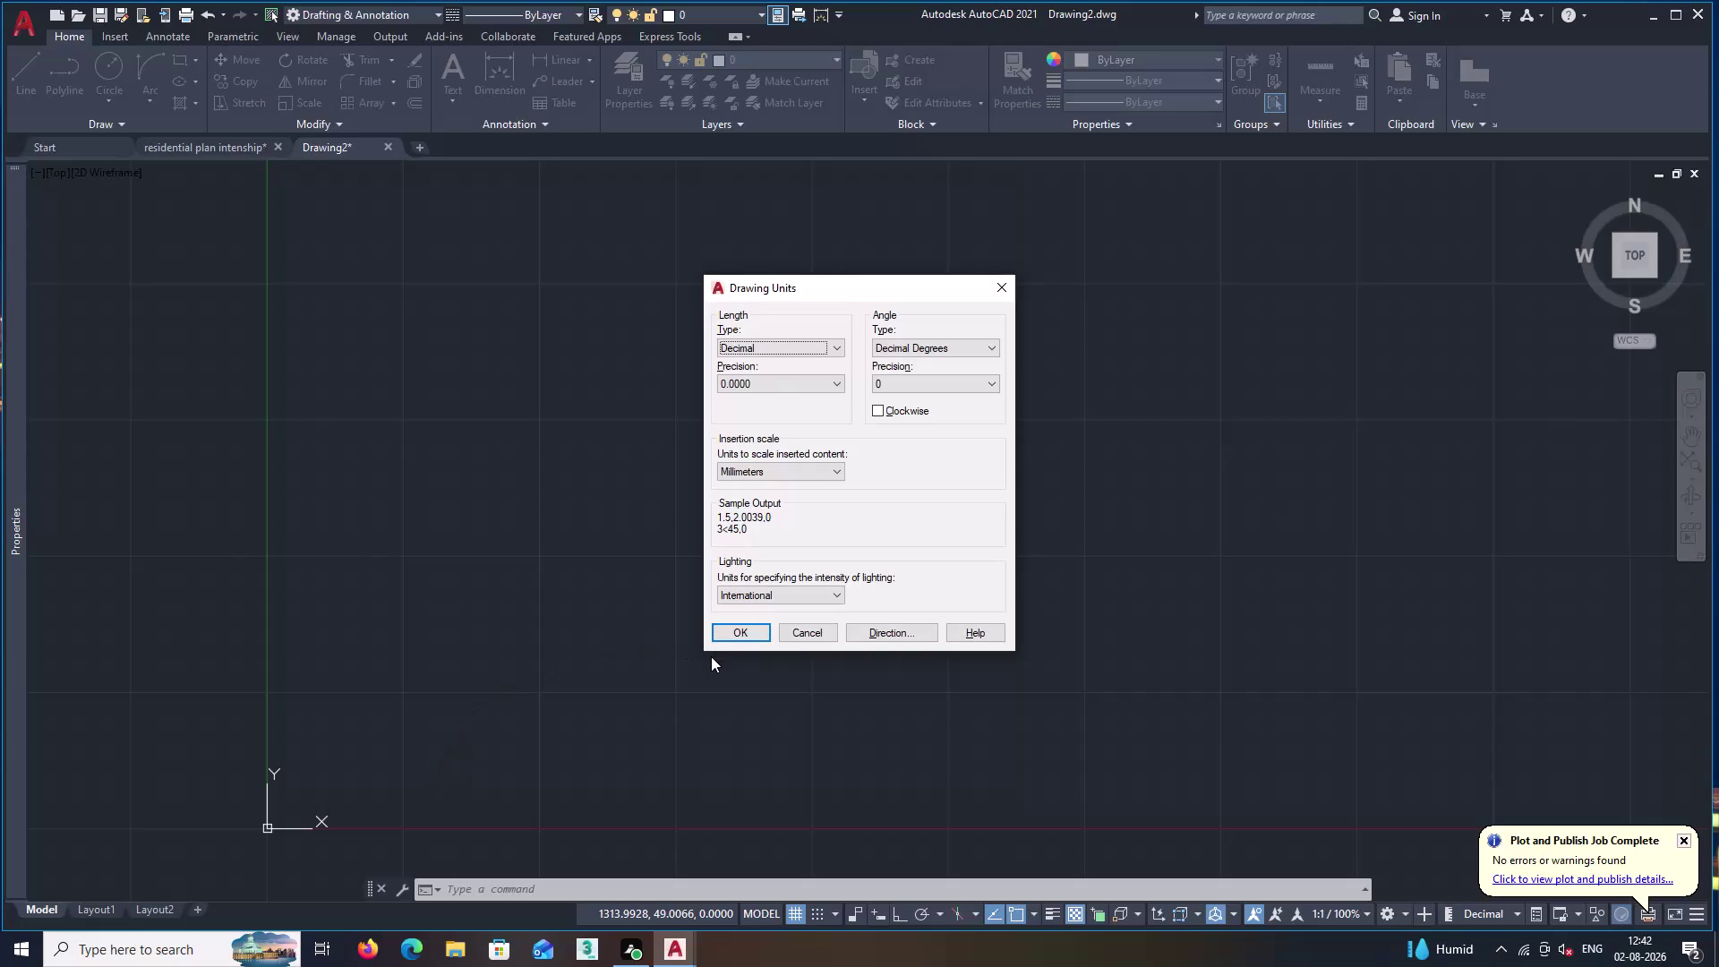
Set length units to Engineering with 0'-0.00" precision and Inches as the insertion scale.
click(840, 345)
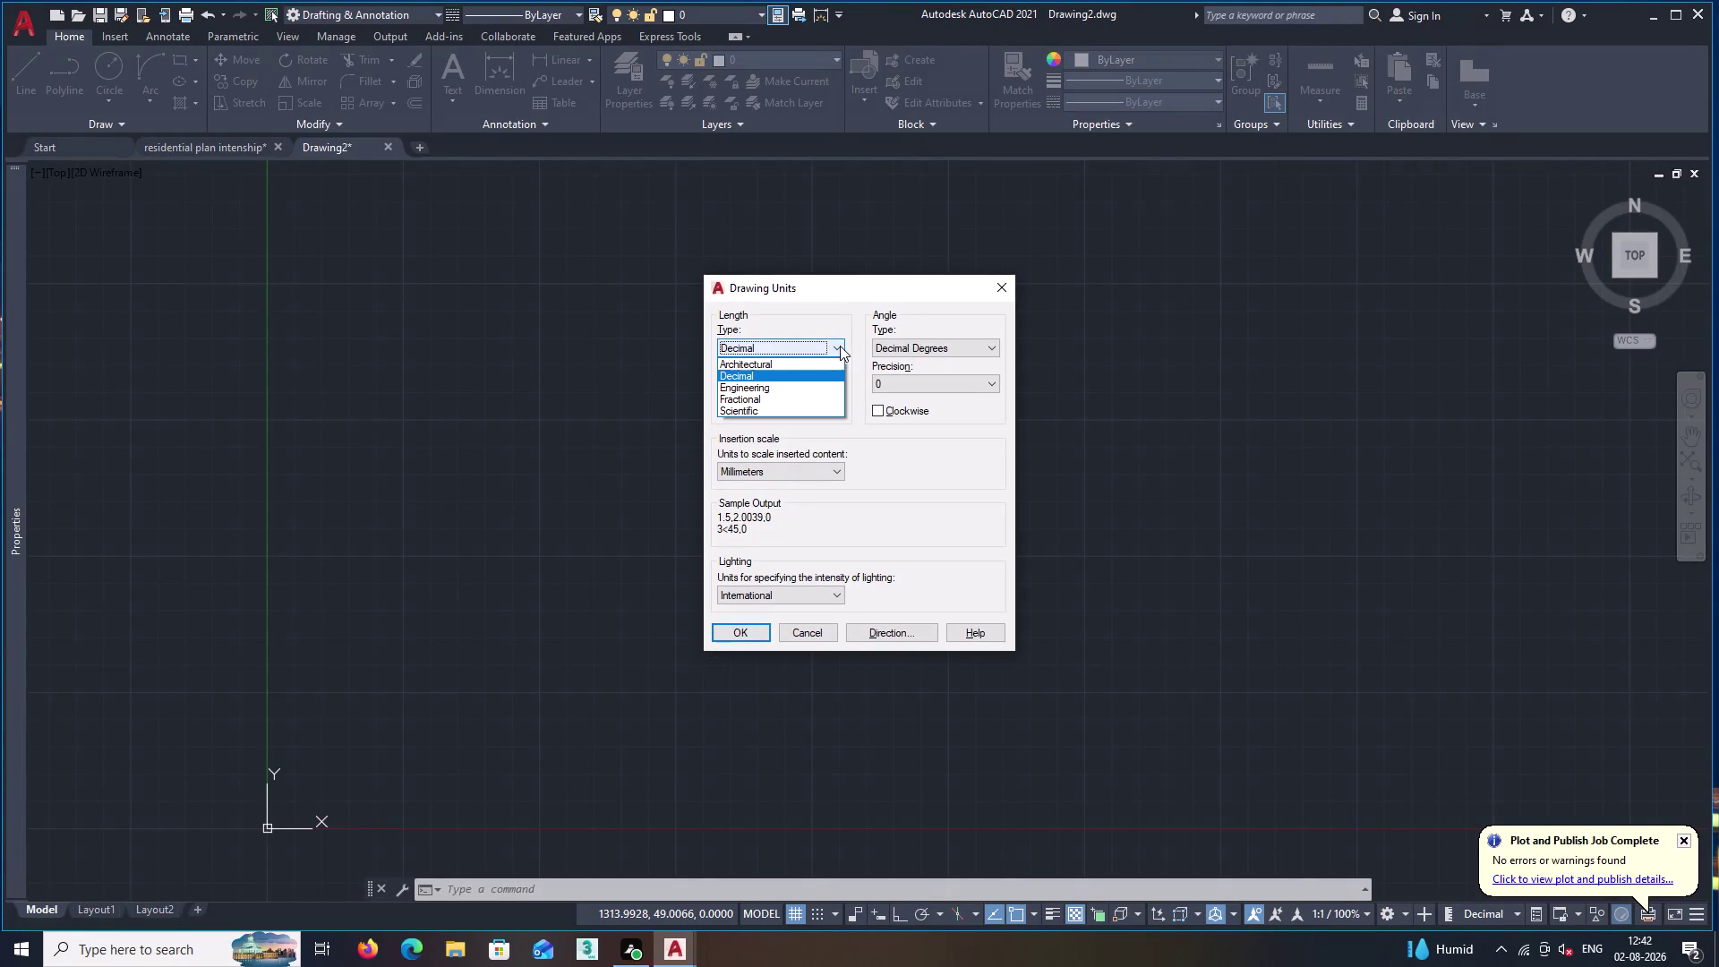
click(765, 385)
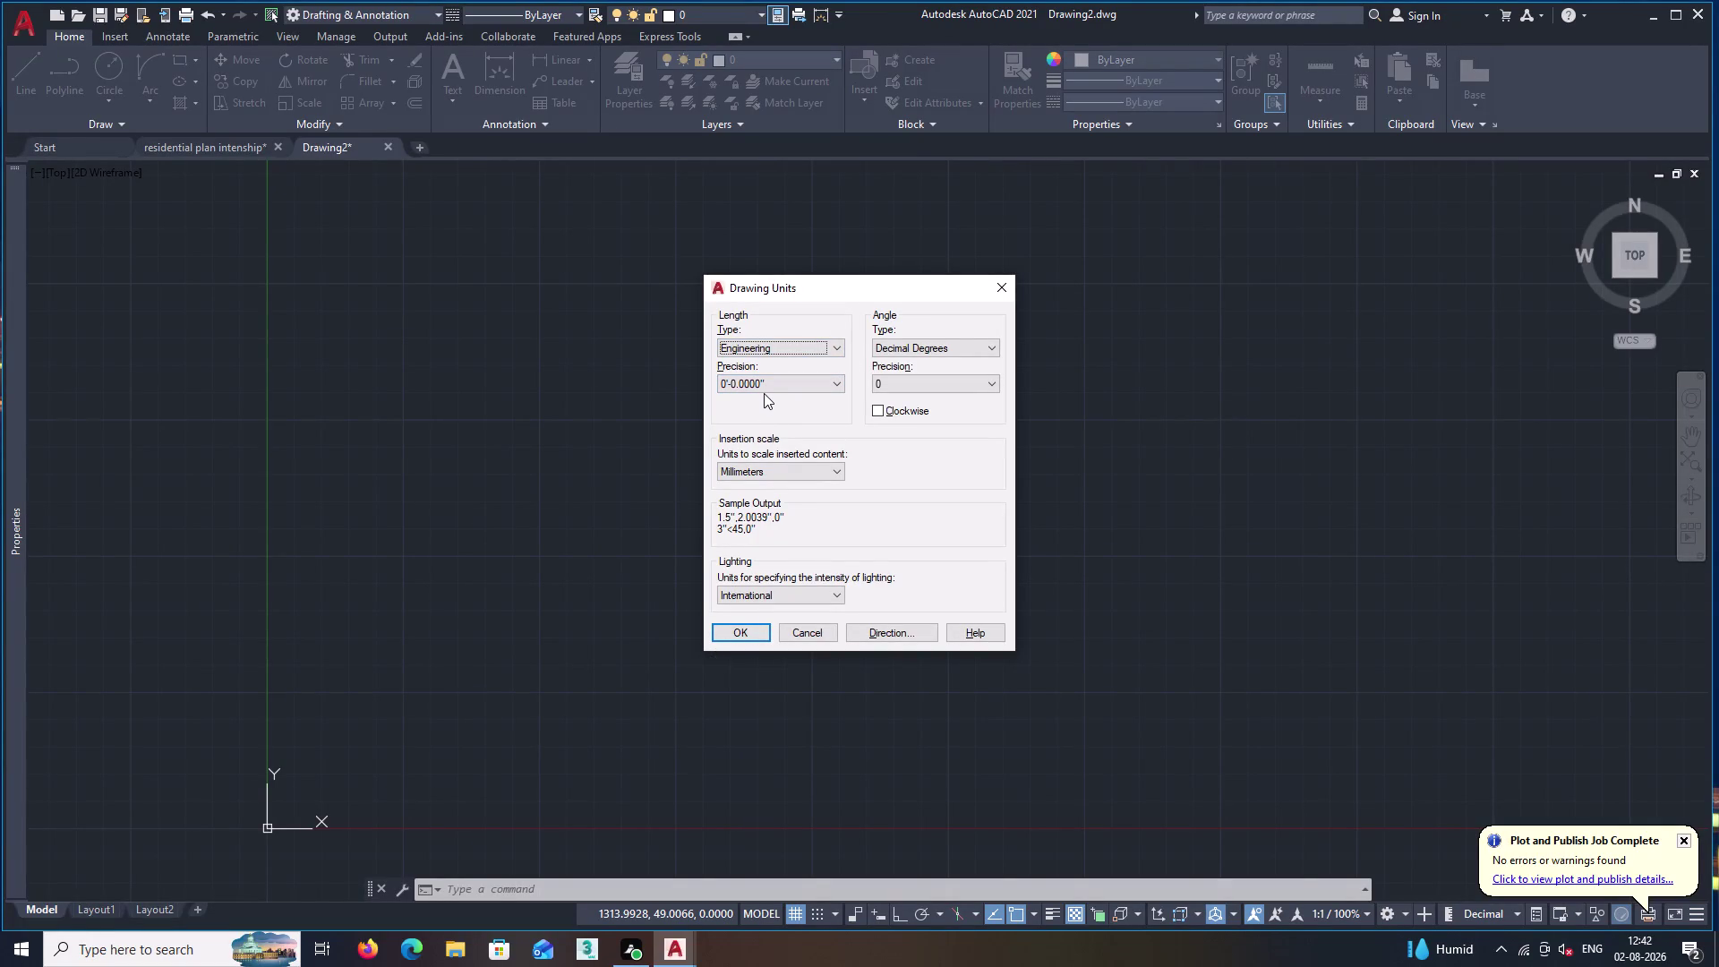
click(797, 383)
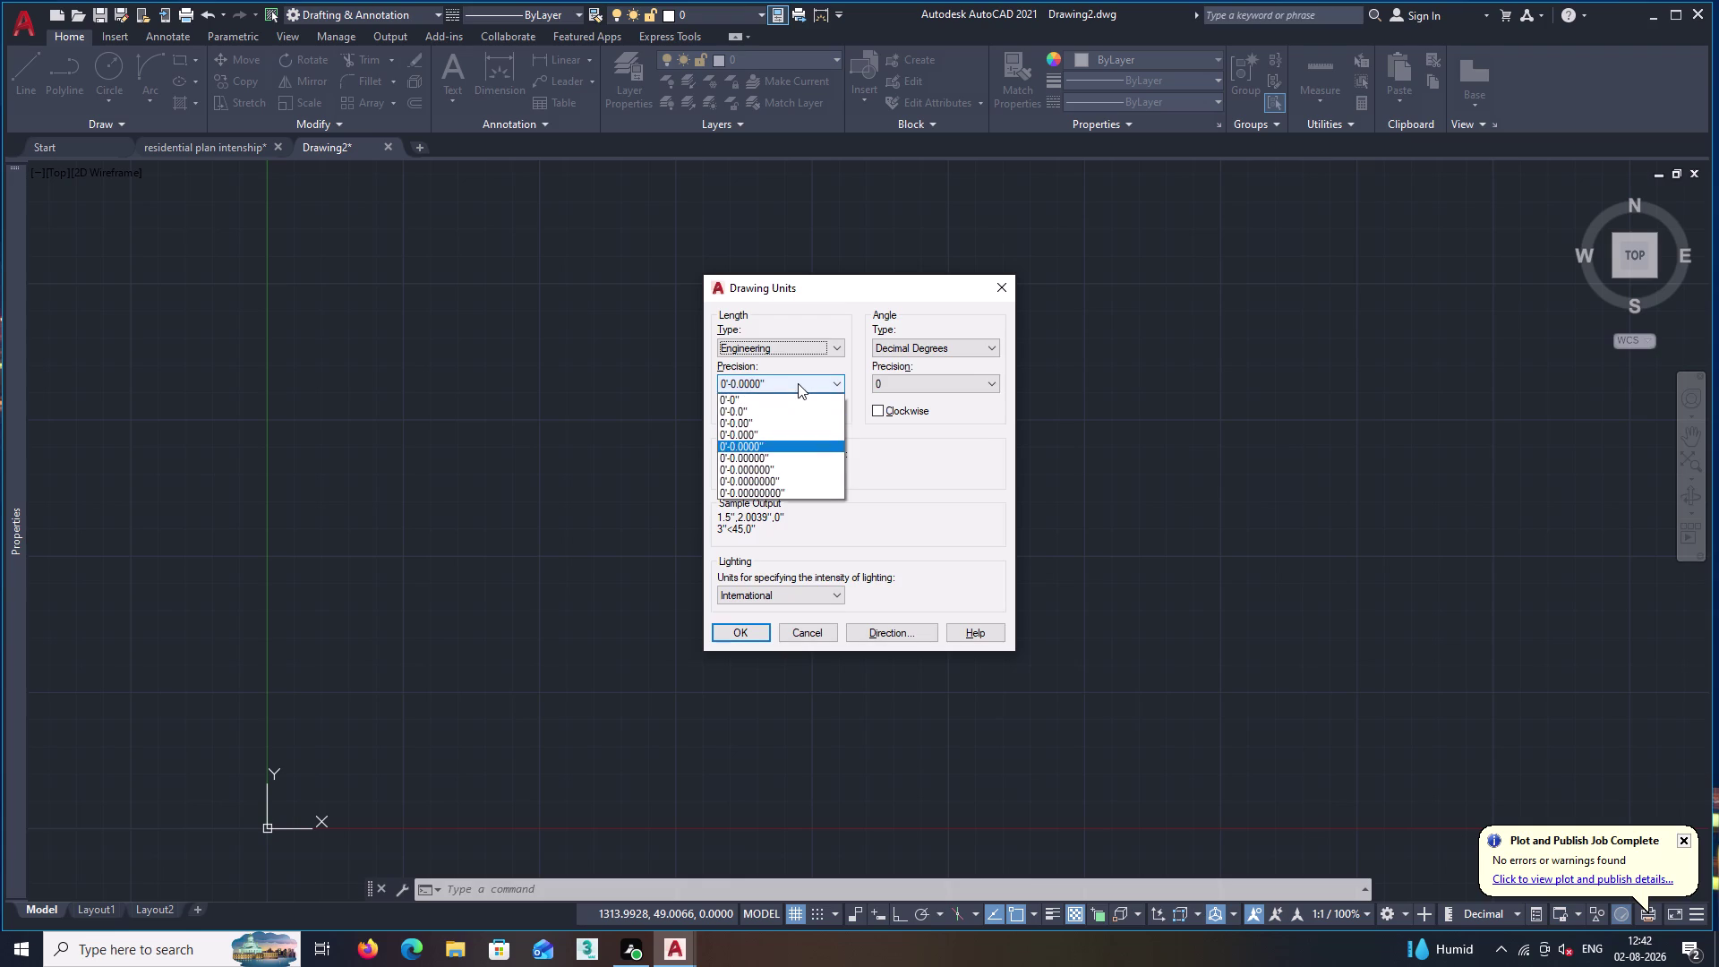
click(756, 418)
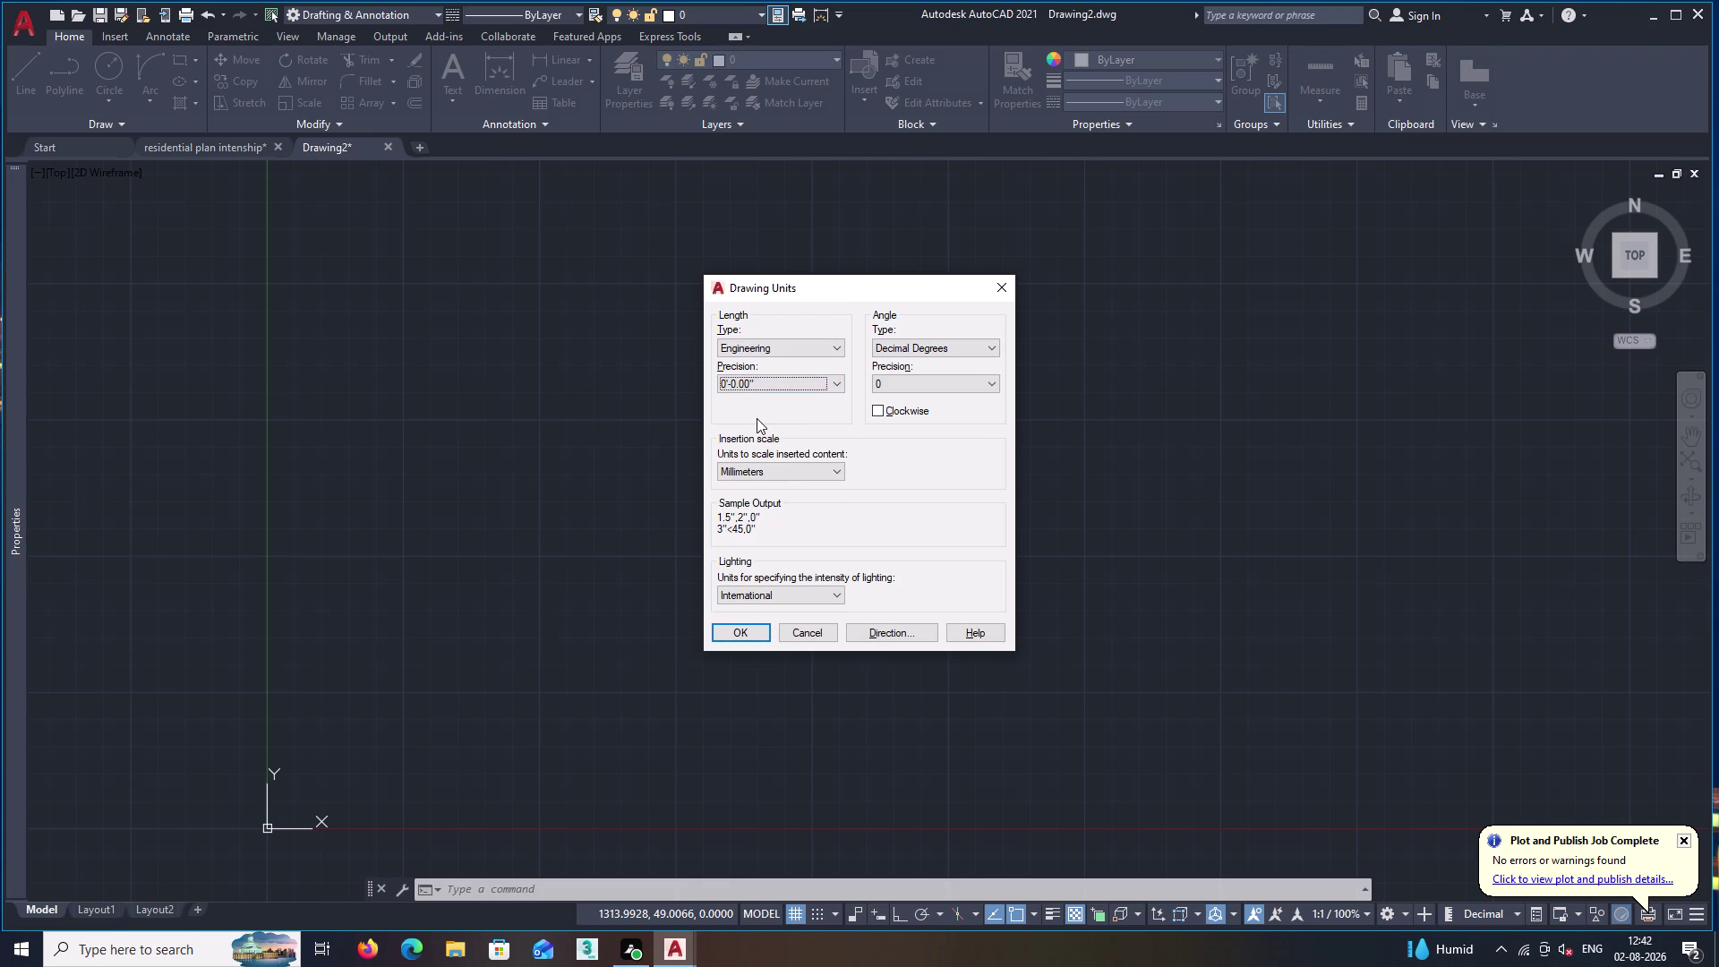
click(786, 461)
click(794, 465)
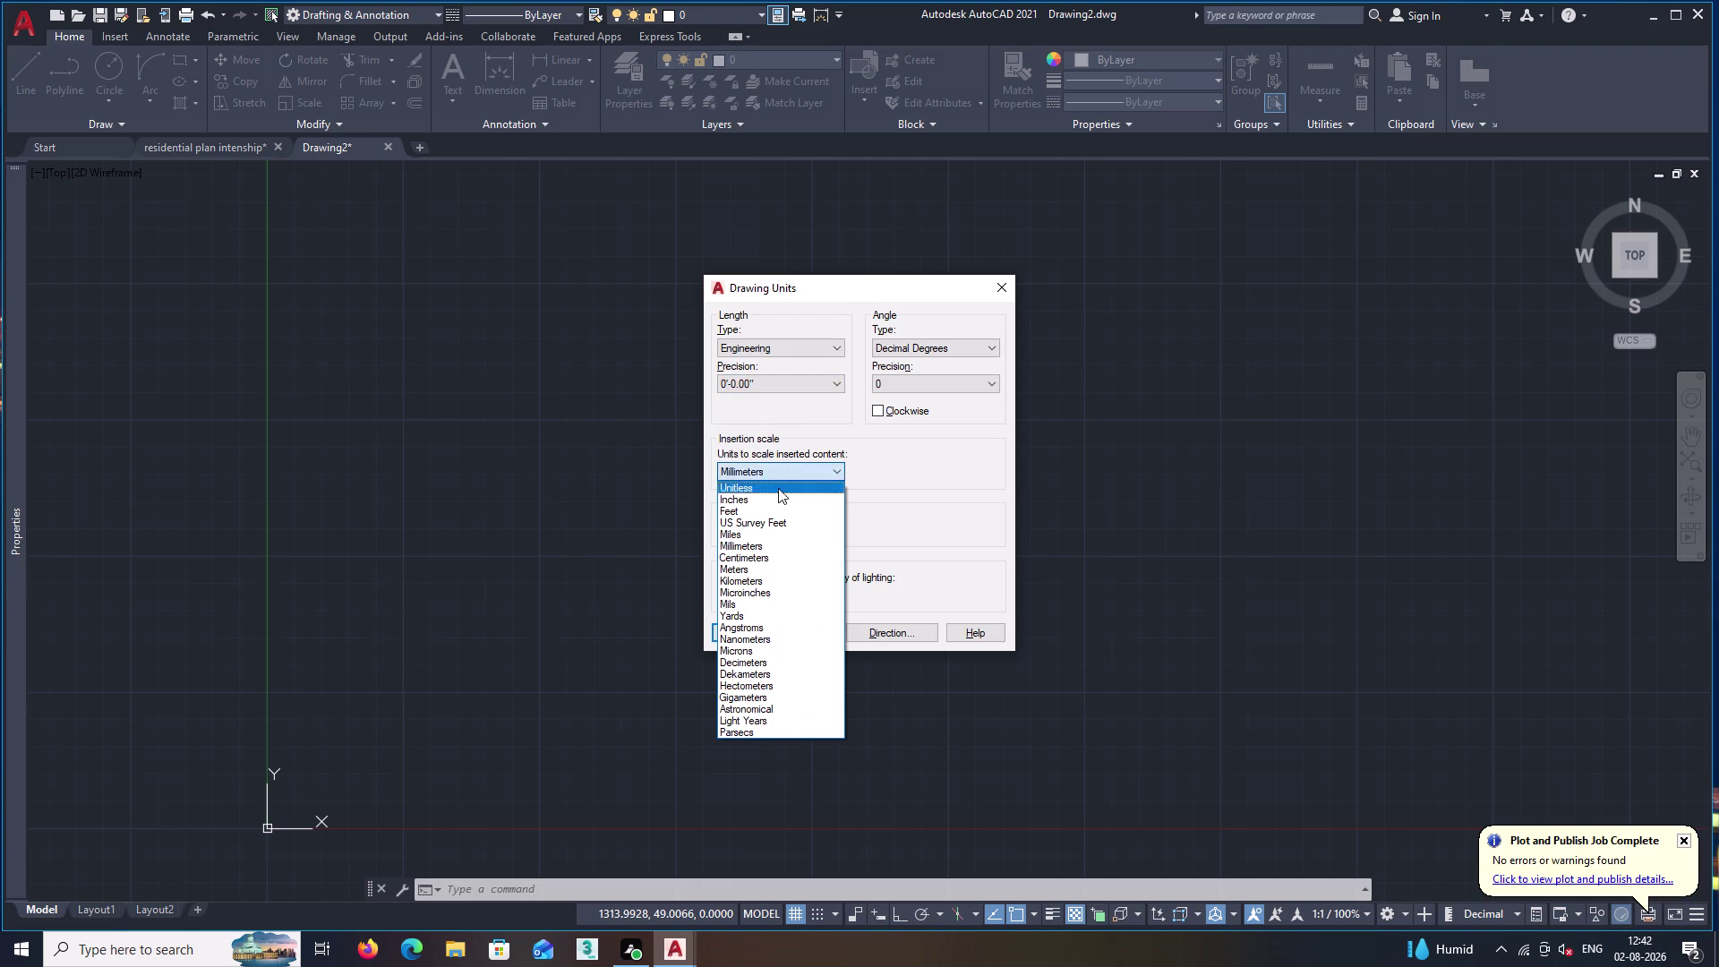
click(774, 493)
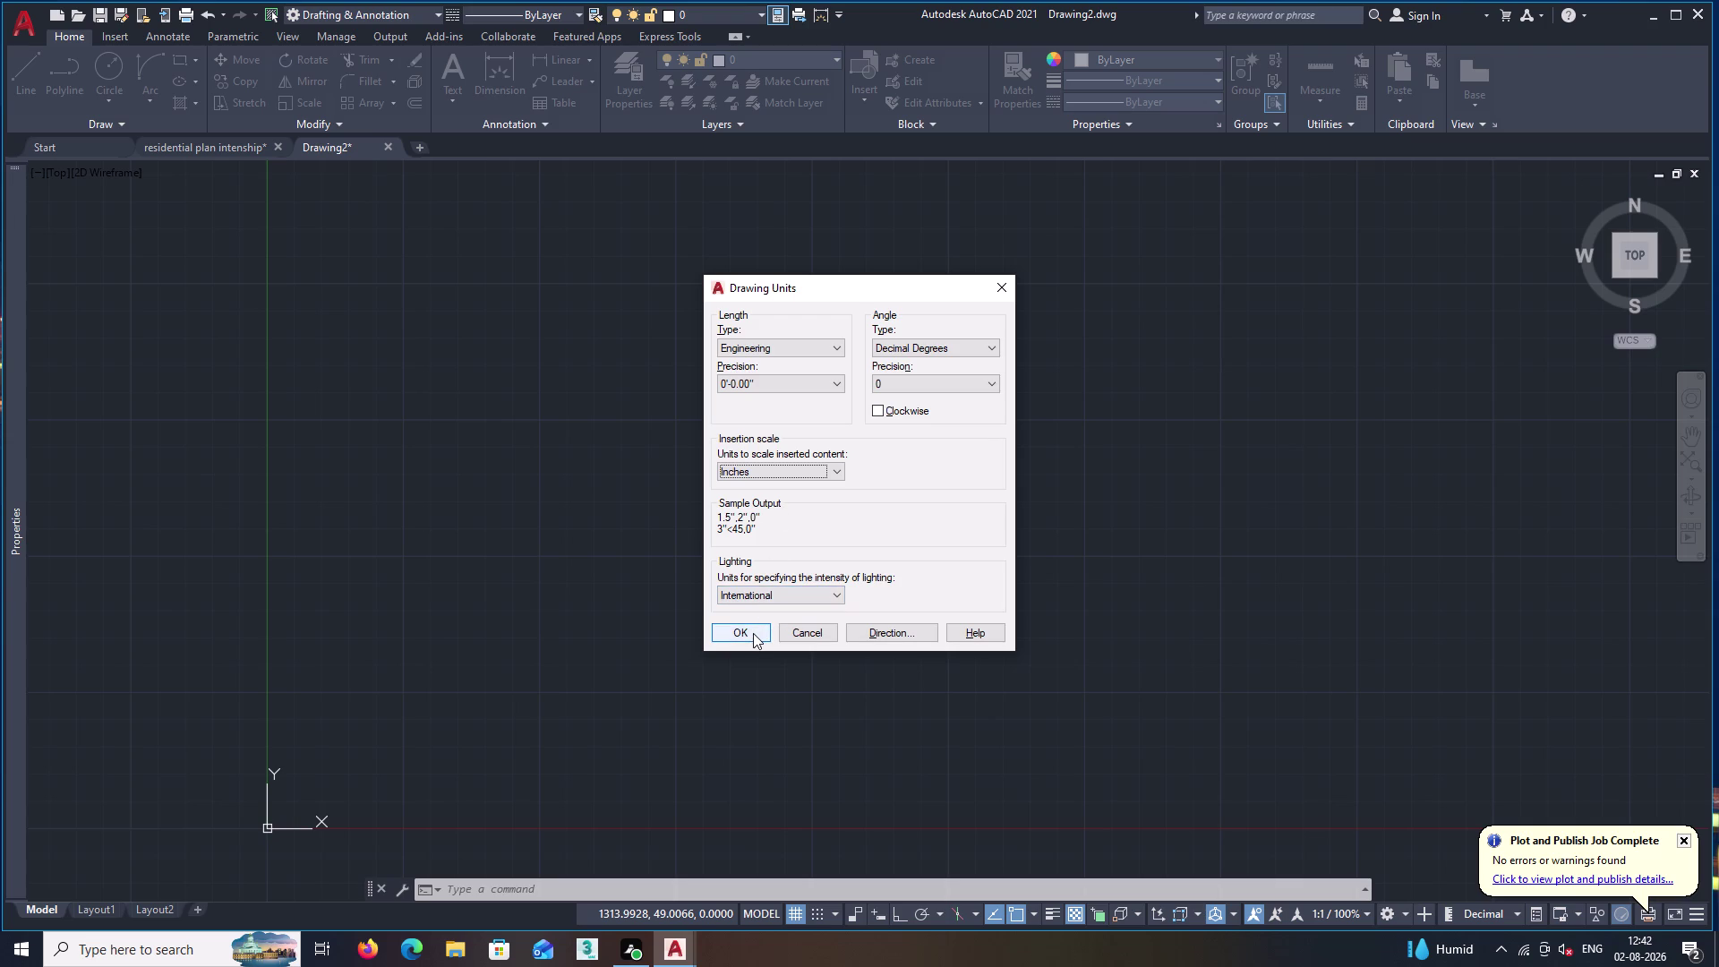
click(753, 633)
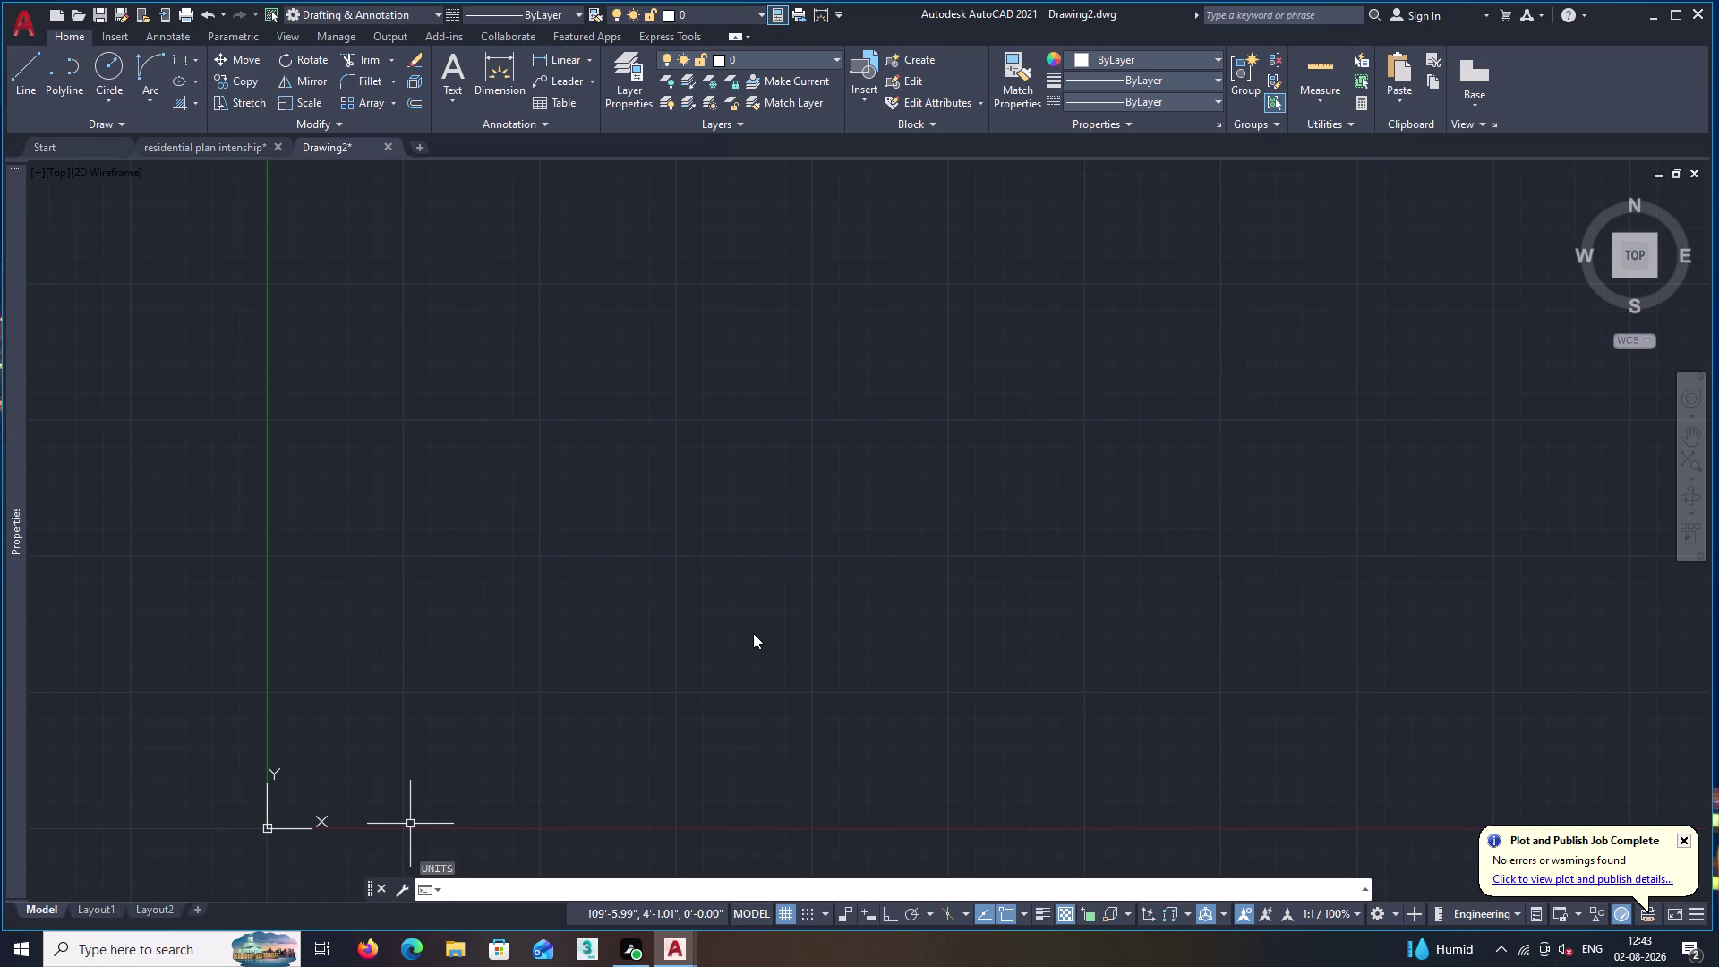
Change the ISO-25 dimension style's linear unit format to Engineering.
key(d)
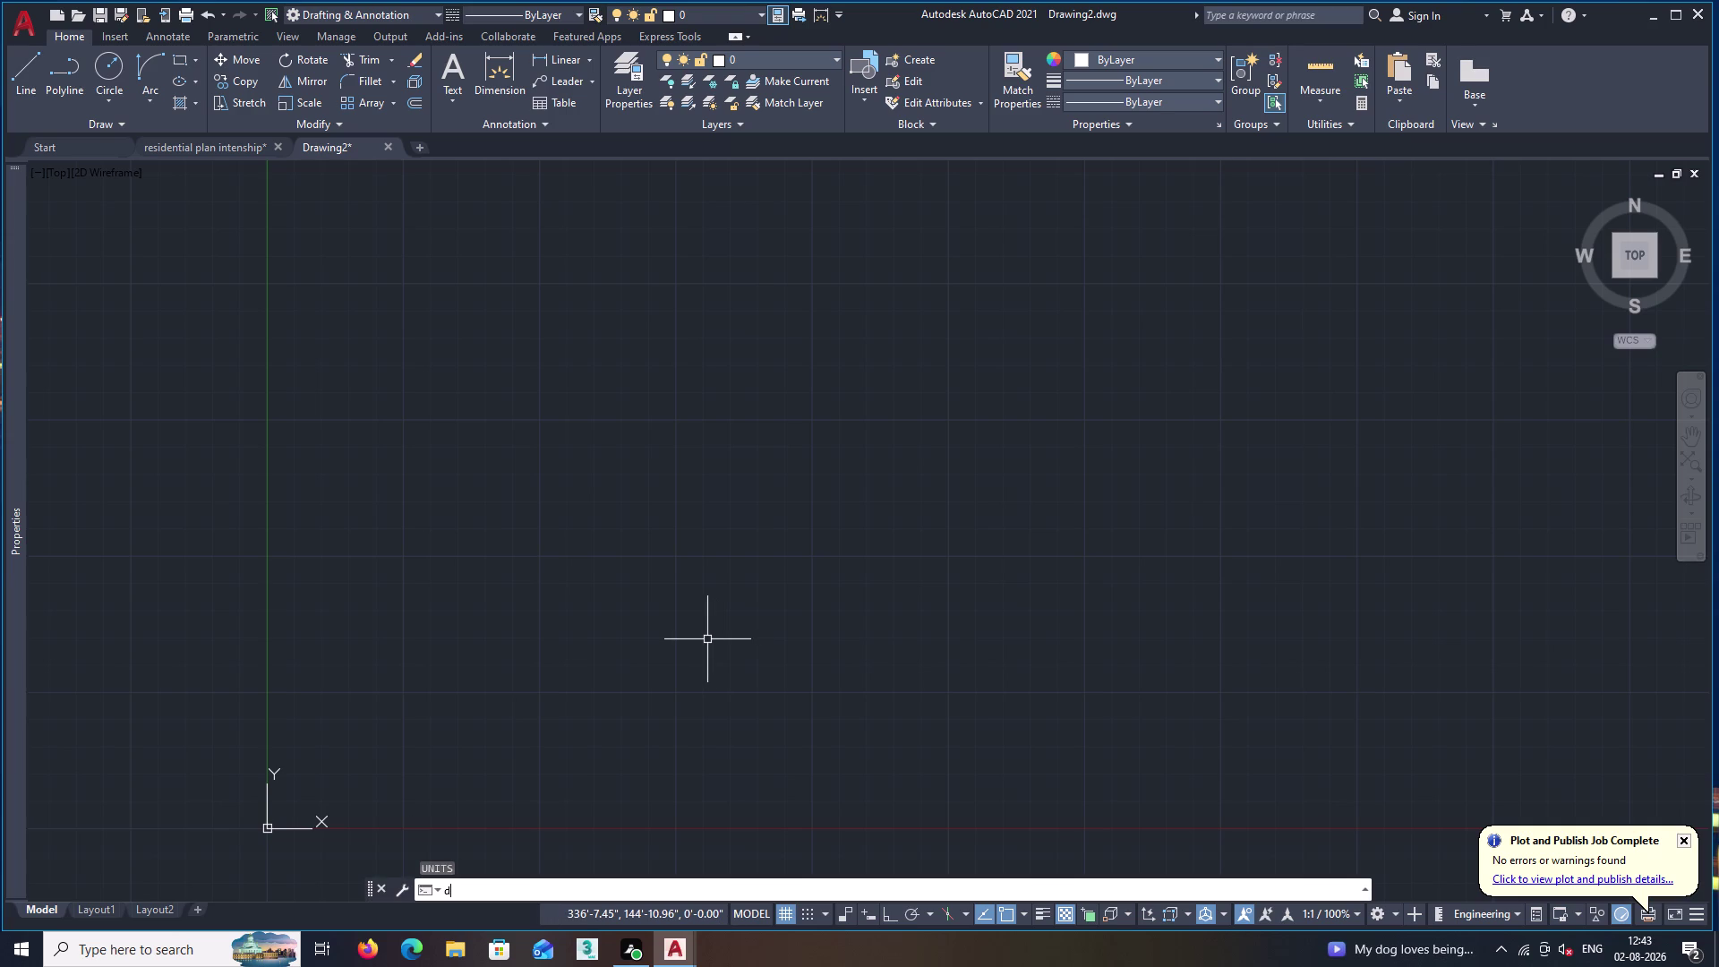
key(Return)
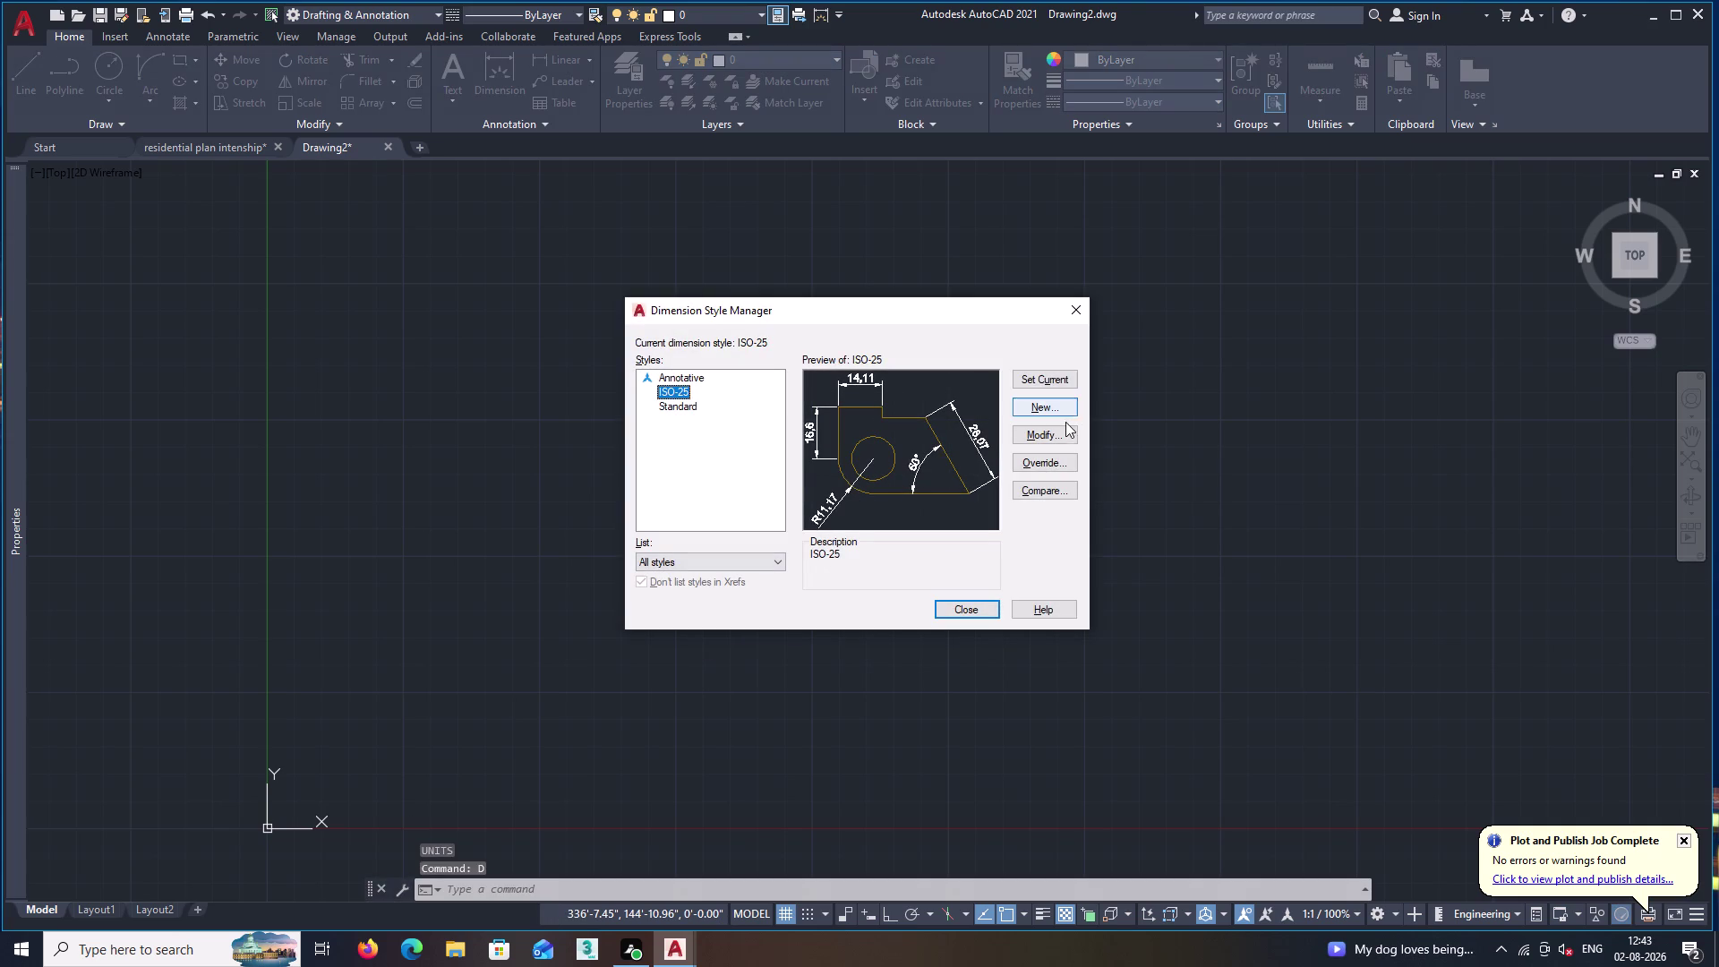
click(1043, 433)
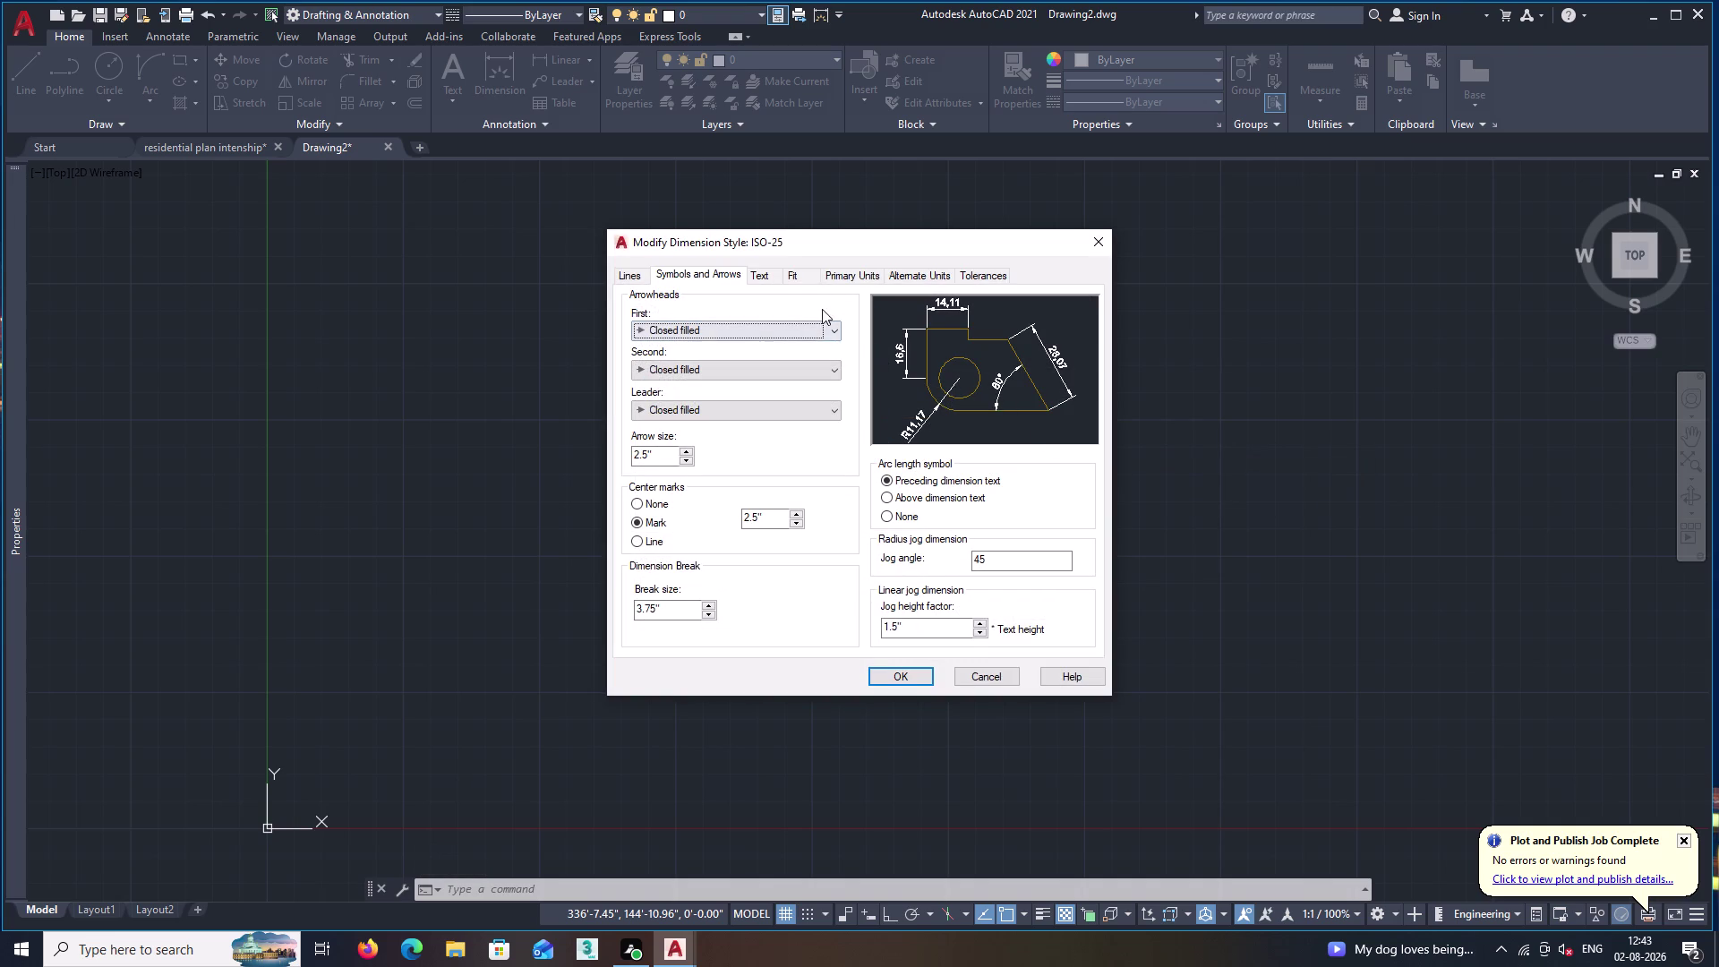
click(853, 278)
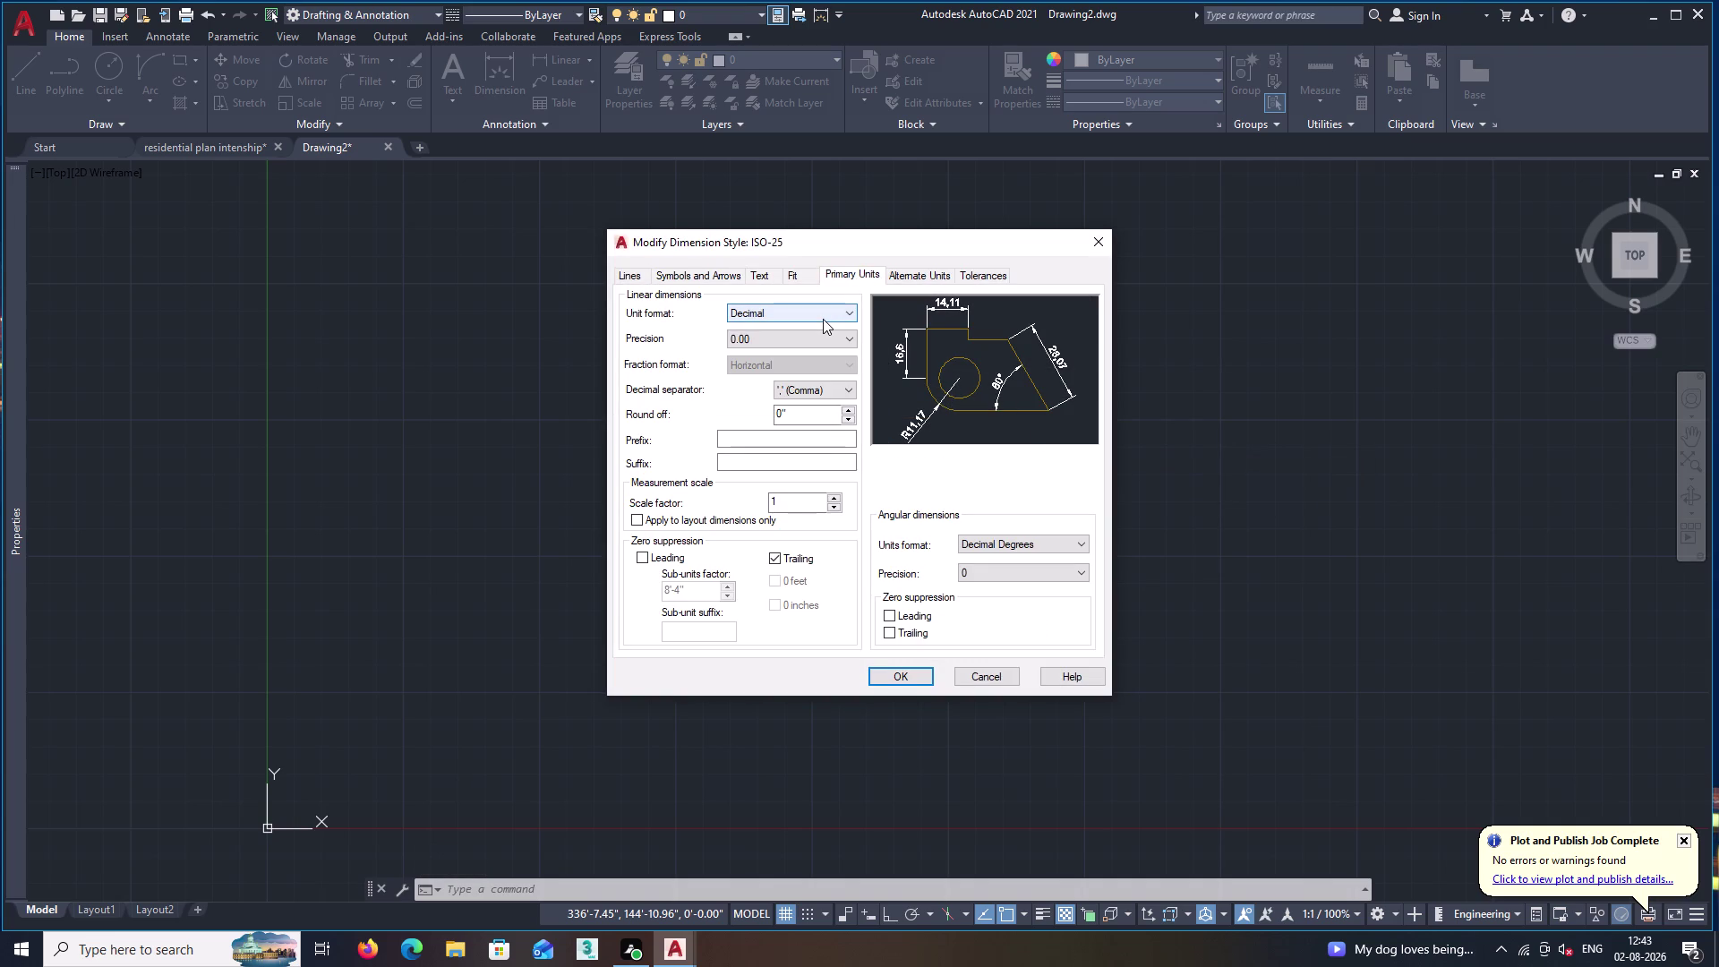
click(823, 319)
click(792, 352)
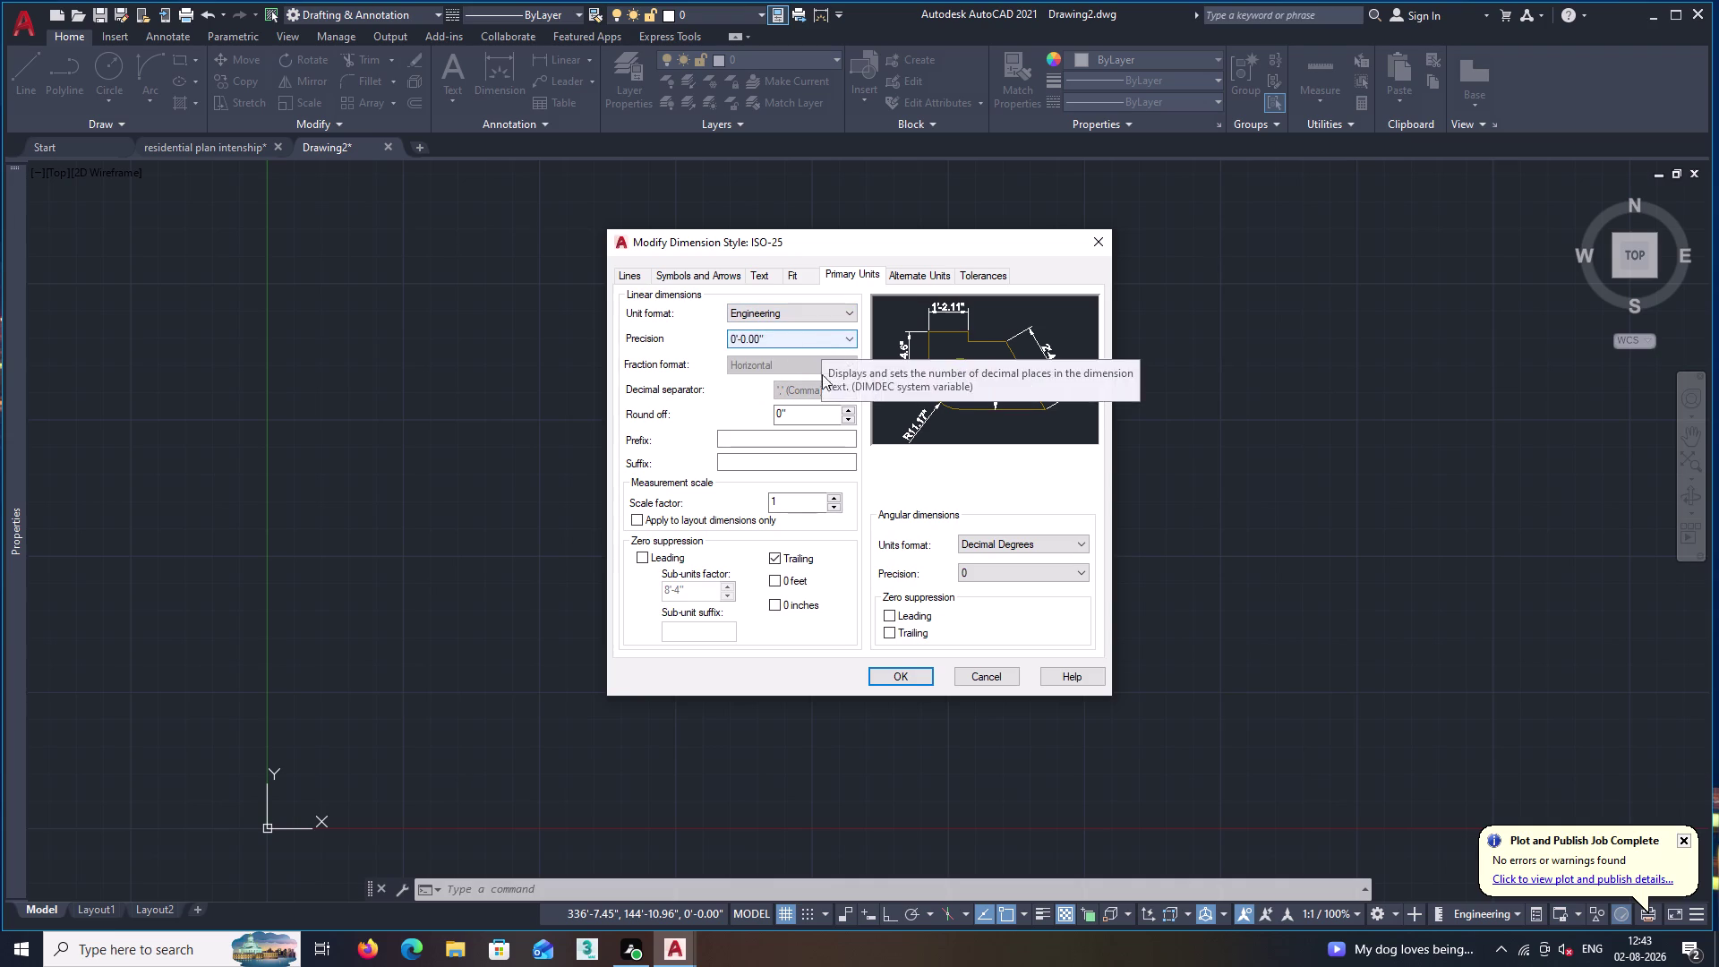
click(897, 673)
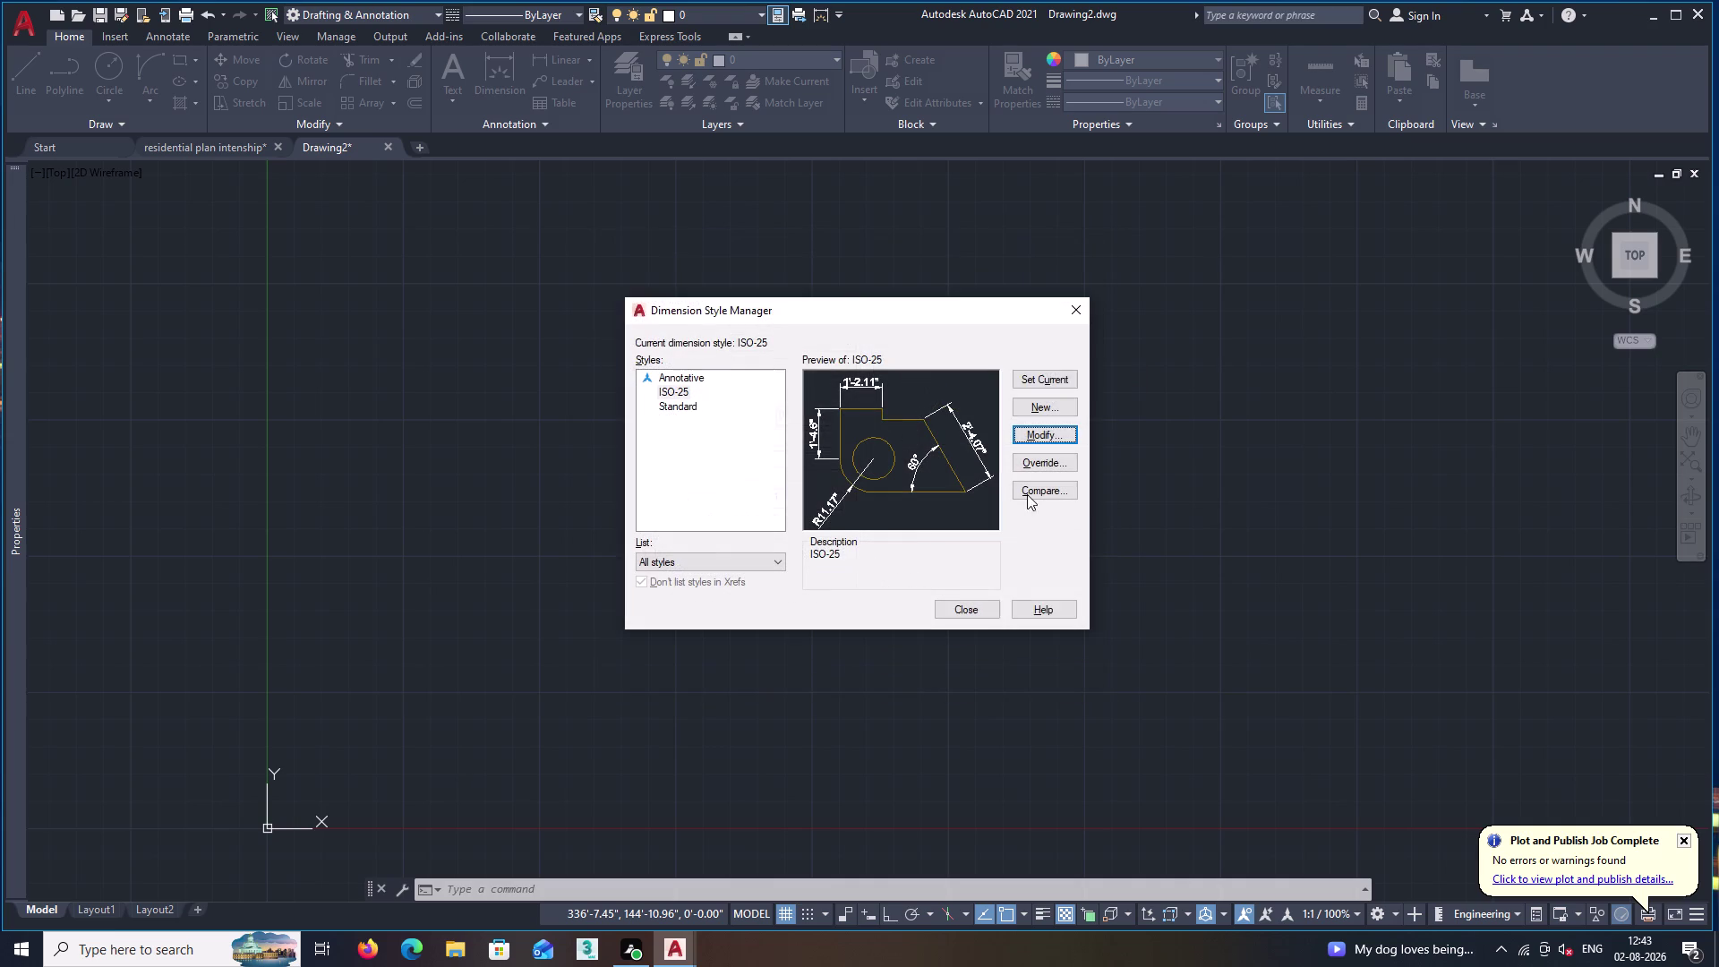
Make ISO-25 the current dimension style and close the style manager.
click(1053, 375)
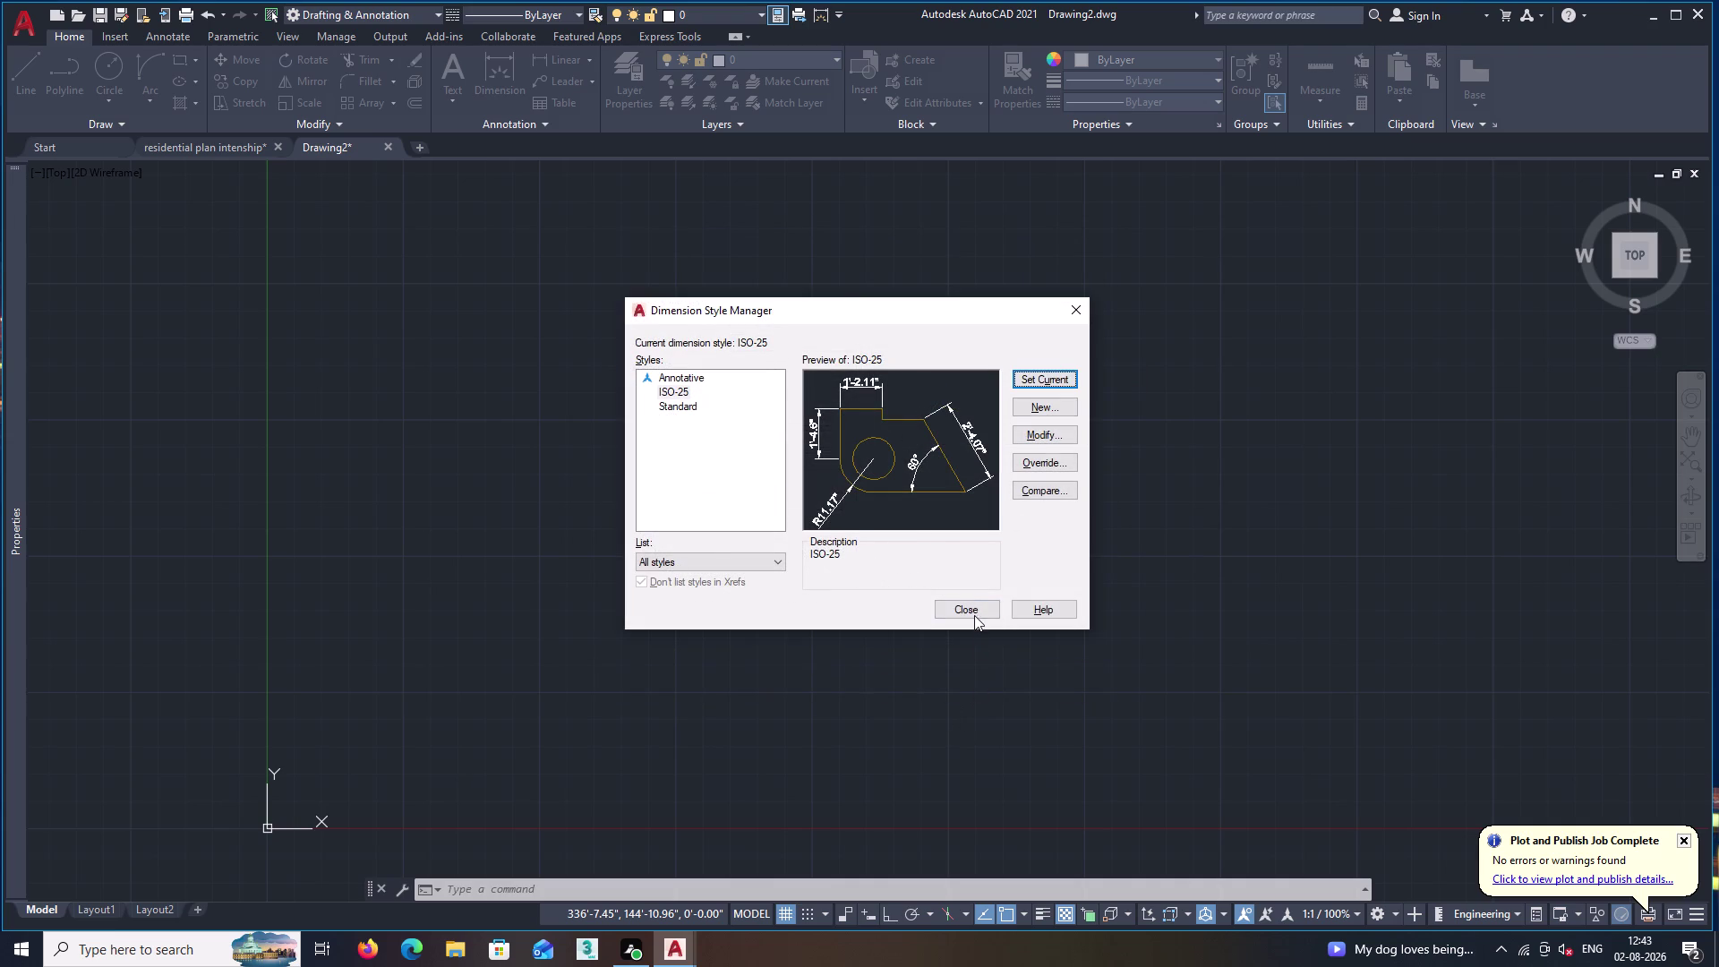
click(974, 614)
scroll(down, 3)
middle_drag(510, 698, 615, 691)
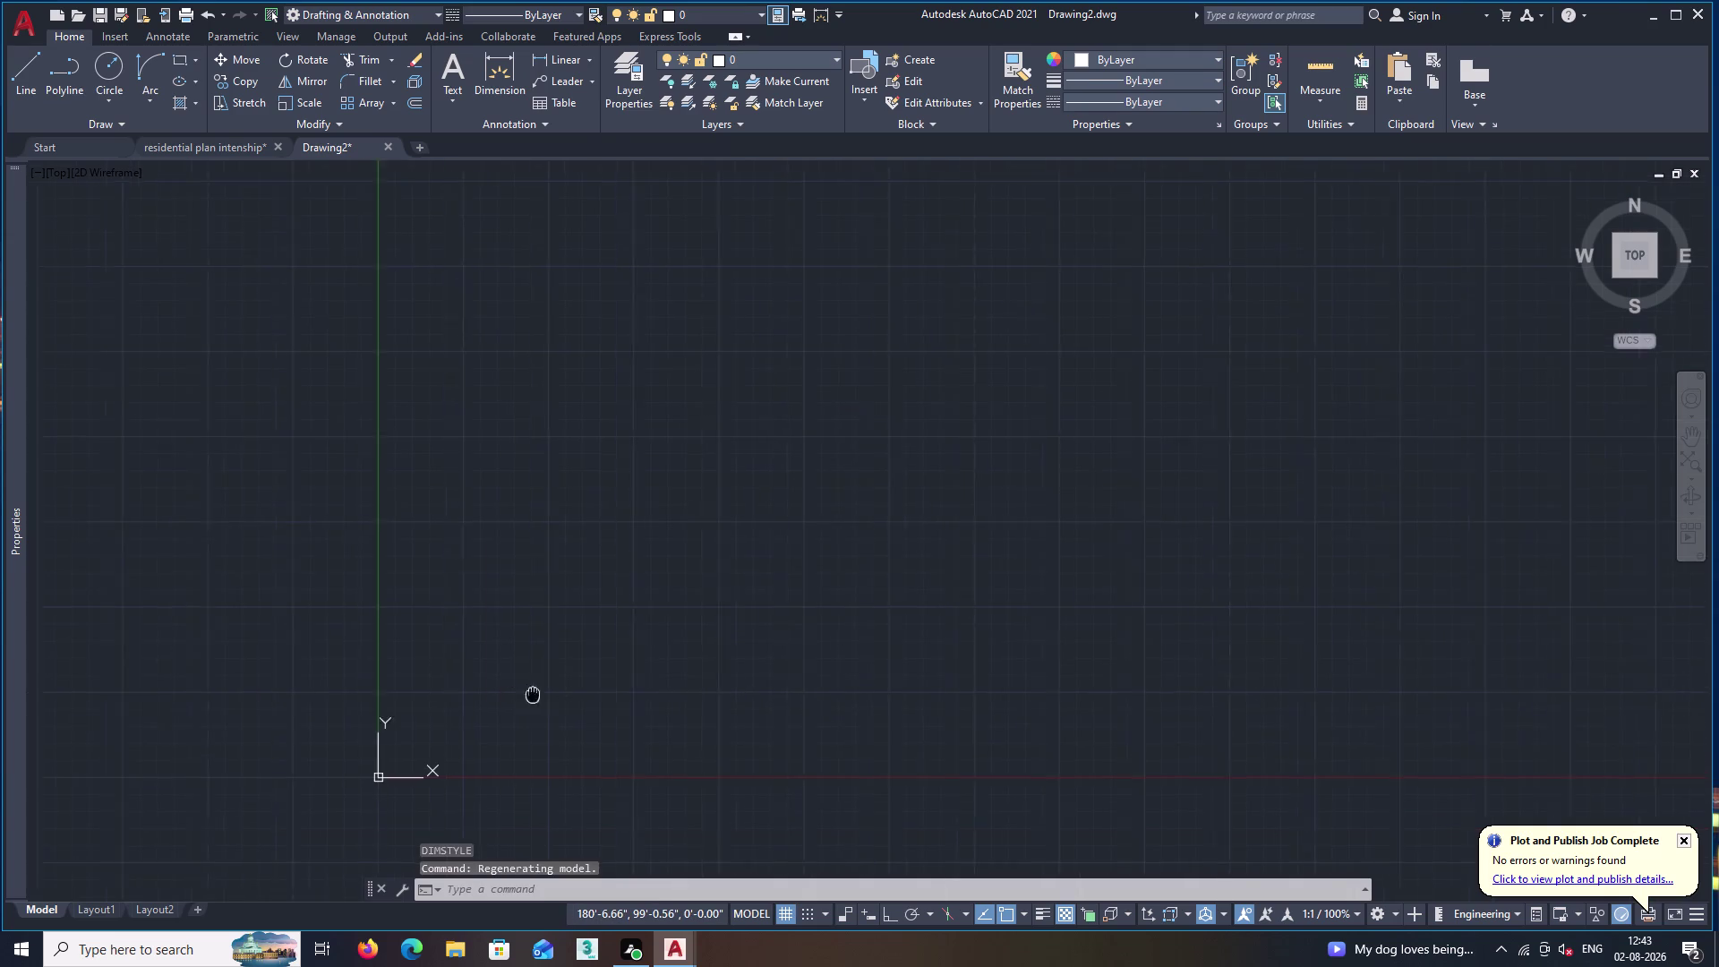
Start a line at a chosen point and draw the 2' left leg upward with Ortho on.
middle_drag(615, 691, 830, 707)
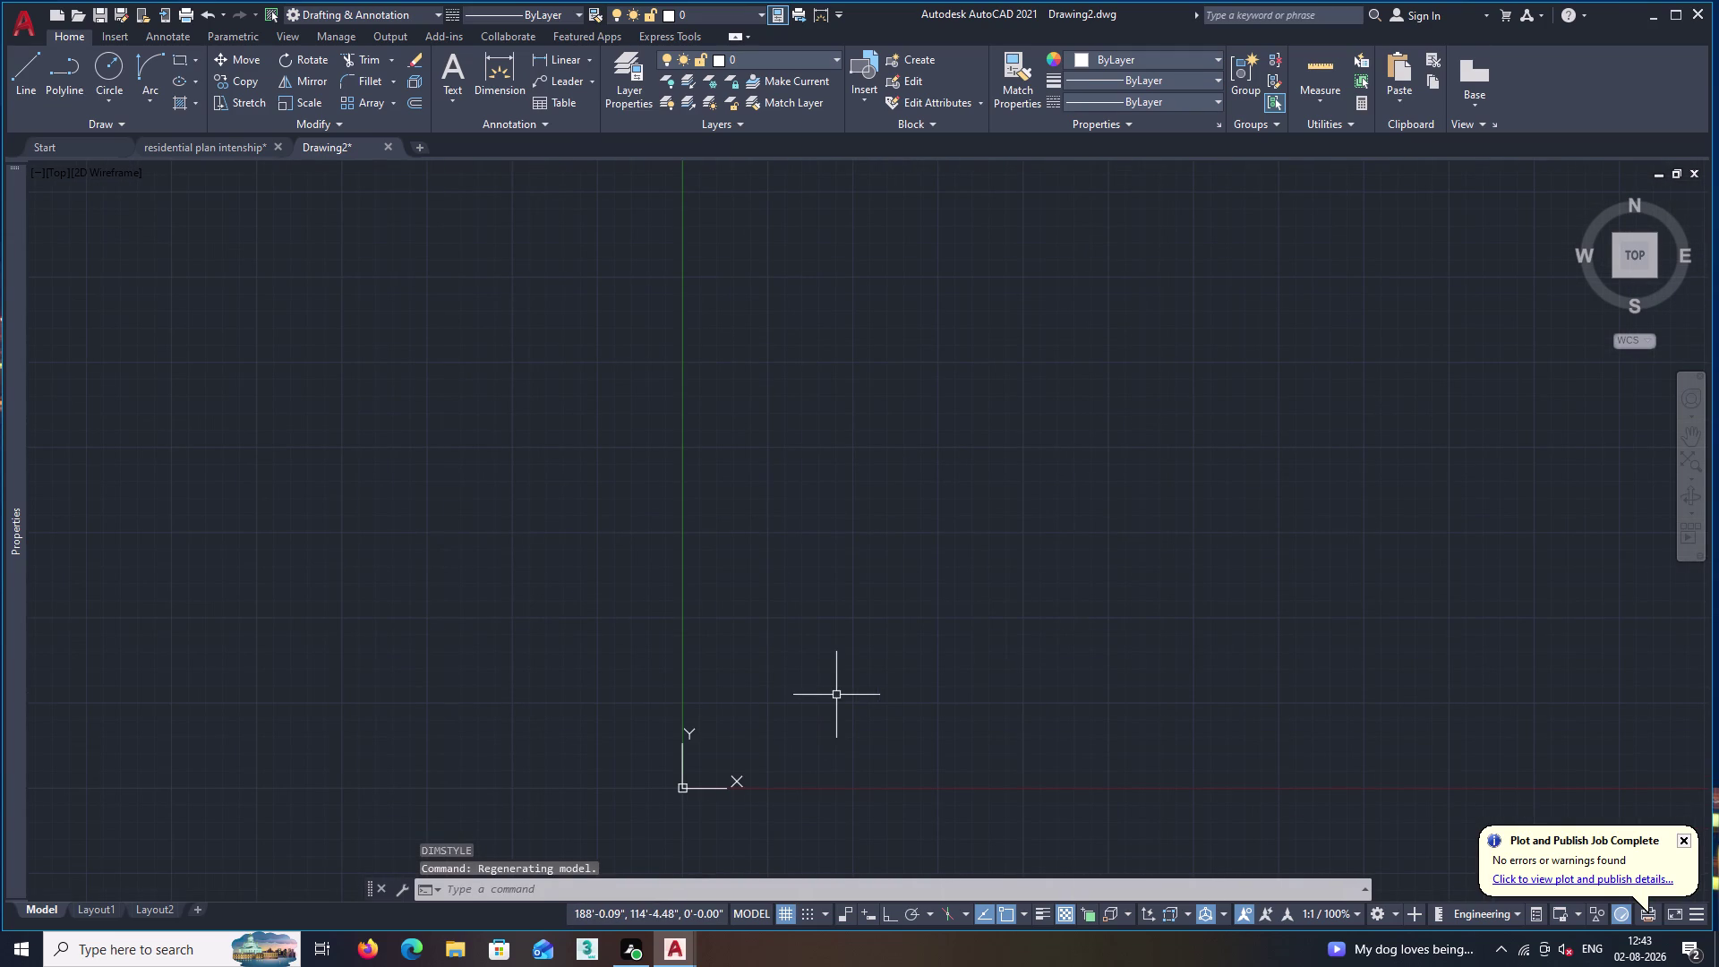
key(l)
key(Return)
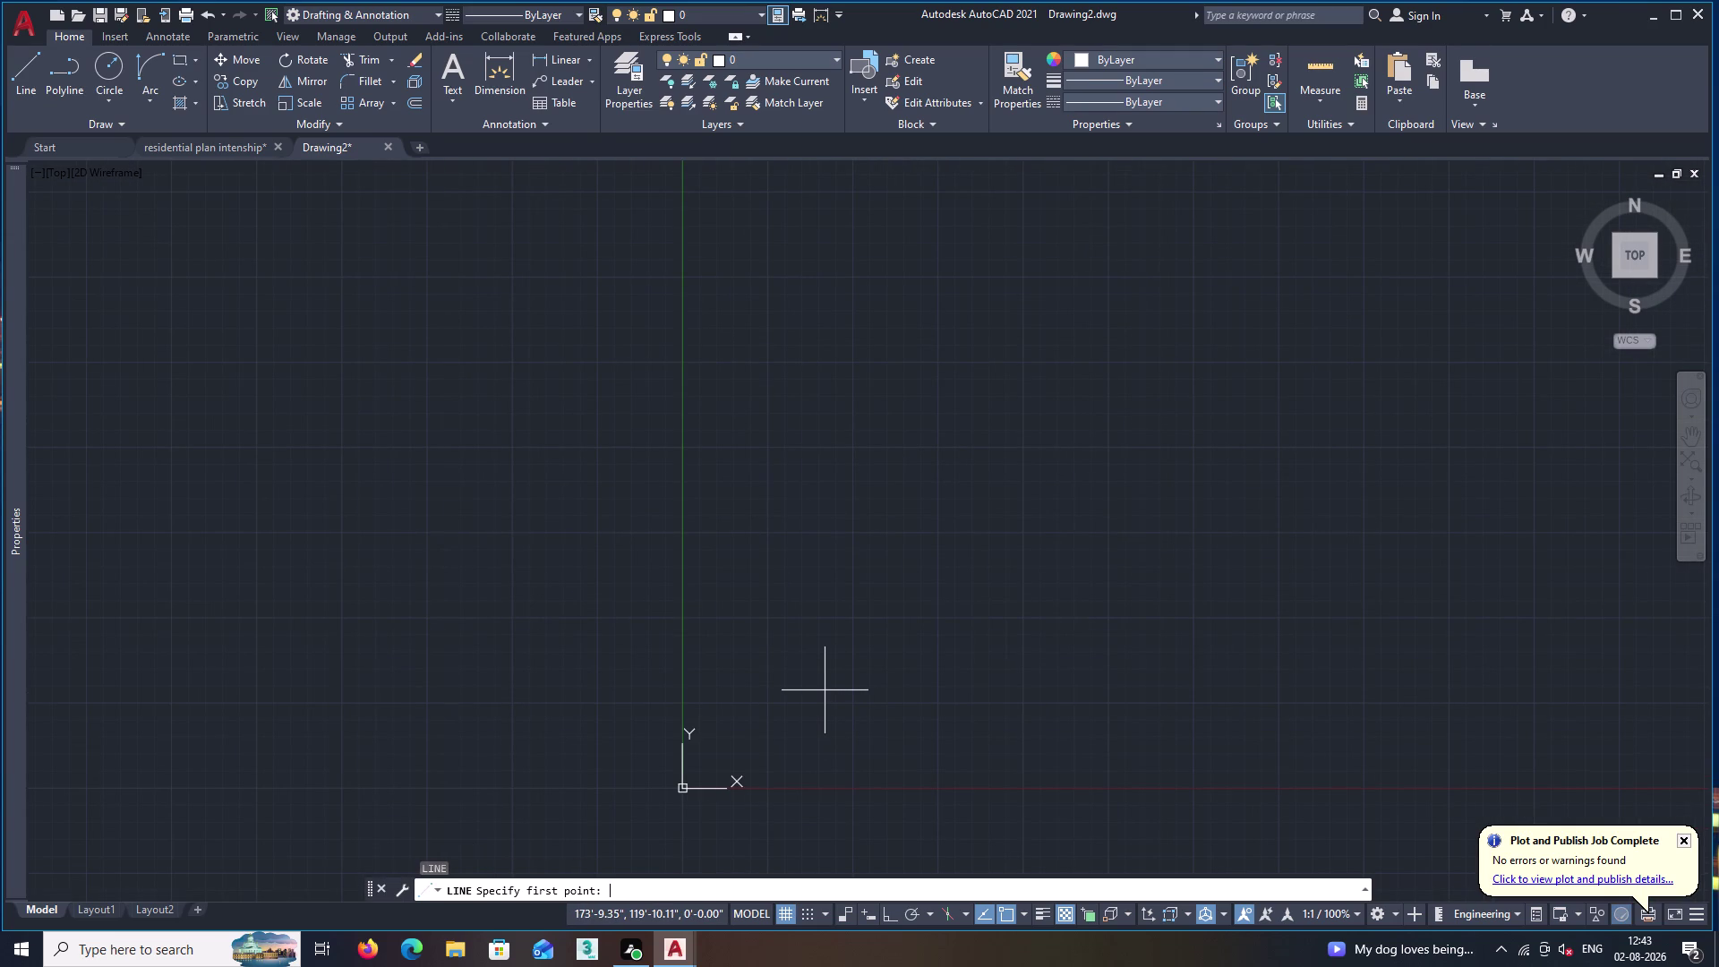
scroll(up, 3)
middle_drag(953, 512, 547, 659)
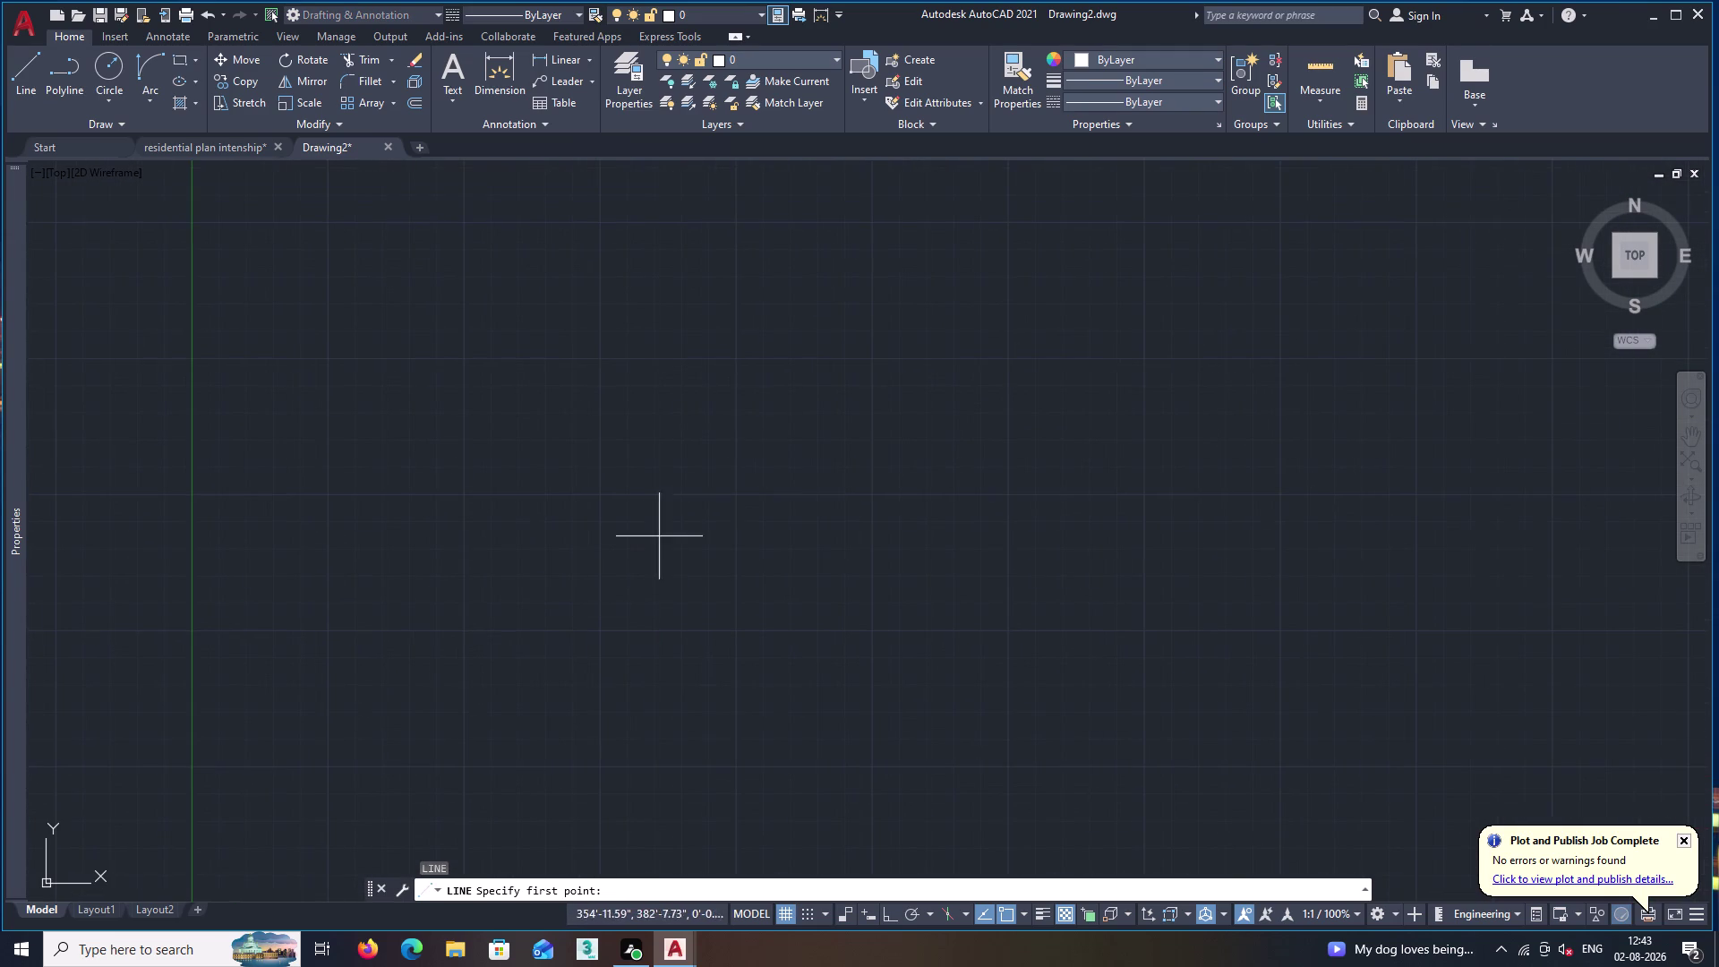
click(895, 568)
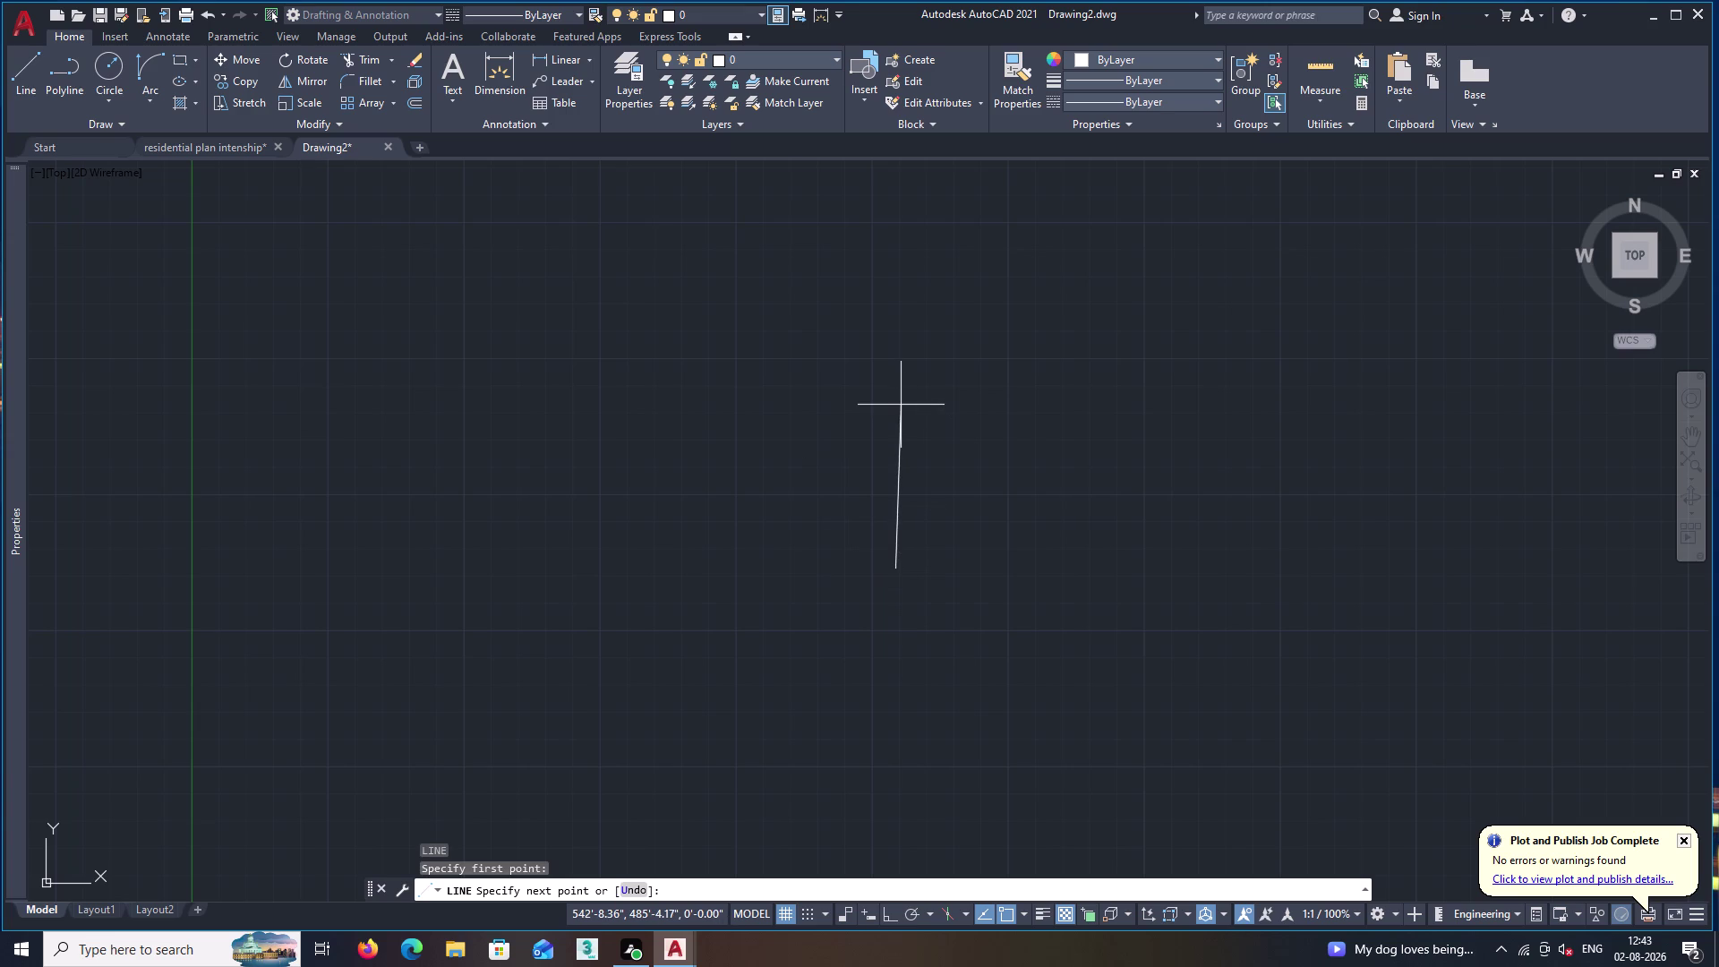
key(F8)
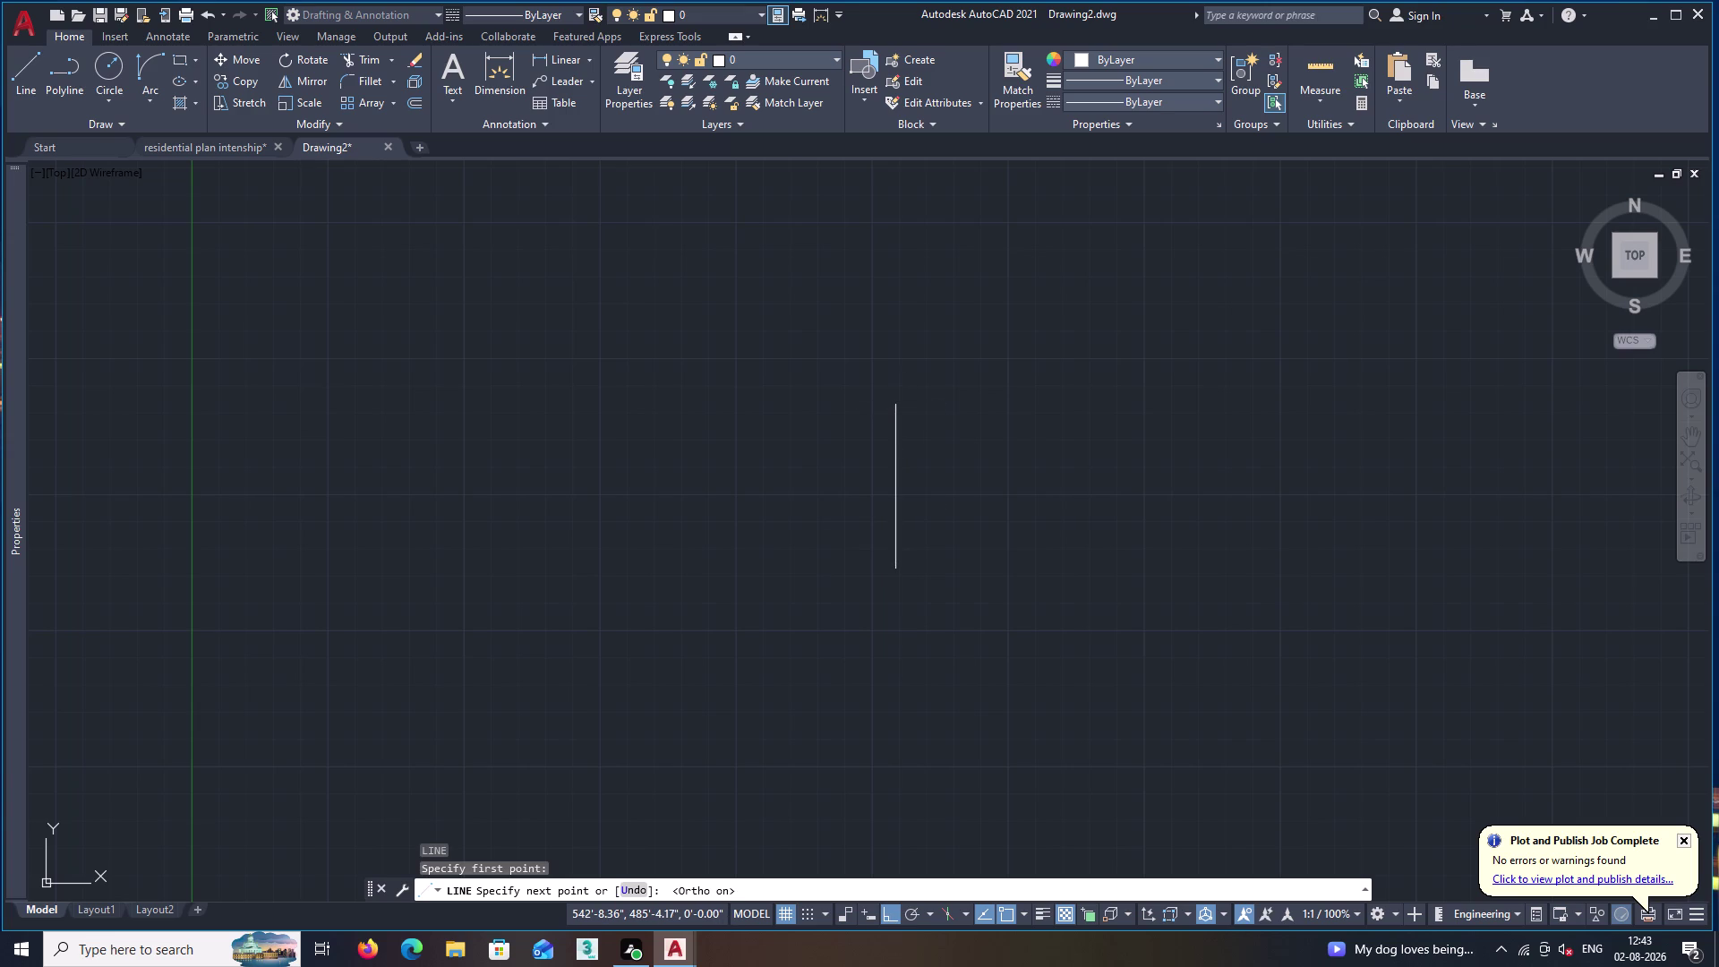
text(2')
key(Return)
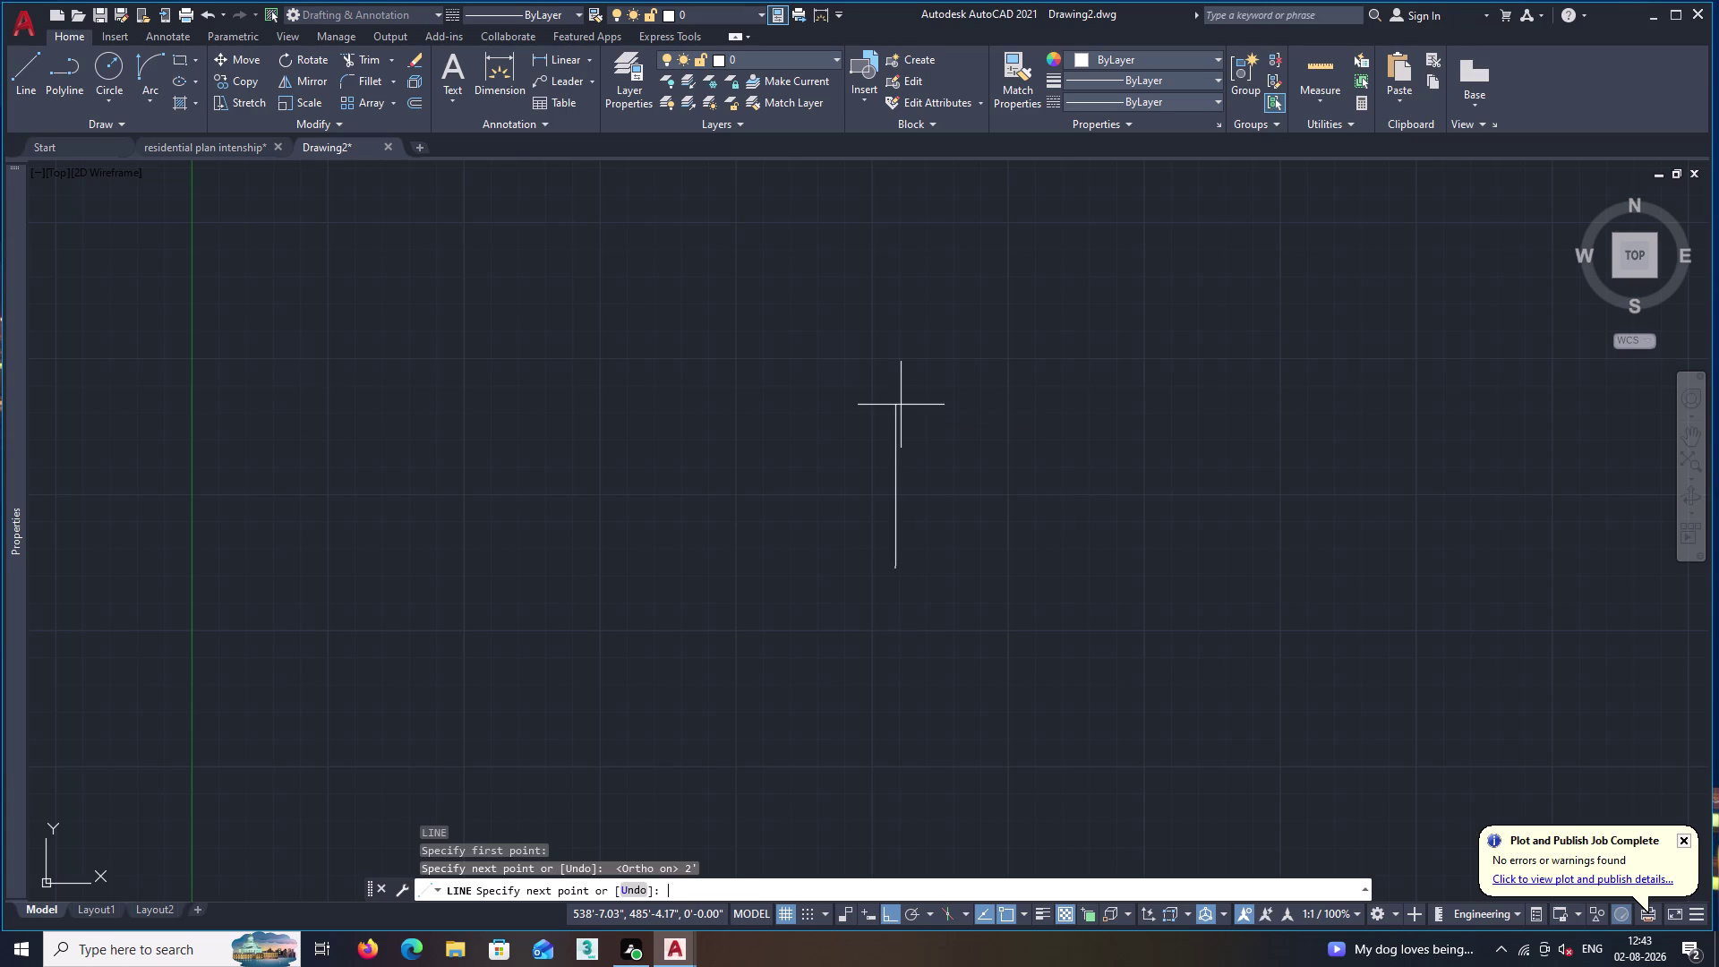
Draw the 3'6" top edge and the 2' right leg downward.
scroll(up, 3)
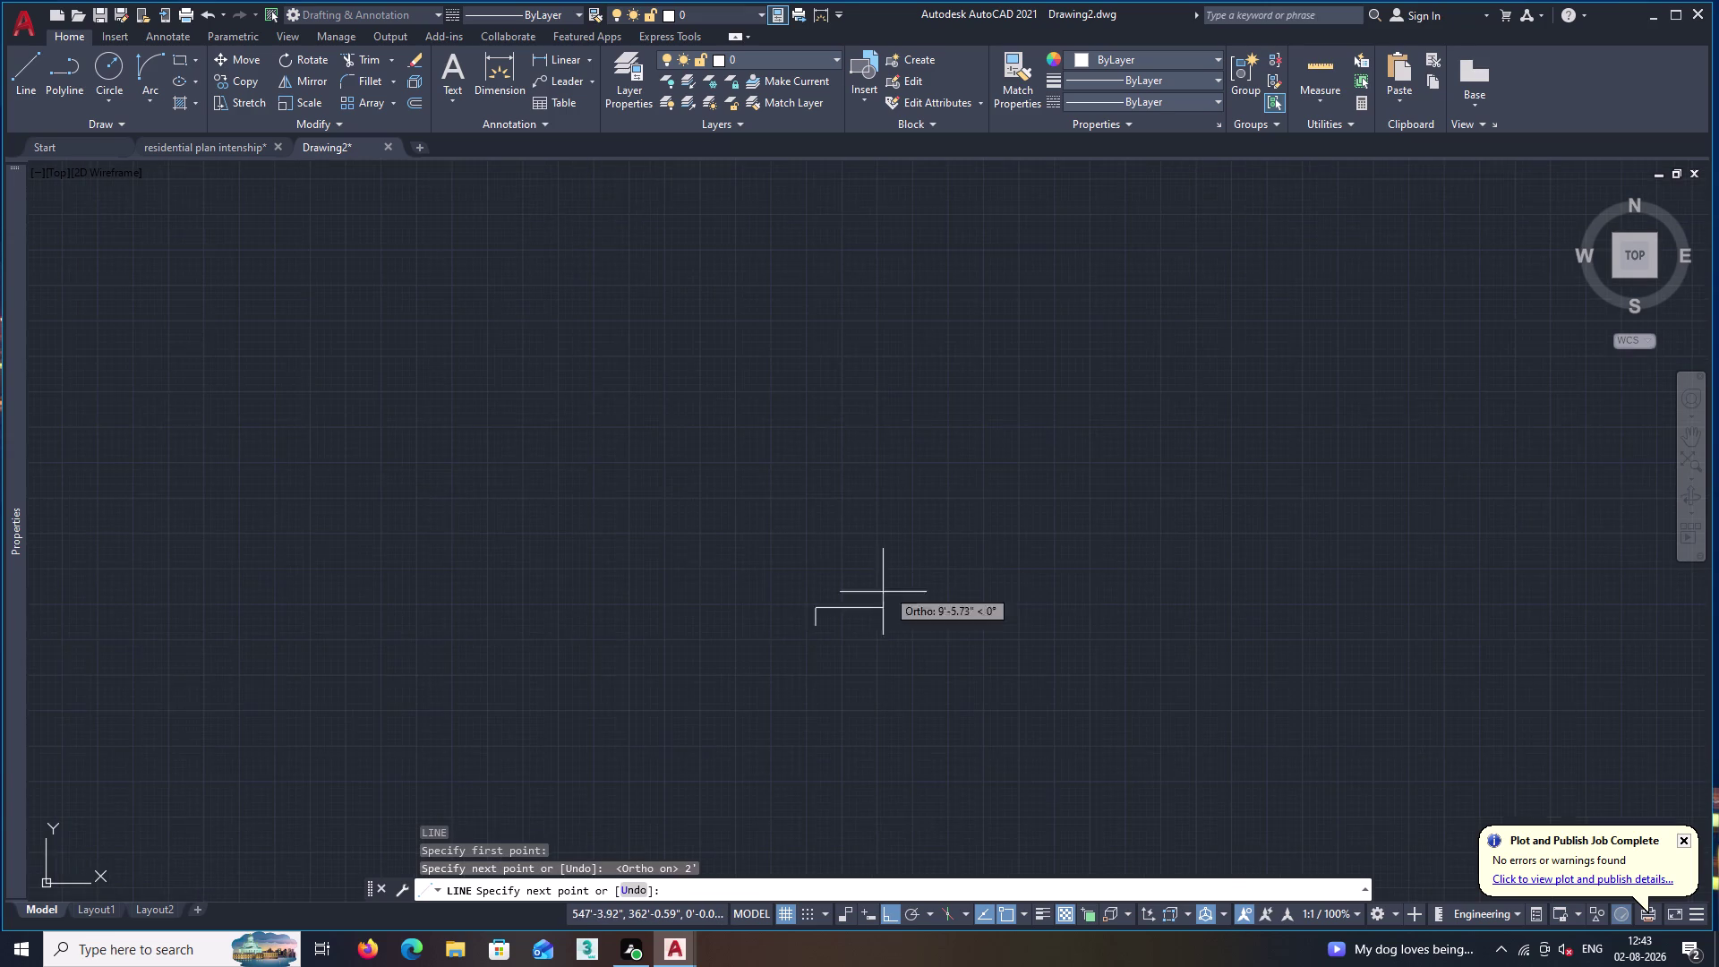
scroll(up, 3)
middle_drag(786, 665, 745, 487)
scroll(up, 3)
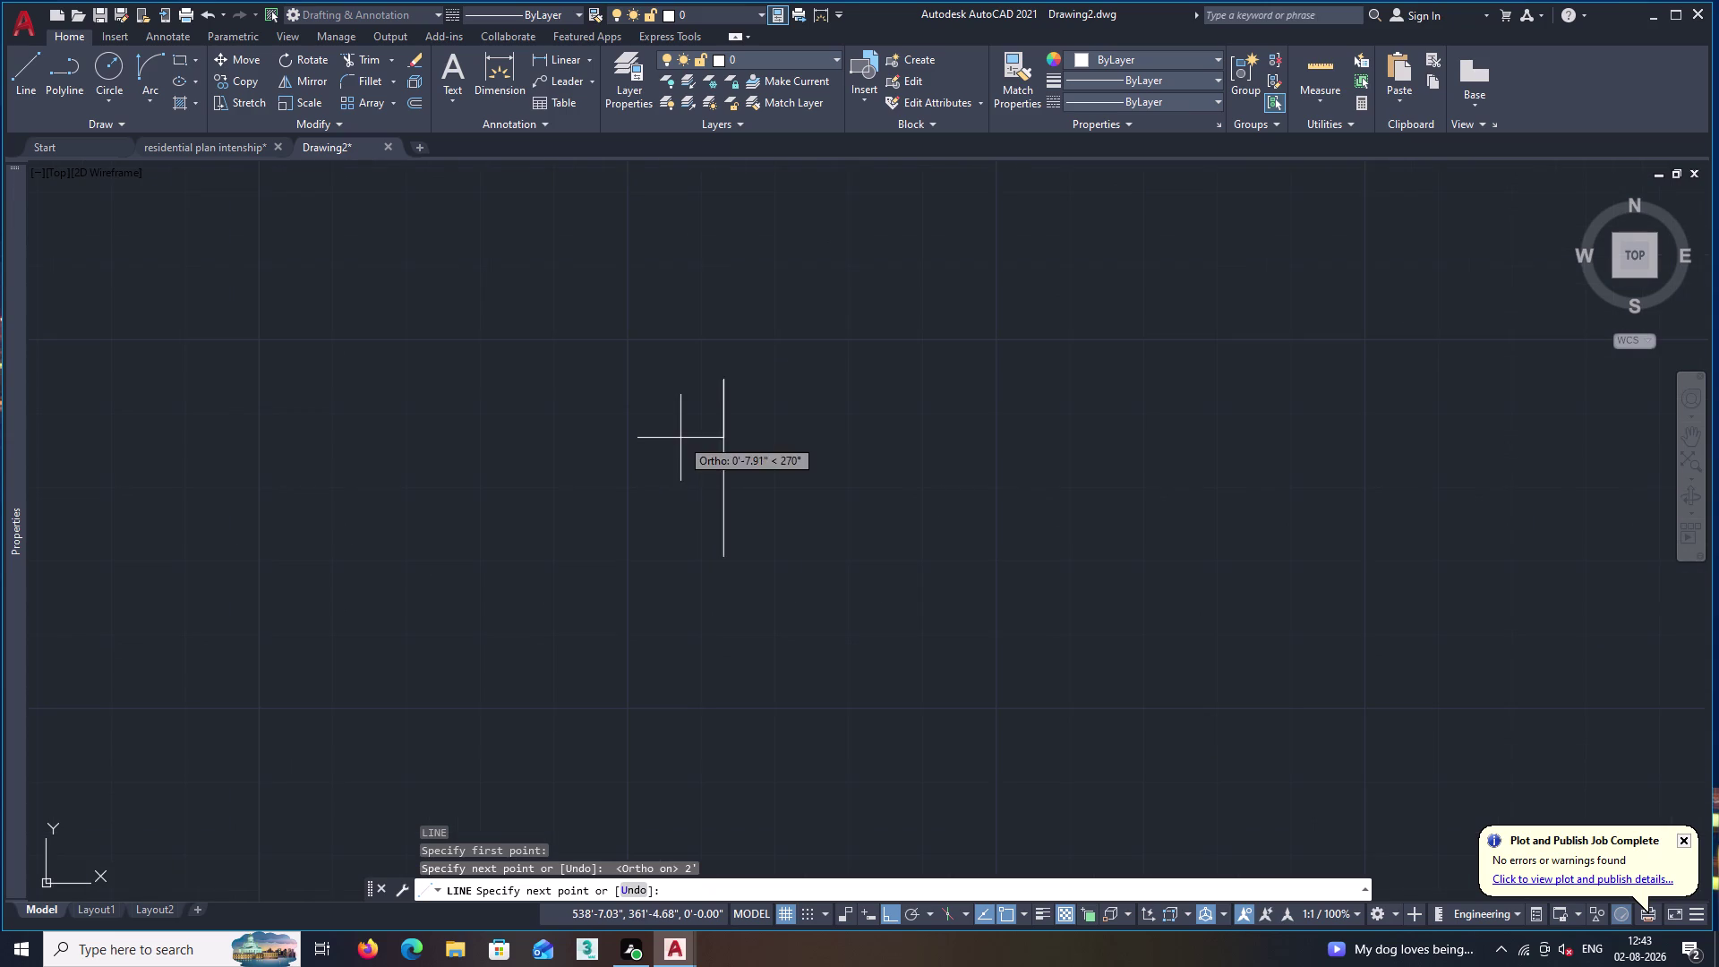
middle_drag(778, 398, 589, 554)
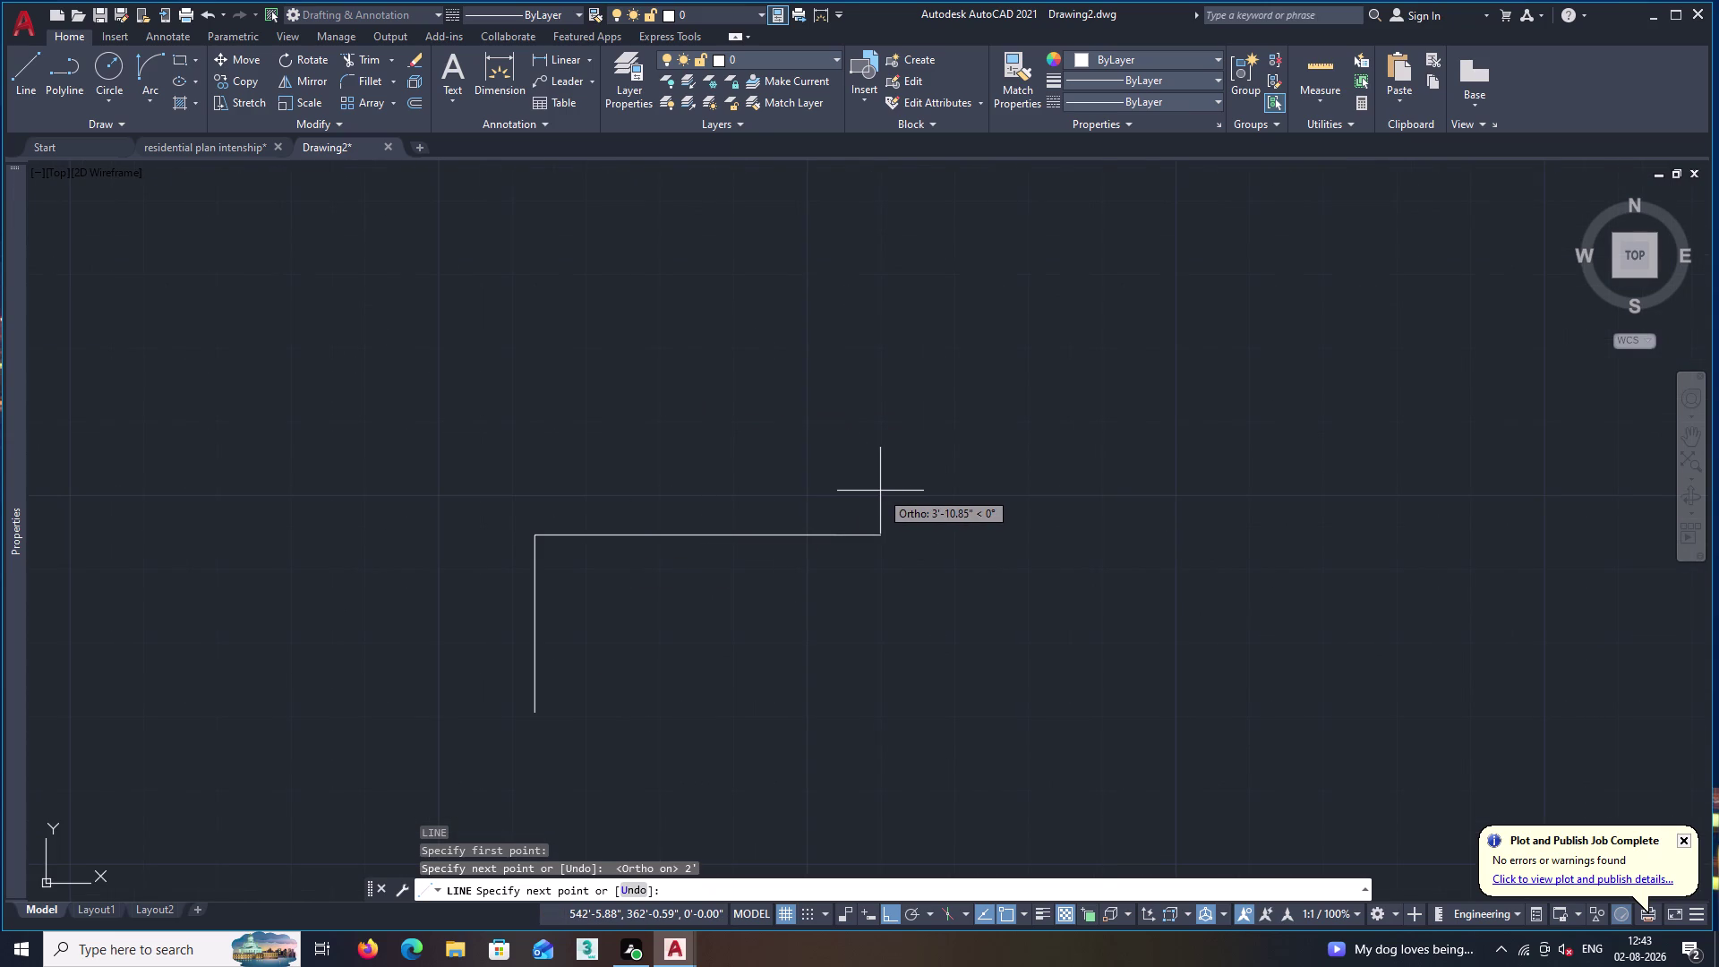
scroll(down, 3)
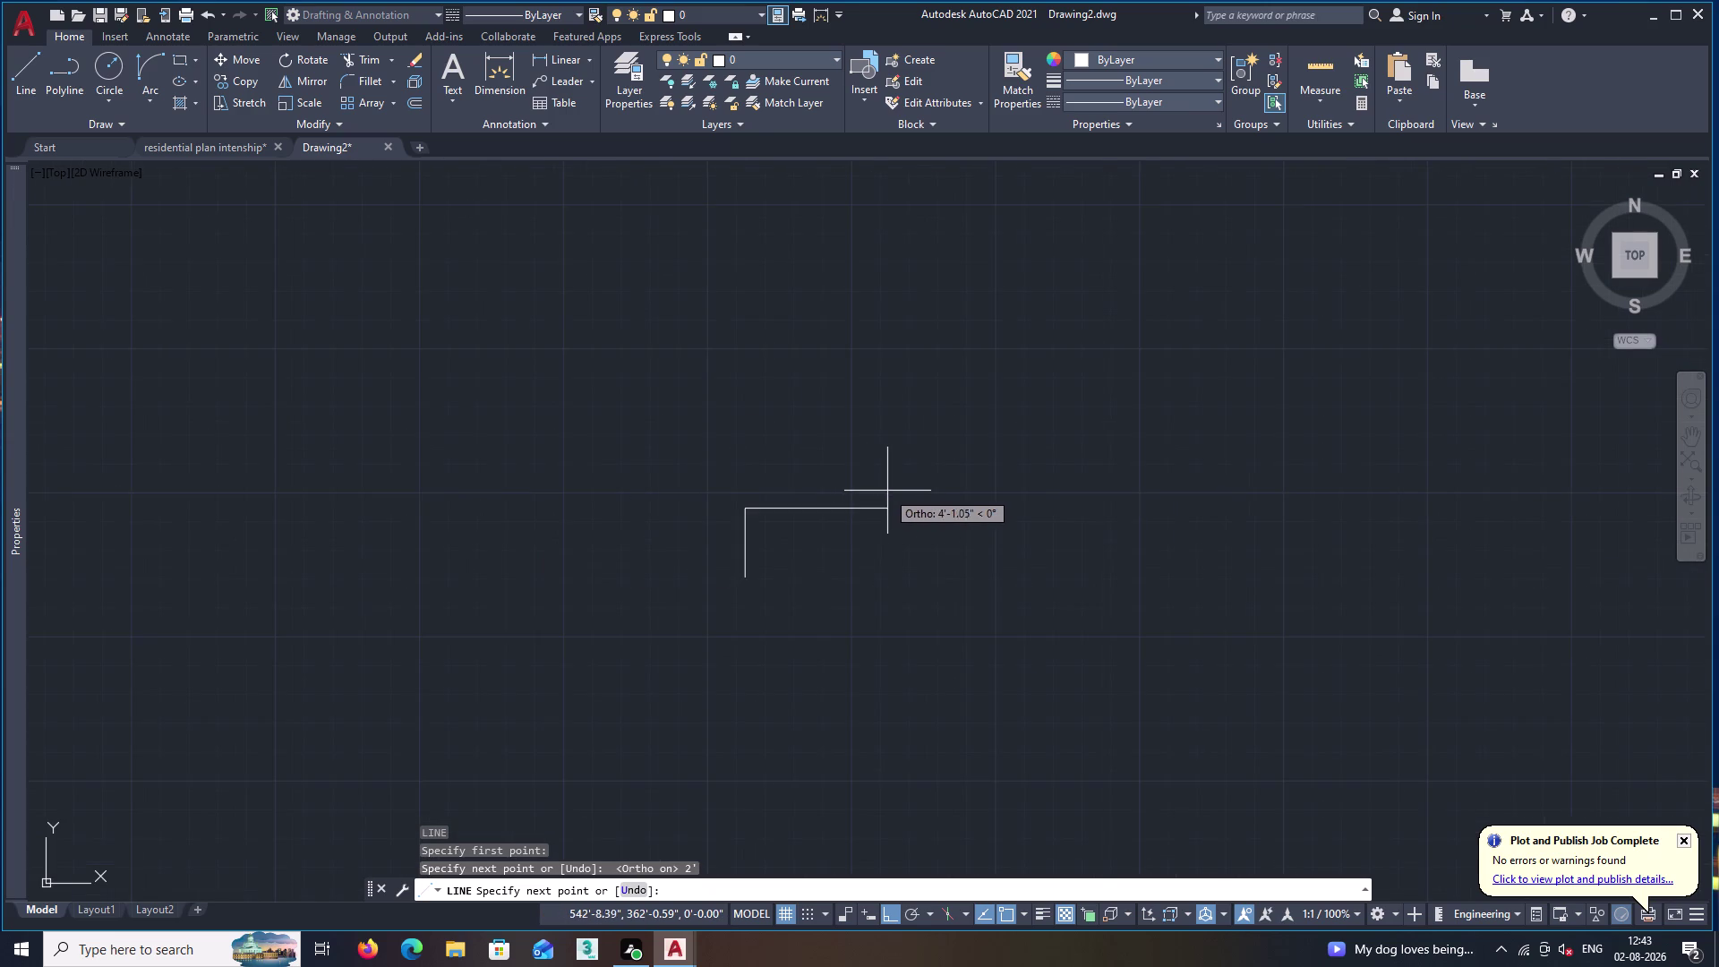
middle_drag(919, 513, 741, 491)
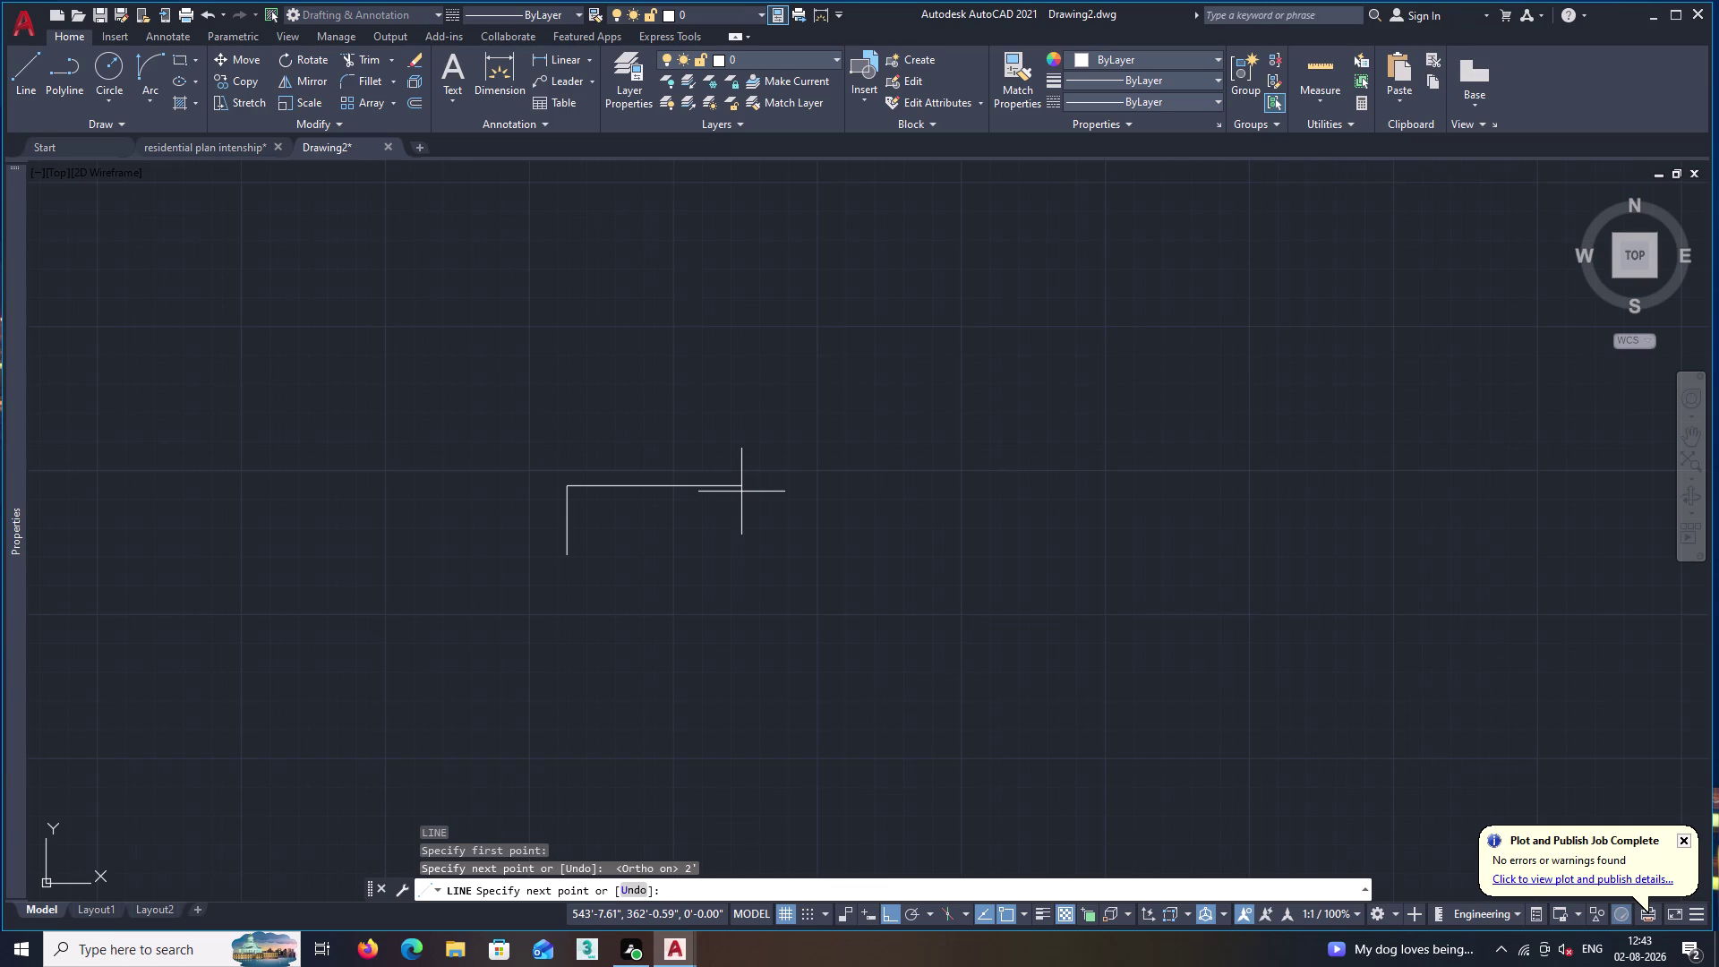
text(3)
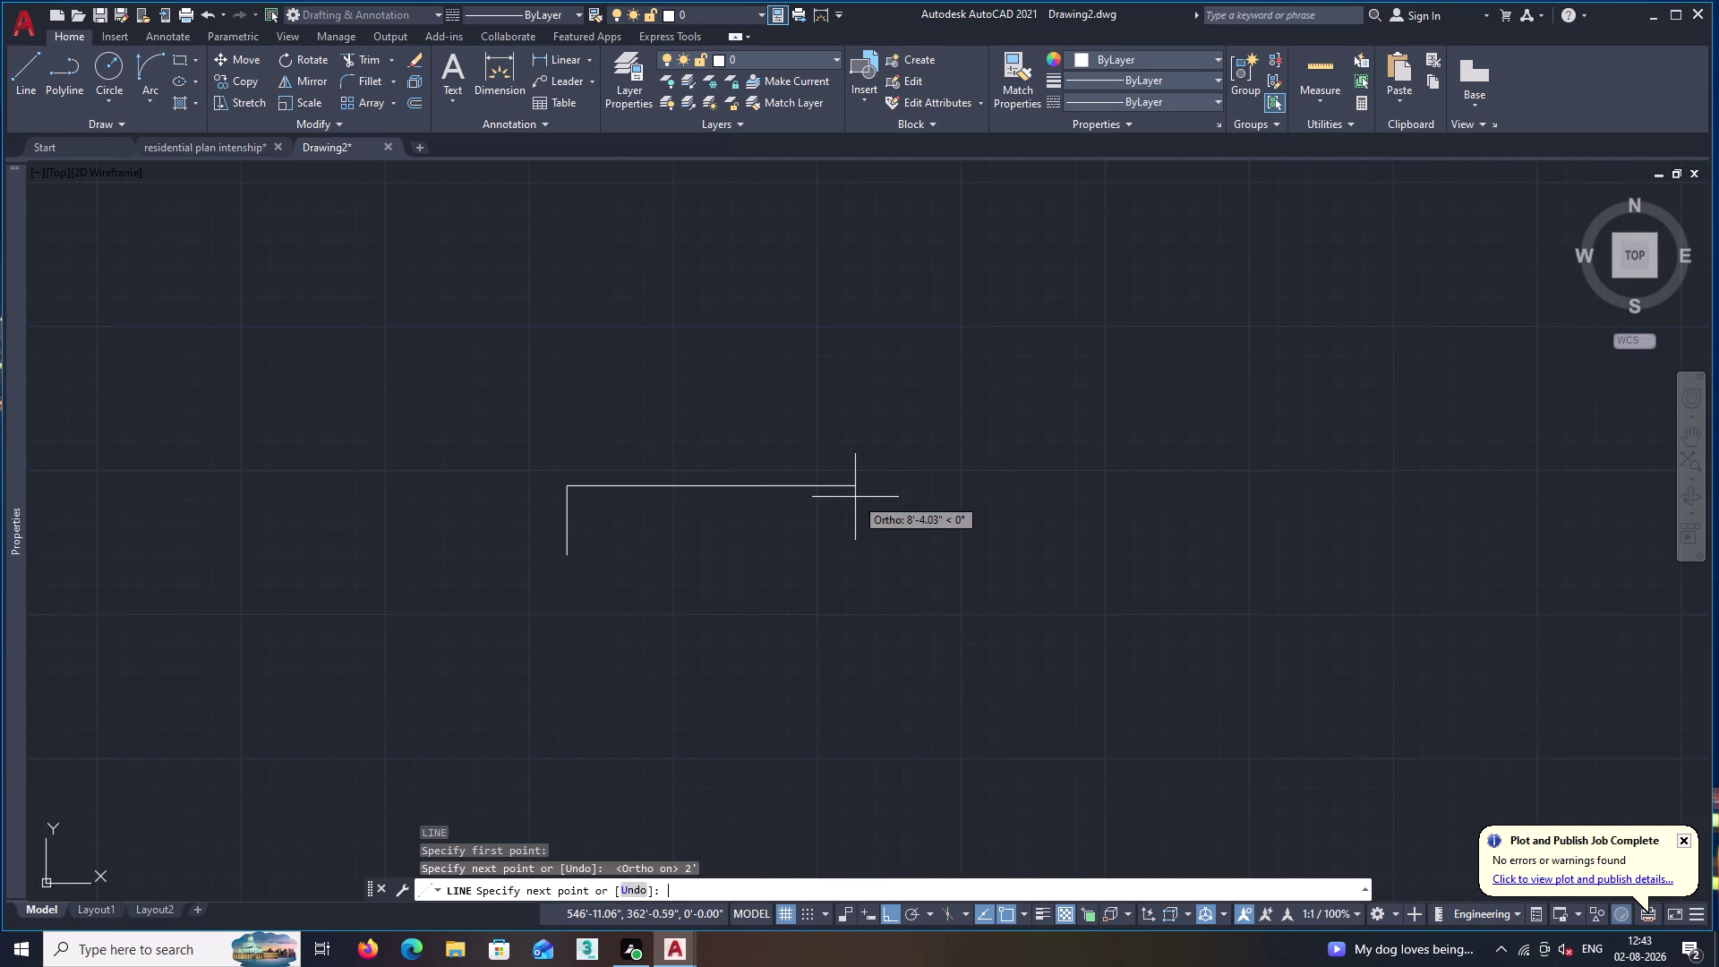
text('6)
key(shift+quotedbl)
key(Return)
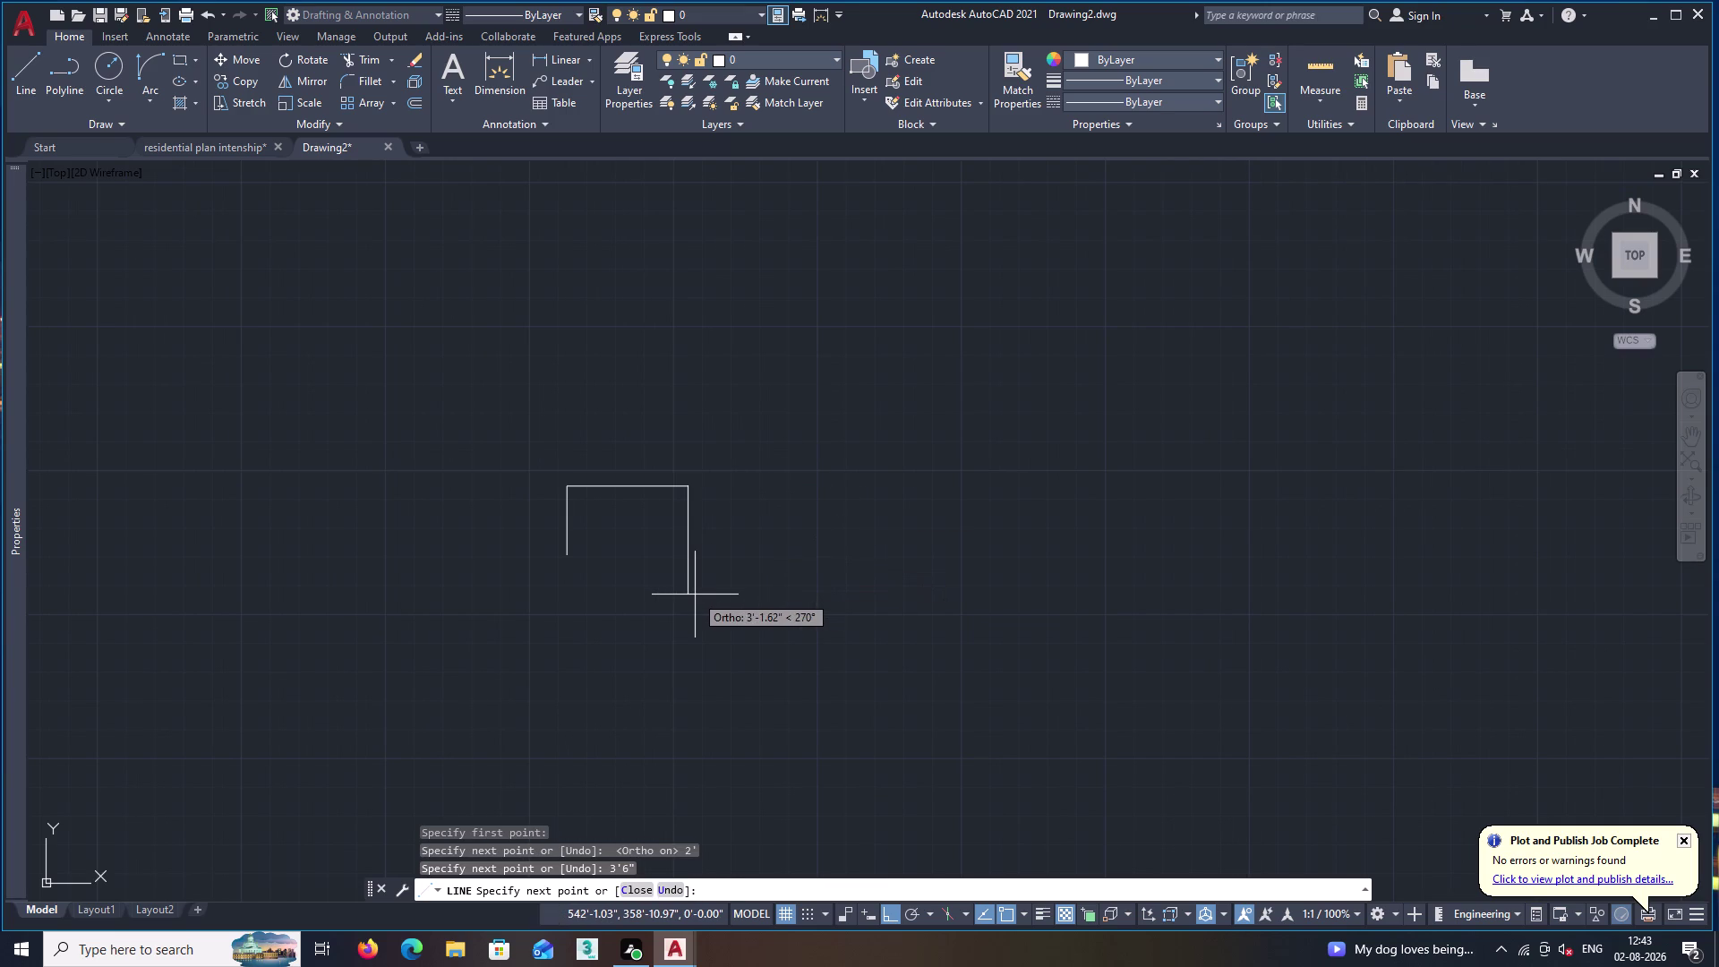
text(2')
key(Return)
key(Return)
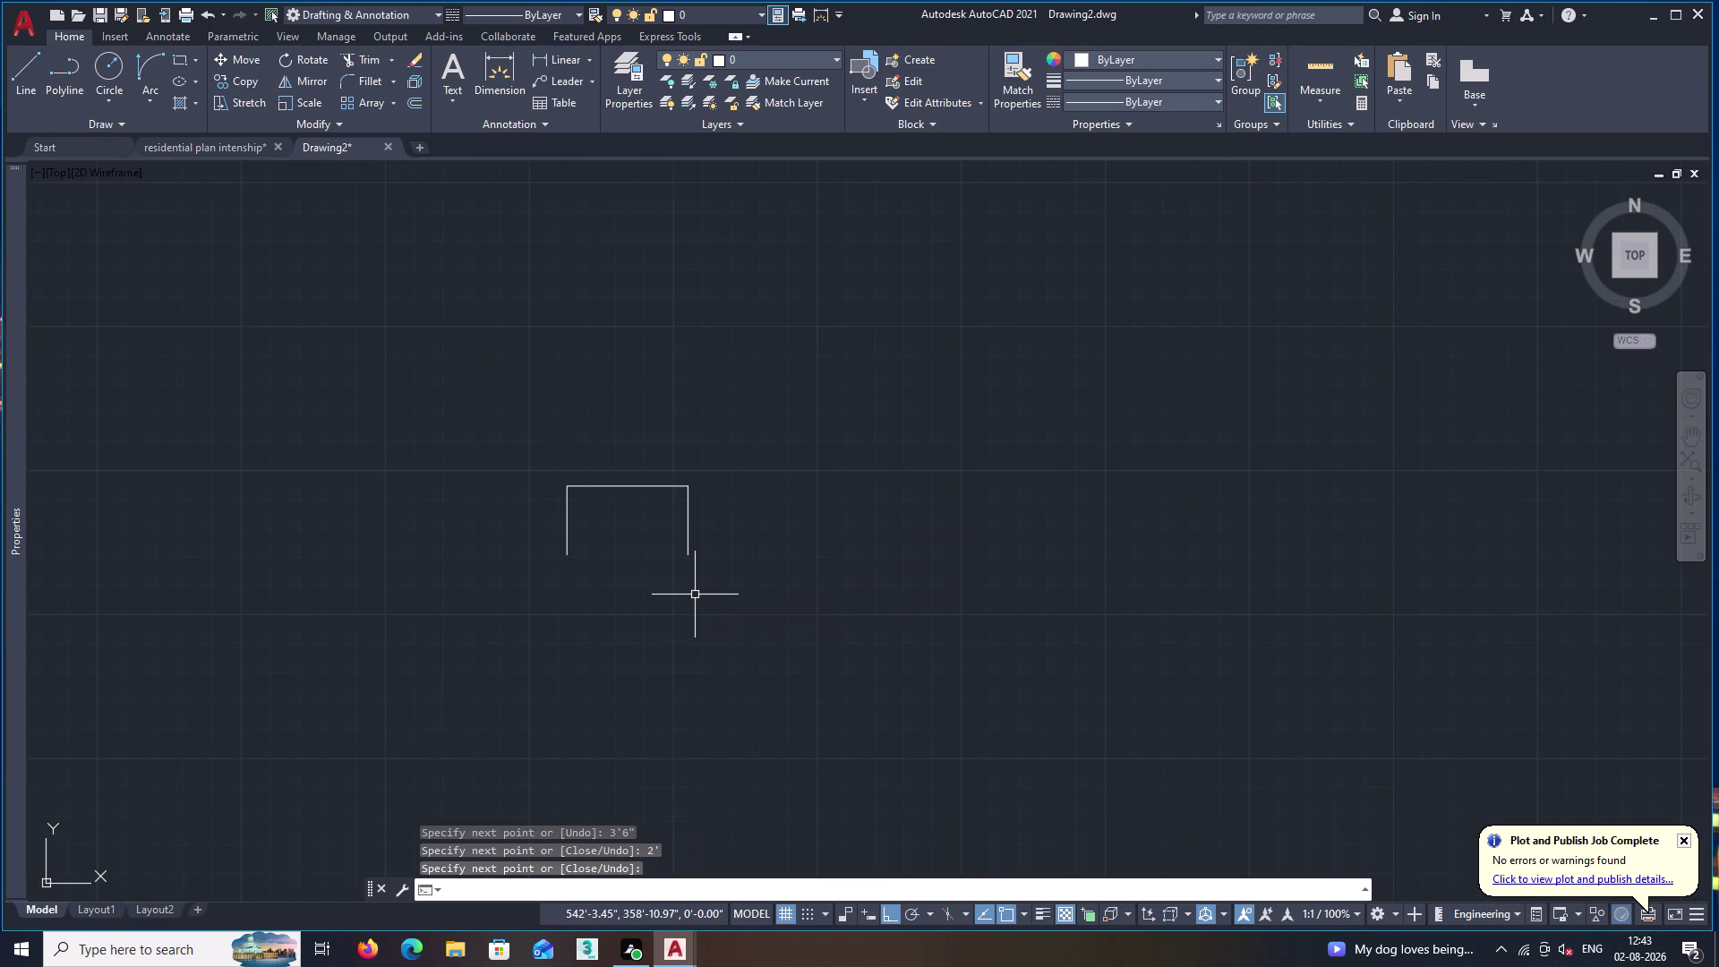
Start a new line from the outline's top-right corner.
key(l)
key(Return)
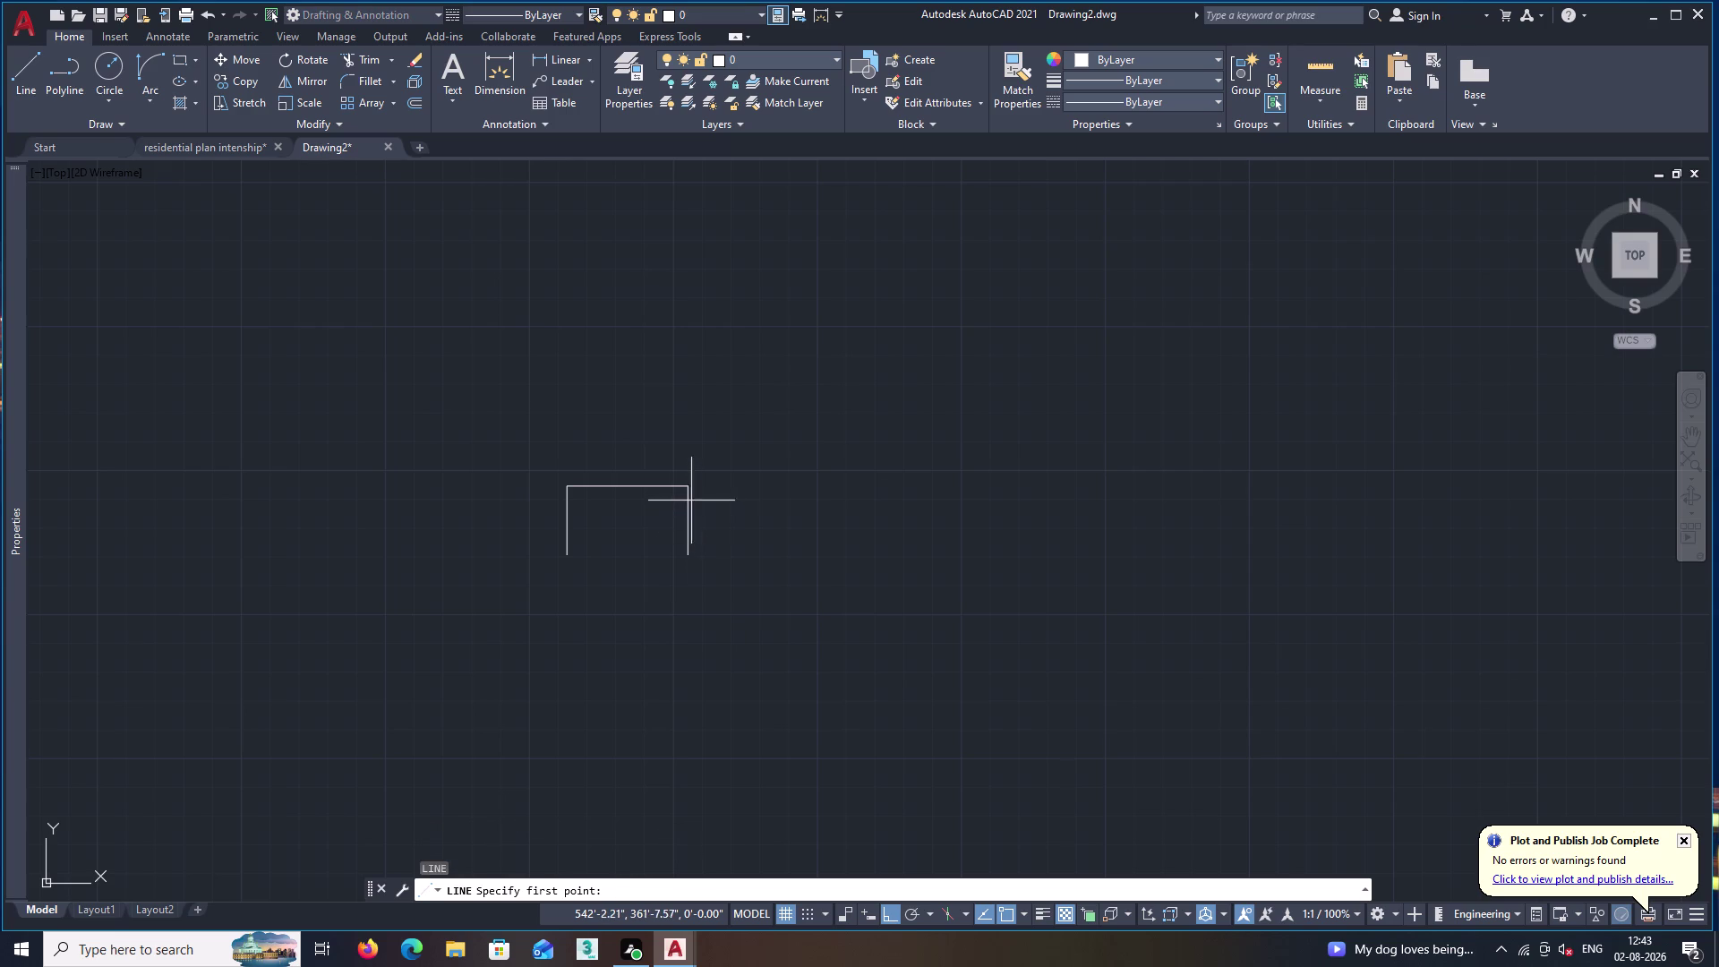
click(688, 487)
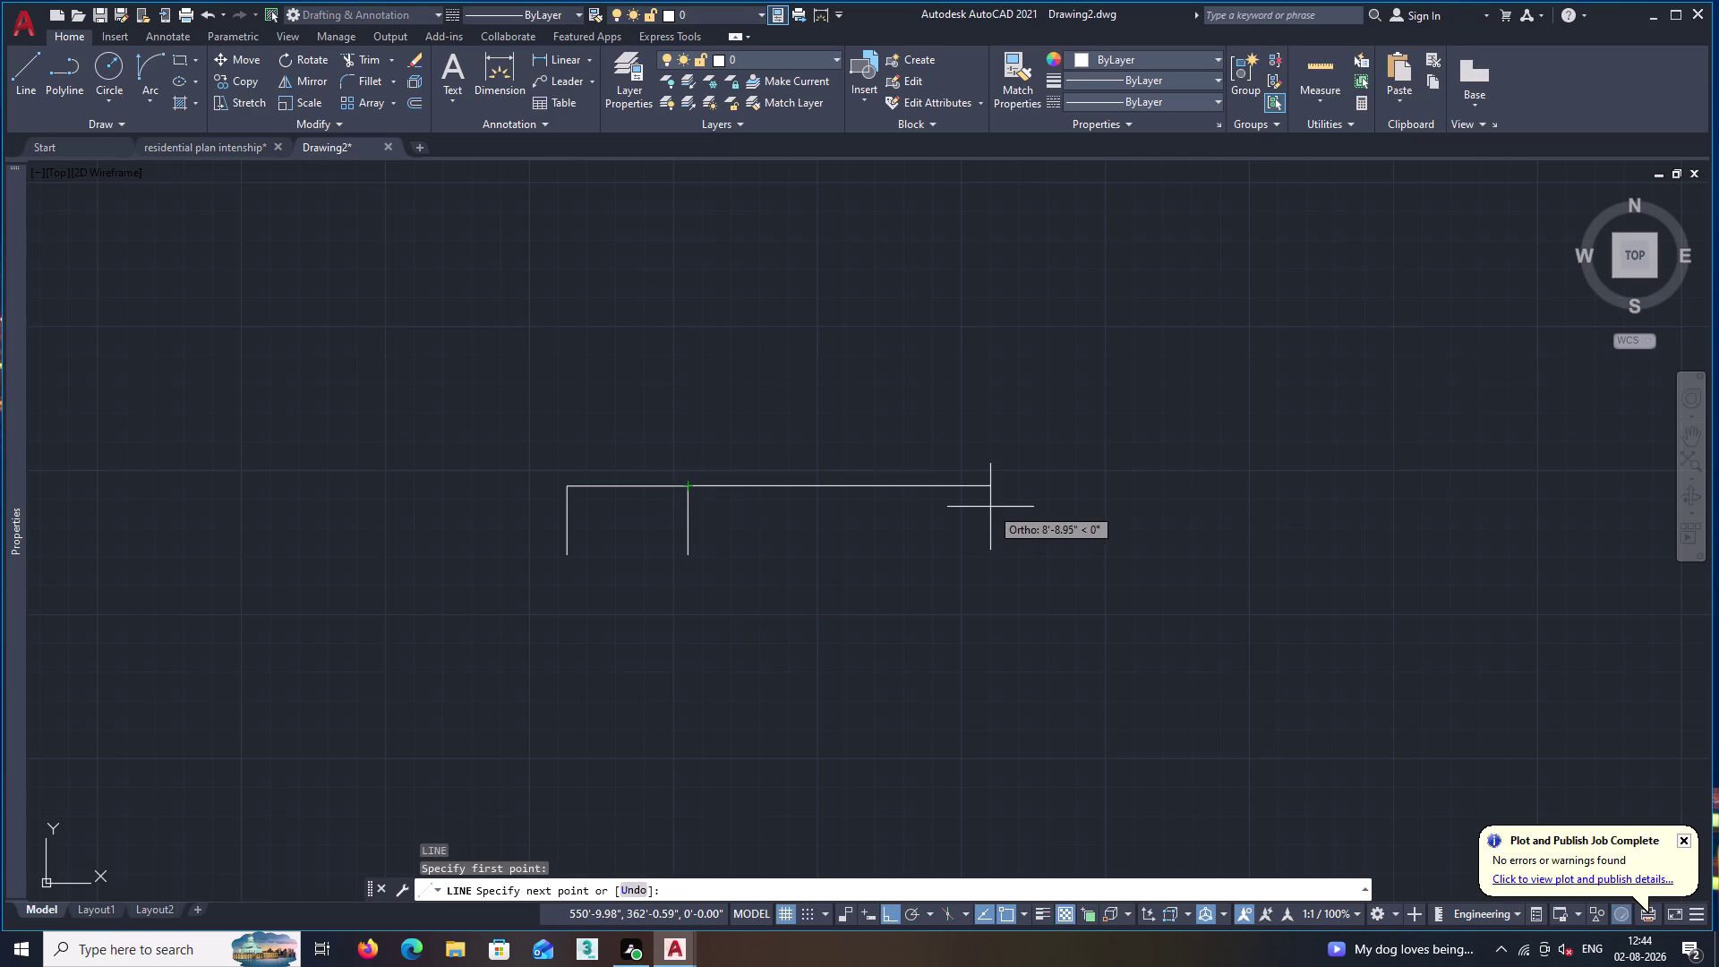
Extend the top edge 9' to the right.
scroll(down, 3)
middle_drag(1018, 506, 904, 510)
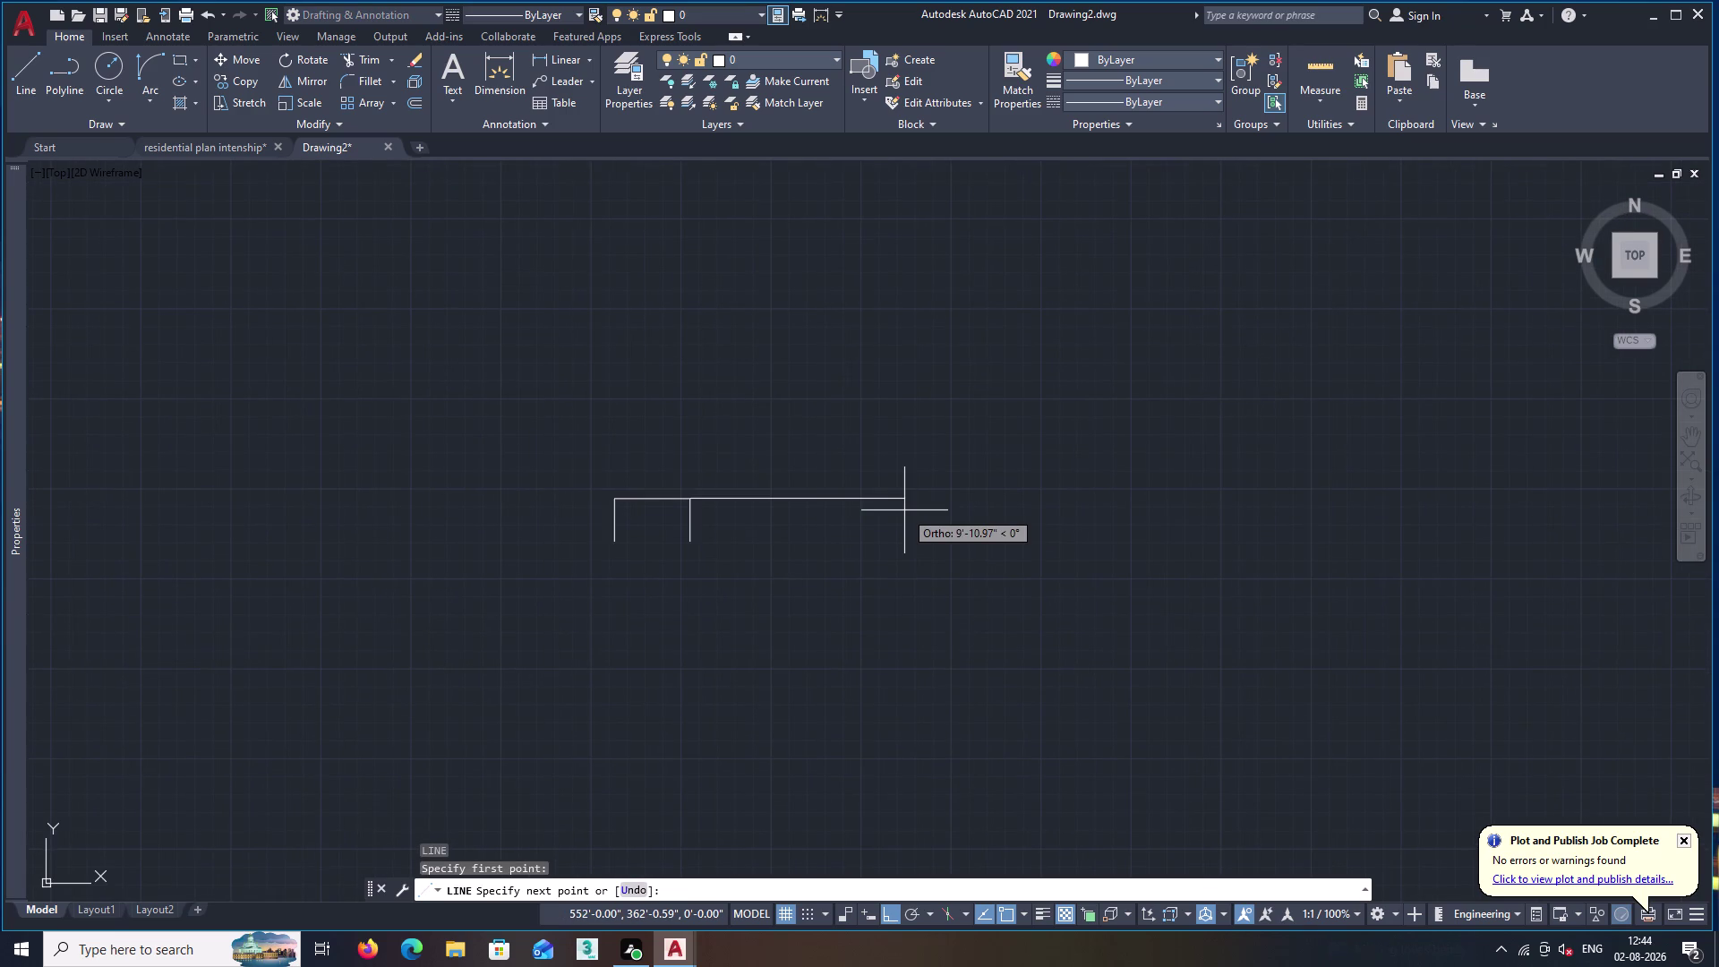
text(9')
key(Return)
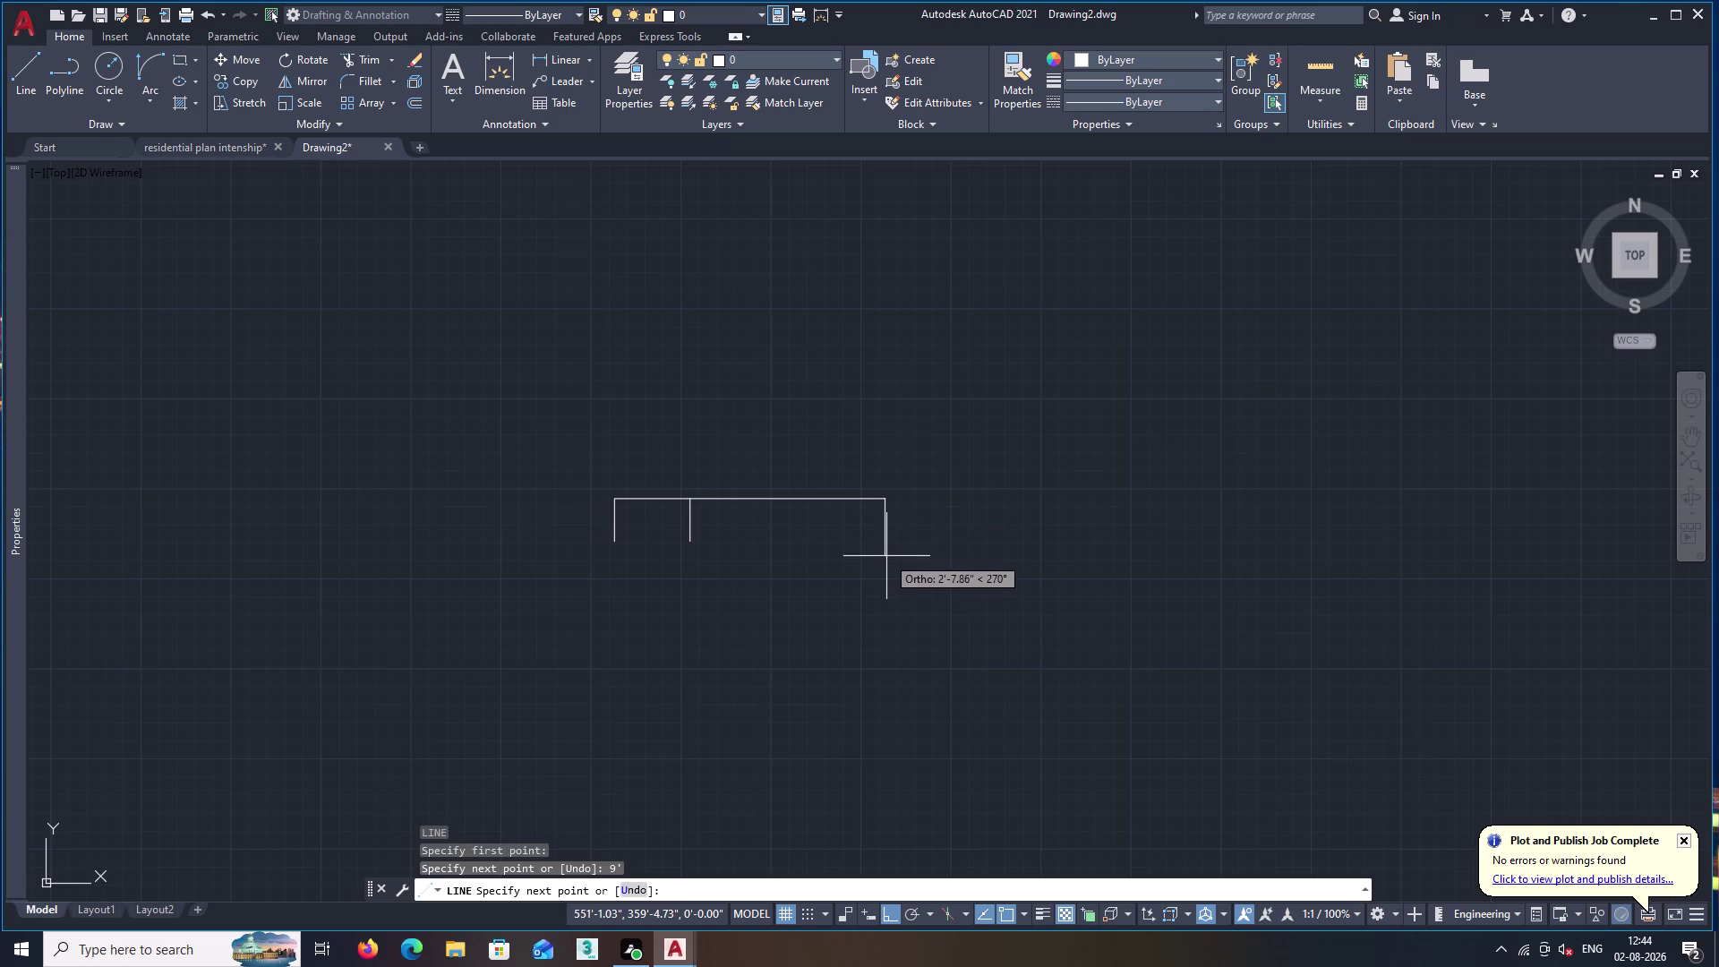
Drop 1'1" and run the bottom edge back to the inner vertical, closing the strip.
scroll(up, 3)
middle_drag(877, 545, 888, 611)
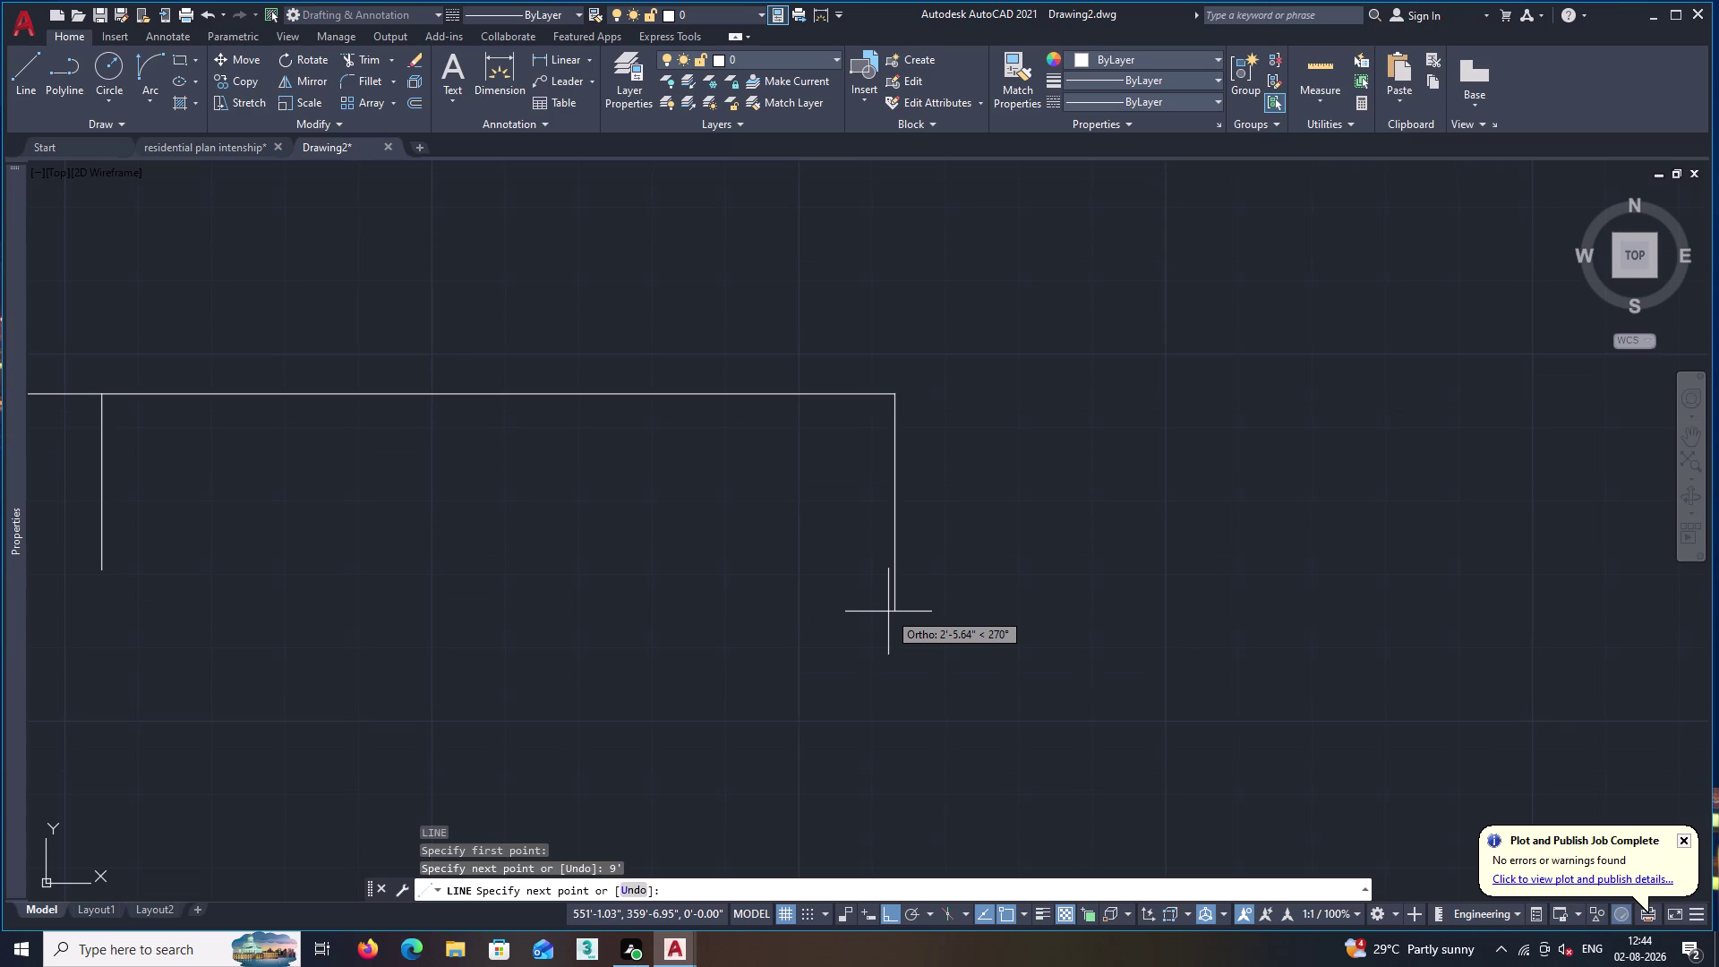
text(1')
text(1)
key(shift+quotedbl)
key(Return)
middle_drag(517, 503, 692, 542)
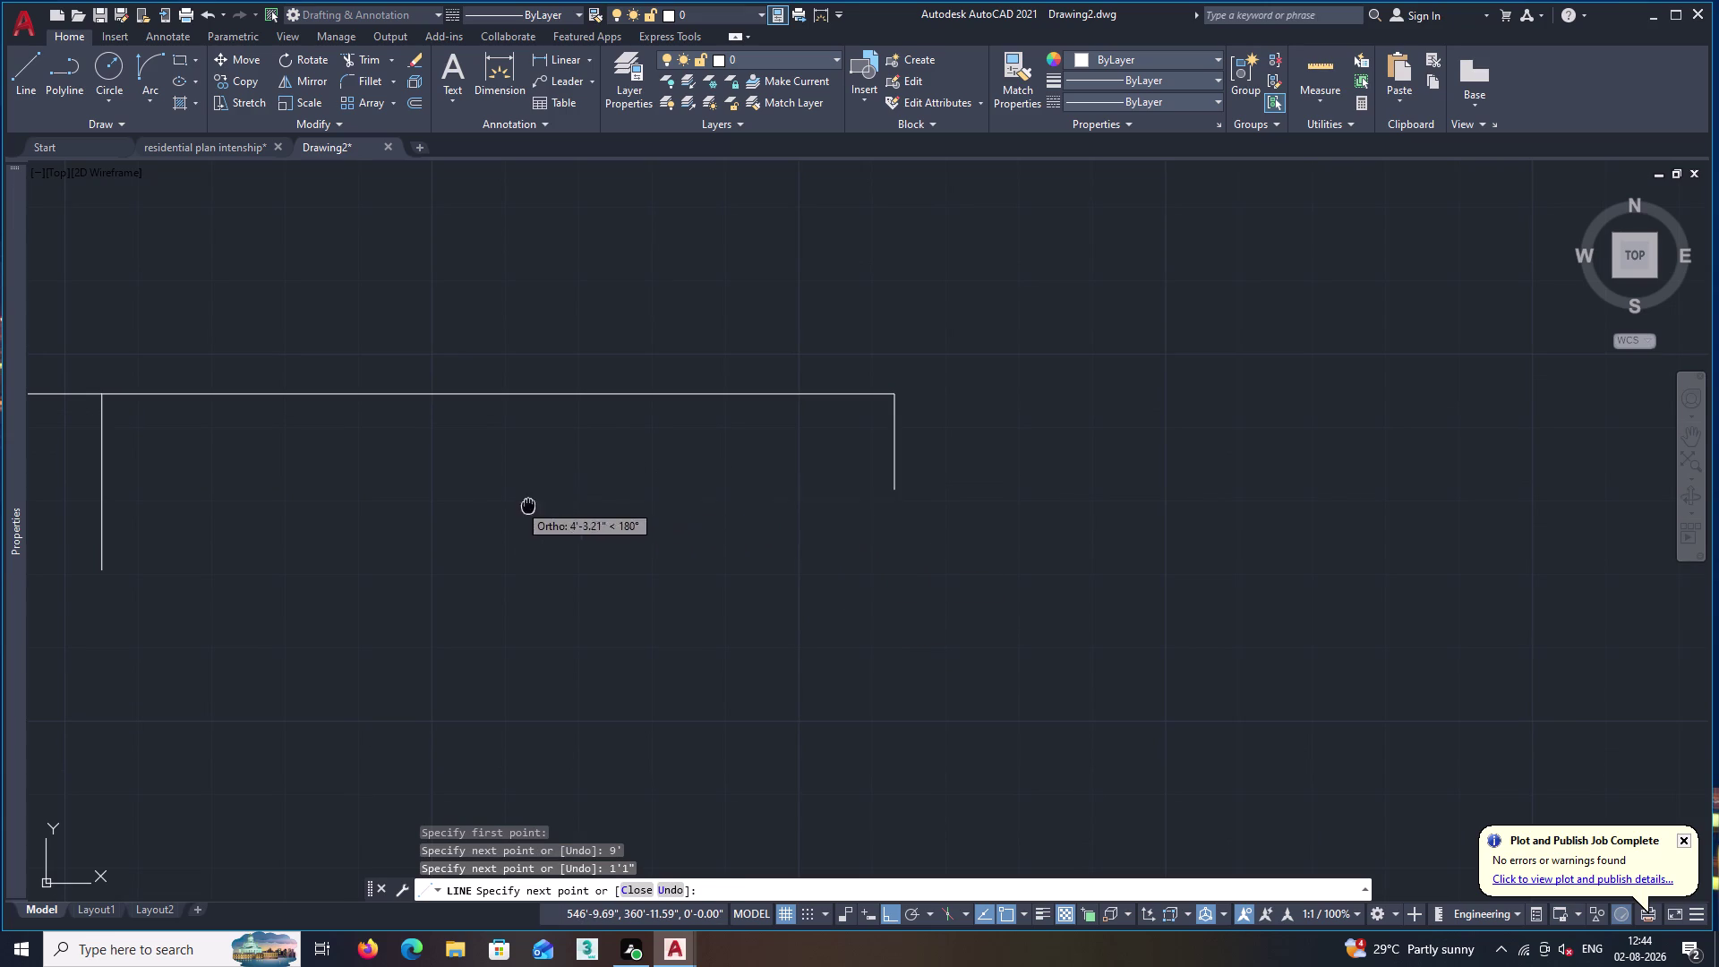
middle_drag(692, 542, 1067, 603)
click(651, 589)
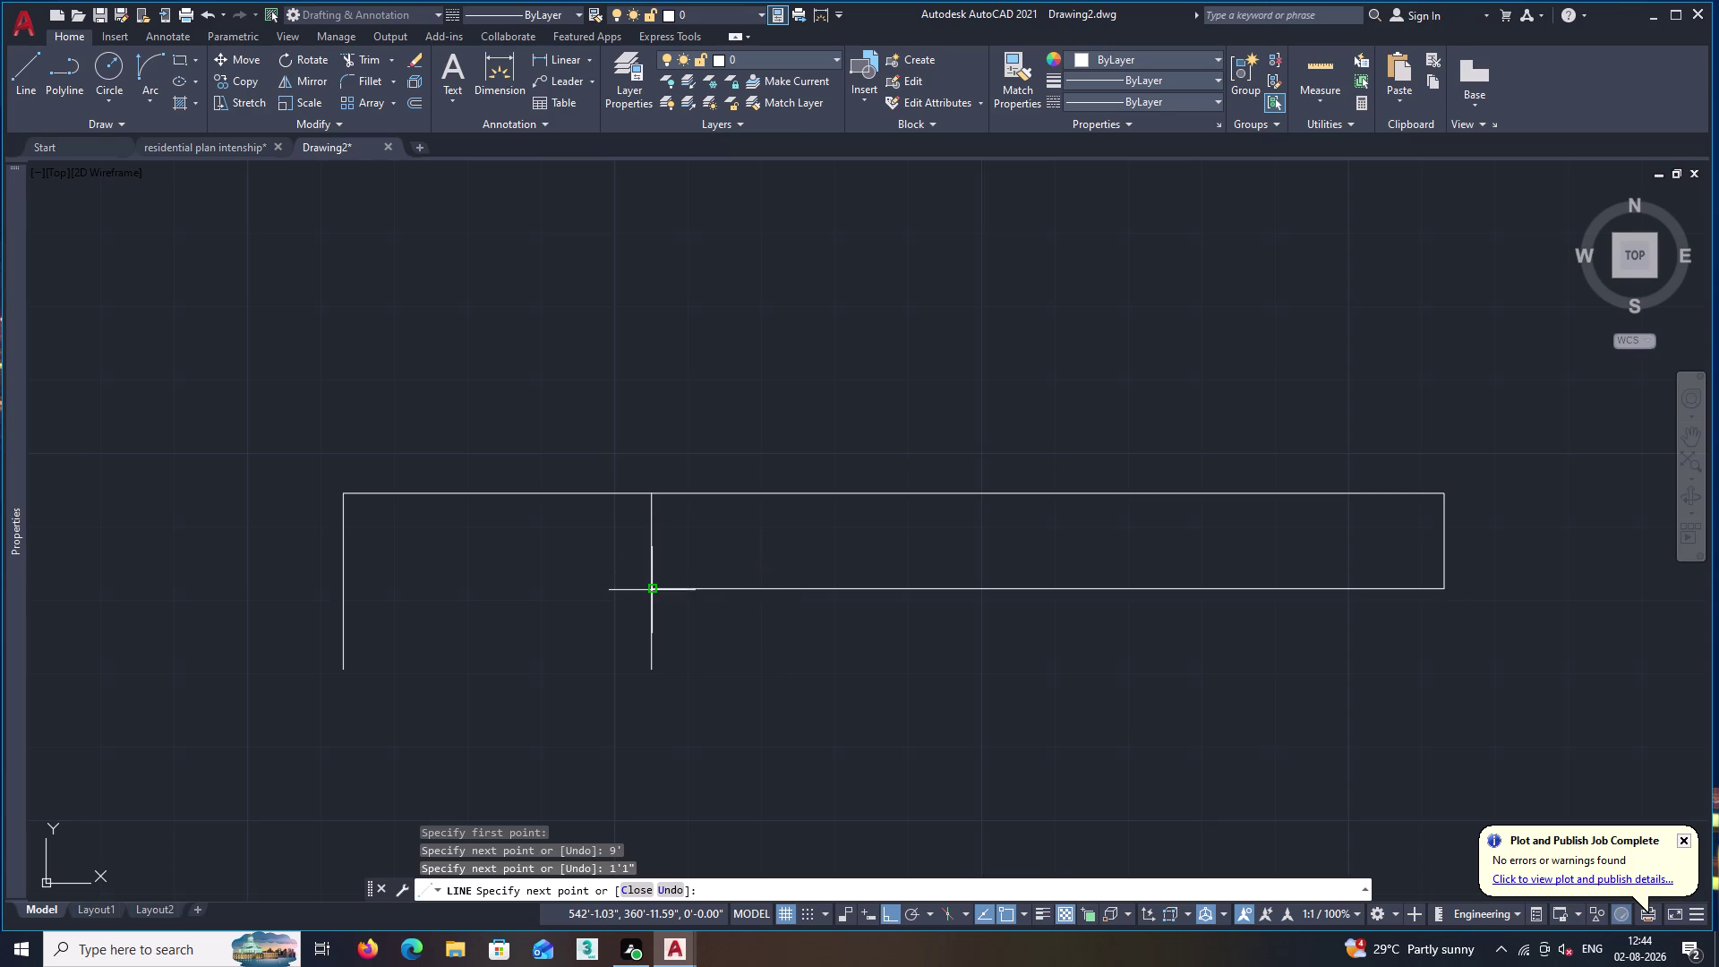
key(space)
key(l)
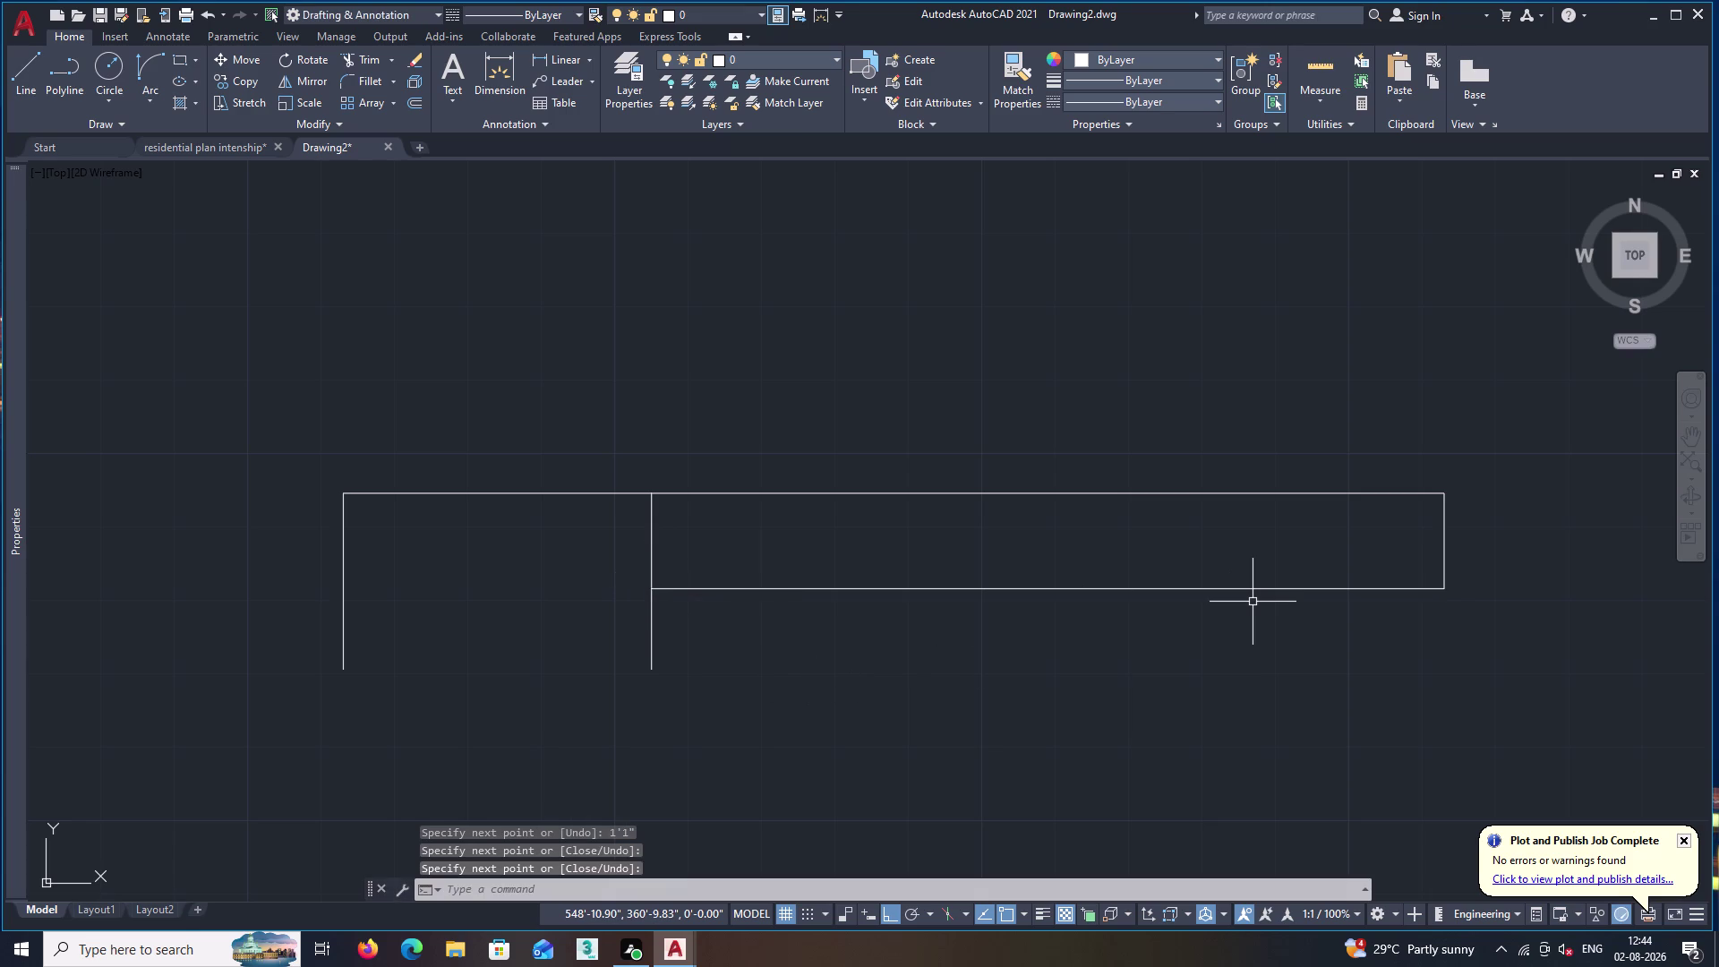
key(Return)
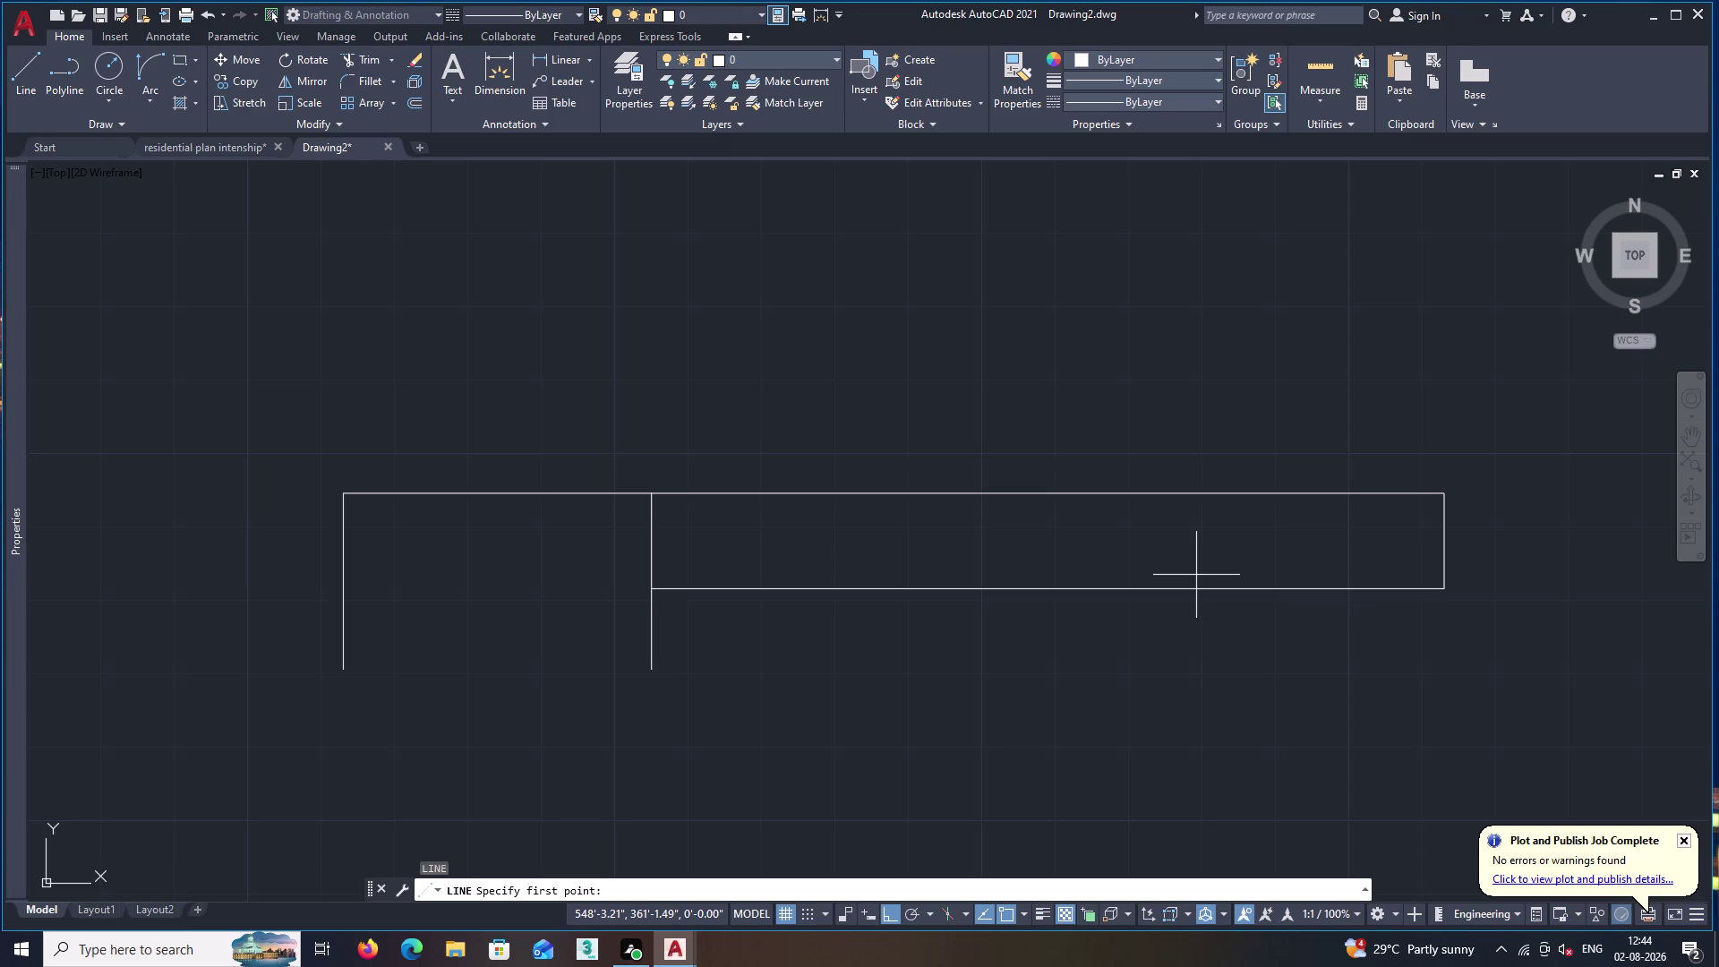
key(space)
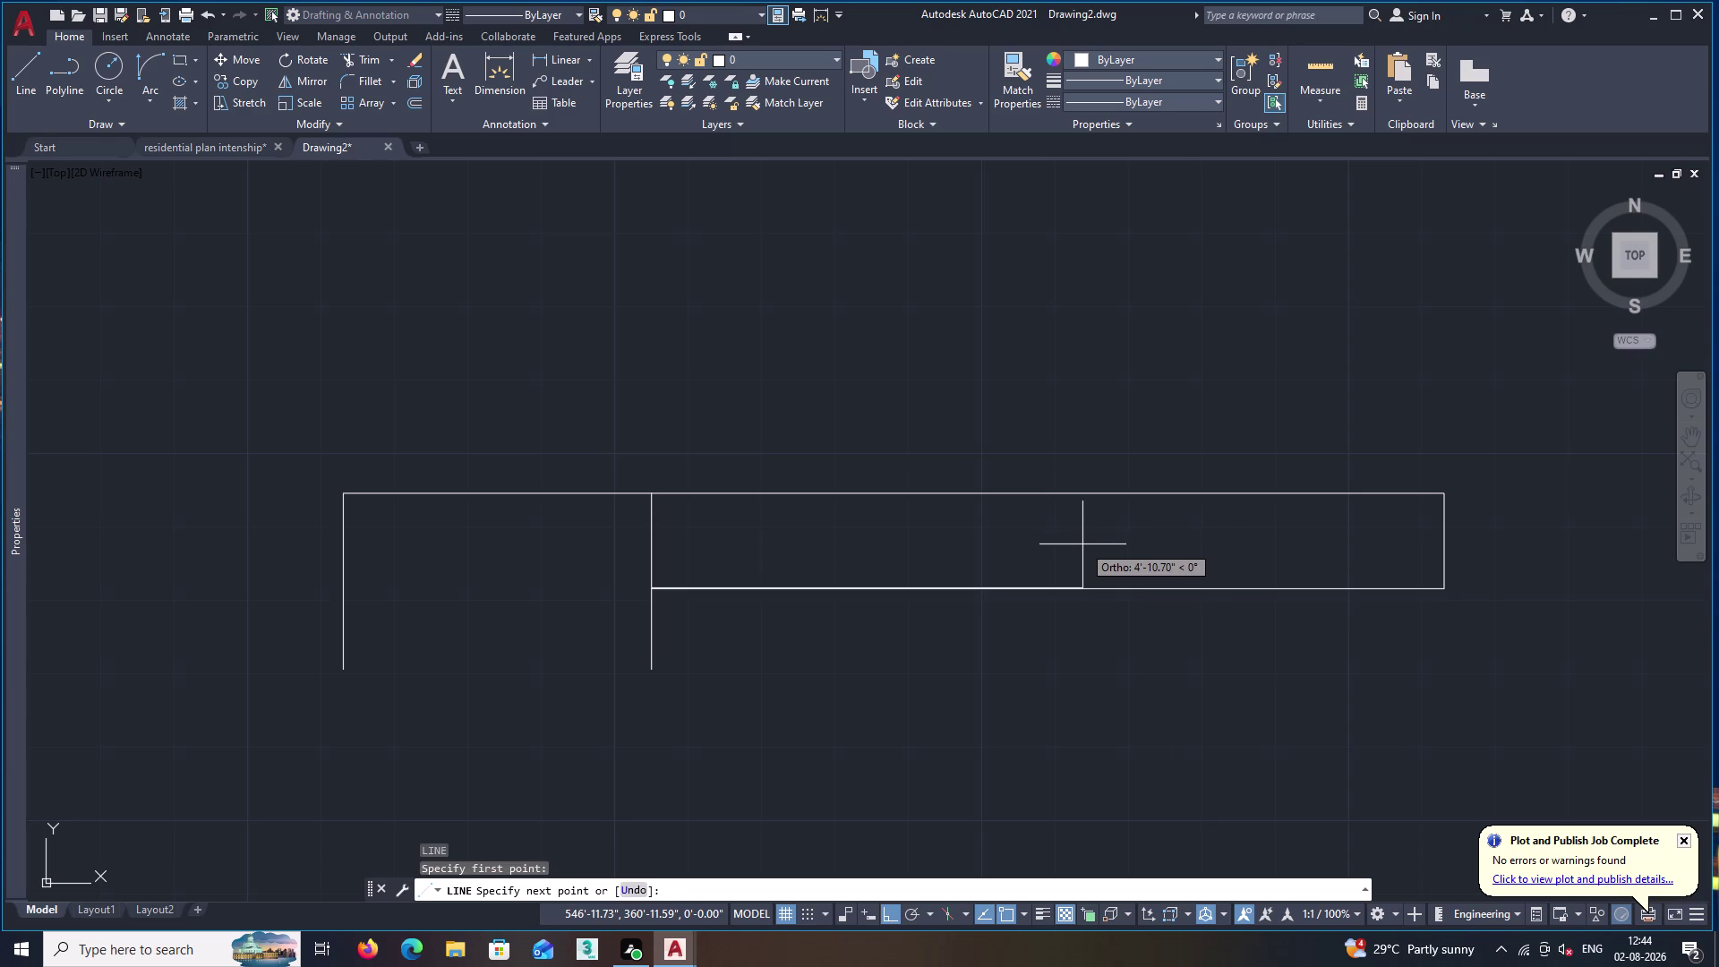
key(Escape)
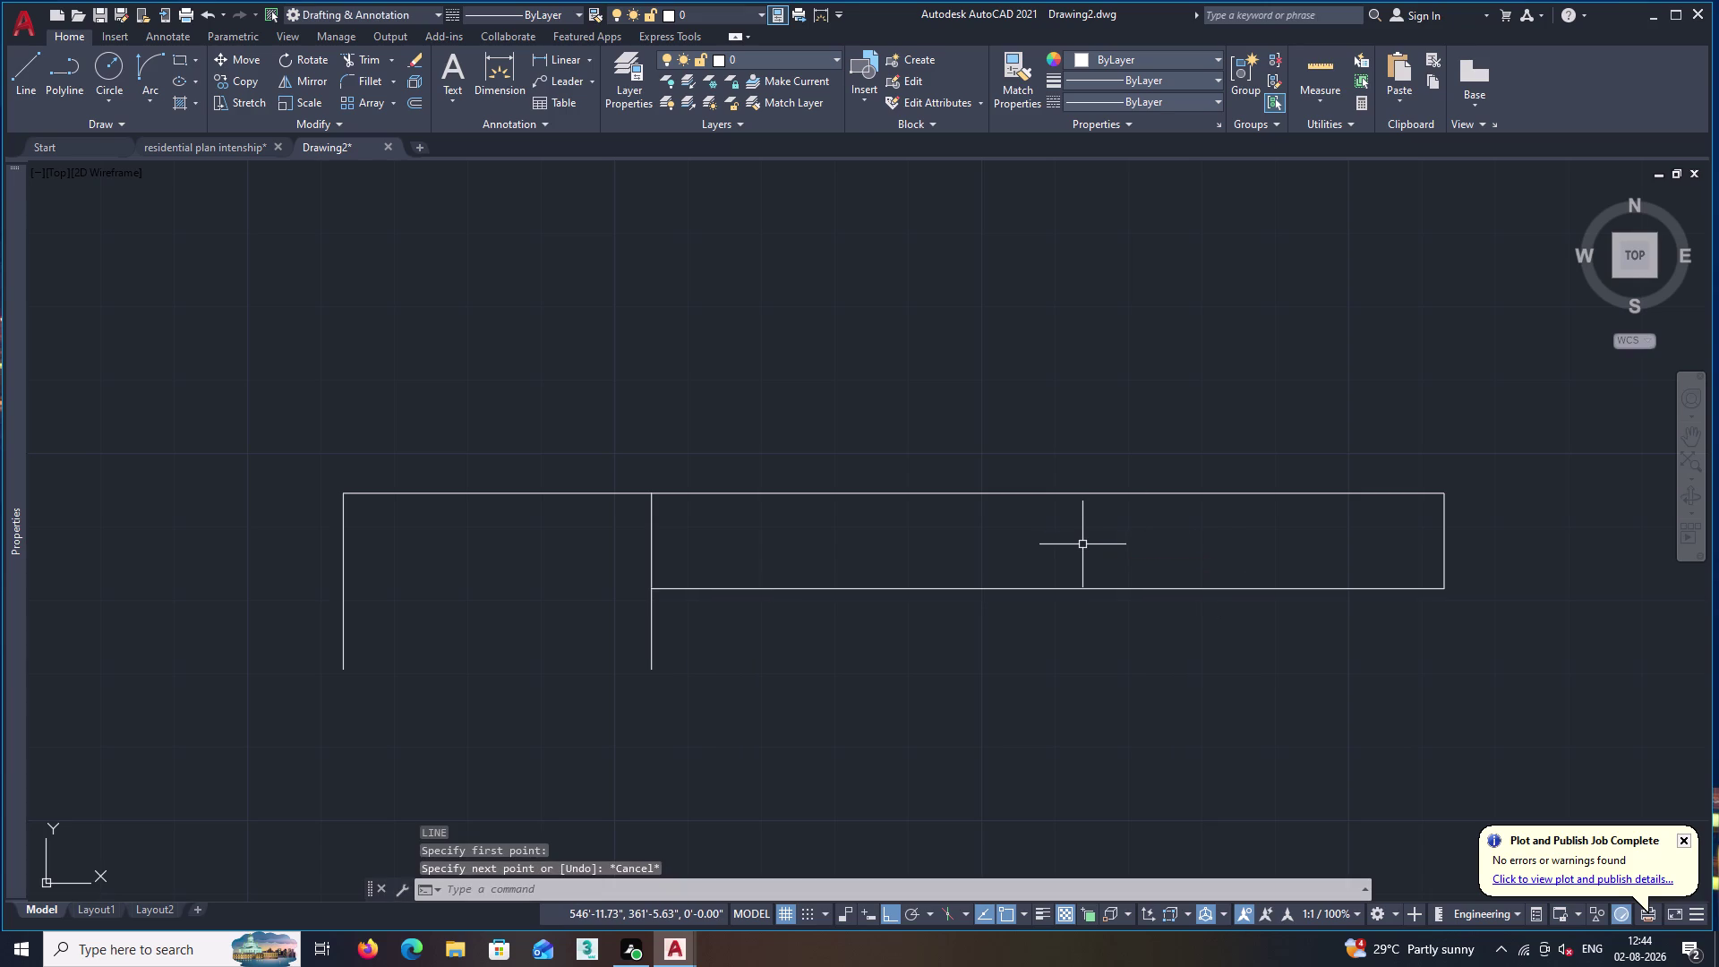
key(l)
key(Return)
key(space)
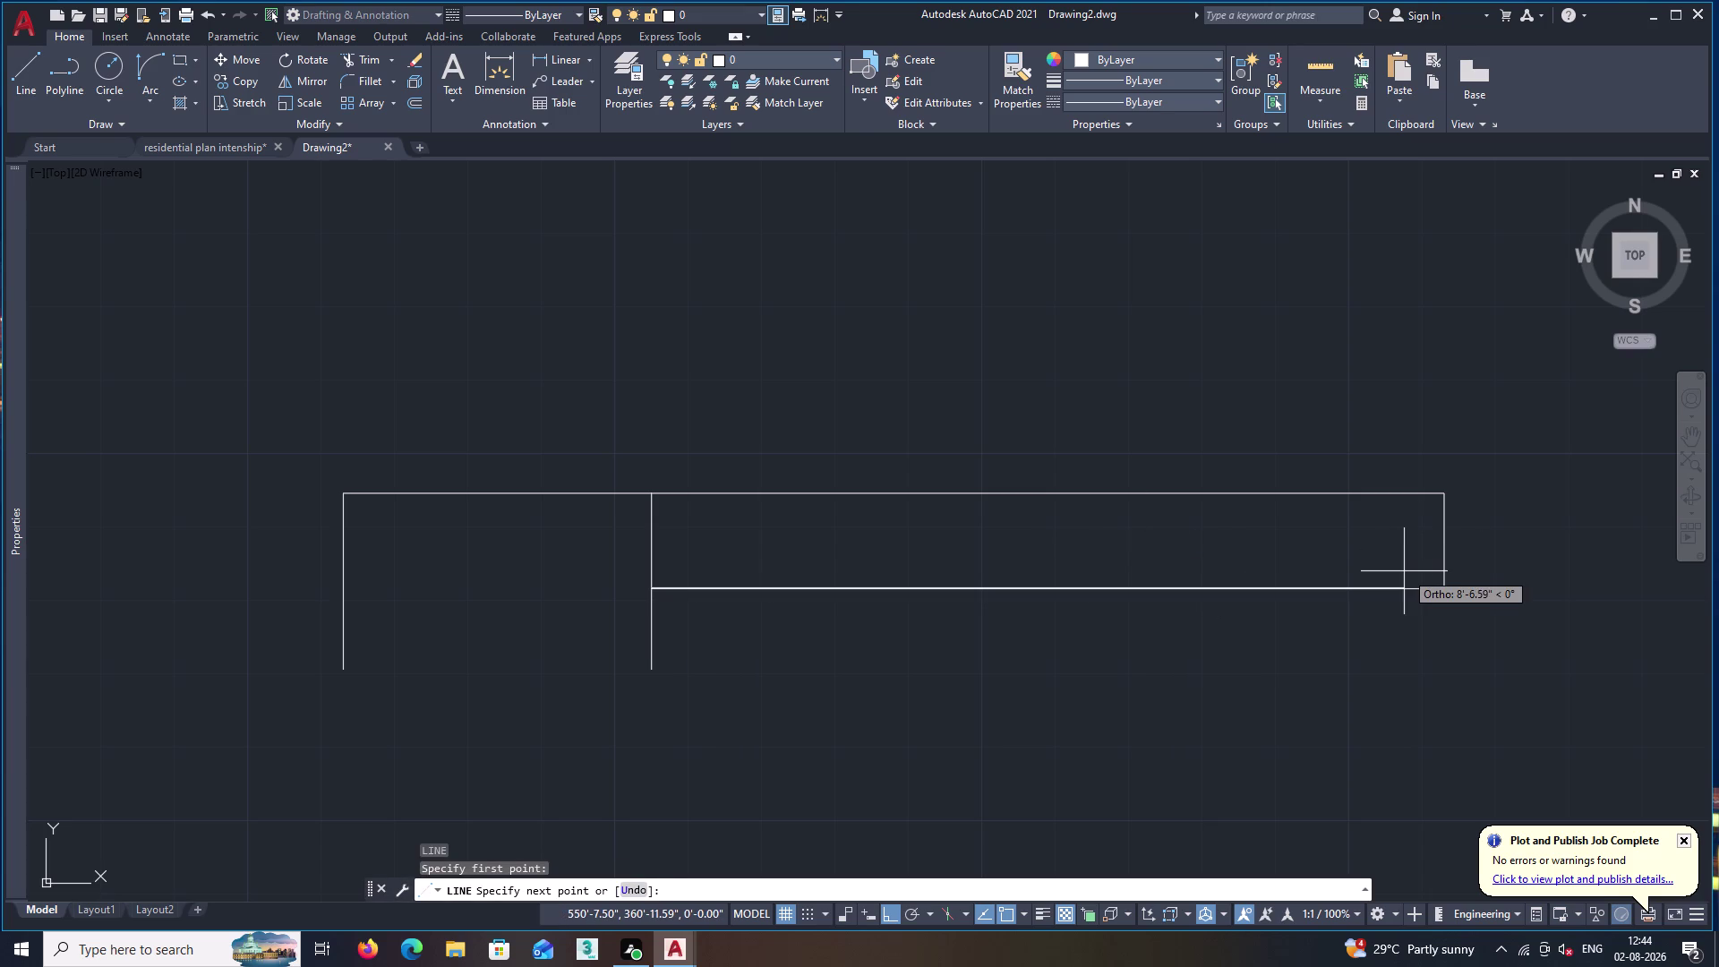
text(co)
key(Return)
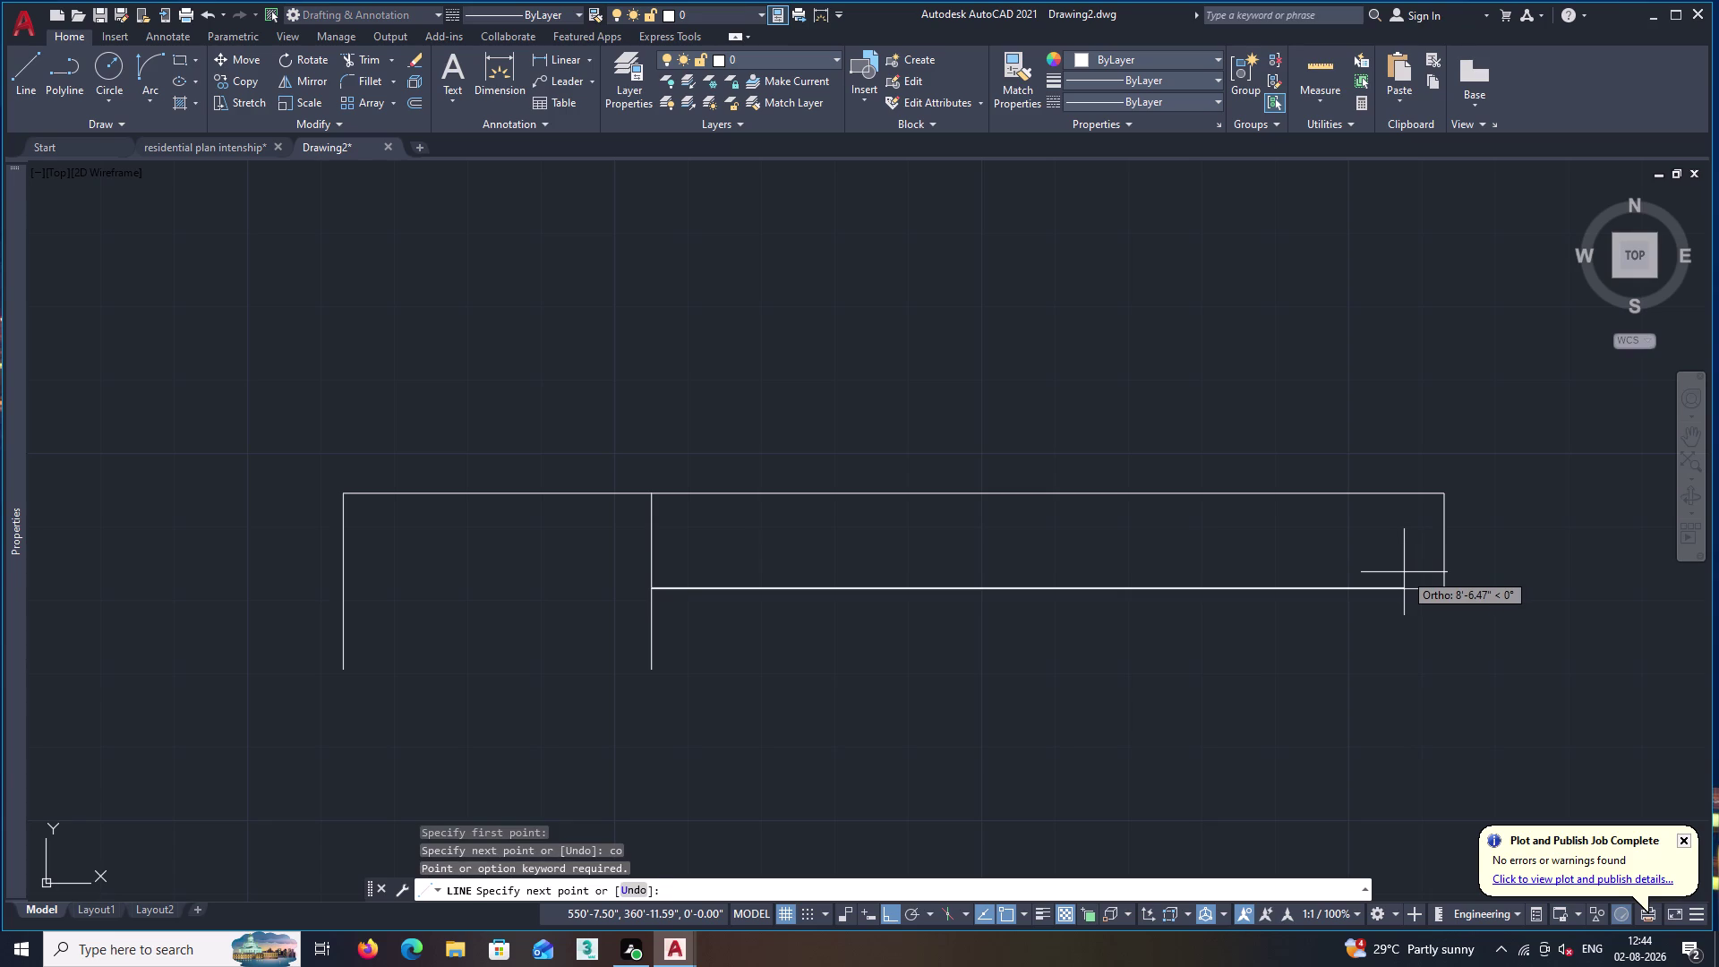
key(Escape)
key(c)
key(o)
key(Return)
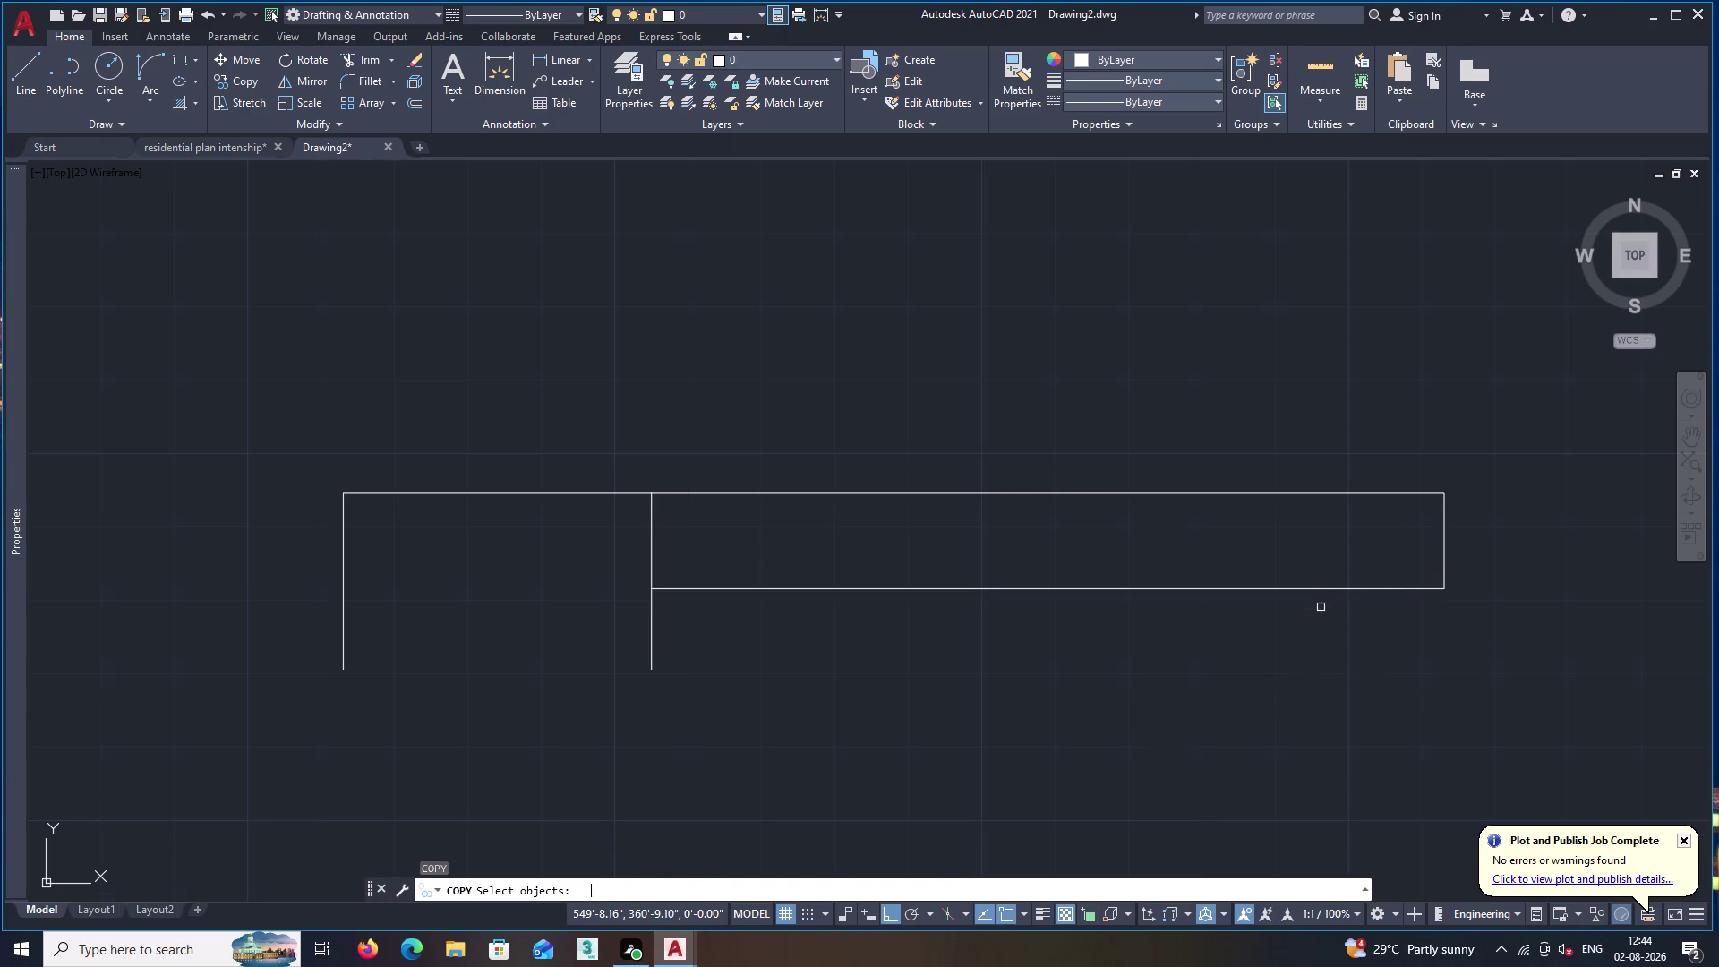
Copy the strip's right edge from its top-right corner as a six-item fit array, then cancel.
click(1442, 543)
key(space)
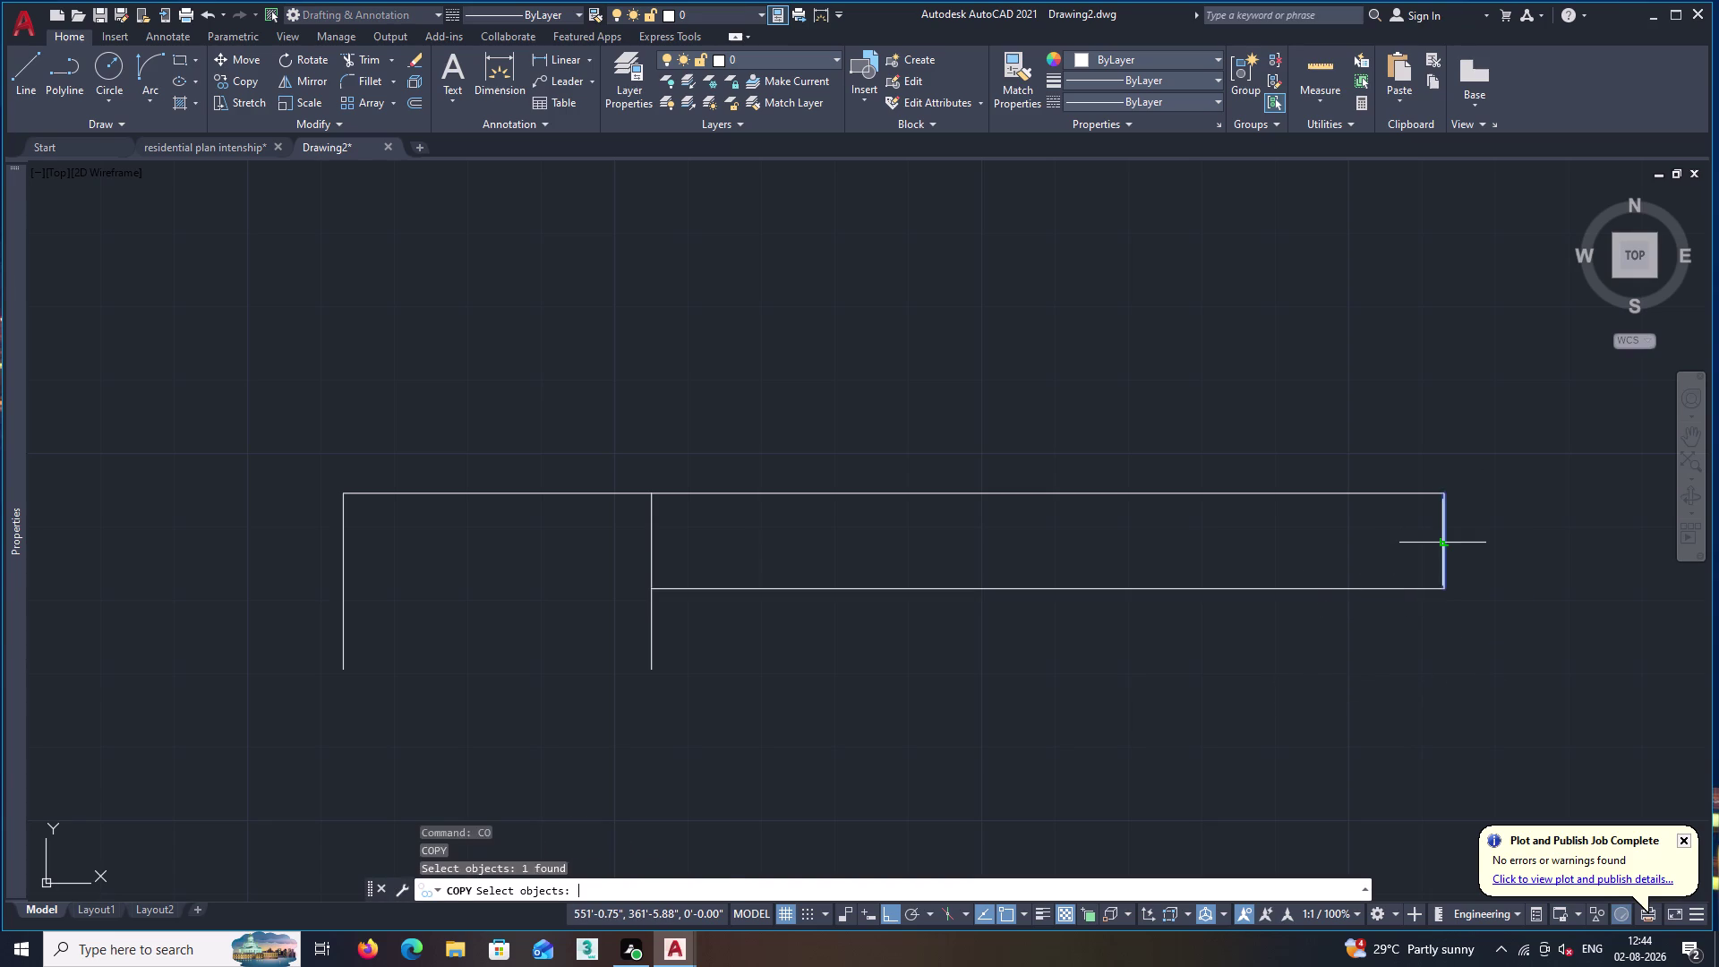
click(1443, 493)
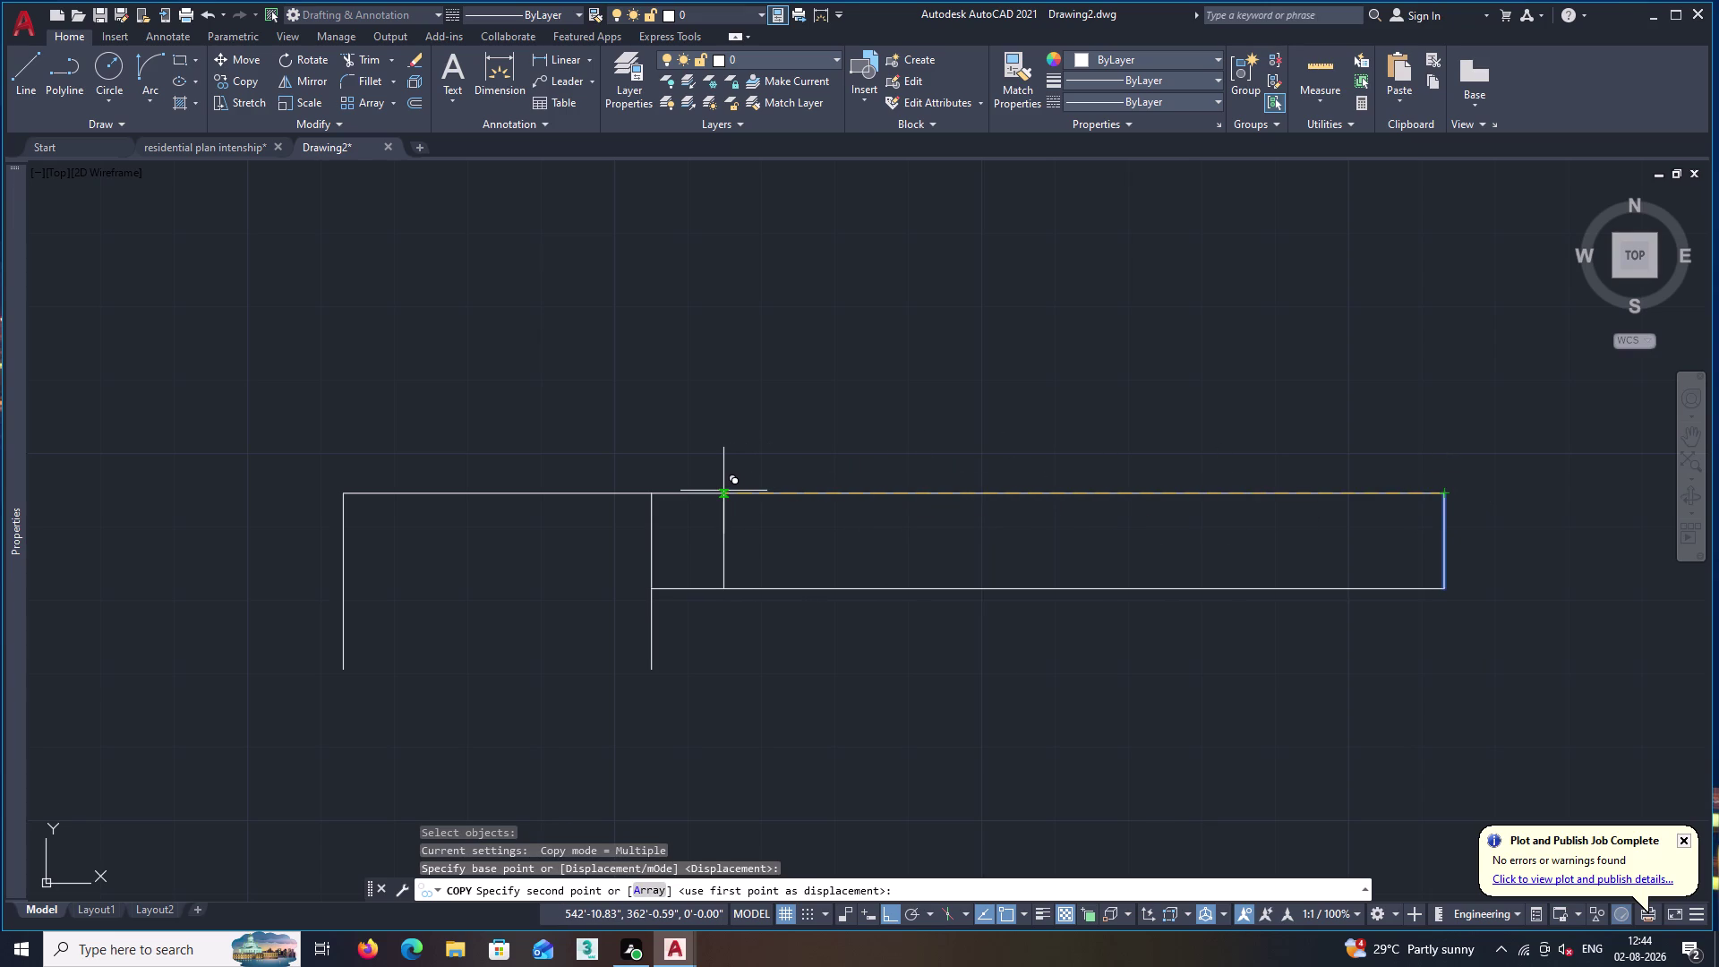
text(a)
key(space)
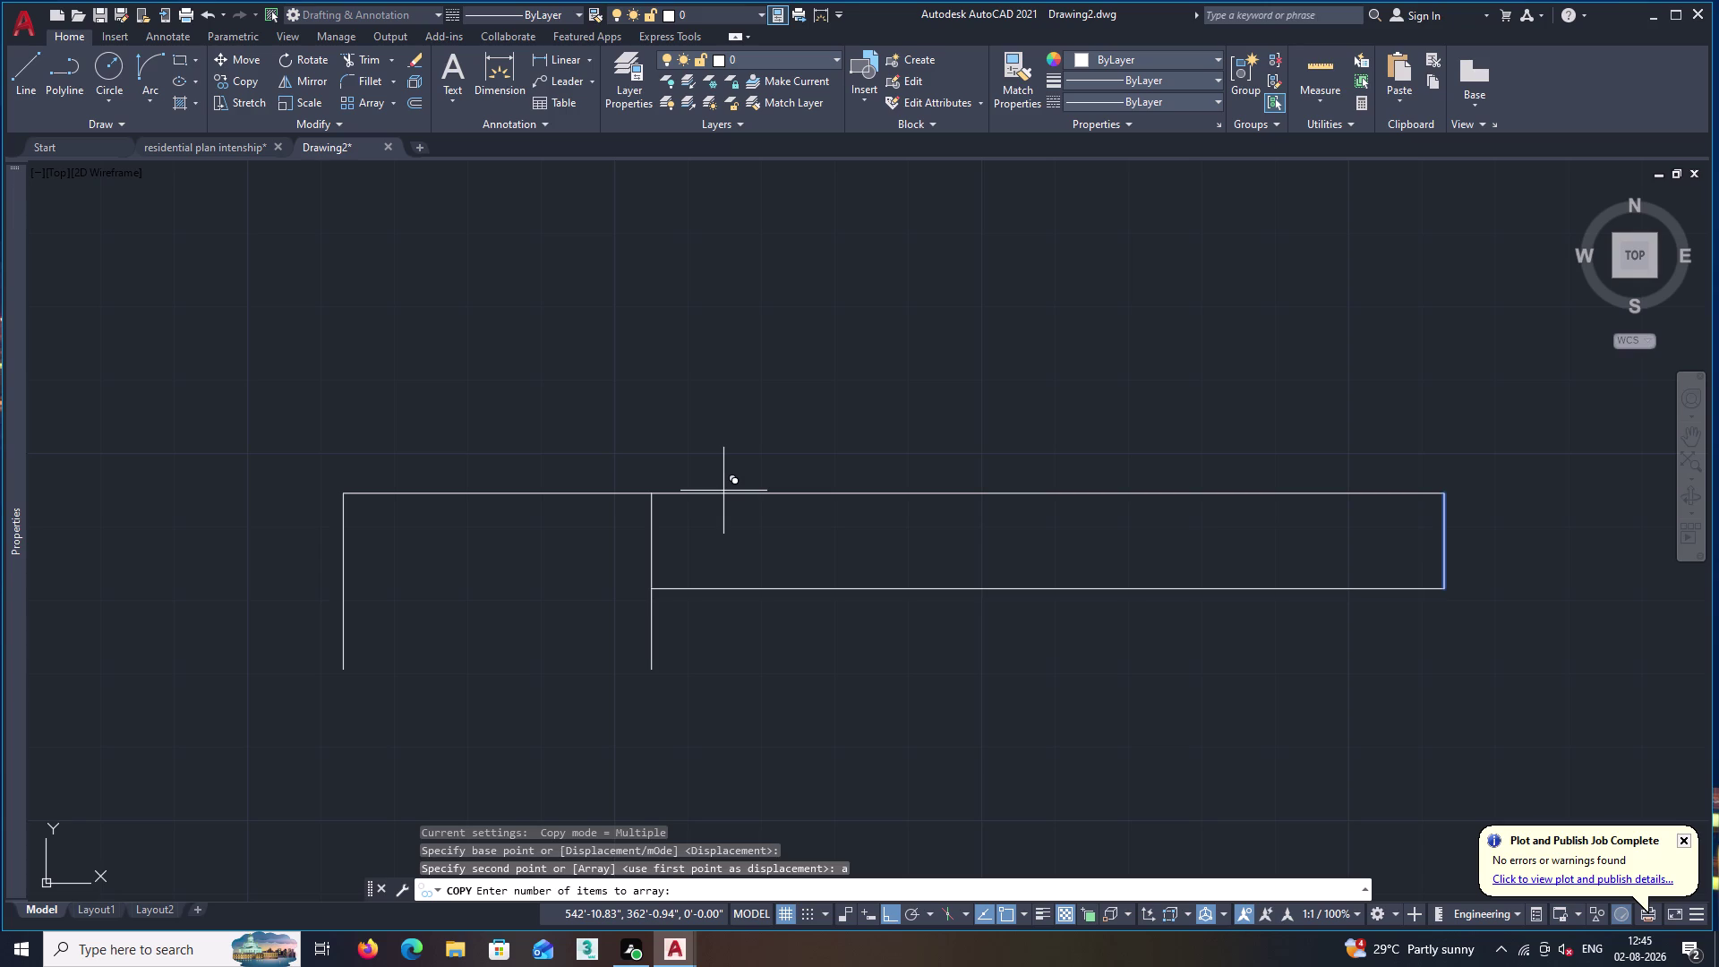
key(6)
key(Return)
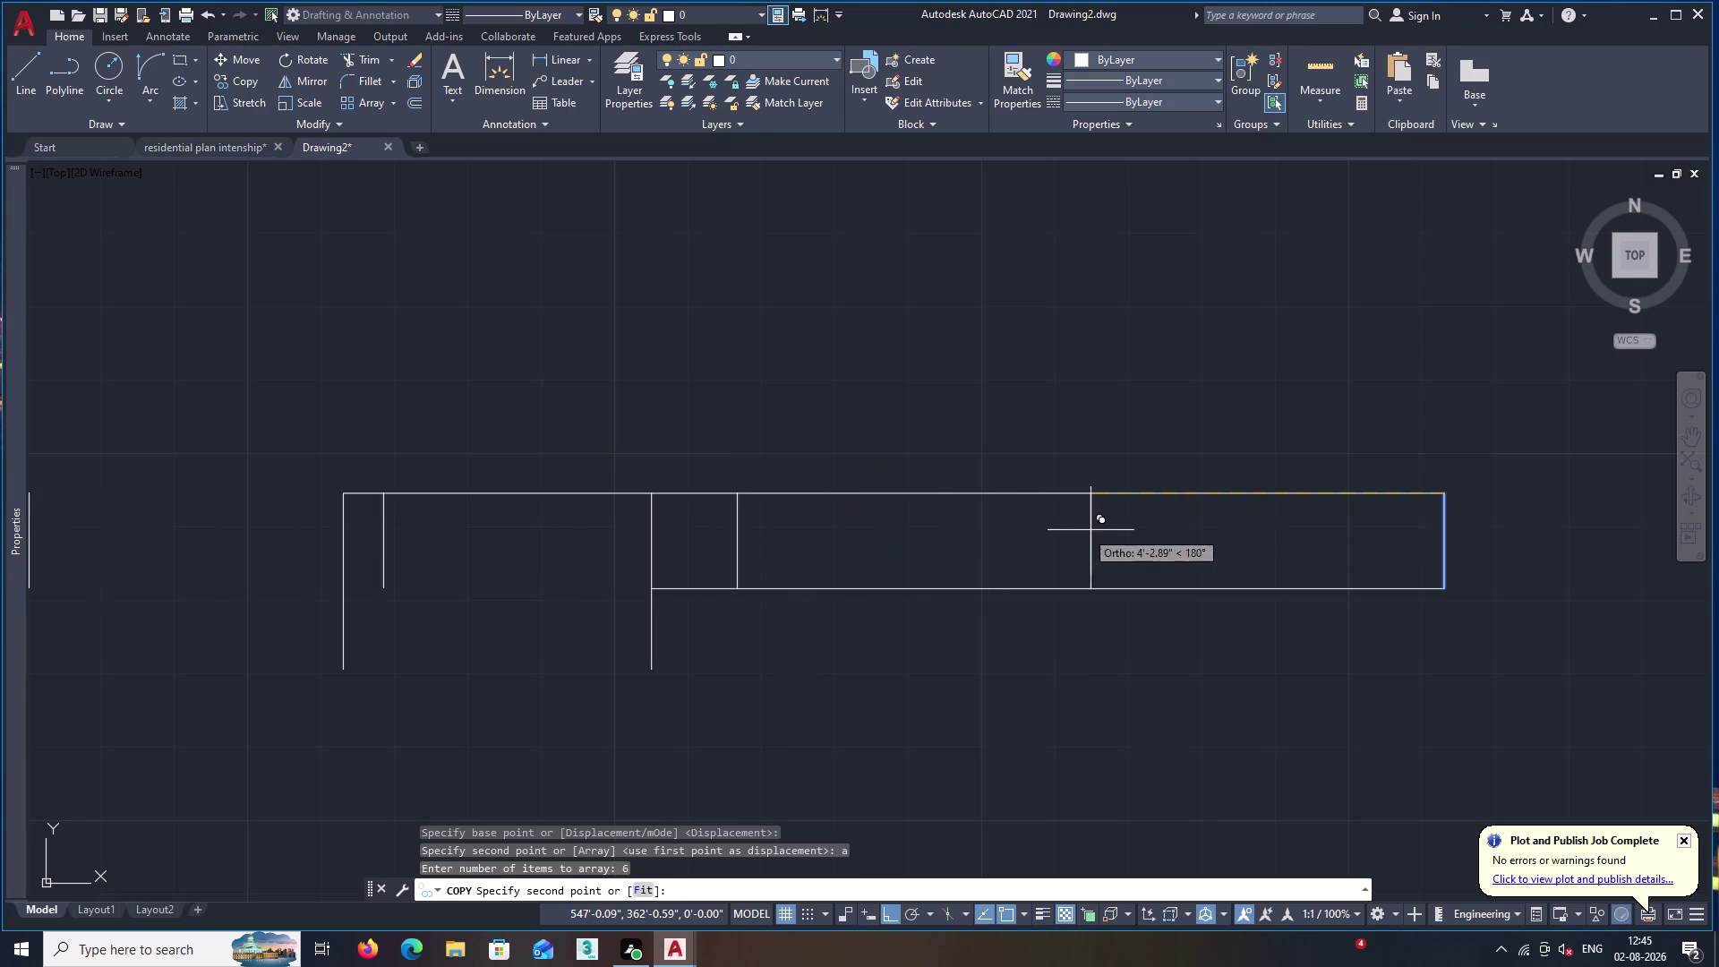
text(f)
key(space)
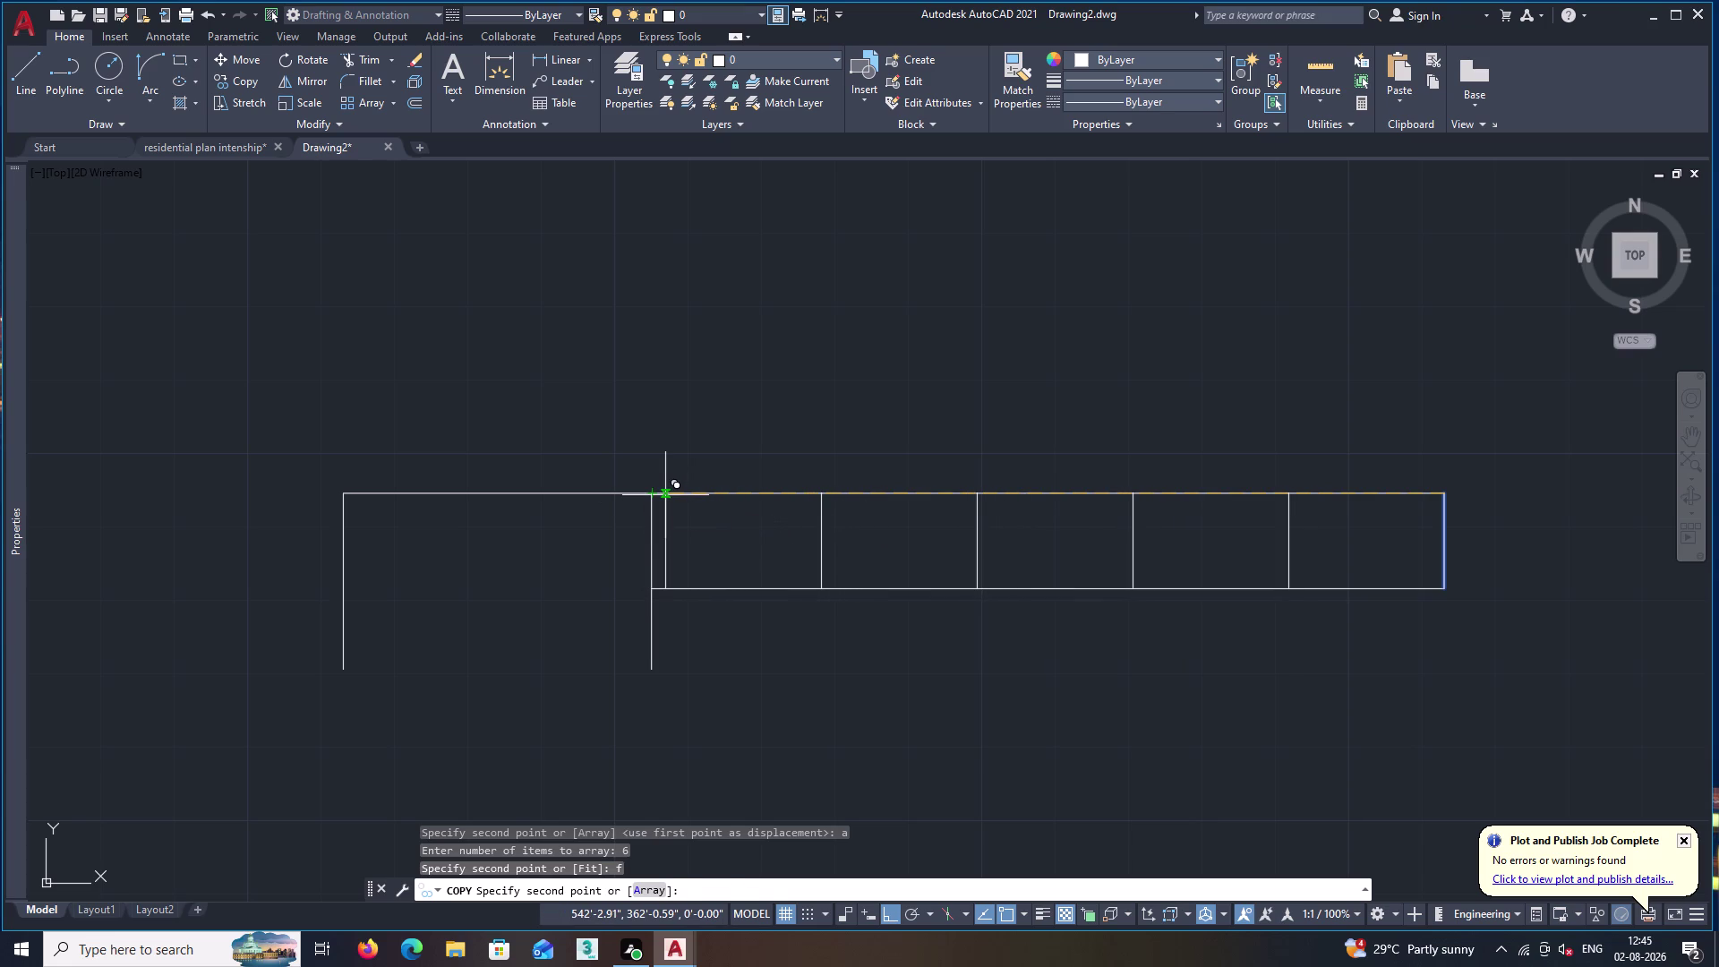
key(Escape)
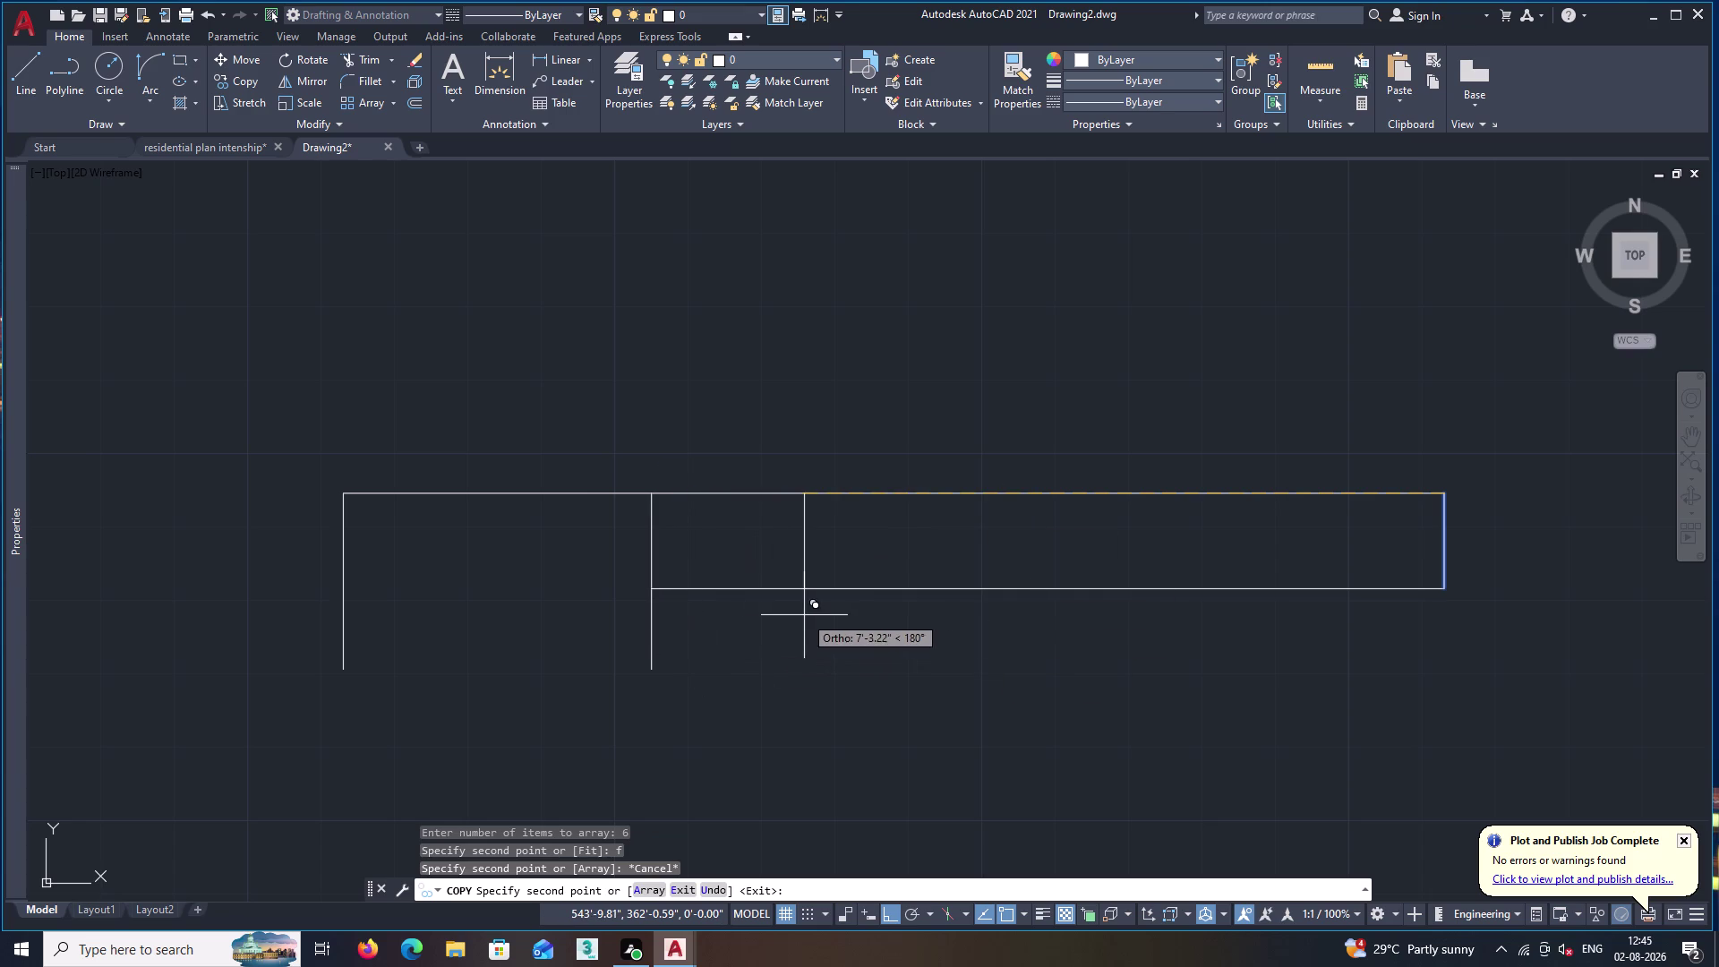
Array seven evenly fitted copies of the edge to the strip's top-left corner.
key(a)
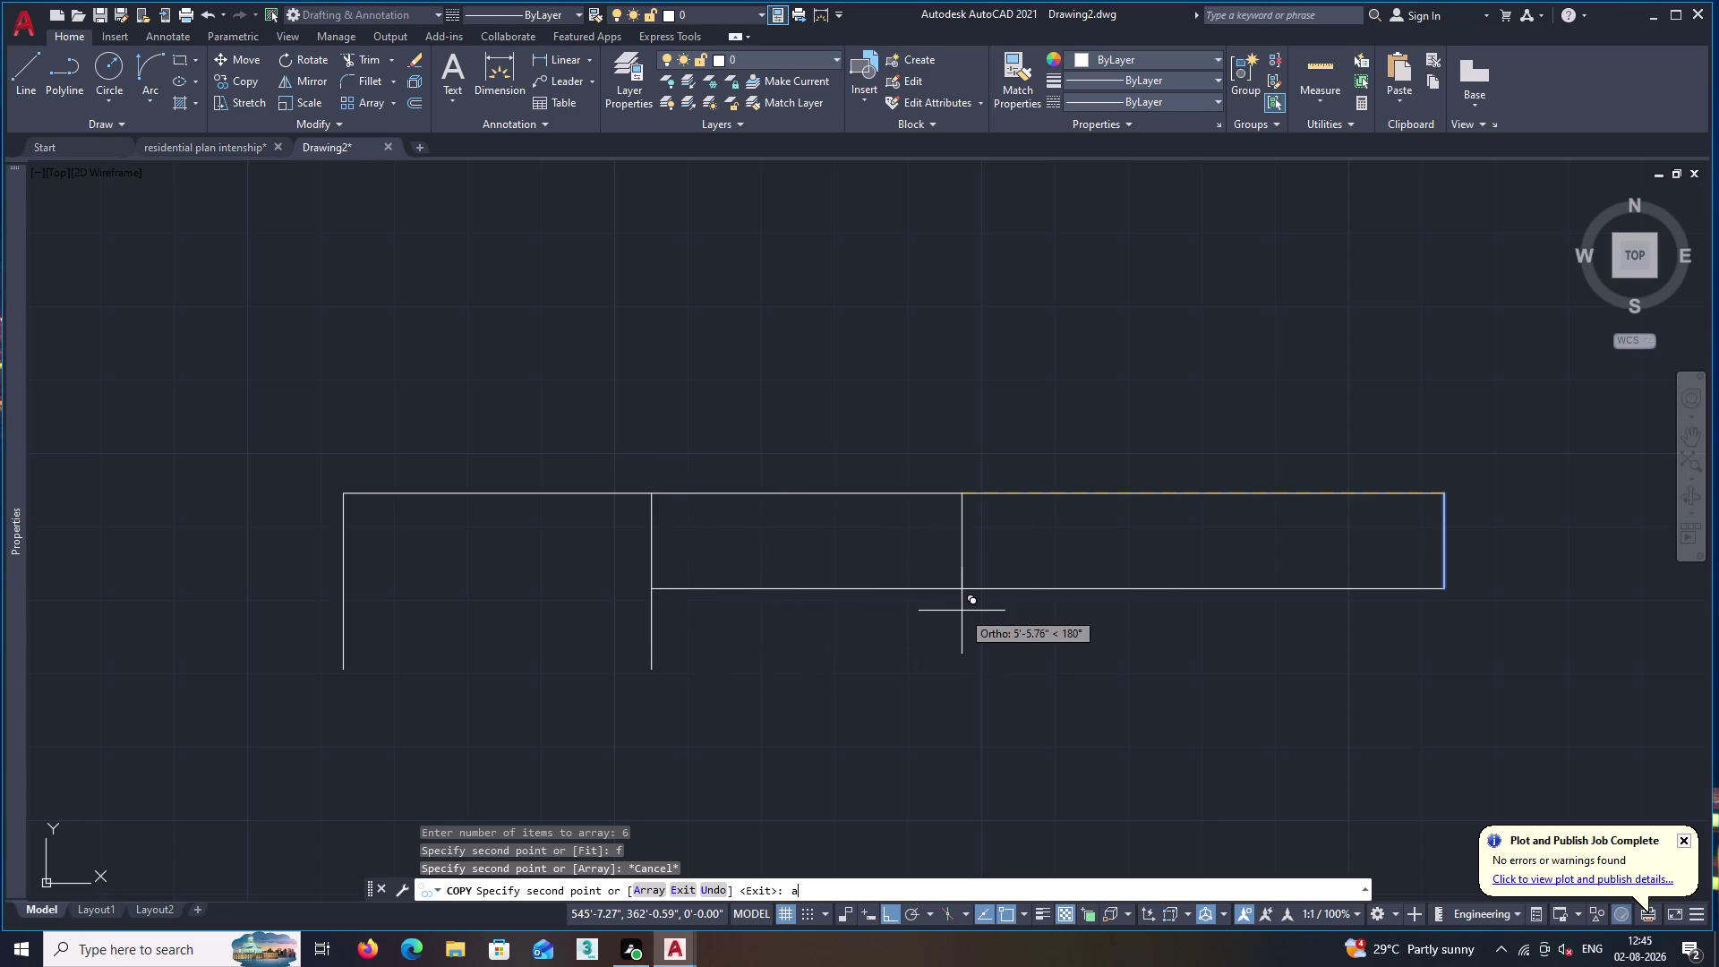
key(space)
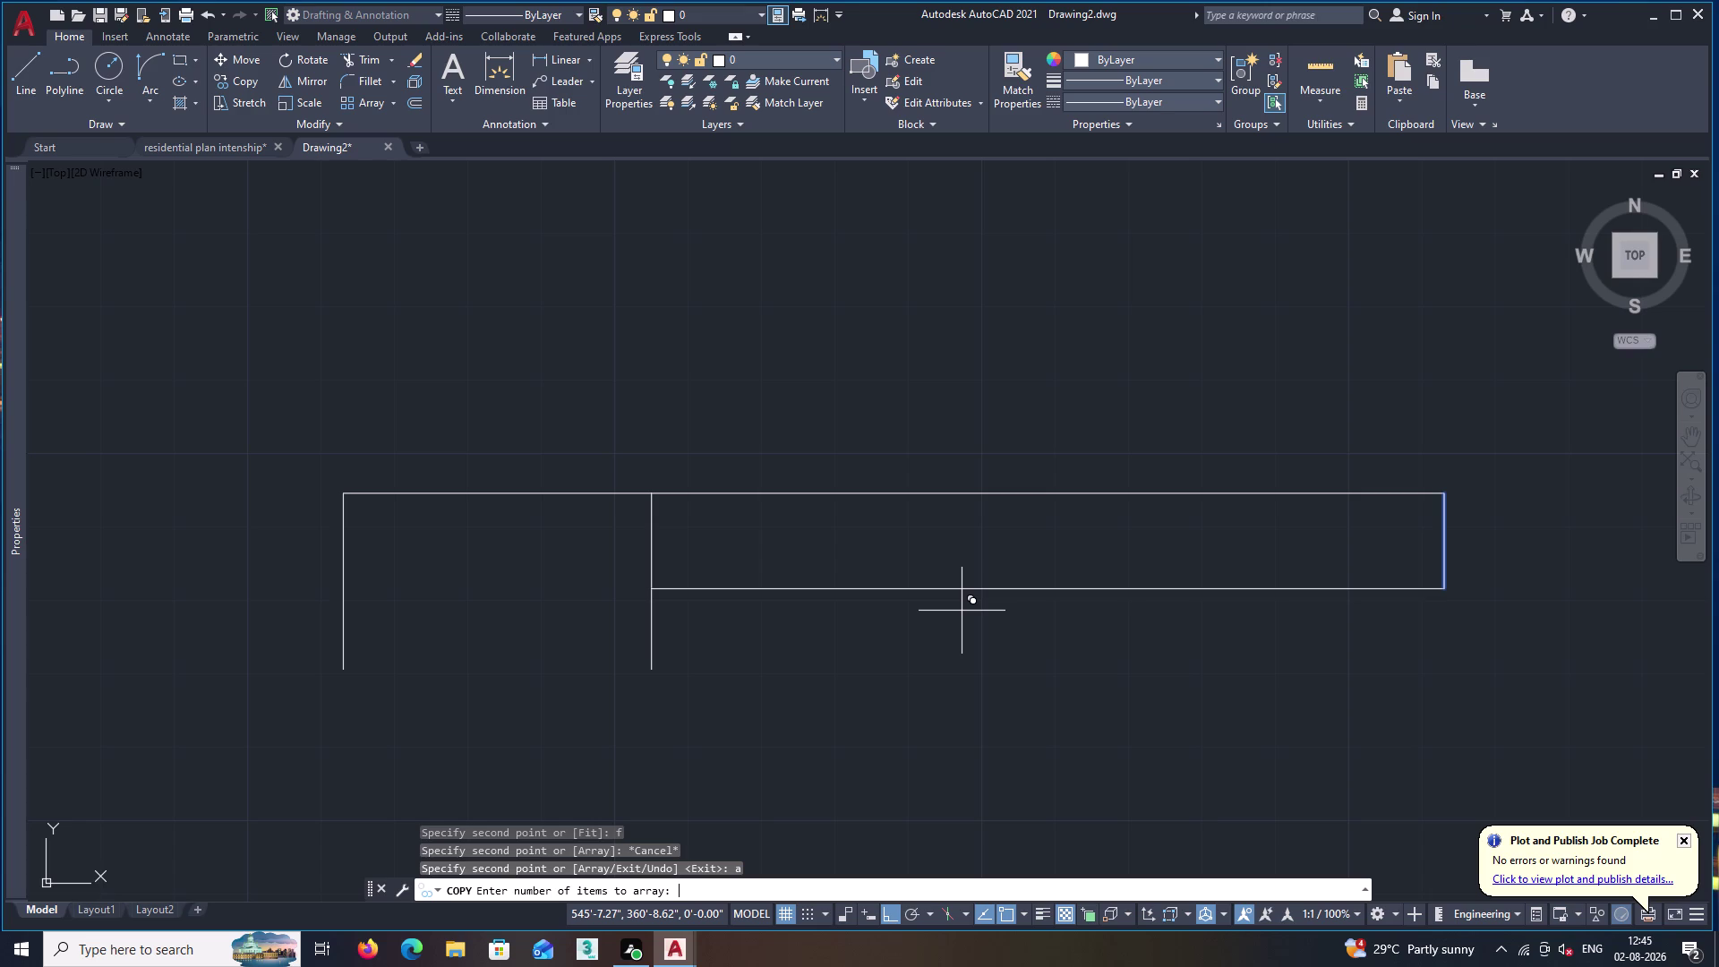
key(7)
key(Return)
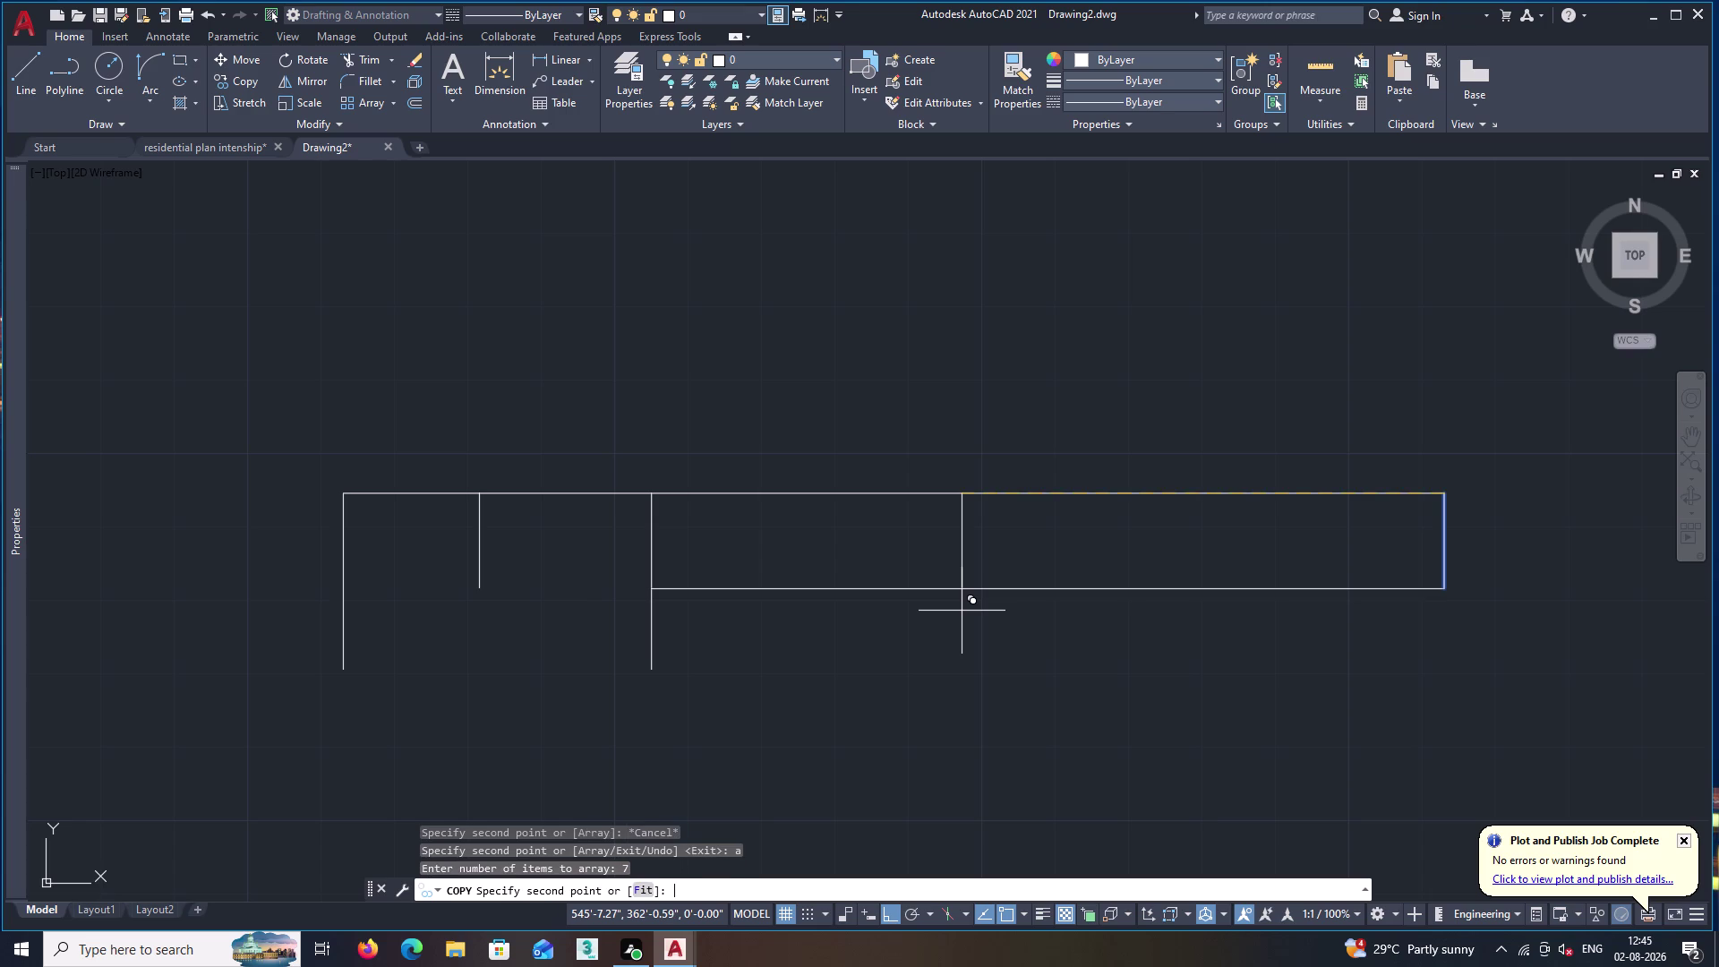
text(f)
key(space)
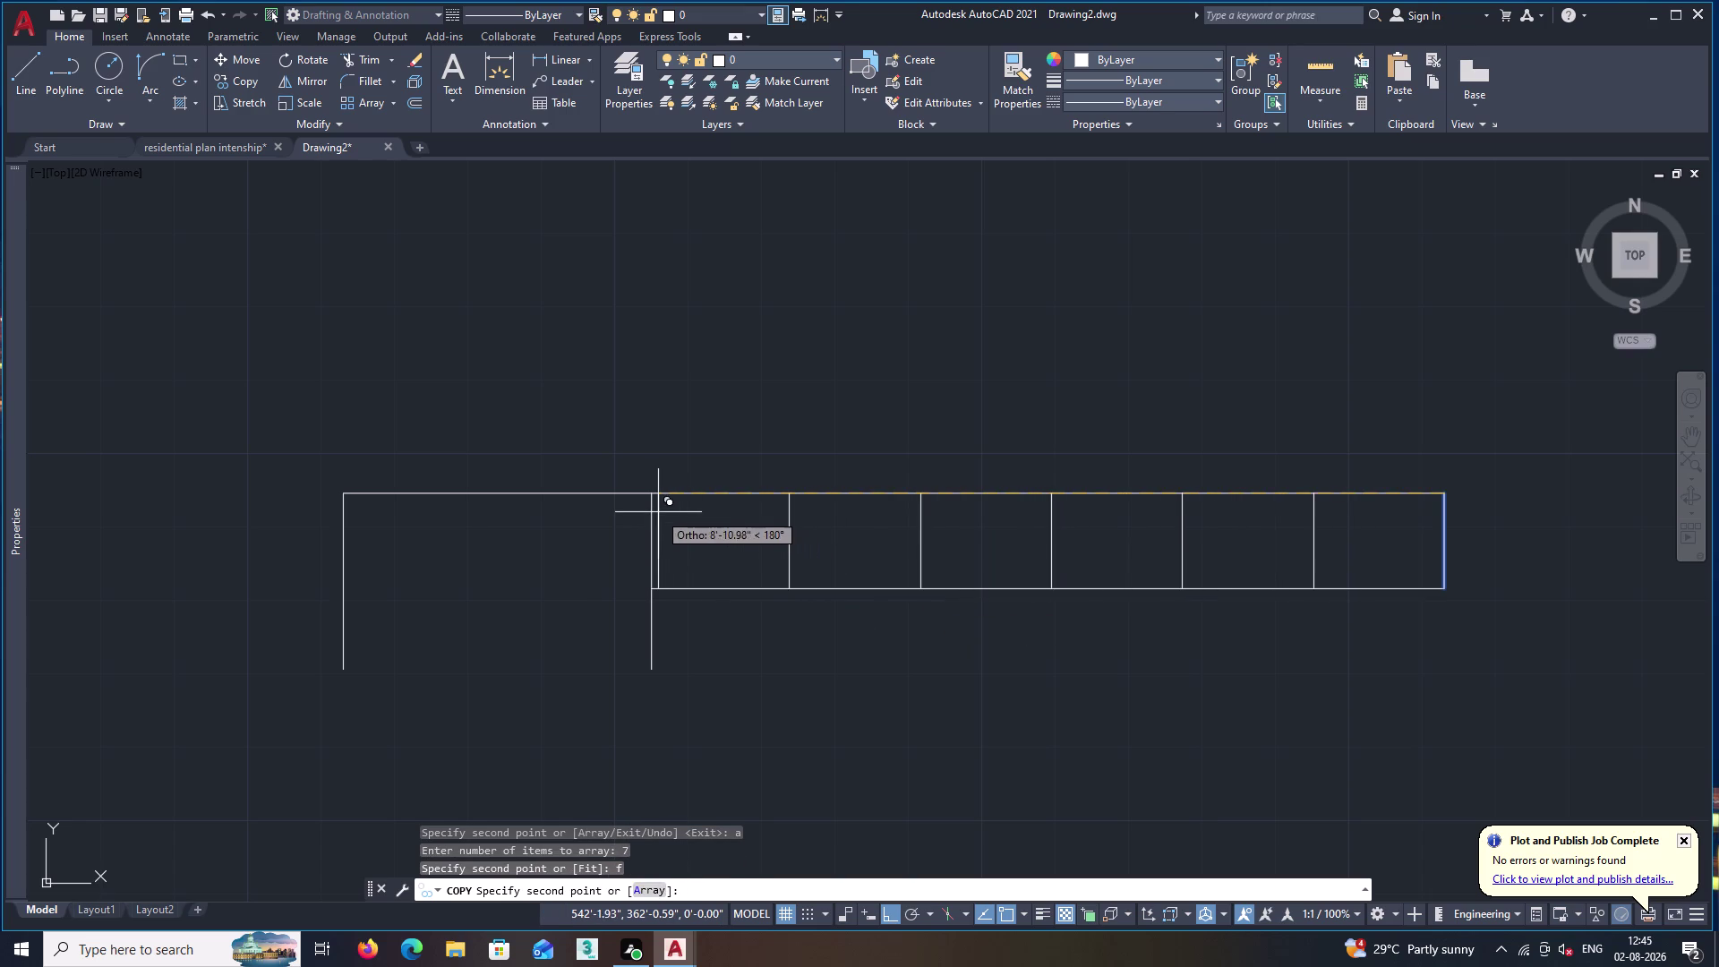
click(651, 491)
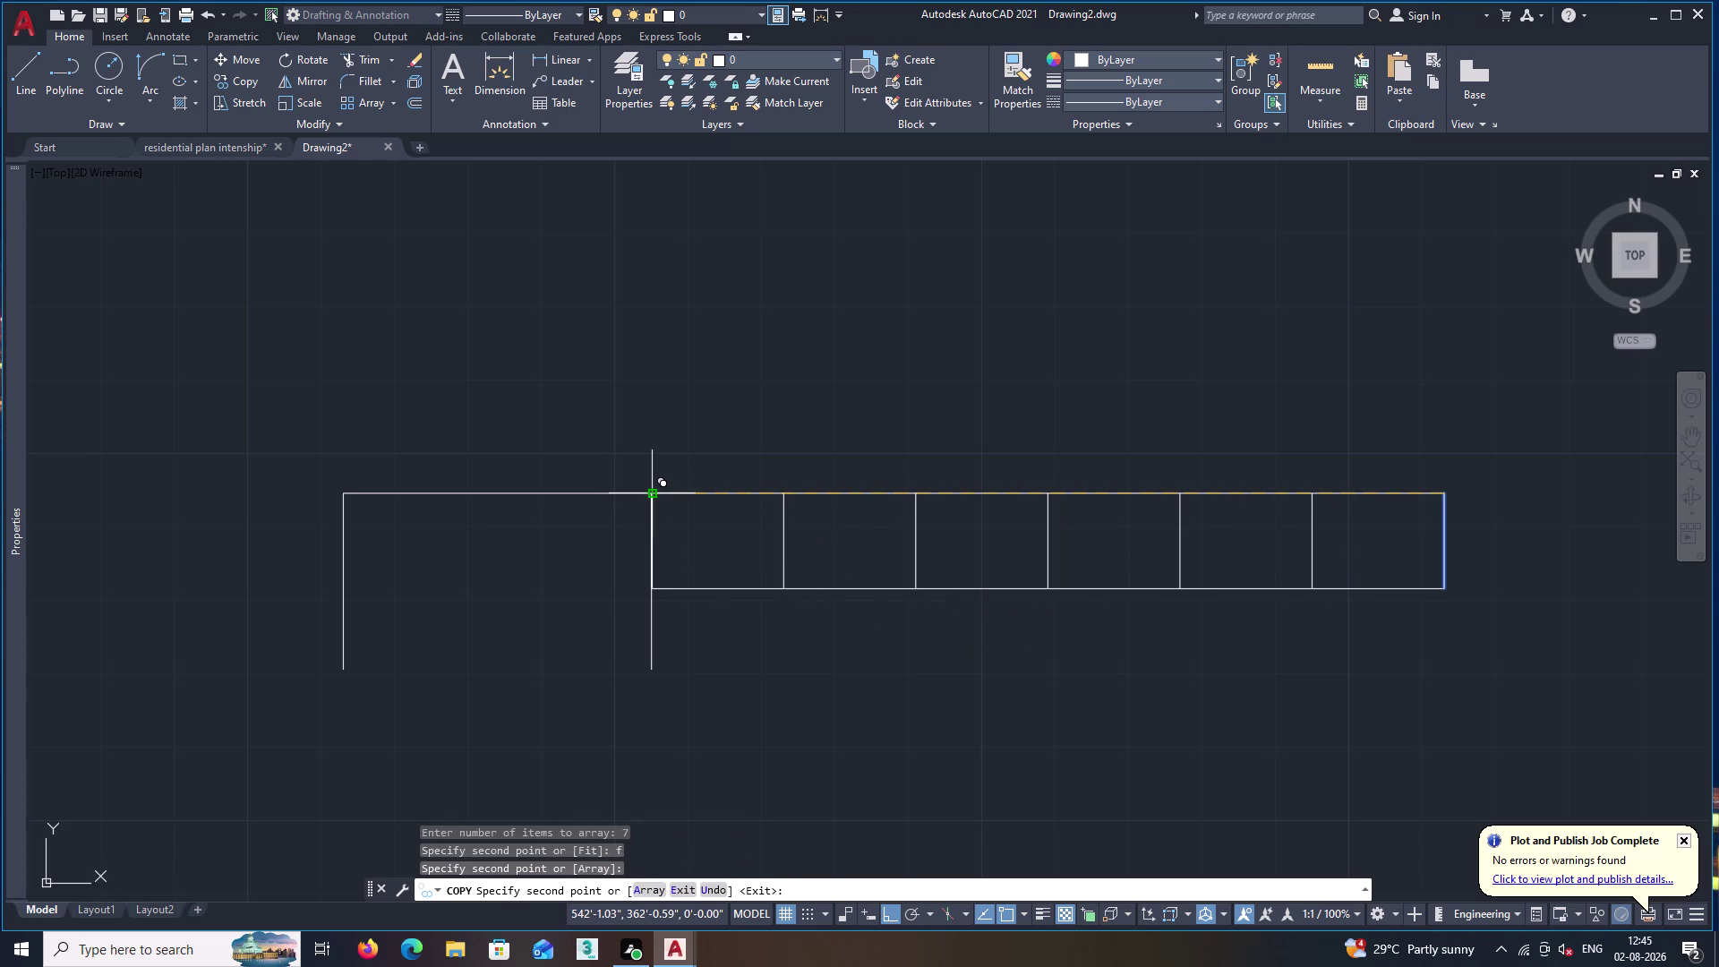
key(space)
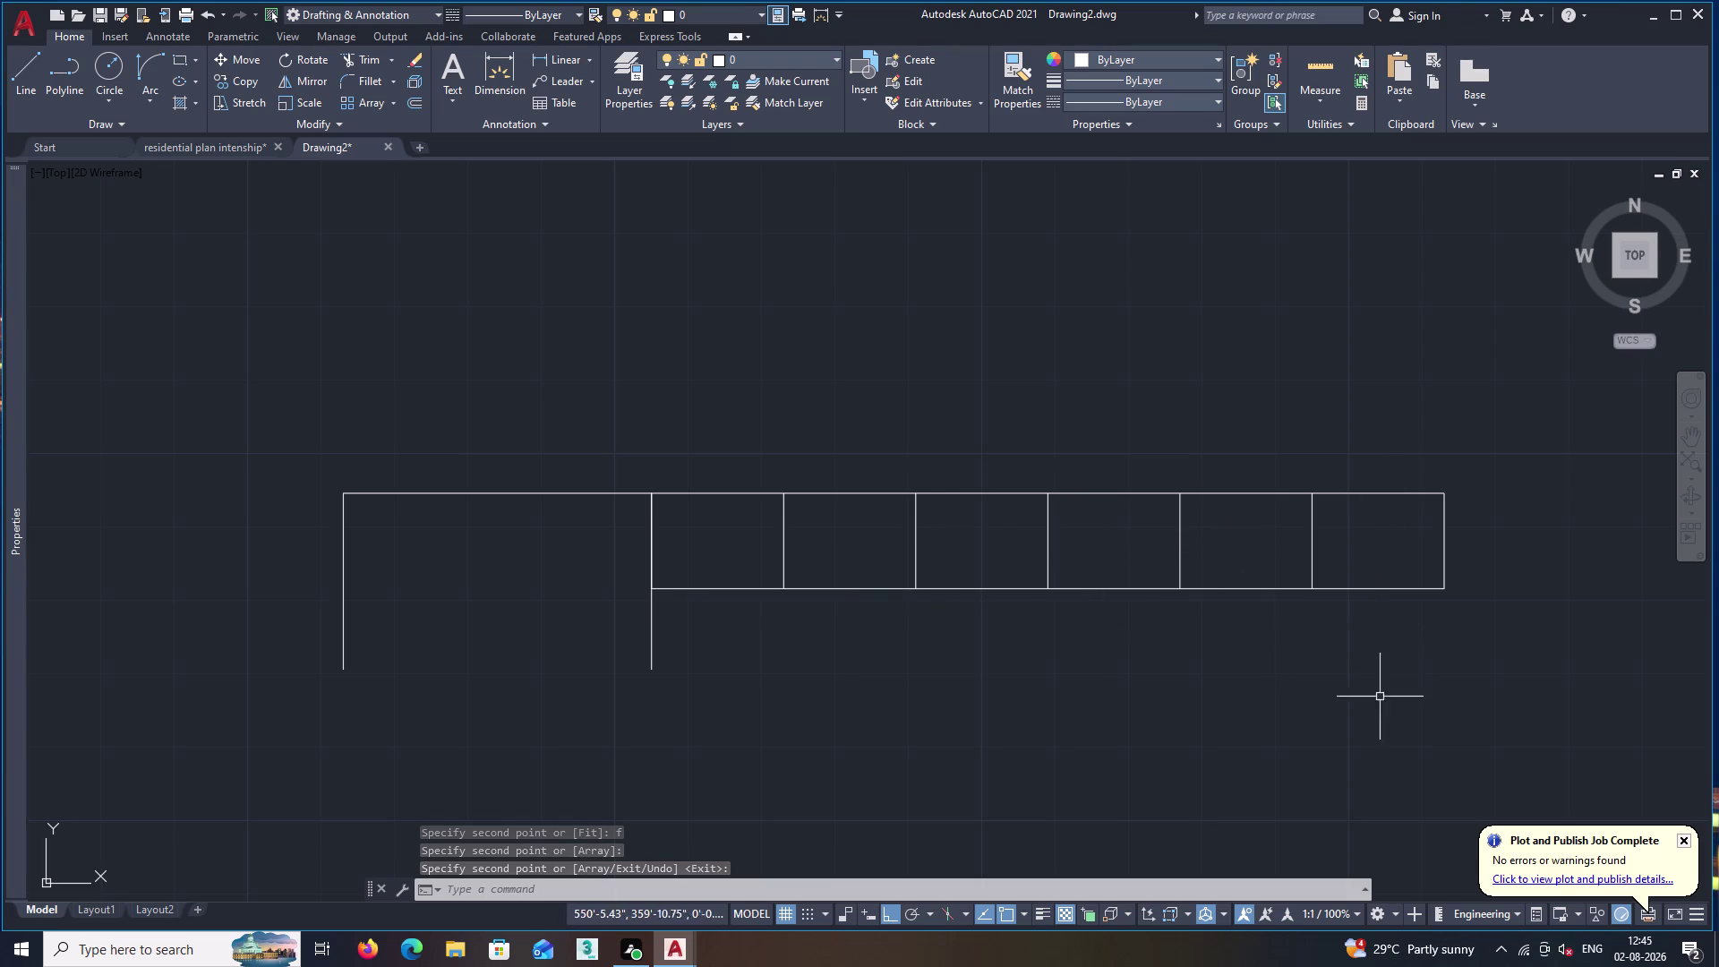
middle_drag(1355, 727, 1268, 614)
Draw the 11" right edge down and a bottom line back below the inner leg.
key(l)
key(Return)
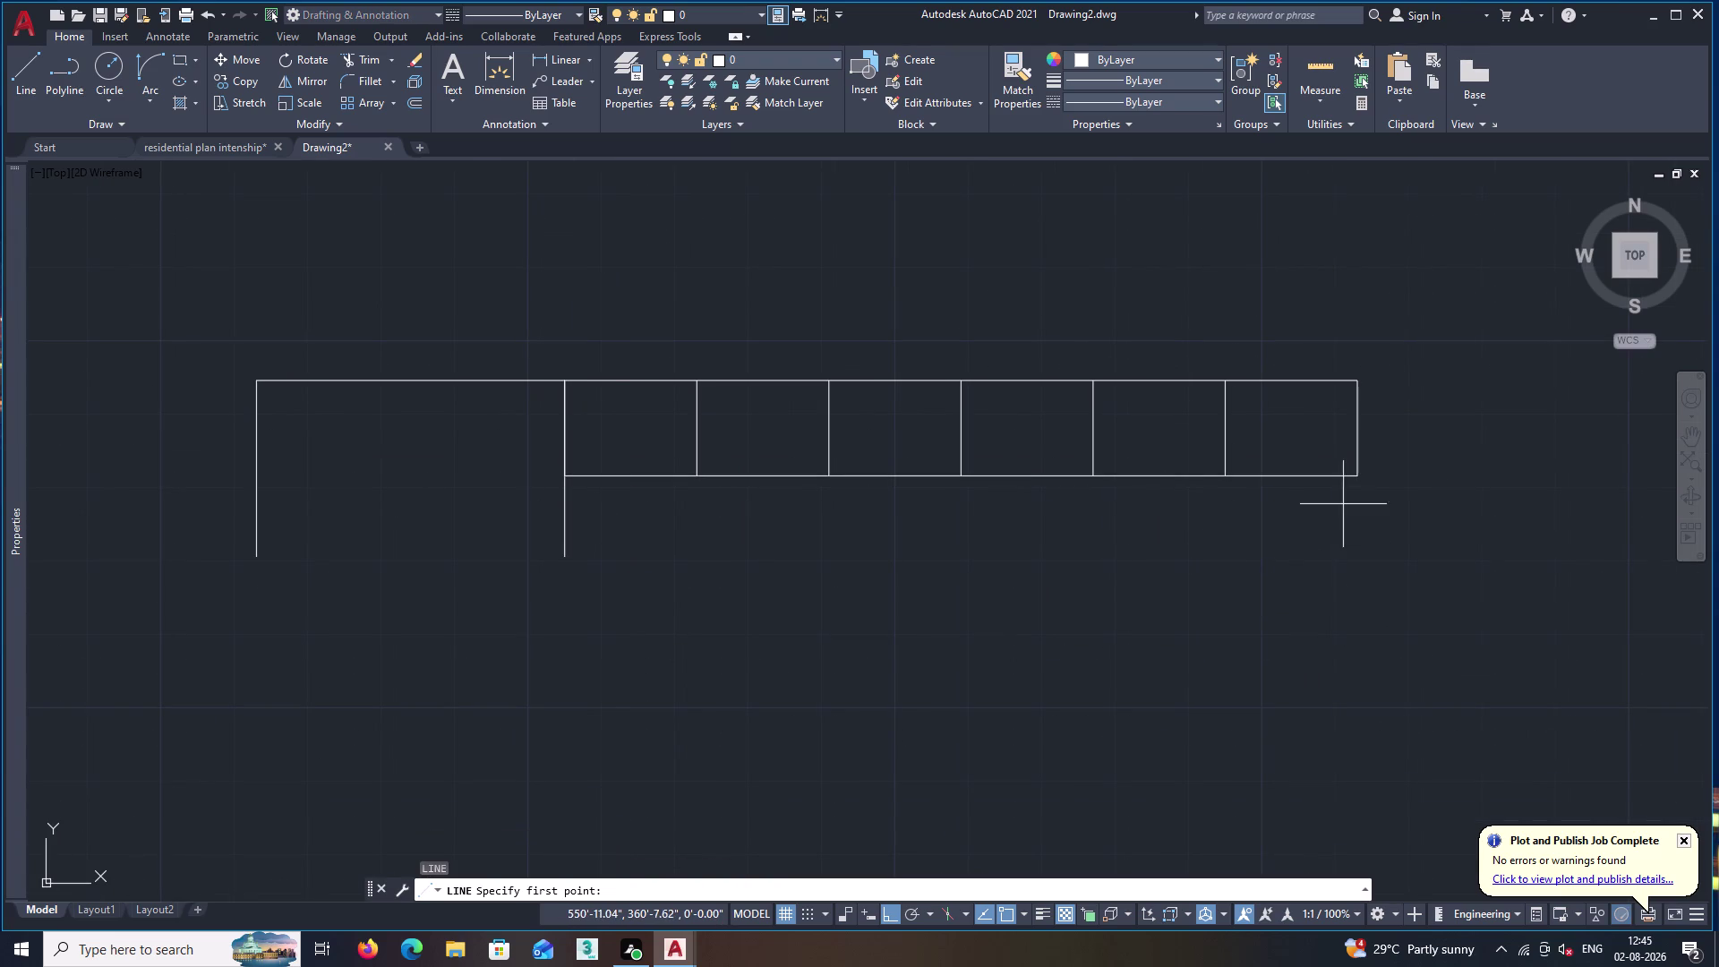
click(1355, 477)
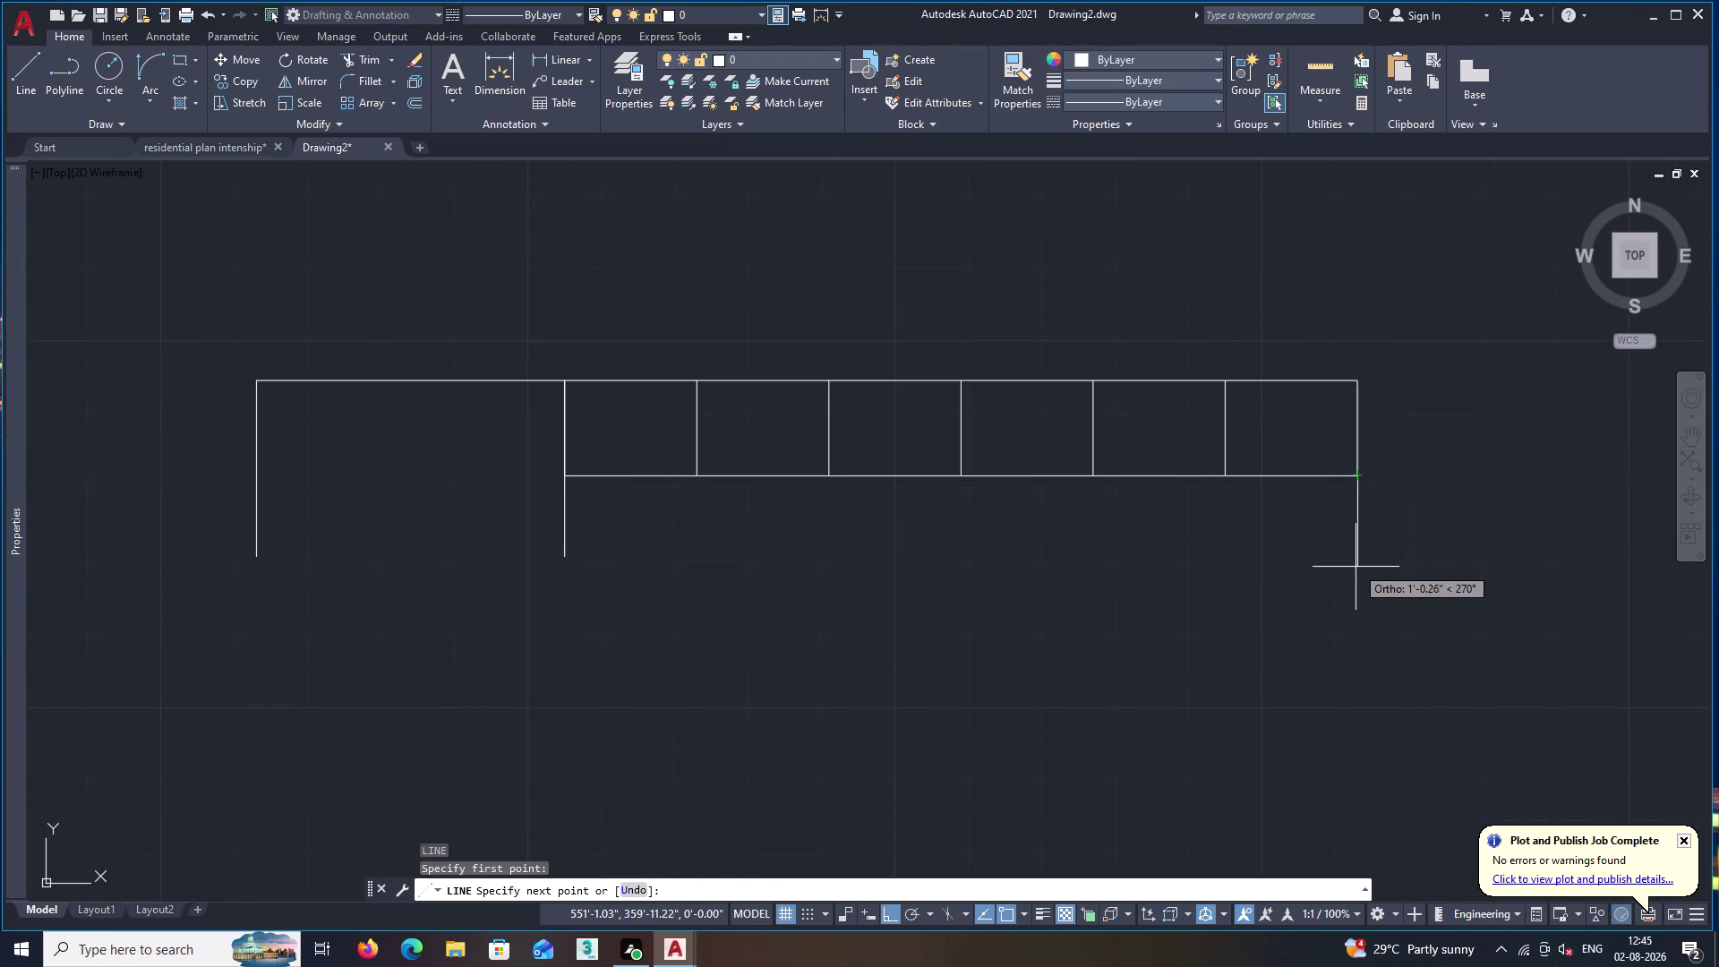
text(11)
key(shift+quotedbl)
key(Return)
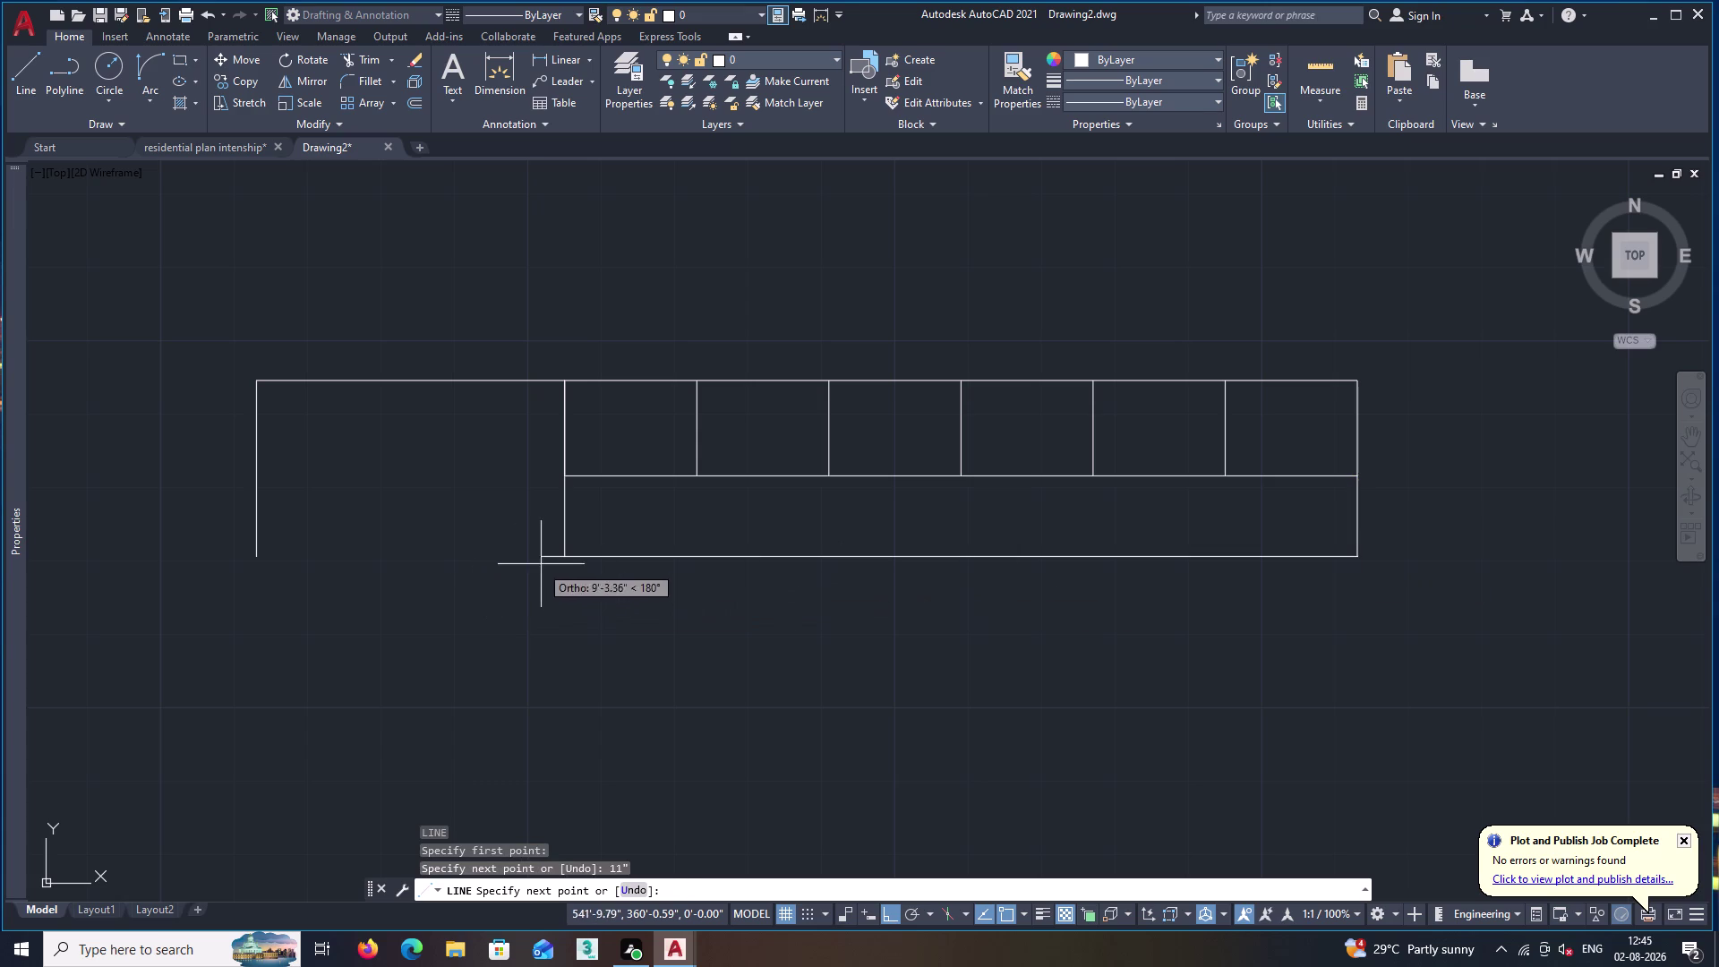
click(562, 557)
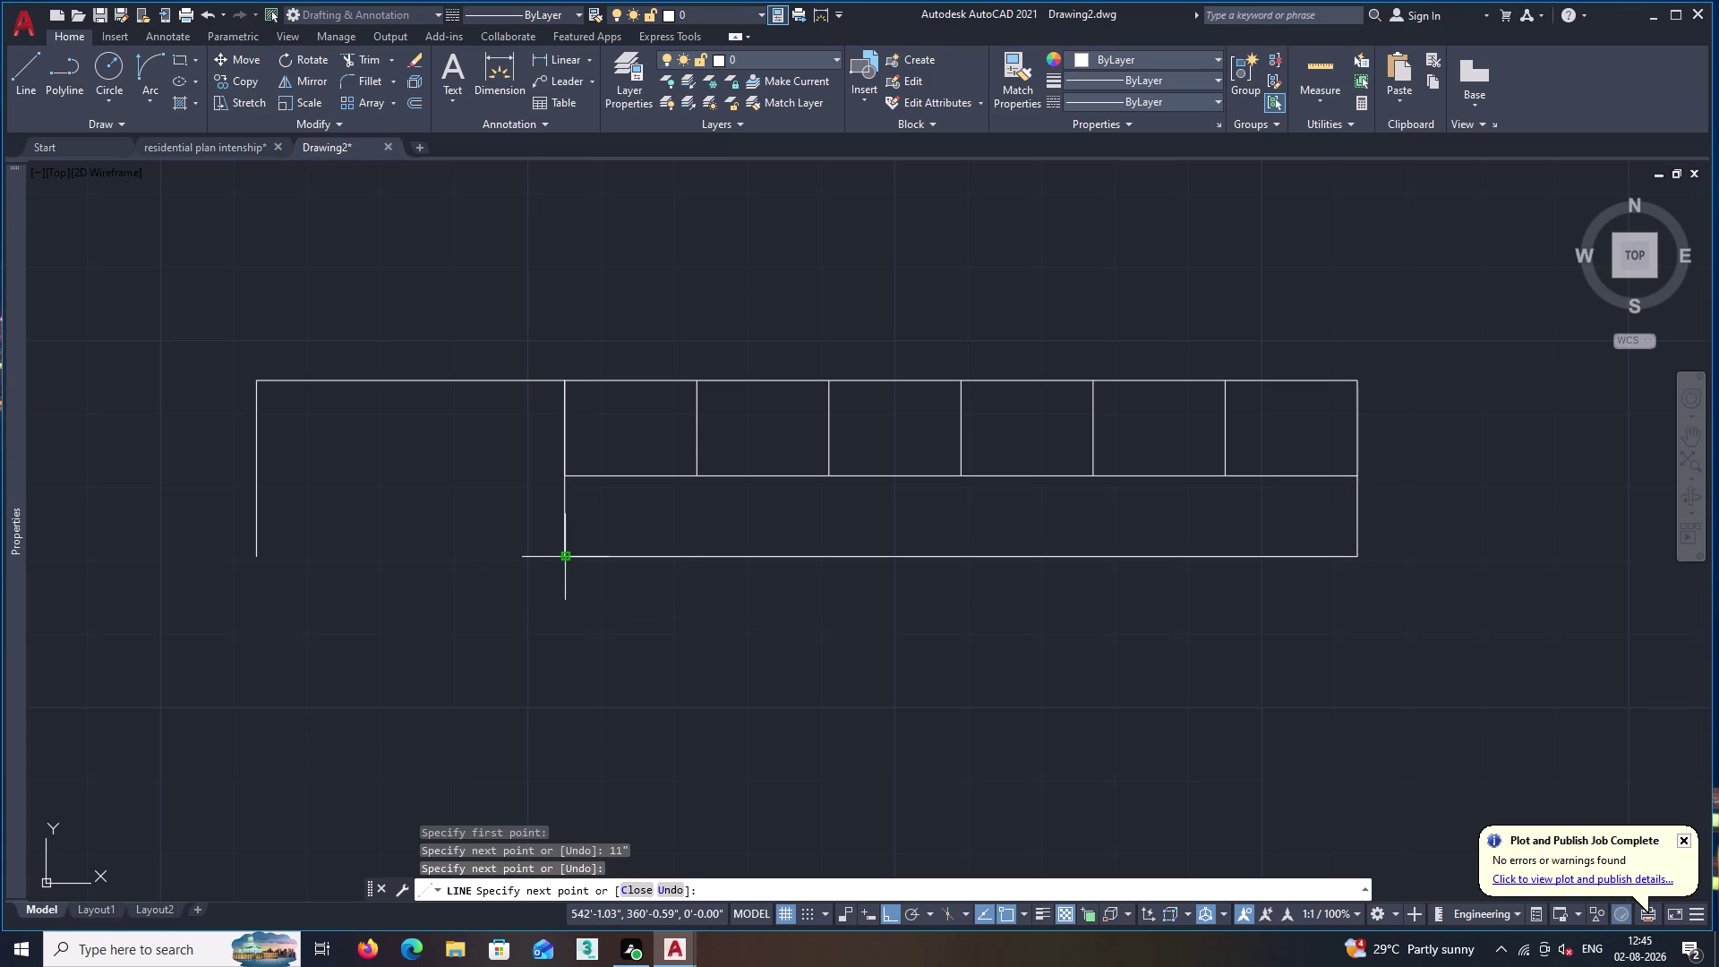
key(space)
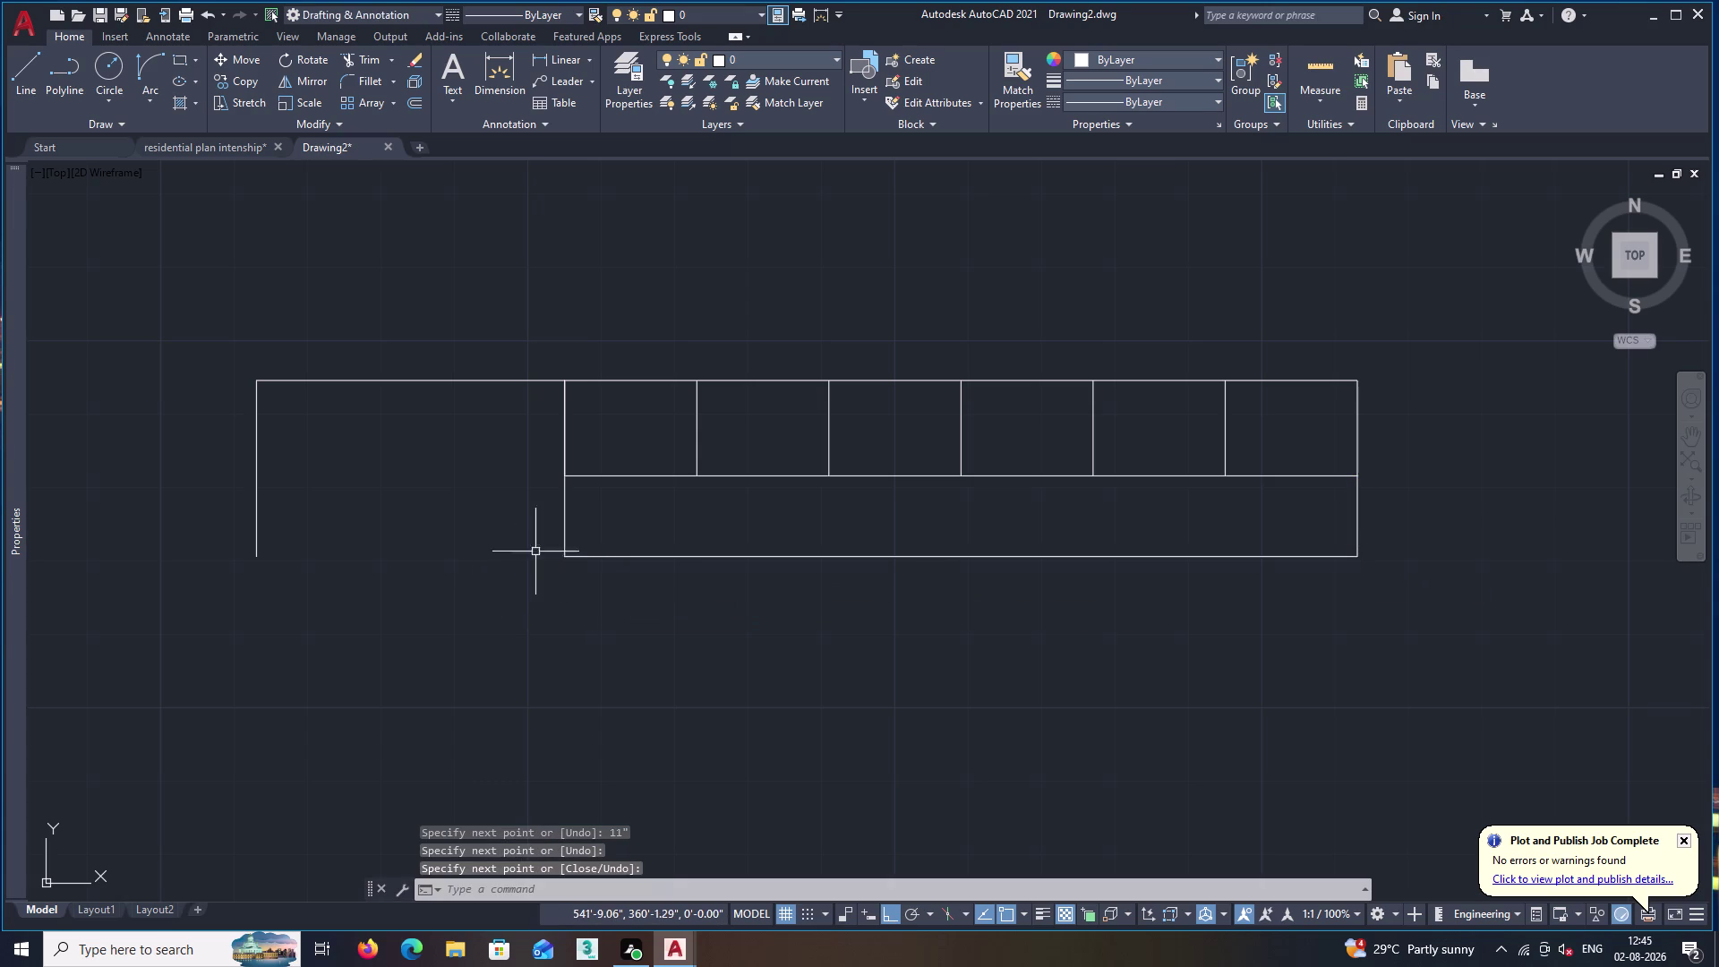
Join the left leg's base to the inner leg with a bottom line.
scroll(up, 3)
key(l)
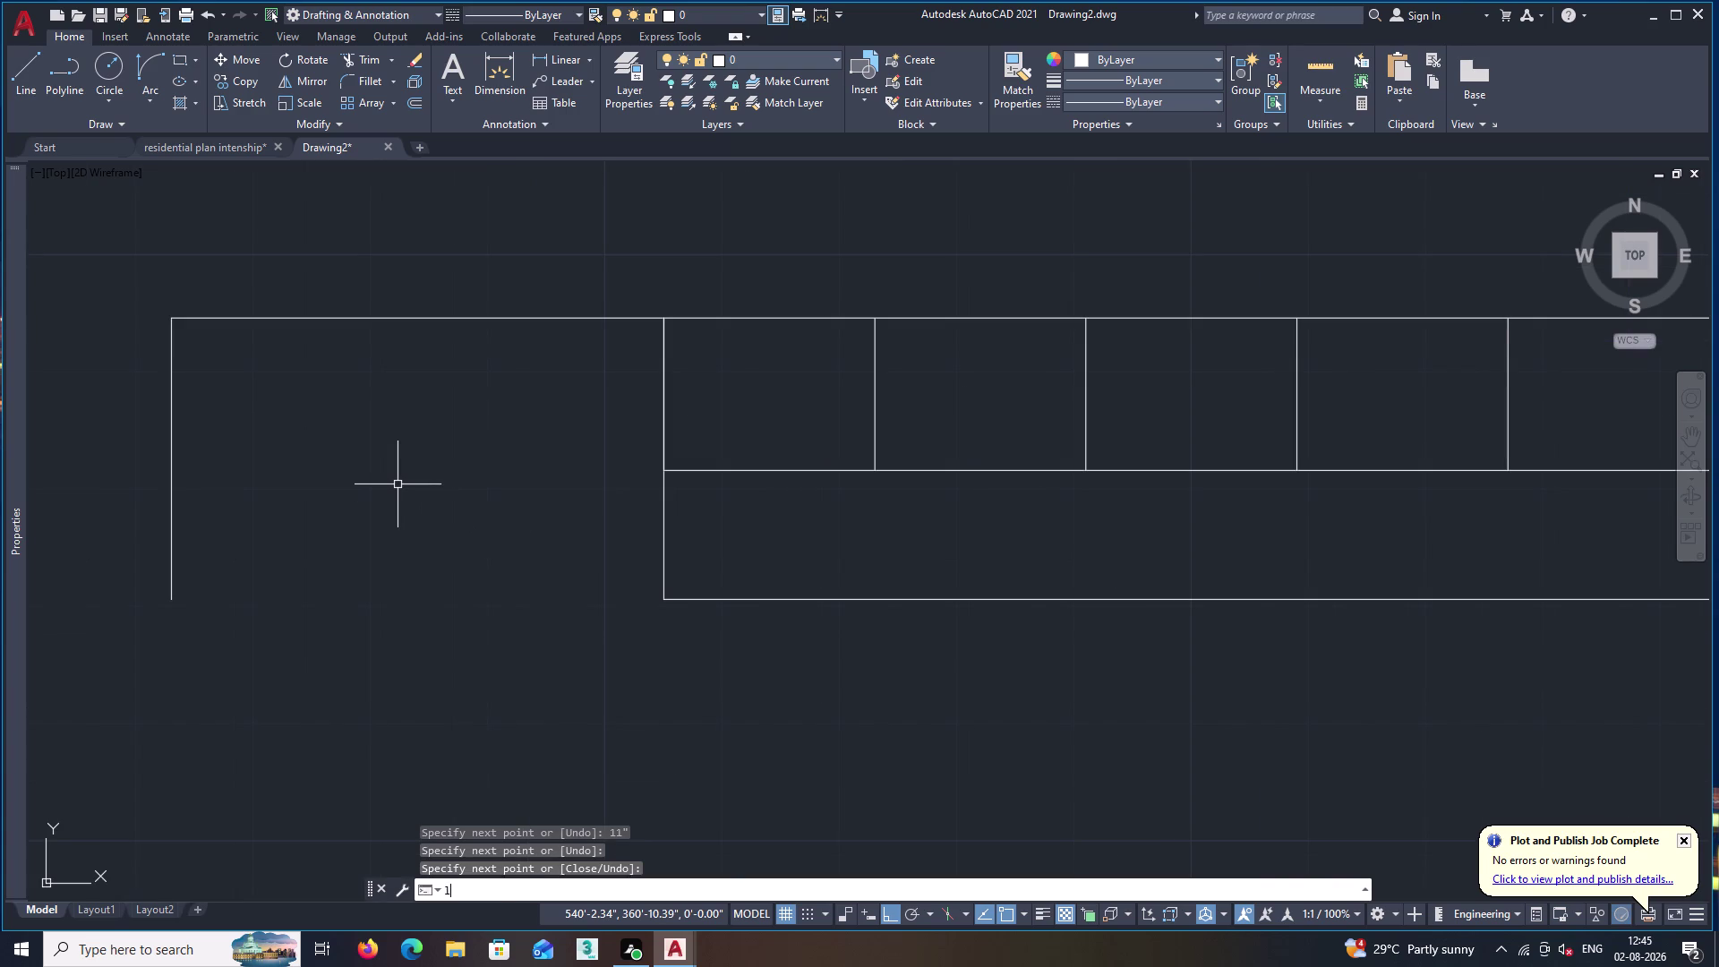
key(Return)
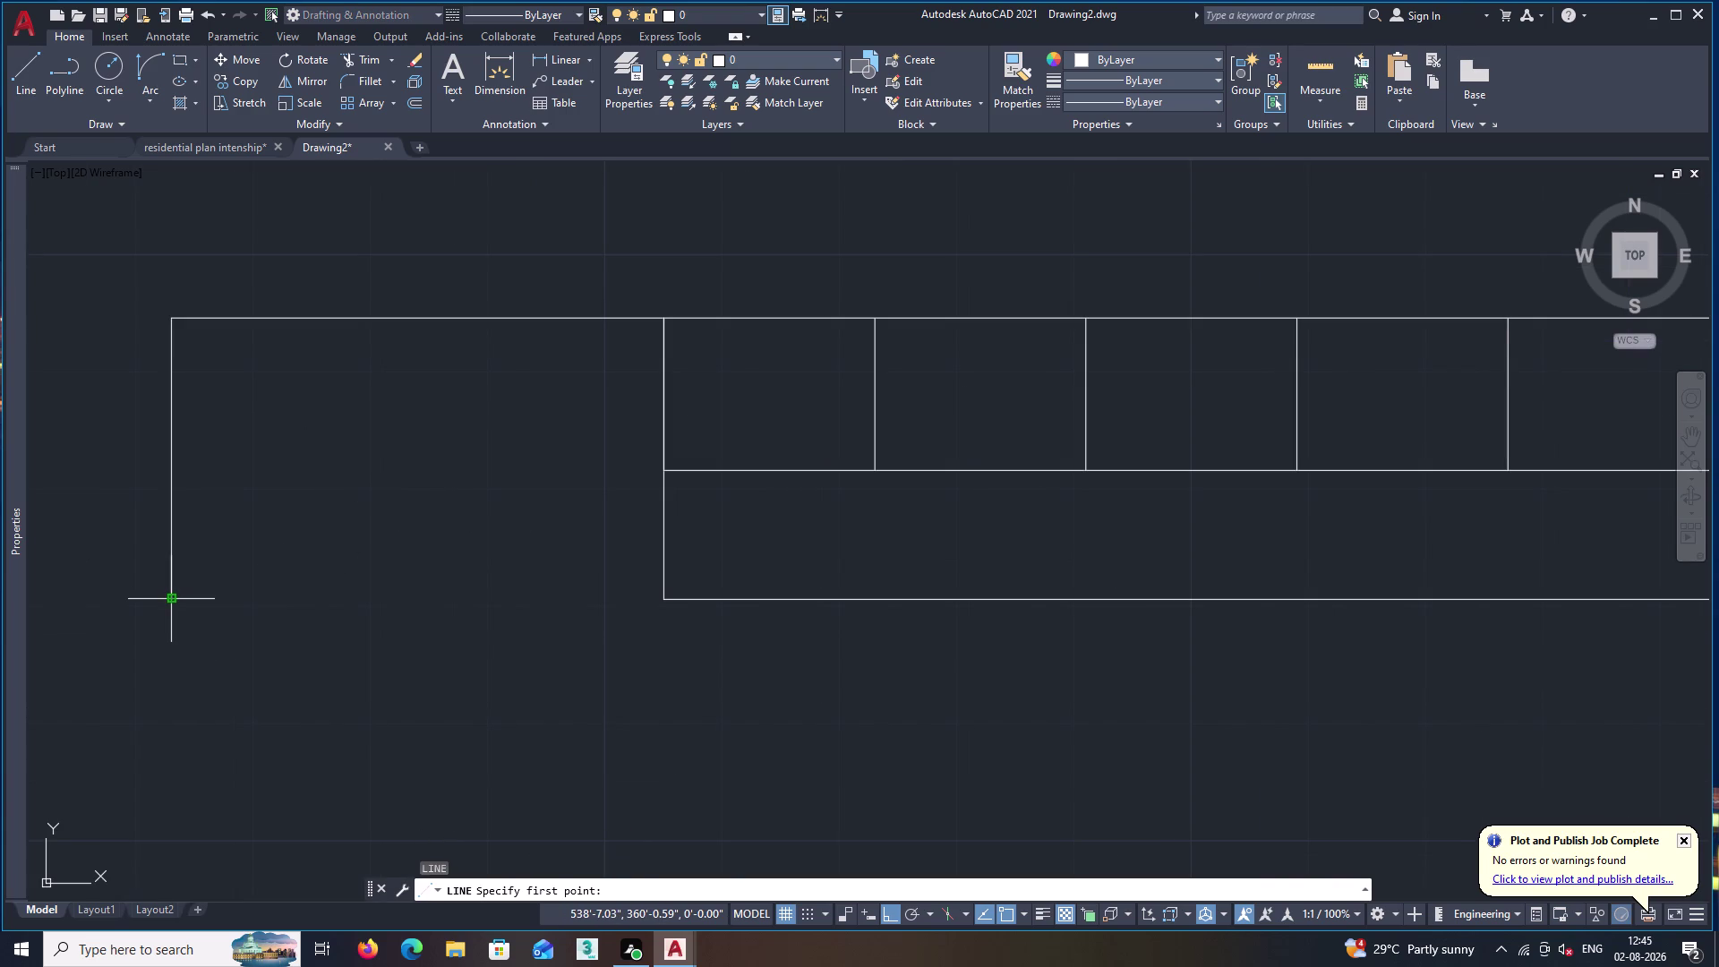
click(170, 601)
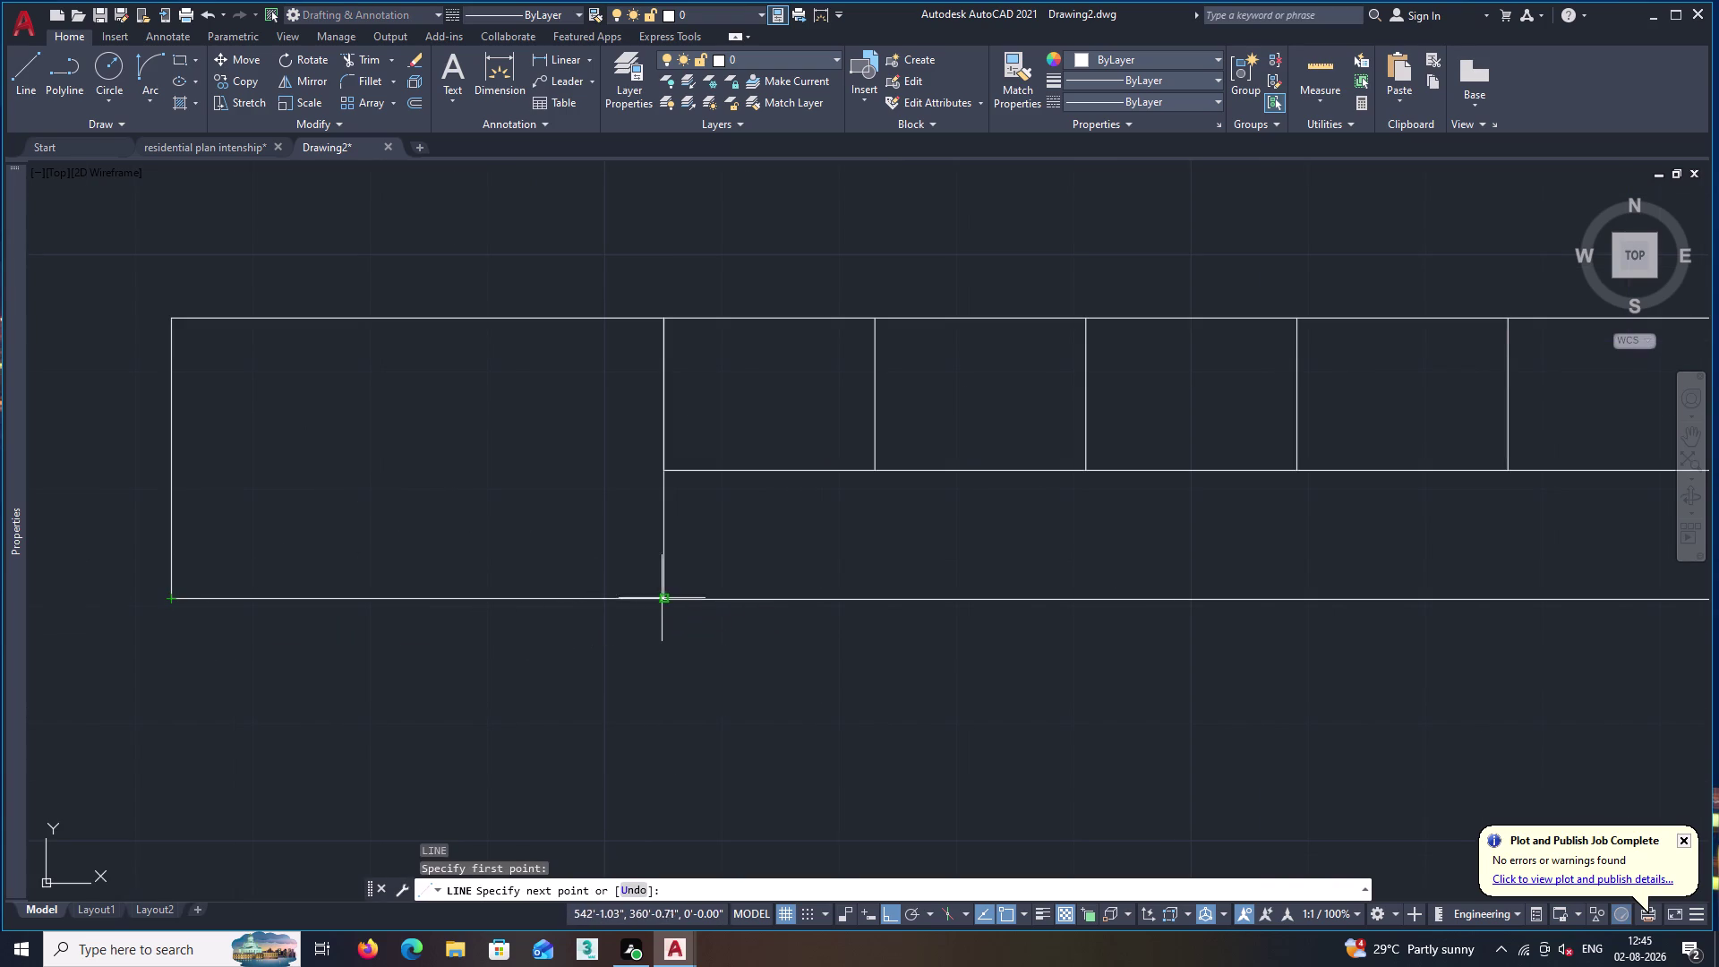
click(667, 598)
key(space)
scroll(down, 3)
middle_drag(445, 502, 455, 511)
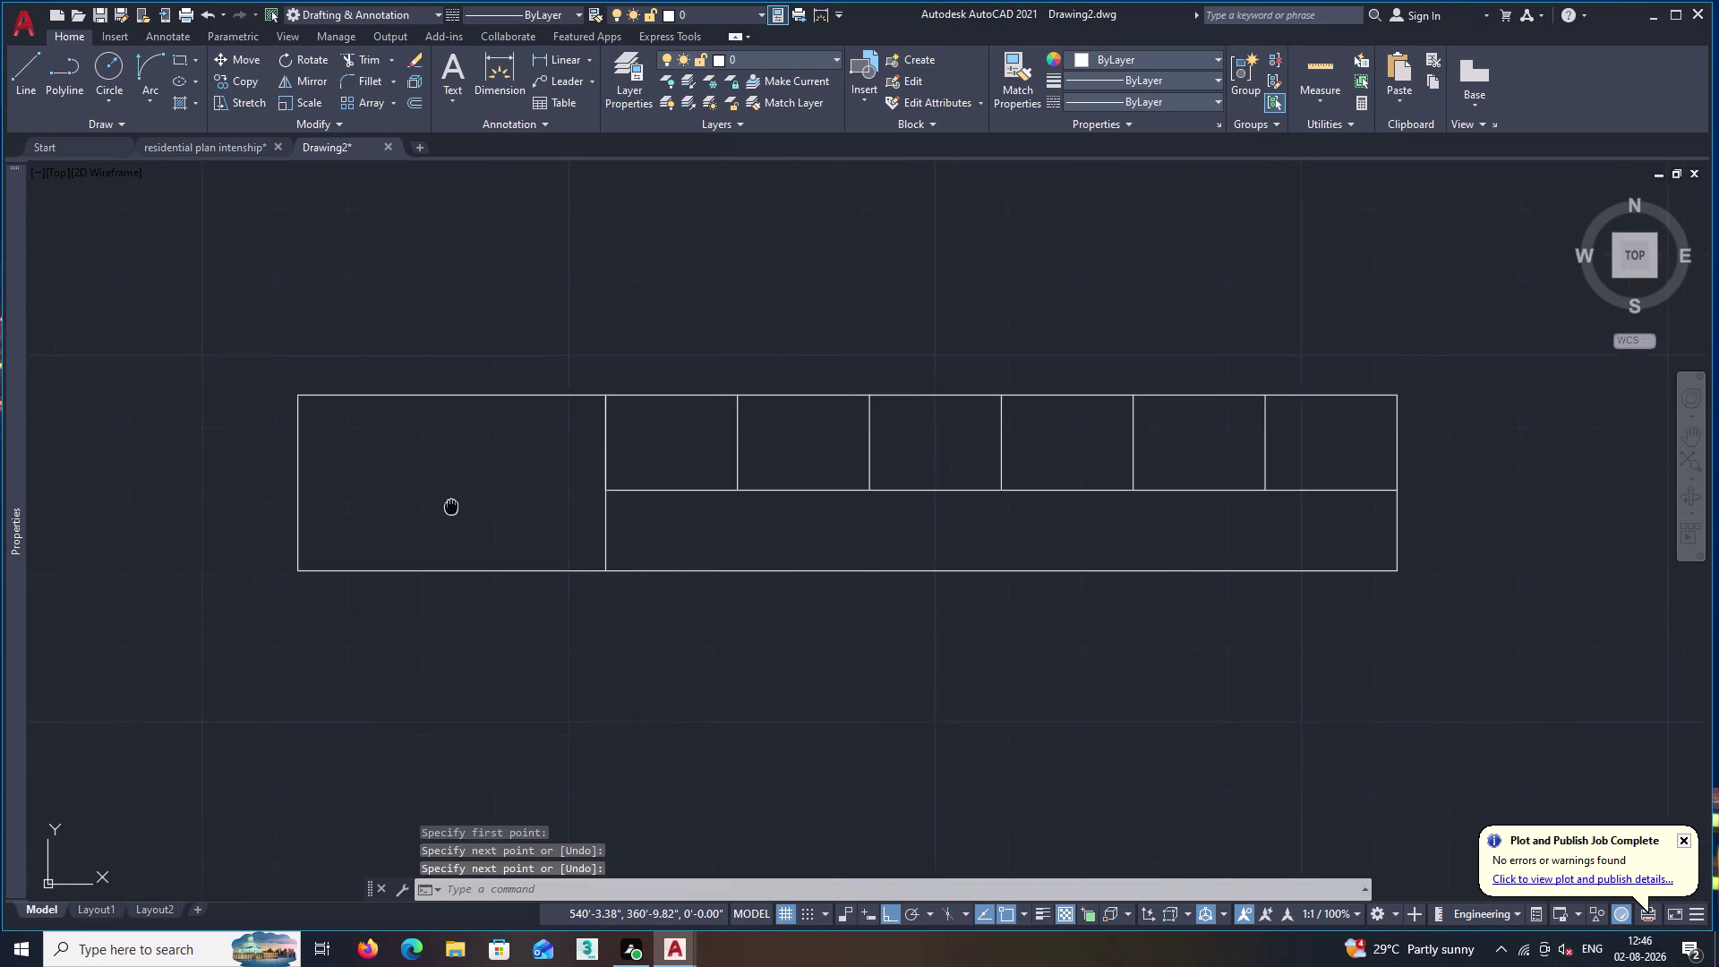
middle_drag(456, 510, 592, 619)
Create a multiline text box over the left box with a 5" text height.
text(mt)
key(space)
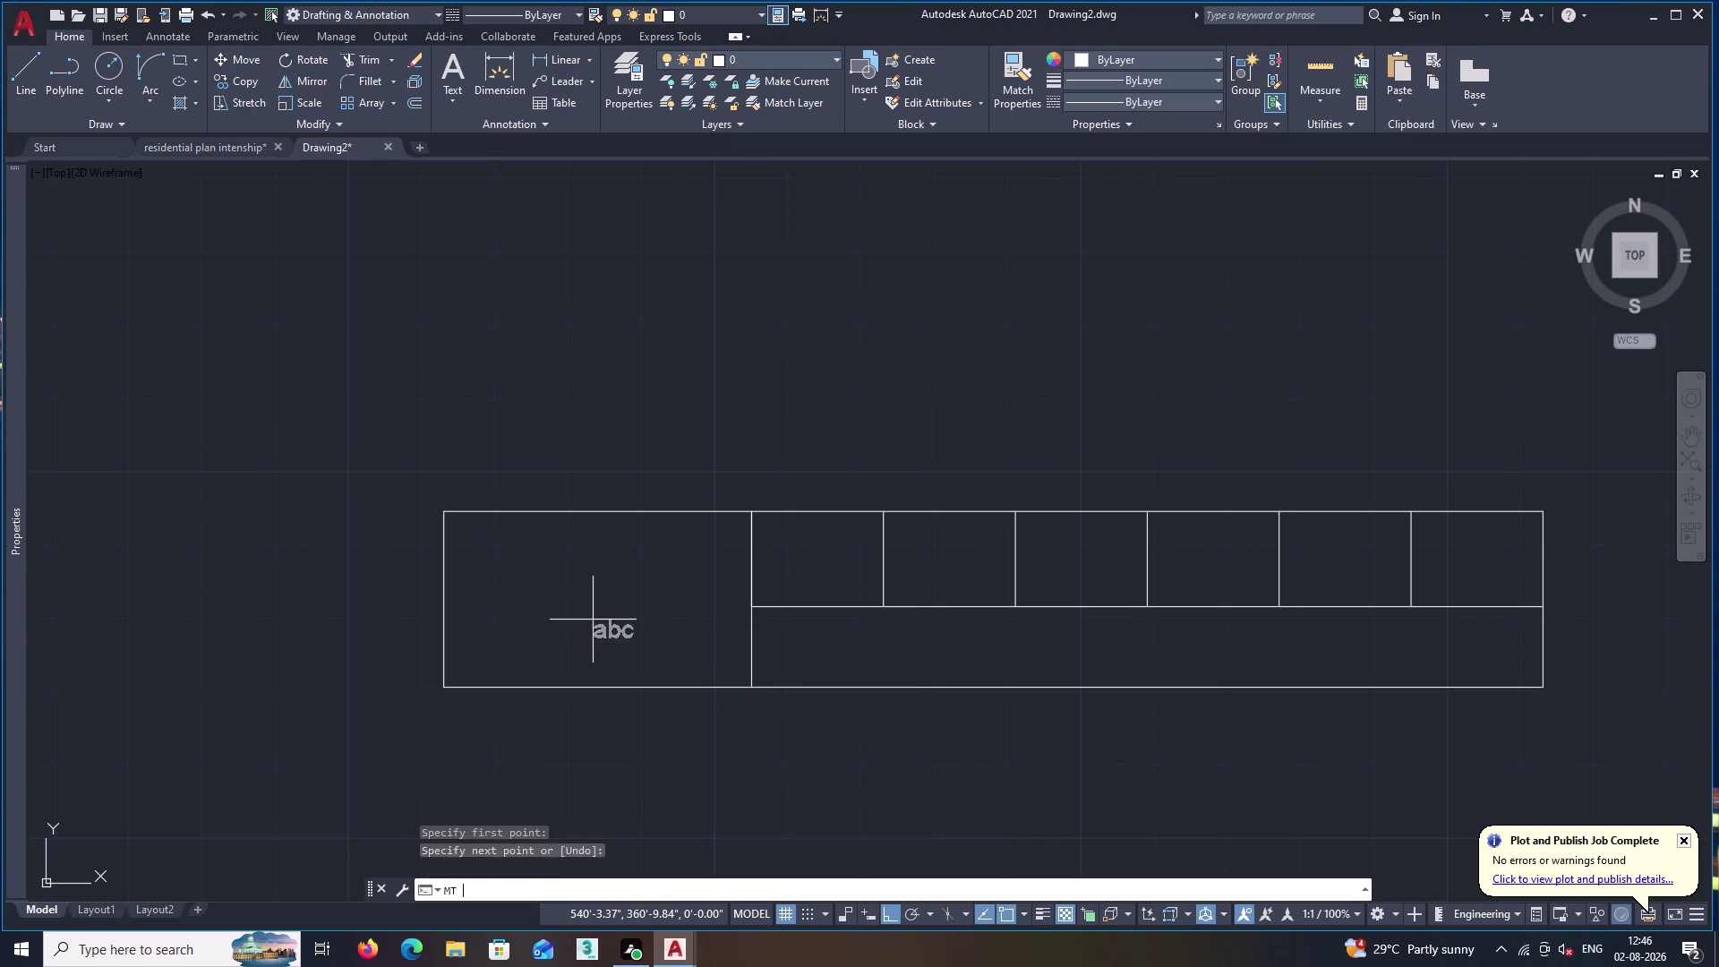
scroll(up, 3)
click(500, 556)
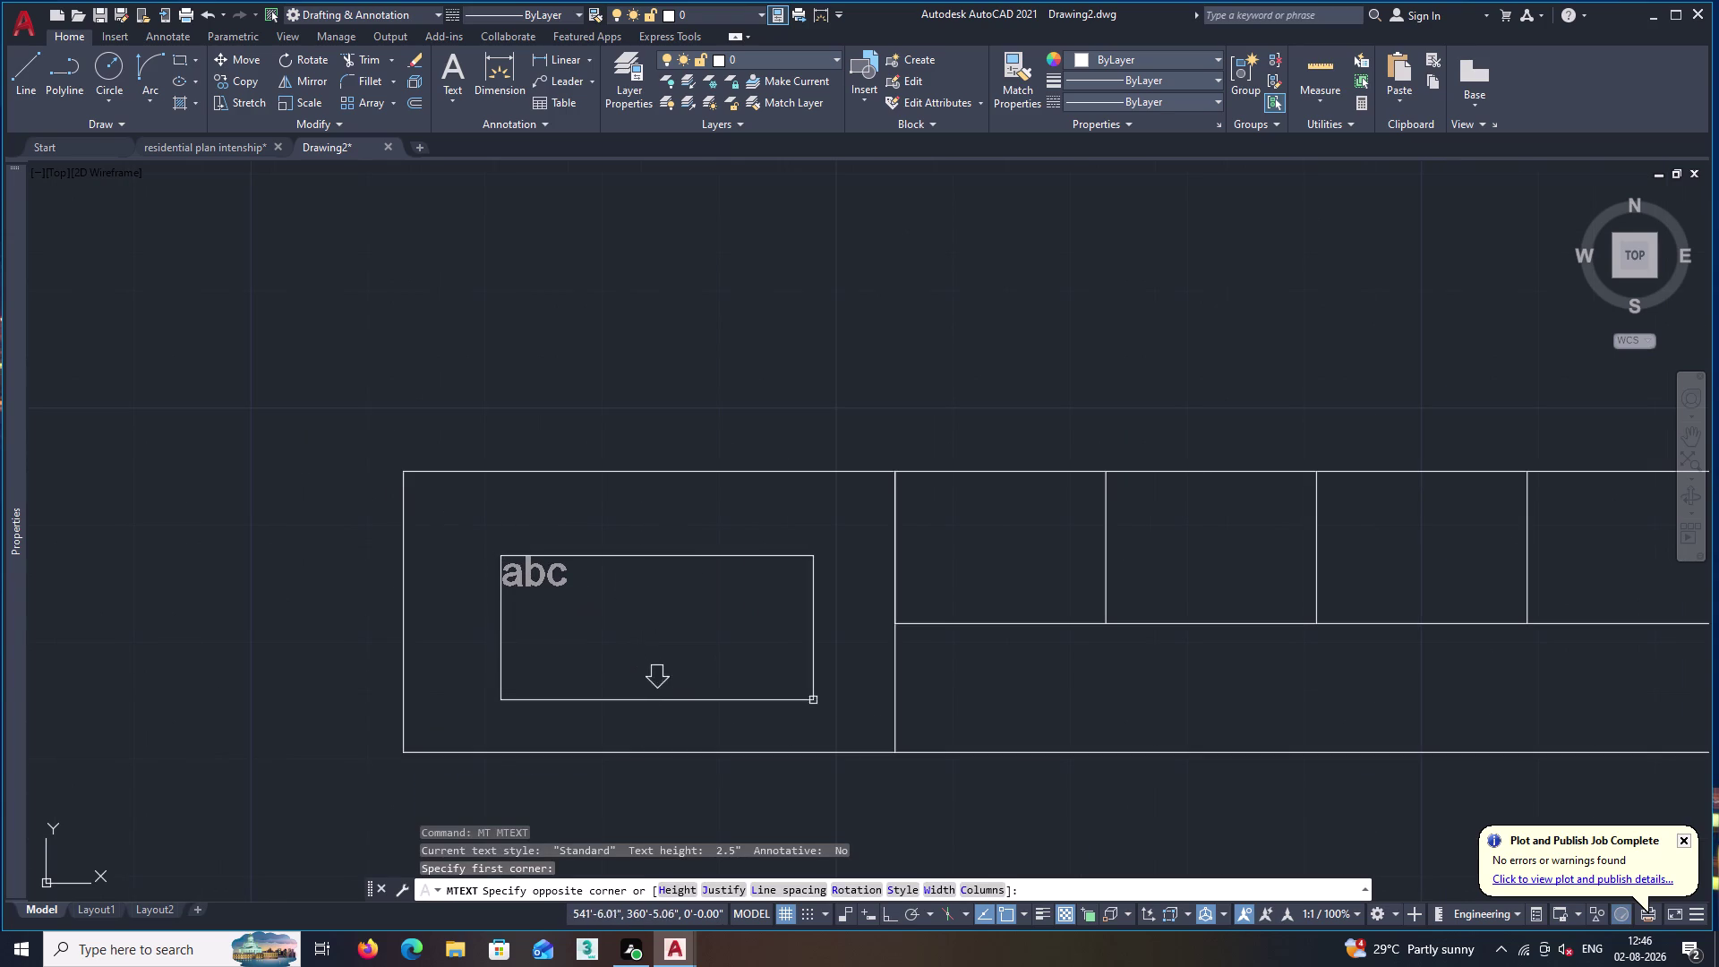
click(852, 708)
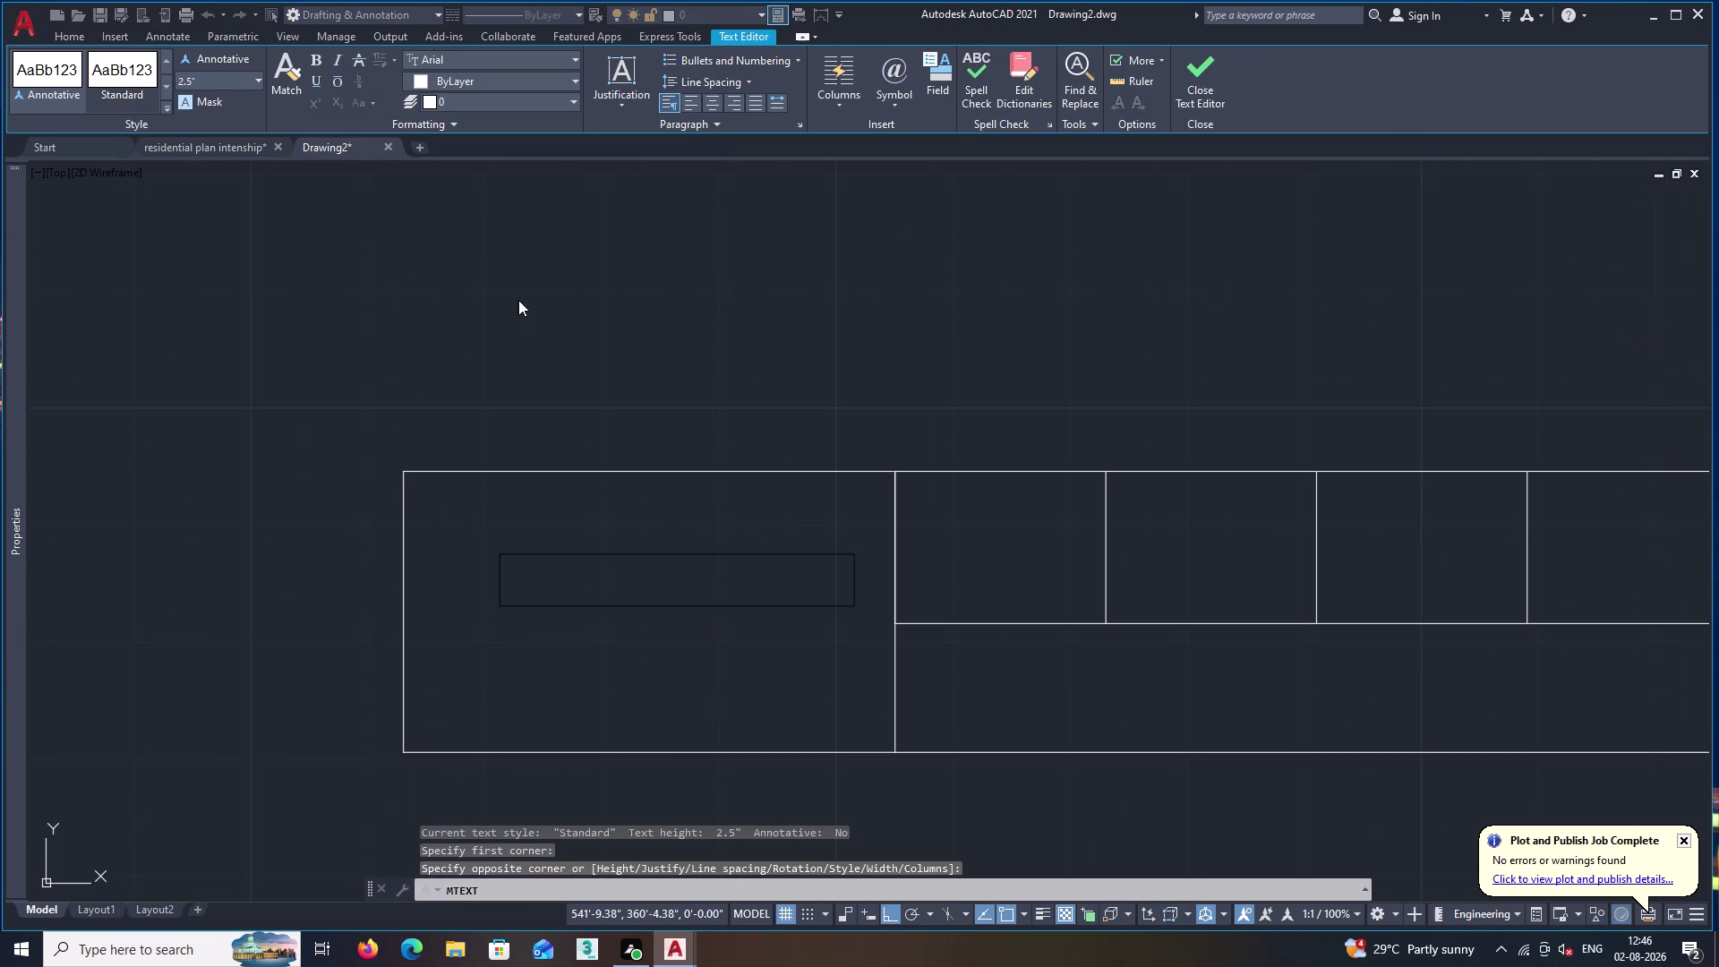
click(224, 82)
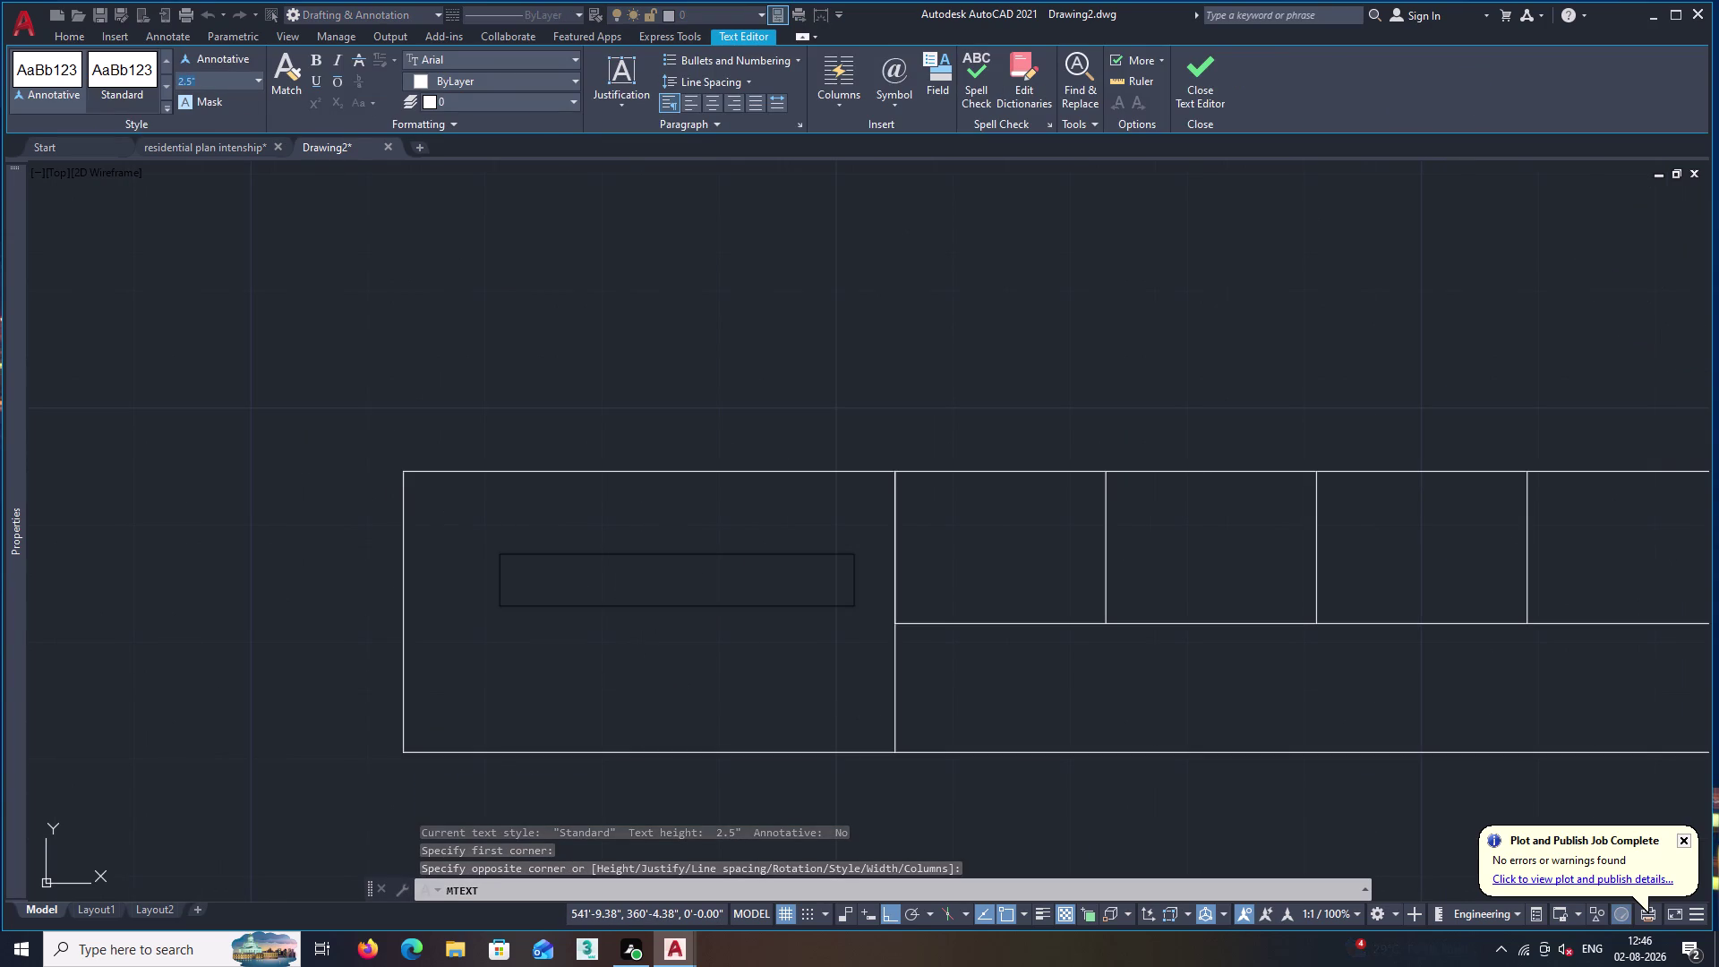
key(BackSpace)
key(BackSpace)
key(BackSpace)
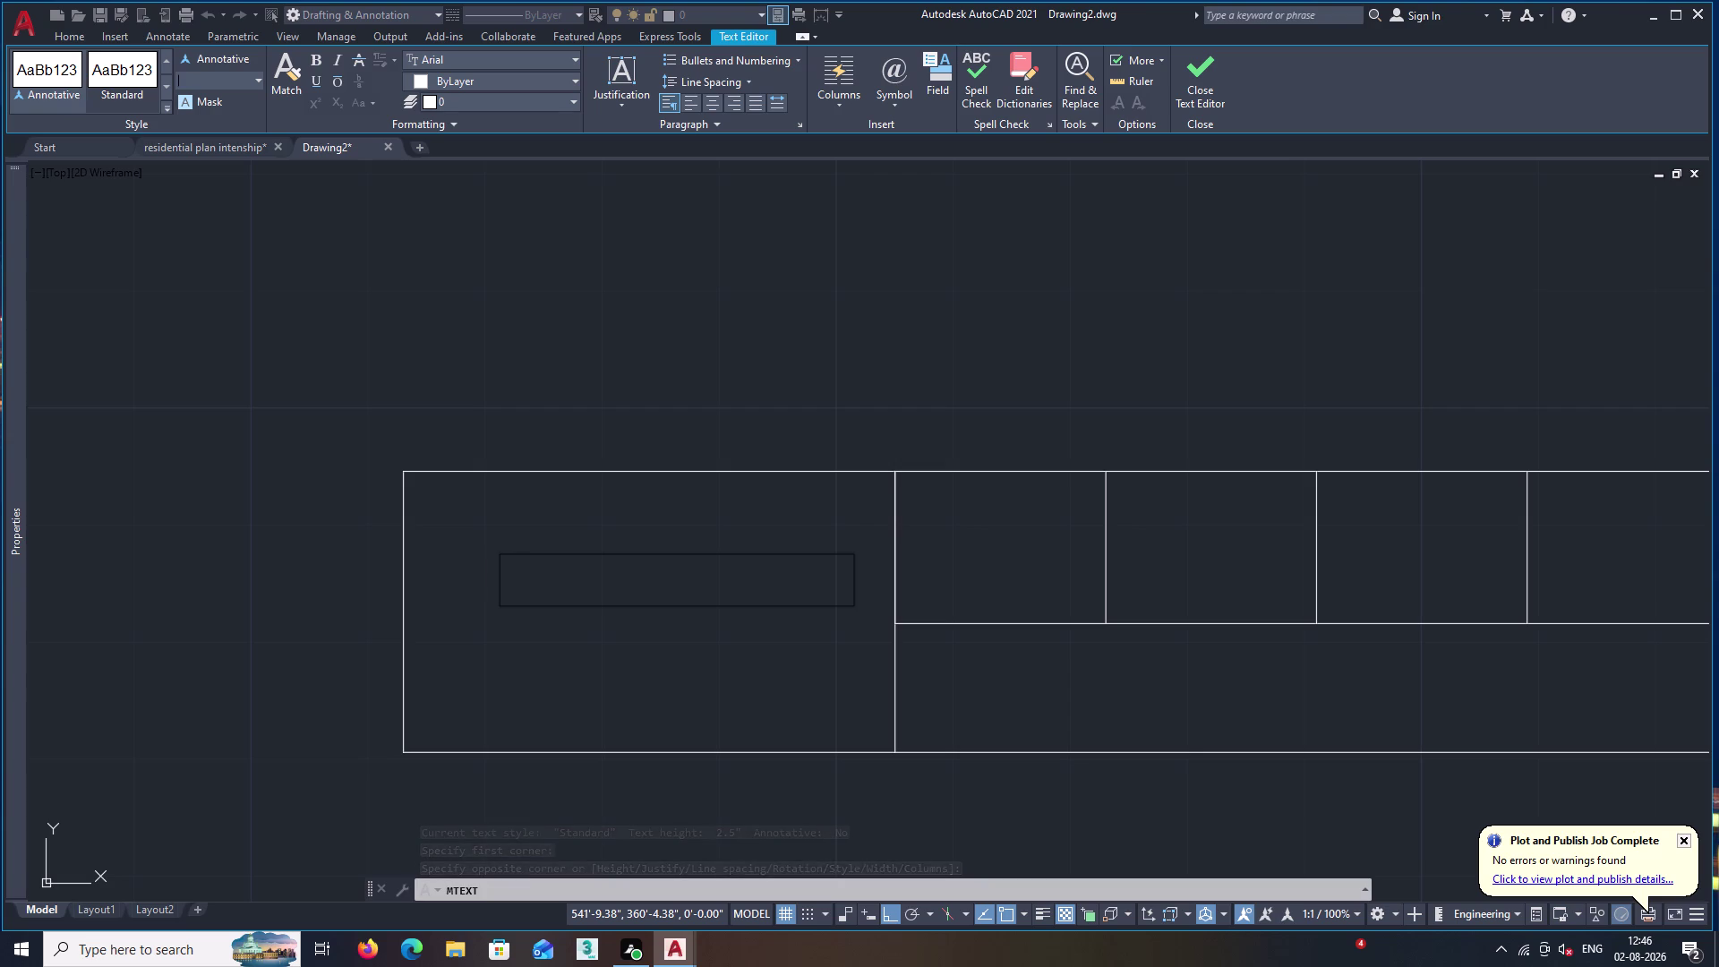
key(5)
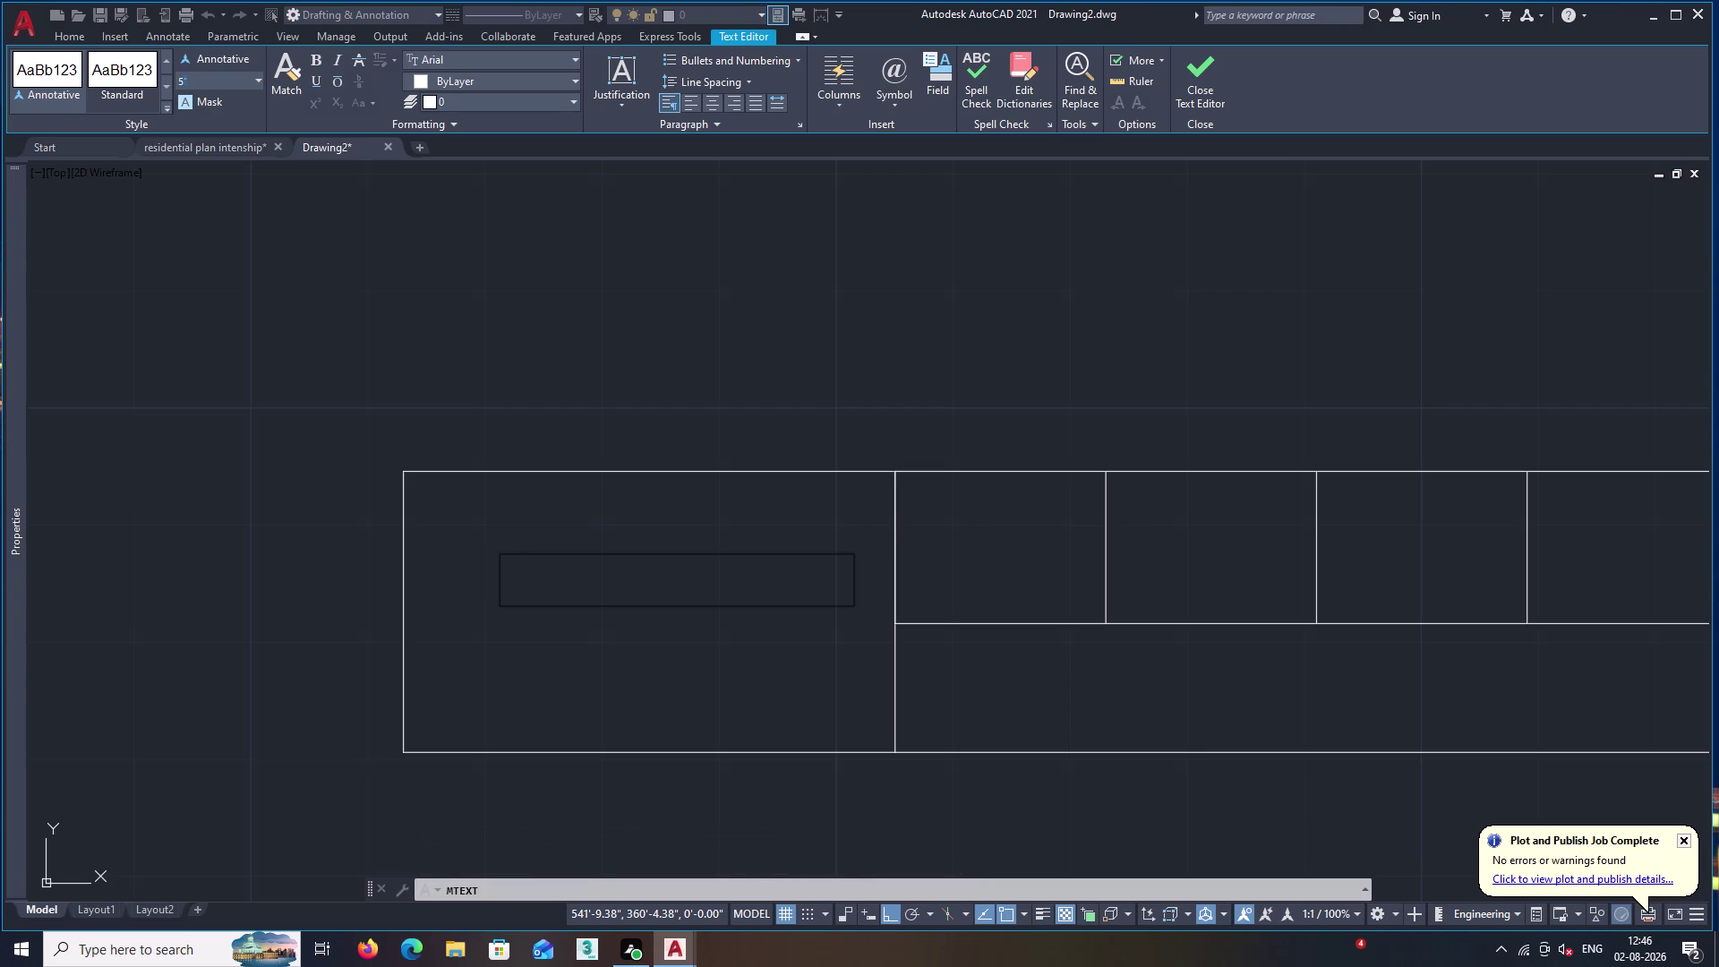
key(shift+quotedbl)
key(Return)
Type the label 'bar cabinet'.
text(ba)
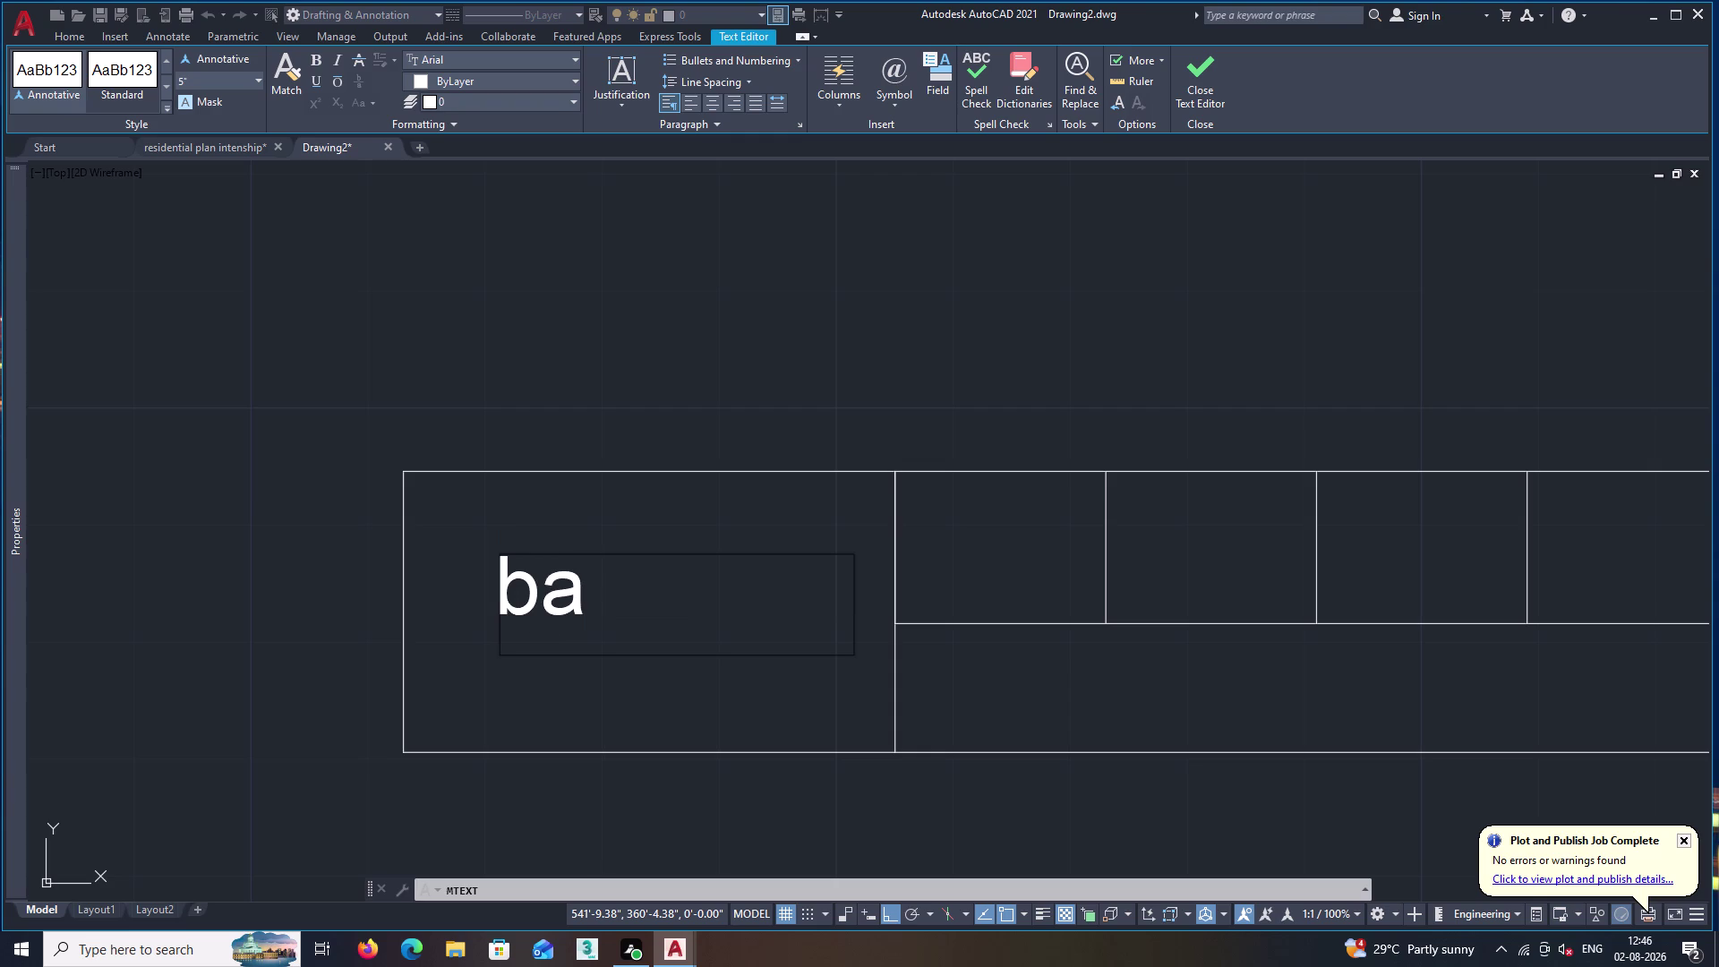
text(r)
key(space)
text(c)
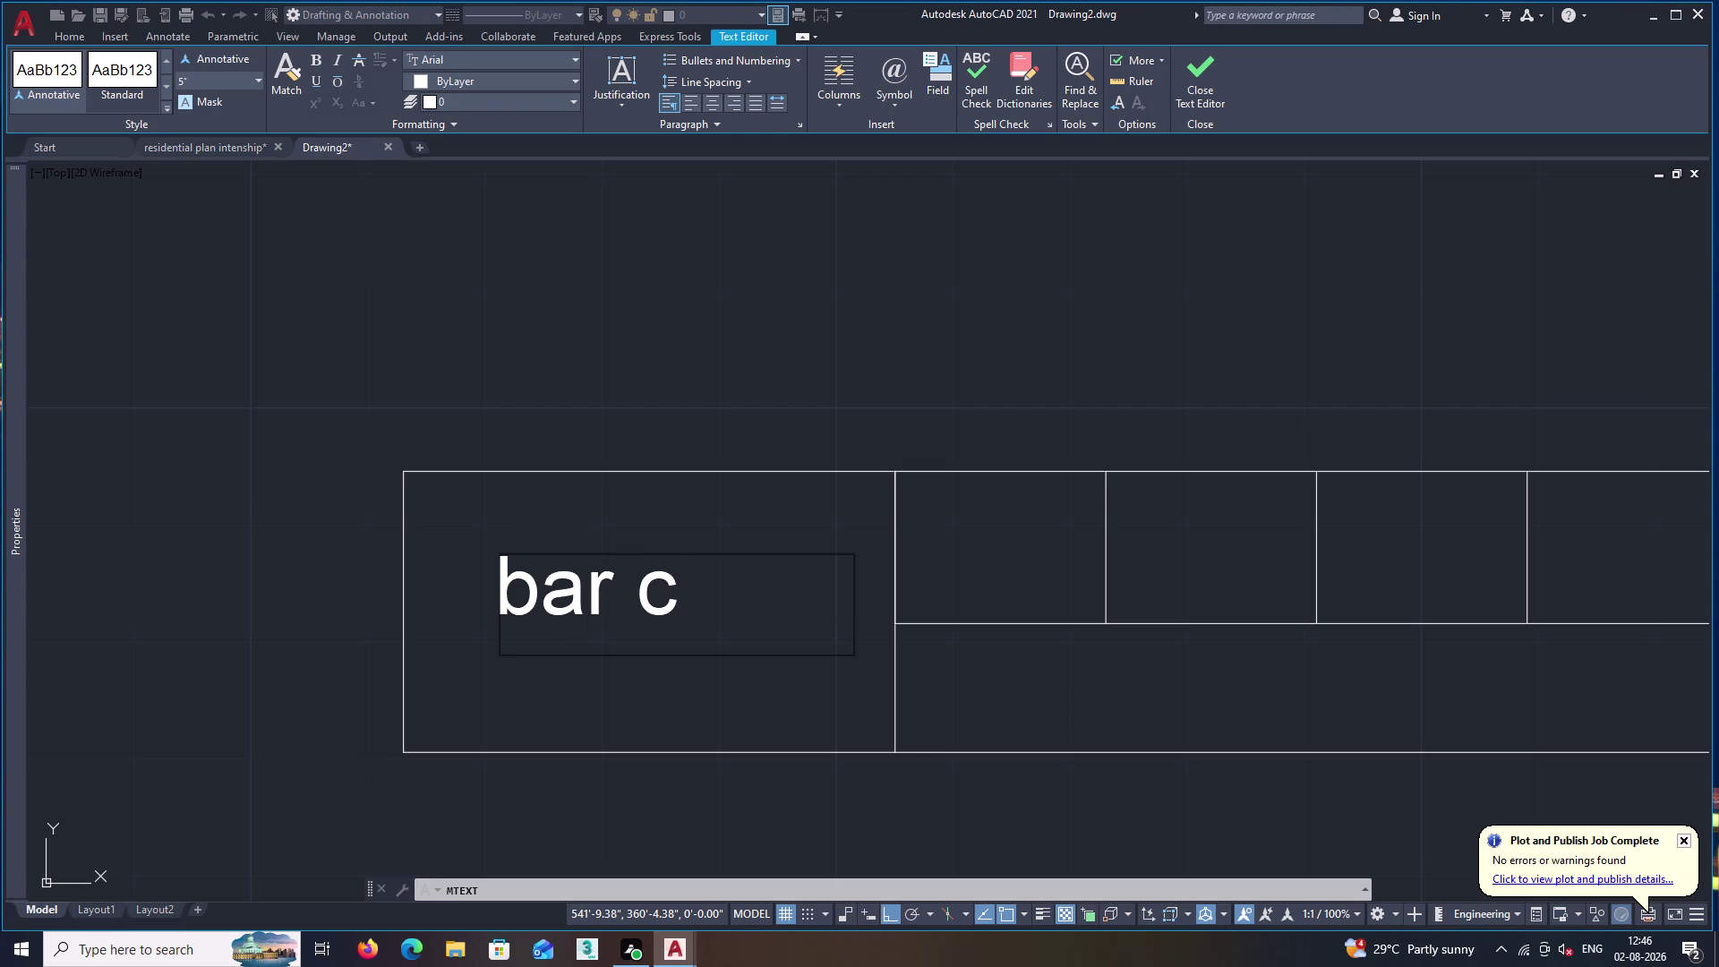
key(a)
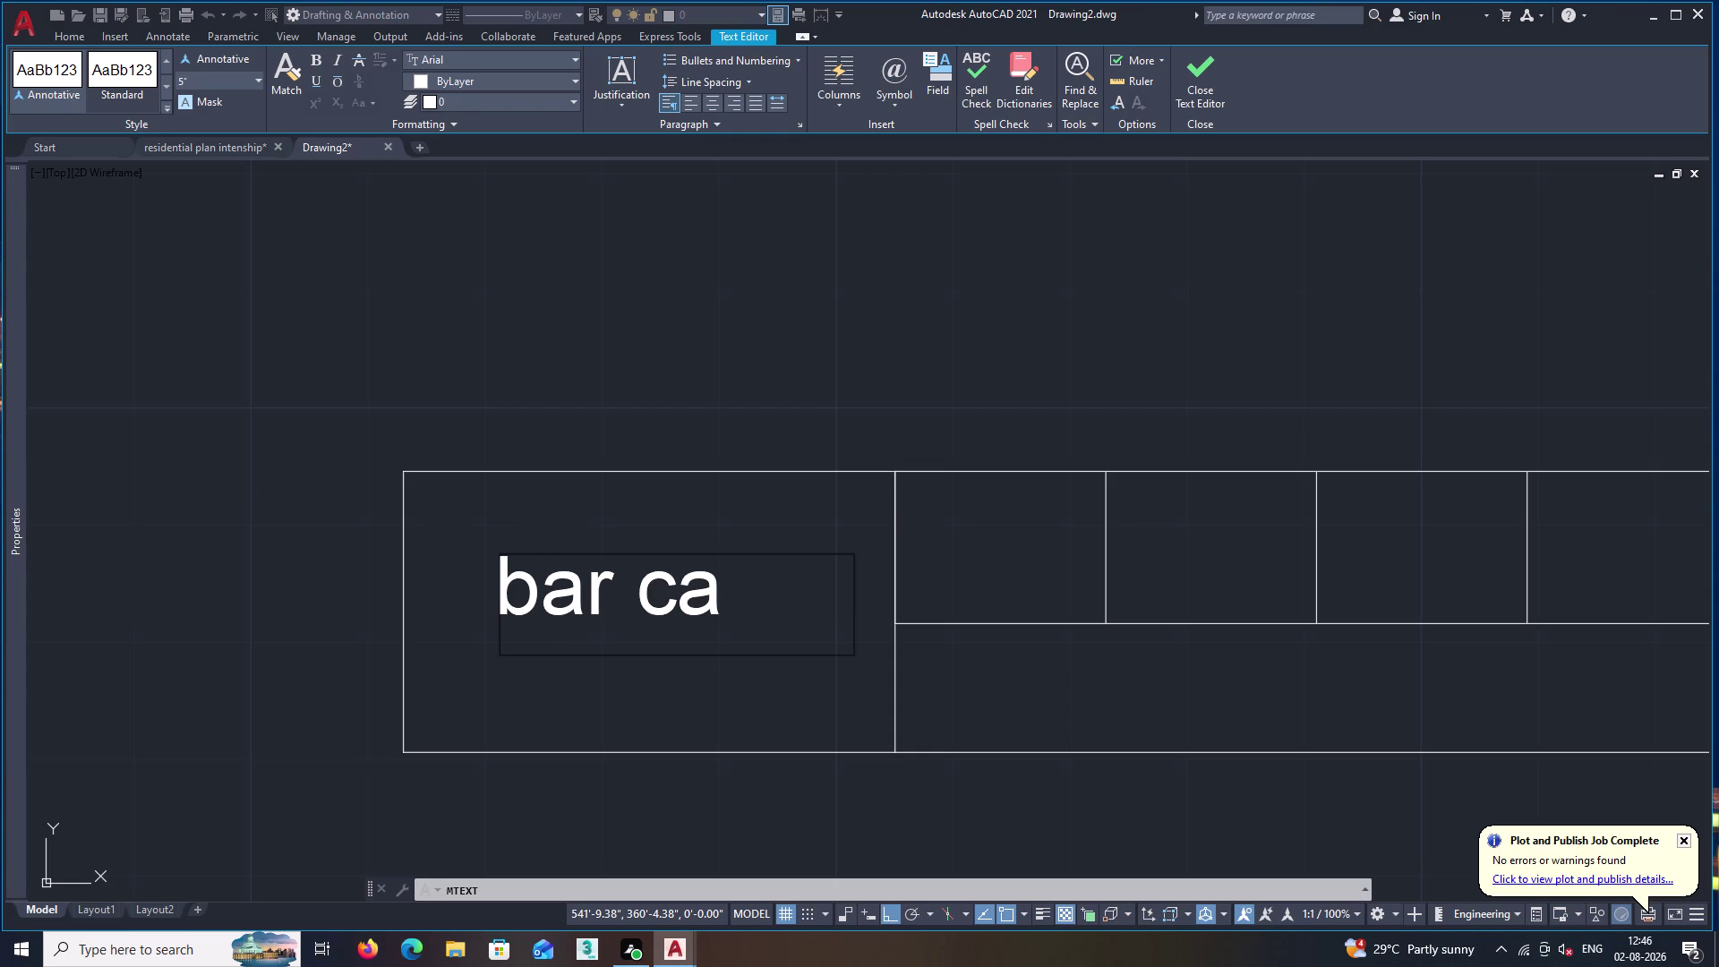
key(b)
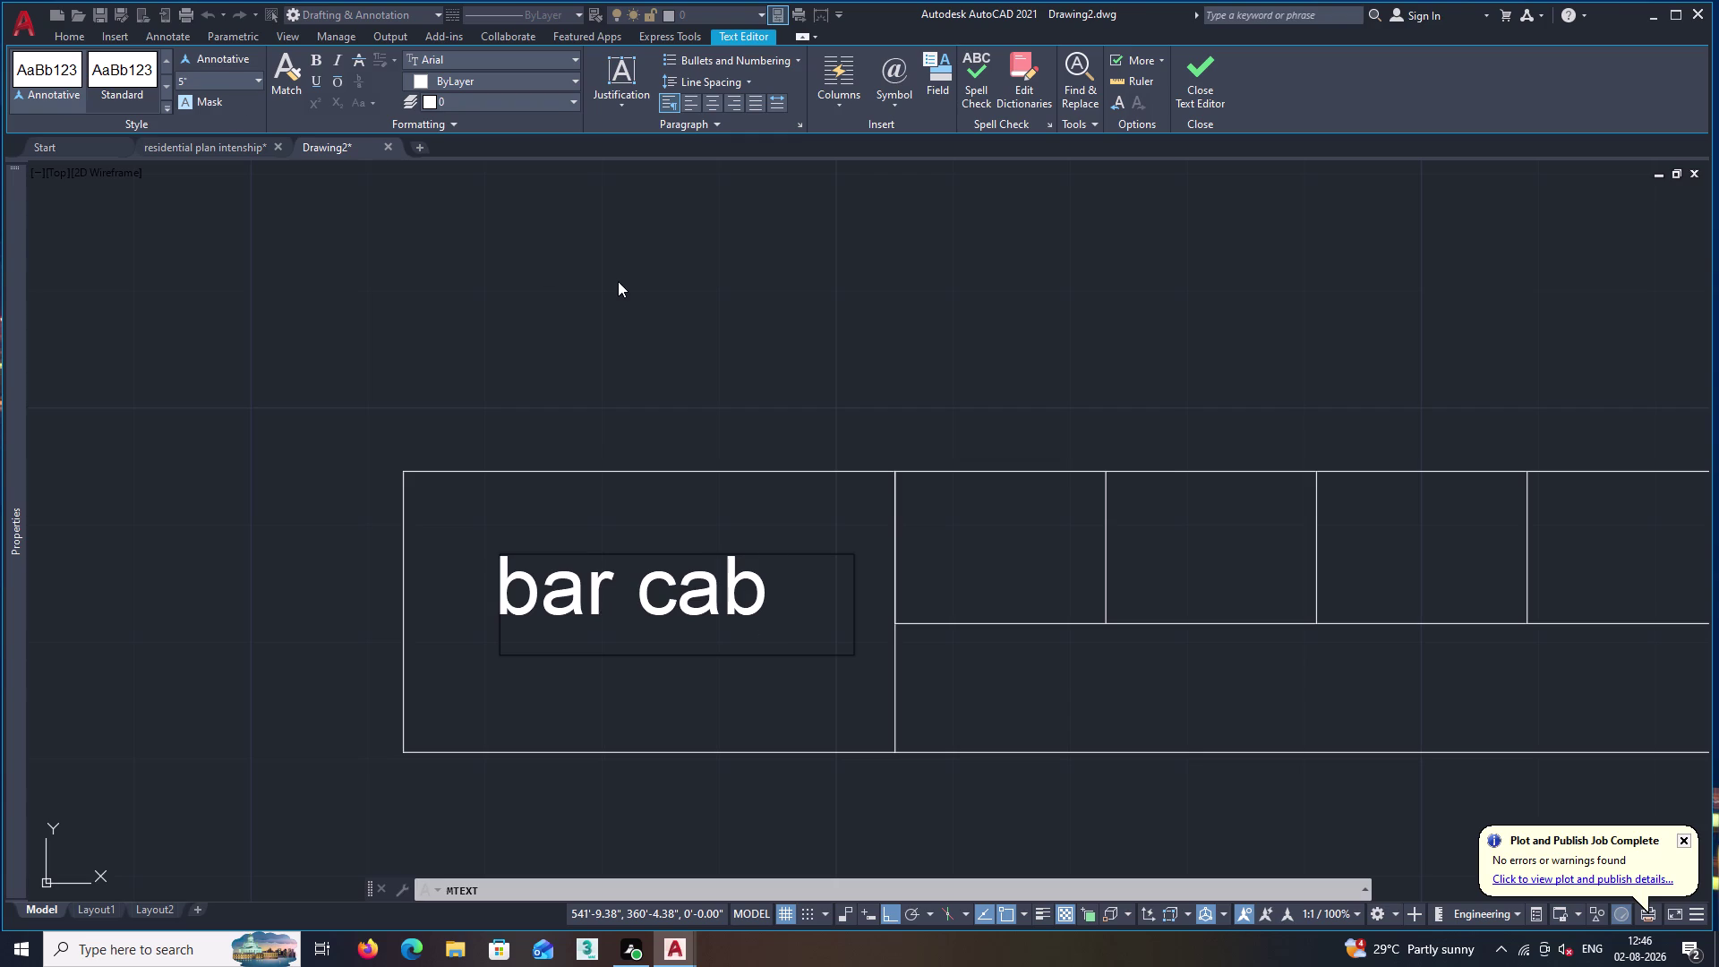
key(i)
text(n)
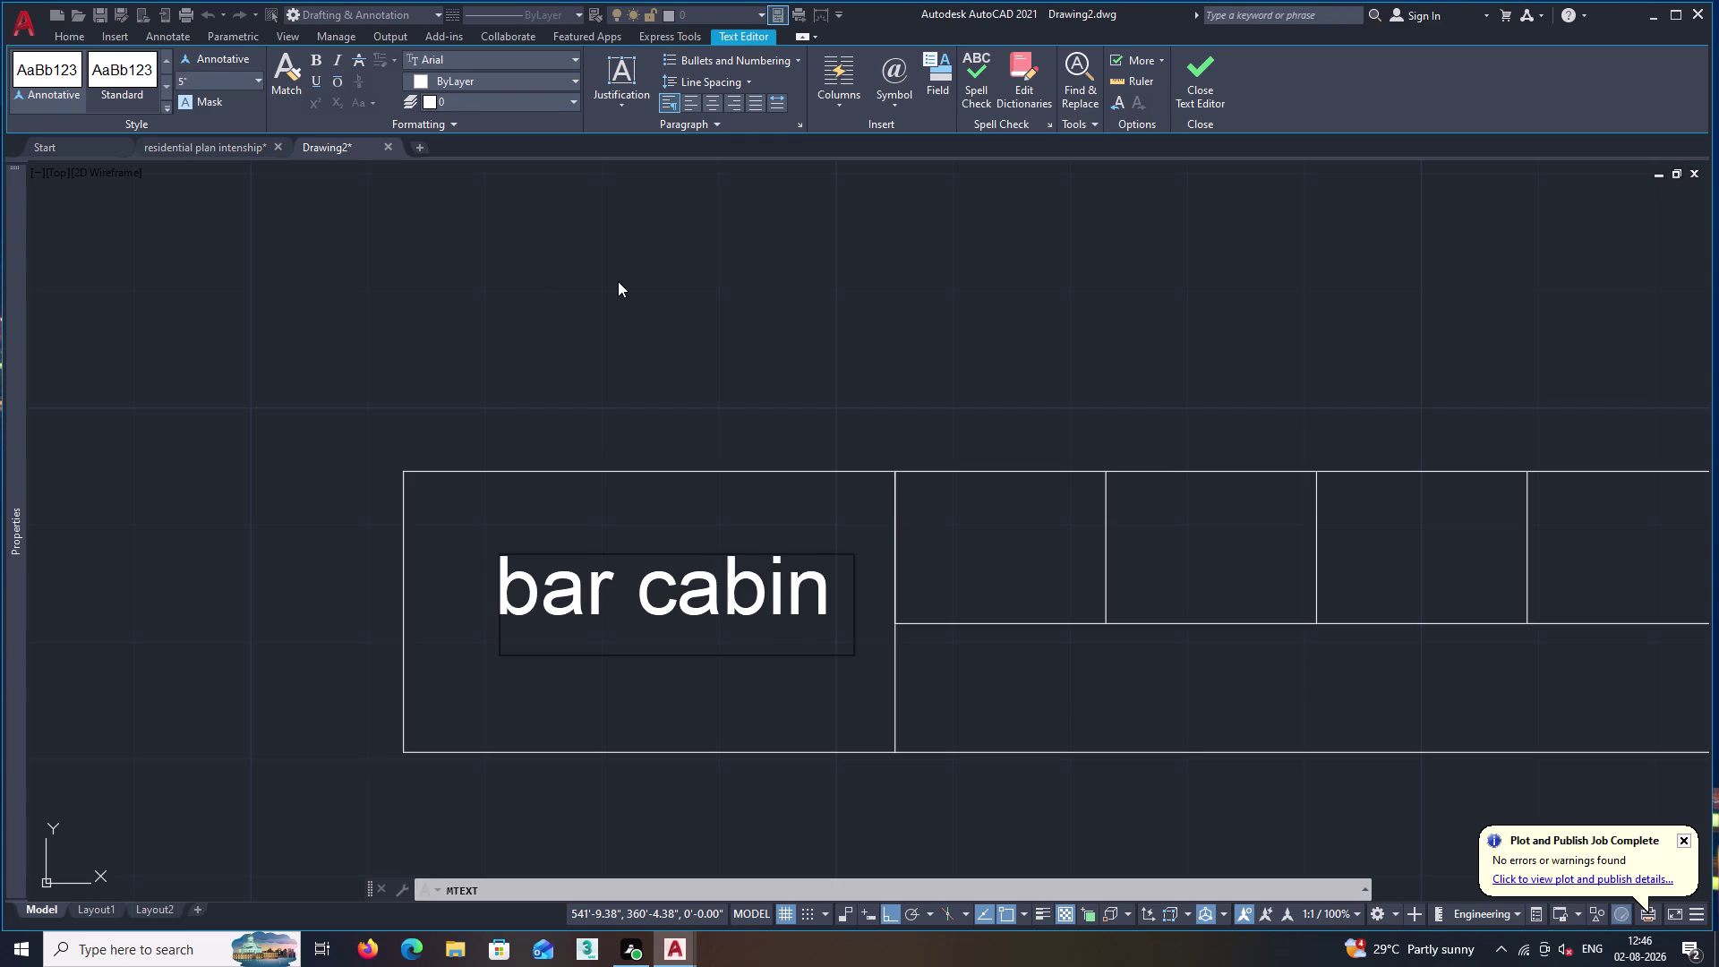
text(et)
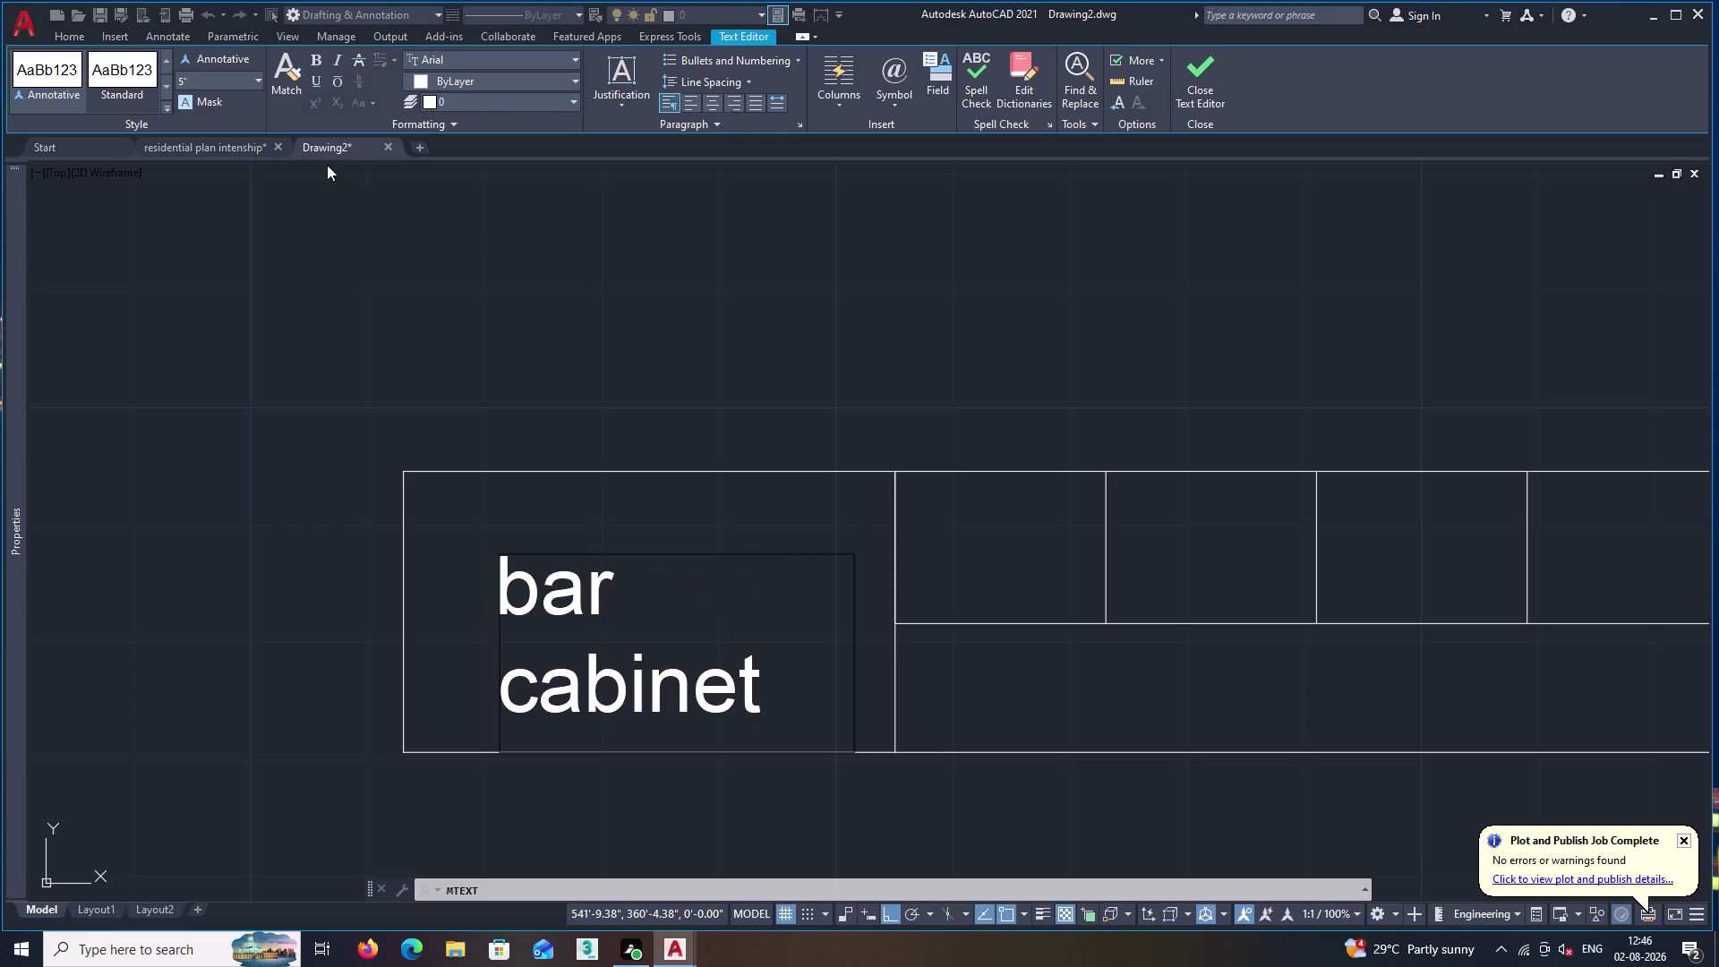
Reduce the label's text height to 3" and finish editing the text.
click(201, 74)
key(BackSpace)
key(BackSpace)
key(3)
key(shift+quotedbl)
drag(772, 667, 493, 559)
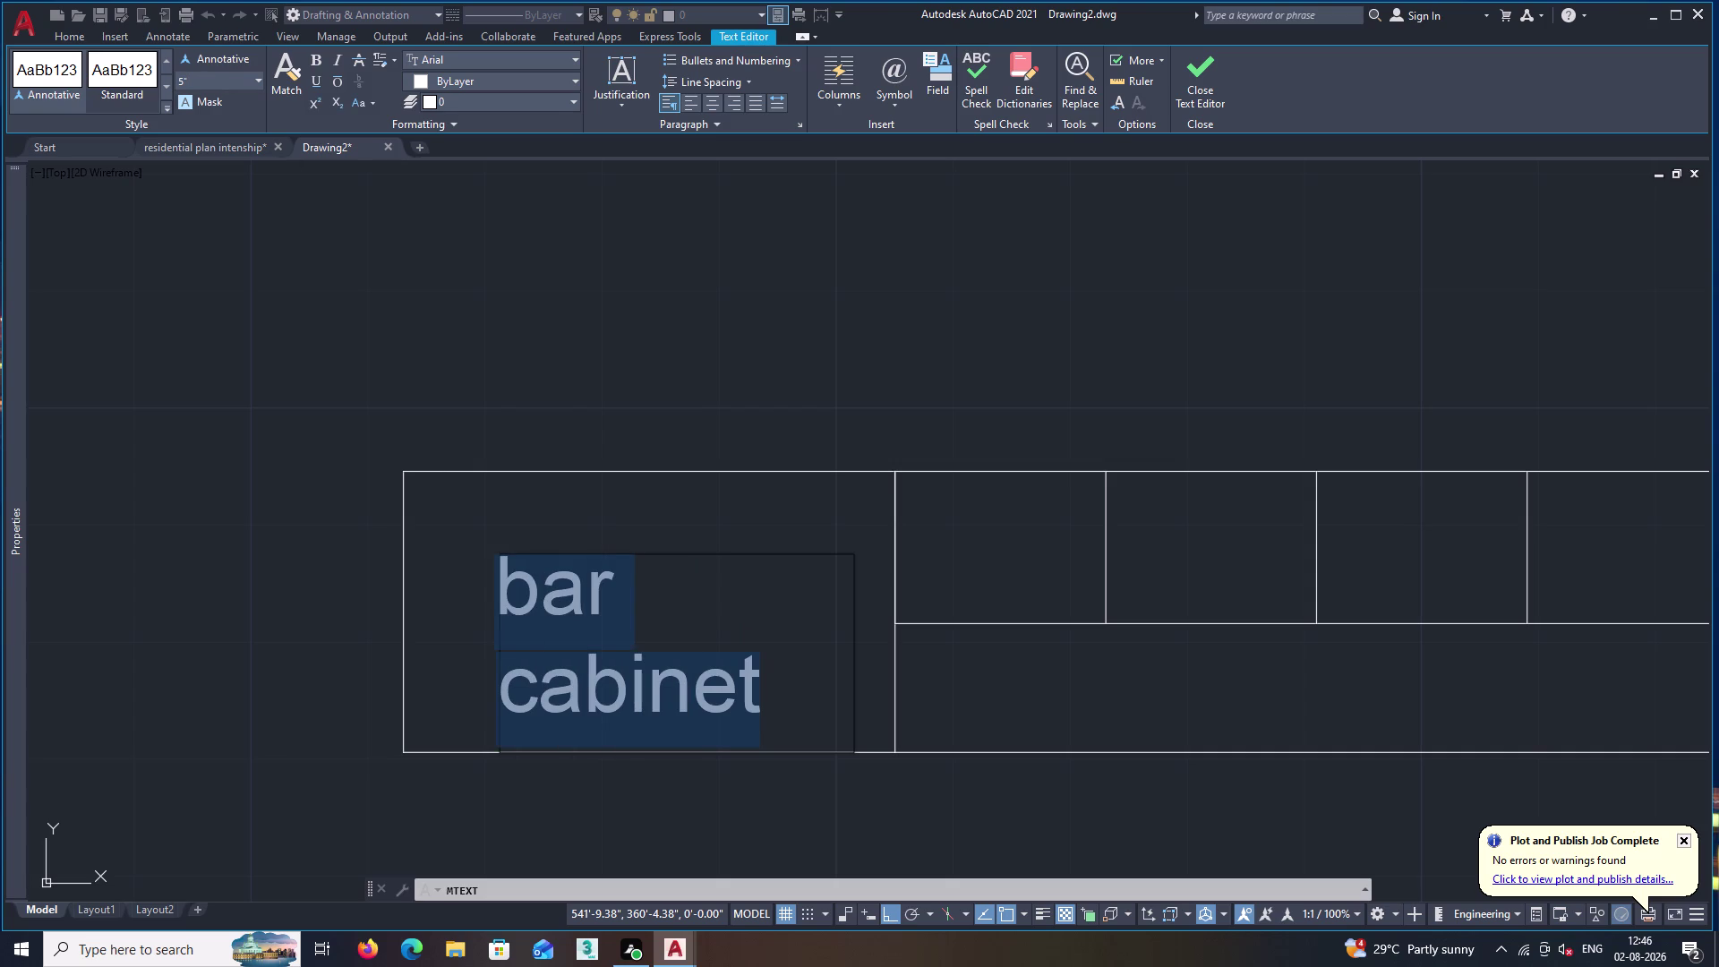
click(217, 77)
key(BackSpace)
key(3)
key(shift+quotedbl)
key(Return)
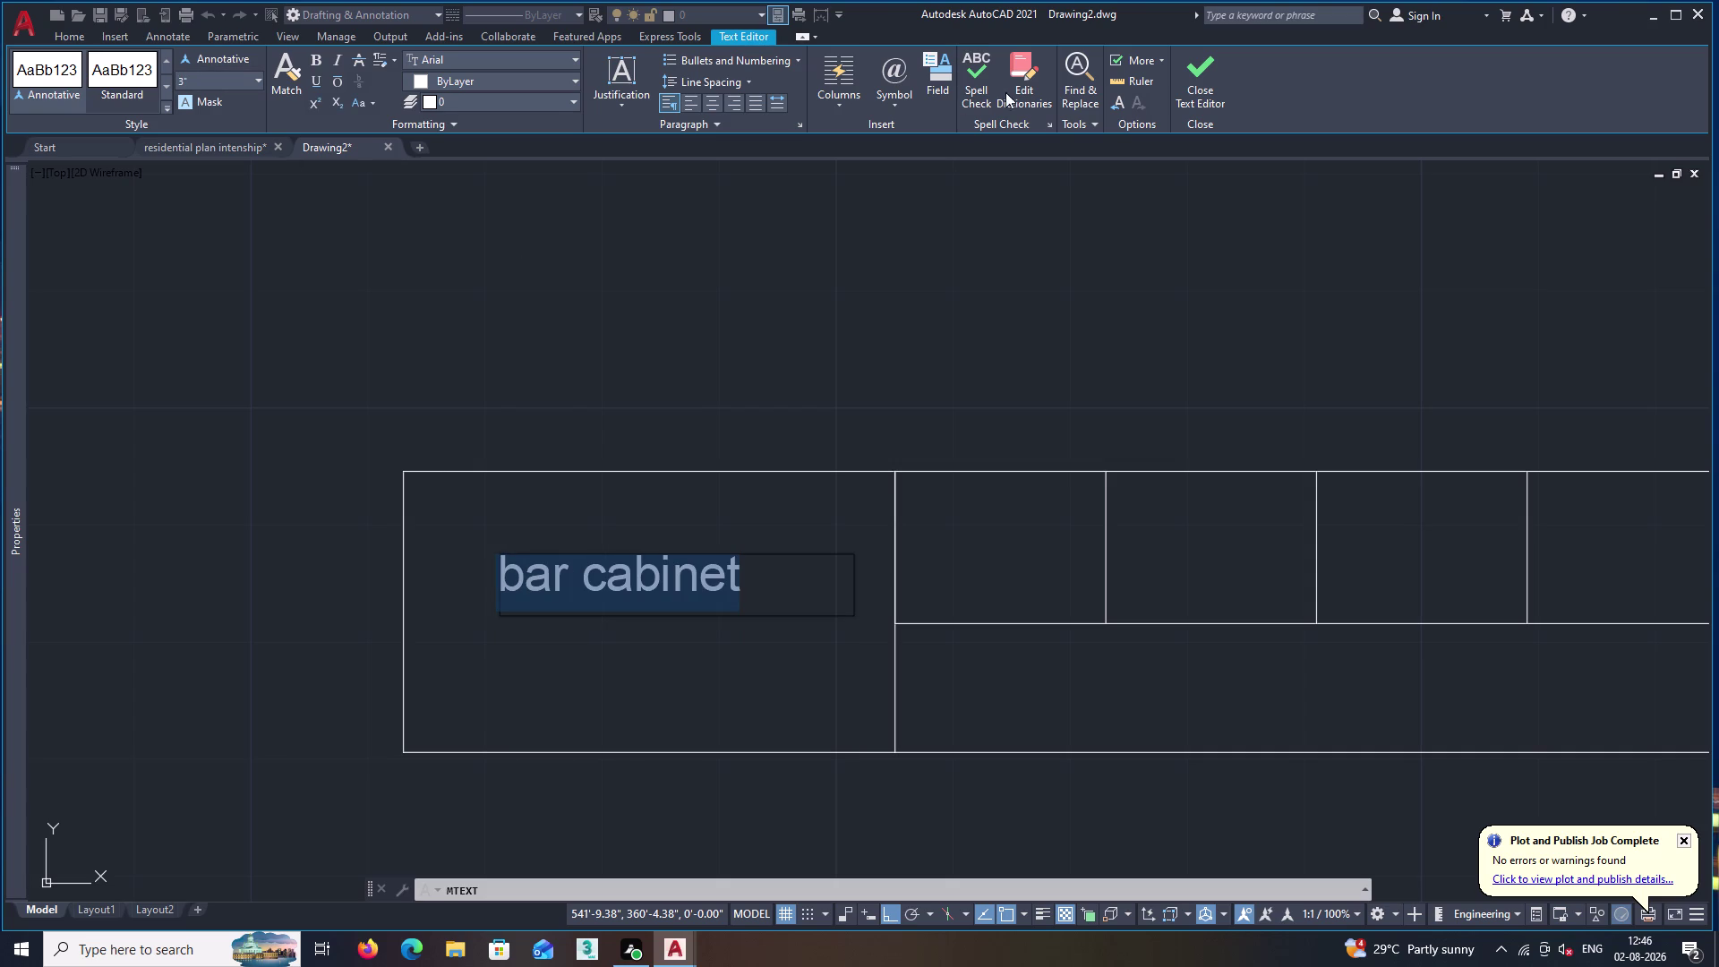
click(1191, 82)
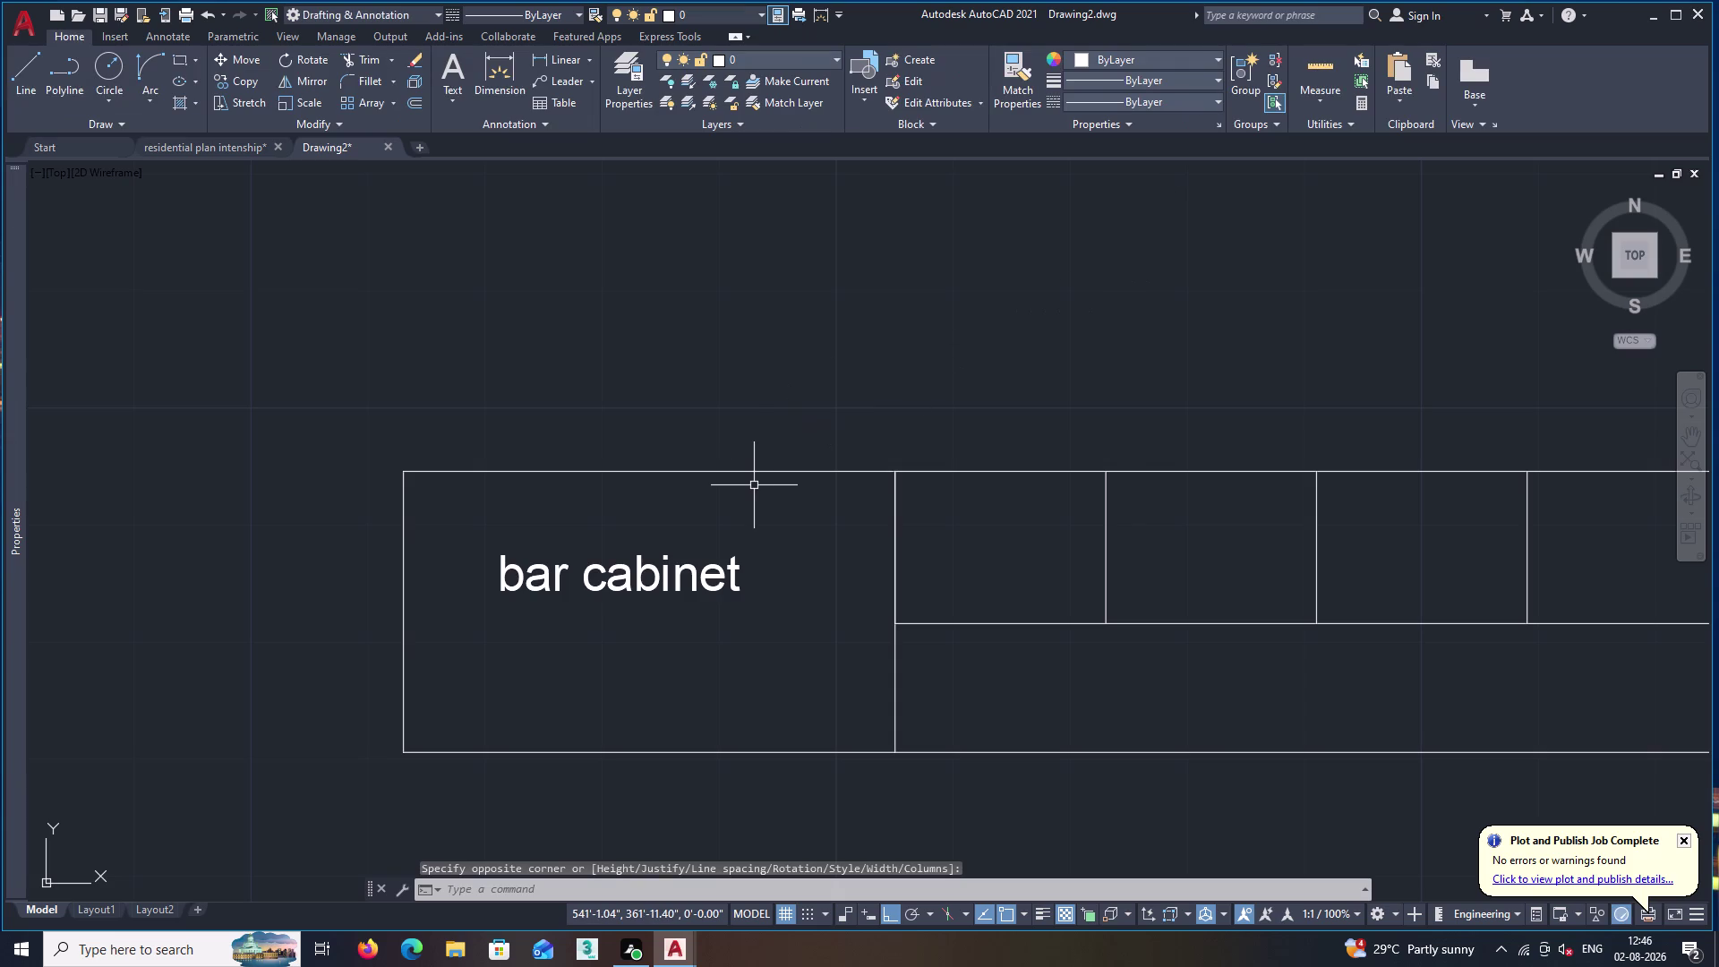
Copy the 'bar cabinet' label, Ortho off, into the lower box and across the upper compartments.
middle_drag(767, 627, 708, 568)
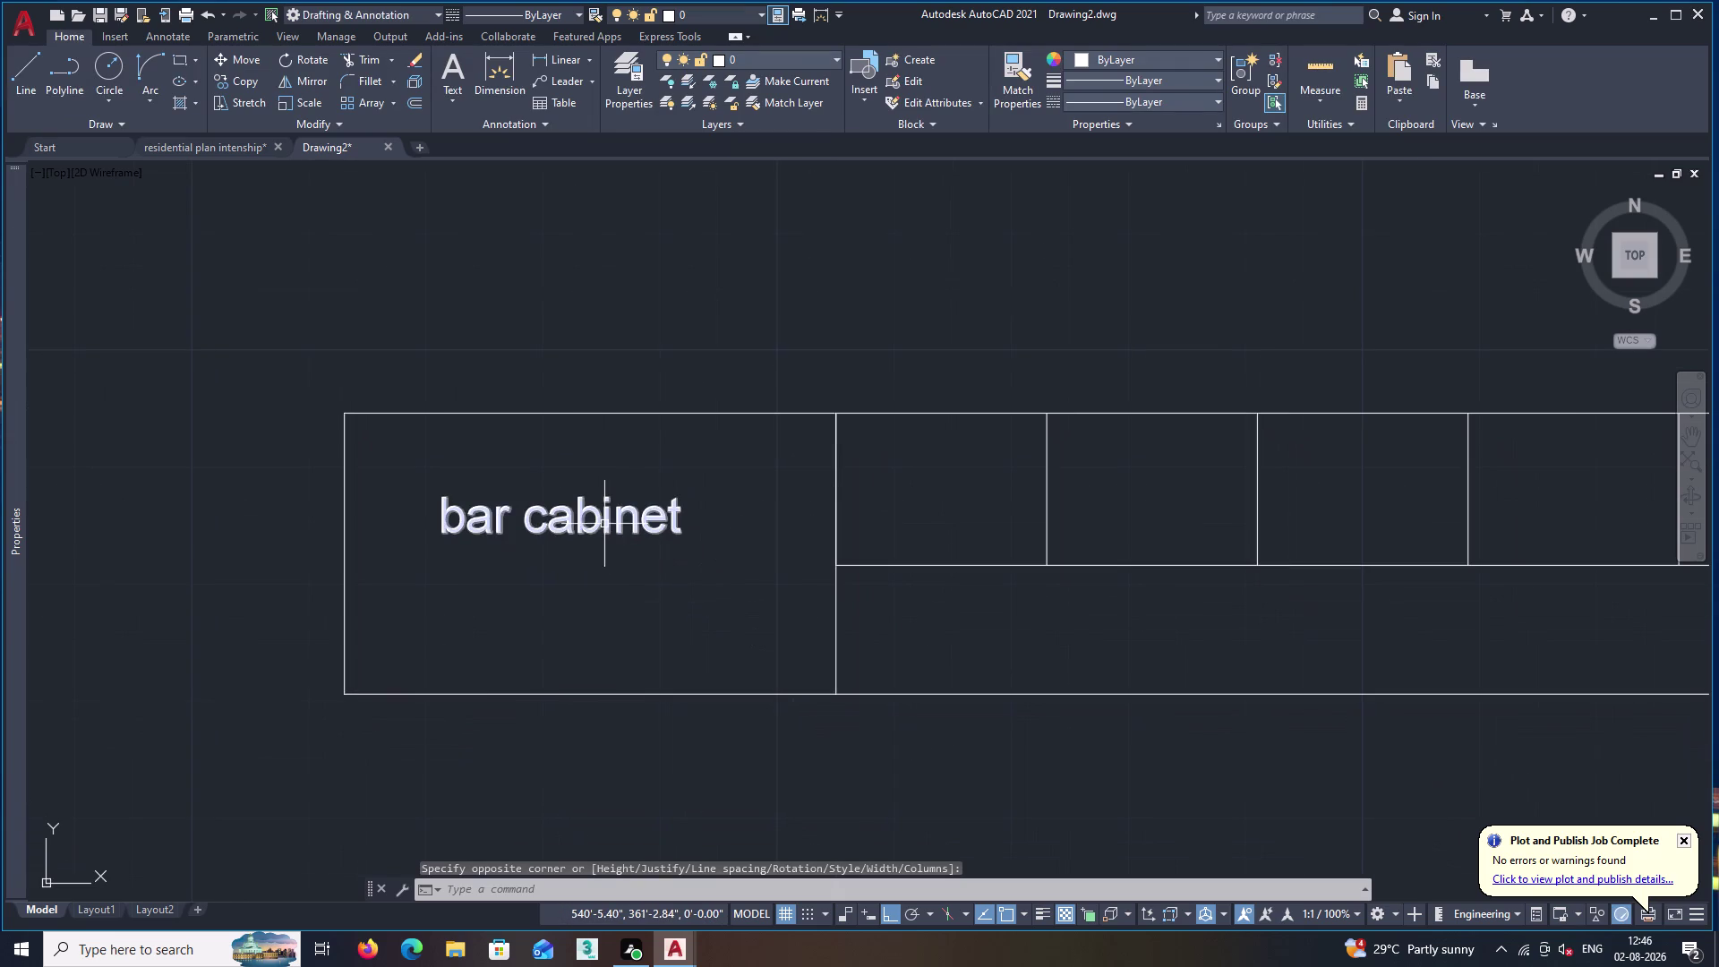
click(603, 519)
text(c)
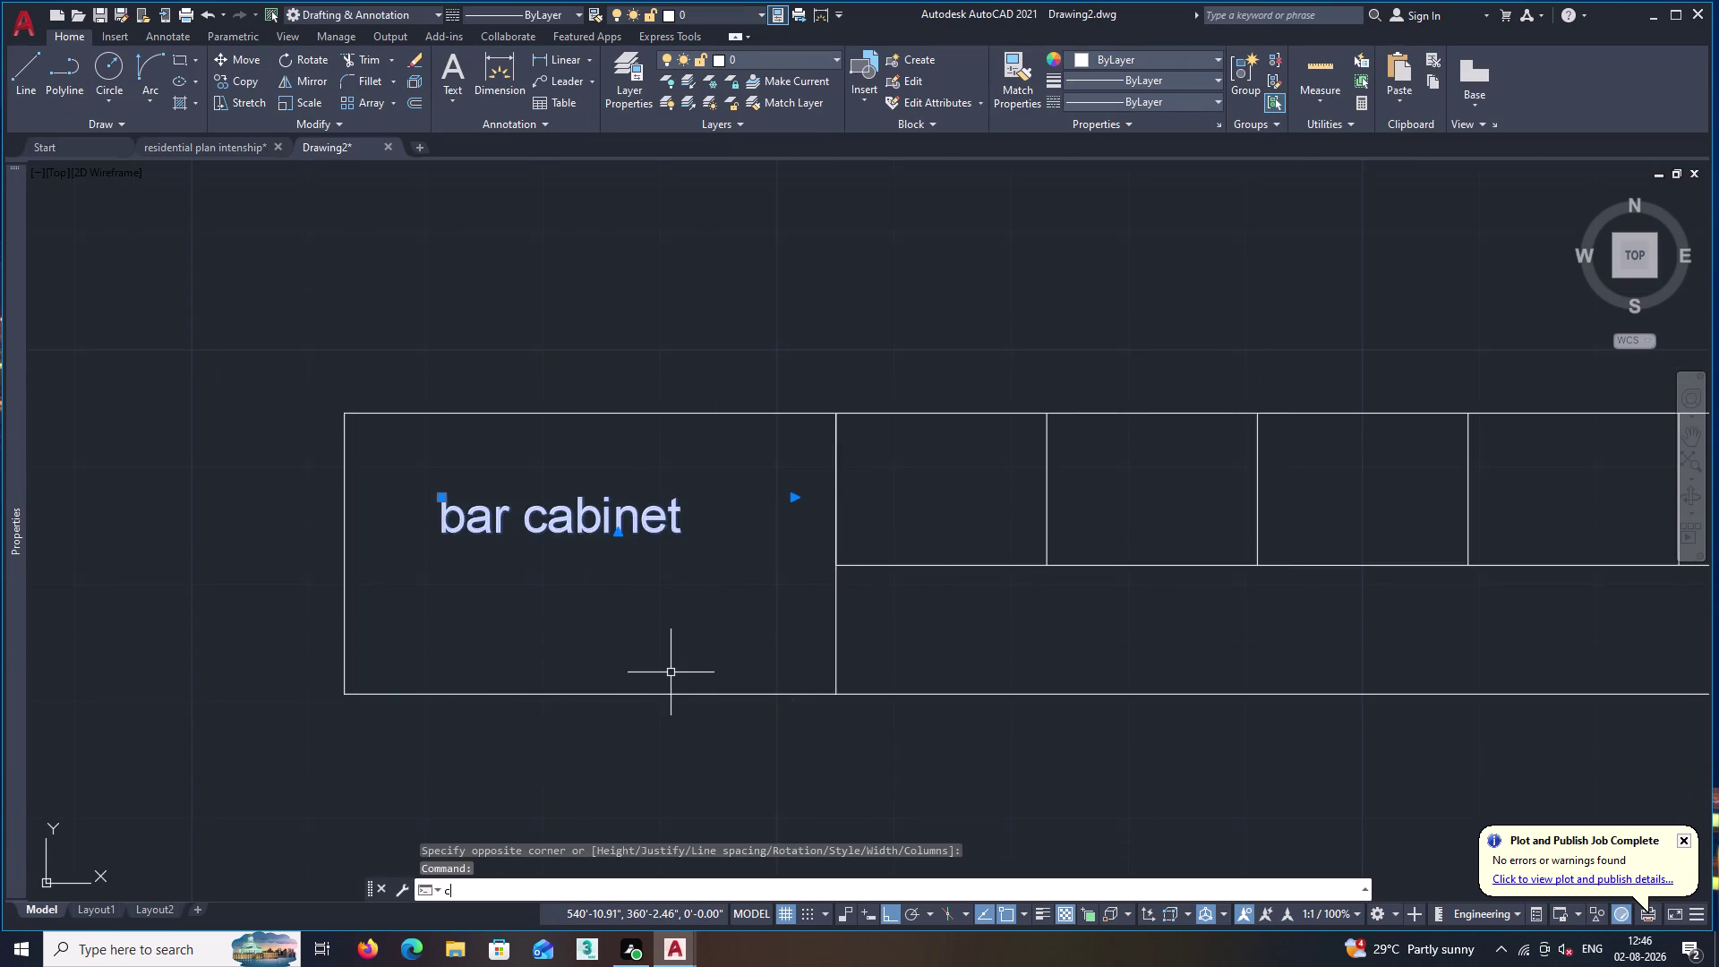
text(o)
key(Return)
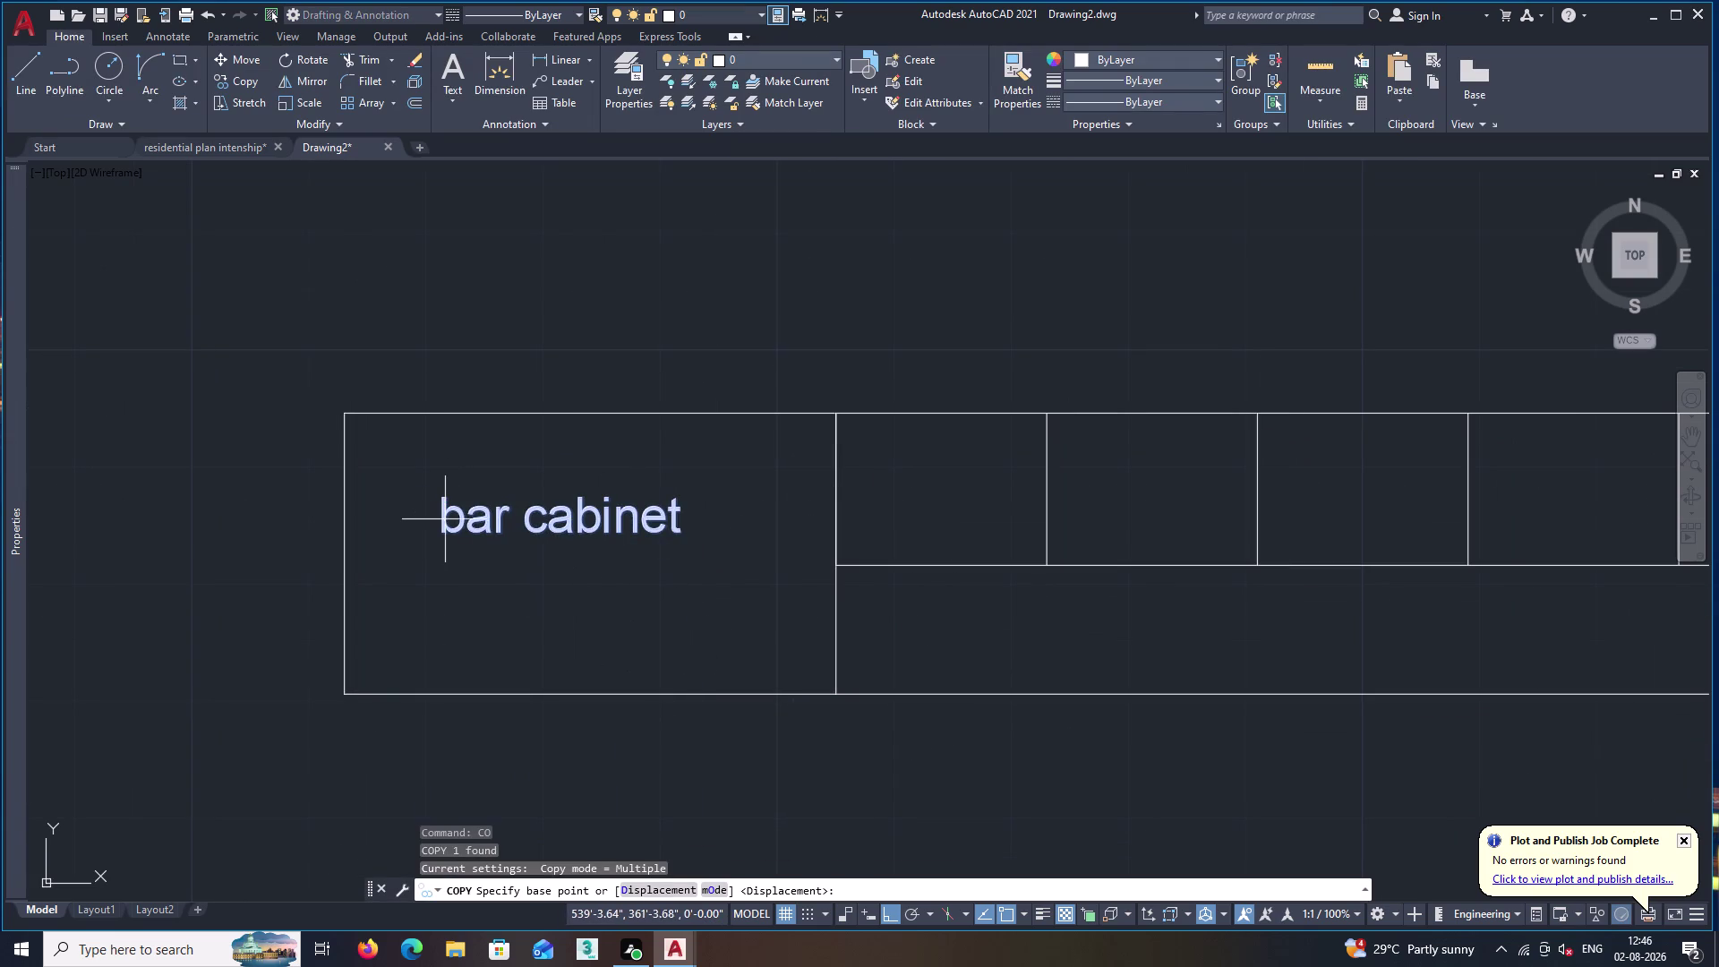
click(441, 495)
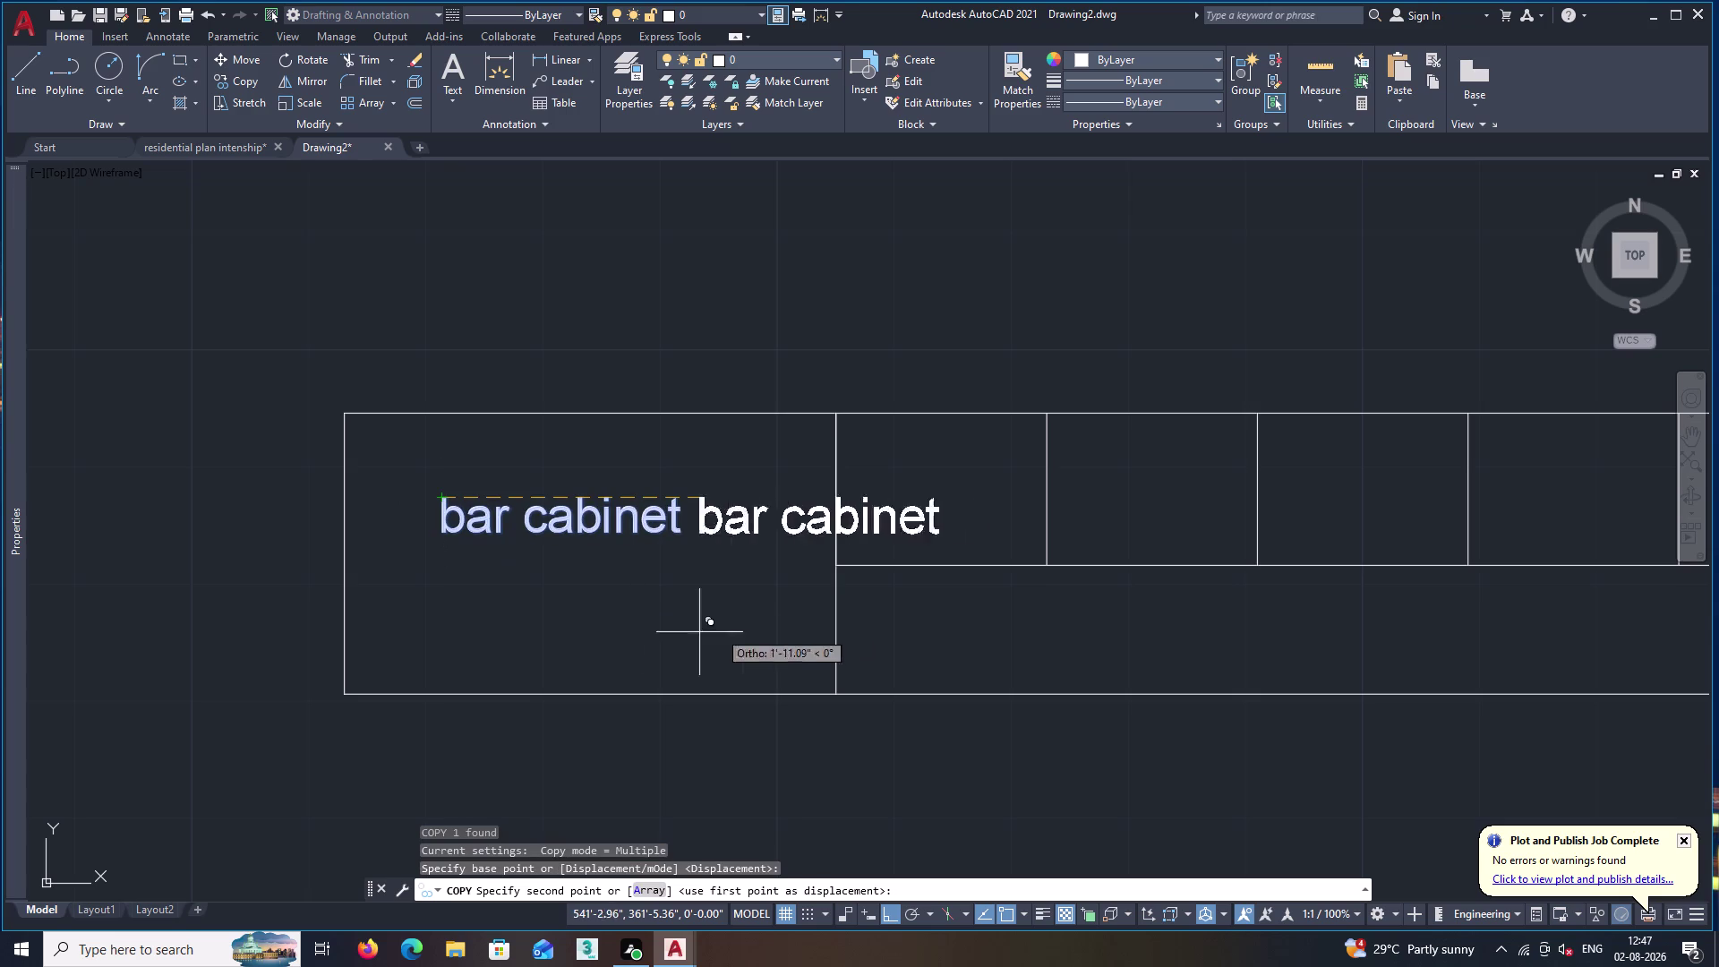
key(F8)
scroll(down, 3)
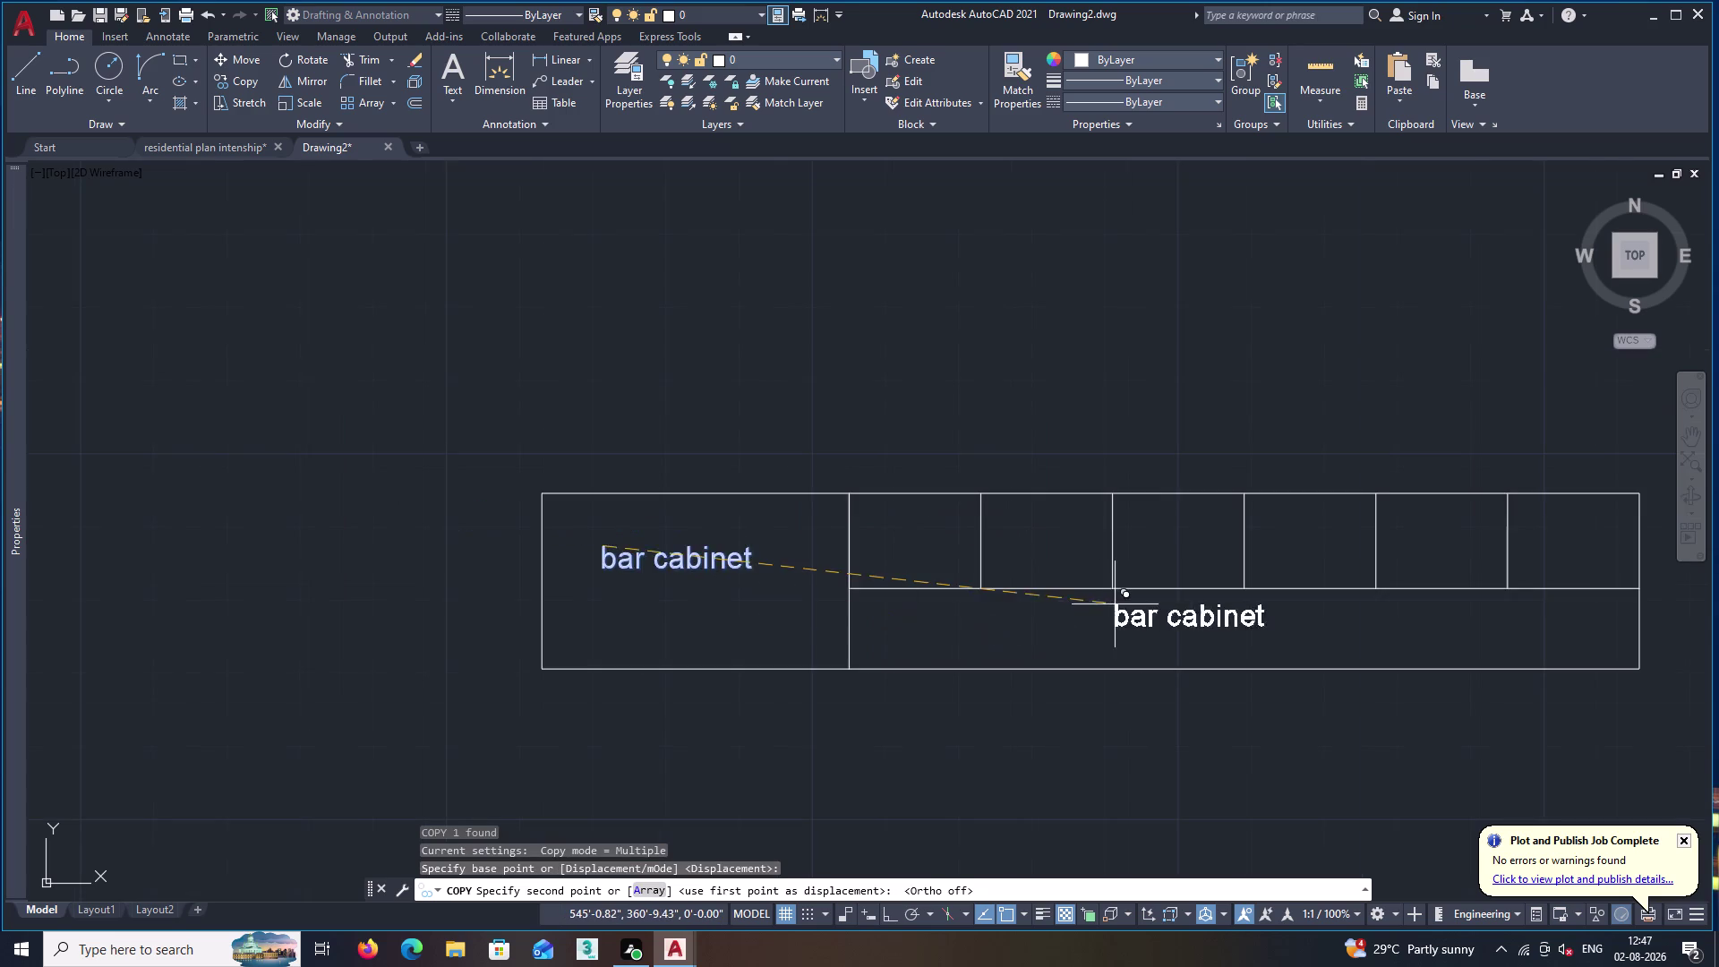
middle_drag(1122, 605, 820, 599)
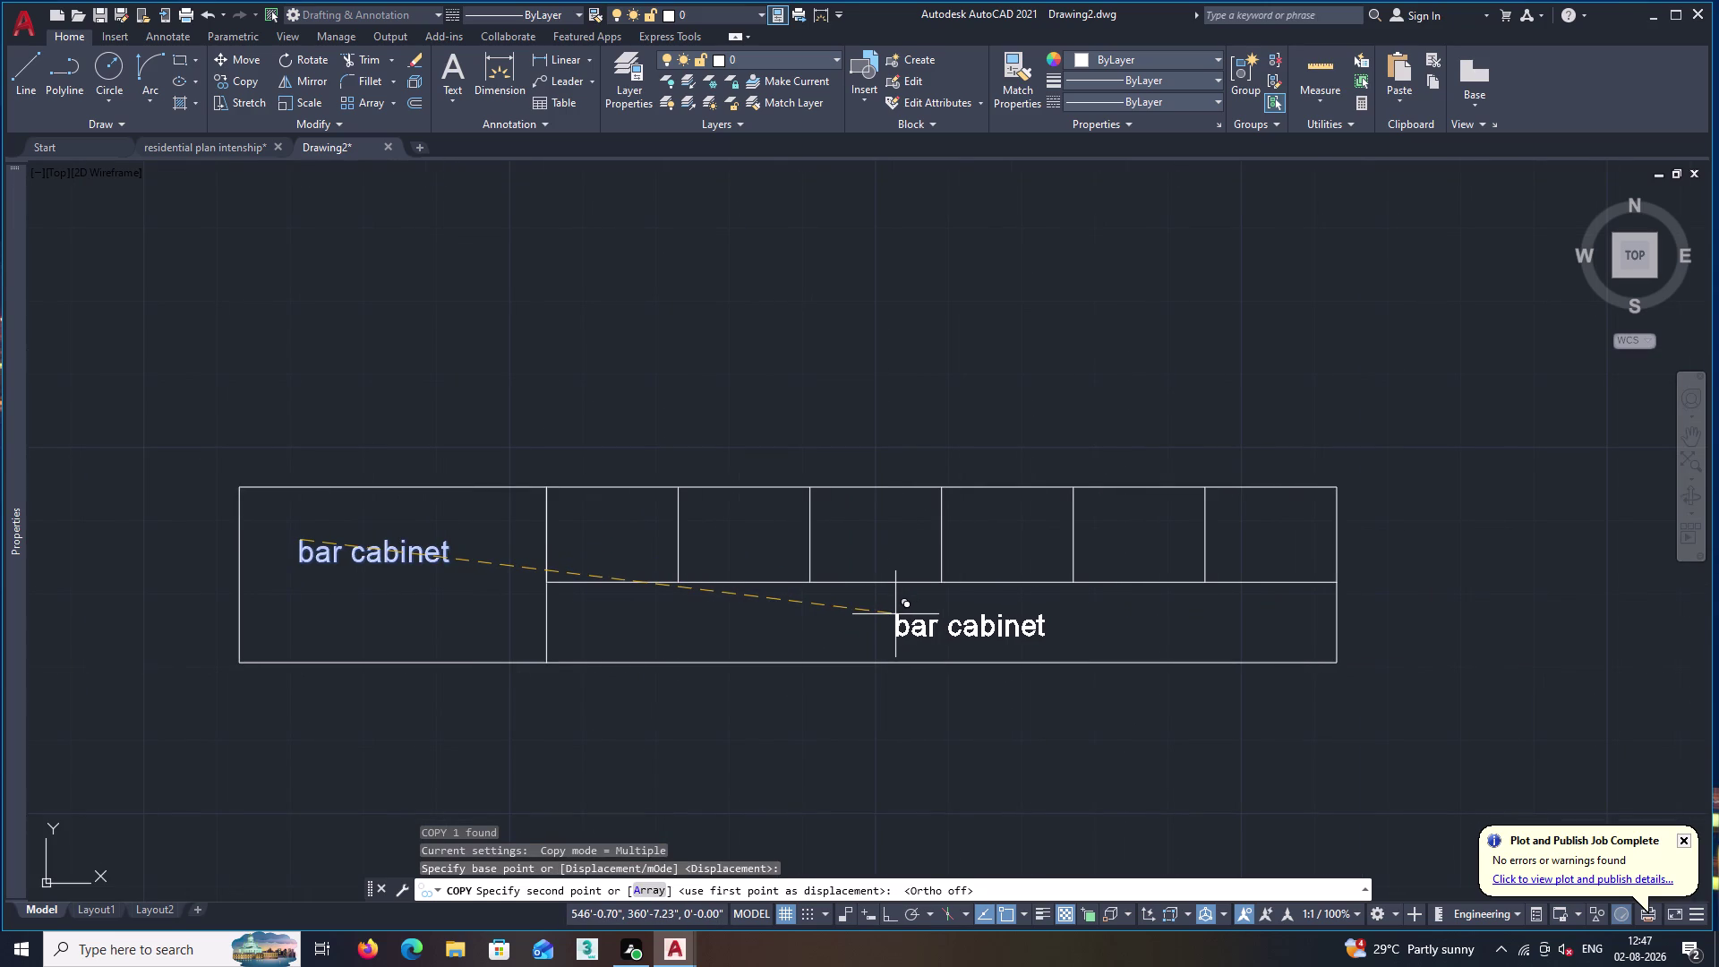
click(895, 614)
click(879, 519)
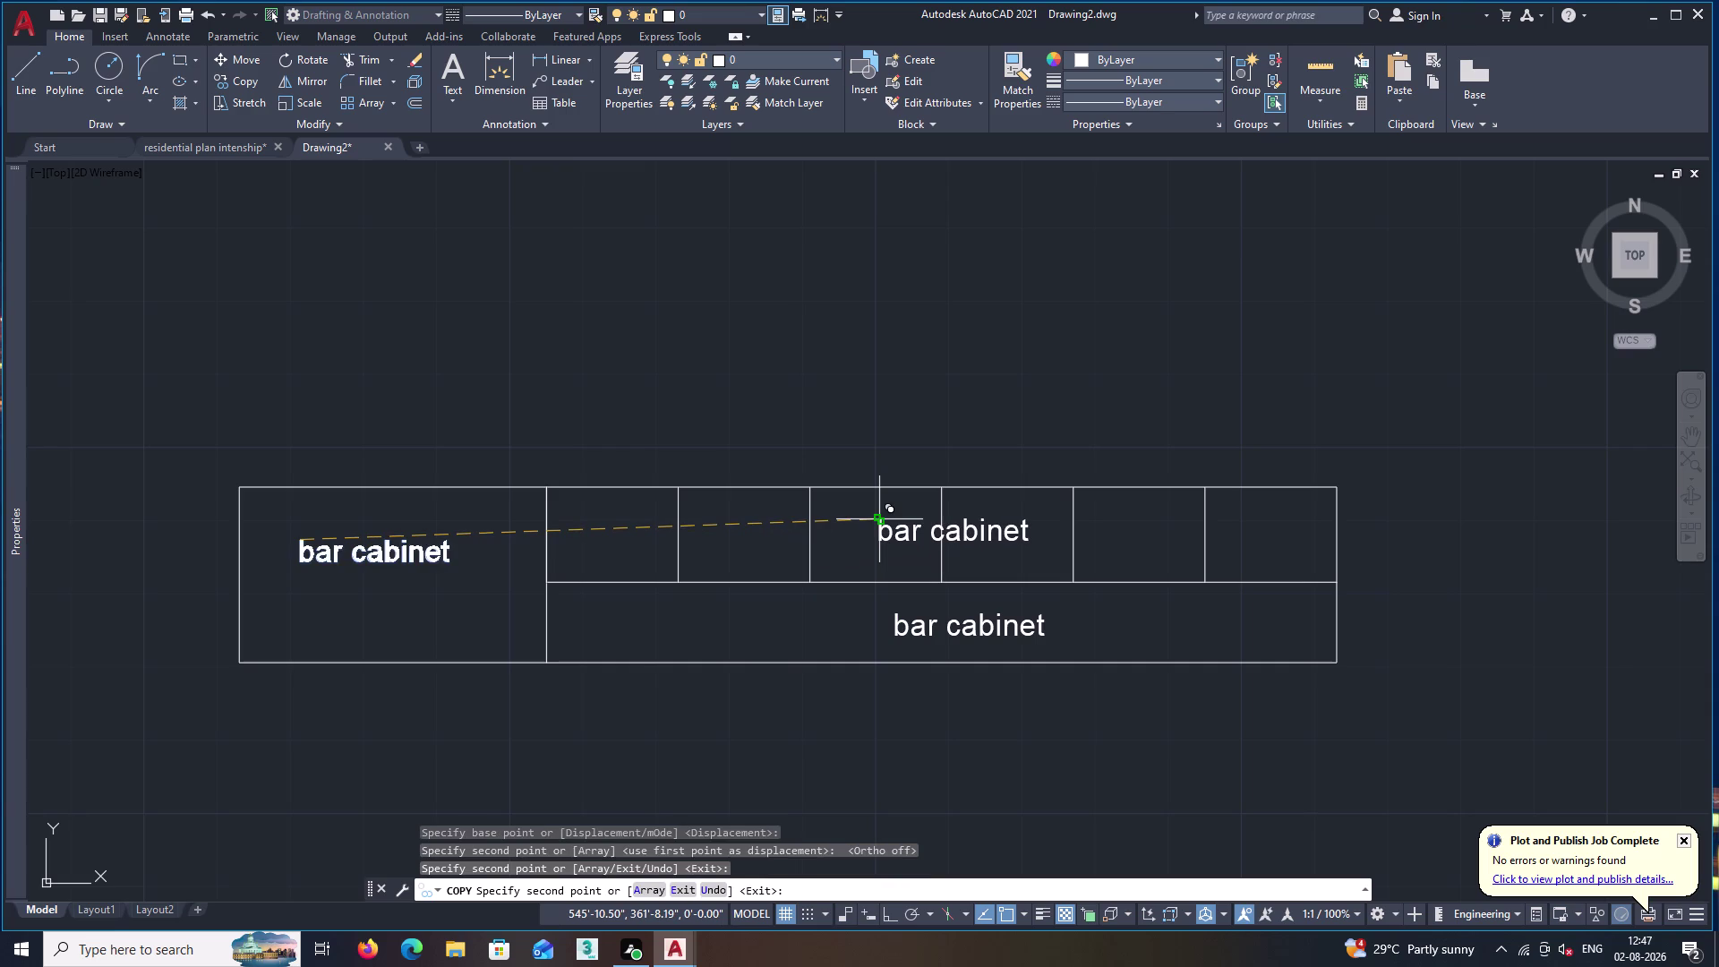
key(space)
Change the lower copied label's text to 'counter'.
double_click(981, 625)
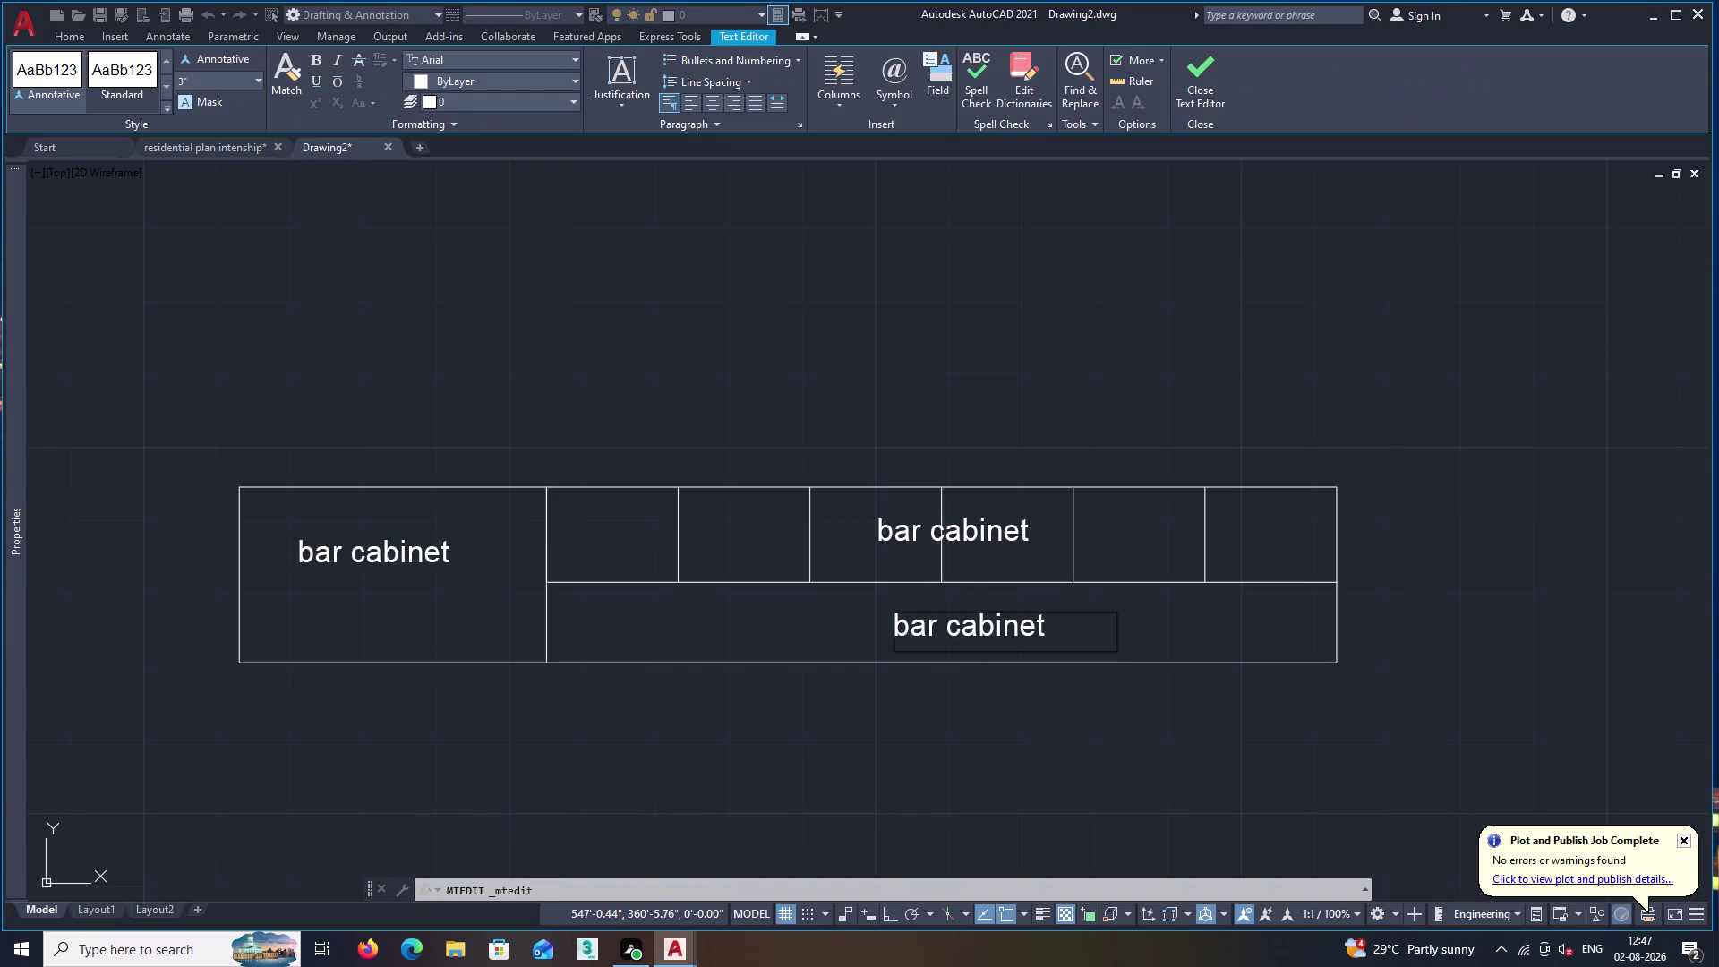
click(1055, 627)
key(BackSpace)
key(BackSpace)
key(BackSpace)
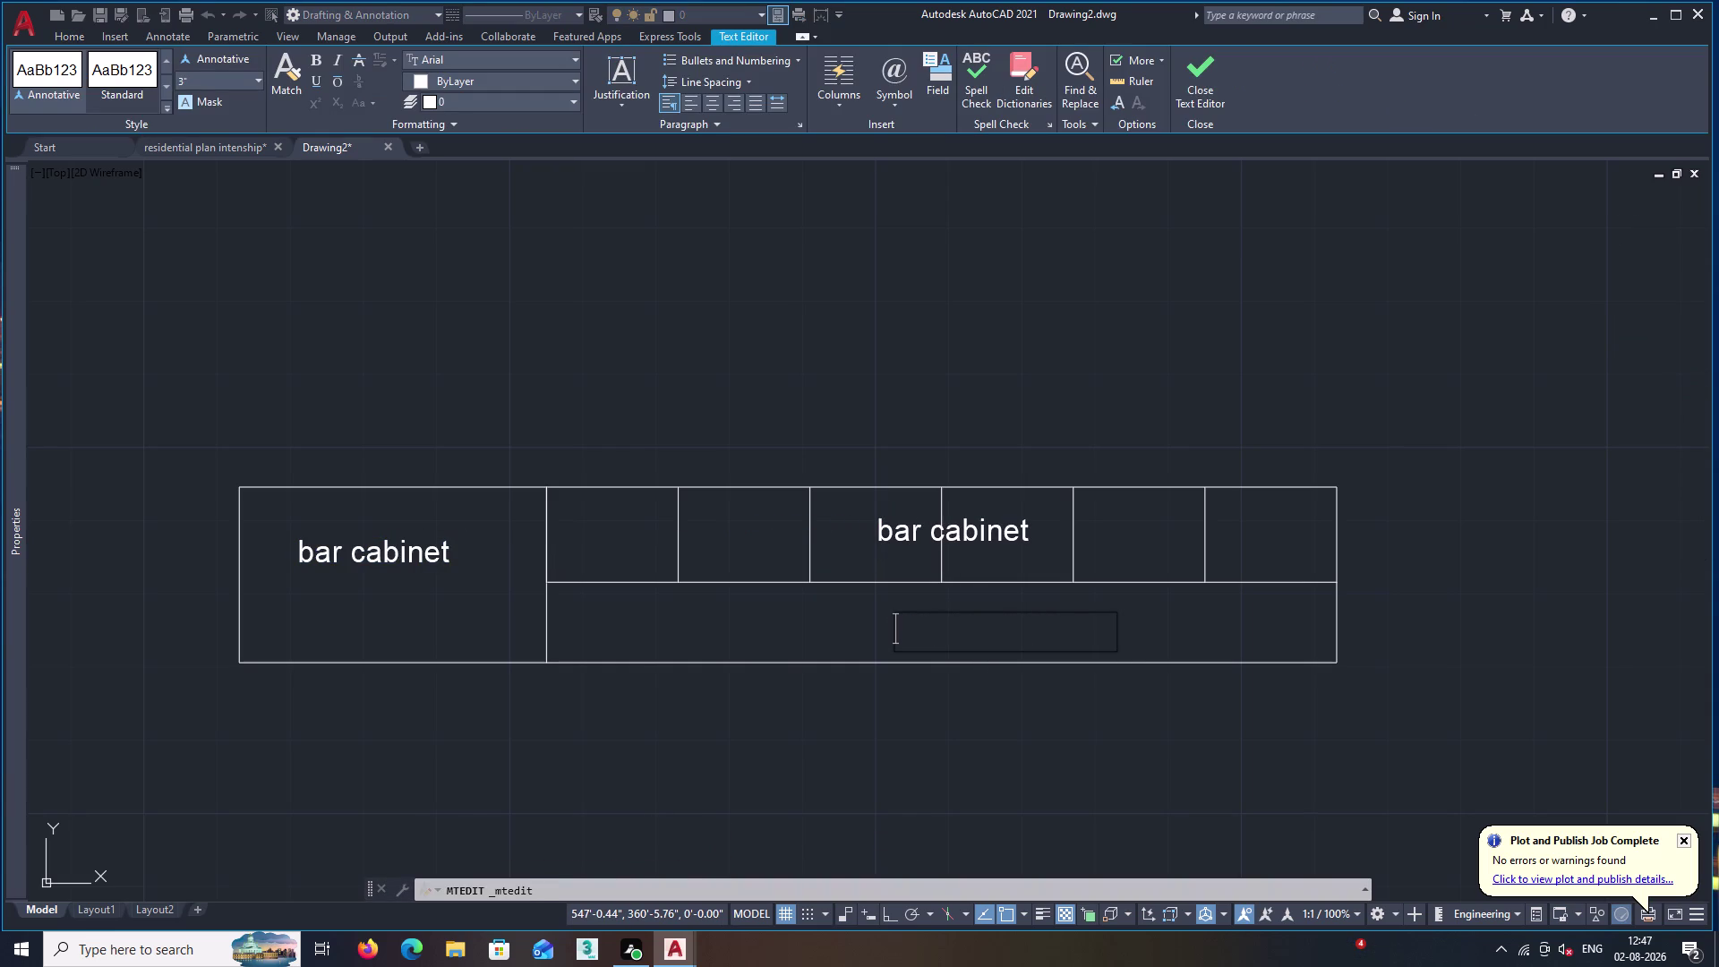
text(co)
text(unte)
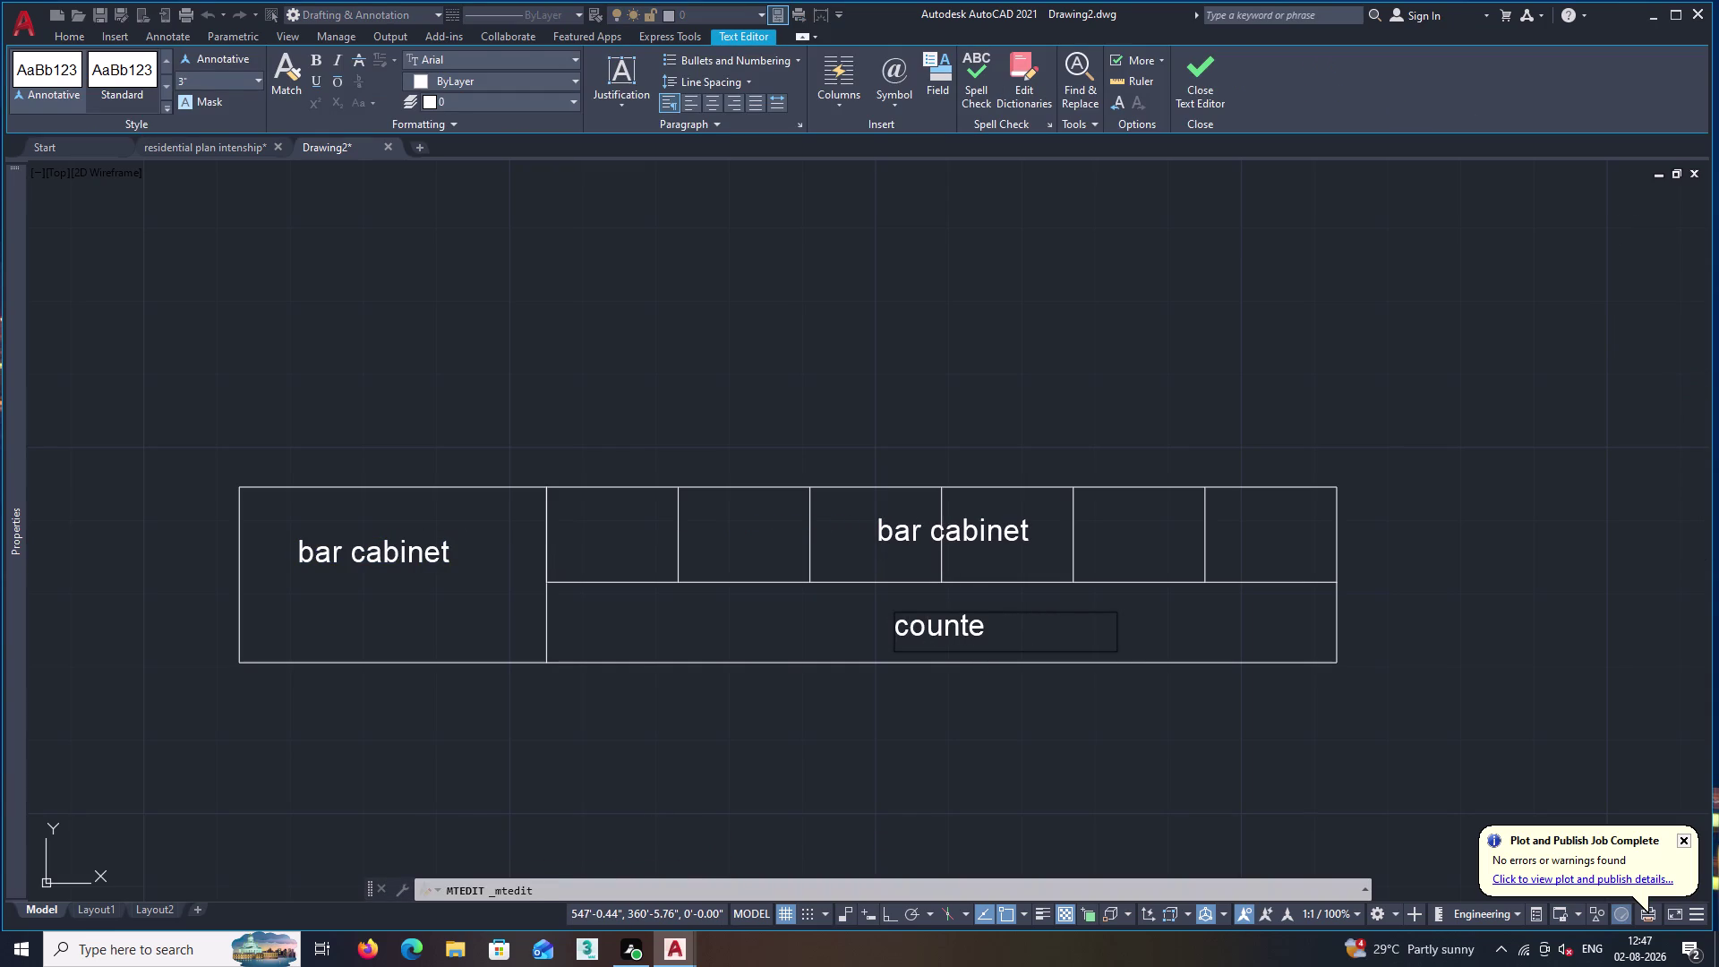
text(r)
click(1190, 74)
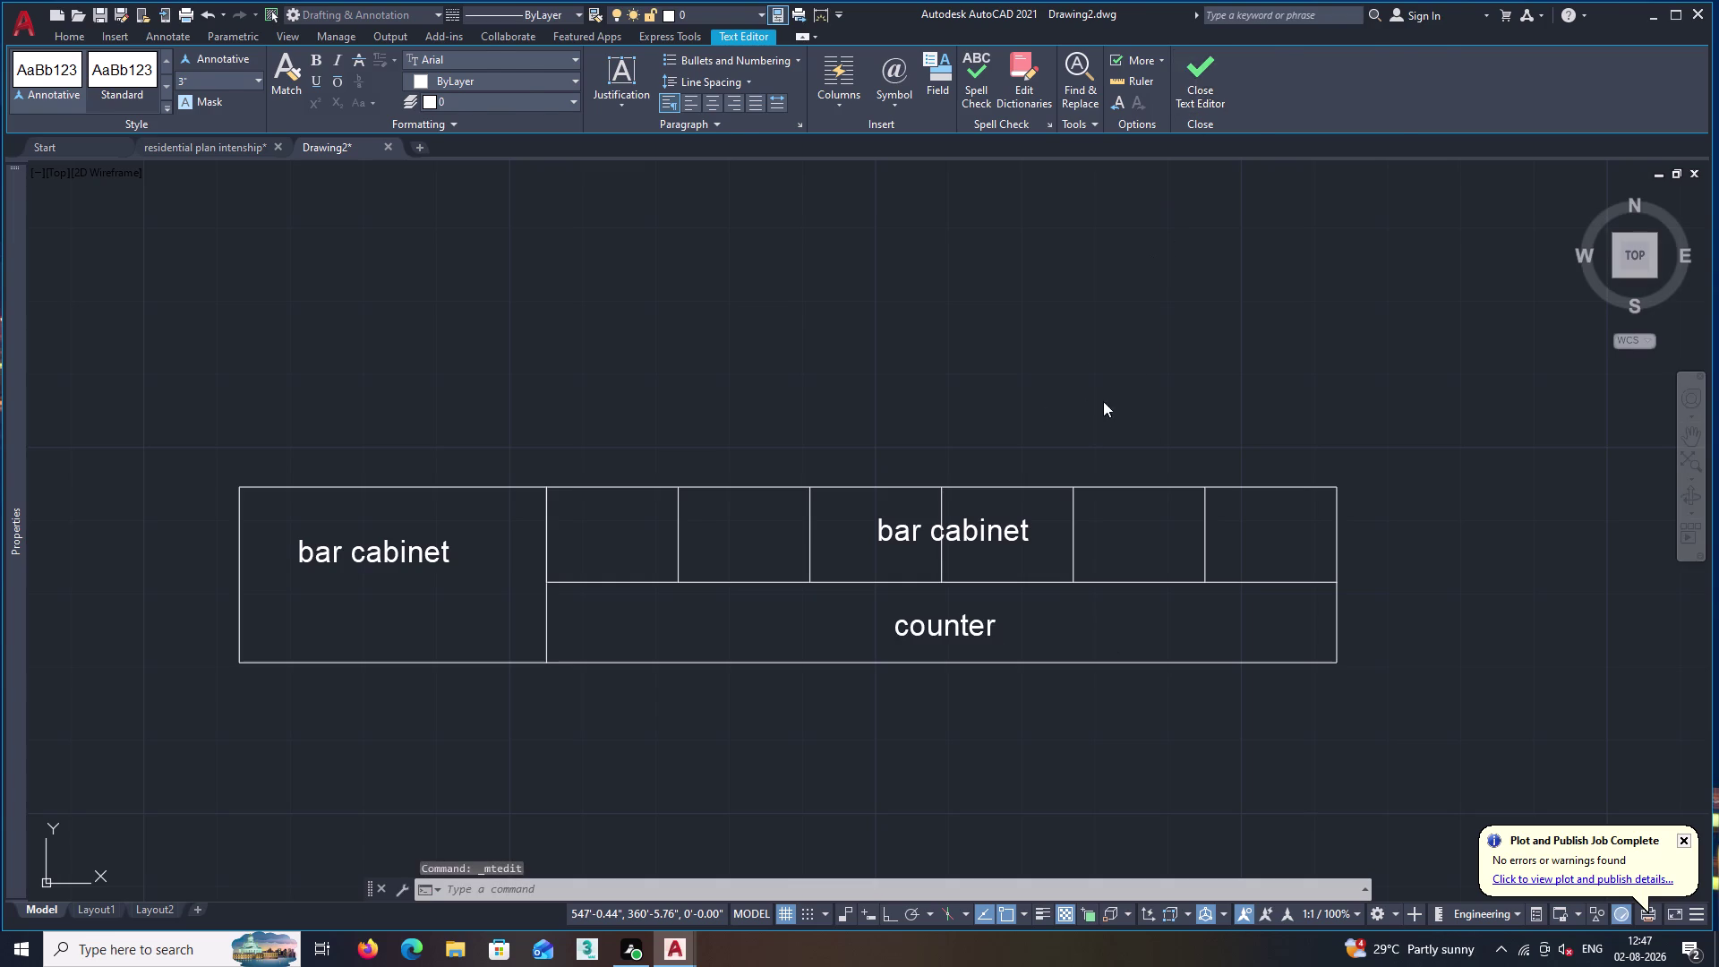
Change the upper copied label's text to 'overhead cabinet'.
double_click(980, 527)
click(1036, 528)
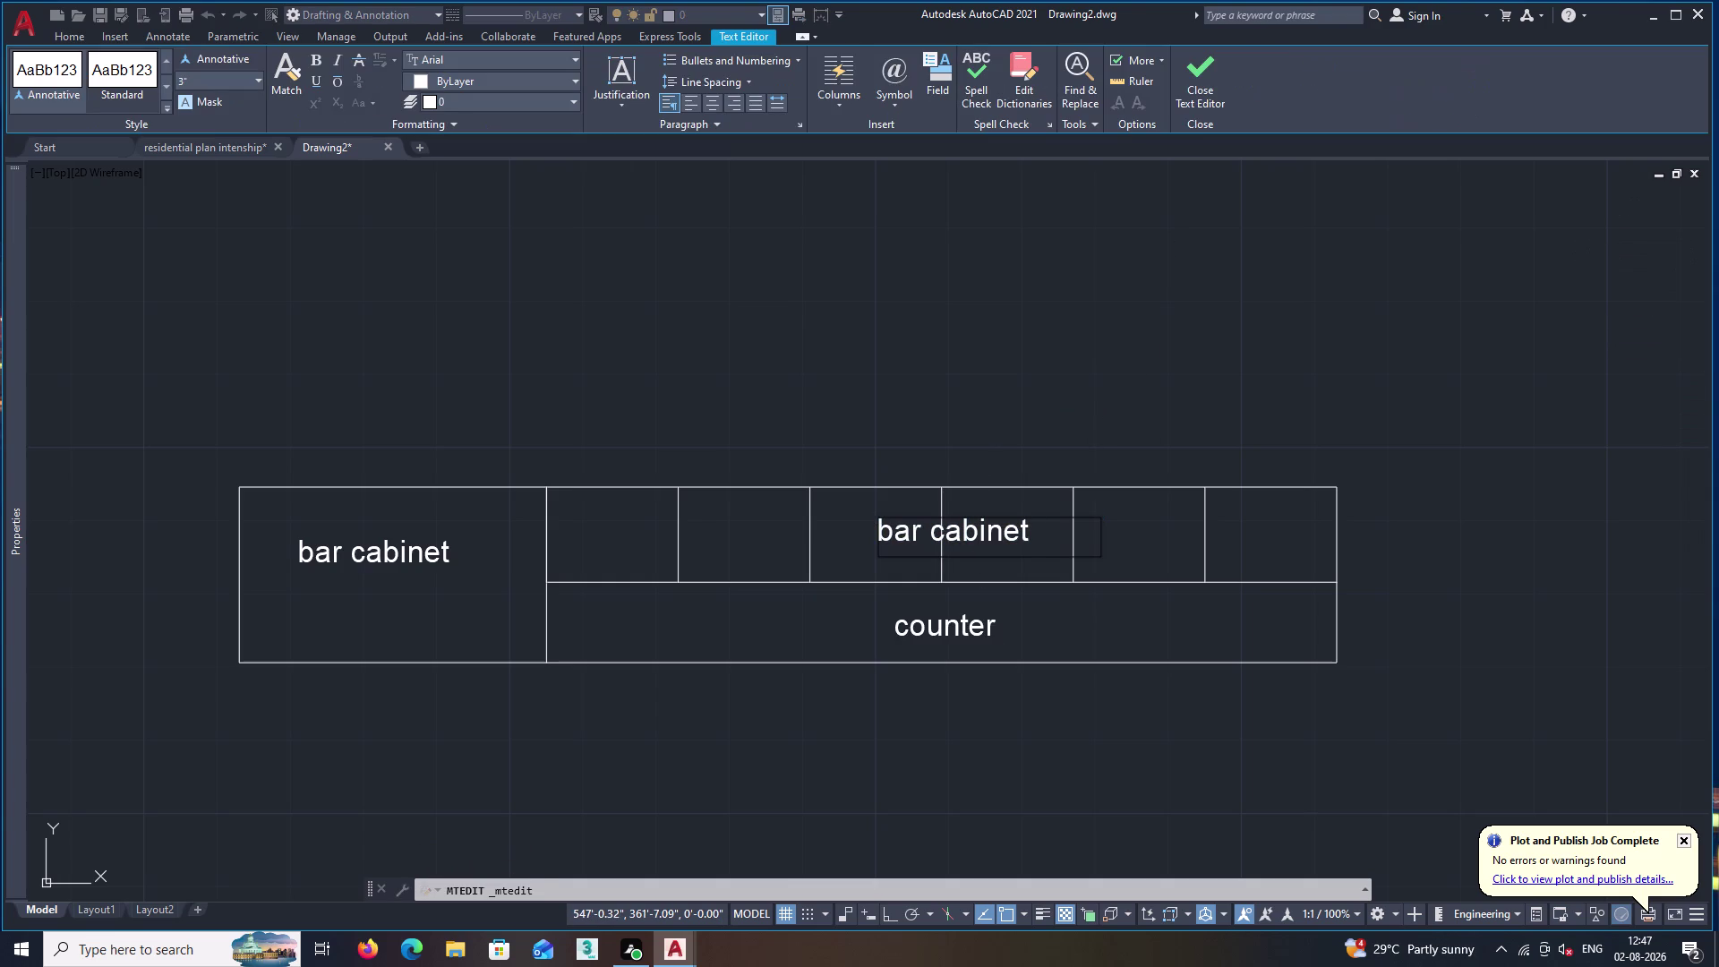
key(BackSpace)
key(BackSpace)
key(BackSpace)
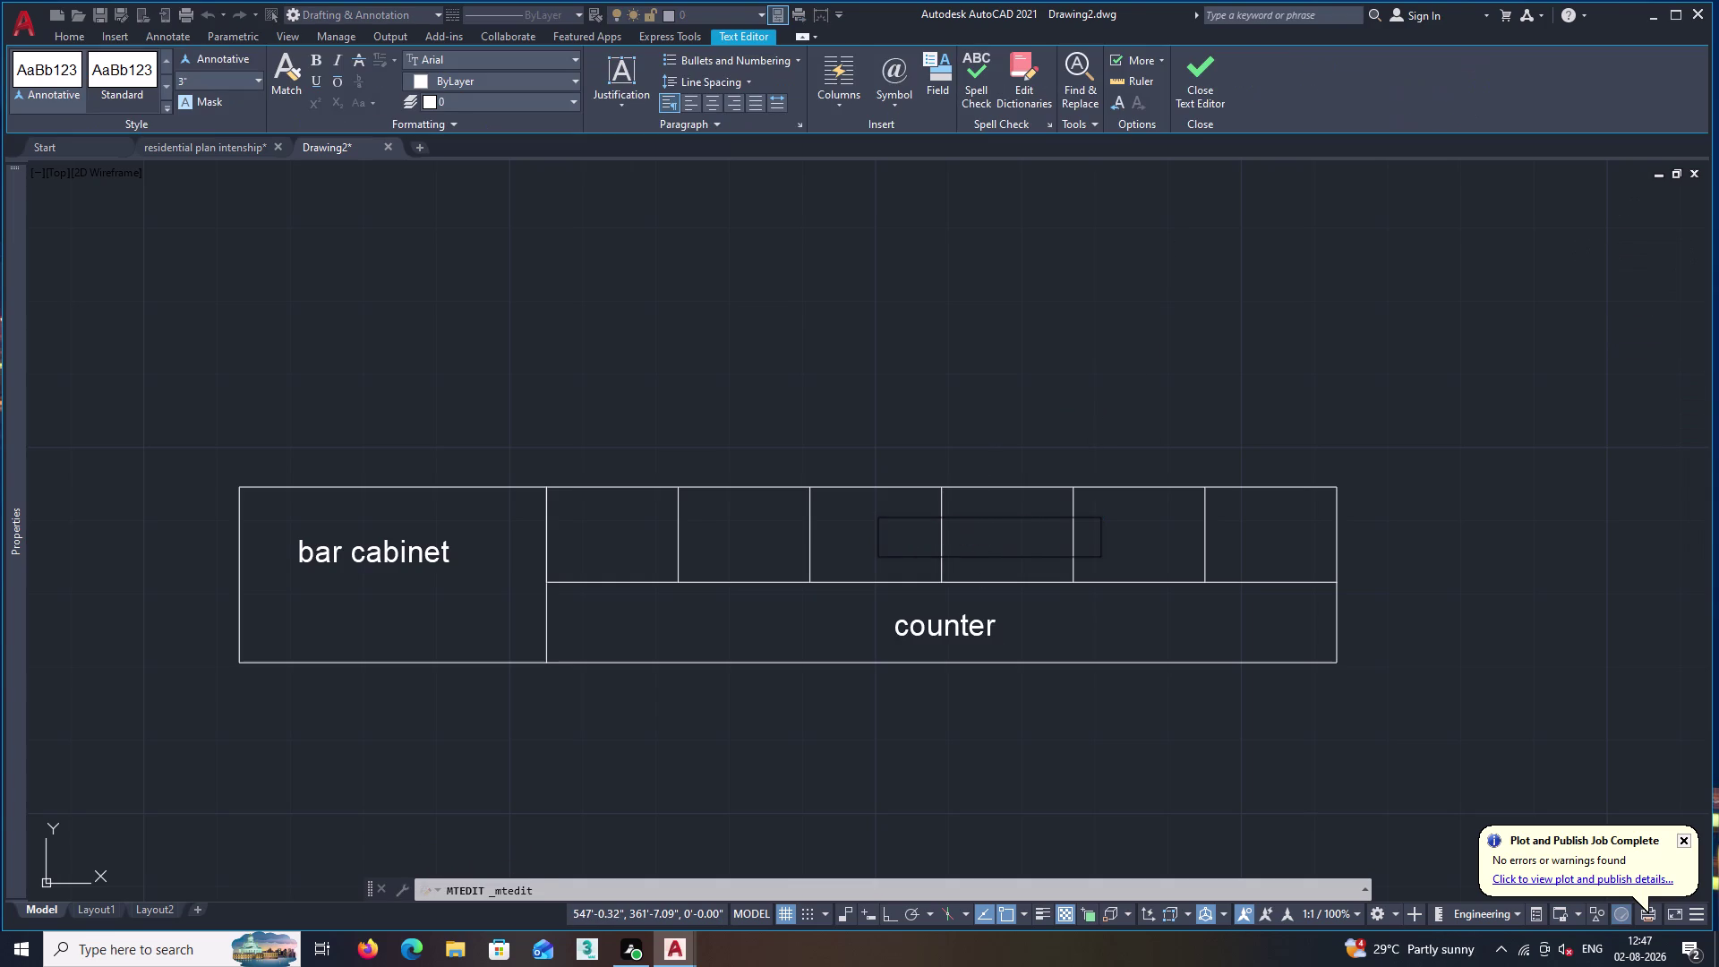
text(ov)
text(erhea)
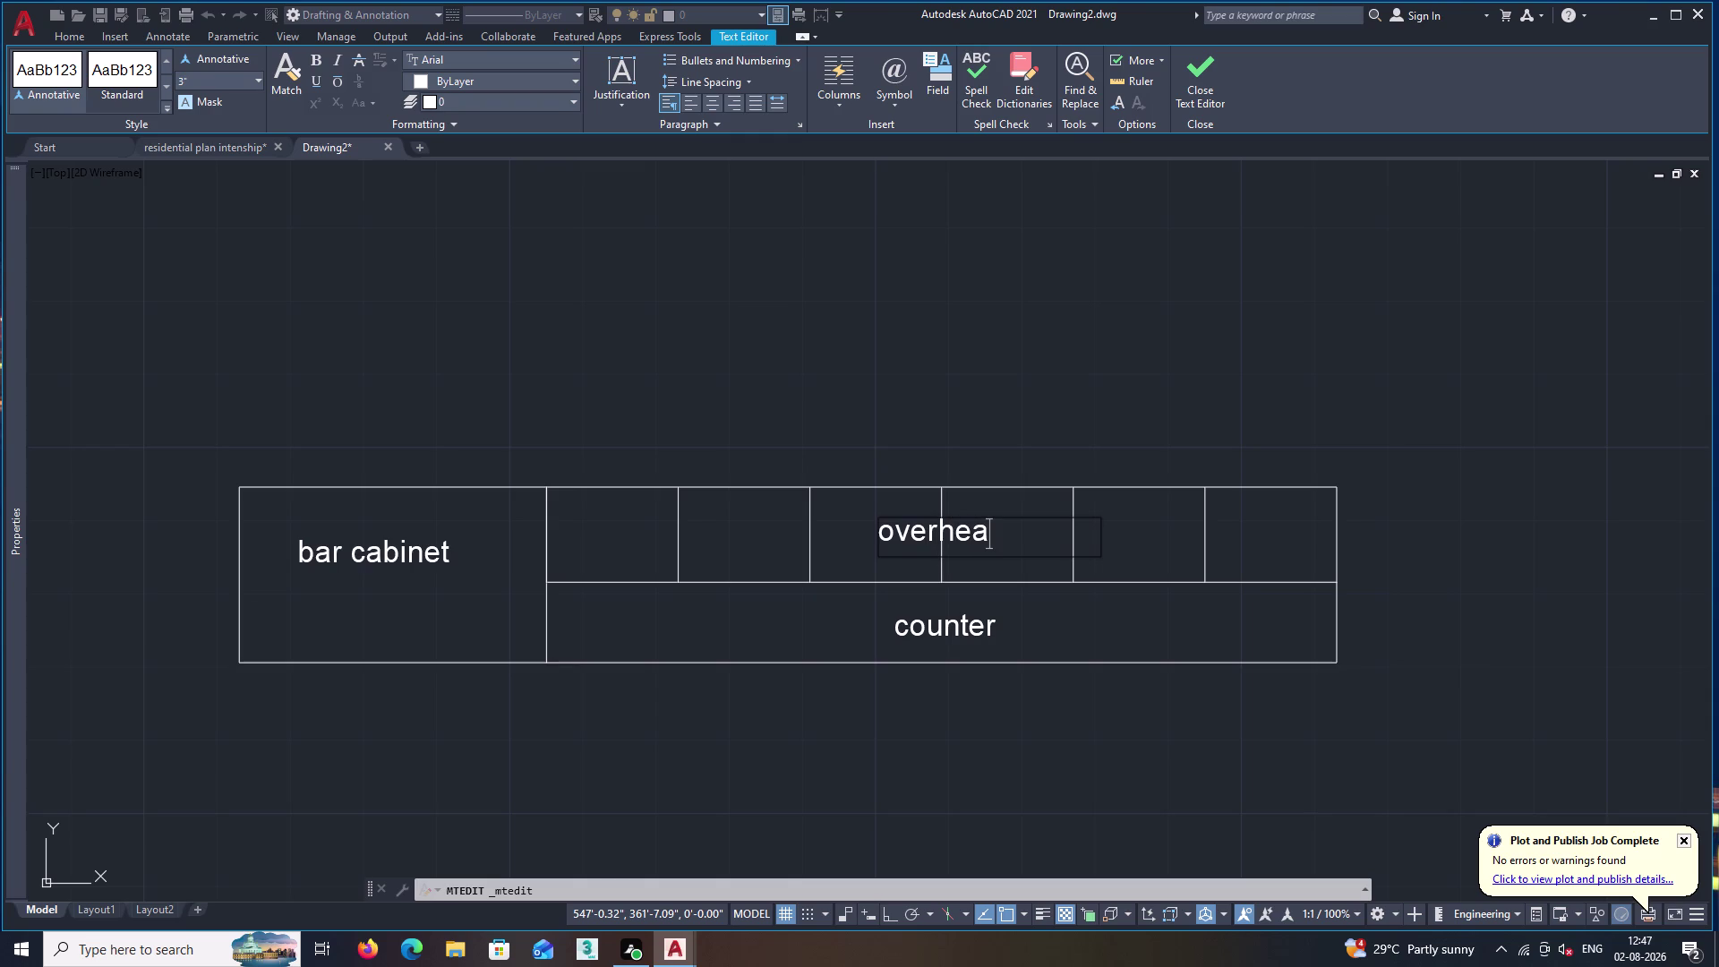
text(d)
key(space)
text(c)
text(abin)
key(e)
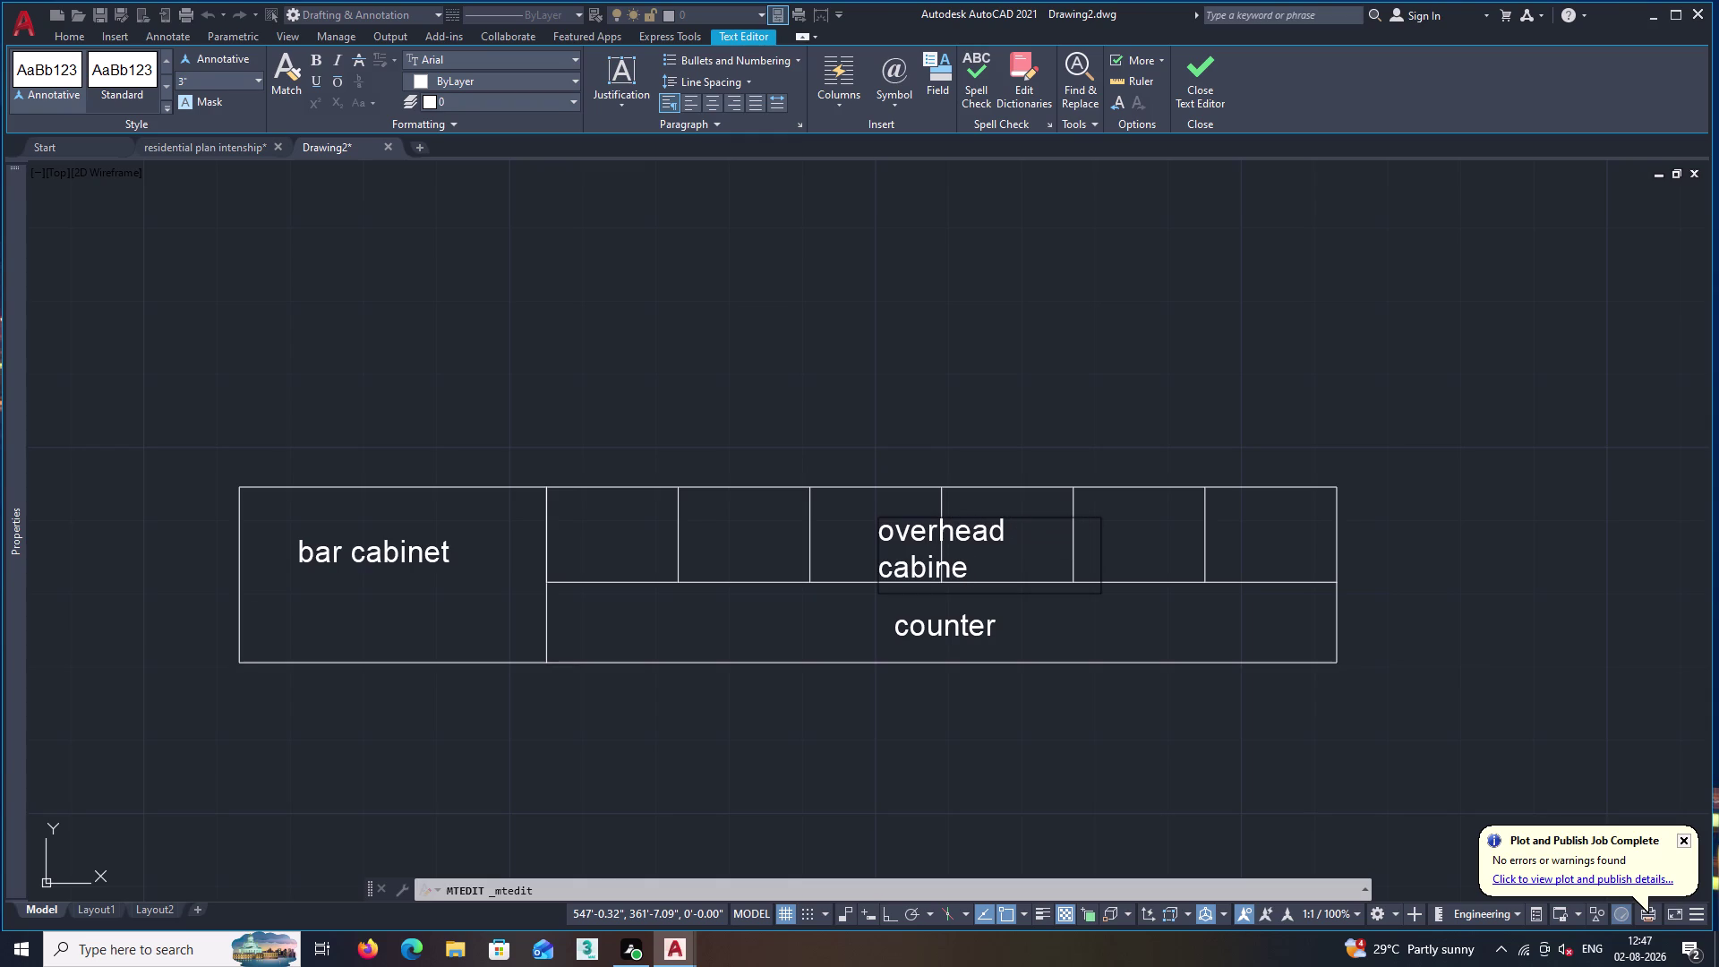
key(t)
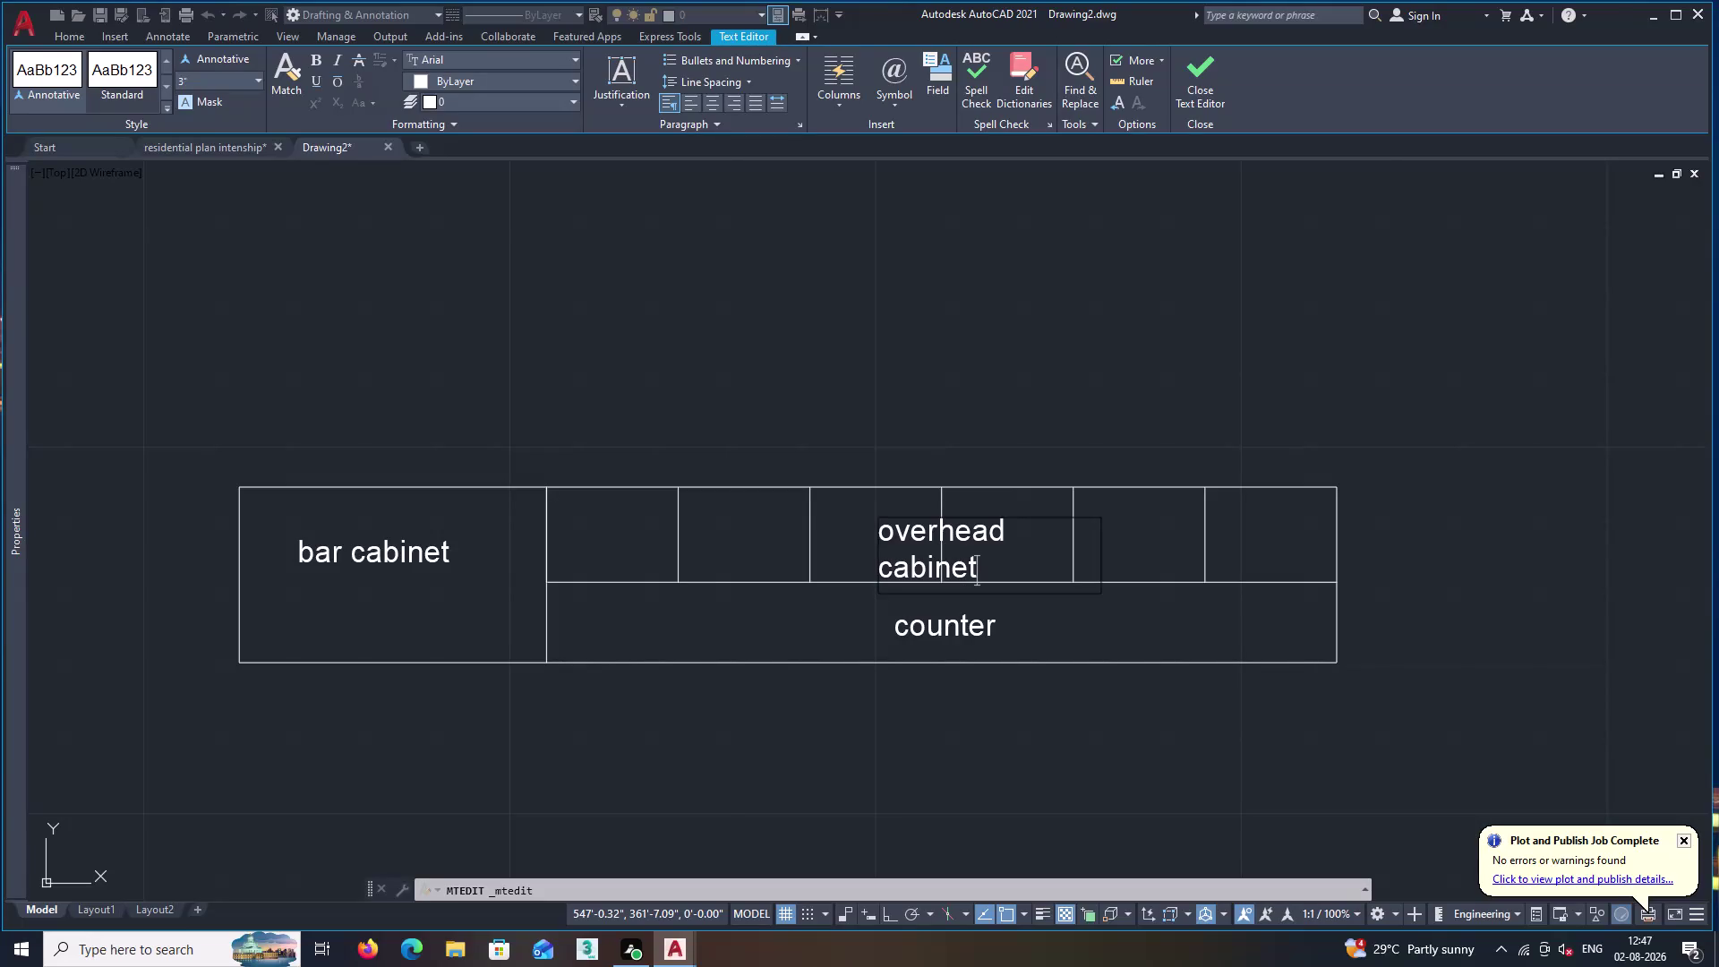
click(1195, 97)
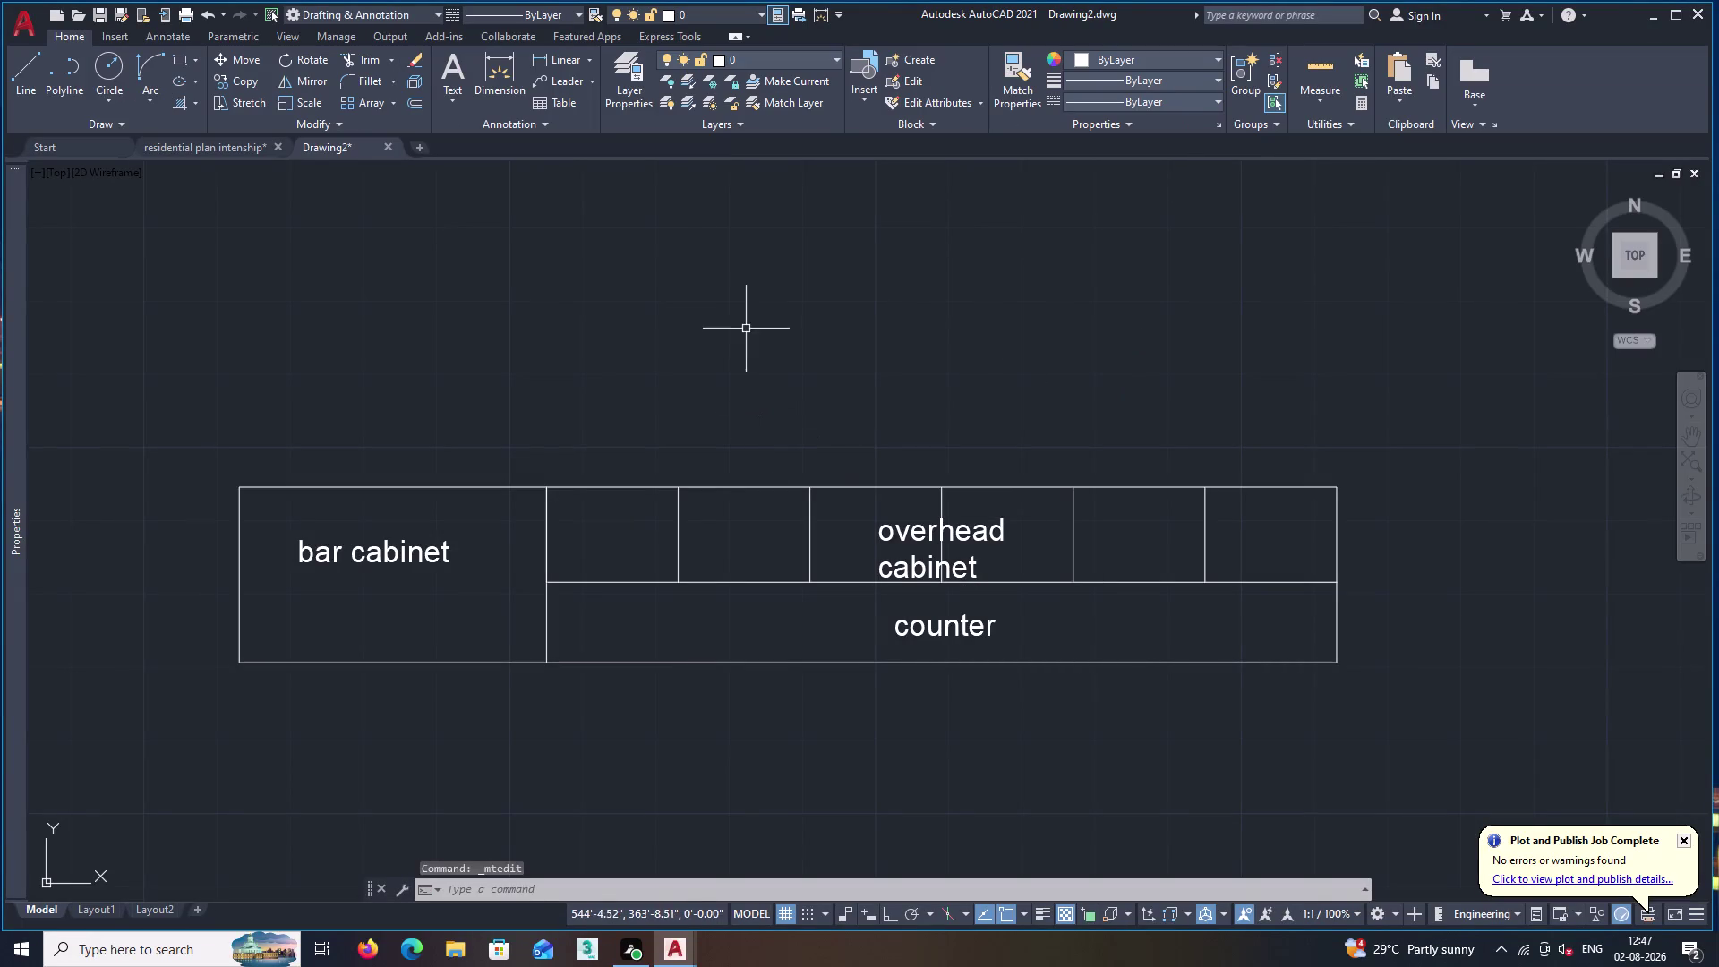
Add the 2' overall depth dimension on the left of the unit.
click(573, 65)
middle_drag(436, 560, 484, 543)
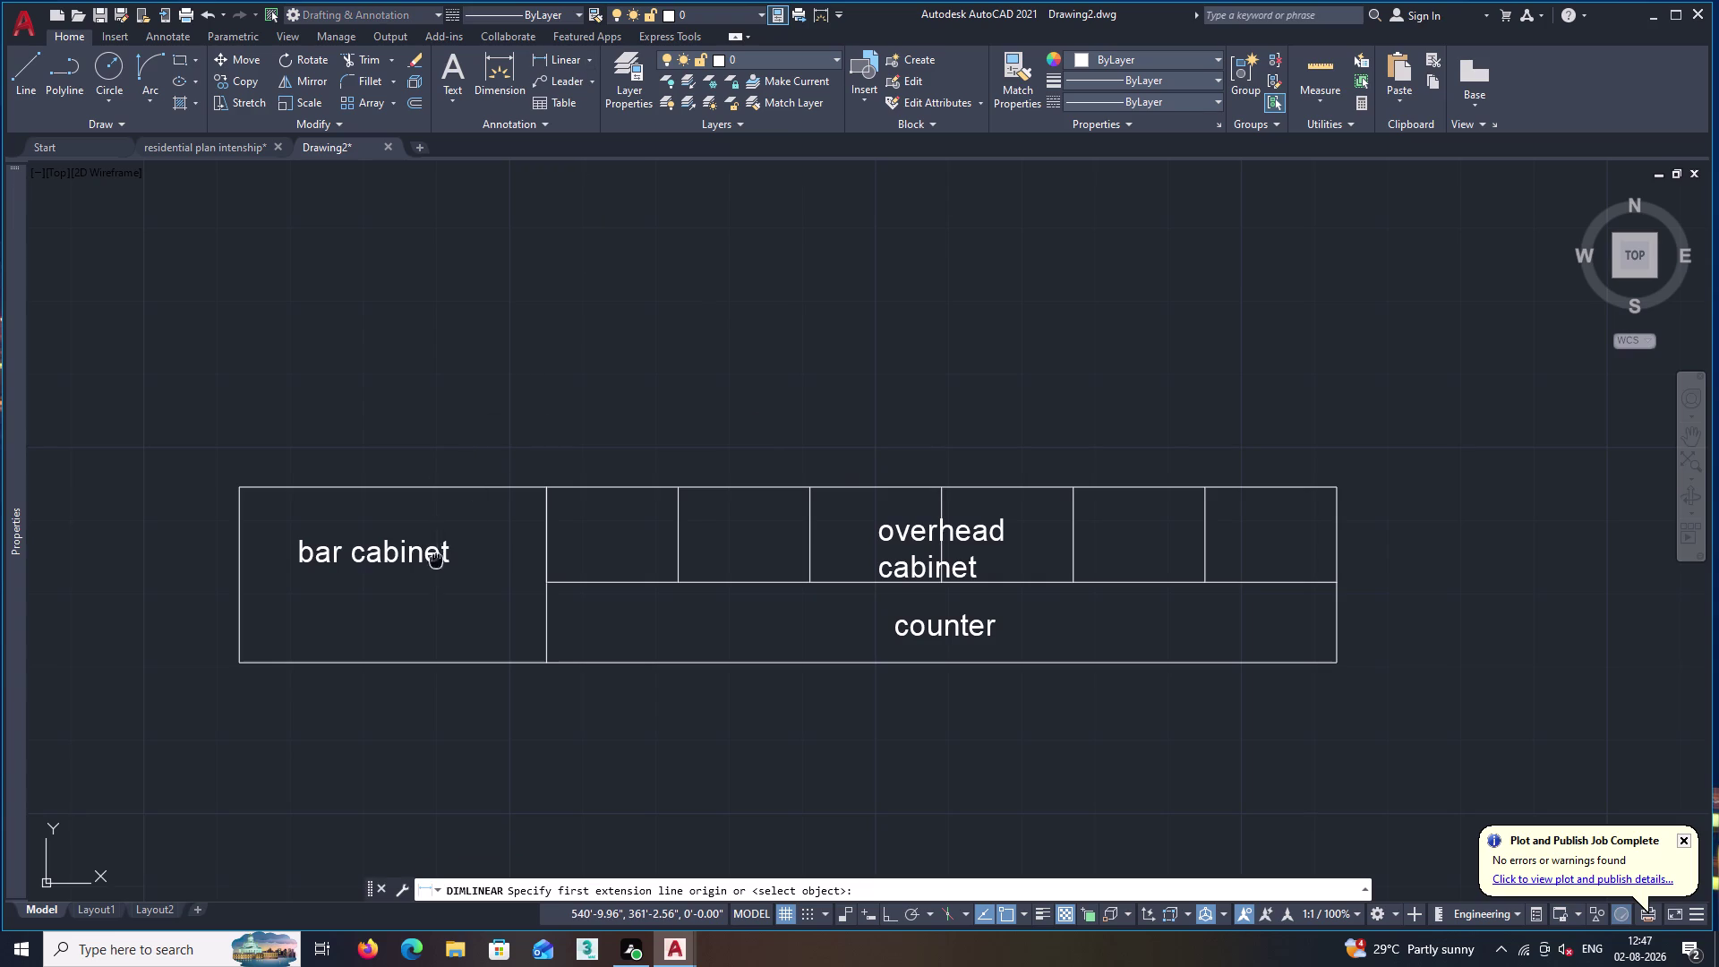
middle_drag(485, 543, 634, 510)
double_click(440, 611)
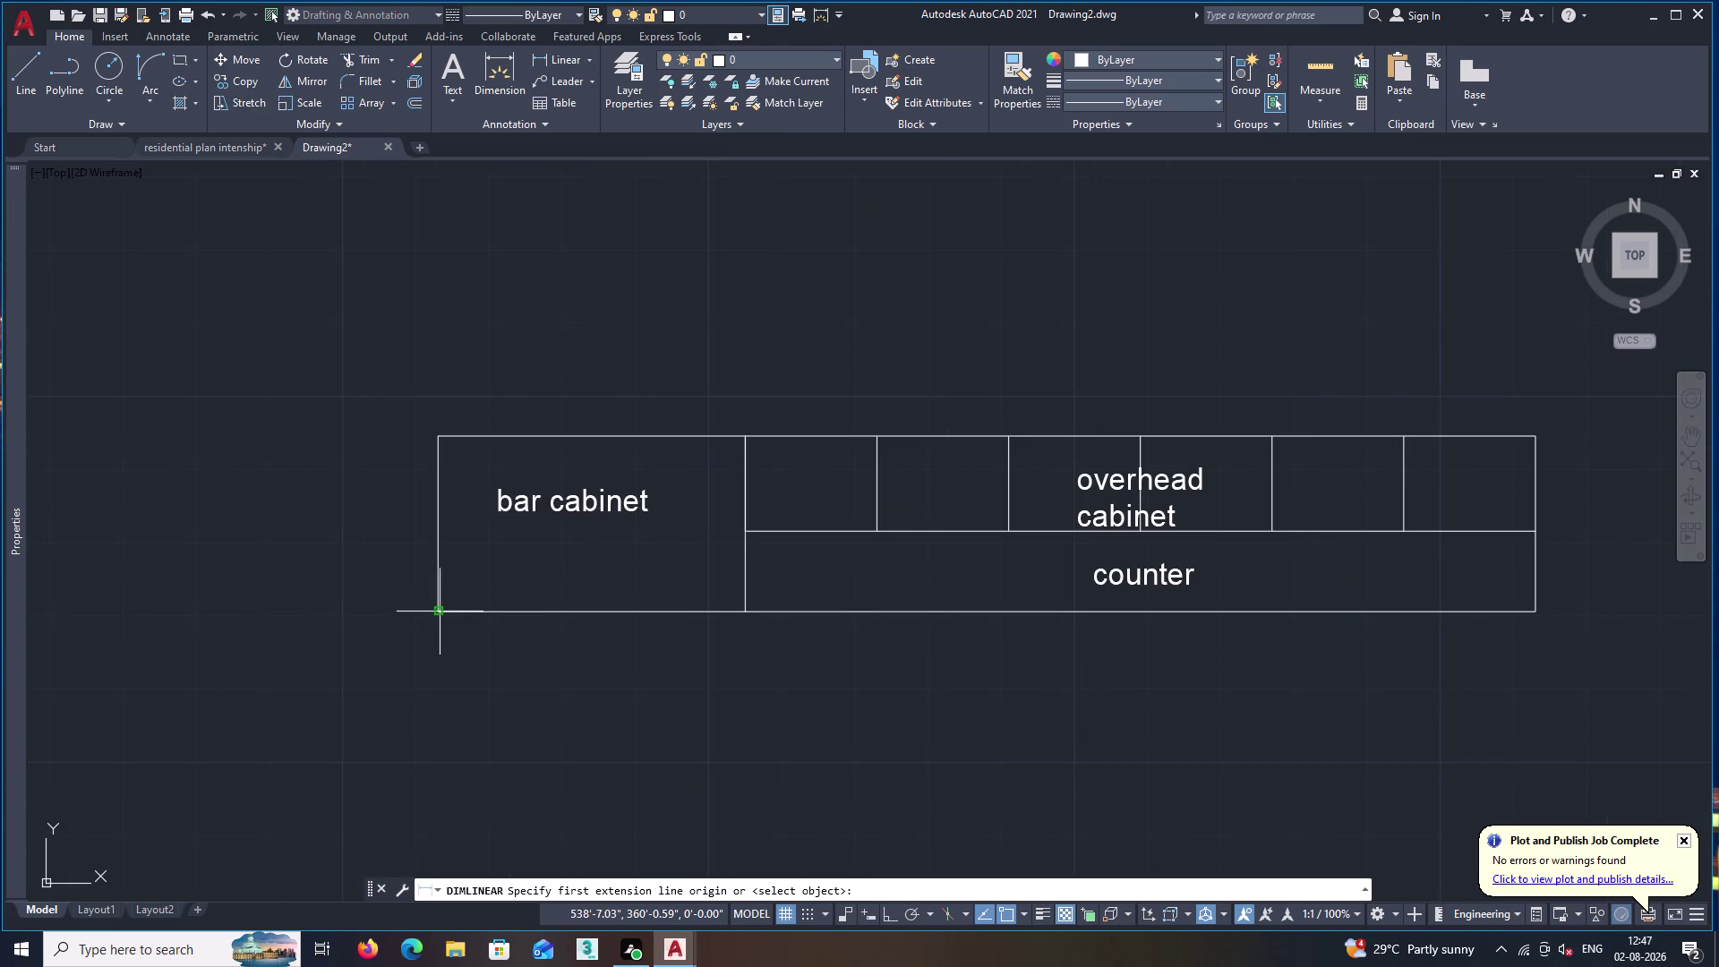
click(437, 433)
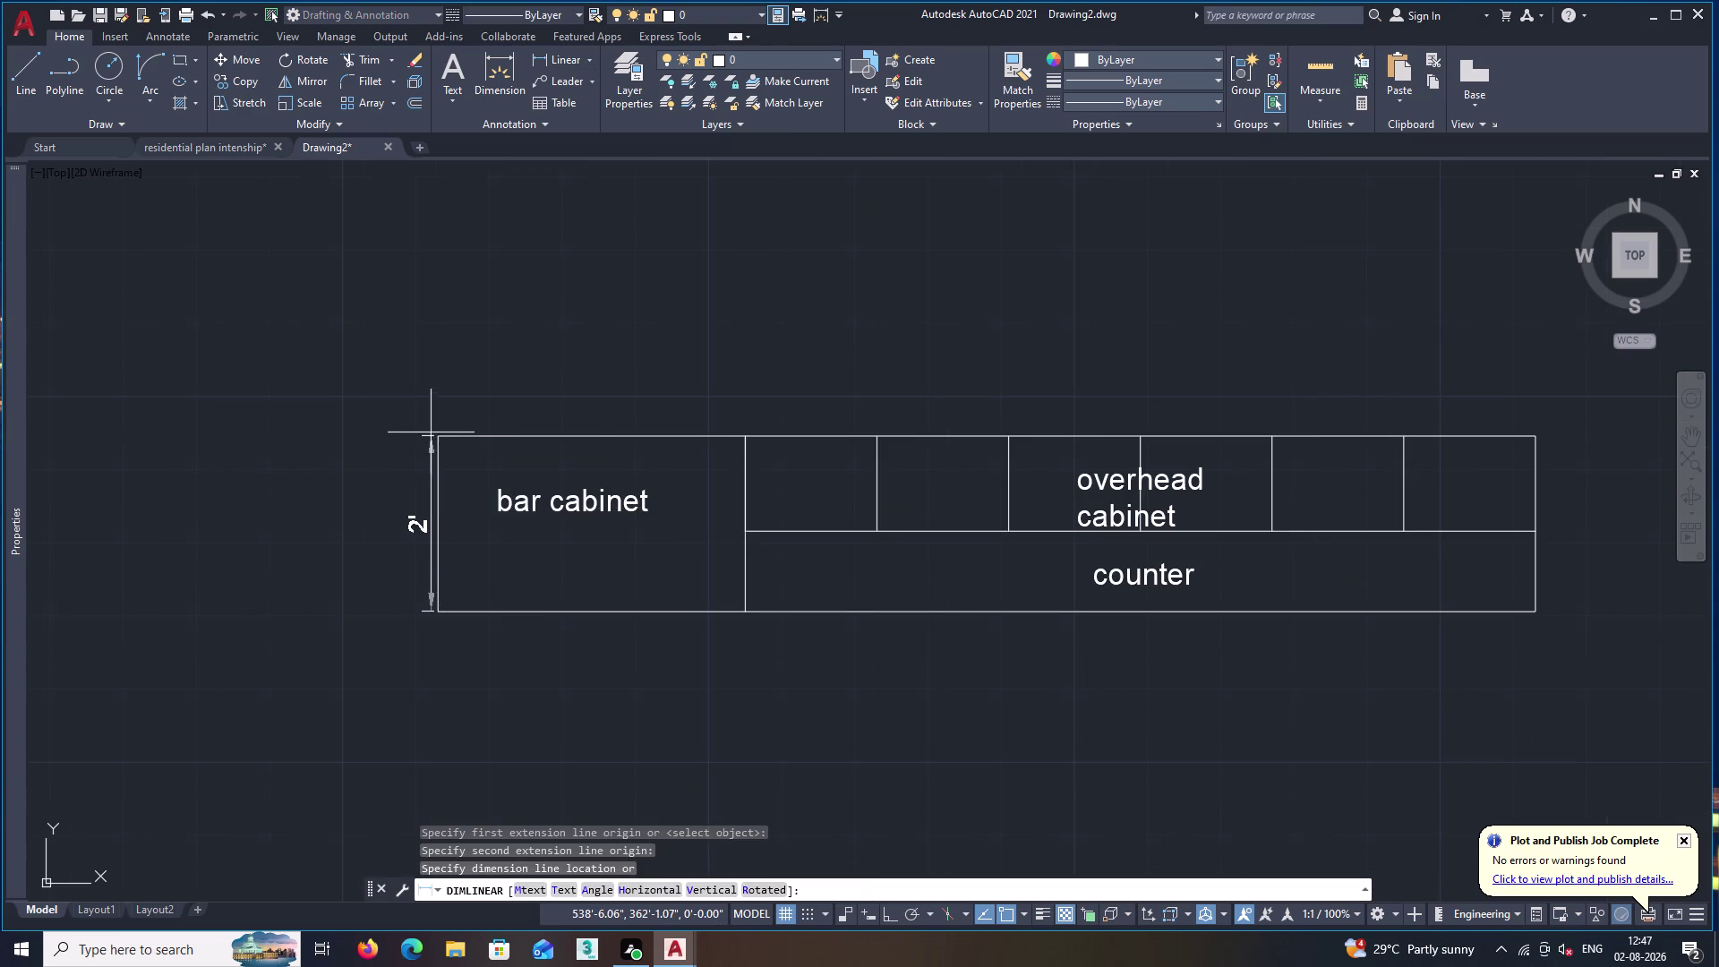
click(402, 443)
Dimension the 3'-6" bar cabinet and 9' overhead cabinet widths along the top.
key(space)
middle_drag(590, 483, 562, 548)
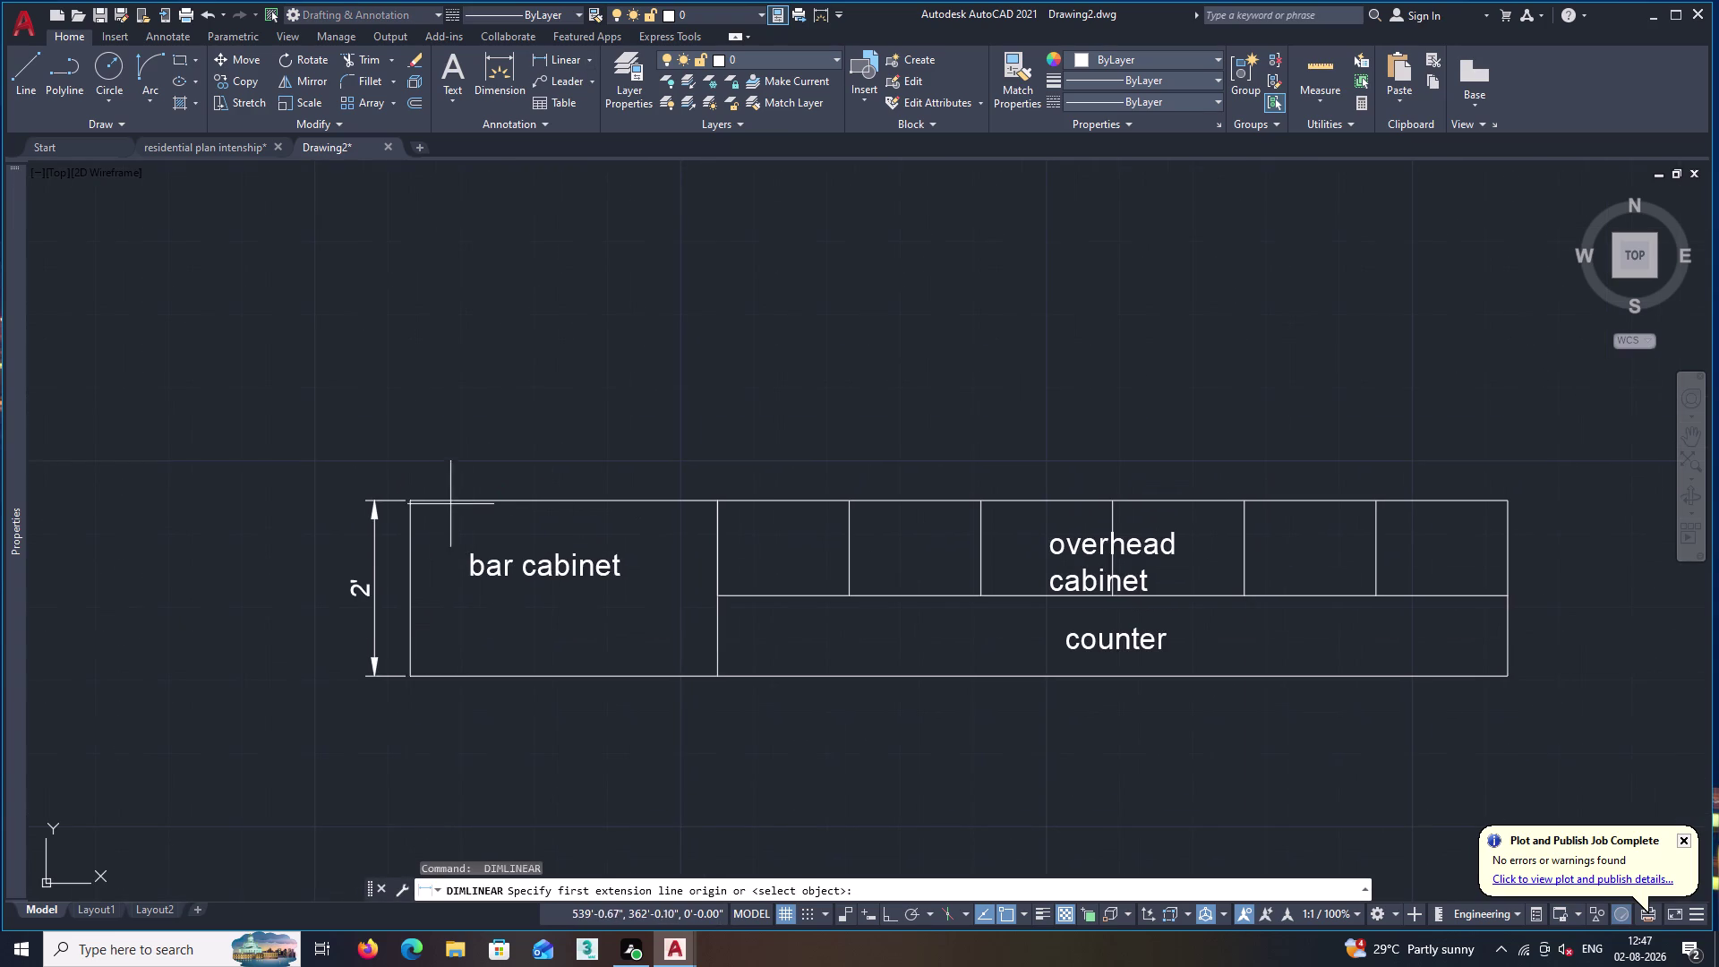
click(409, 500)
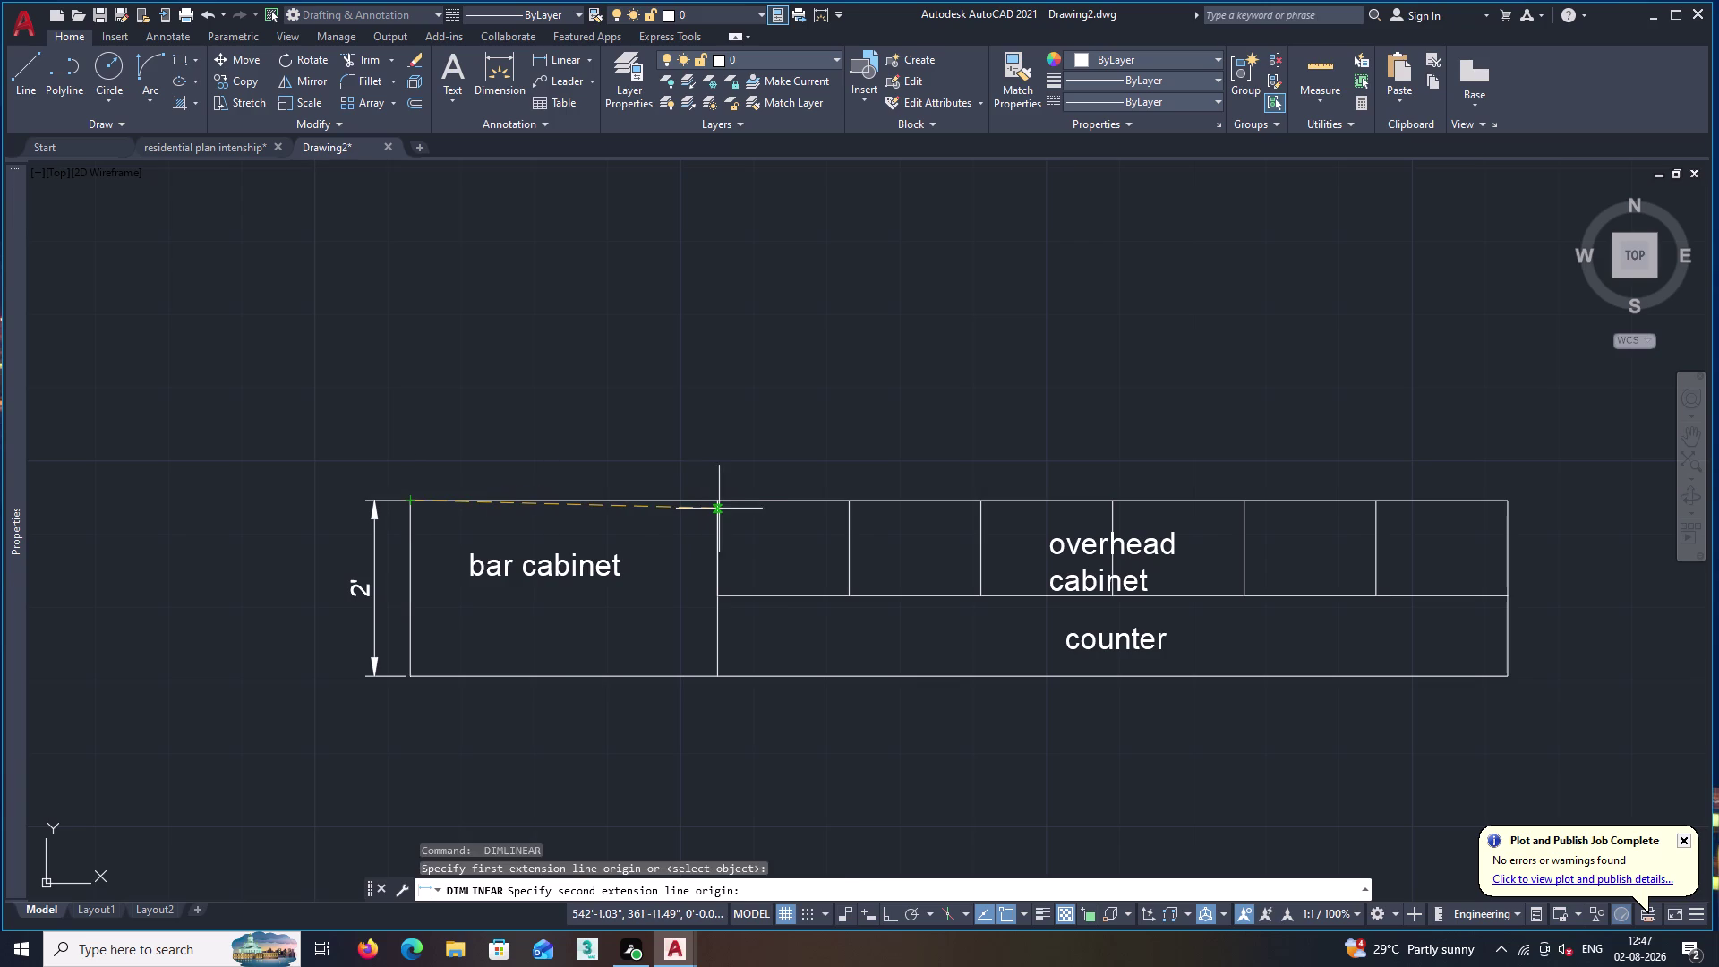
click(719, 500)
click(720, 477)
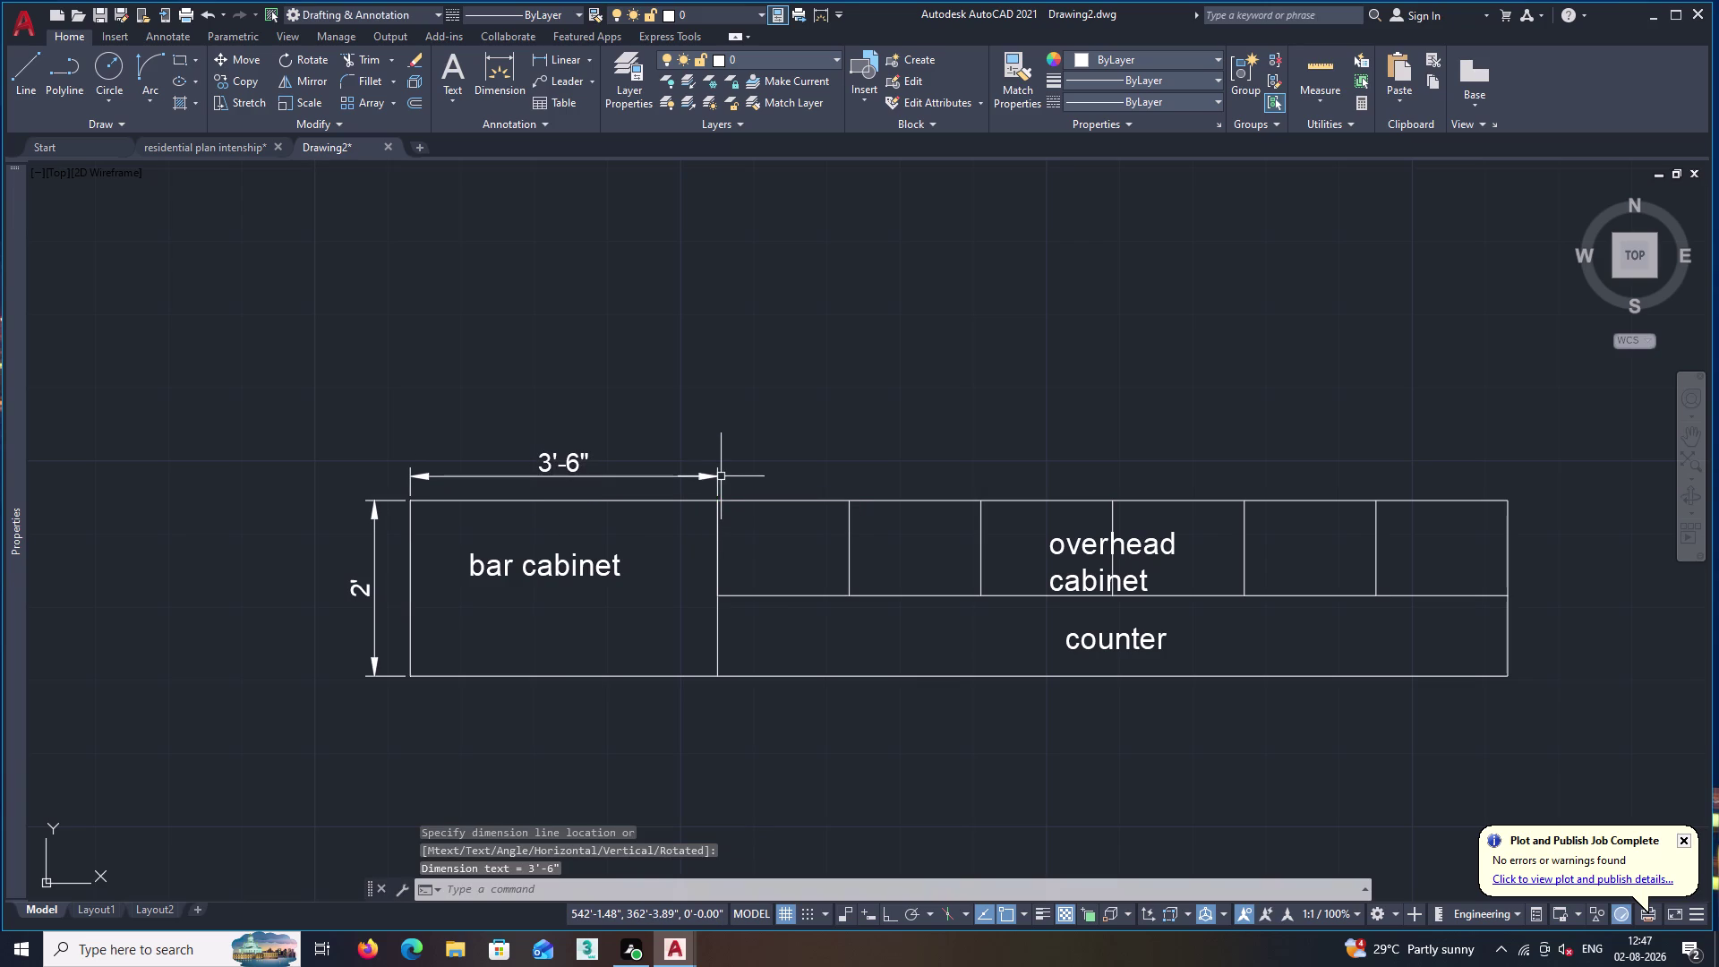
key(space)
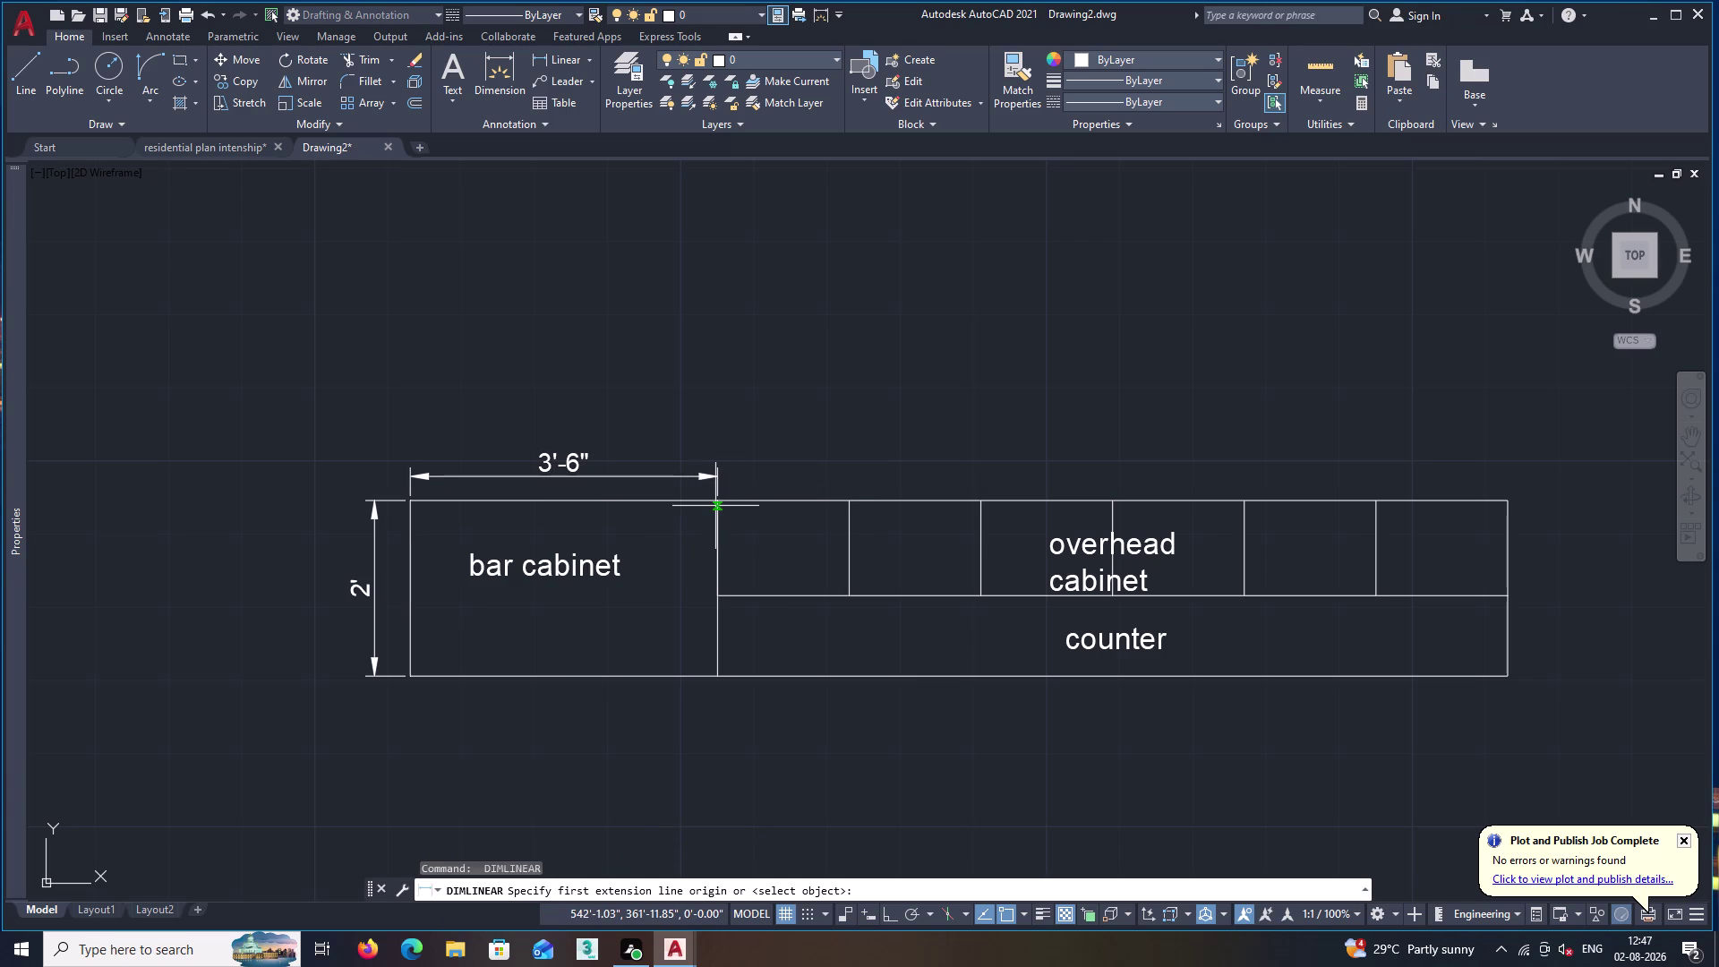
click(718, 500)
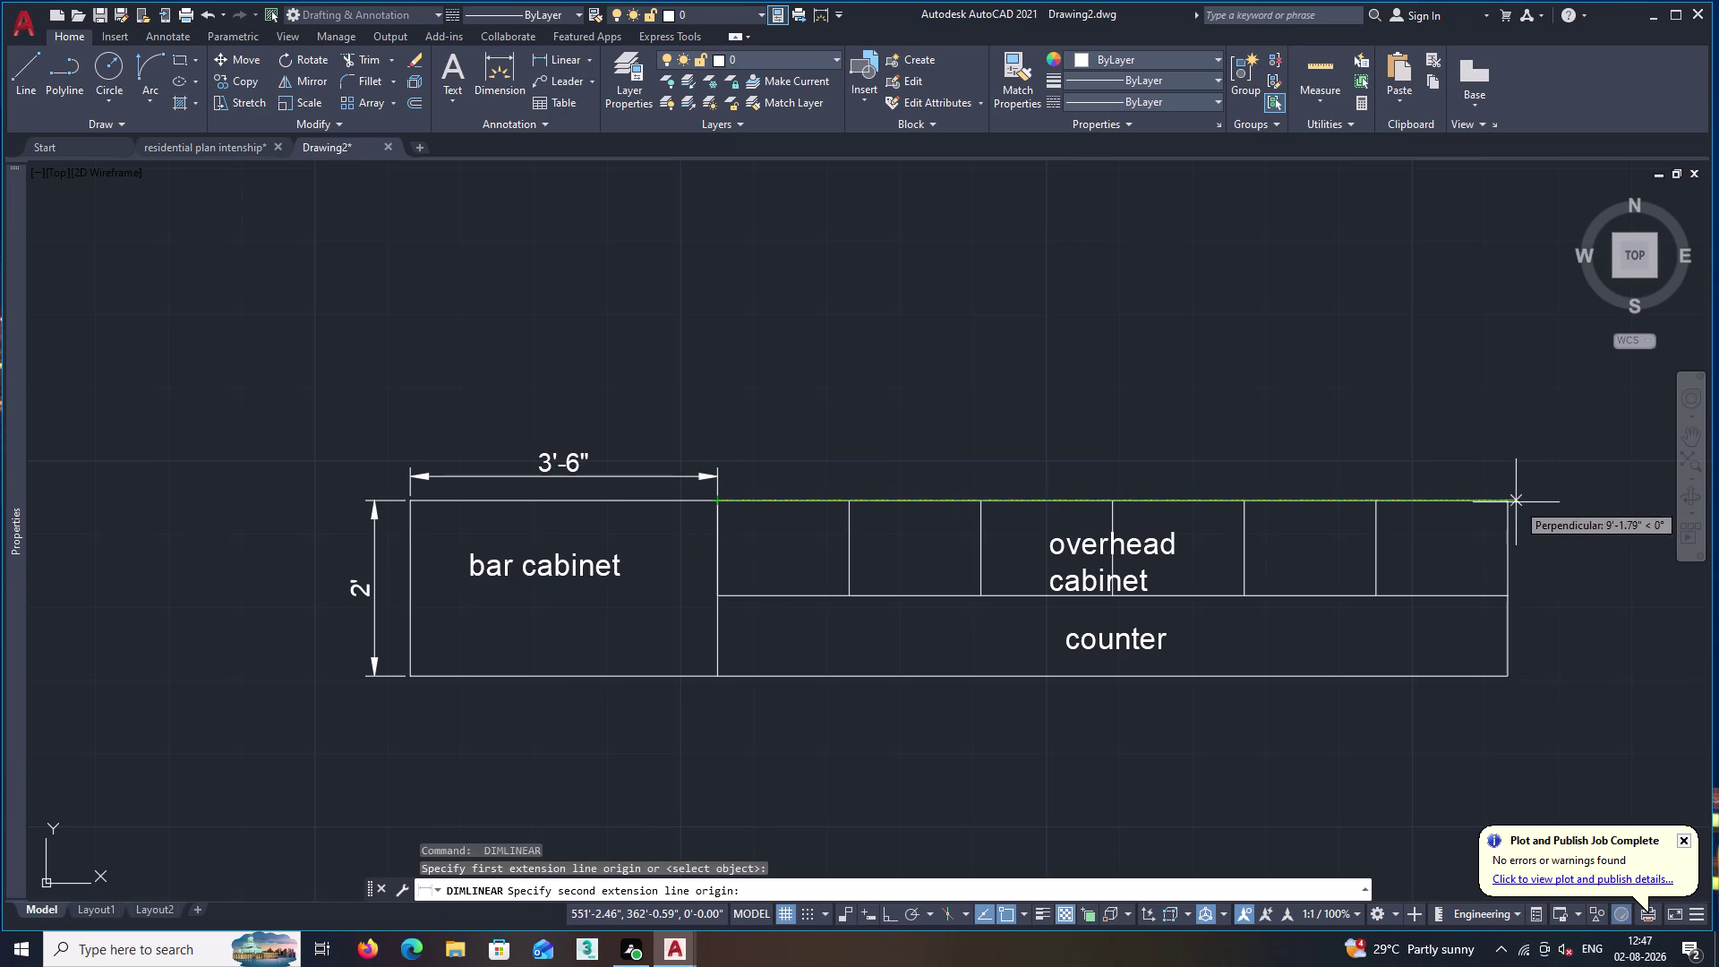
click(1503, 501)
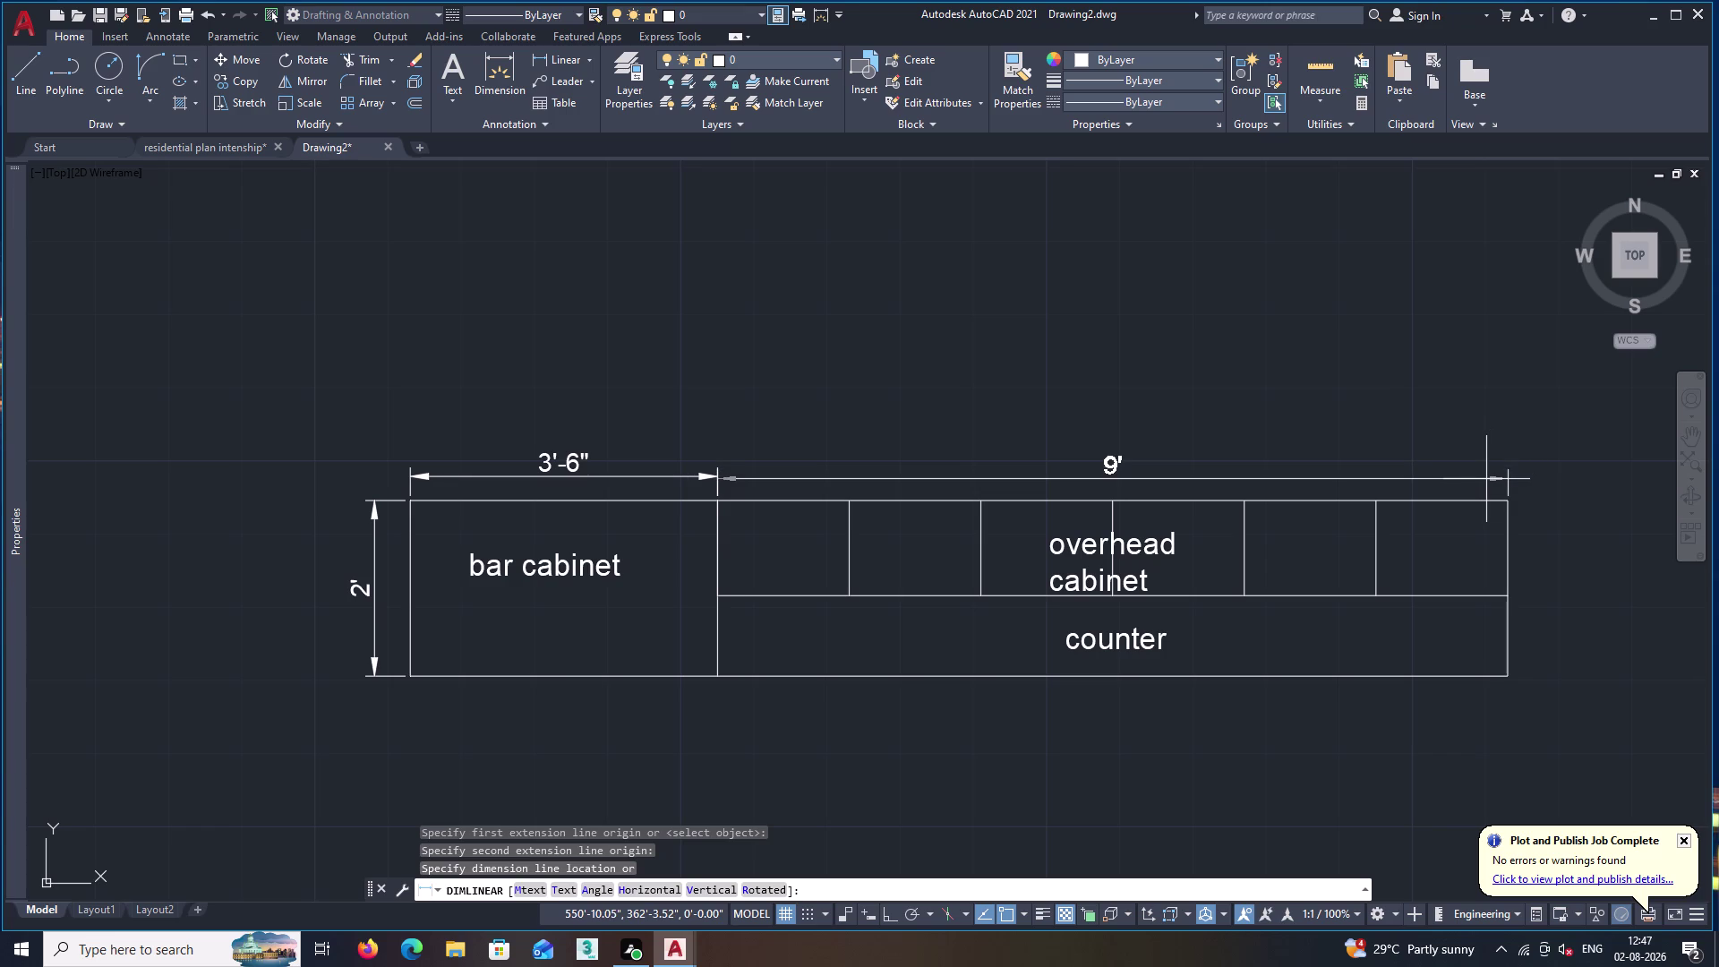
click(1485, 477)
Dimension the right-side depths of 1'-1" and 11".
middle_drag(1478, 613, 1301, 577)
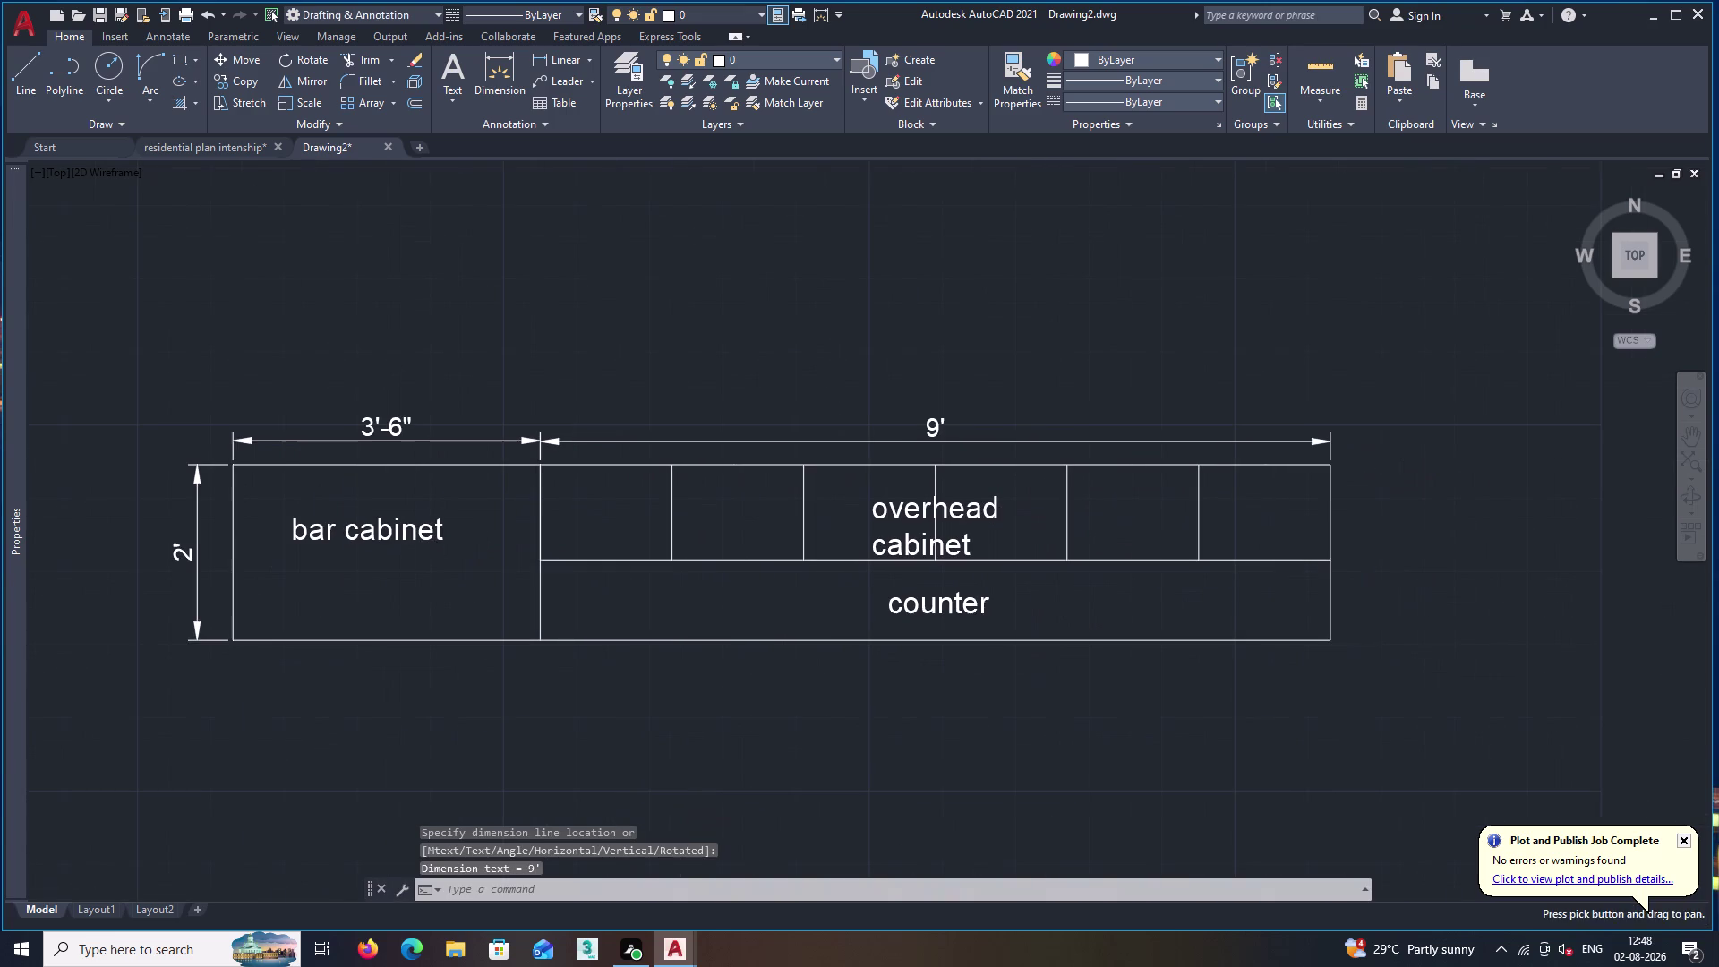
key(space)
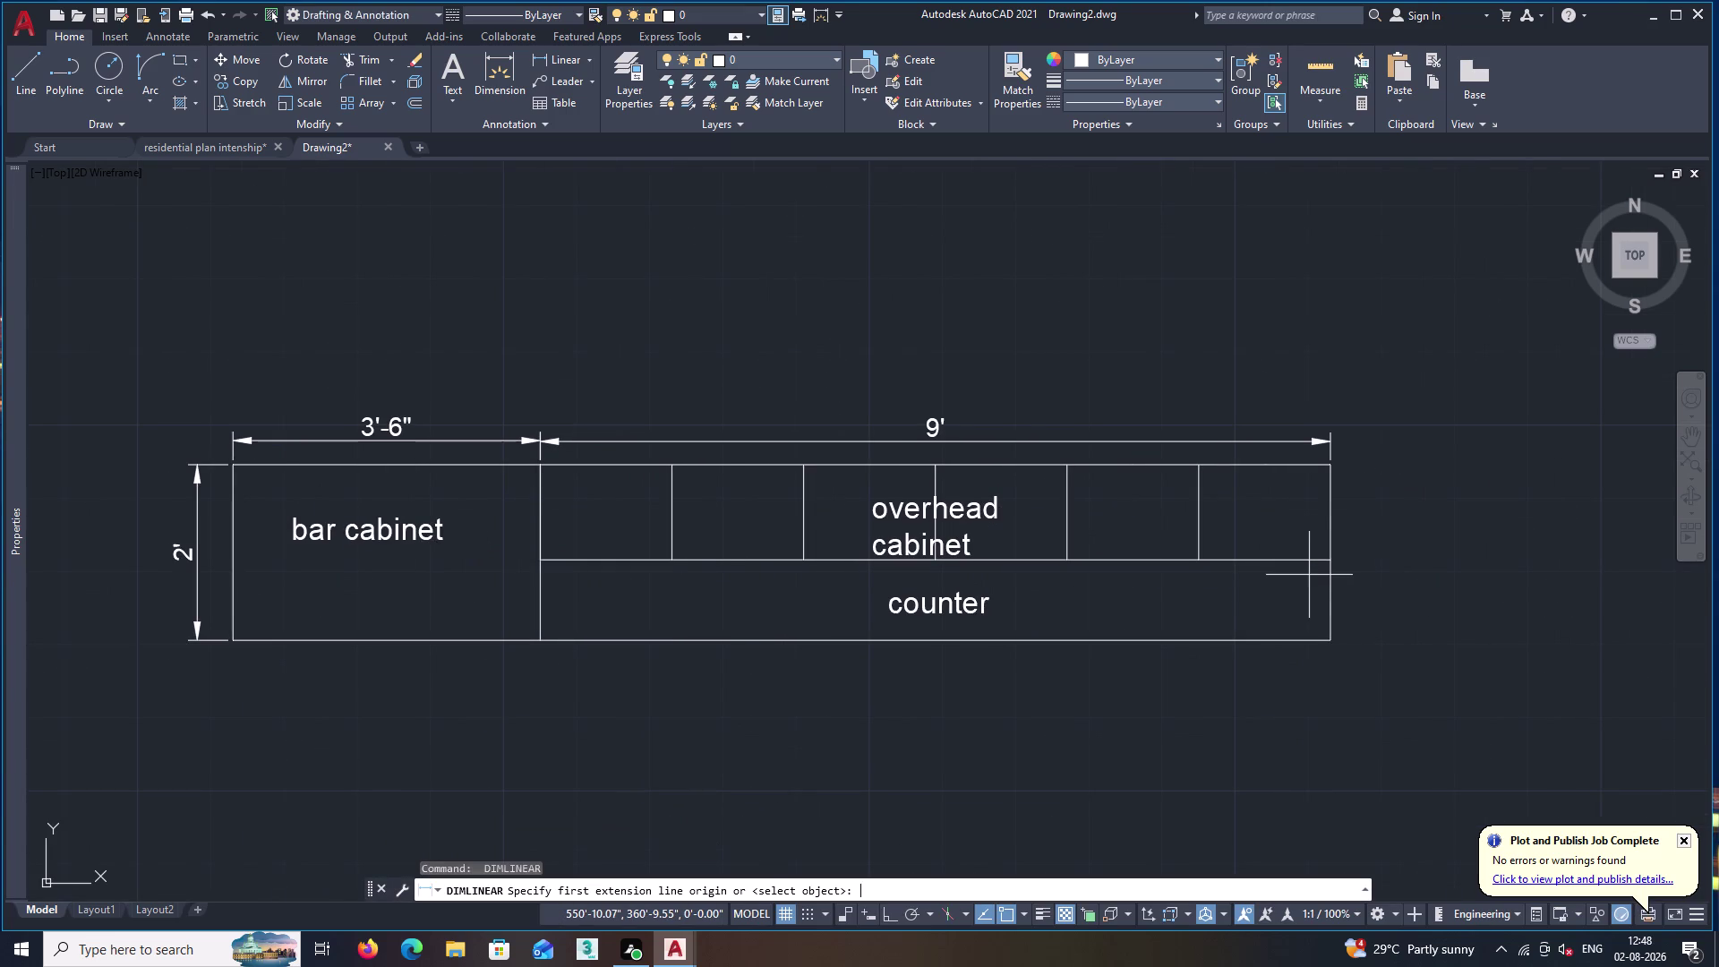
click(1330, 559)
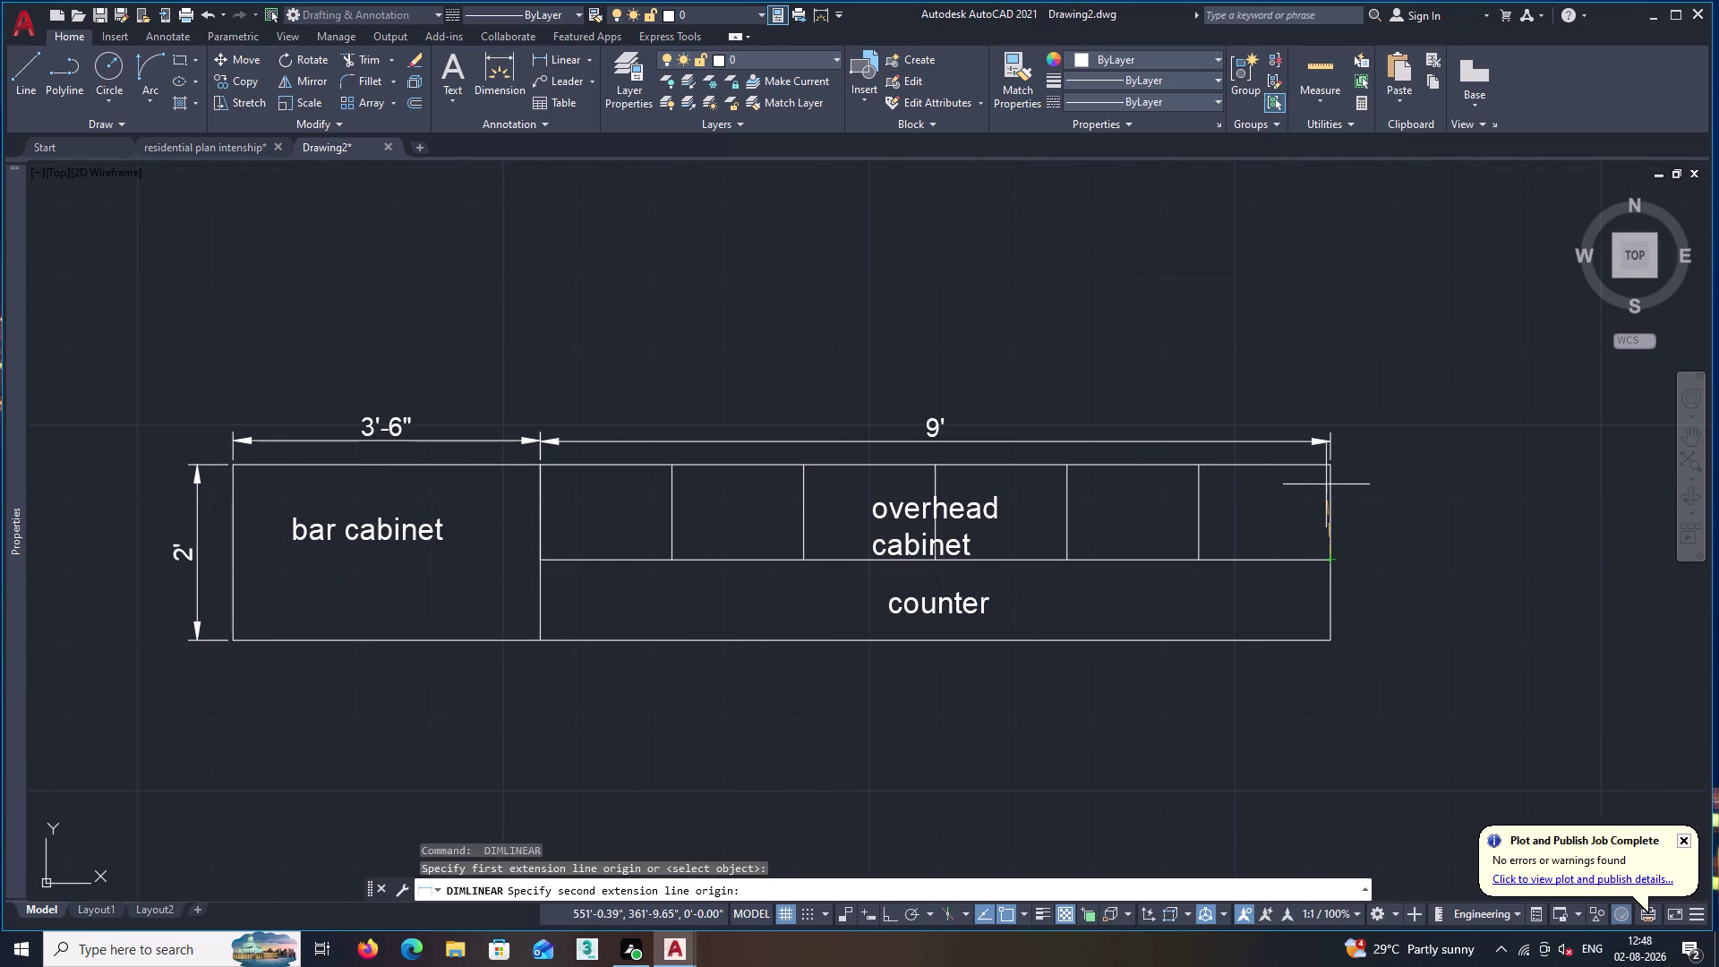
click(1330, 463)
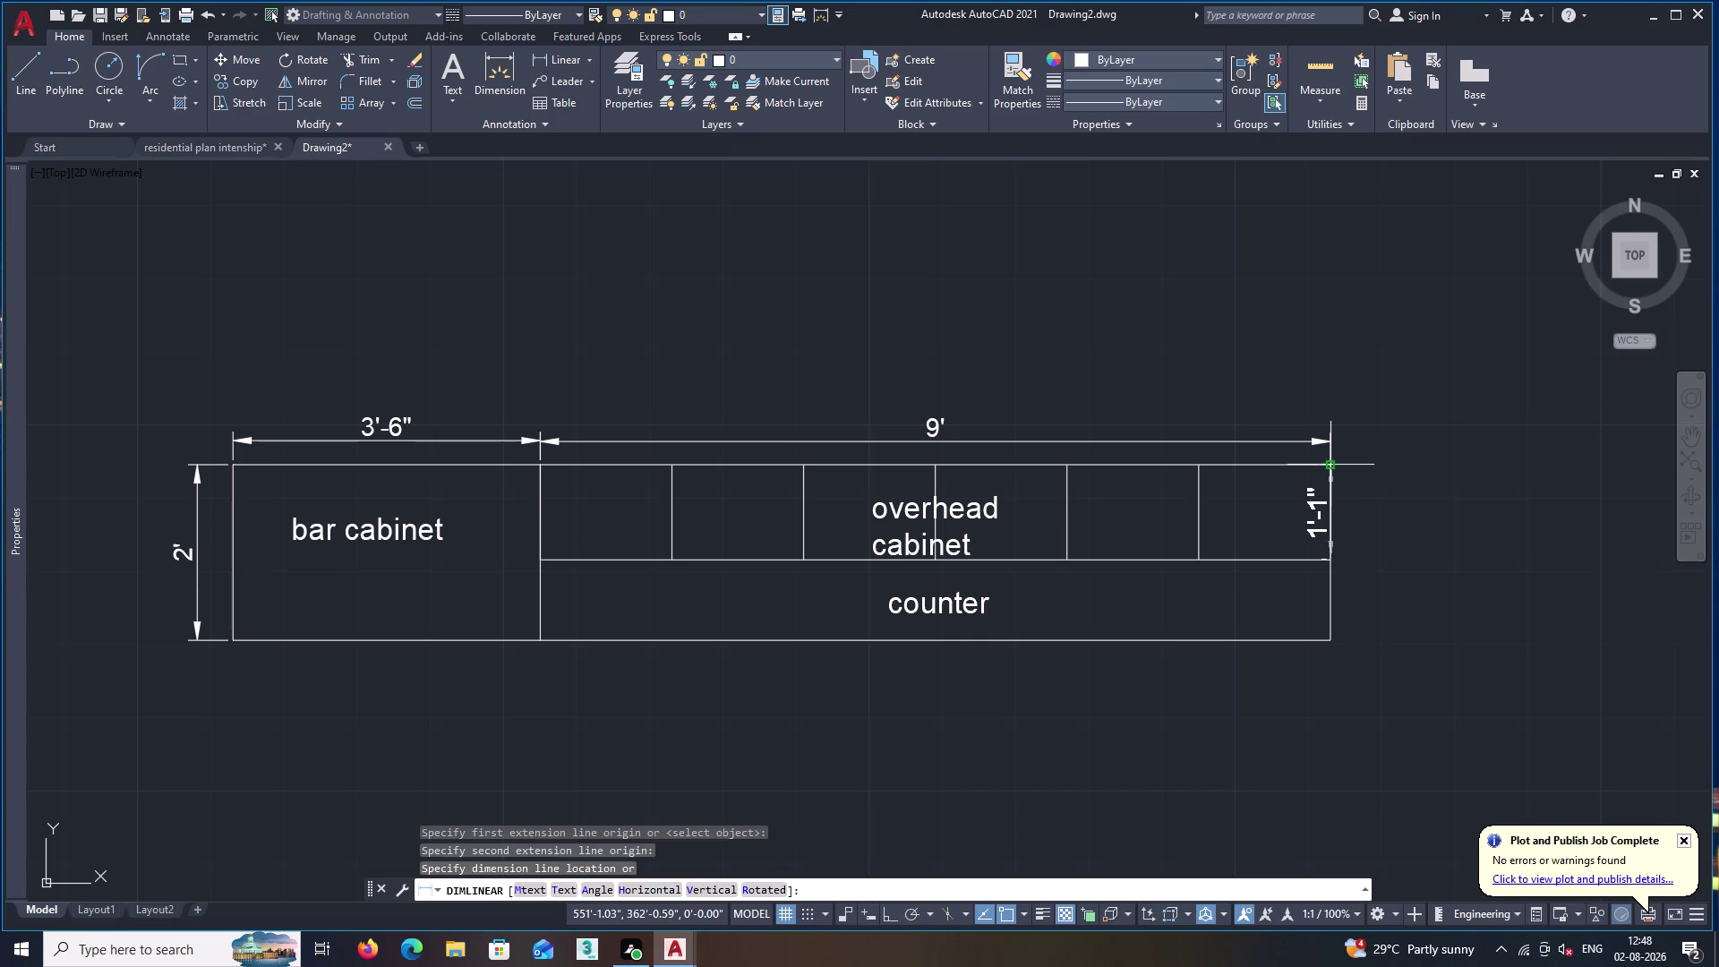
click(1366, 475)
key(space)
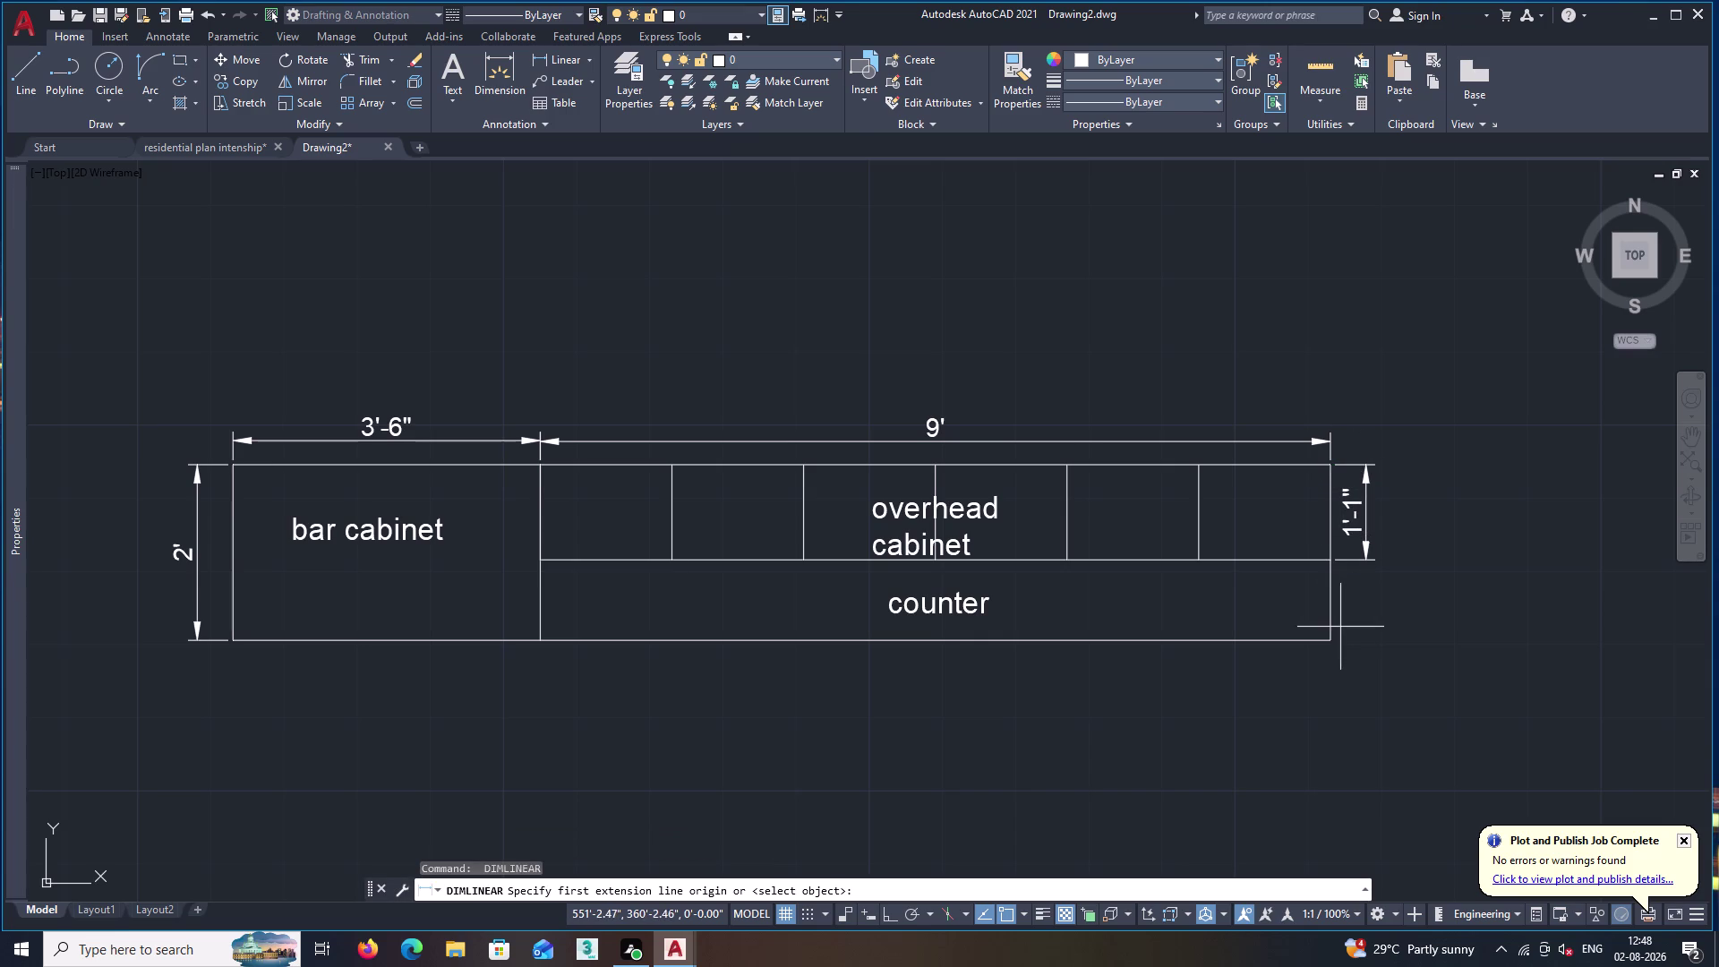
click(1329, 641)
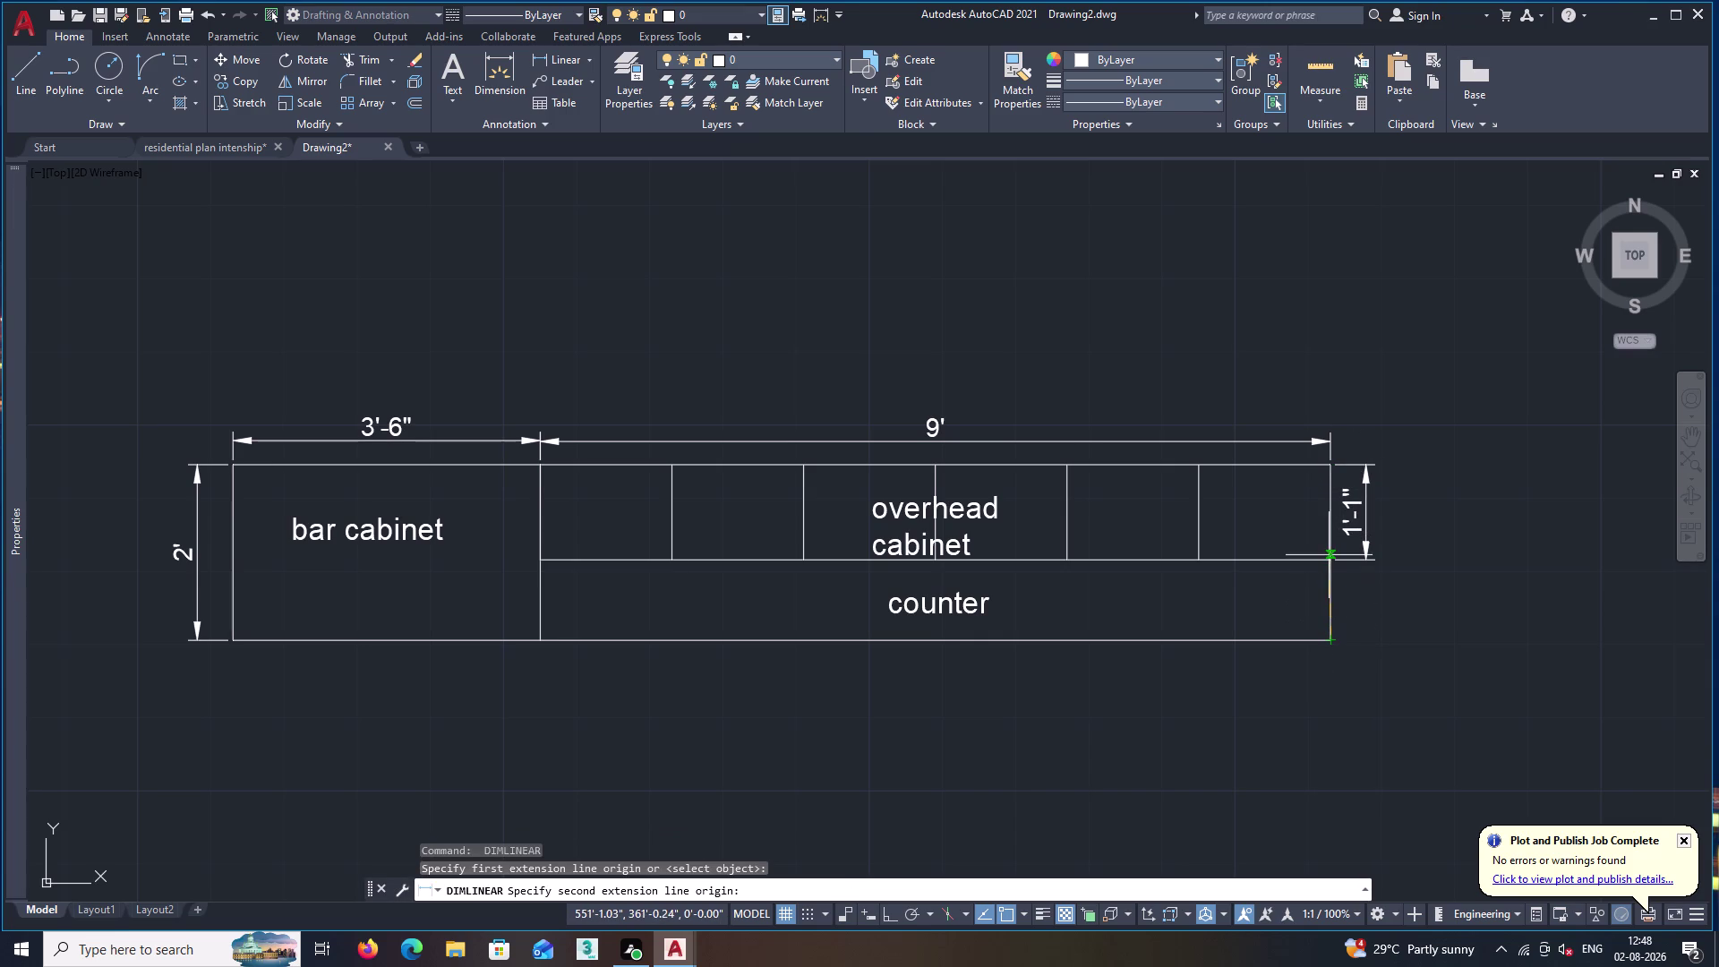
click(1328, 561)
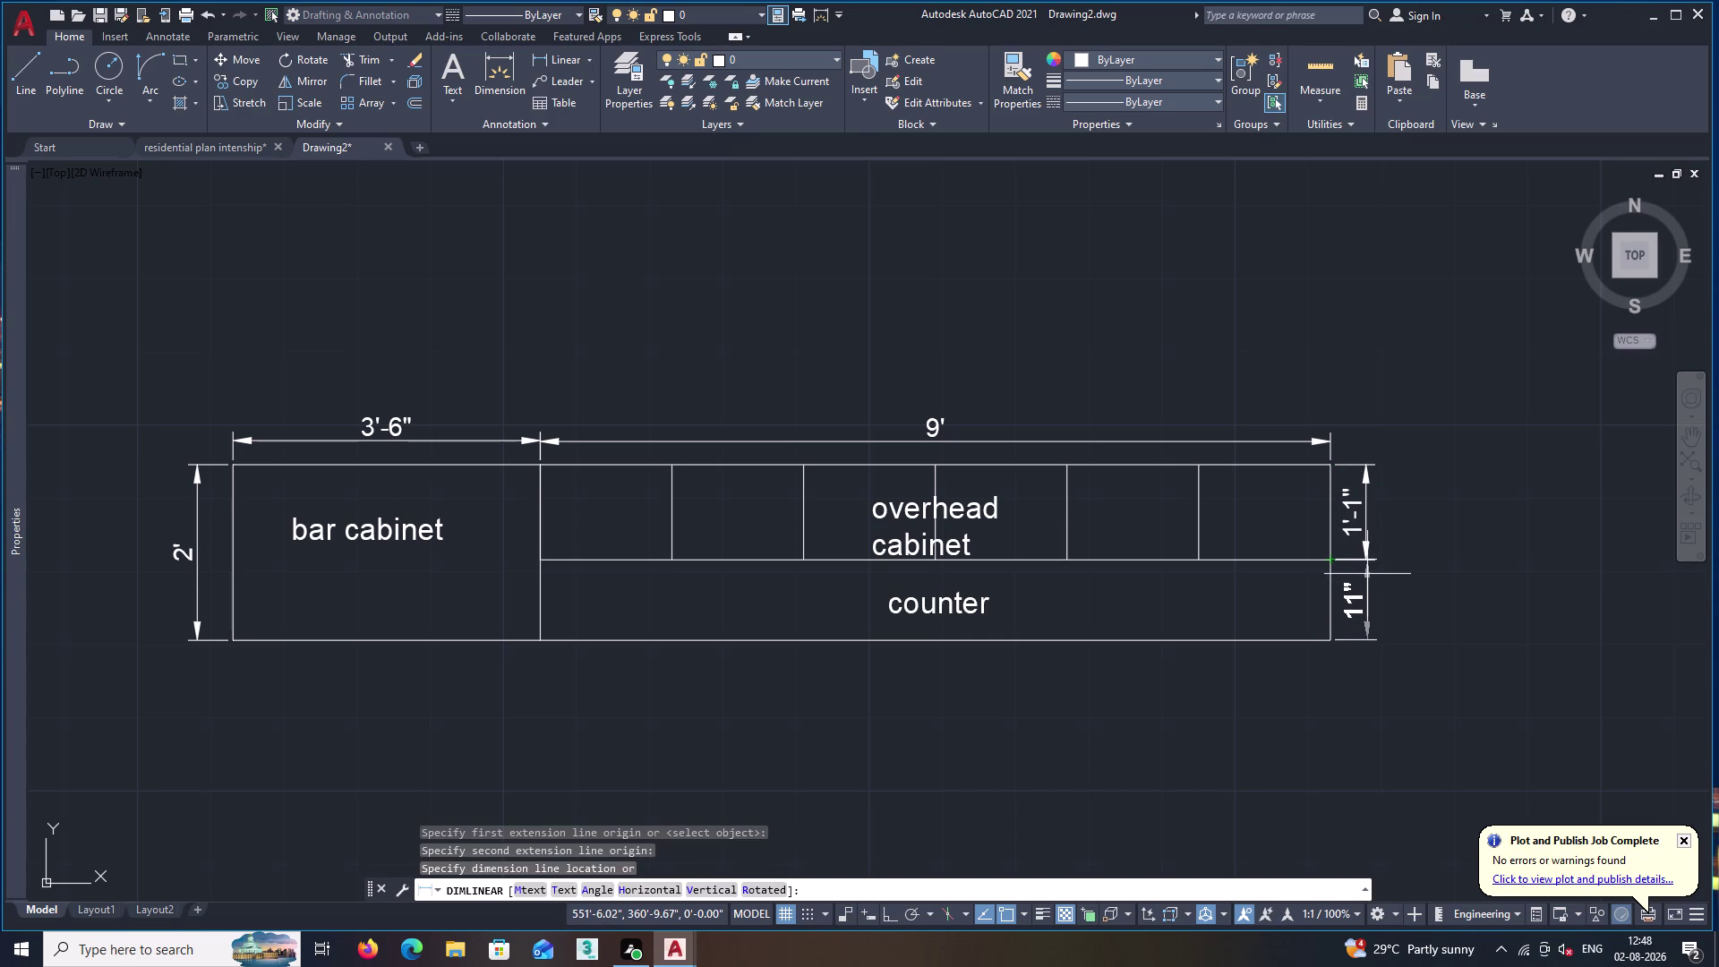
click(1365, 575)
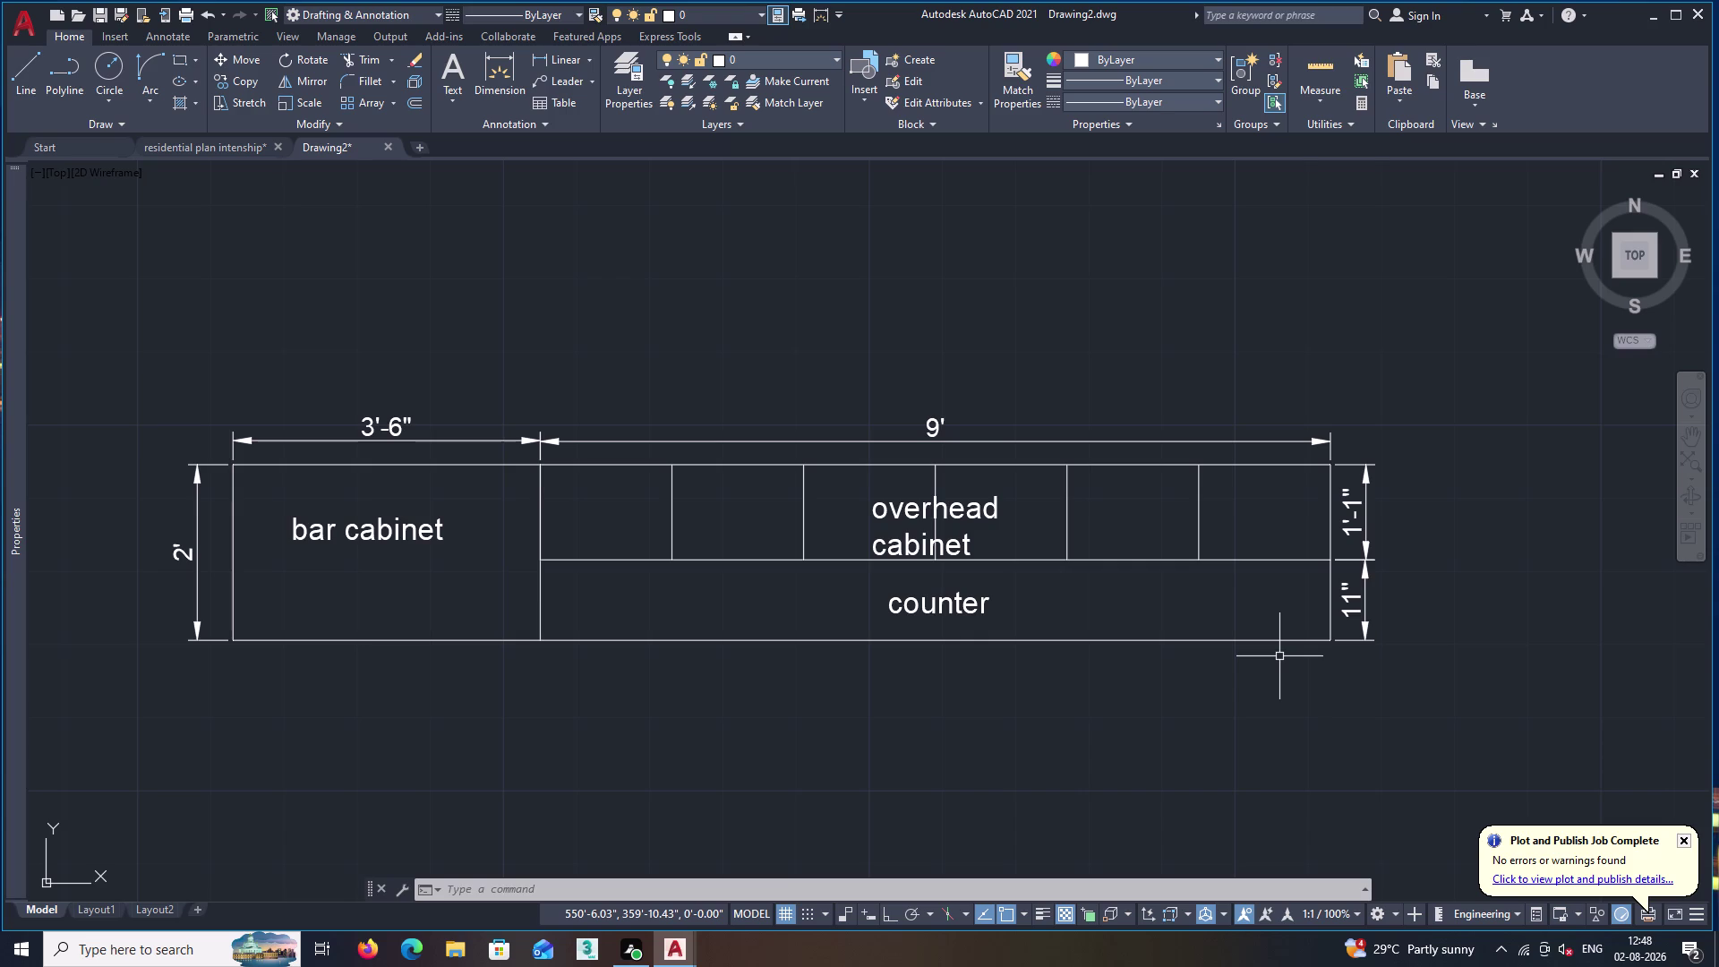
key(space)
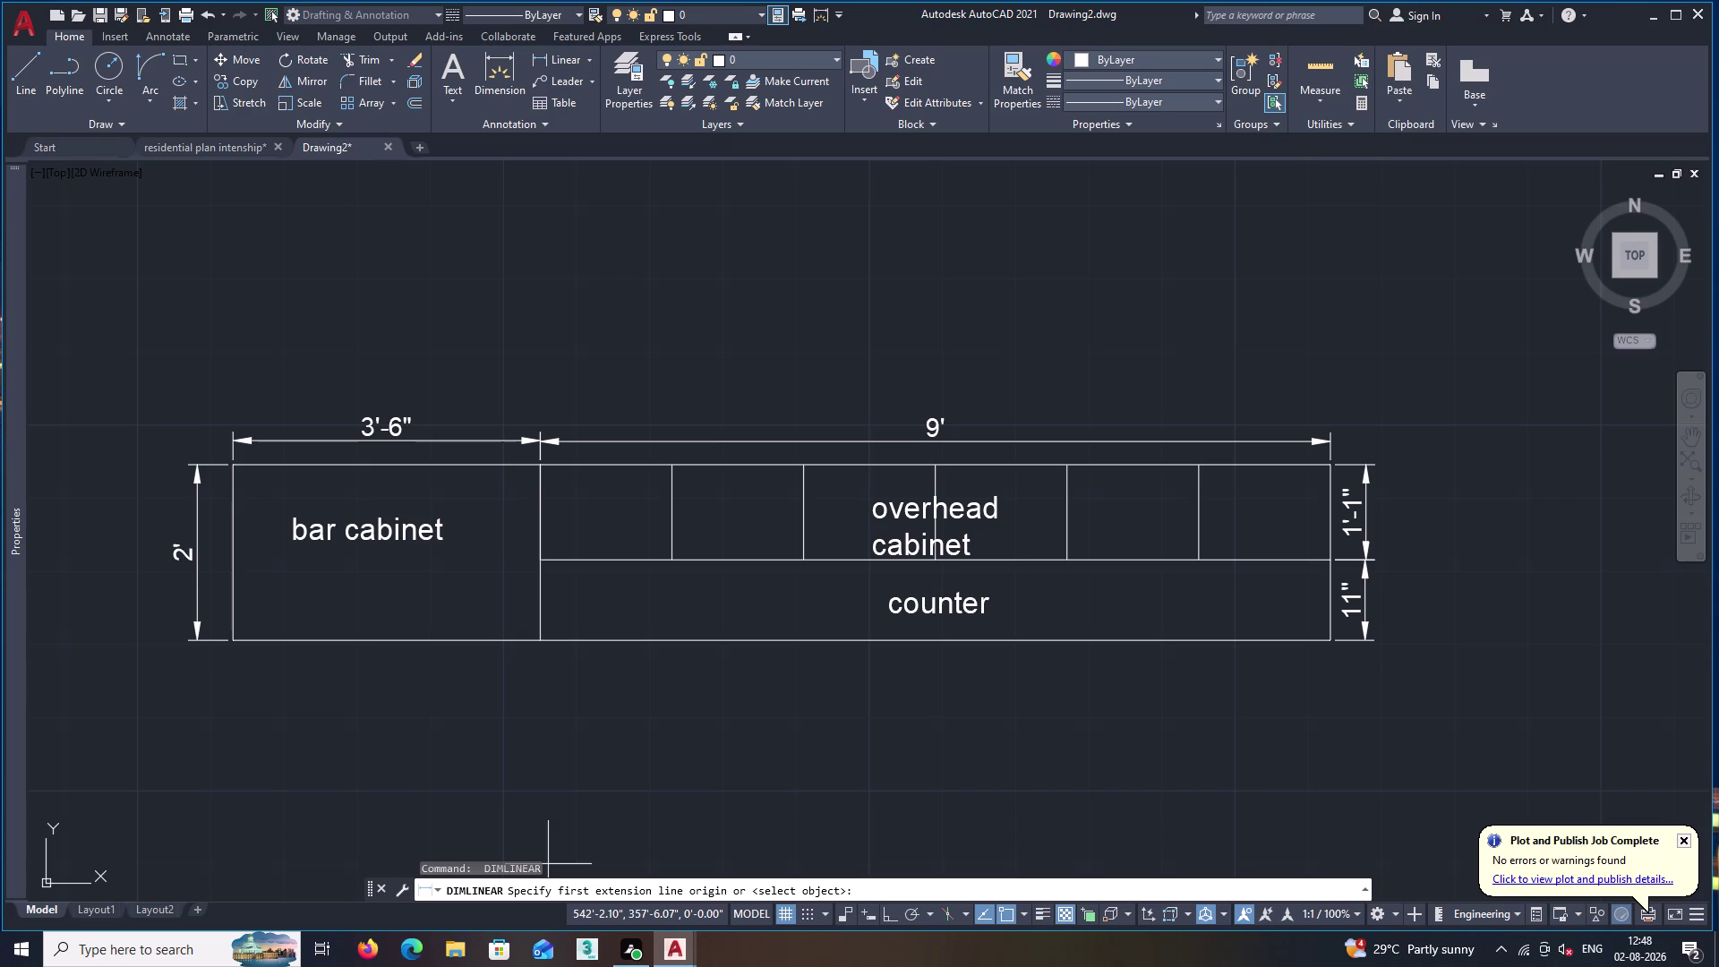
Cancel the pending dimension and start the XL construction line command, leaving room below the plan.
scroll(down, 3)
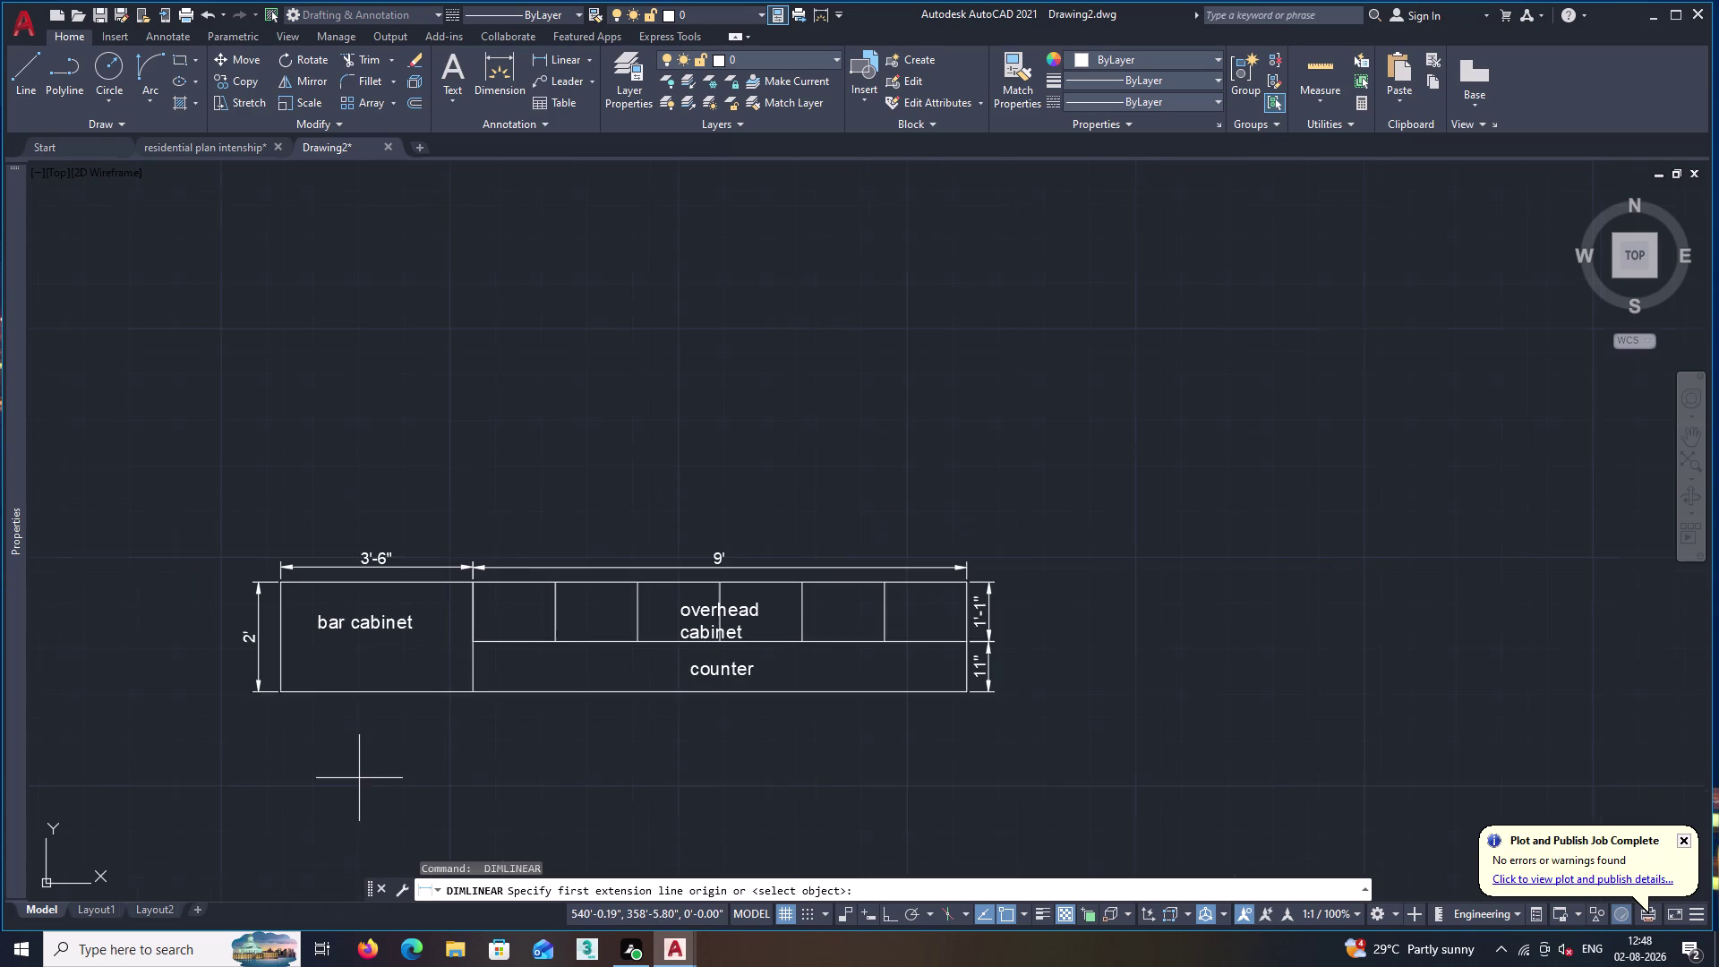
middle_drag(423, 799, 660, 588)
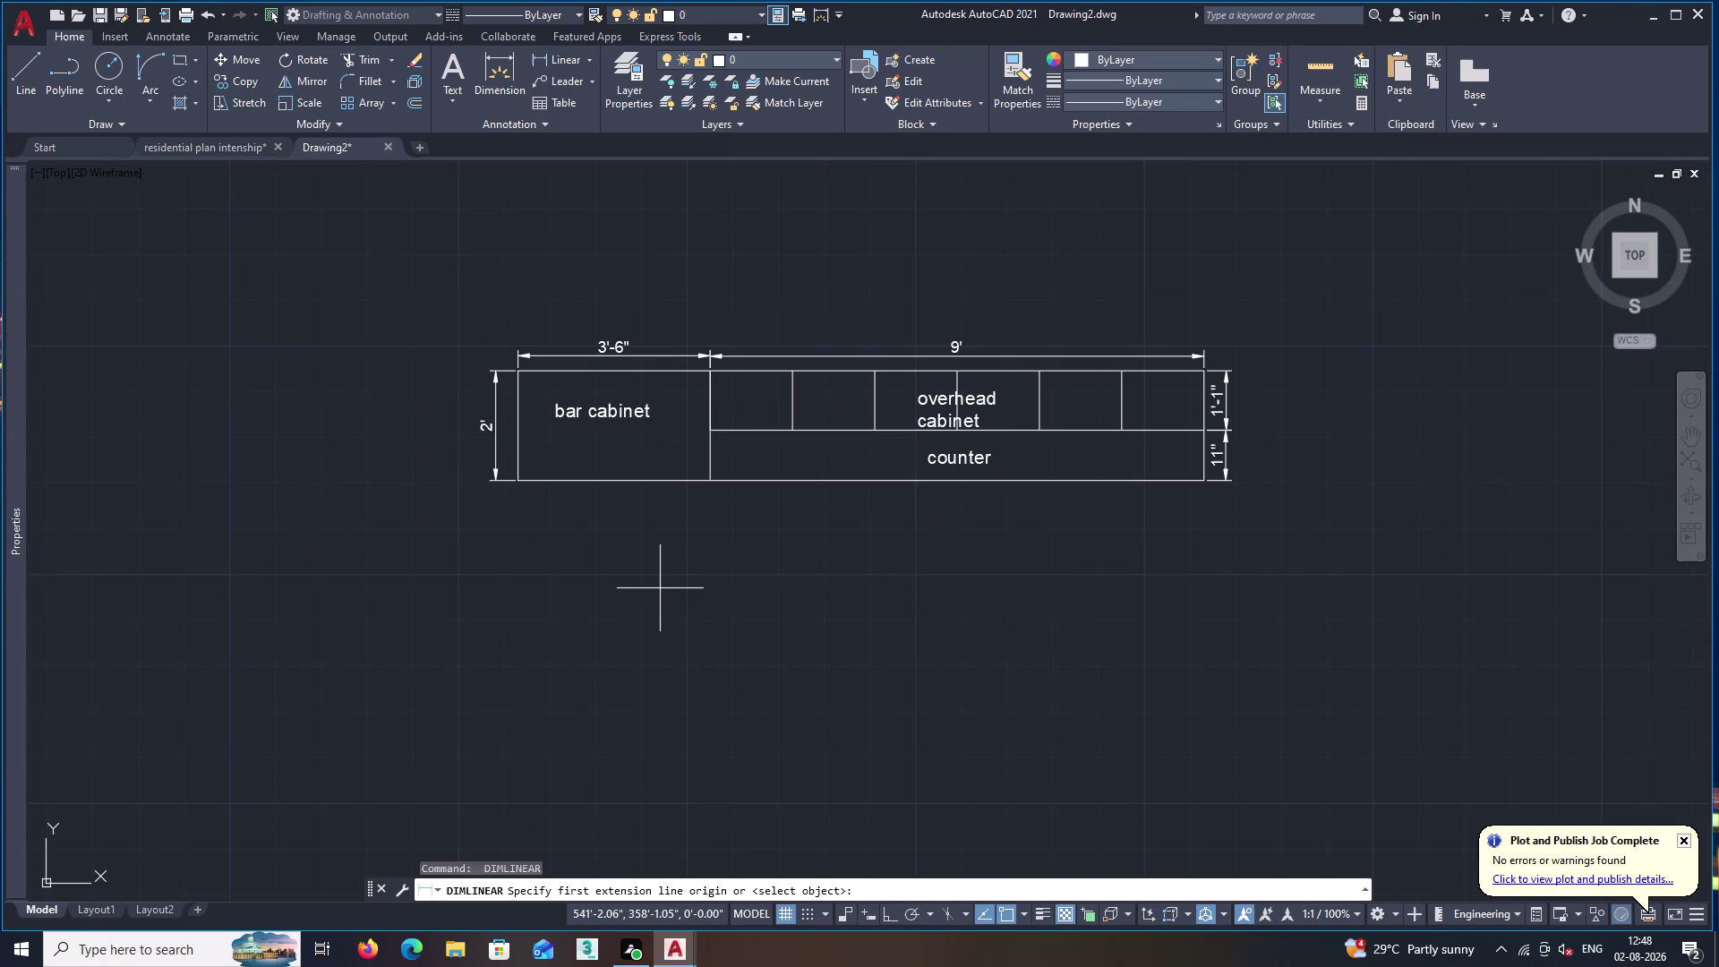
text(xl)
key(Return)
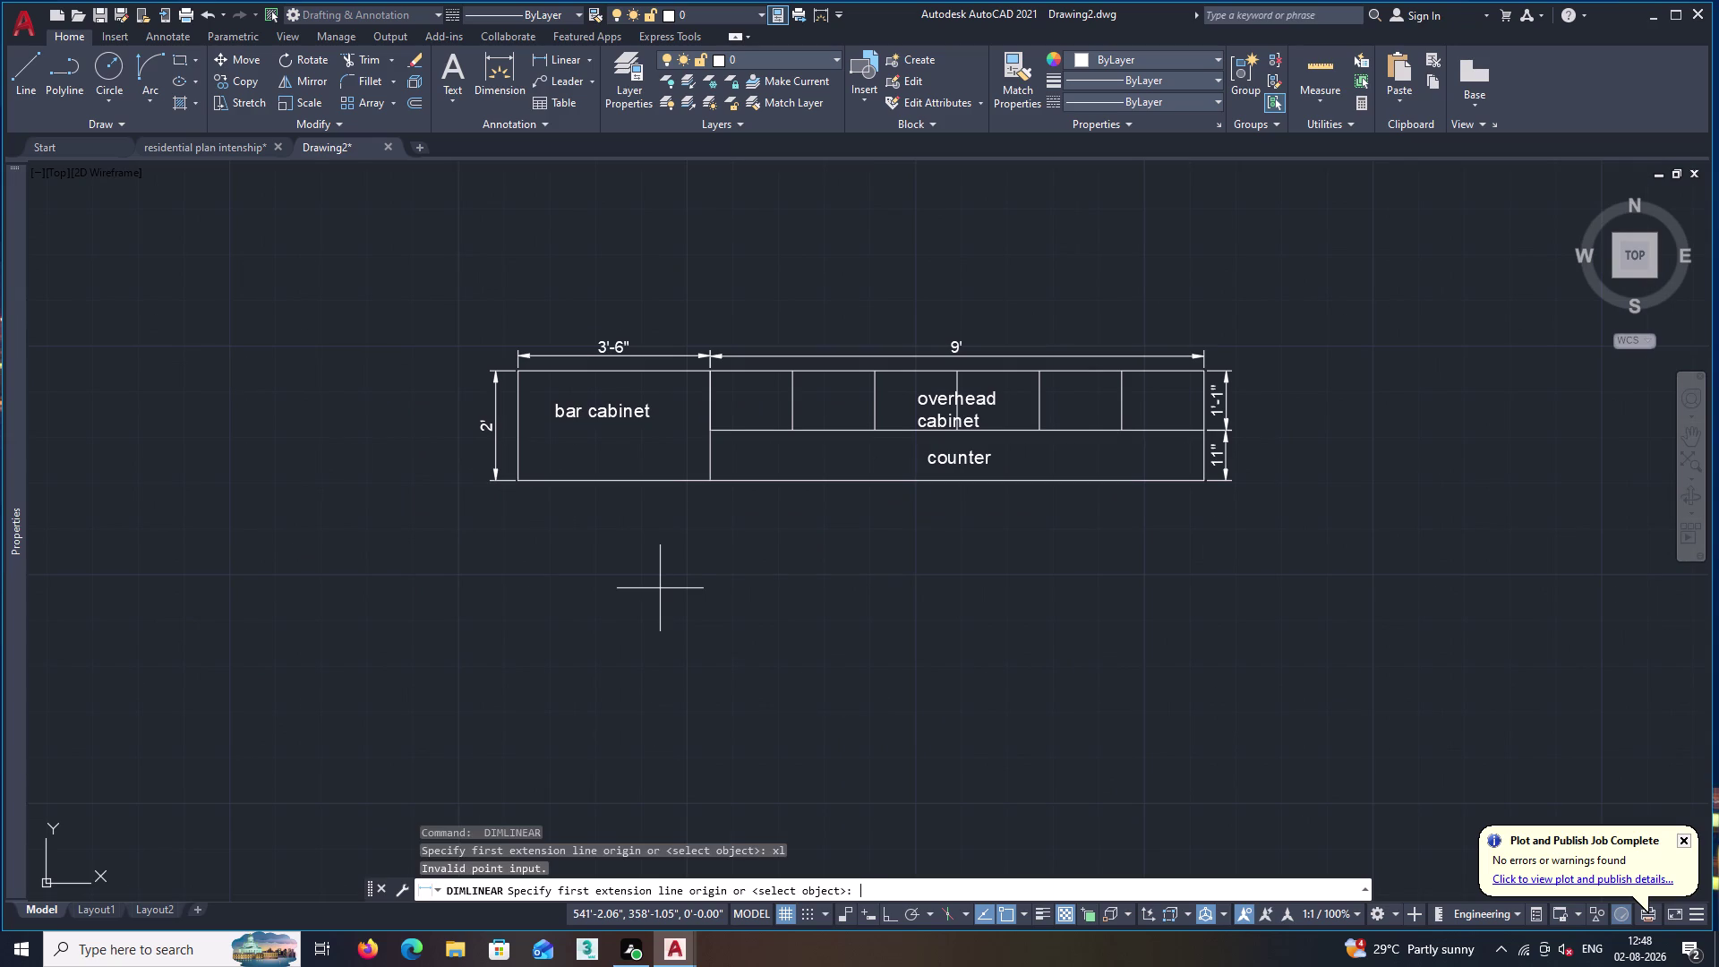
text(v)
key(space)
key(Escape)
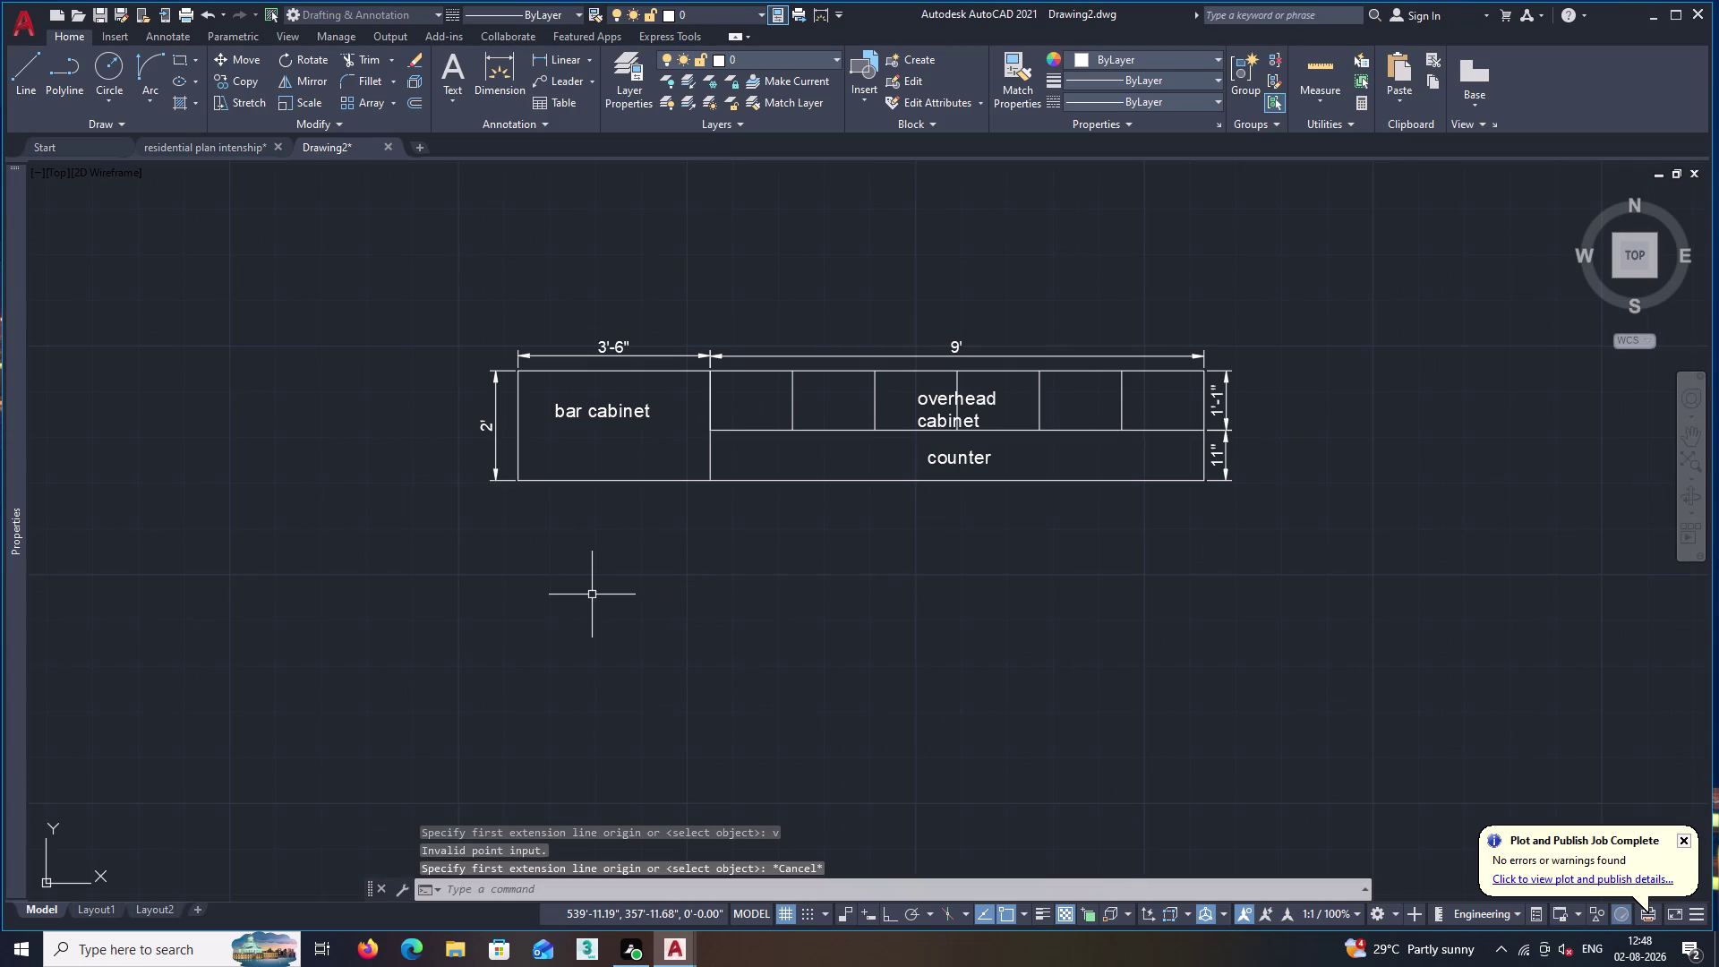
text(xl)
key(Return)
Place vertical construction lines at the bar cabinet edges and the first overhead partitions.
text(v)
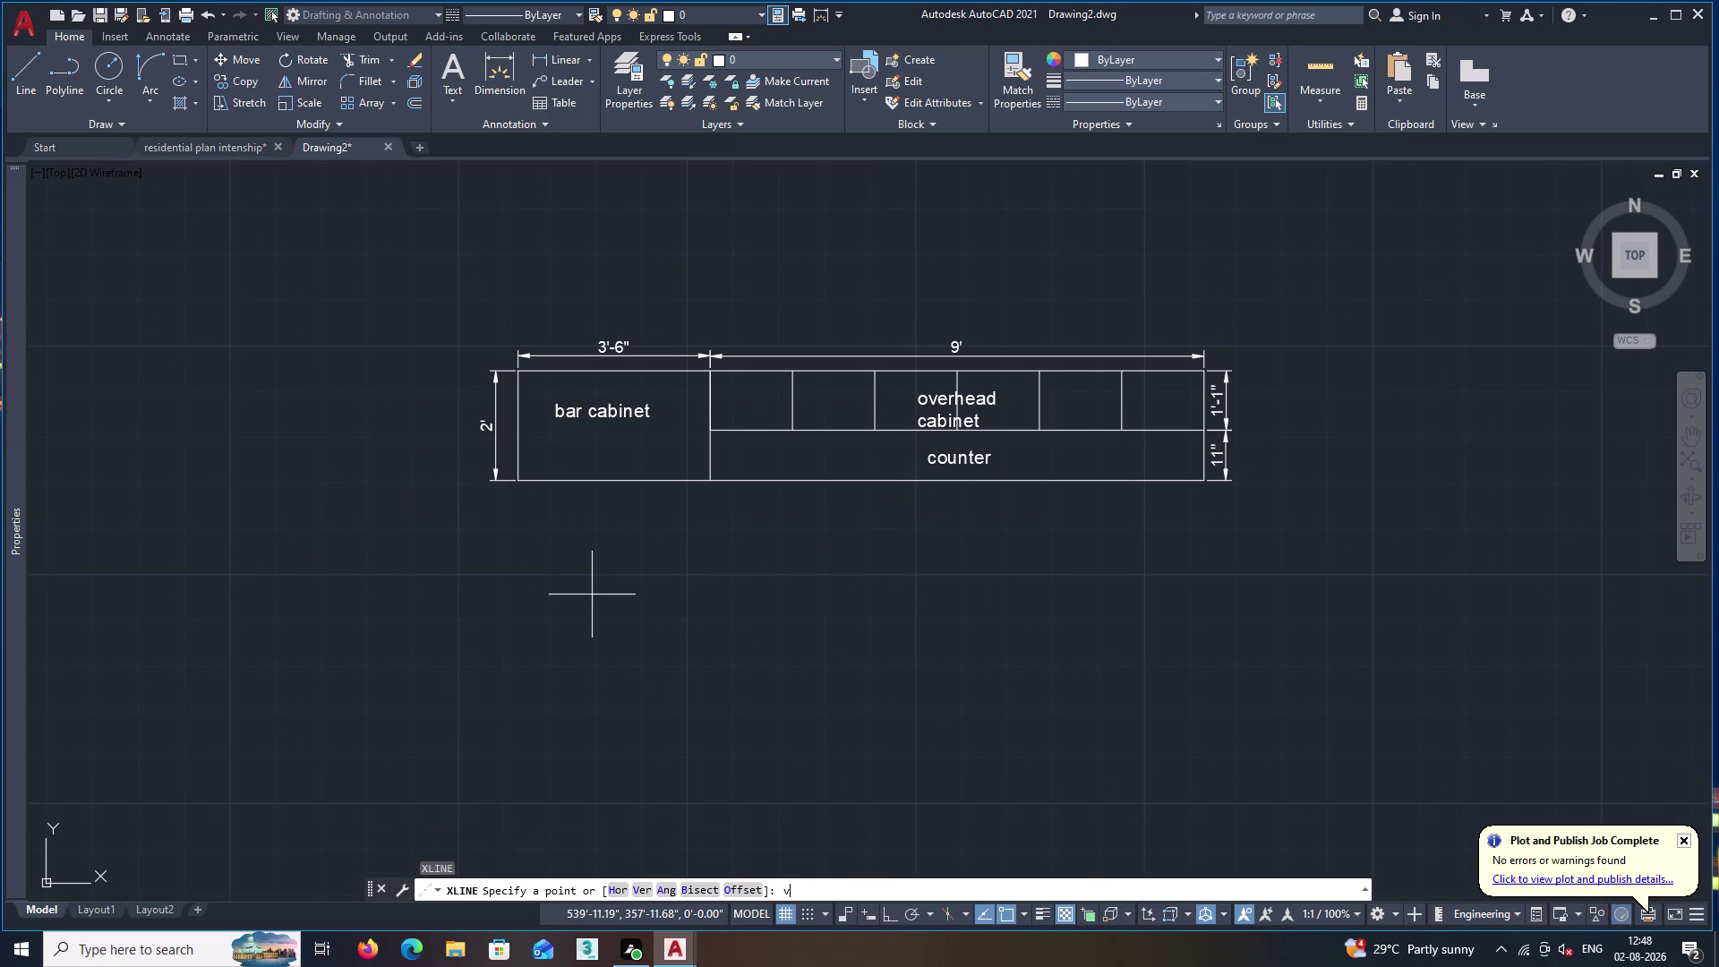
key(space)
scroll(up, 3)
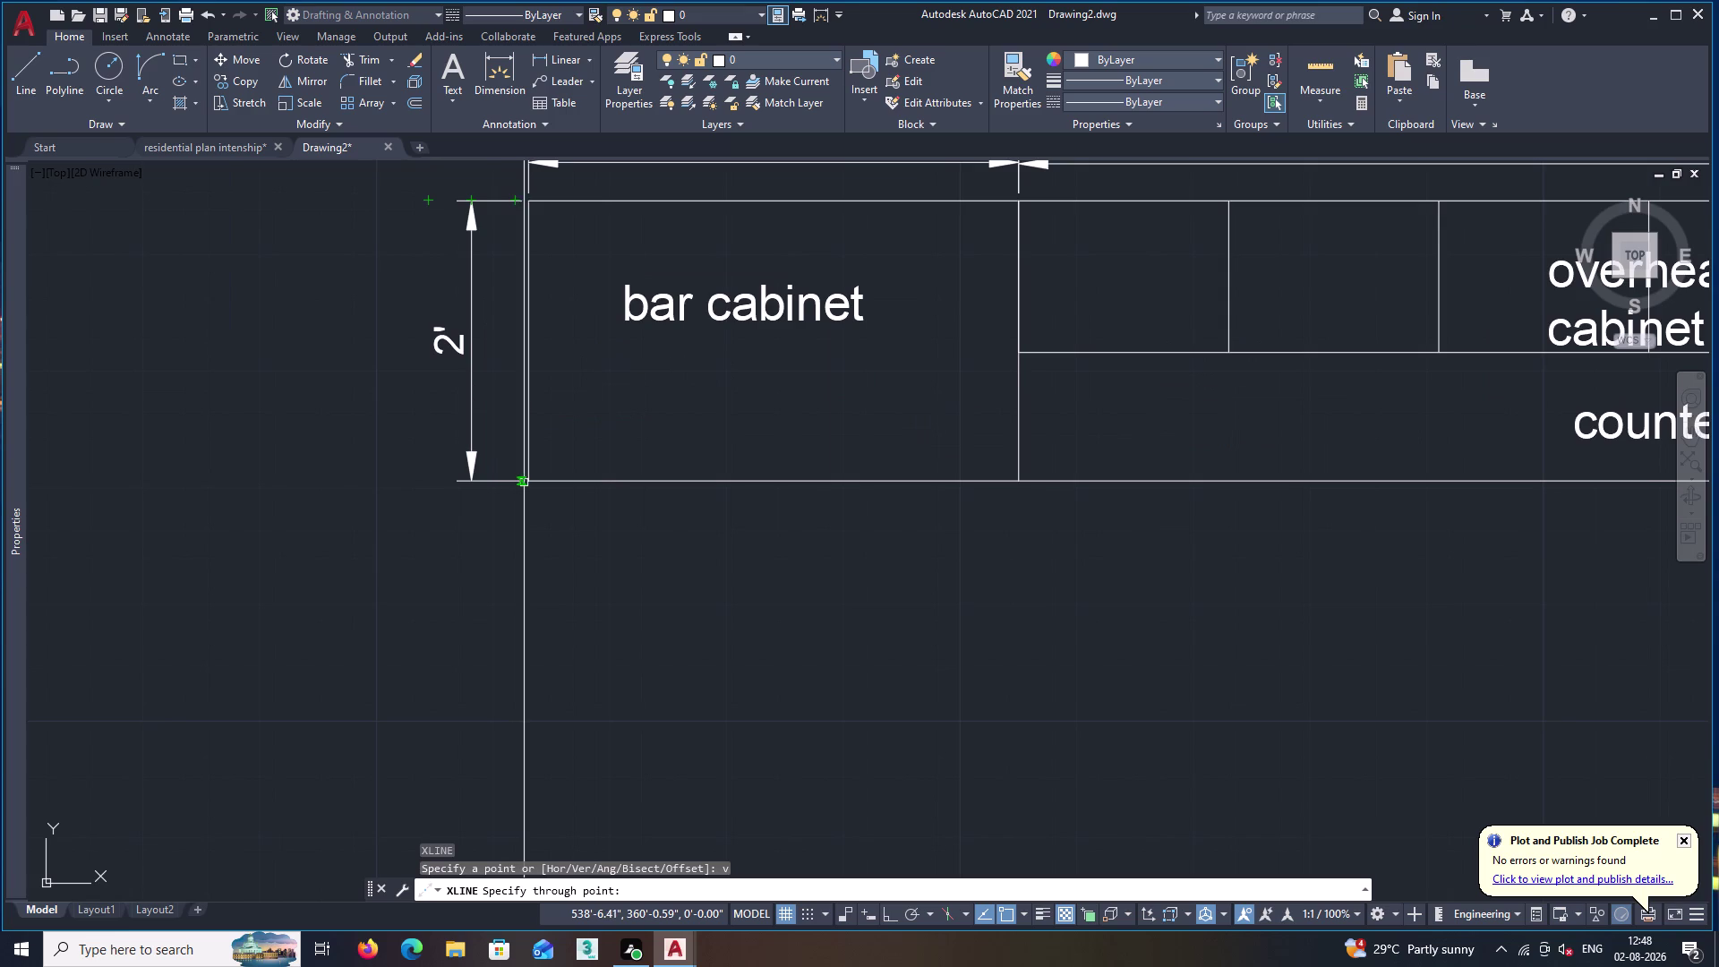
click(527, 482)
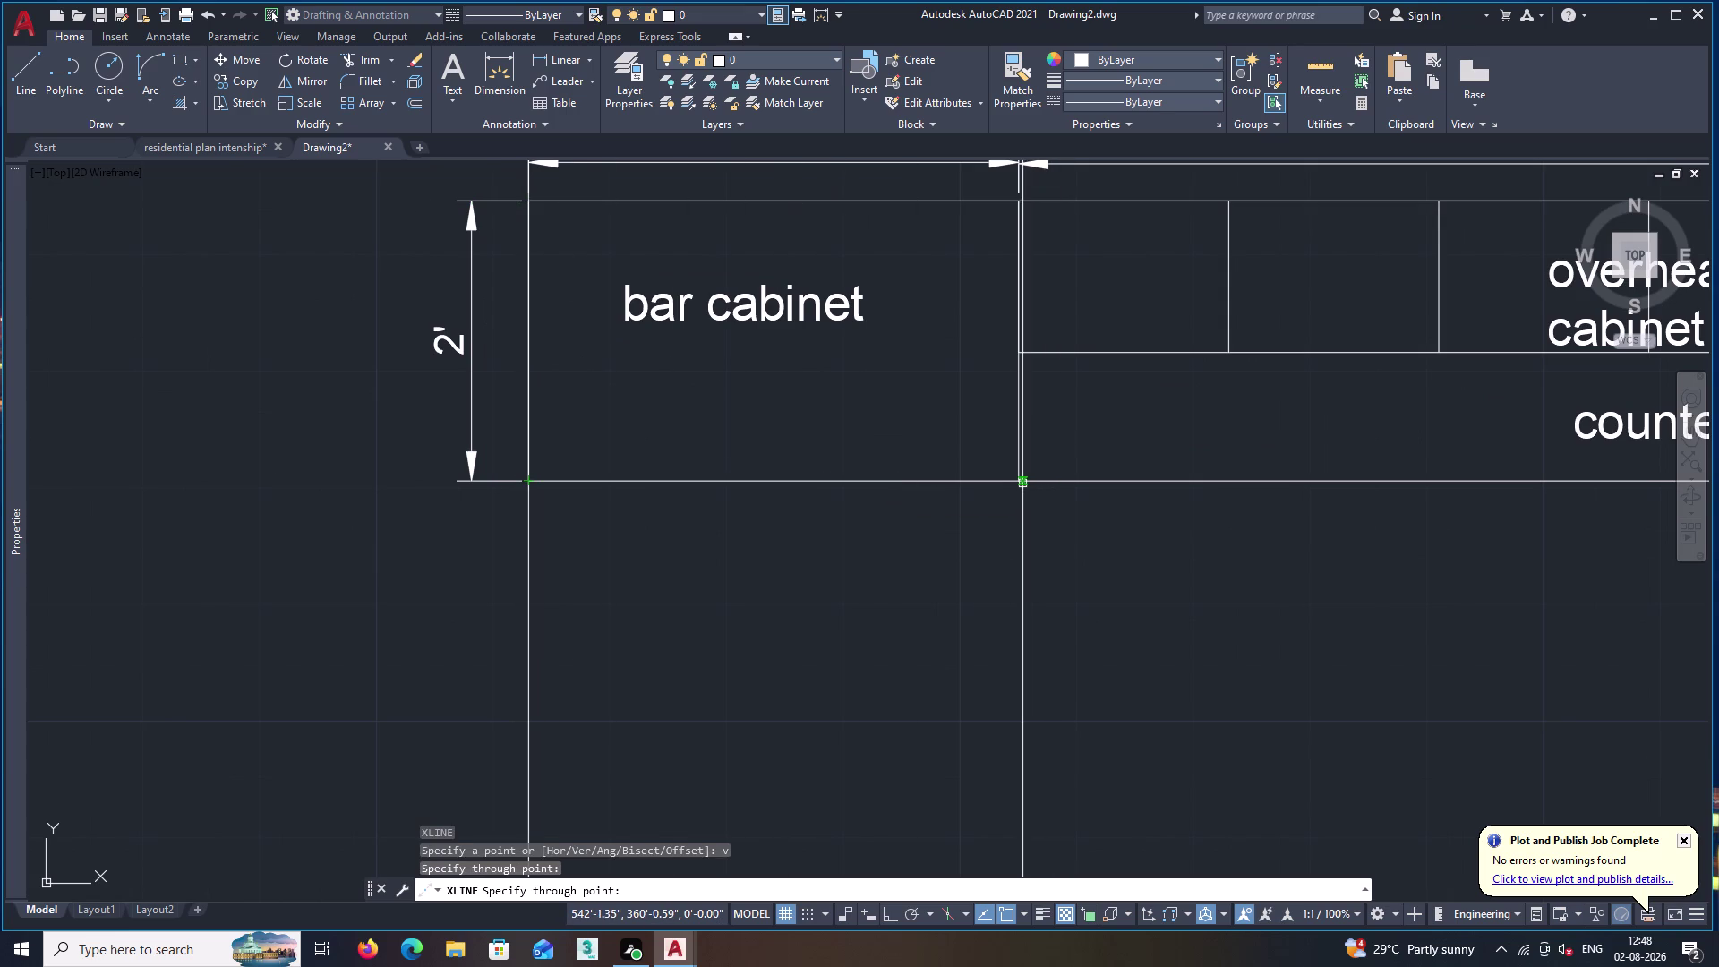
click(1018, 482)
middle_drag(1106, 443, 434, 584)
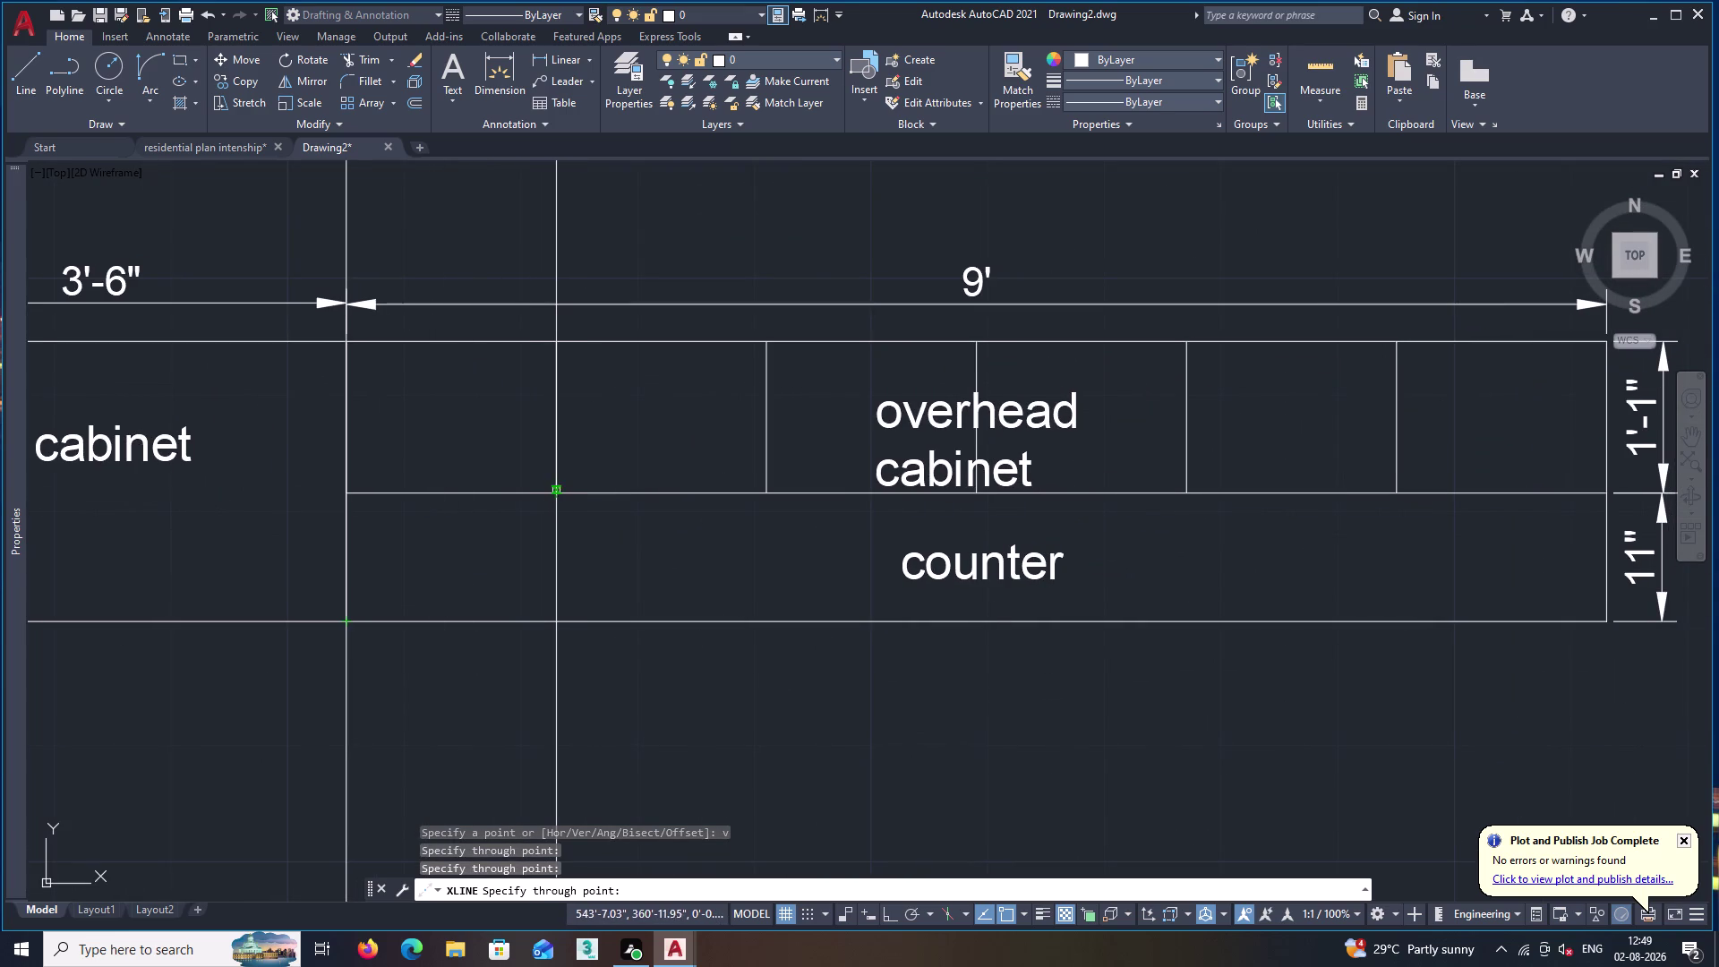
click(556, 490)
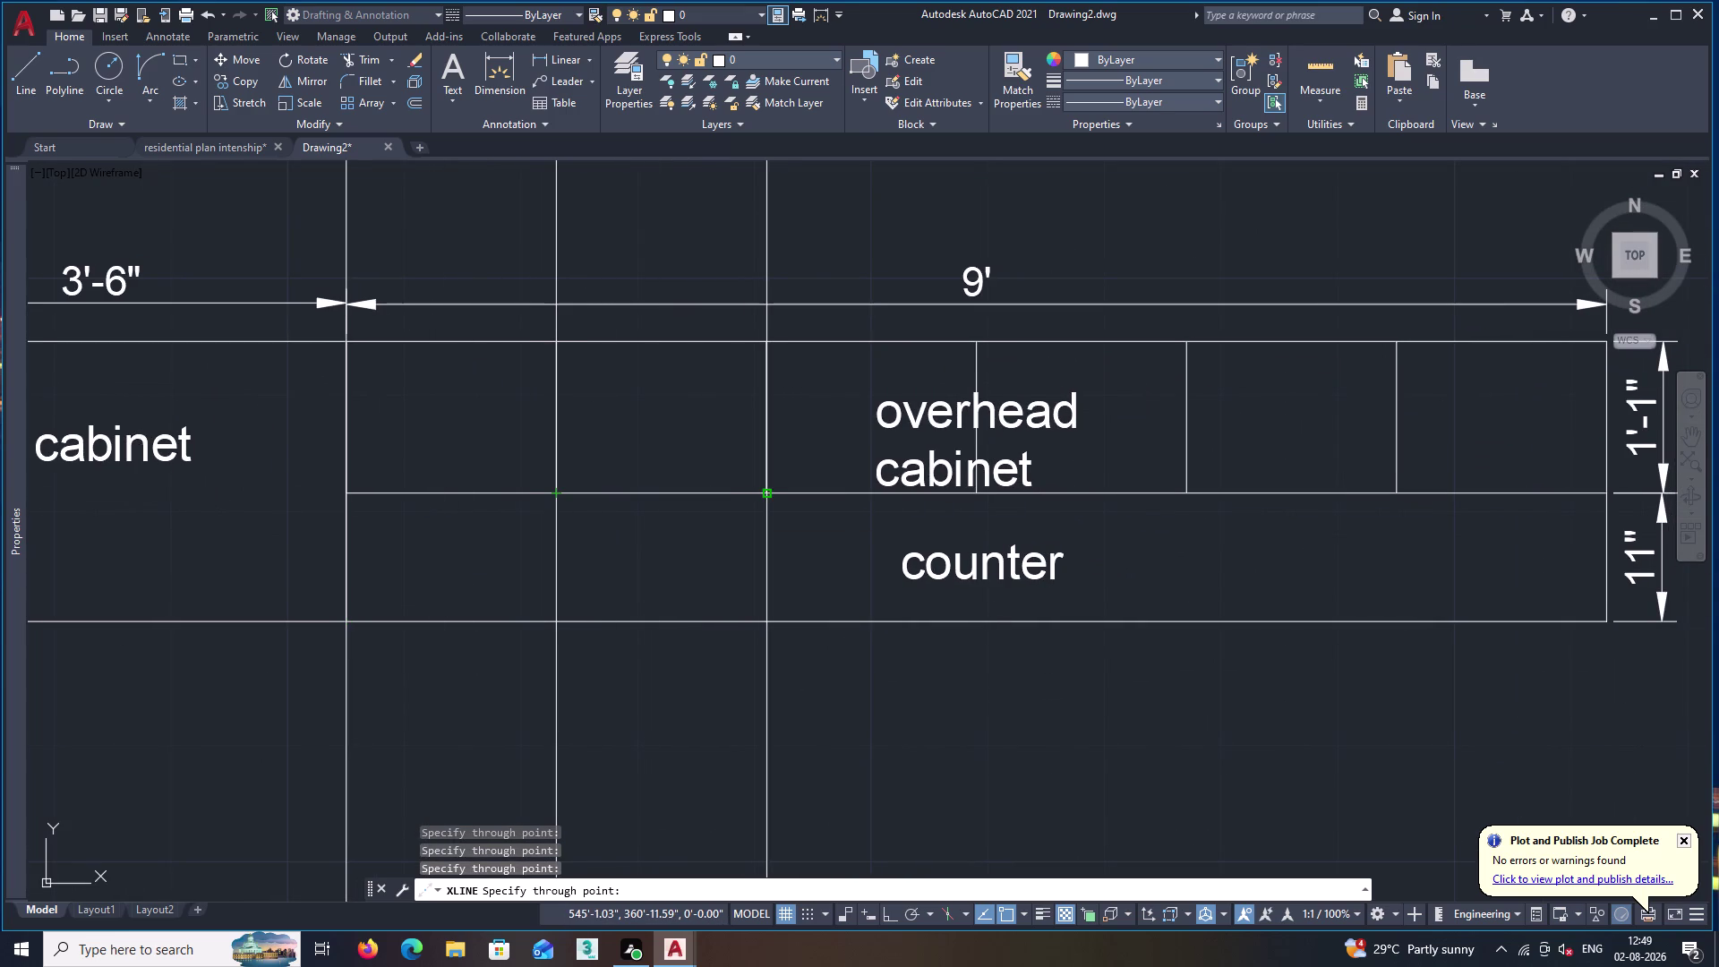
click(770, 492)
click(980, 491)
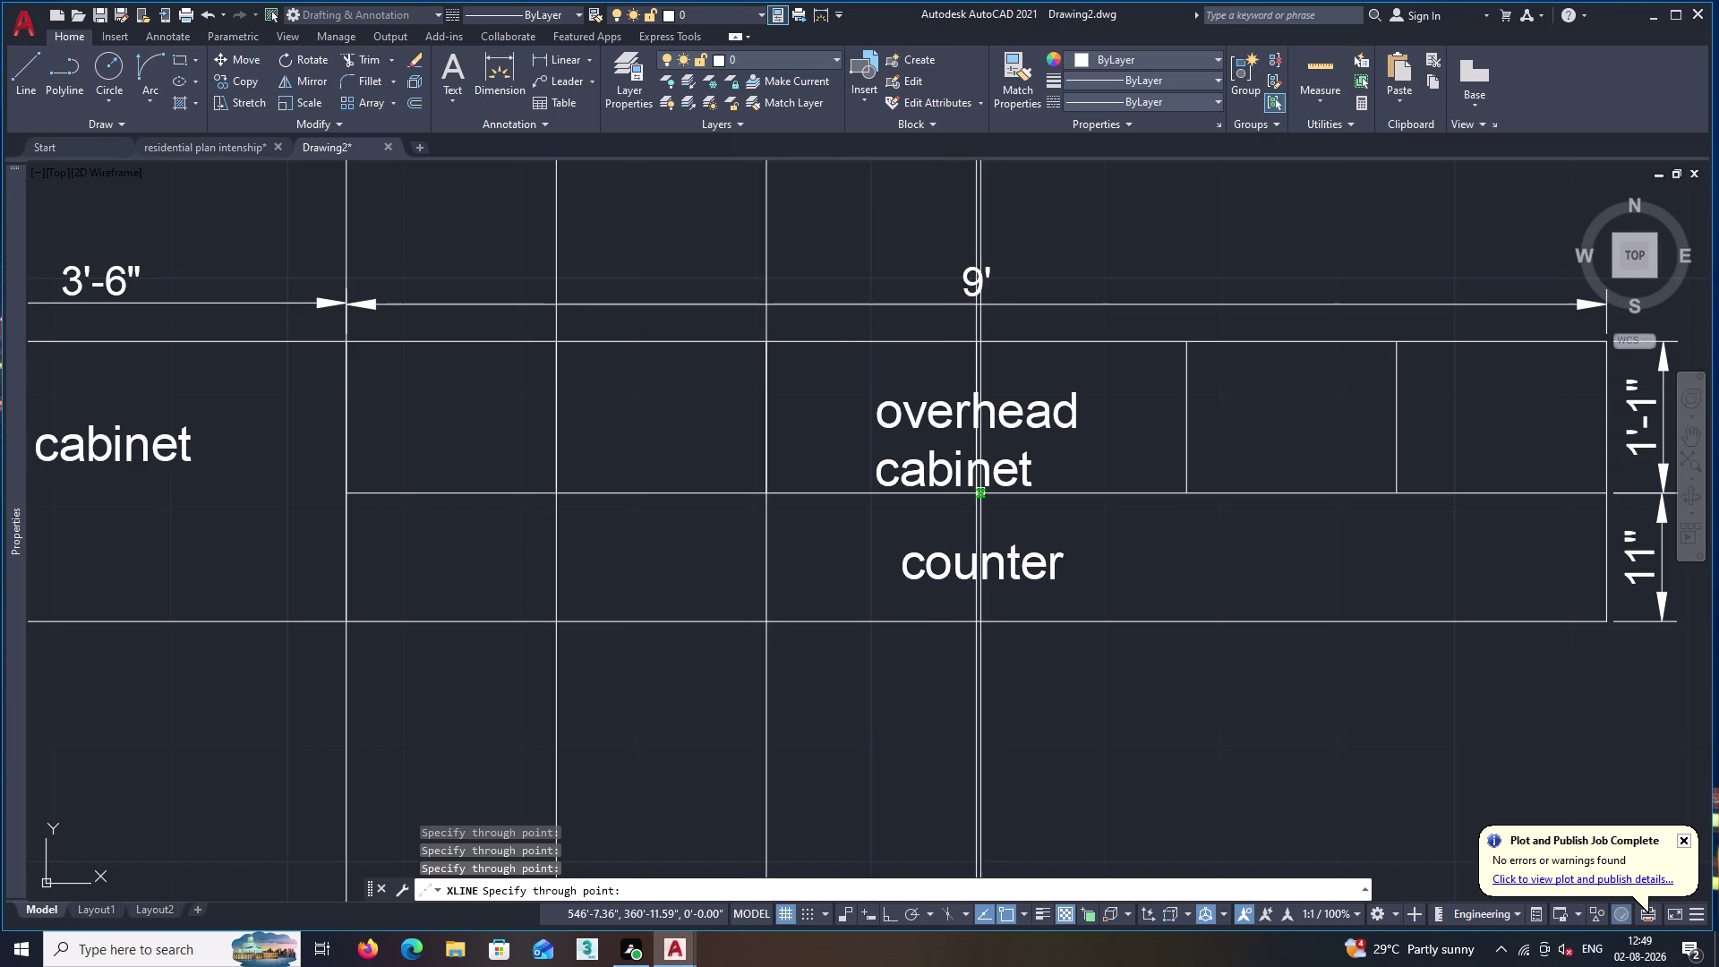
Add vertical construction lines at the last partition and the unit's right end.
middle_drag(1122, 558, 466, 591)
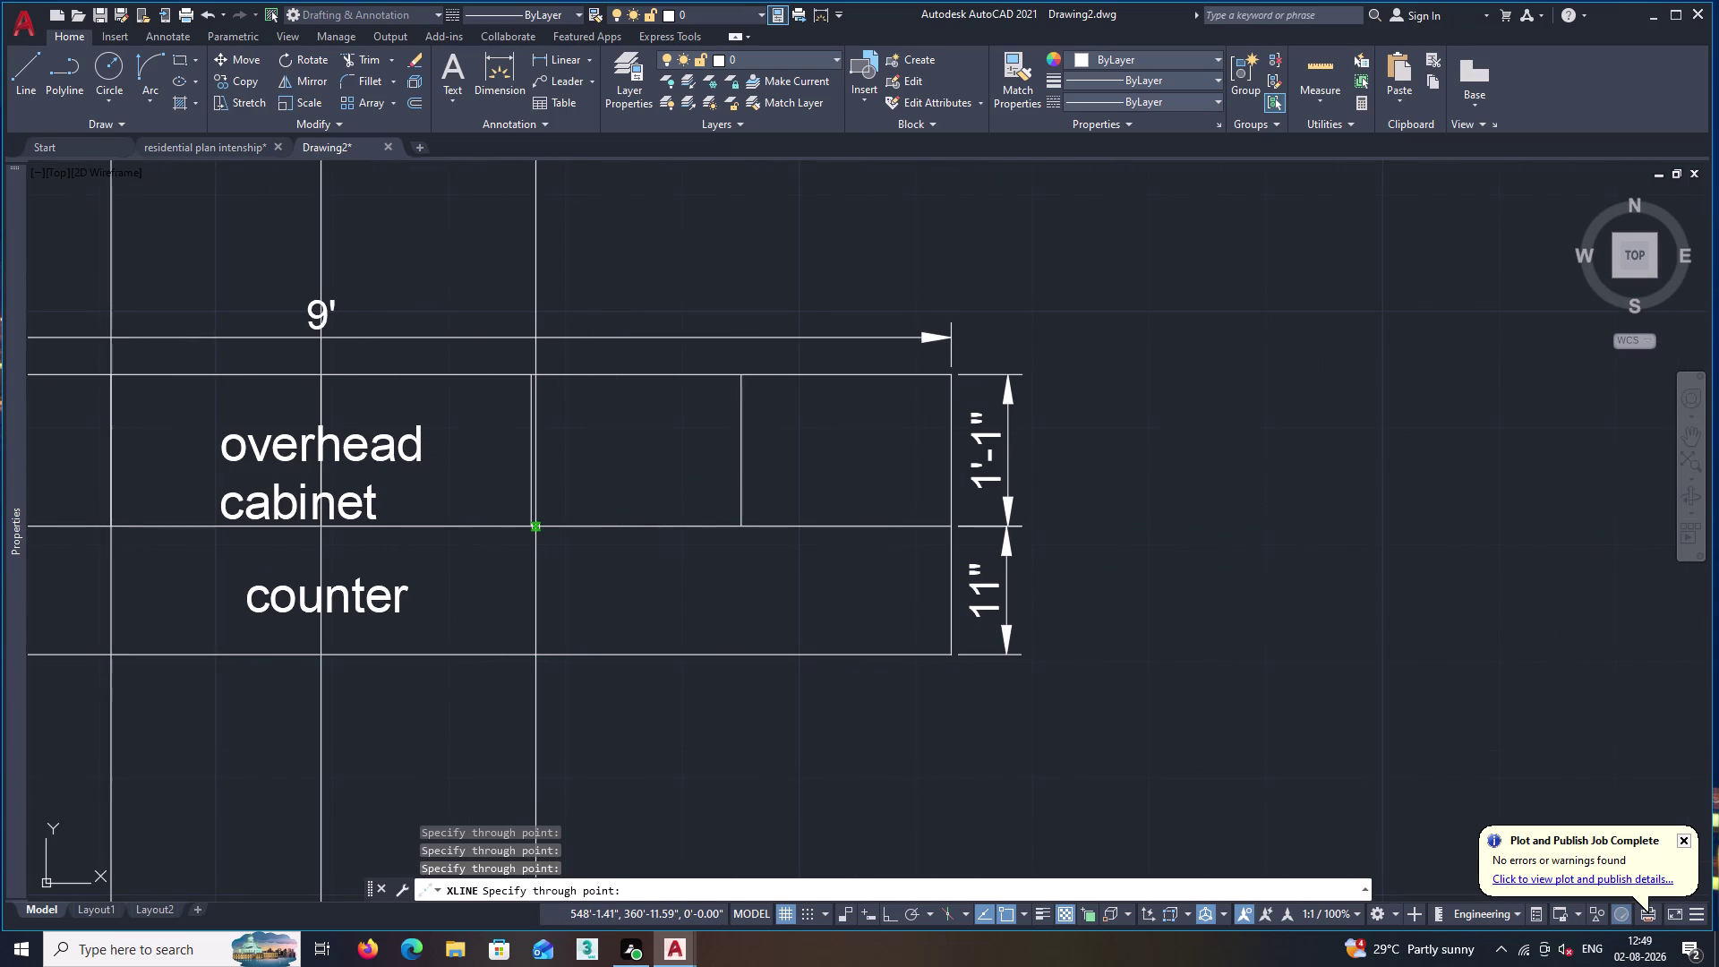
click(530, 525)
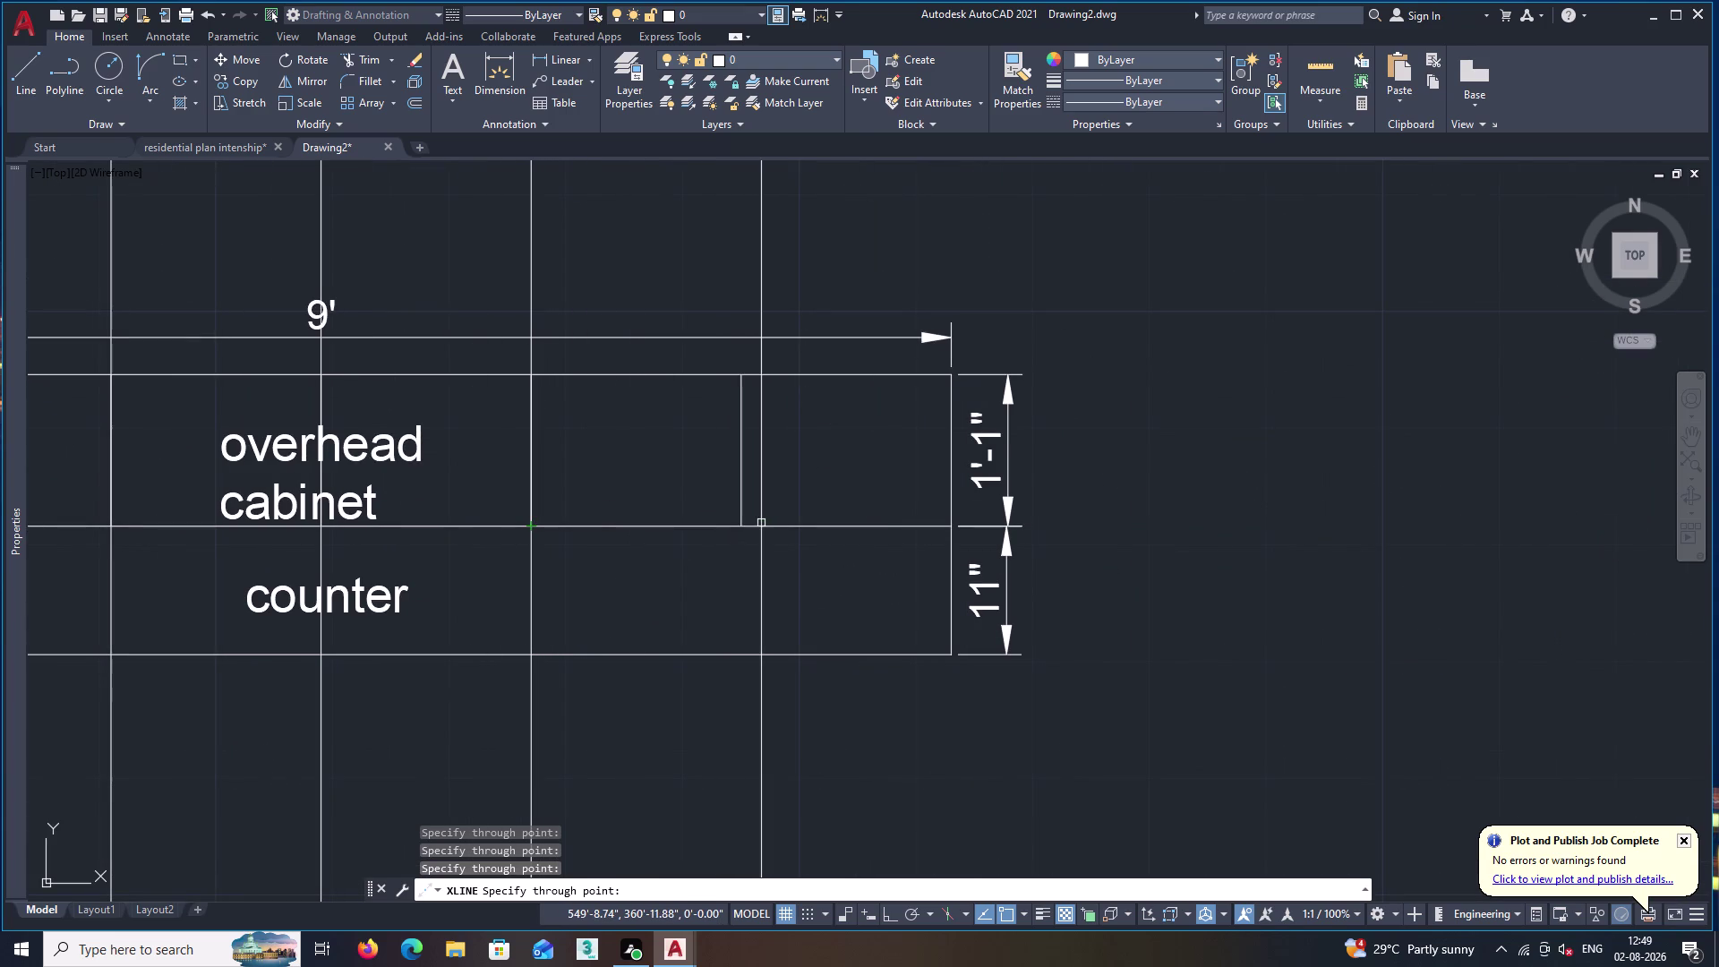
click(738, 525)
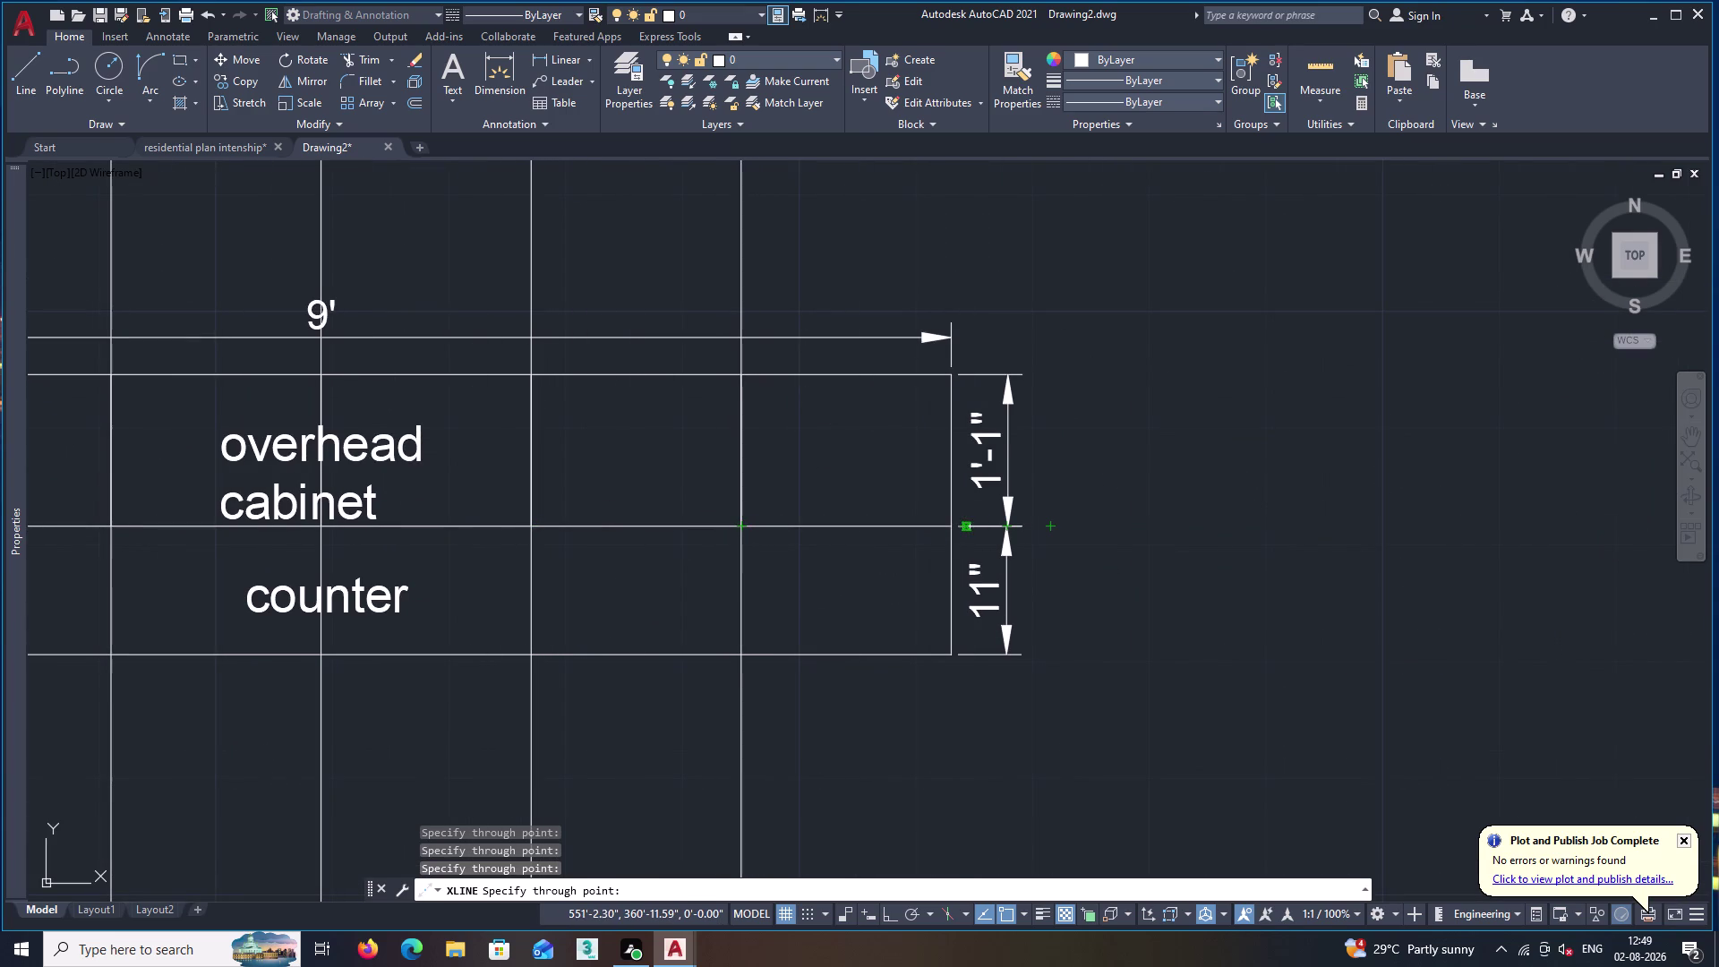
click(948, 526)
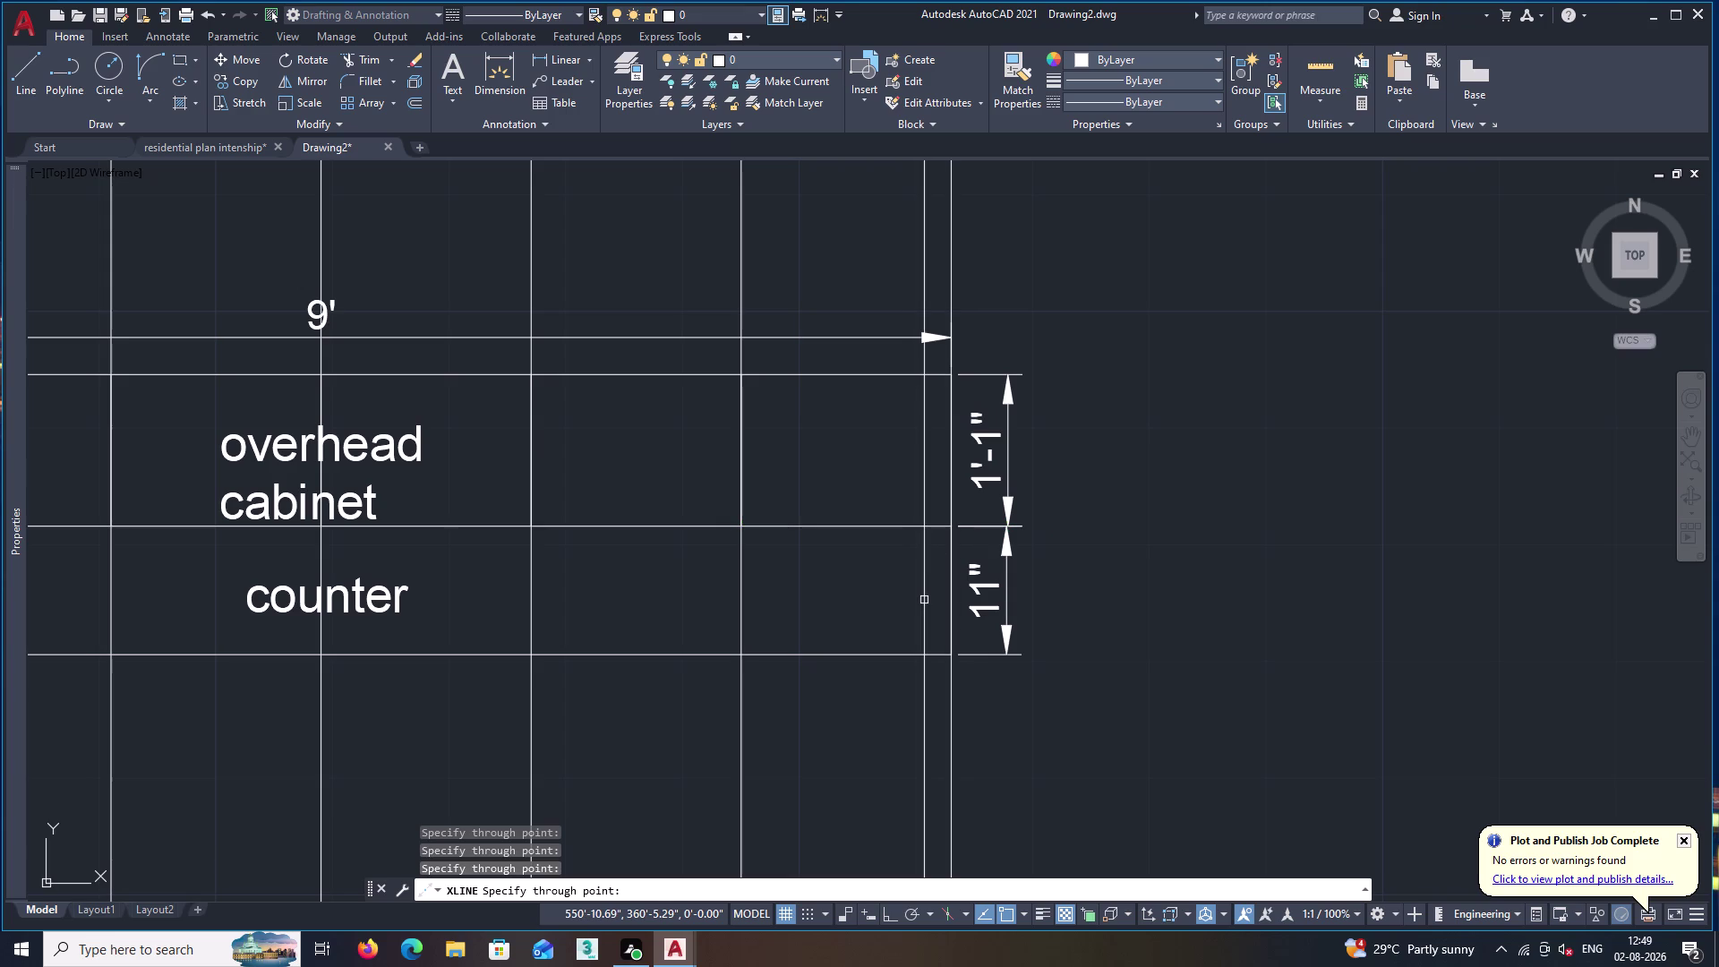
key(space)
scroll(down, 3)
scroll(up, 3)
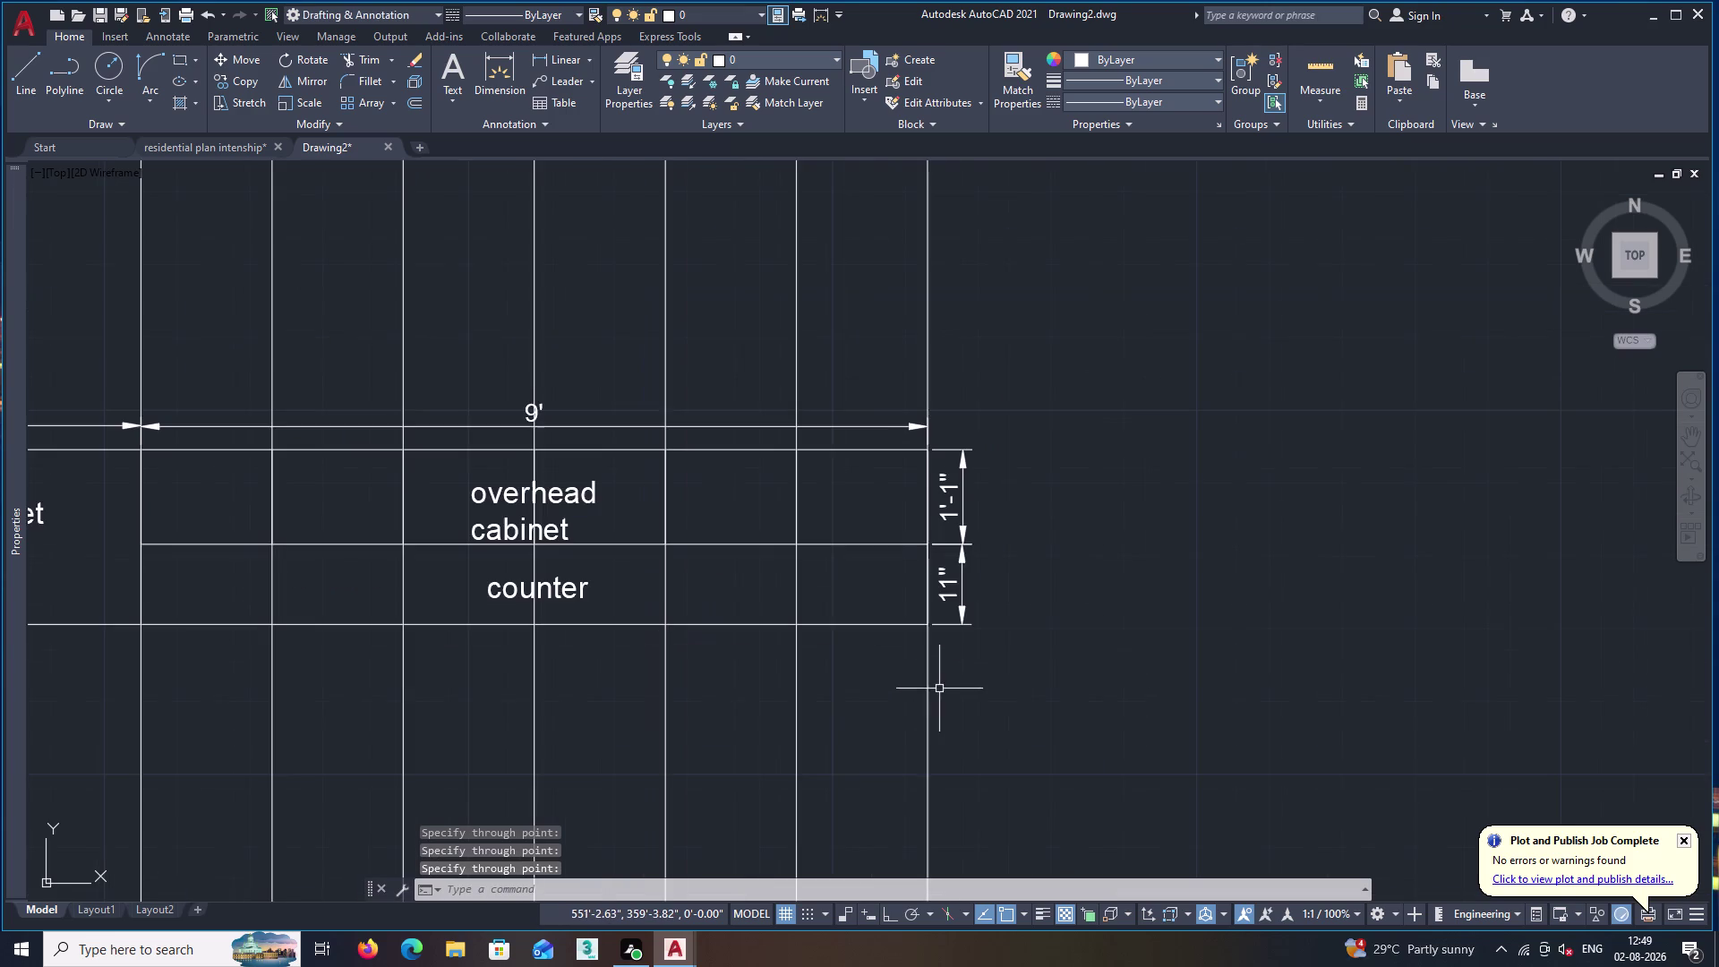
middle_drag(814, 766, 1147, 519)
scroll(down, 3)
middle_drag(652, 657, 800, 627)
key(l)
key(Return)
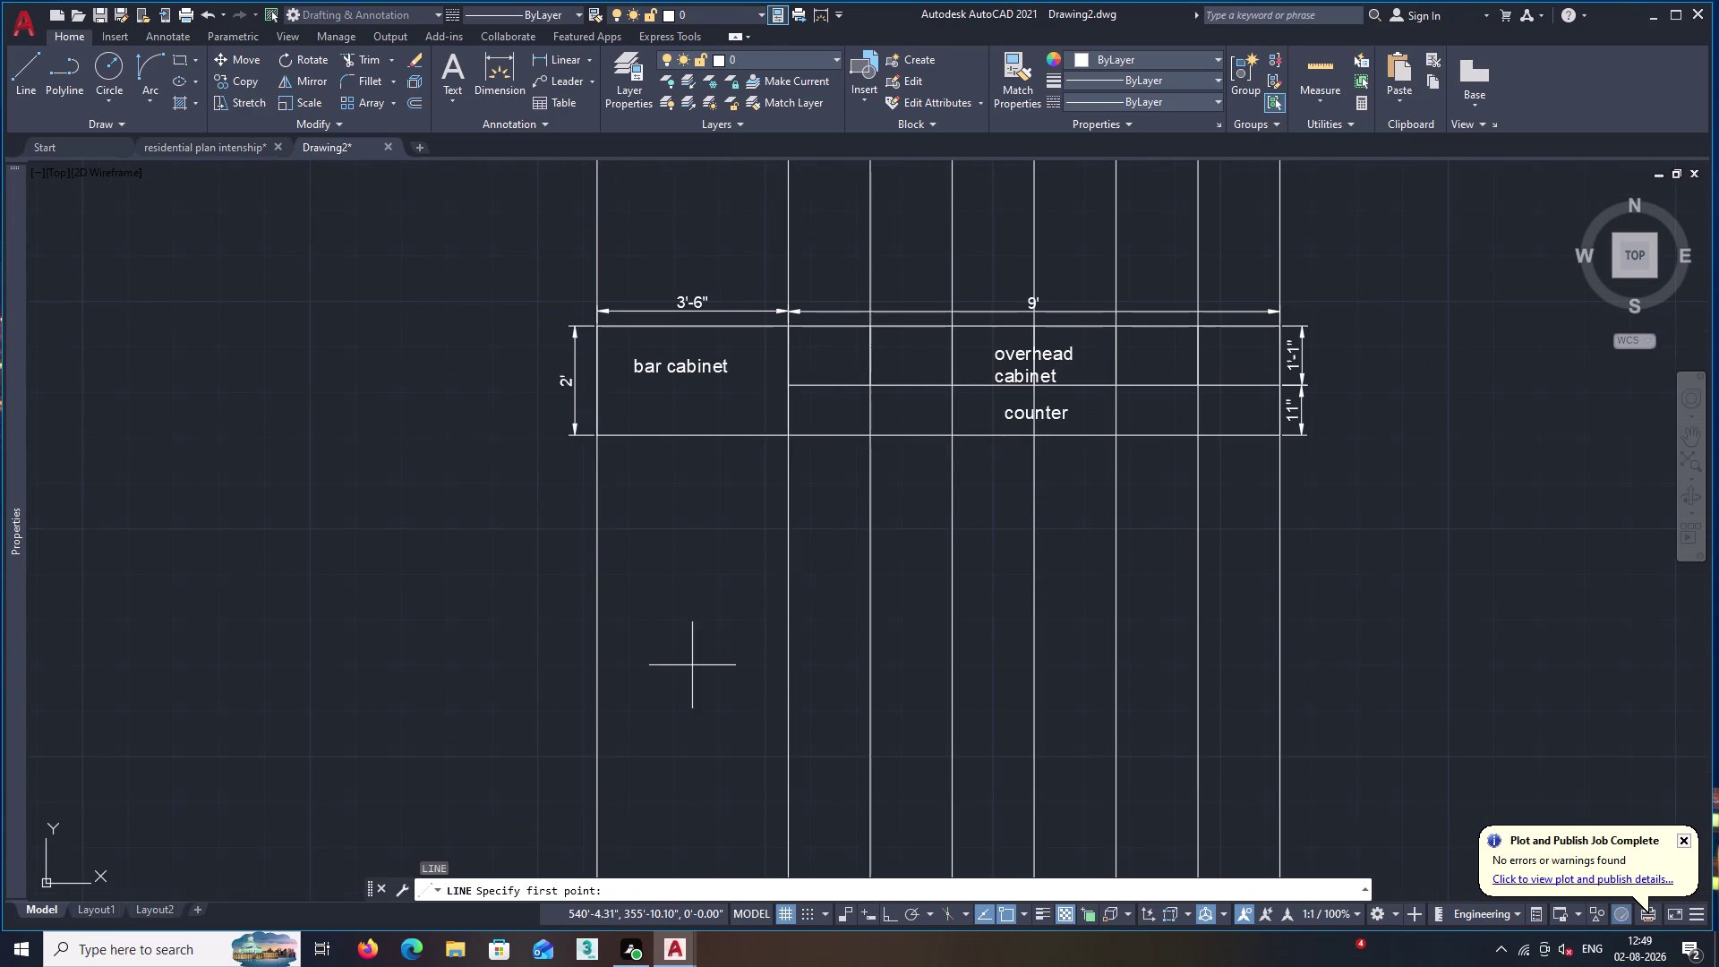
Draw the elevation's horizontal top edge below the plan with Ortho on.
click(560, 692)
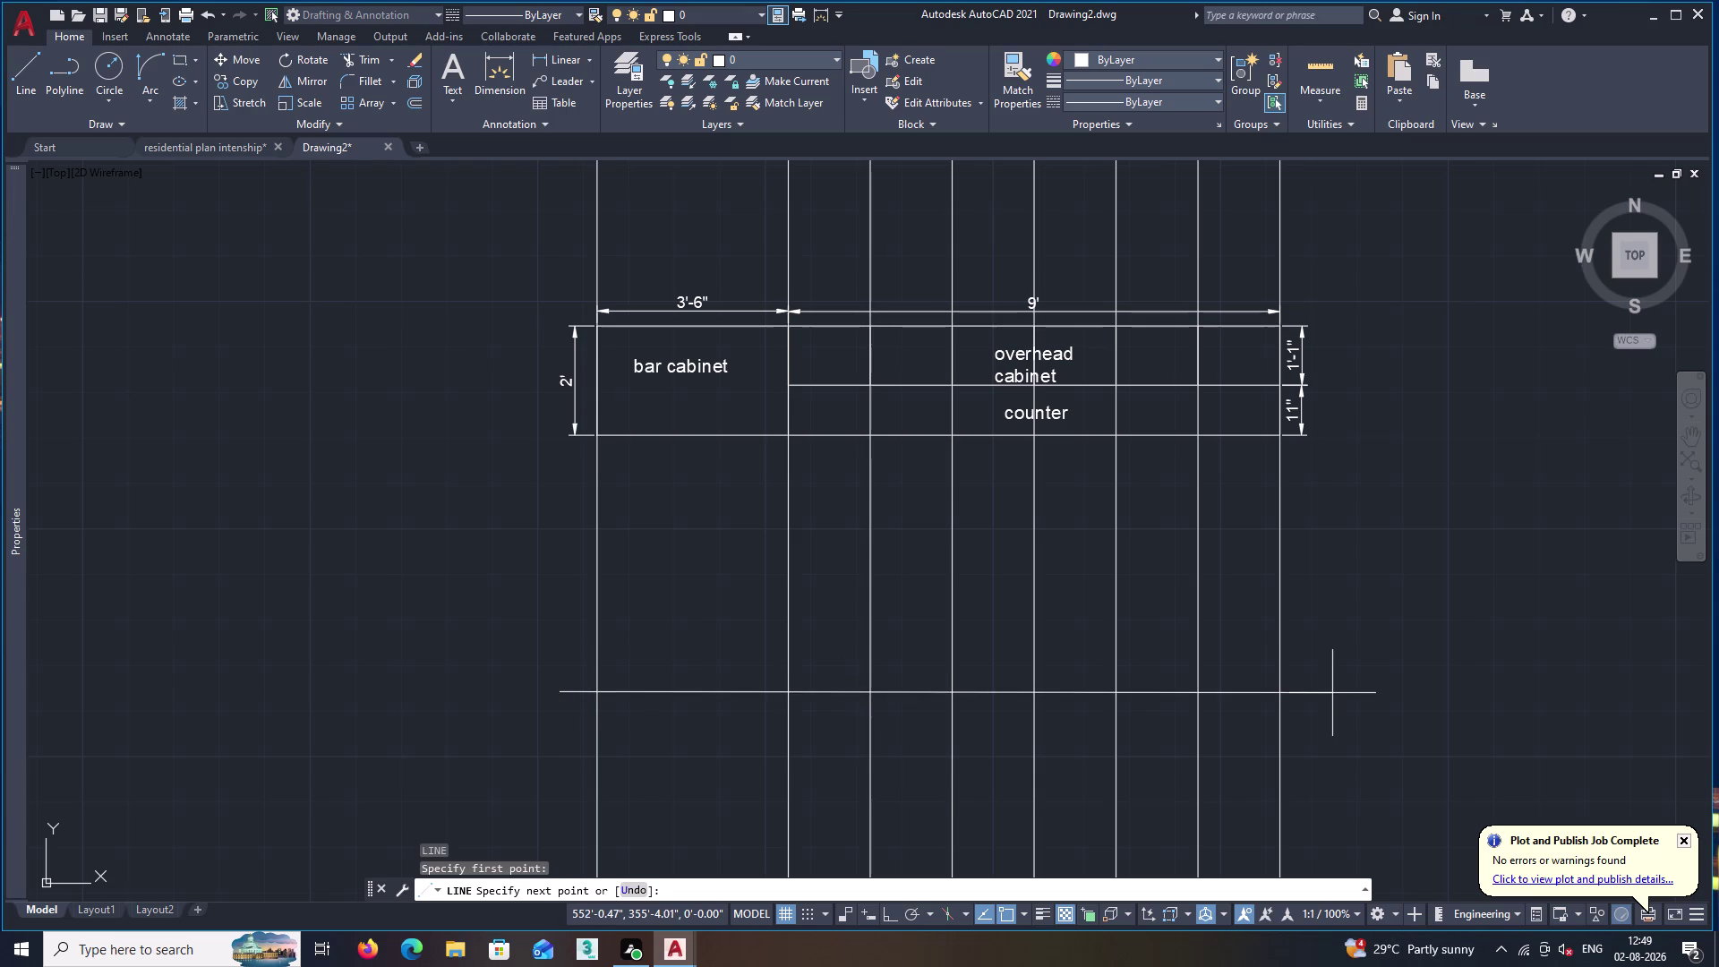
key(Escape)
key(l)
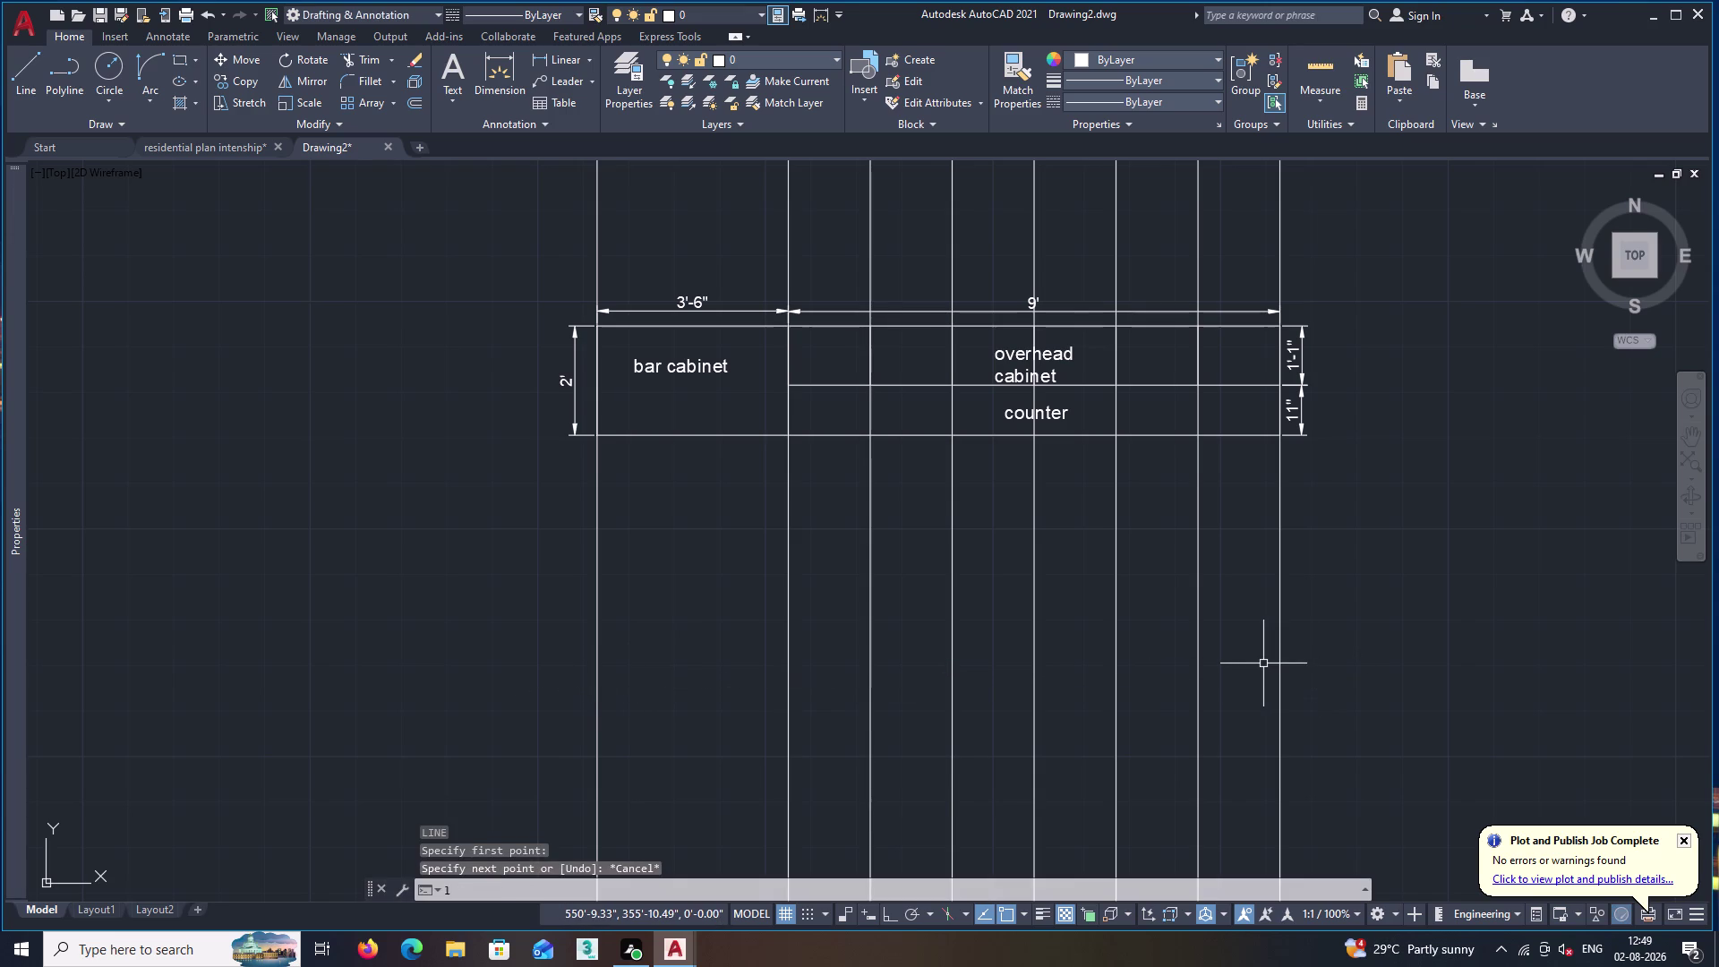
key(Return)
key(F8)
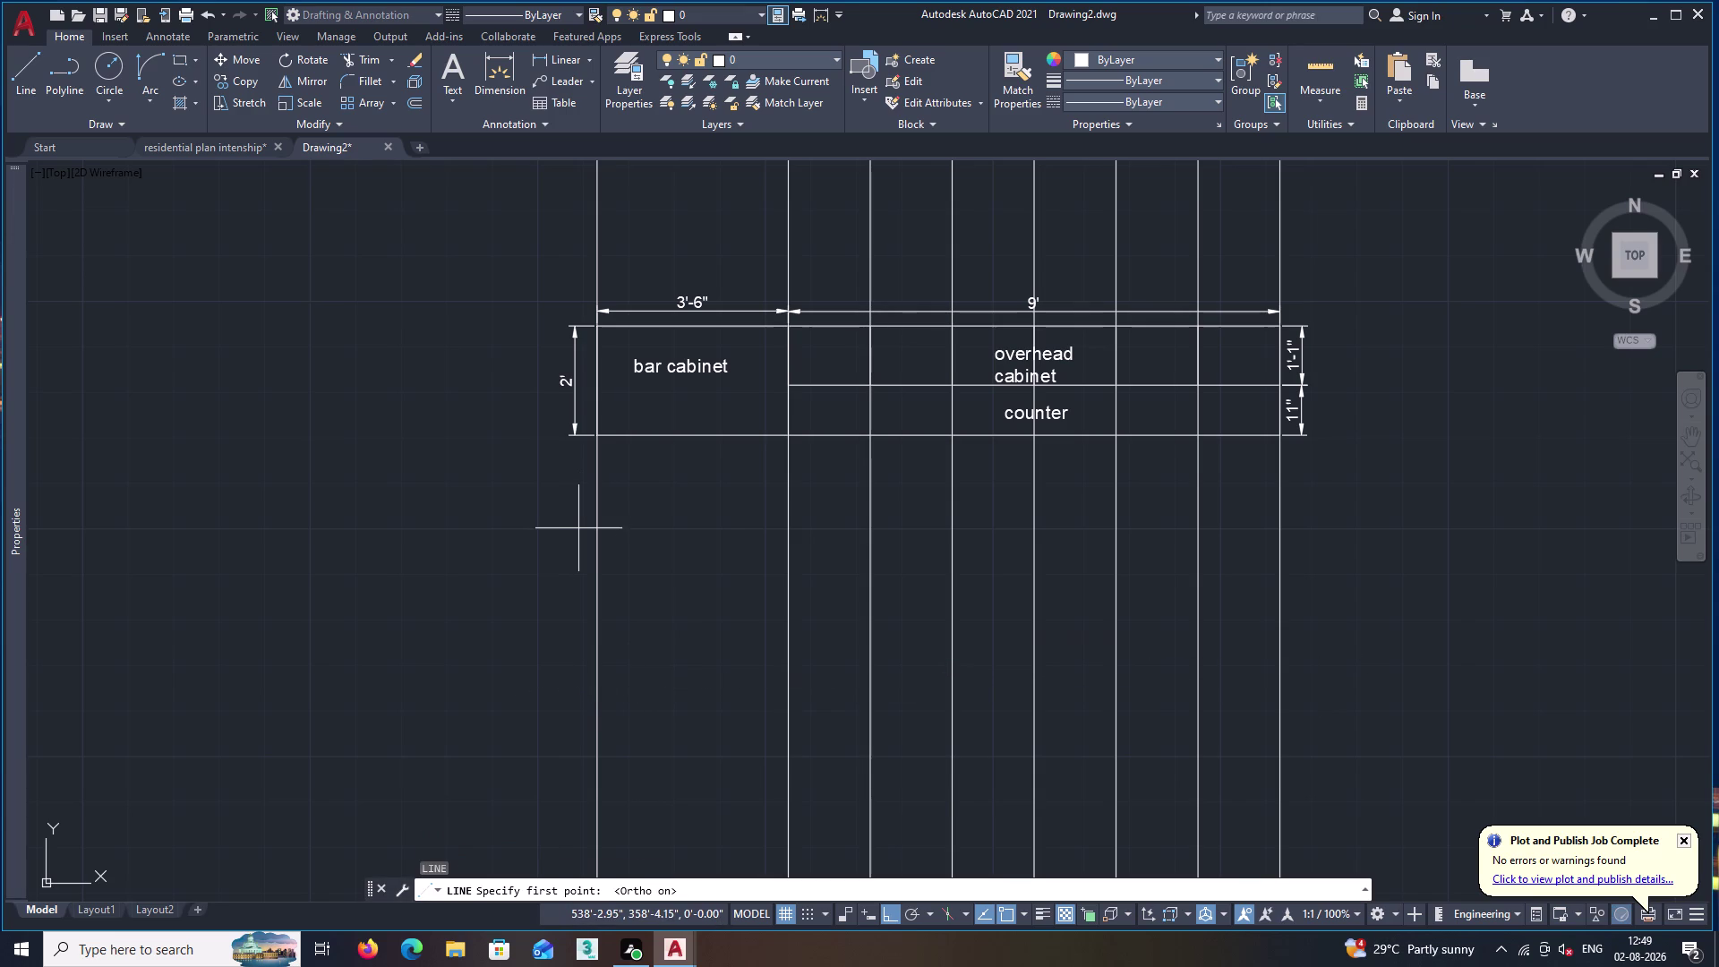
click(581, 535)
click(1318, 580)
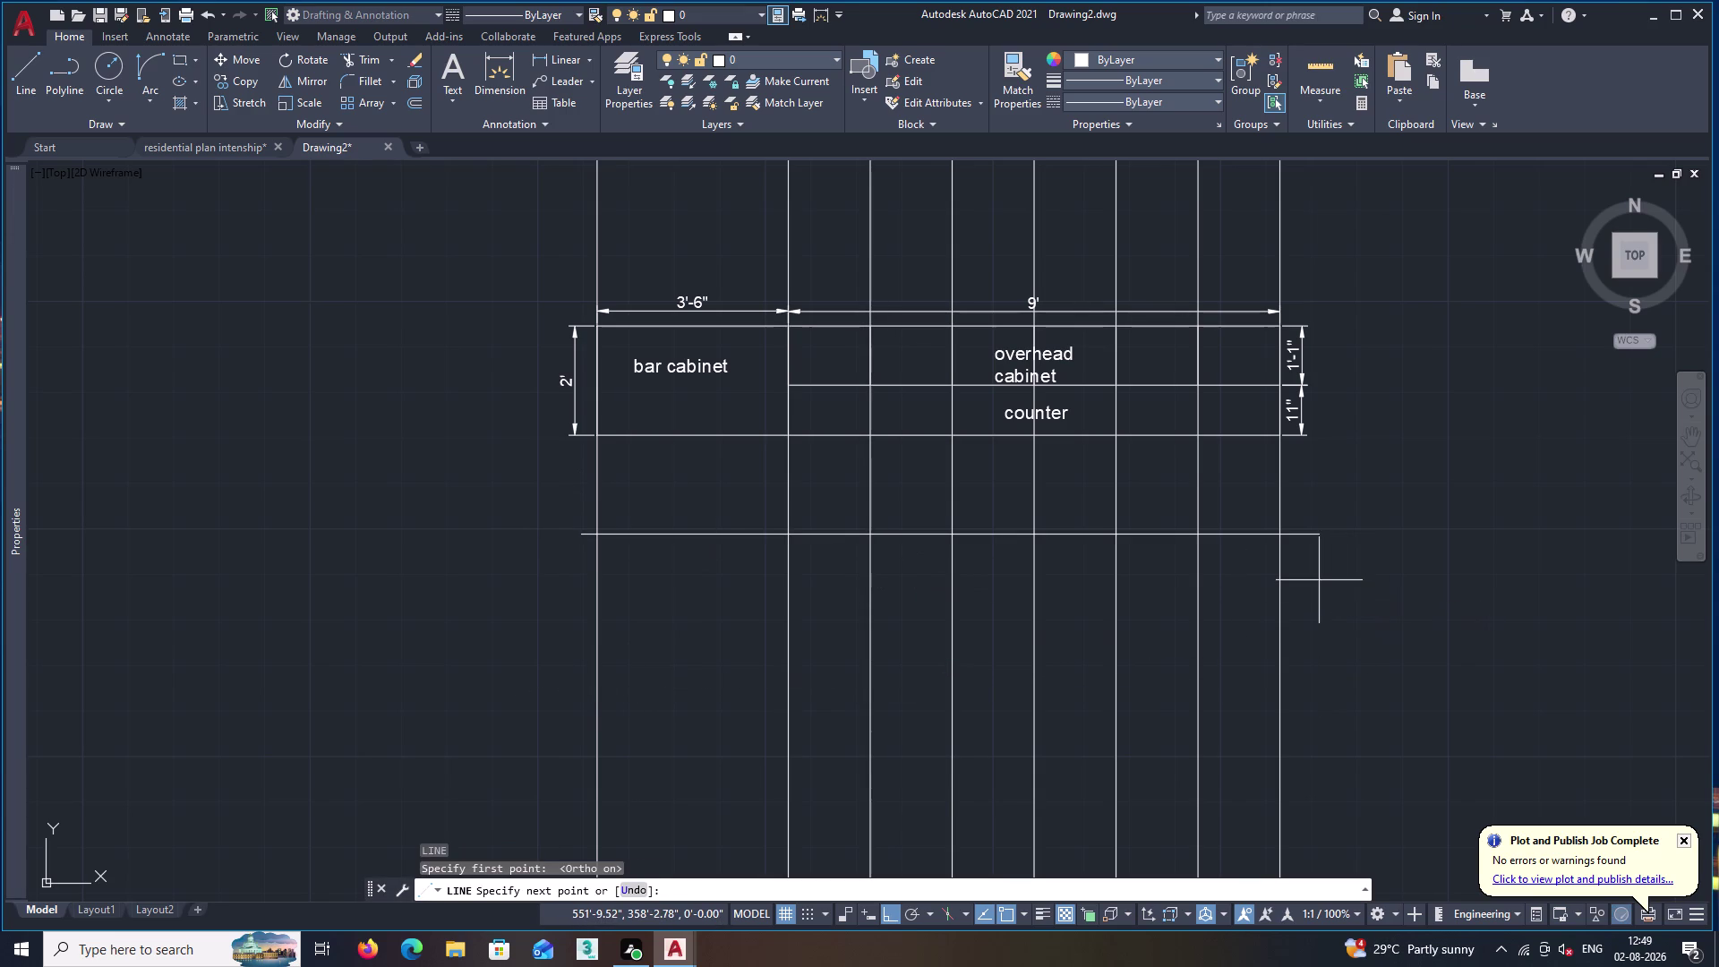
key(space)
Trim the edge's overhangs and the construction lines between the views and above the plan.
text(tr)
key(space)
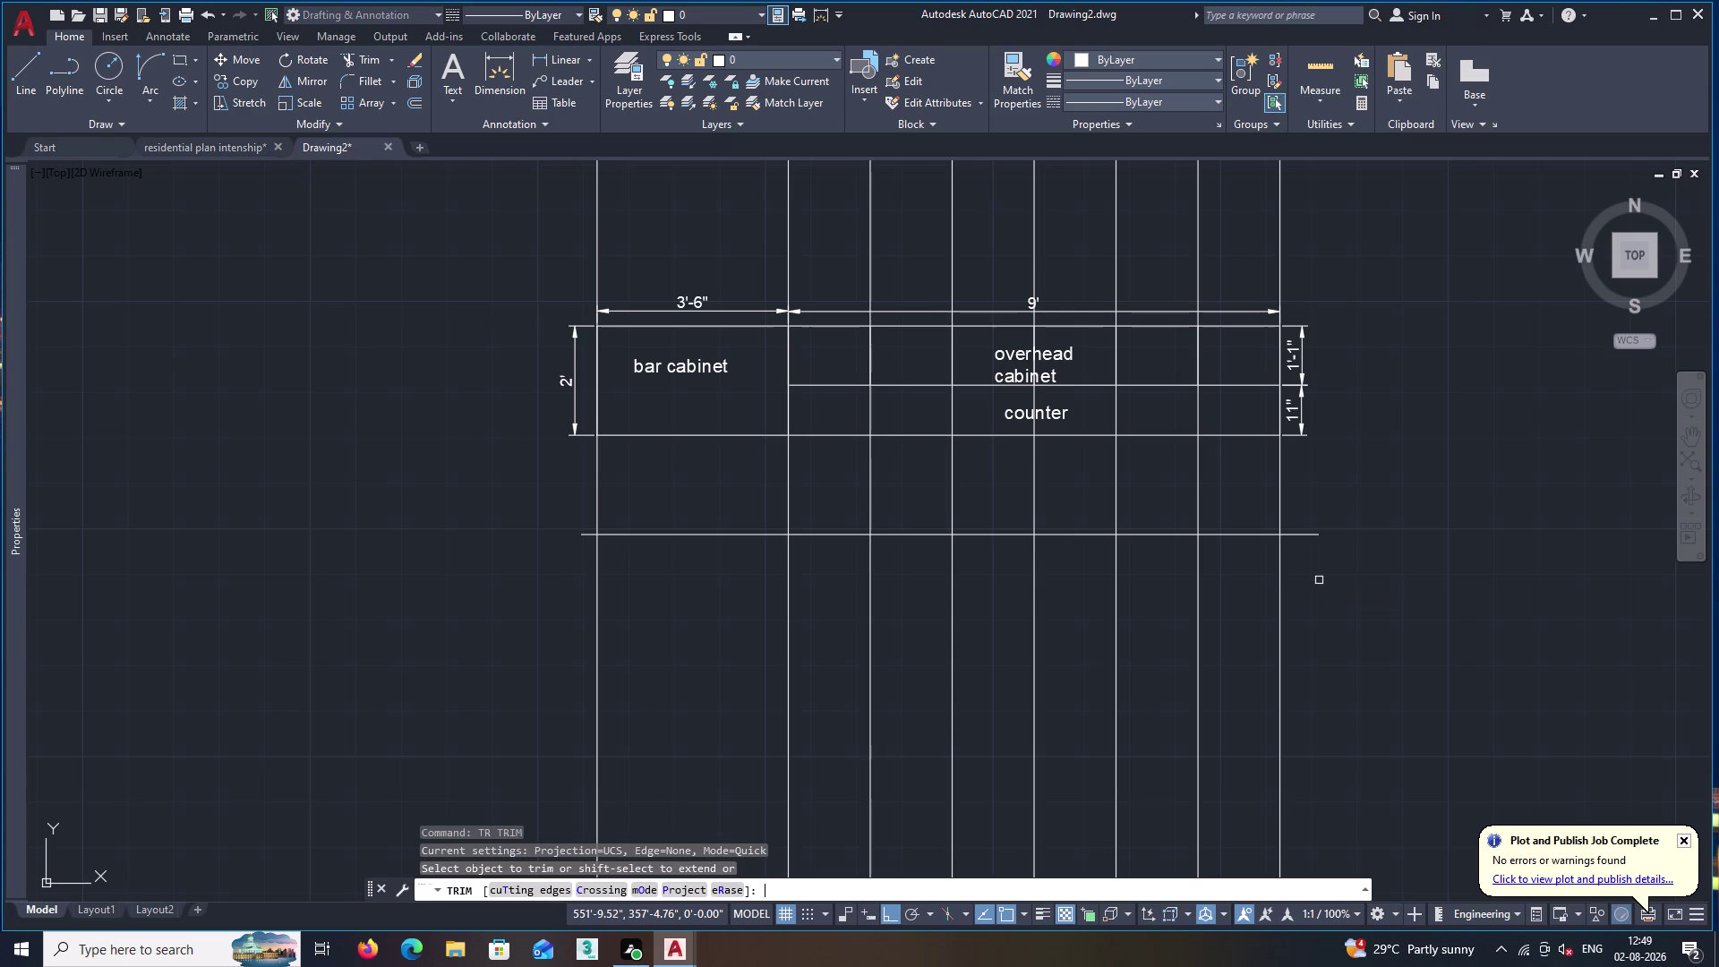
click(1311, 533)
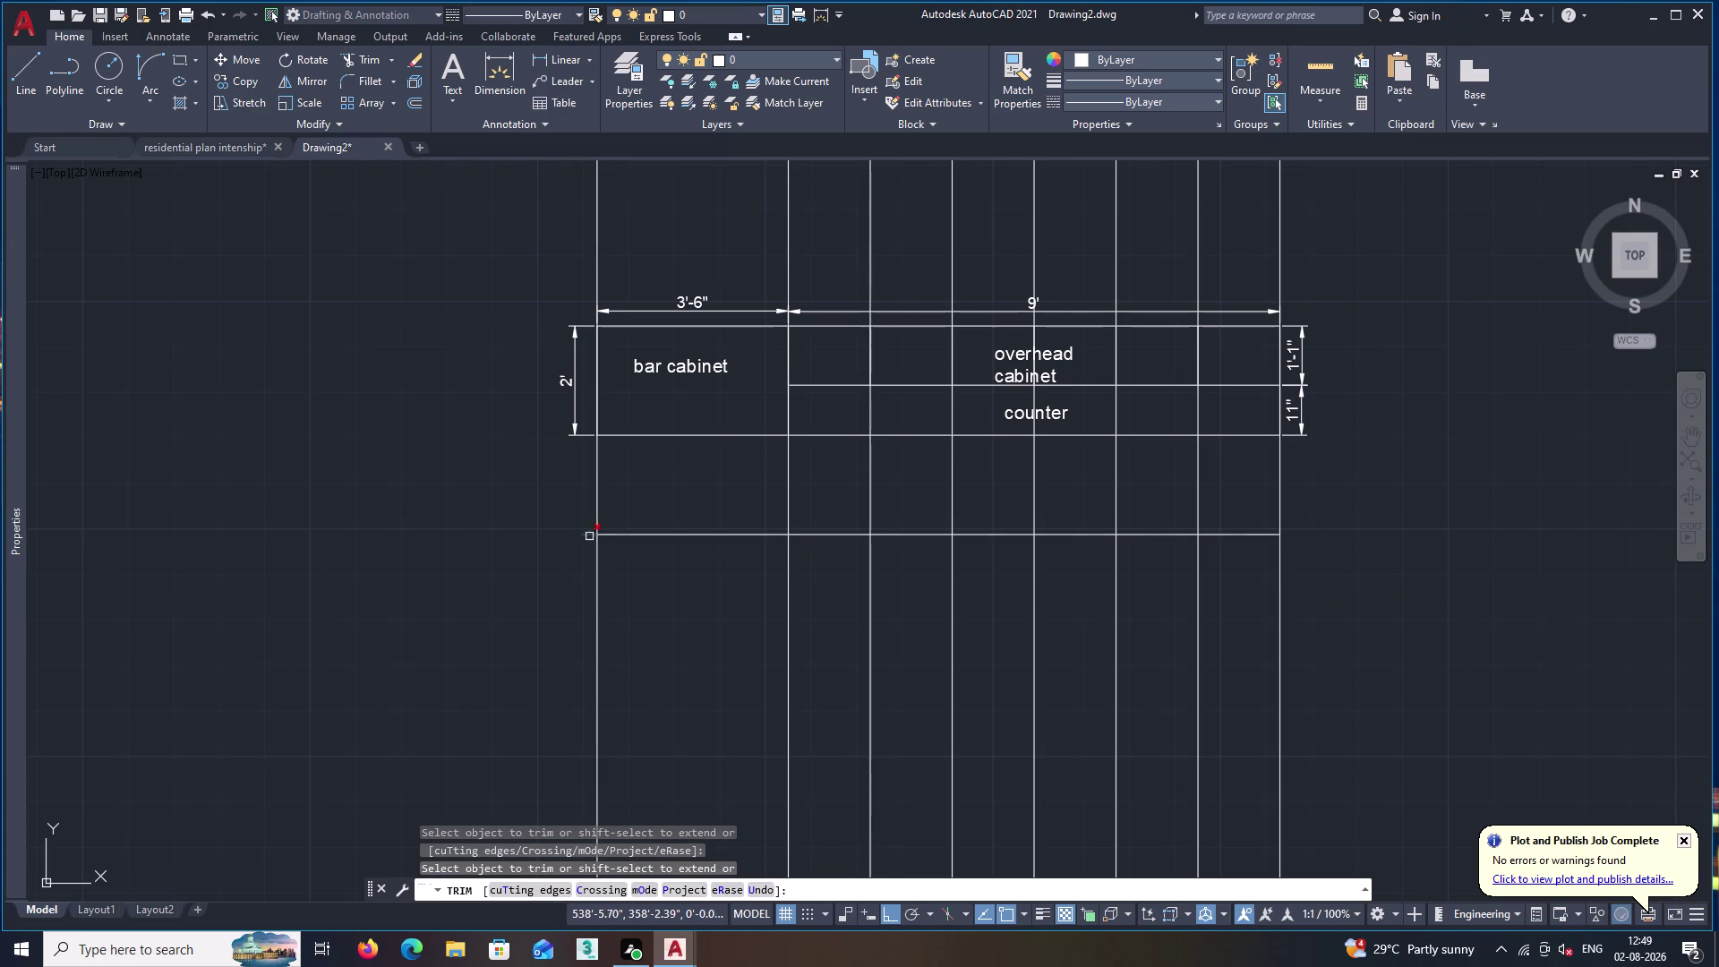
click(585, 538)
click(589, 522)
click(577, 496)
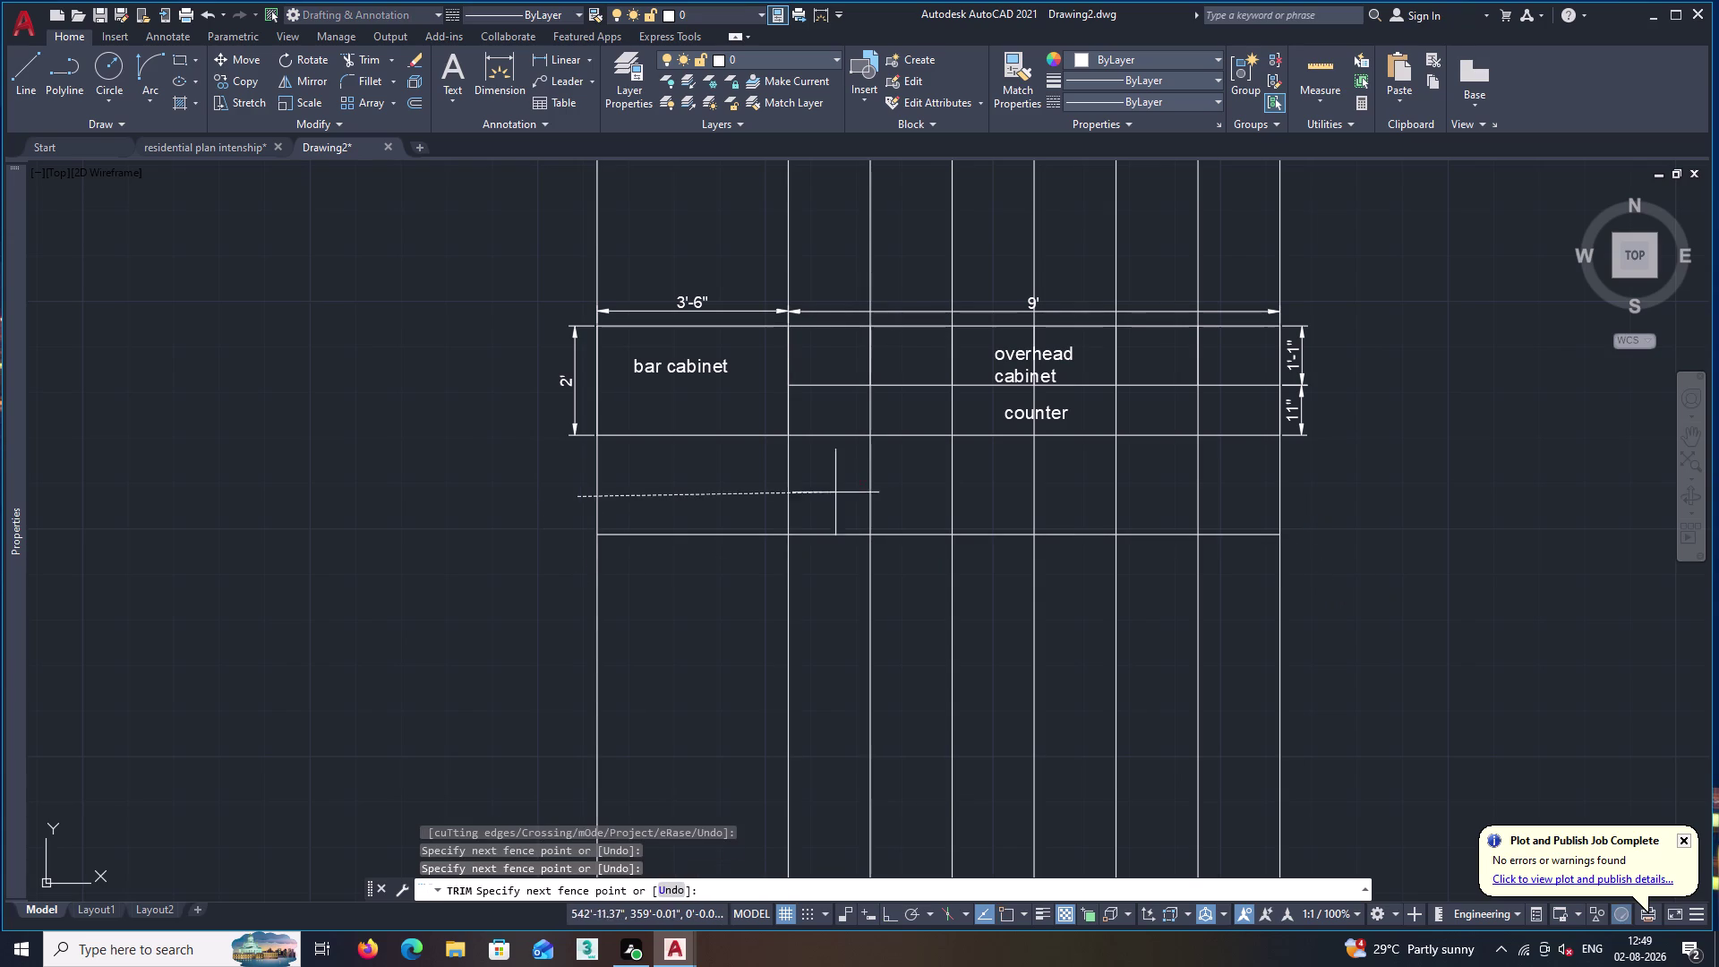
click(1339, 481)
key(space)
click(1351, 258)
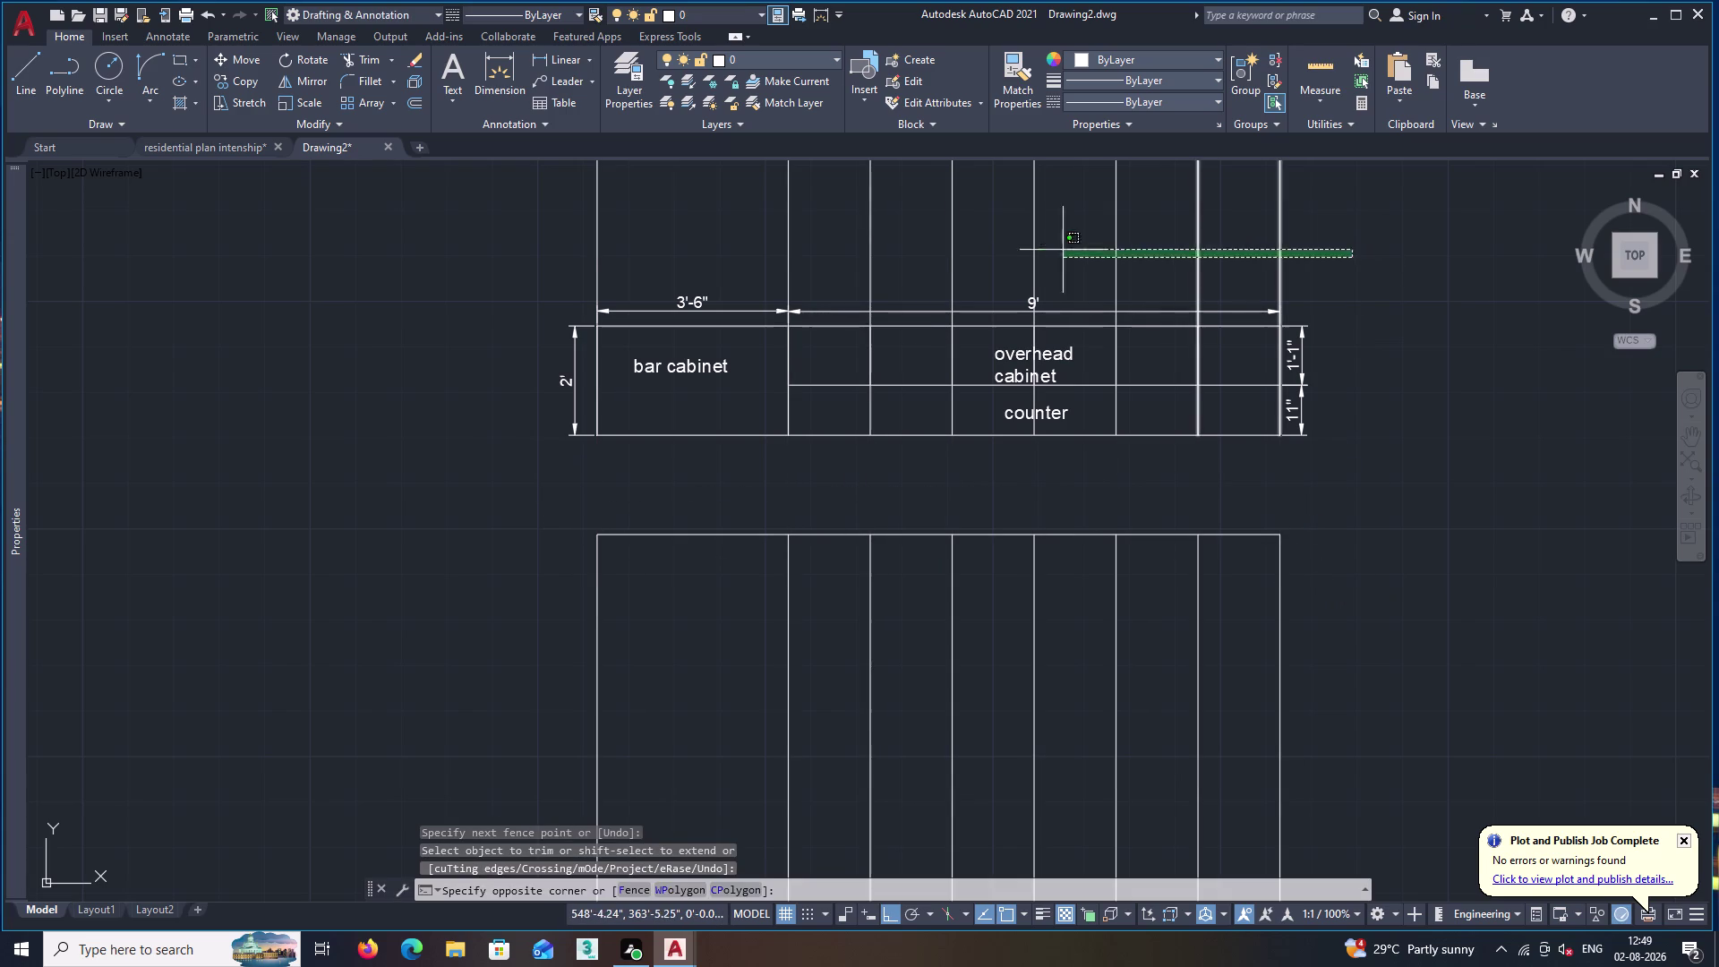
click(514, 236)
key(Delete)
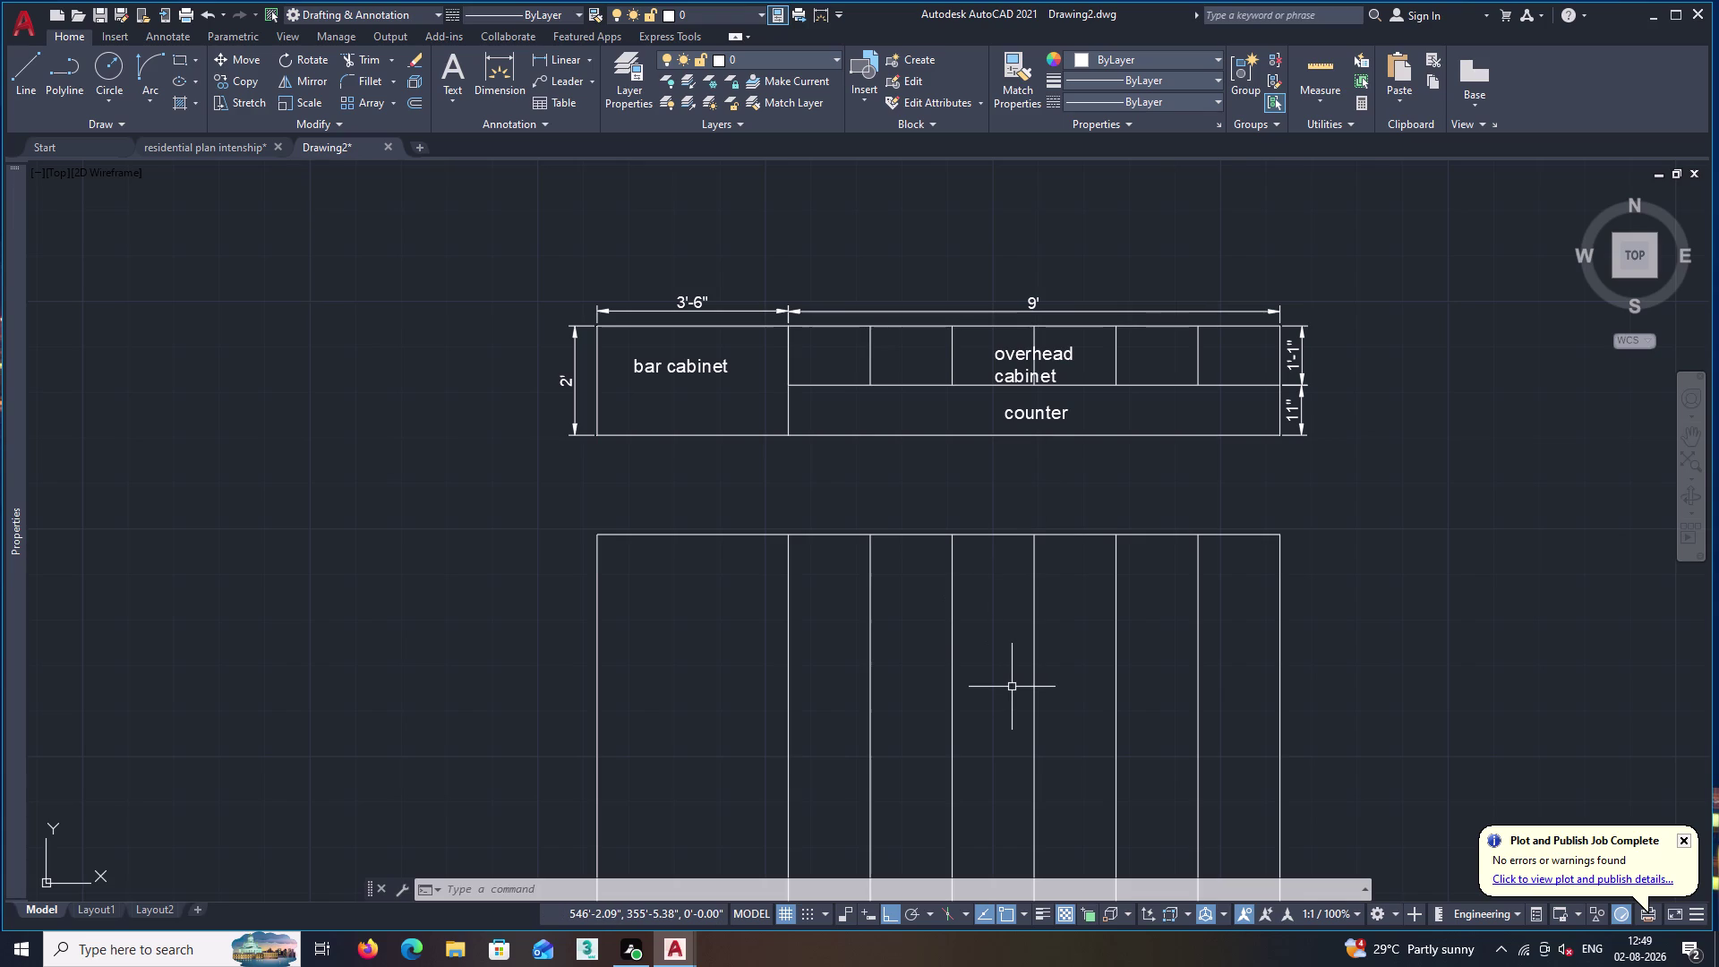
Offset the elevation's top edge 10' downward to form its bottom edge.
key(o)
key(Return)
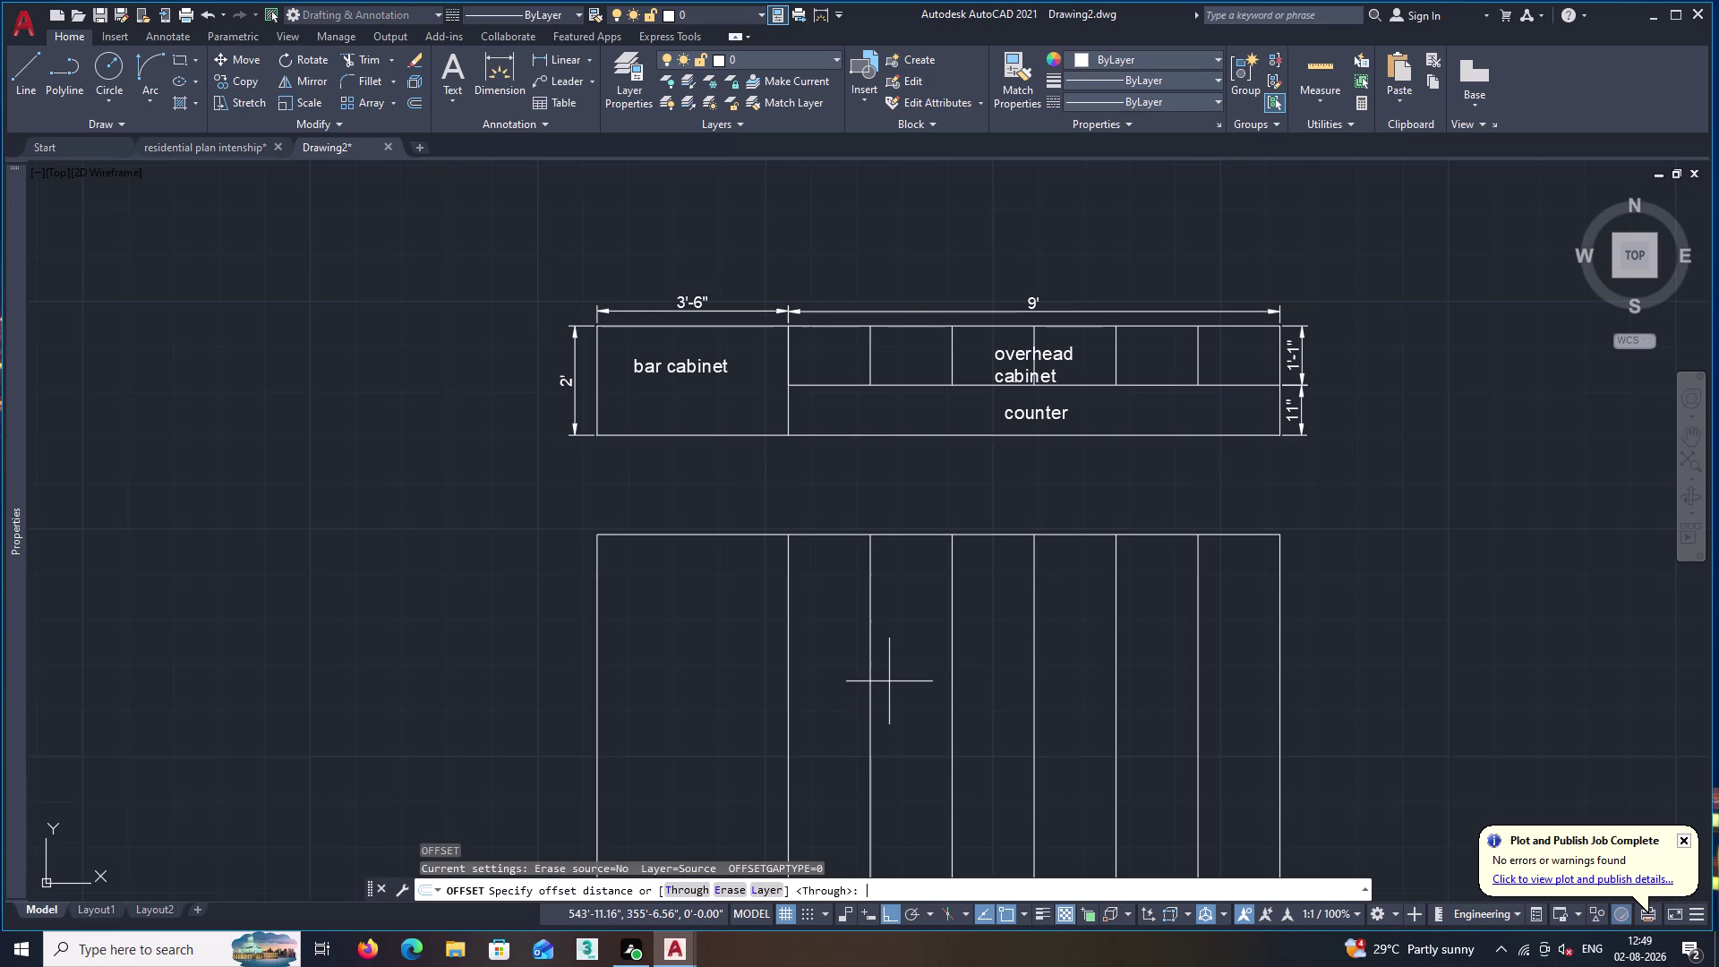
text(10;')
key(Return)
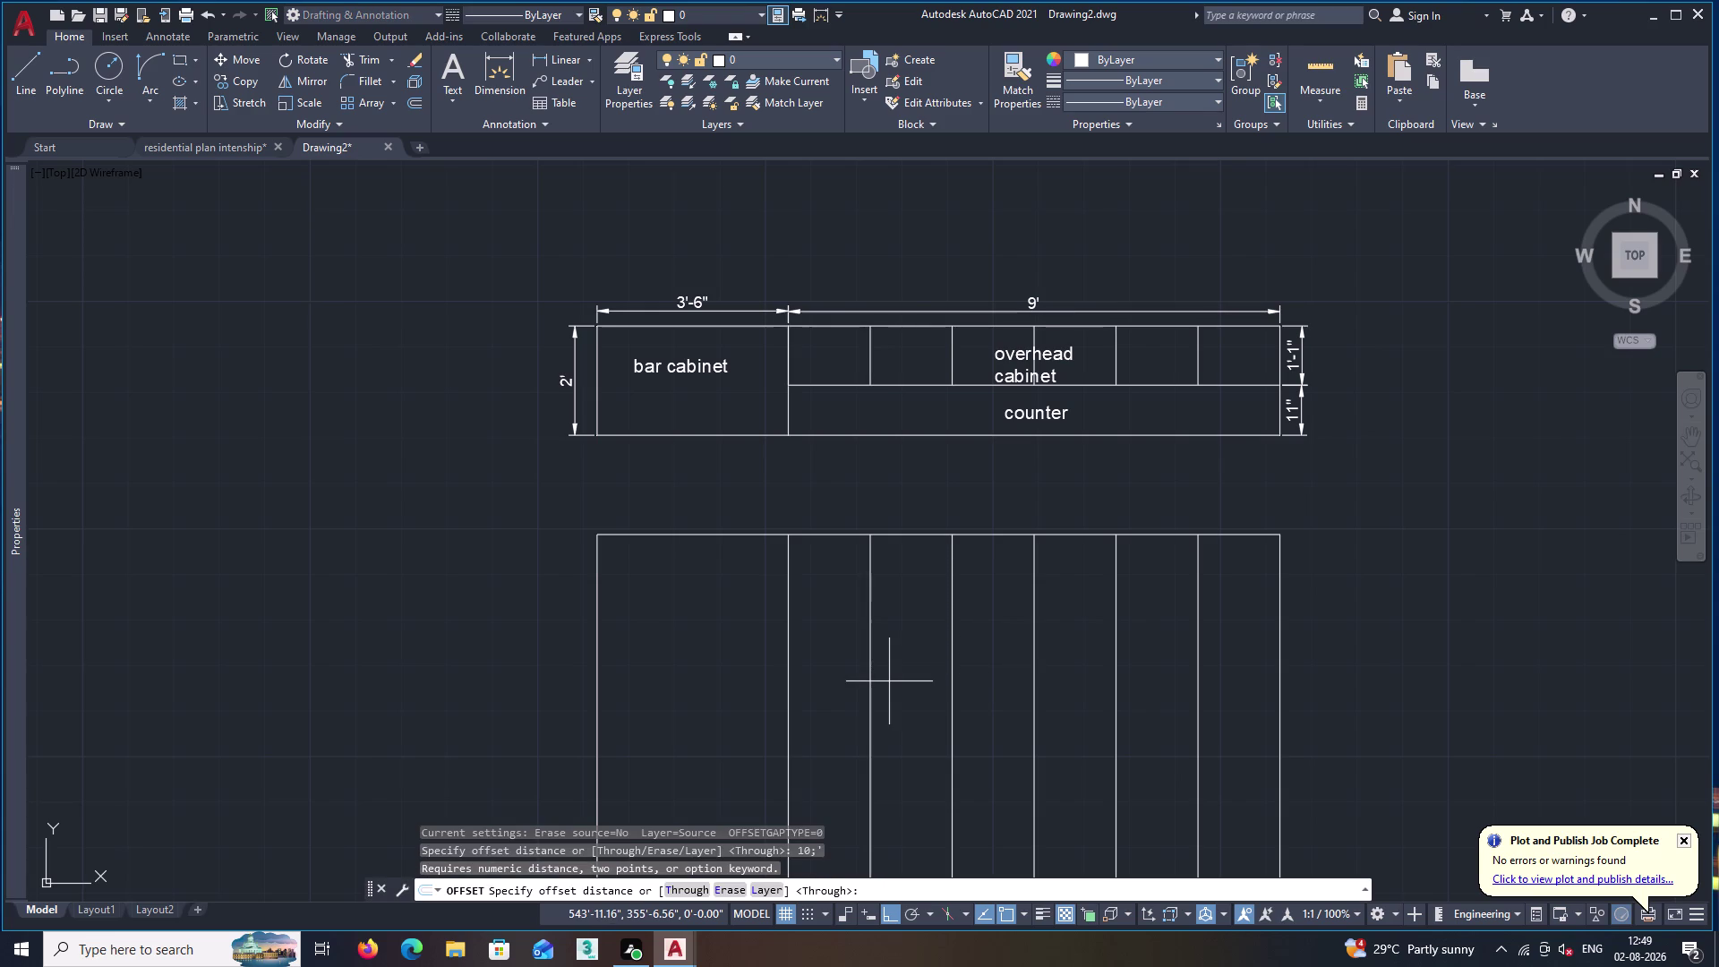
key(Escape)
key(o)
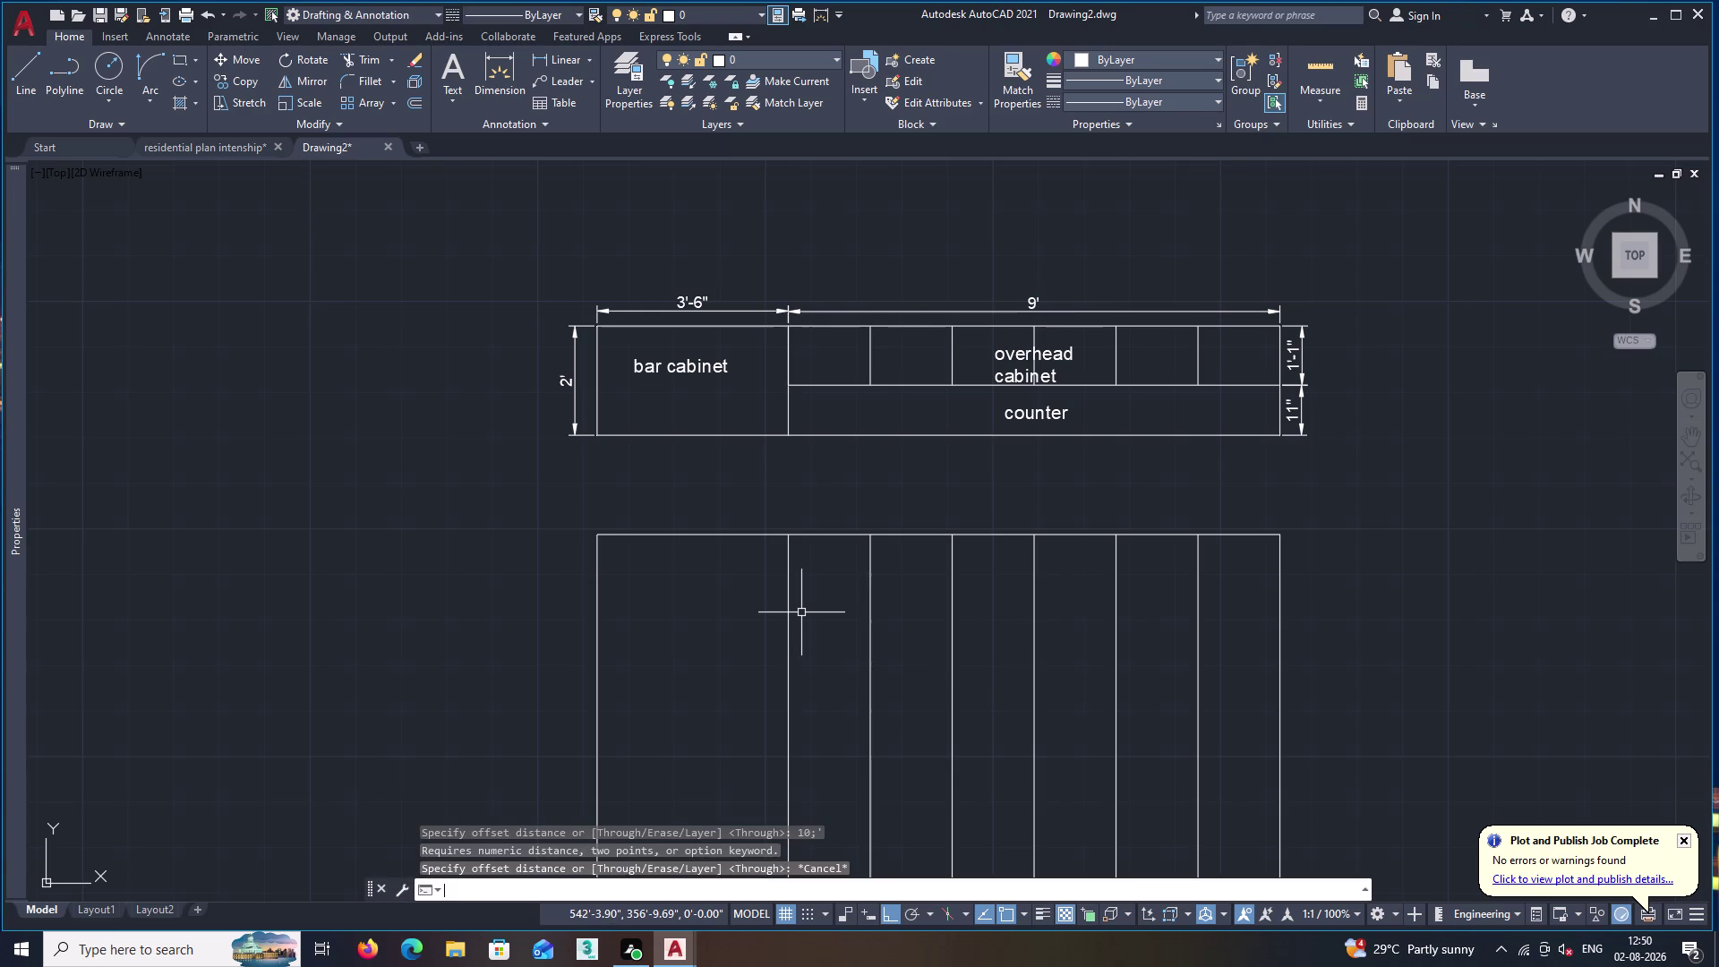
key(Return)
text(10')
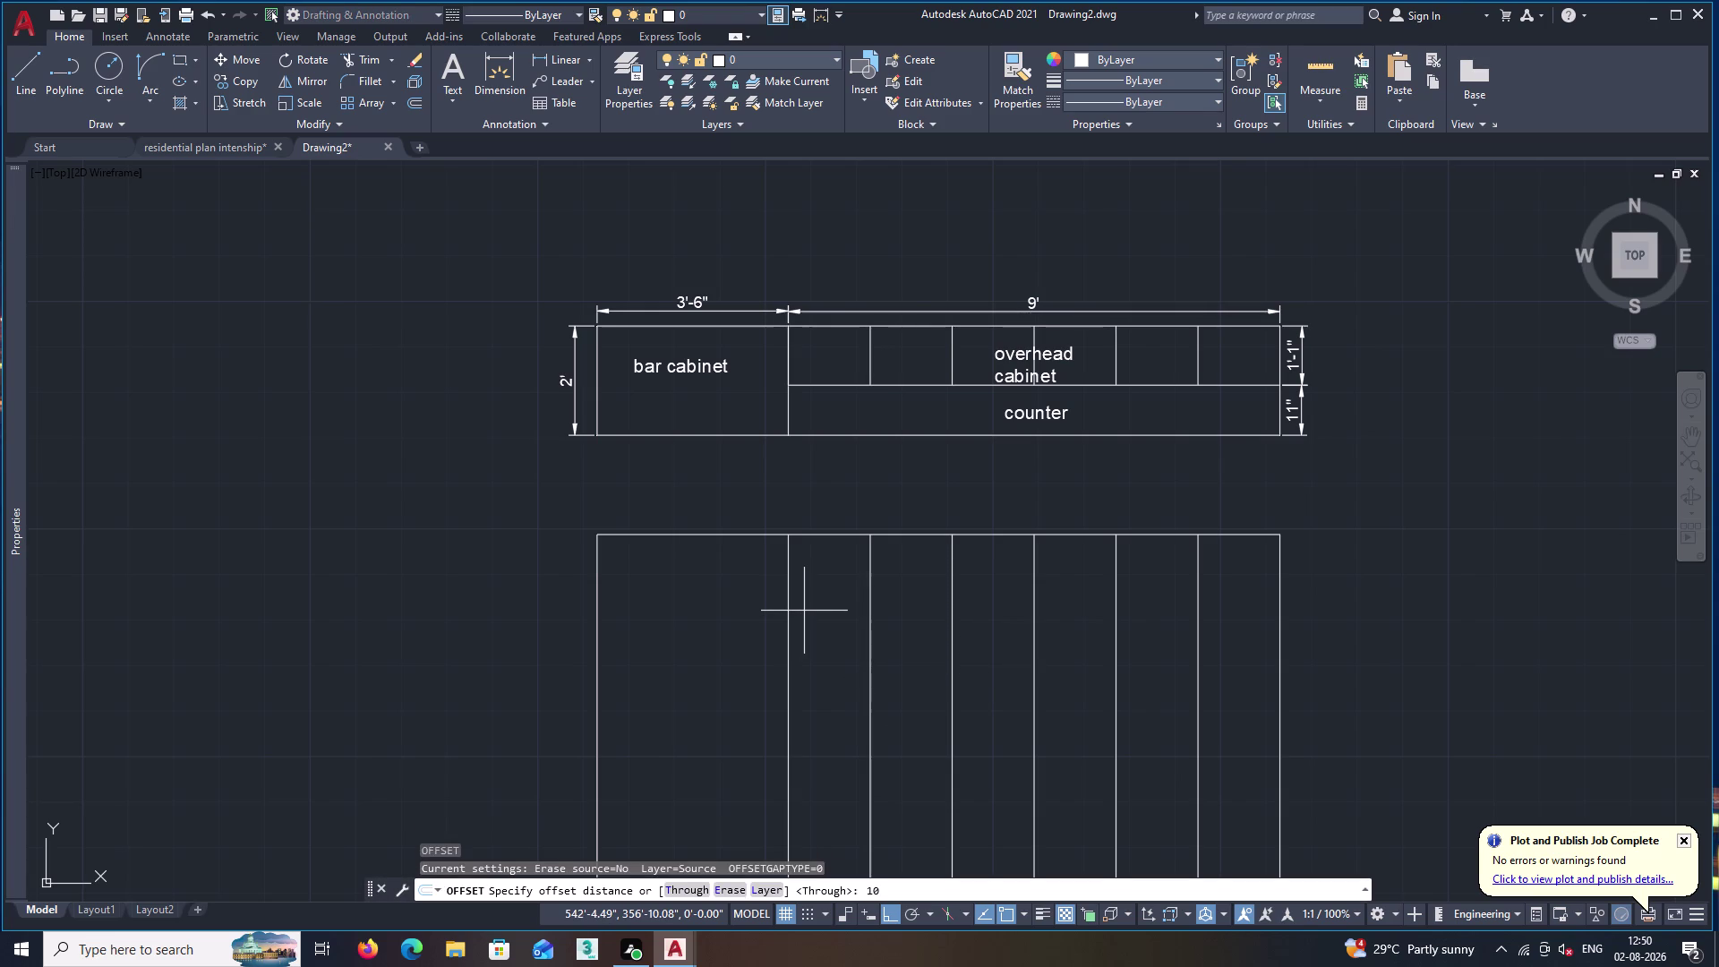
key(Return)
click(735, 534)
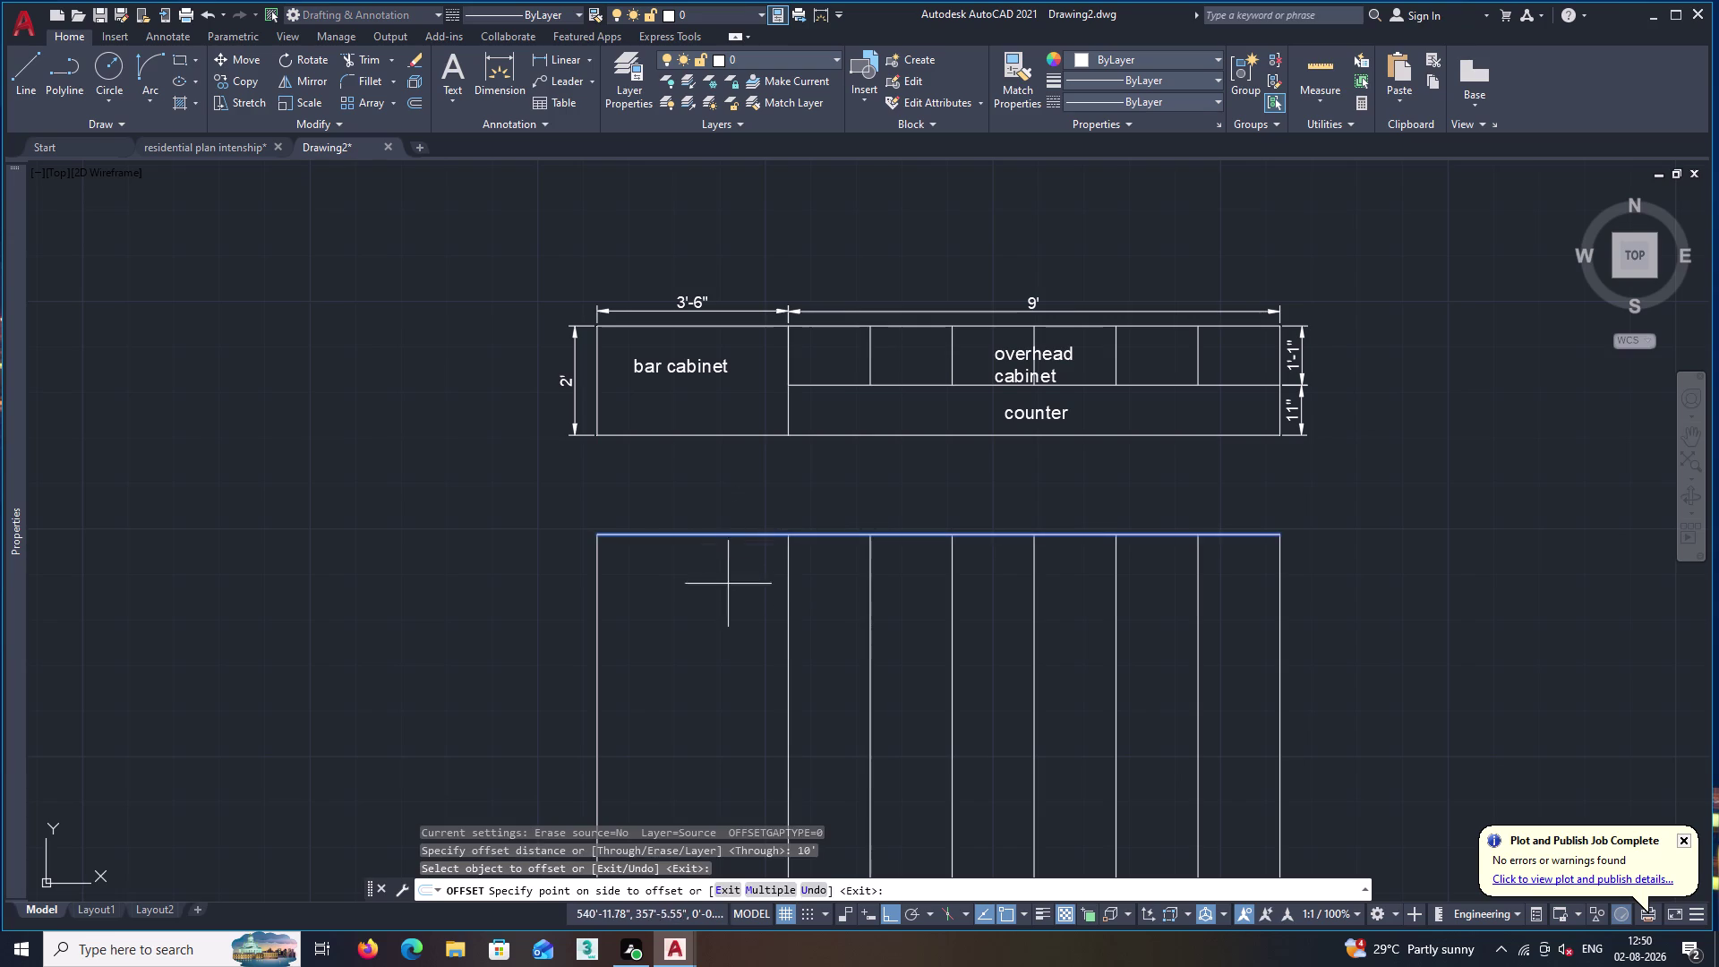
click(733, 675)
scroll(down, 3)
middle_drag(824, 715, 926, 537)
key(space)
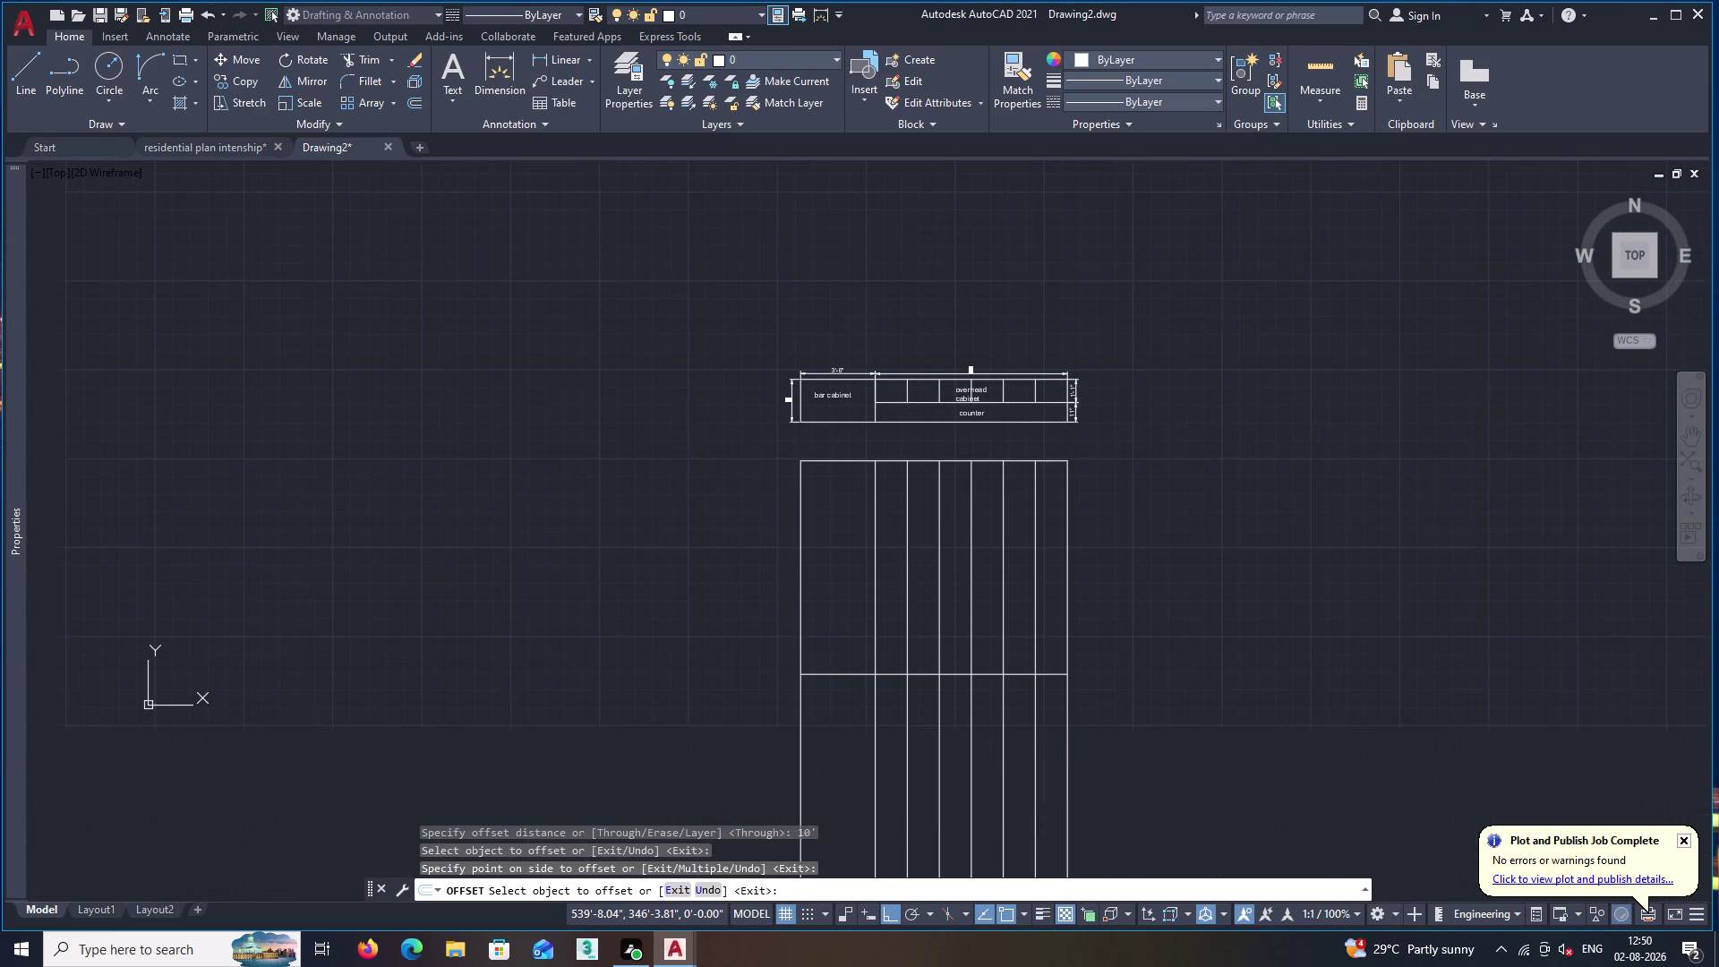
Trim away the construction lines extending below the new bottom edge.
text(tr)
key(space)
click(1113, 734)
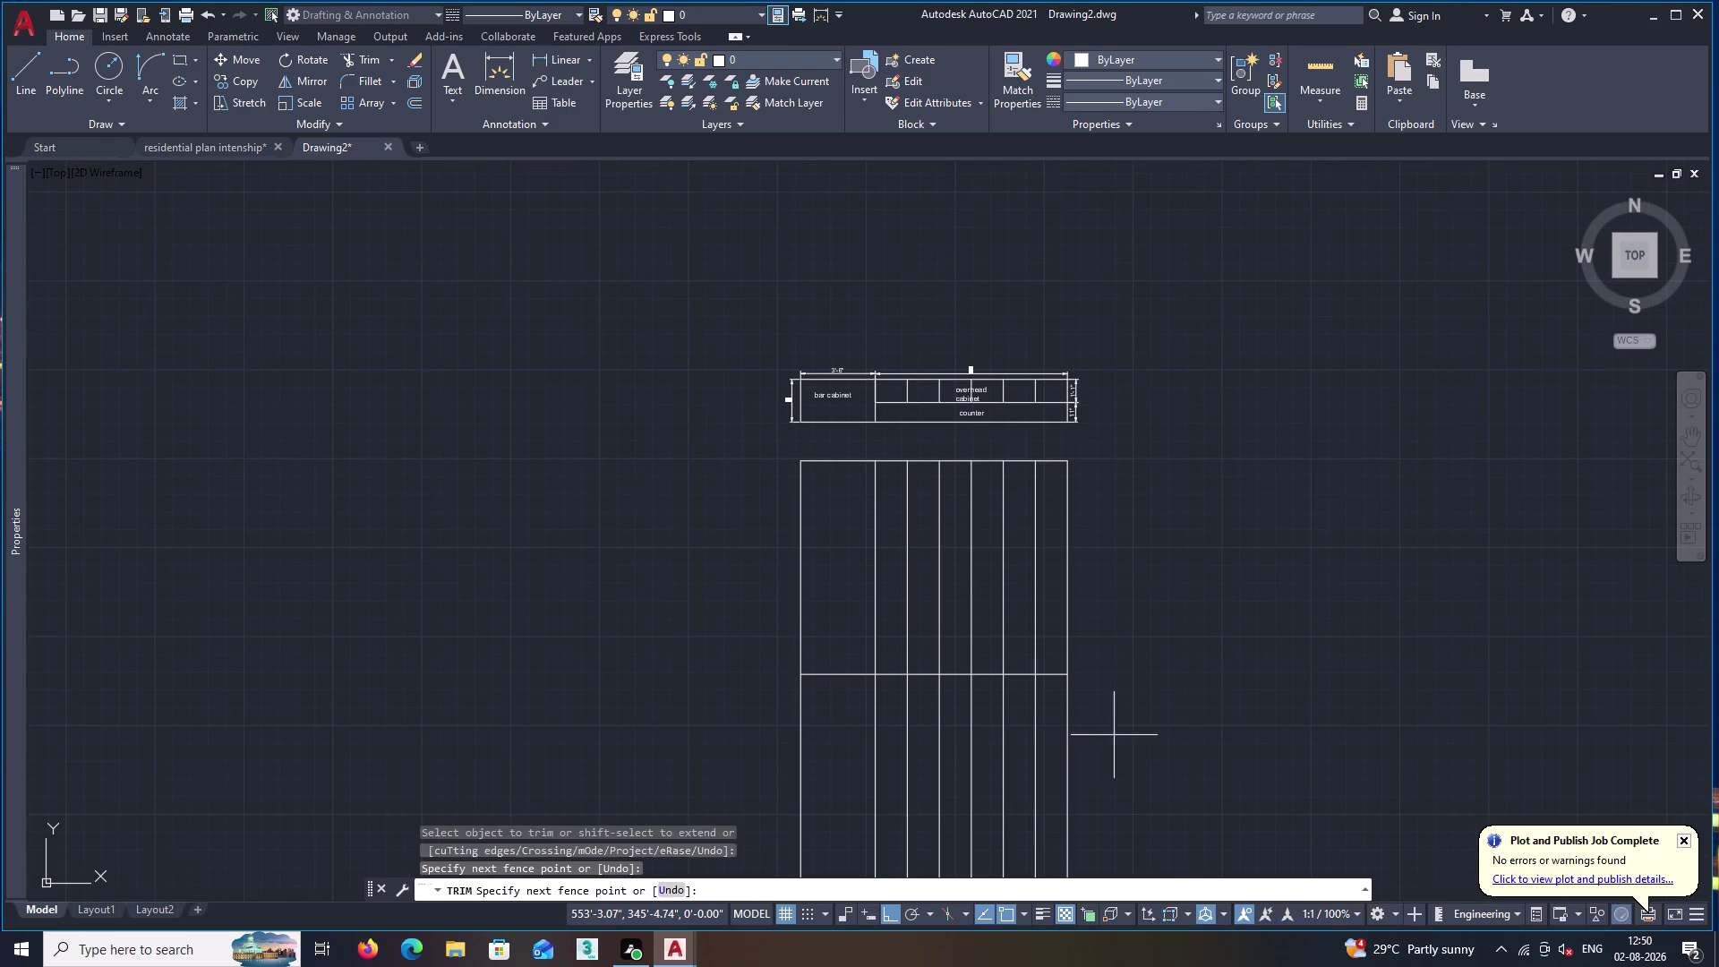
click(725, 720)
key(space)
scroll(up, 3)
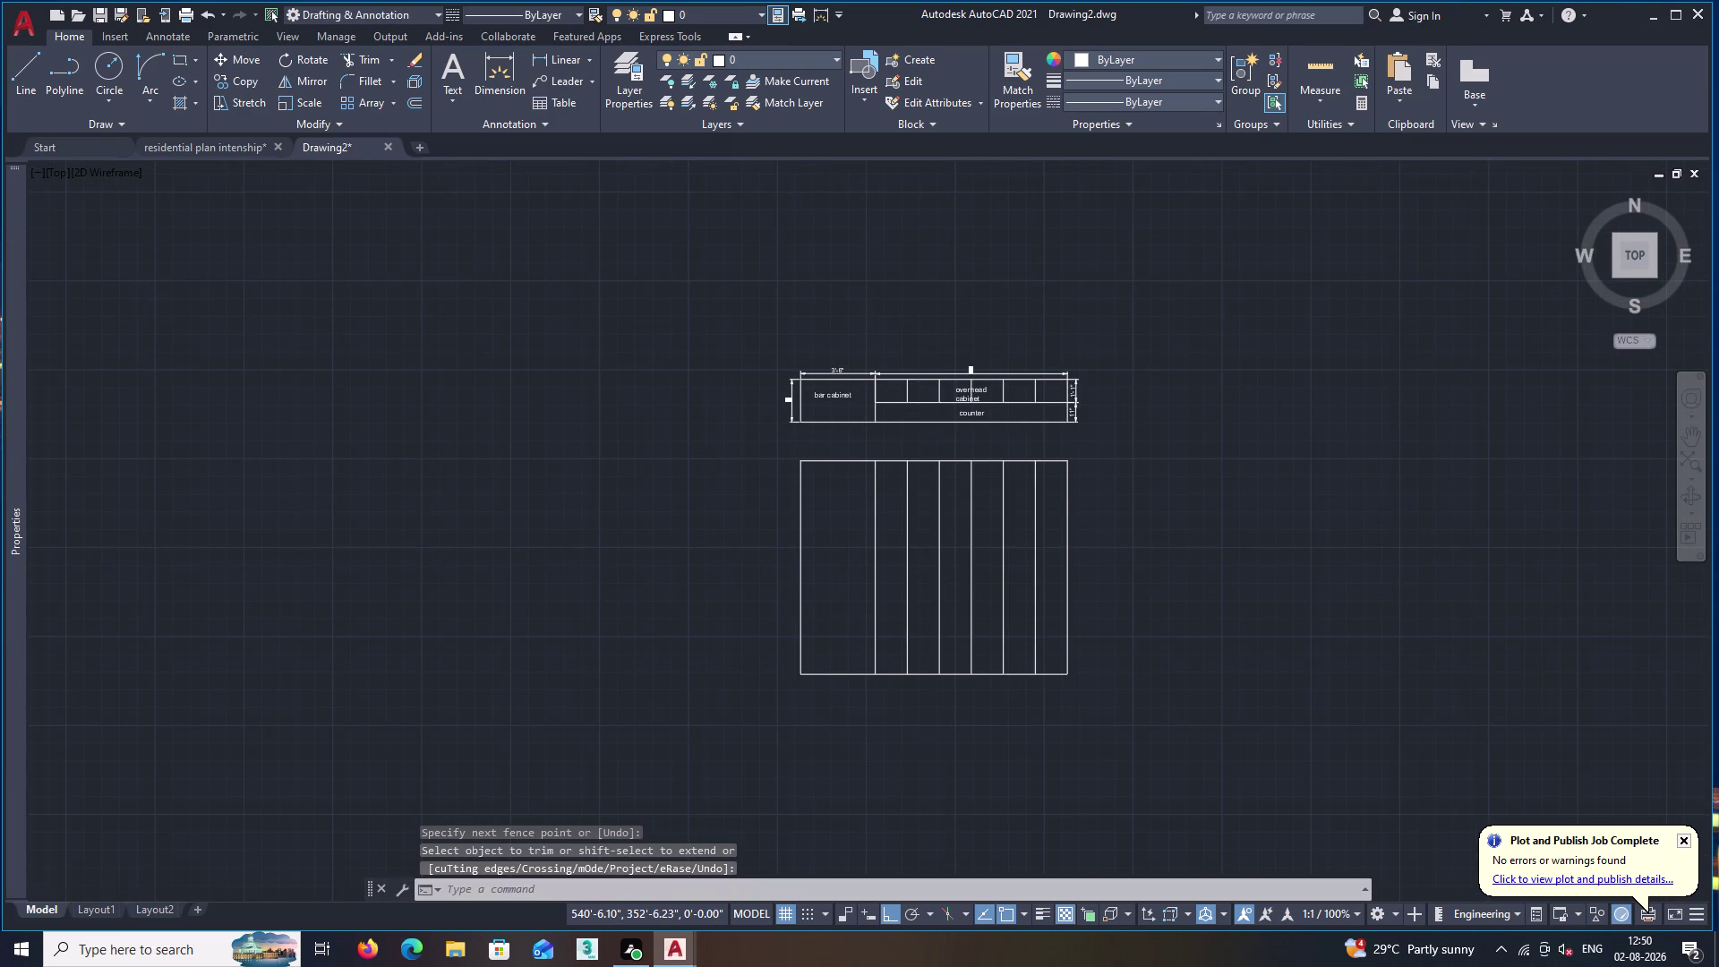
middle_drag(837, 629, 882, 664)
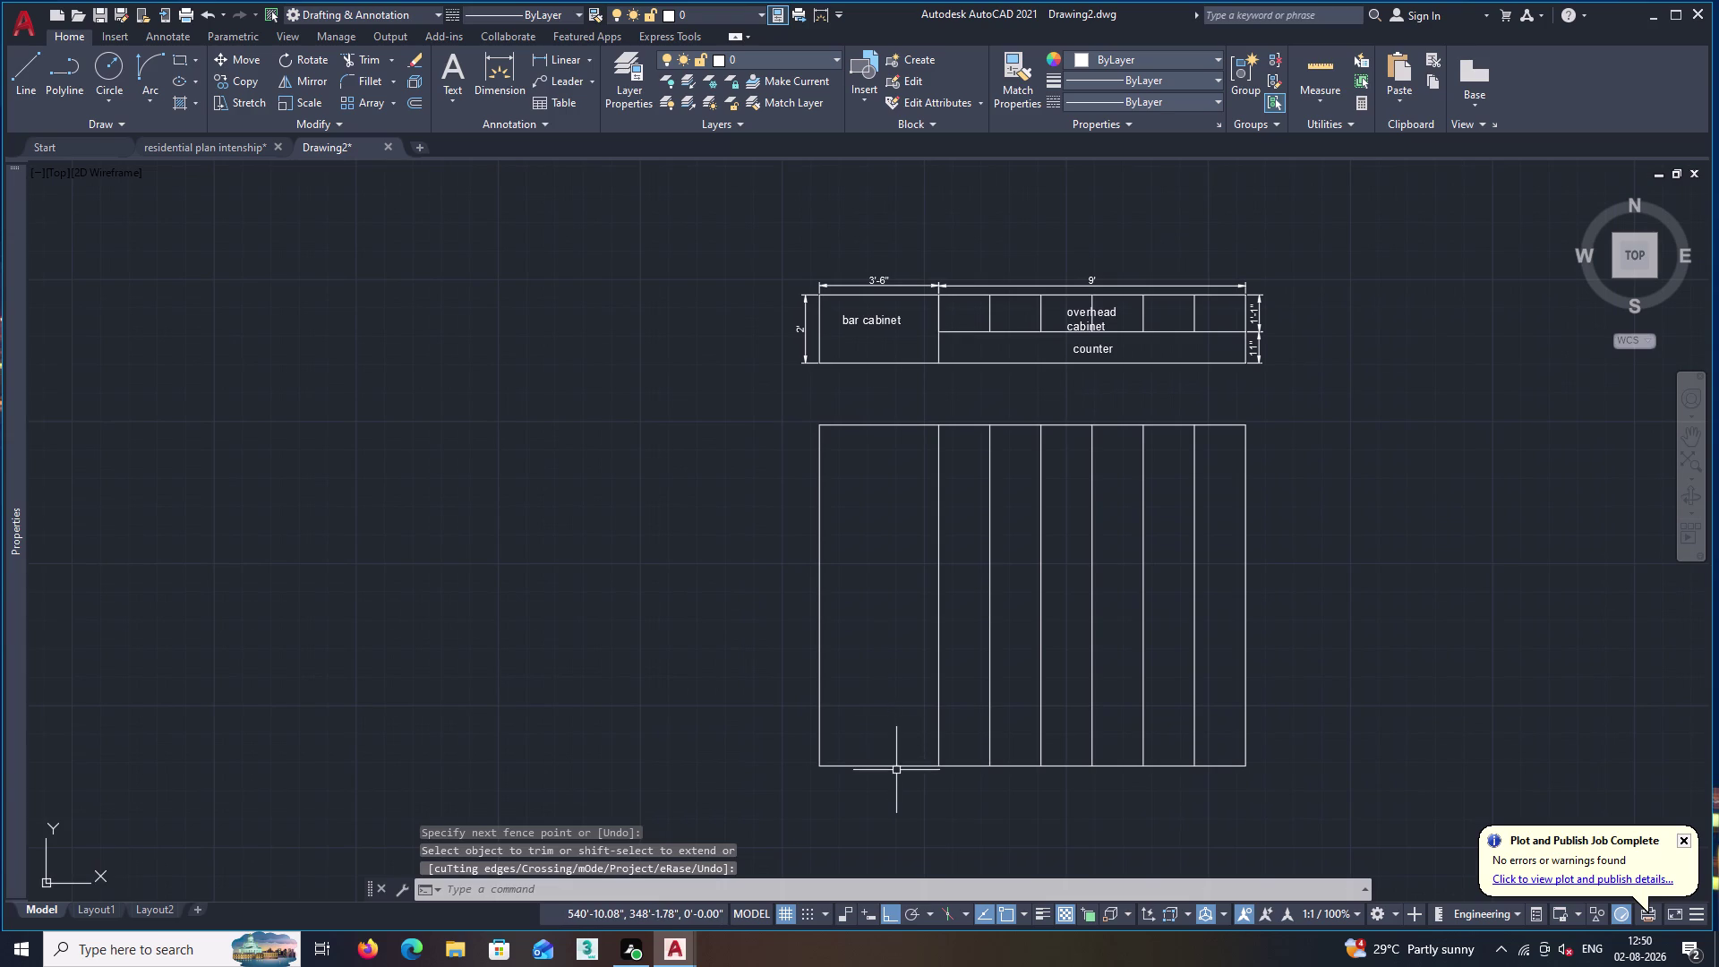
click(890, 768)
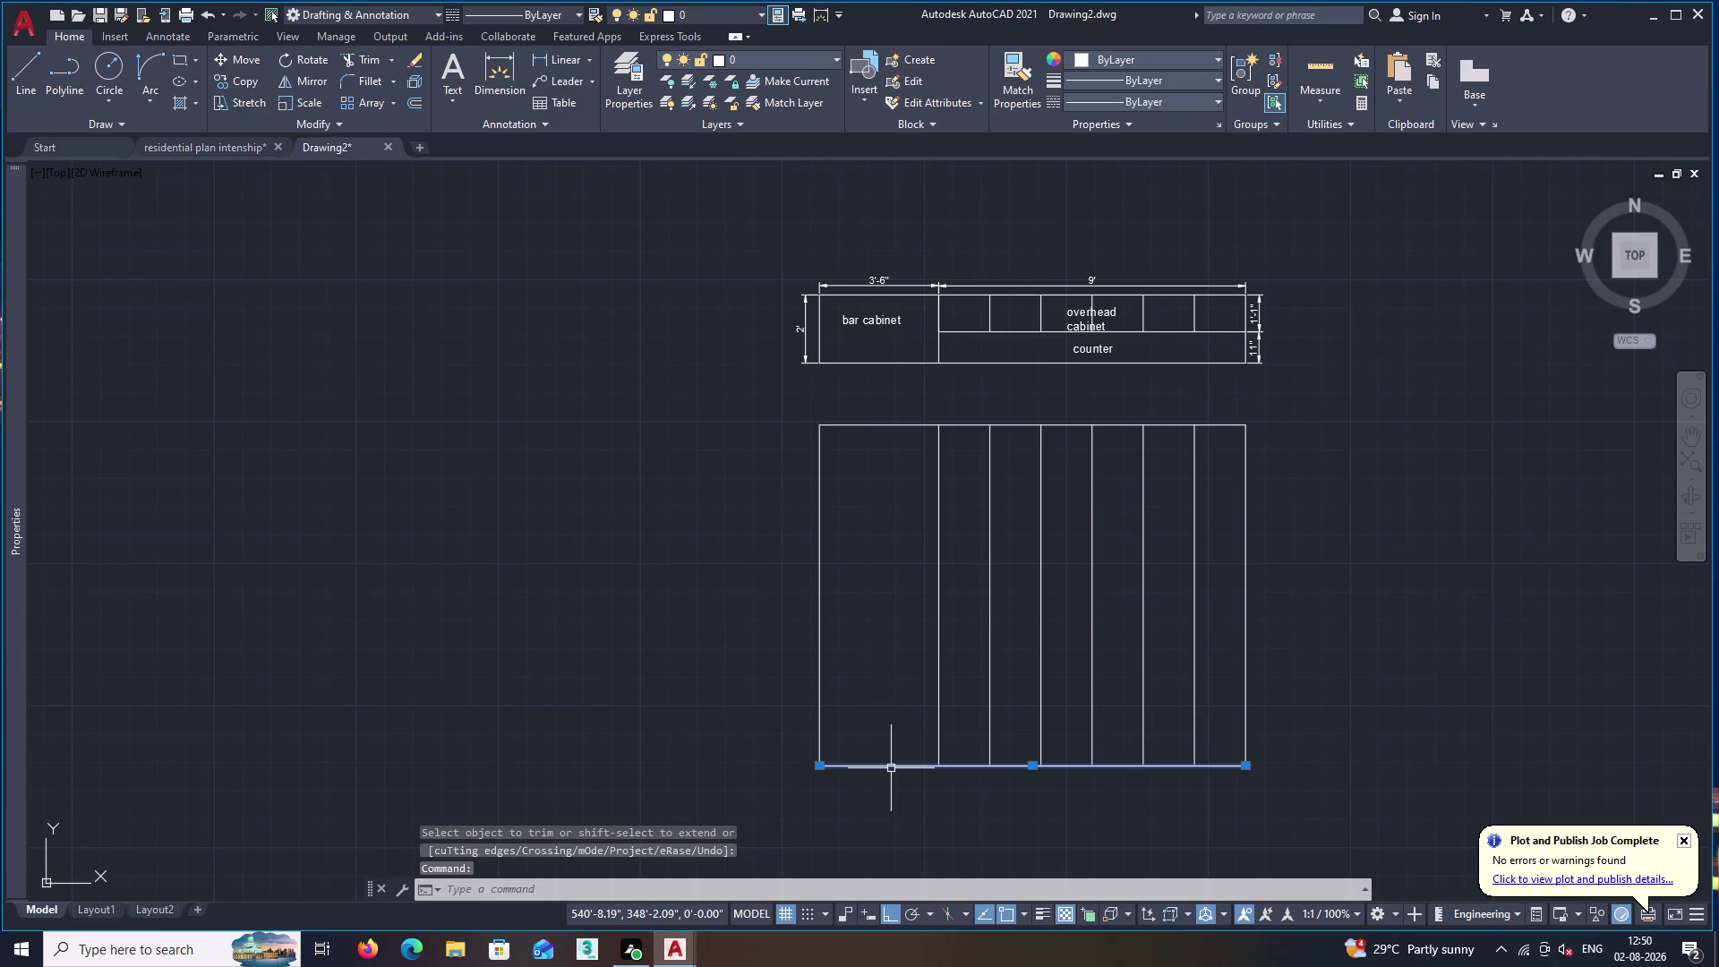
key(Escape)
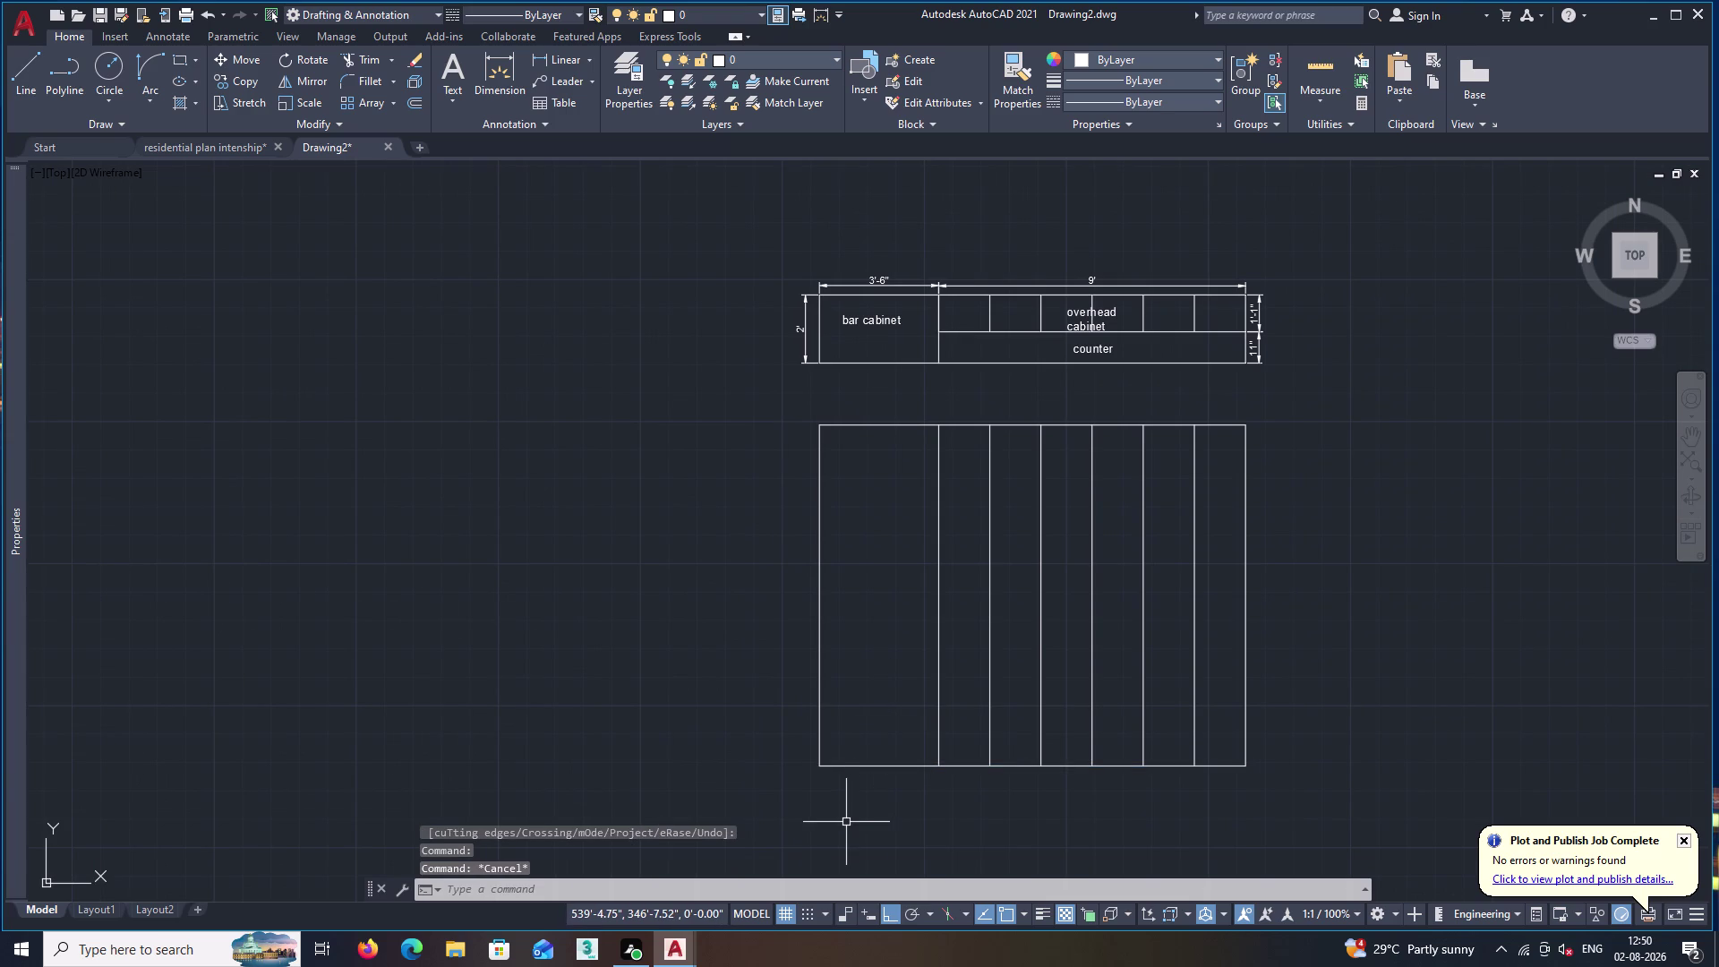
Draw a short line along the bar cabinet's bottom edge, from the corner to the division.
key(l)
key(Return)
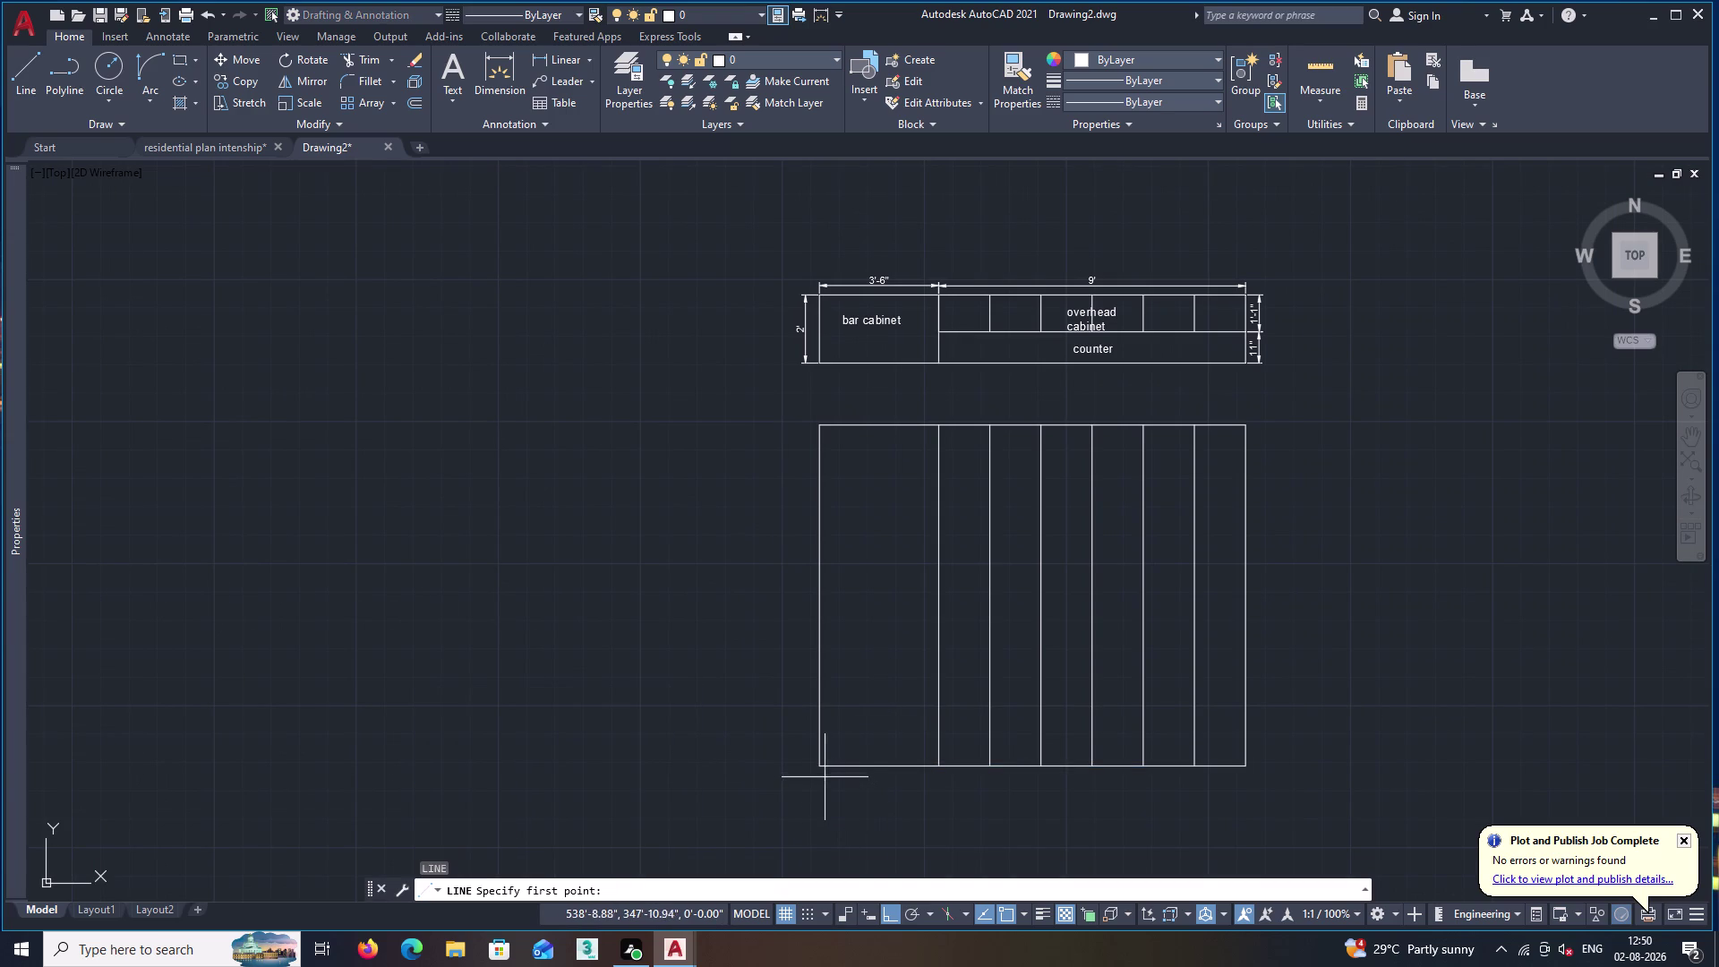
click(818, 766)
click(940, 764)
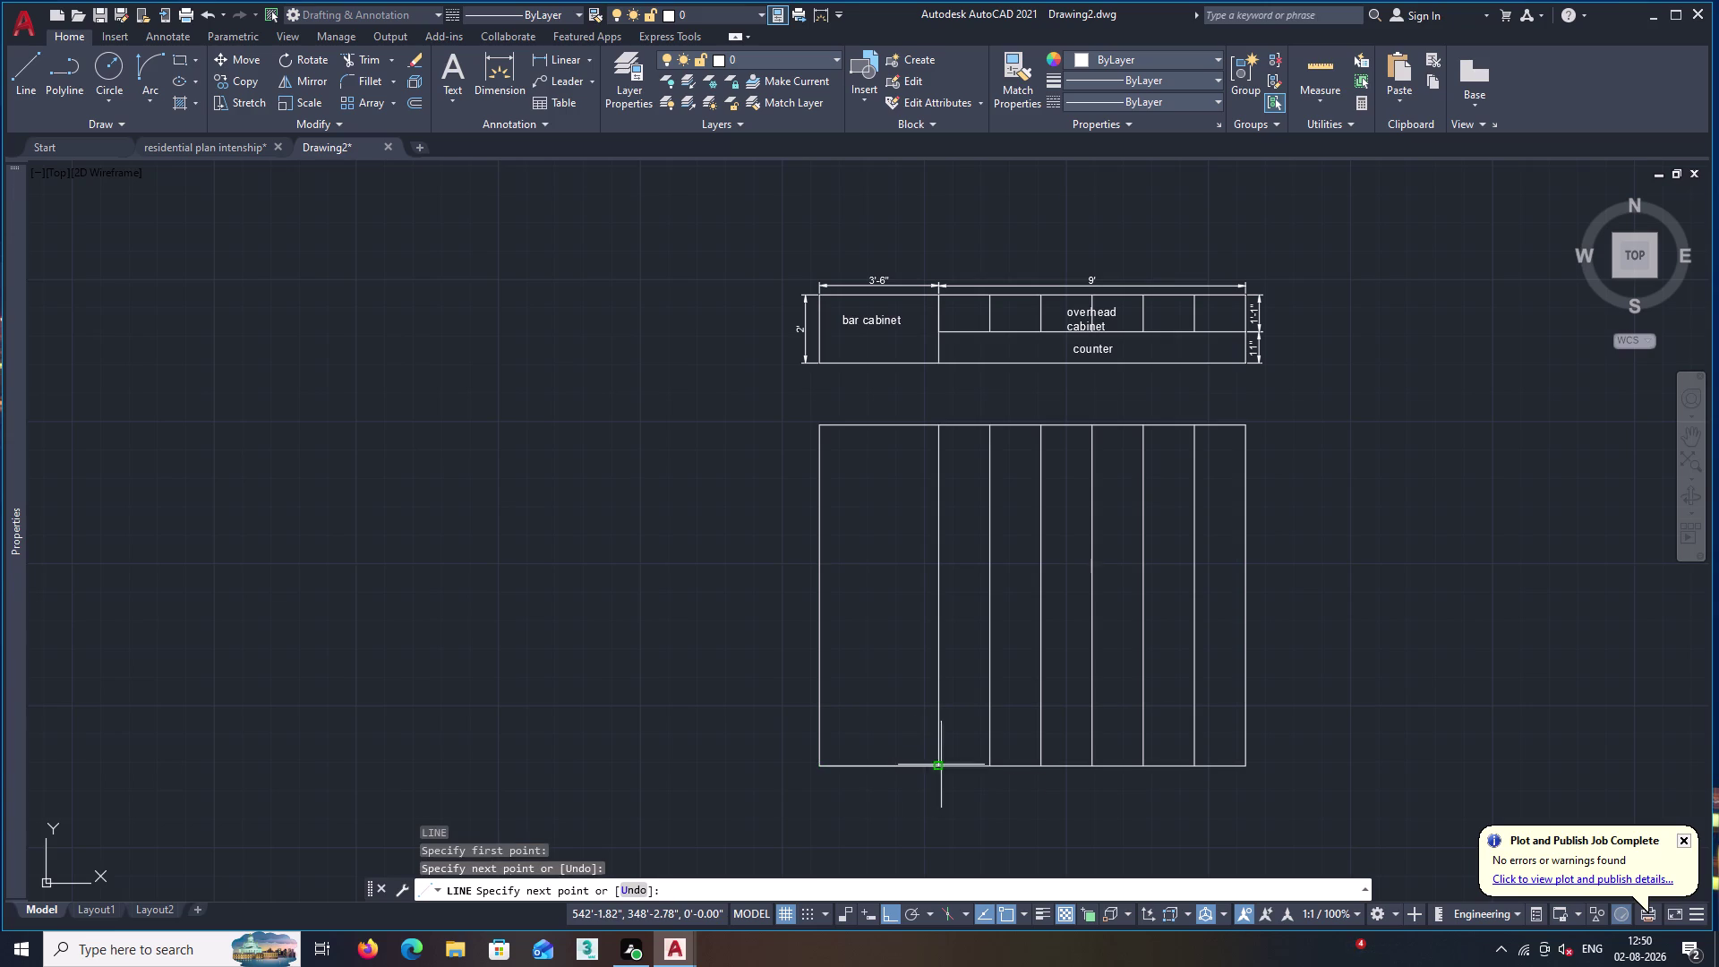
key(space)
Array-copy the short bottom line as six shelf lines fitted up to the top edge.
click(912, 767)
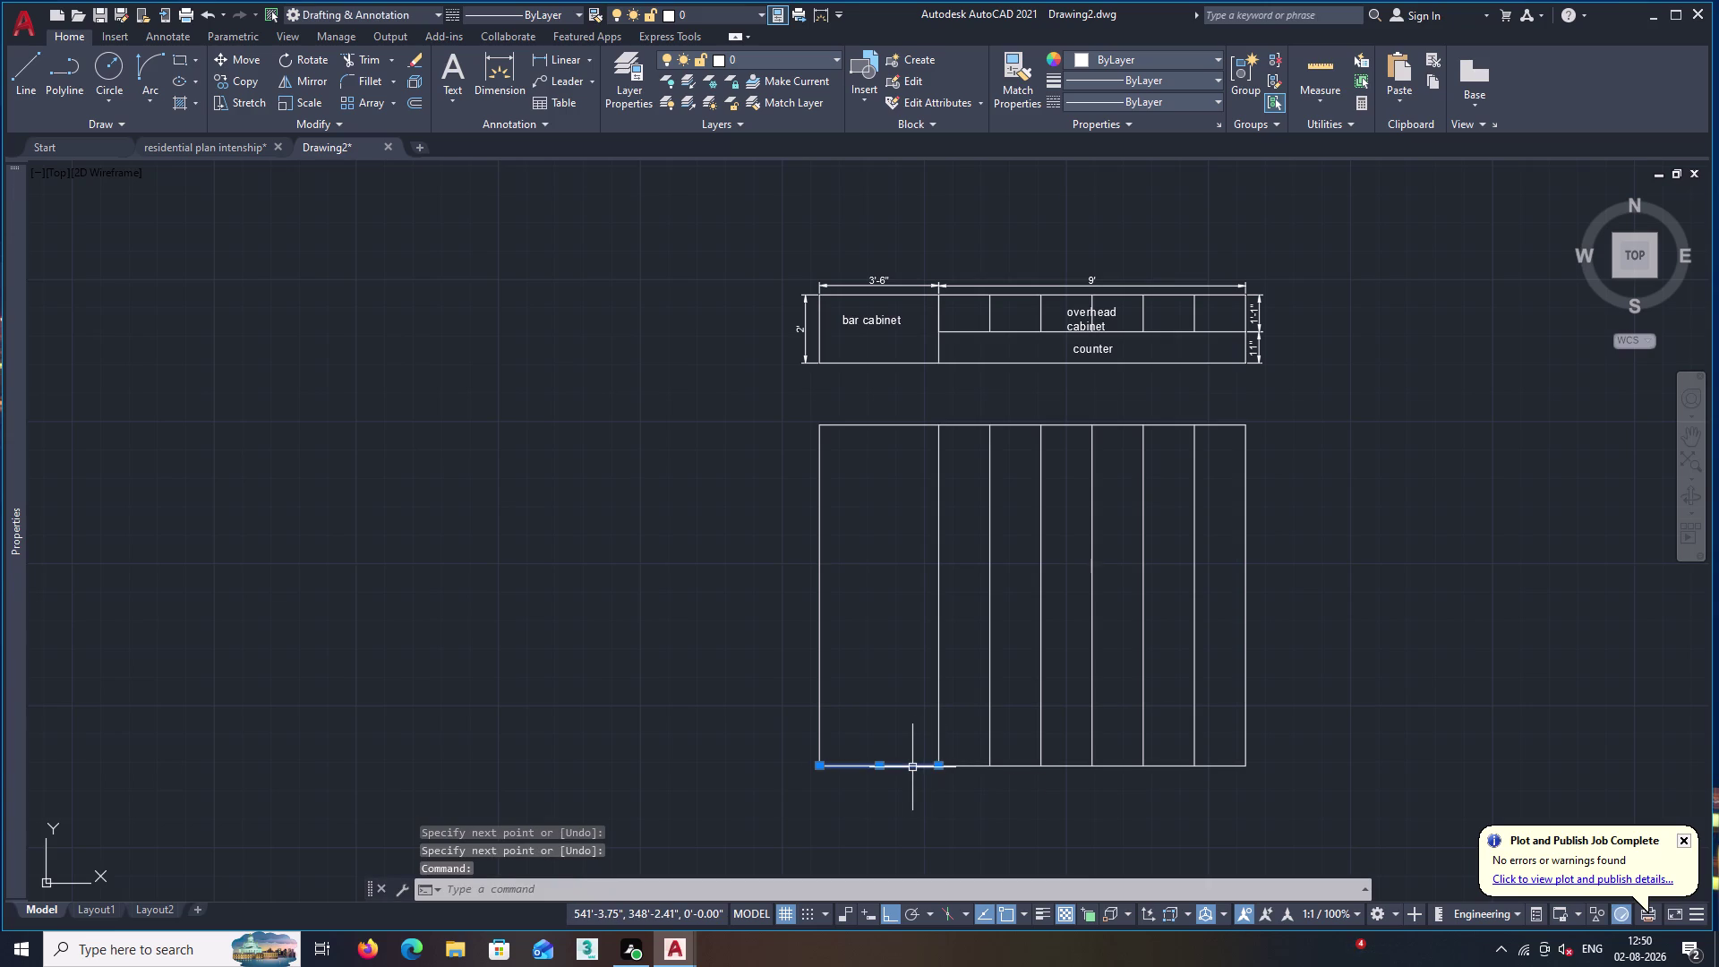
text(co)
key(Return)
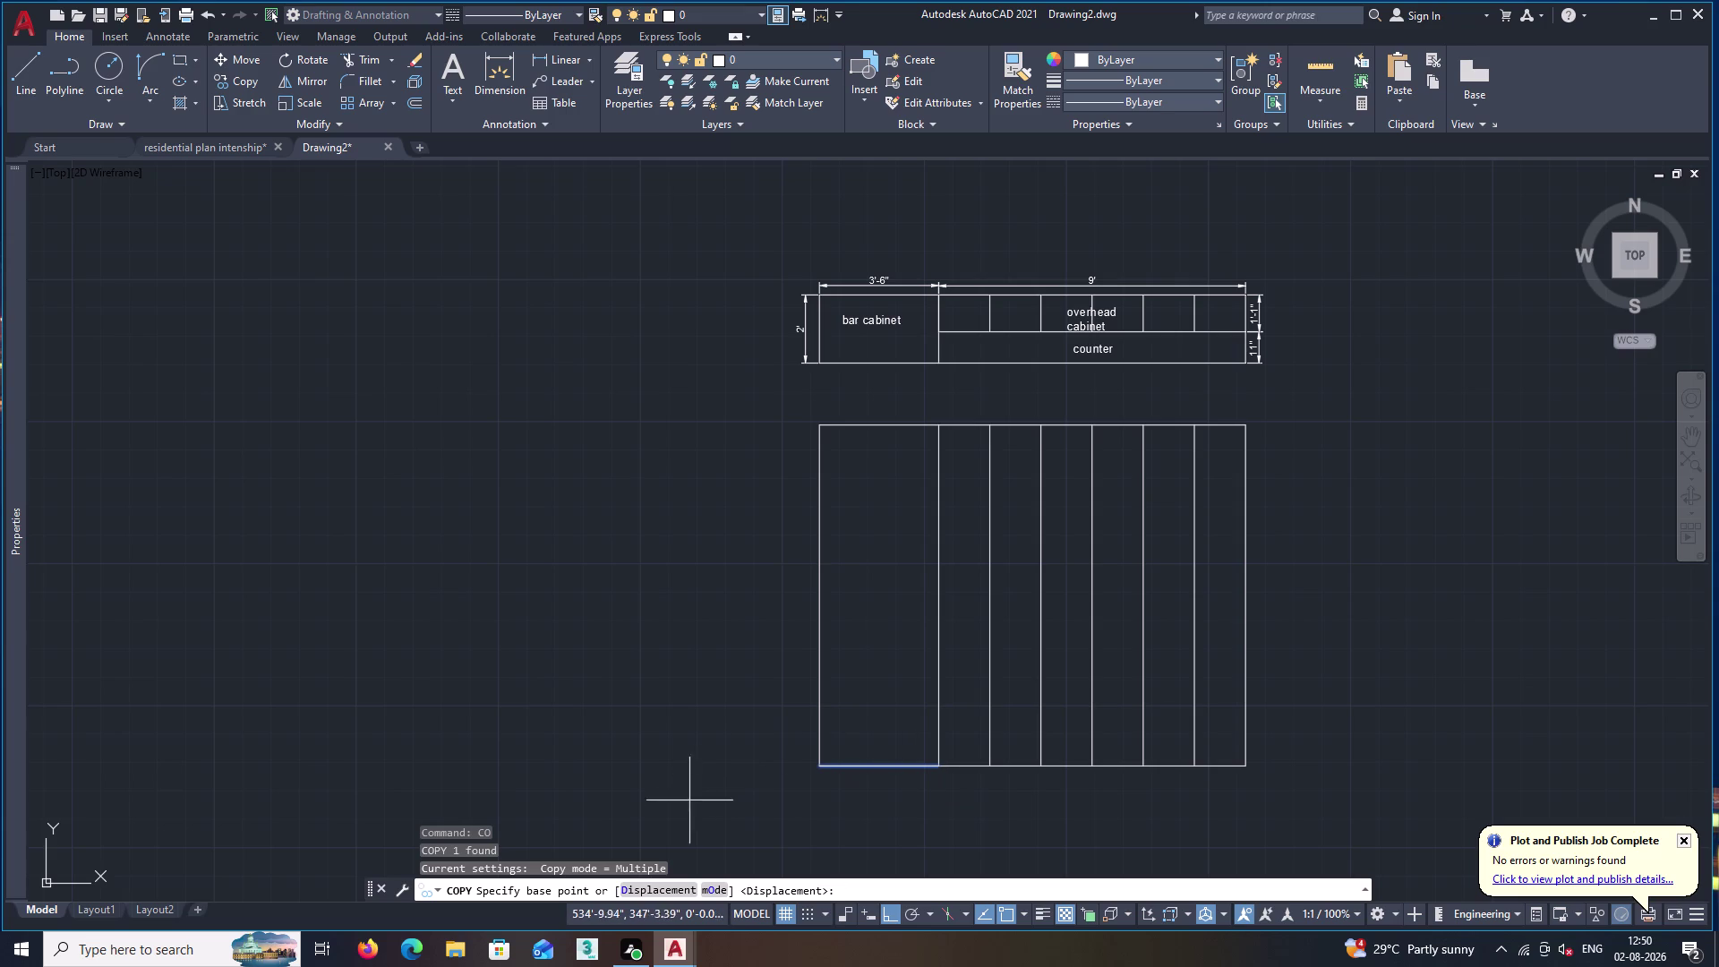
click(817, 766)
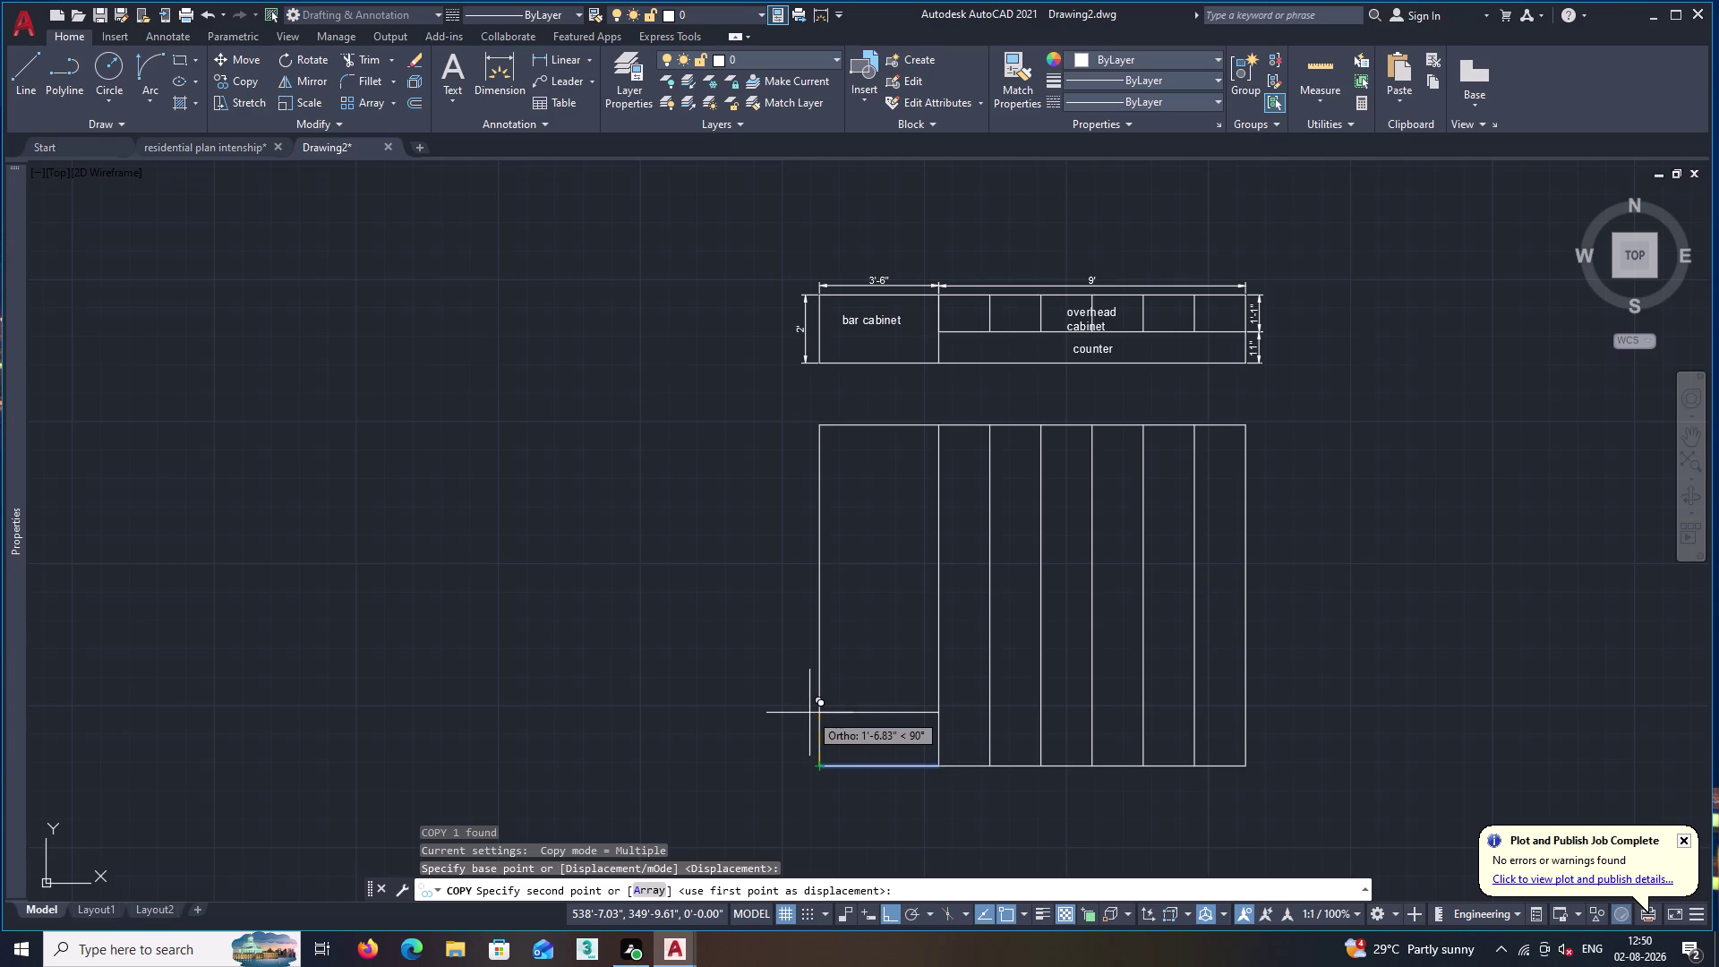
key(a)
key(Return)
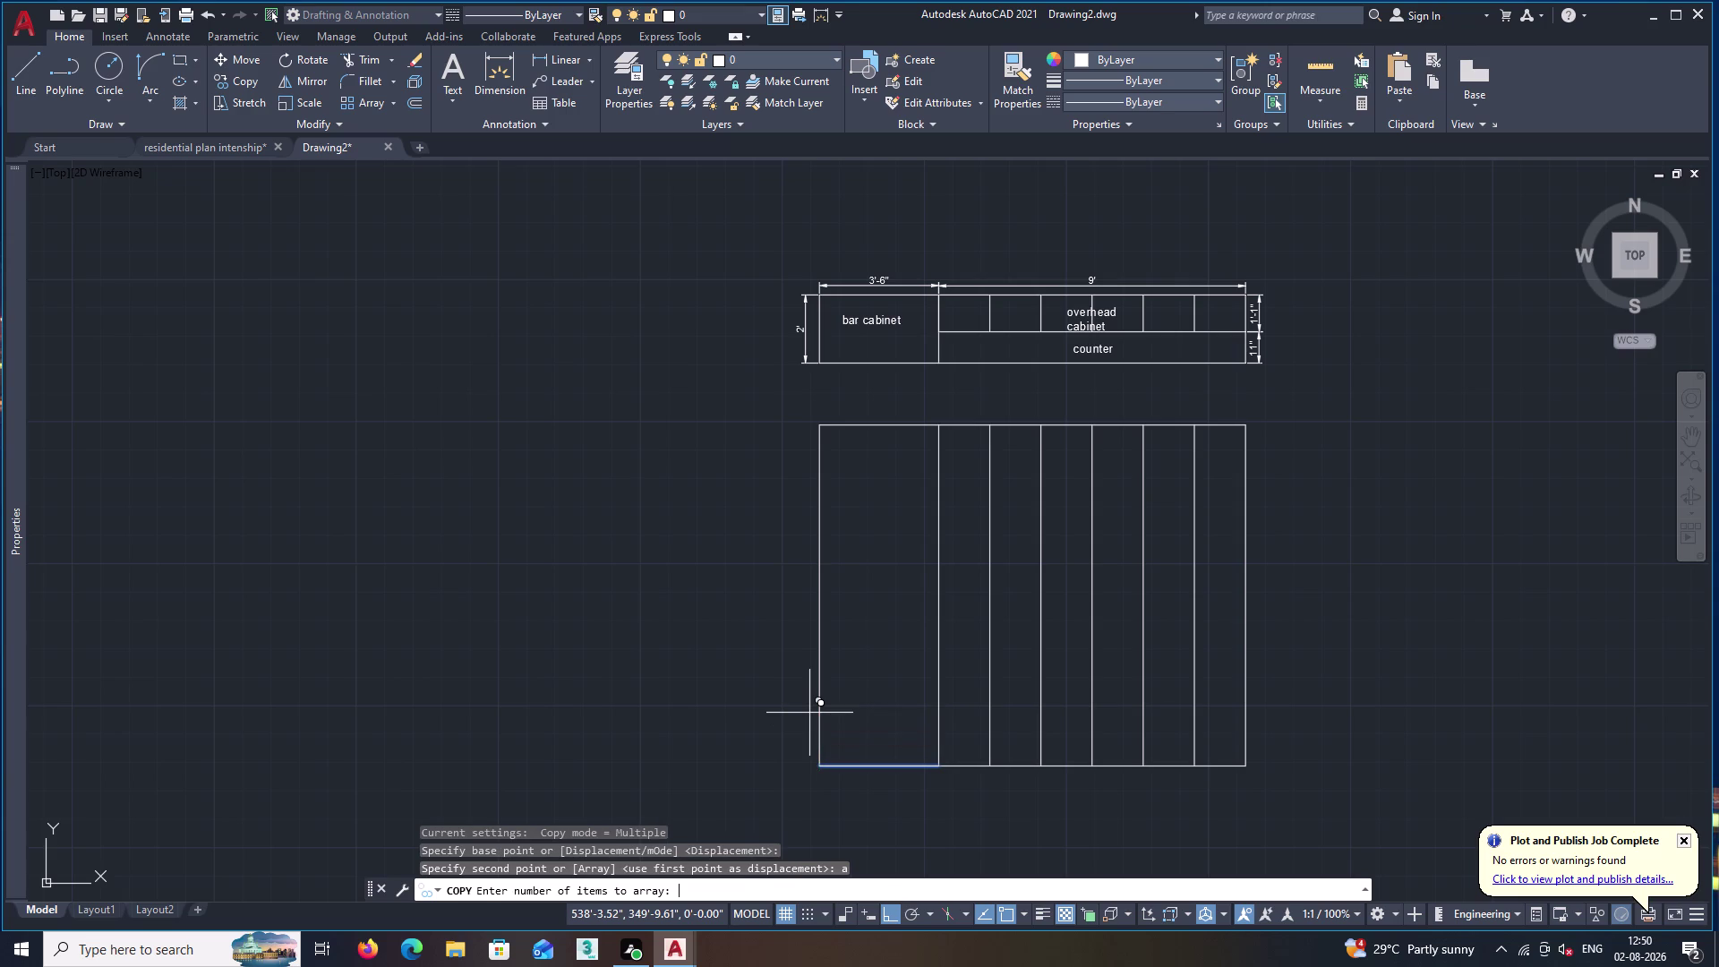
key(6)
key(Return)
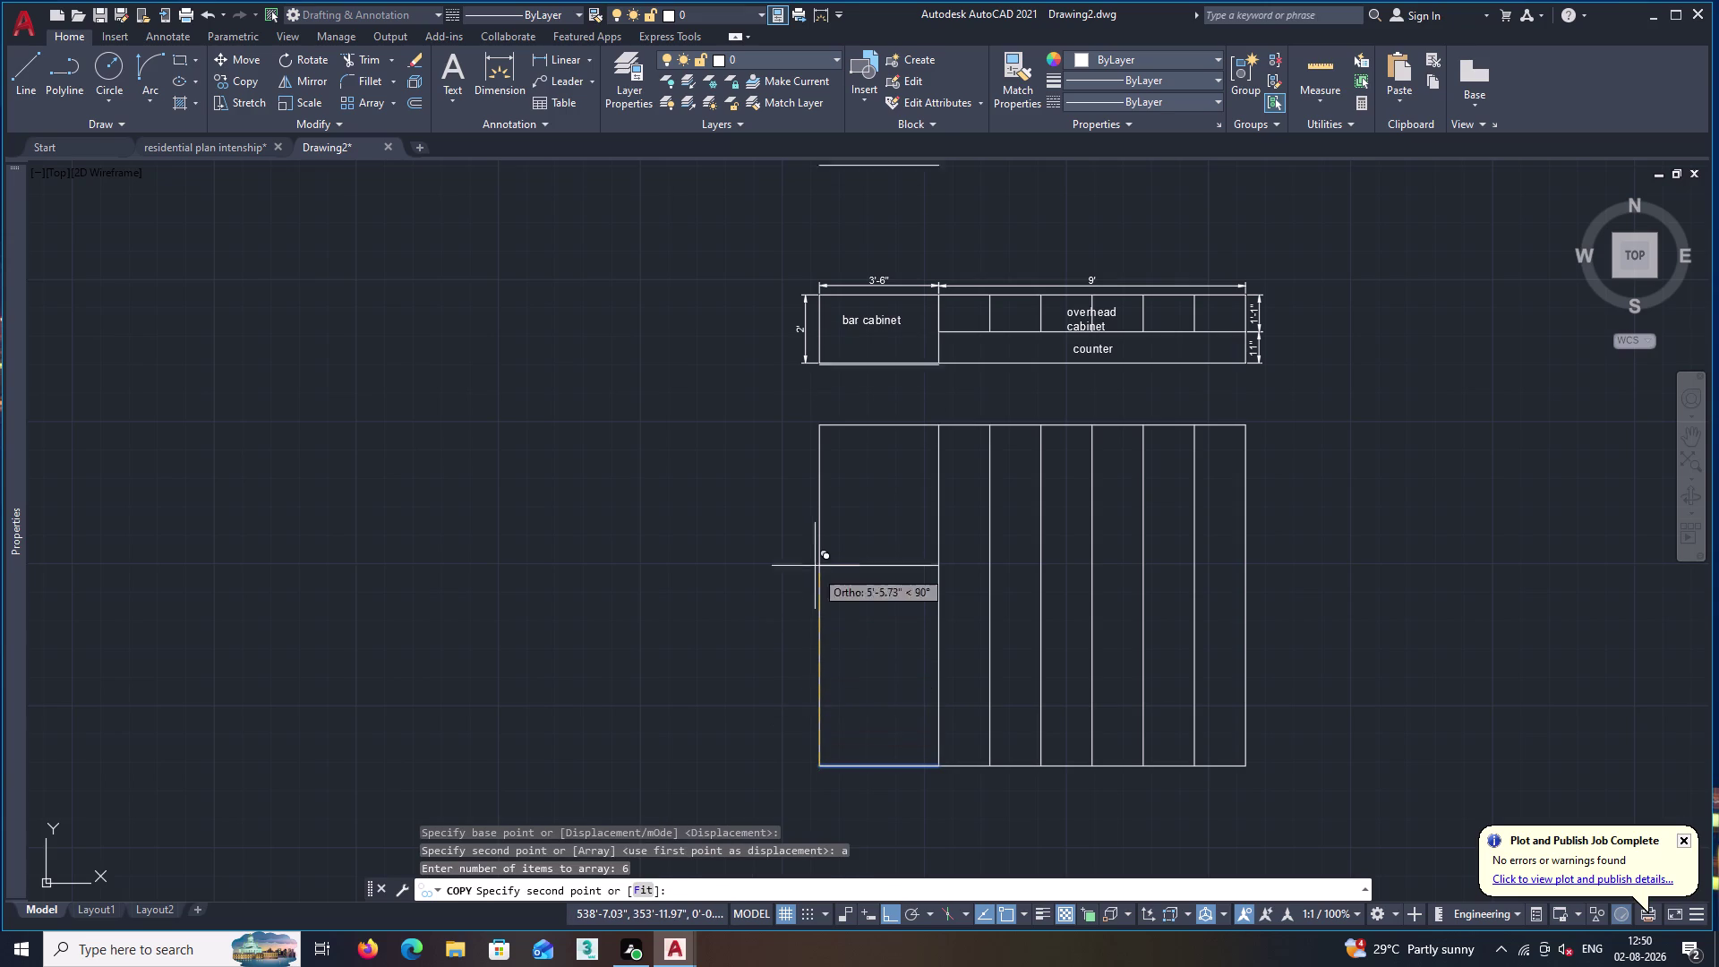
text(f)
key(space)
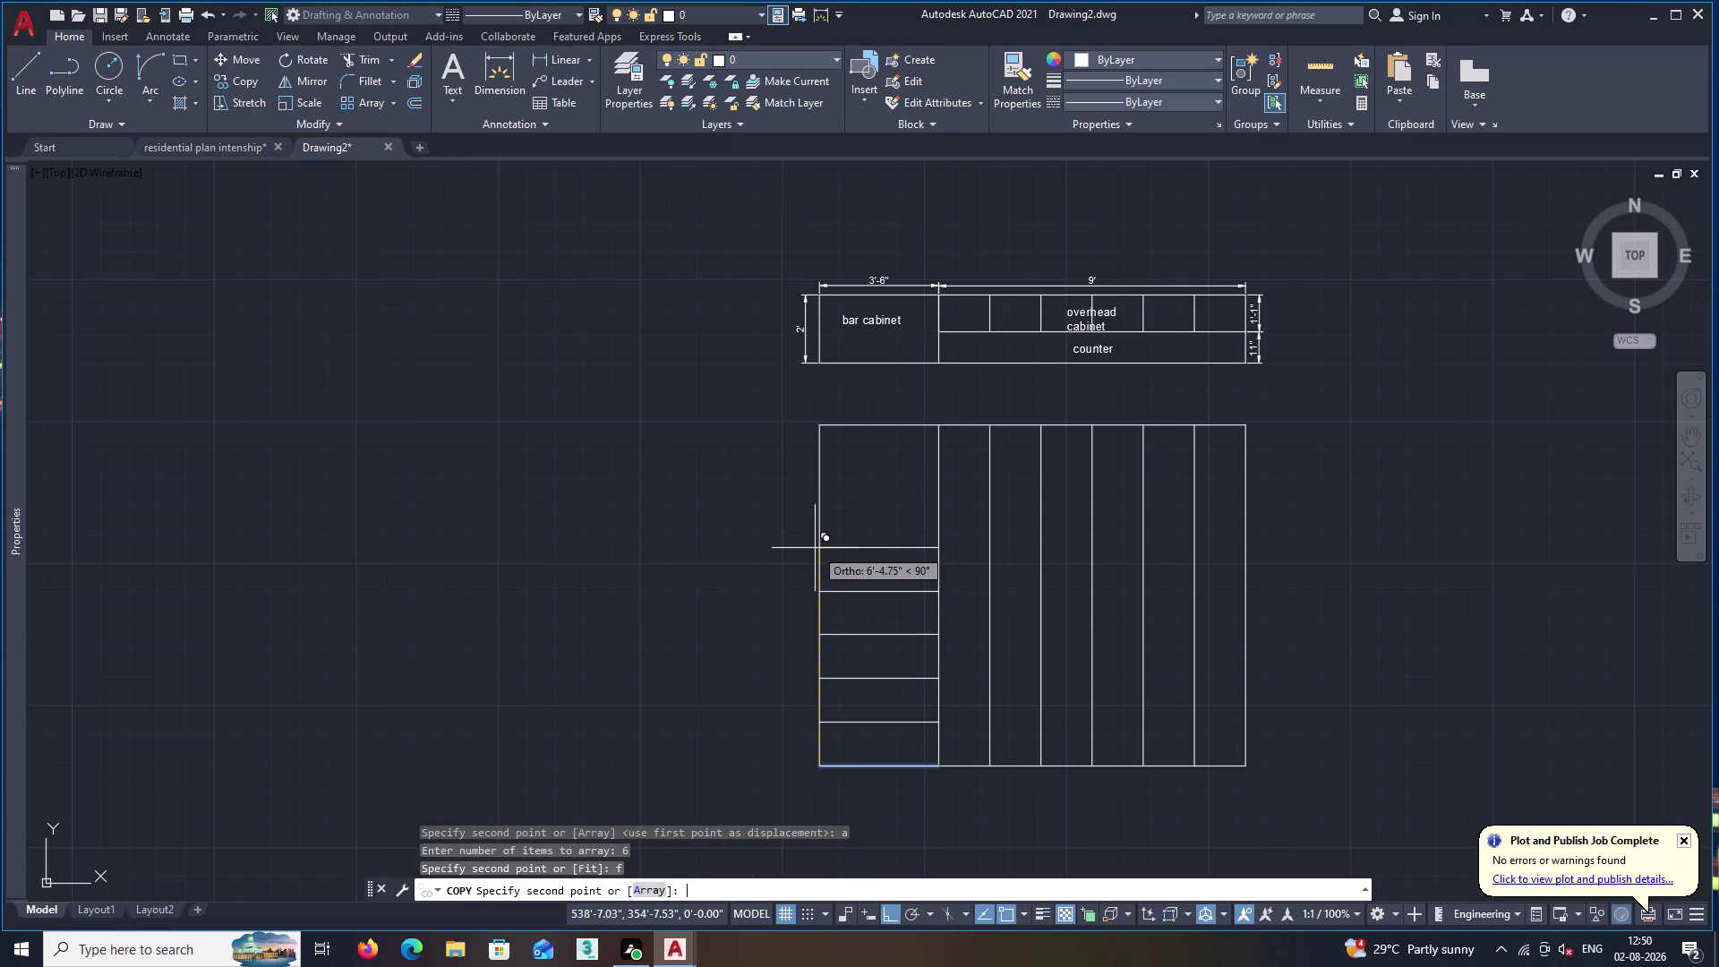
click(817, 424)
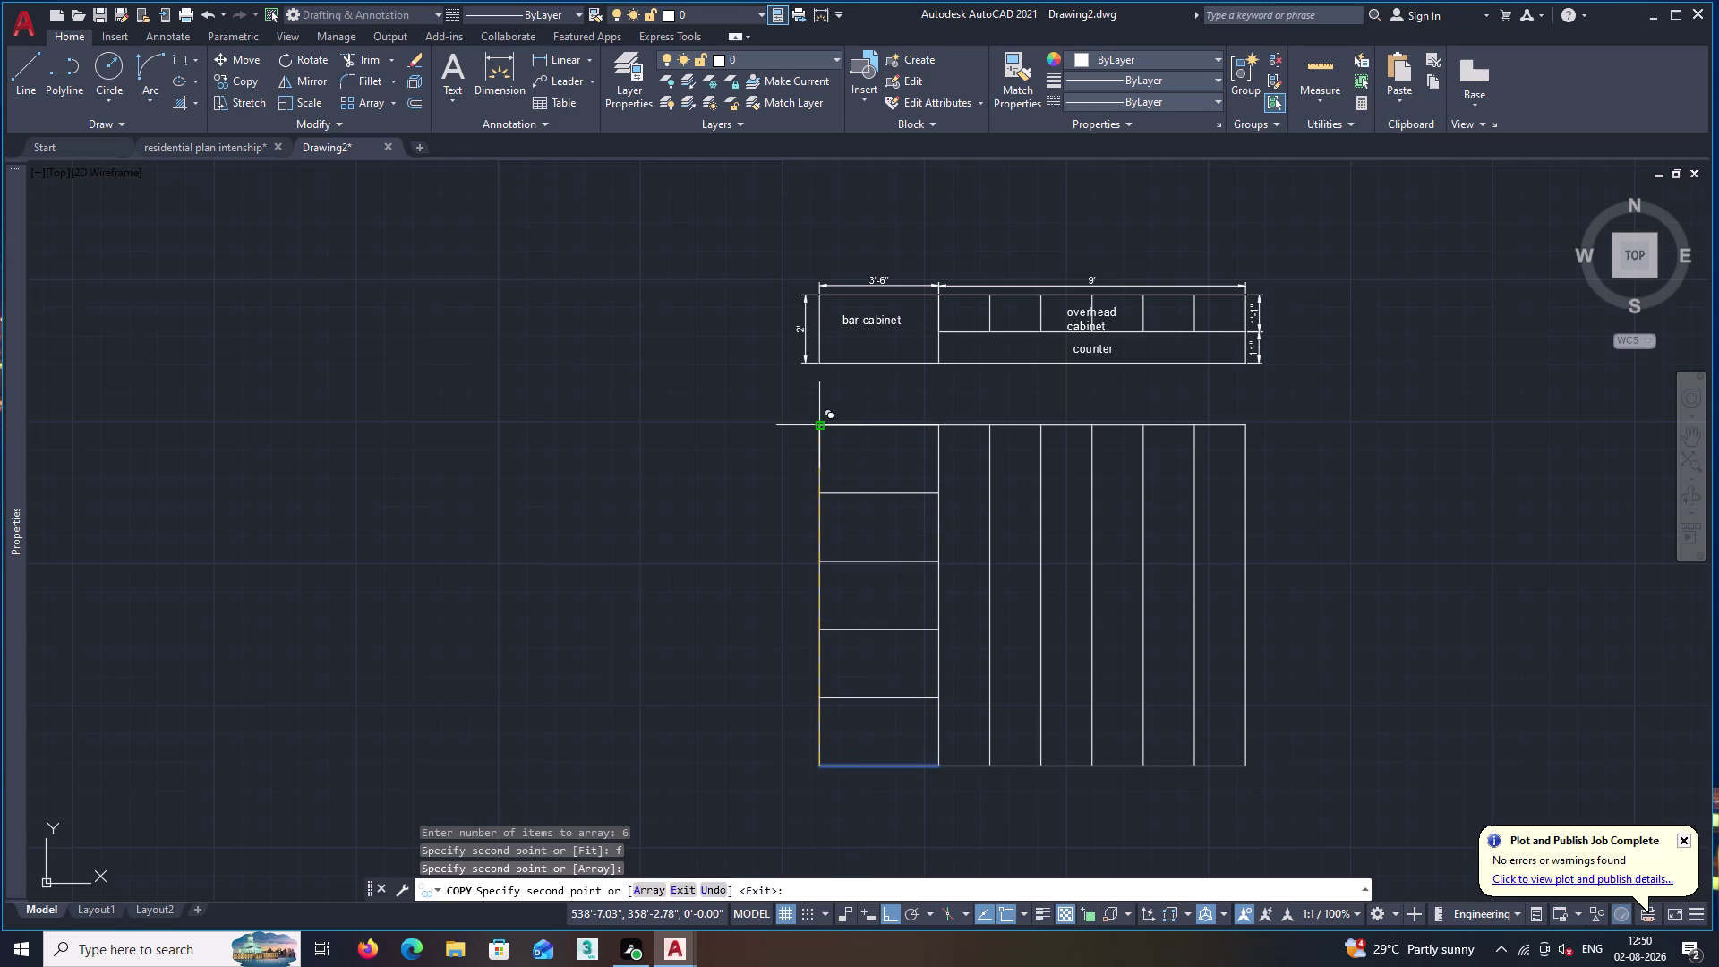
key(space)
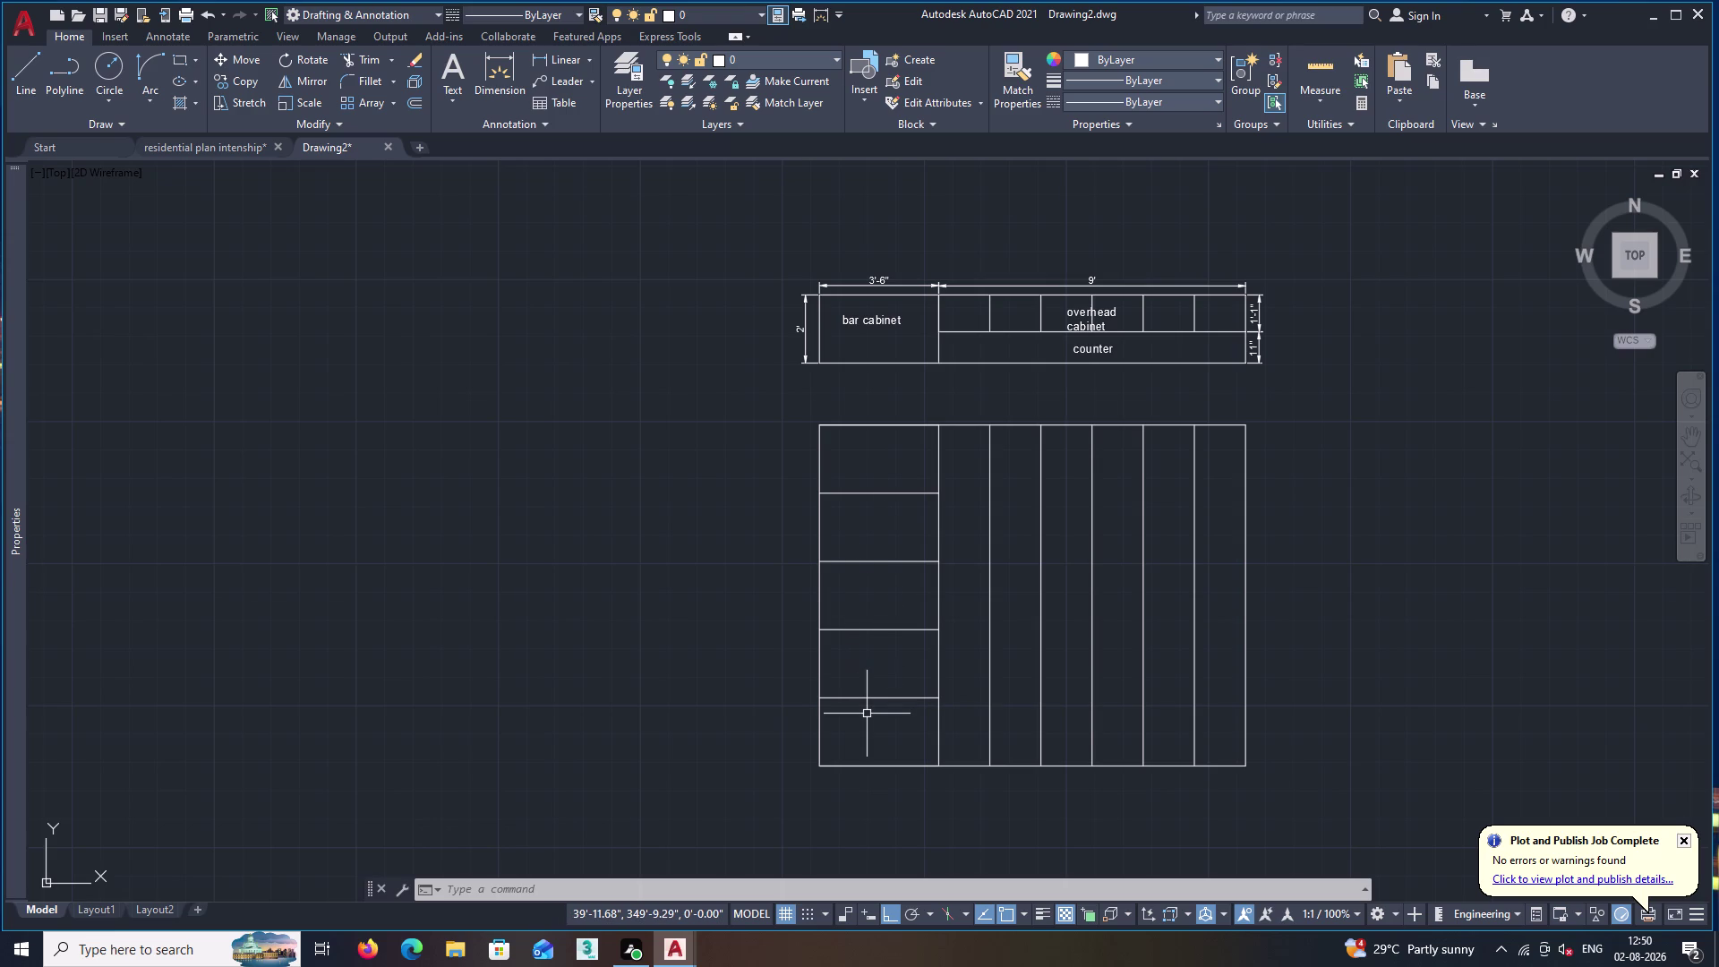
Undo the shelf lines, then copy the bottom edge 7 inches up and undo that too.
key(ctrl+z)
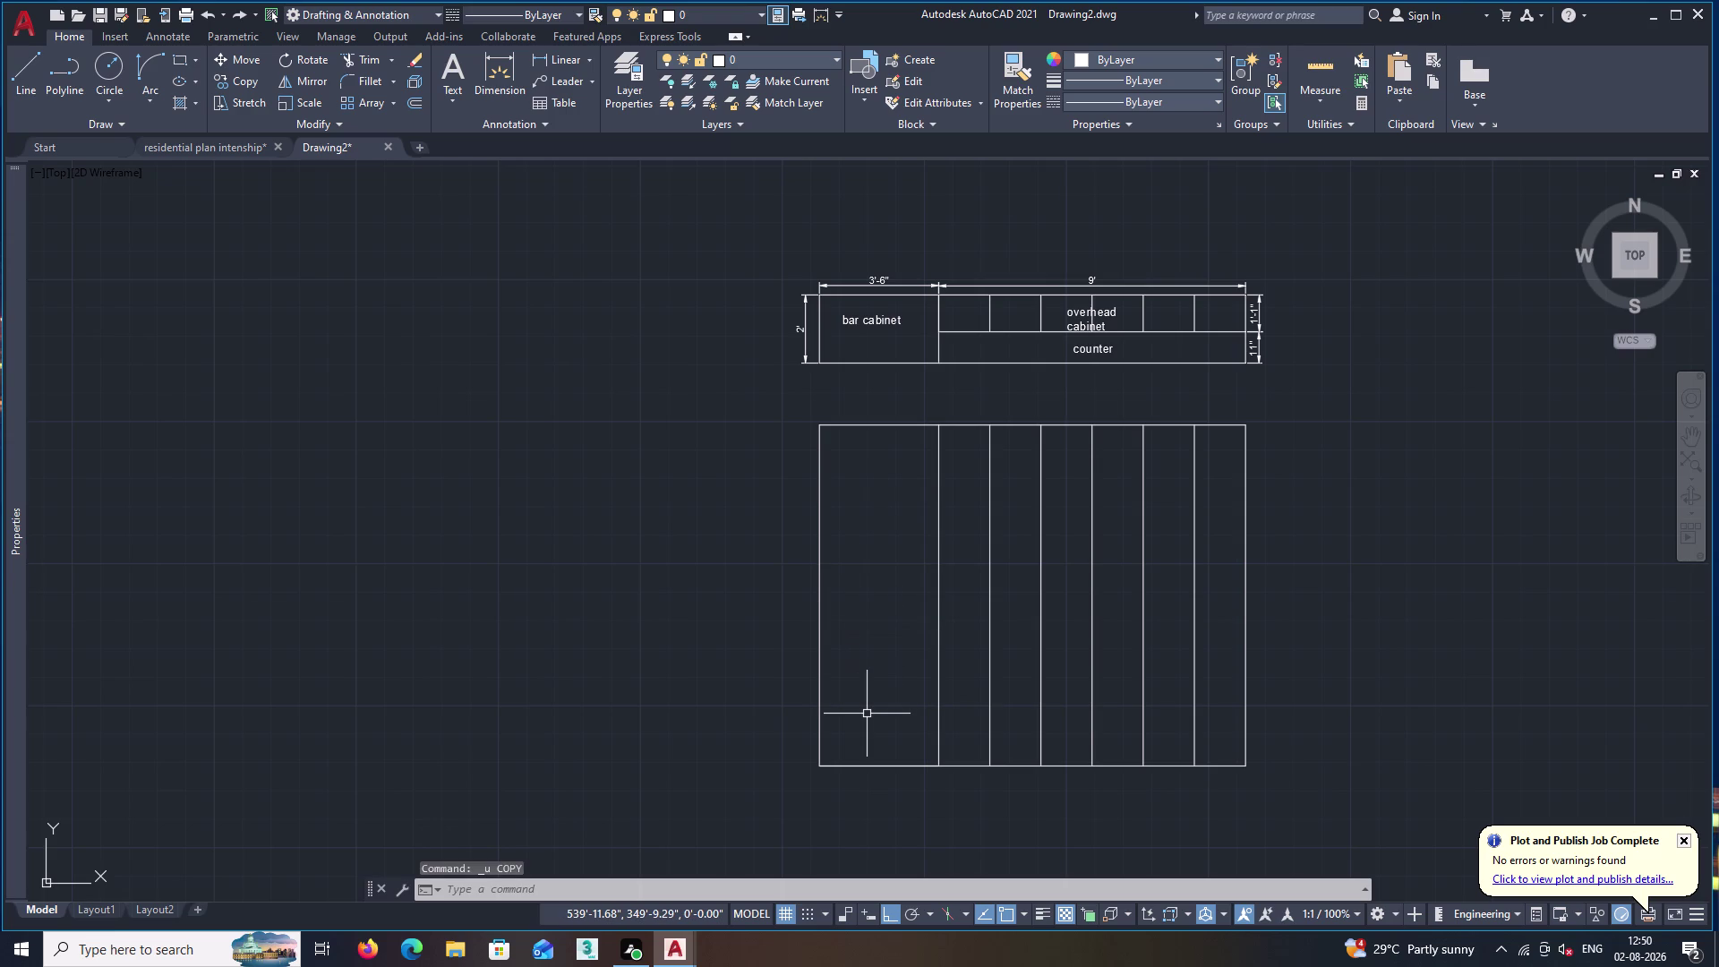
text(co)
key(Return)
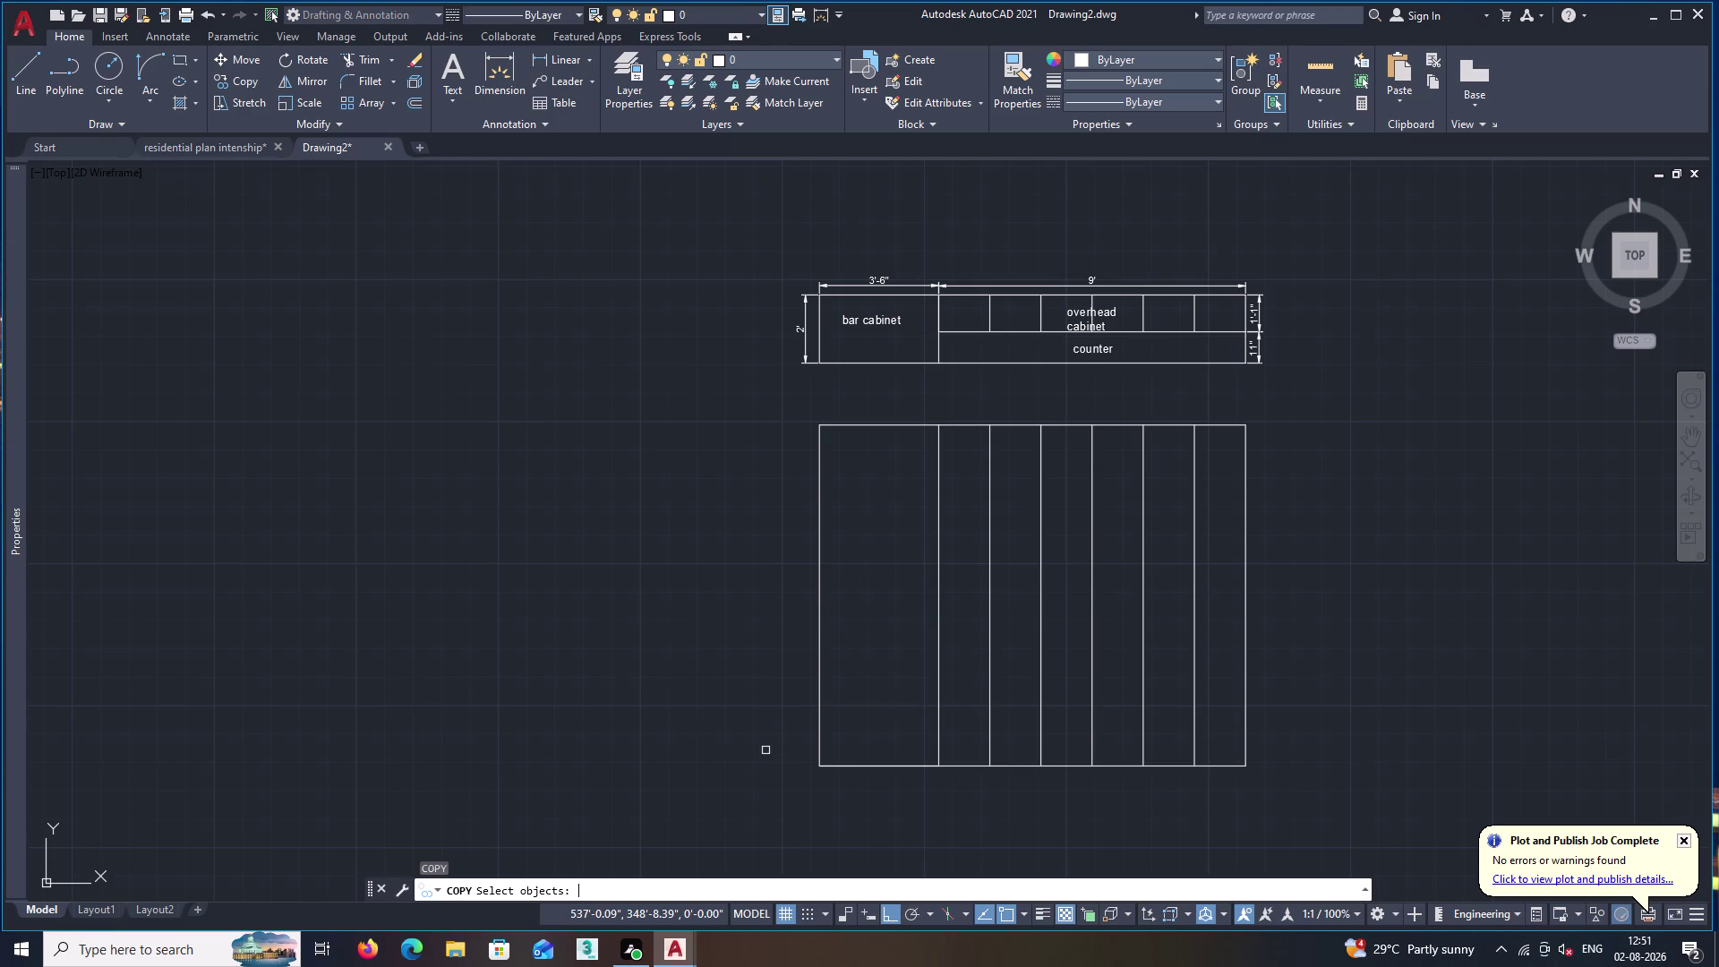
click(856, 765)
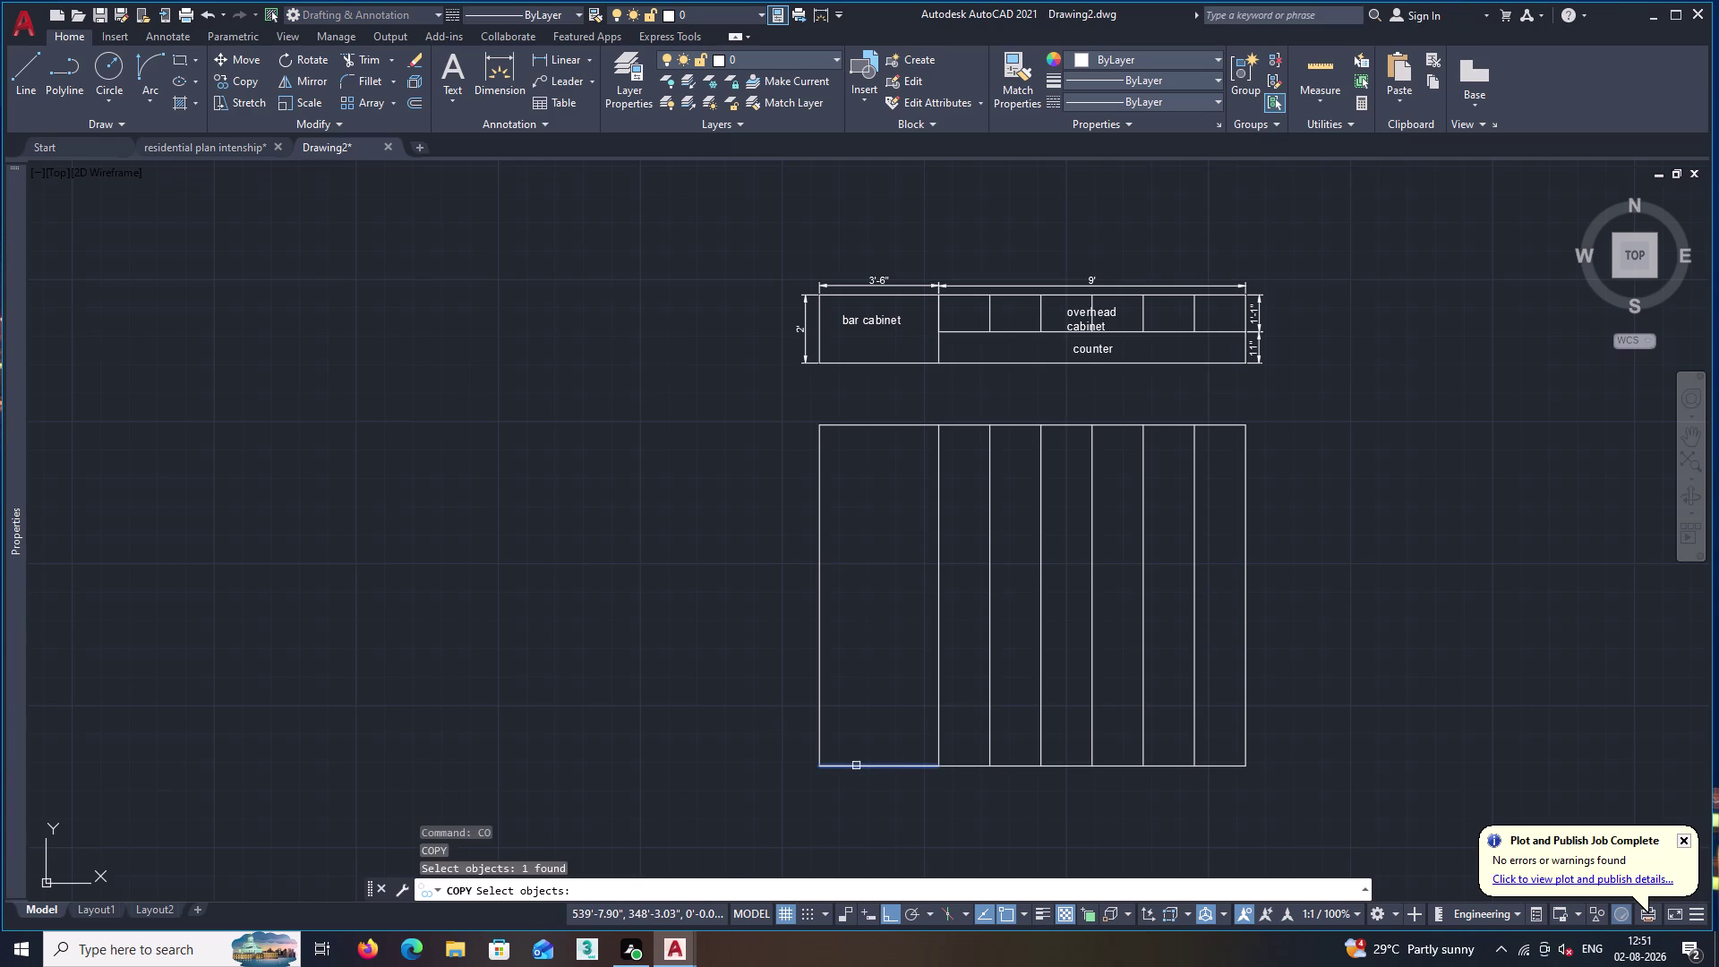
key(space)
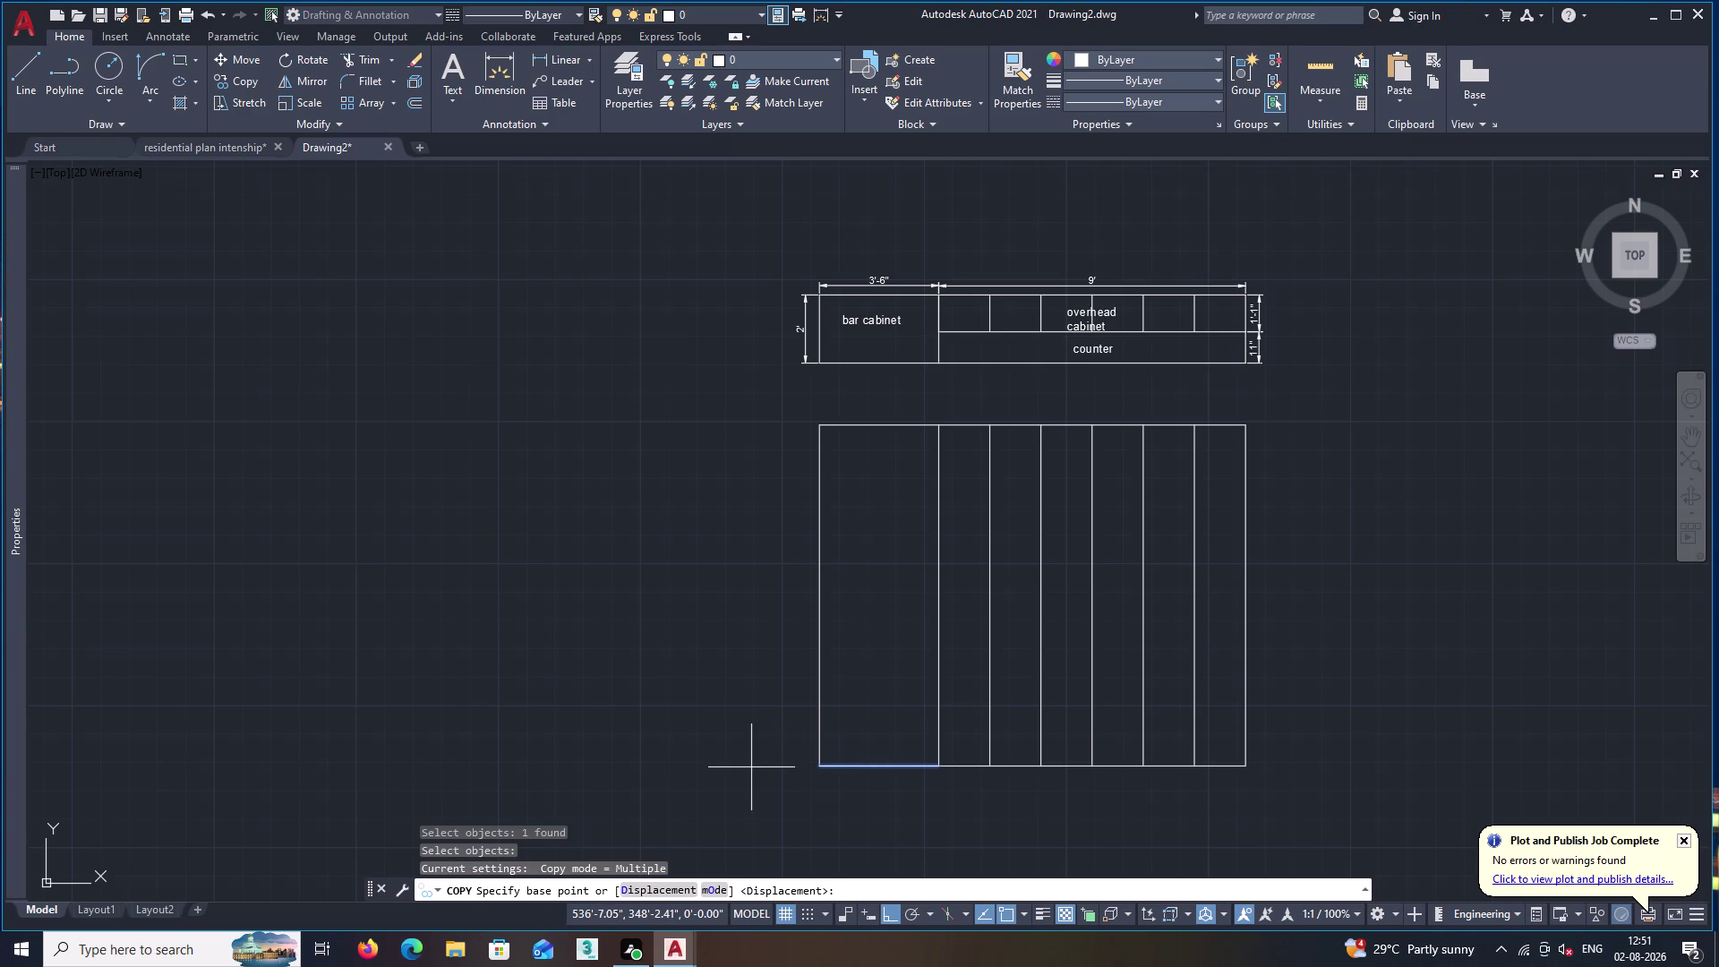
click(820, 766)
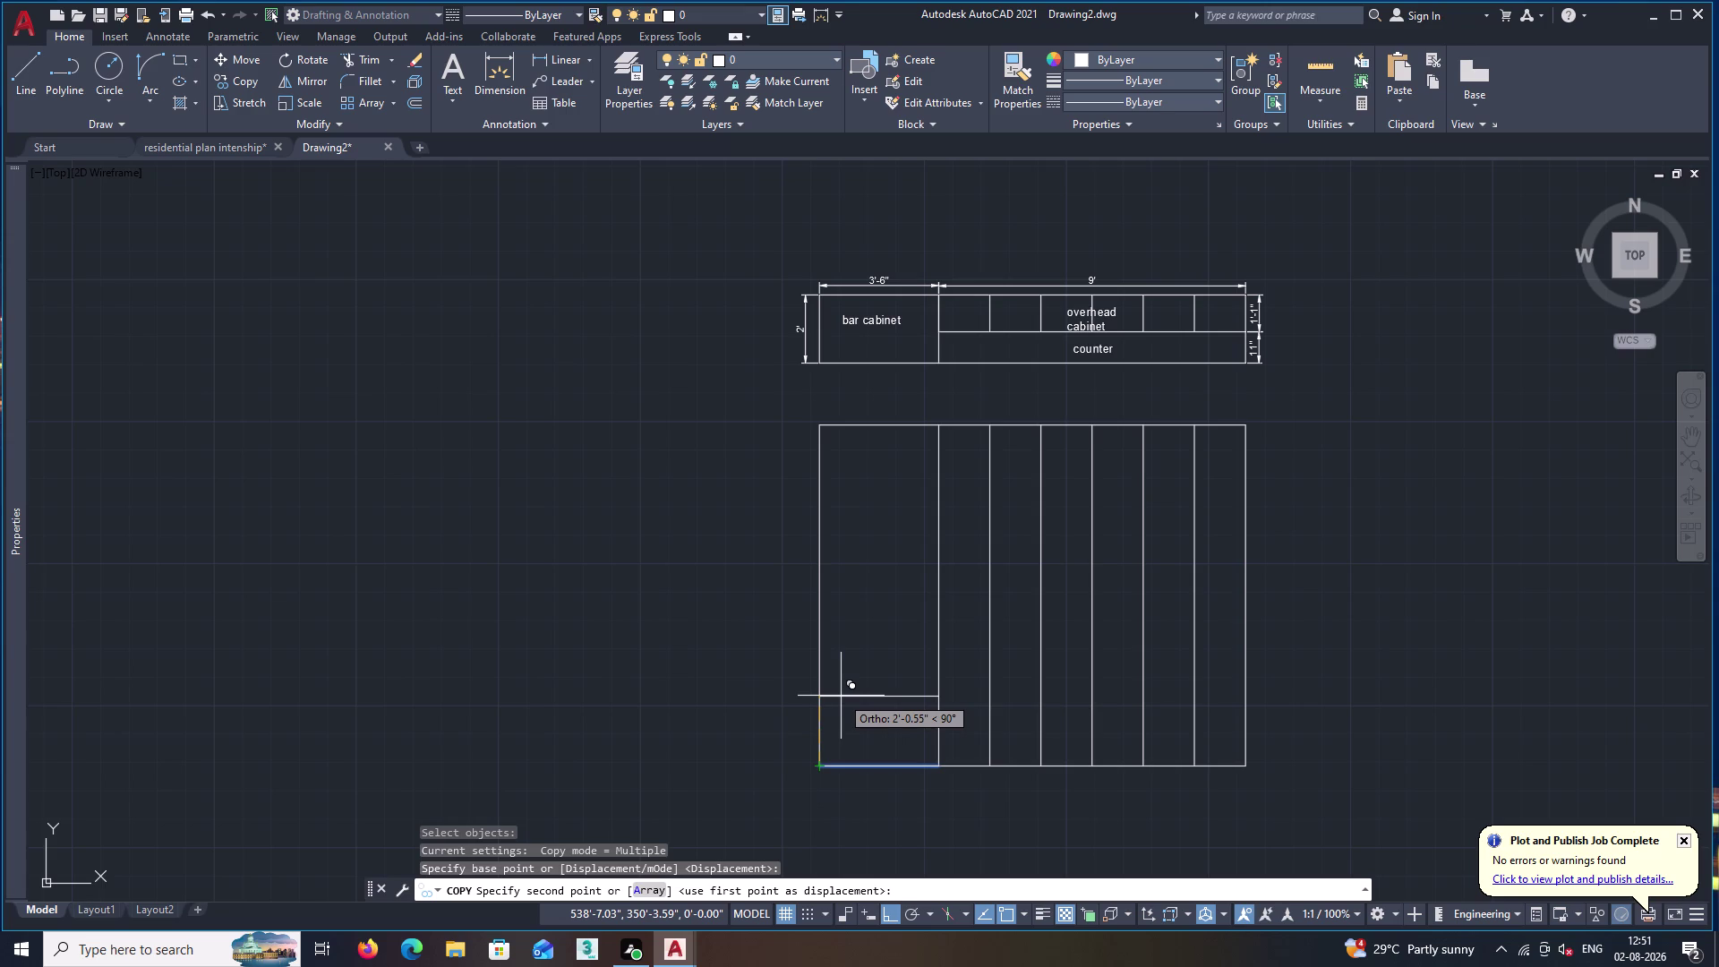
key(7)
key(Return)
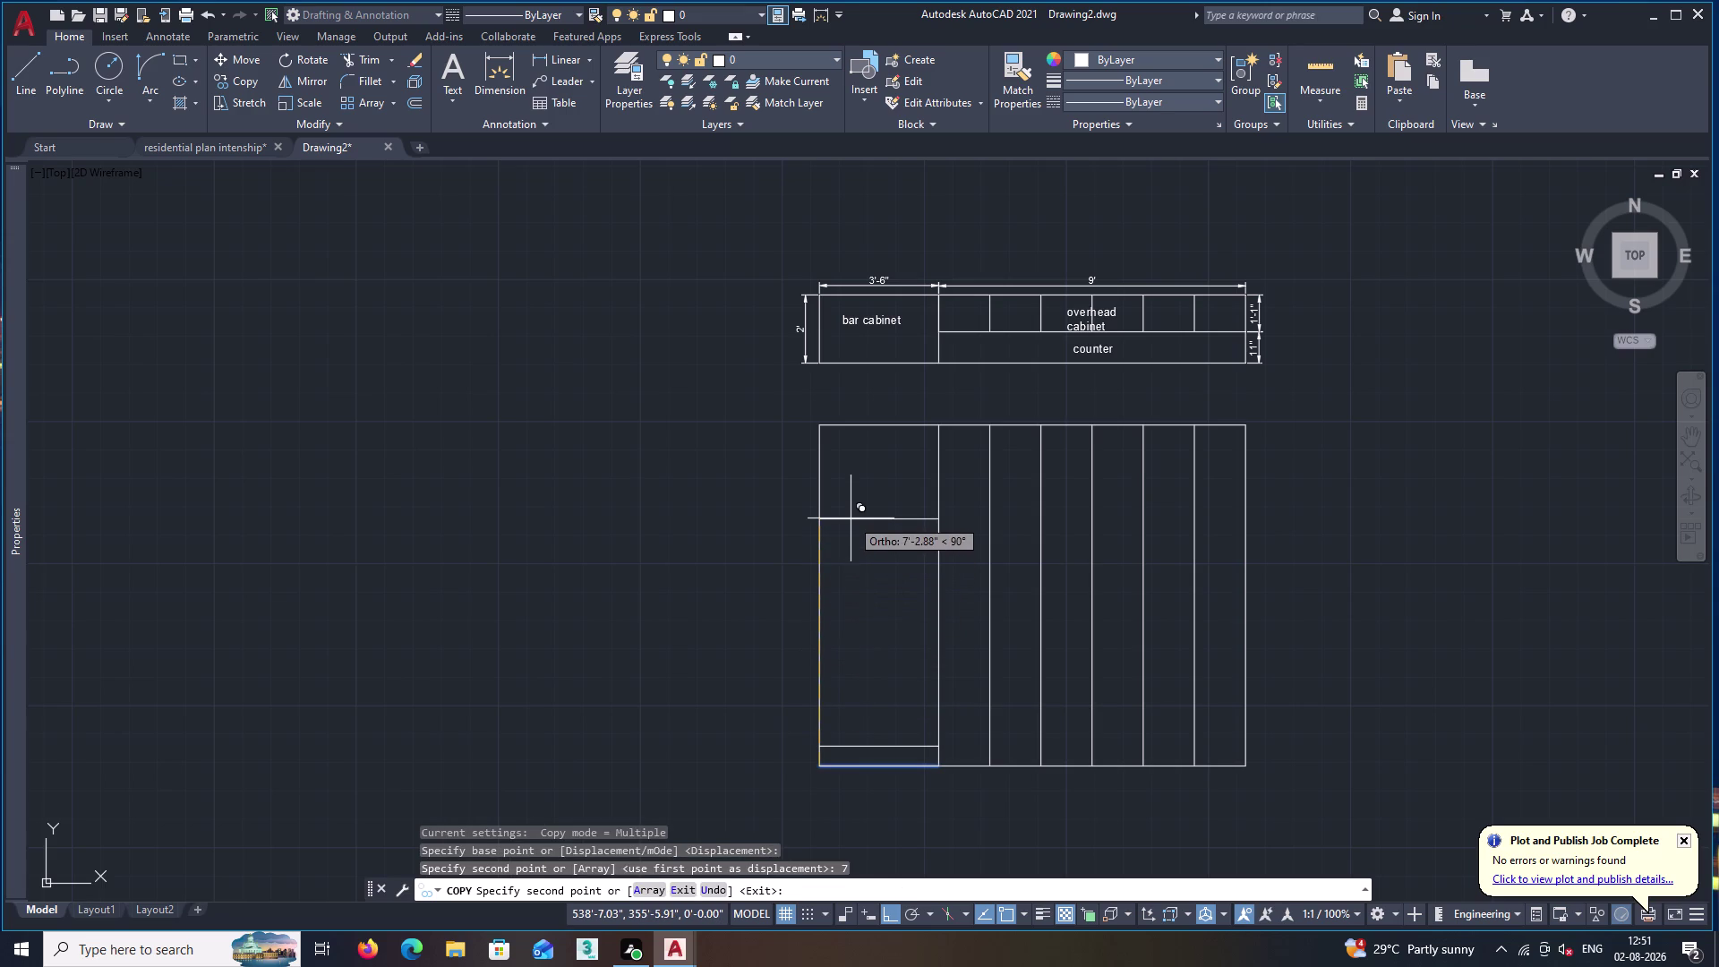
key(Escape)
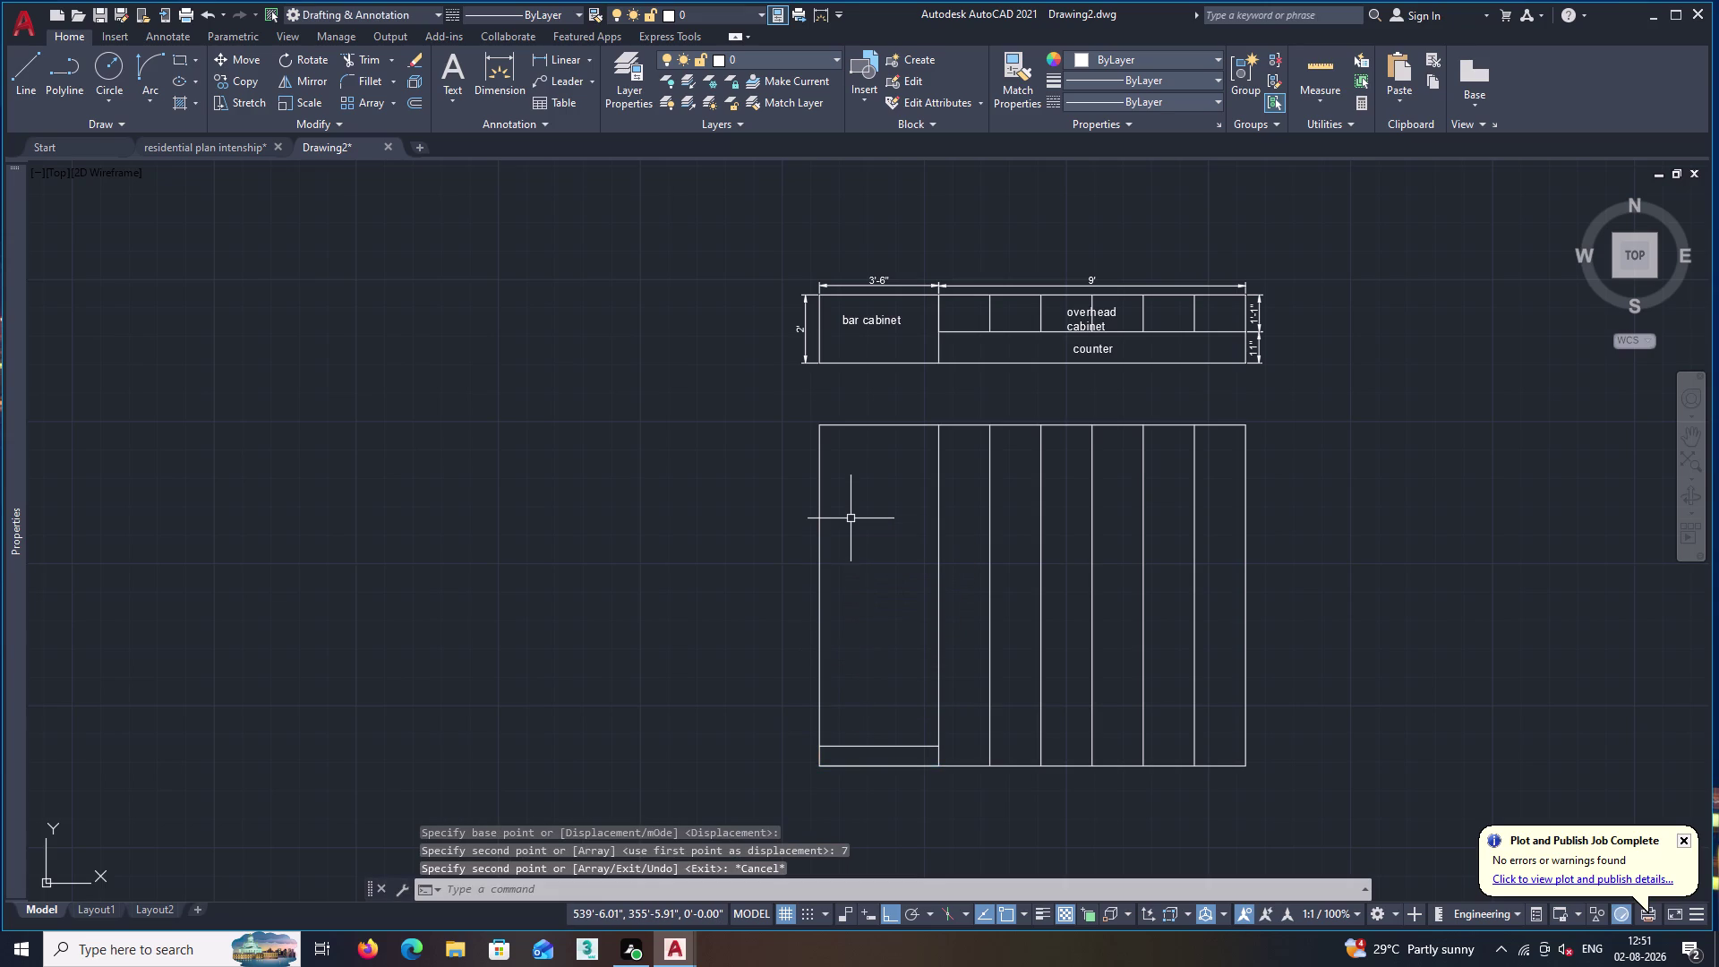
key(ctrl+z)
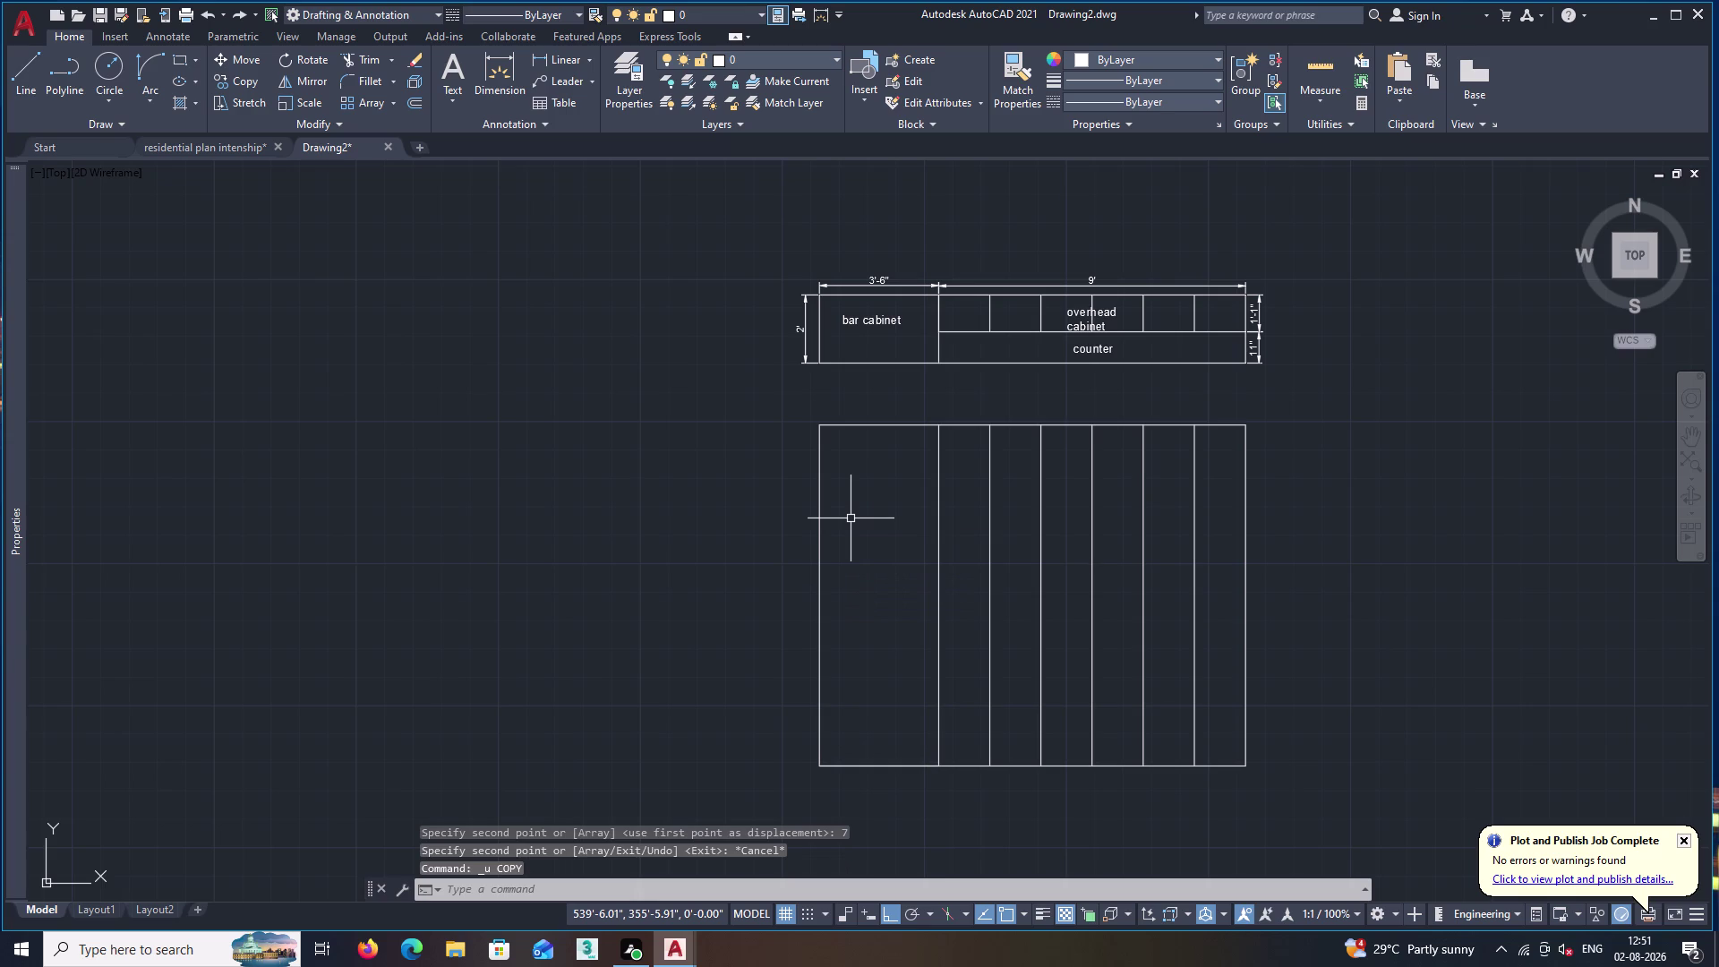
key(space)
Offset the elevation's bottom edge 2 inches downward.
scroll(up, 3)
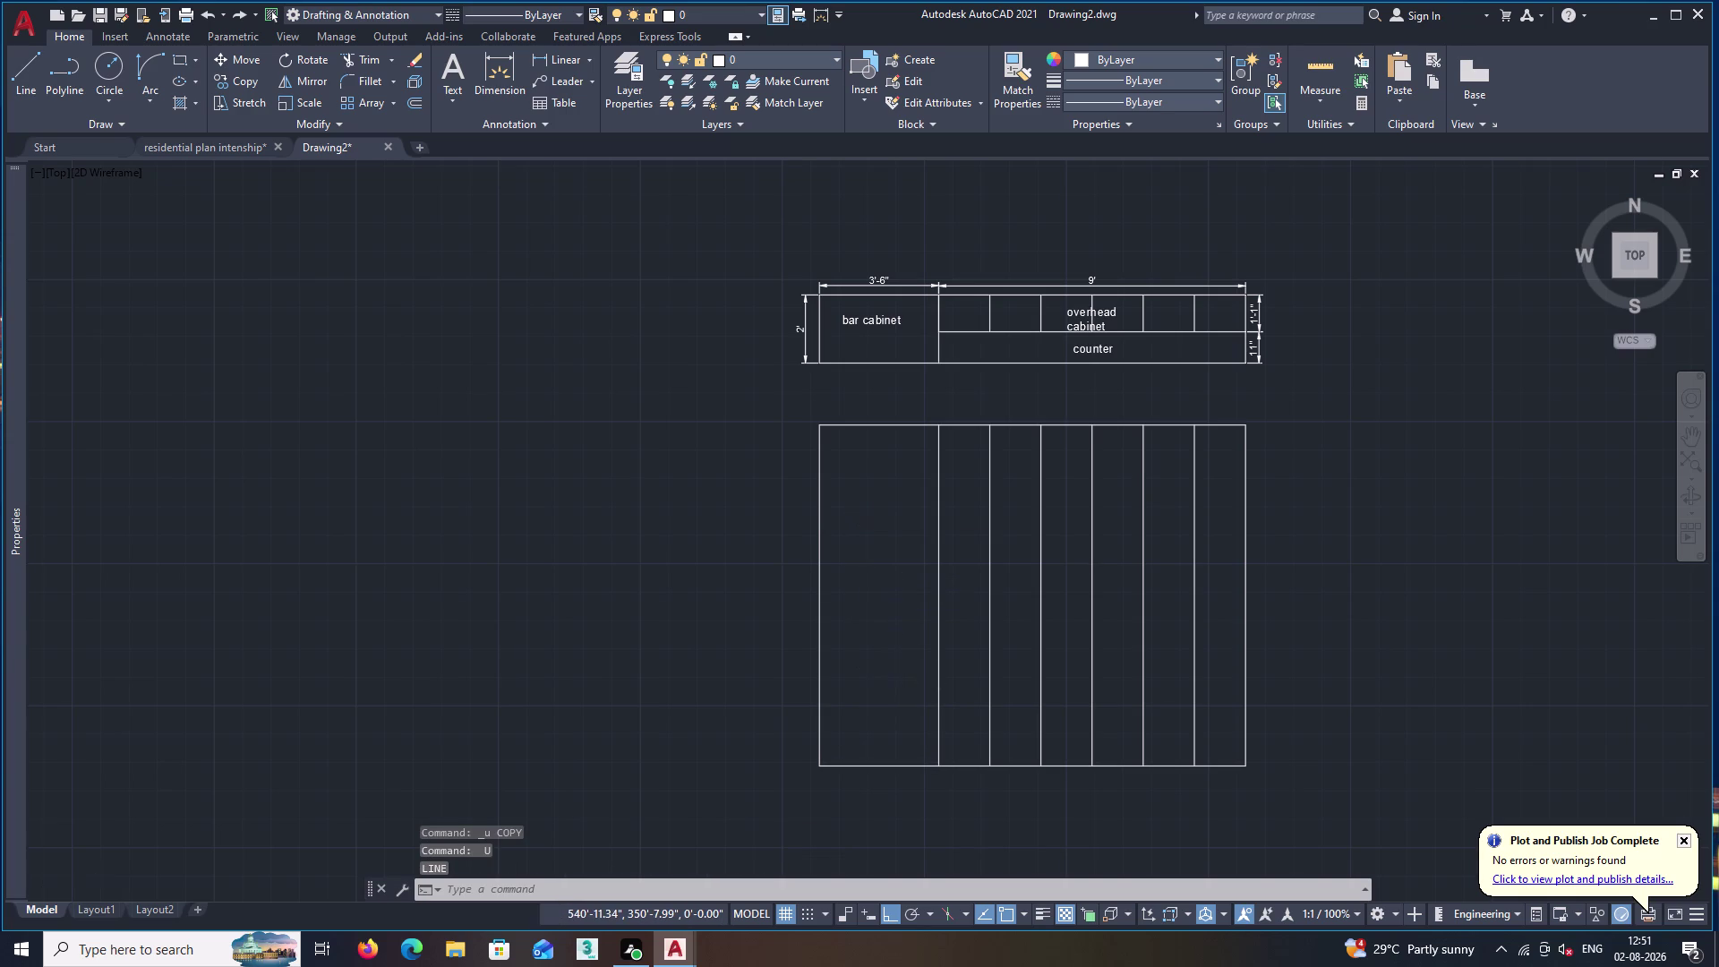
middle_drag(912, 701, 850, 525)
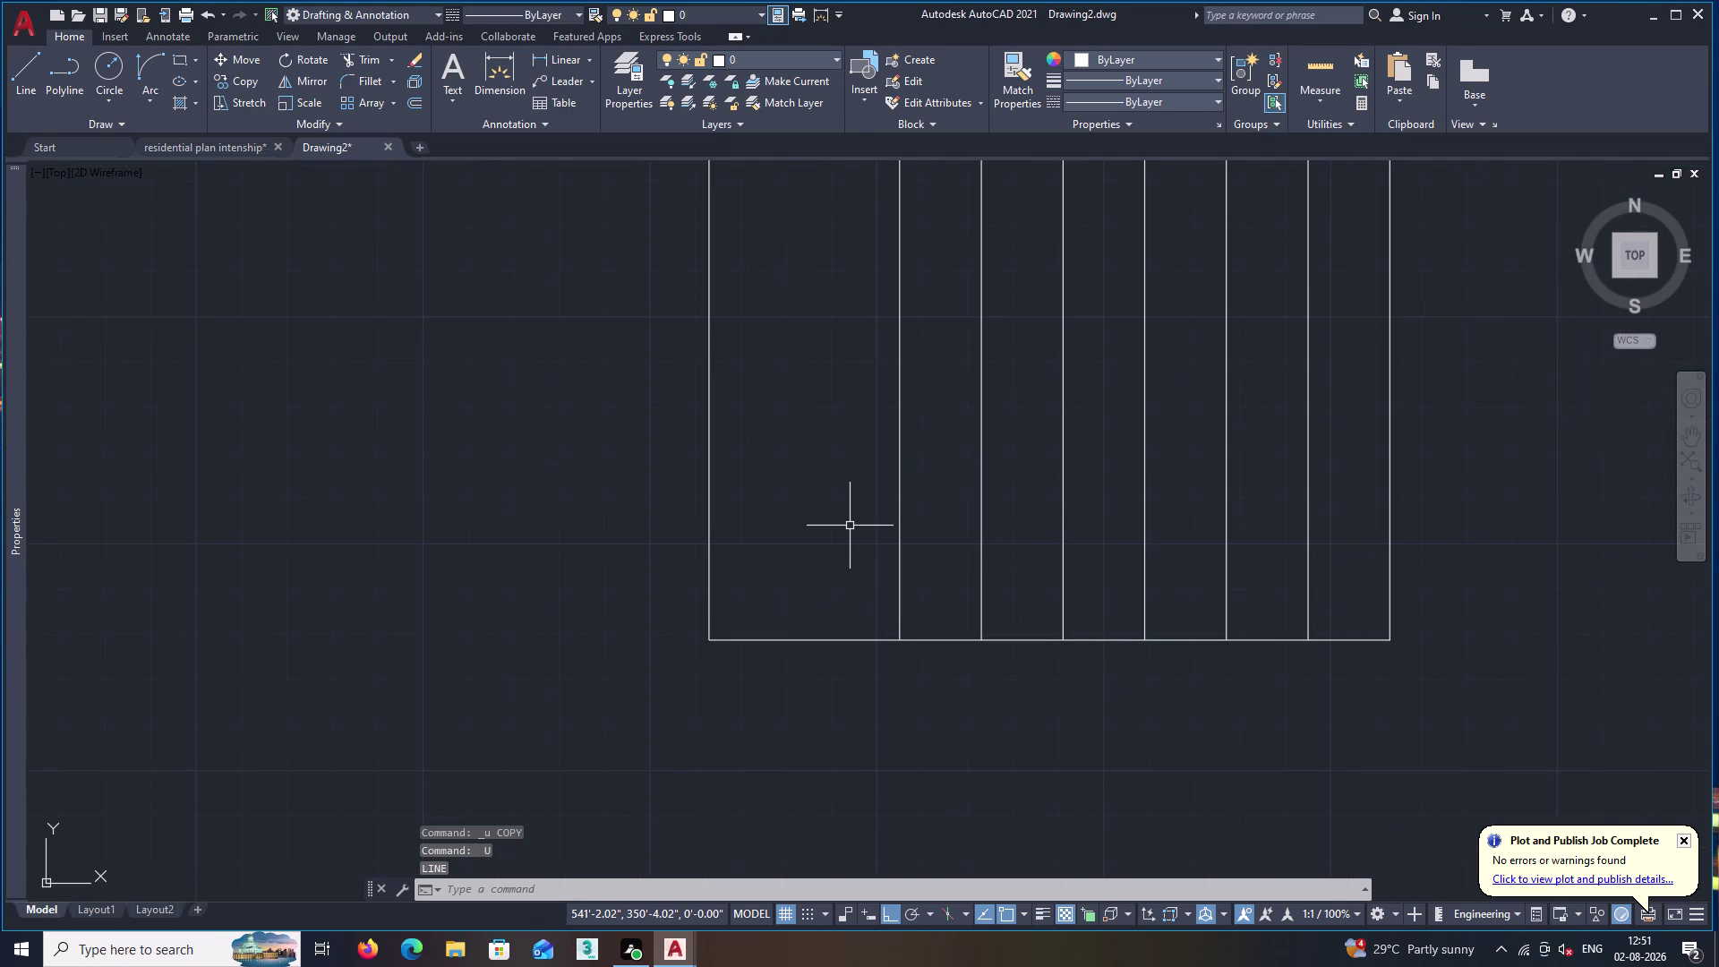
key(o)
key(Return)
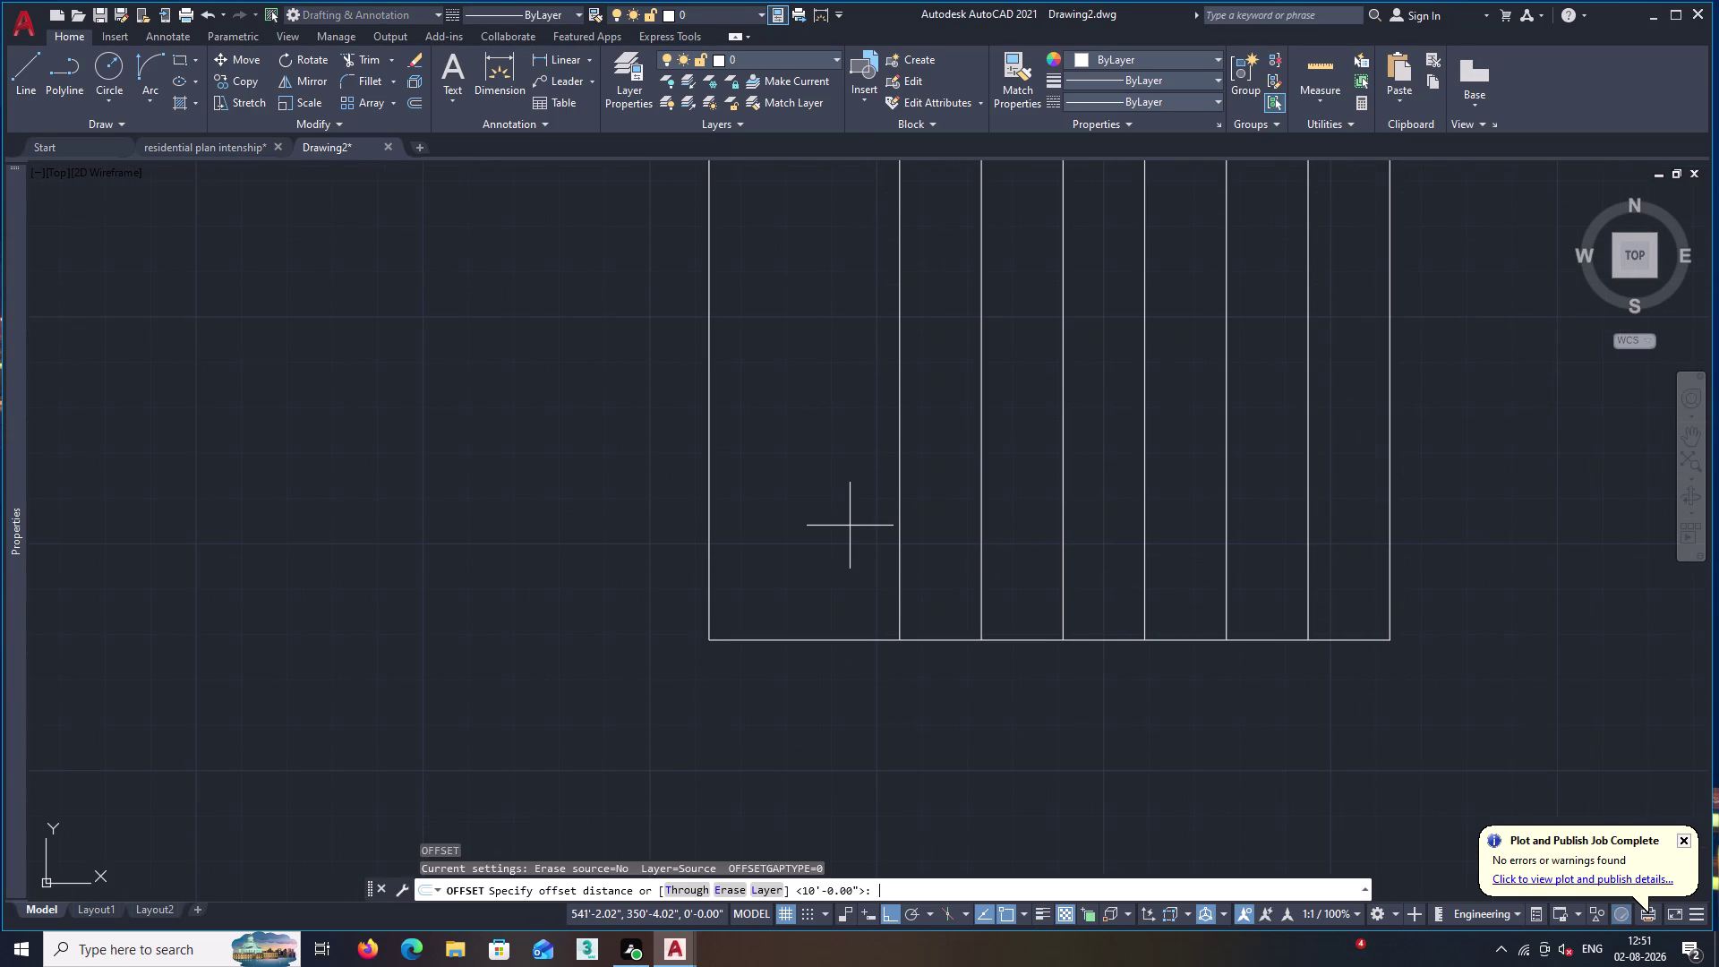
text(2")
key(Return)
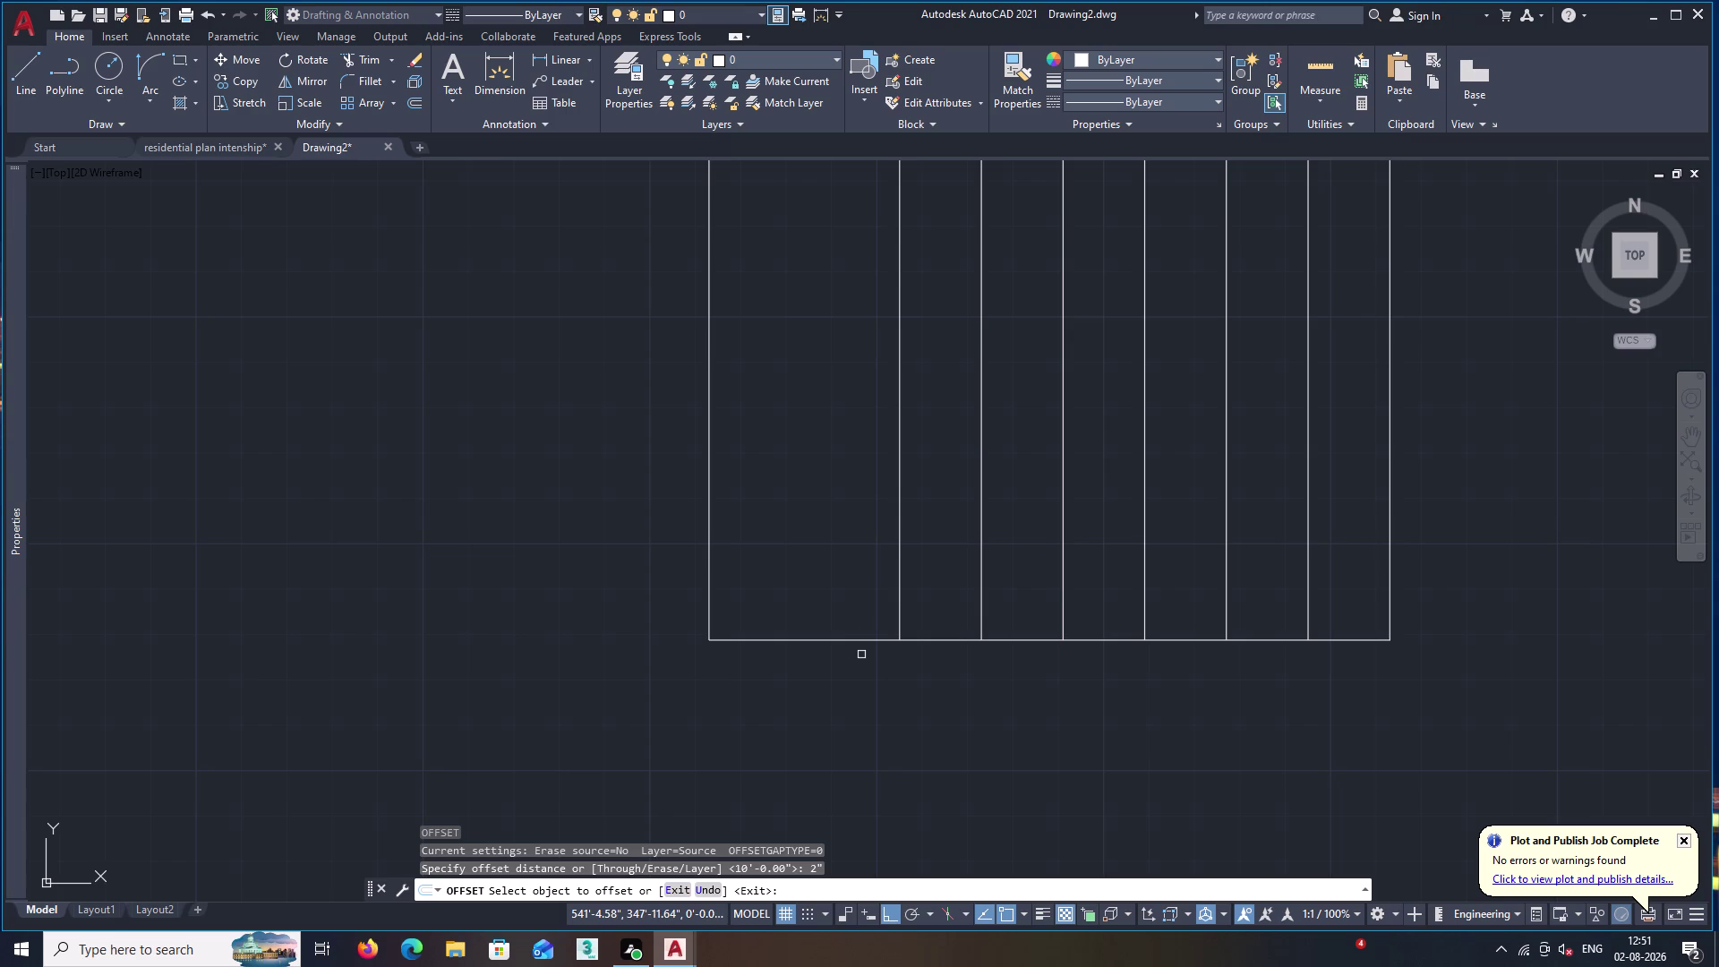
click(856, 640)
click(858, 663)
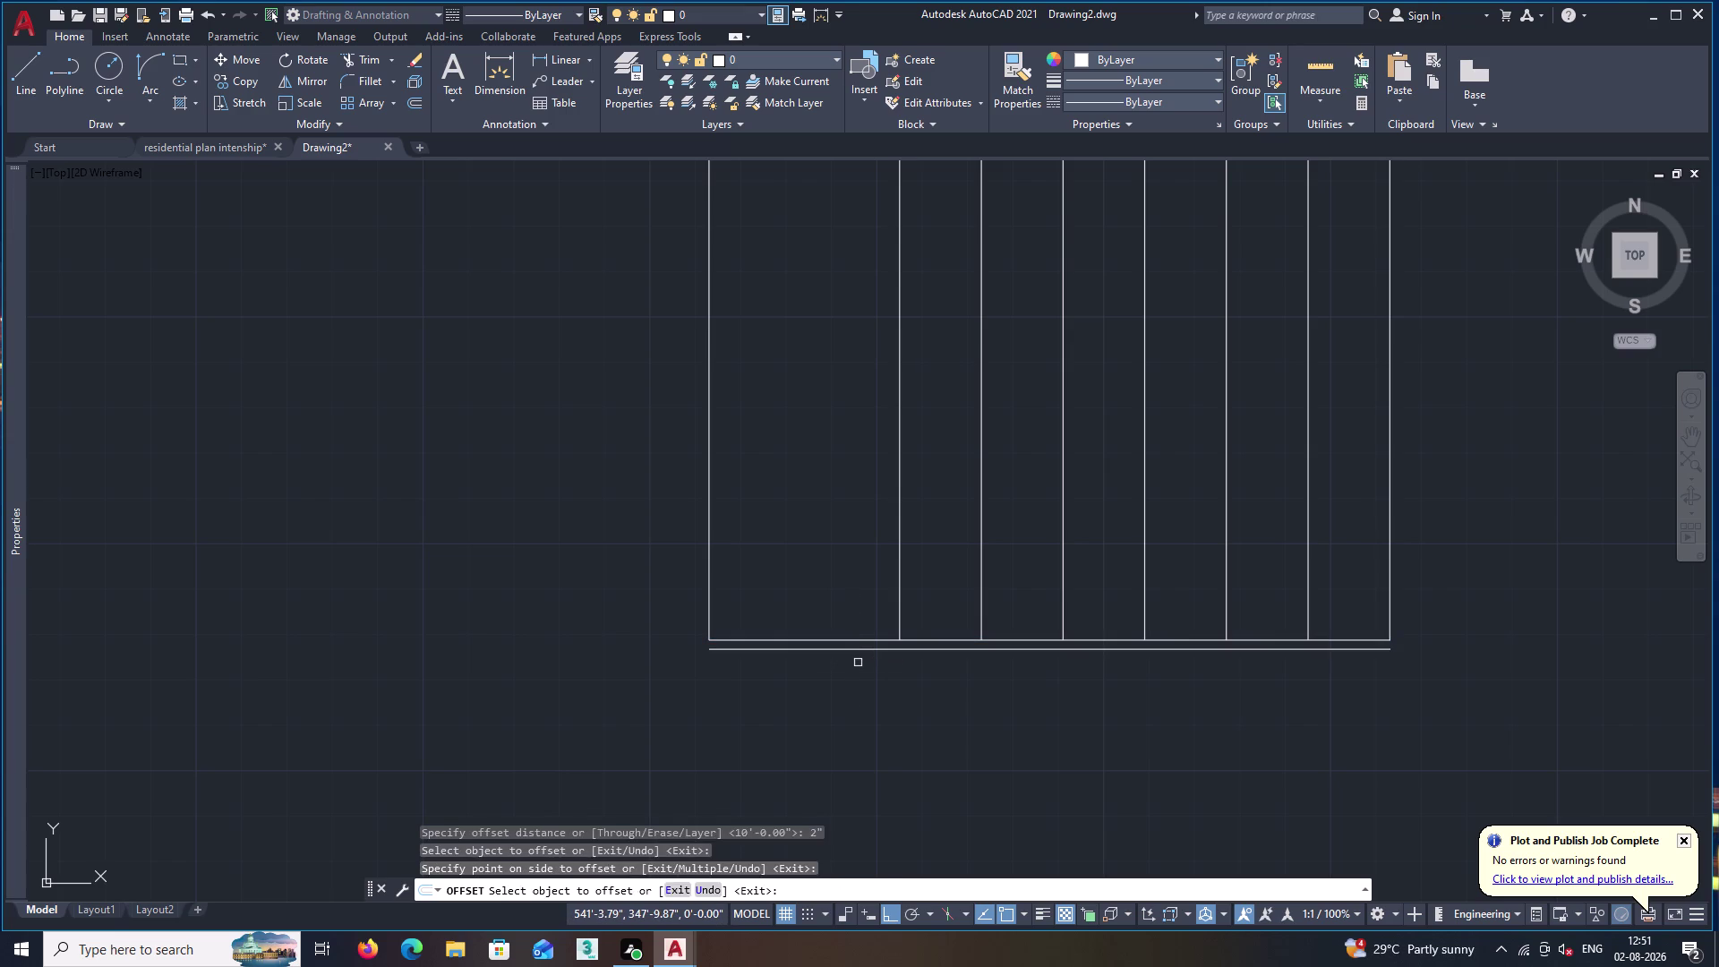
key(space)
Extend the left and right side lines down to the new base line.
text(ex)
key(space)
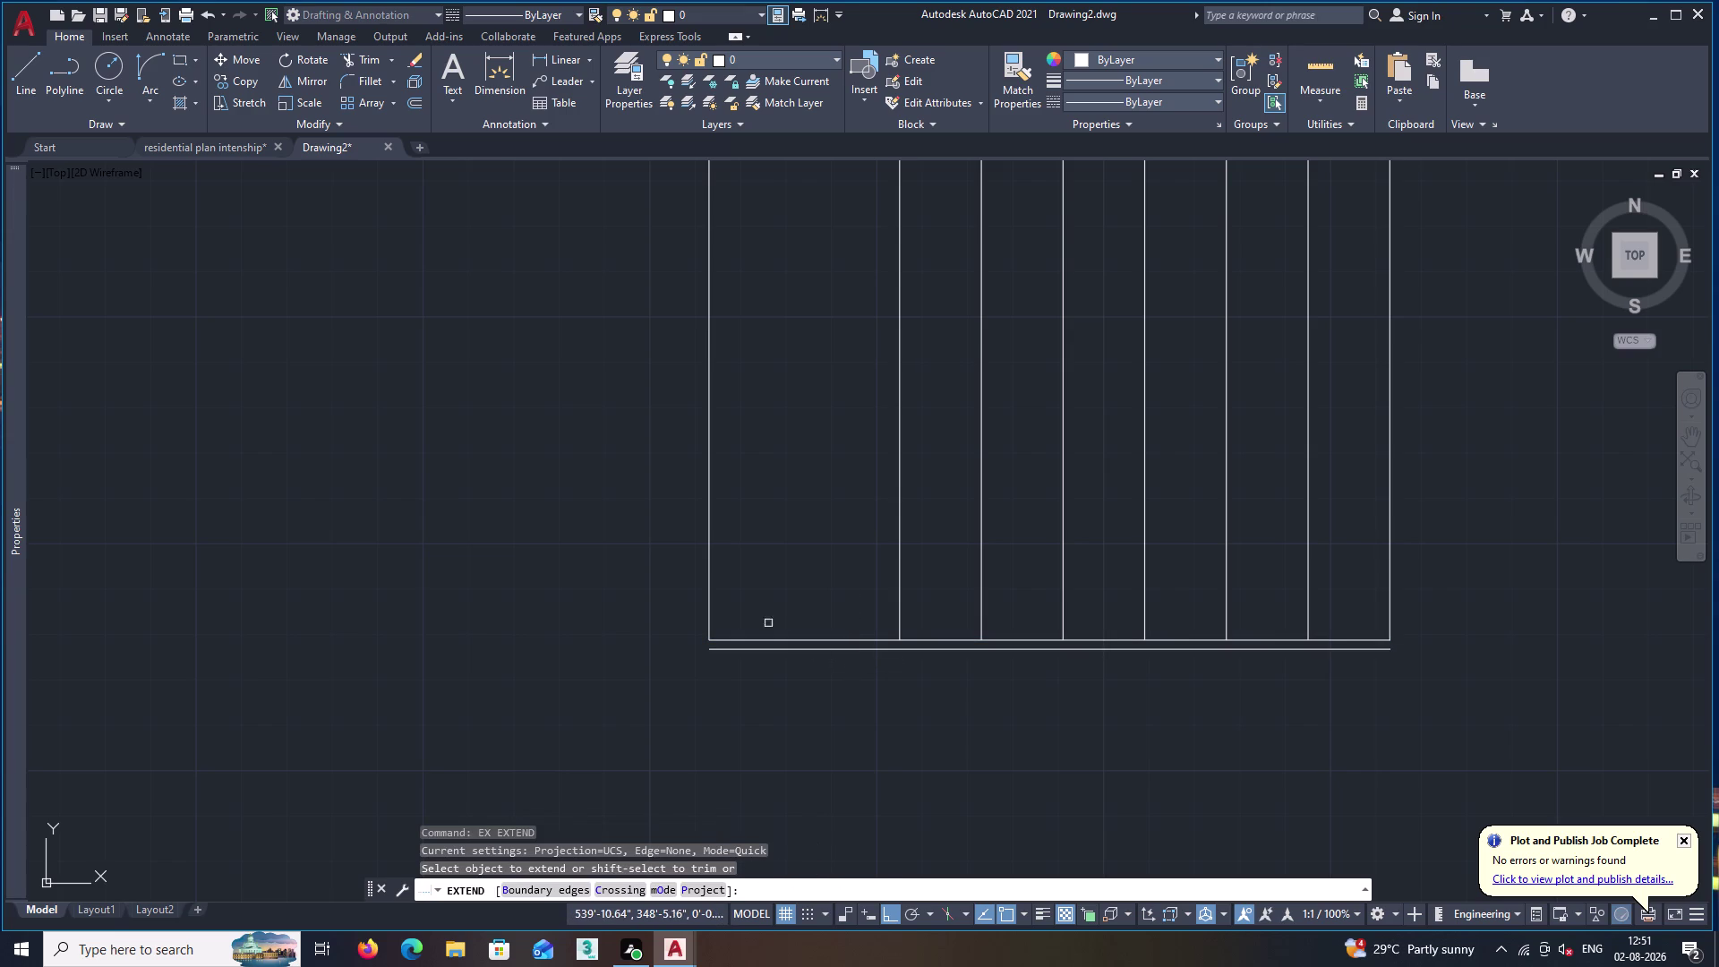
click(707, 603)
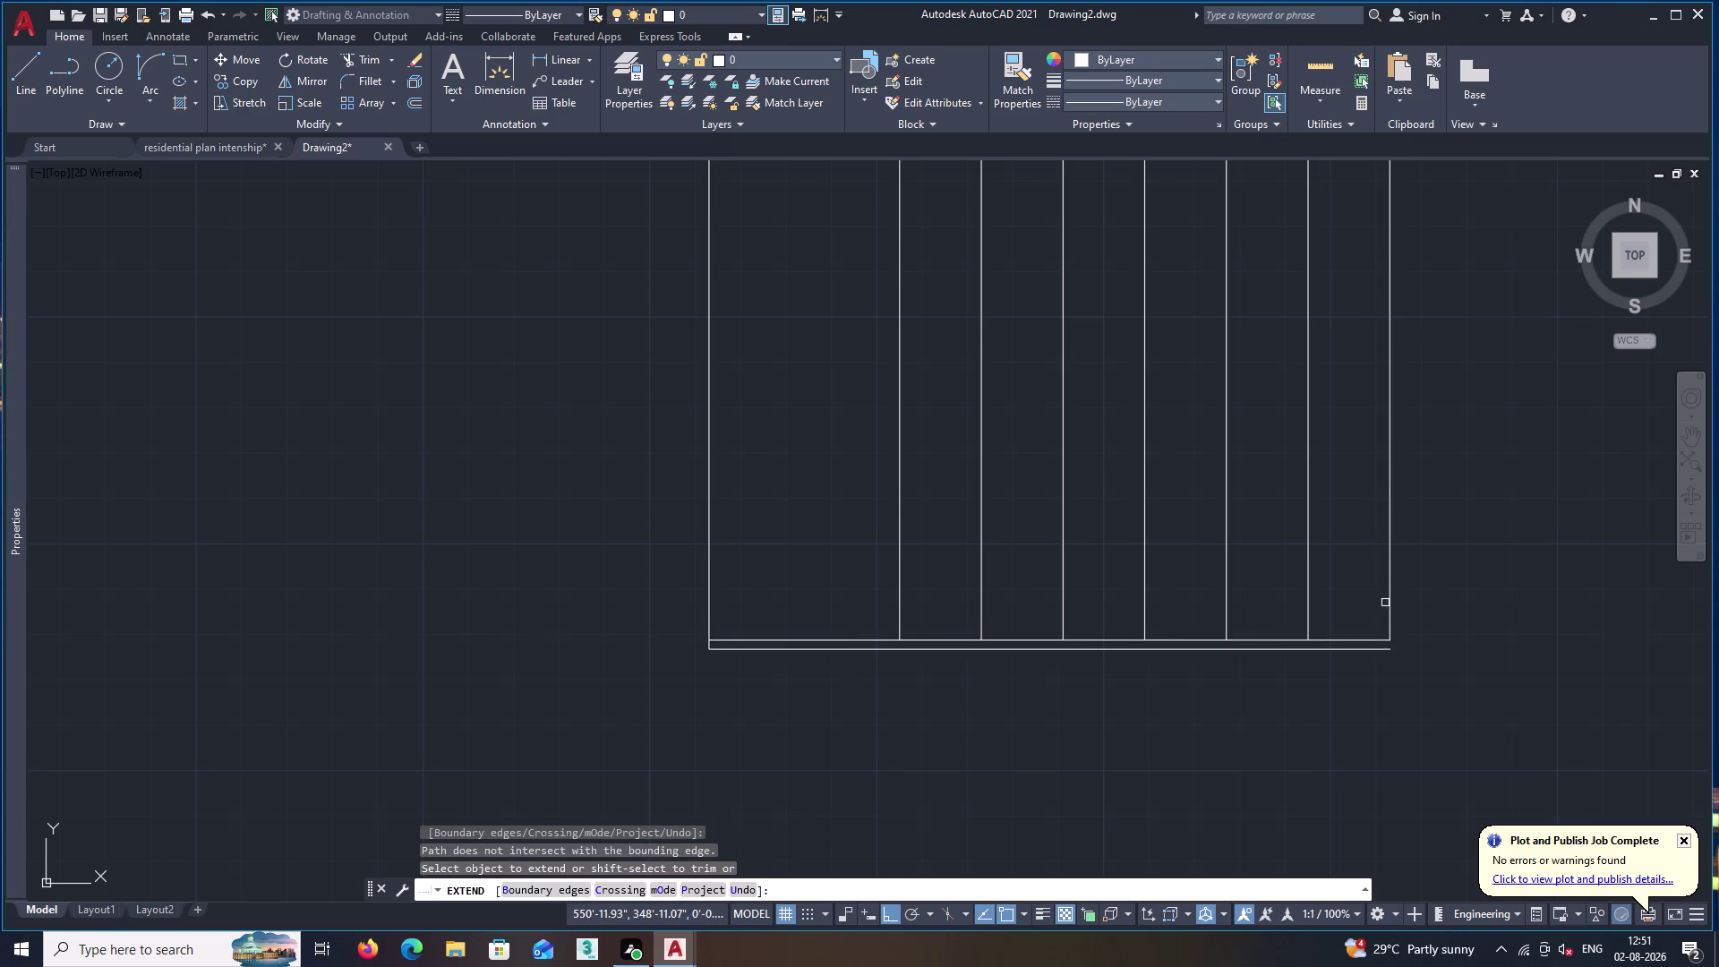
click(1390, 602)
key(space)
text(h)
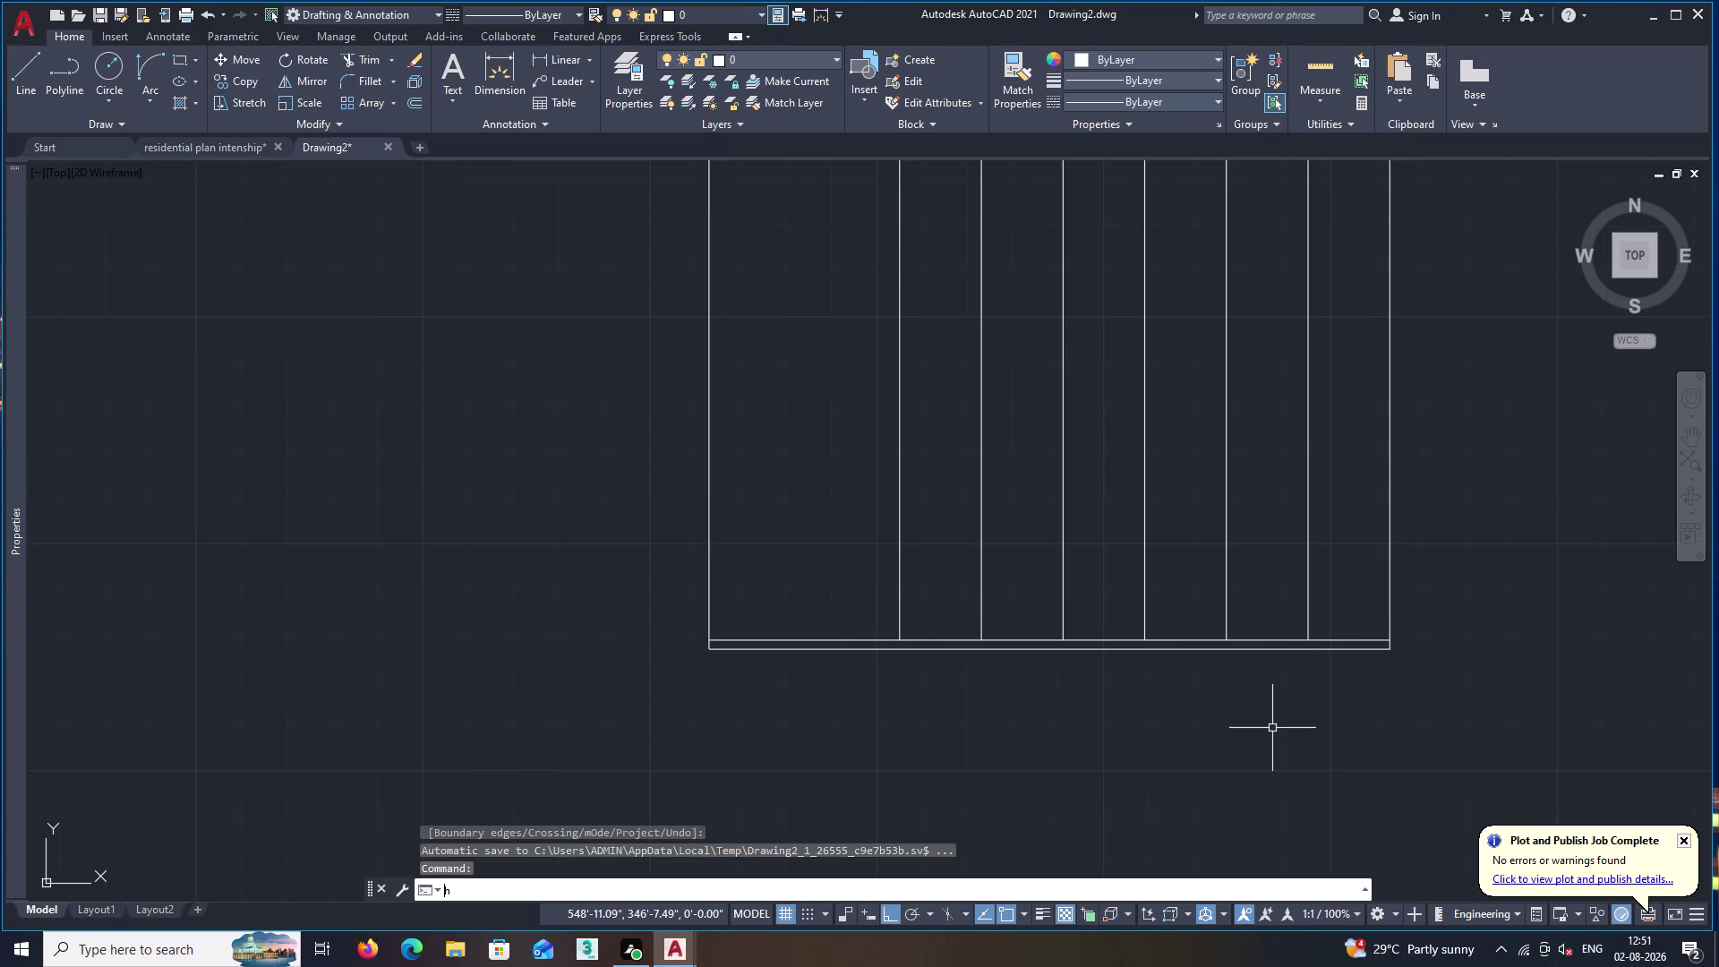
key(space)
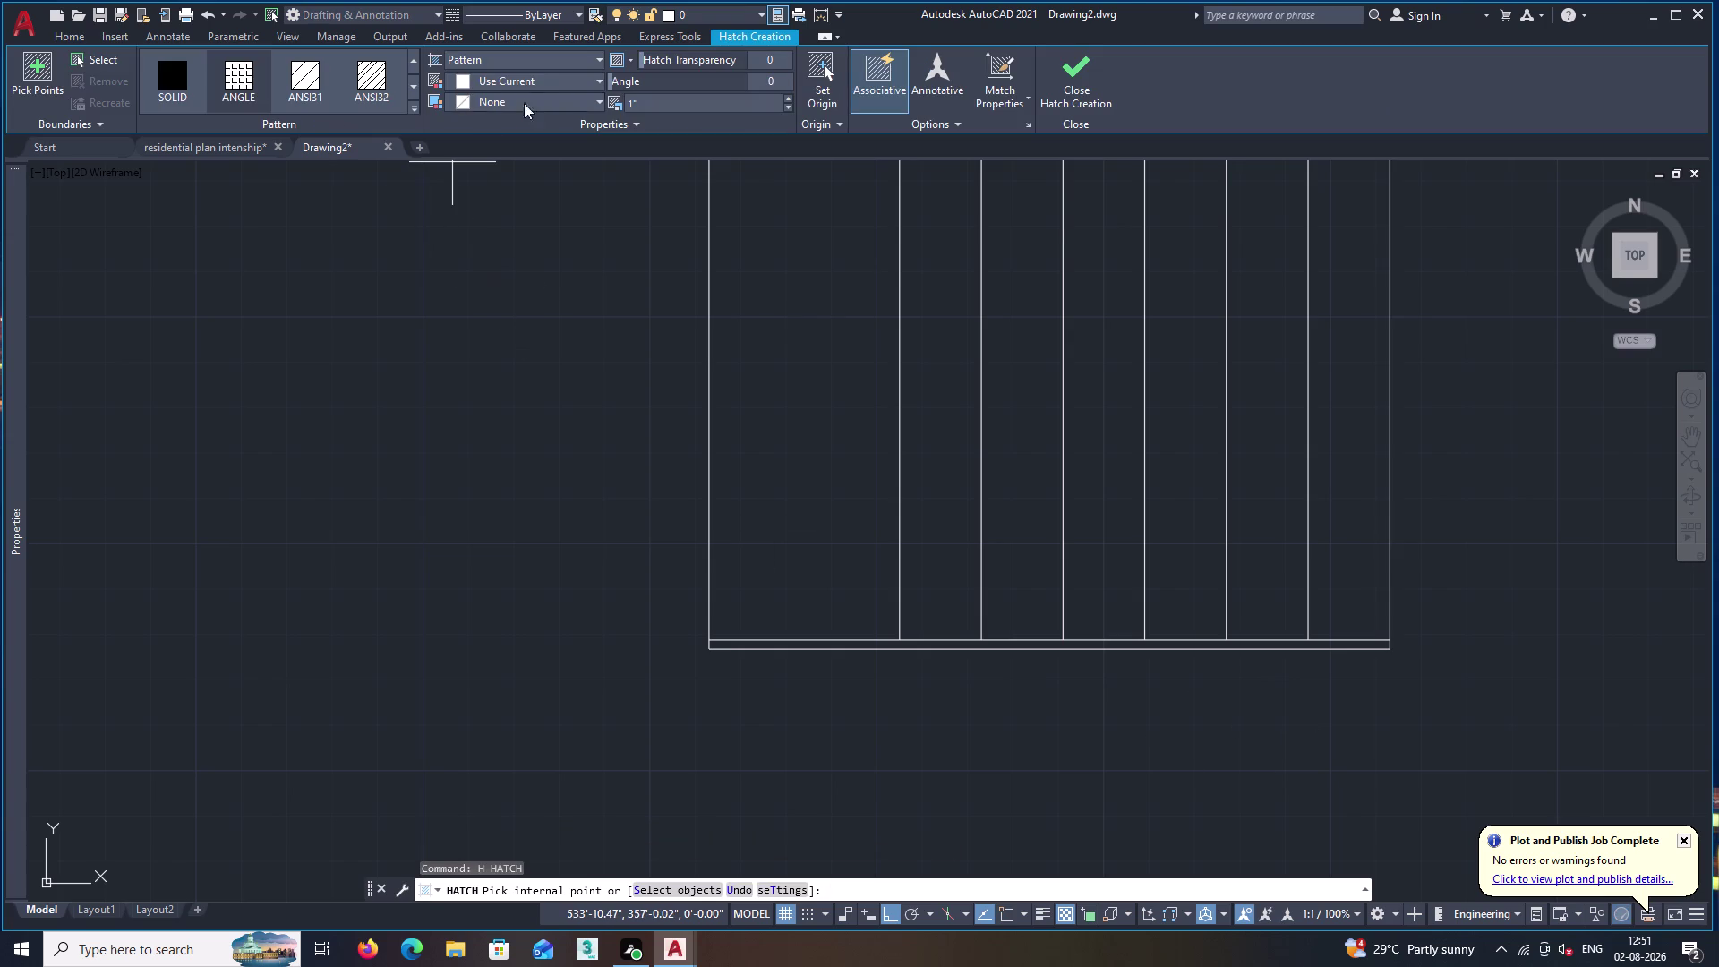
Fill the 2-inch base strip under the elevation with a black Solid hatch.
click(550, 78)
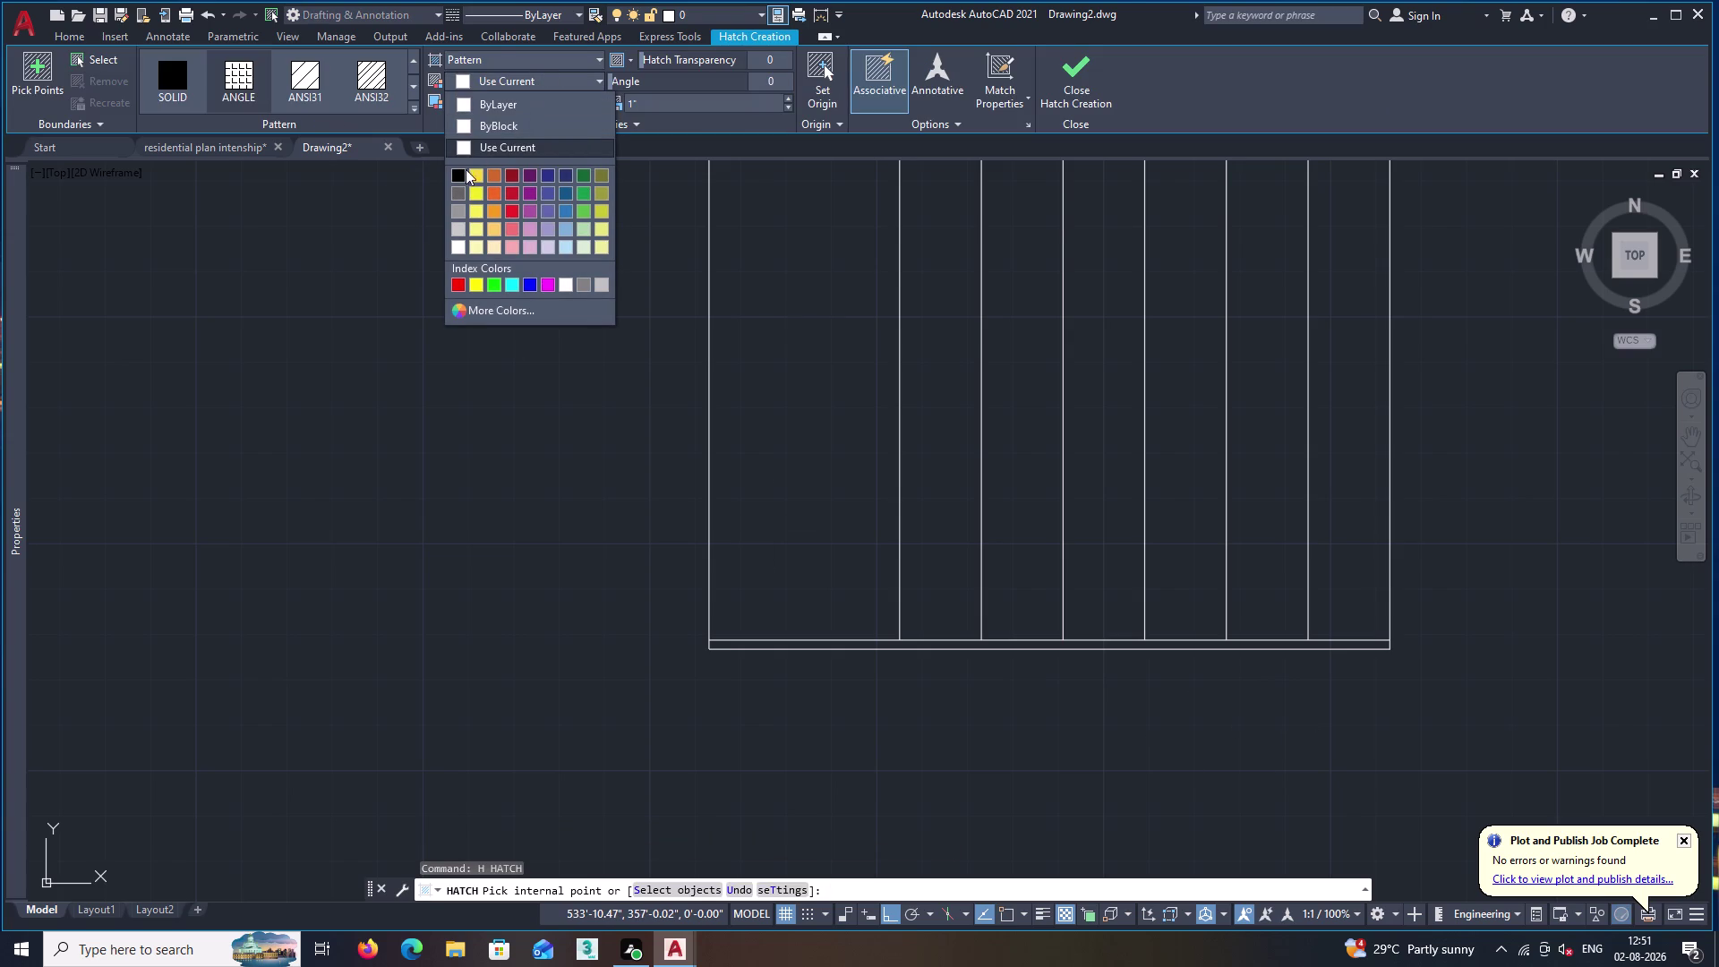
click(458, 175)
scroll(up, 3)
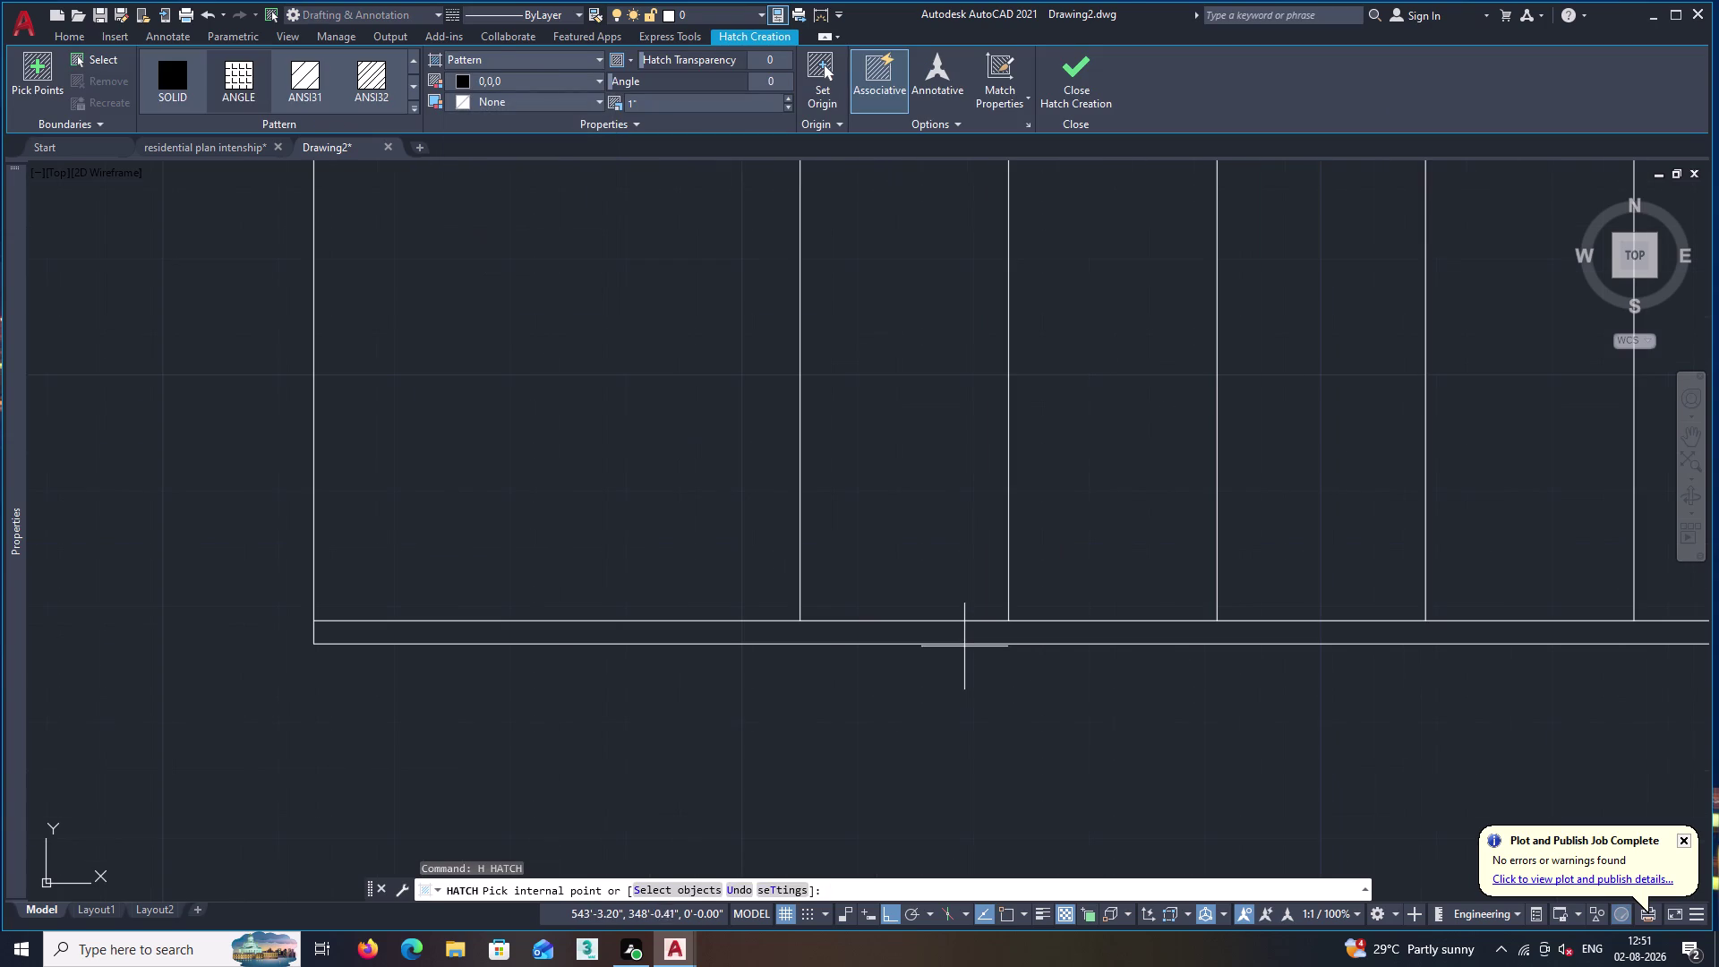
click(964, 637)
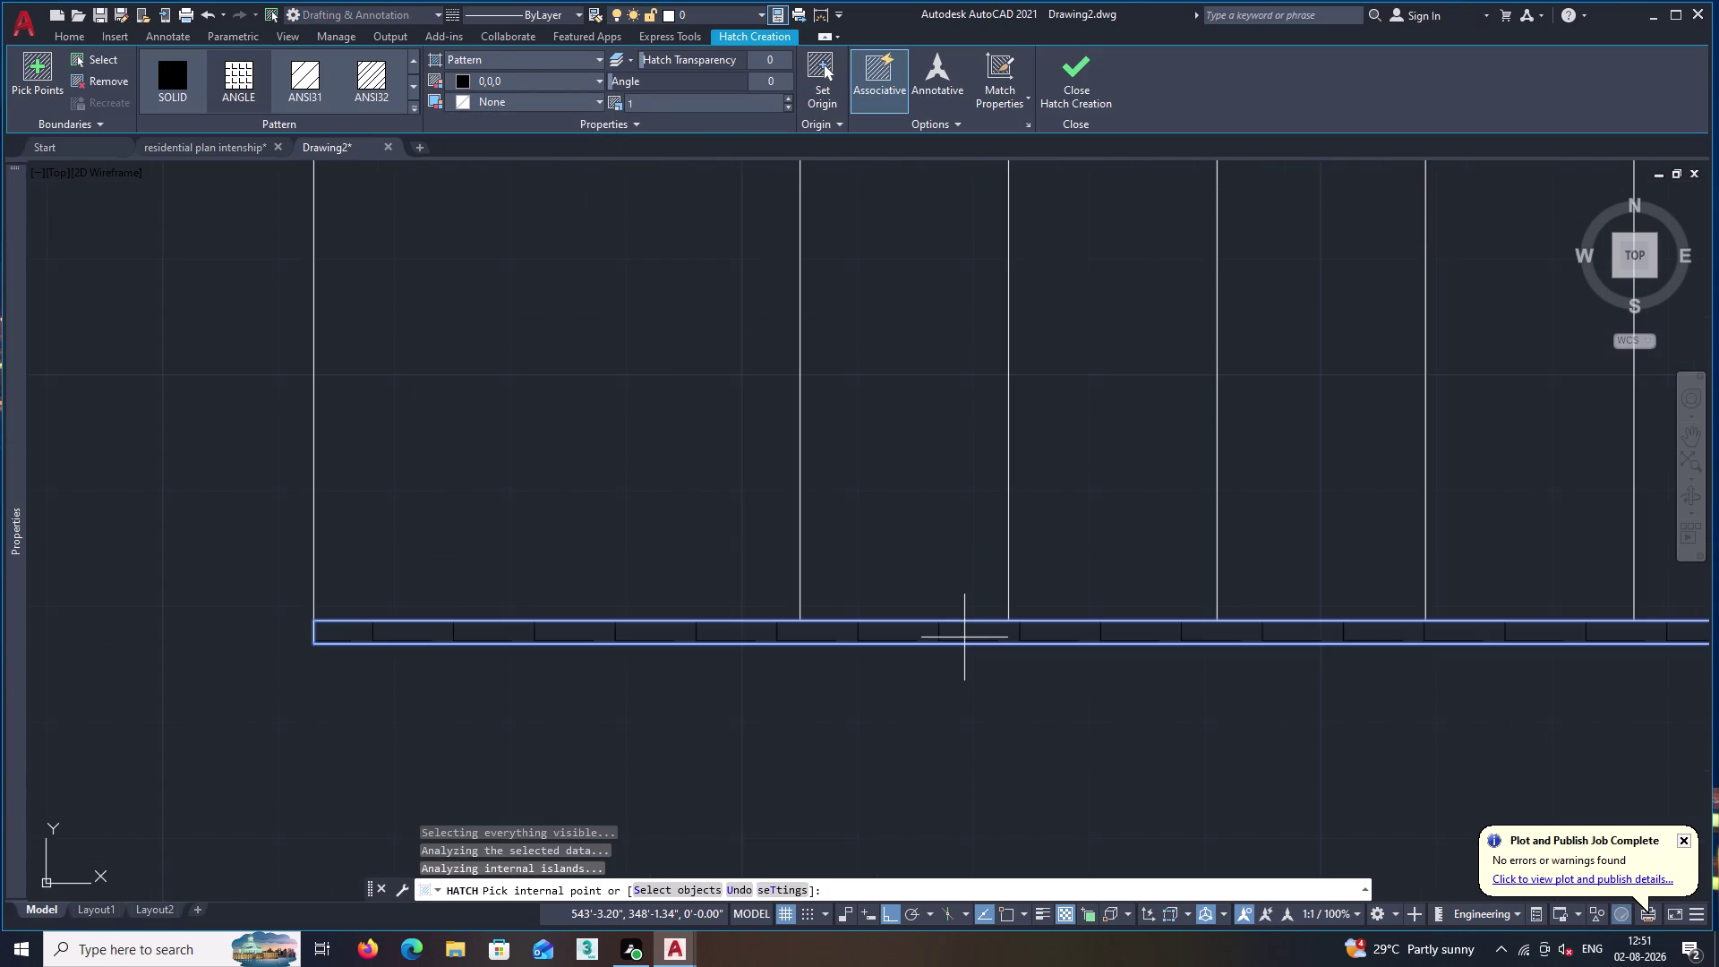
click(541, 57)
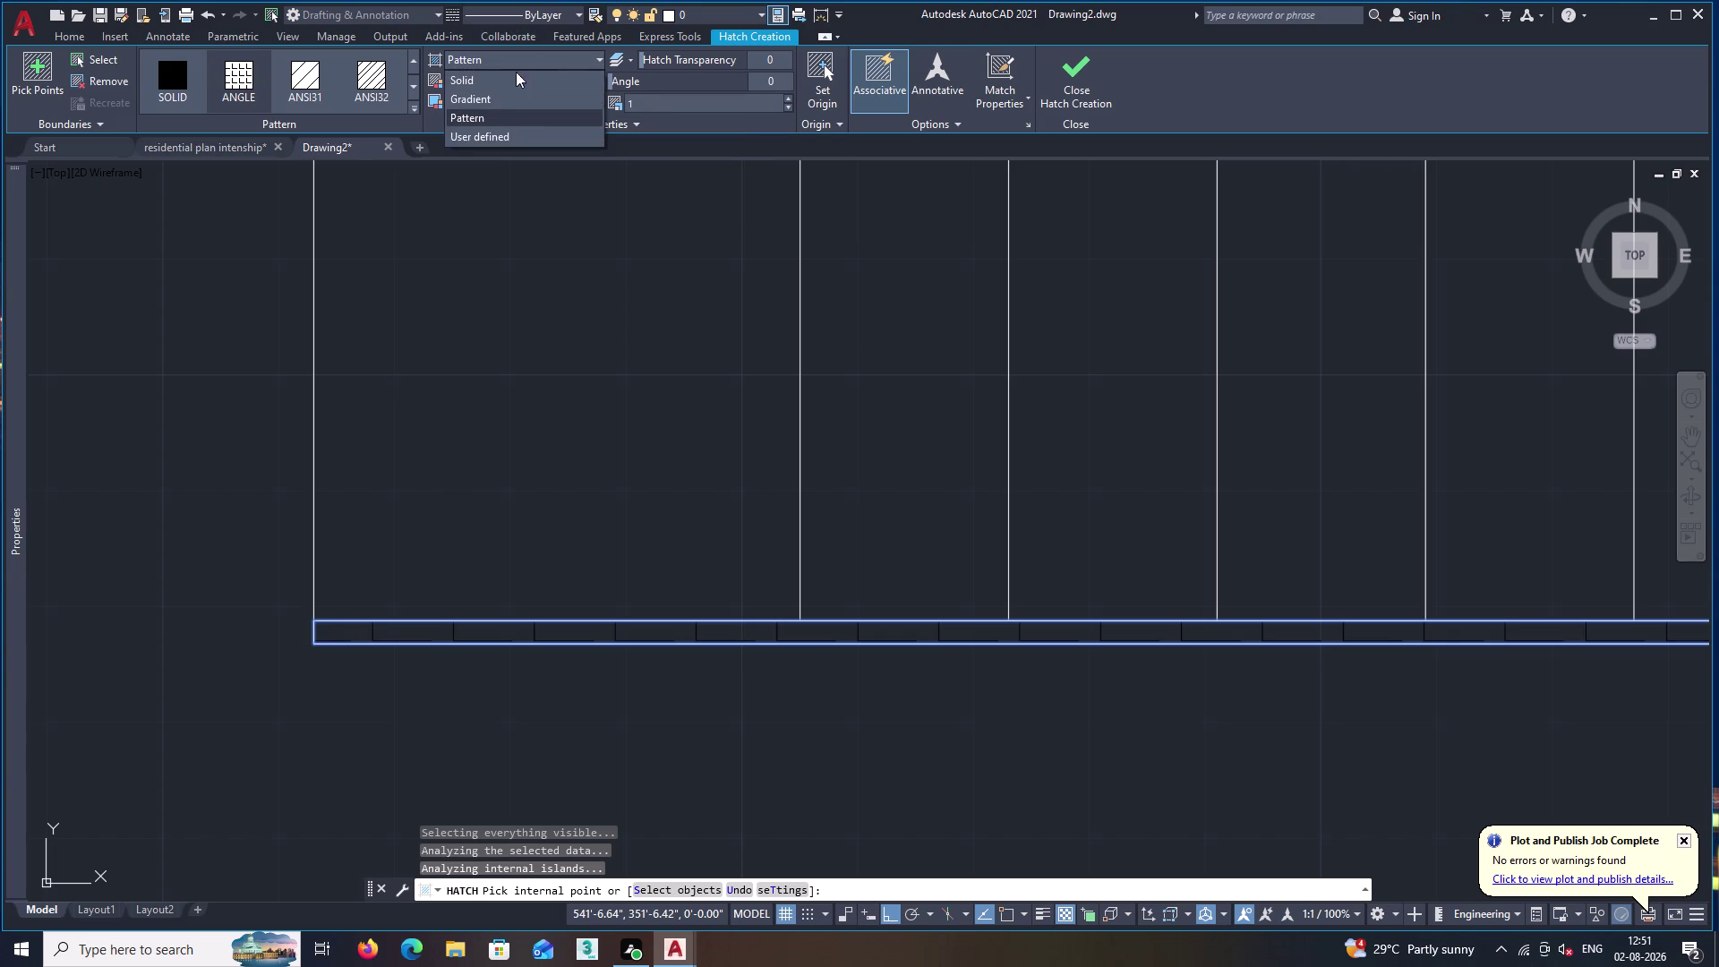
click(506, 77)
click(1086, 85)
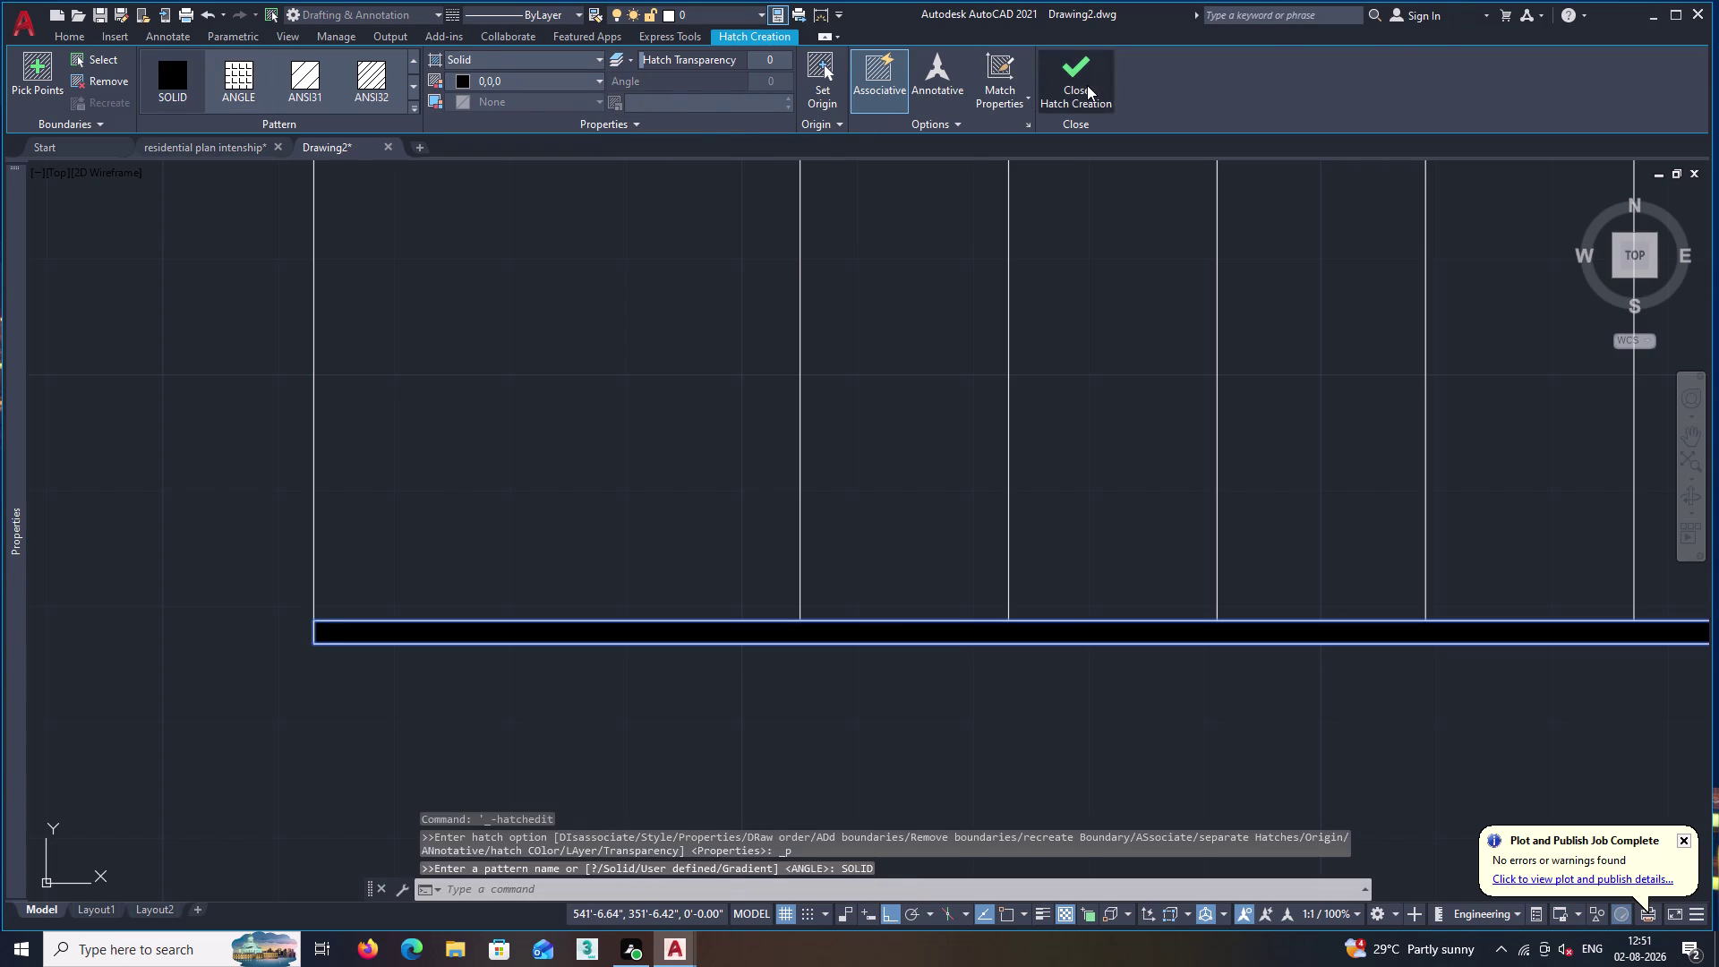
scroll(down, 3)
middle_drag(599, 449, 648, 573)
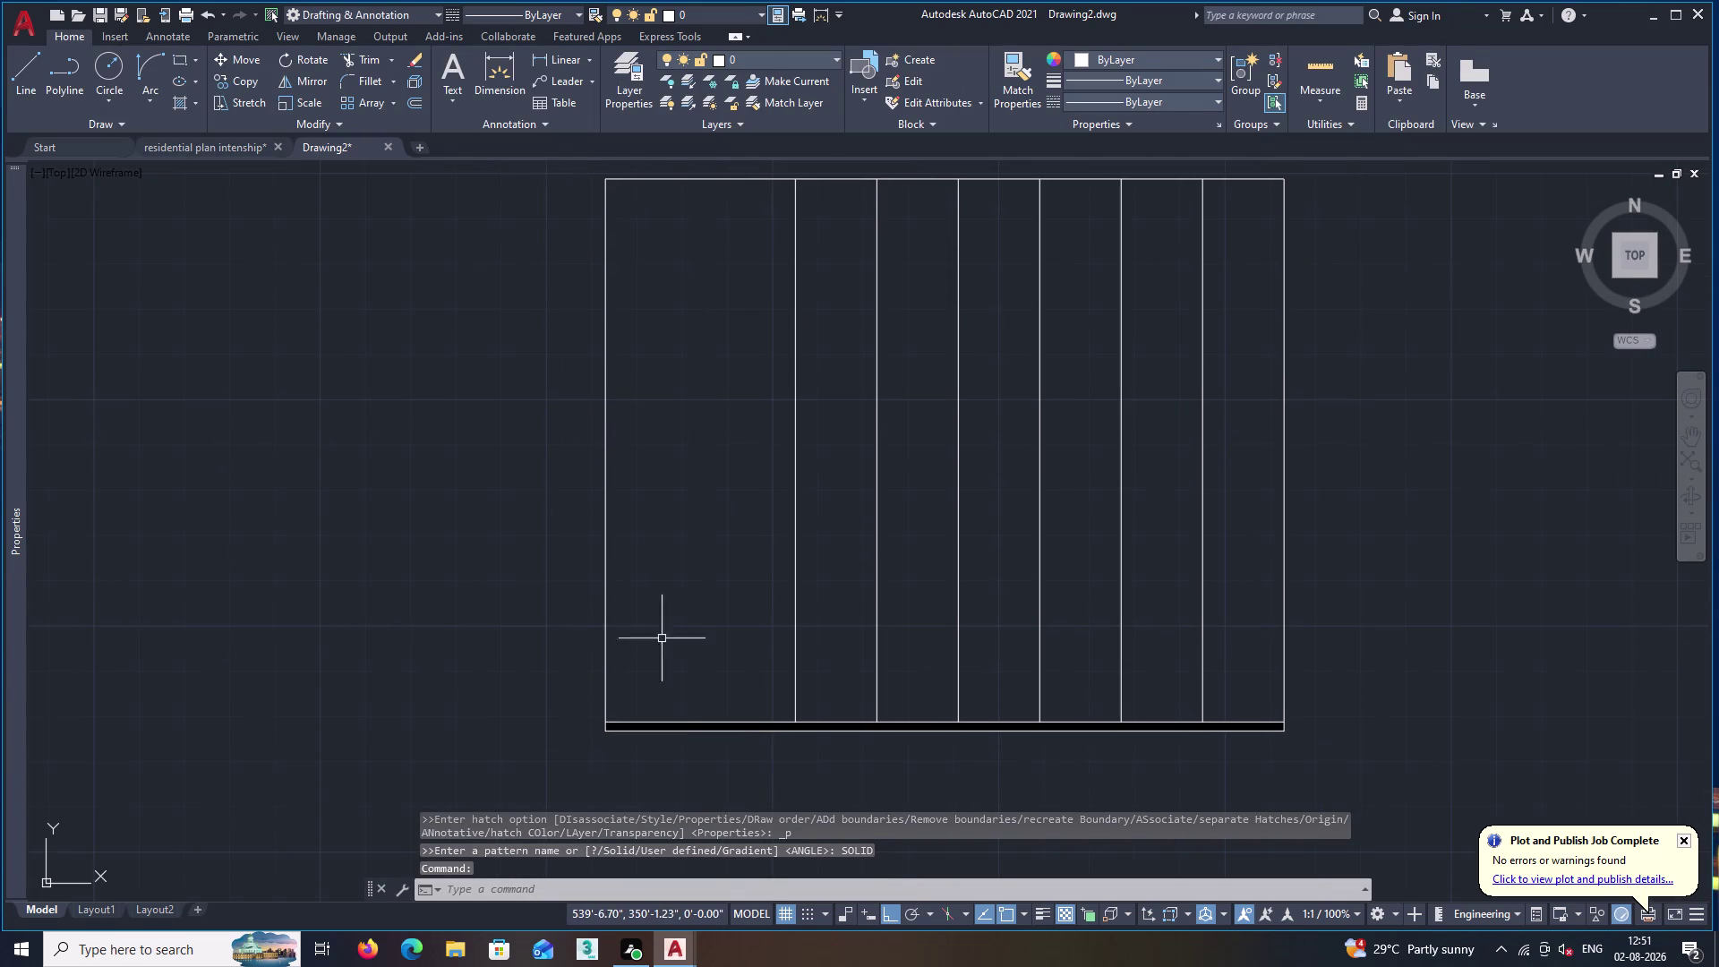
click(690, 723)
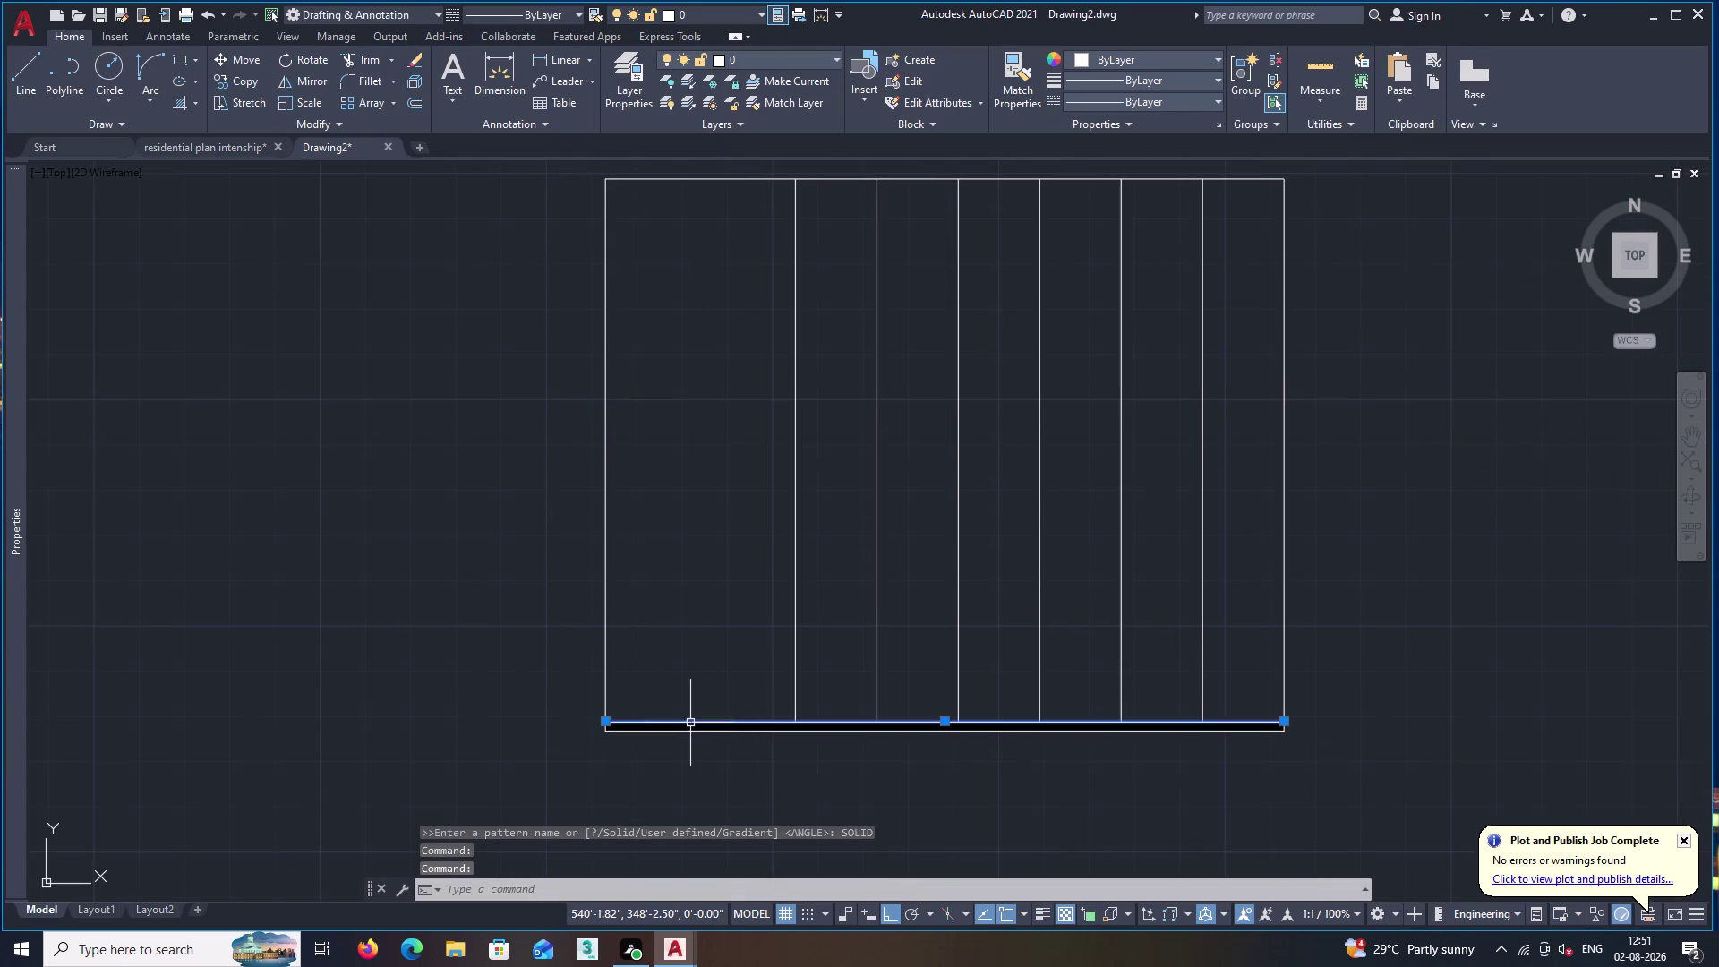
key(Escape)
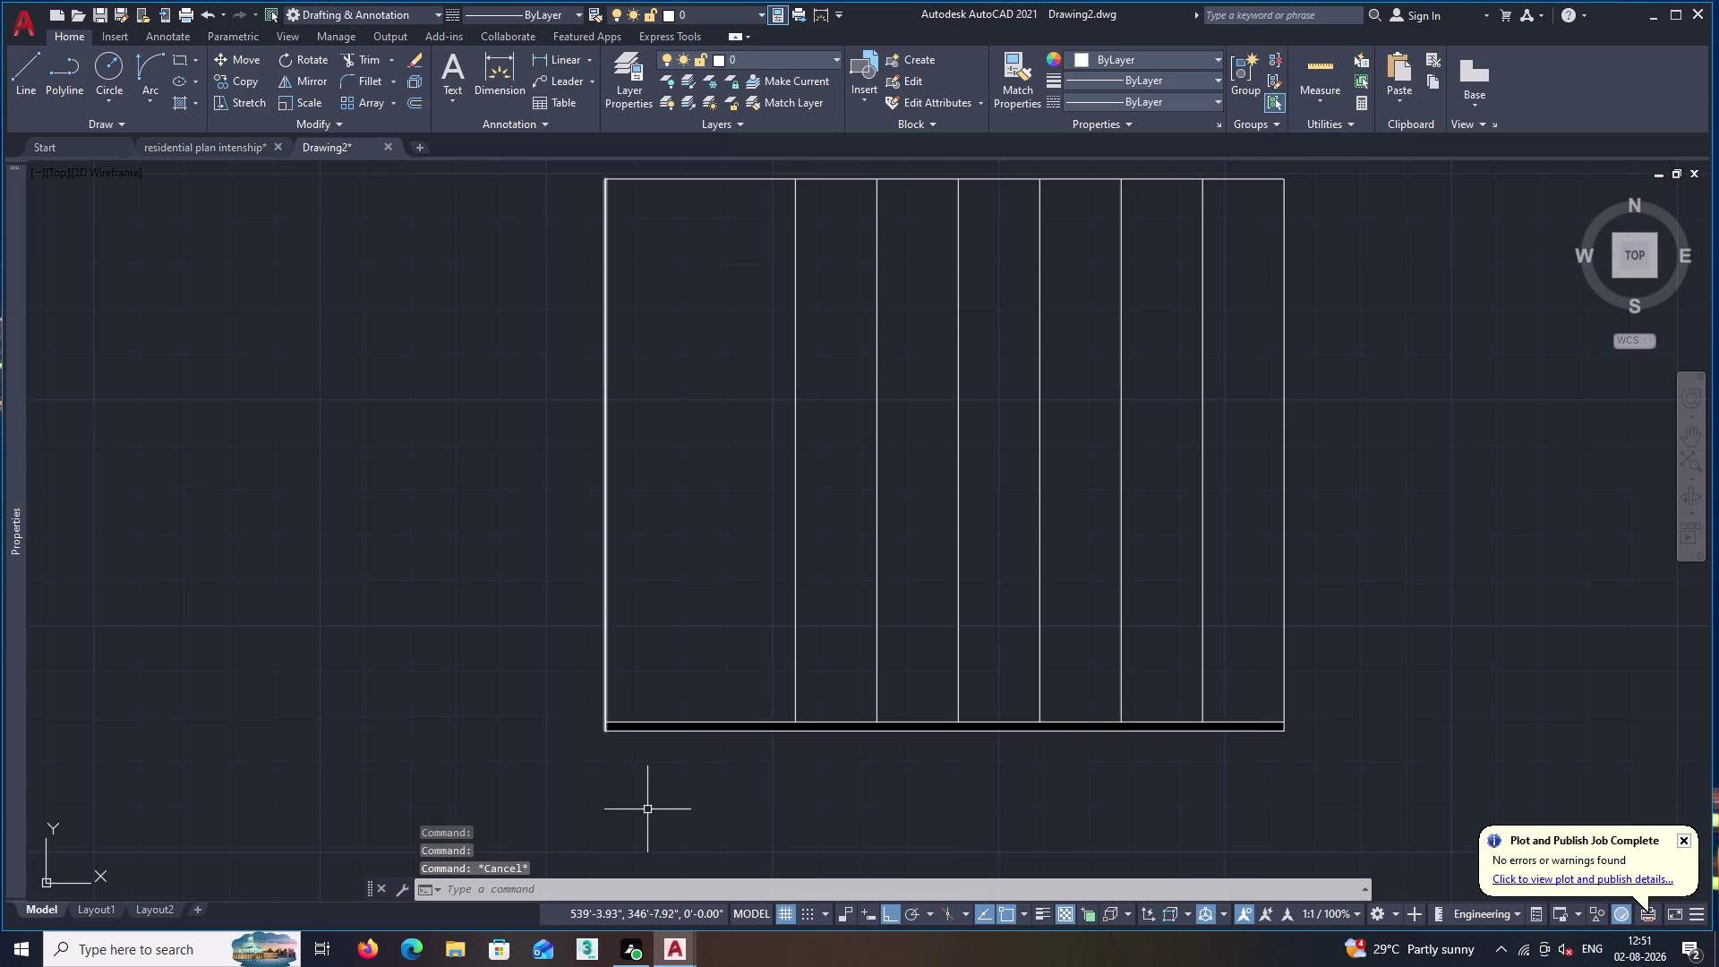
scroll(up, 3)
middle_drag(587, 649, 714, 722)
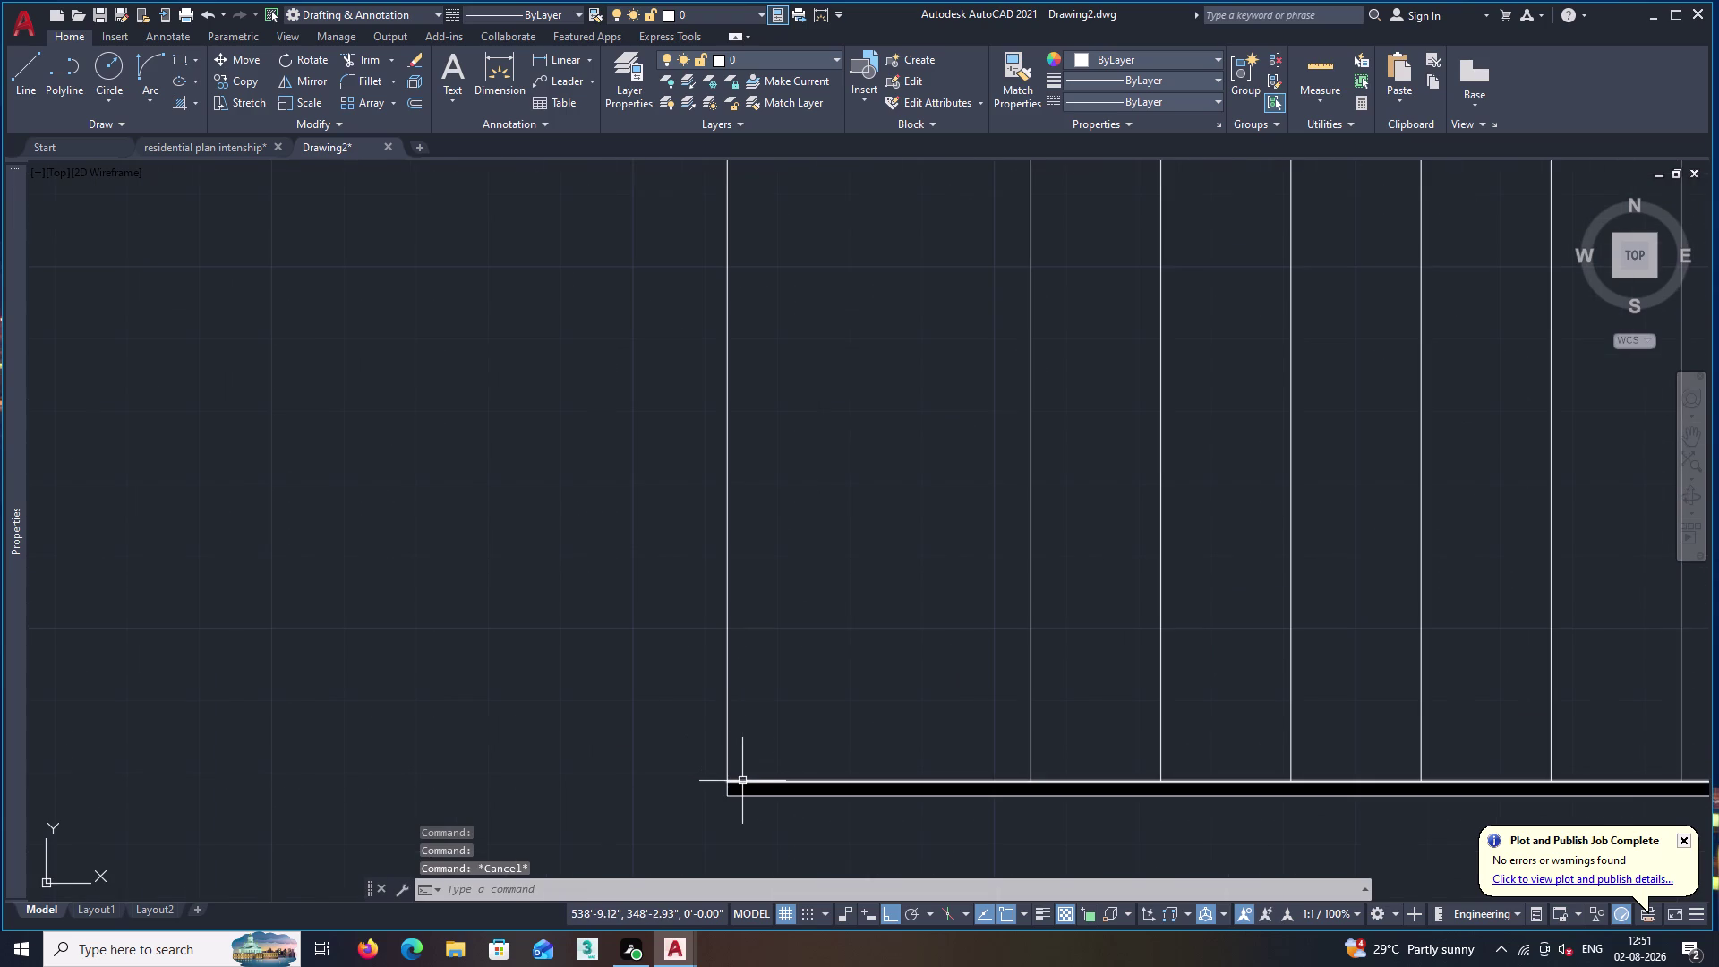
click(741, 780)
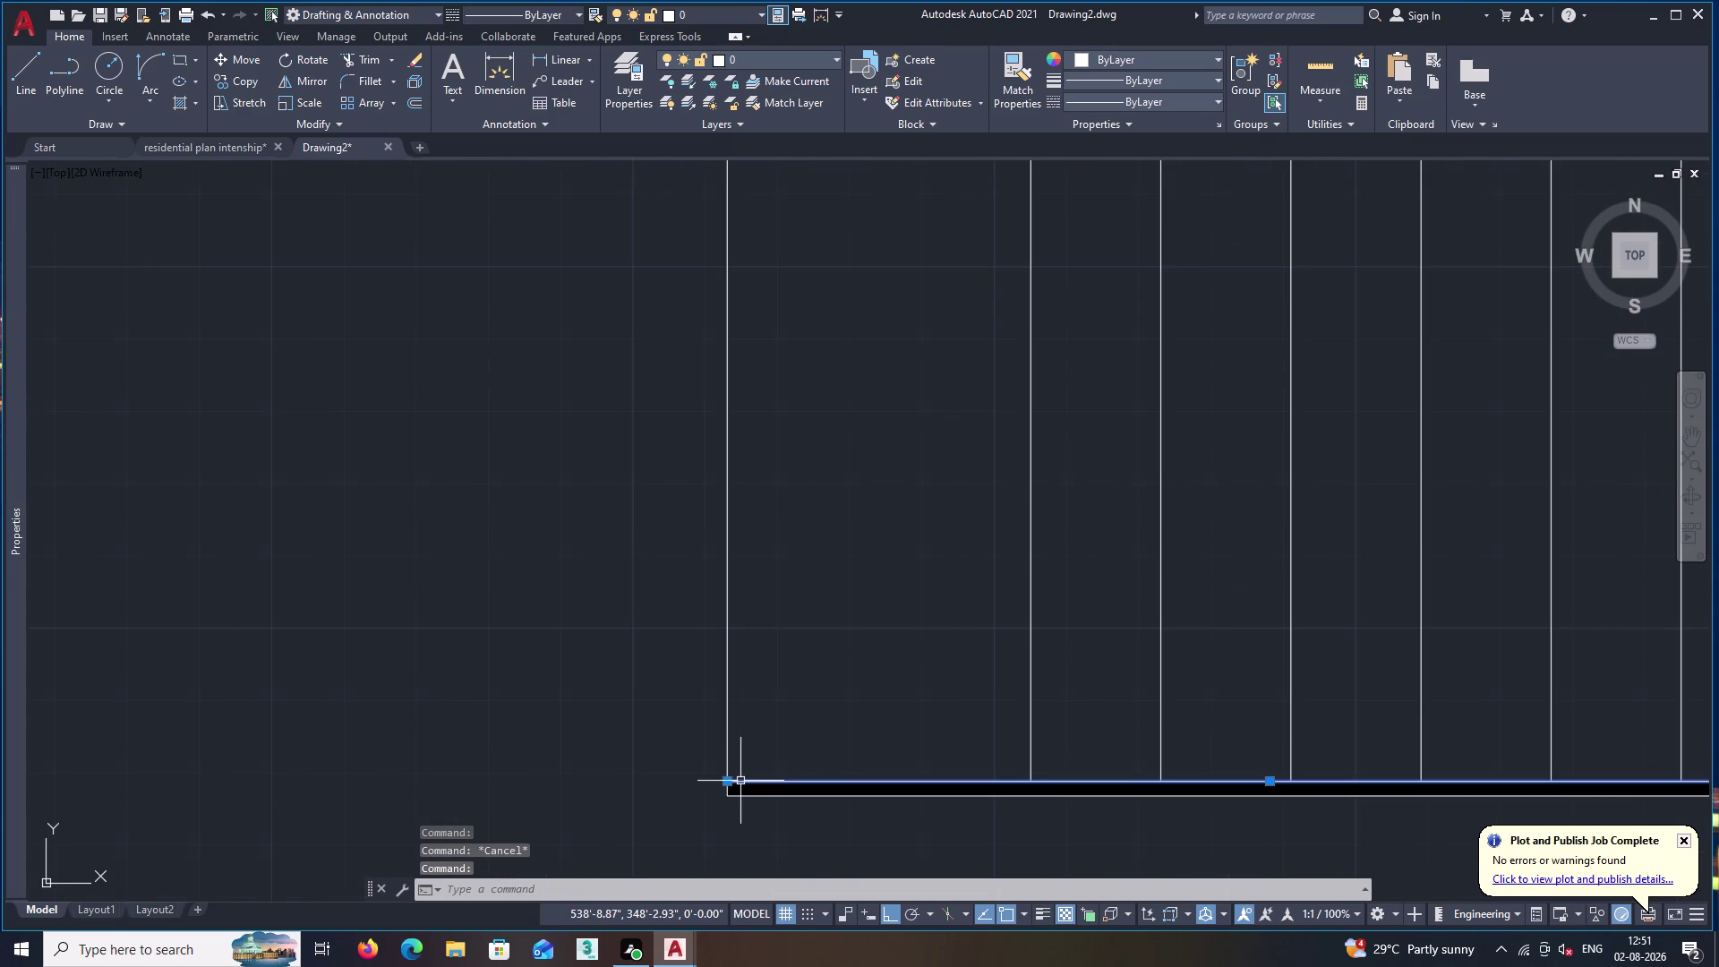
text(x)
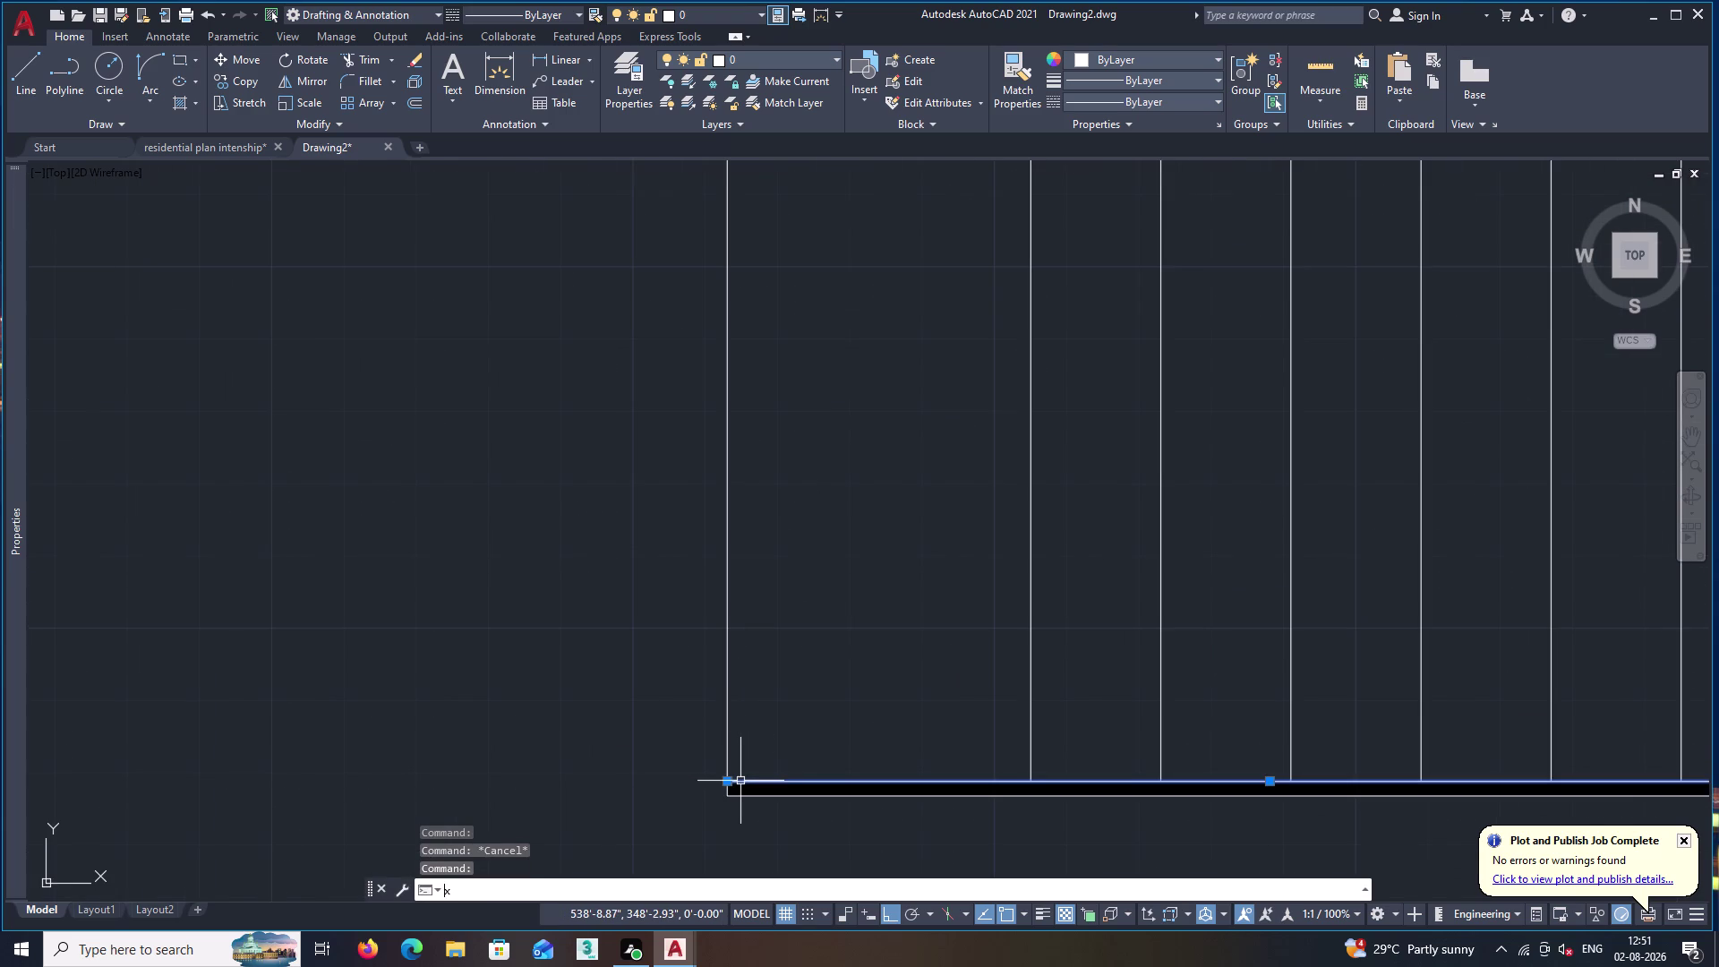
key(space)
click(744, 781)
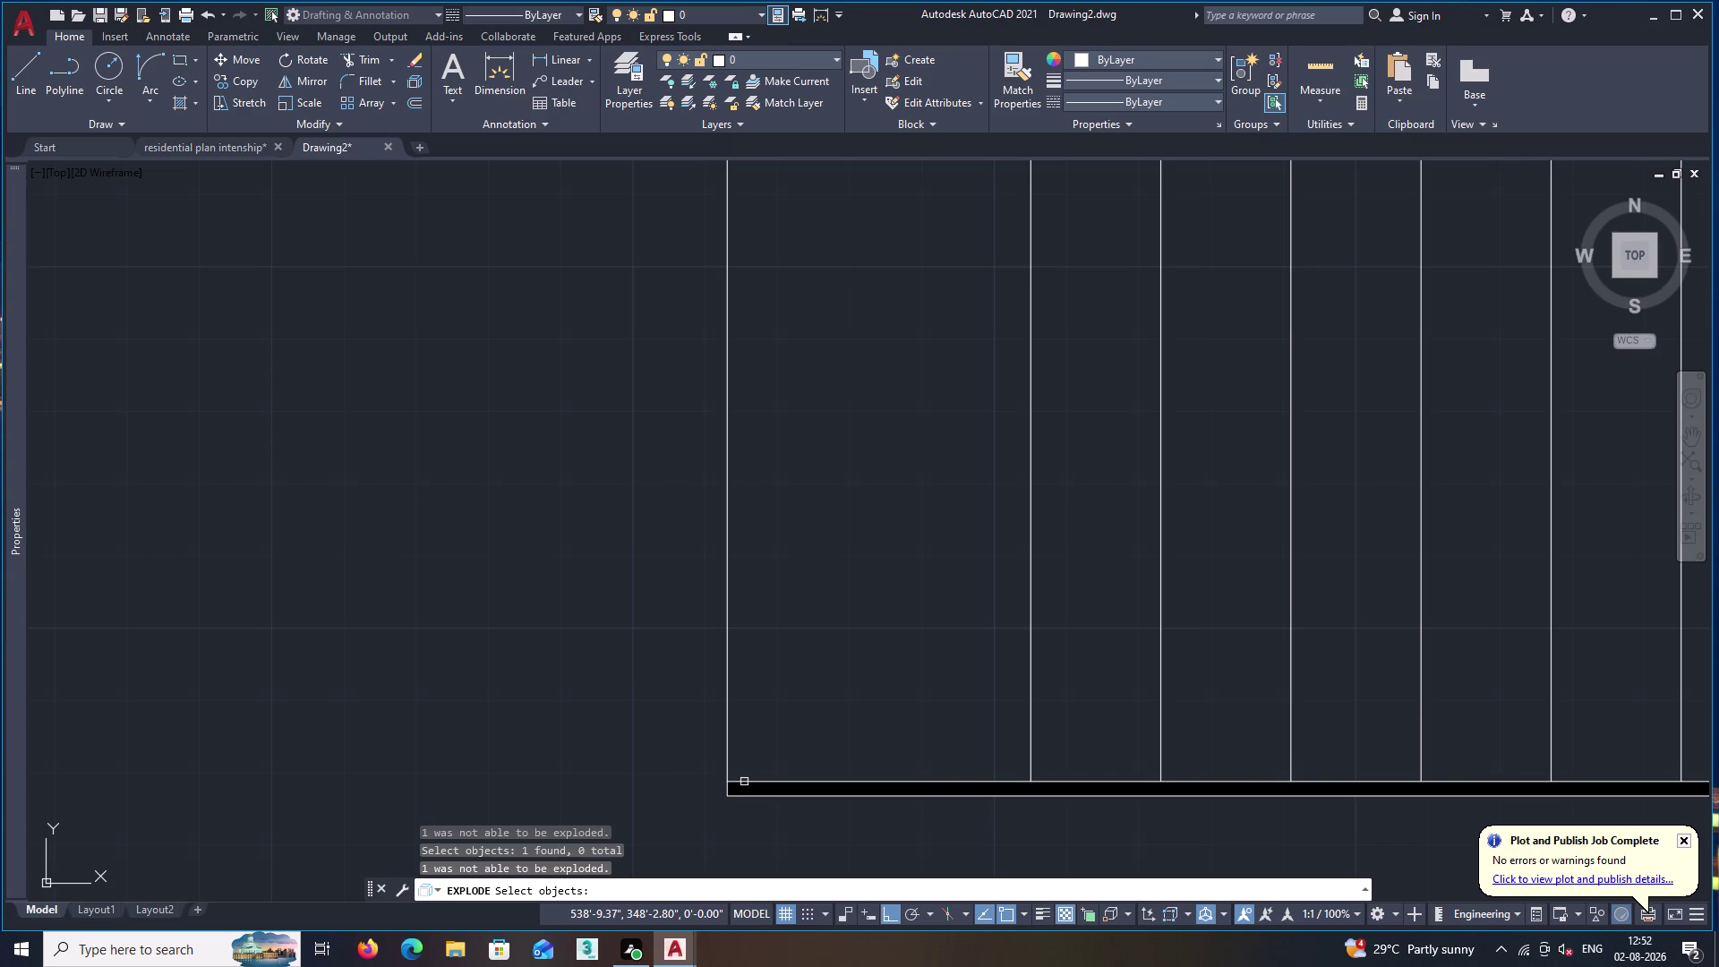
key(Escape)
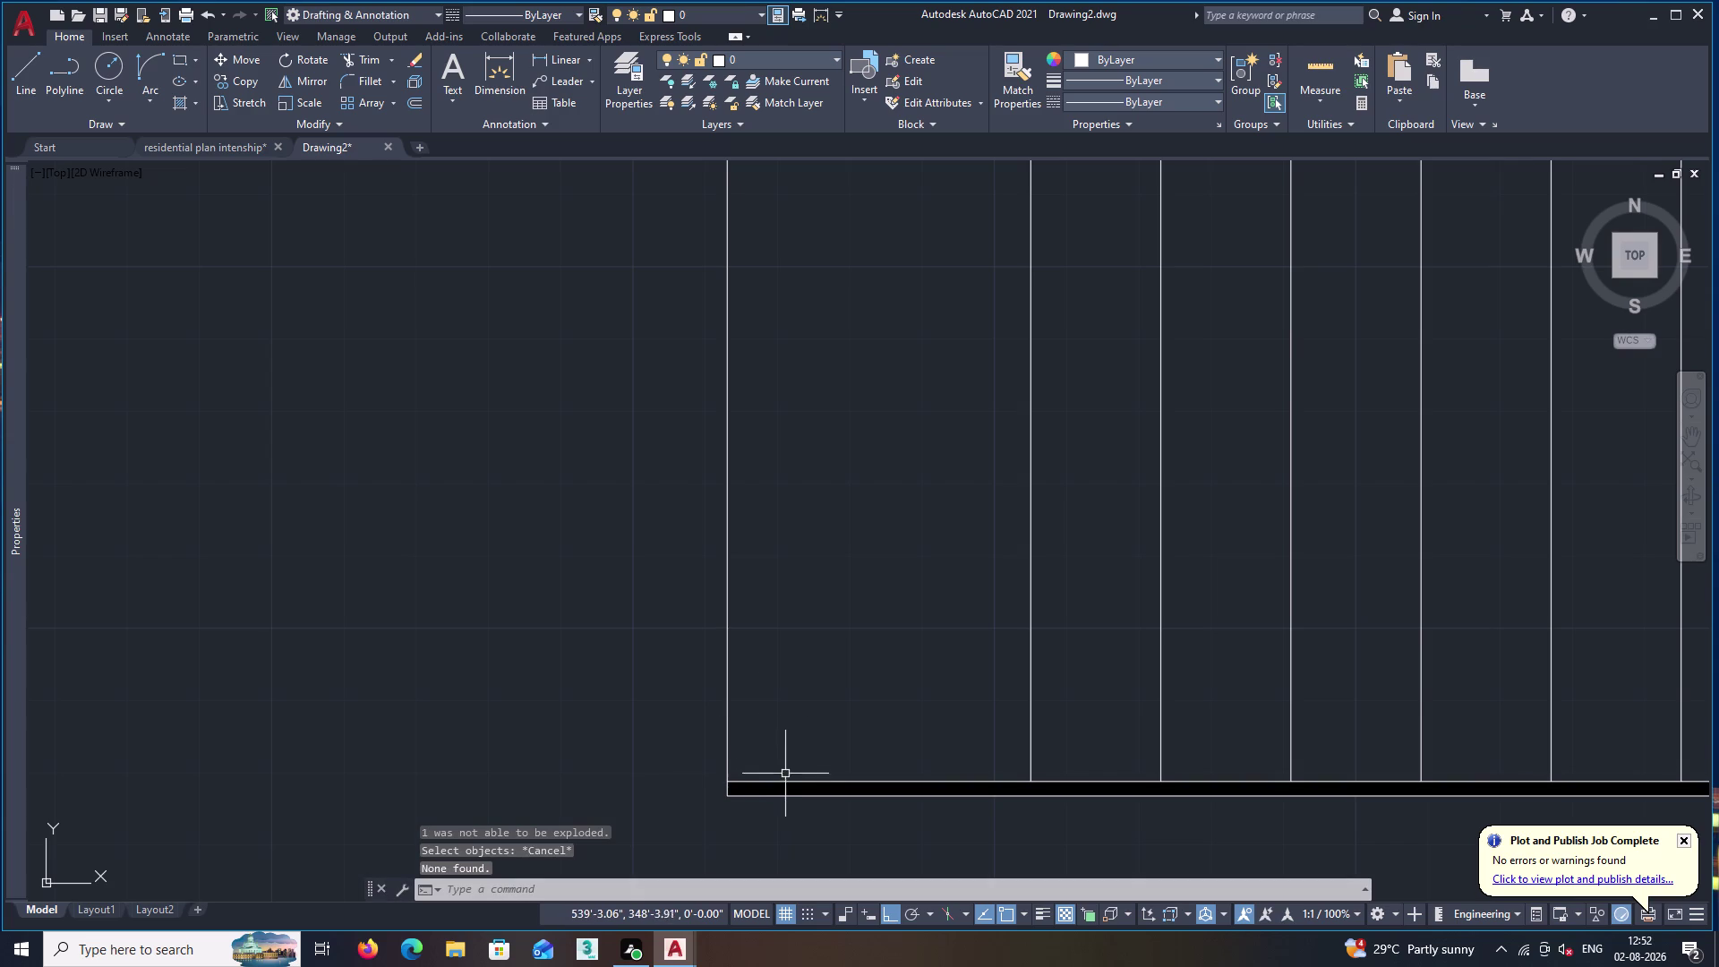
click(785, 779)
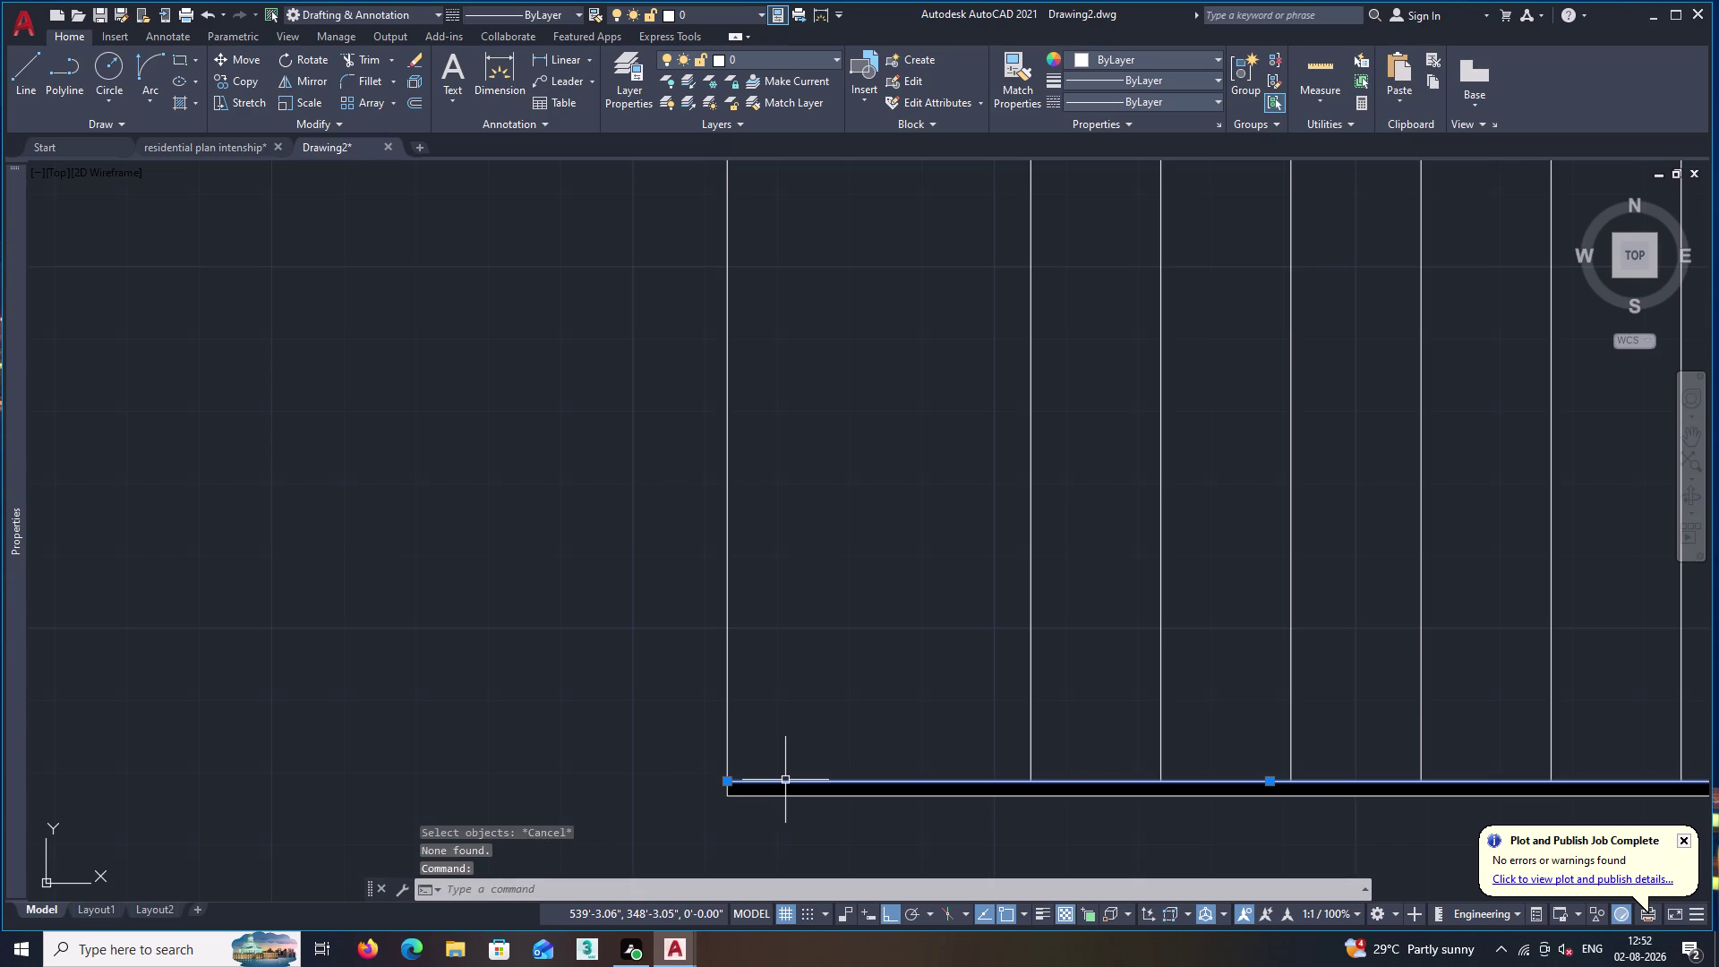
key(Escape)
key(l)
Draw a line across the bar cabinet's base, from its left corner to the divider.
key(Return)
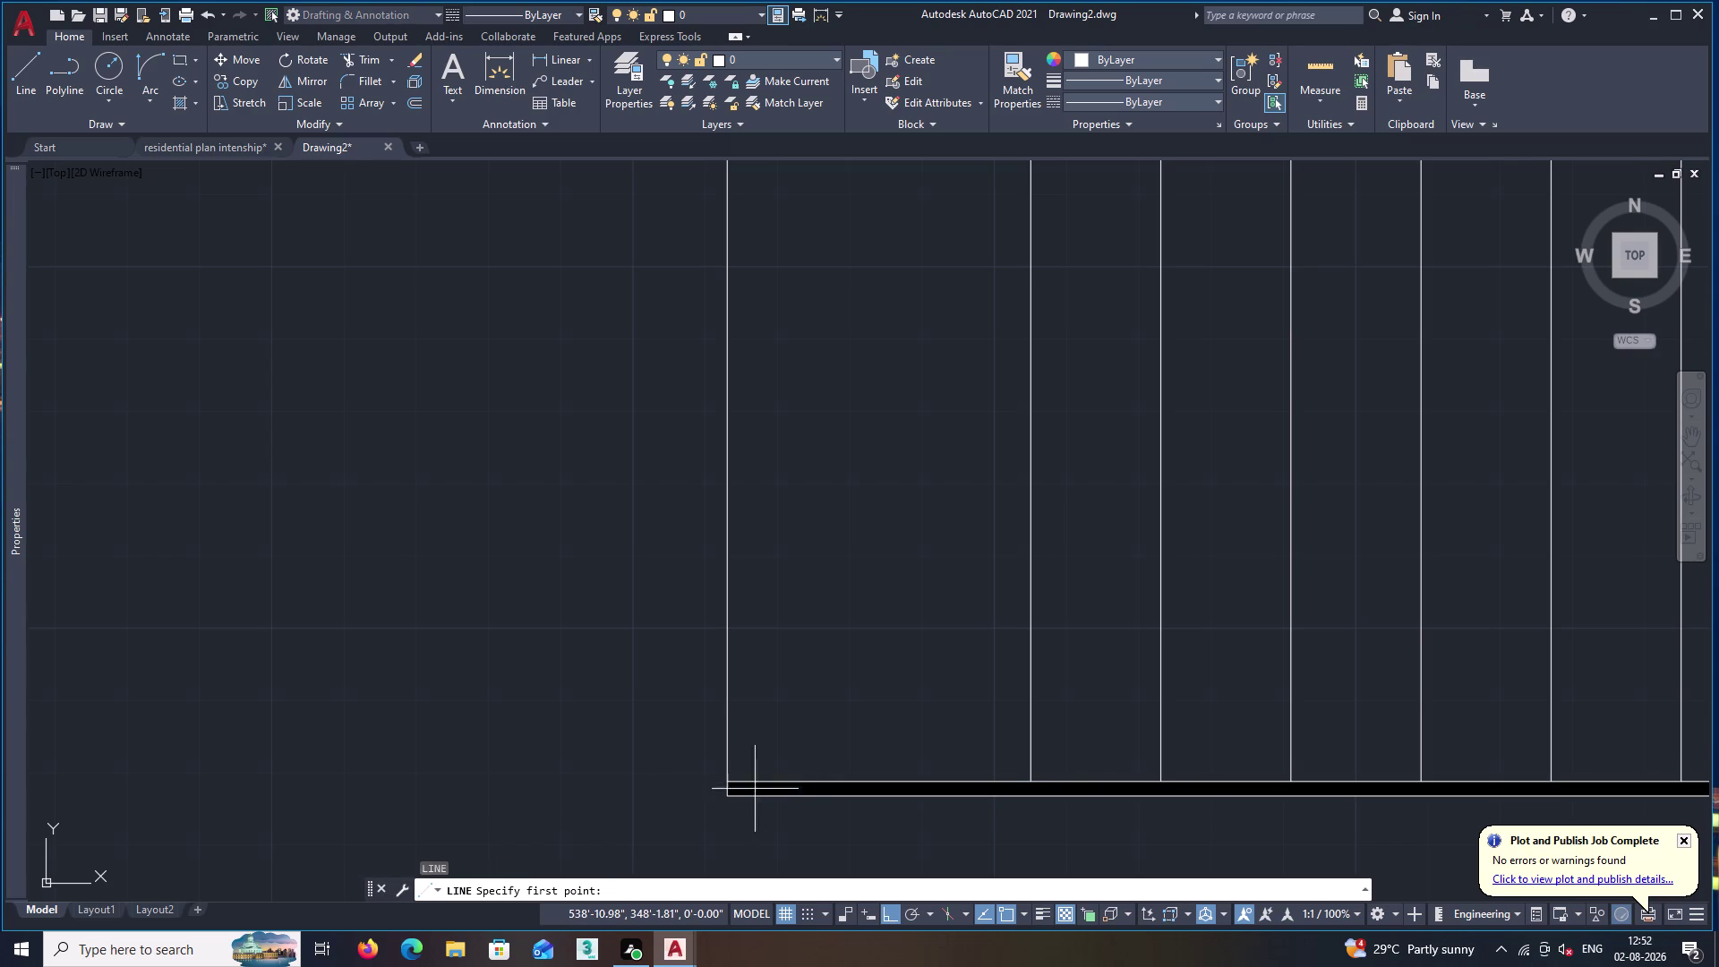
click(728, 780)
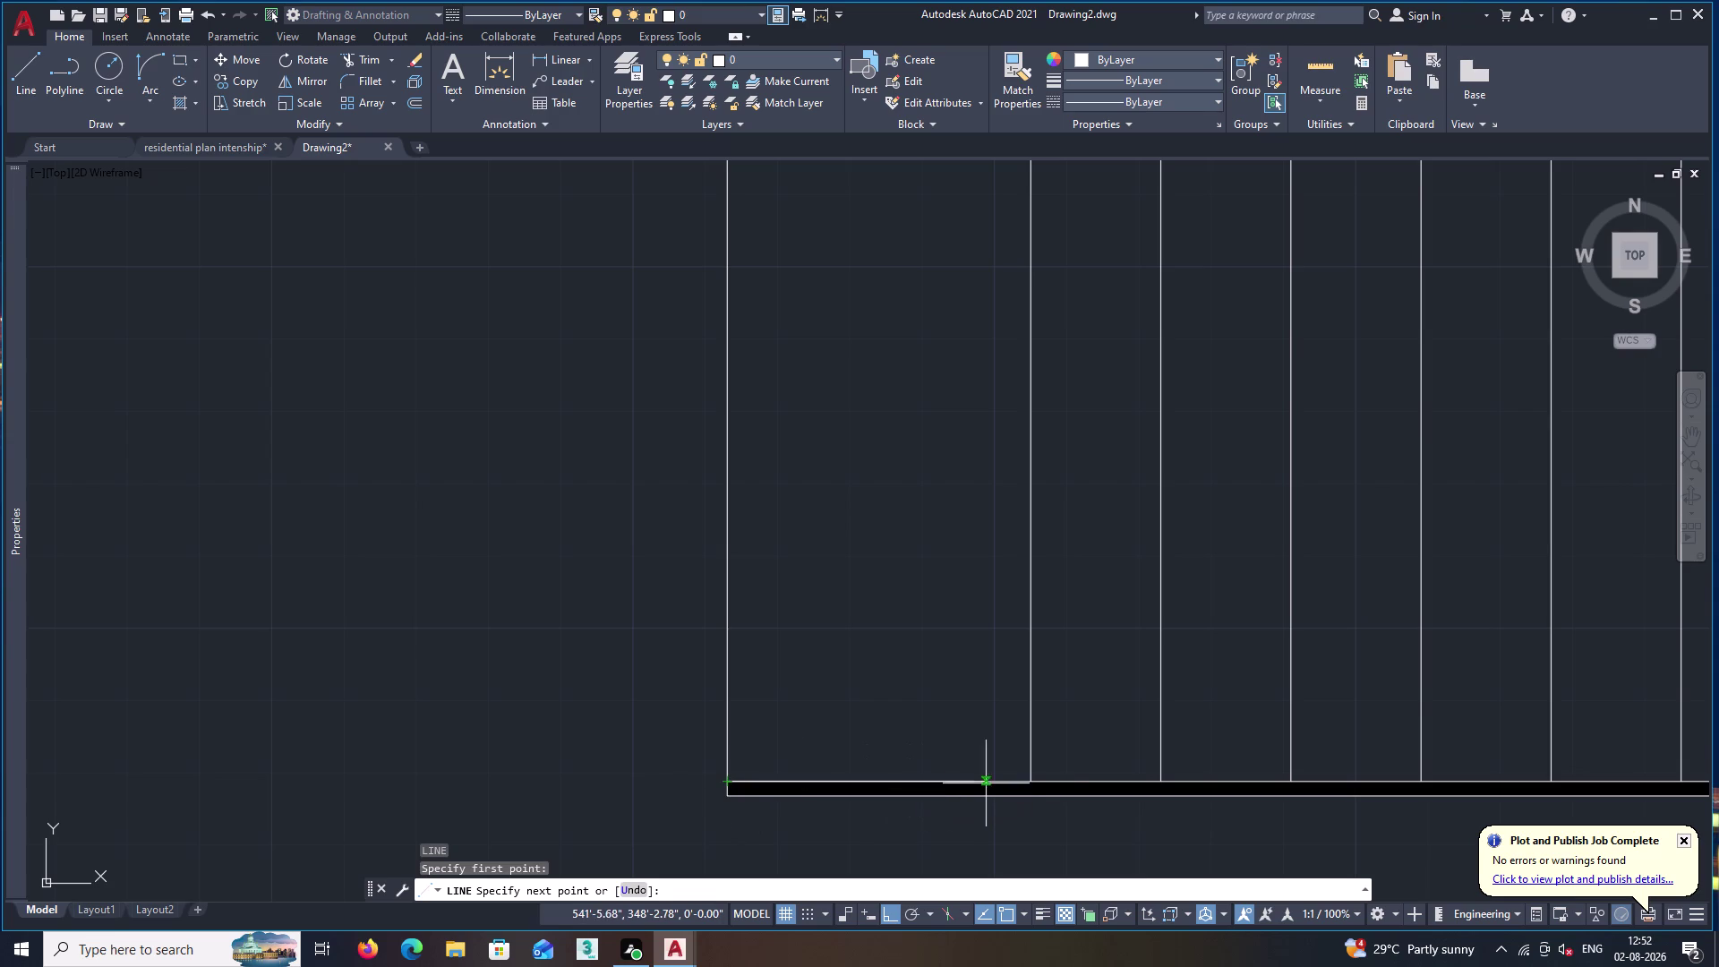
click(1034, 784)
key(space)
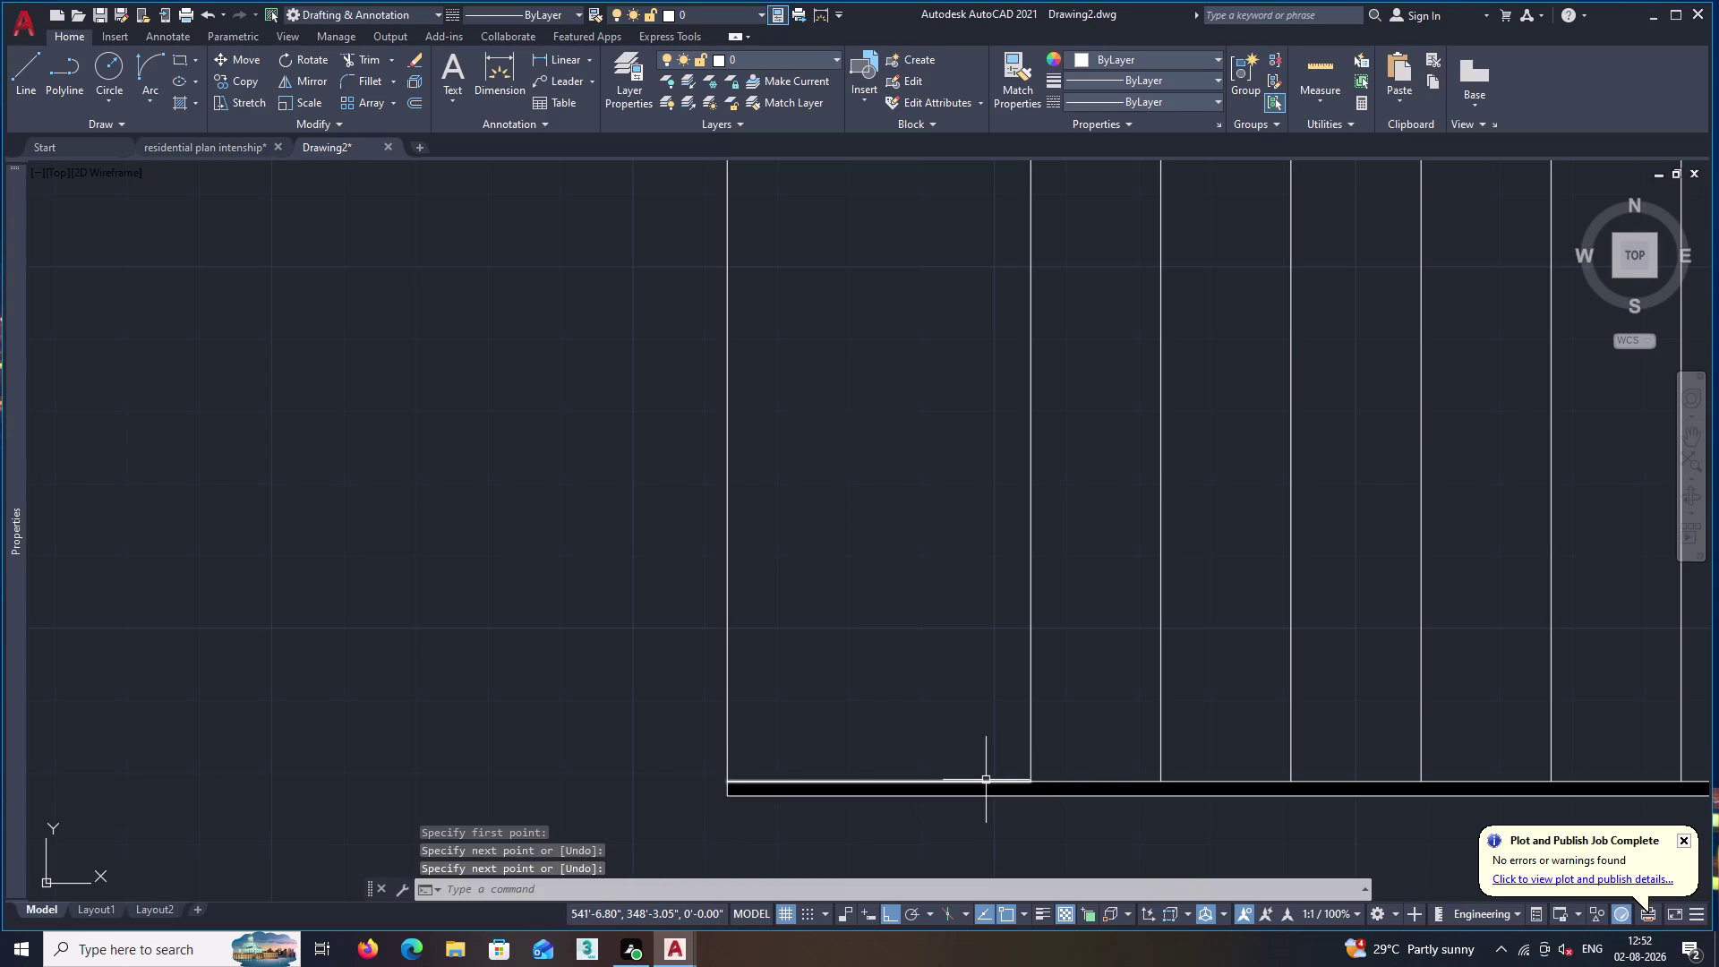
Array-copy the base line as 7 items fitted up to the cabinet's top-left corner.
click(986, 780)
text(c)
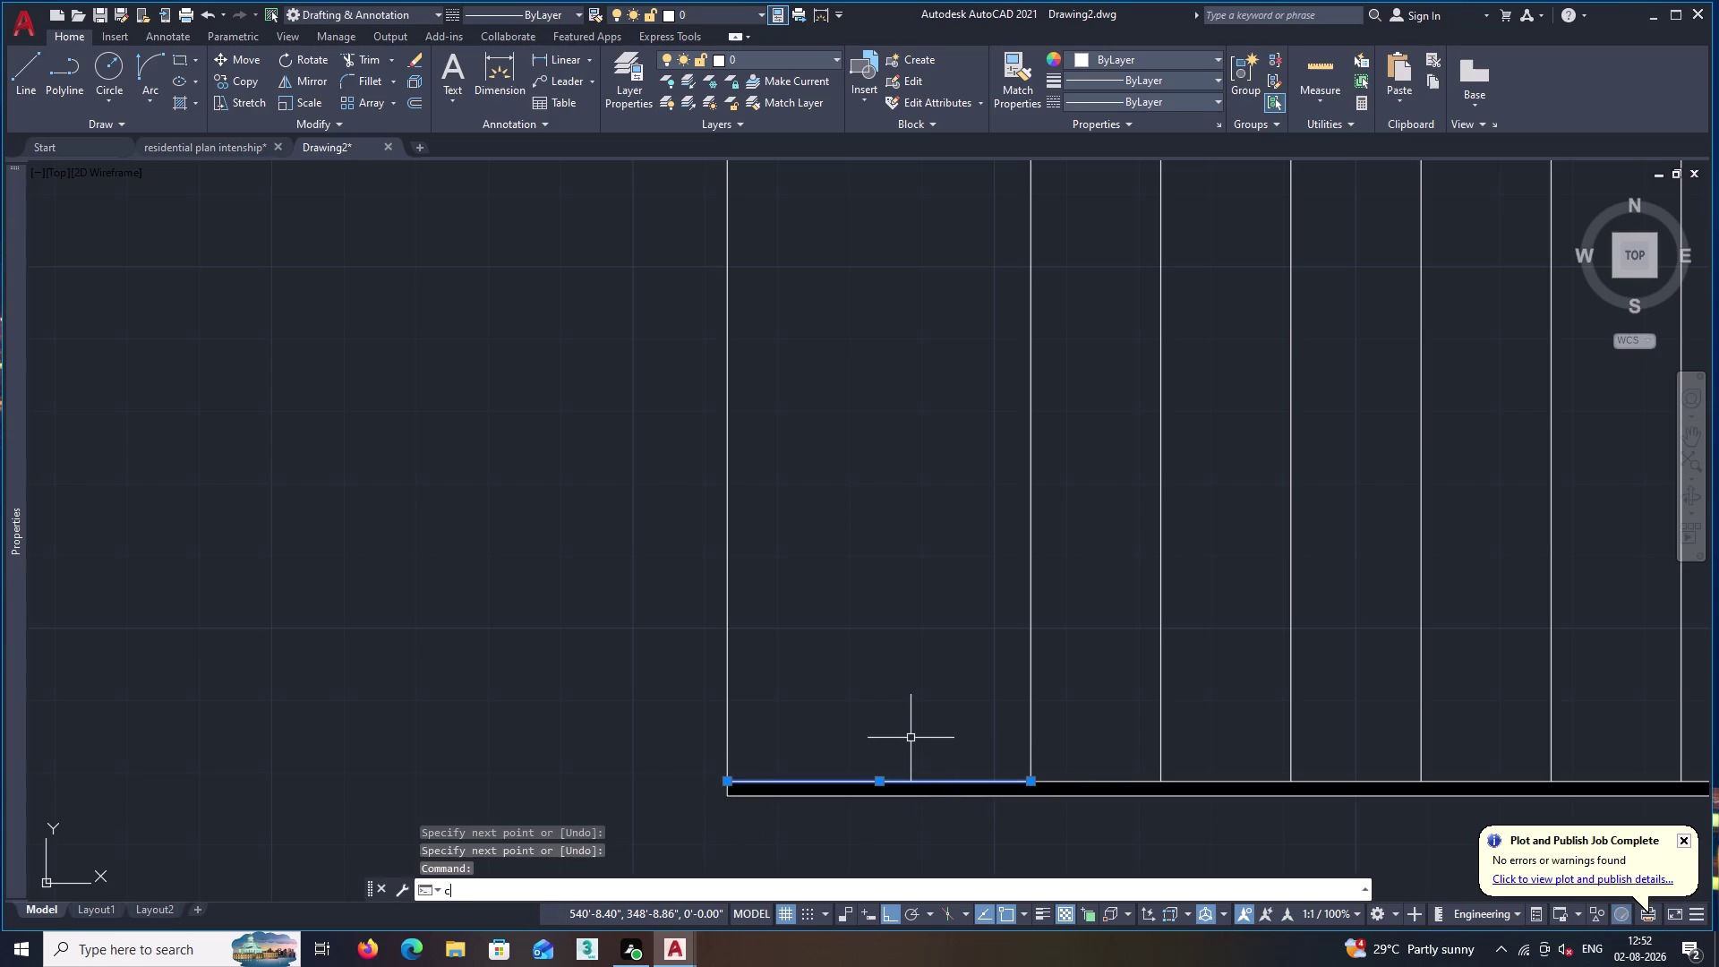
text(o)
key(Return)
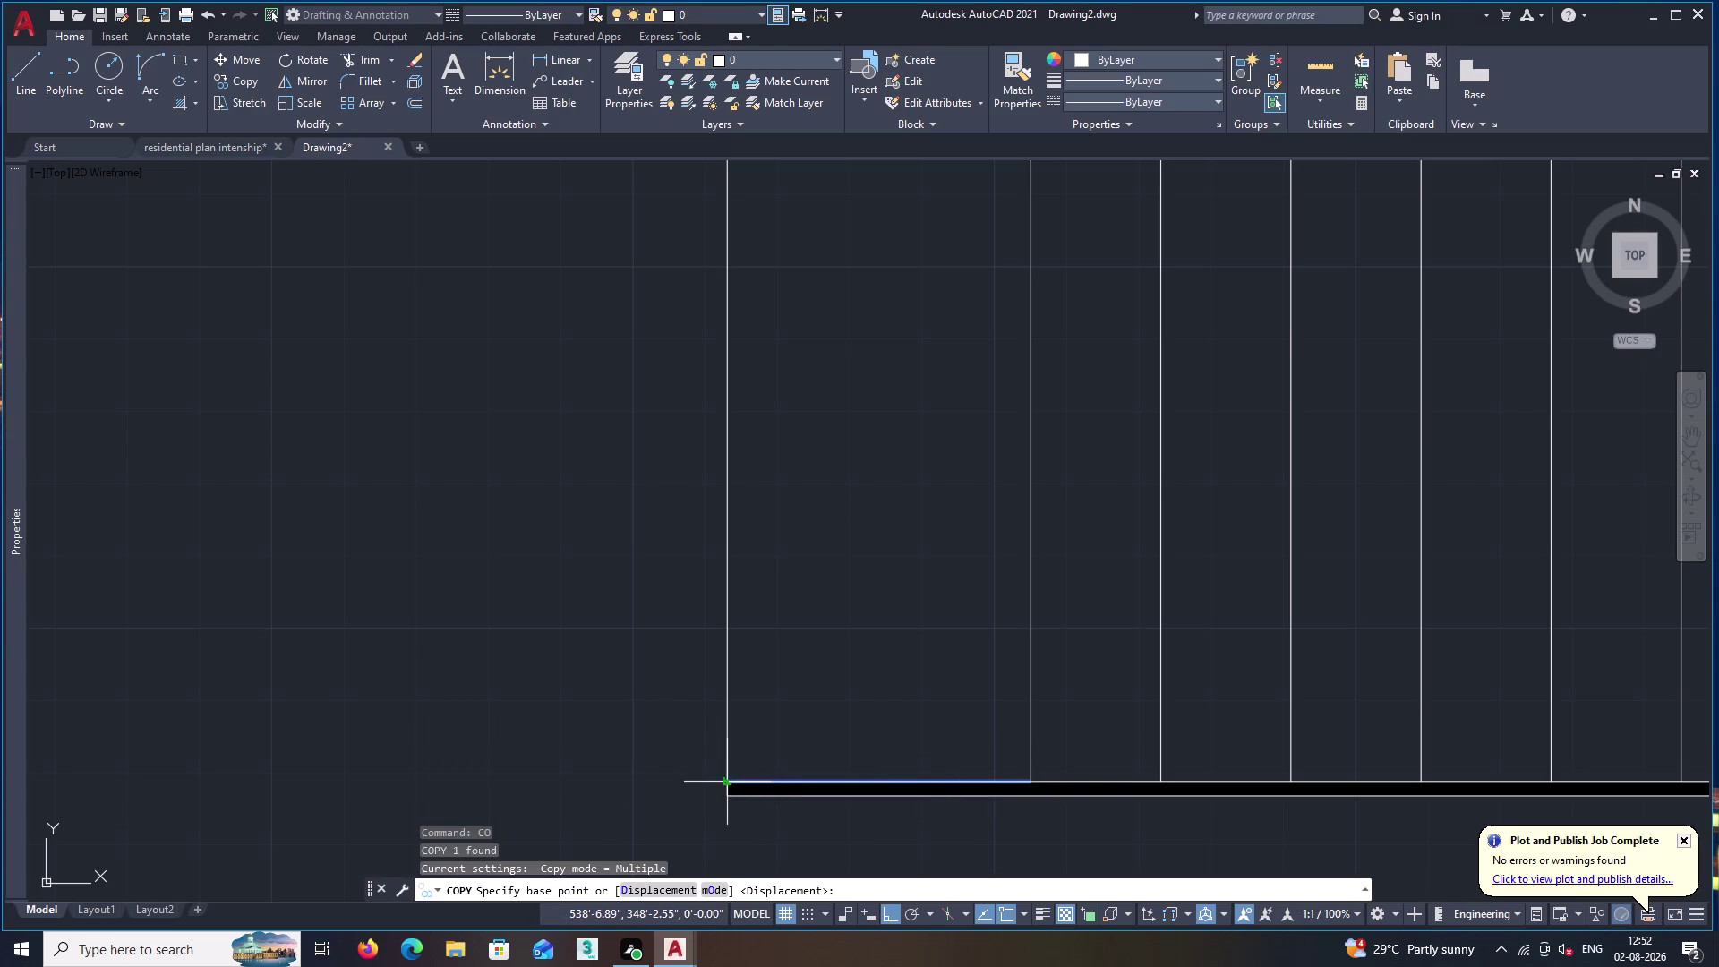
click(727, 784)
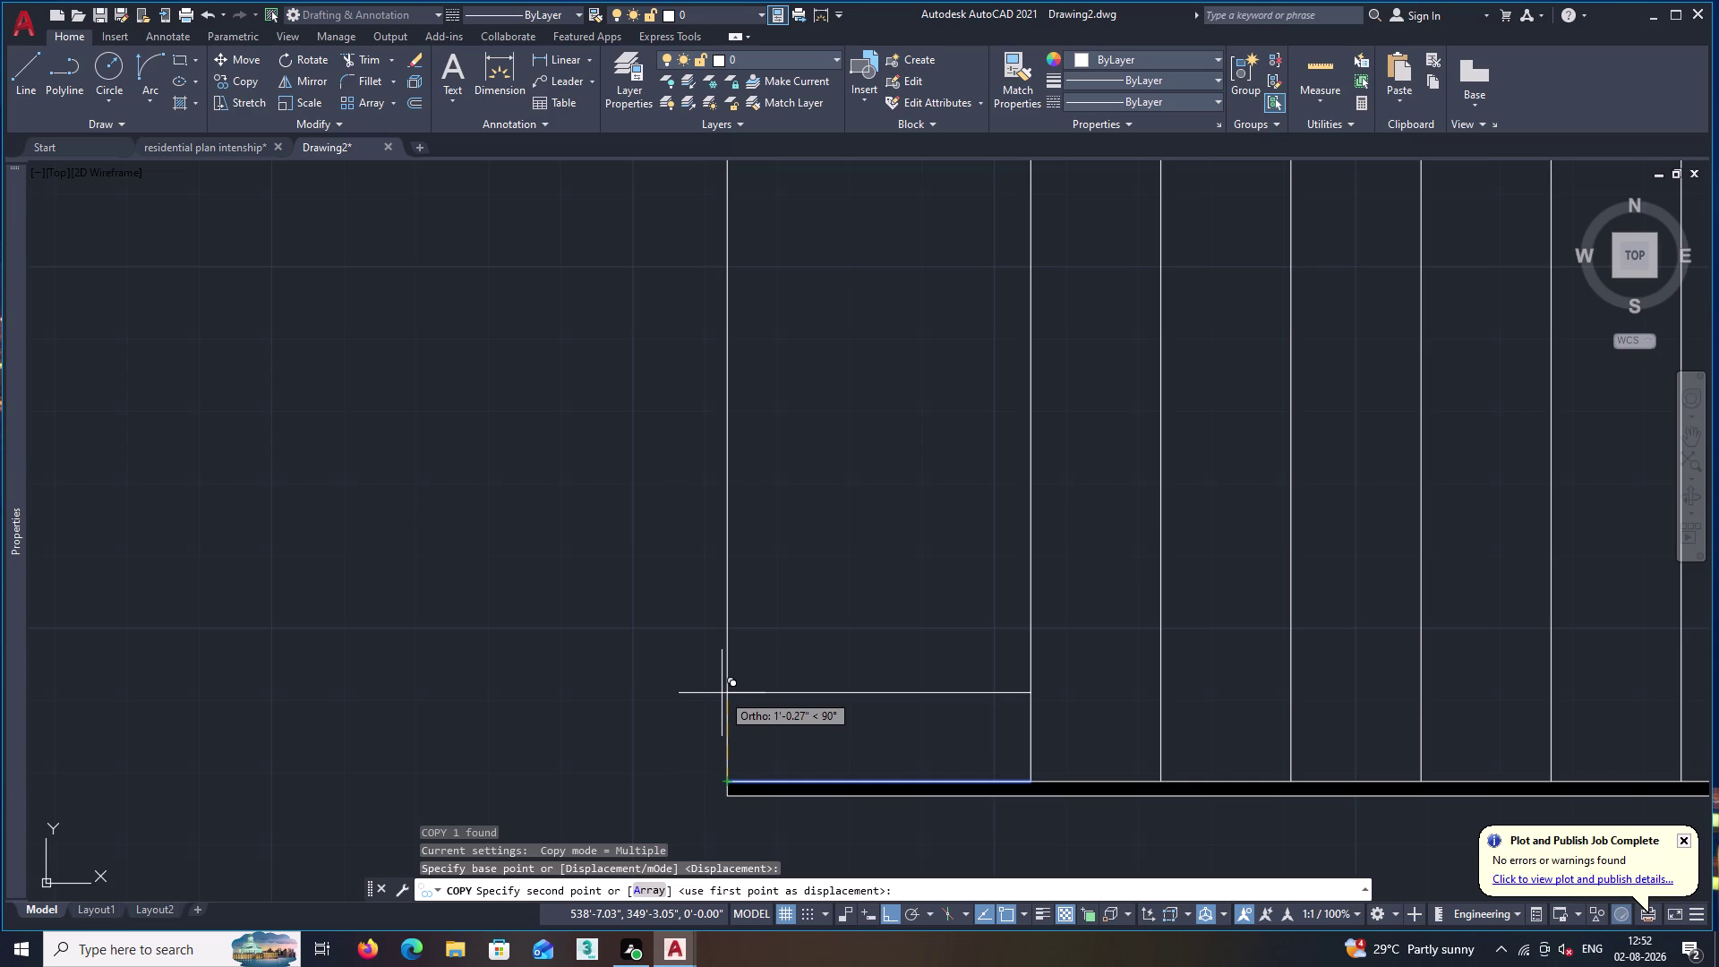
text(a)
key(space)
key(7)
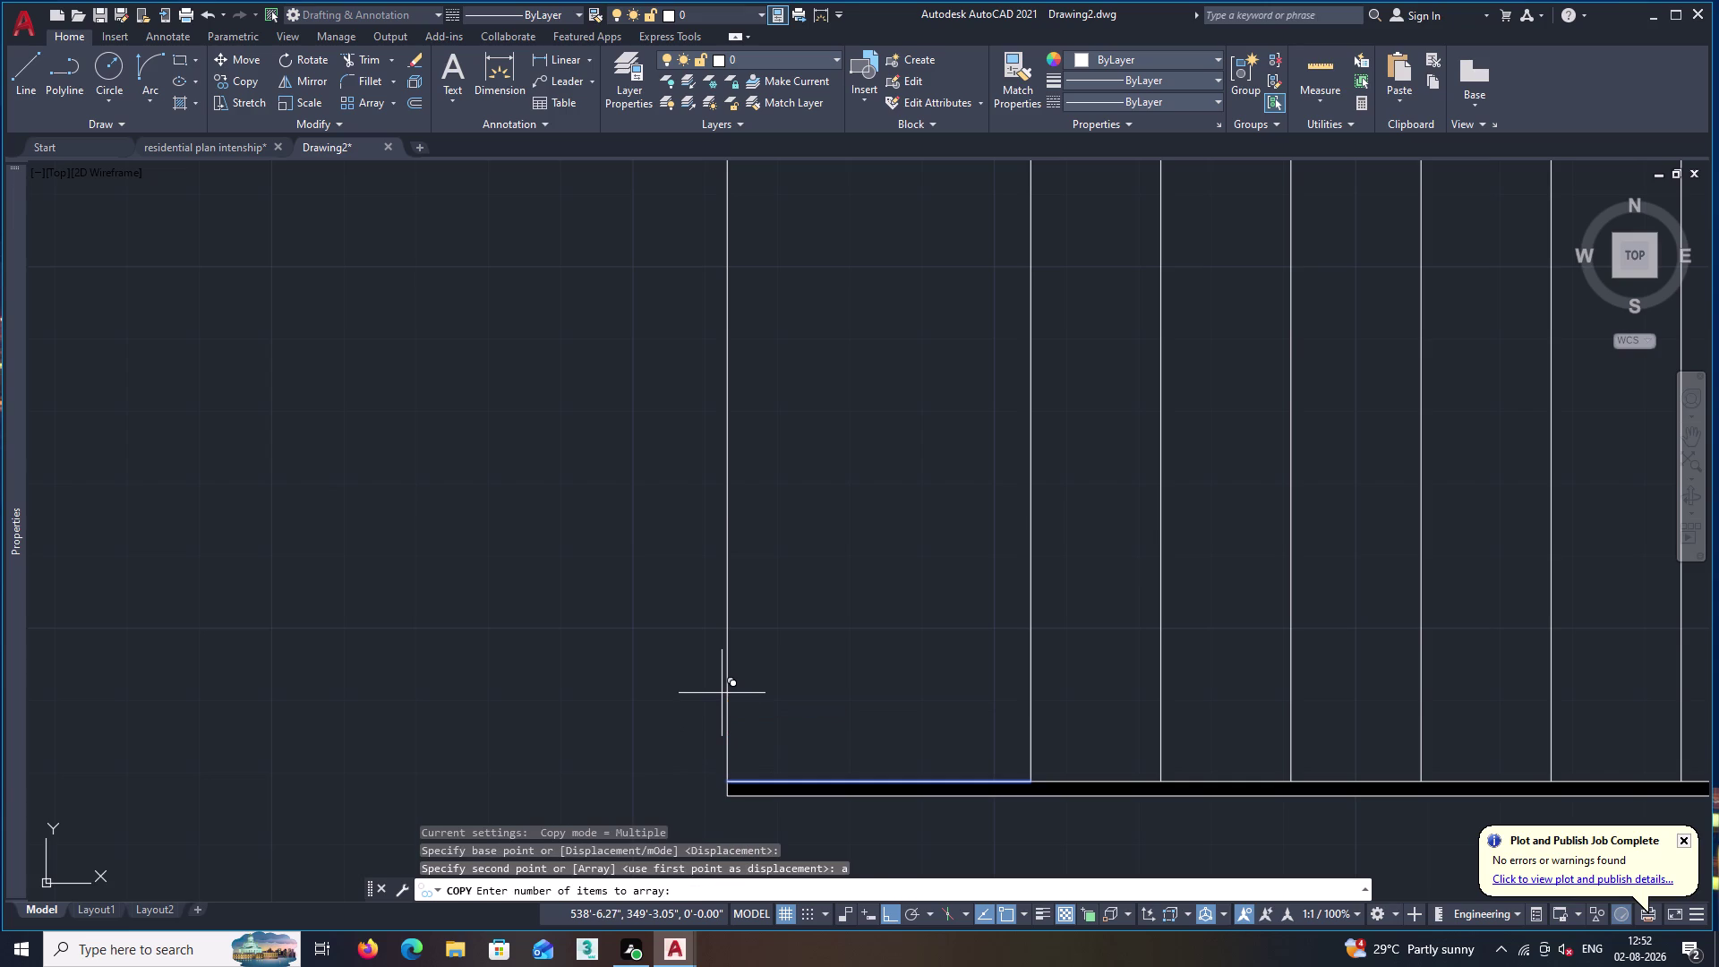
key(Return)
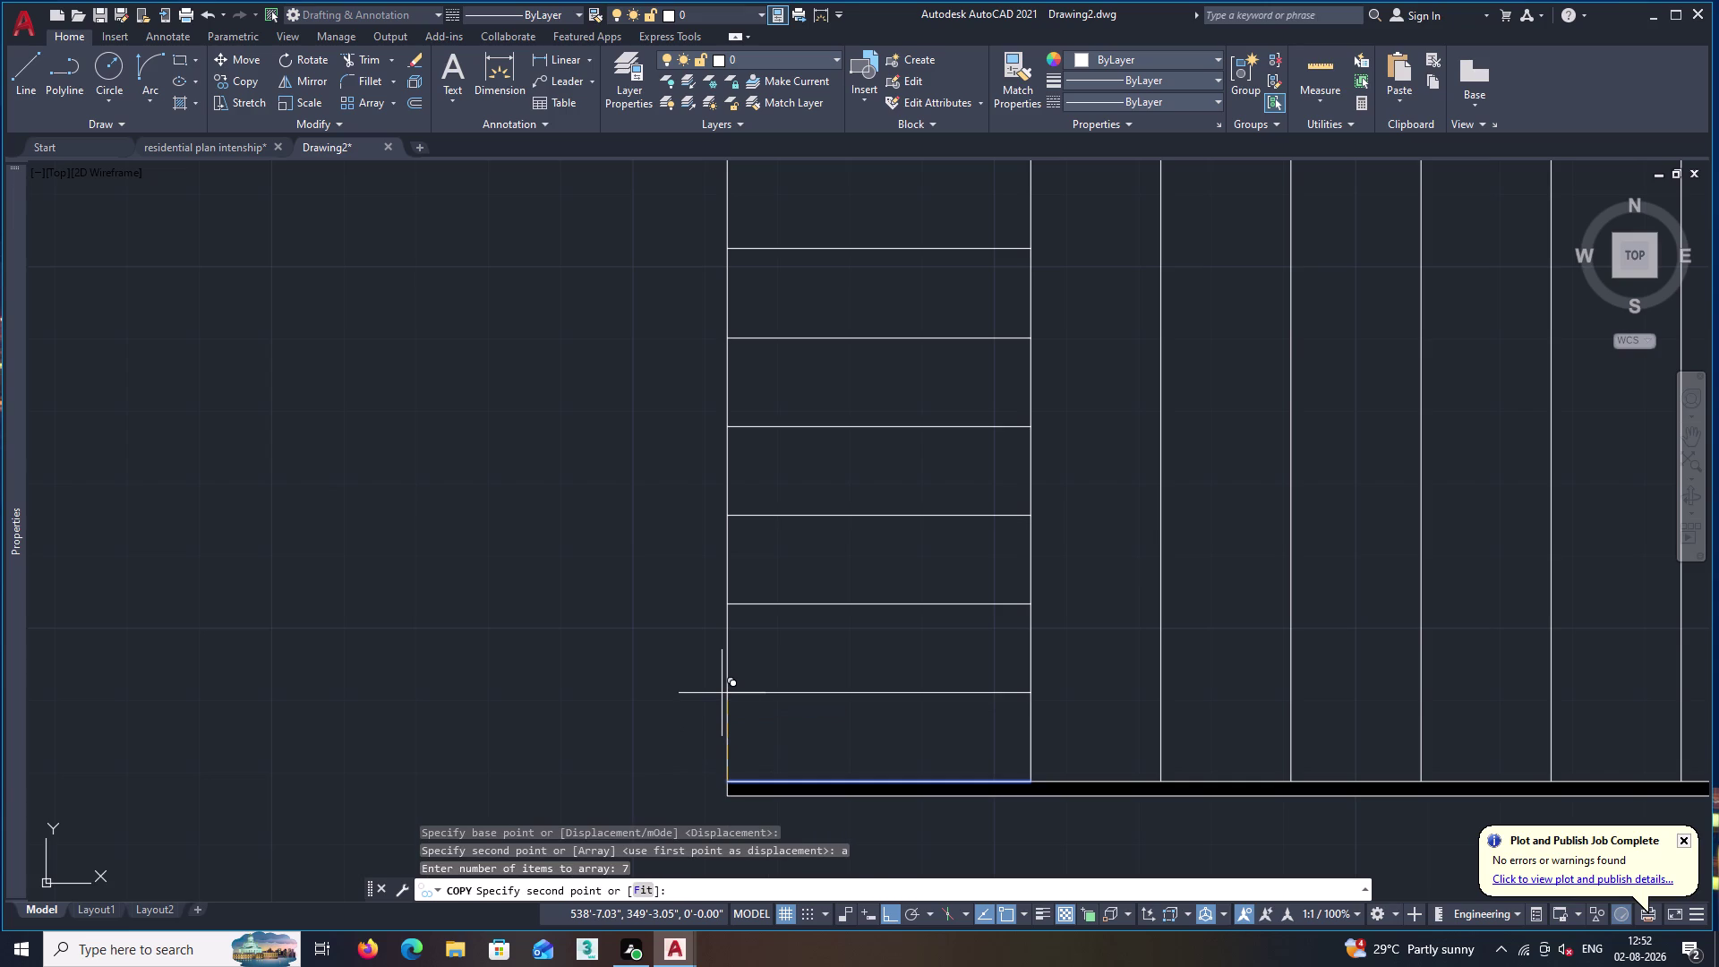
text(f)
key(space)
scroll(down, 3)
middle_click(720, 387)
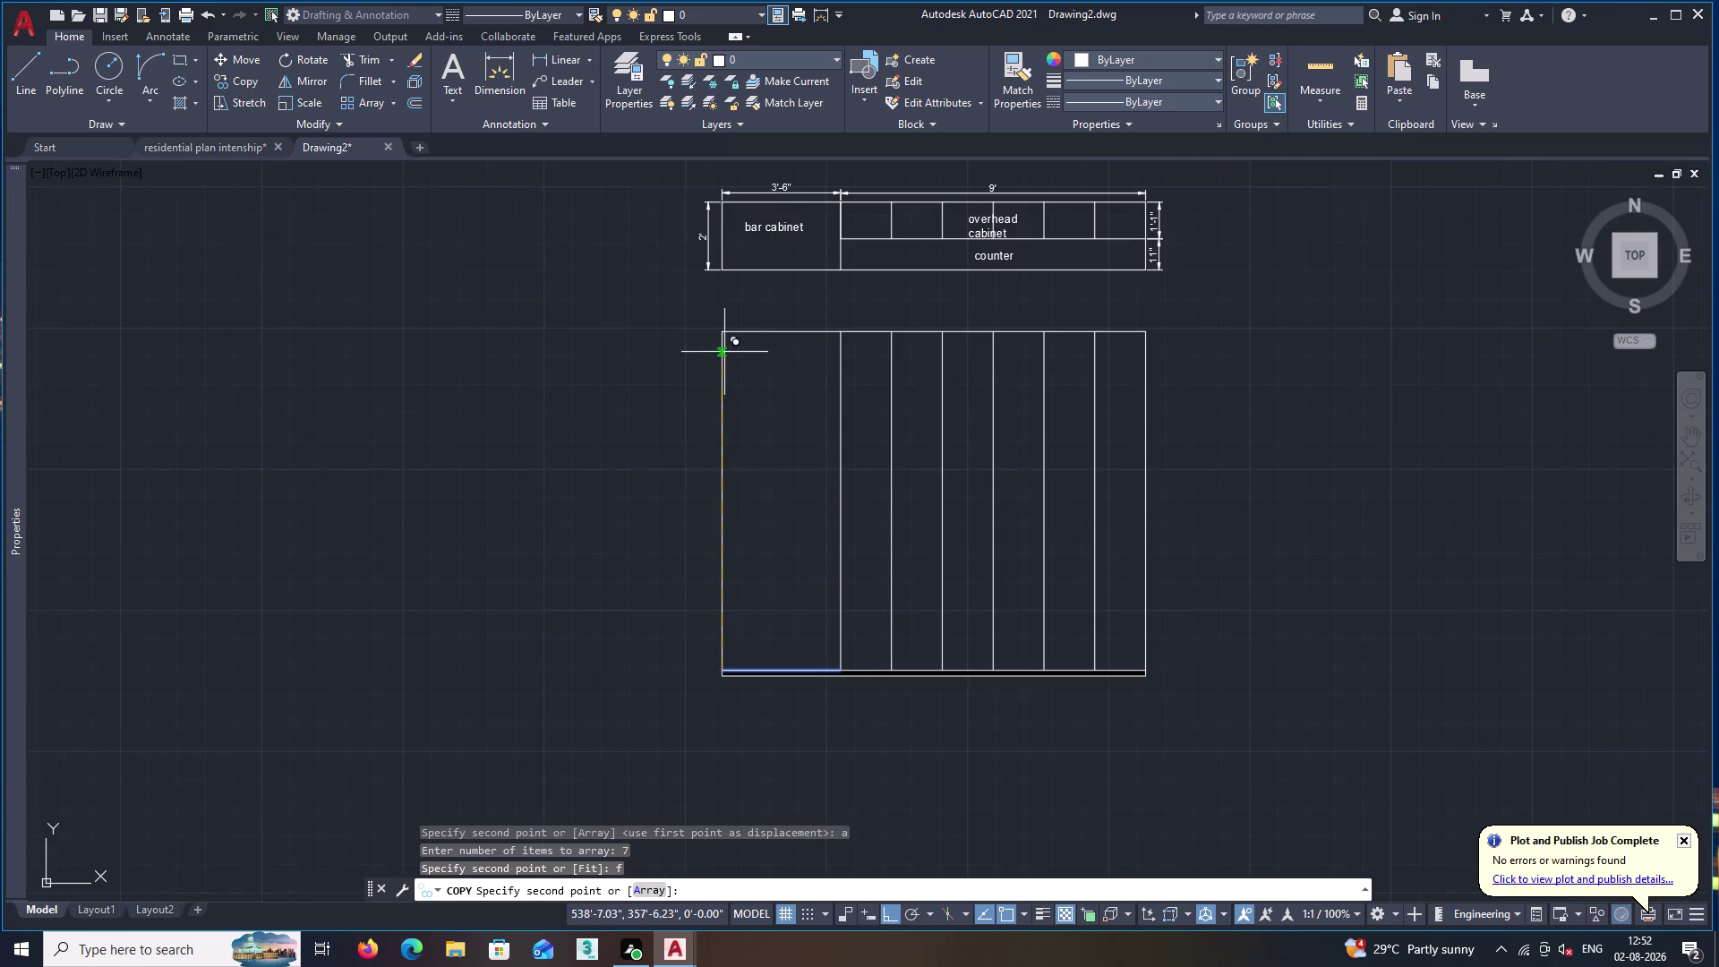
click(724, 333)
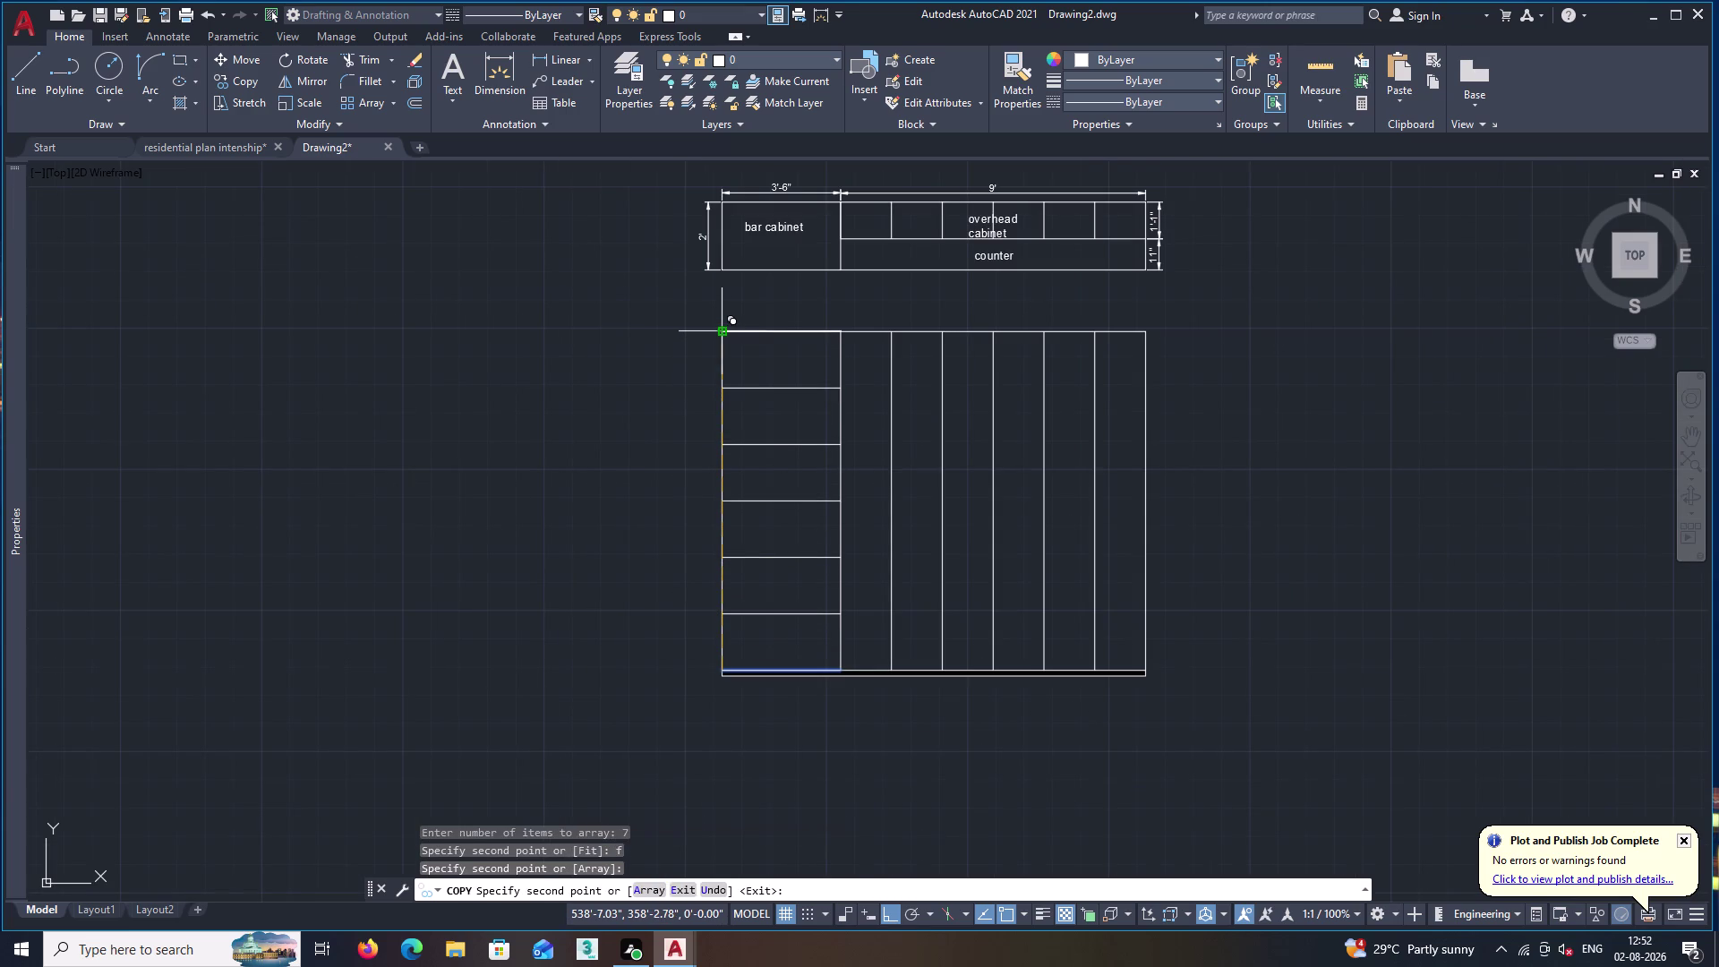
key(space)
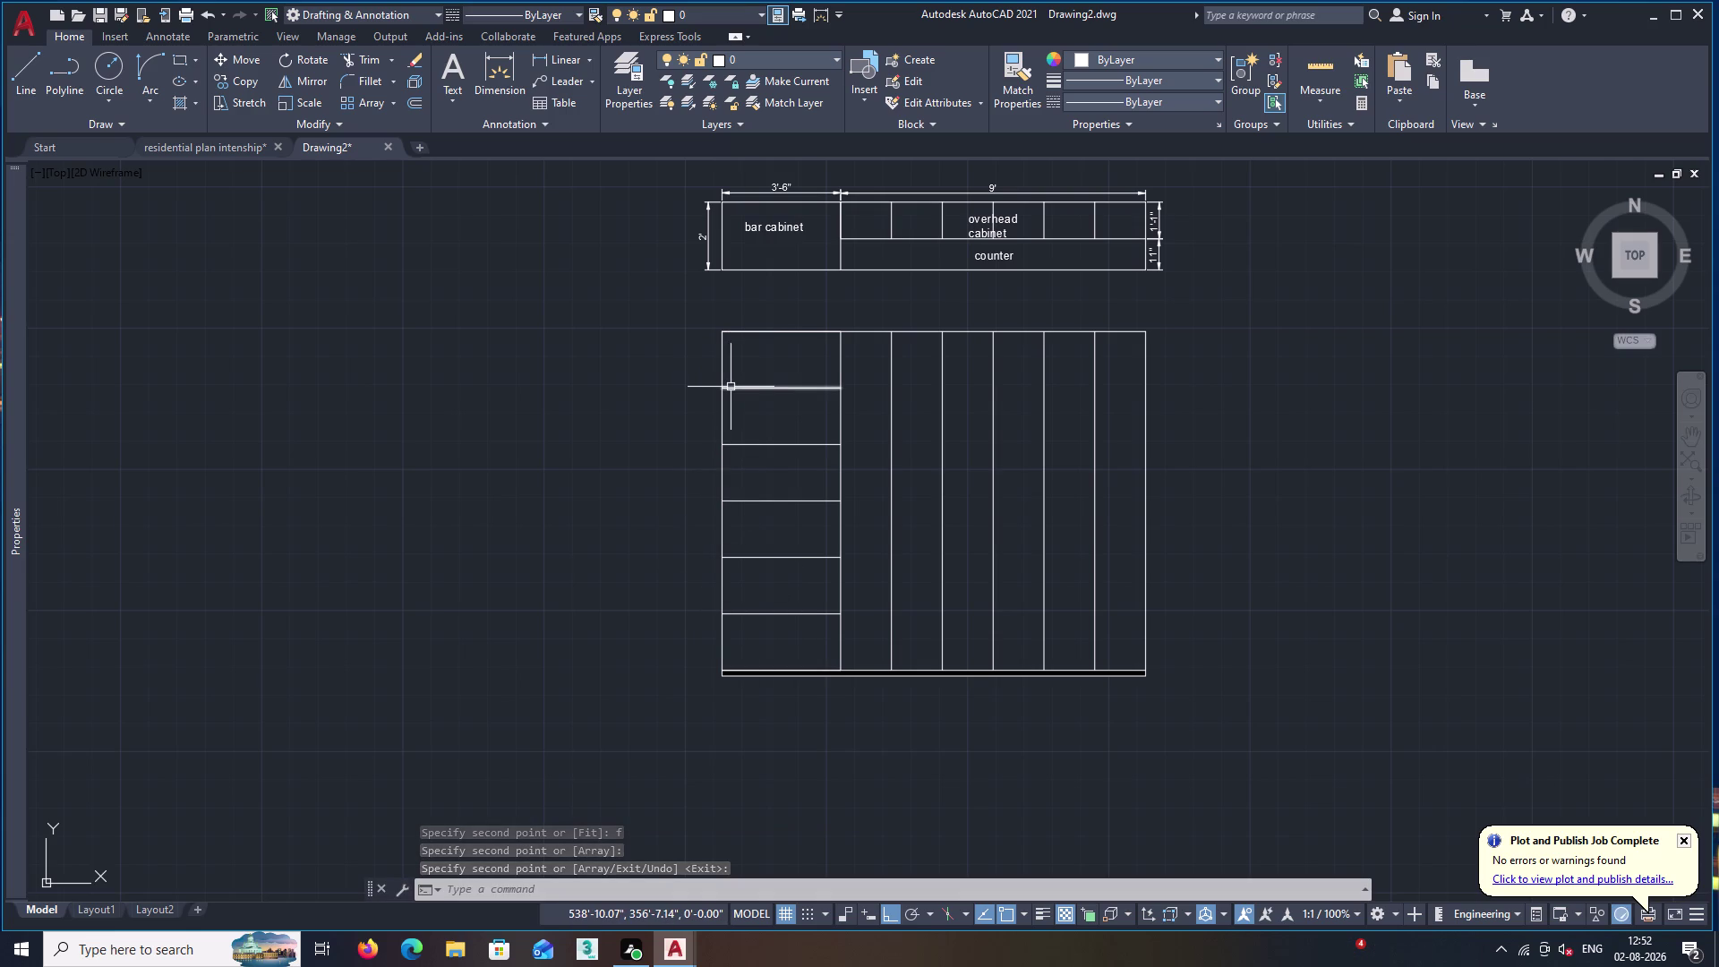
scroll(up, 3)
middle_drag(735, 368, 735, 374)
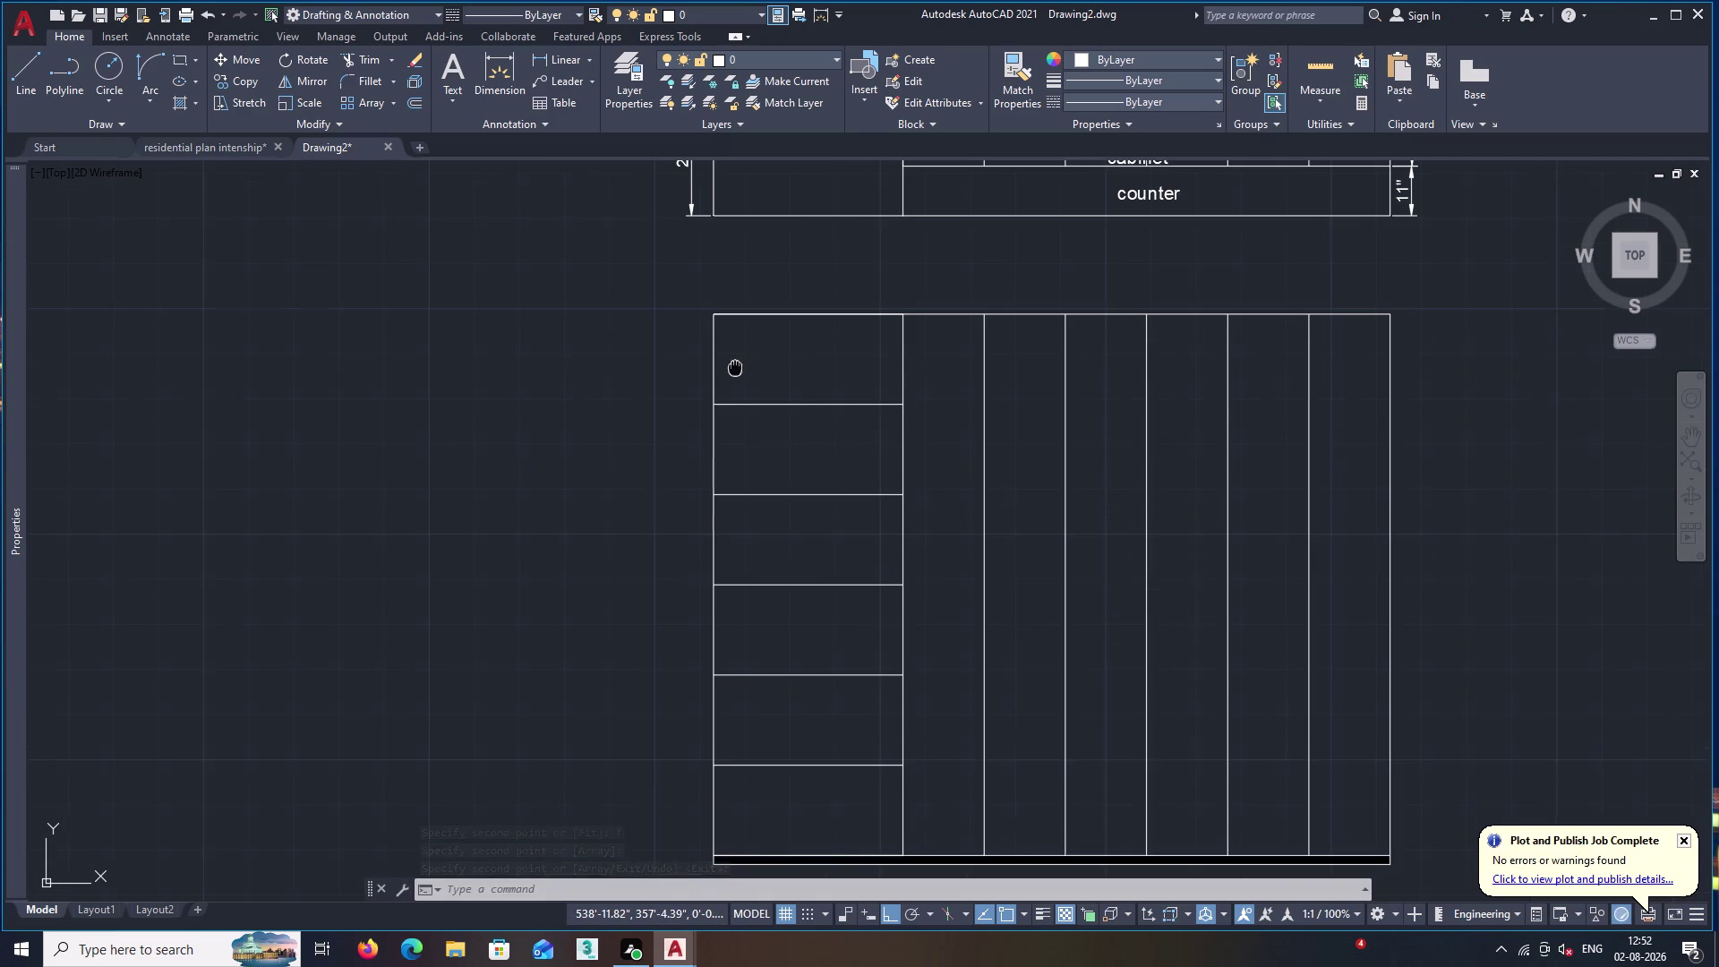
middle_drag(735, 373, 685, 370)
Offset the elevation's top edge and the cabinet divider by 1 inch.
key(o)
key(Return)
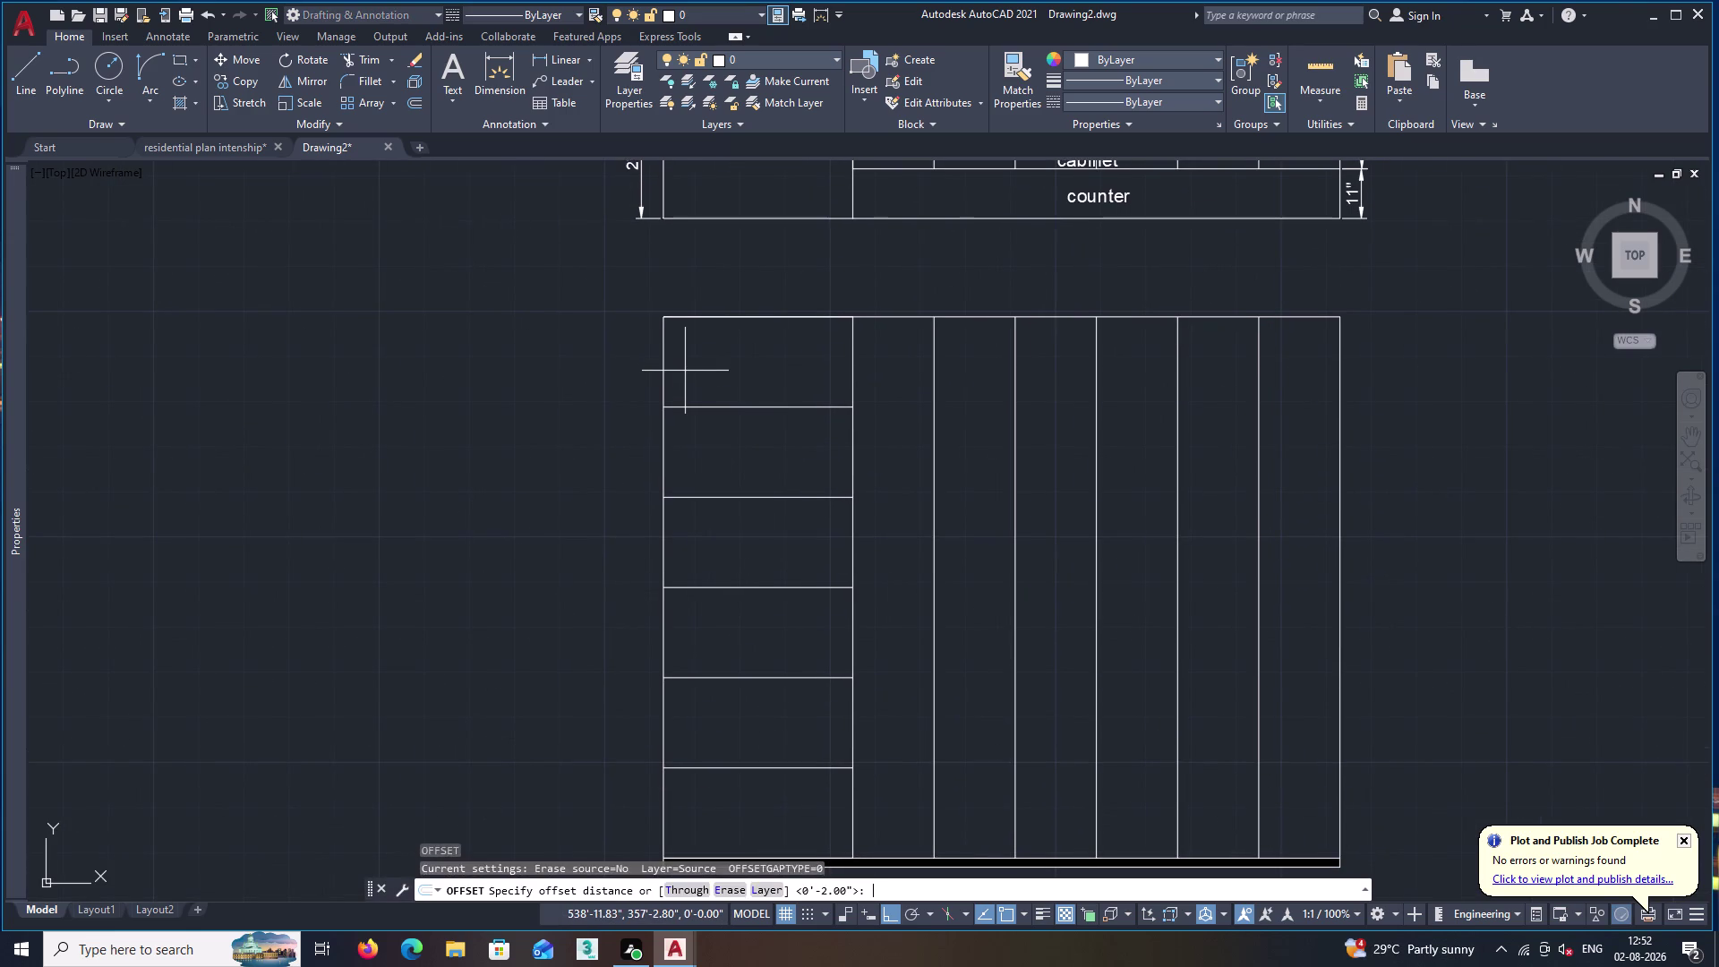
key(1)
key(shift+quotedbl)
key(Return)
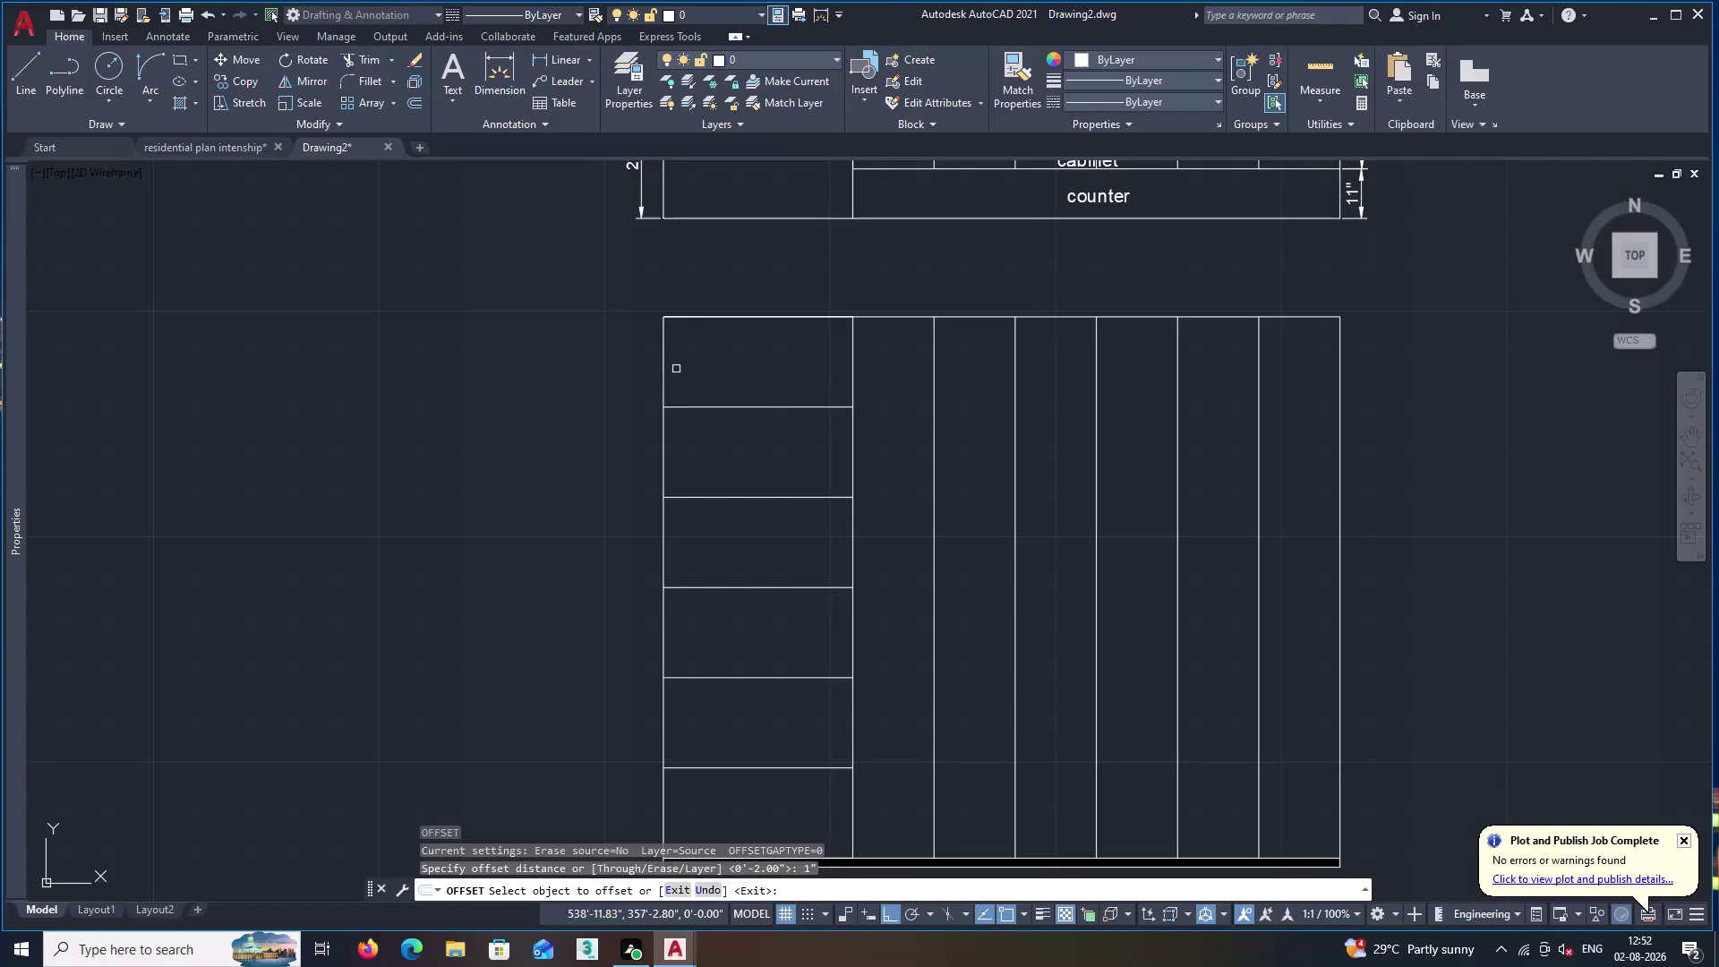
click(665, 373)
click(687, 378)
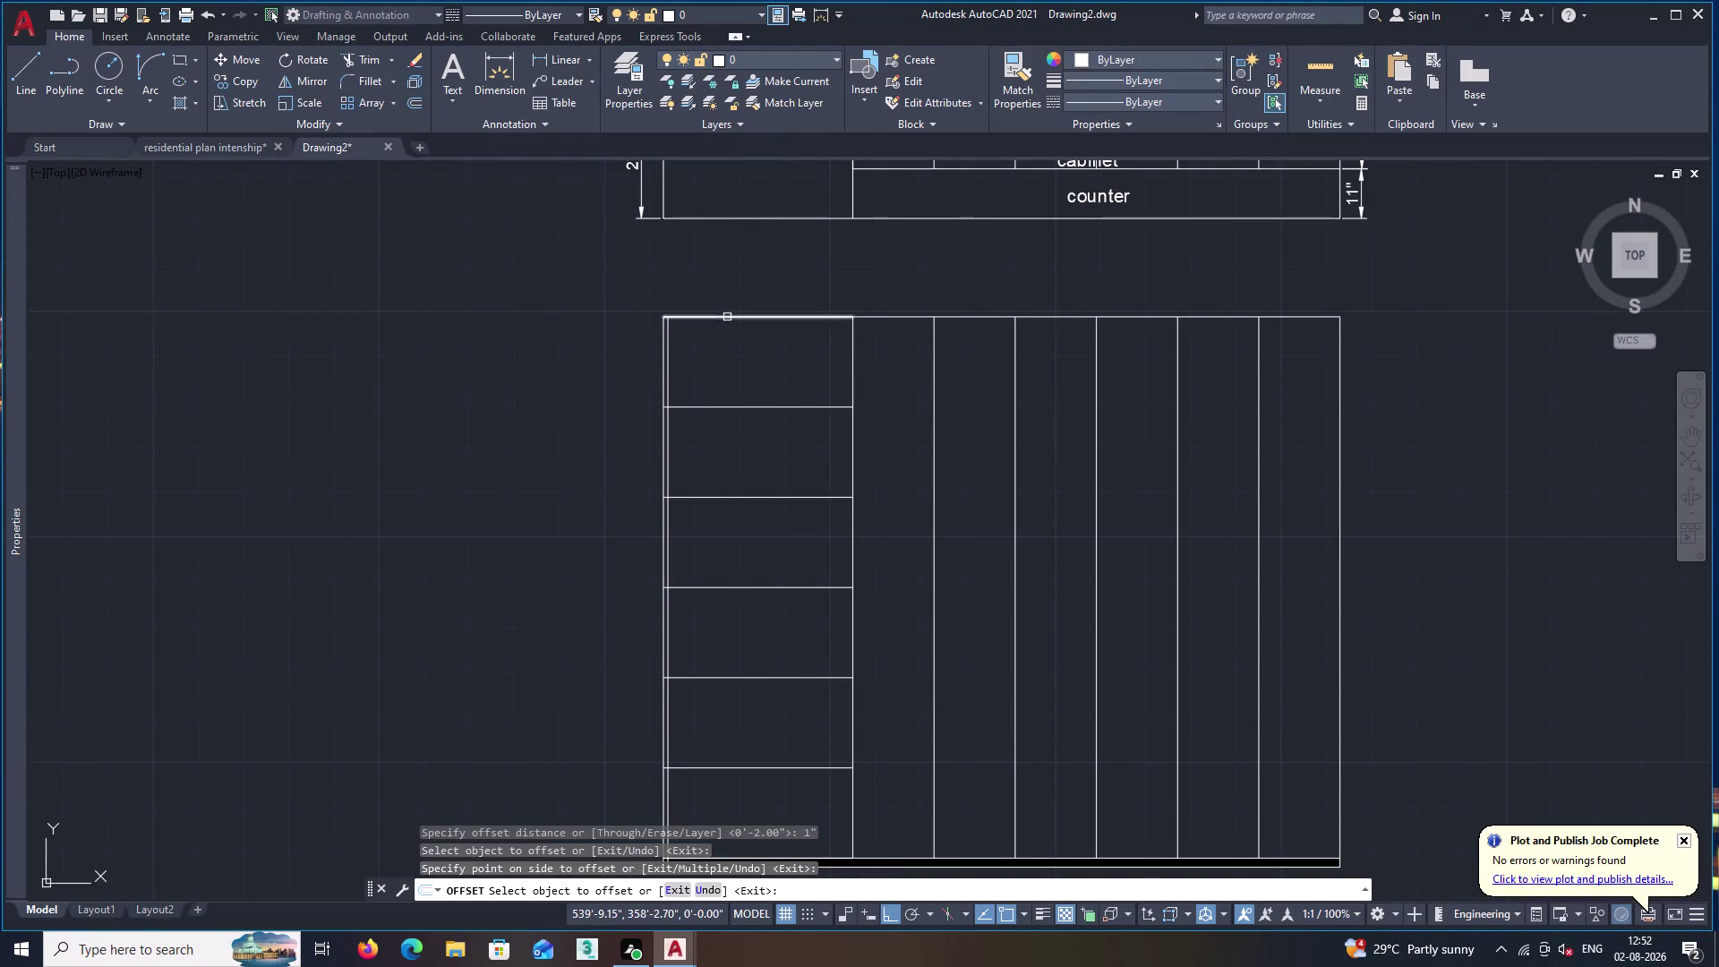
click(726, 317)
click(727, 360)
click(895, 315)
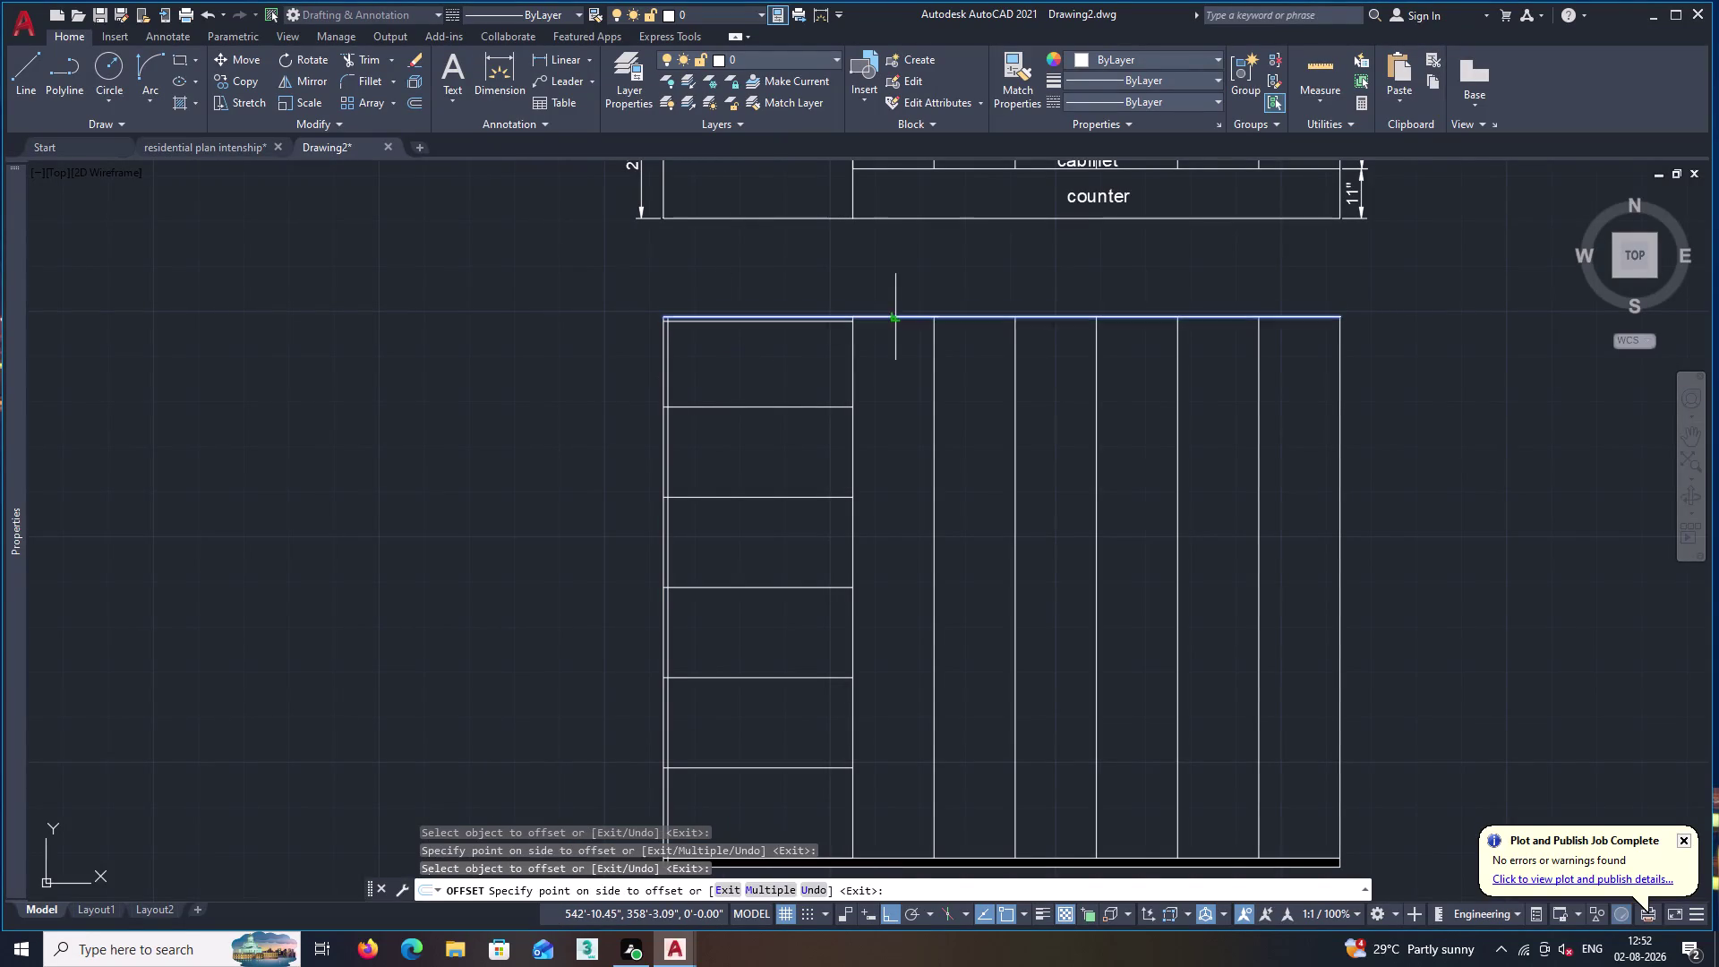
click(896, 334)
click(853, 366)
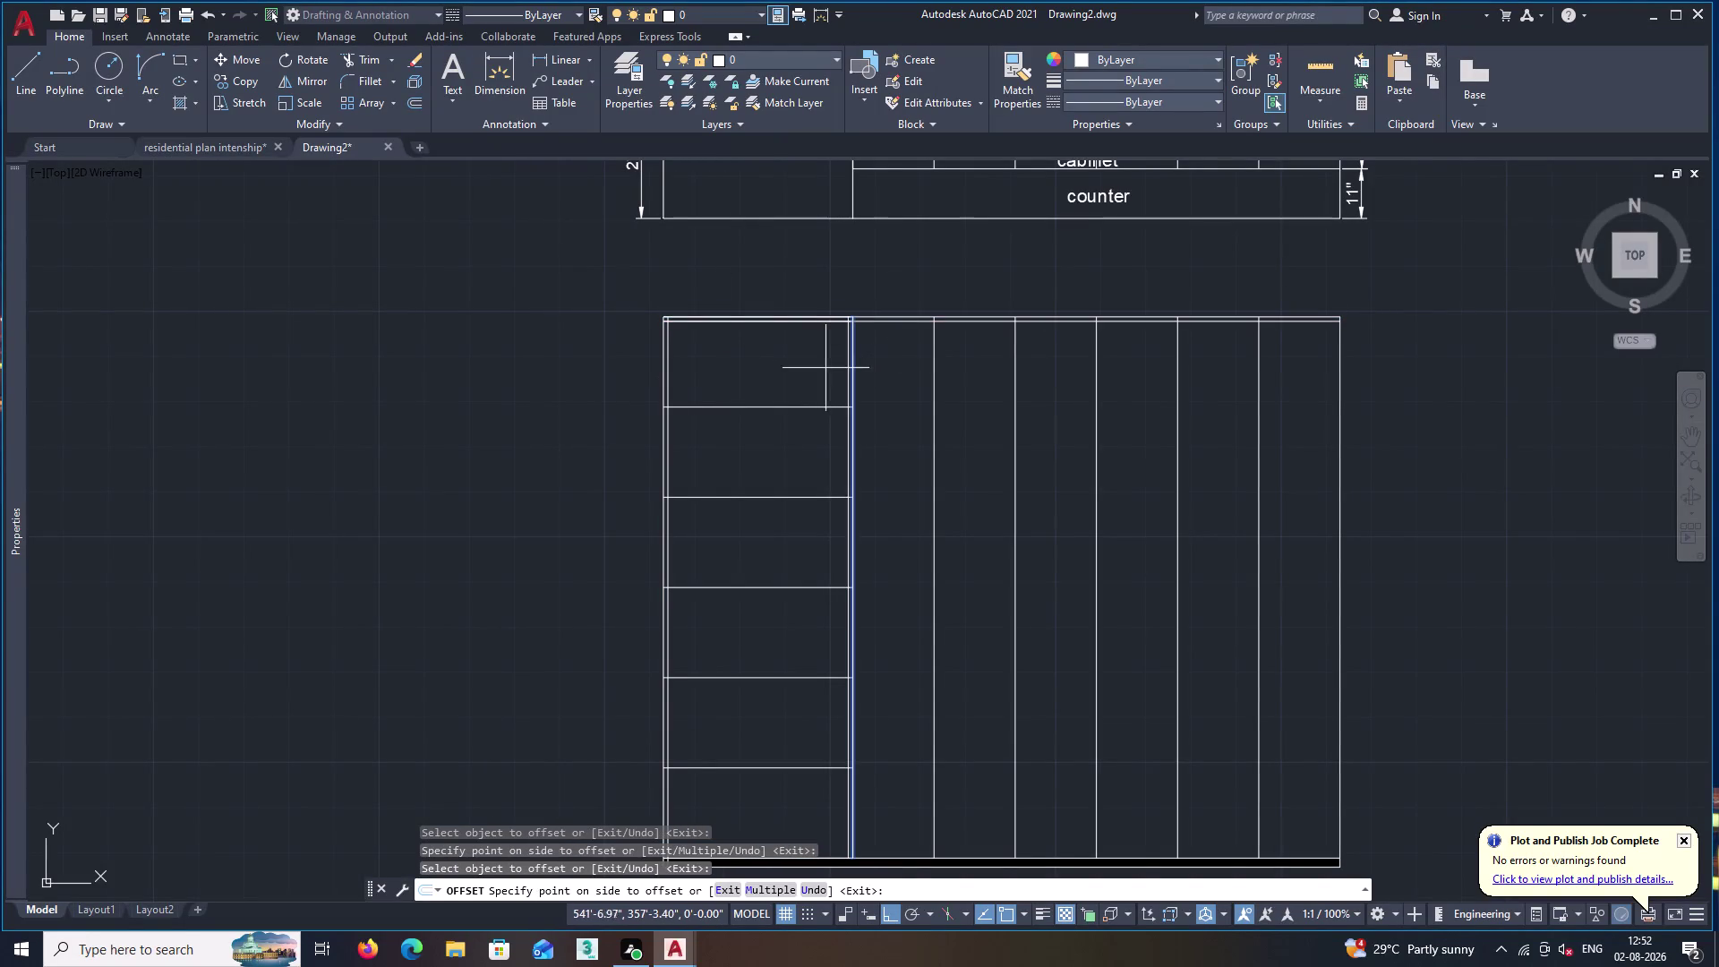
click(815, 370)
Offset each bar cabinet shelf line by 1 inch to give it thickness.
middle_drag(770, 577, 844, 301)
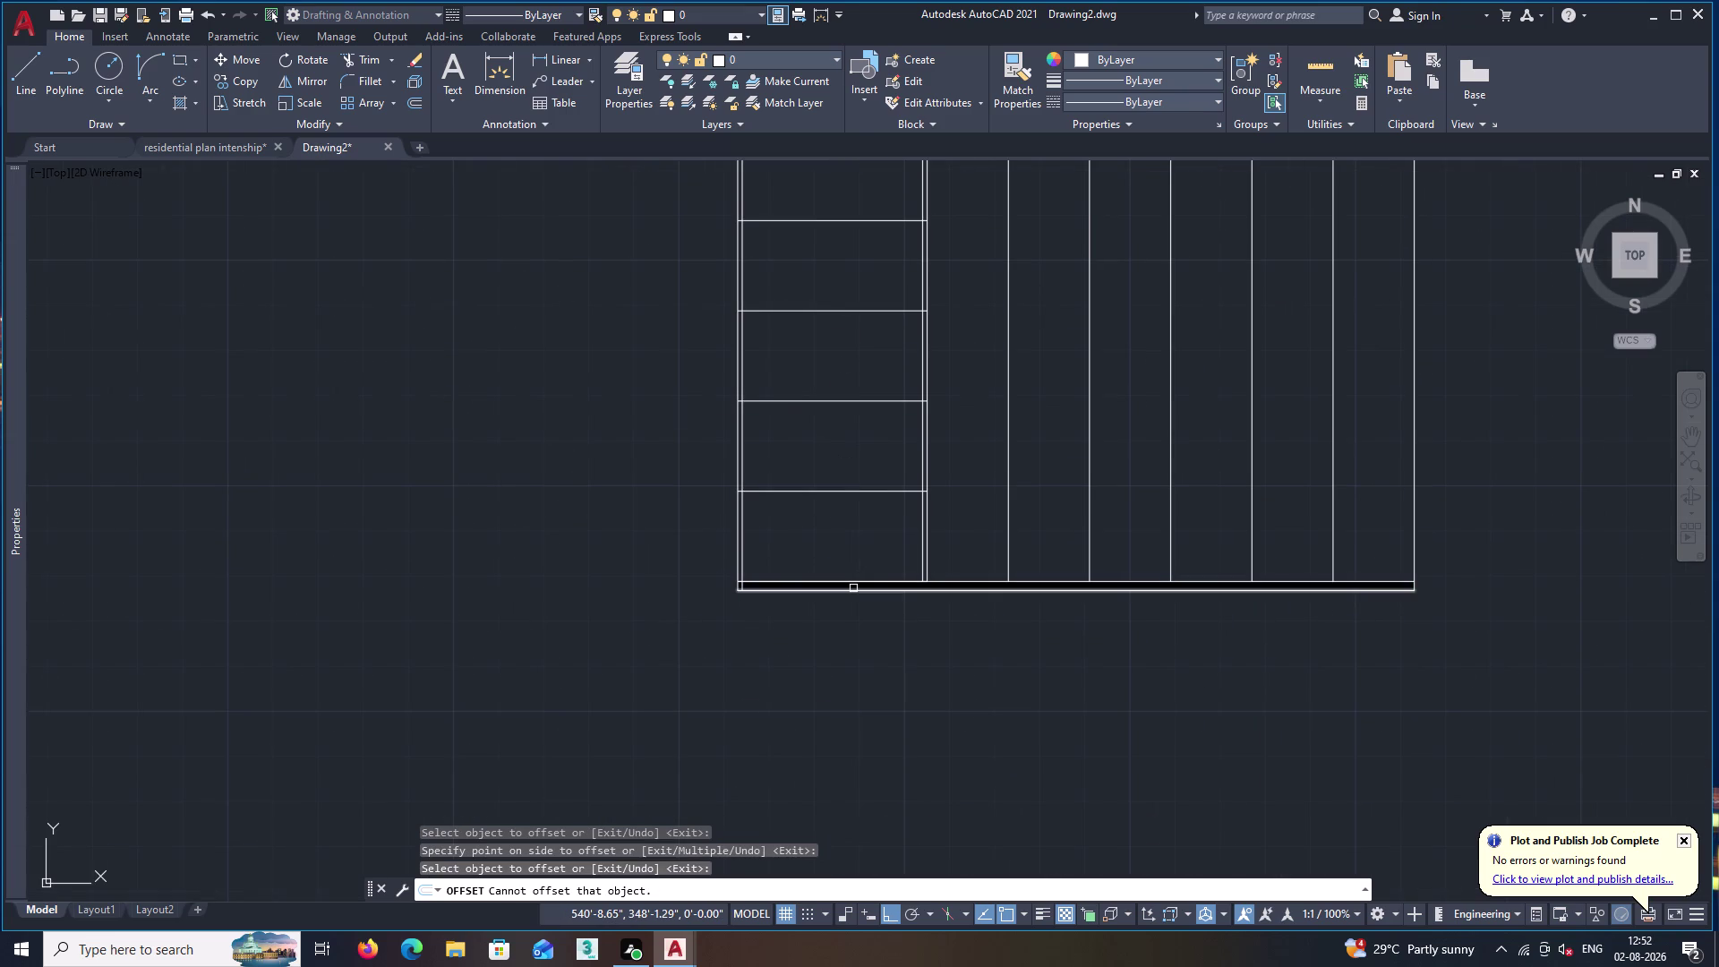
click(839, 491)
click(838, 509)
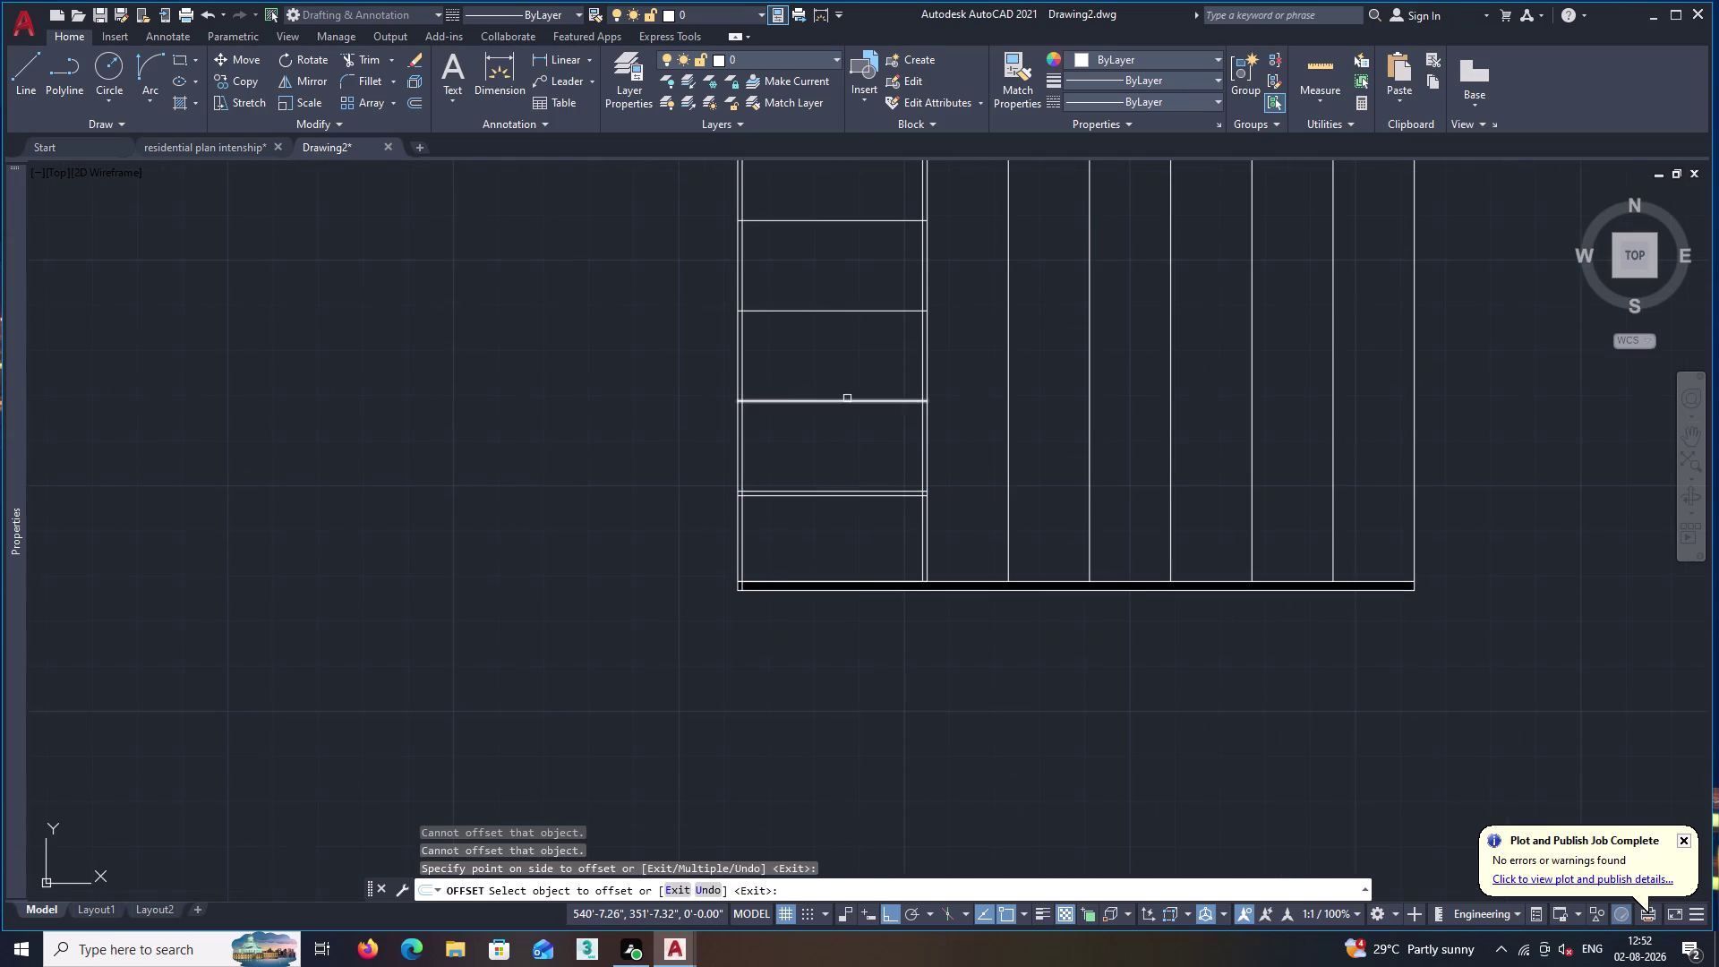
click(847, 398)
click(841, 419)
click(839, 309)
click(838, 344)
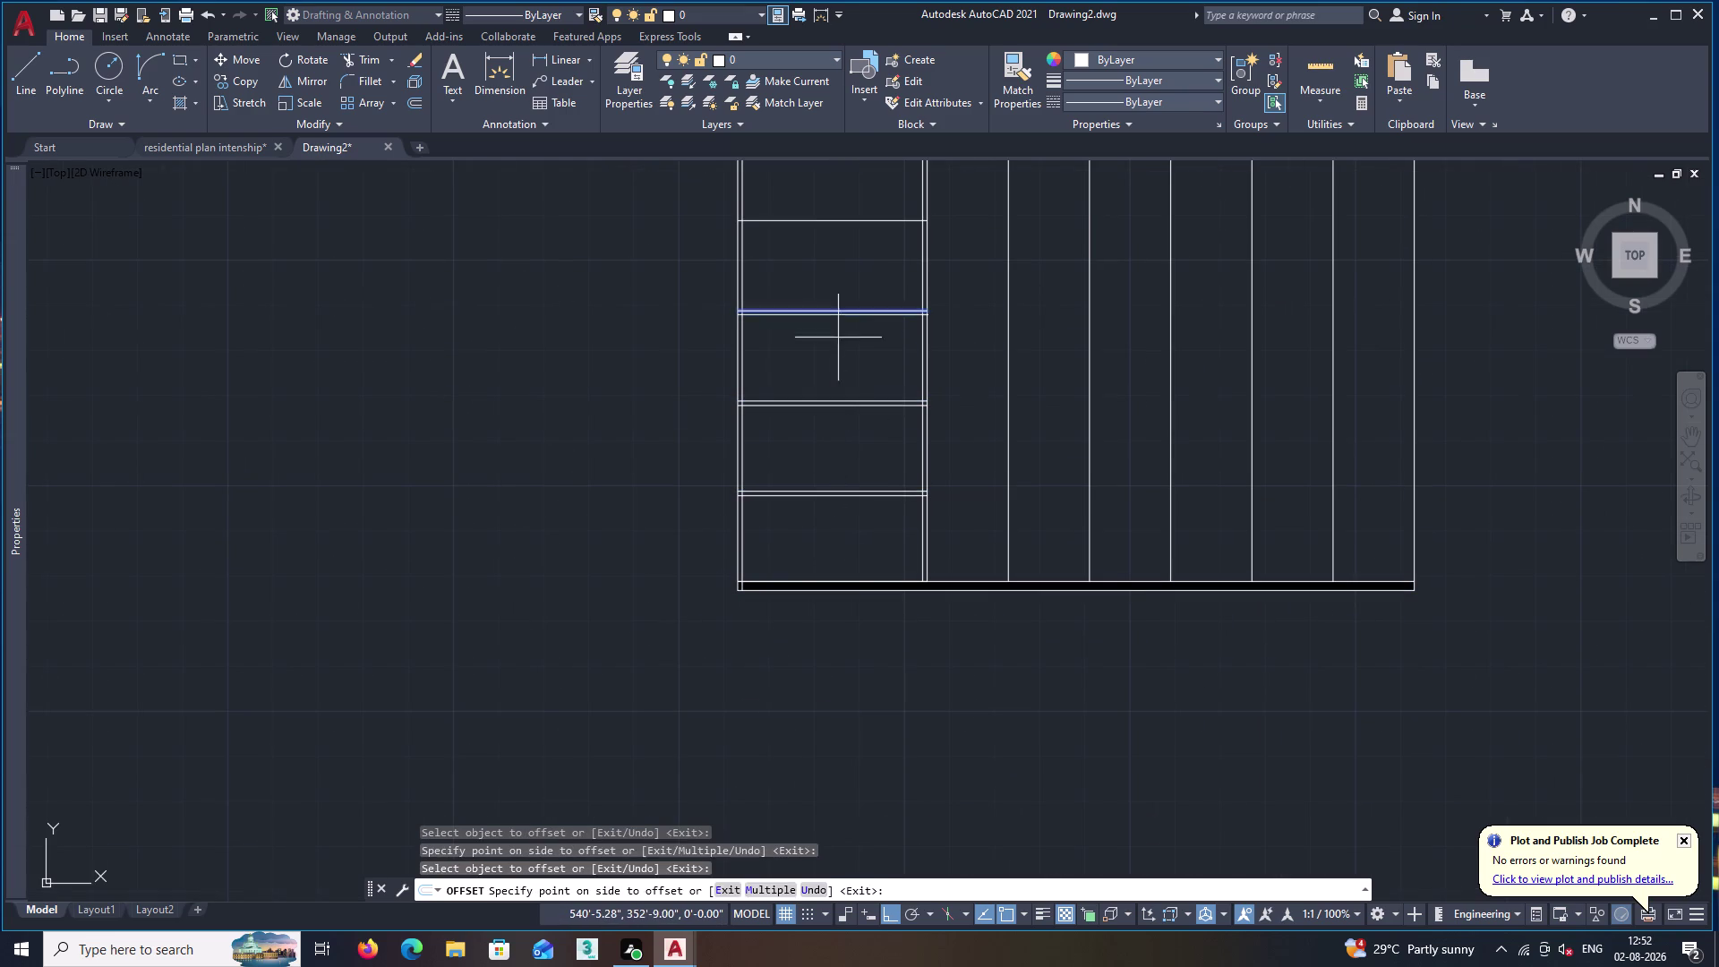
middle_drag(821, 254, 838, 400)
click(840, 366)
click(846, 395)
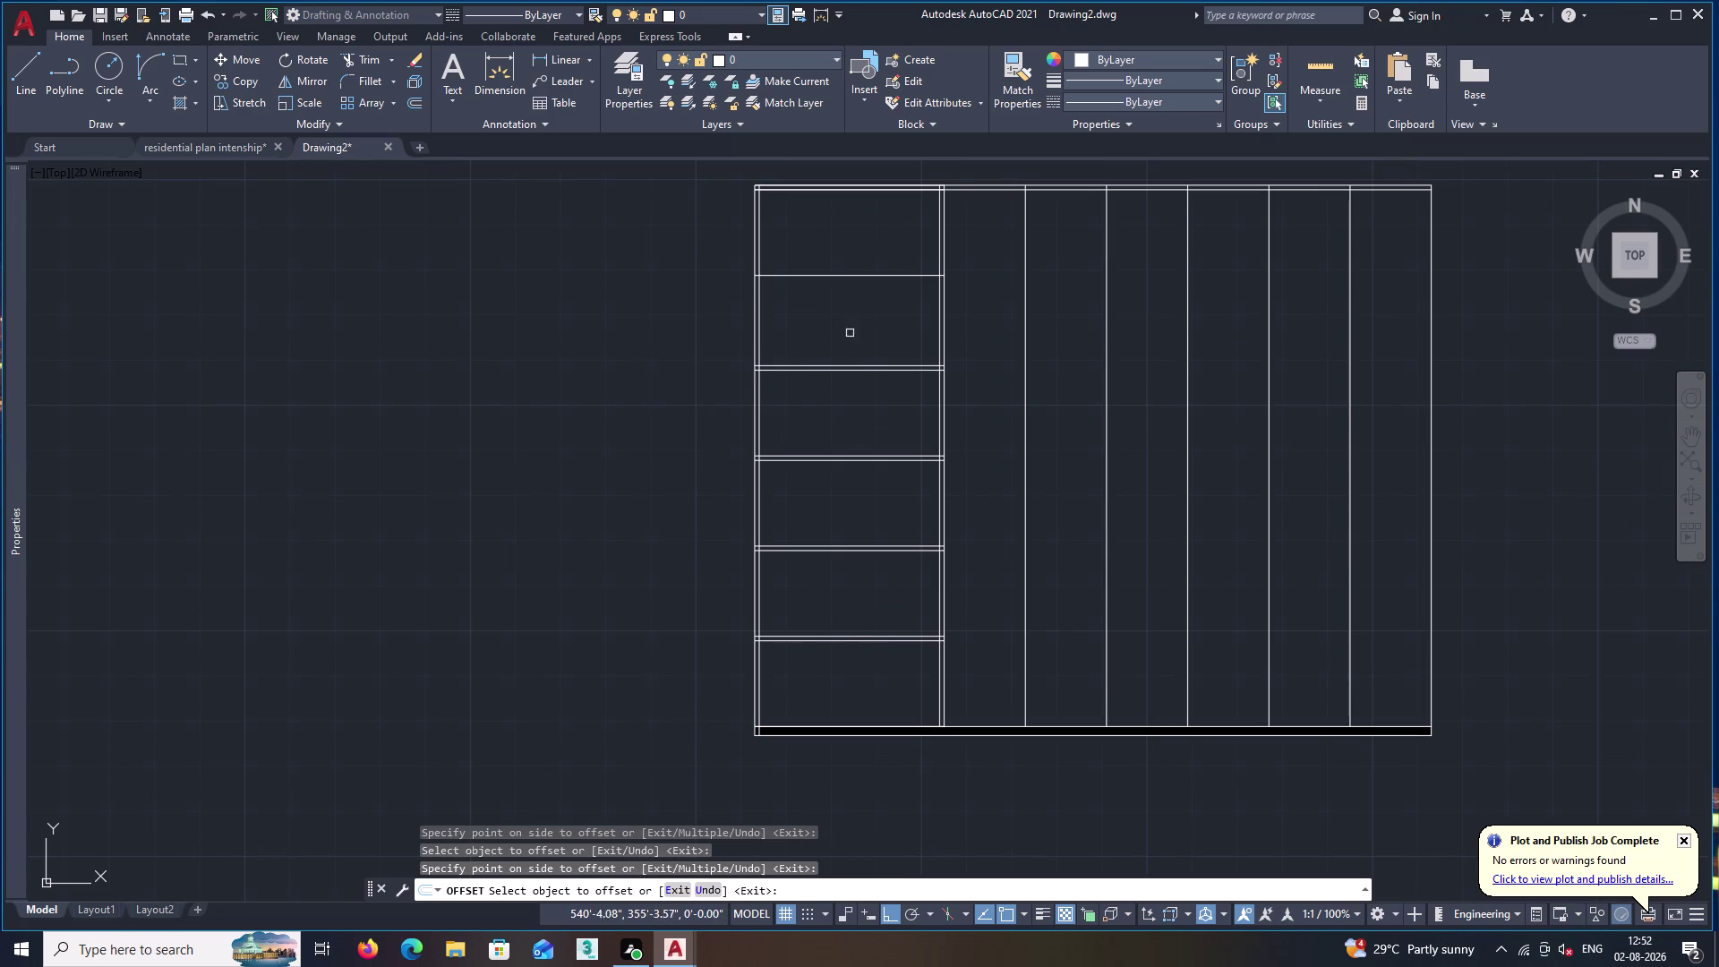
click(841, 273)
click(844, 315)
key(space)
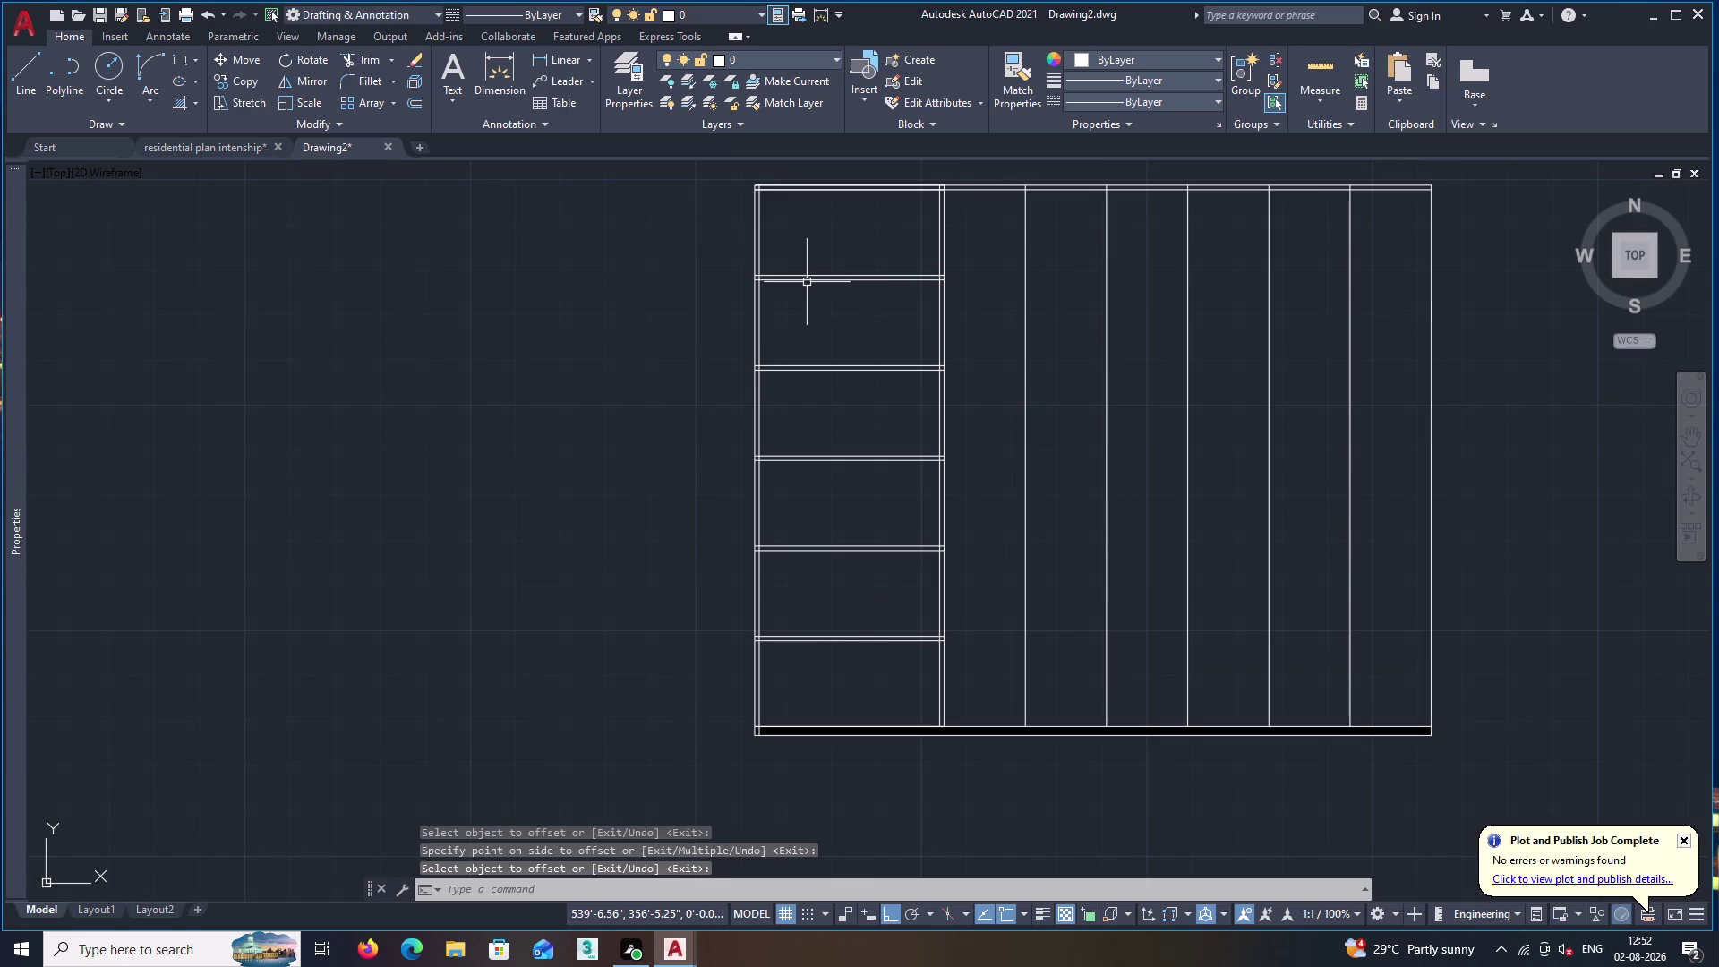
text(tr)
key(space)
Trim the overlapping line ends at the cabinet top and the first shelf joints.
middle_drag(802, 254, 841, 409)
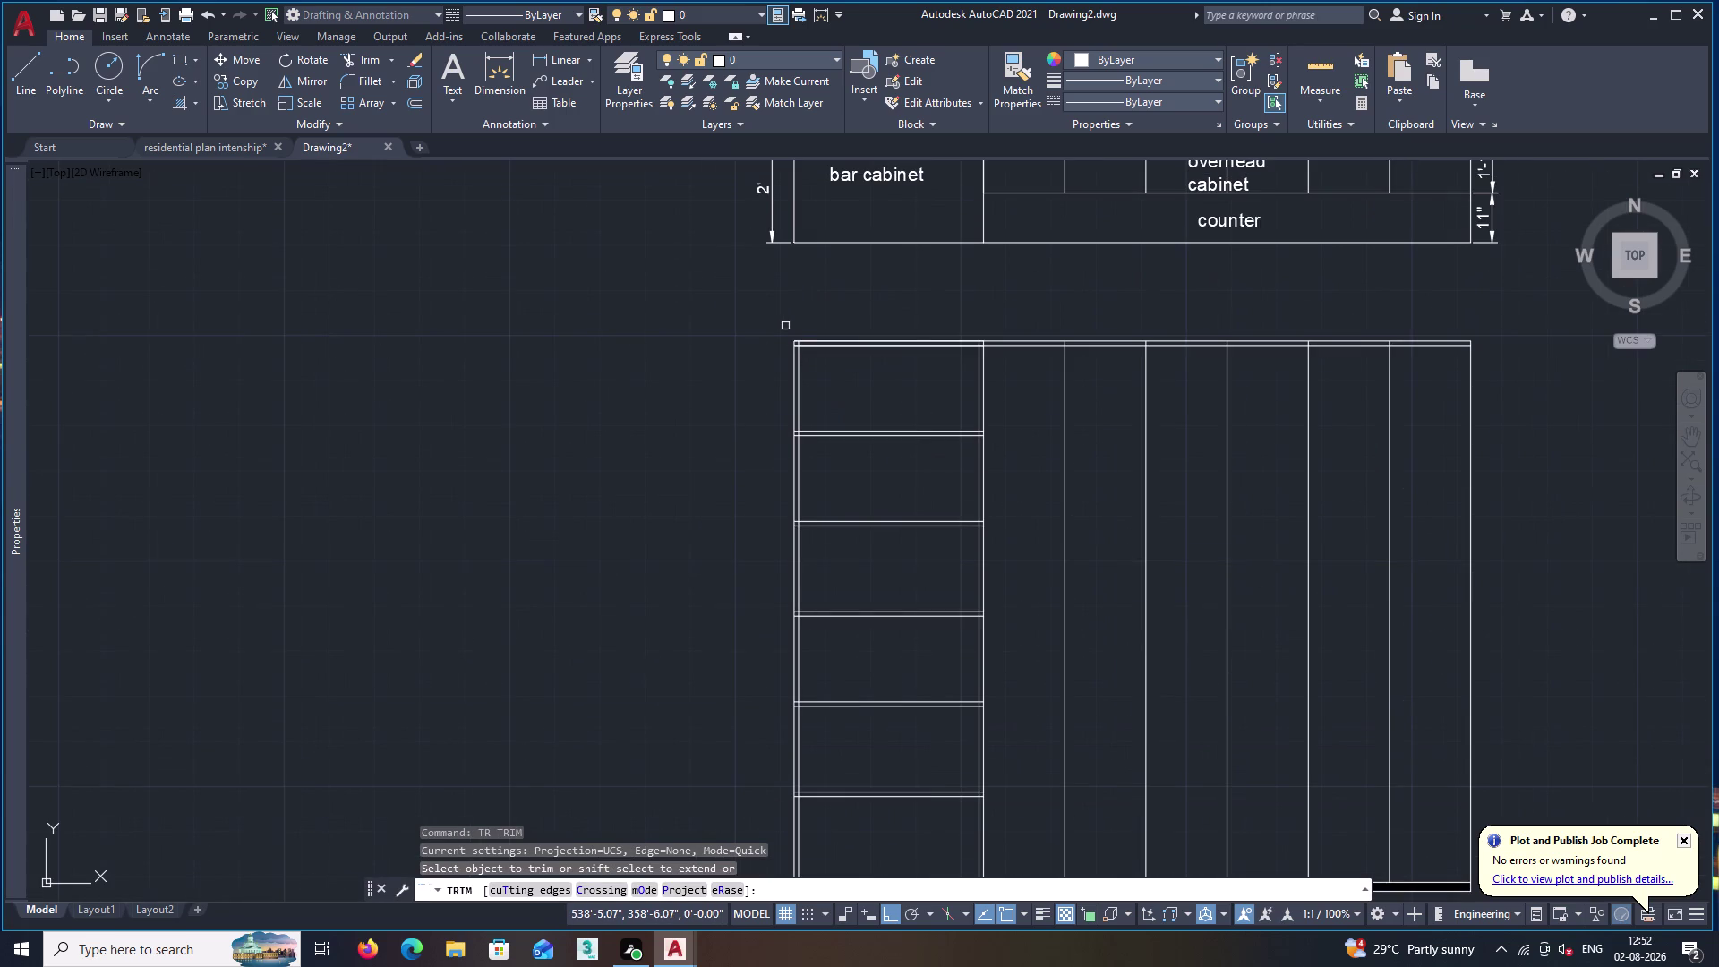
scroll(up, 3)
click(839, 402)
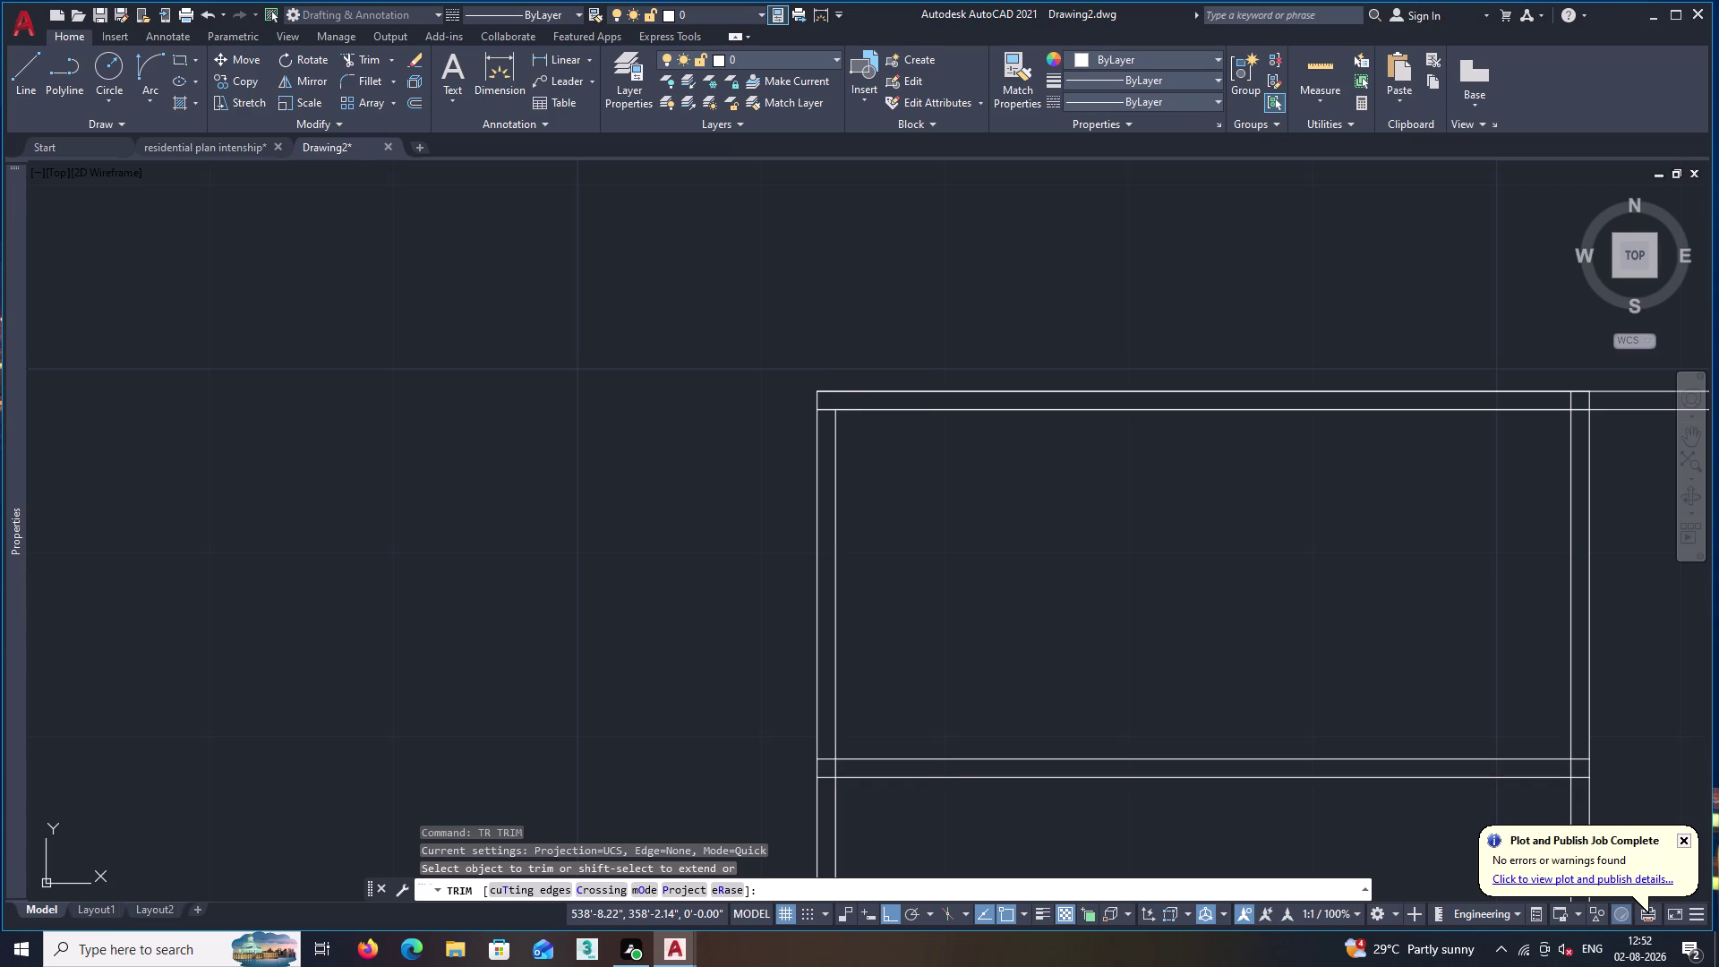
click(829, 409)
scroll(down, 3)
middle_drag(1259, 526, 1059, 518)
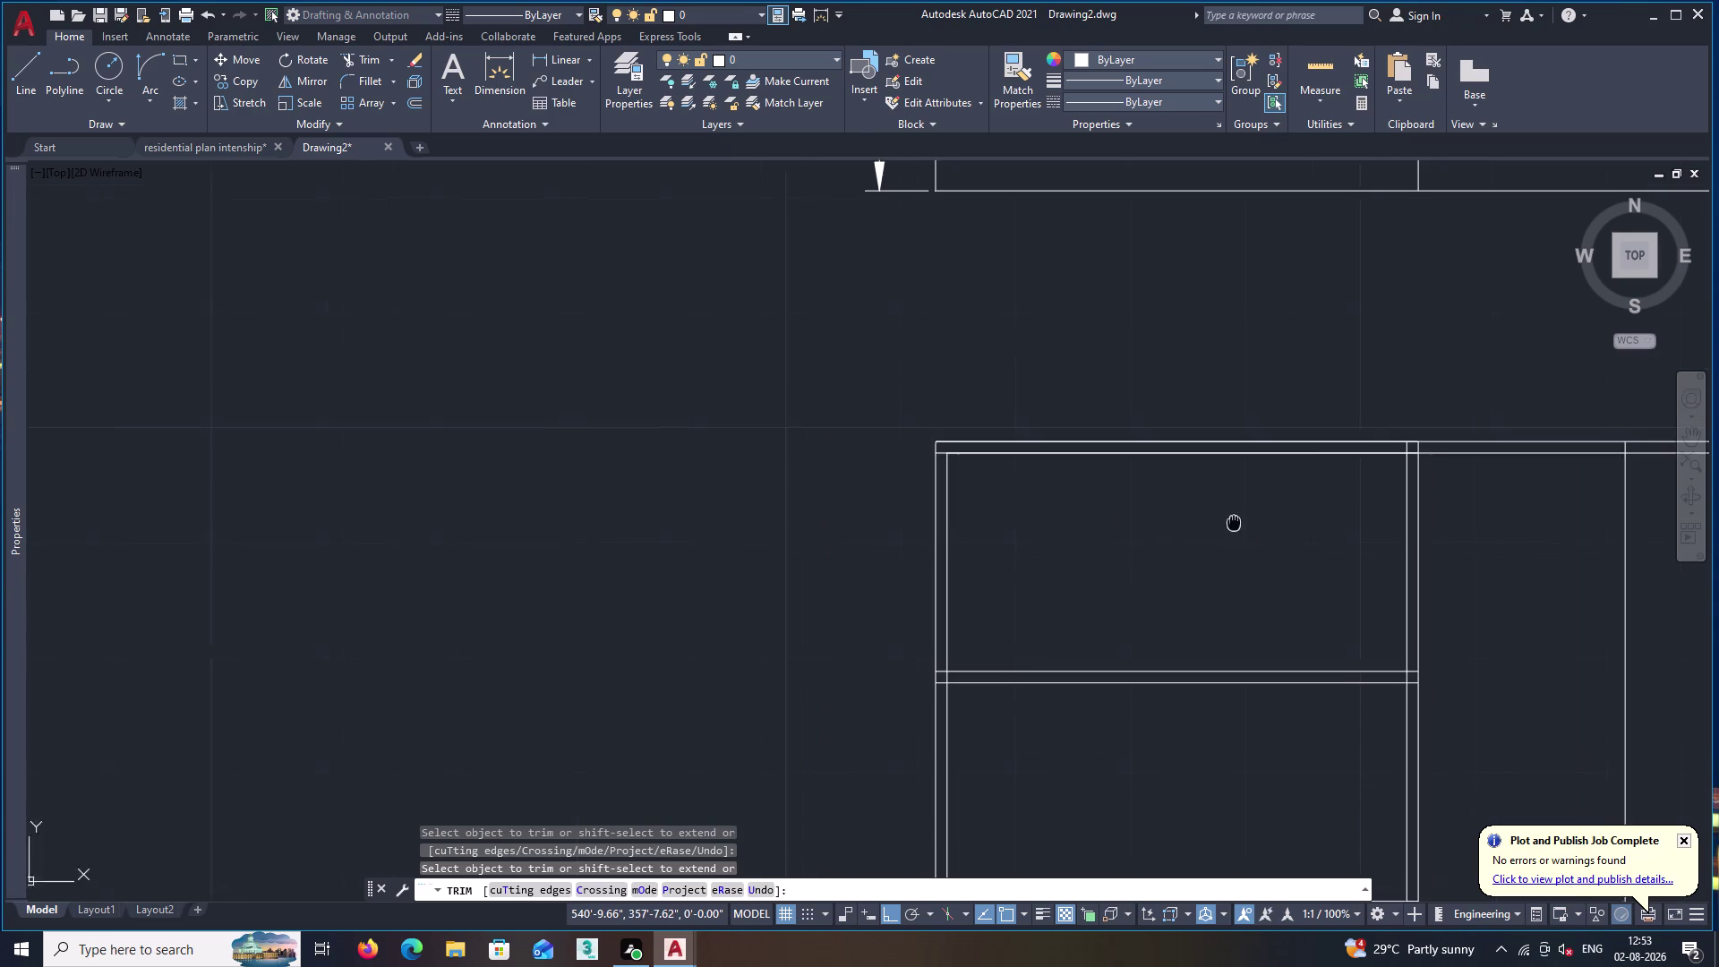
middle_drag(1059, 518, 866, 576)
scroll(up, 3)
click(1059, 503)
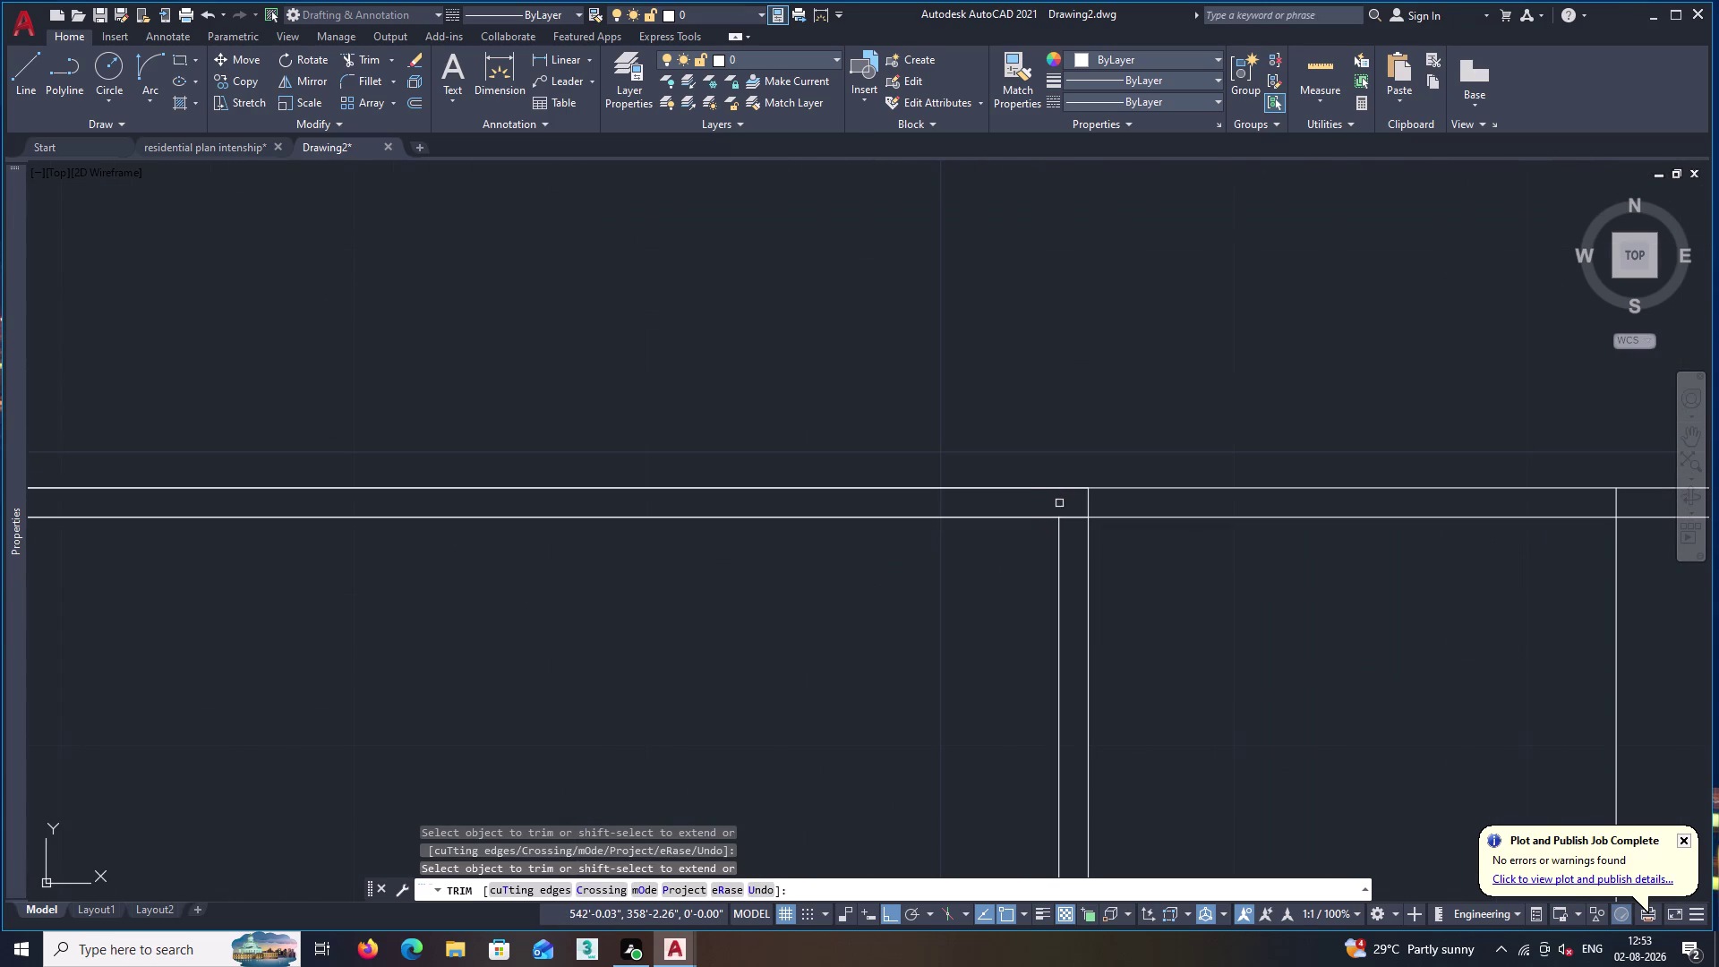
click(1090, 506)
scroll(down, 3)
Trim the shelf line ends and the divider overlap at the next shelf joints.
middle_drag(974, 747, 1194, 437)
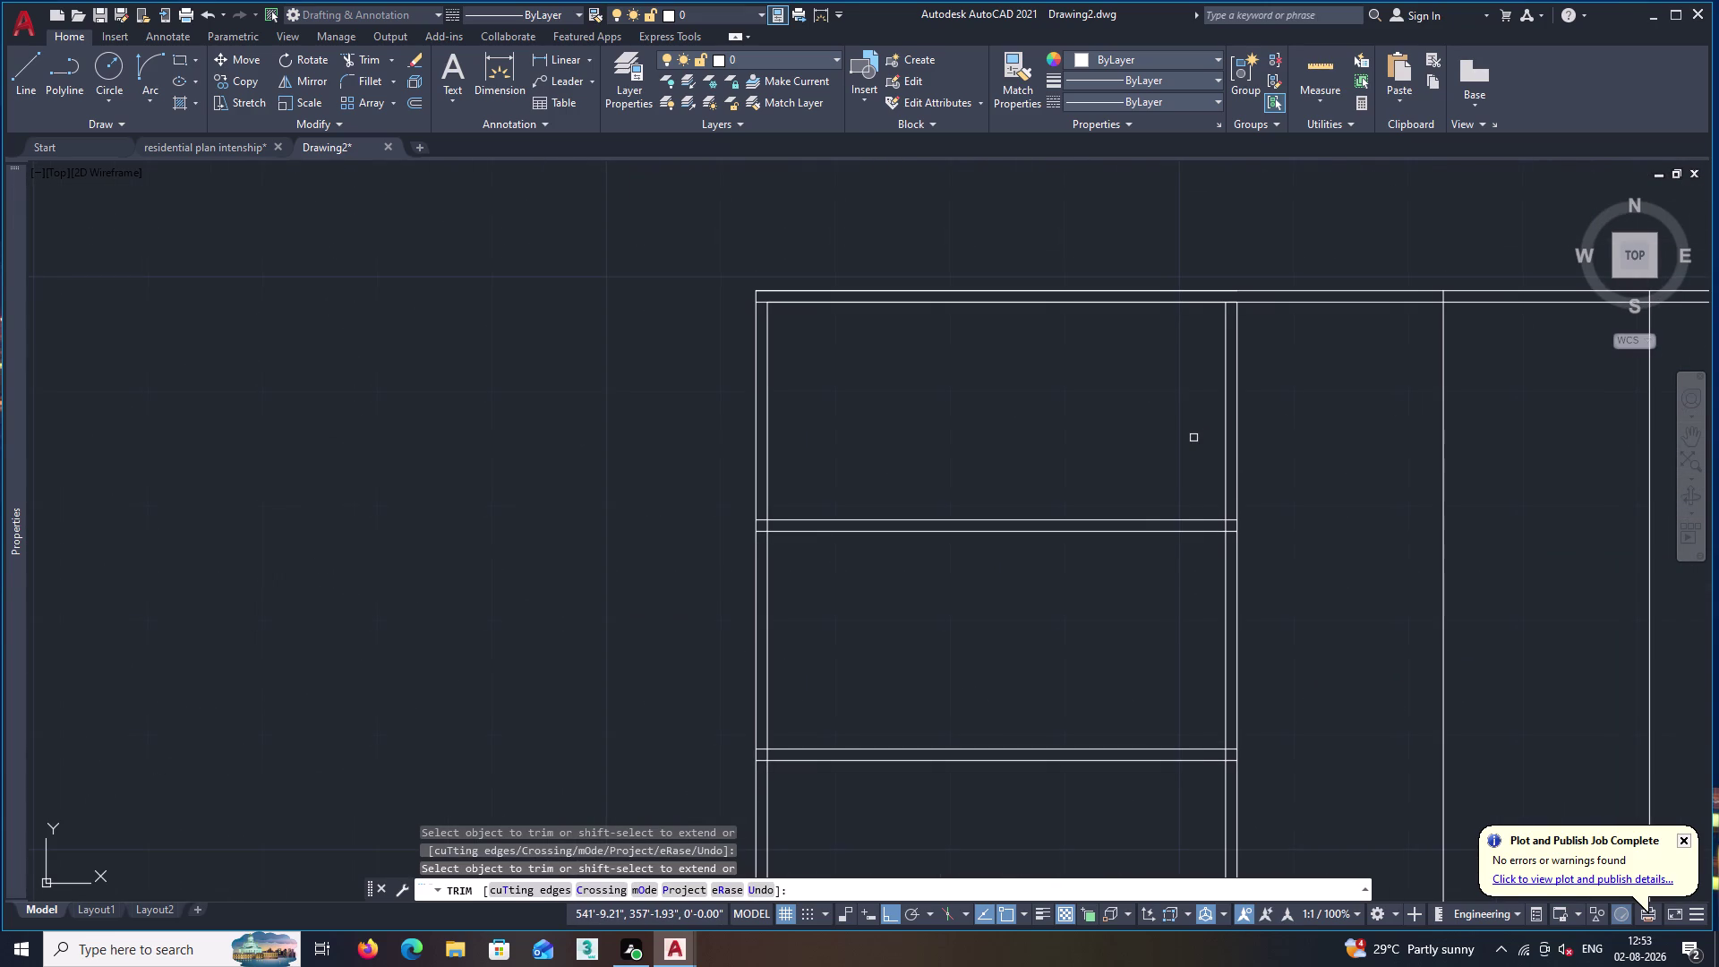
scroll(up, 3)
middle_drag(1228, 624, 1095, 444)
click(1102, 343)
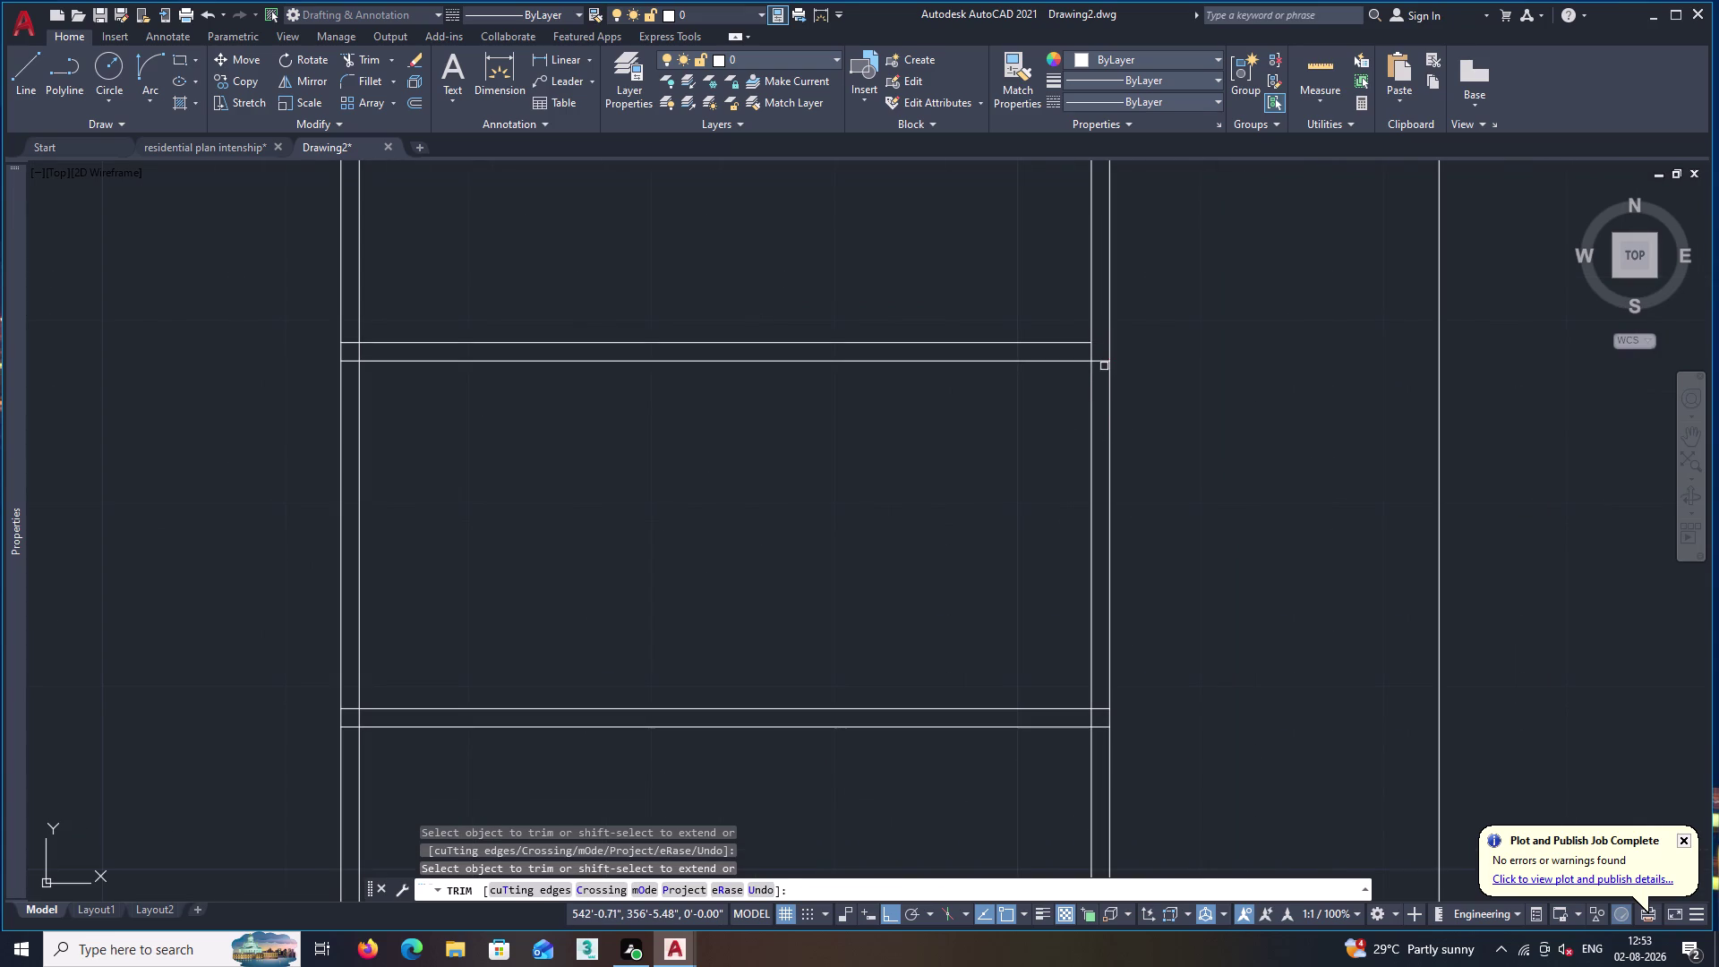
click(1104, 366)
click(1102, 357)
click(1093, 352)
middle_drag(704, 460, 1027, 587)
middle_click(747, 466)
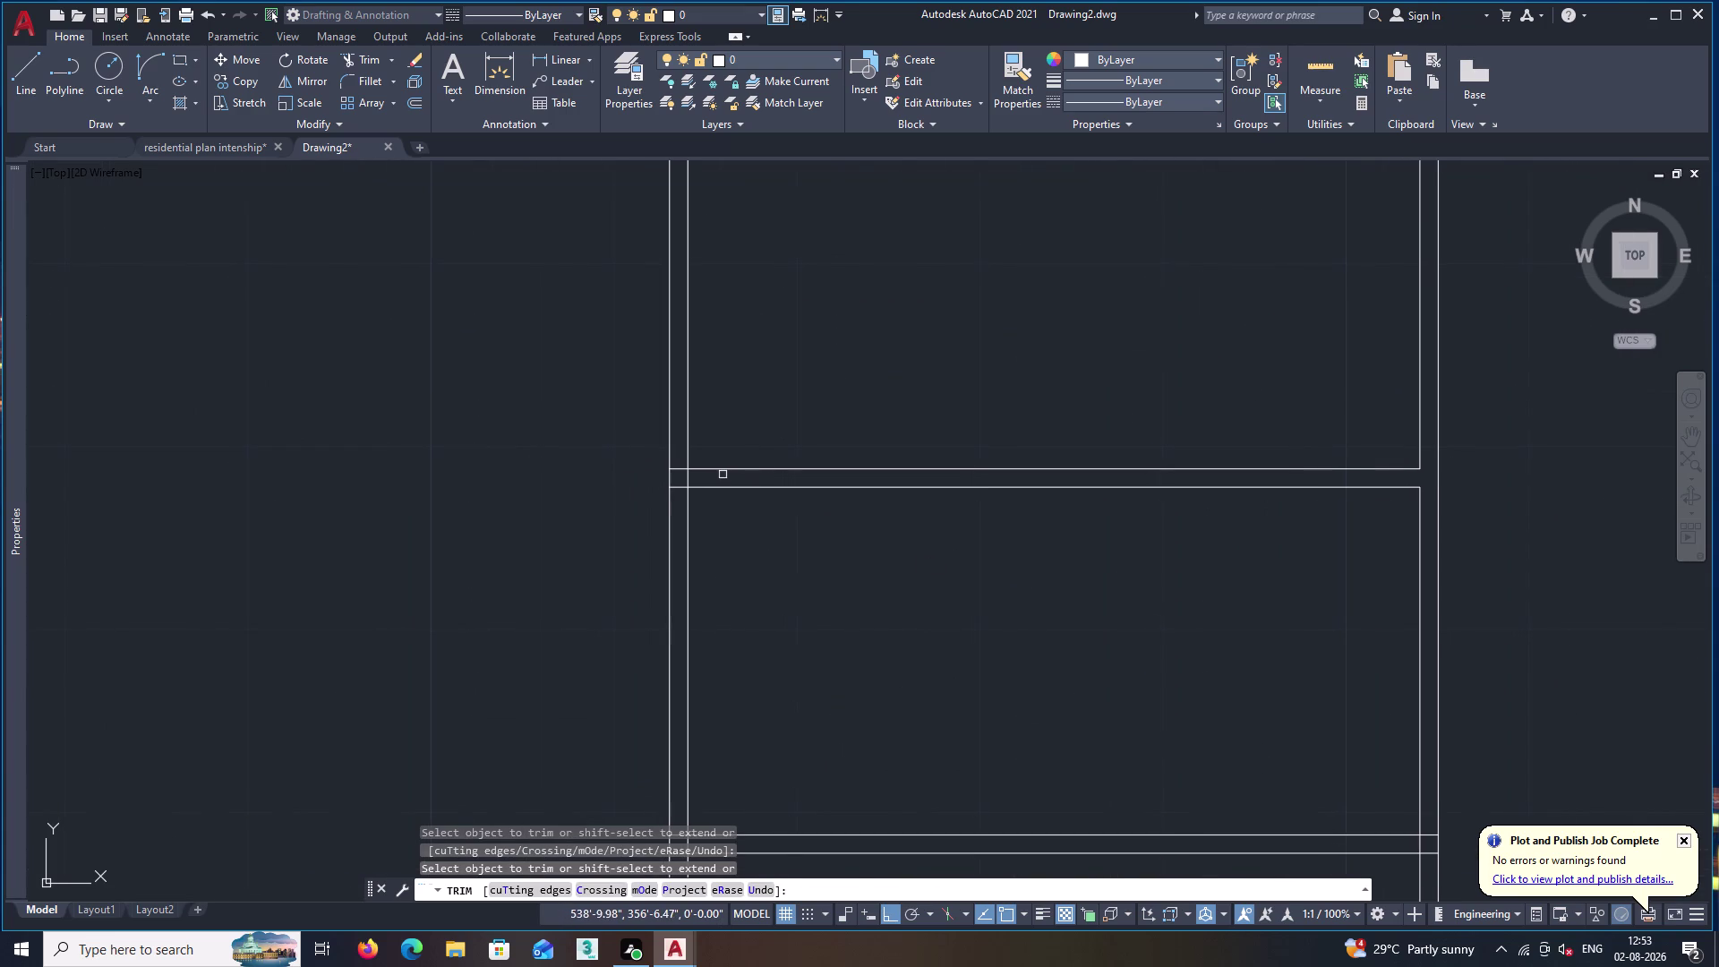
scroll(up, 3)
click(666, 463)
click(671, 492)
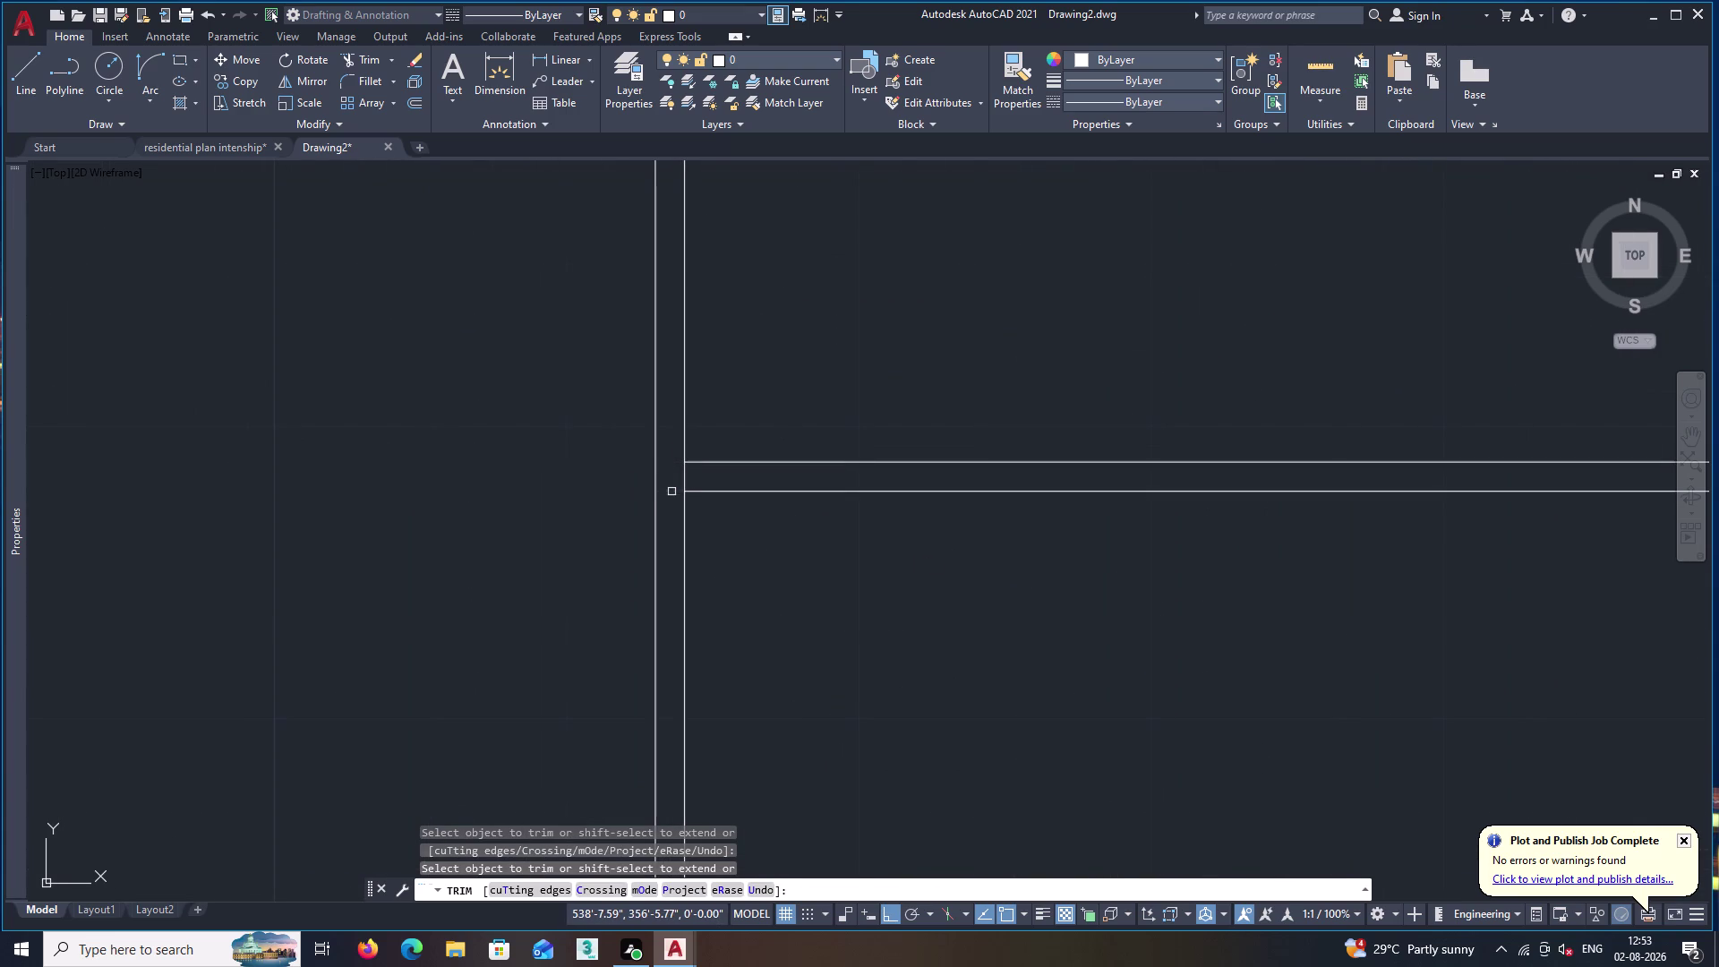
click(685, 476)
scroll(down, 3)
Trim the stray line ends and overshooting shelf line at the following junction.
middle_drag(895, 666, 833, 389)
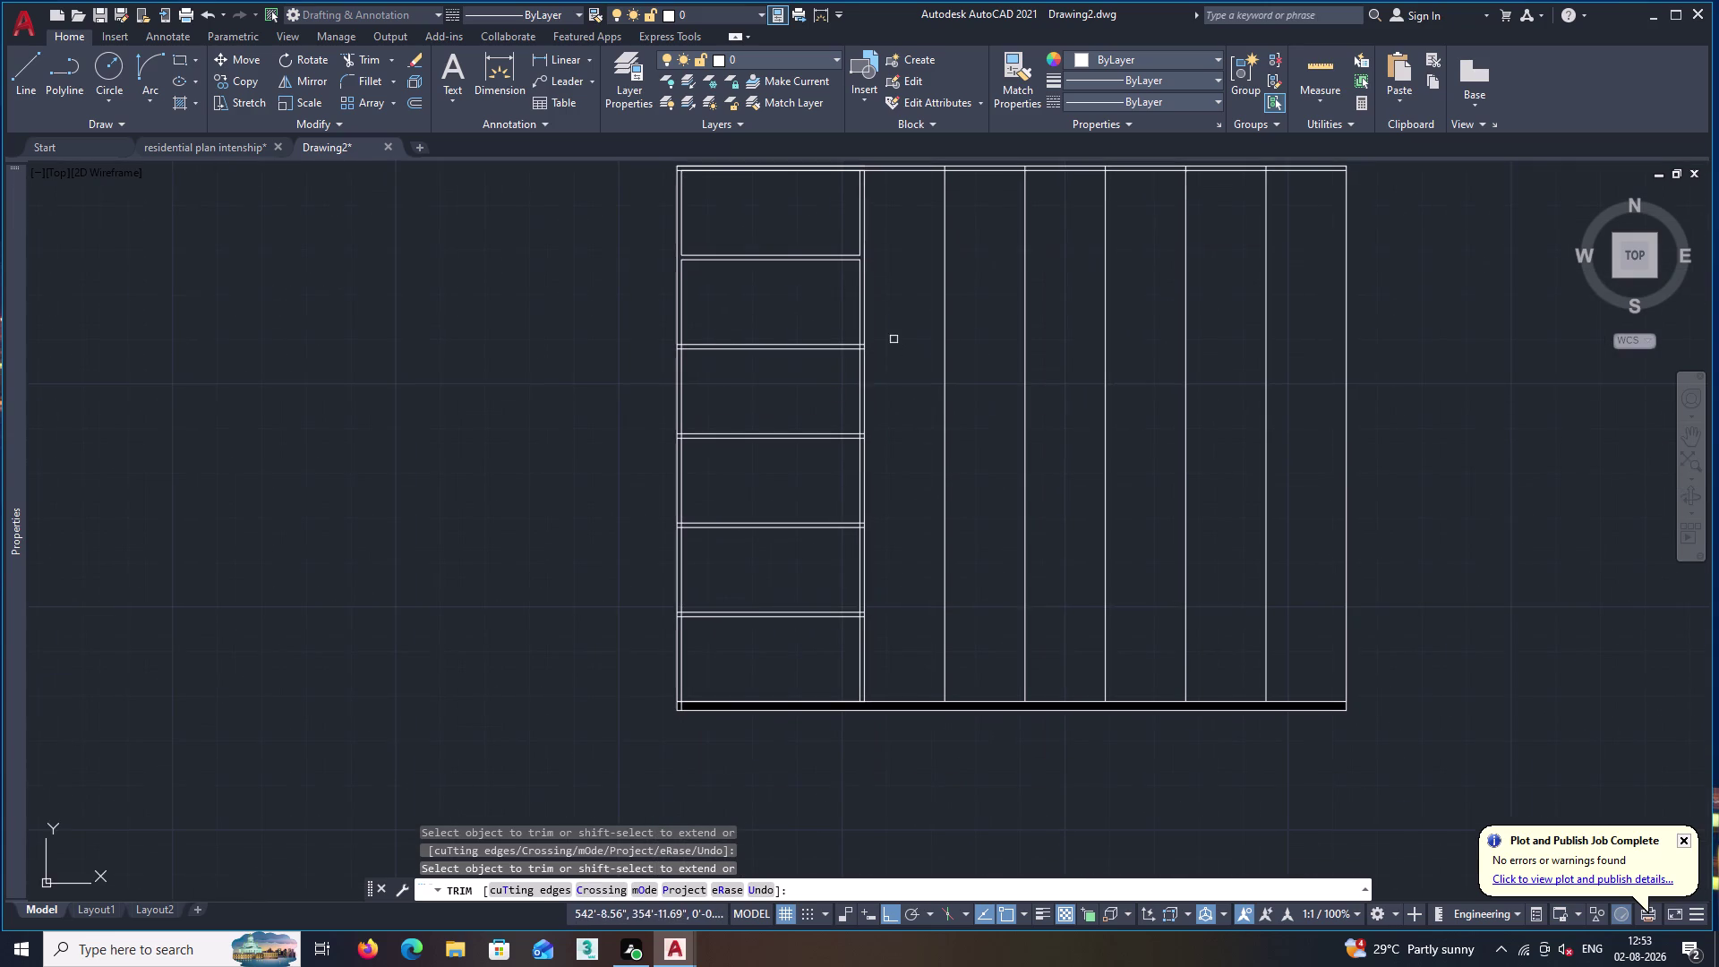
scroll(up, 3)
click(740, 371)
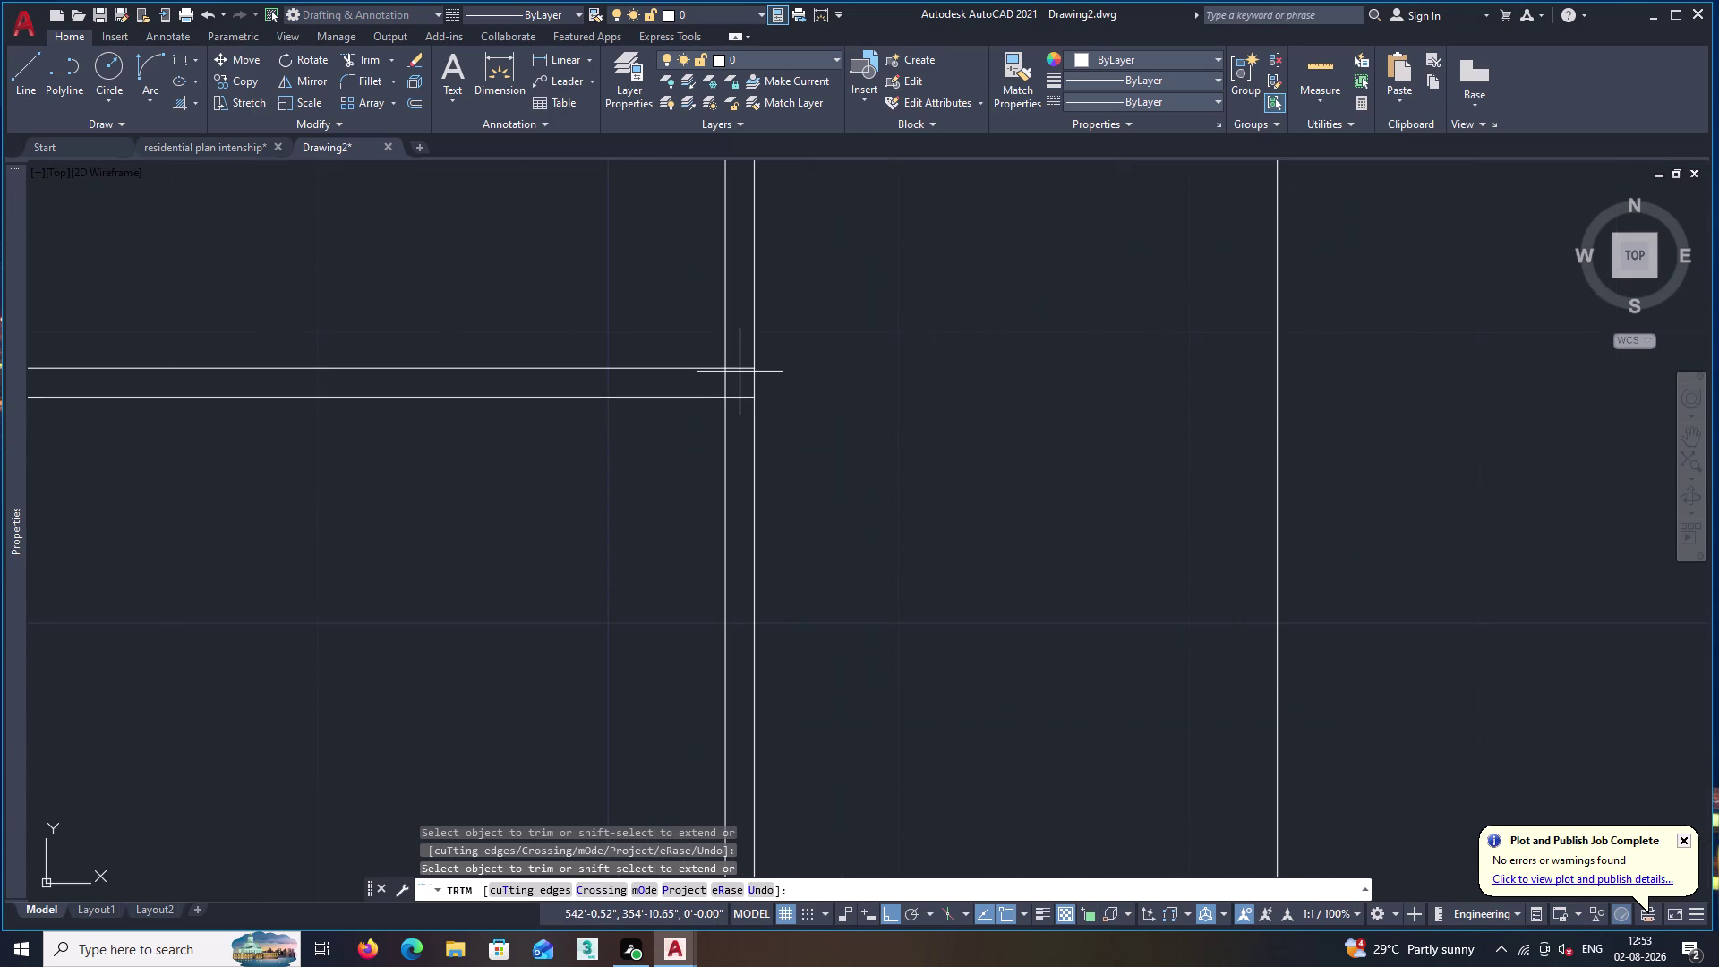
click(743, 415)
click(742, 351)
click(742, 394)
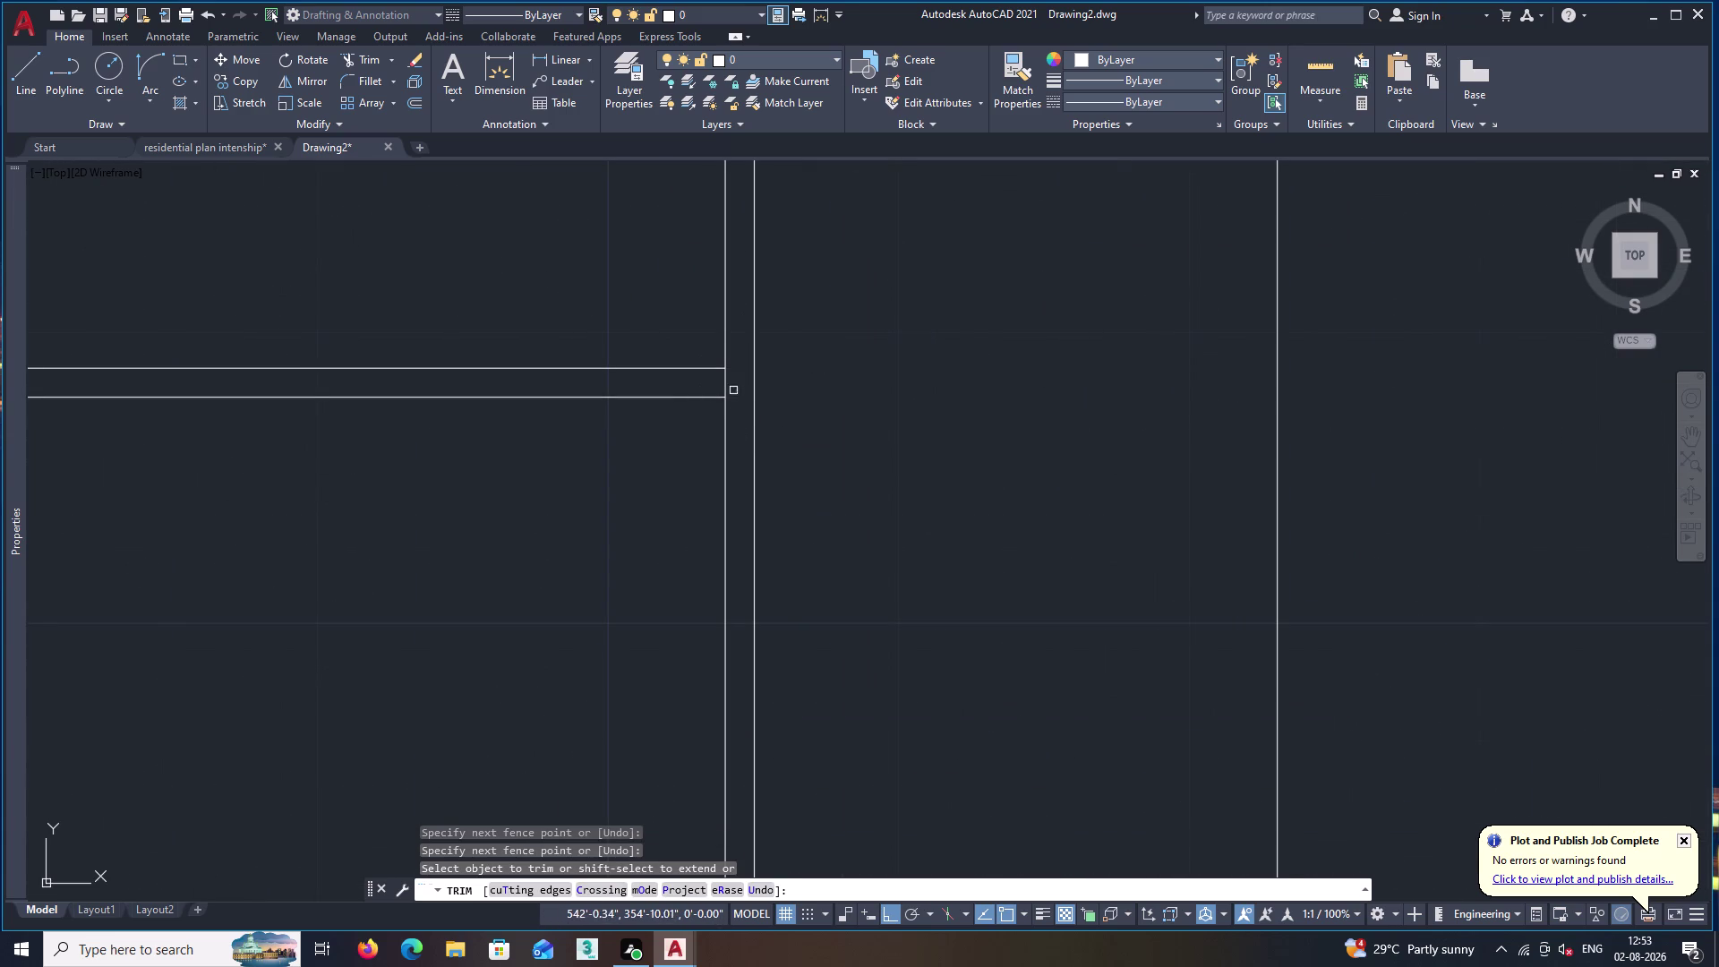
click(724, 384)
scroll(down, 3)
Trim the lines crossing the partition at the next two junctions.
middle_drag(471, 502, 900, 586)
middle_drag(704, 562, 847, 544)
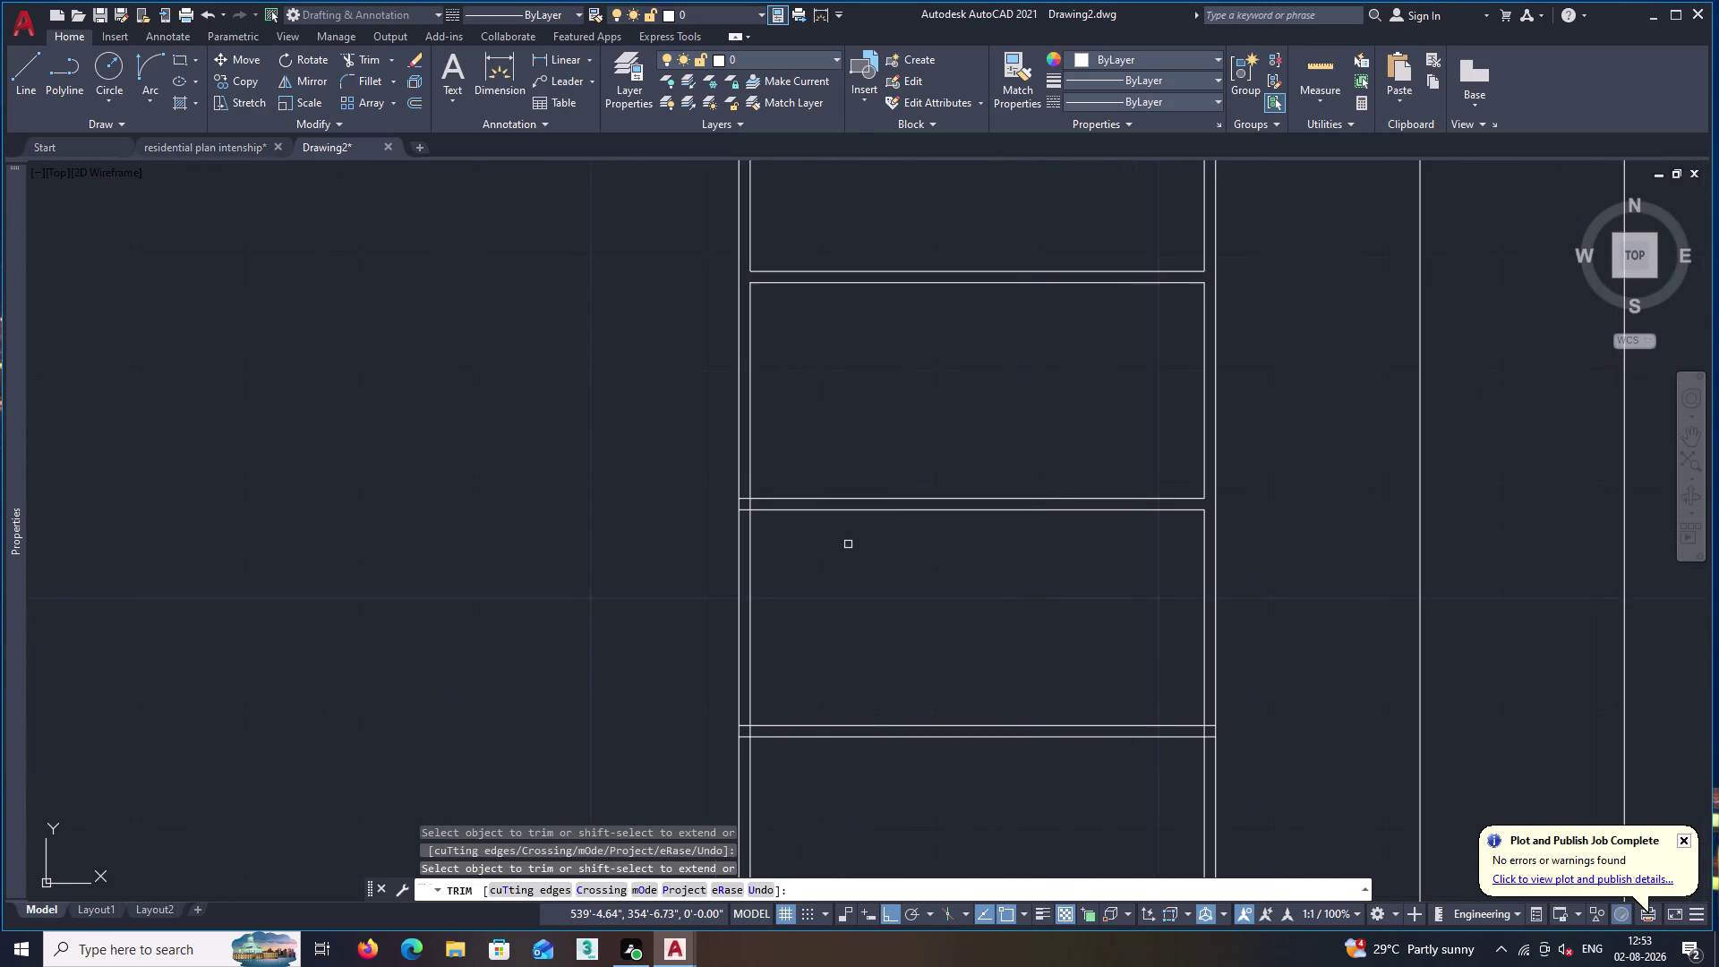
scroll(up, 3)
click(699, 395)
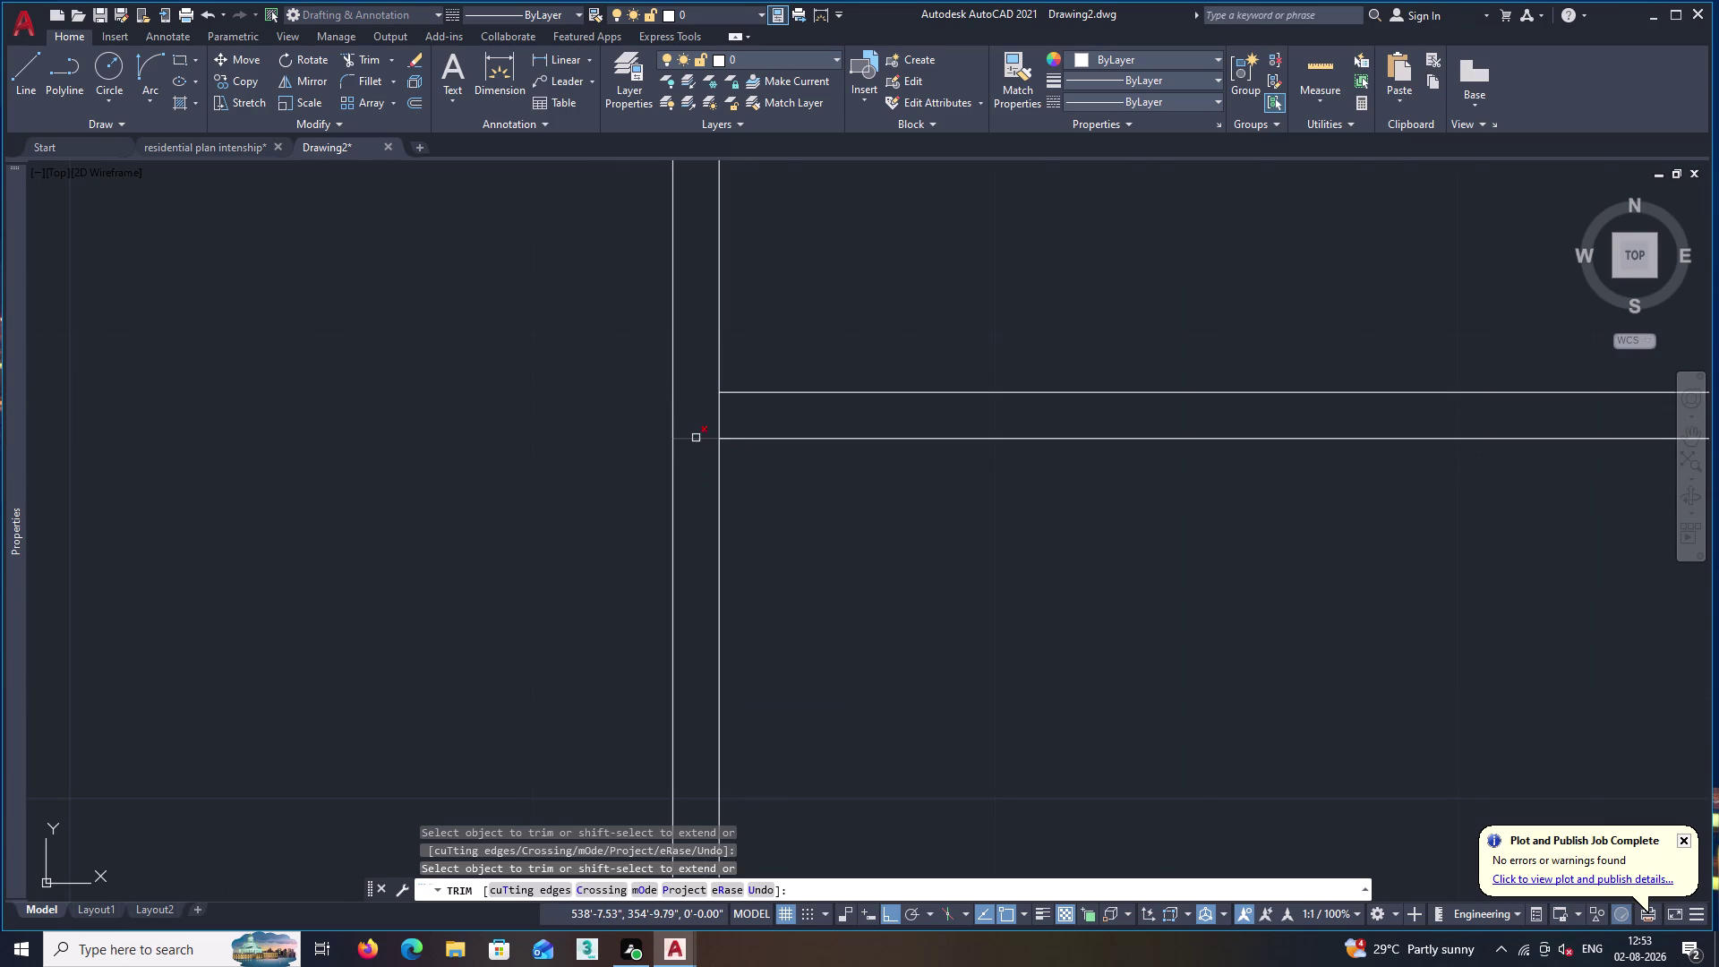
click(696, 437)
click(718, 418)
scroll(down, 3)
middle_drag(984, 609, 792, 424)
scroll(up, 3)
click(988, 465)
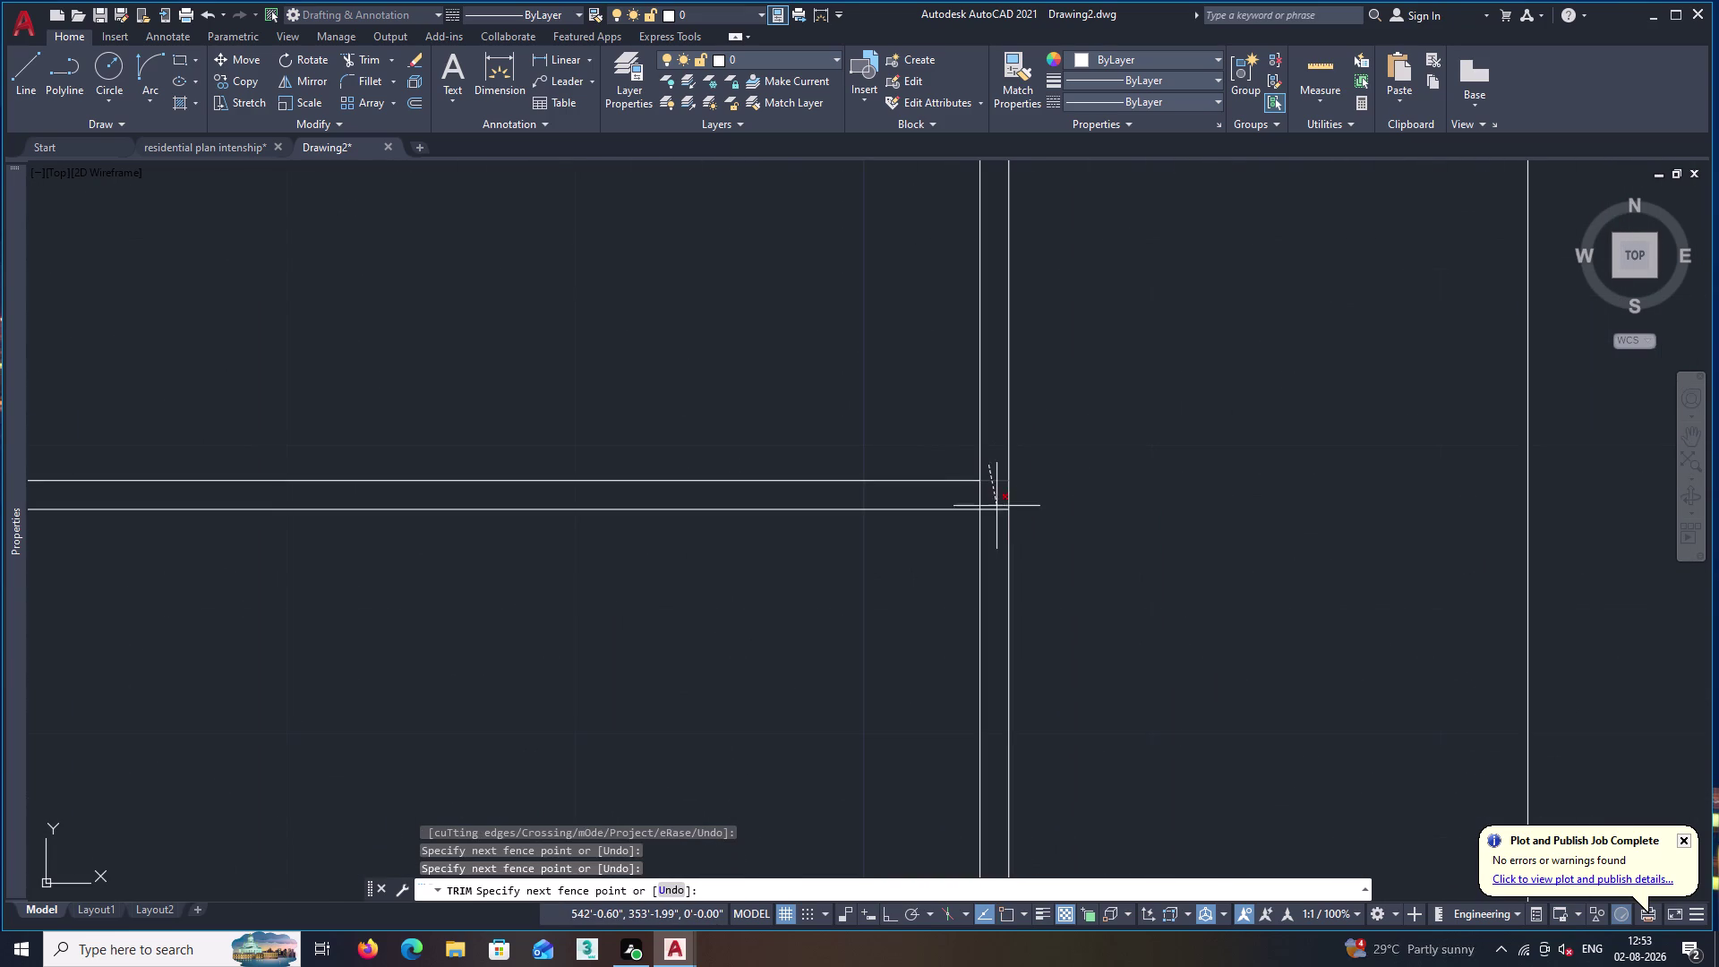
Trim the overshooting shelf ends and partition crossings at the next two junctions.
click(995, 529)
click(980, 495)
scroll(down, 3)
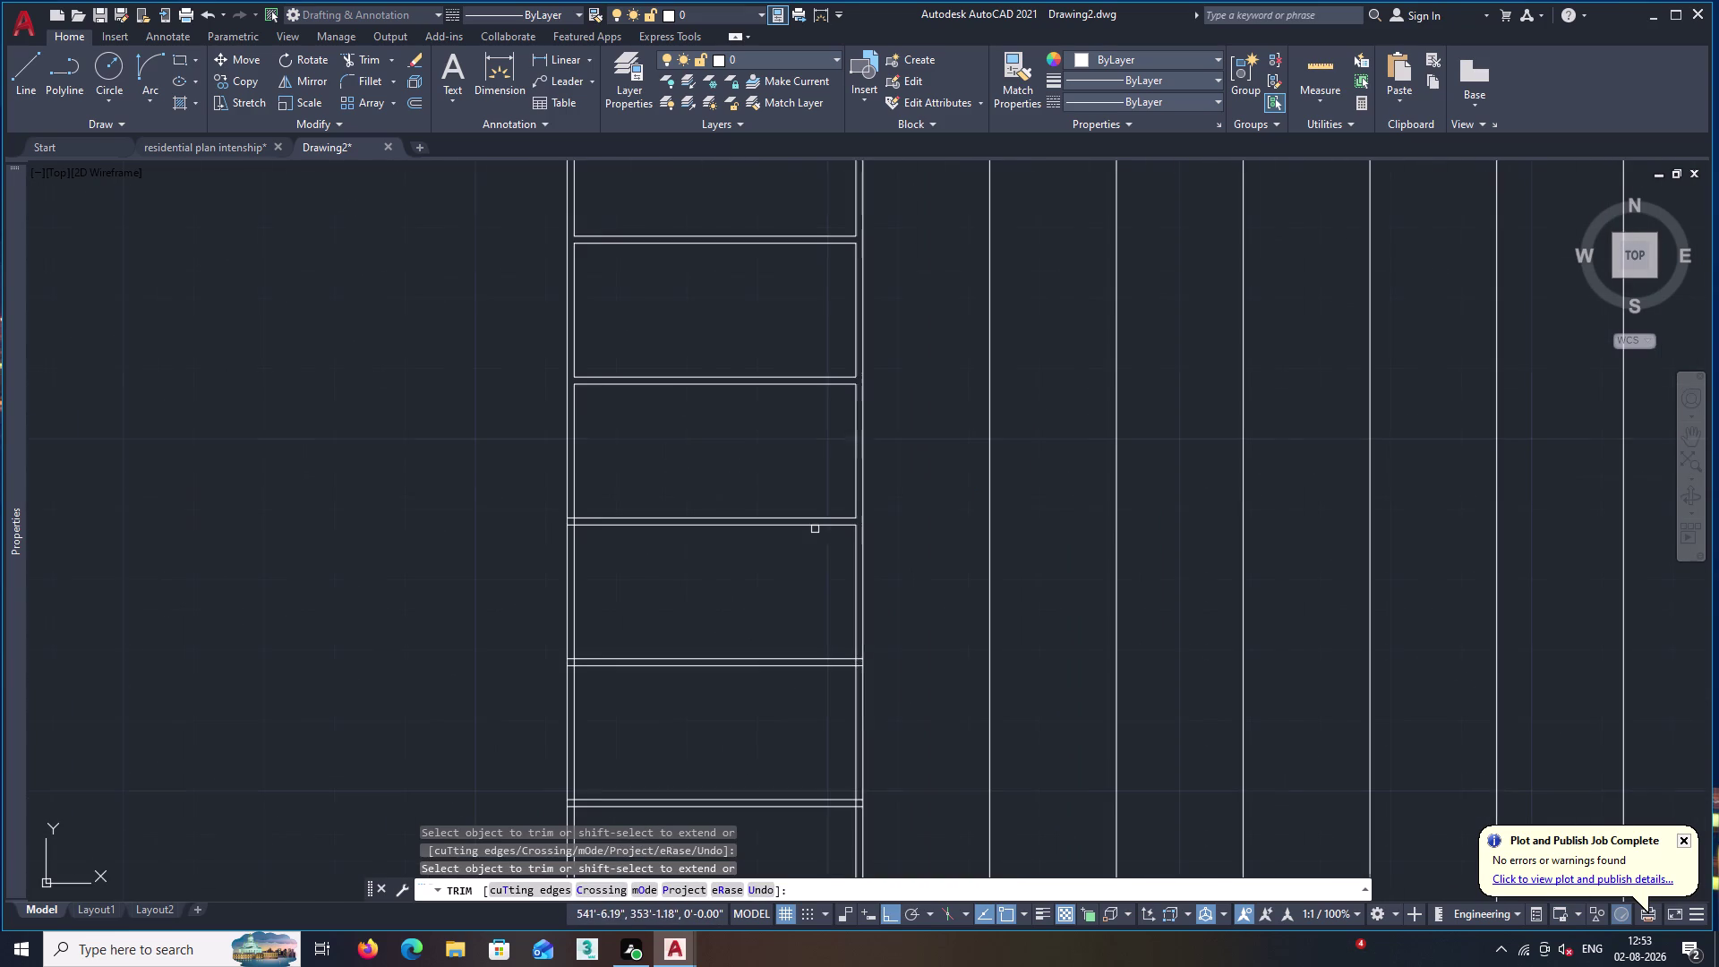
middle_drag(629, 583, 965, 602)
scroll(up, 3)
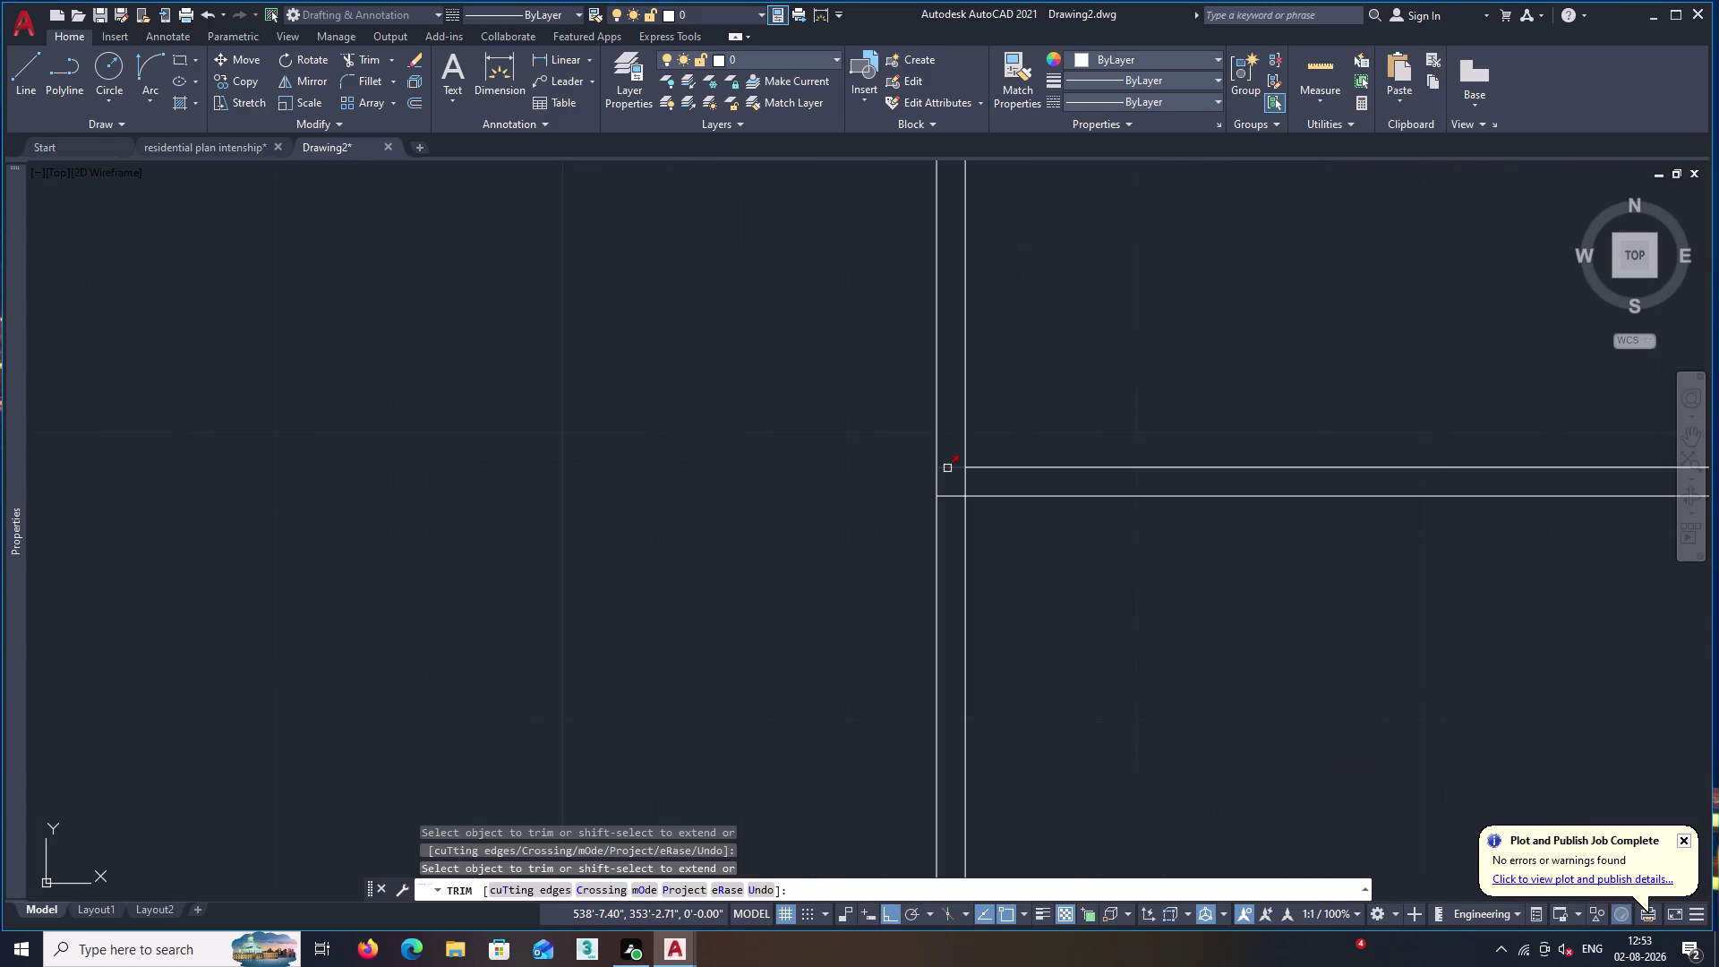
click(948, 467)
click(952, 498)
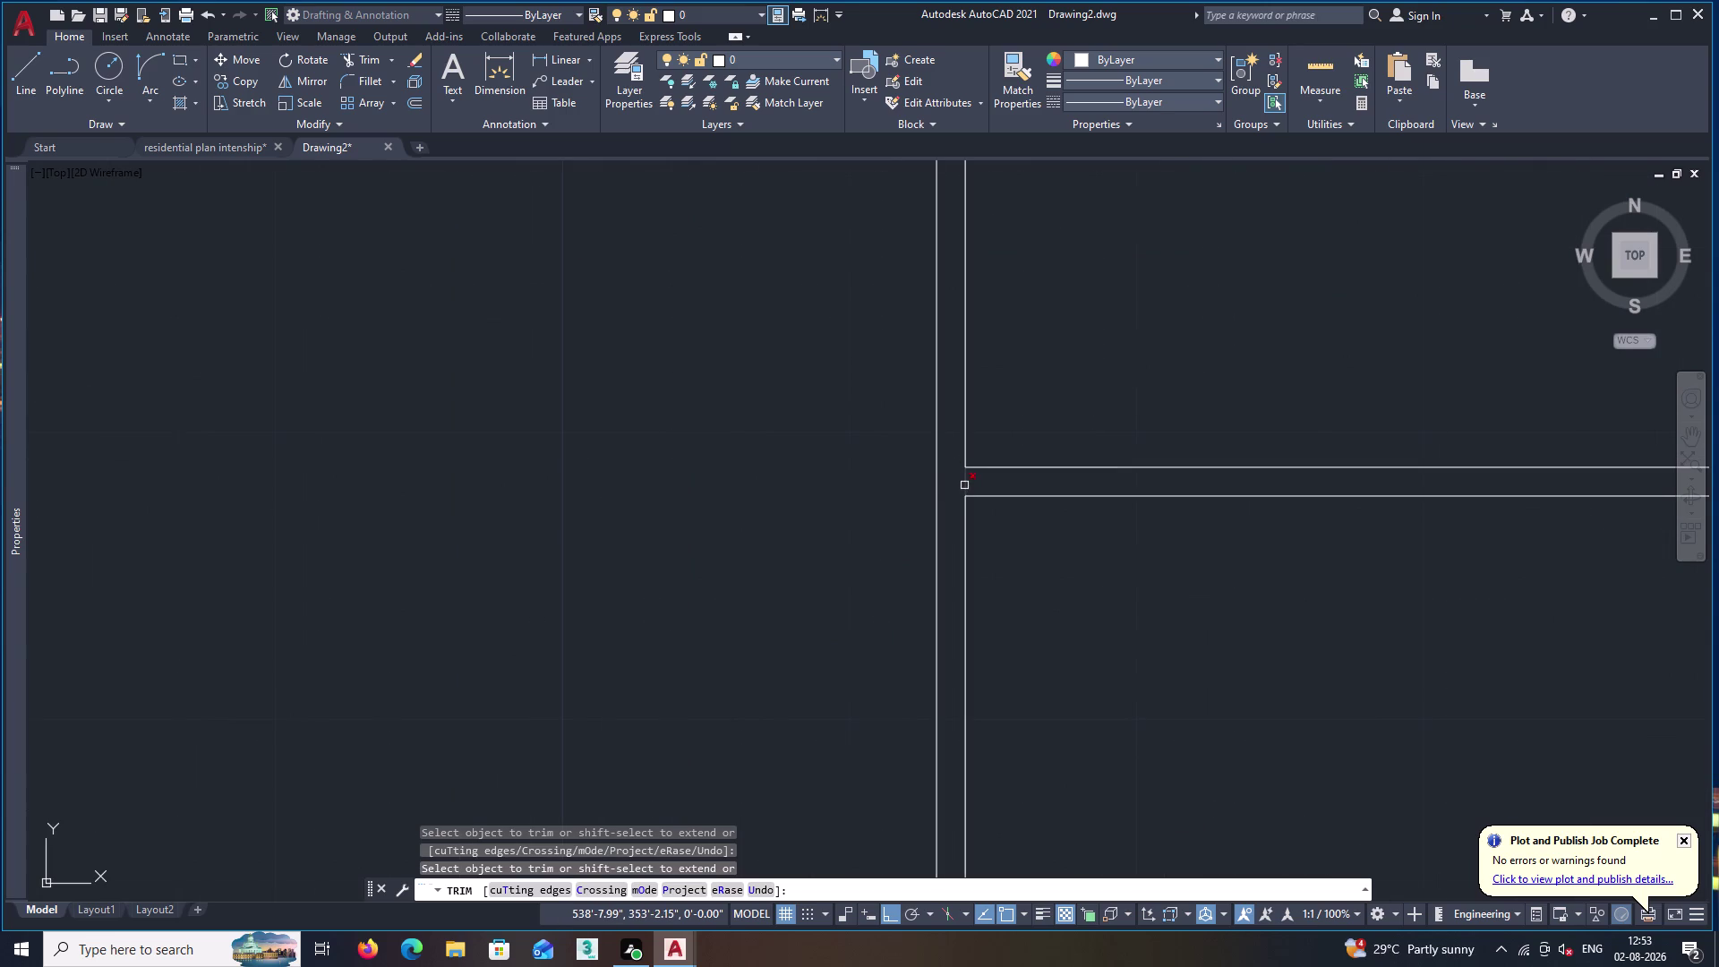
click(964, 485)
scroll(down, 3)
middle_drag(1140, 638, 780, 402)
scroll(up, 3)
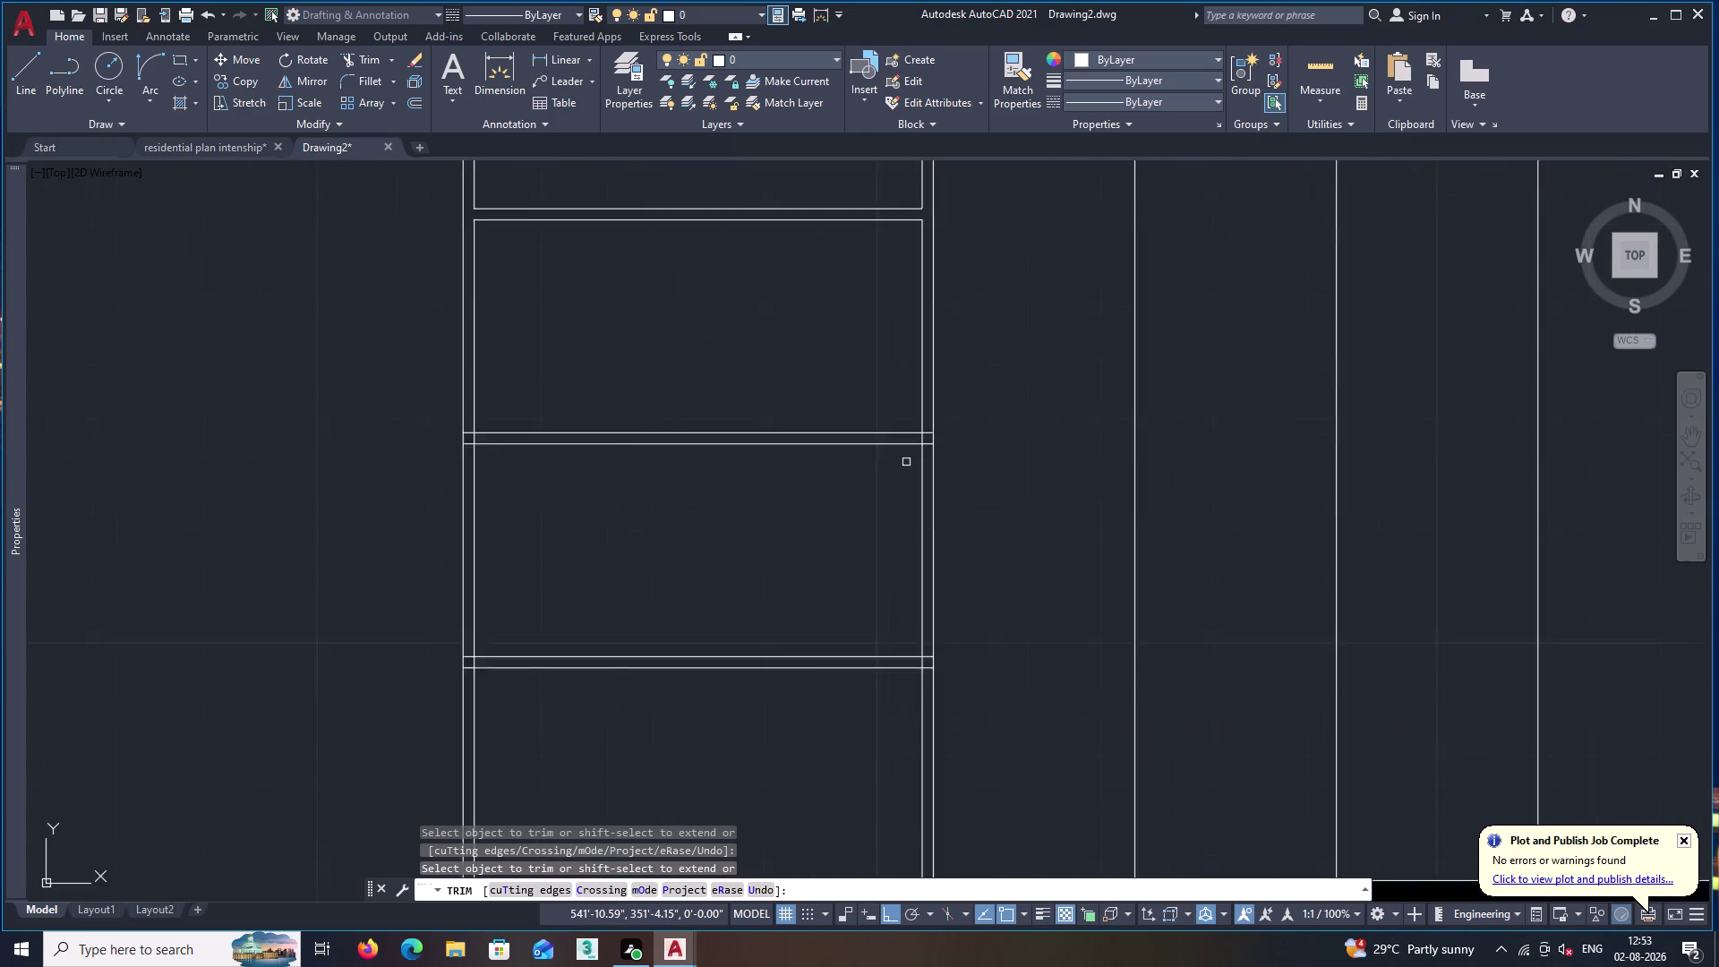
scroll(up, 3)
Trim the shelf line ends where they cross the partitions at further junctions.
click(985, 359)
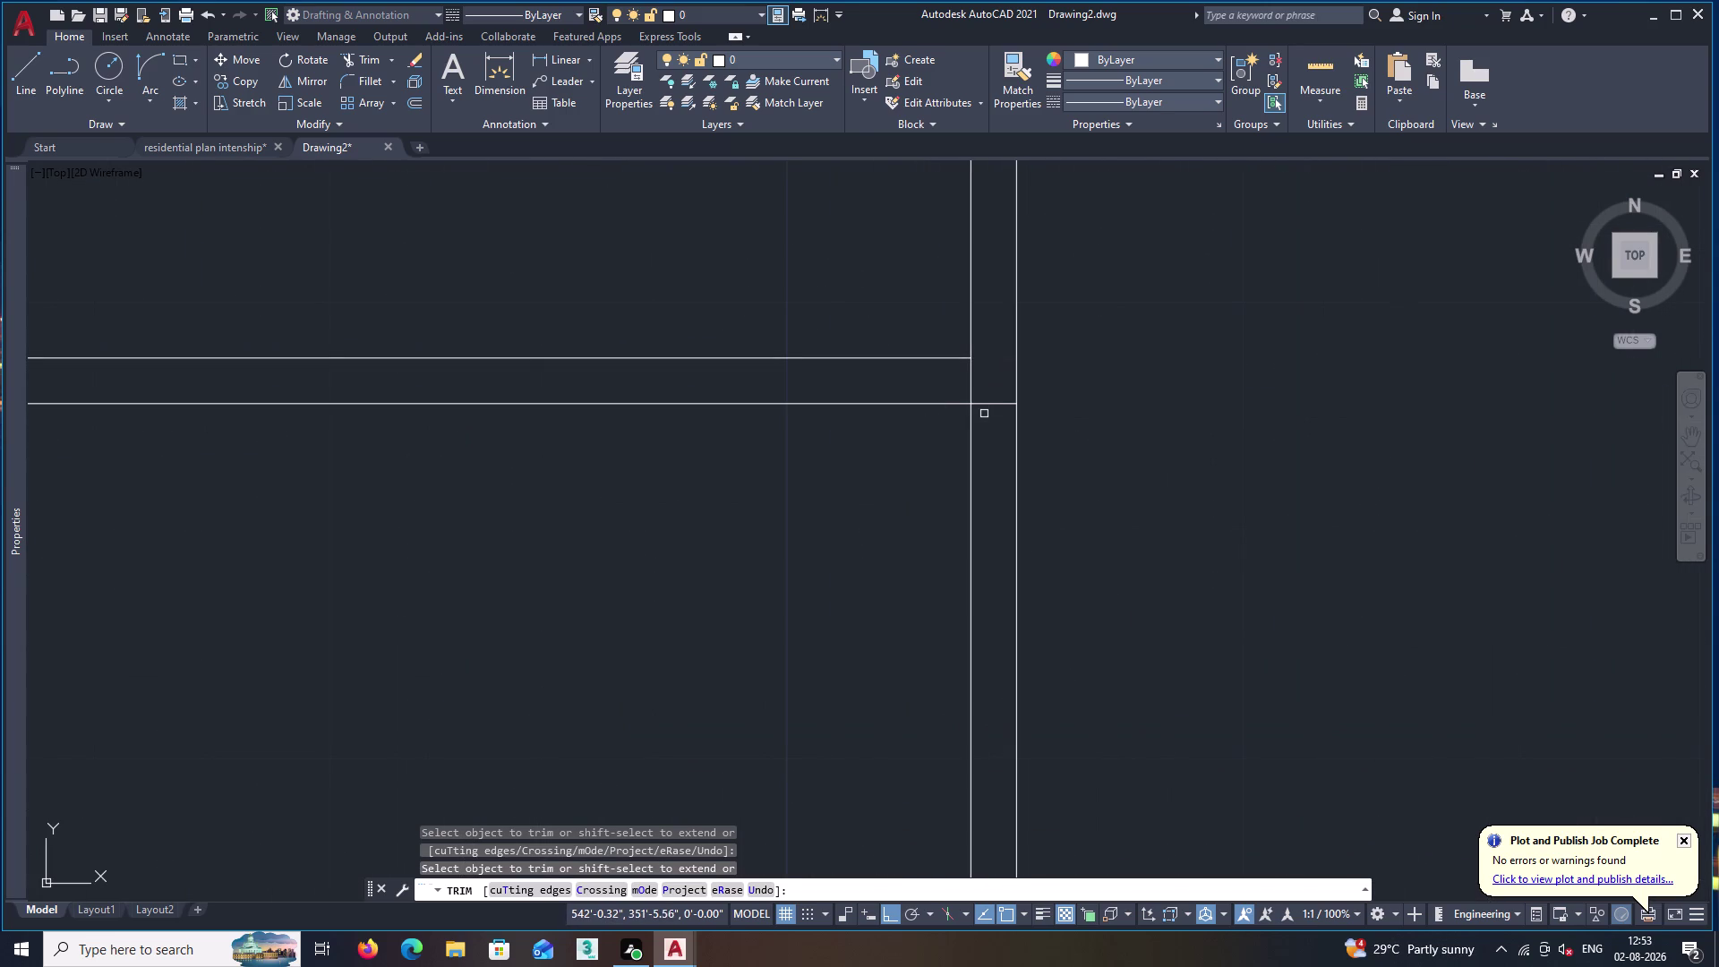
click(989, 405)
click(972, 391)
scroll(down, 3)
middle_drag(682, 565, 1103, 579)
scroll(up, 3)
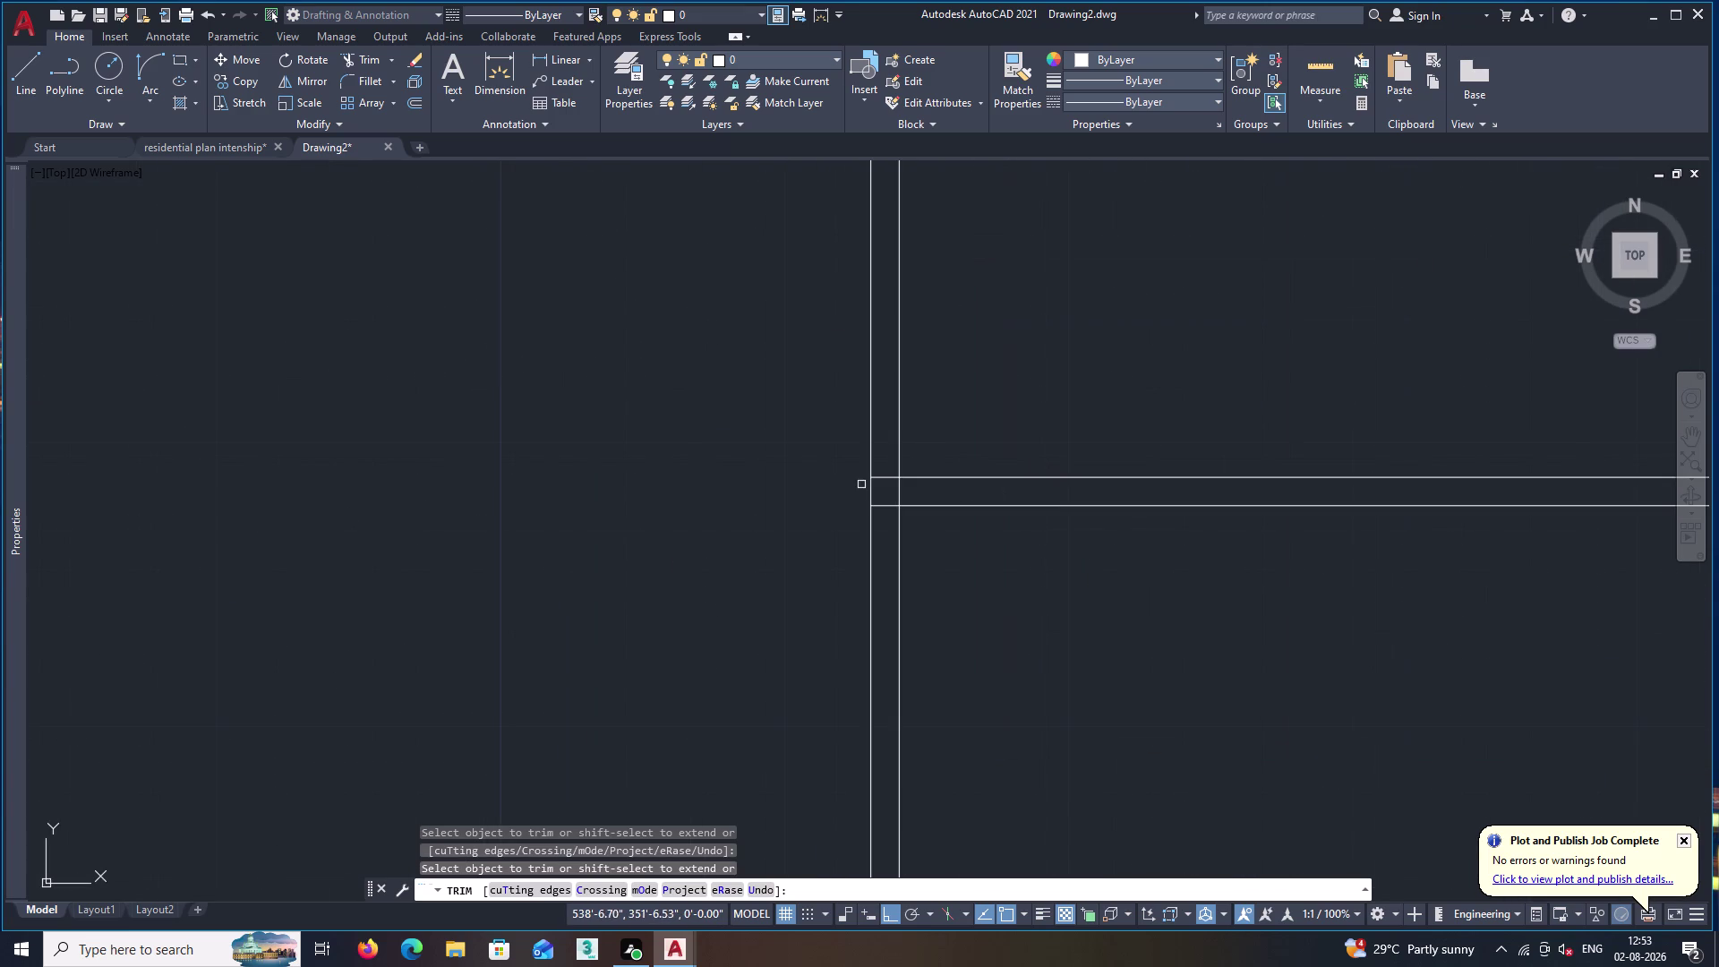
click(885, 474)
click(886, 507)
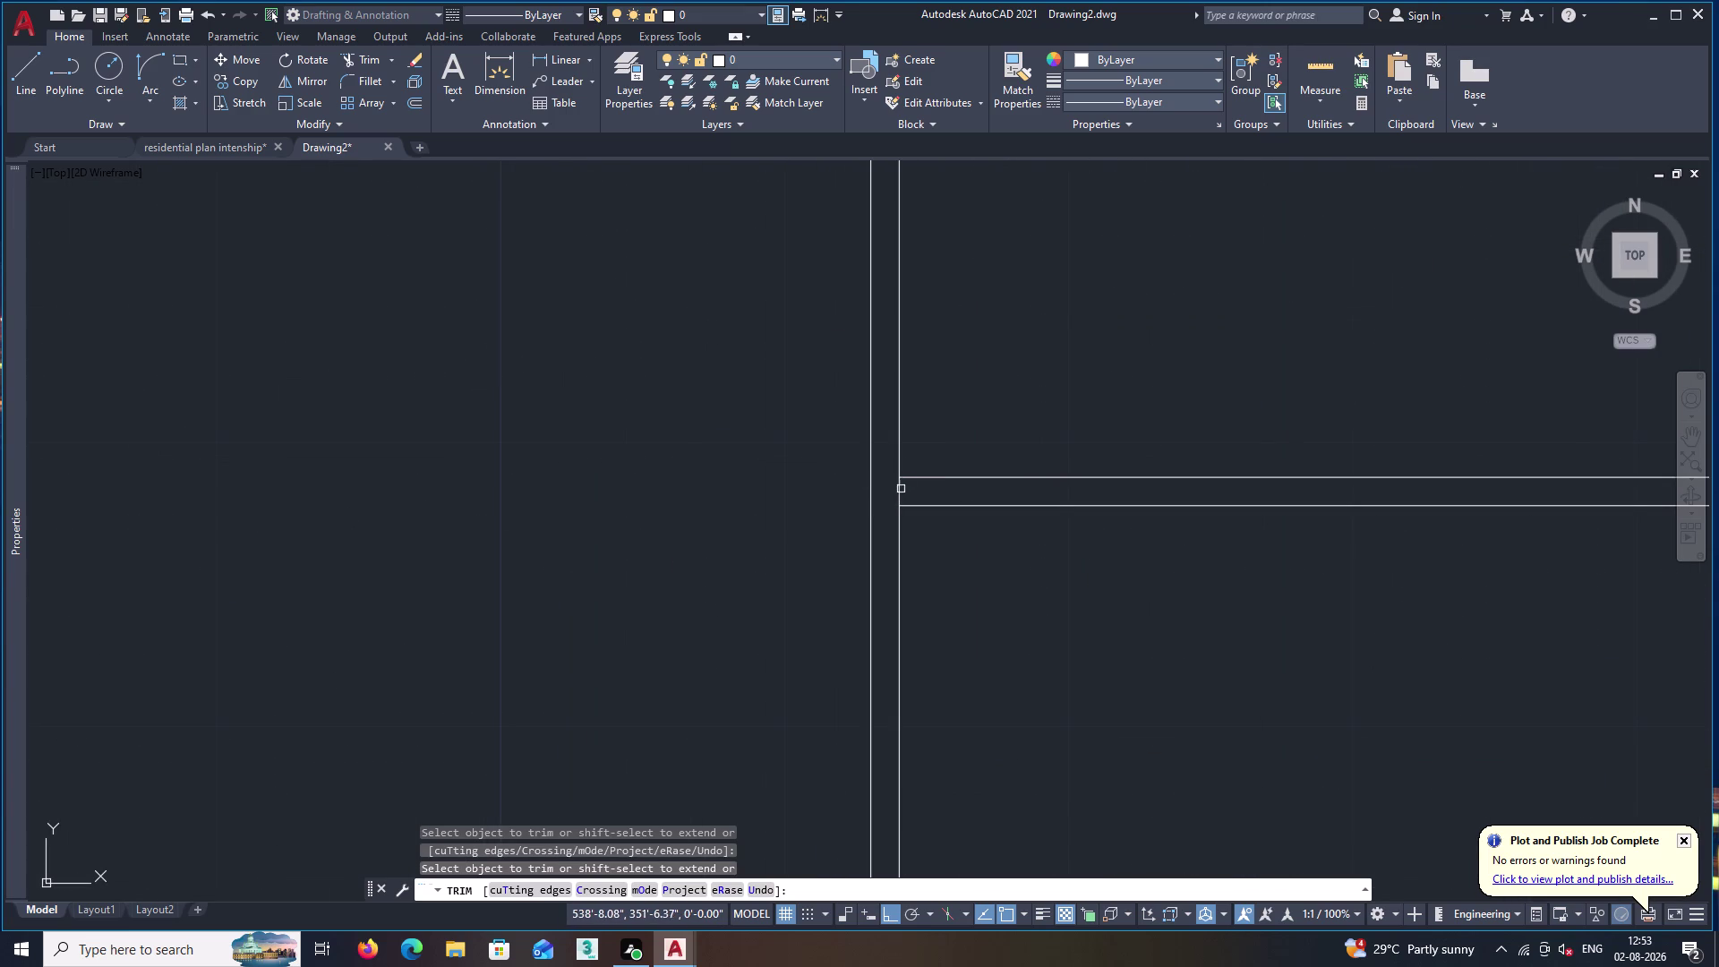
double_click(900, 490)
scroll(down, 3)
Trim the last overshooting shelf lines and partition crossings, then end TRIM.
middle_drag(1277, 663, 1019, 447)
scroll(up, 3)
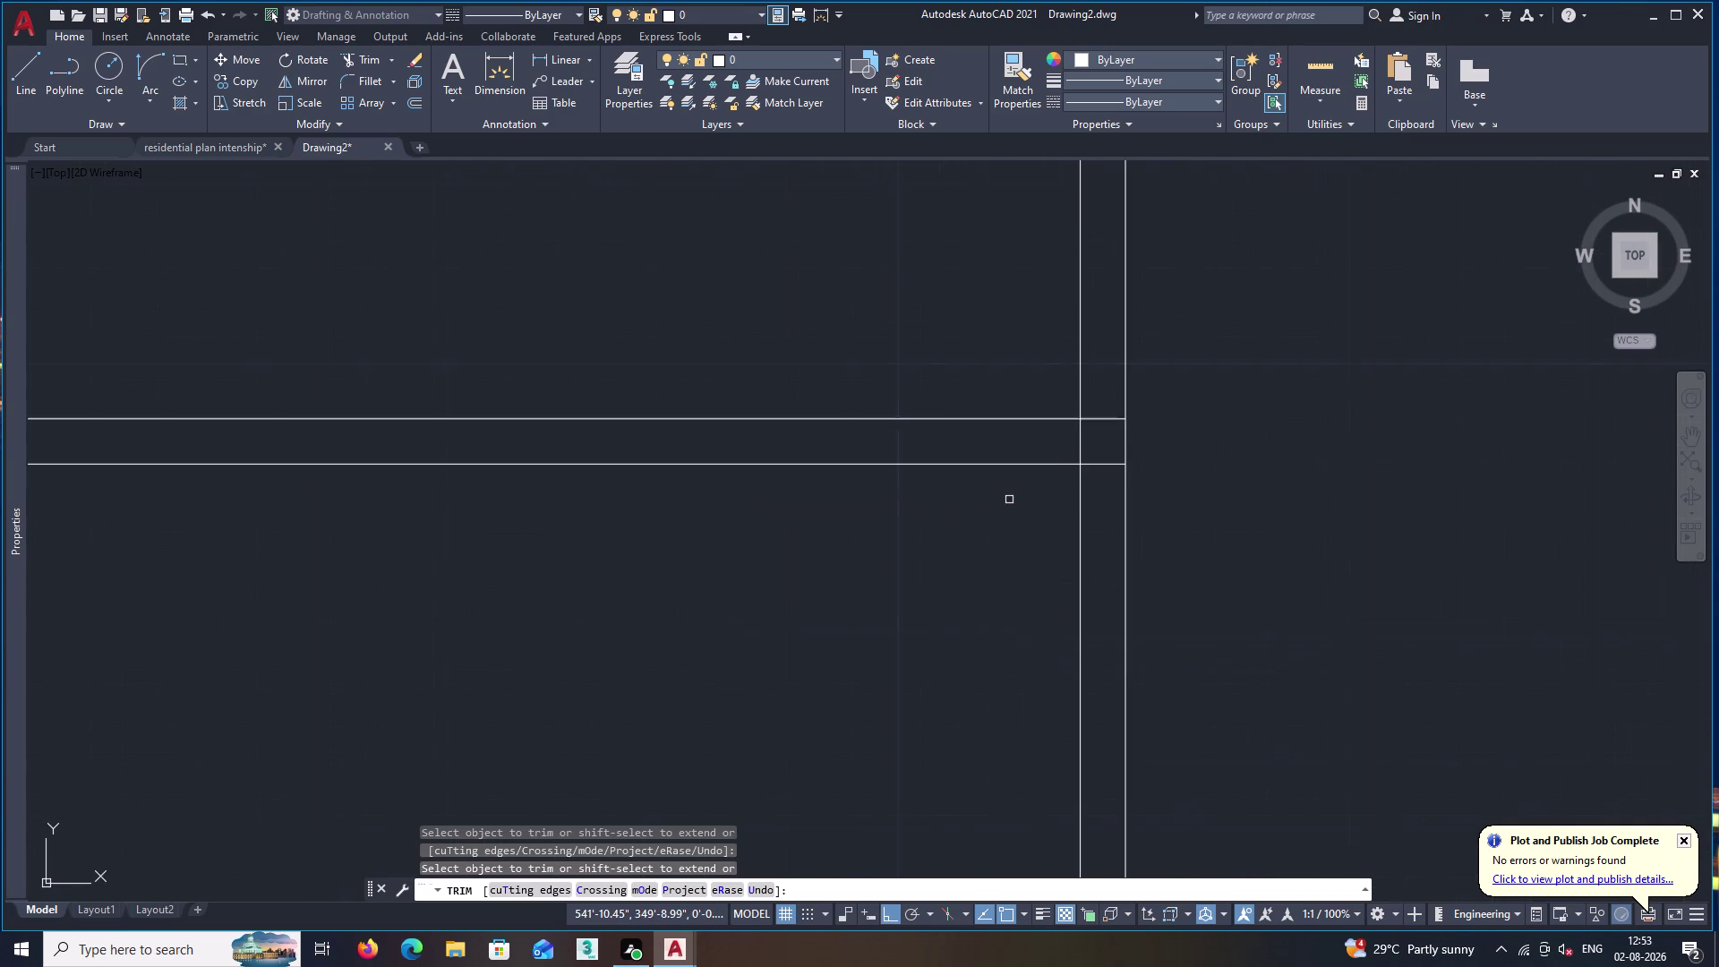
click(1097, 419)
click(1098, 463)
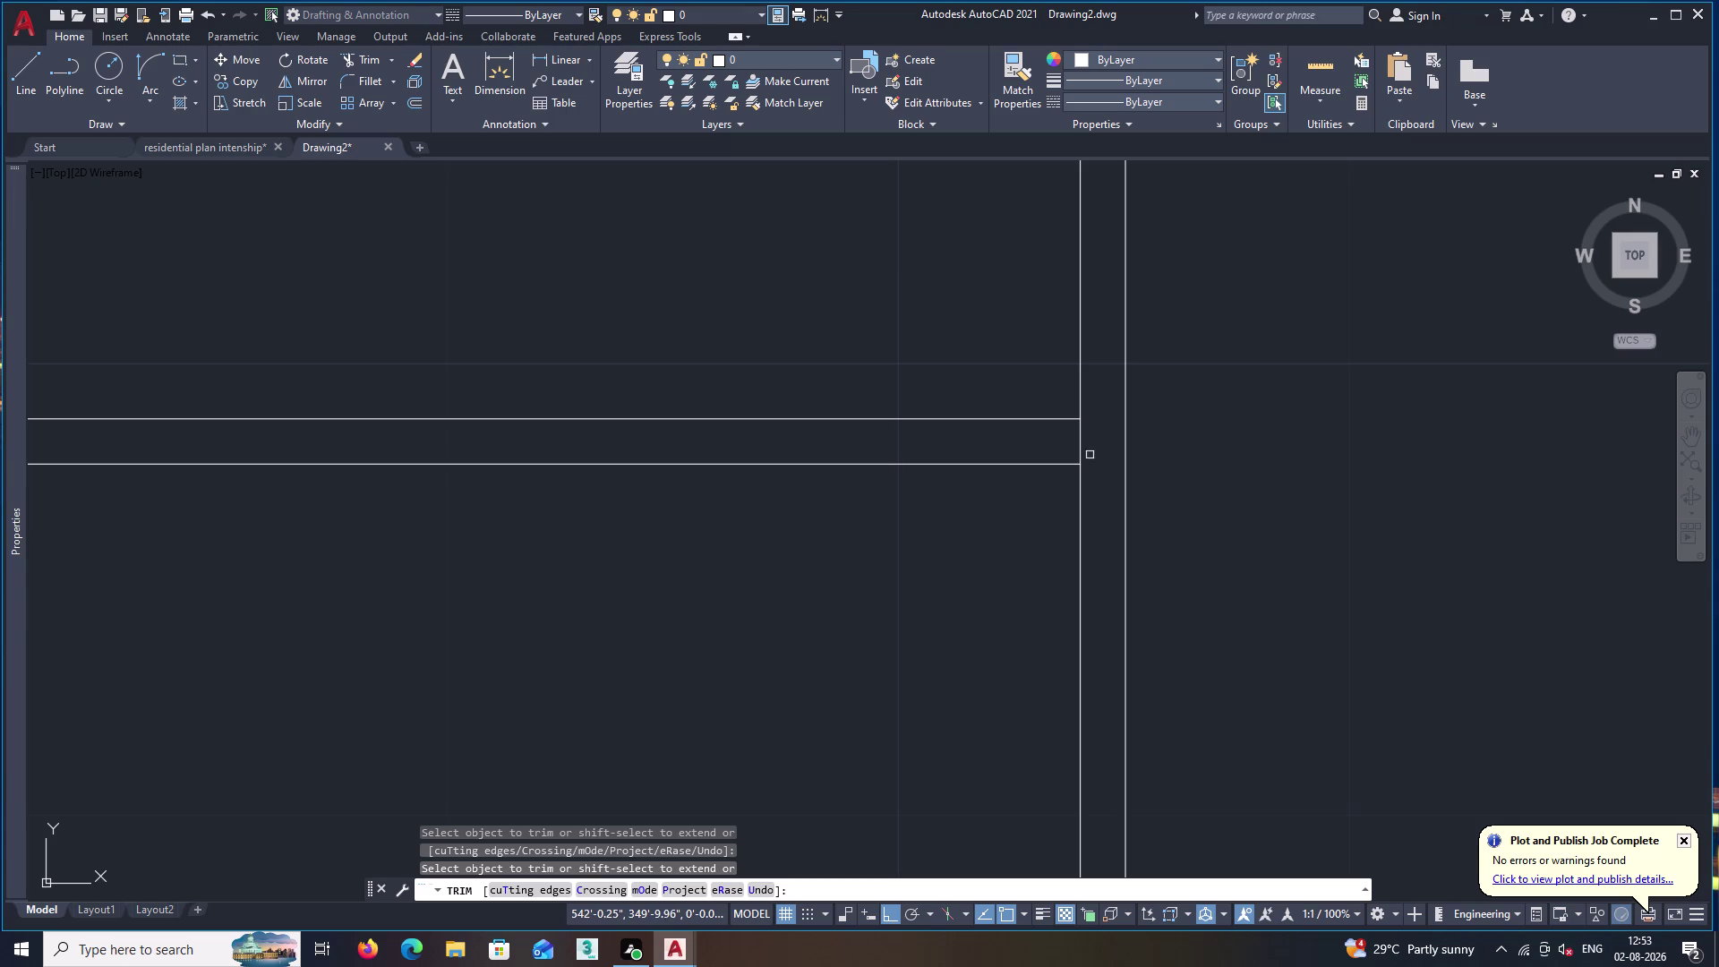
click(1081, 446)
scroll(down, 3)
middle_drag(719, 555, 1223, 608)
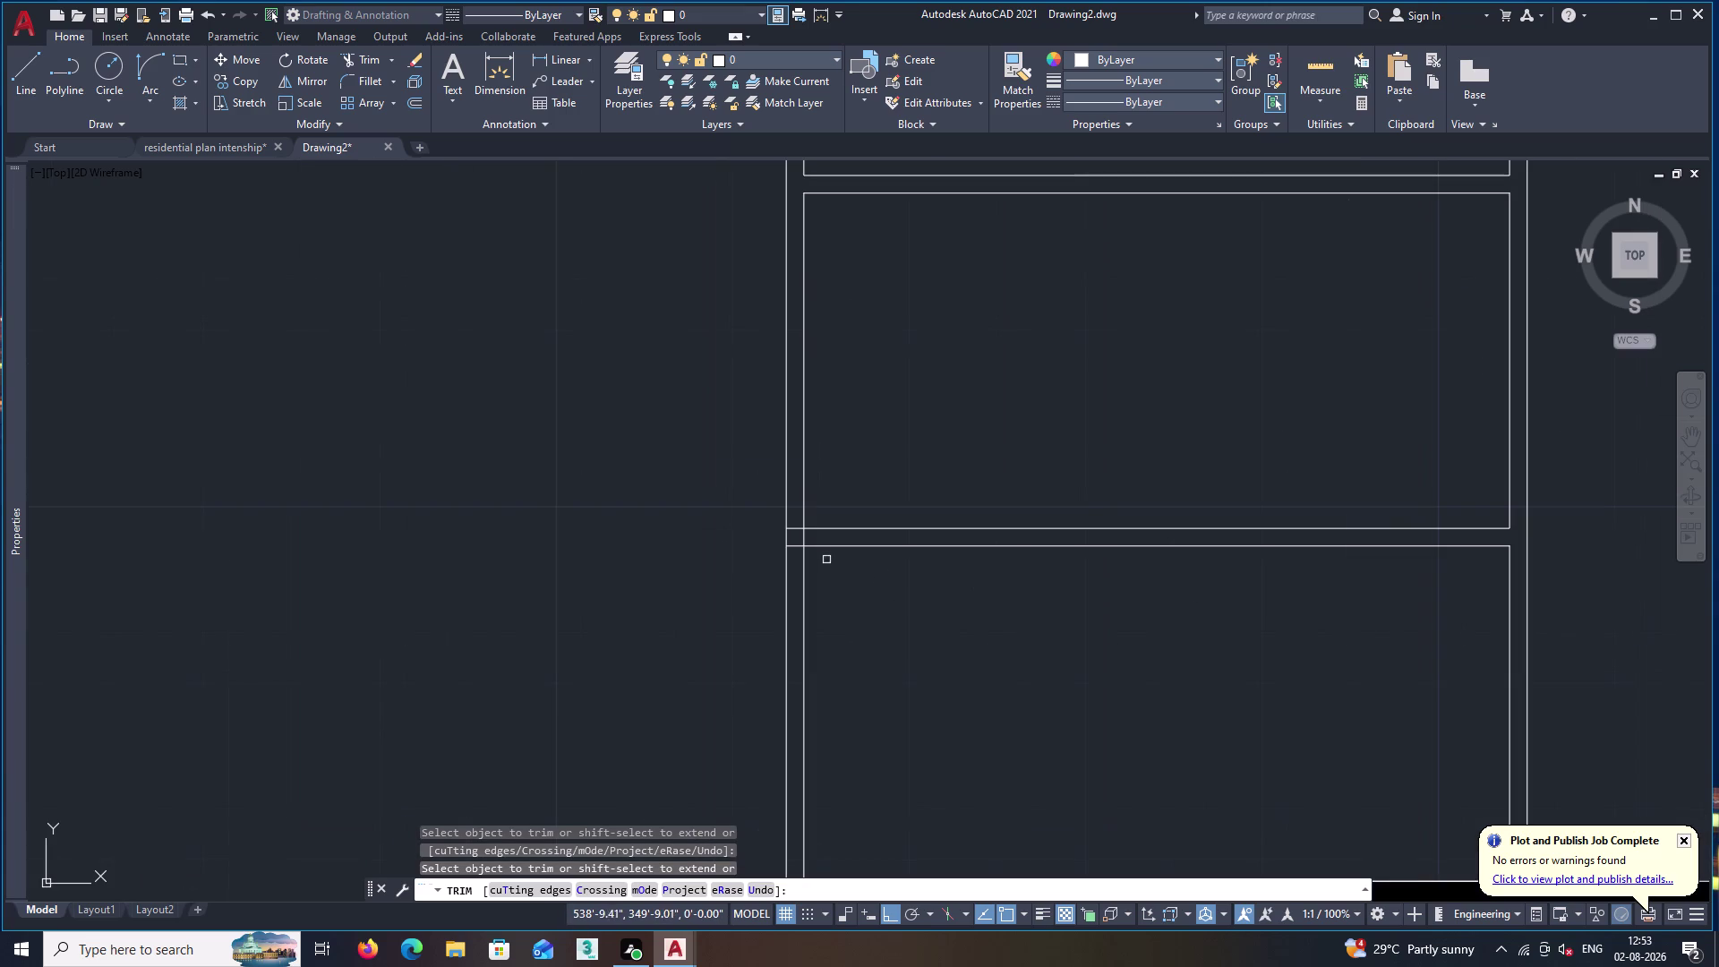
scroll(up, 3)
click(758, 498)
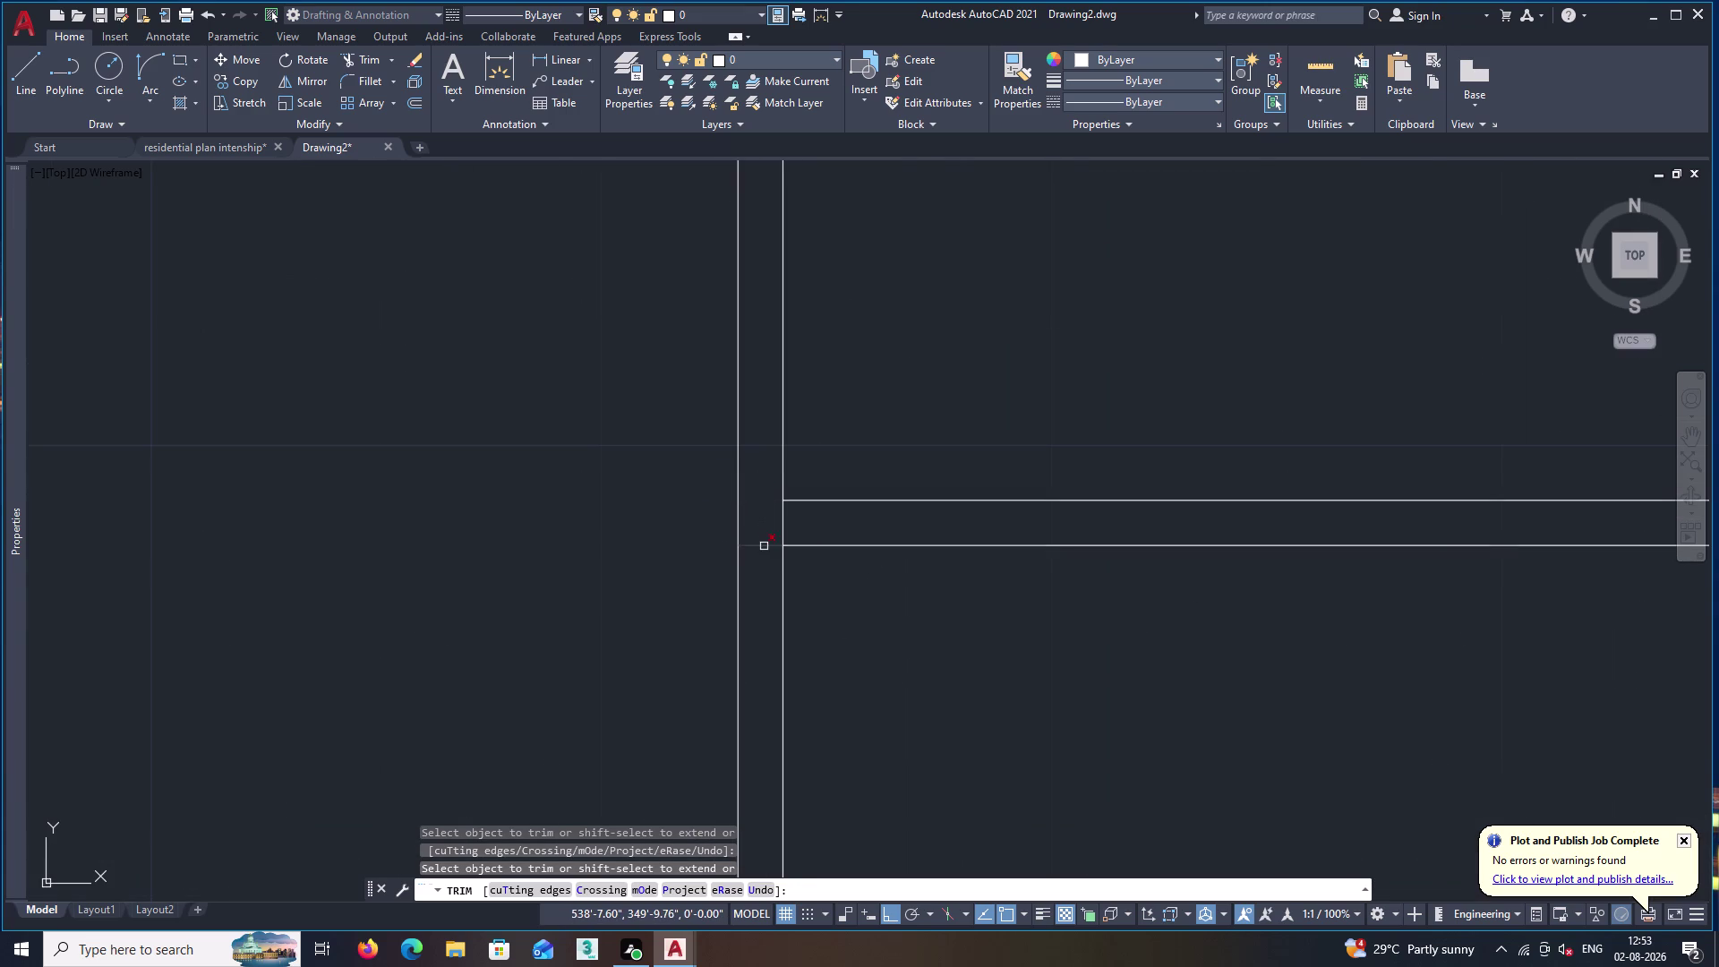
click(764, 546)
click(785, 518)
key(space)
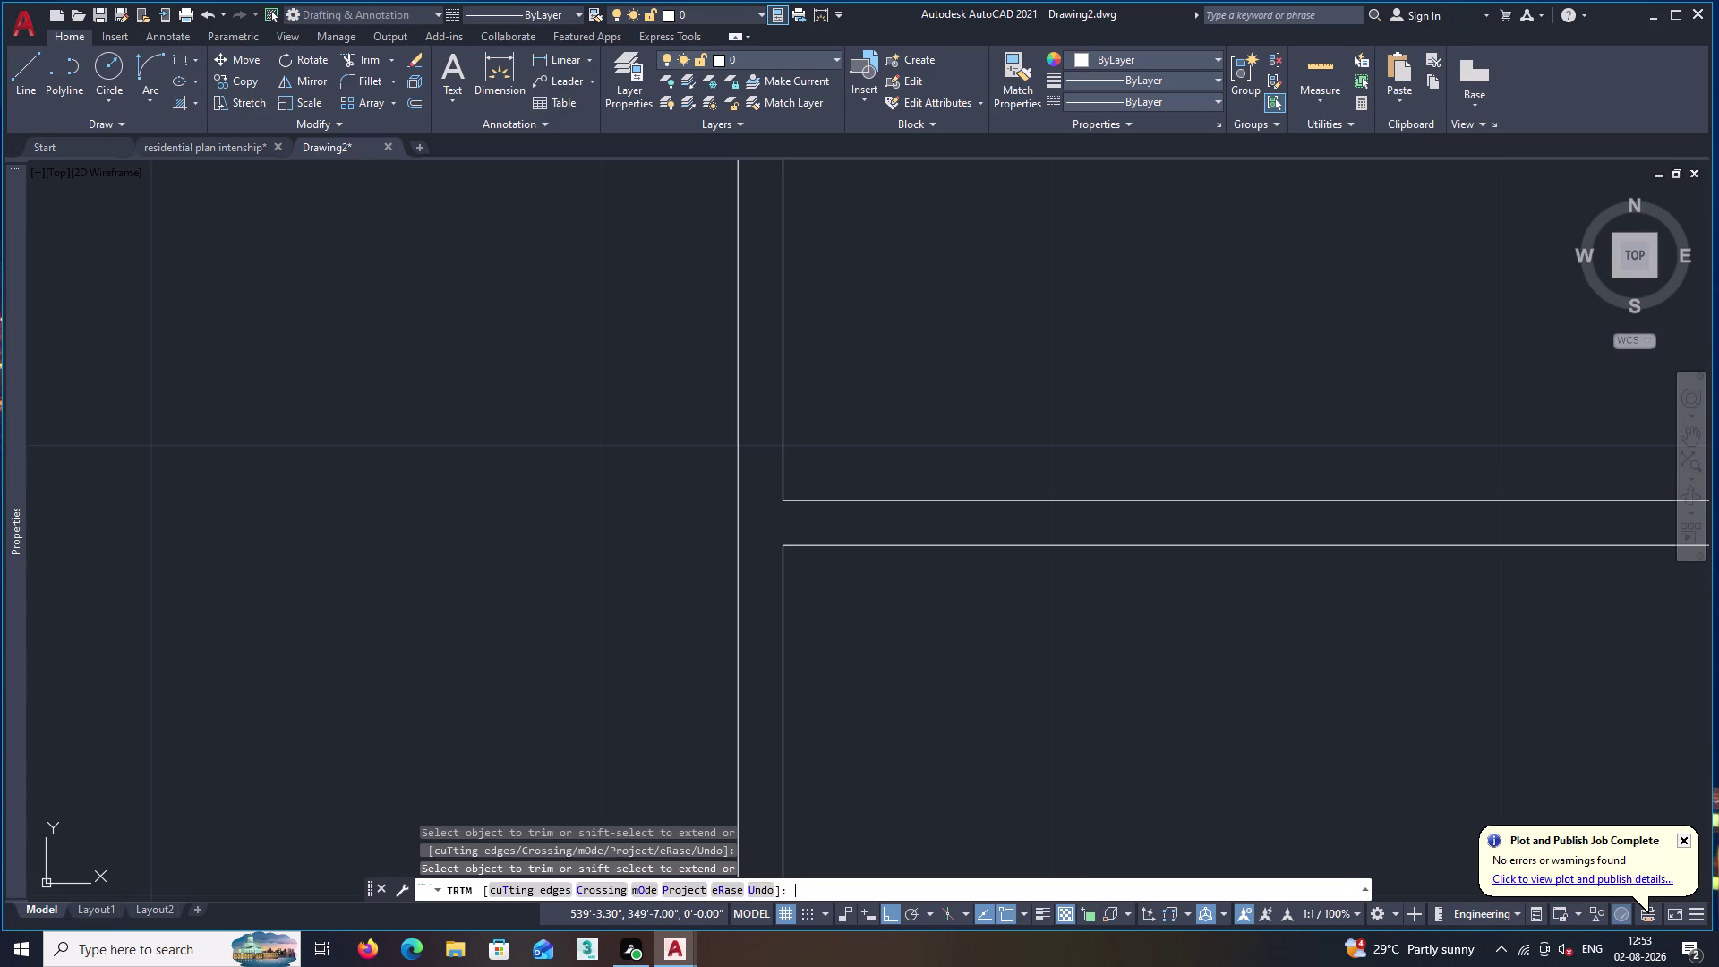
Zoom out and pan to review the drawer boxes and the top of the elevation.
scroll(down, 3)
middle_drag(1351, 694, 756, 679)
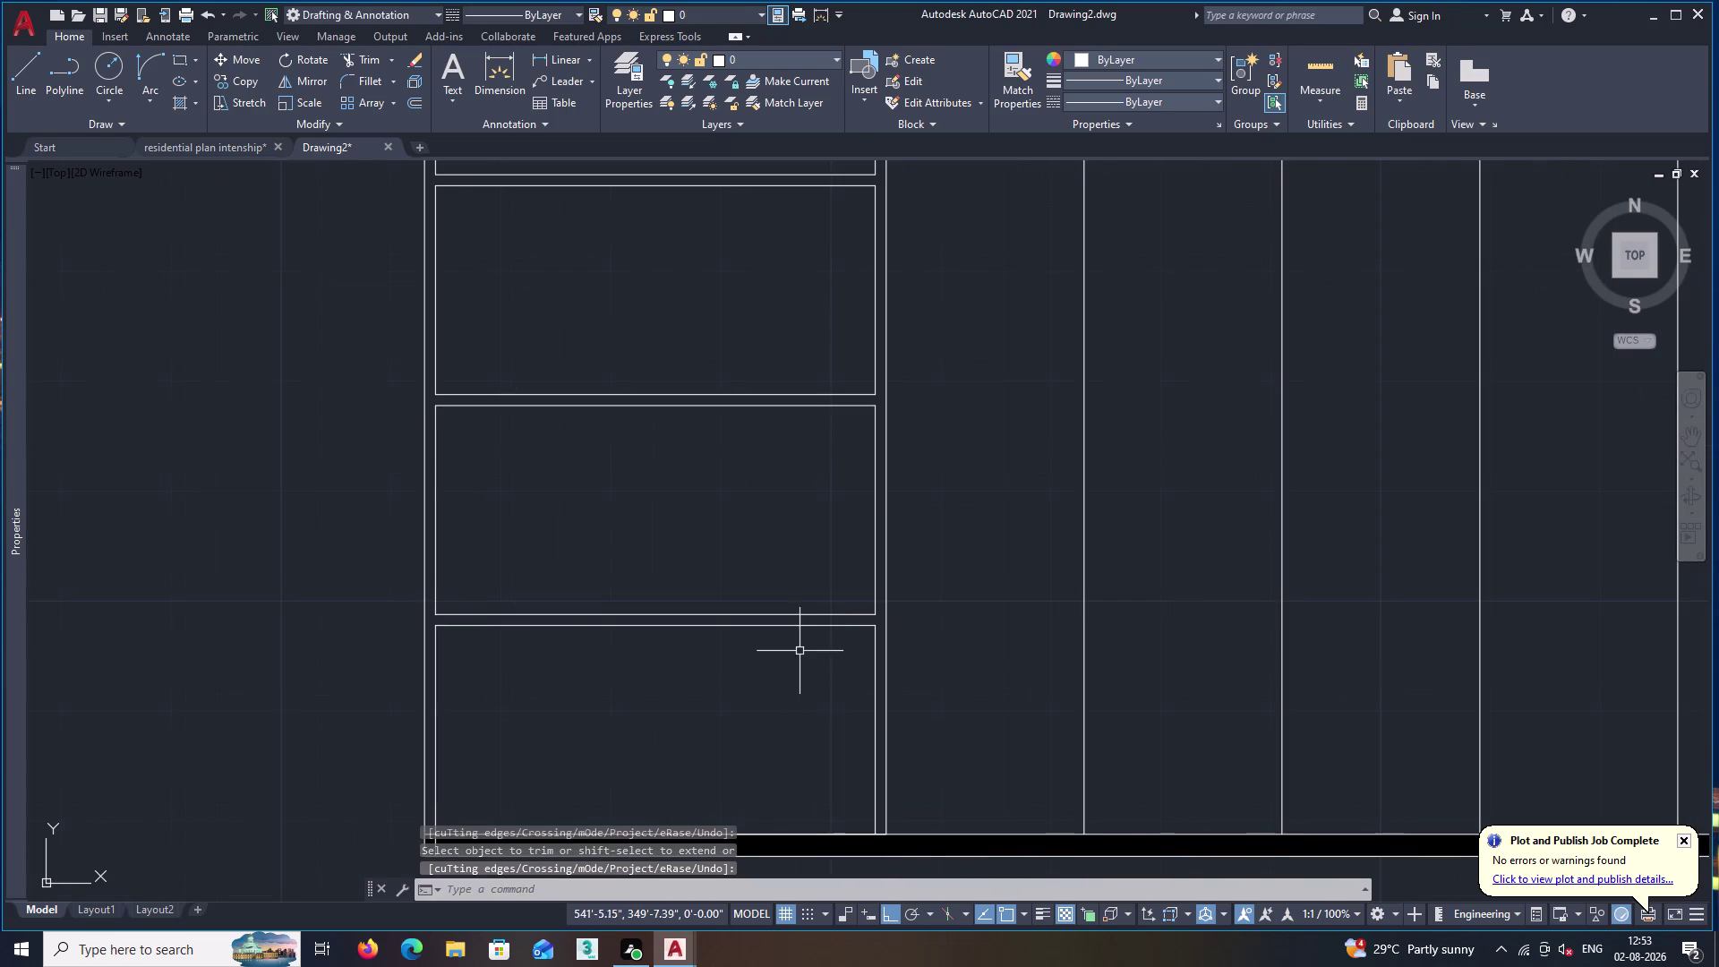
scroll(down, 3)
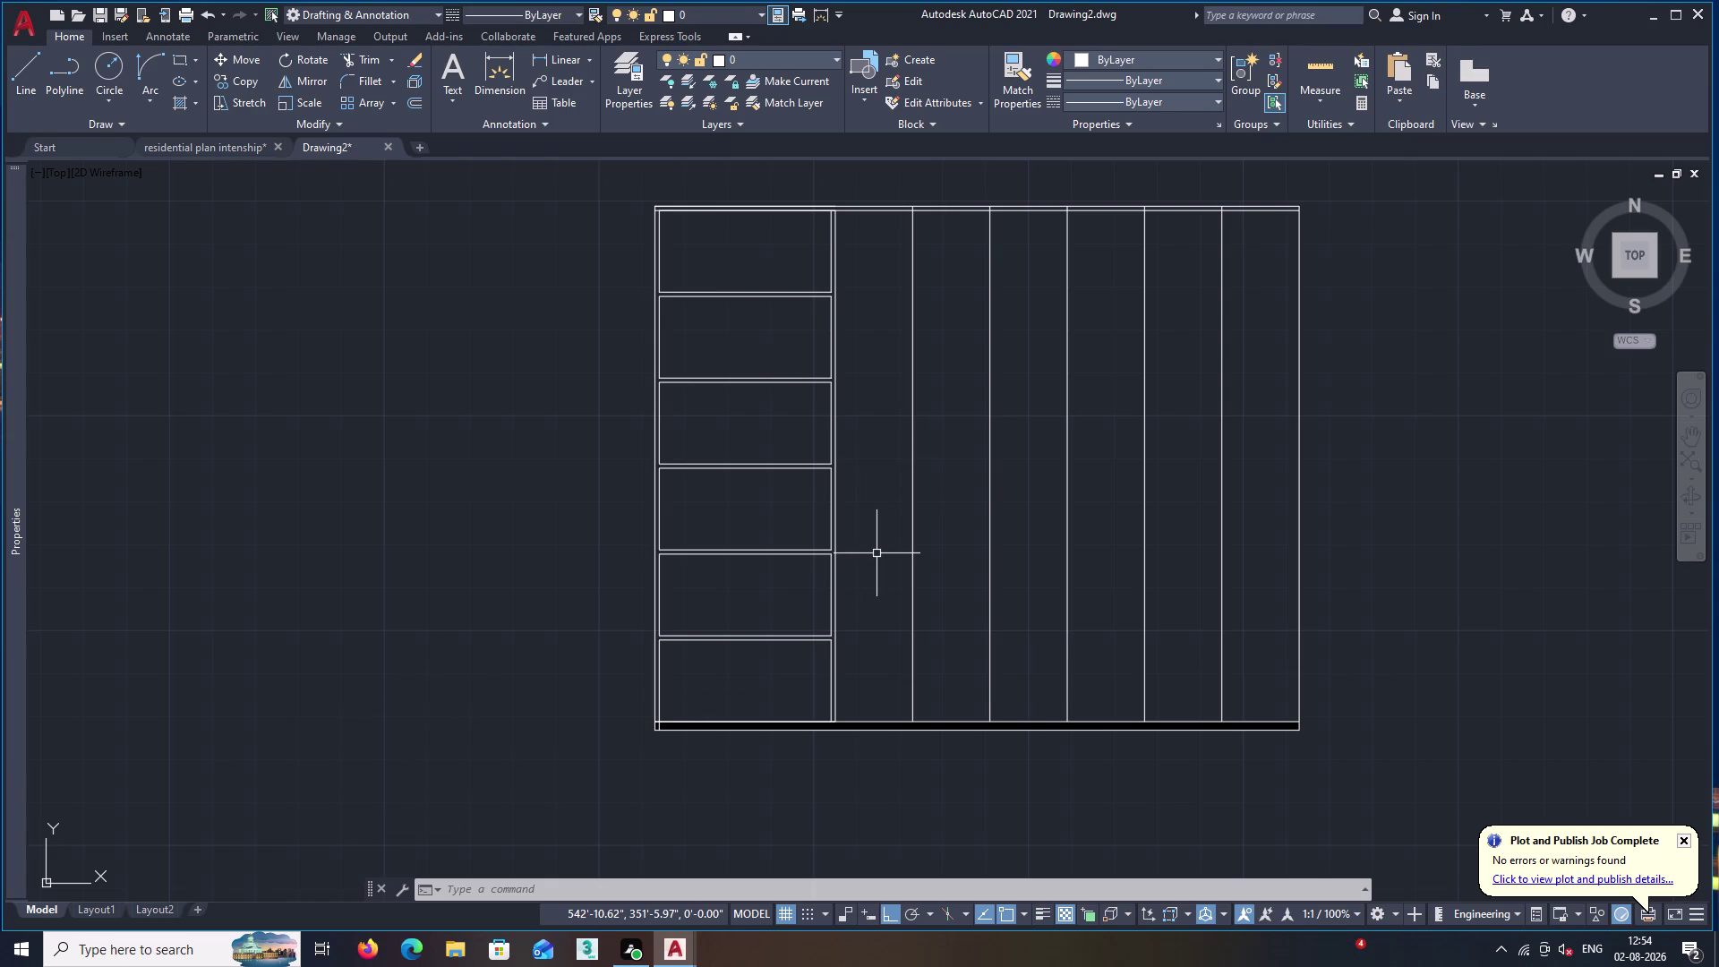
scroll(up, 3)
middle_drag(810, 256, 869, 347)
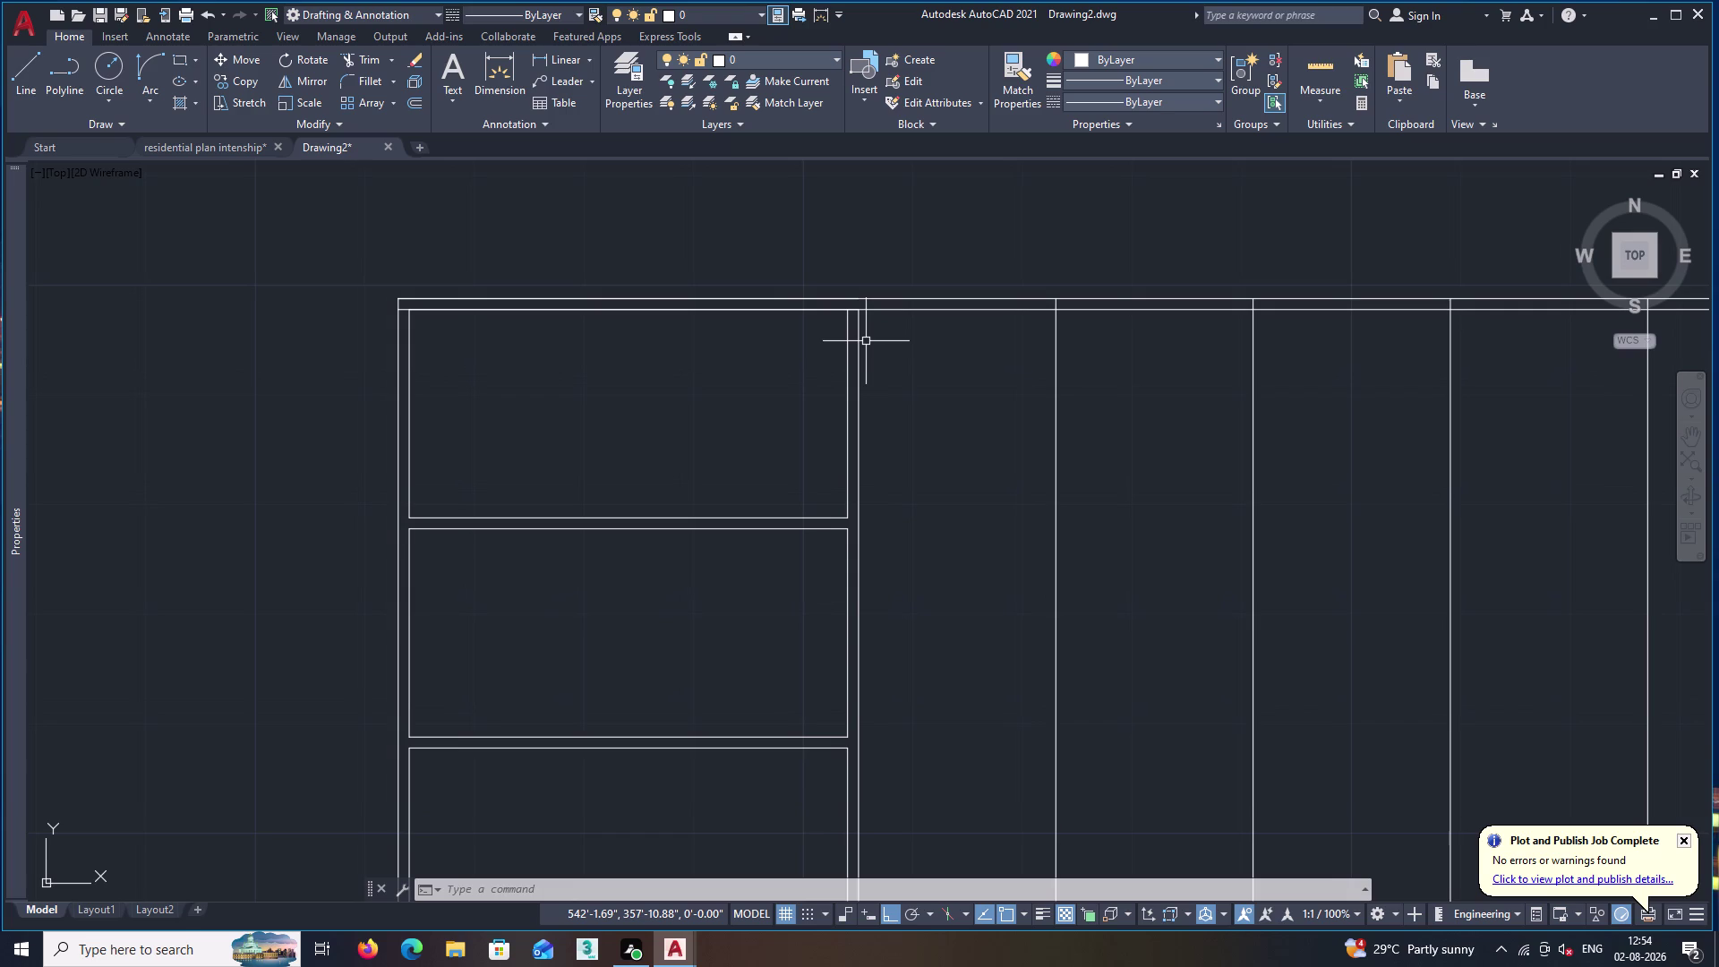
Extend the partition line up to the elevation's top edge with EX.
text(ex)
key(space)
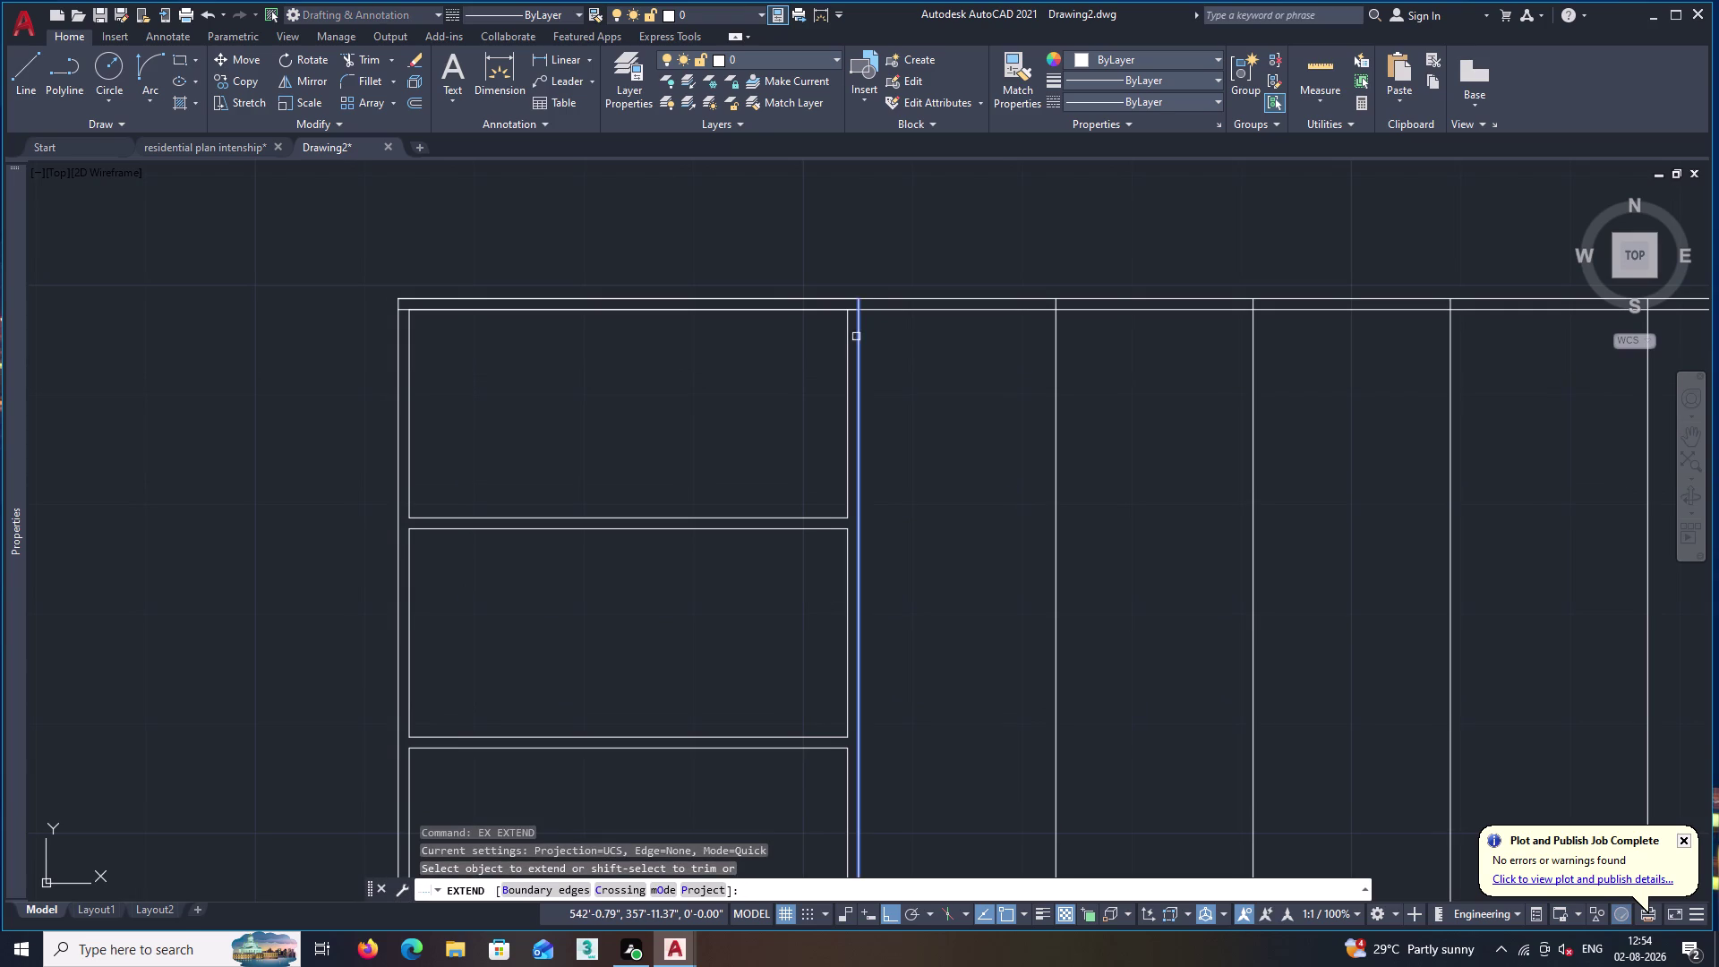
click(859, 339)
key(space)
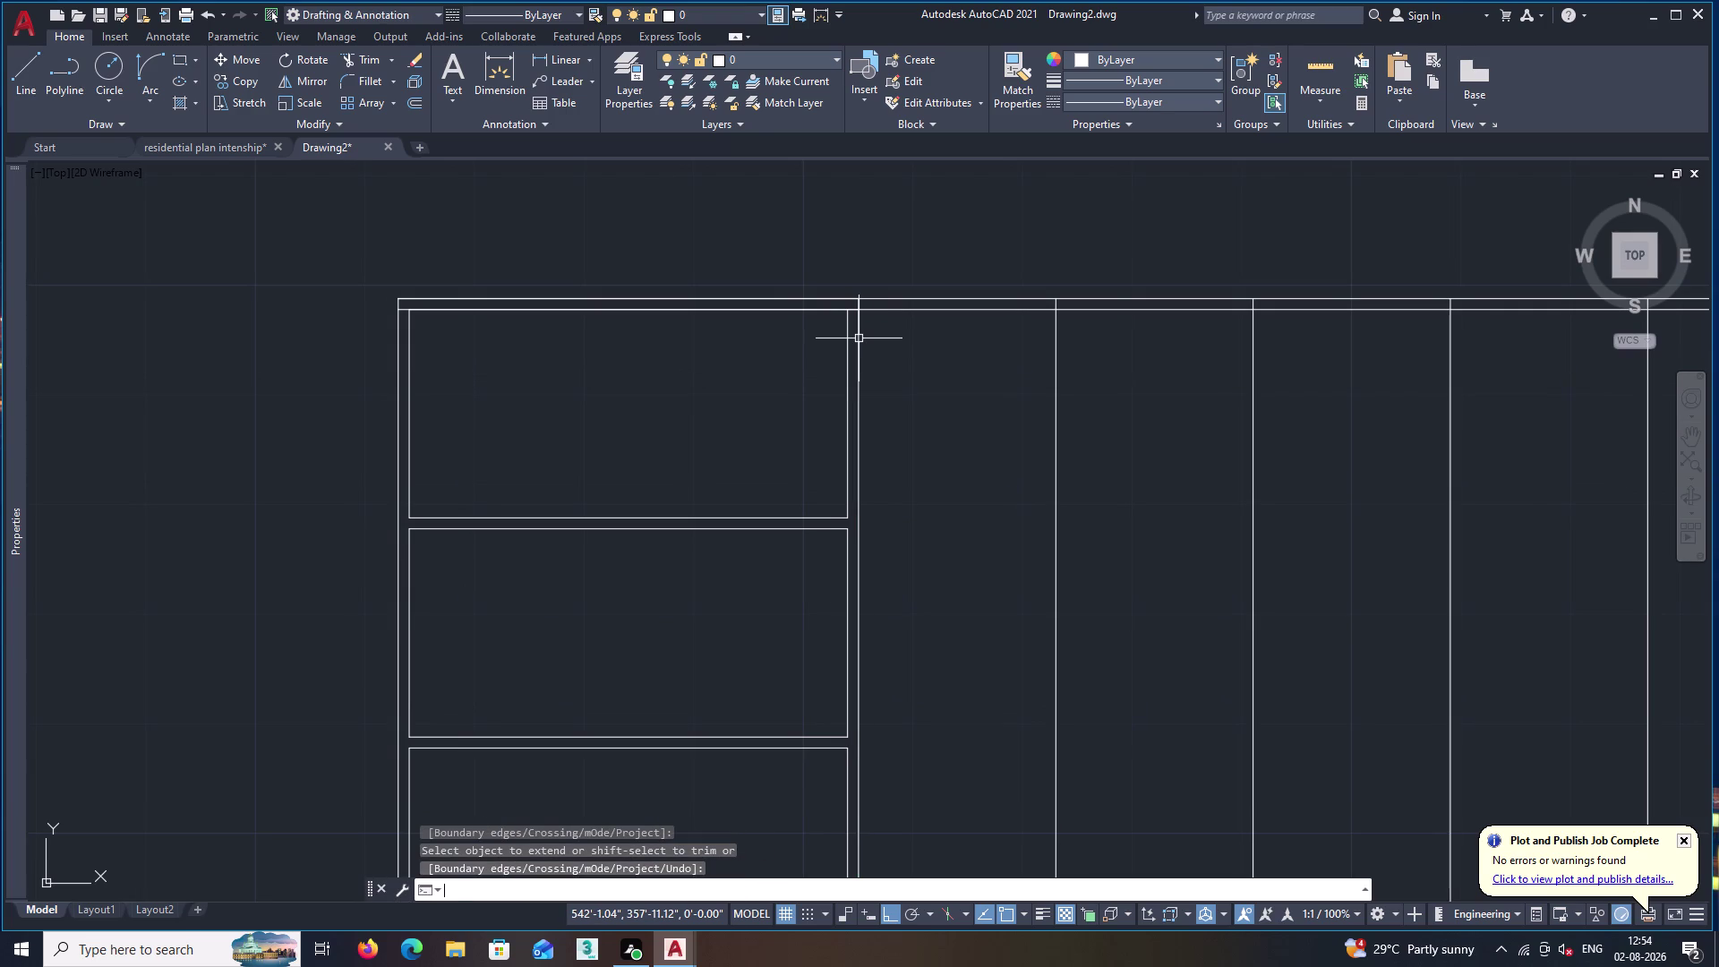
Trim the overhang at the top corner, then start a hatch fill.
text(tr)
key(space)
scroll(up, 3)
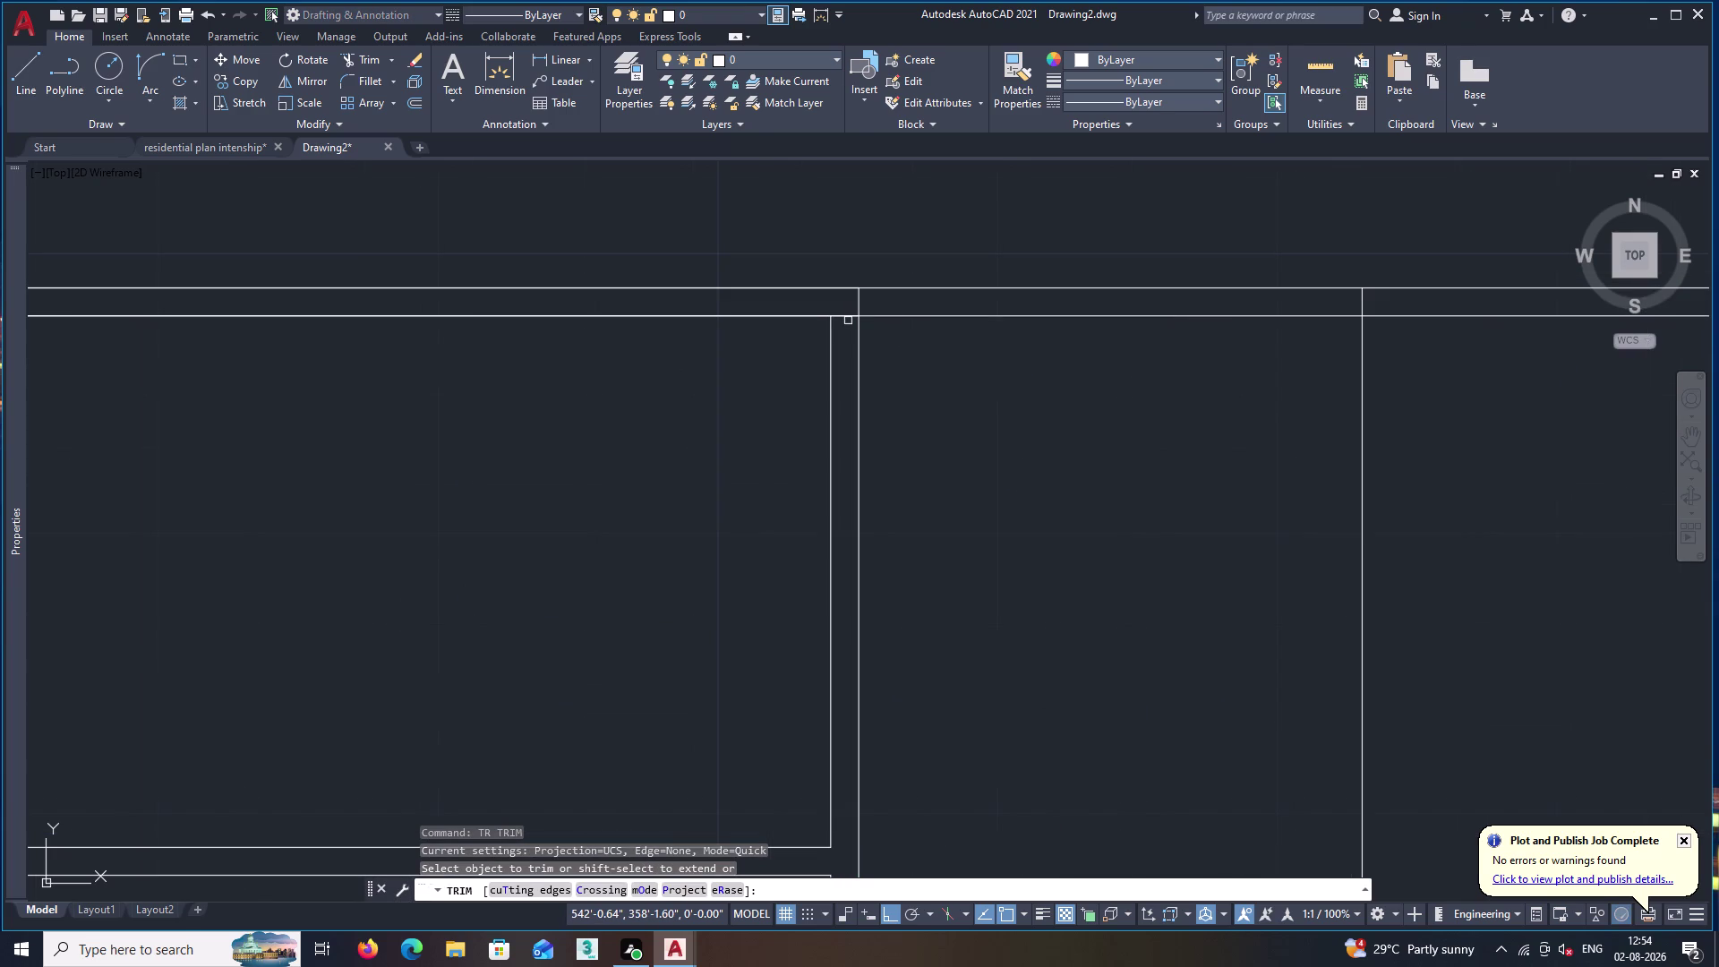
click(848, 317)
click(848, 317)
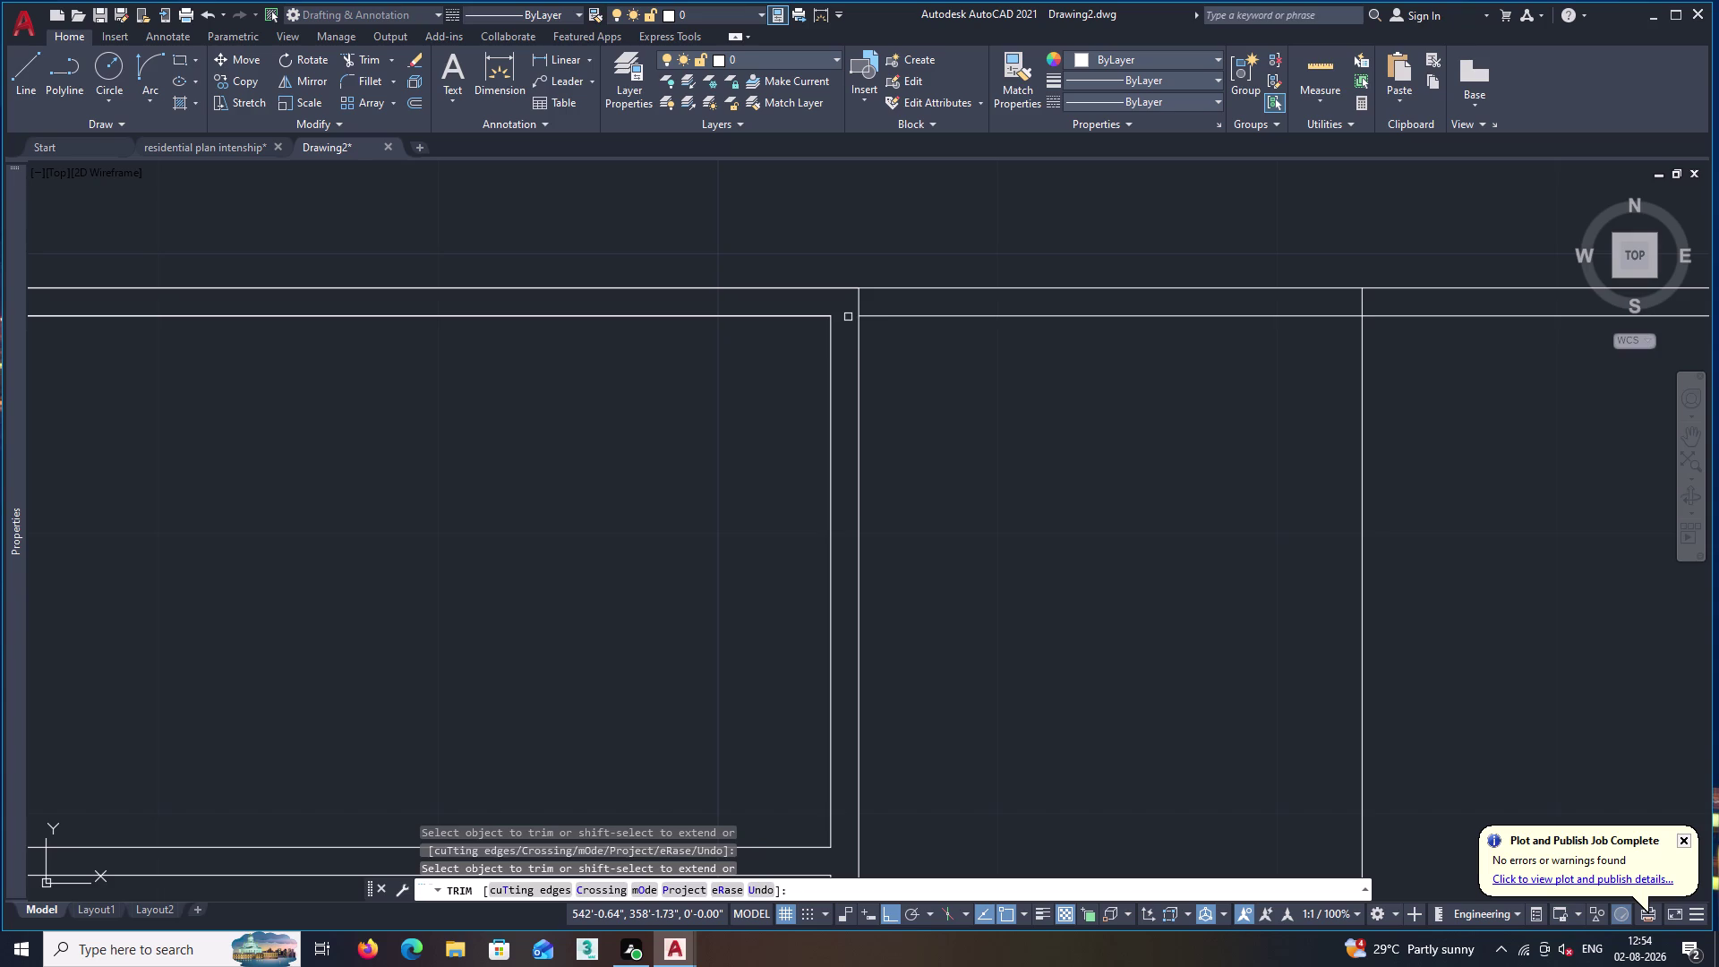
key(space)
text(h)
key(space)
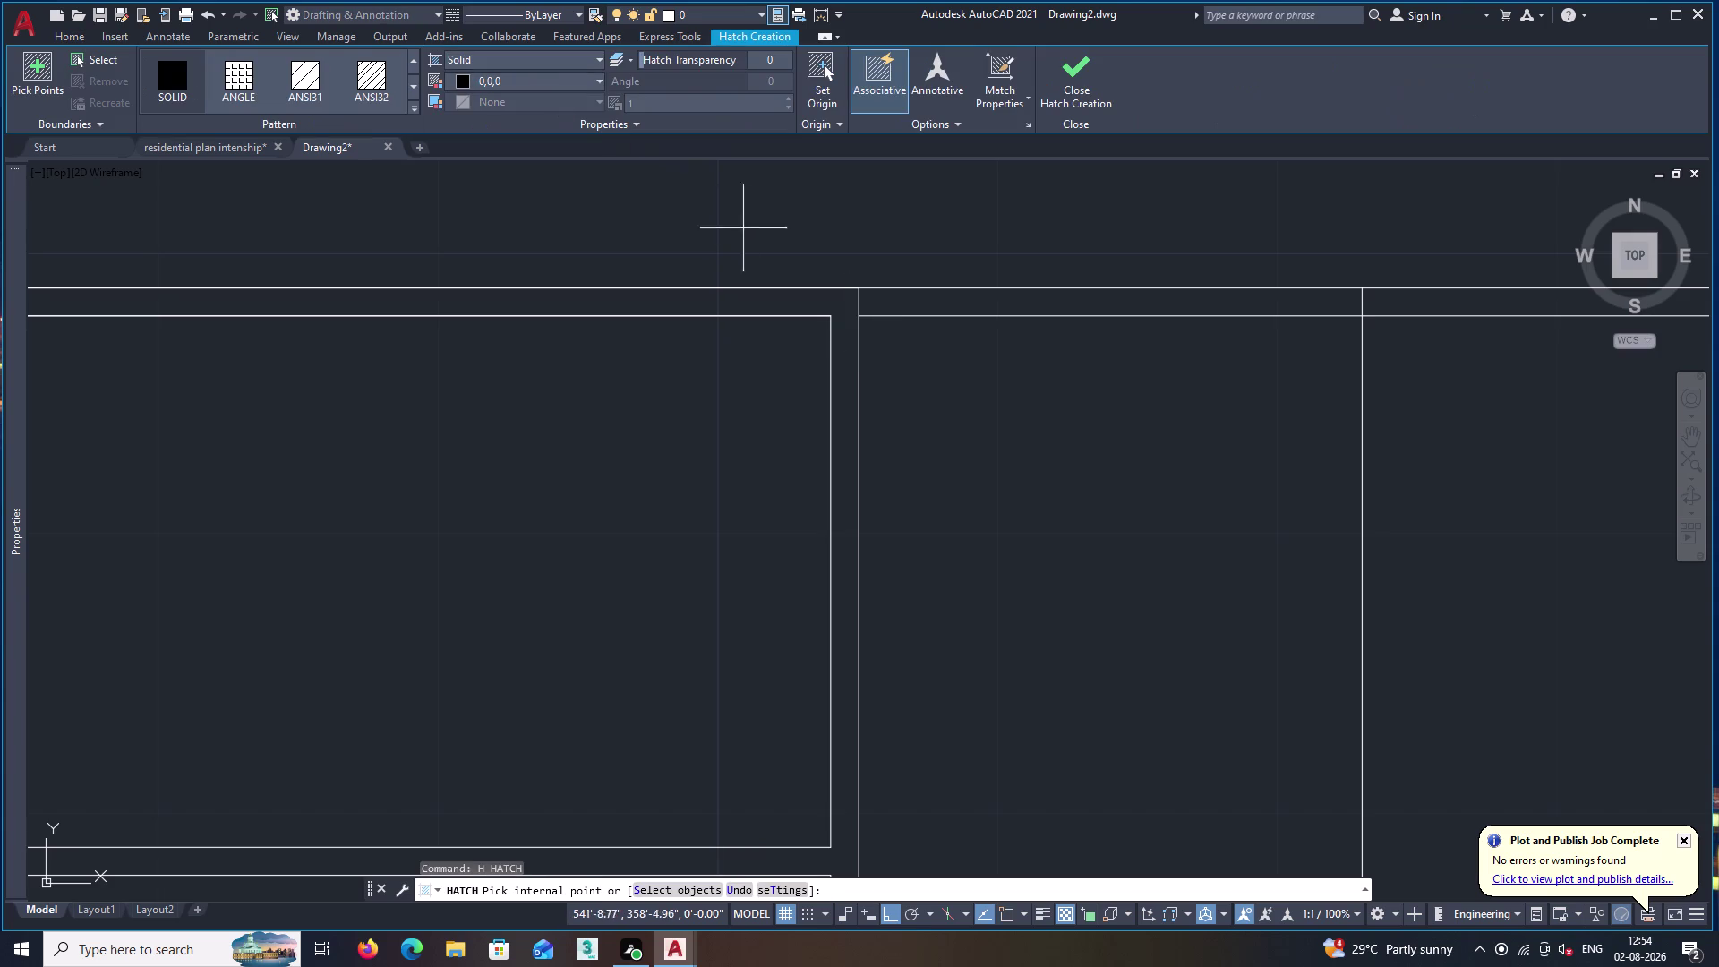
Pick inside the top box and browse the hatch pattern and colour lists.
click(816, 298)
click(762, 302)
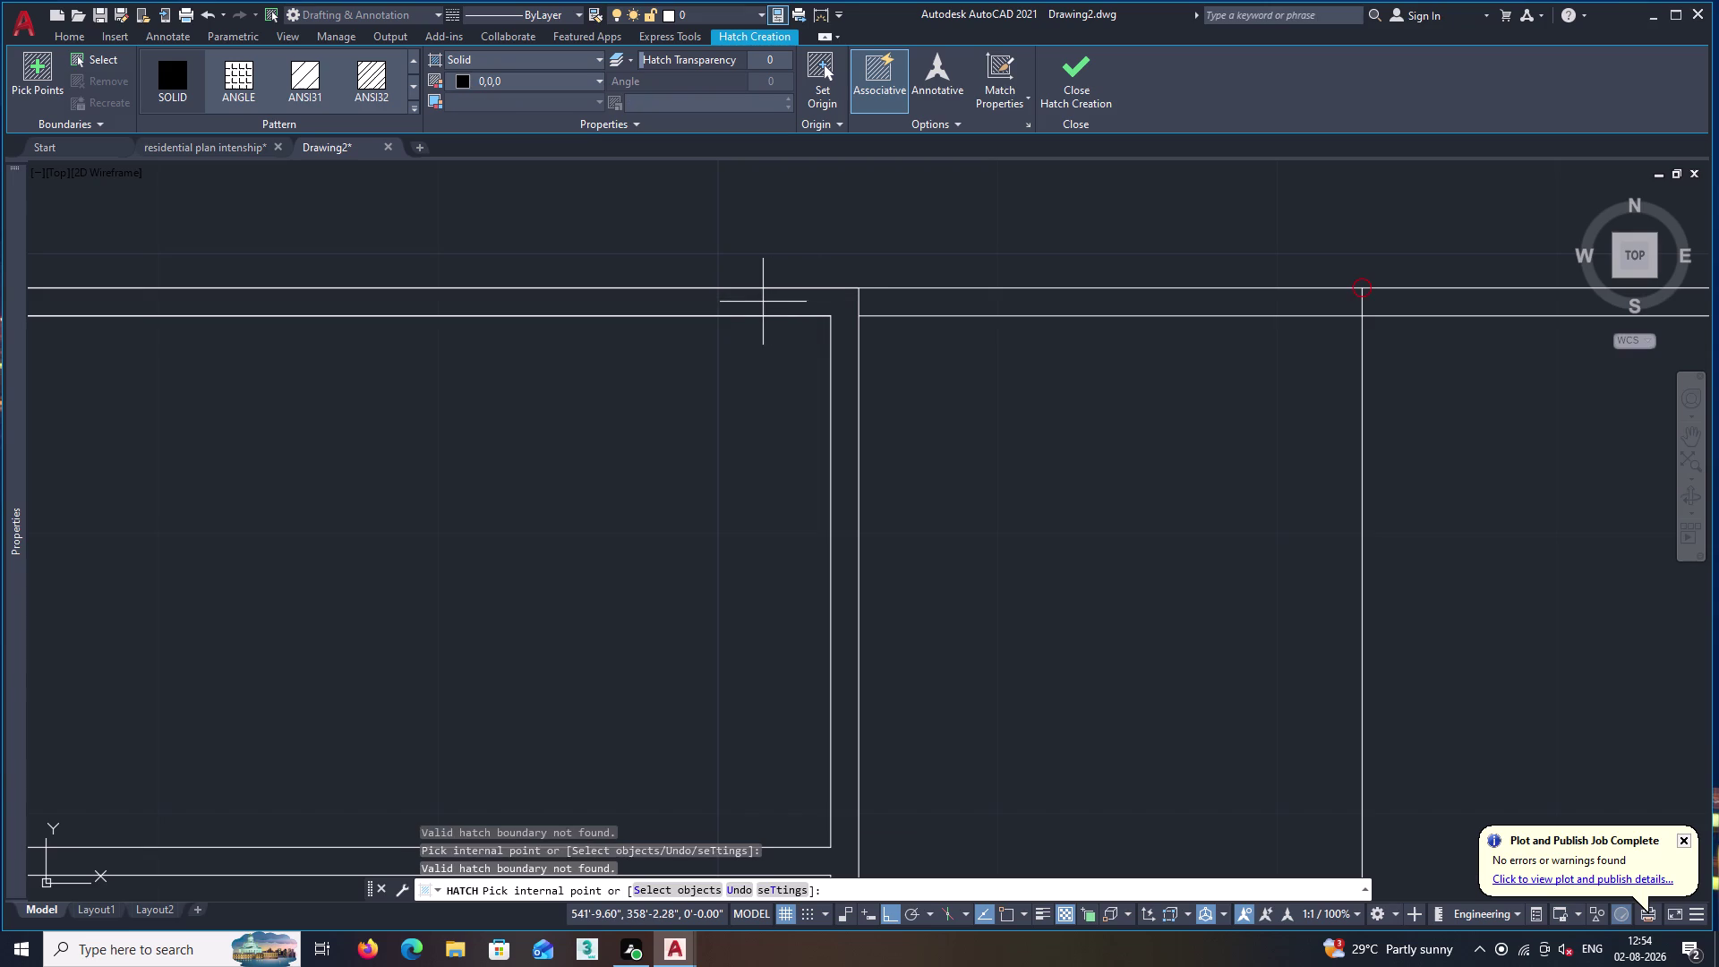
click(494, 60)
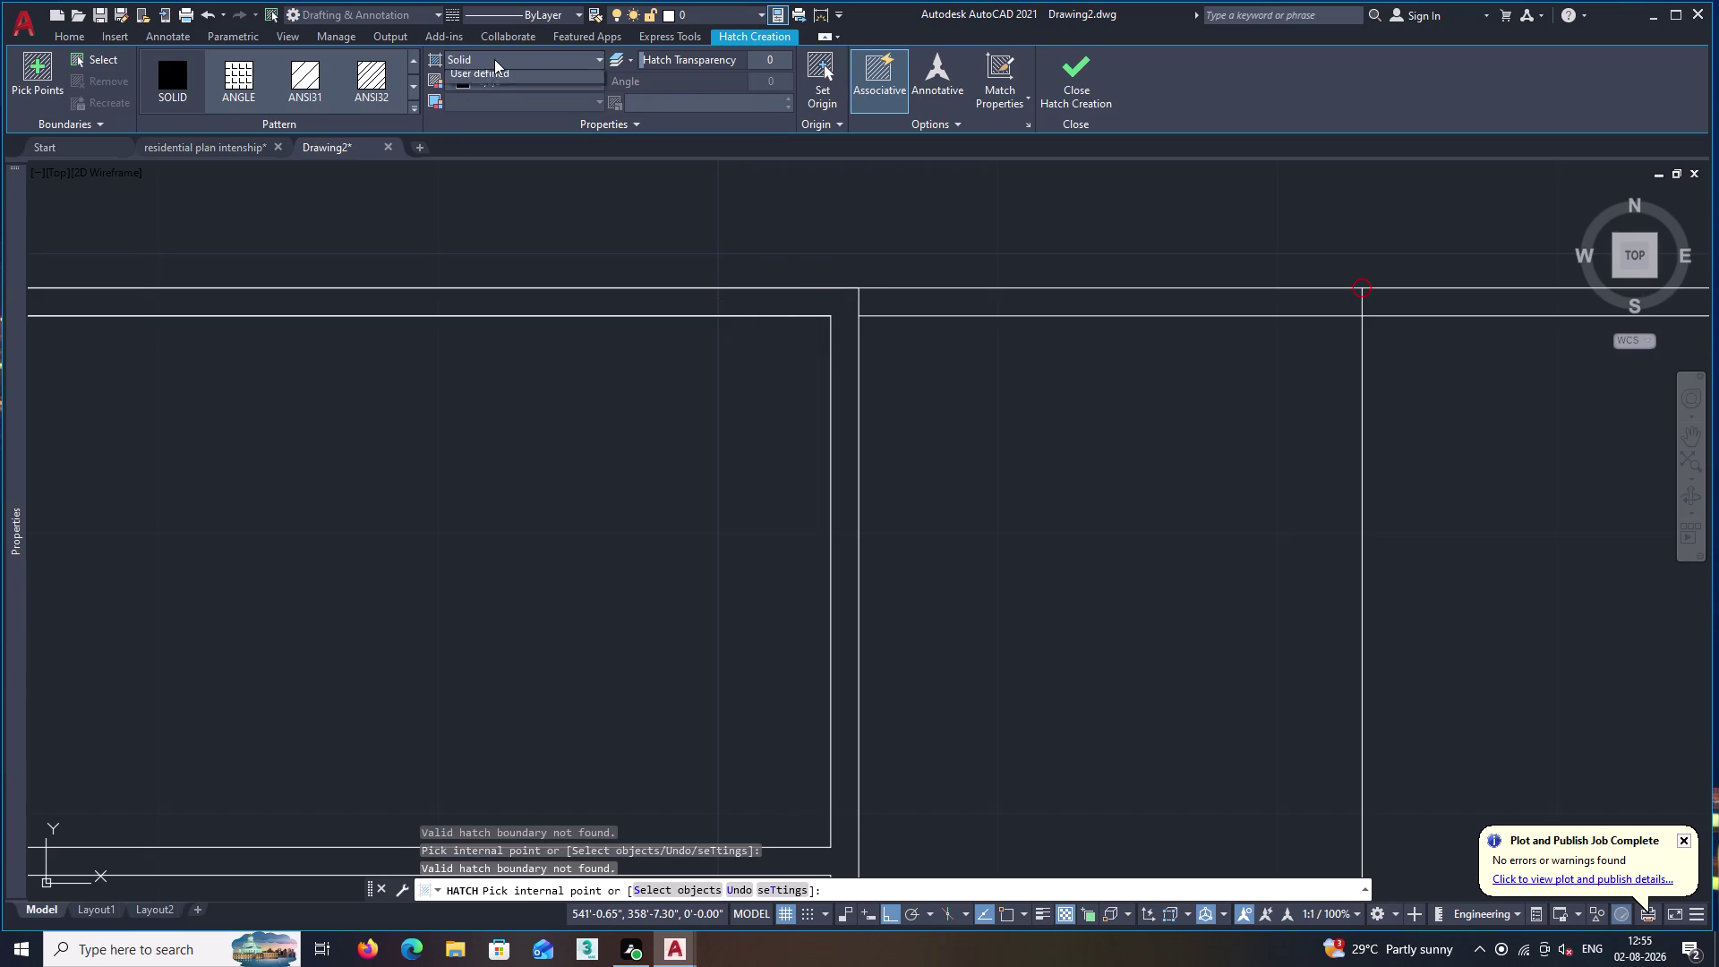
click(491, 81)
click(510, 81)
Preview the solid black fill over the elevation, then cancel it.
scroll(down, 3)
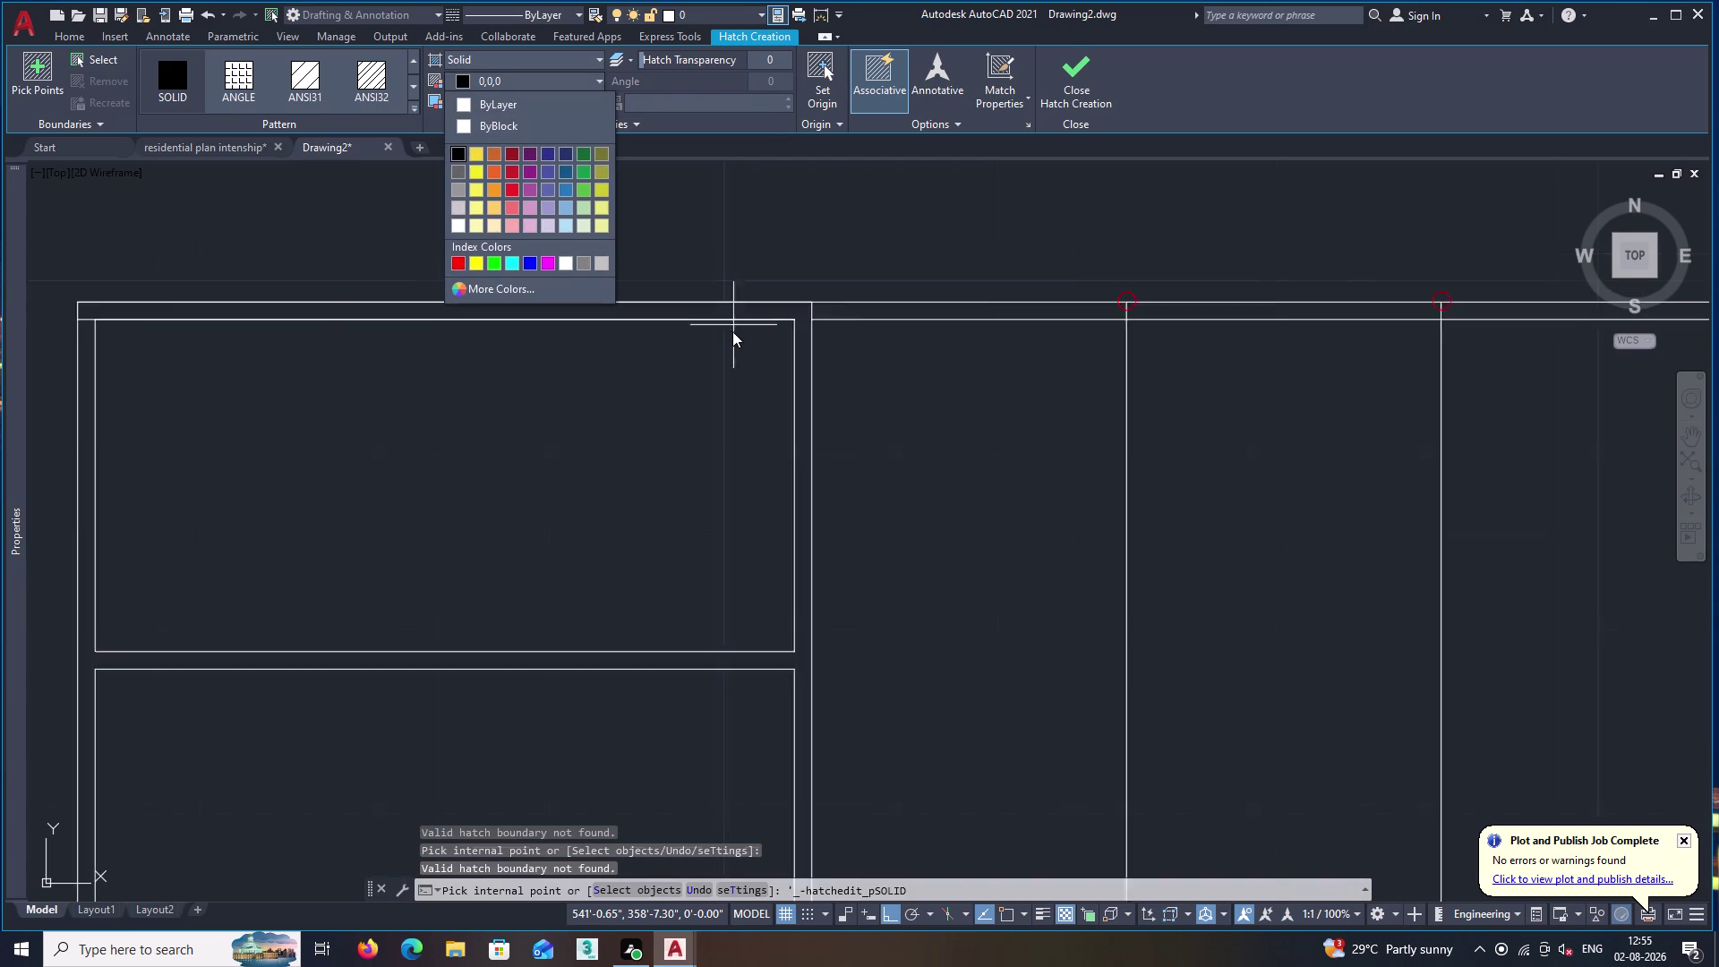
scroll(down, 3)
scroll(down, 3)
middle_drag(687, 400, 865, 253)
middle_drag(728, 365, 776, 309)
click(455, 151)
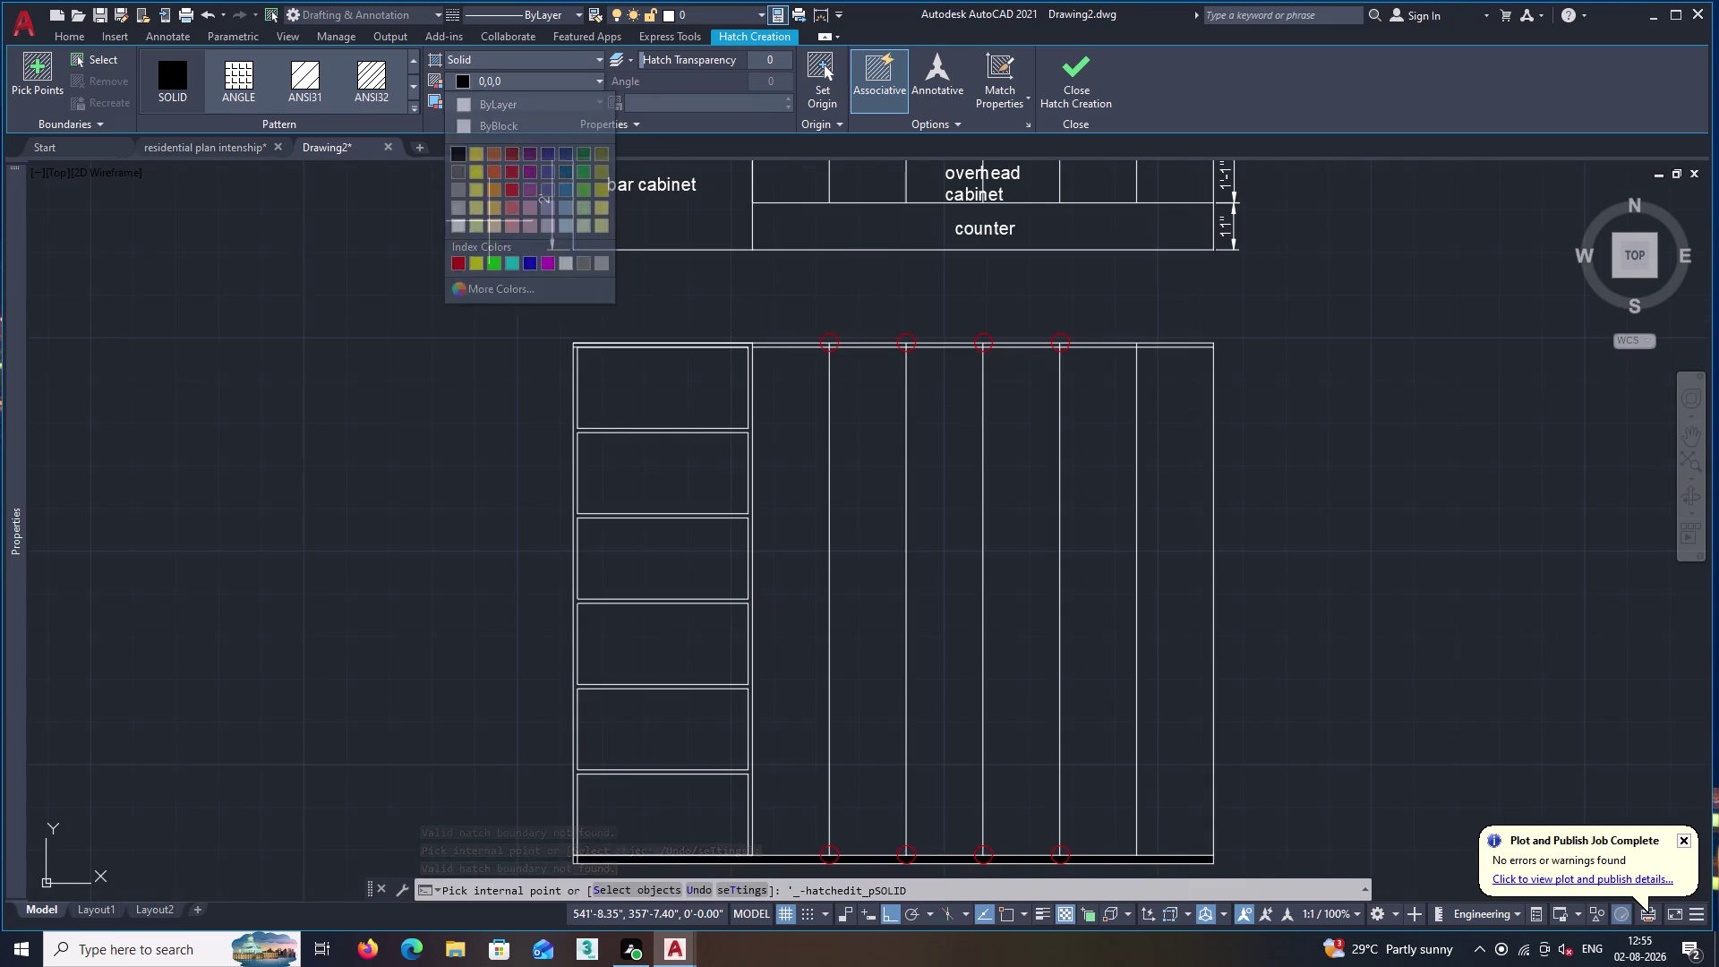
middle_drag(617, 390, 676, 329)
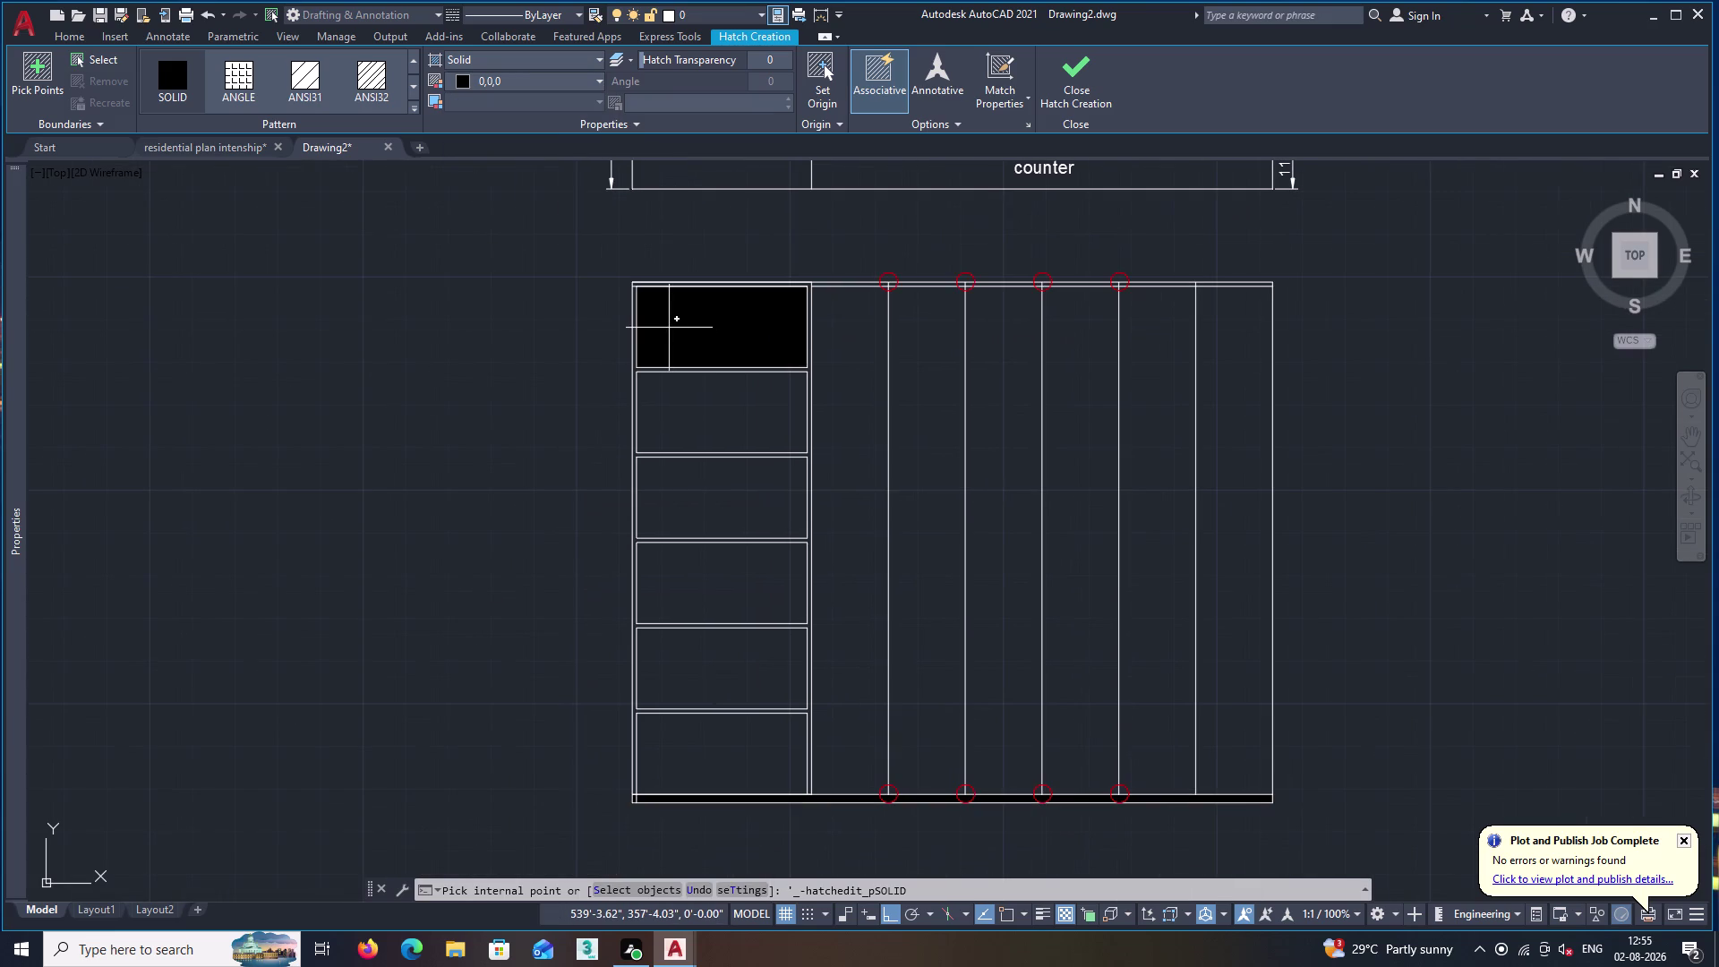
key(space)
scroll(up, 3)
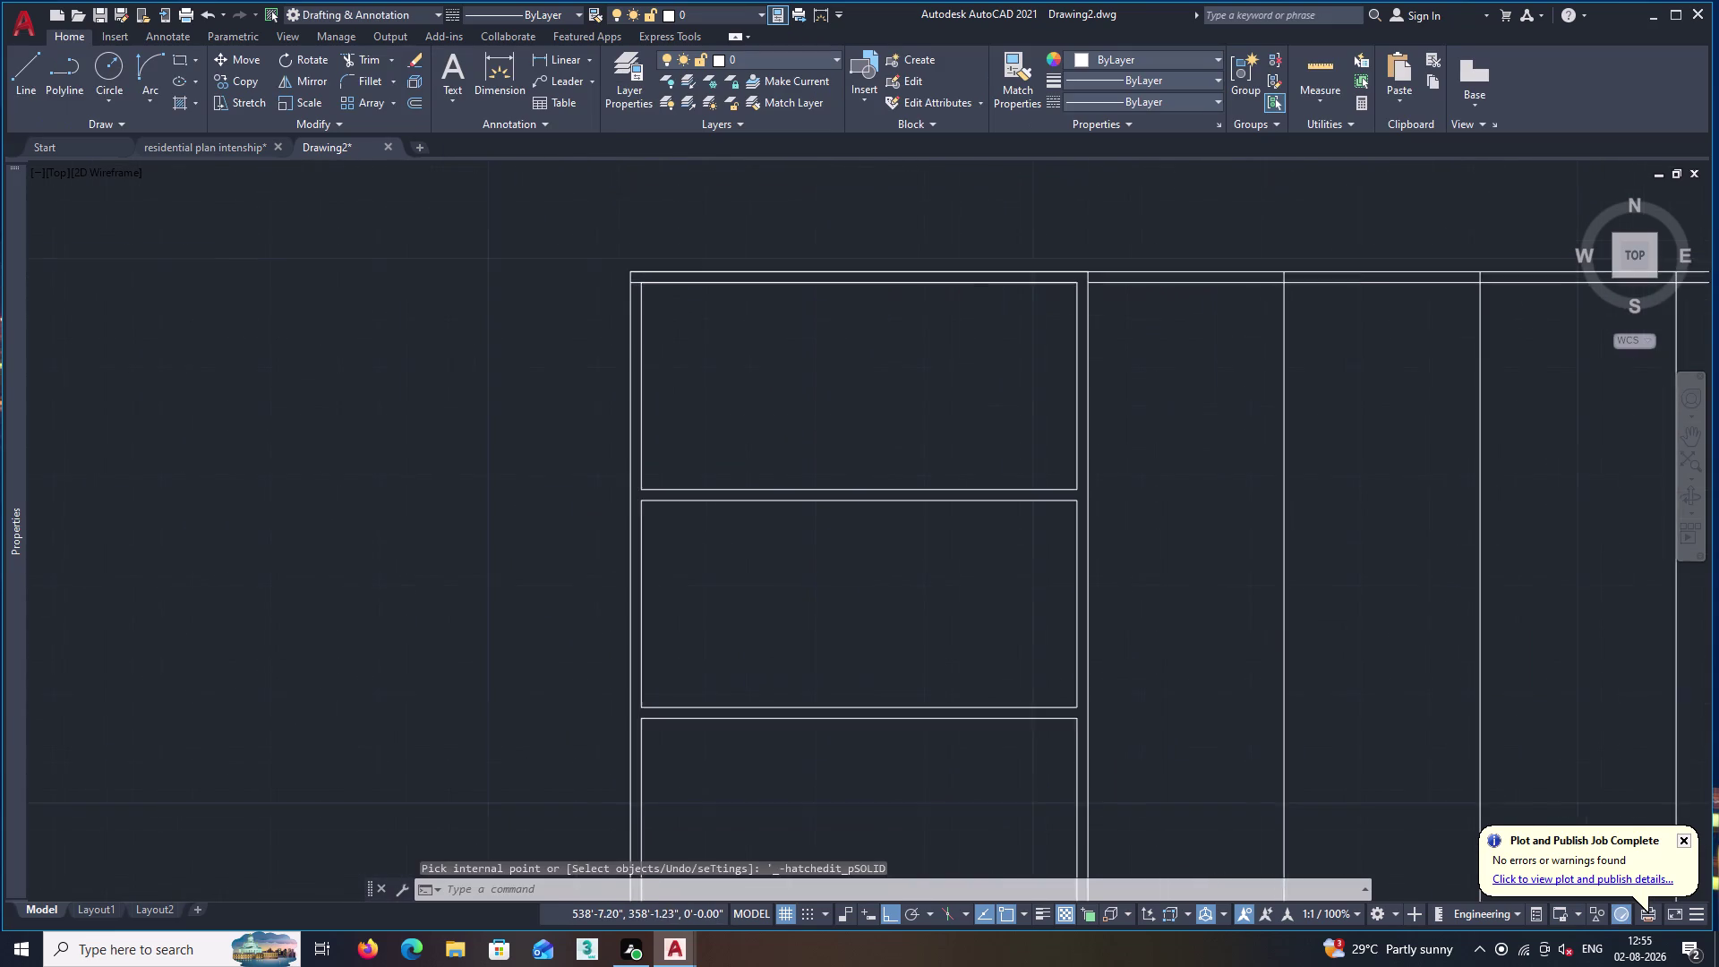
Try trimming the top-left corner and top edge line ends, then end TRIM.
text(tr)
key(space)
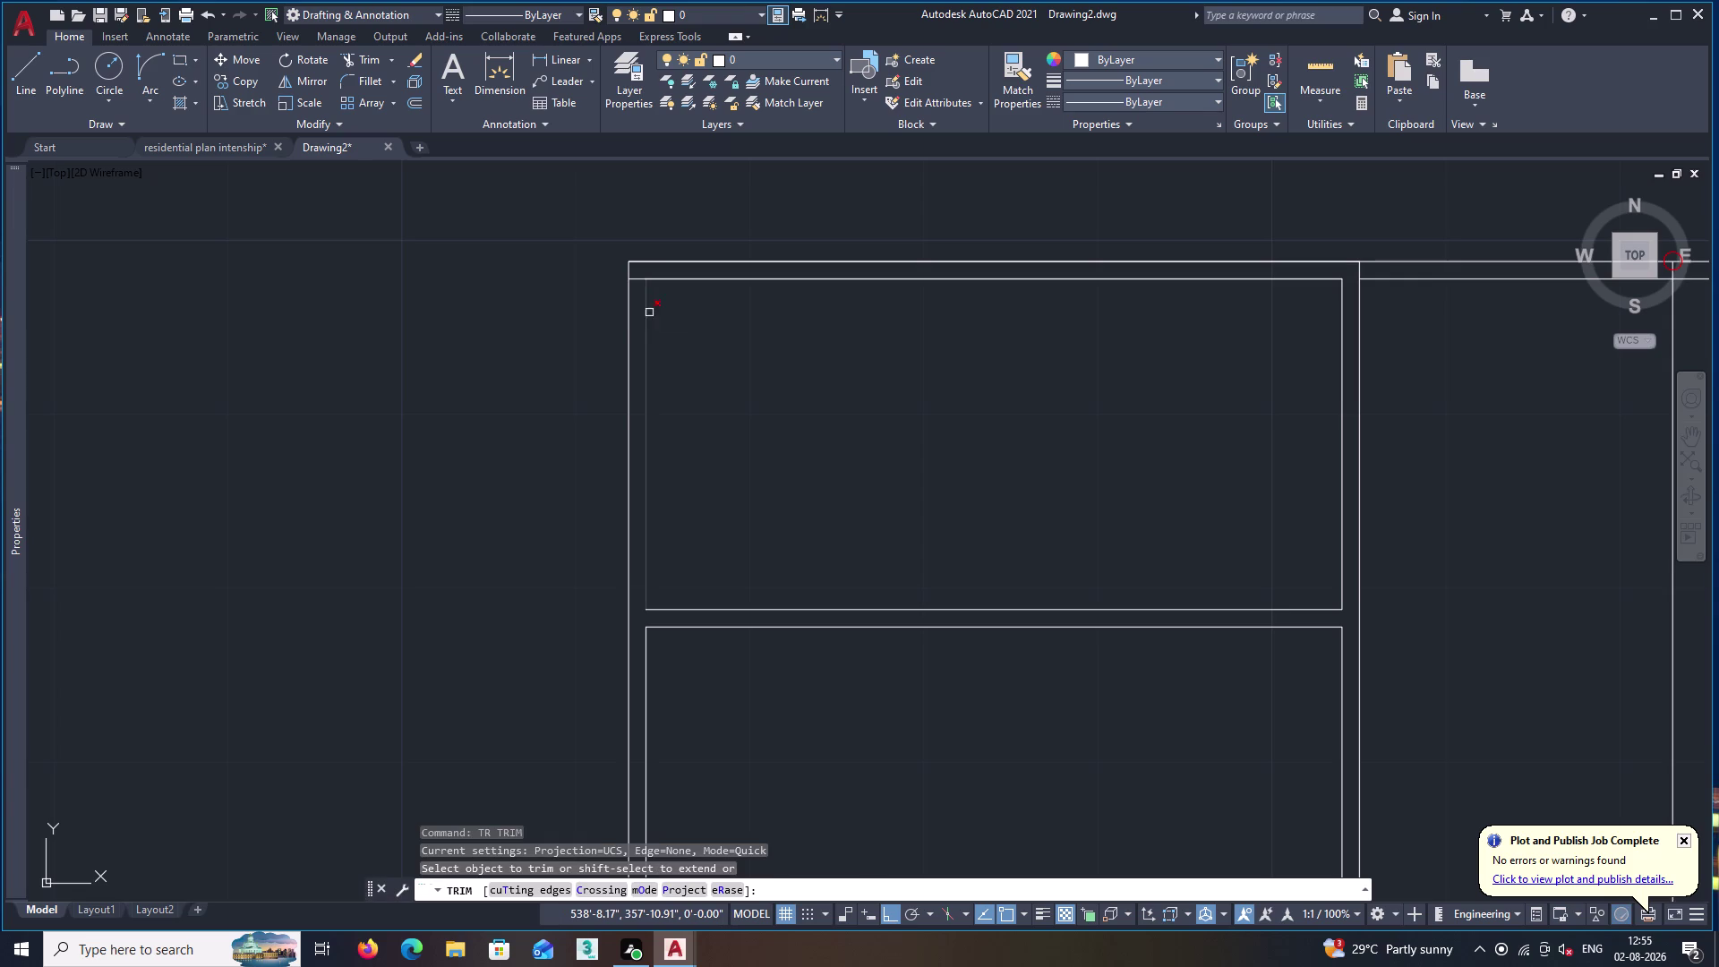
scroll(up, 3)
click(619, 258)
click(669, 257)
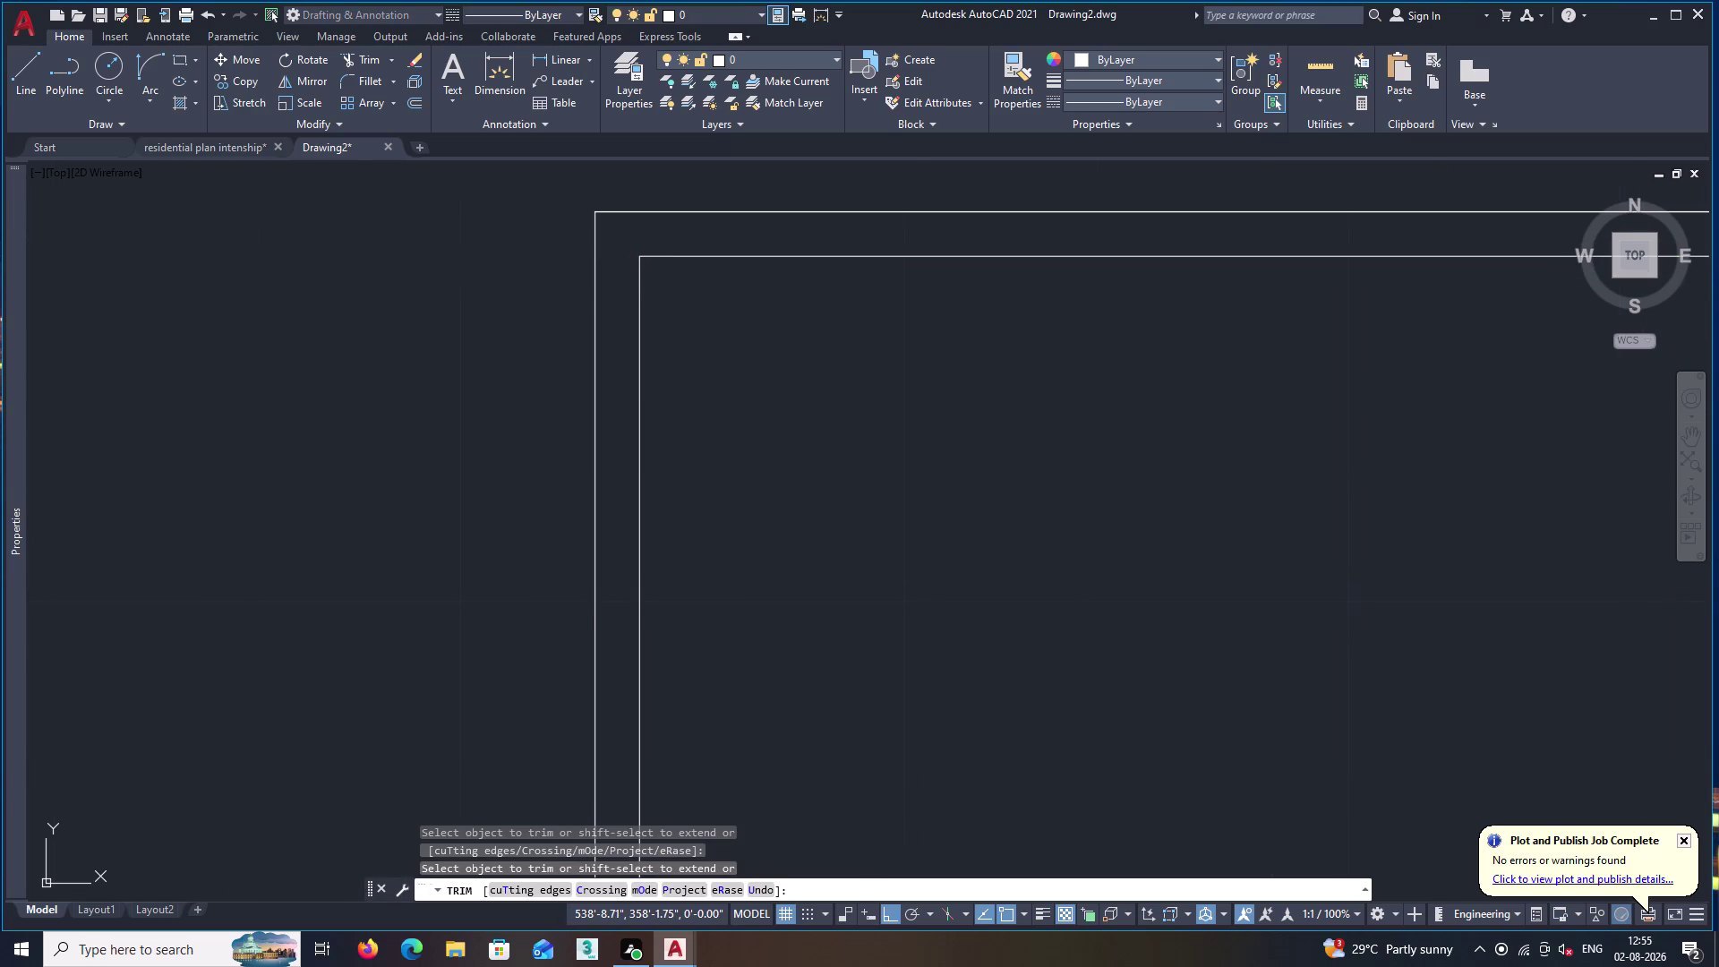
scroll(down, 3)
middle_drag(1042, 463, 964, 210)
scroll(down, 3)
middle_drag(990, 614, 936, 334)
middle_drag(961, 610, 989, 504)
scroll(up, 3)
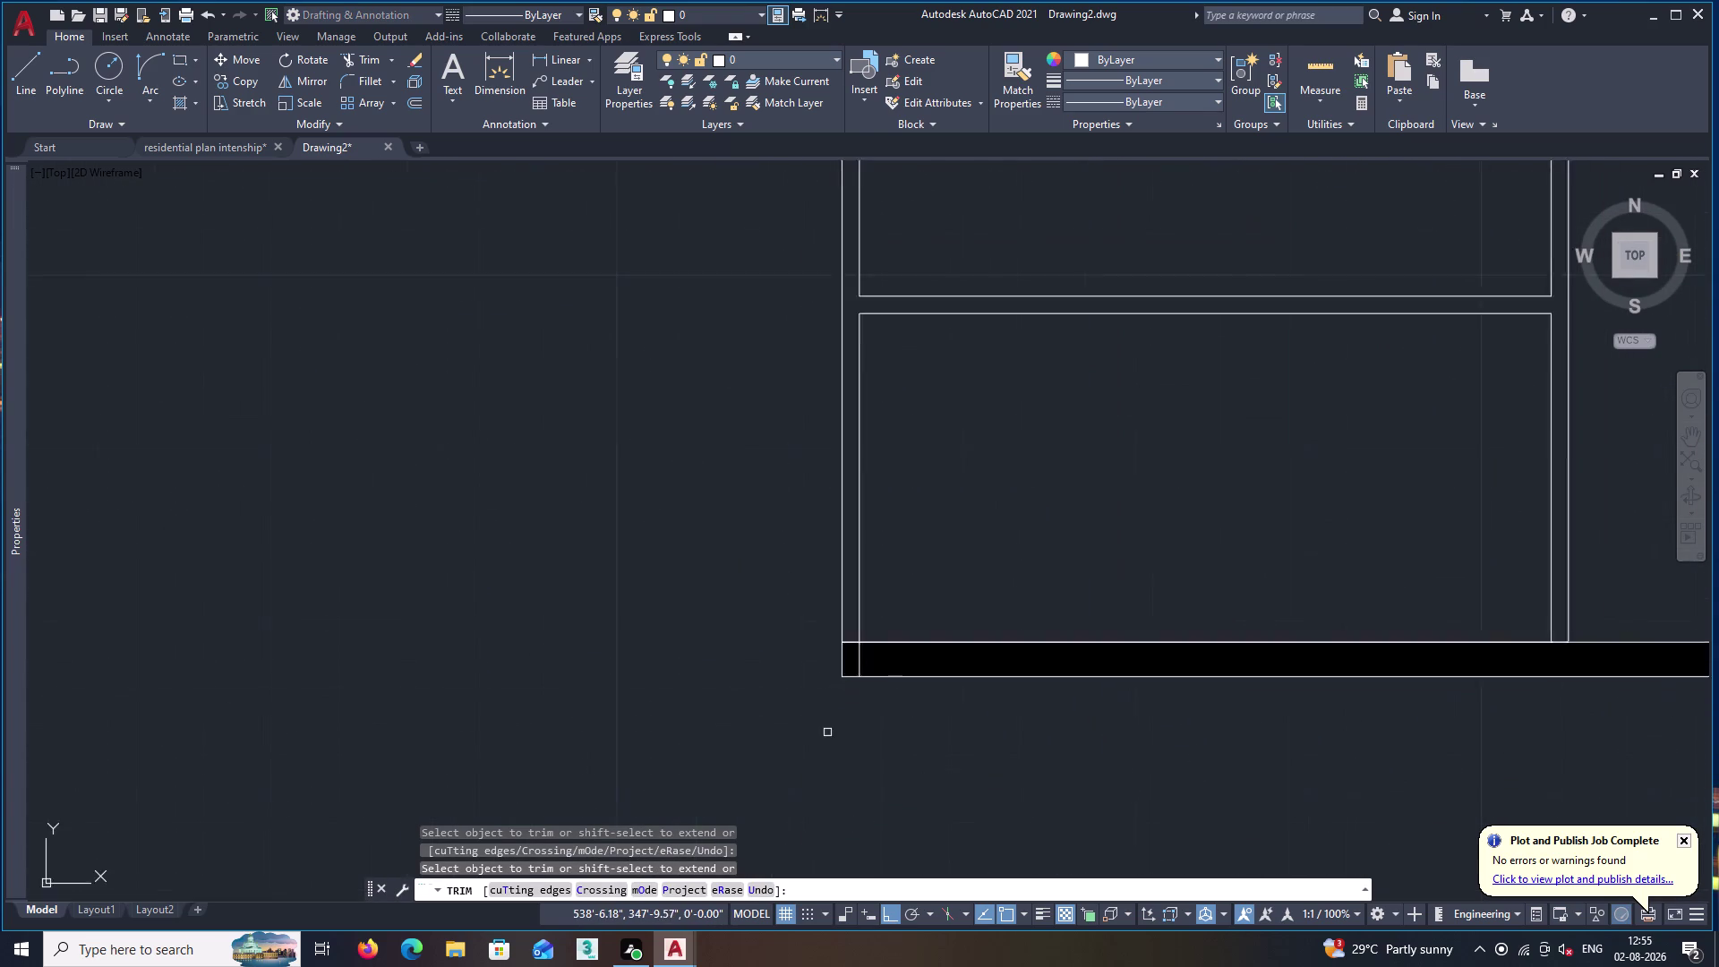
scroll(up, 3)
click(908, 556)
scroll(down, 3)
middle_drag(1447, 591, 852, 688)
key(space)
Center the whole cabinet elevation in view and start a new hatch fill.
scroll(down, 3)
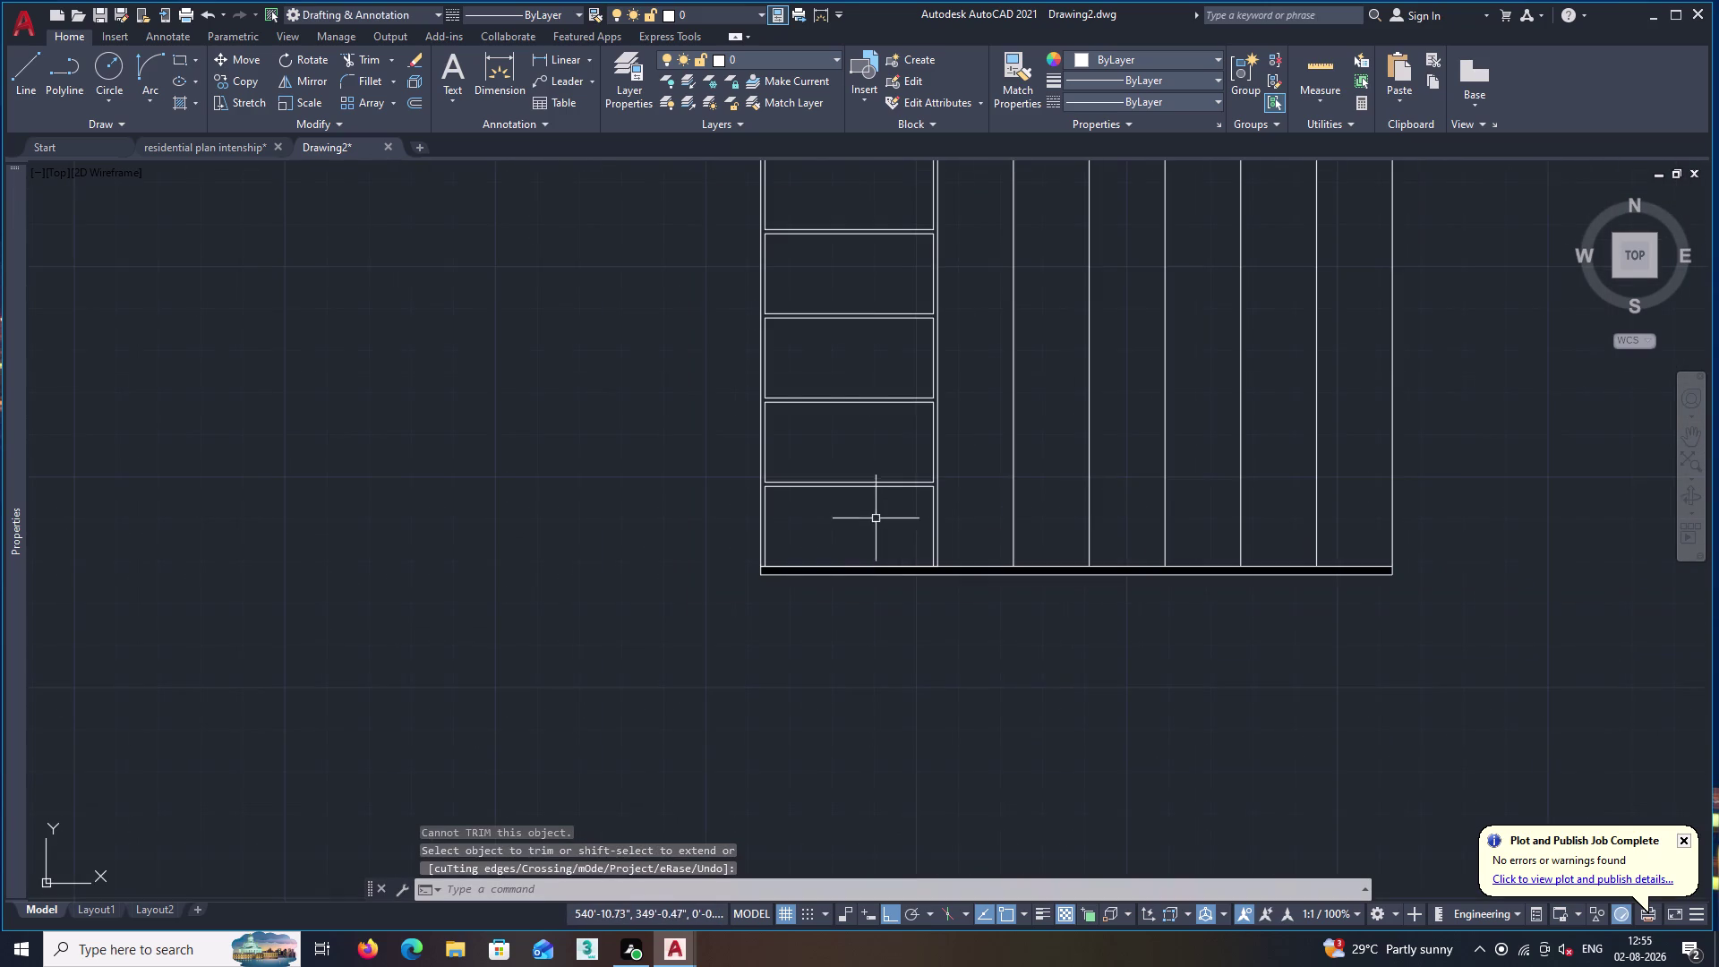
middle_drag(885, 463, 856, 617)
key(h)
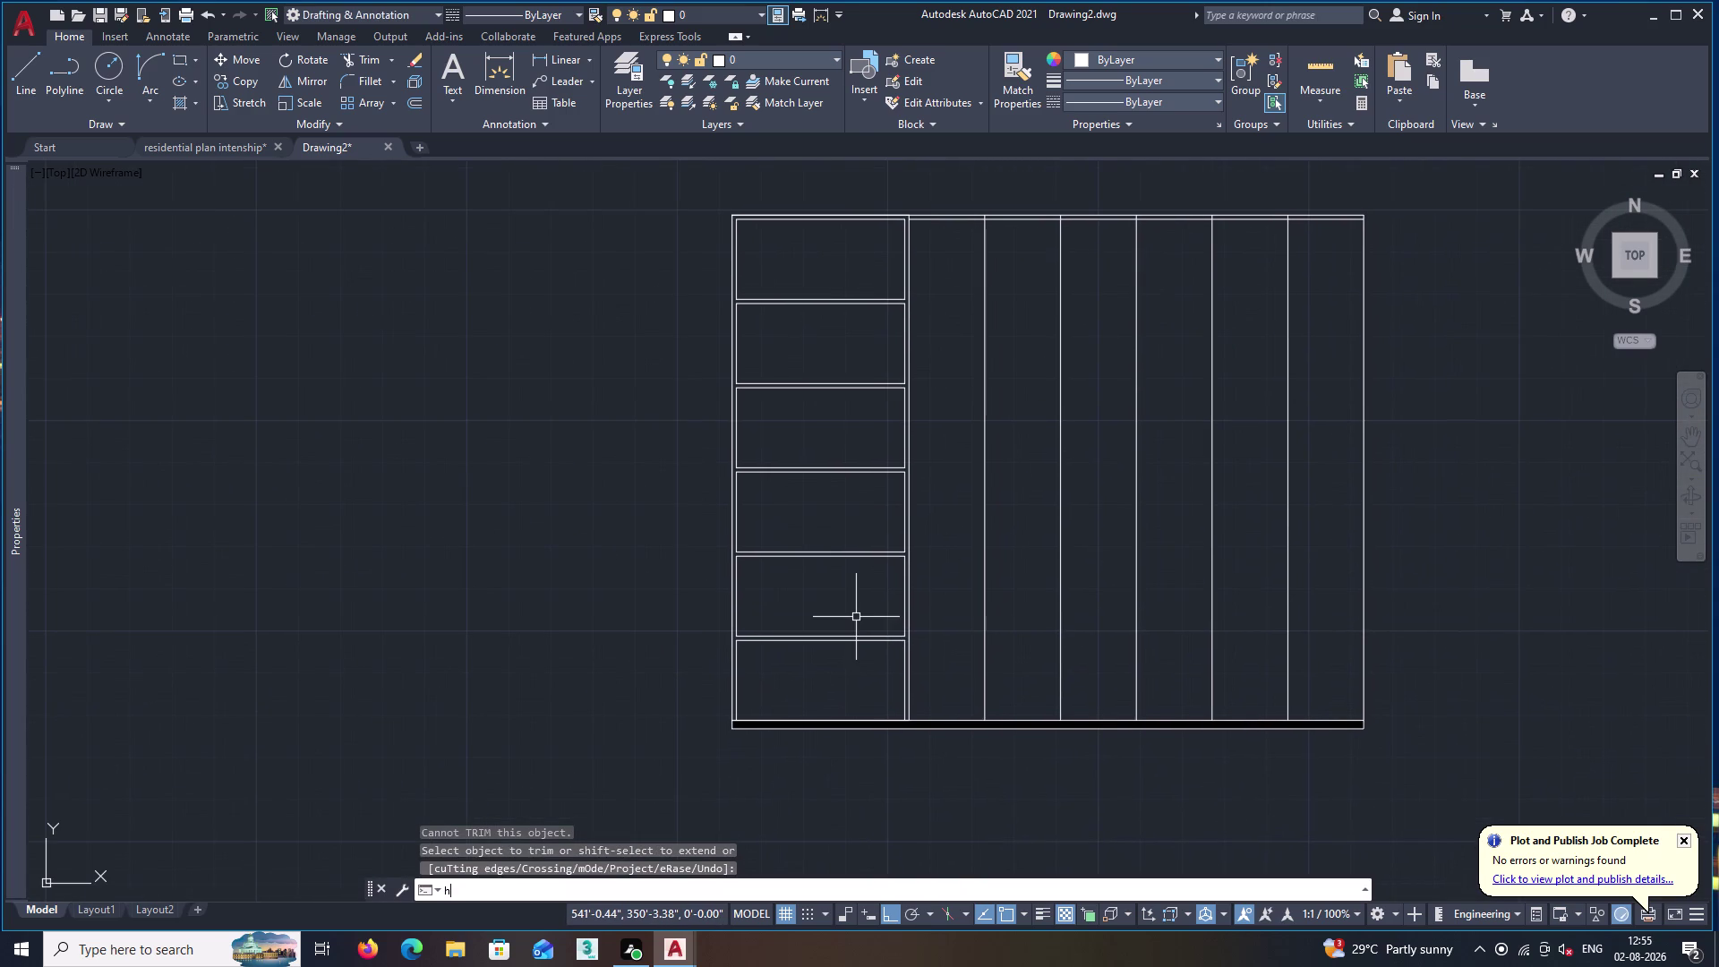
key(space)
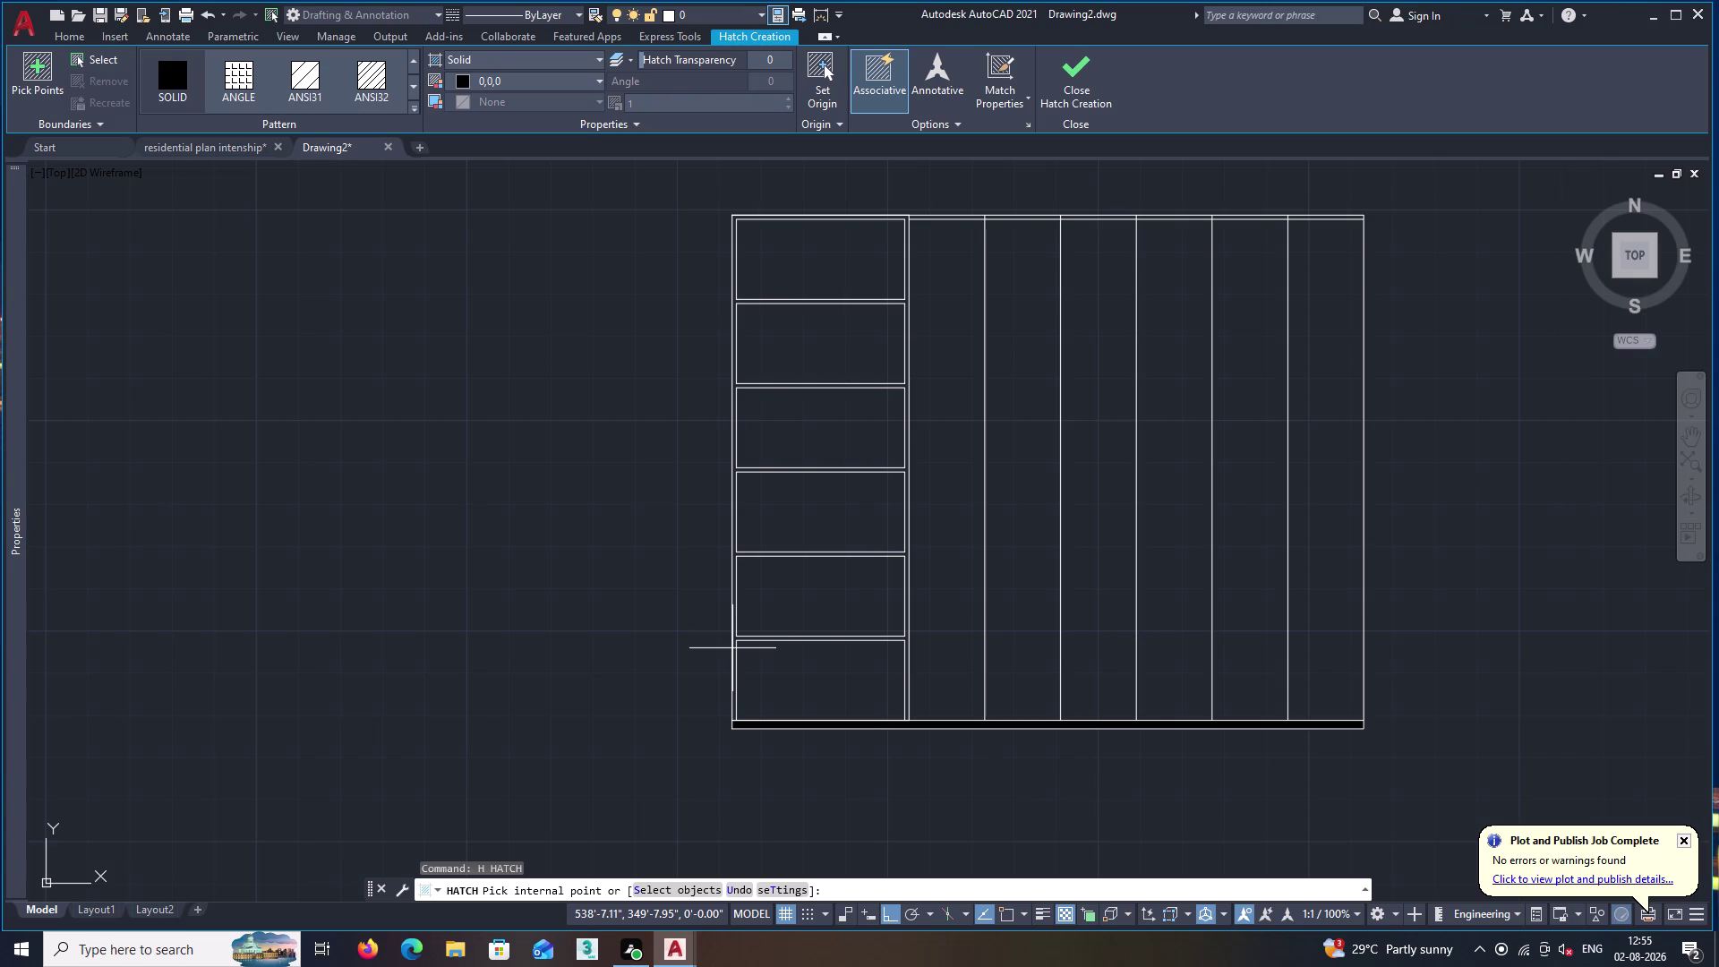
Pick one drawer for a trial solid fill, then close Hatch Creation unapplied.
scroll(up, 3)
middle_drag(840, 566, 820, 723)
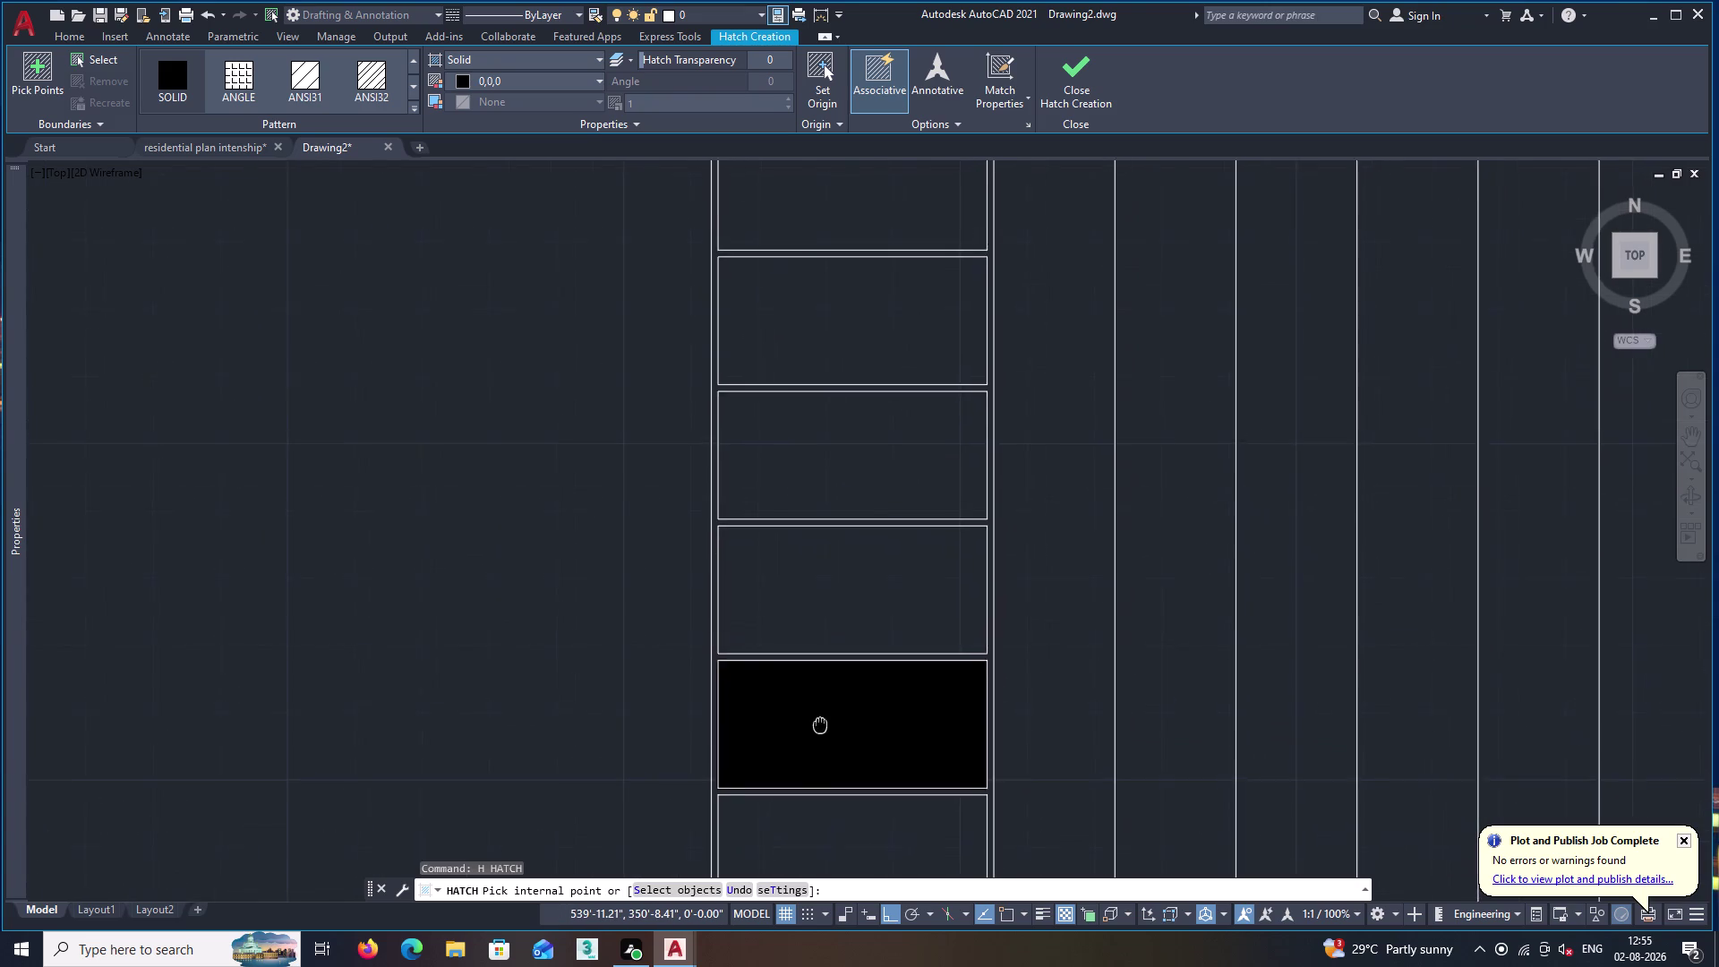
middle_drag(820, 723, 770, 759)
scroll(down, 3)
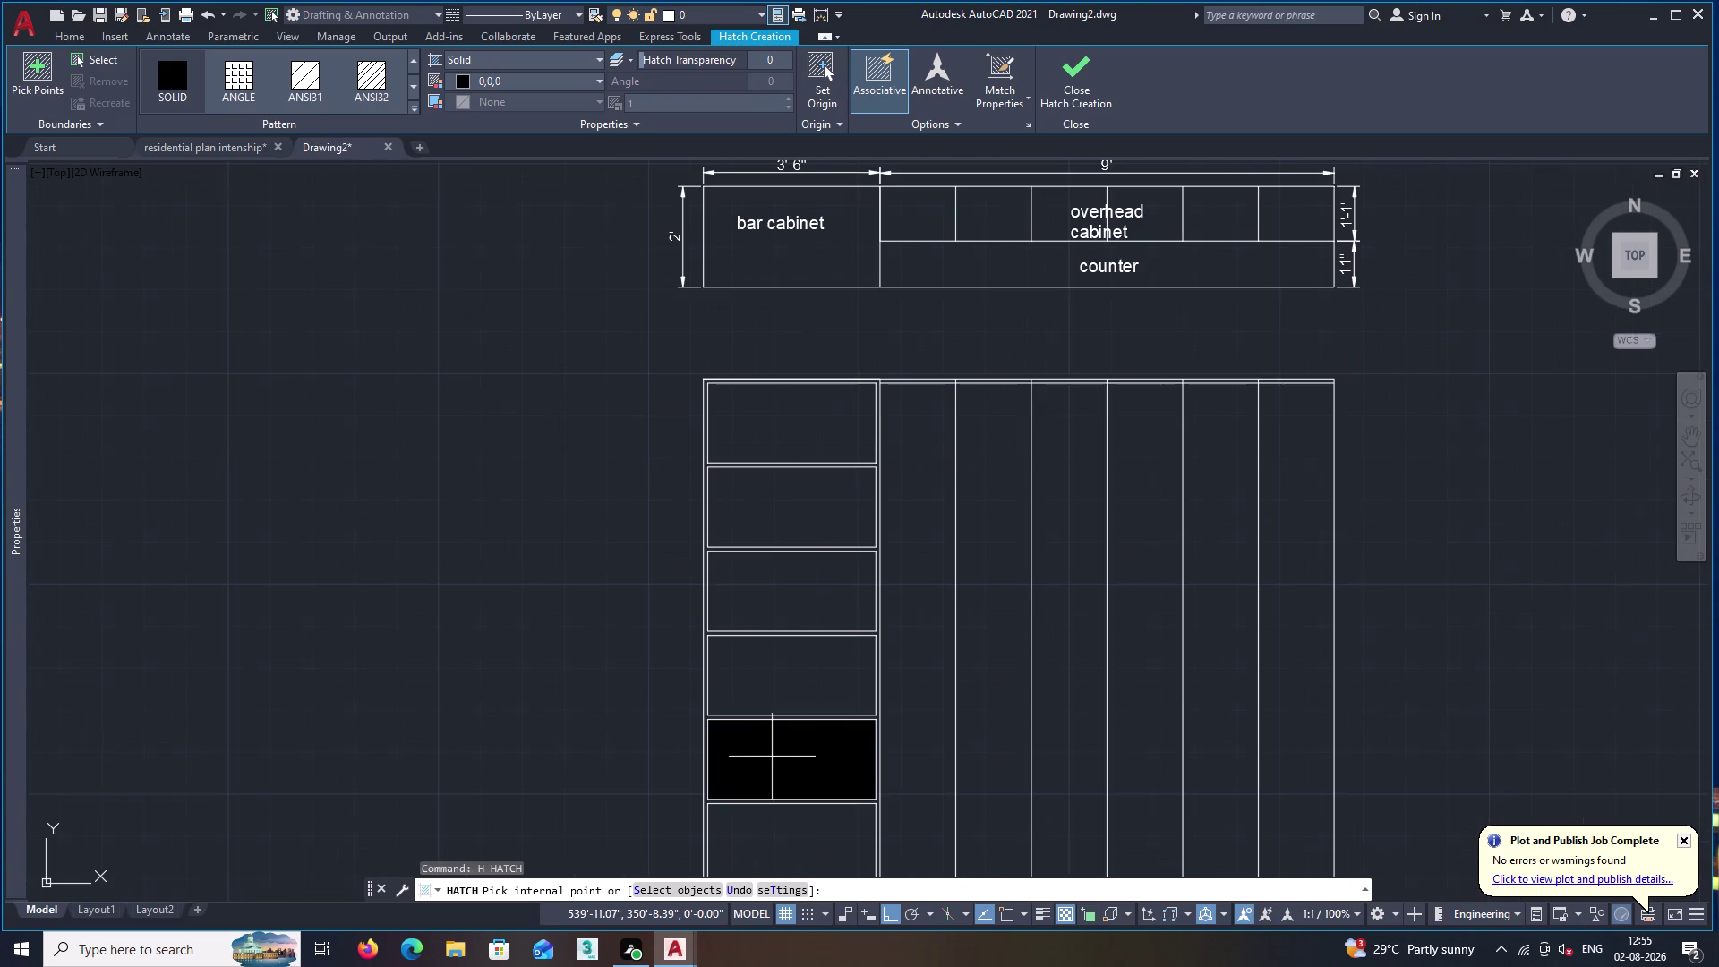
click(877, 466)
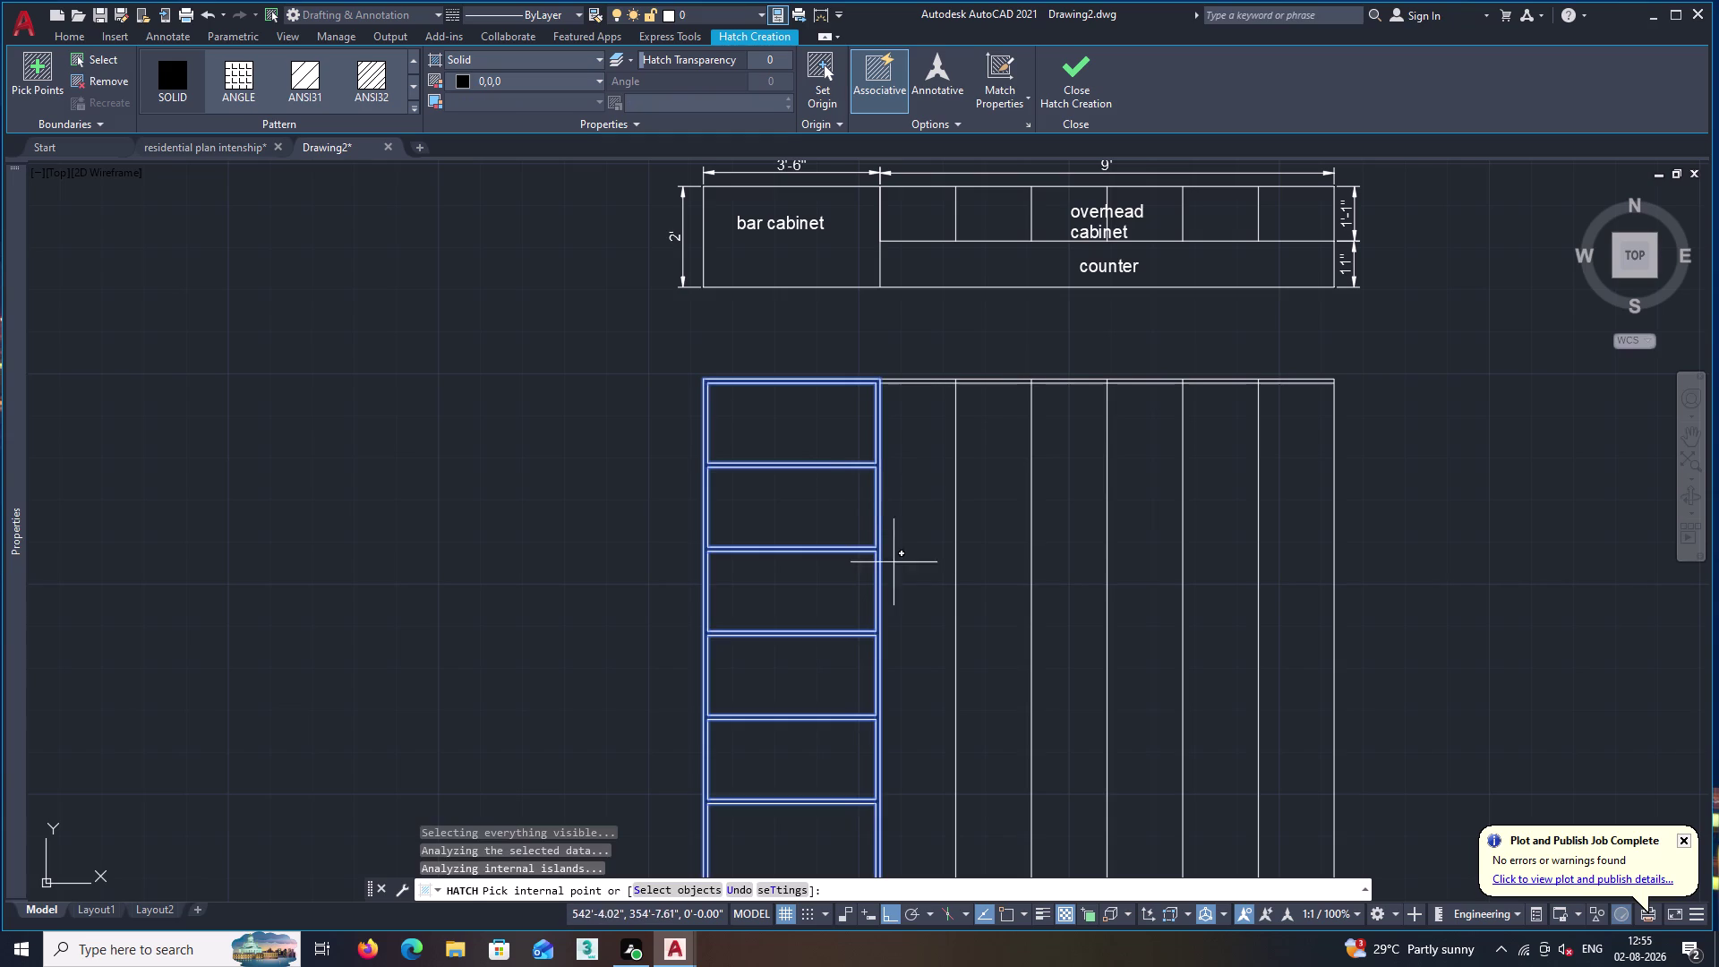
click(1066, 97)
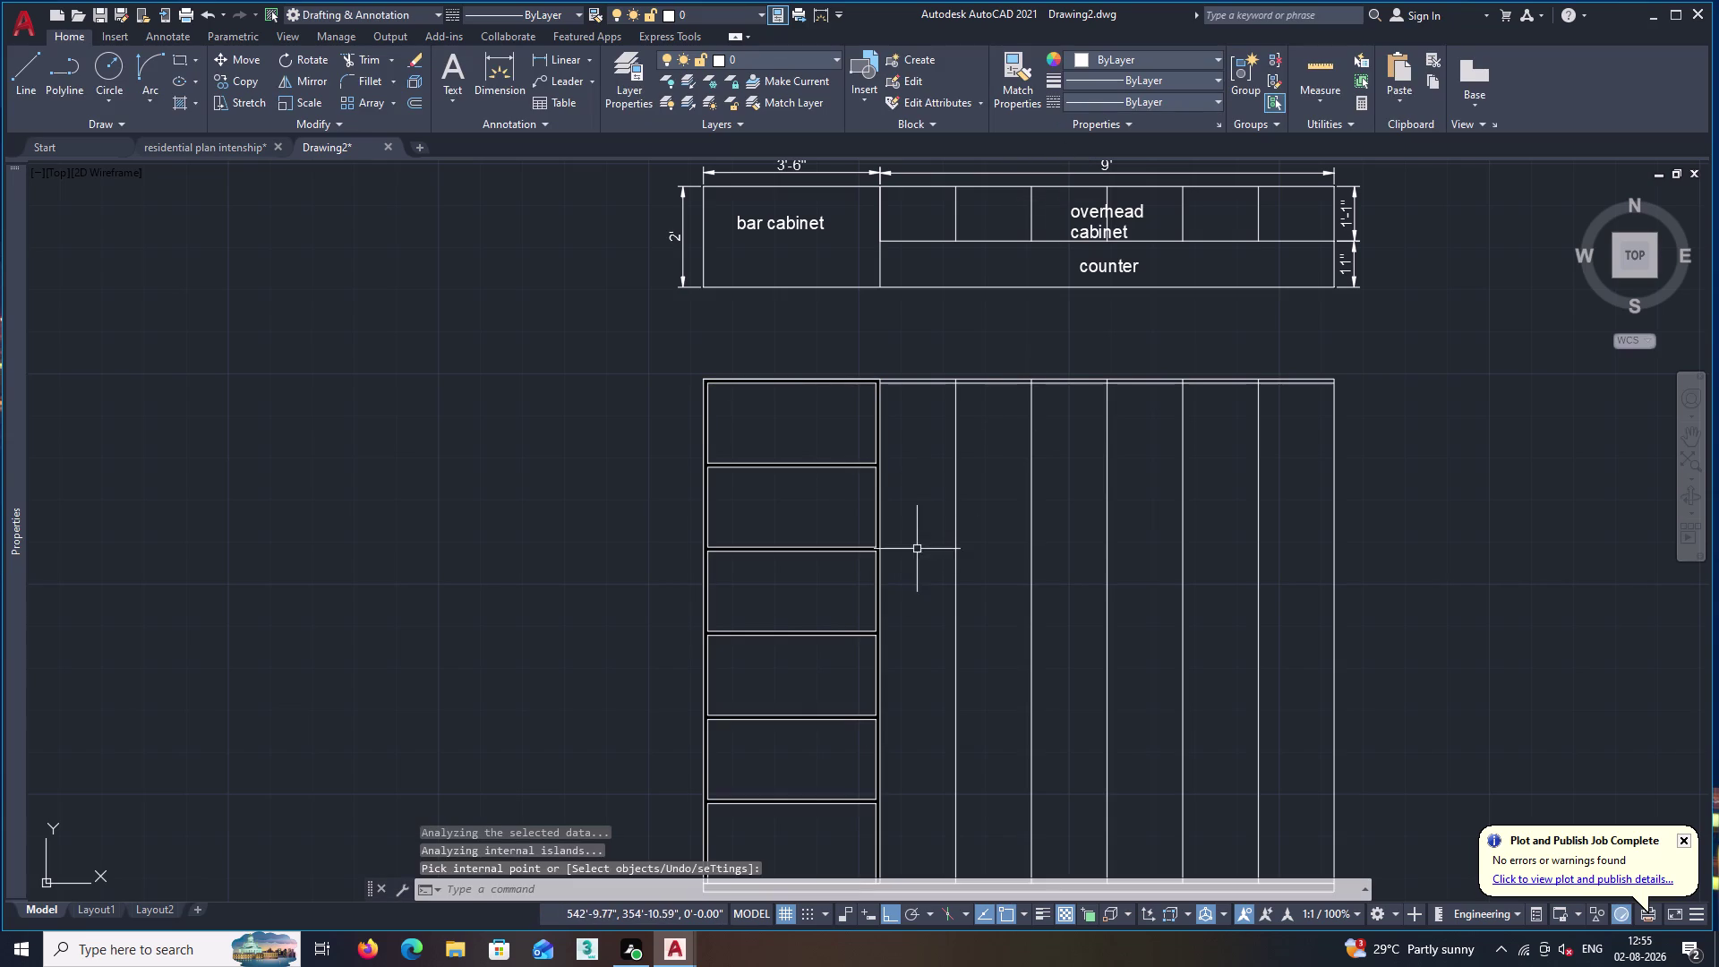
scroll(down, 3)
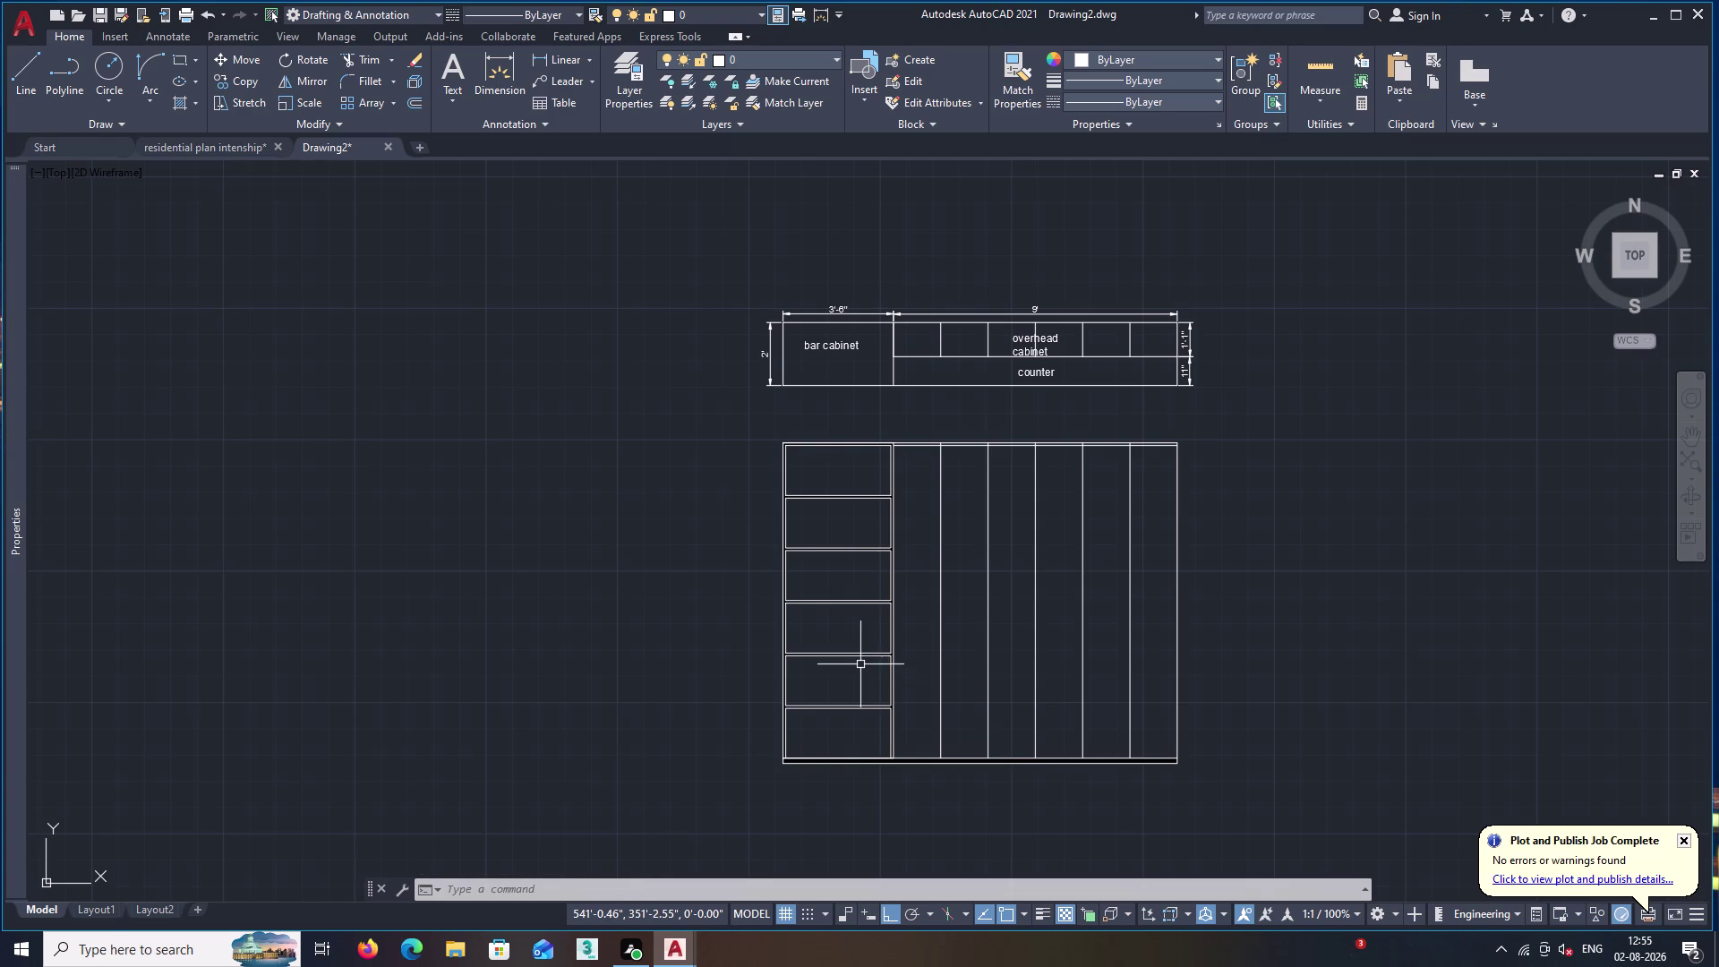
scroll(up, 3)
scroll(up, 3)
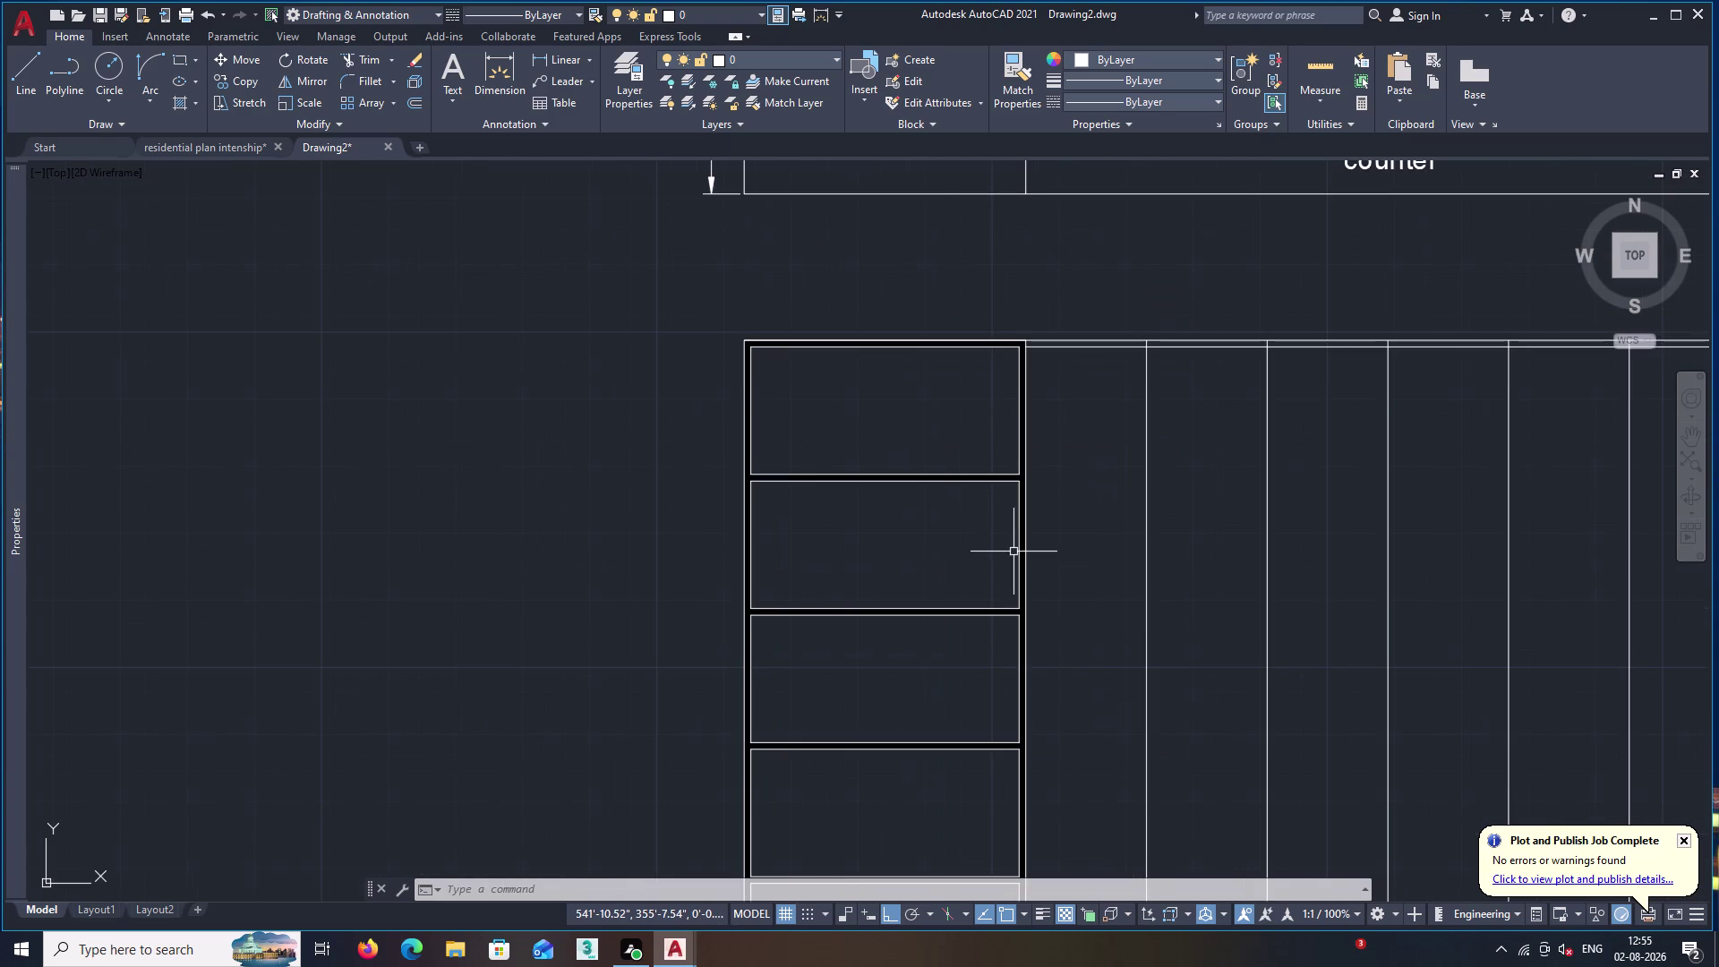
scroll(down, 3)
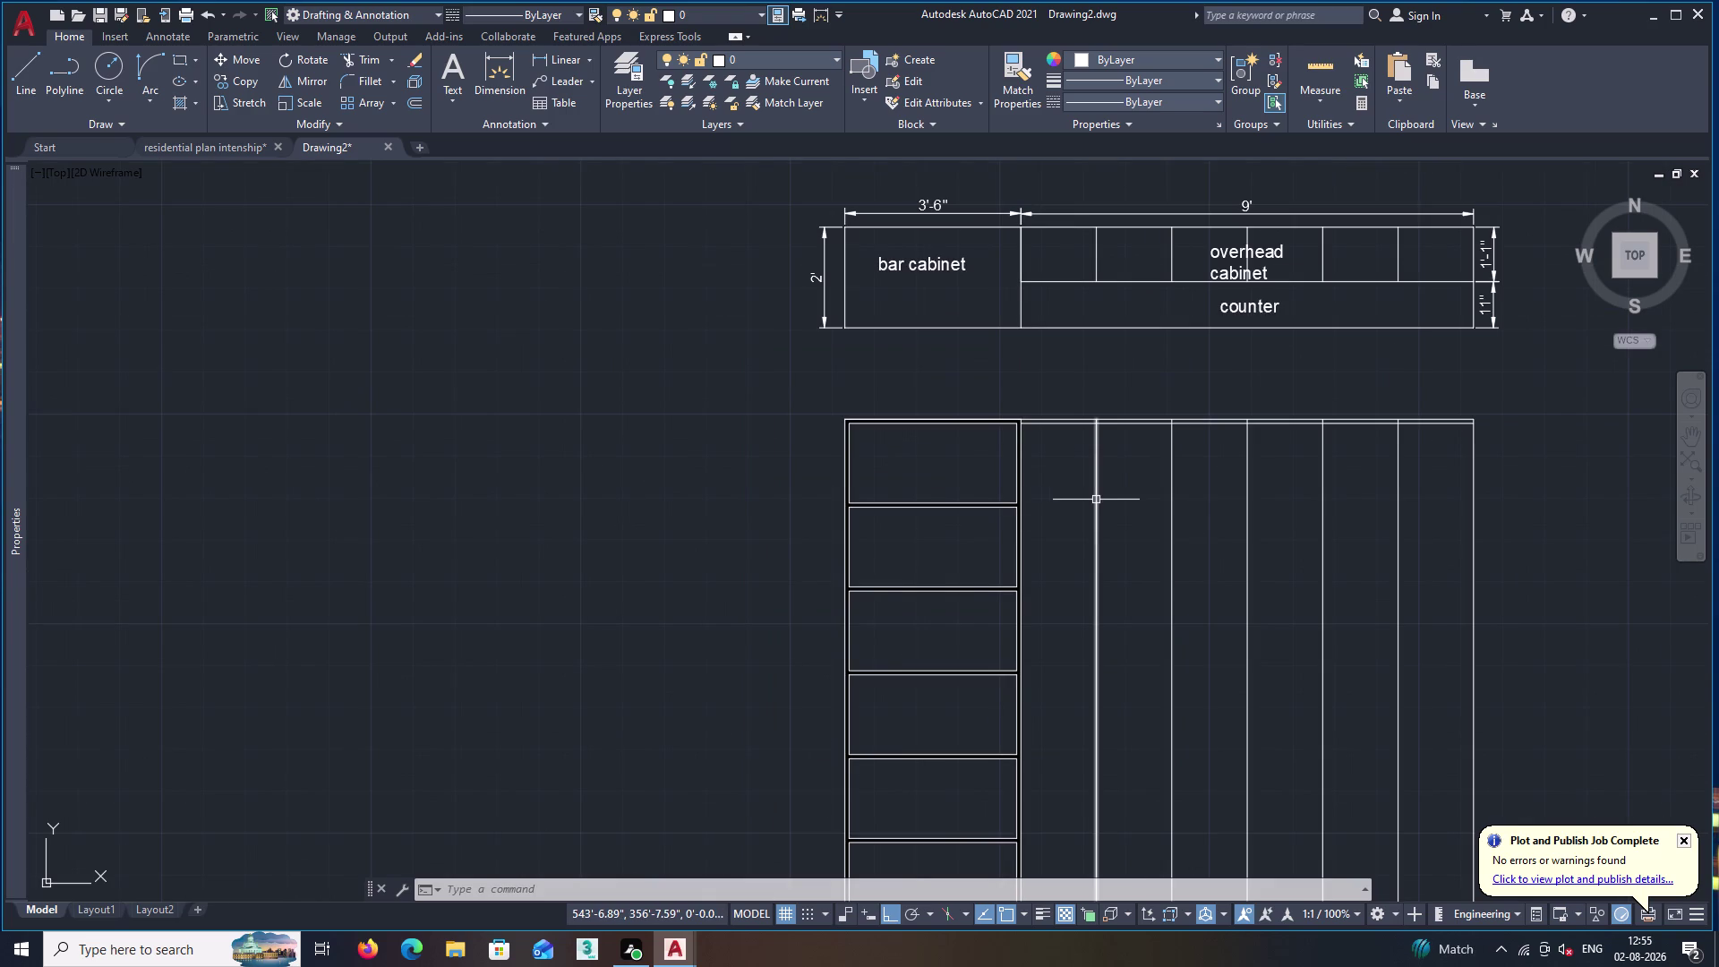
middle_drag(1211, 498, 891, 556)
middle_drag(1200, 598, 1104, 552)
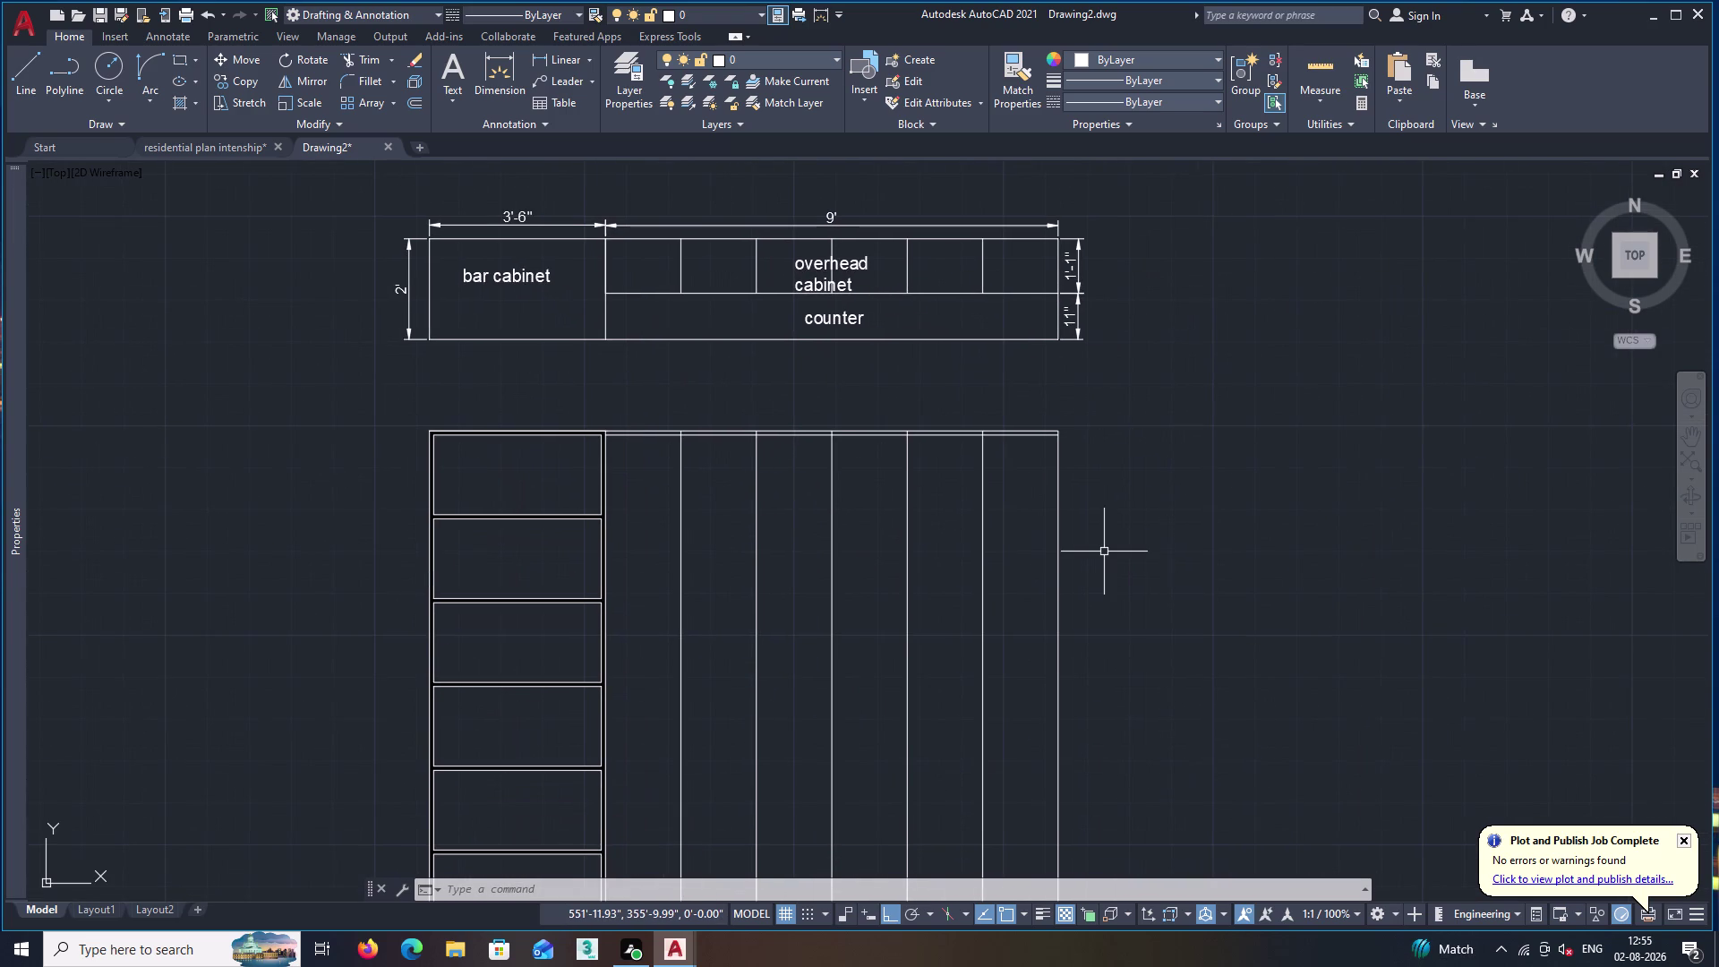
key(o)
key(Return)
key(2)
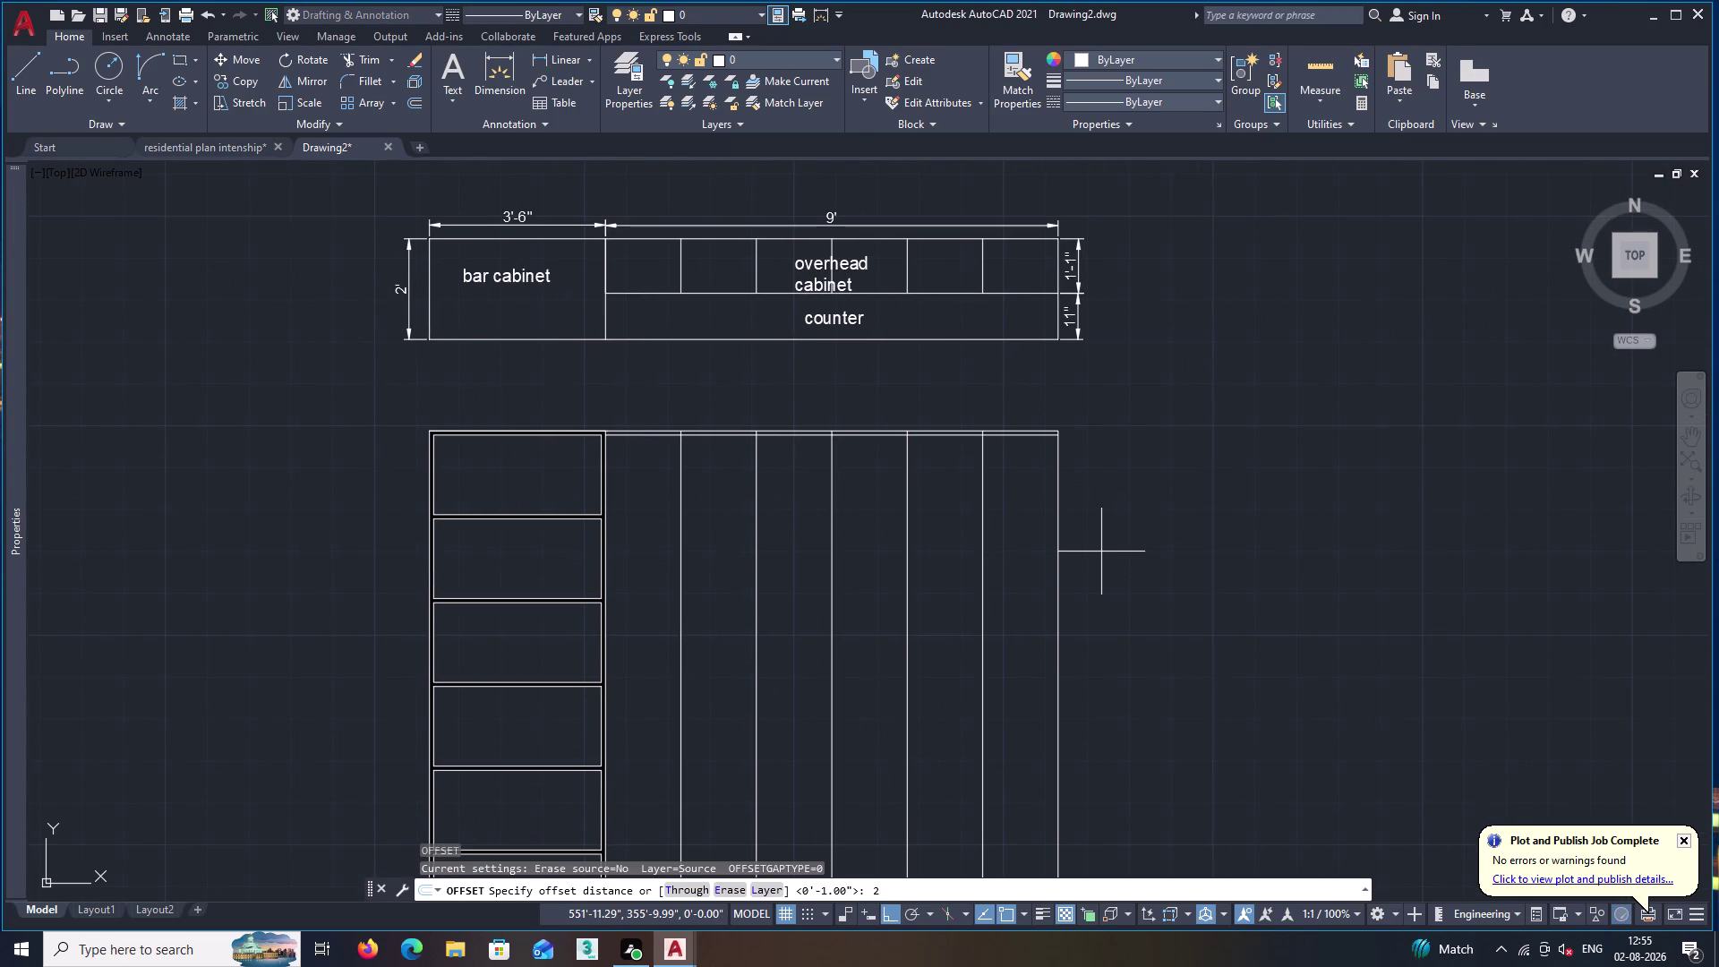
key(apostrophe)
key(Return)
click(1017, 436)
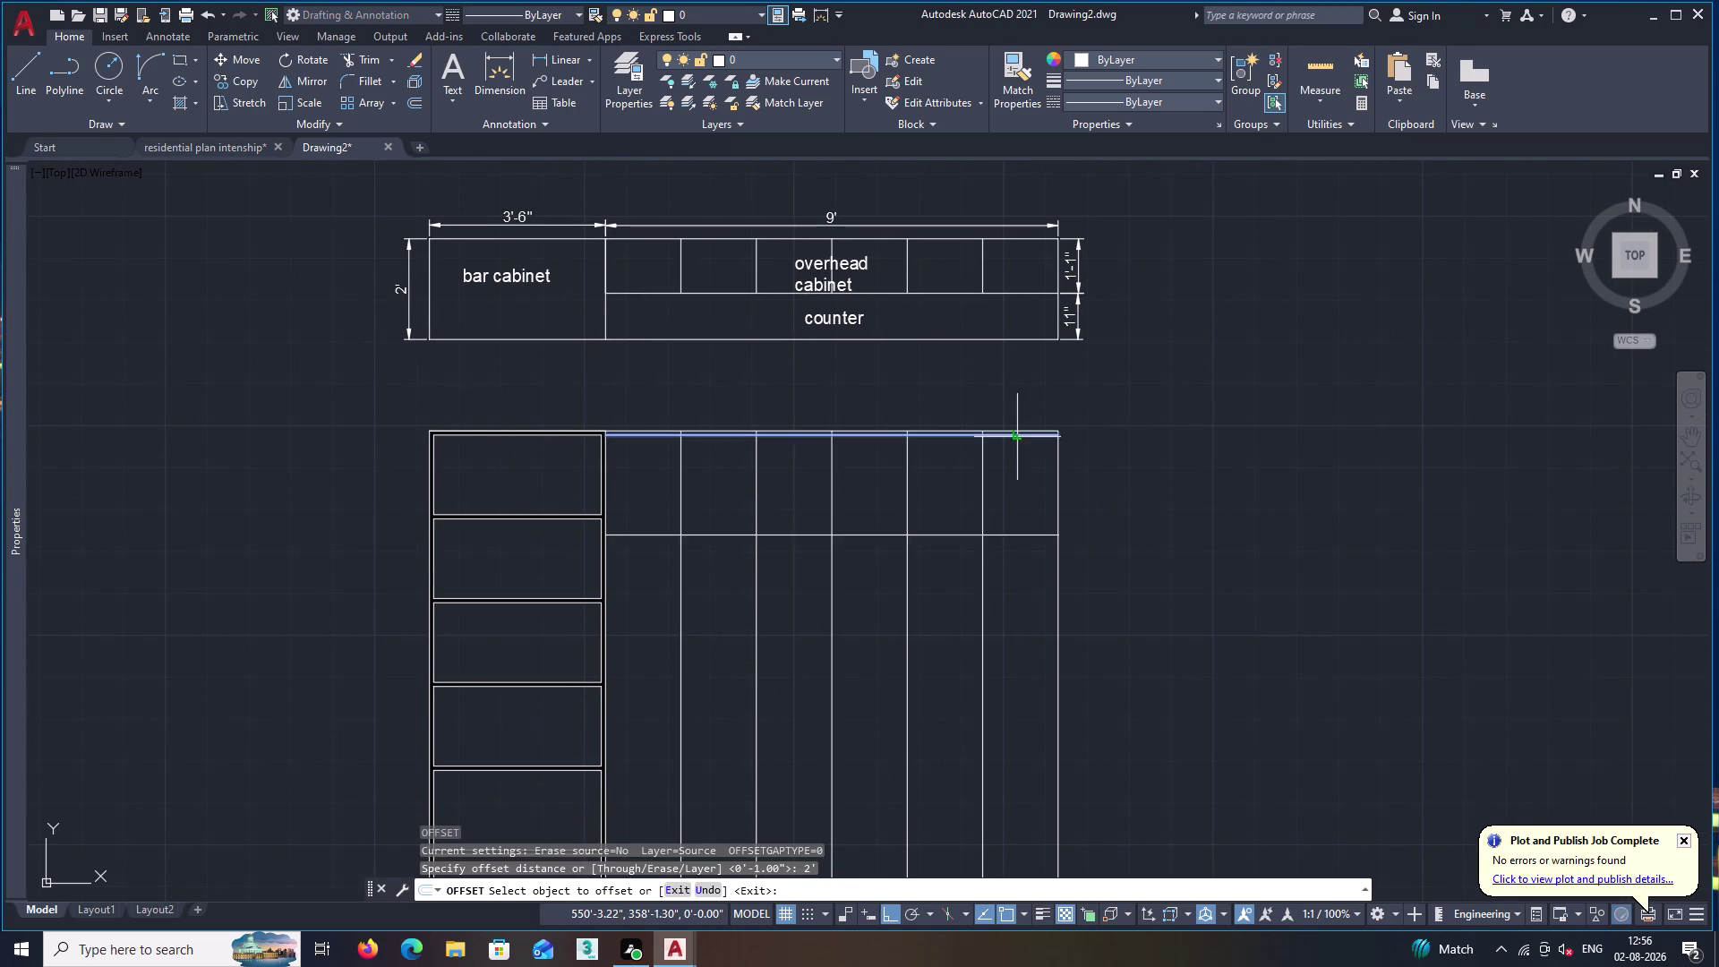
click(1018, 570)
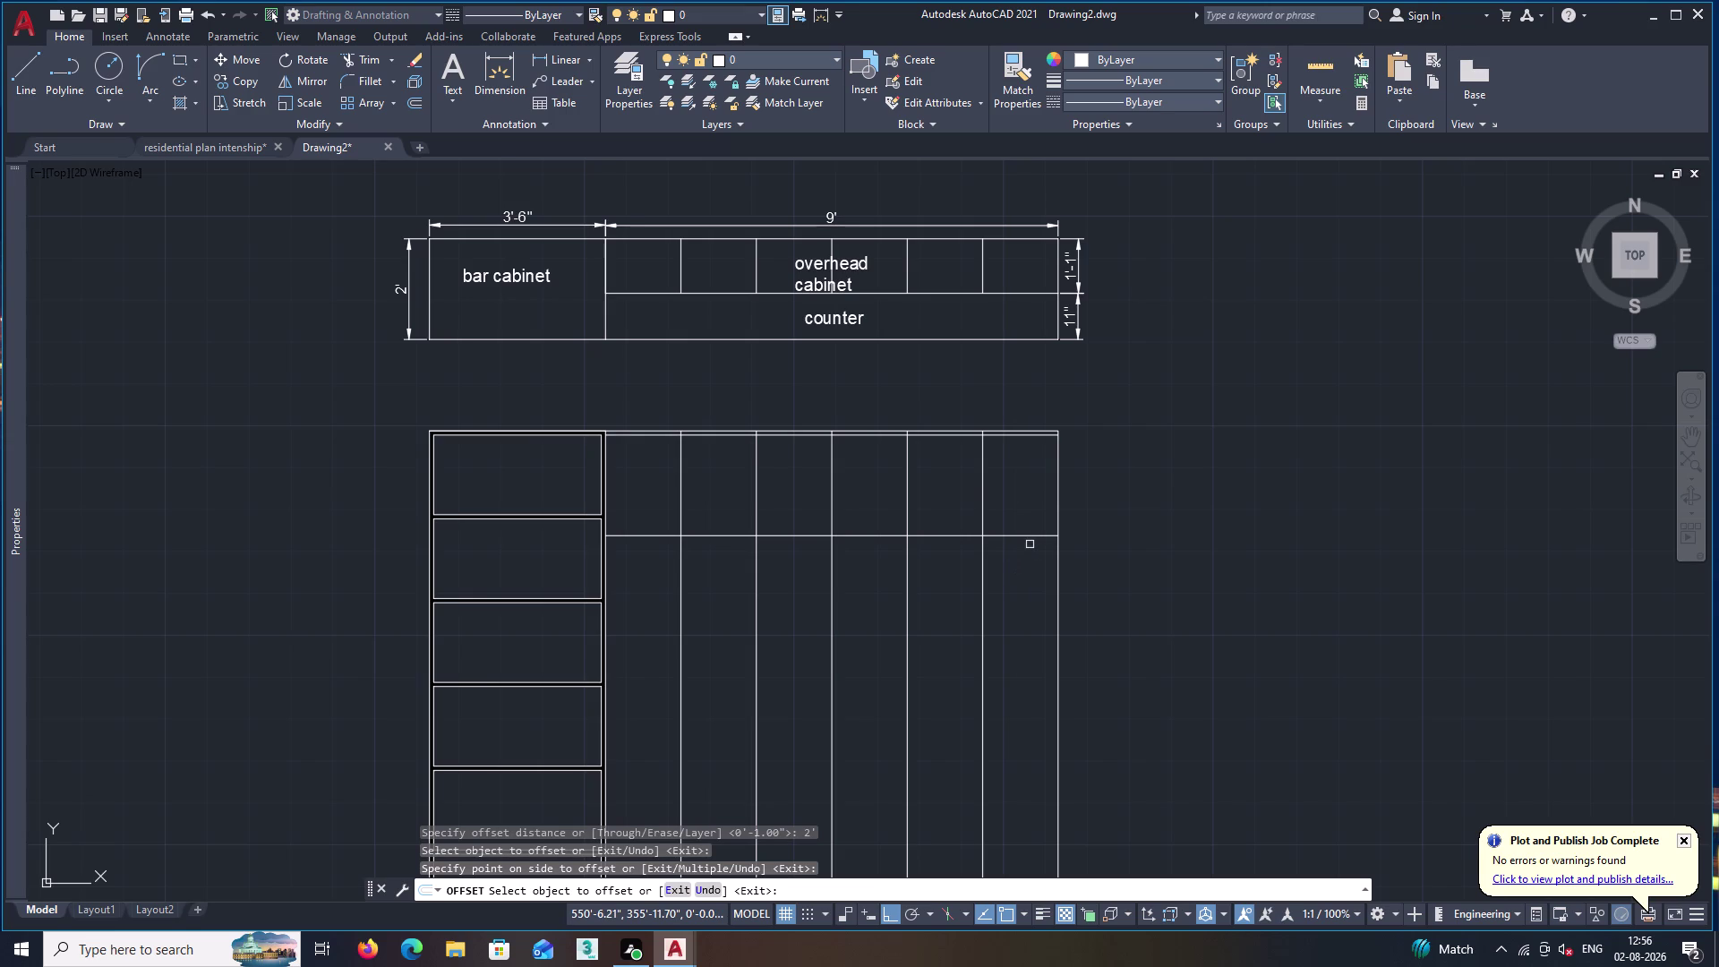
key(Escape)
click(1022, 532)
key(Delete)
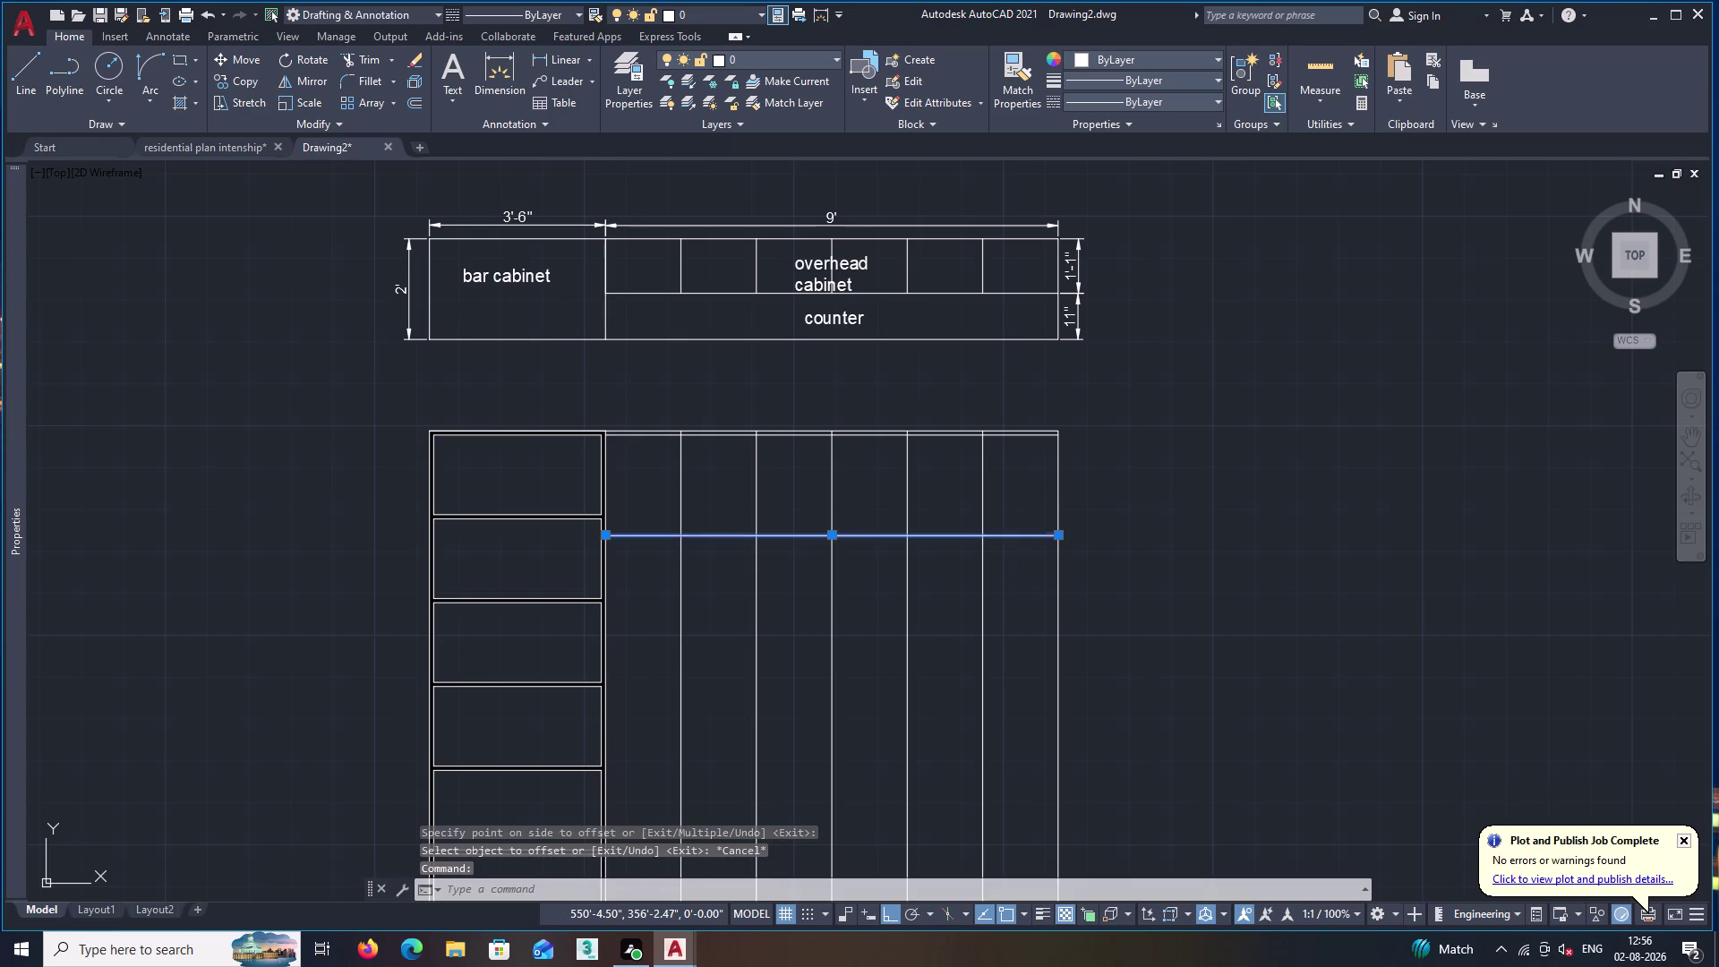
scroll(down, 3)
middle_drag(1051, 688, 1044, 562)
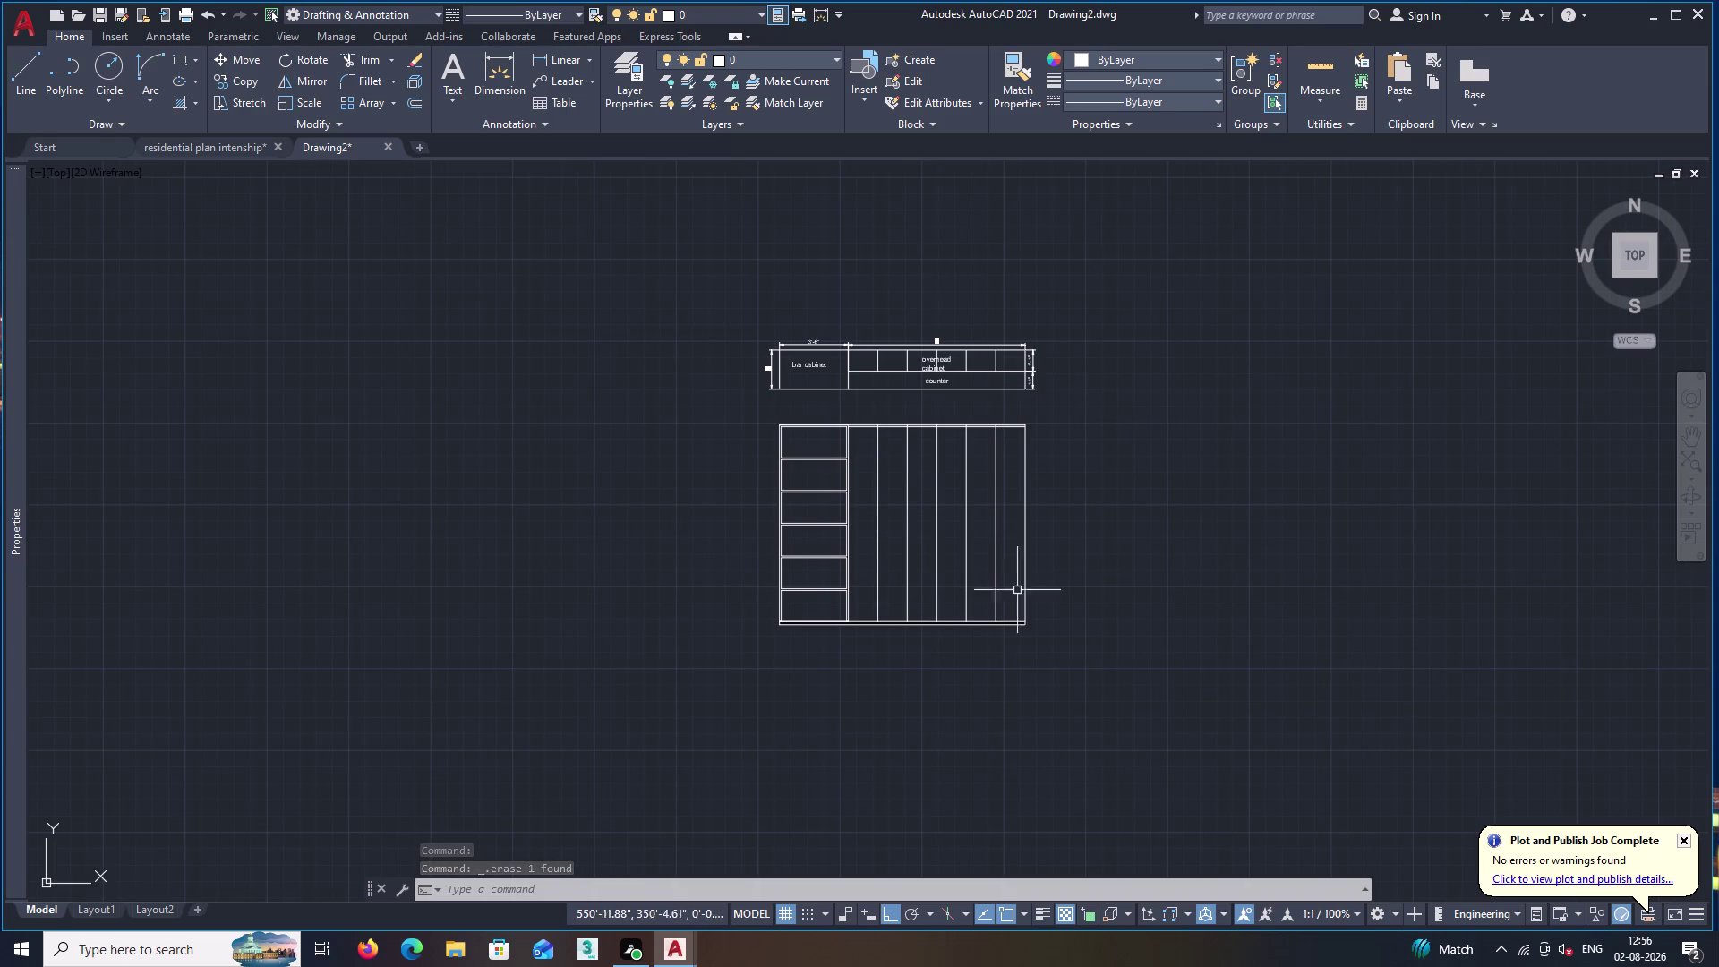
Offset the elevation's bottom line 2' upward, then undo that misplaced copy.
key(o)
key(Return)
key(2)
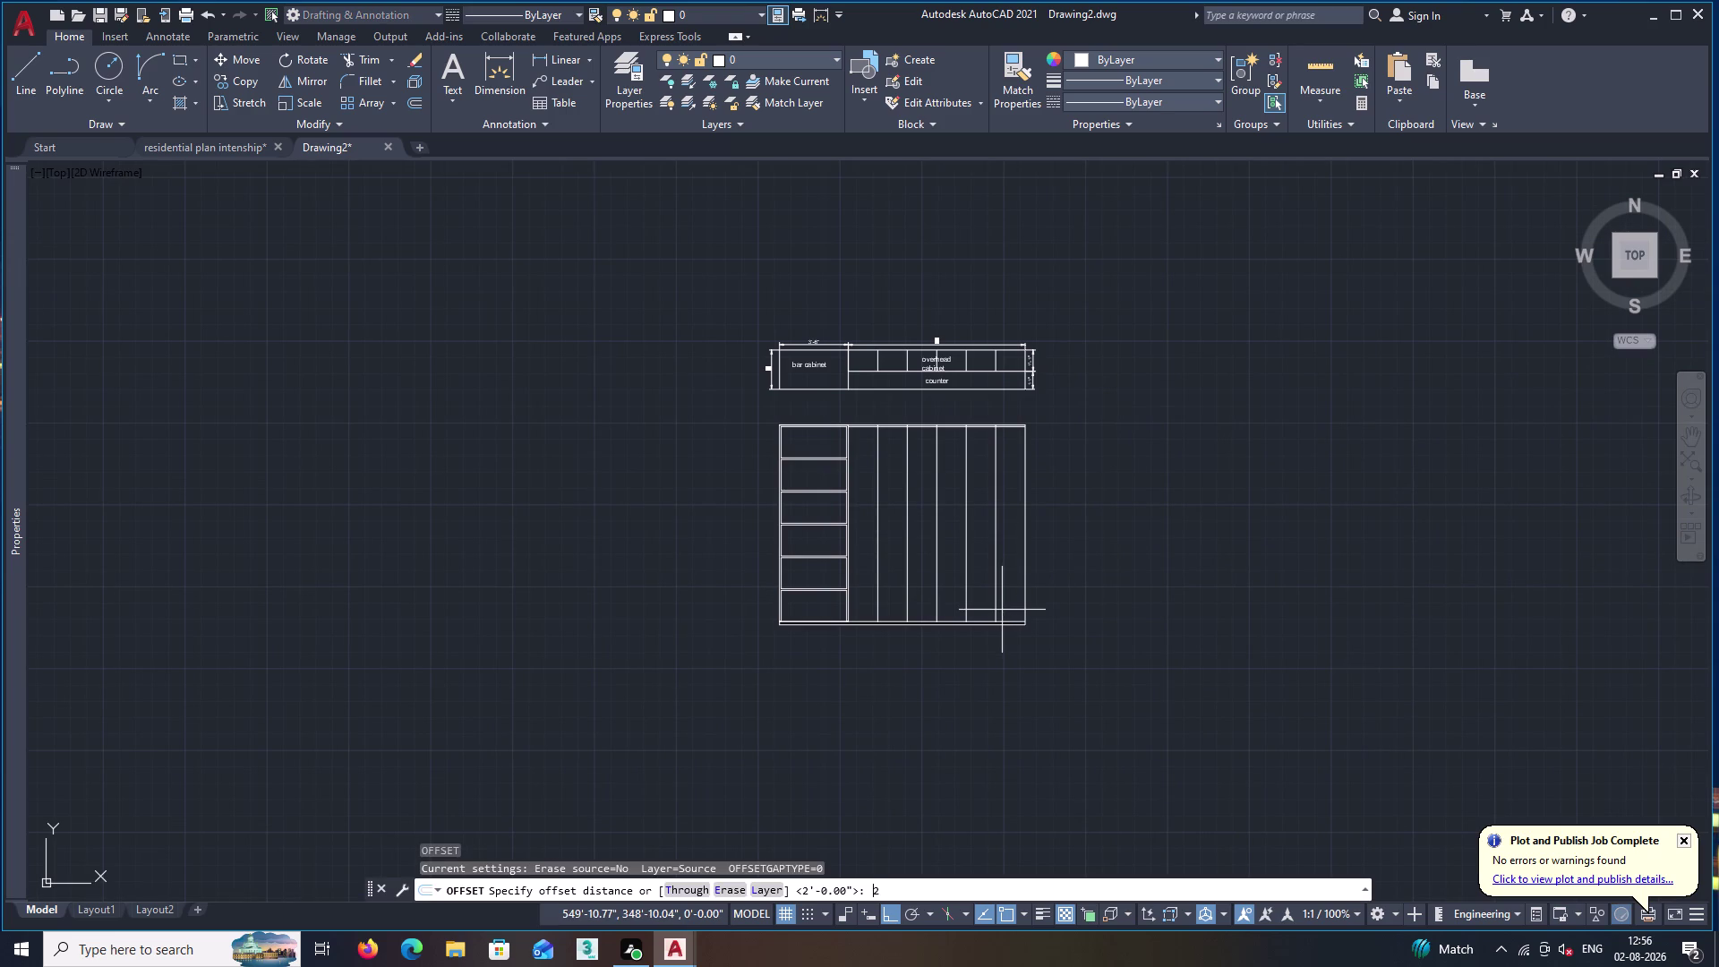
key(apostrophe)
key(Return)
scroll(up, 3)
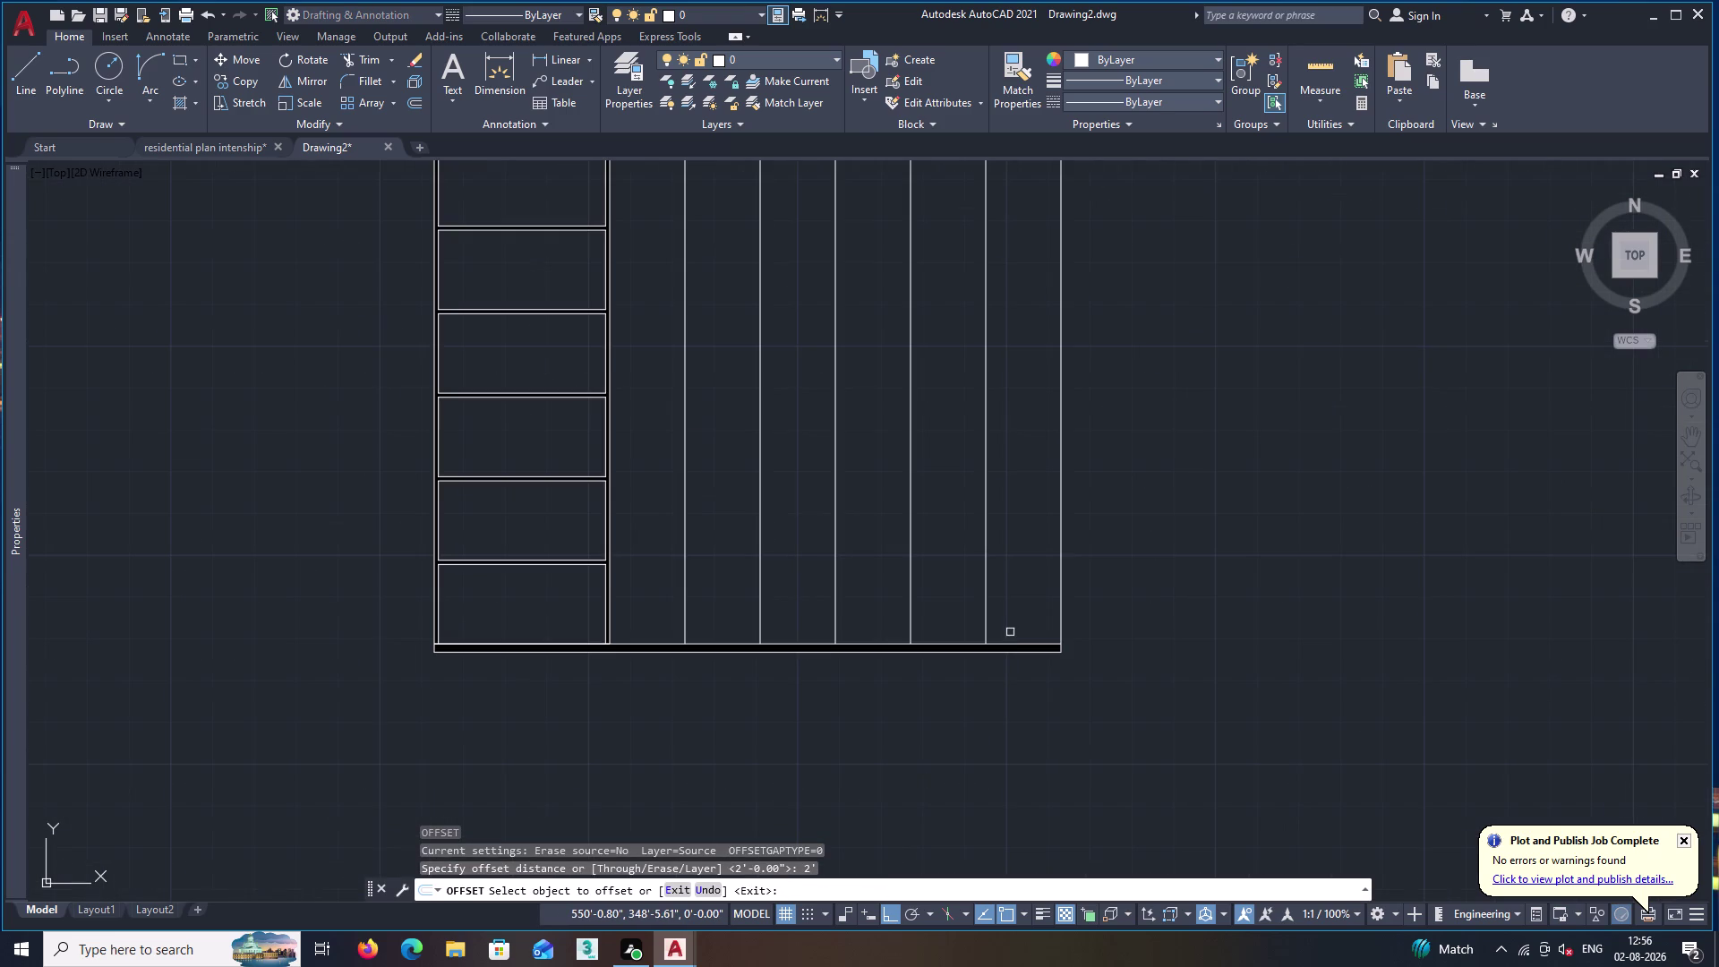
click(1012, 641)
click(1029, 499)
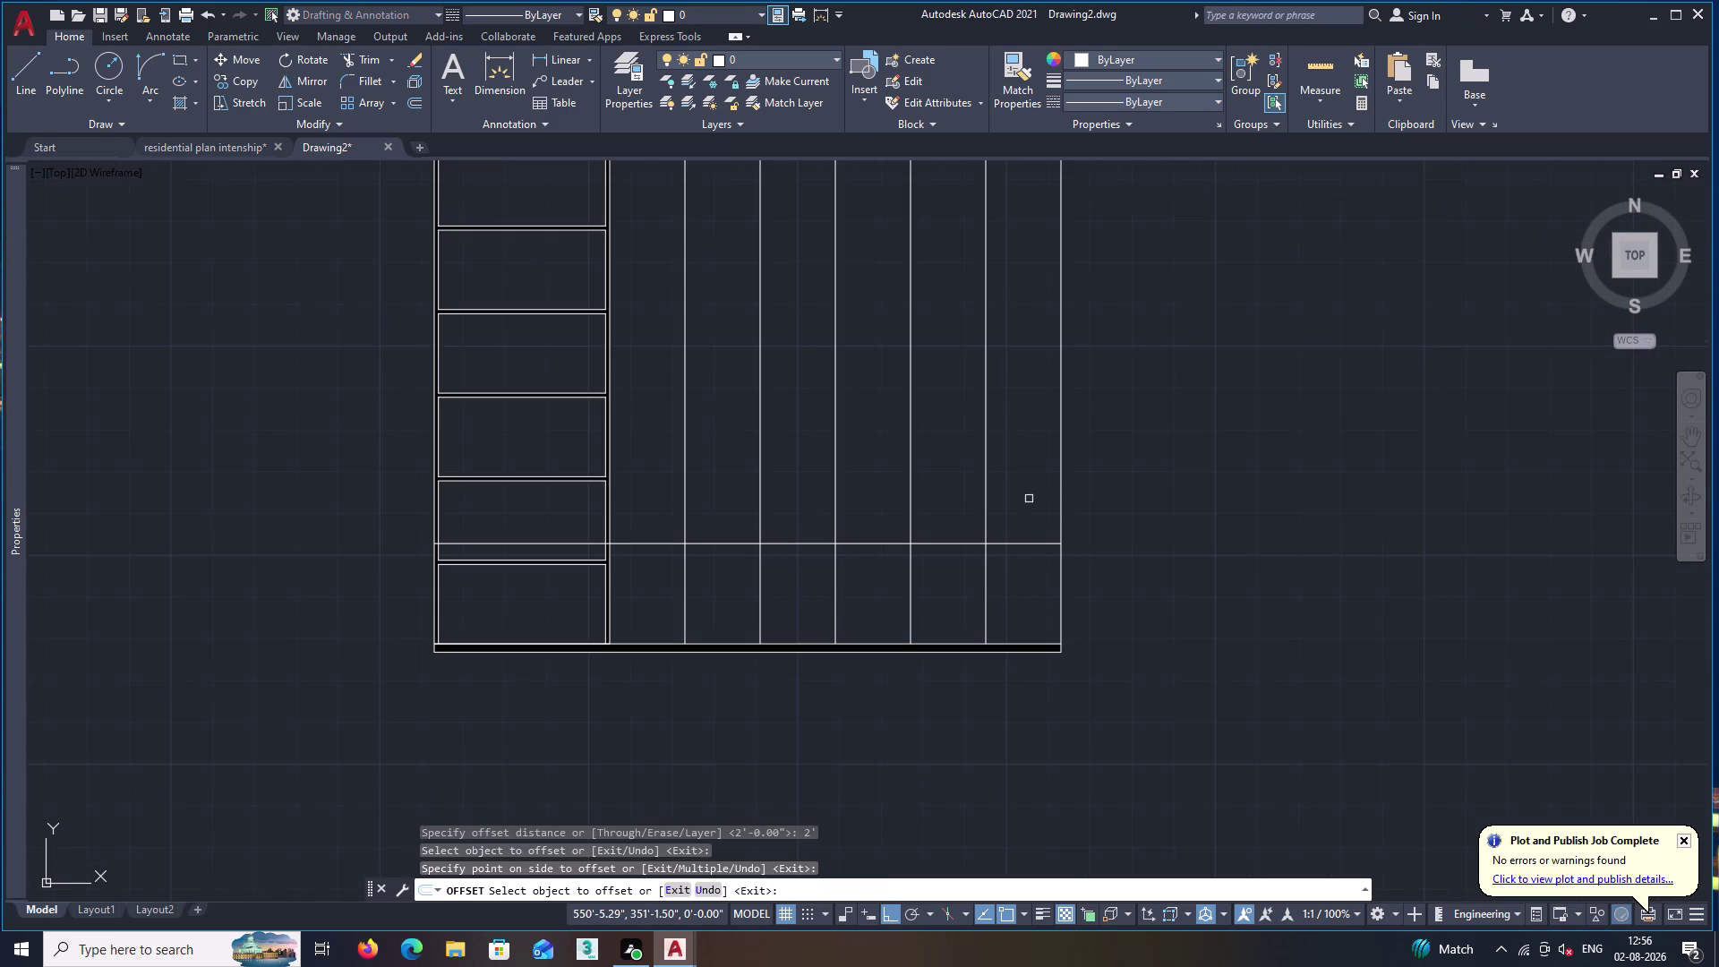
key(space)
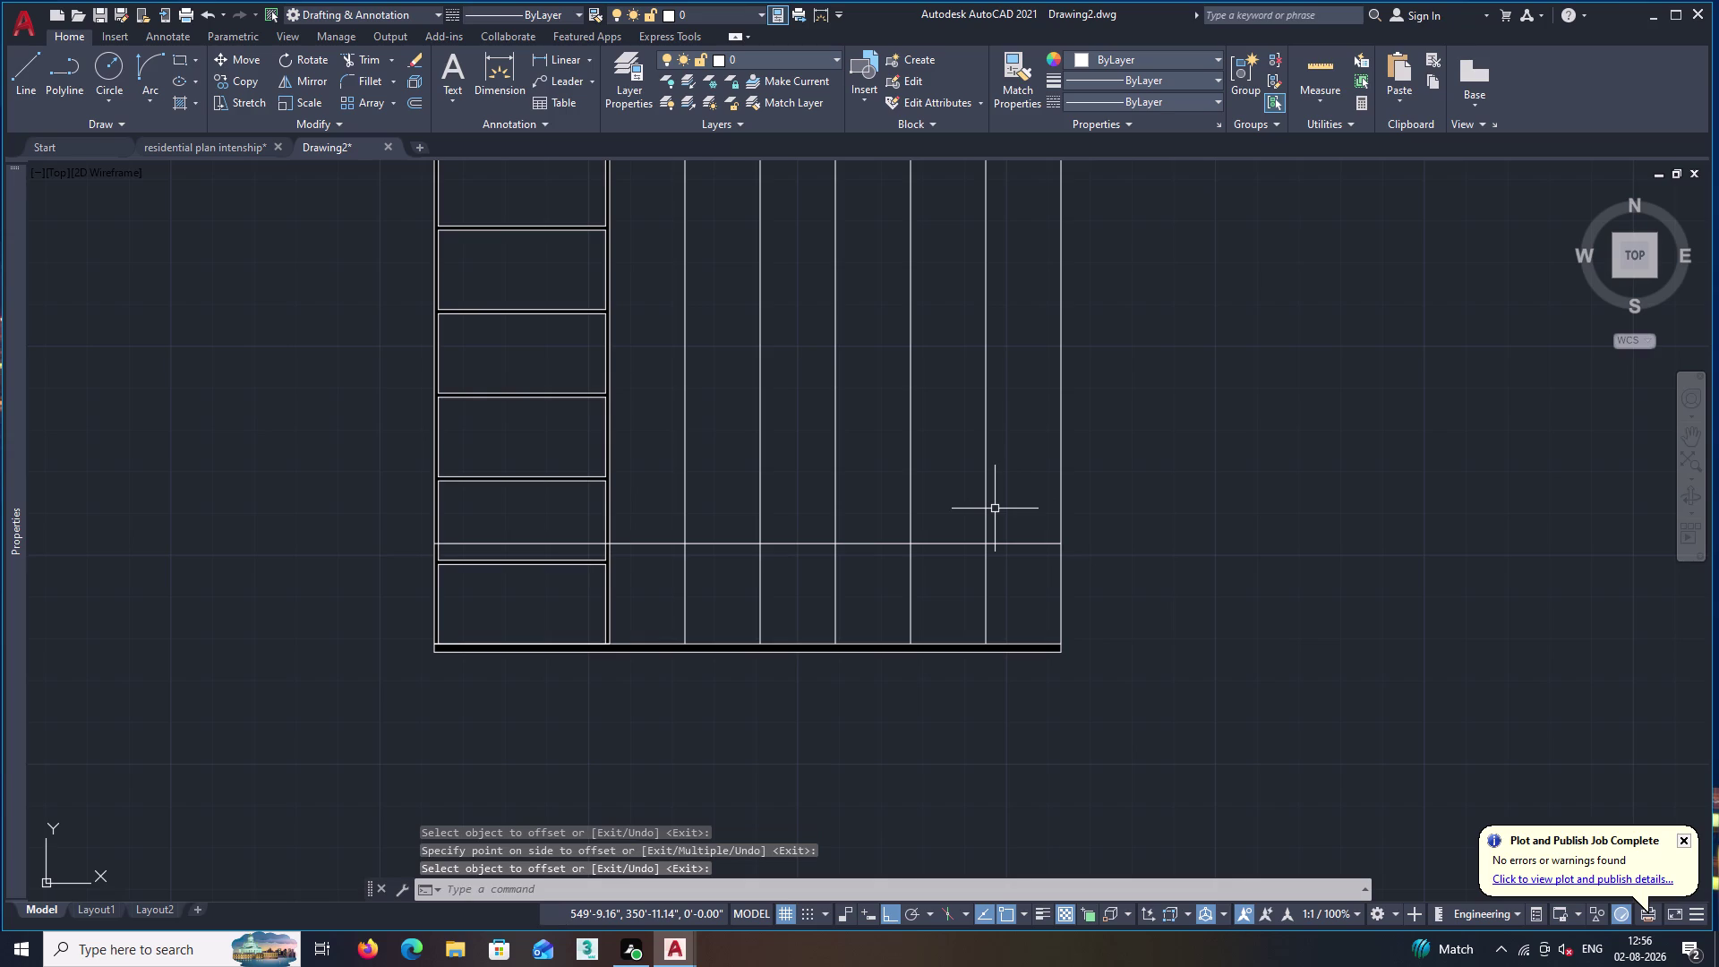
key(Escape)
key(ctrl+z)
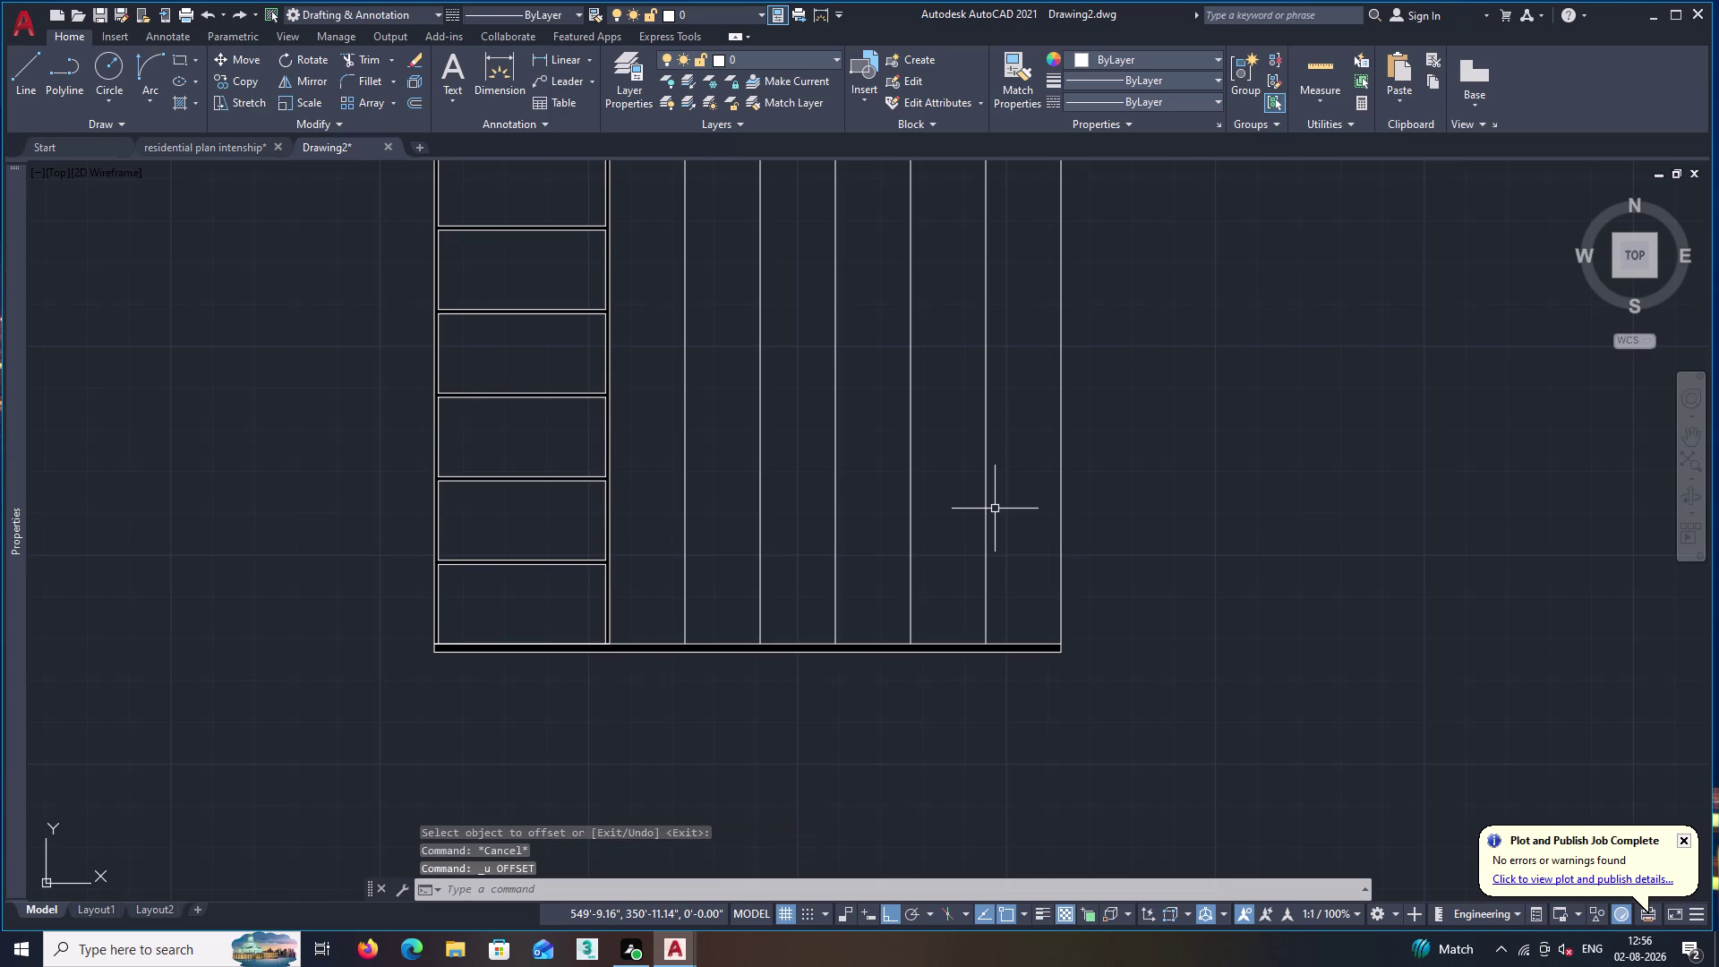
Offset the bottom line 3' upward across the cabinet's full width.
key(o)
key(Return)
text(3)
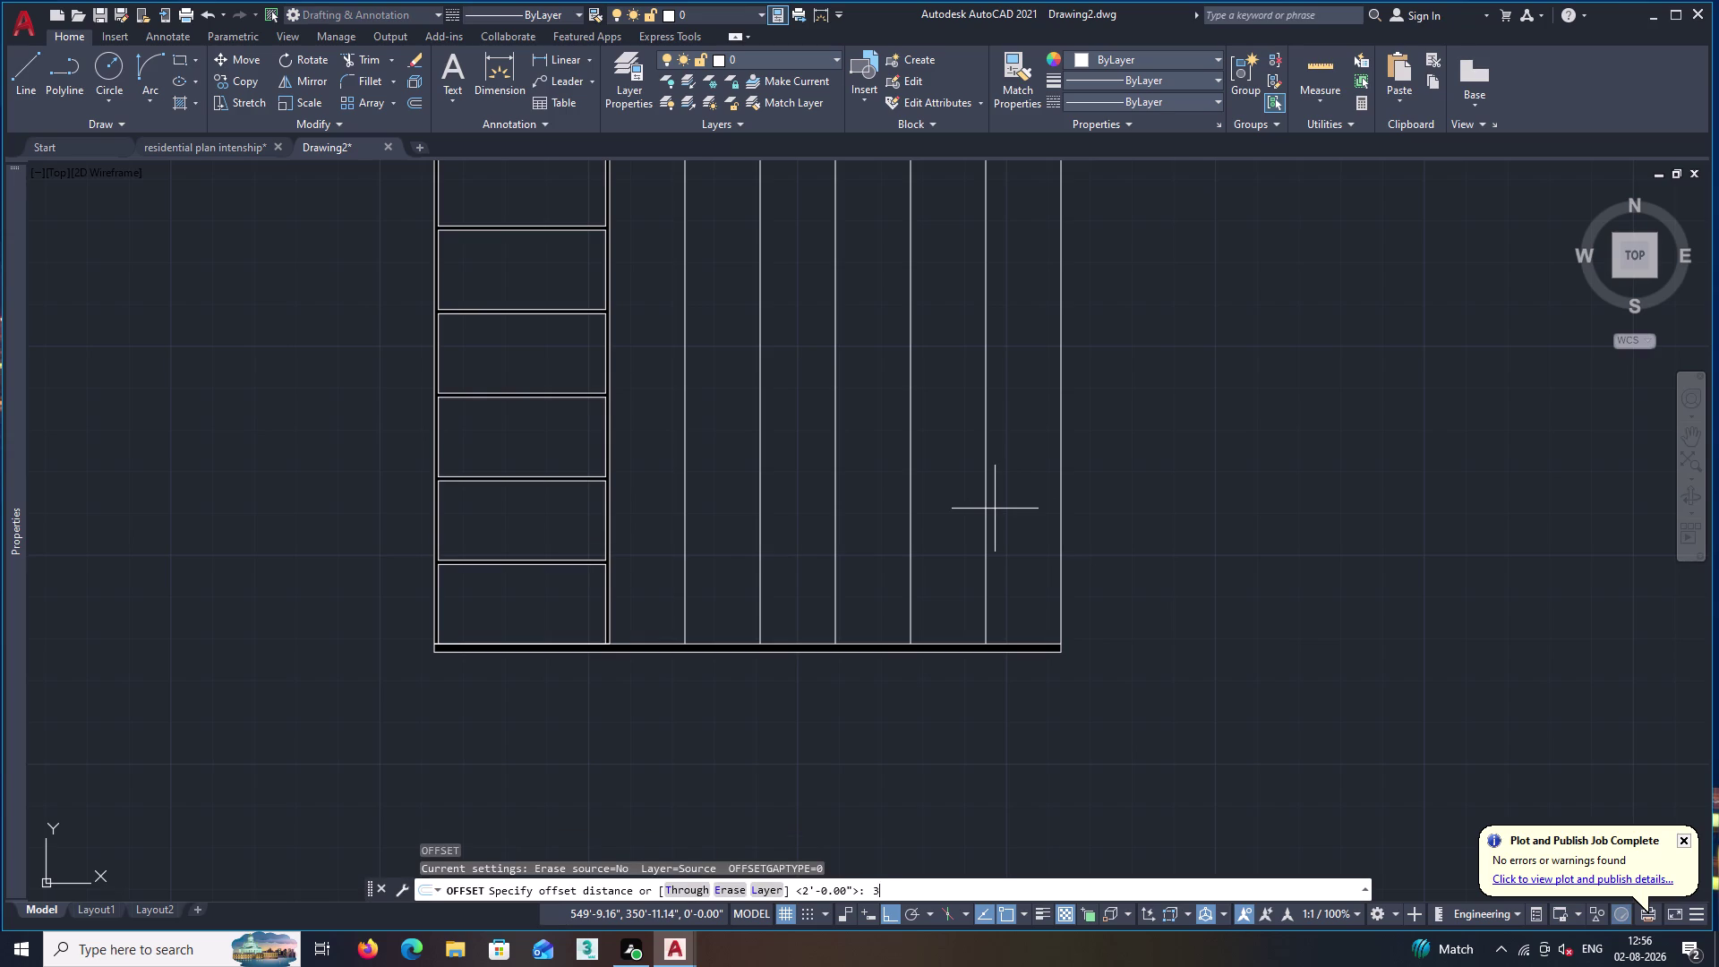
text(')
key(Return)
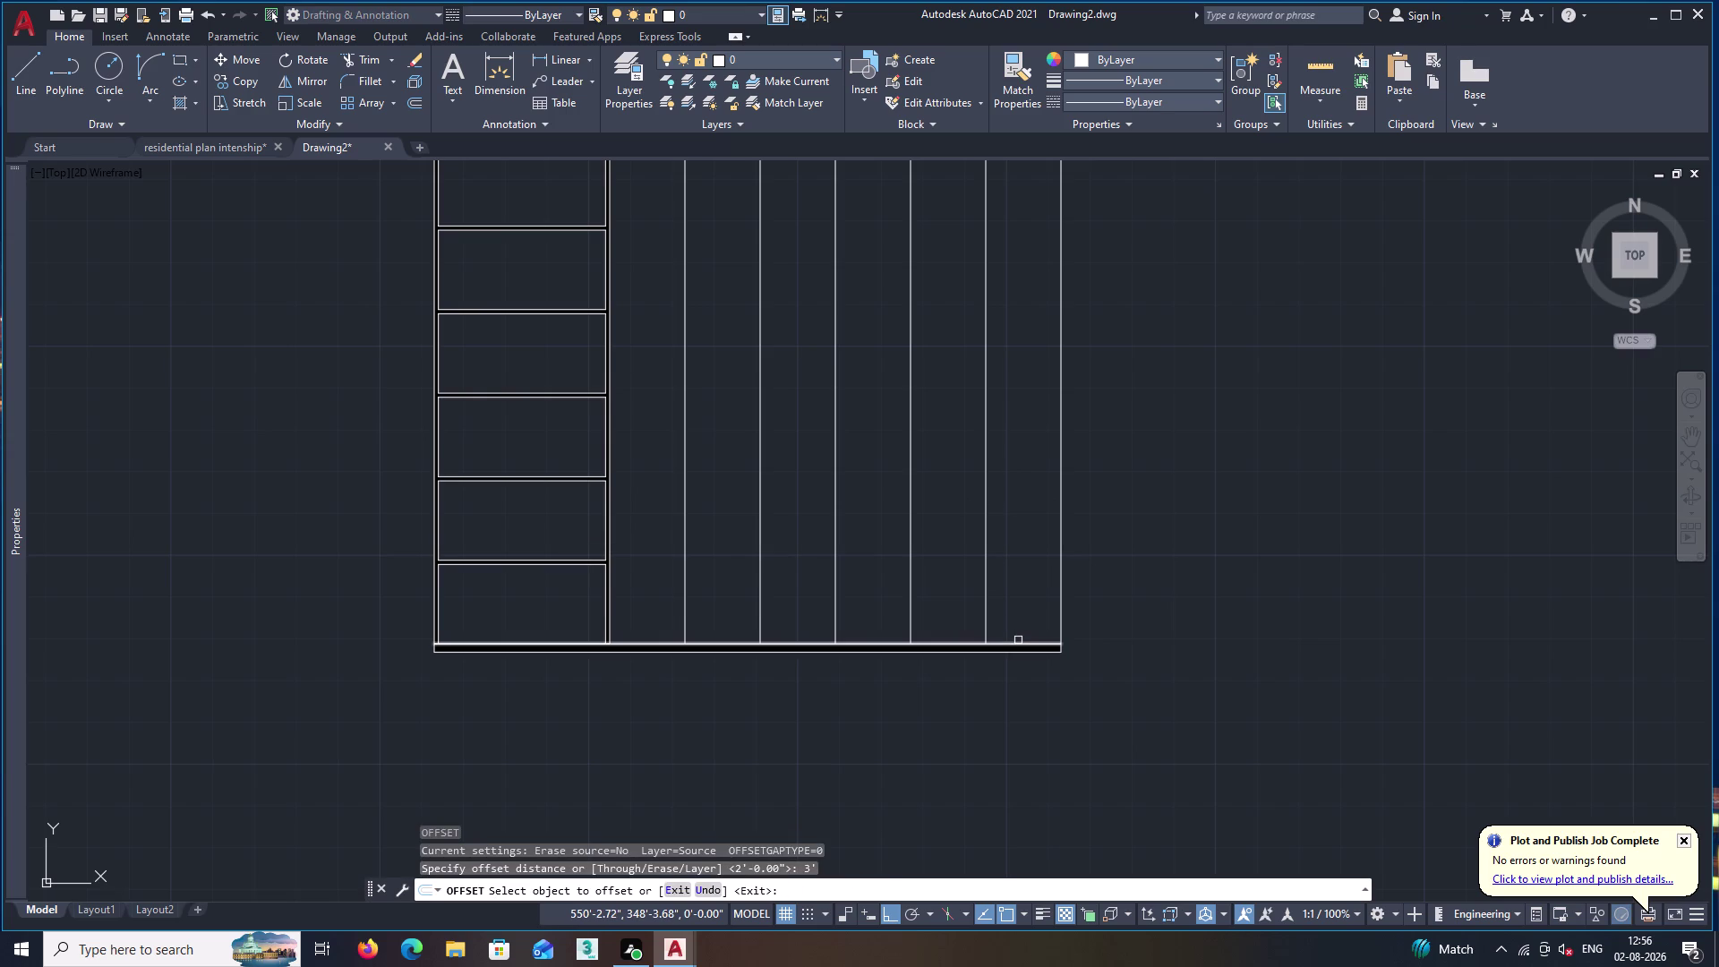
click(1018, 640)
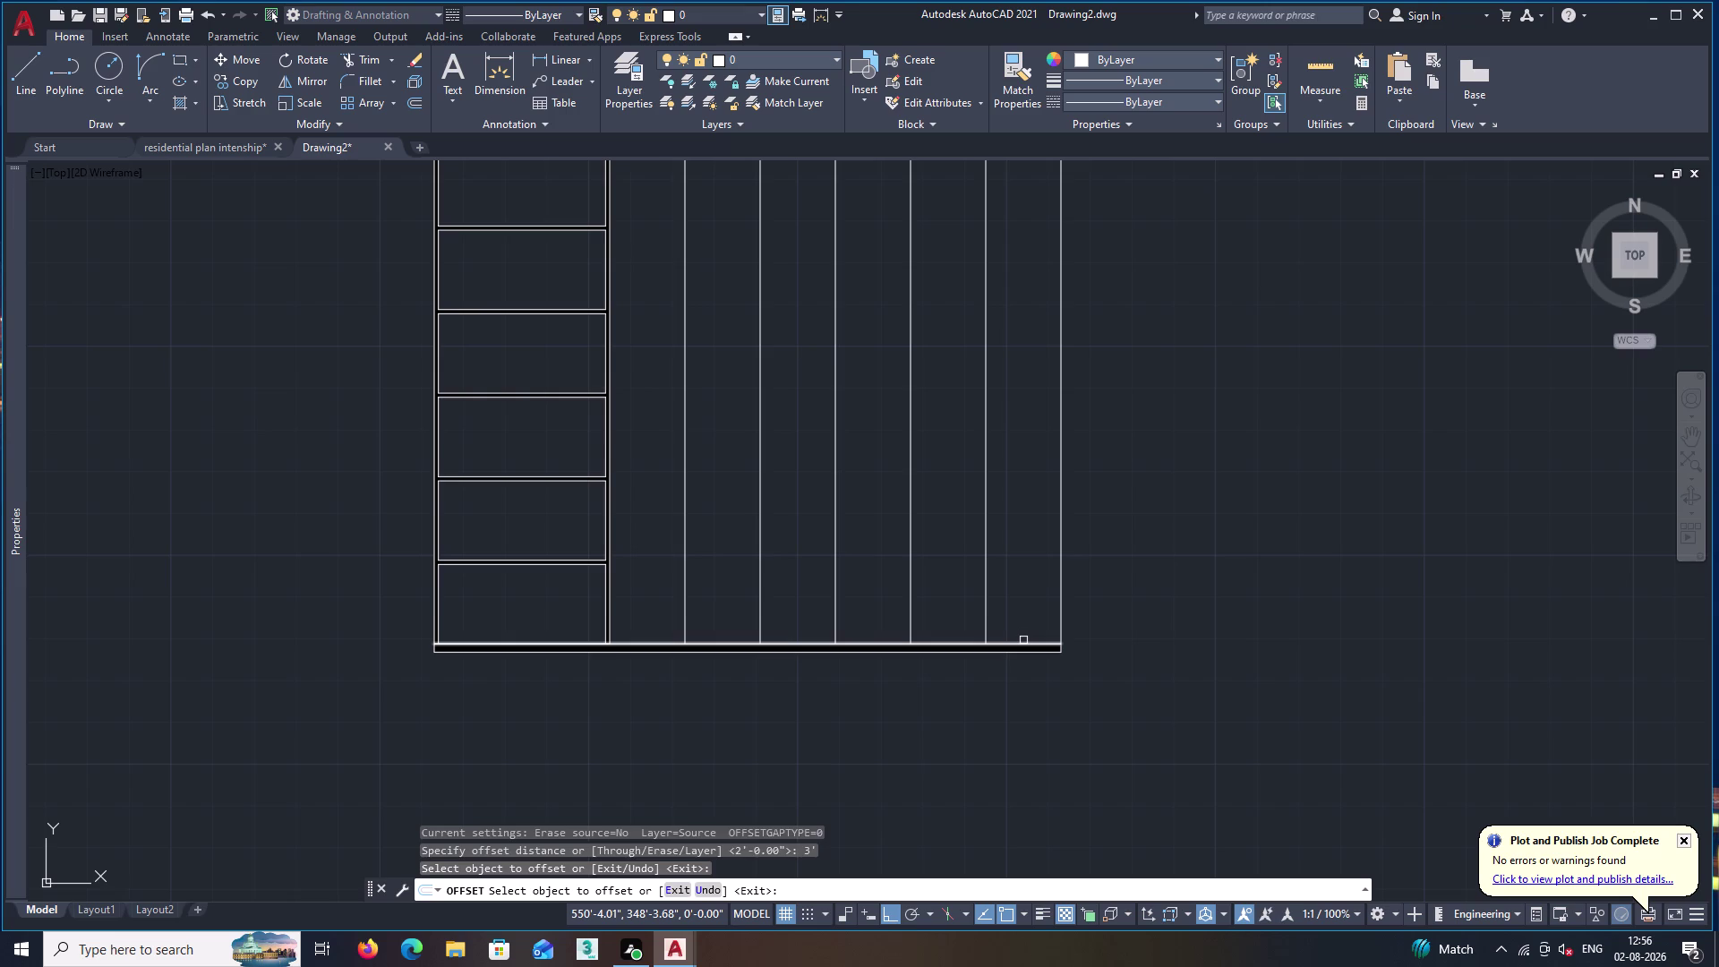
click(1023, 640)
click(1023, 644)
click(1039, 547)
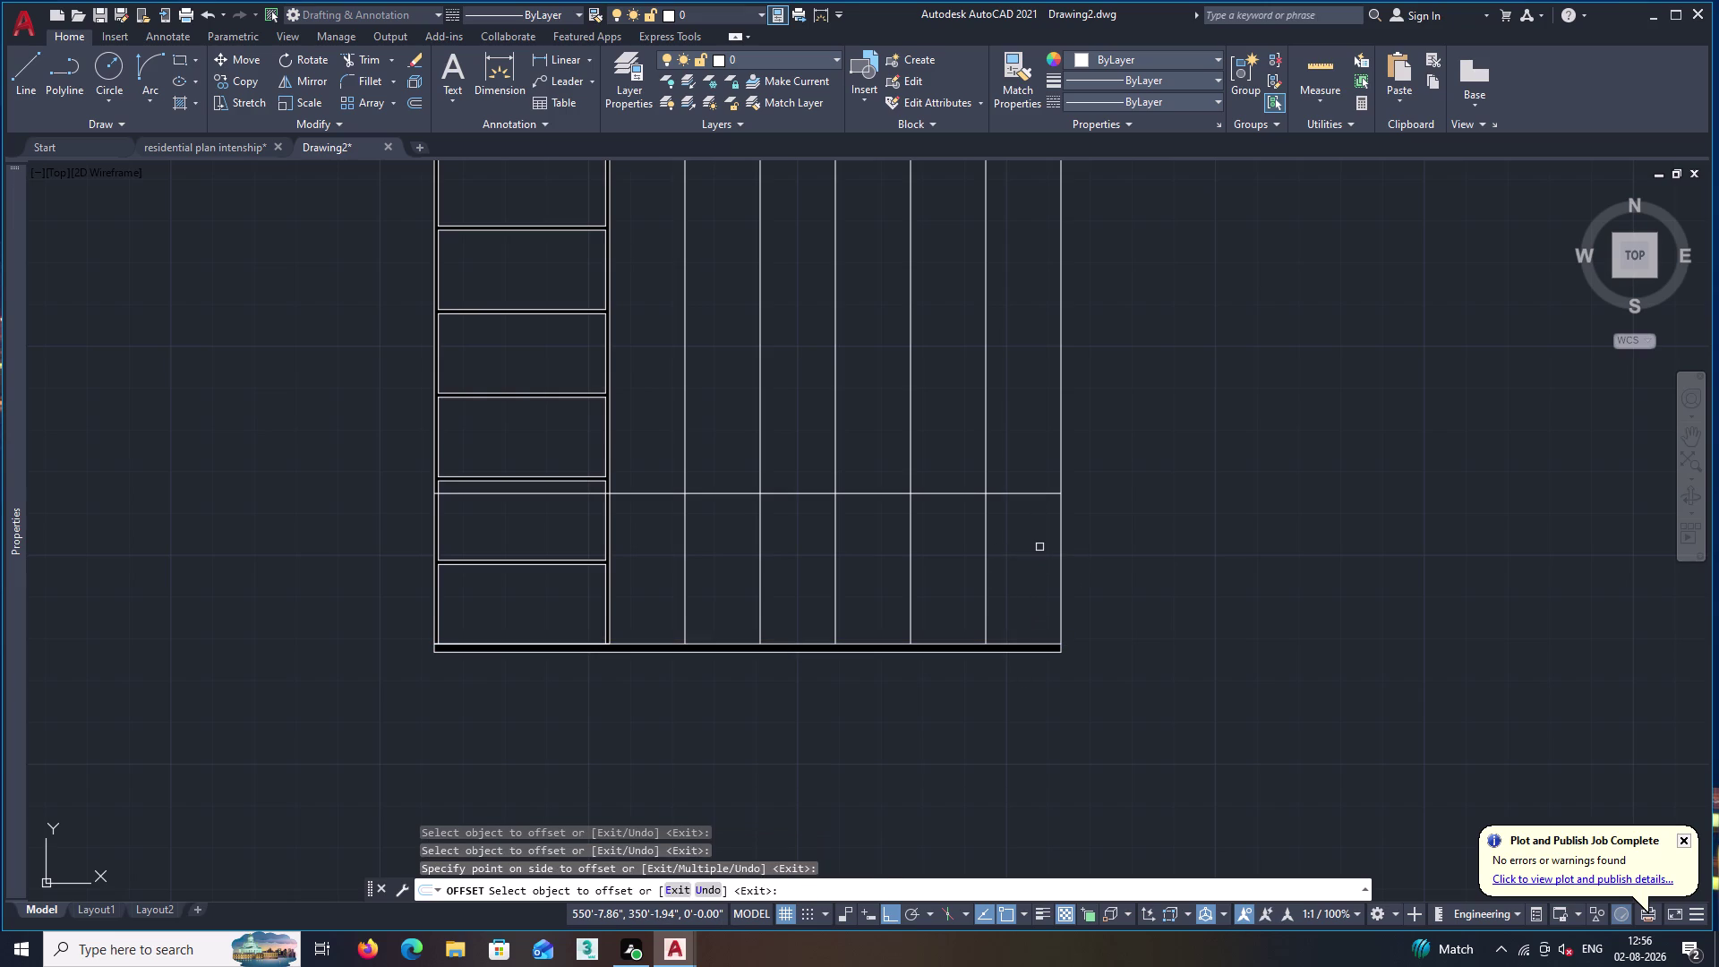
key(space)
Trim the 3' line out of the bar cabinet column and a shutter line.
text(tr)
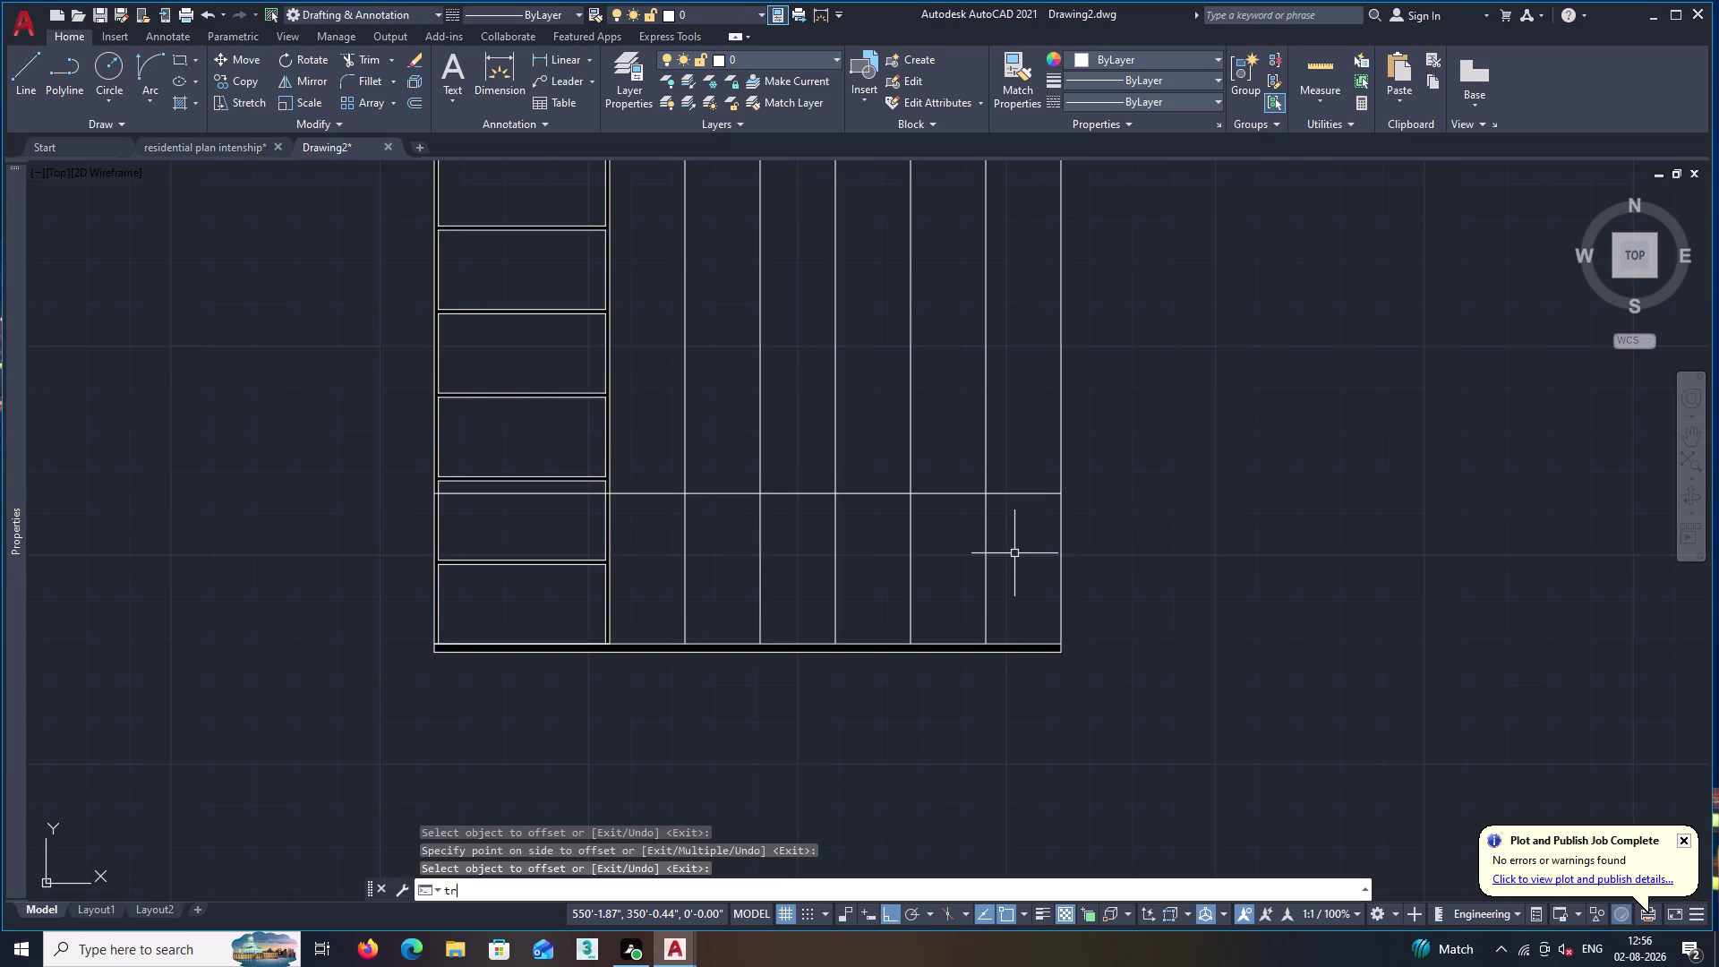
key(space)
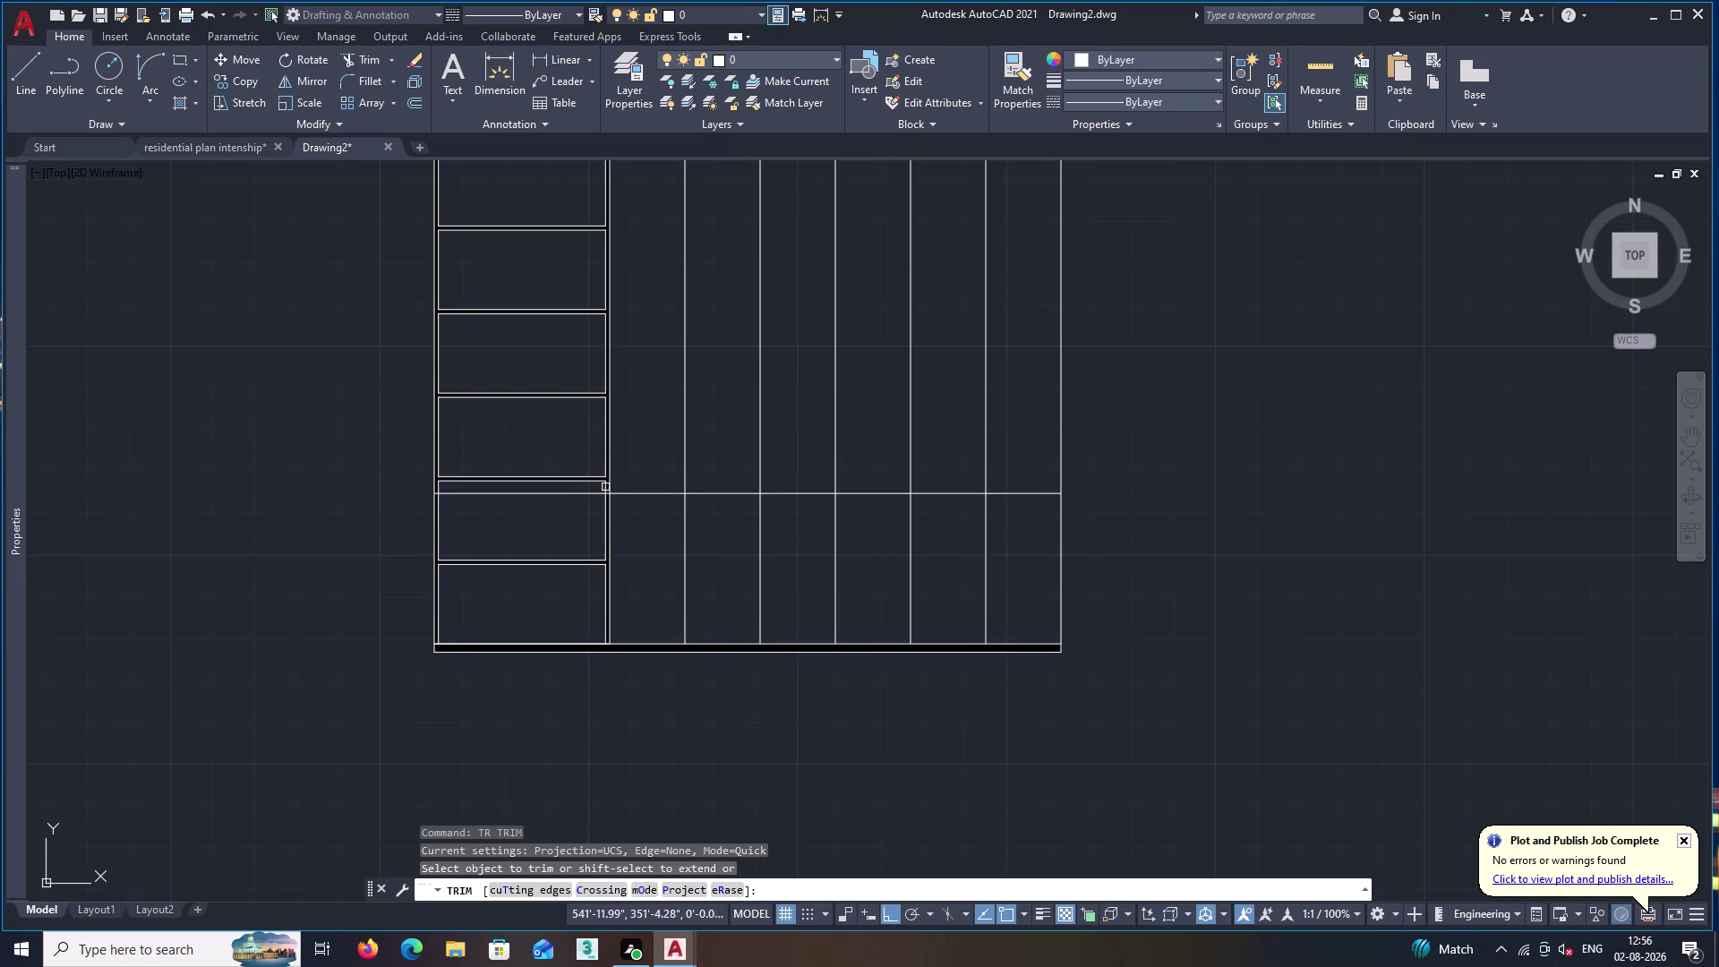
click(588, 493)
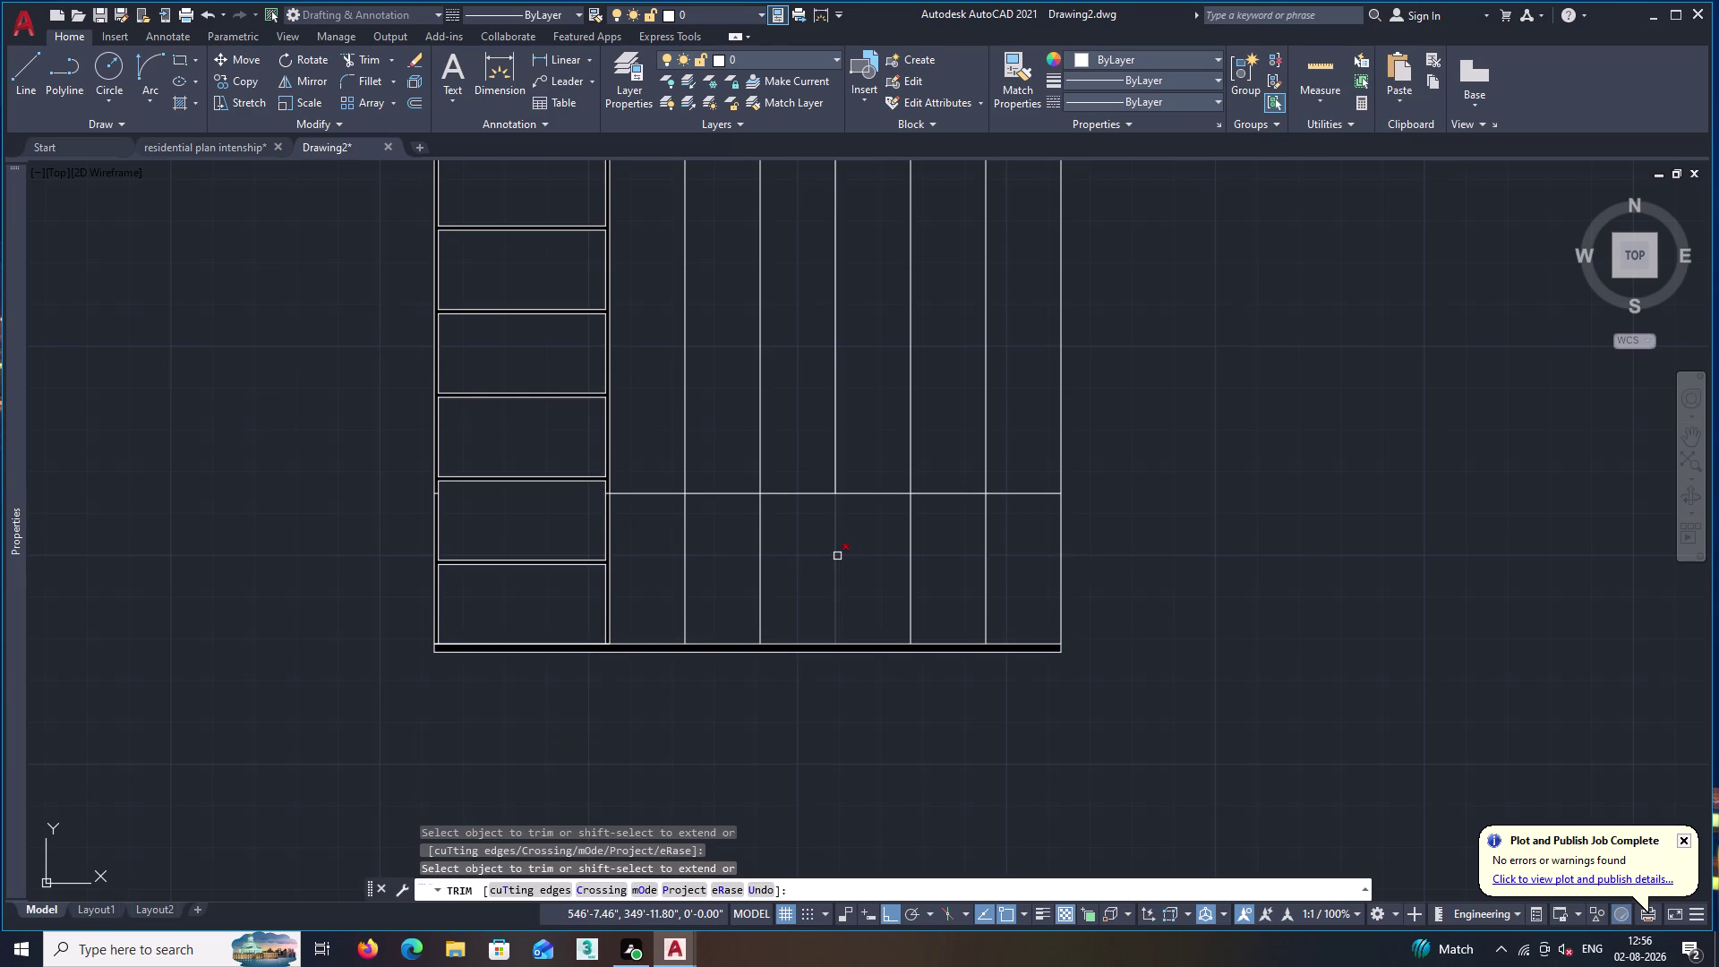
click(837, 556)
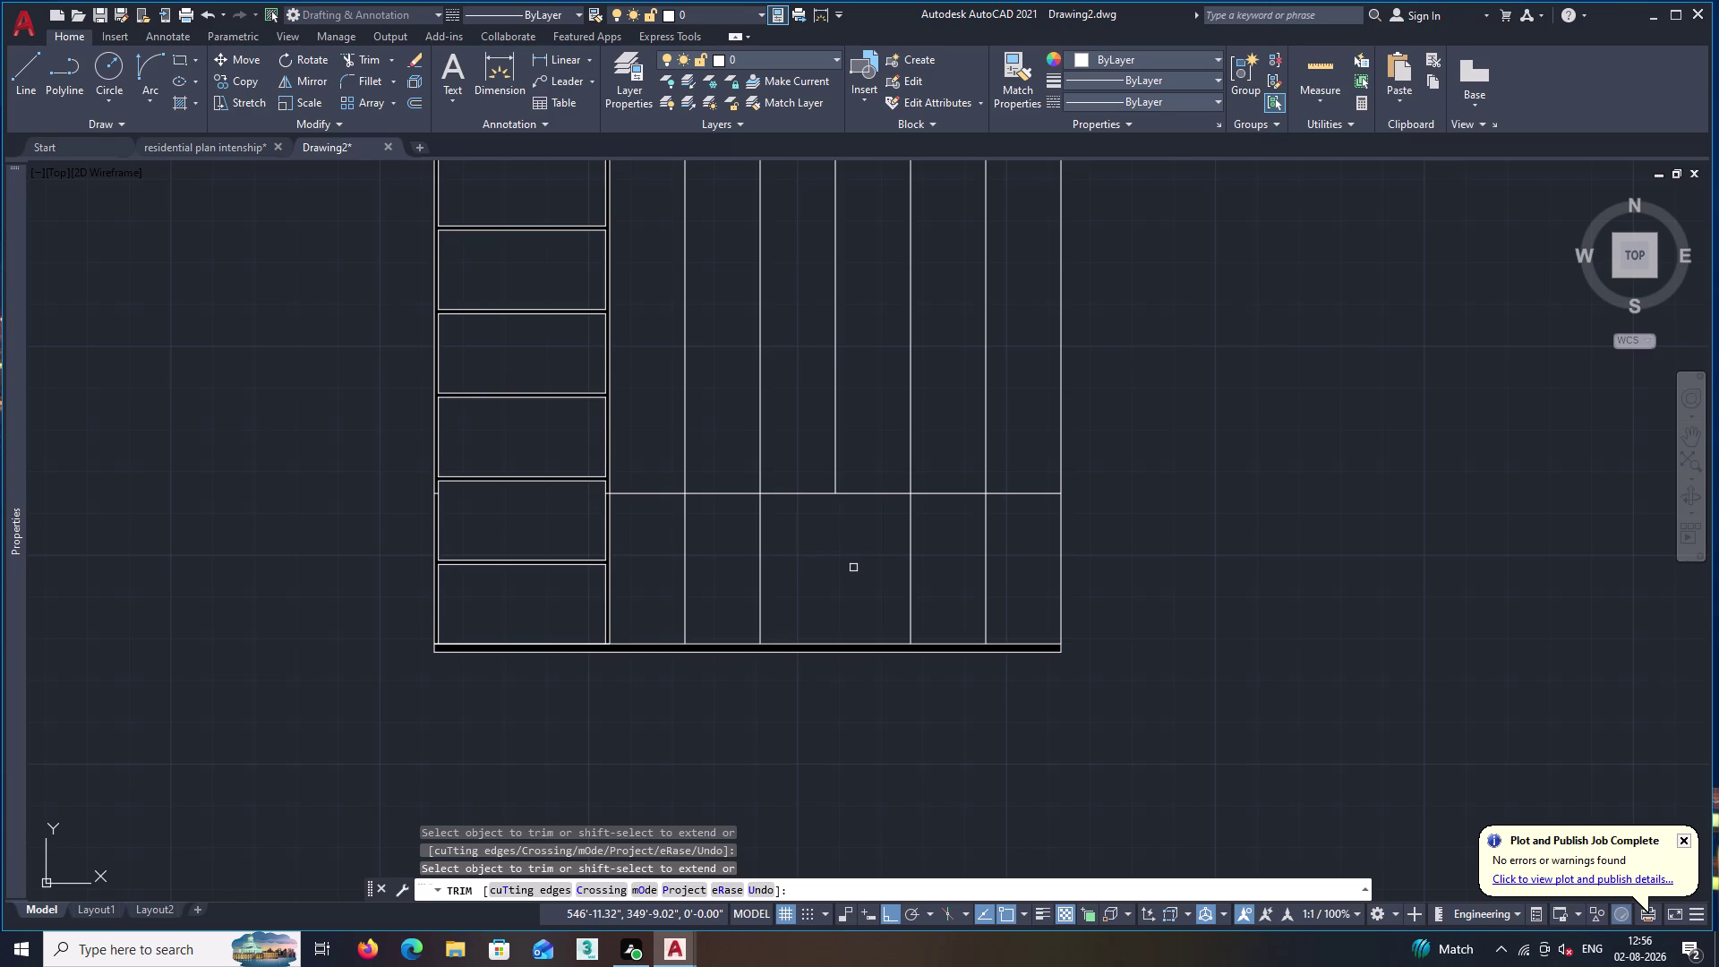
key(space)
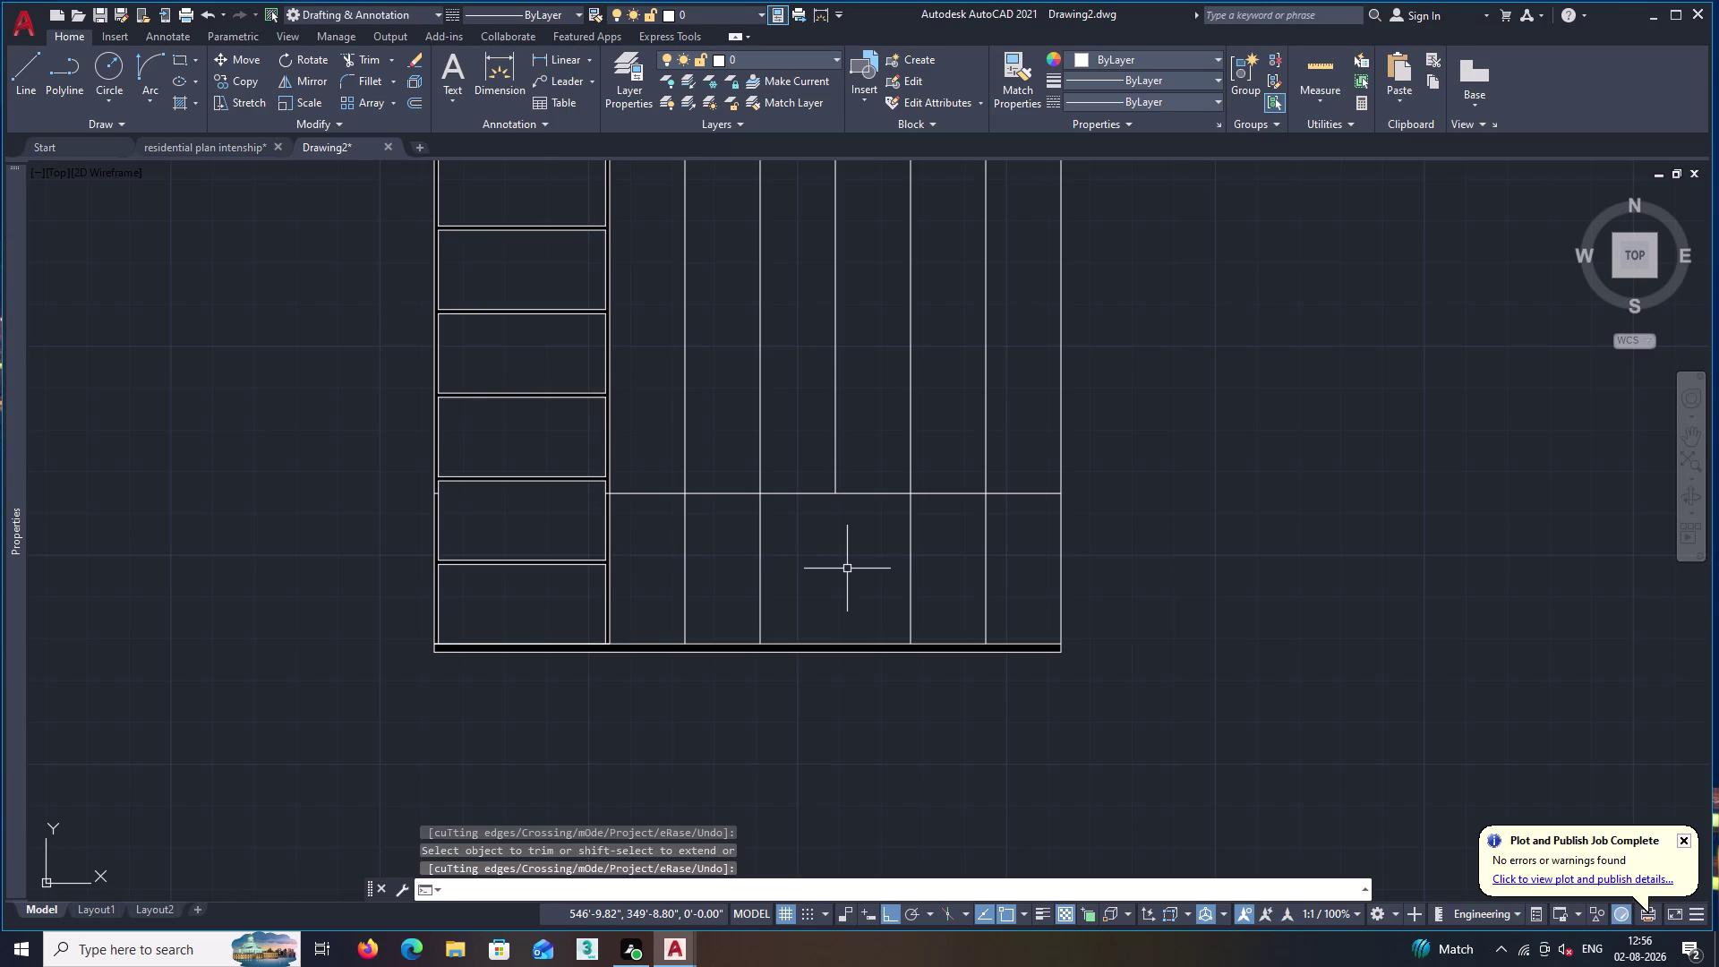
Offset the shelf line by 2 inches to form the countertop band.
key(o)
key(Return)
key(2)
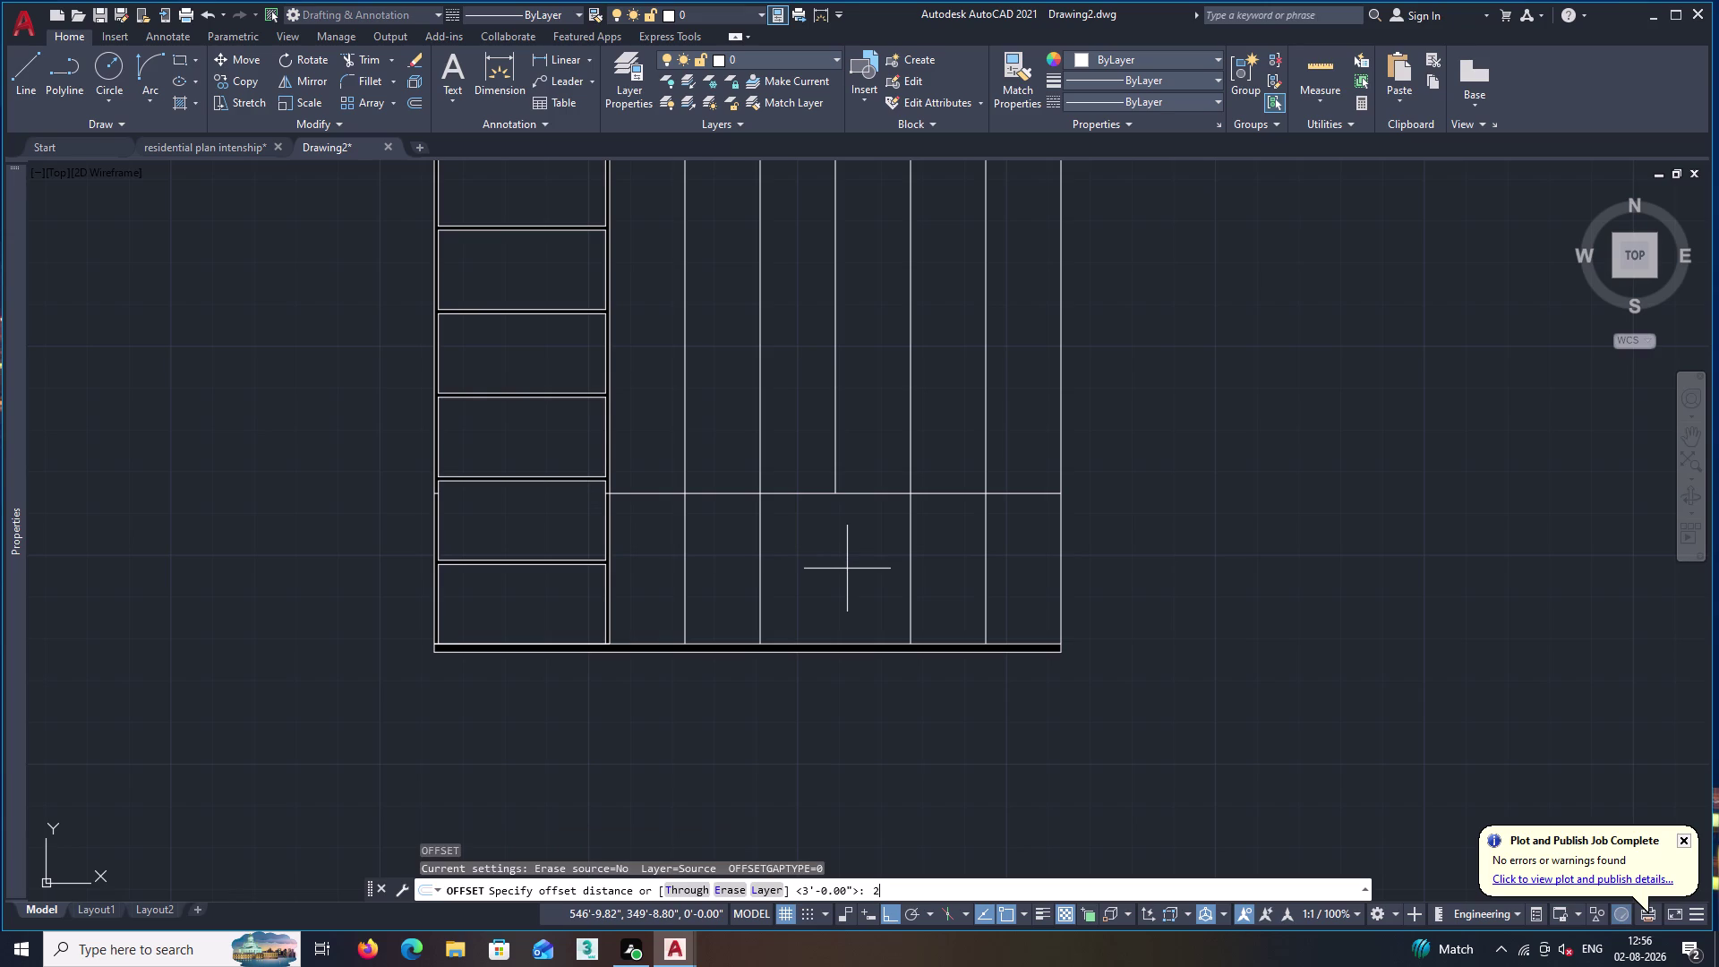
key(shift+quotedbl)
key(Return)
click(867, 492)
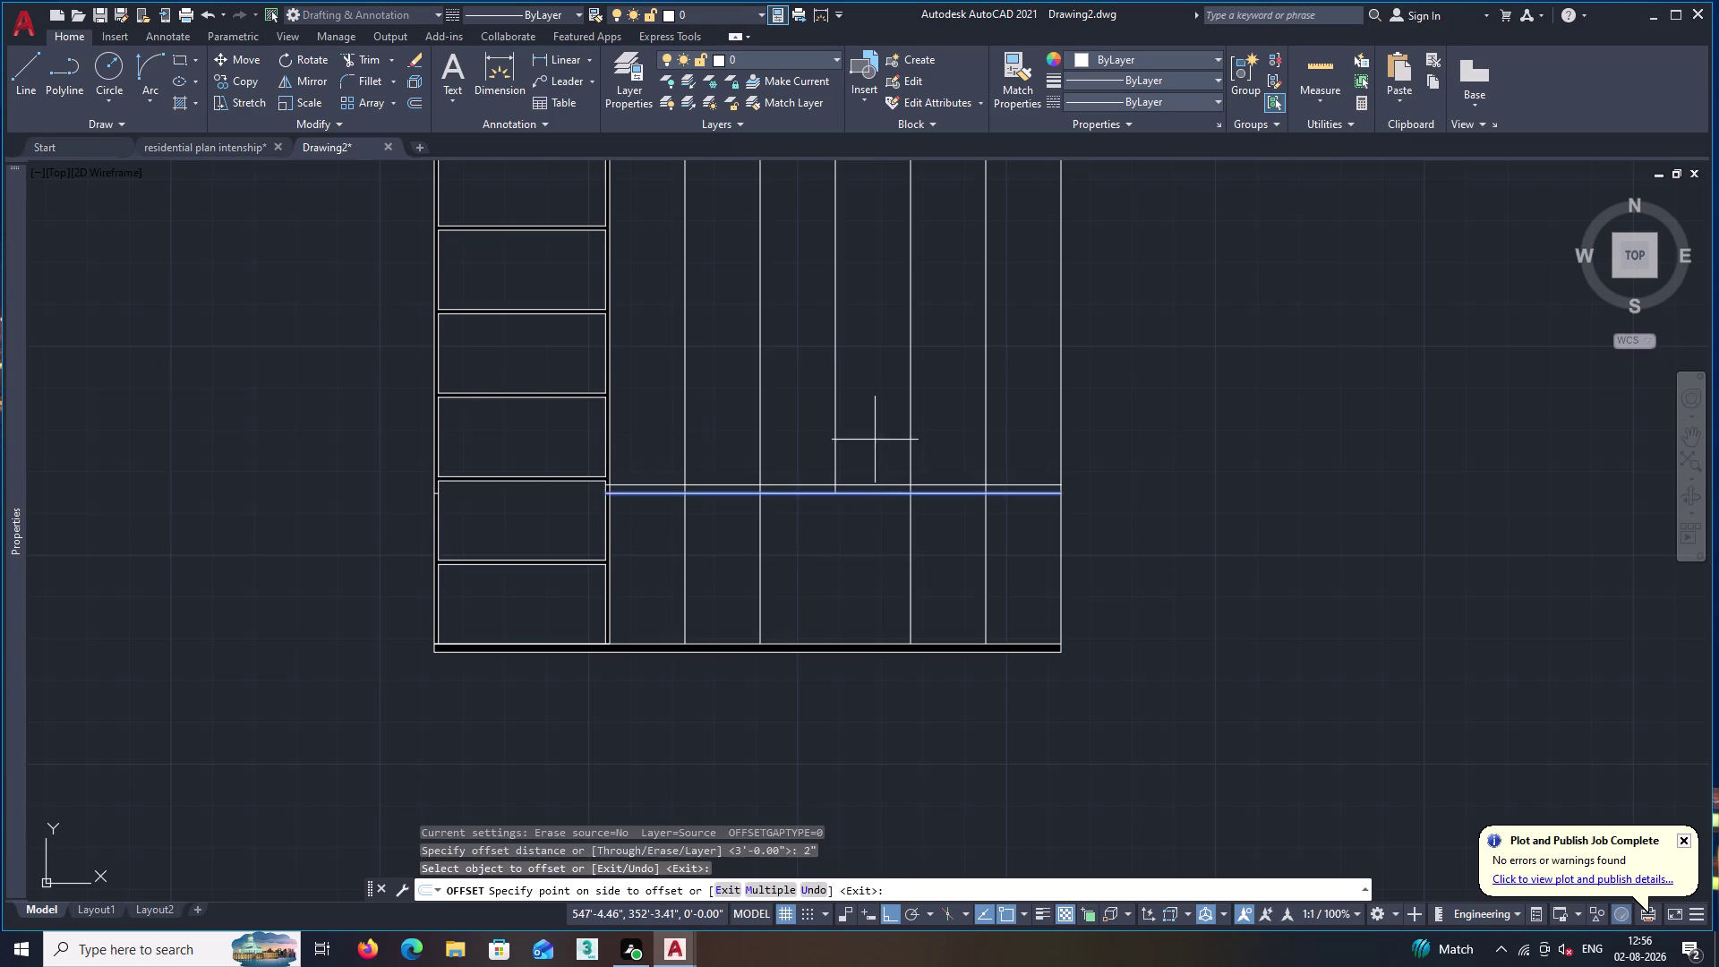
click(873, 438)
key(space)
Trim the vertical lines crossing the 2-inch band across all bays.
text(tr)
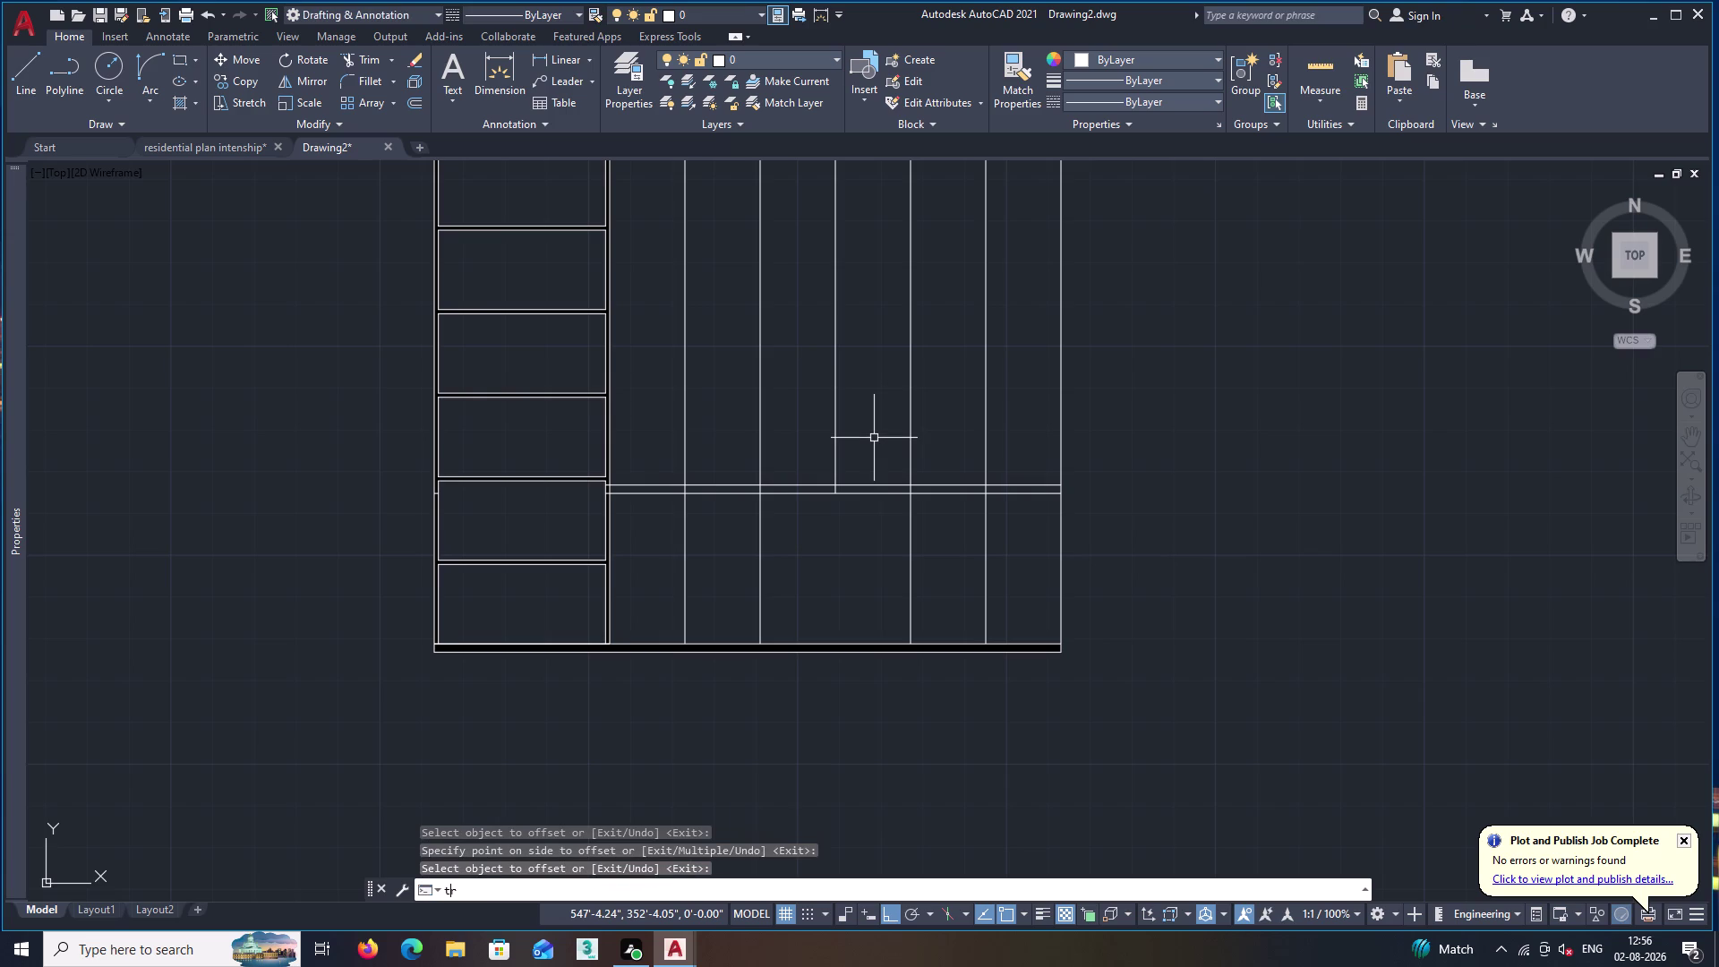
key(Return)
scroll(up, 3)
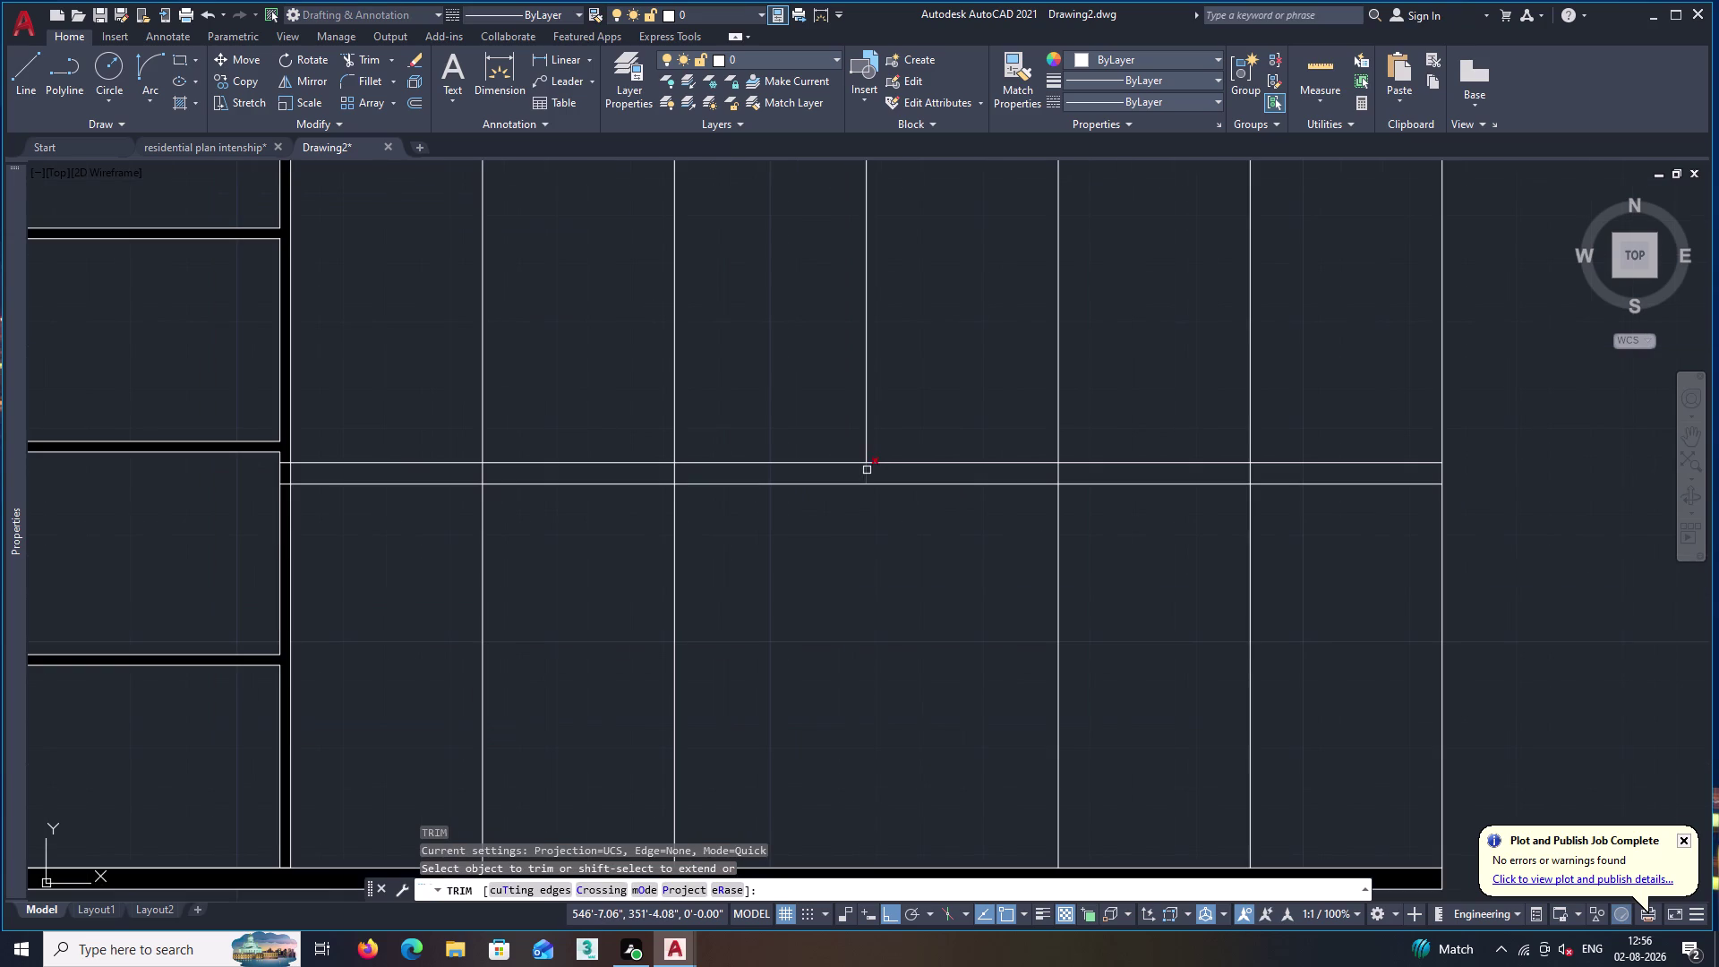
click(866, 470)
click(675, 474)
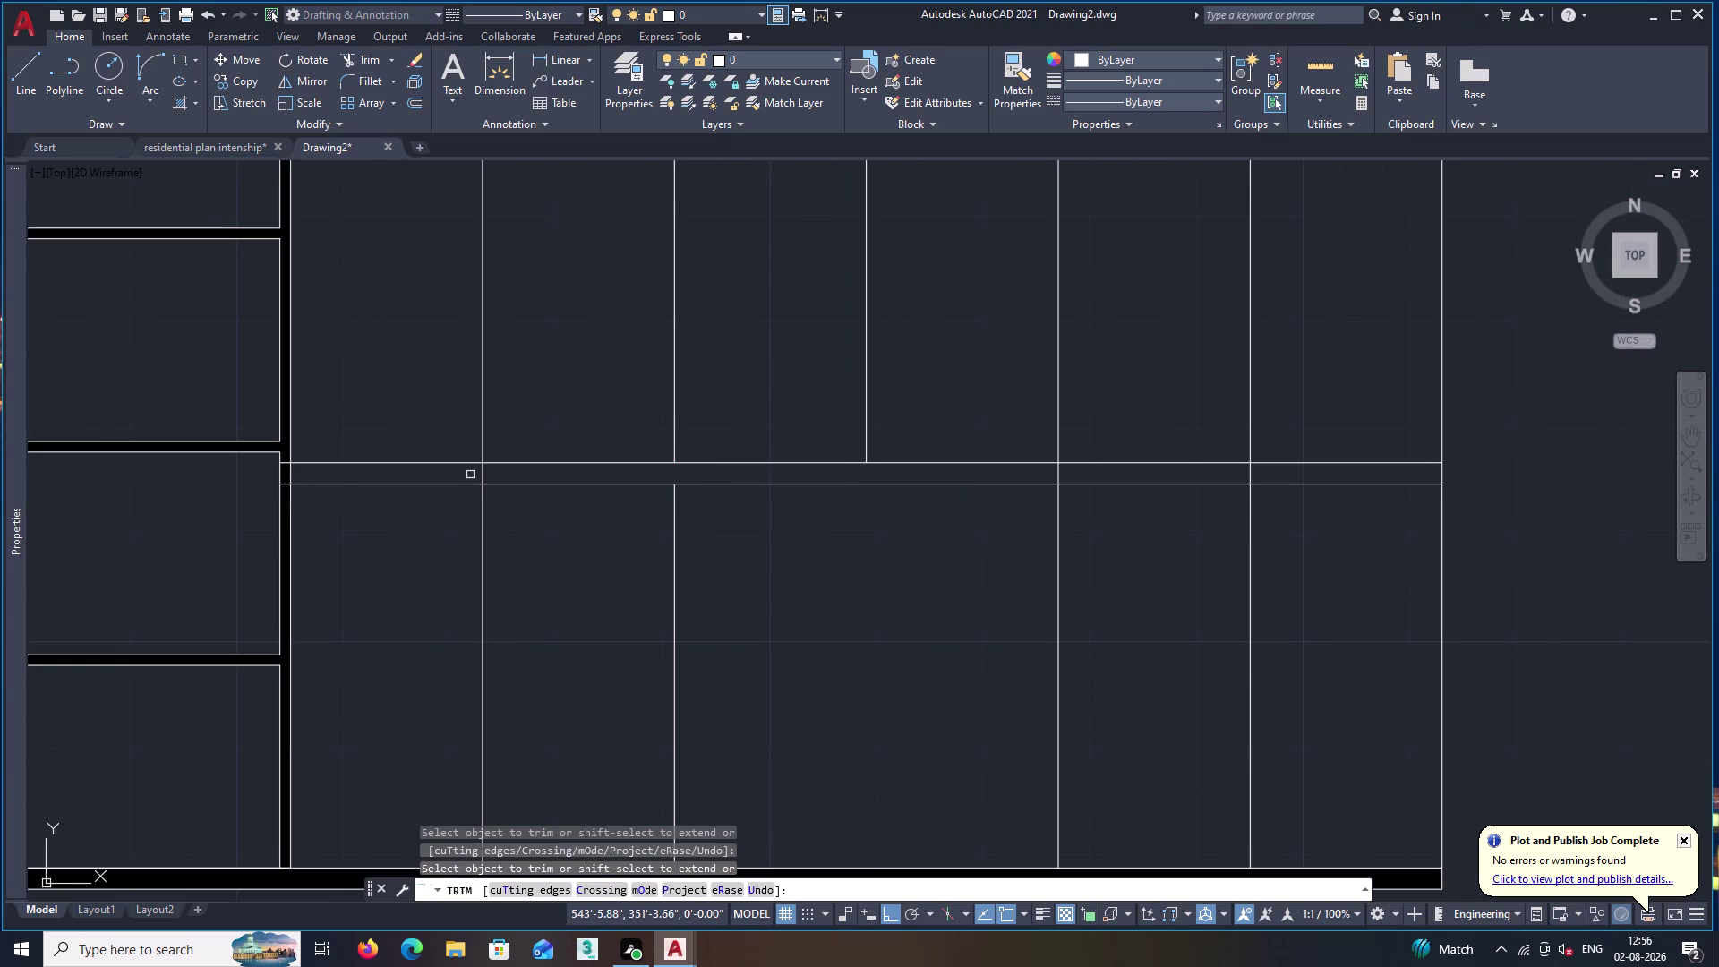
click(482, 474)
click(286, 463)
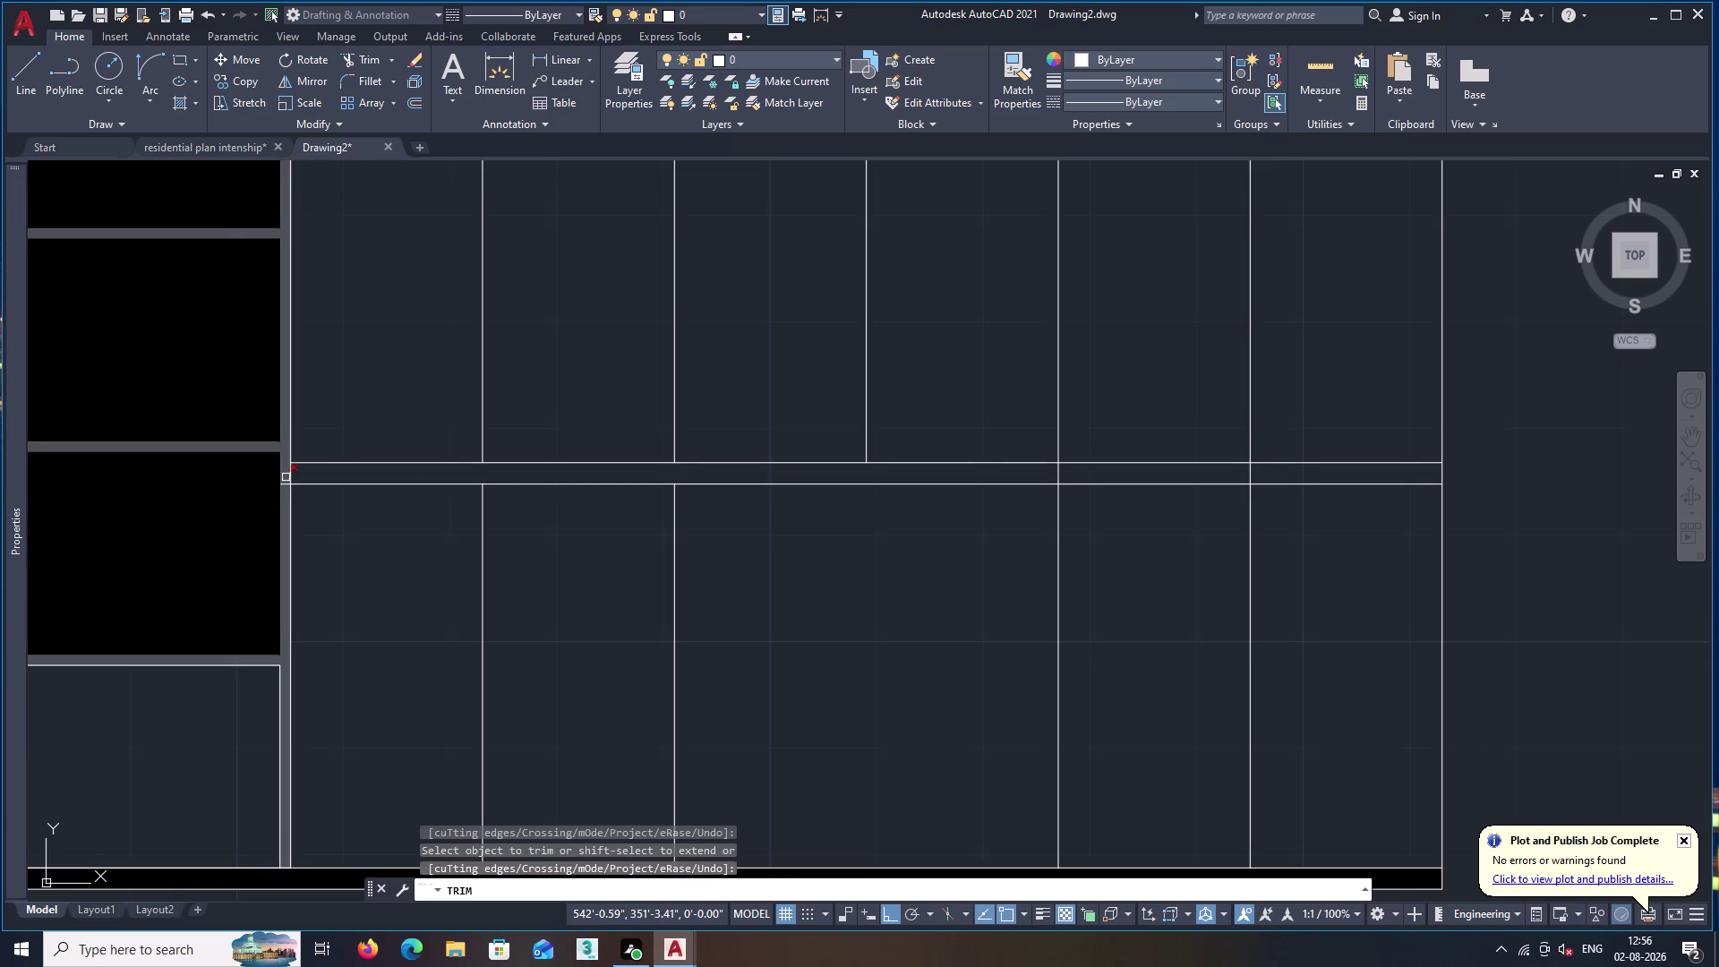
click(287, 484)
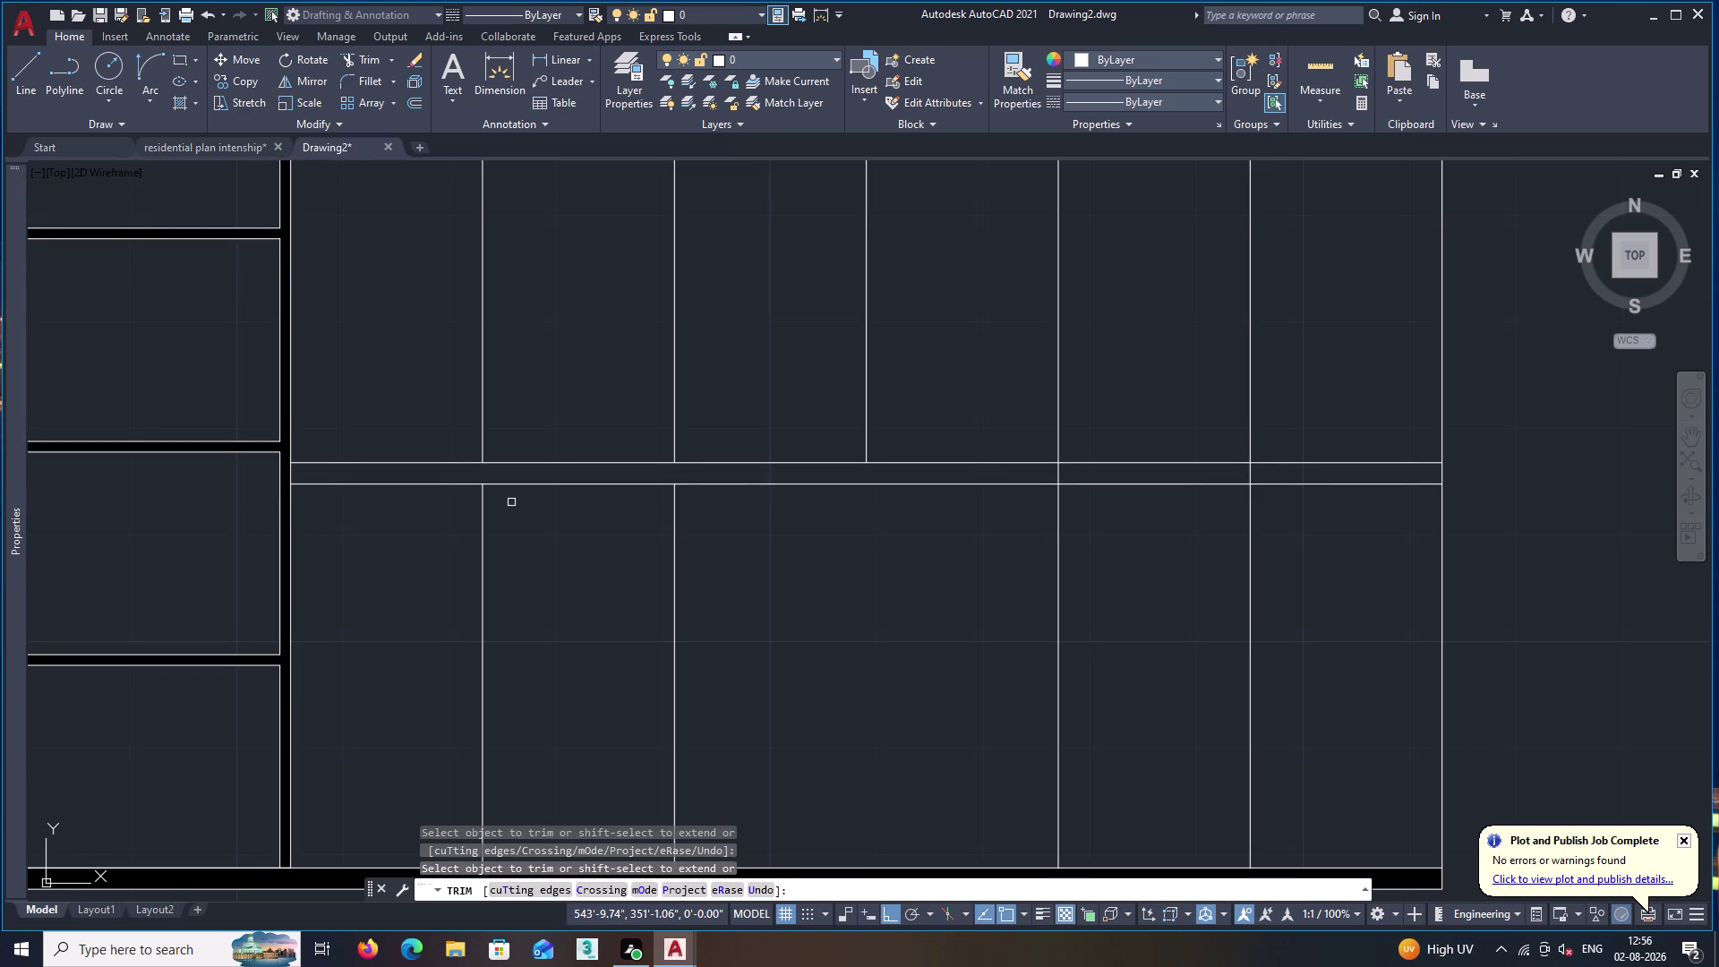
middle_drag(861, 517, 680, 628)
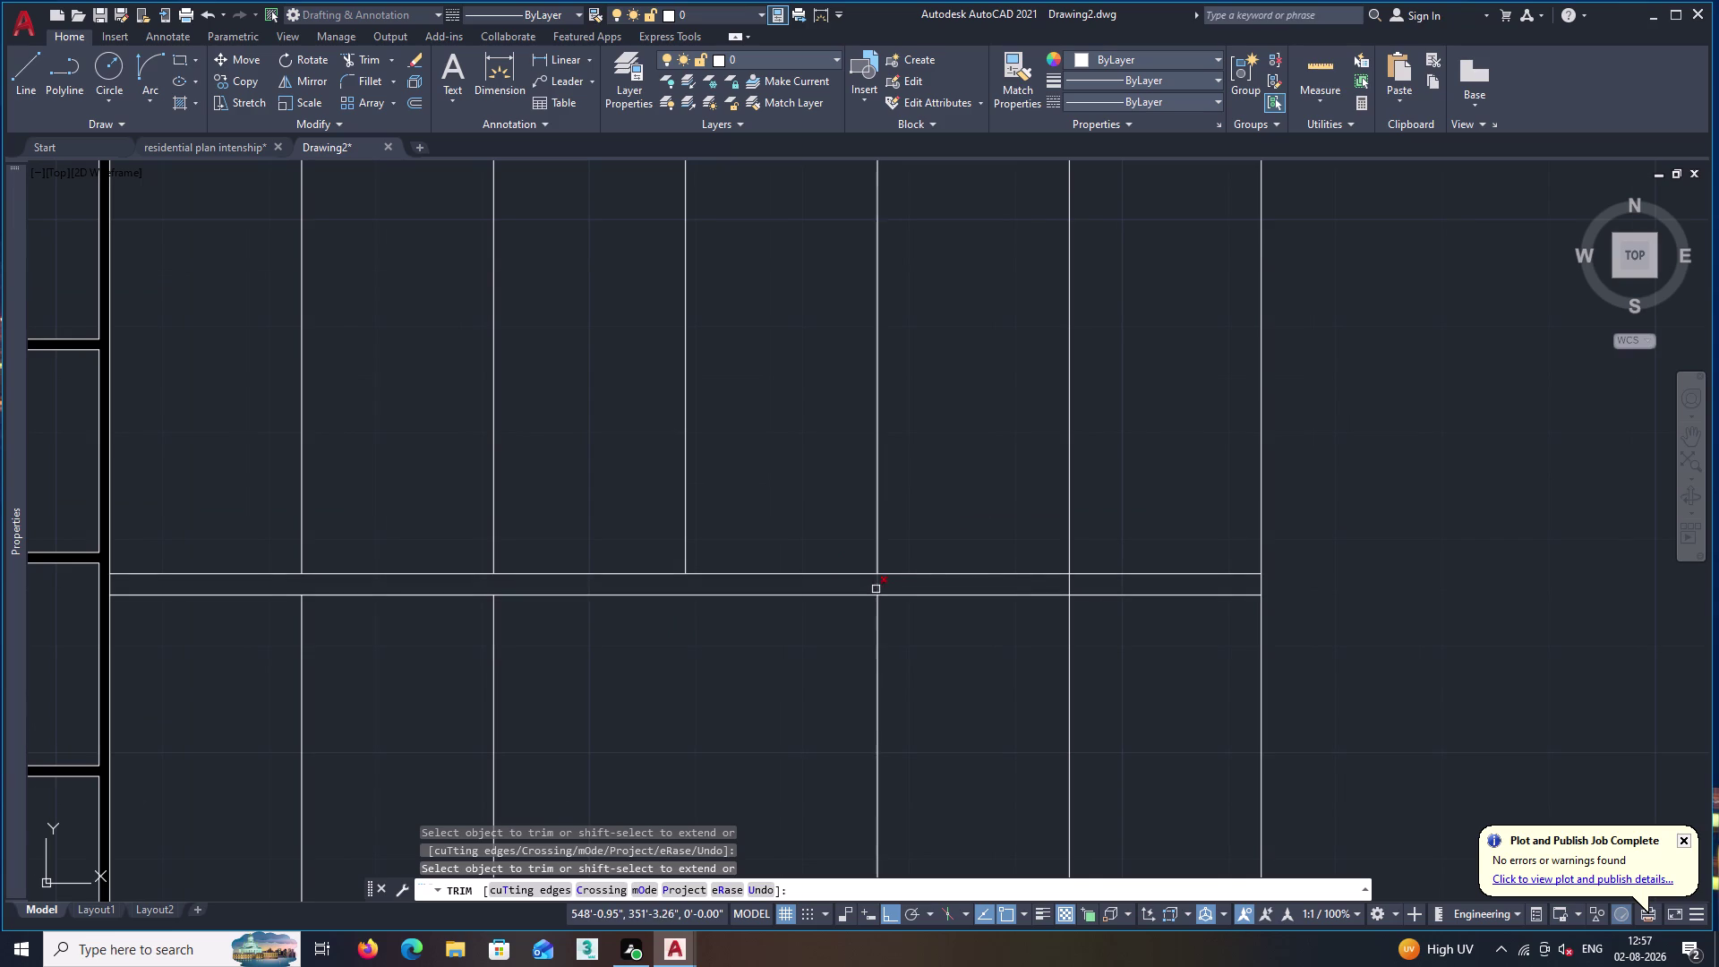
click(875, 588)
click(1069, 585)
scroll(down, 3)
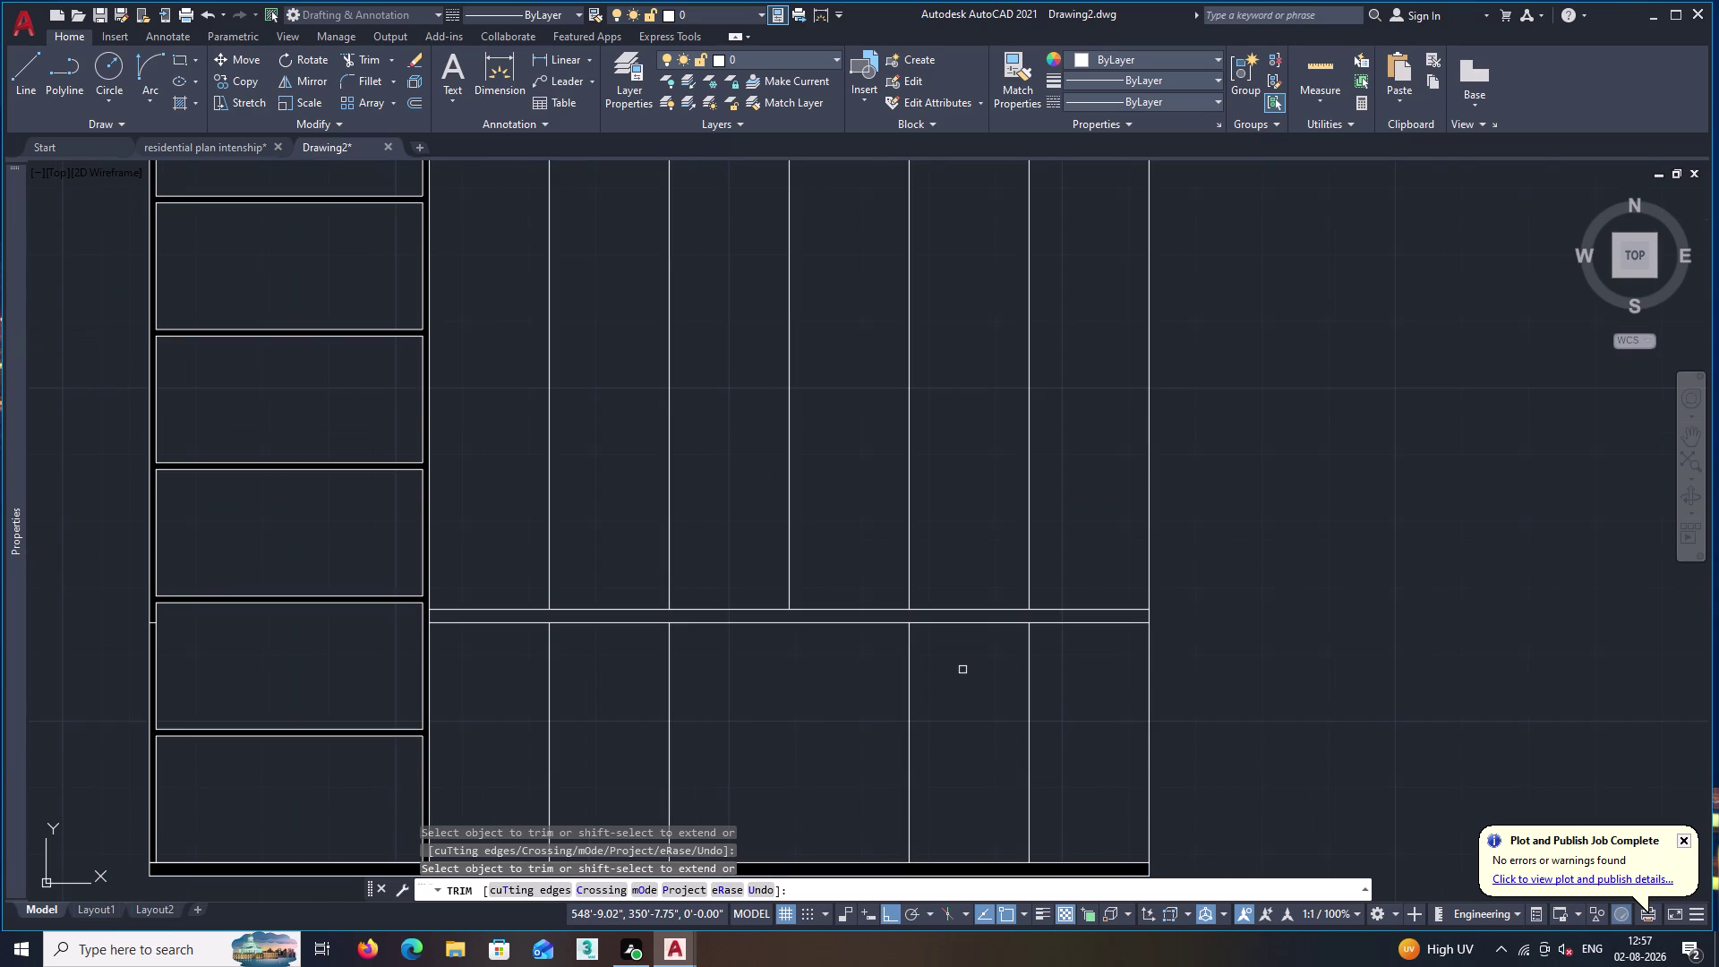
Fill the 2-inch countertop band with a SOLID hatch and recentre the cabinet view.
key(space)
text(h)
key(space)
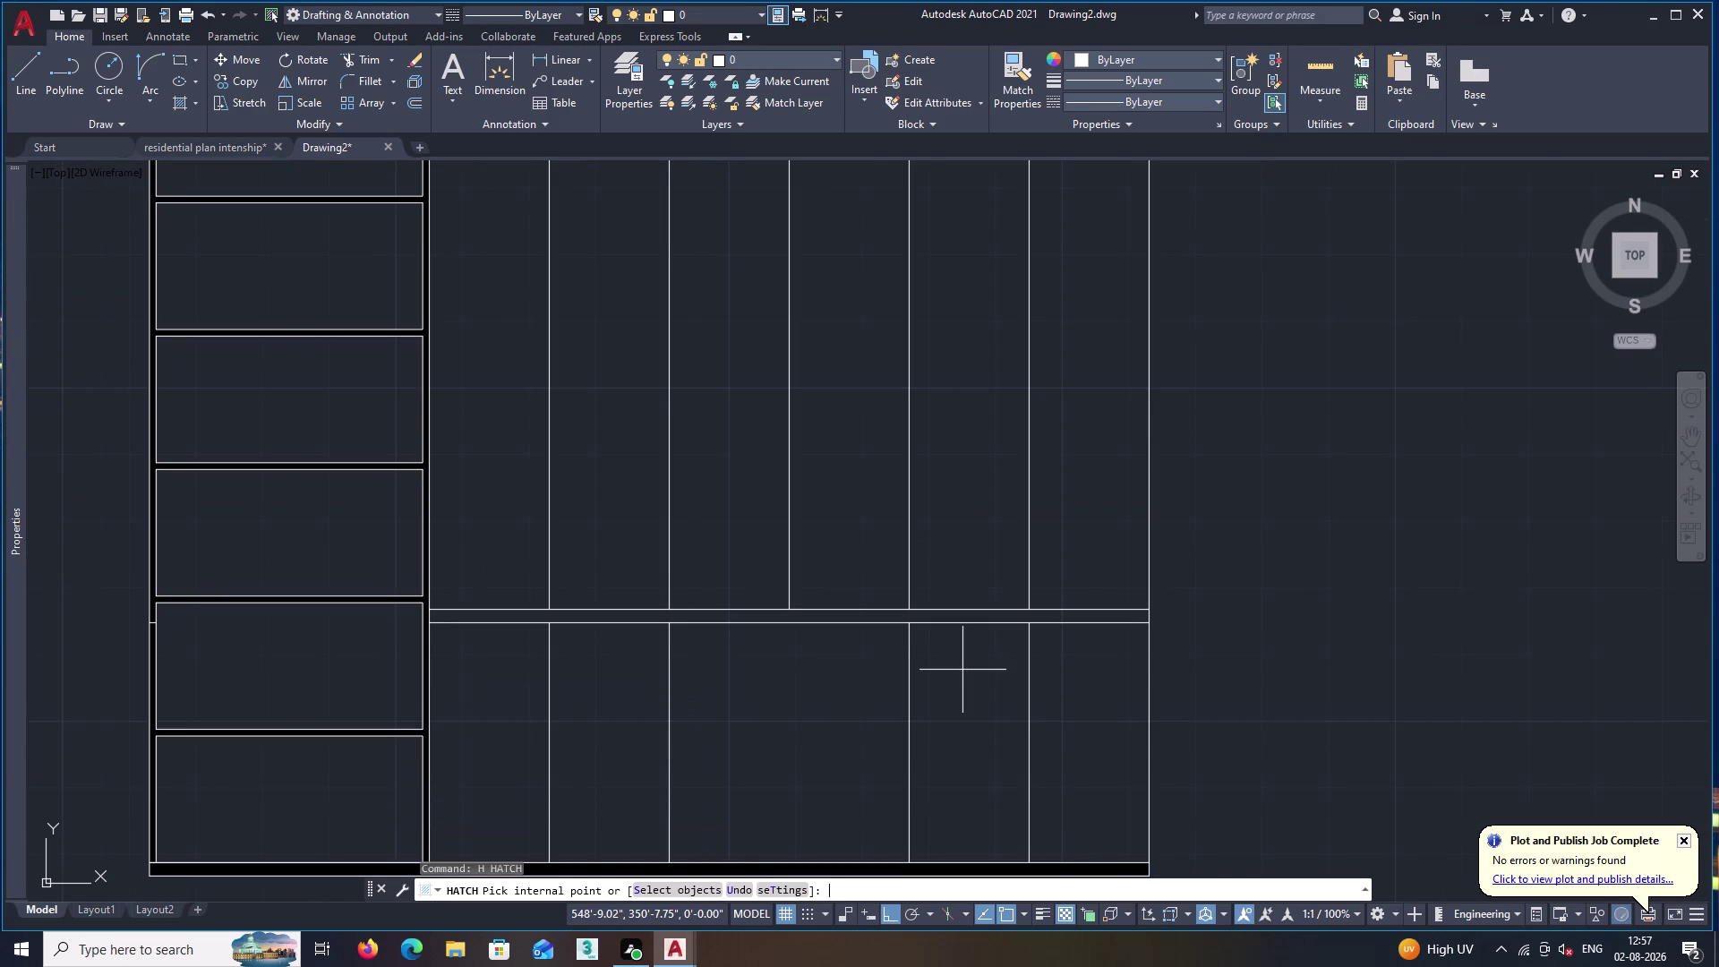
click(651, 615)
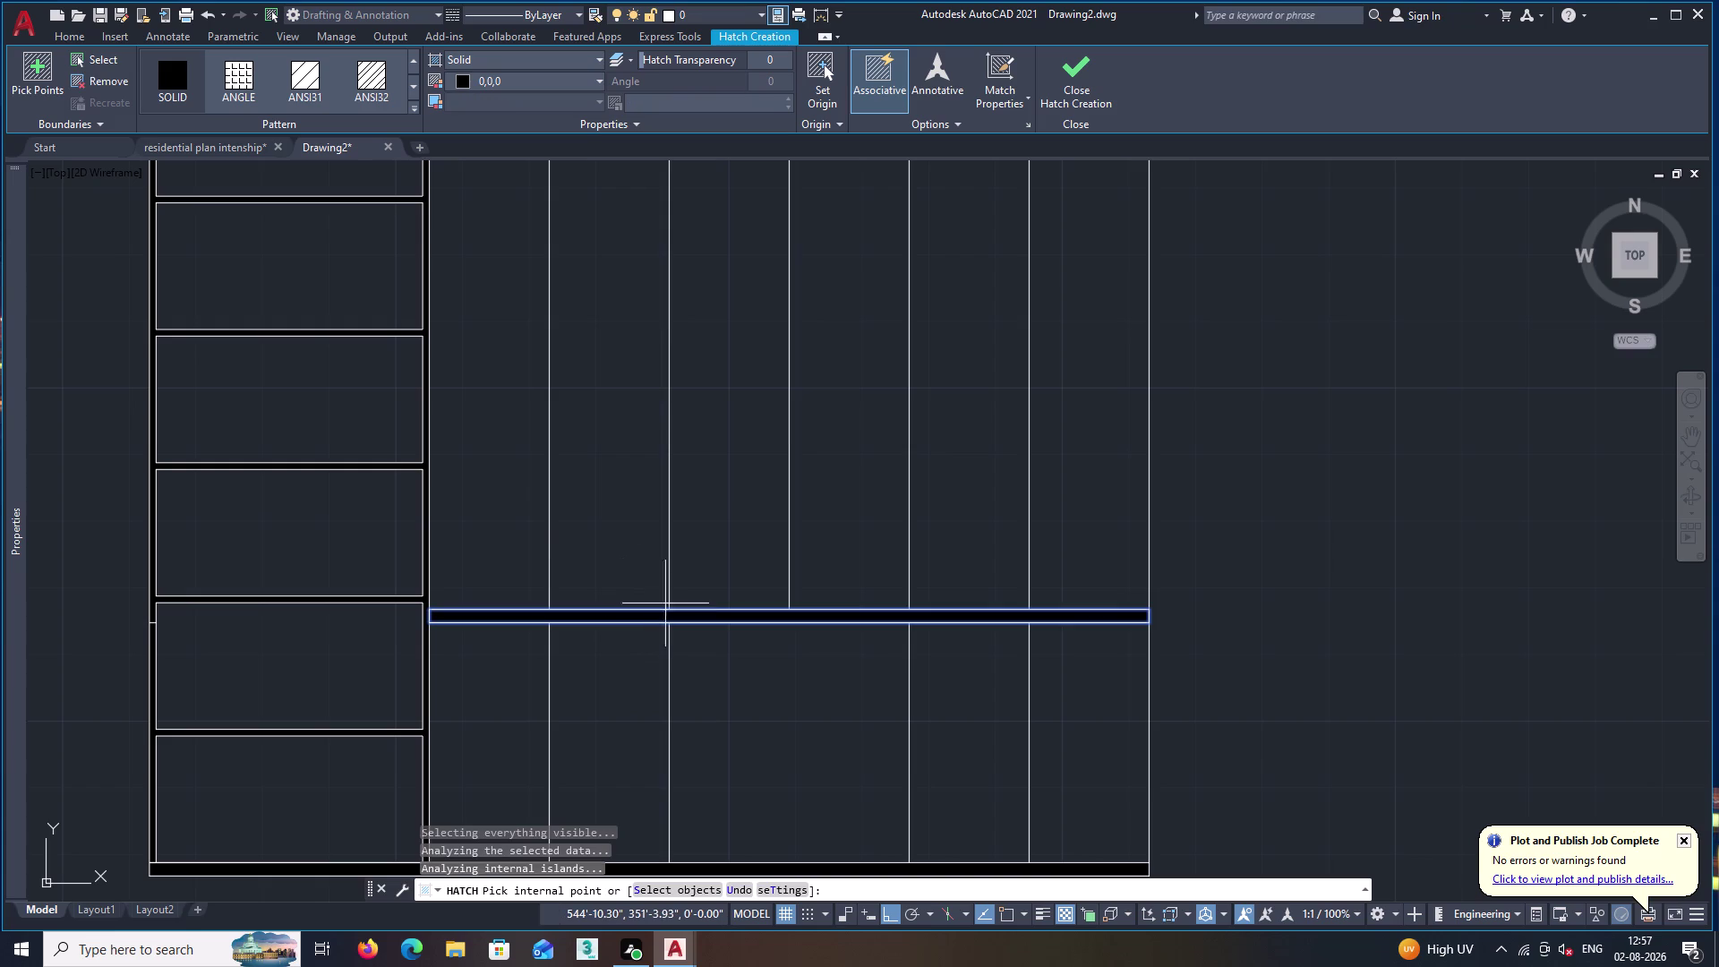
click(1063, 87)
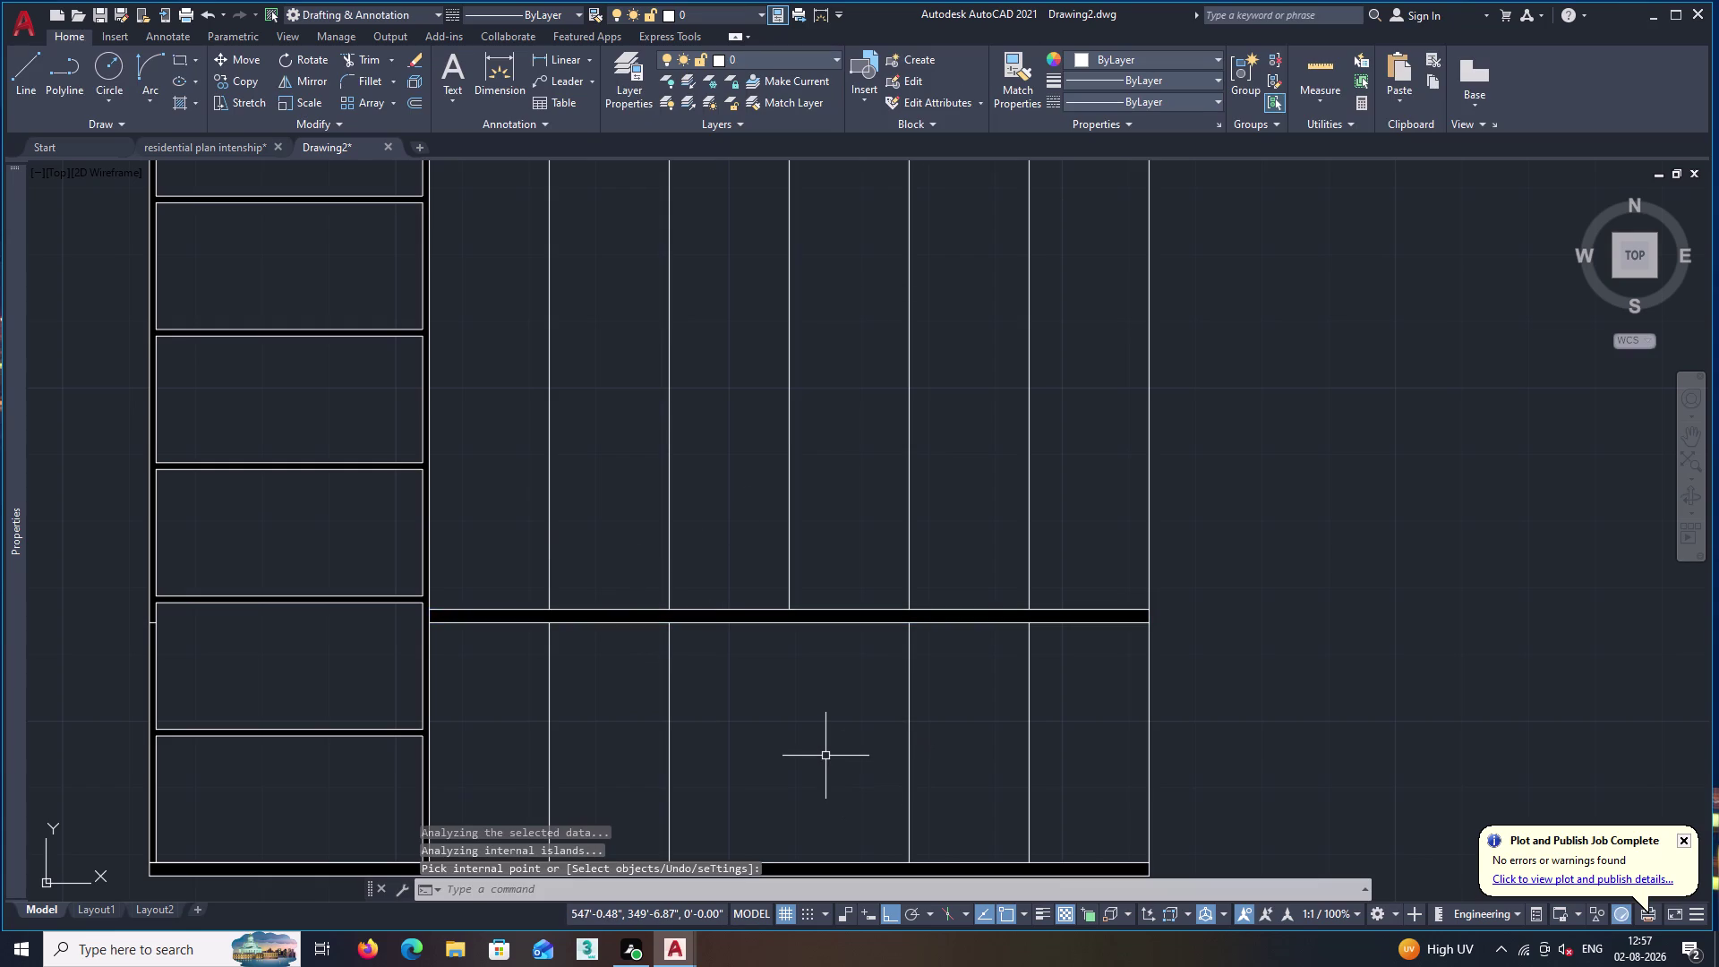
middle_drag(766, 755, 883, 655)
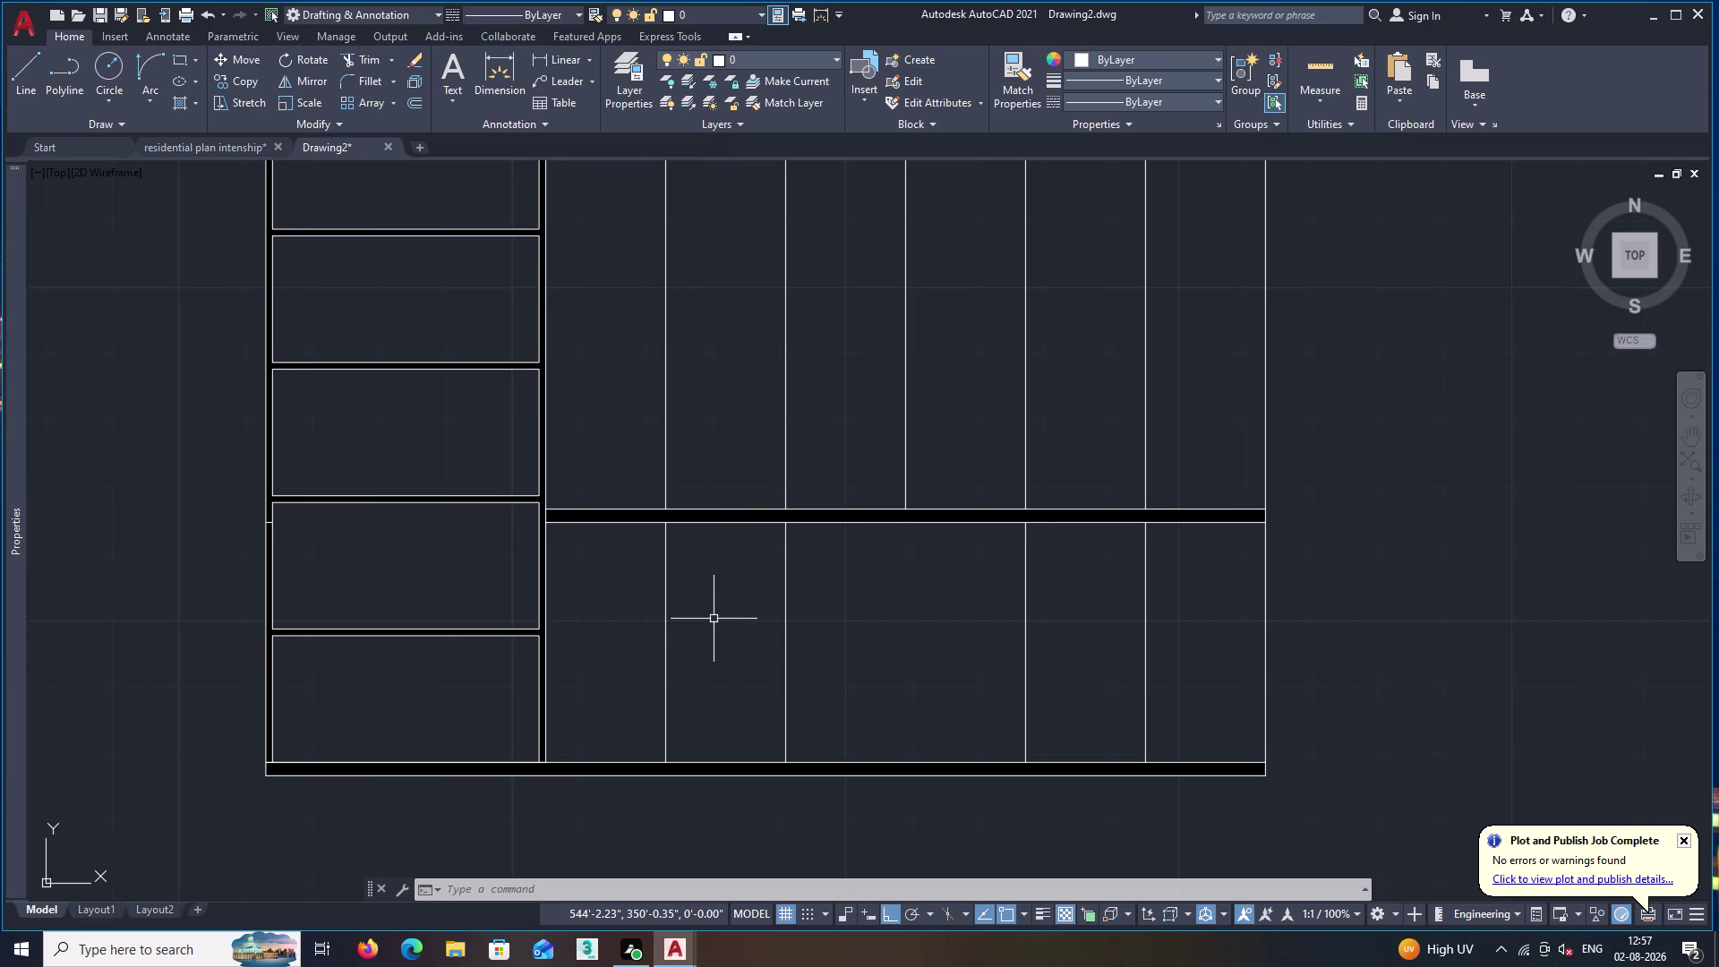
middle_drag(852, 614, 788, 634)
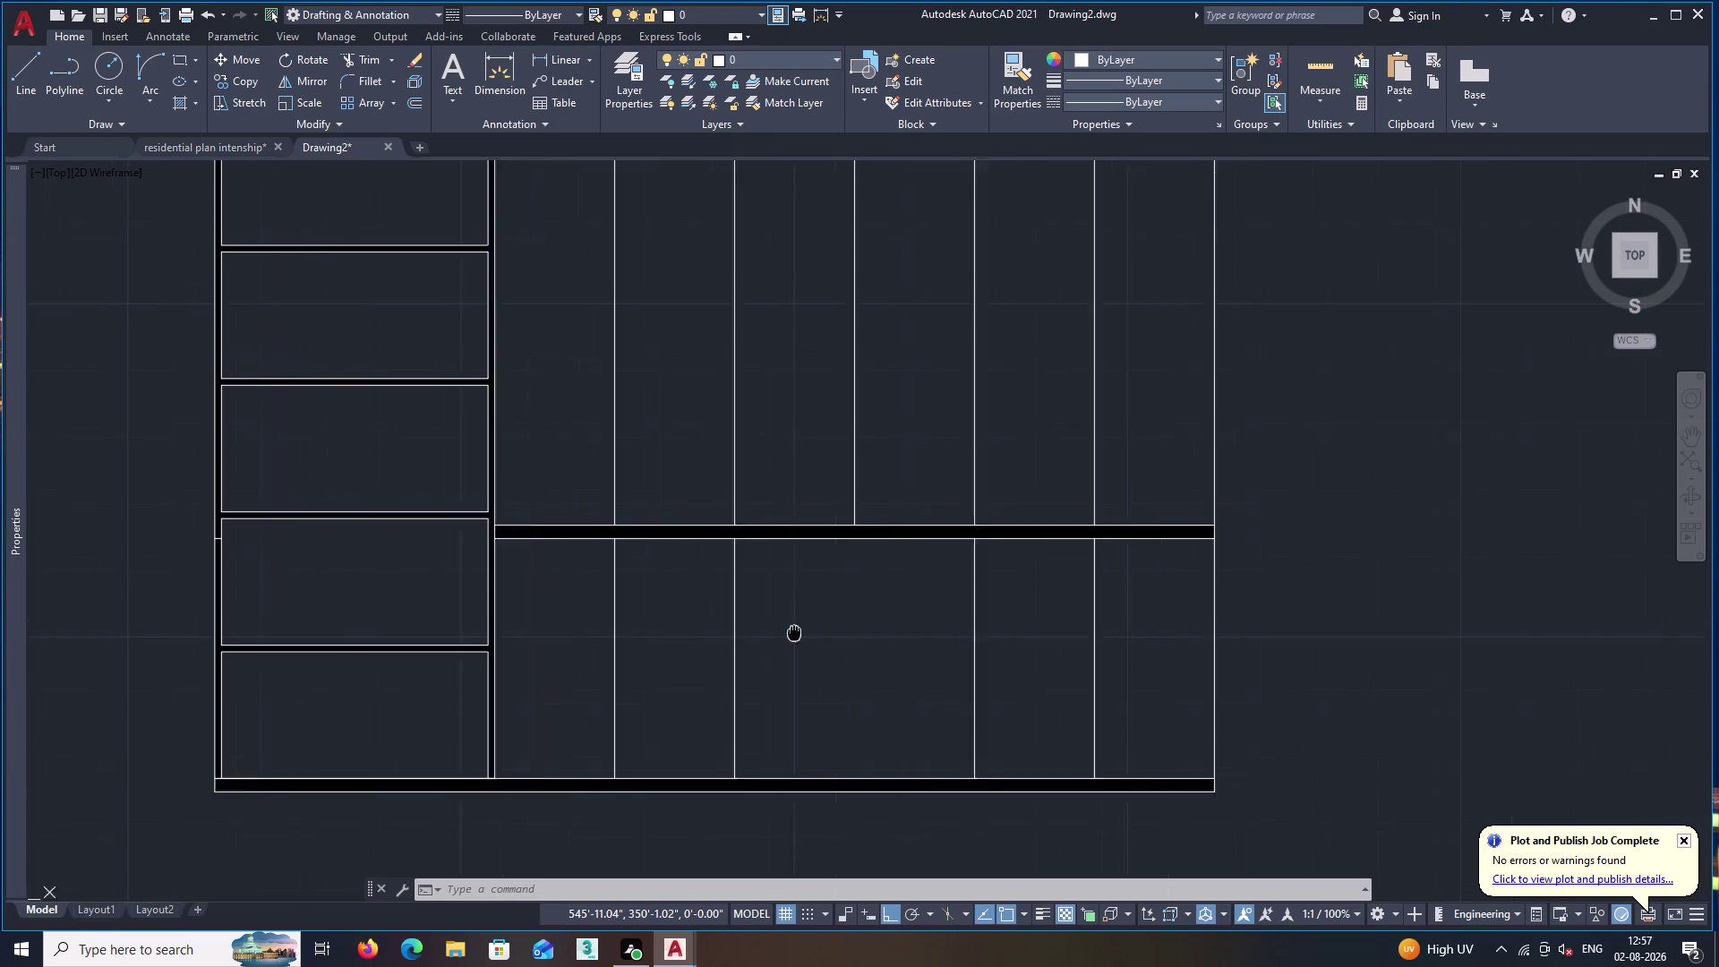
middle_drag(788, 634, 785, 636)
Draw a line across the central bay, tracked 1' below the countertop band.
key(l)
key(Return)
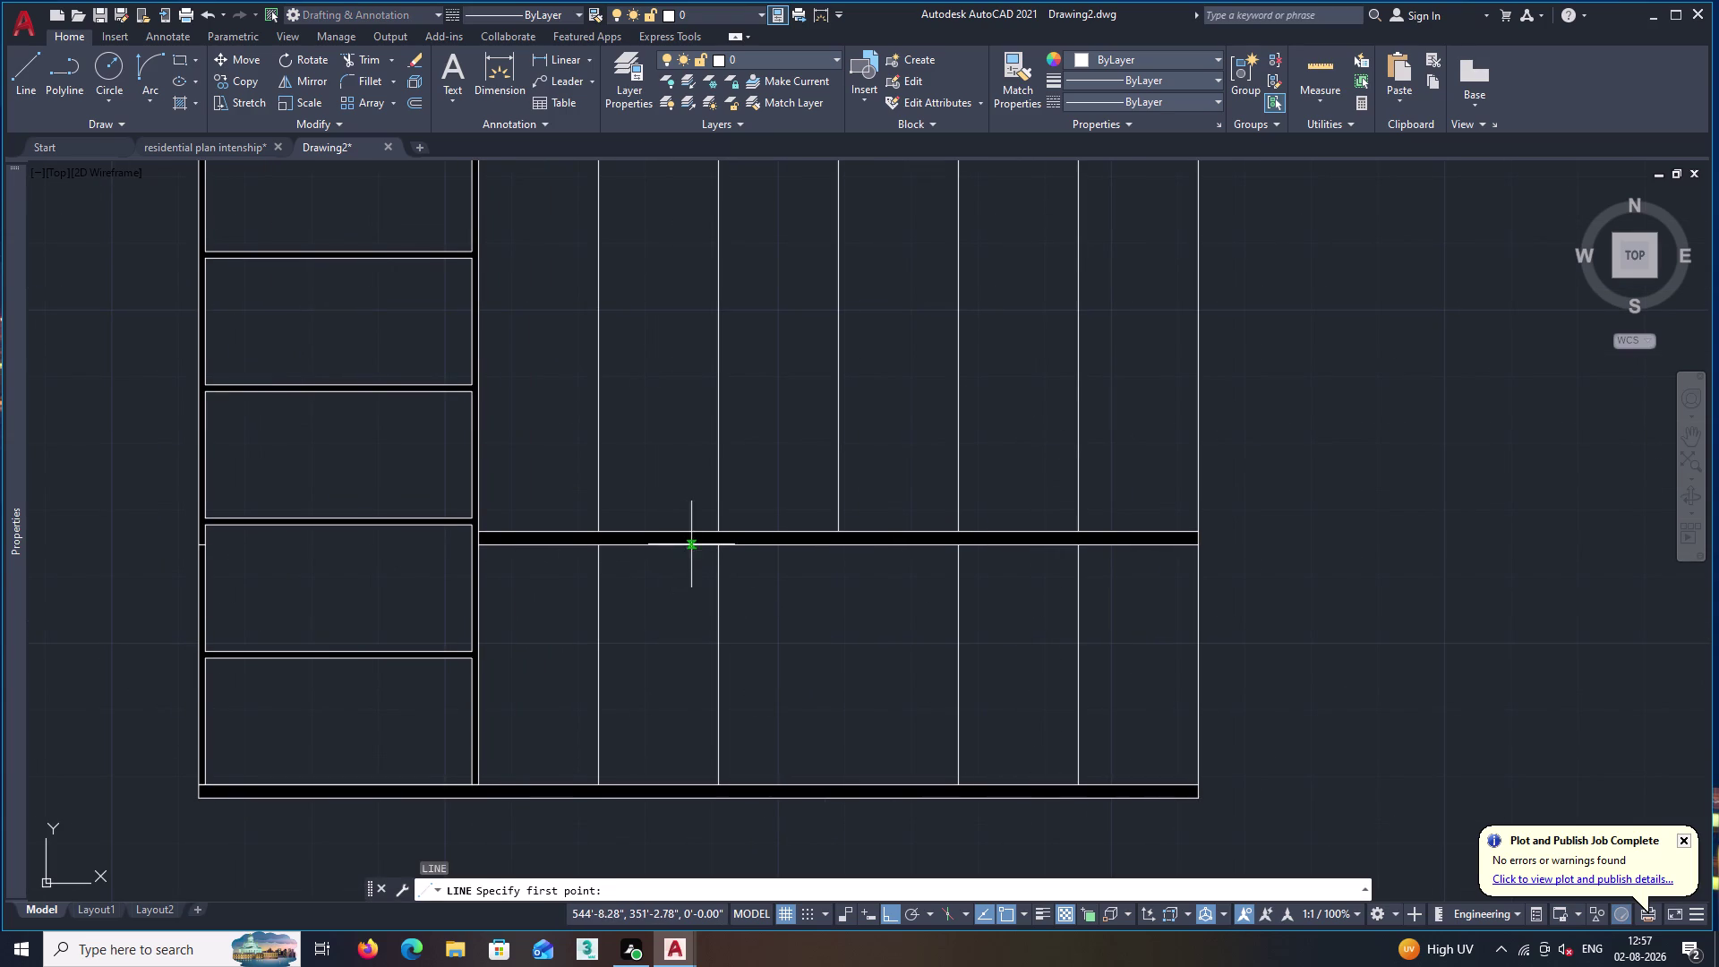
text(tk)
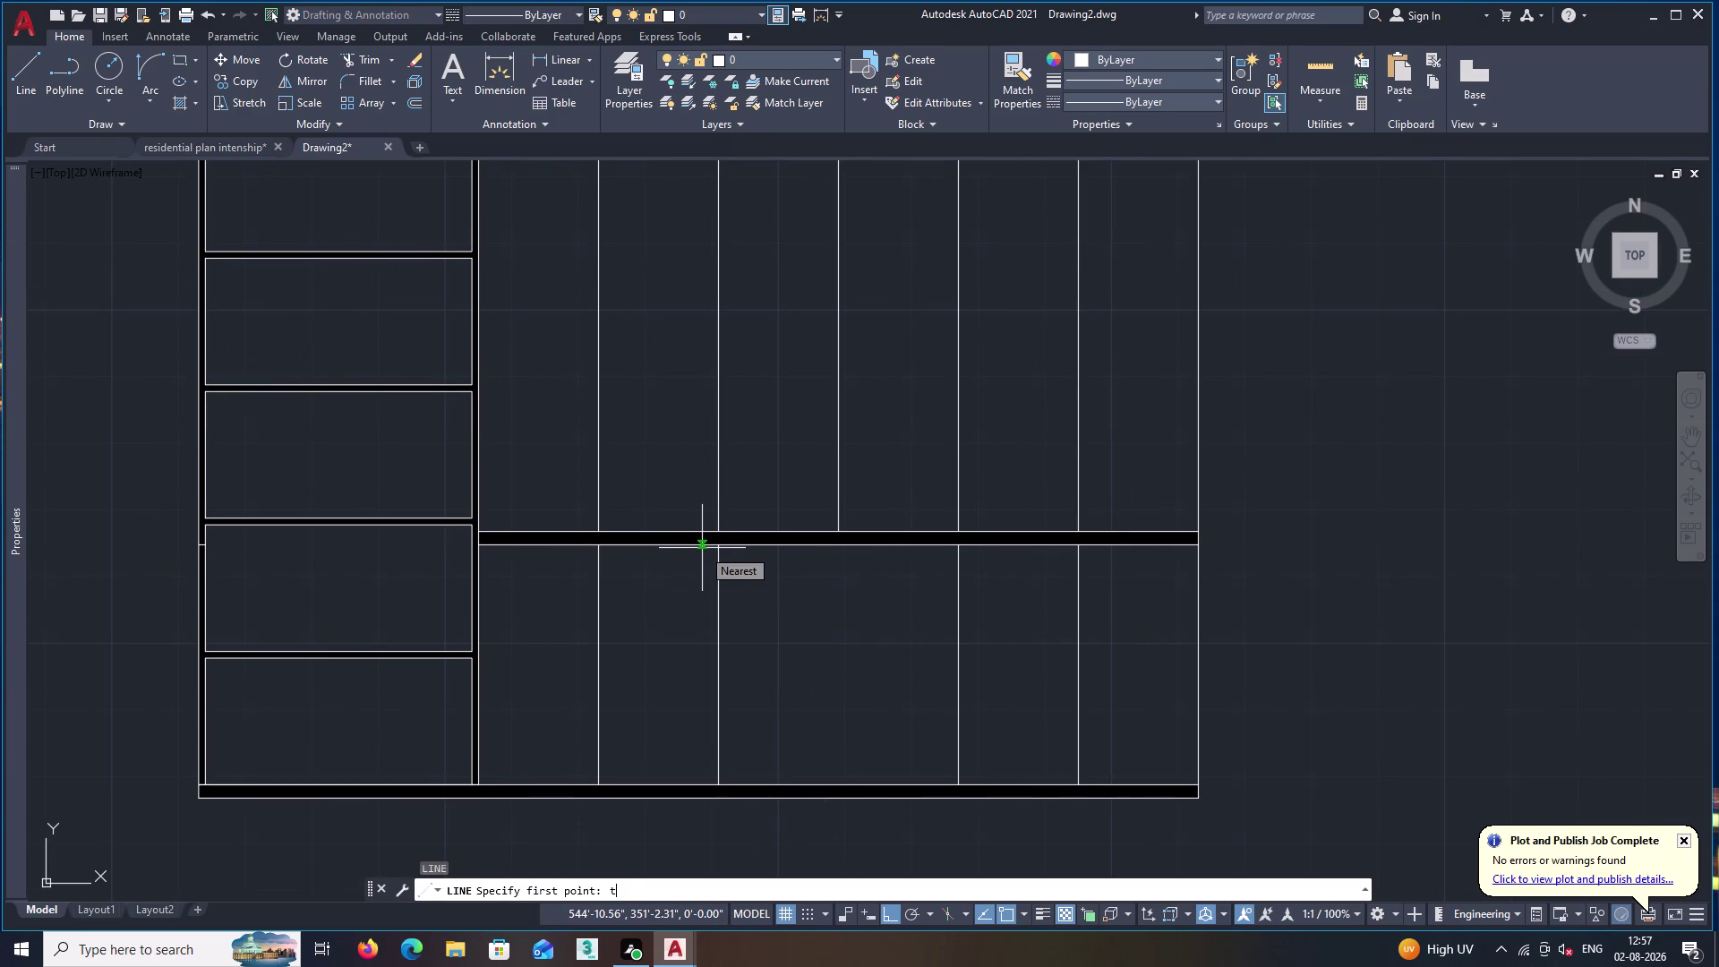
key(Return)
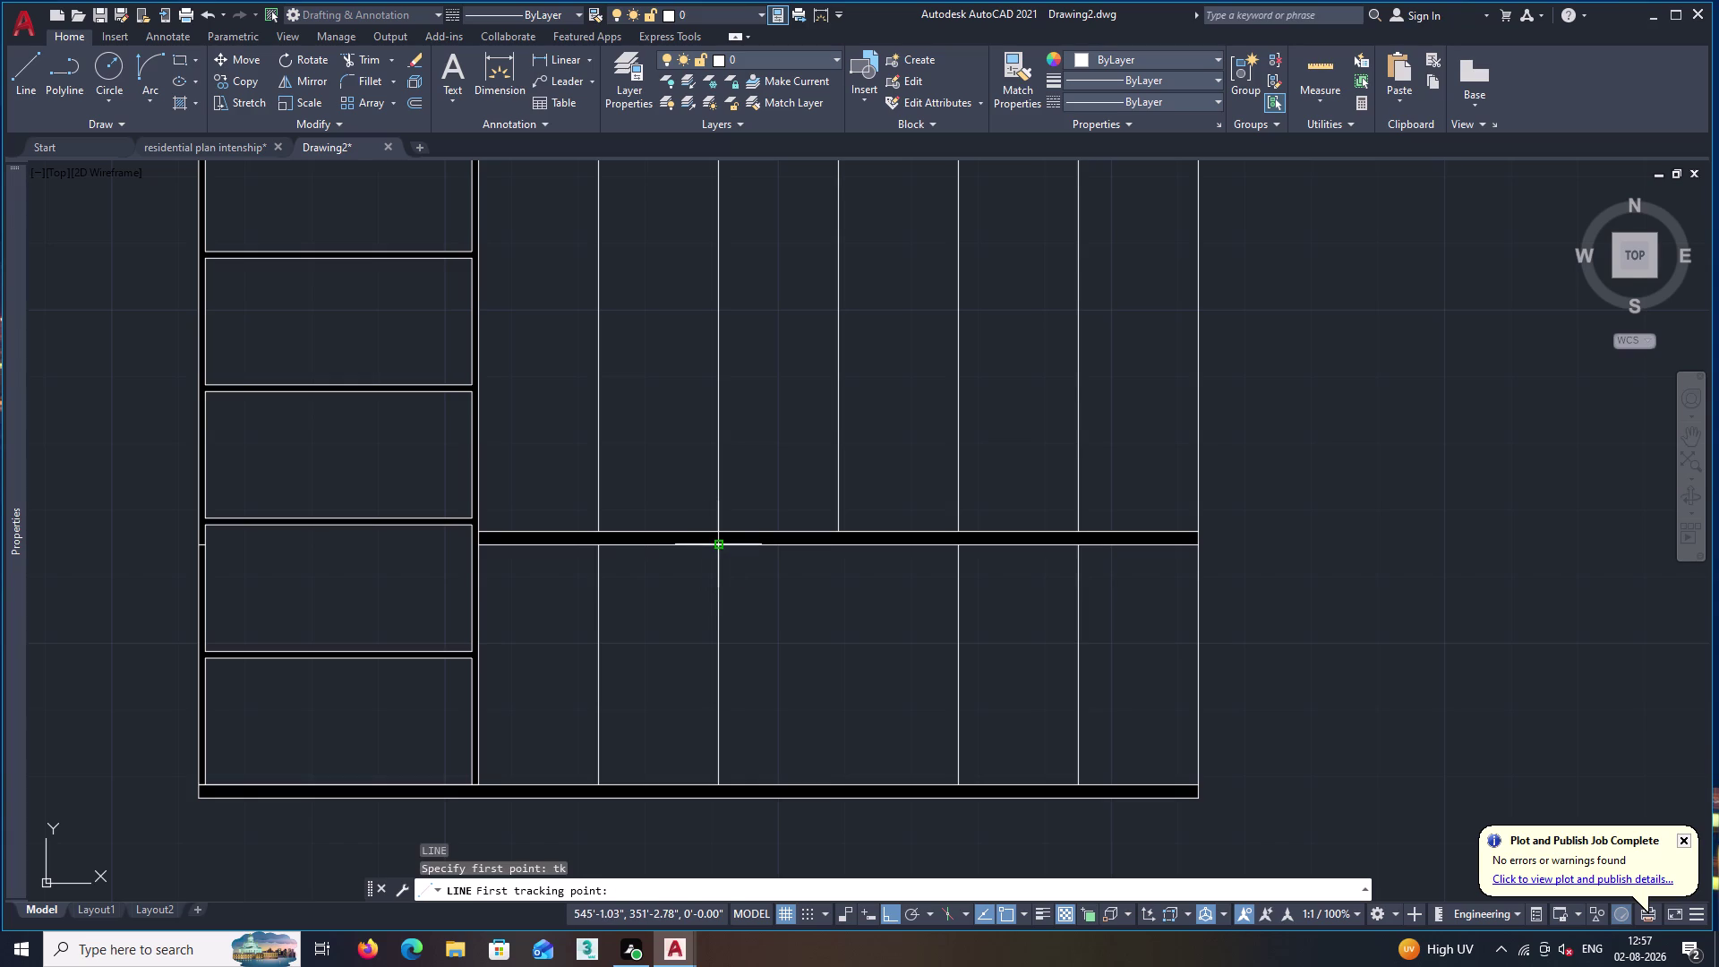
click(721, 546)
text(1')
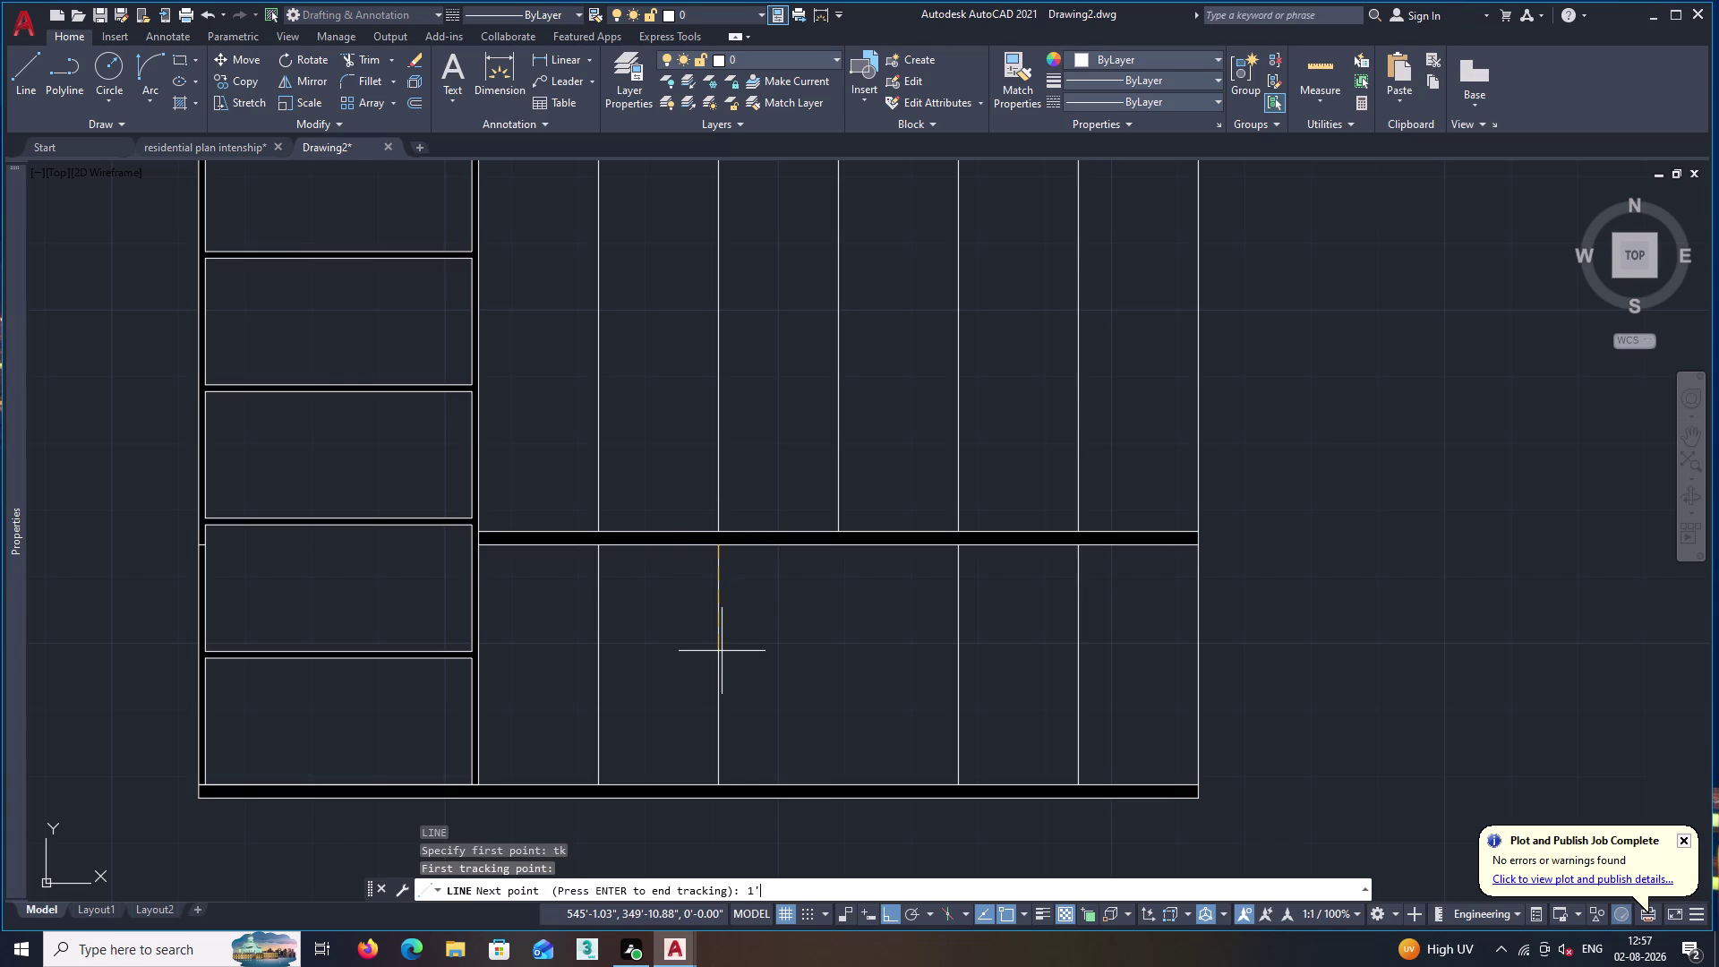
key(Return)
key(Return)
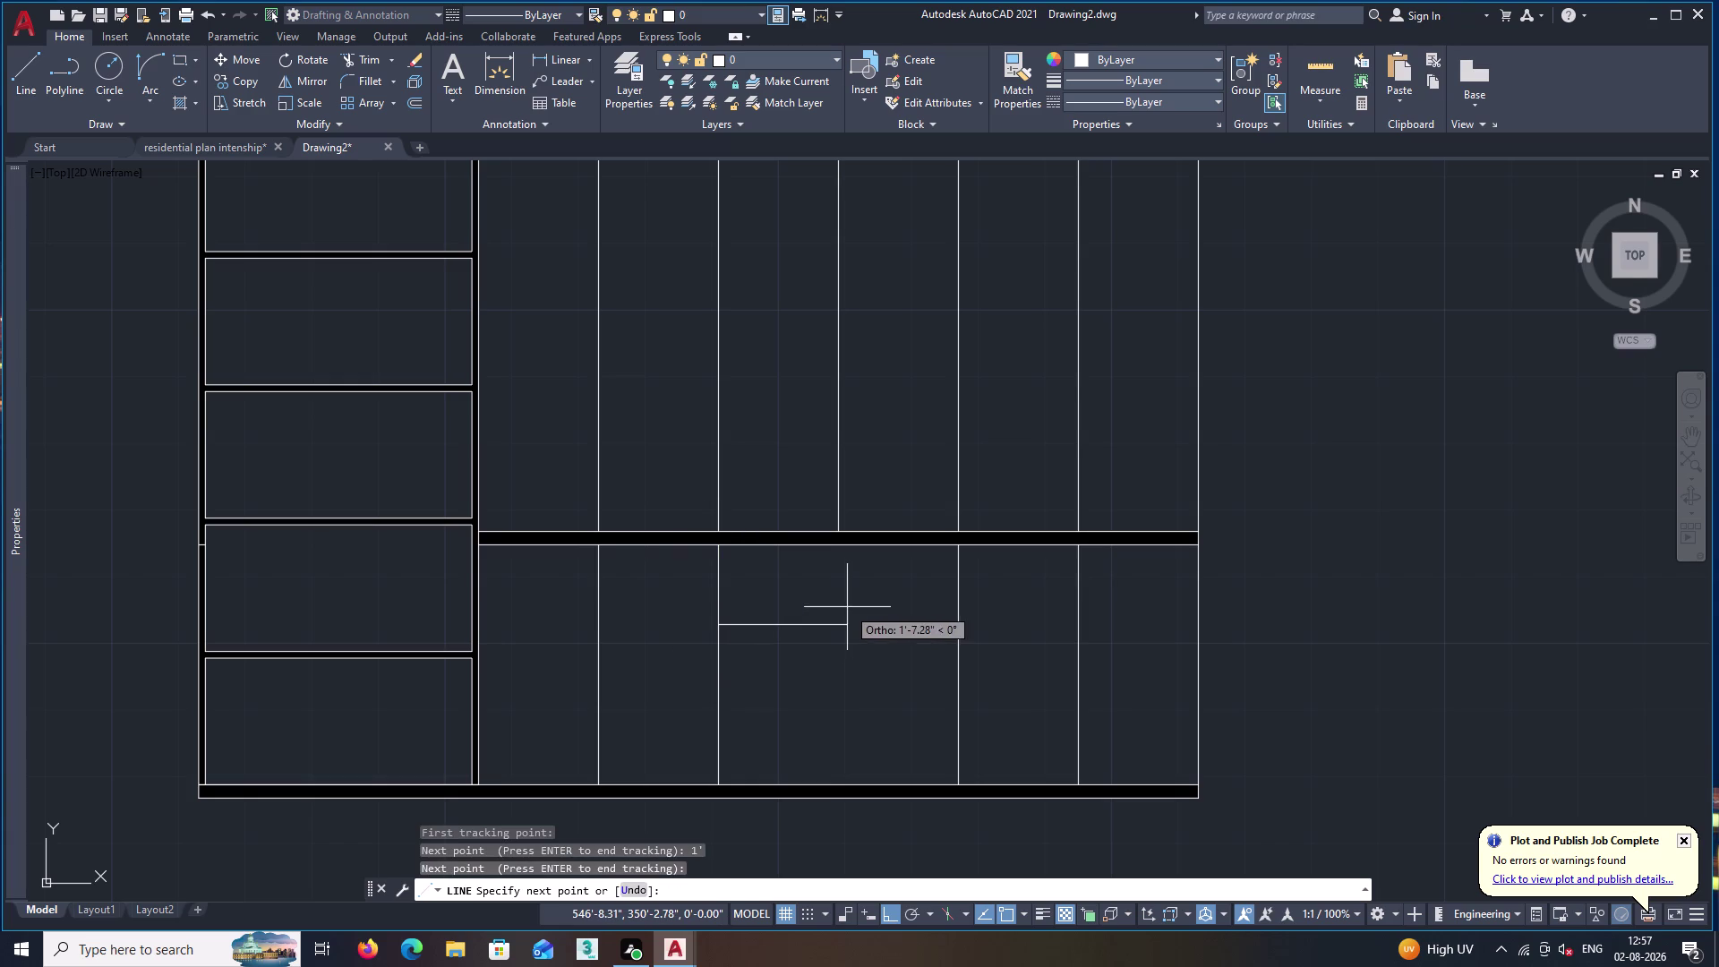
click(959, 627)
key(space)
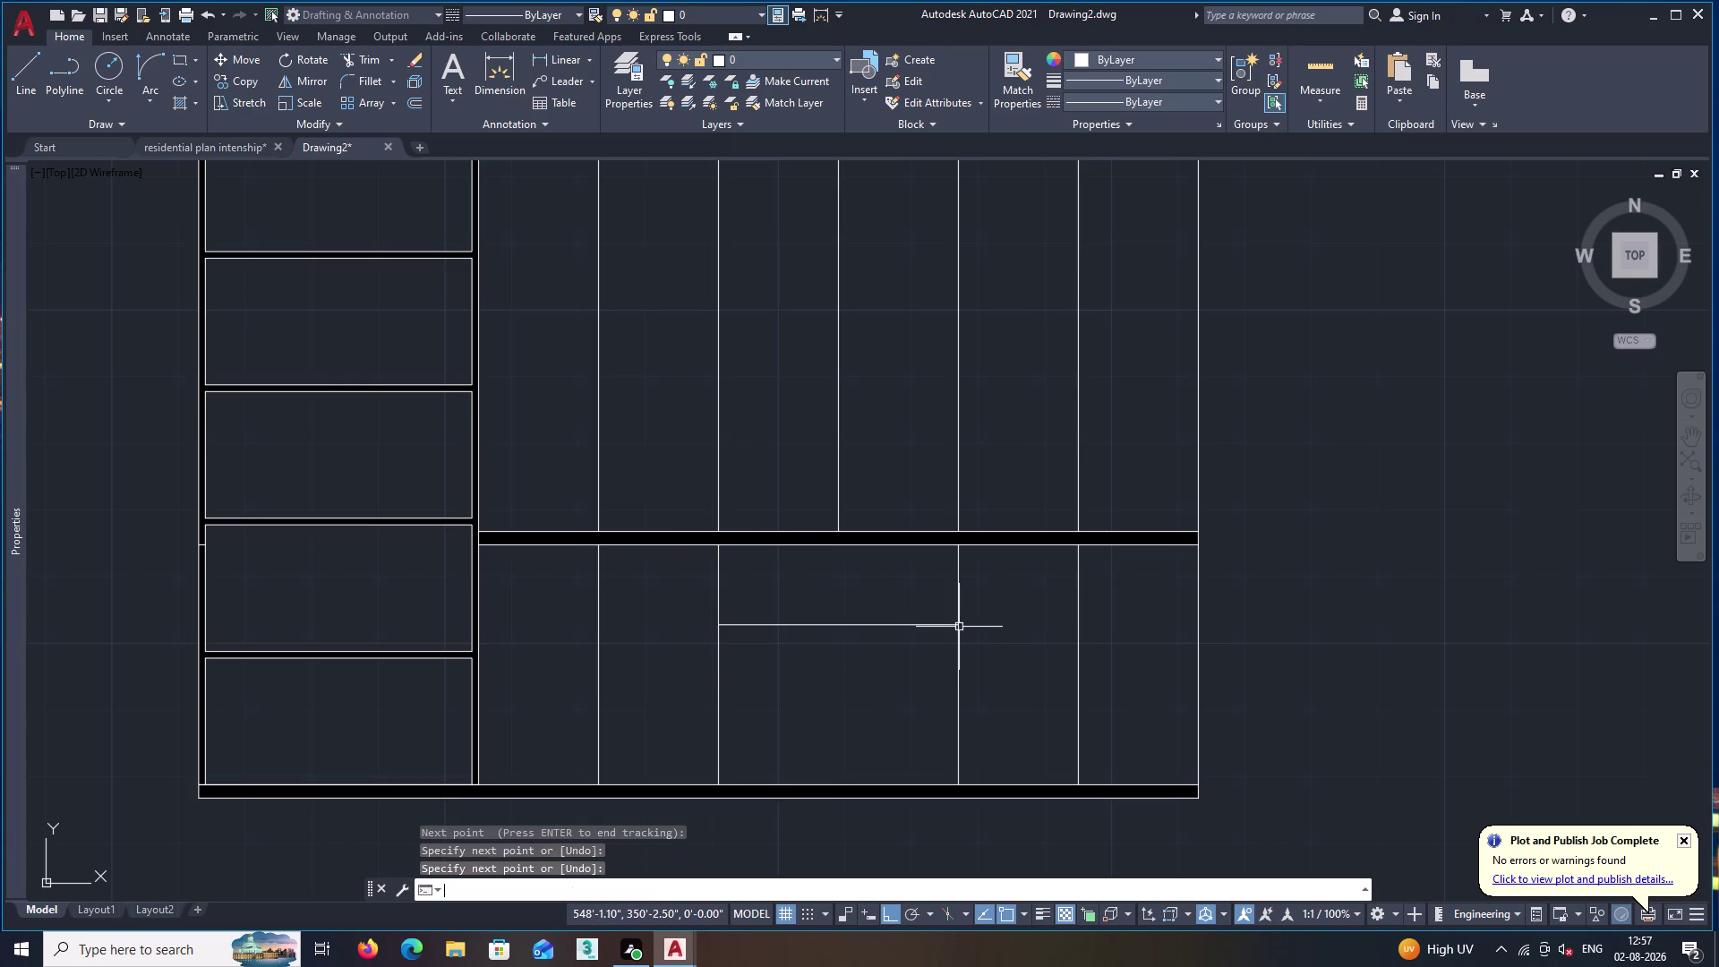
key(o)
key(Return)
Offset the central-bay line 1' downward to add a second line.
text(1')
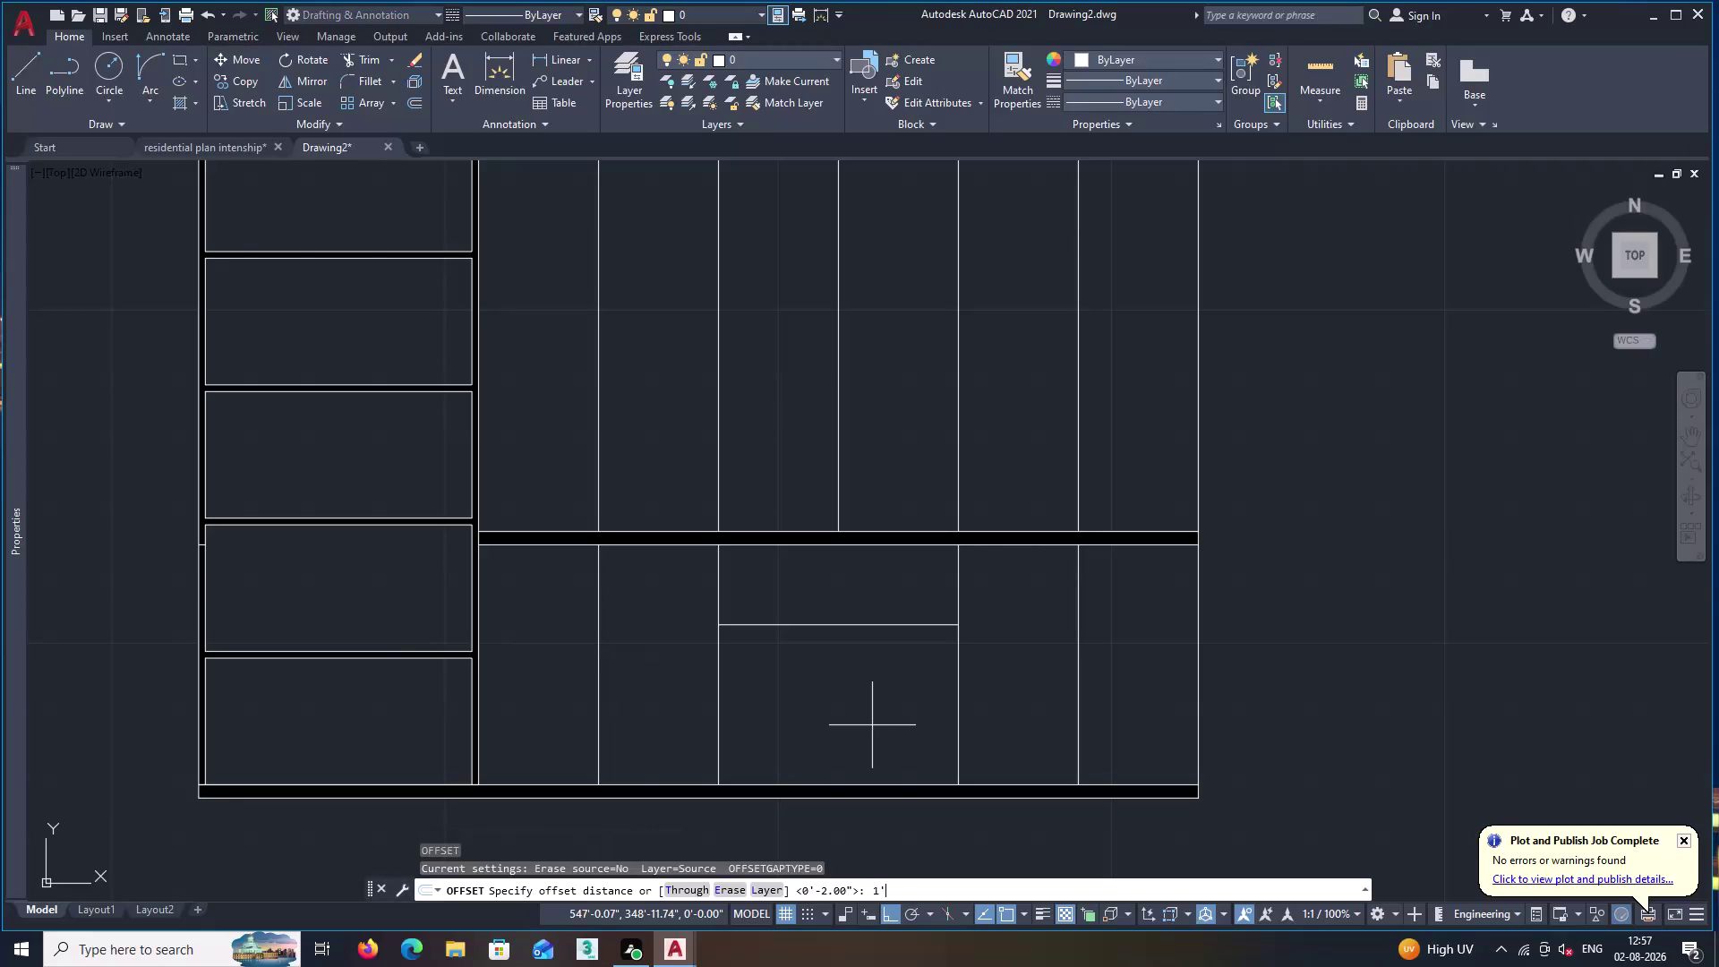
key(Return)
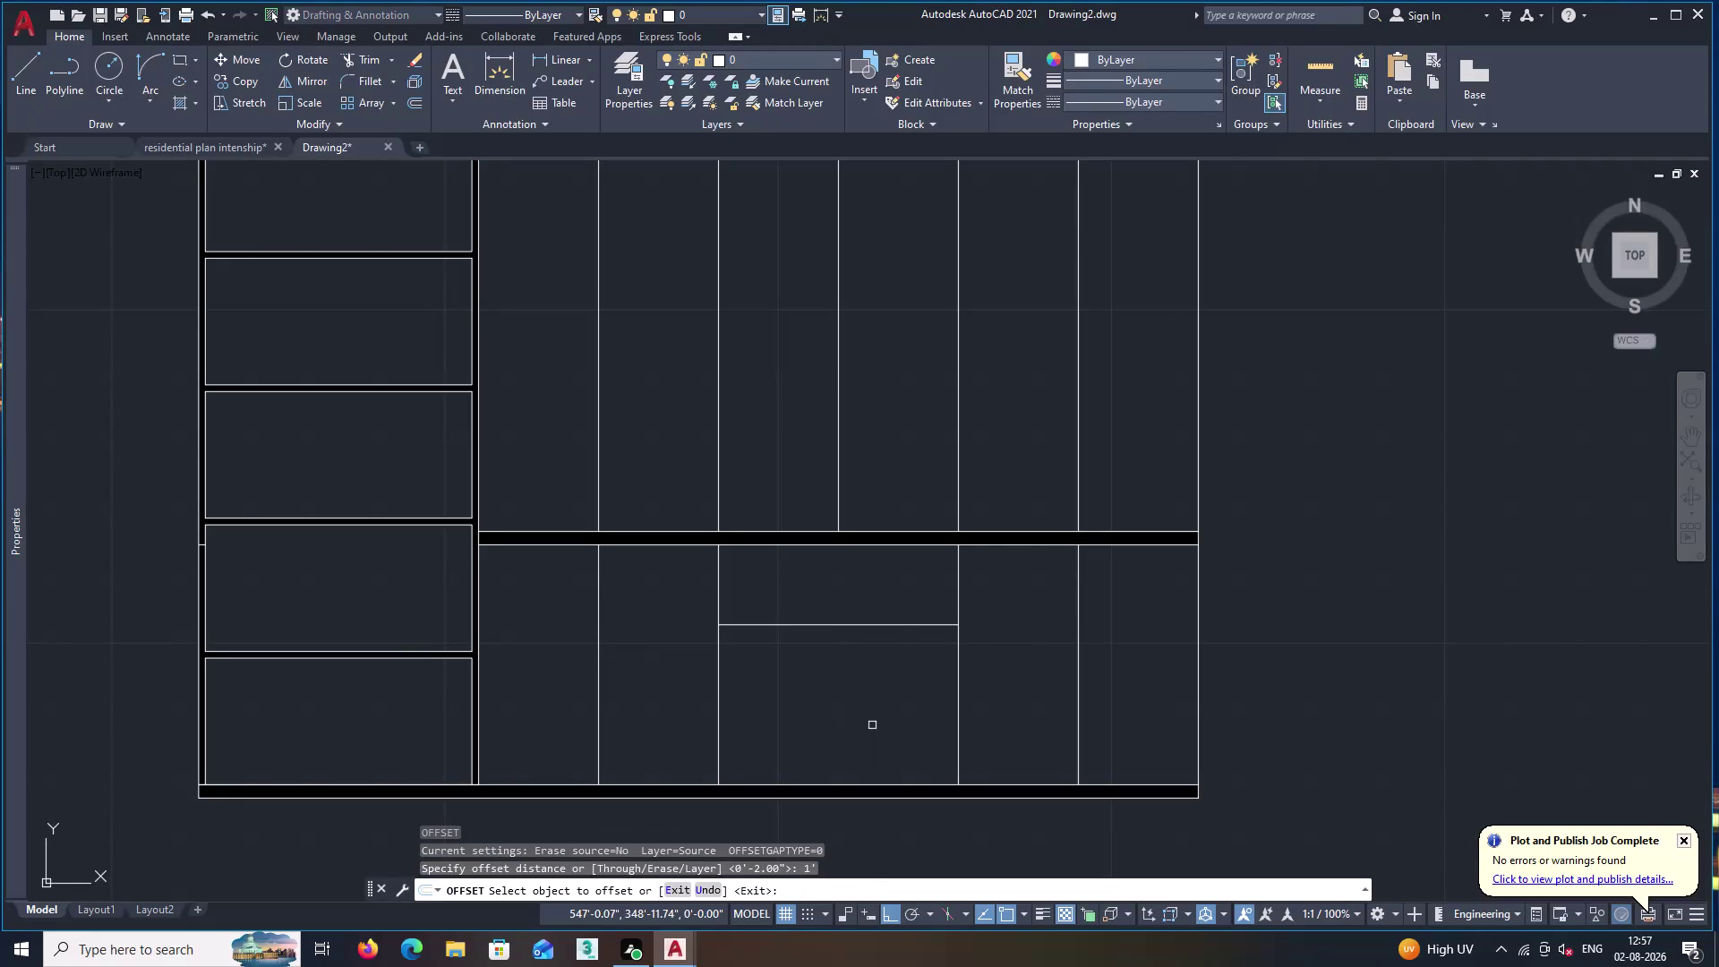
key(space)
key(o)
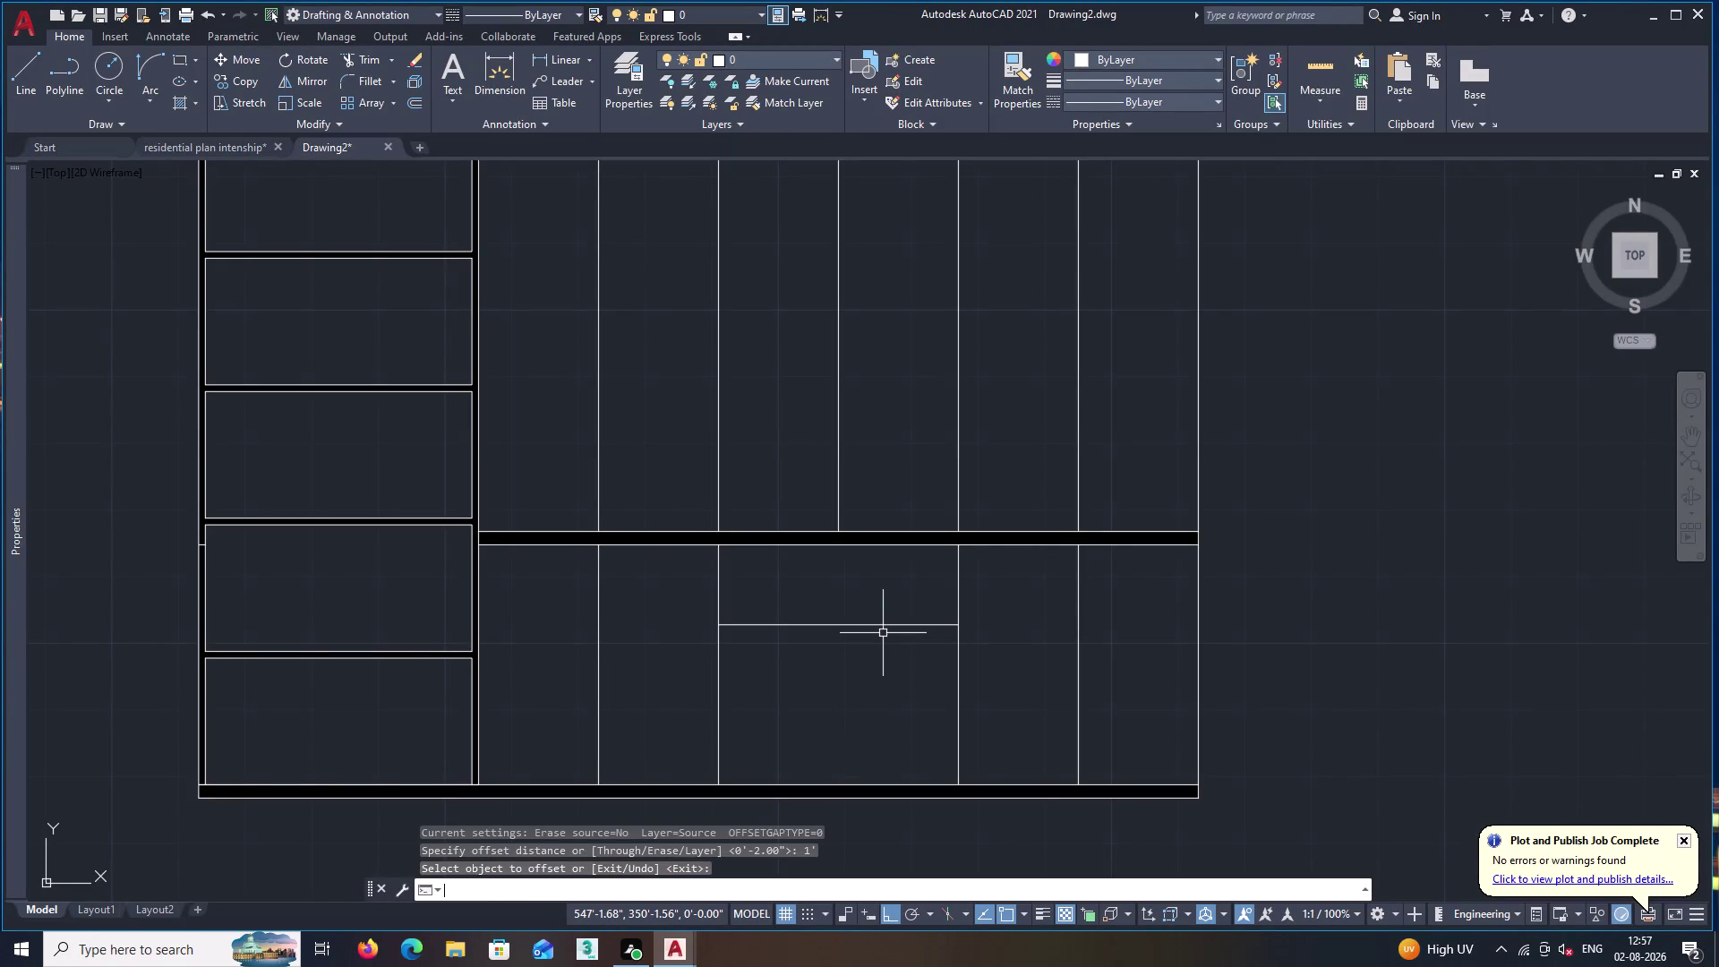
key(Return)
text(1')
key(Return)
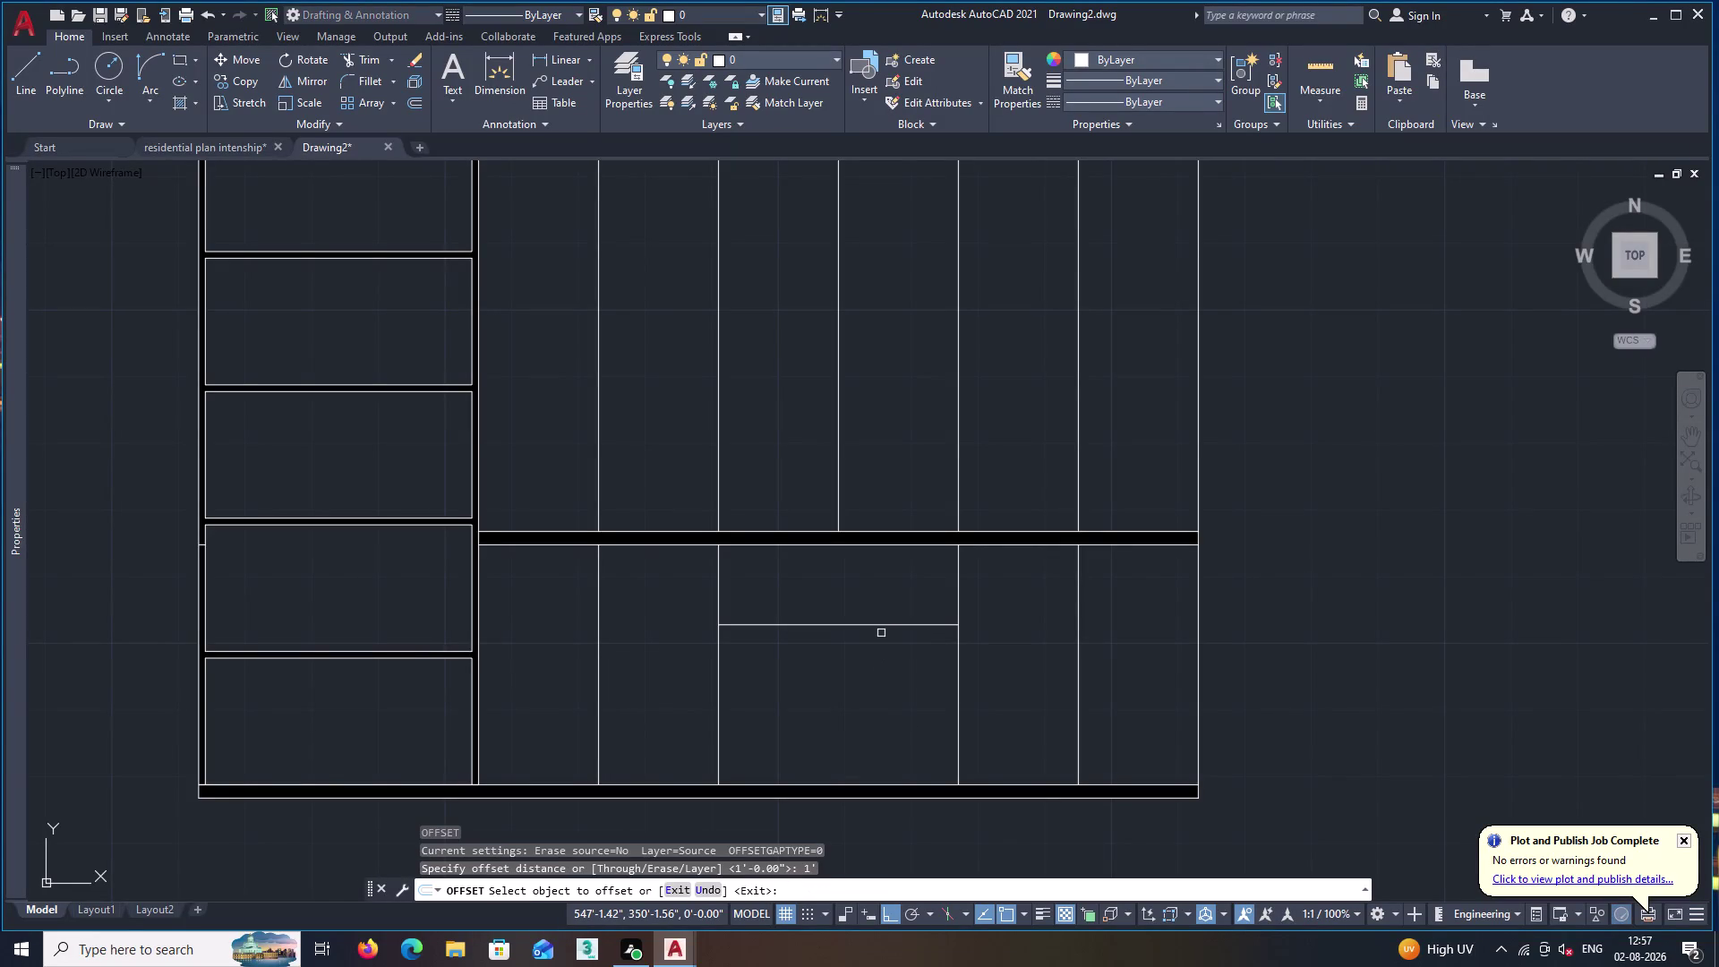
click(882, 627)
click(873, 682)
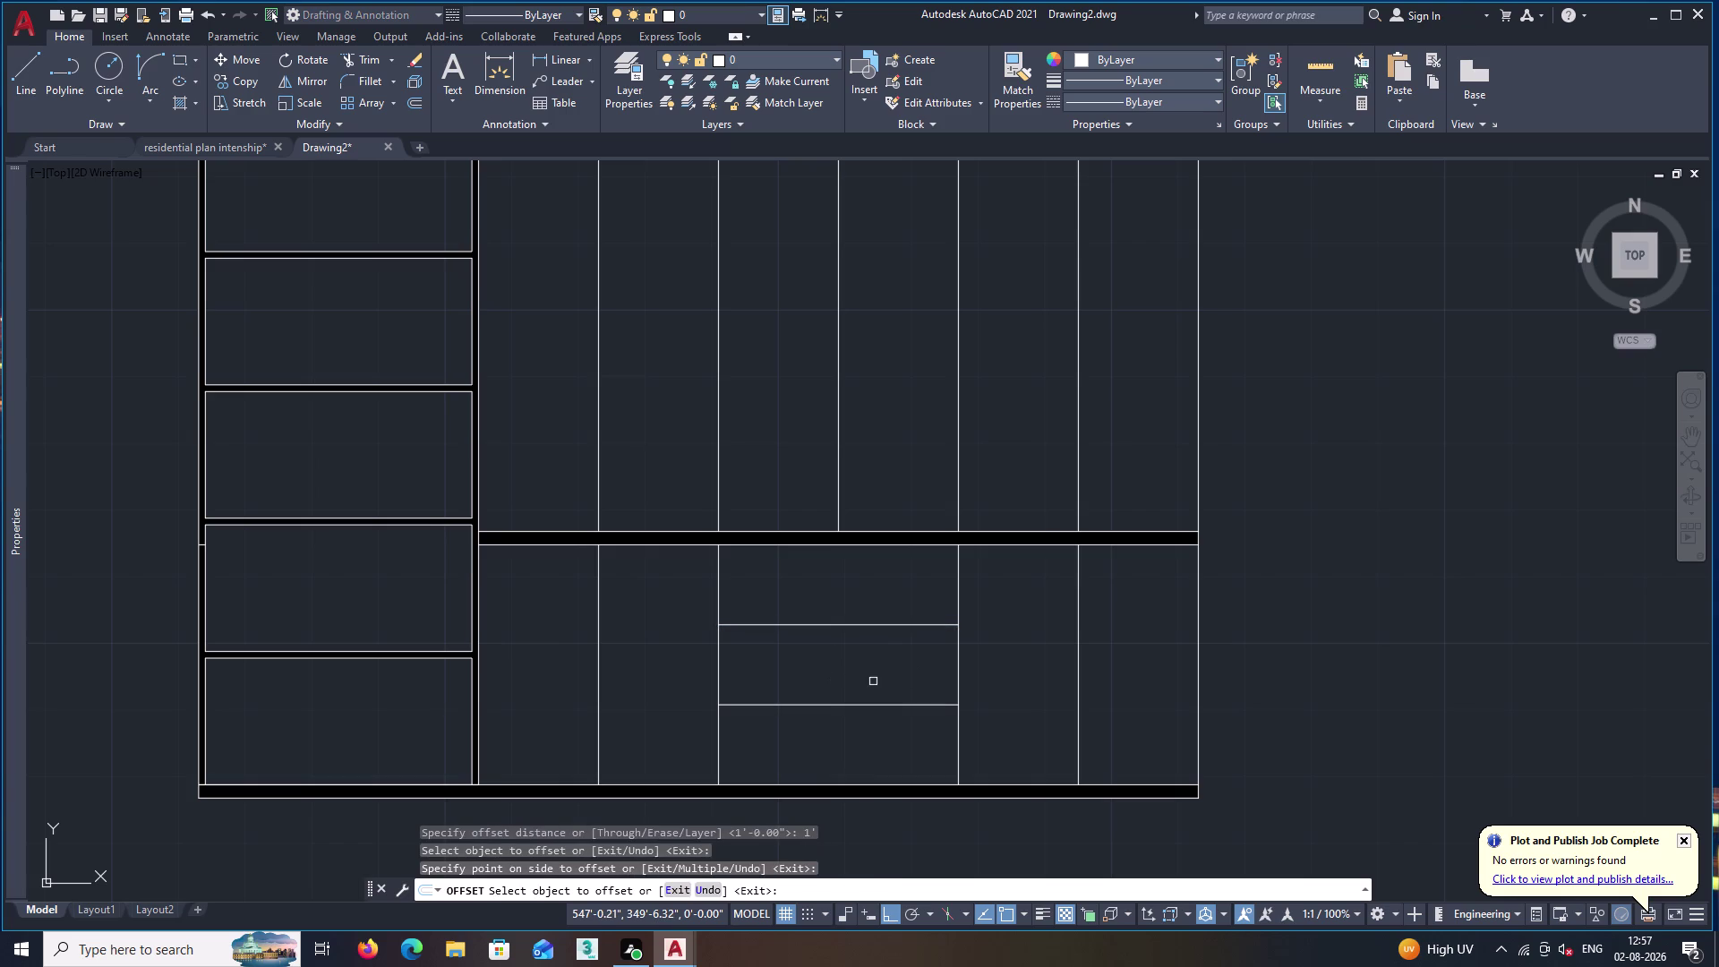
key(space)
Offset both central-bay lines by 1 inch to give each shelf thickness.
key(o)
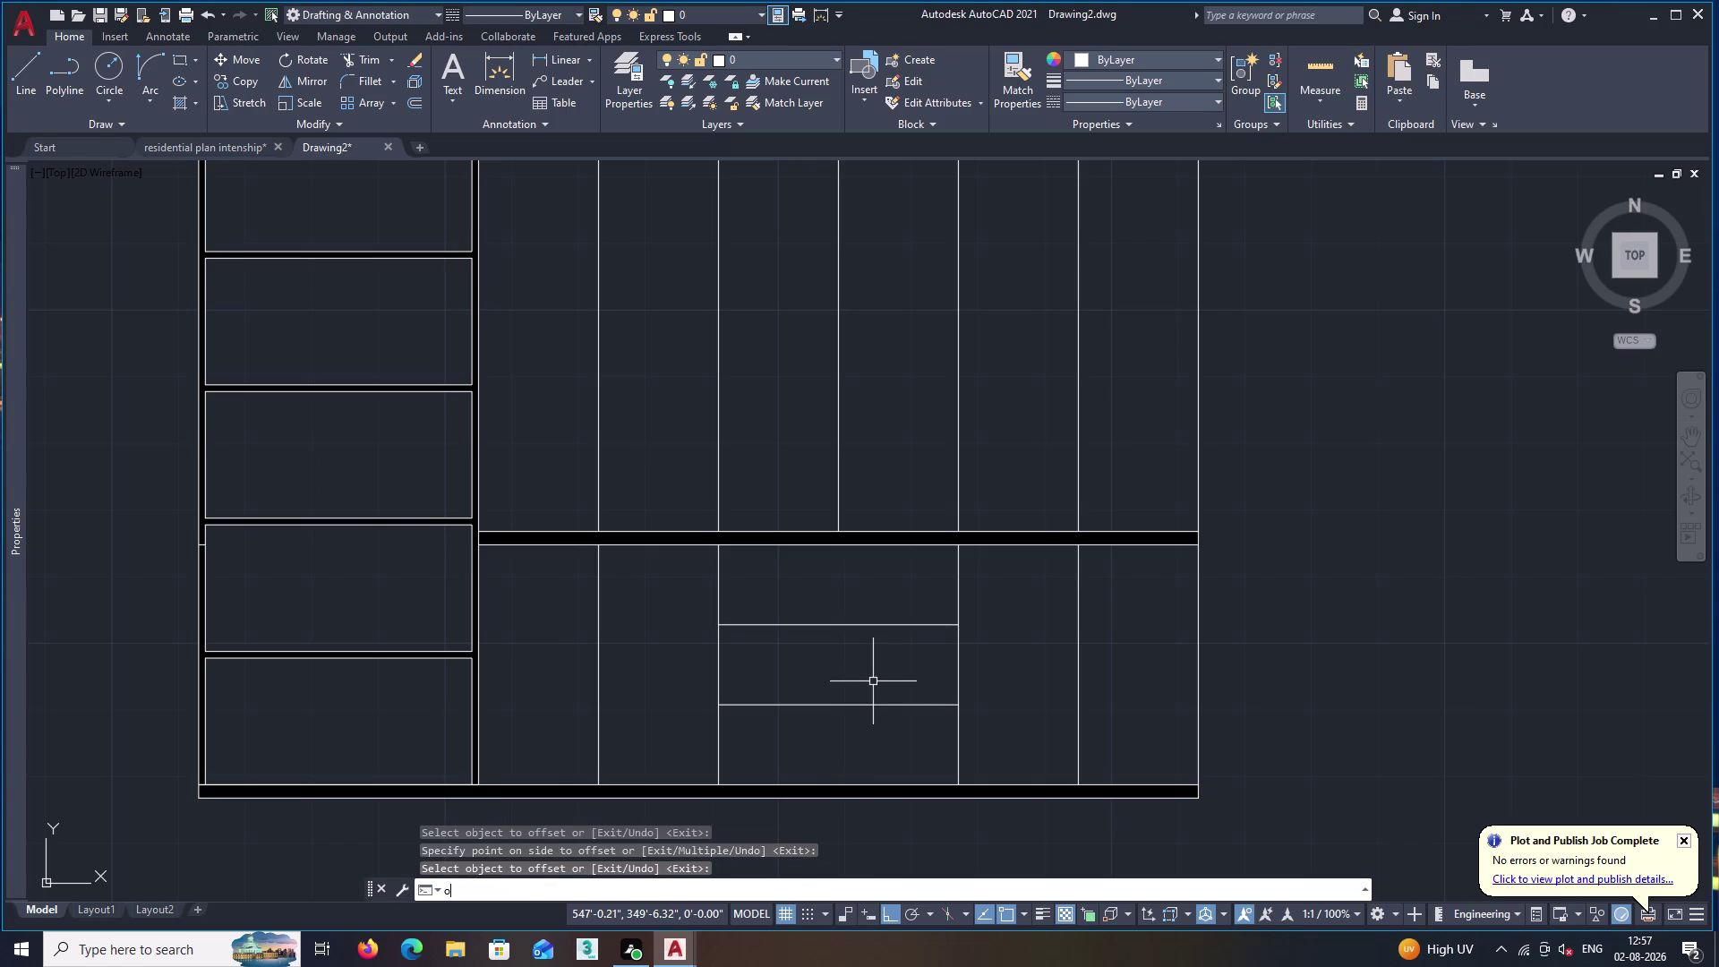
key(Return)
text(1")
key(Return)
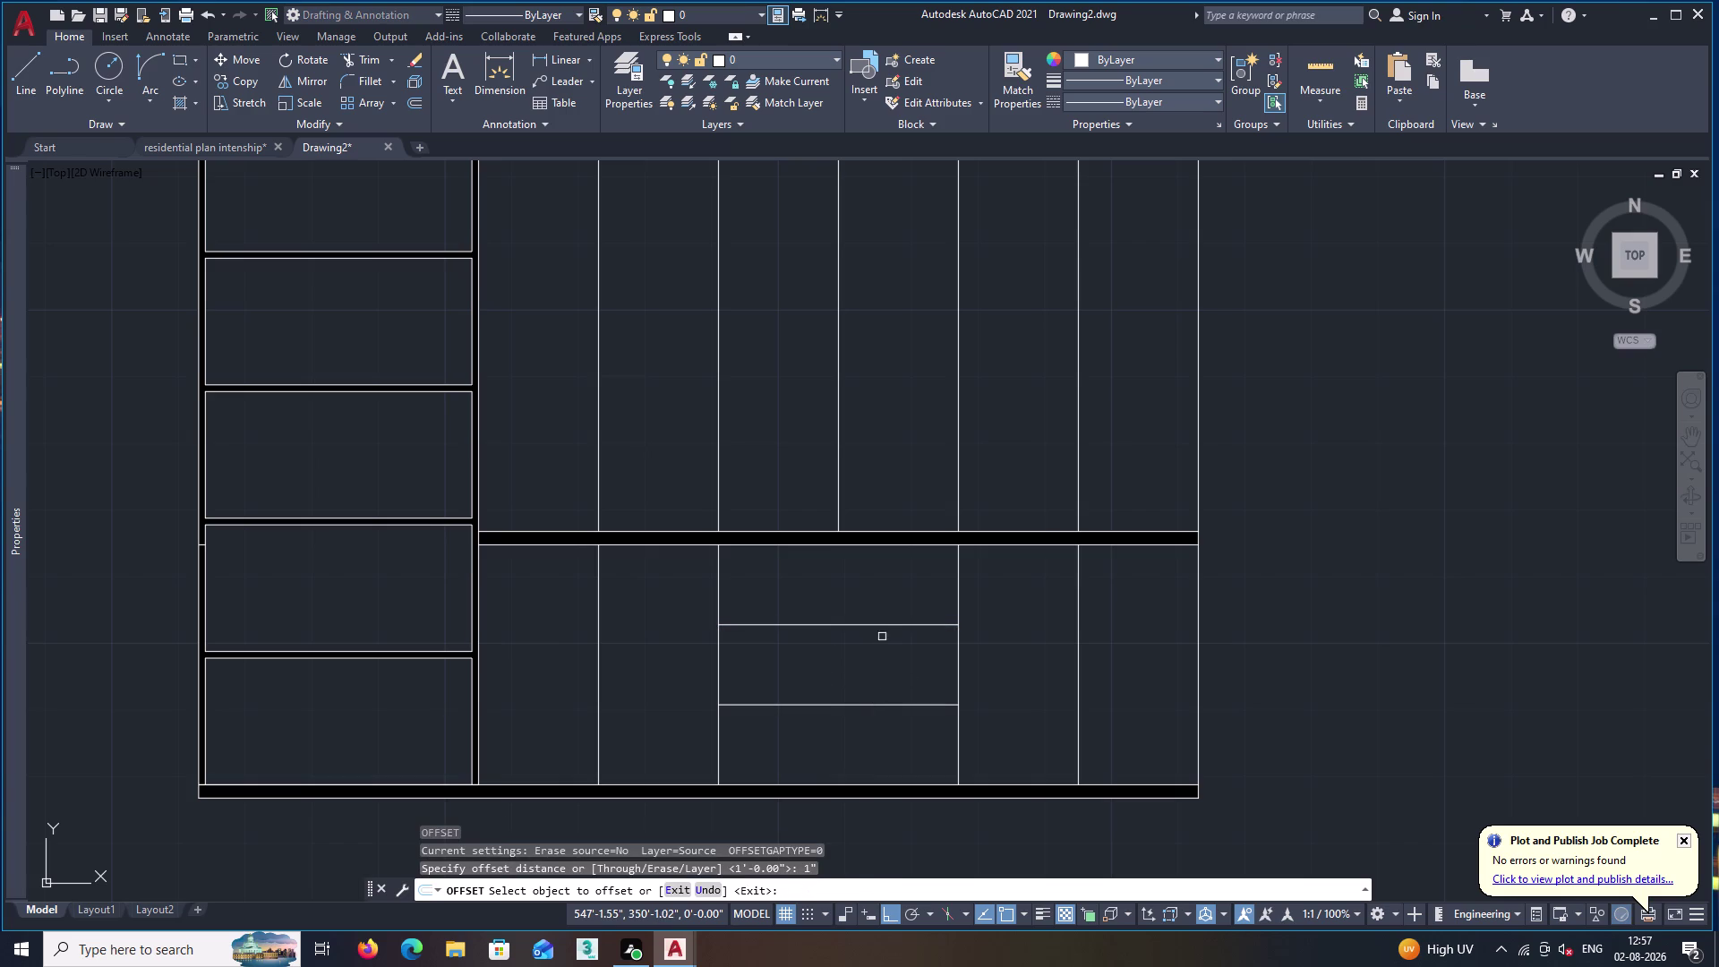
click(892, 626)
click(891, 645)
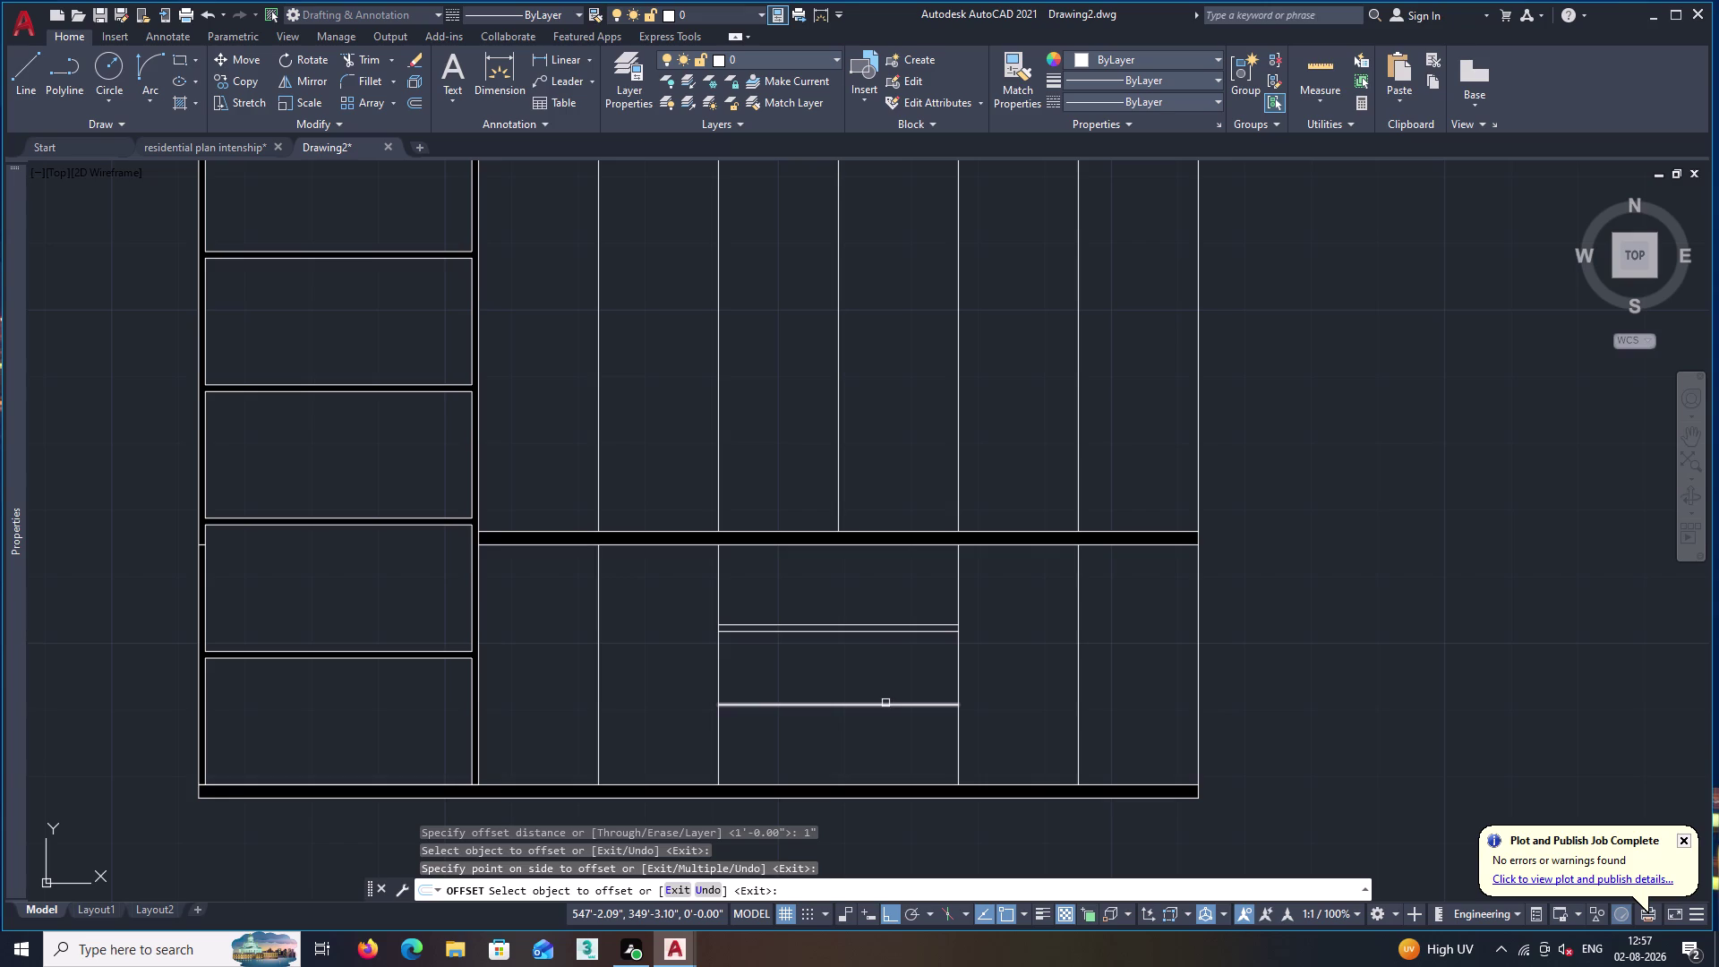
click(886, 703)
click(874, 729)
key(space)
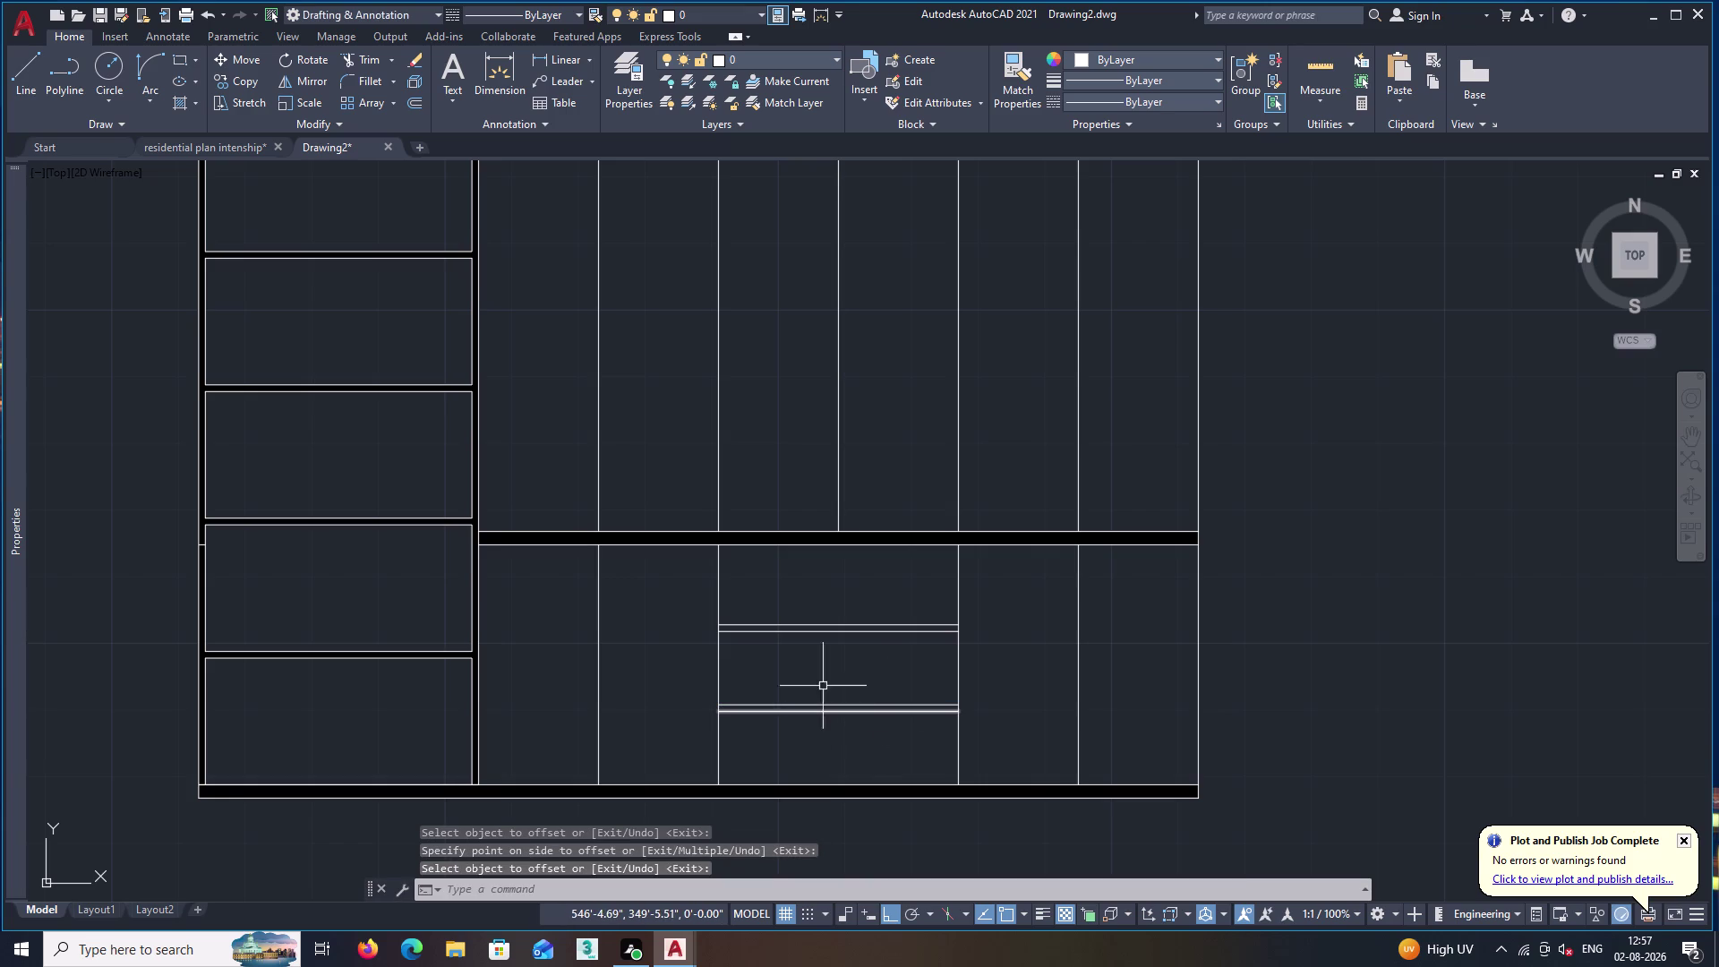
scroll(up, 3)
middle_drag(852, 676, 734, 634)
Fill the upper and lower 1-inch shelf strips in the central bay with SOLID hatch.
text(h)
key(space)
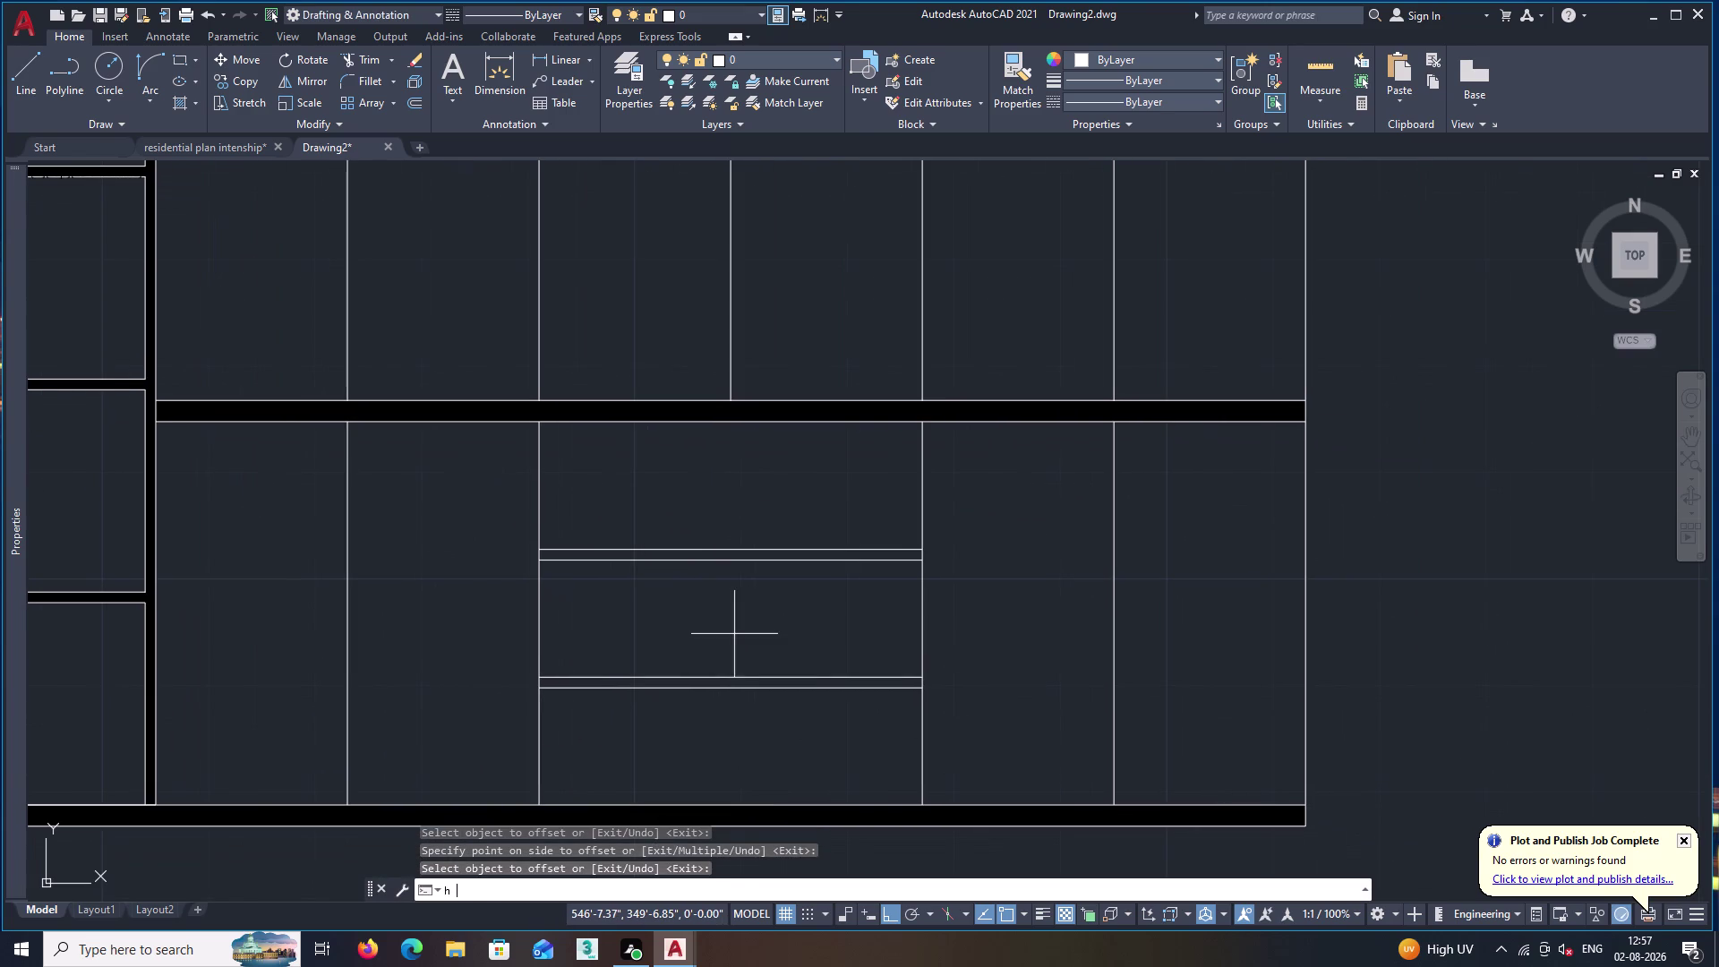
scroll(up, 3)
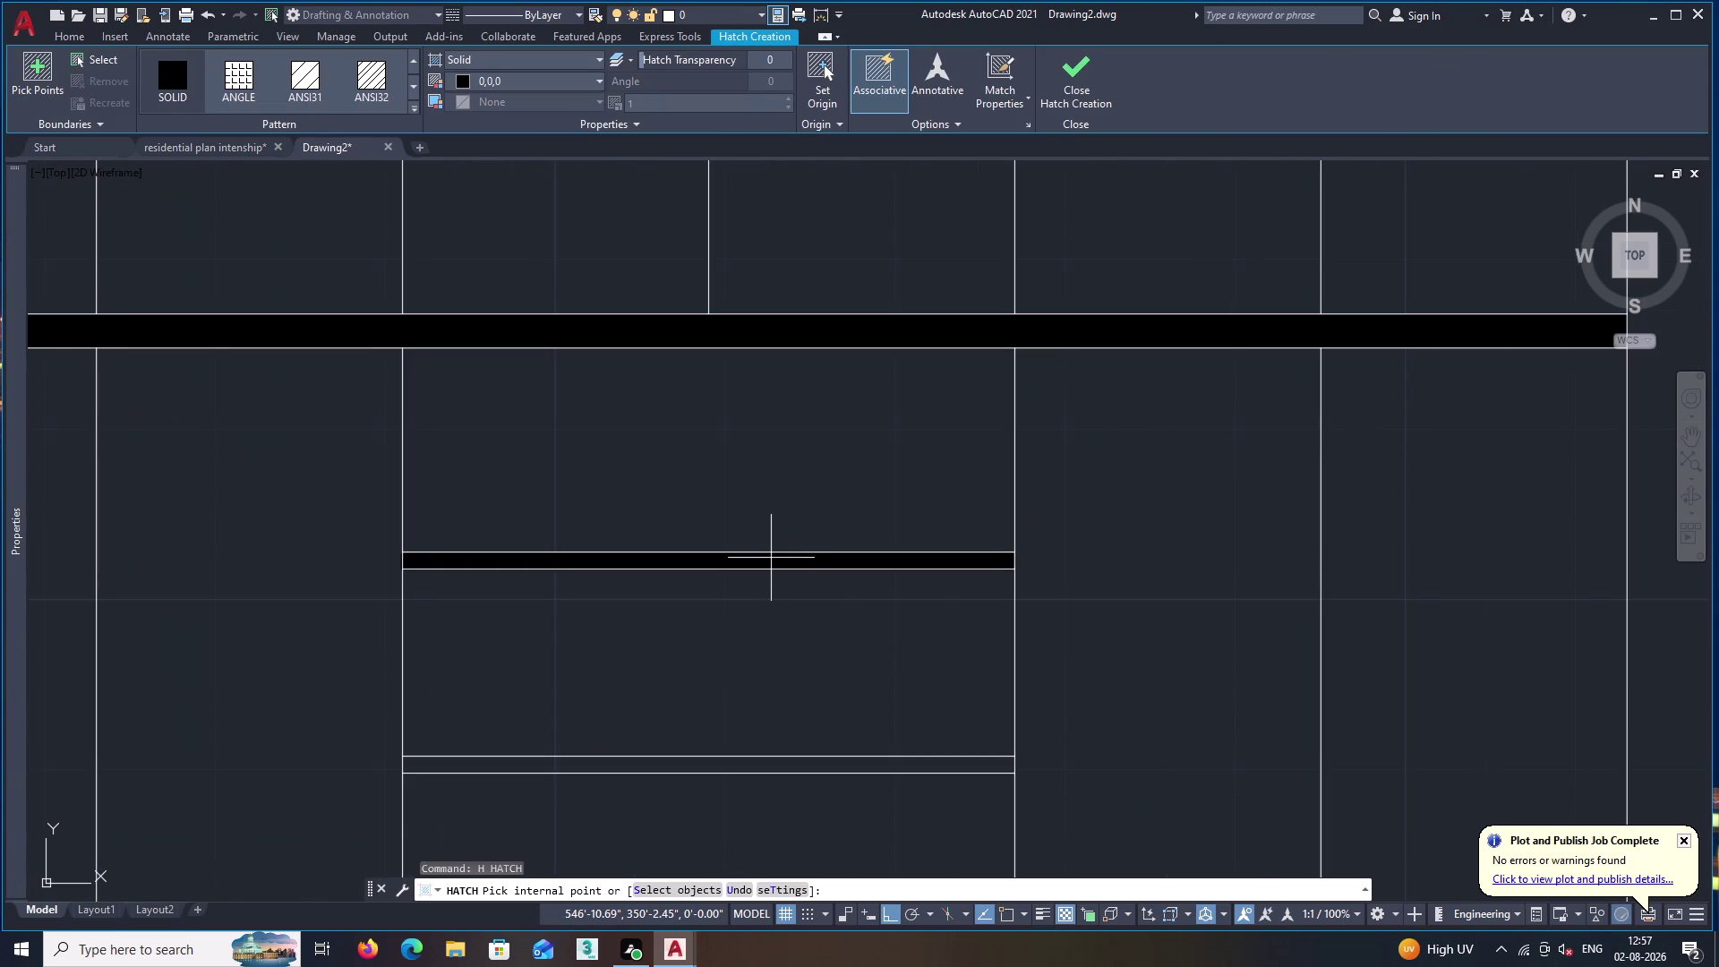
click(771, 557)
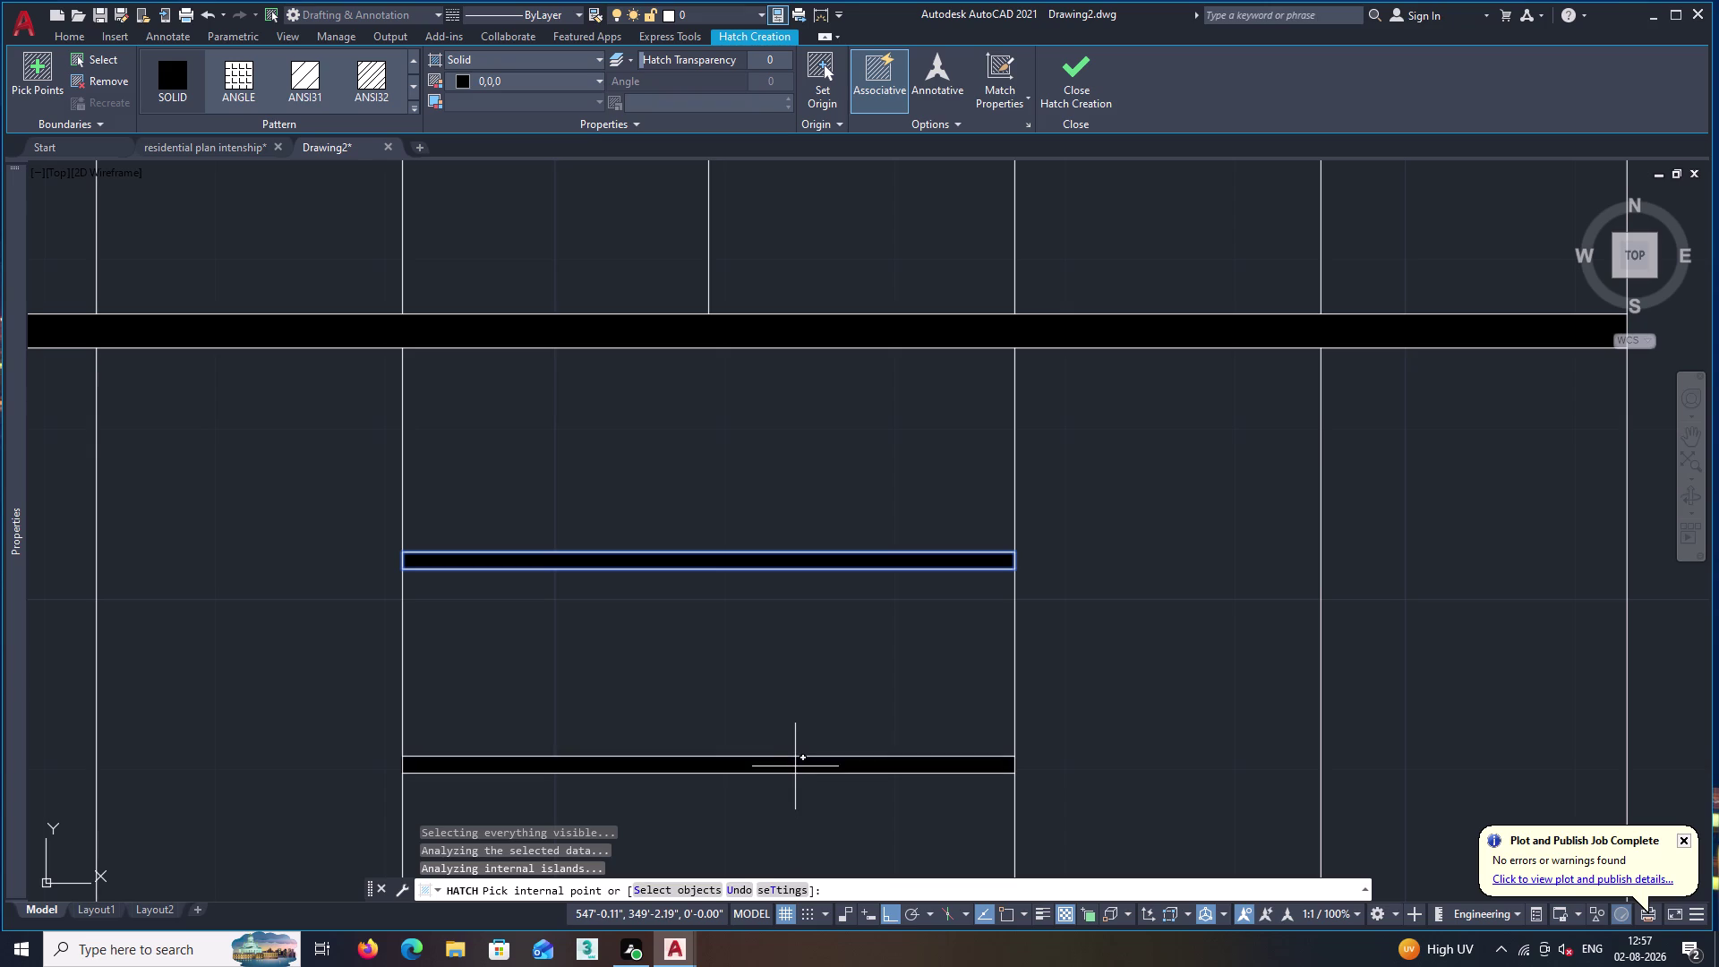
click(795, 764)
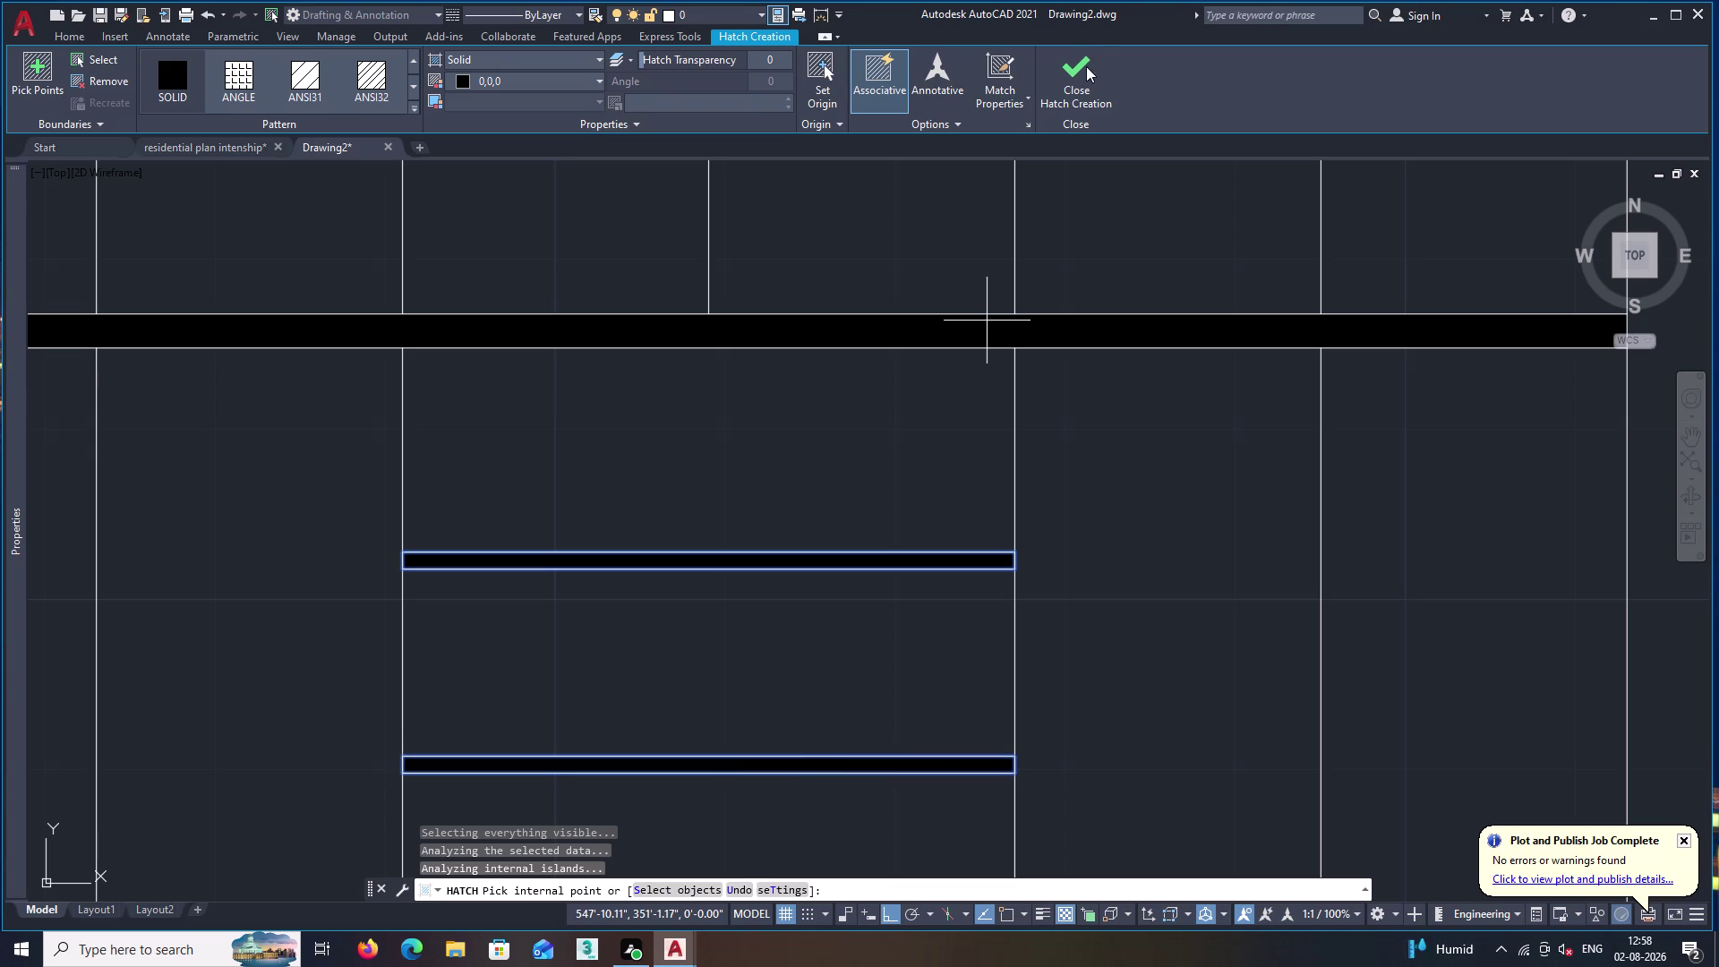
click(1080, 70)
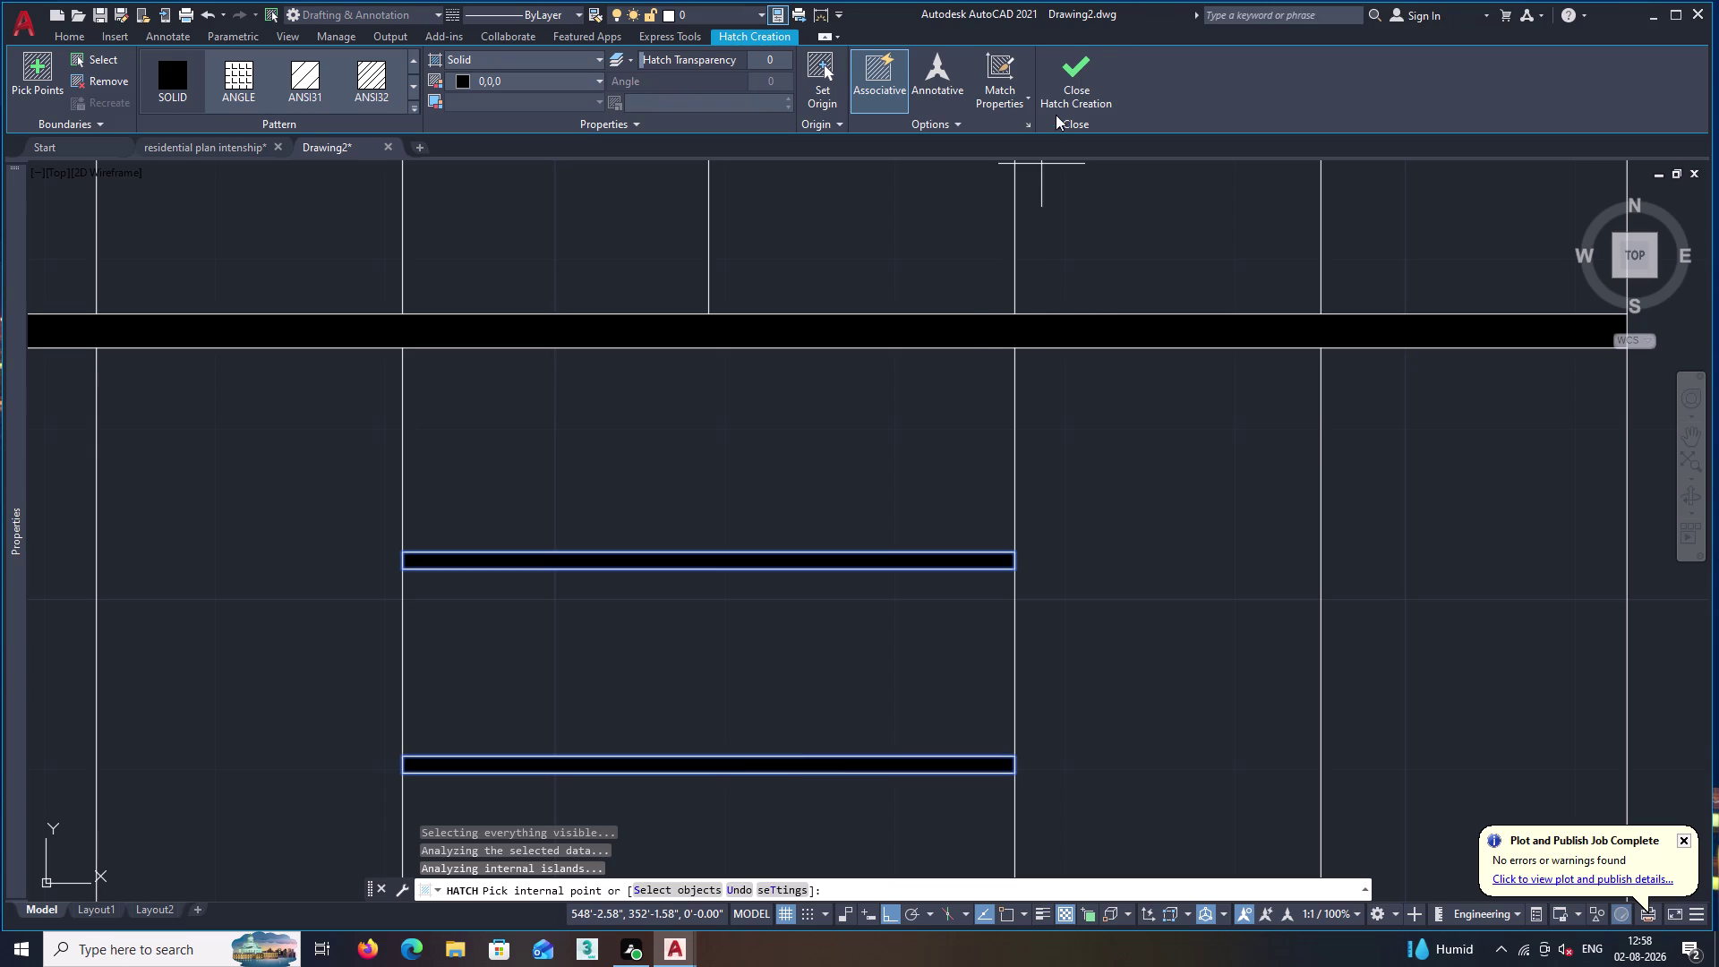
click(1080, 70)
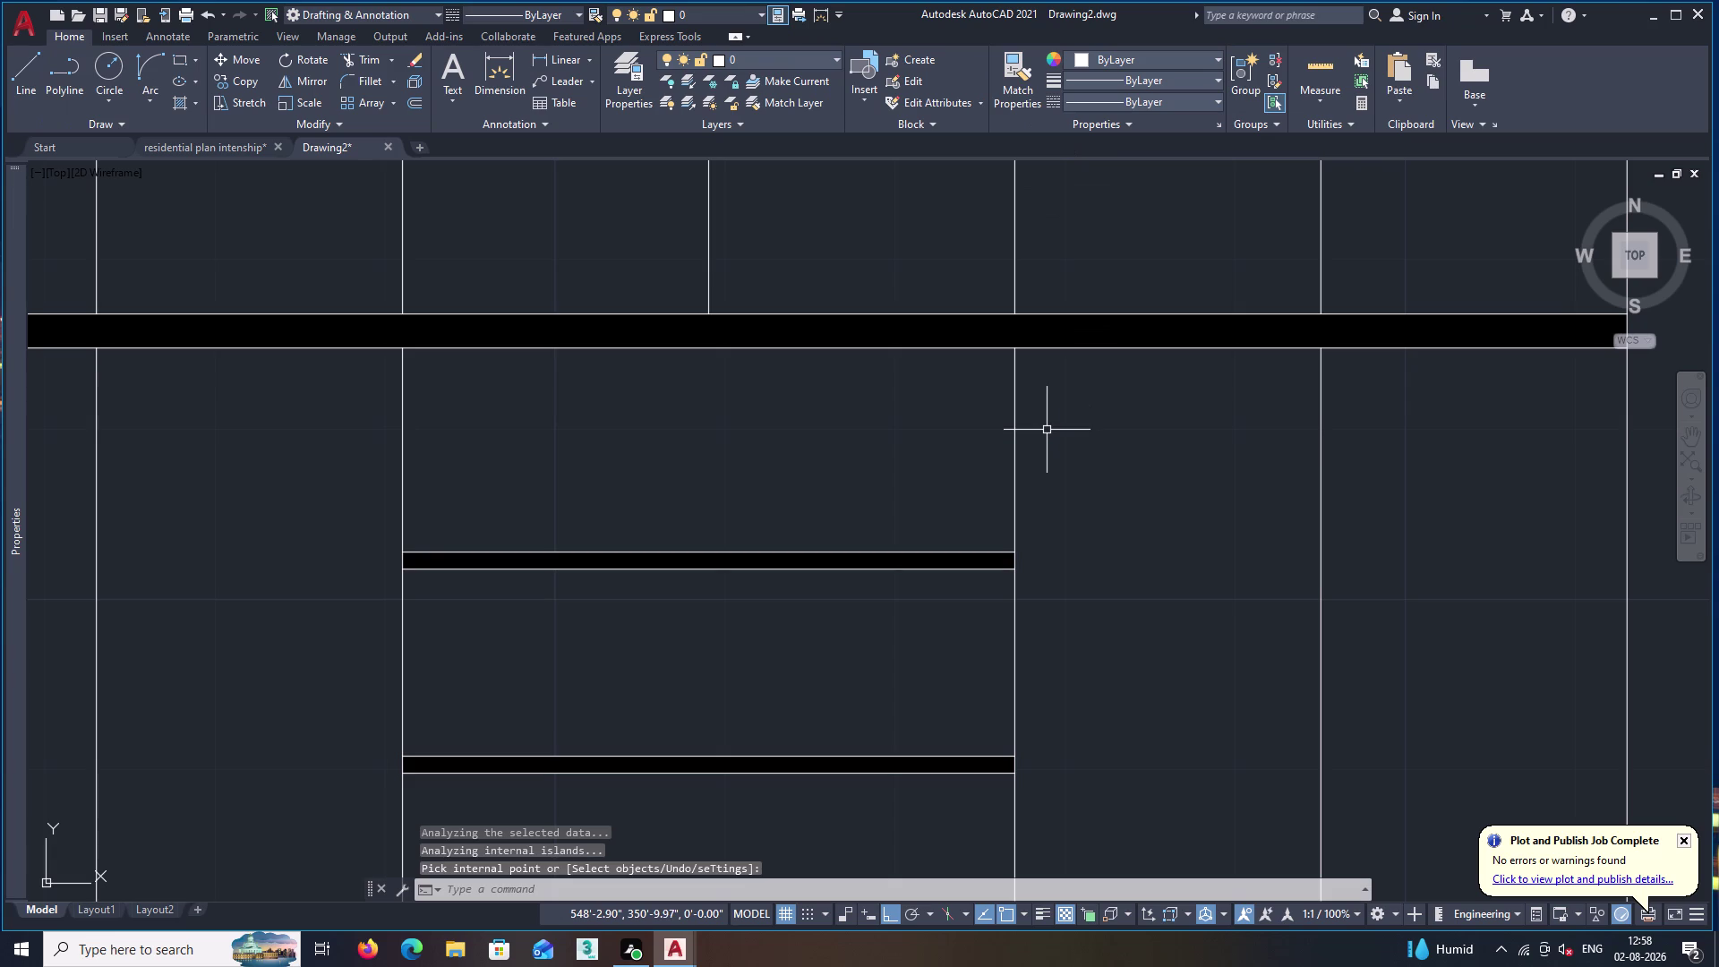
scroll(down, 3)
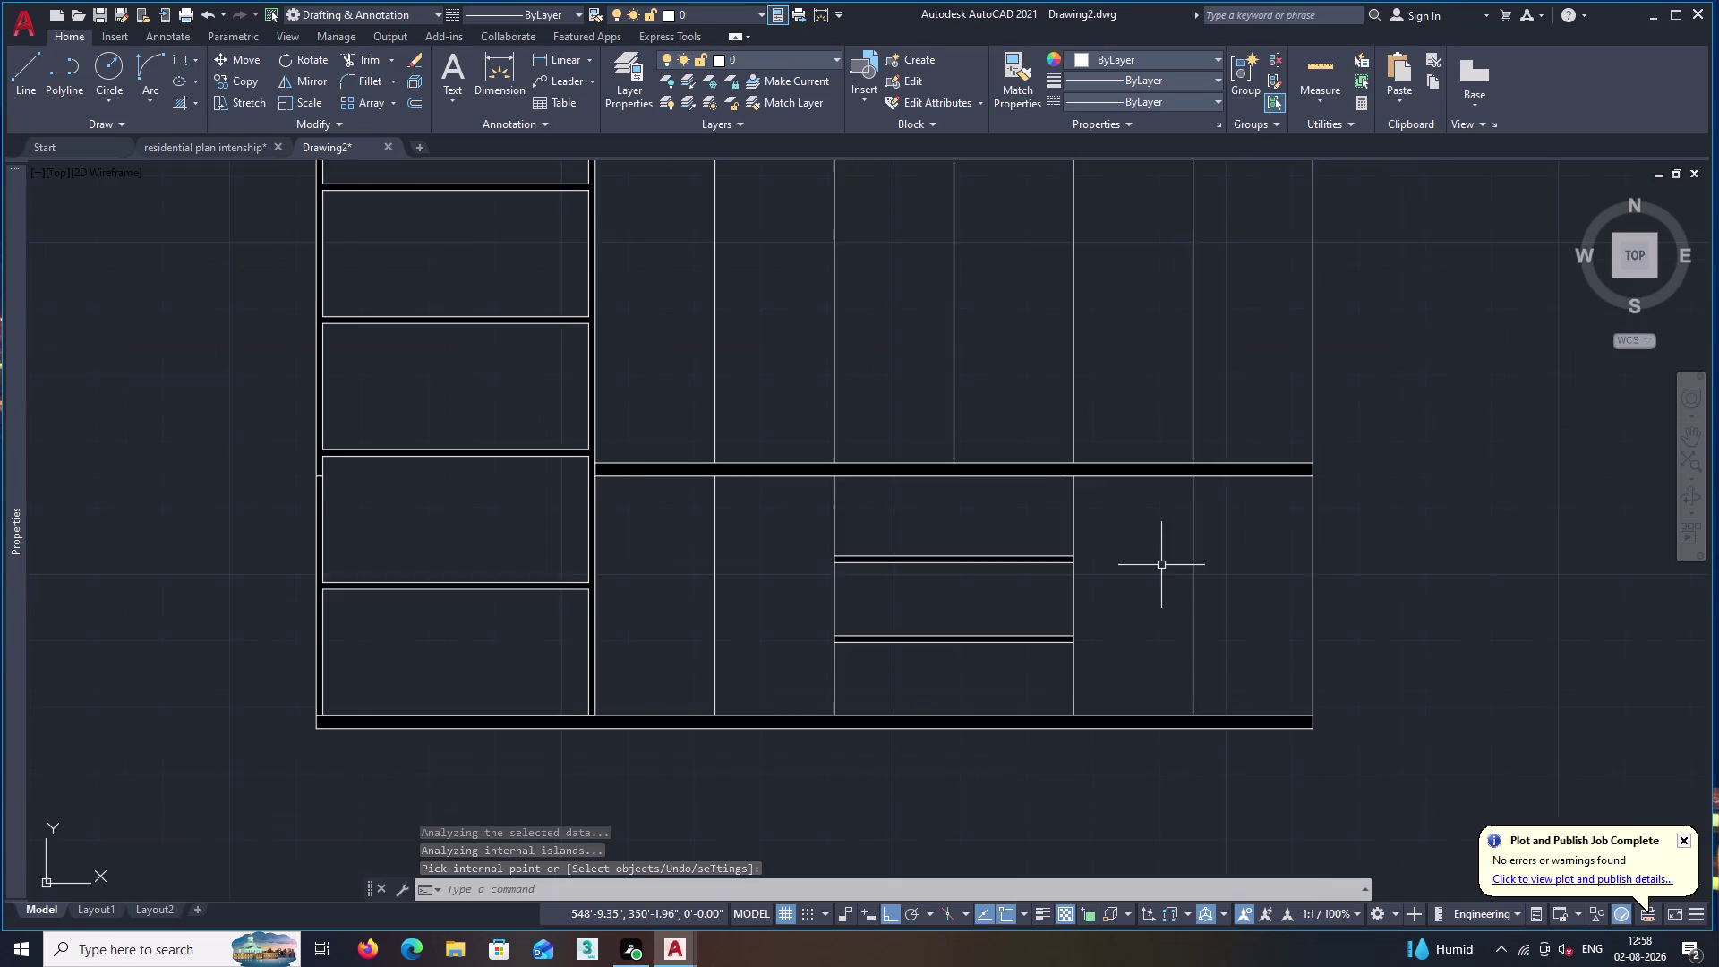
middle_drag(1293, 583, 1158, 581)
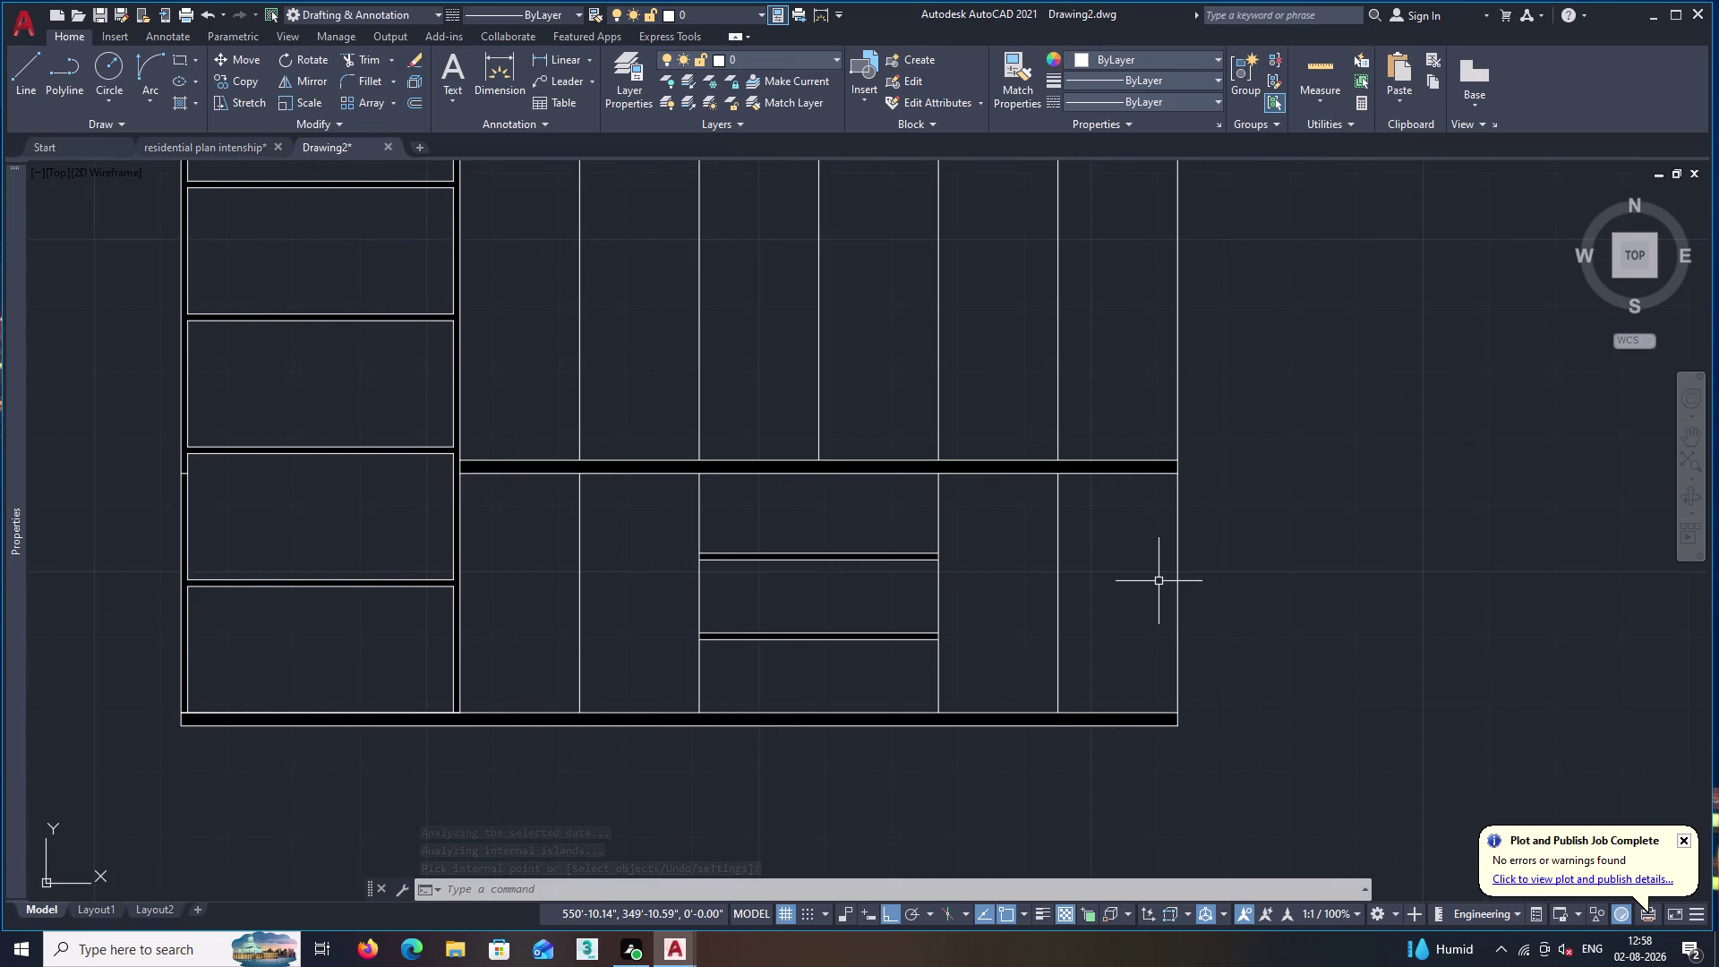
Offset the cabinet's right outer edge 1 inch inward.
key(o)
key(Return)
key(1)
key(shift+quotedbl)
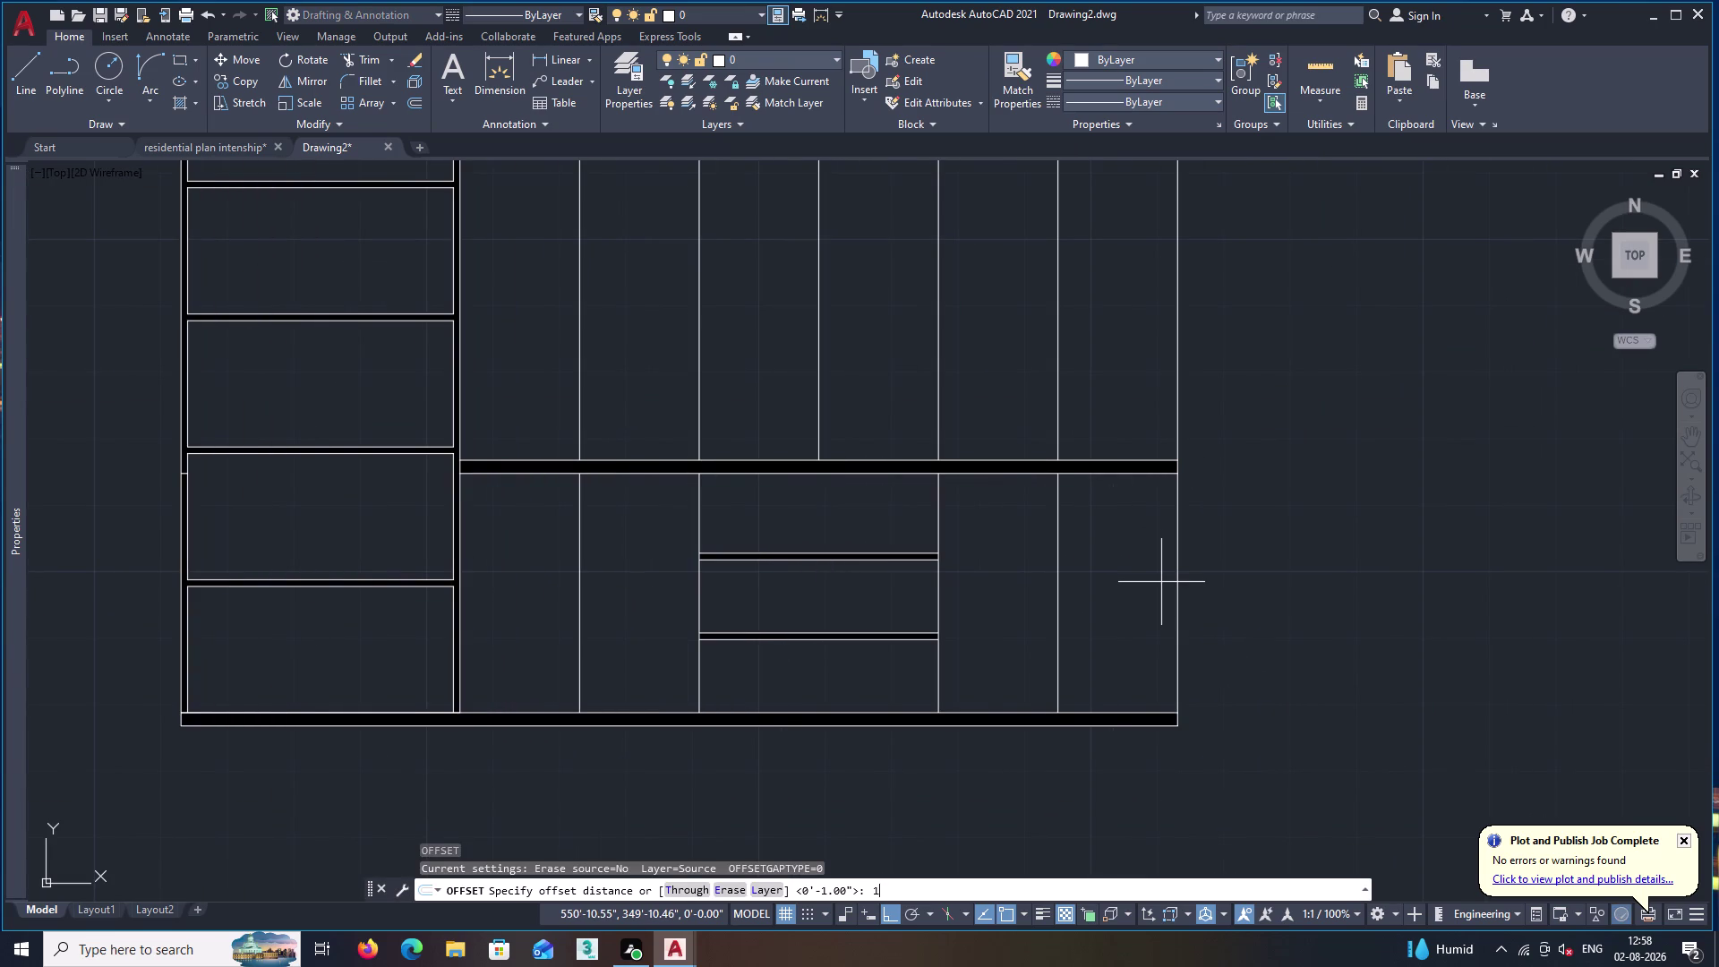
key(Return)
click(1180, 594)
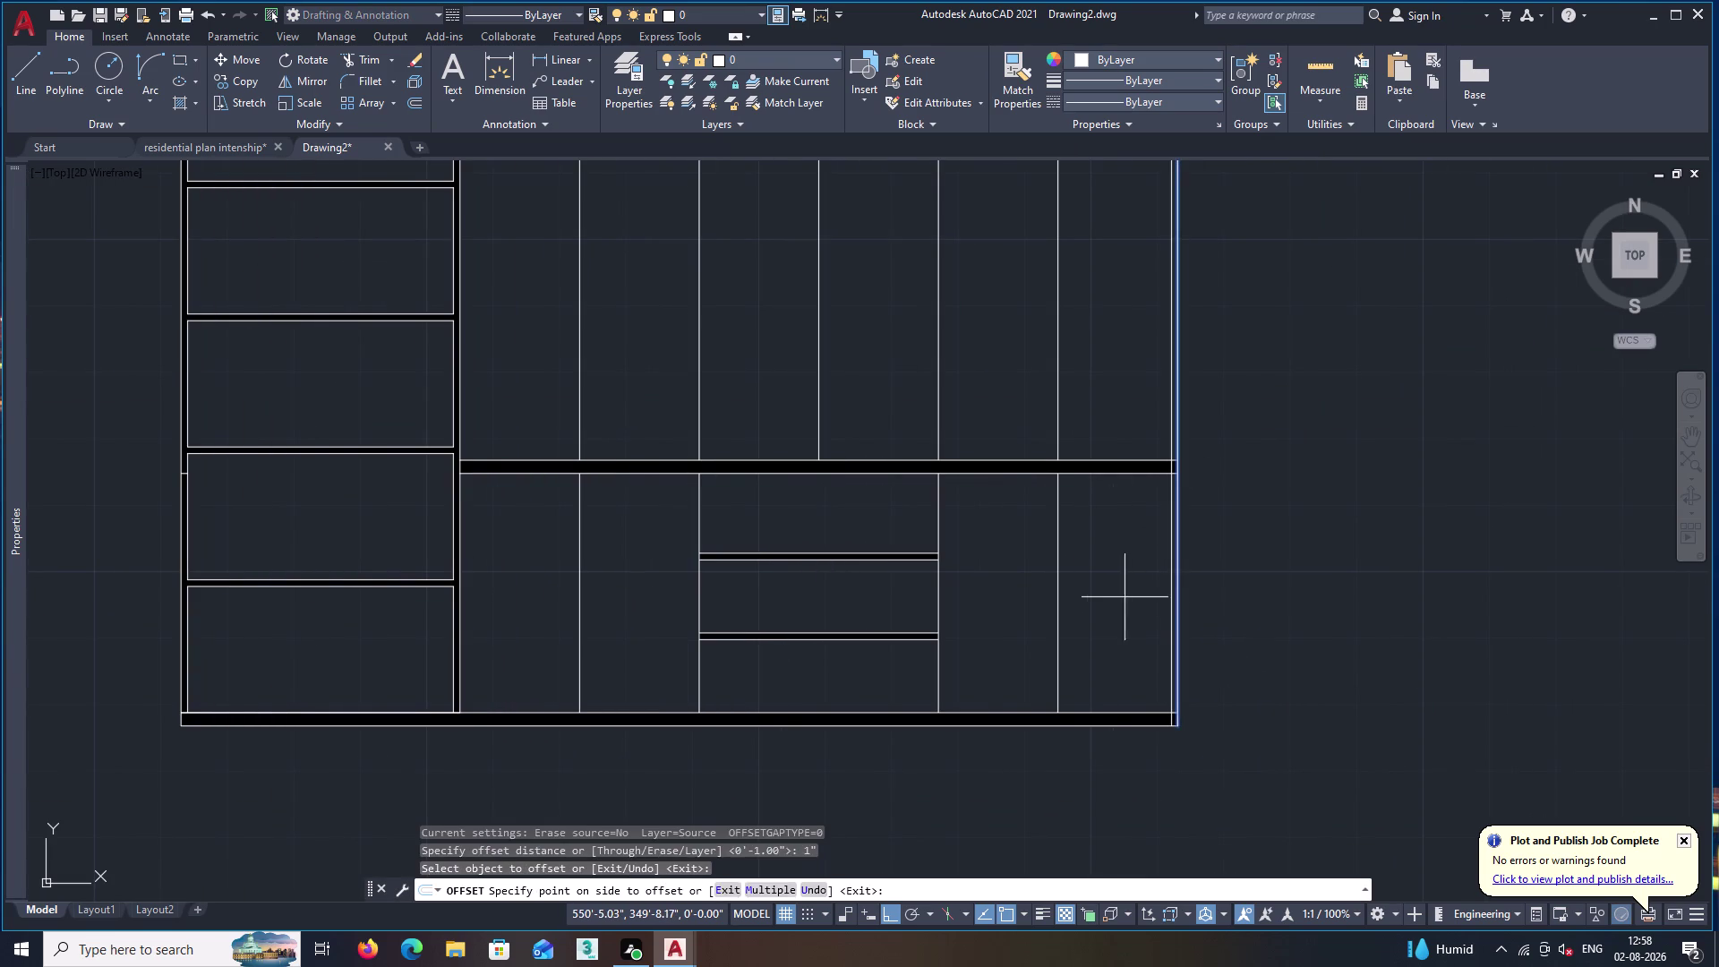
click(1124, 598)
key(space)
Trim the new inner line where it crosses the countertop band.
text(tr)
key(space)
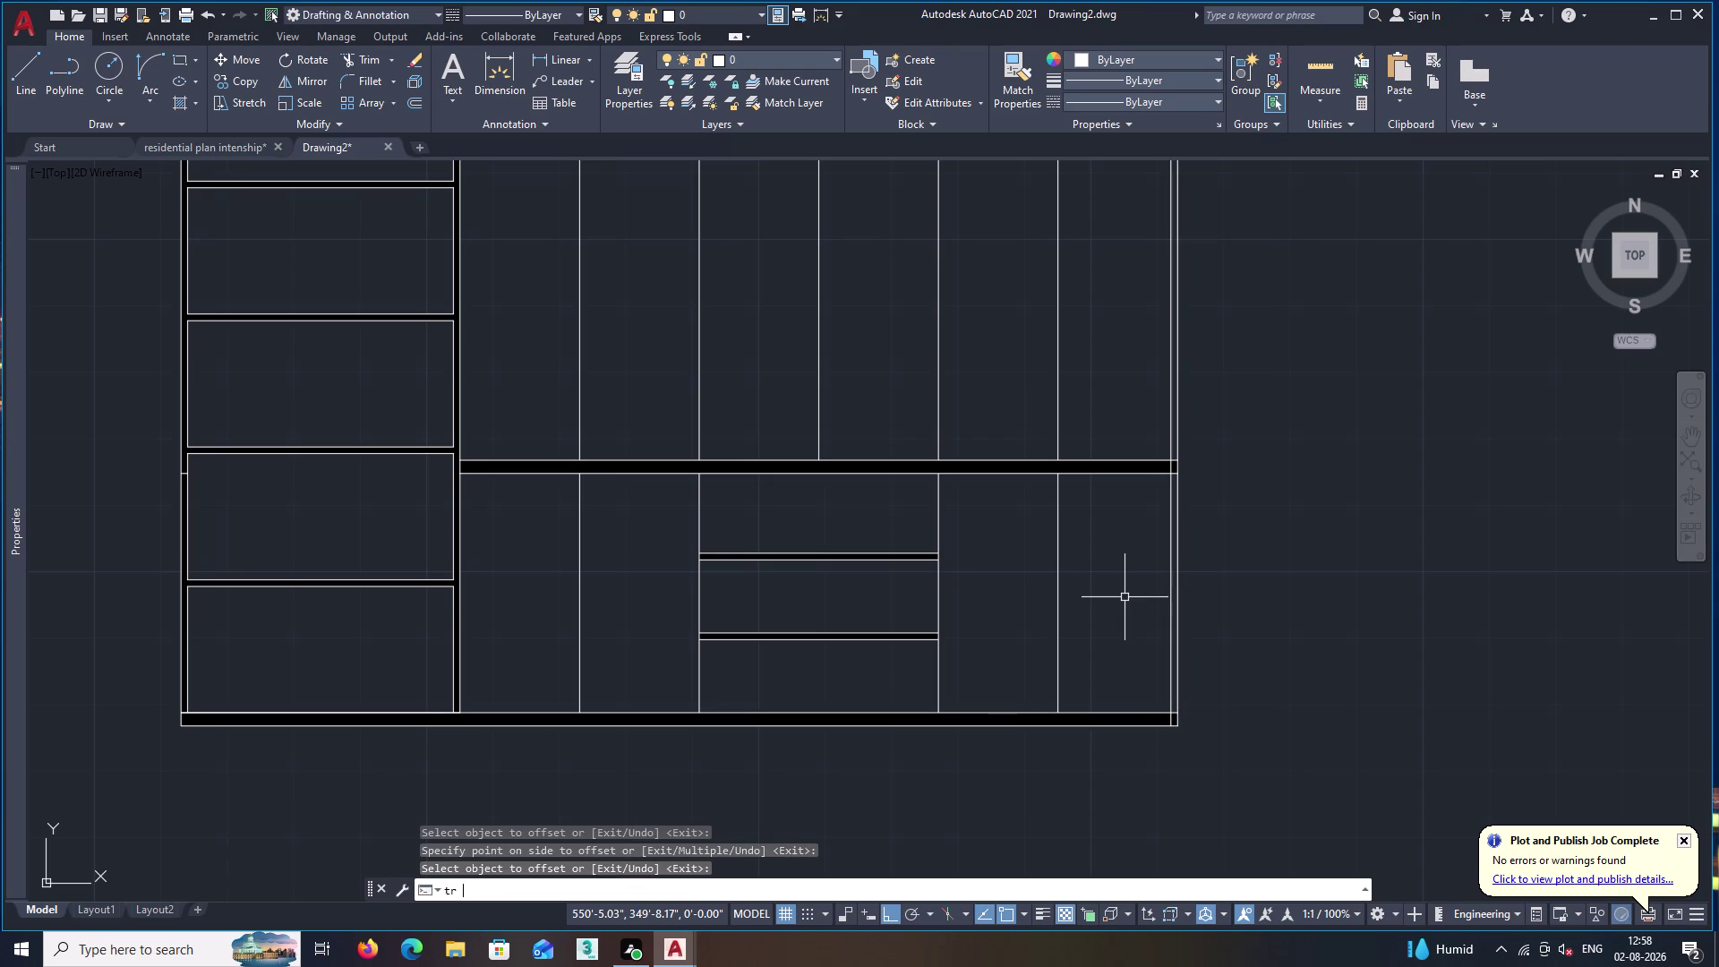
click(1171, 411)
scroll(up, 3)
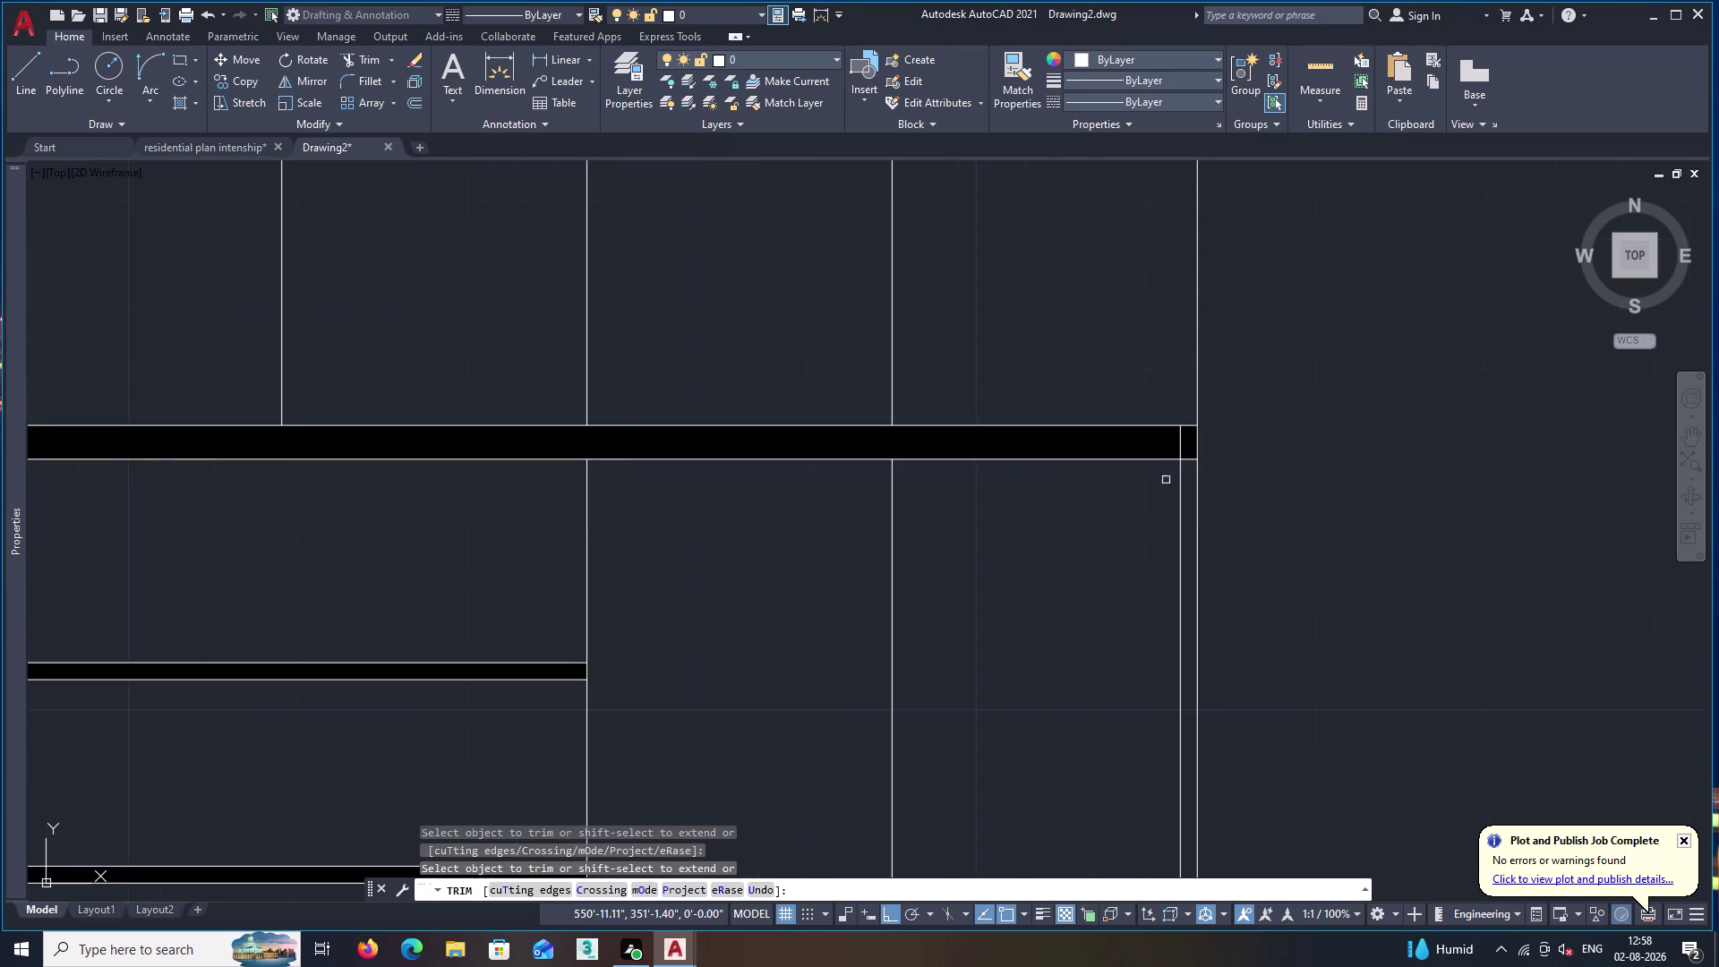
click(1178, 448)
key(space)
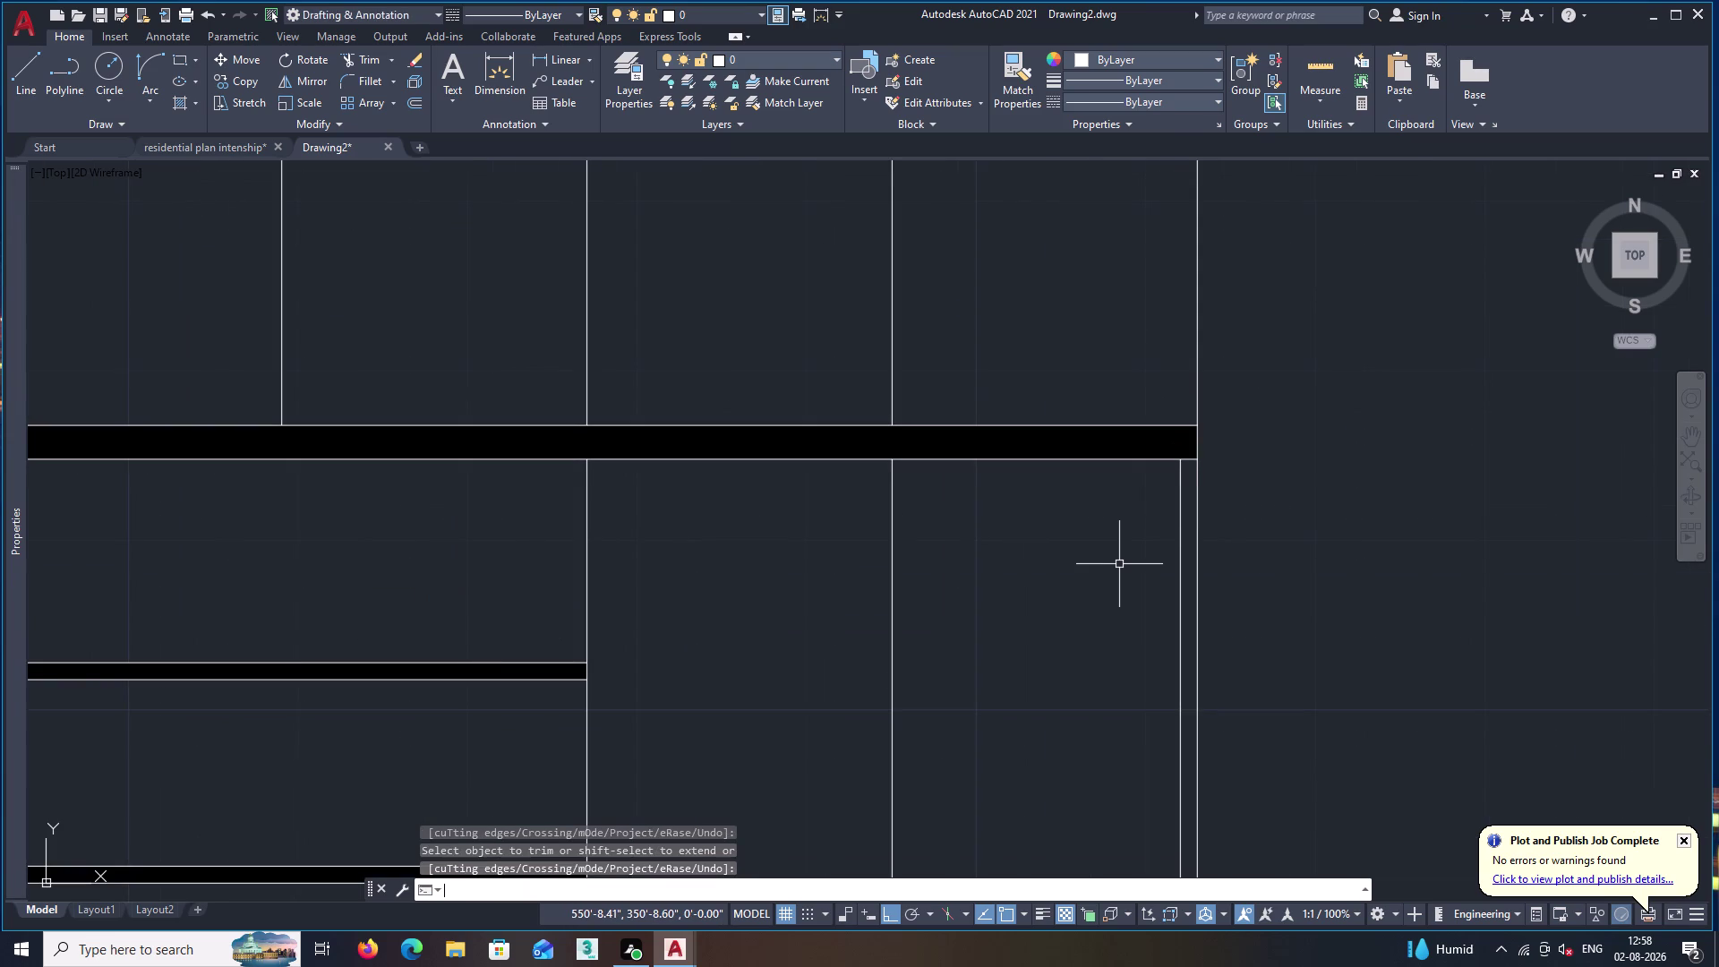
Solid-fill the 1-inch strip along the cabinet's right edge.
text(h)
key(space)
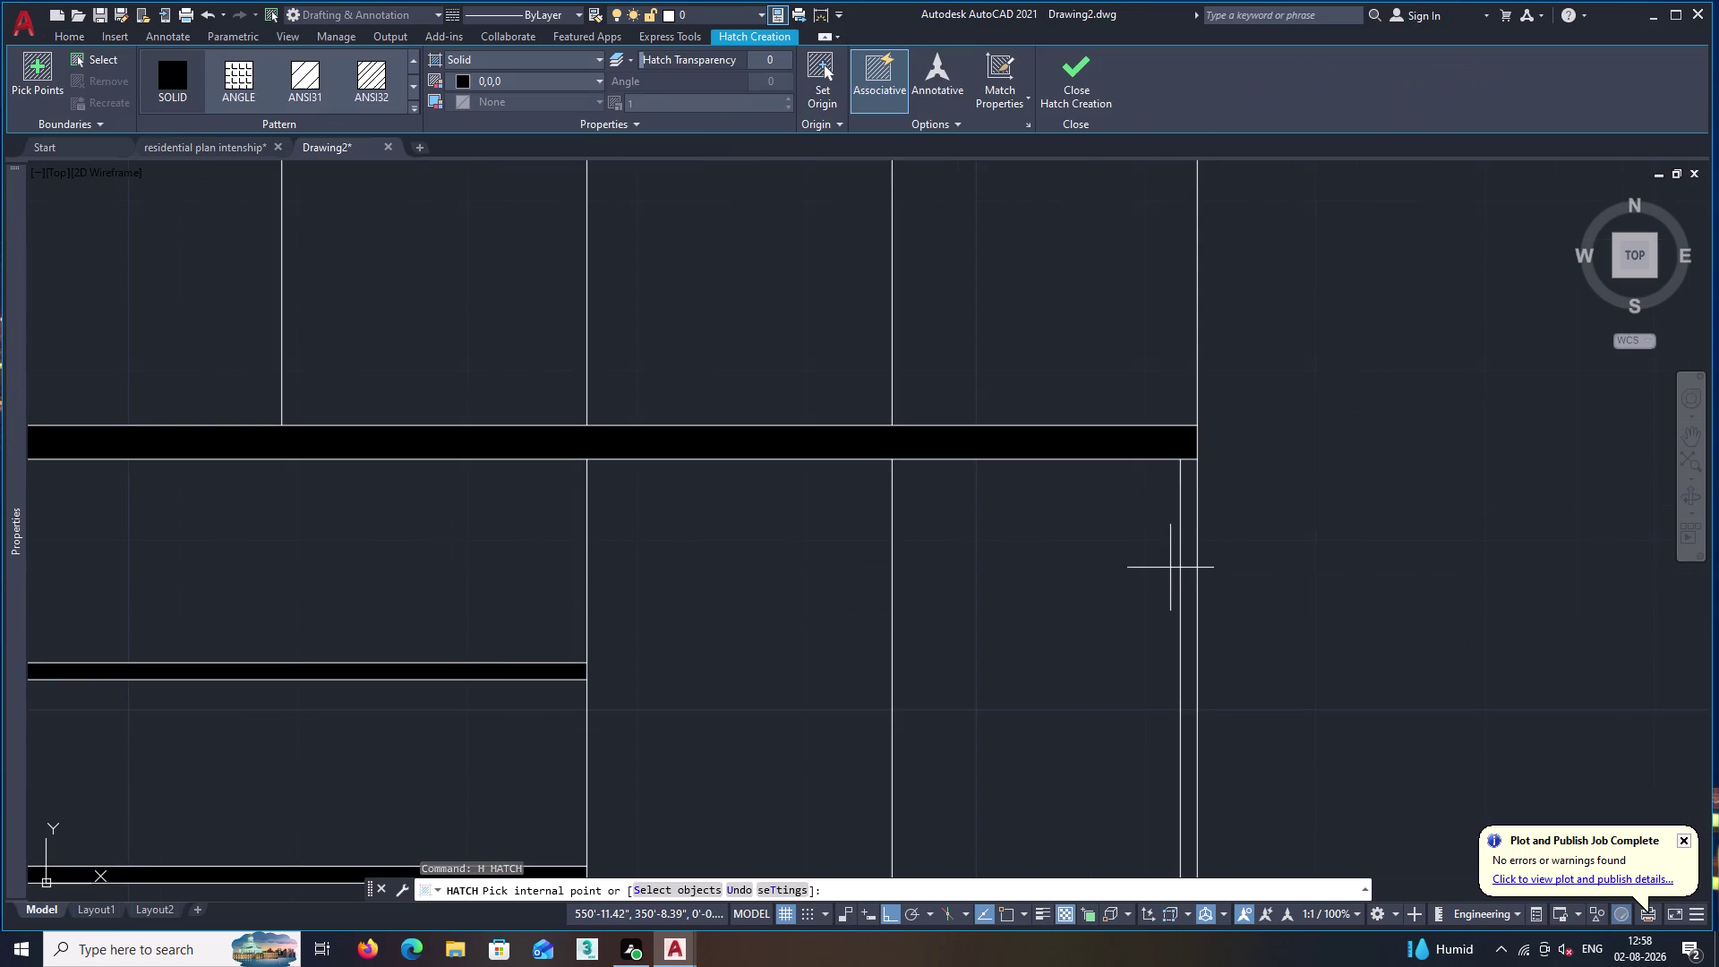
click(1187, 563)
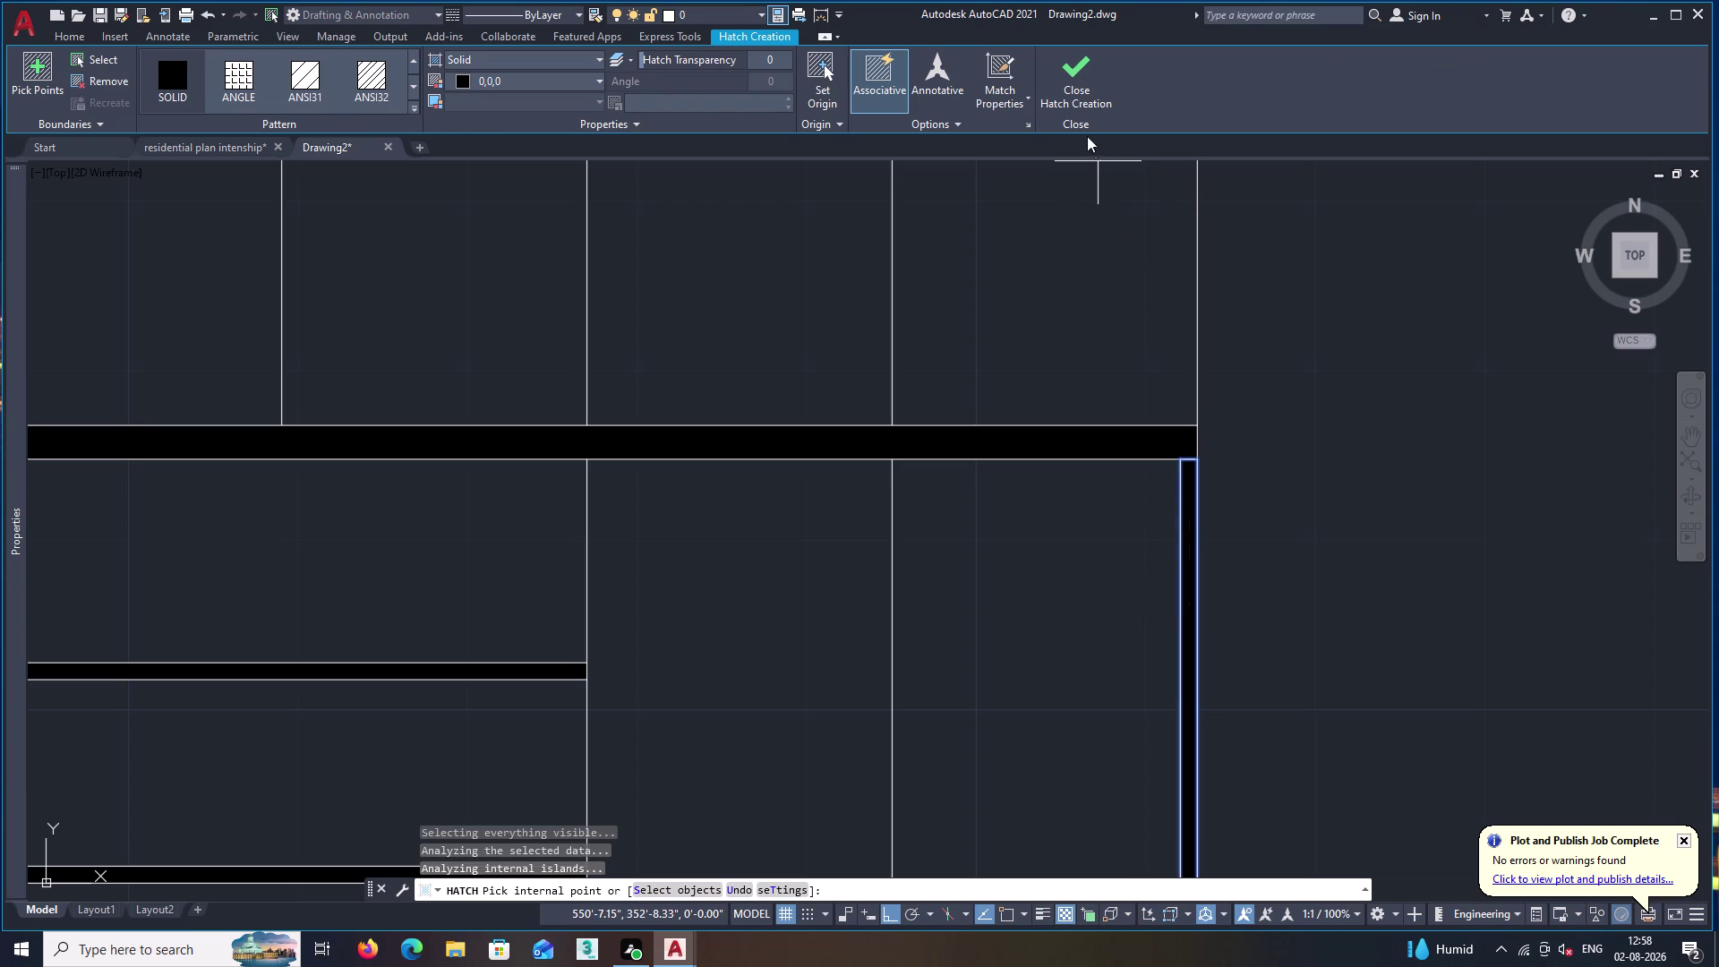
click(1087, 82)
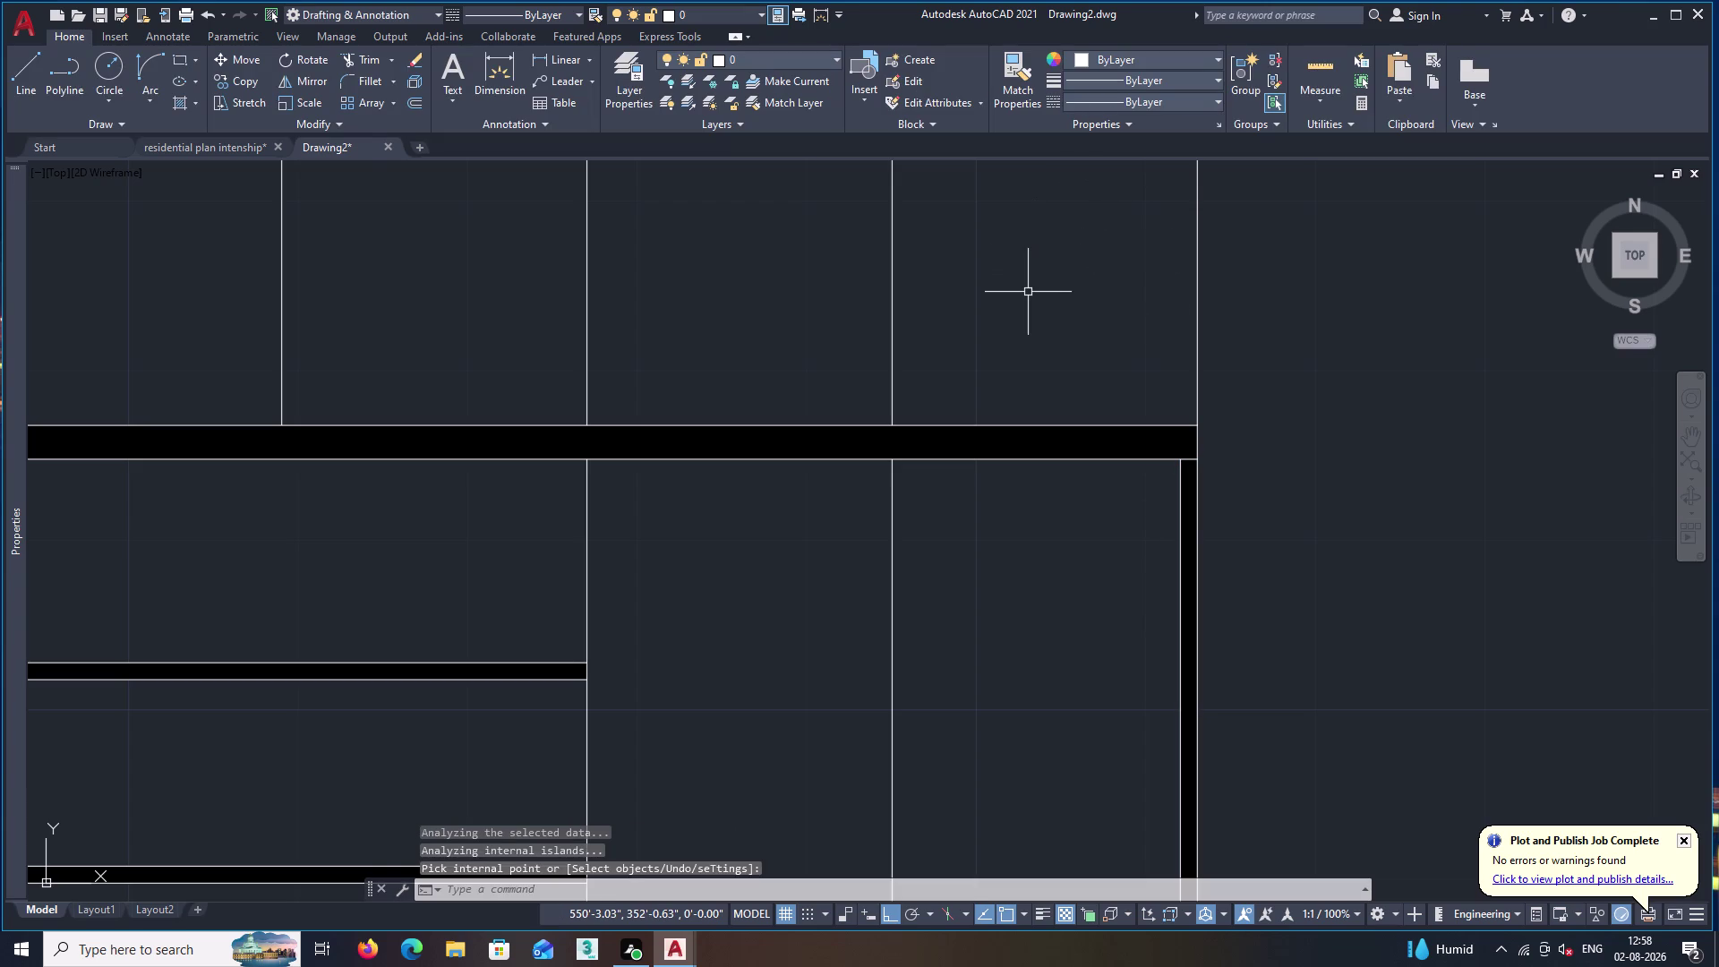
scroll(down, 3)
scroll(down, 3)
middle_drag(1037, 288, 1049, 579)
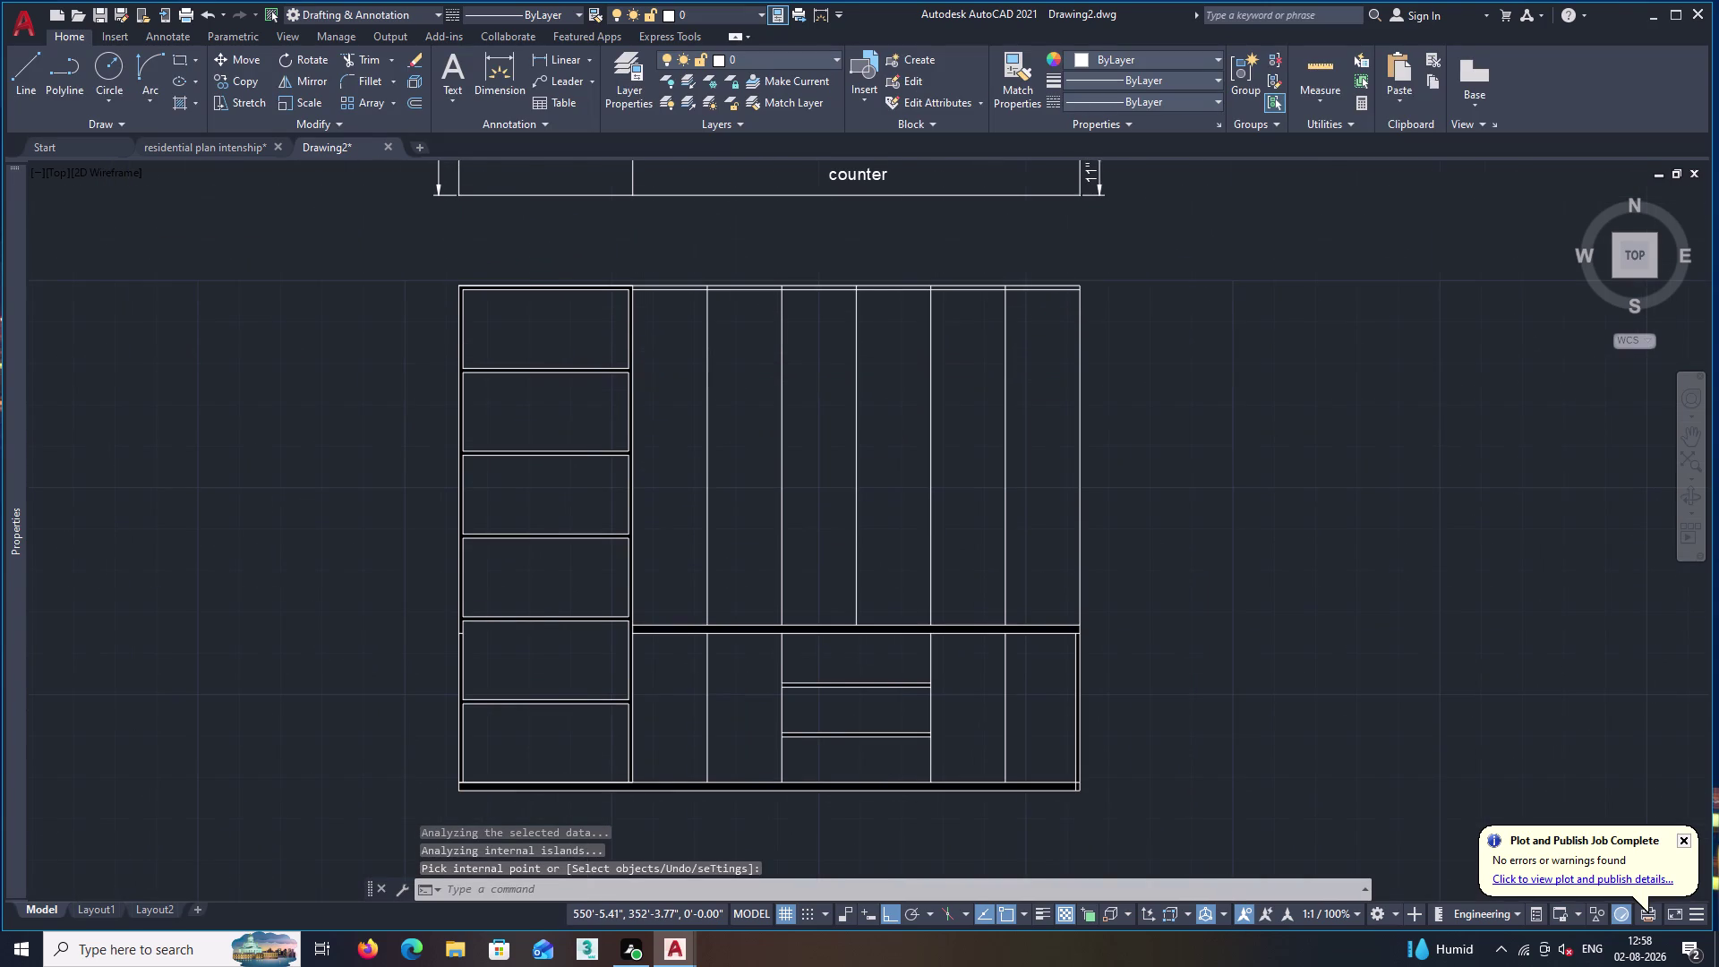
Undo the view change, strip fill and trim, then retry trimming the inner line.
key(ctrl+z)
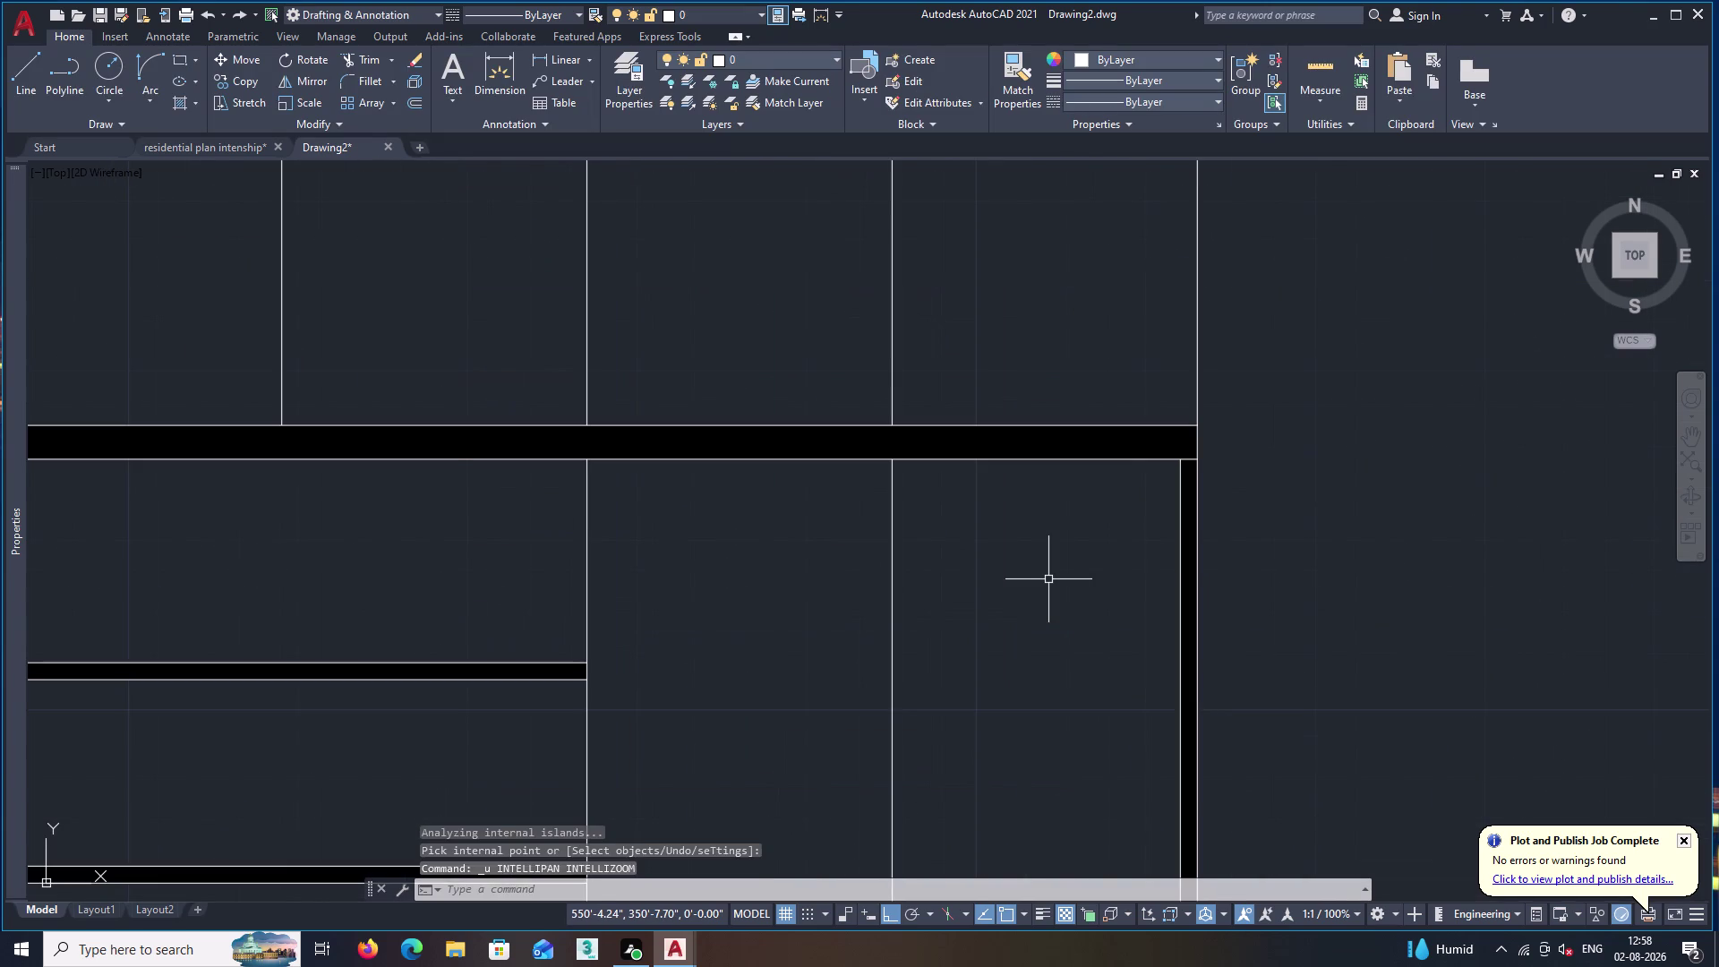
key(ctrl+z)
key(ctrl+z)
middle_drag(1175, 501, 1108, 569)
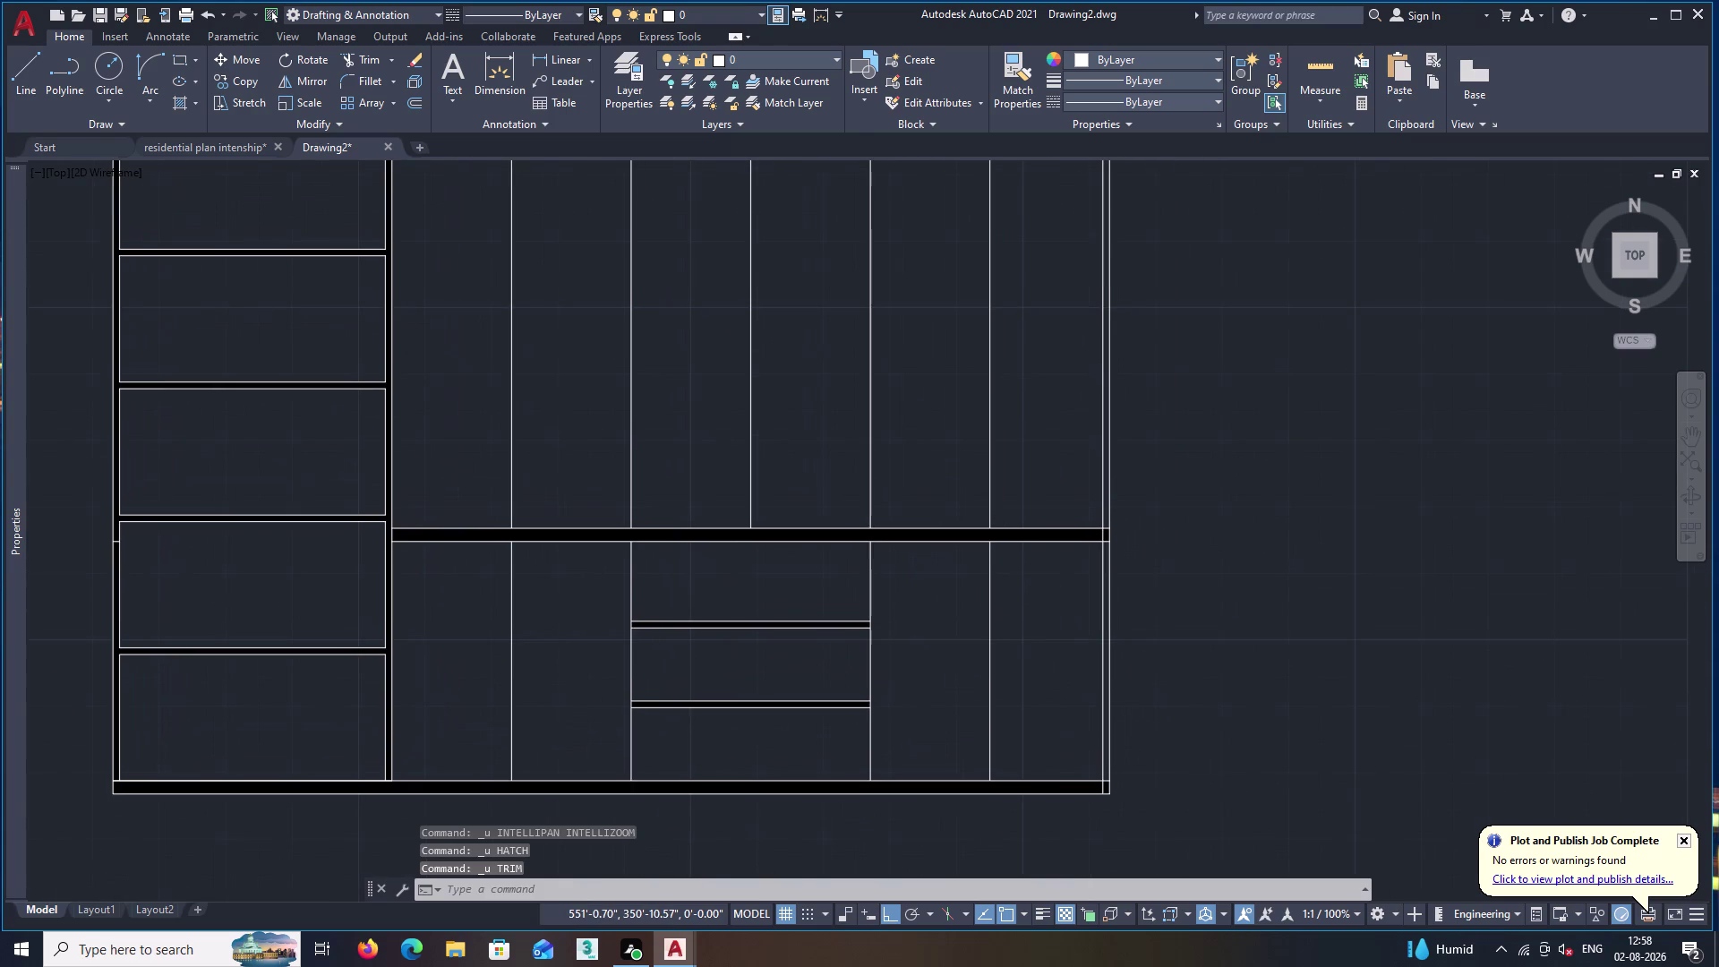
text(tr)
key(space)
scroll(up, 3)
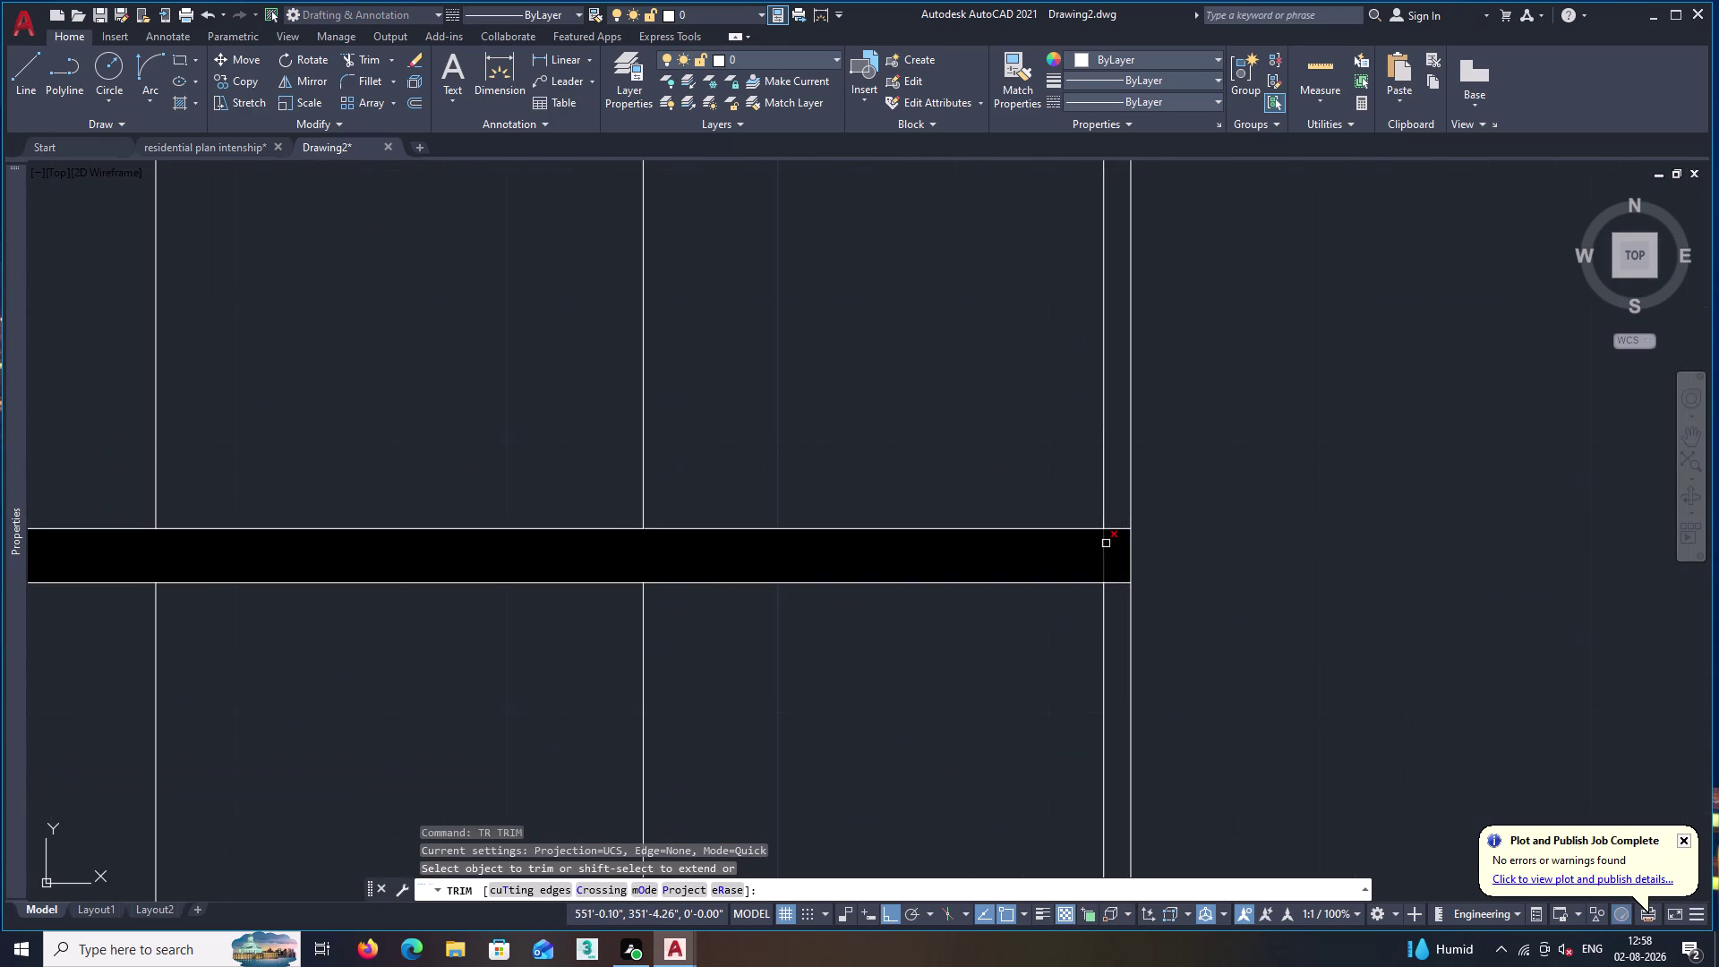
click(1105, 546)
key(space)
text(h)
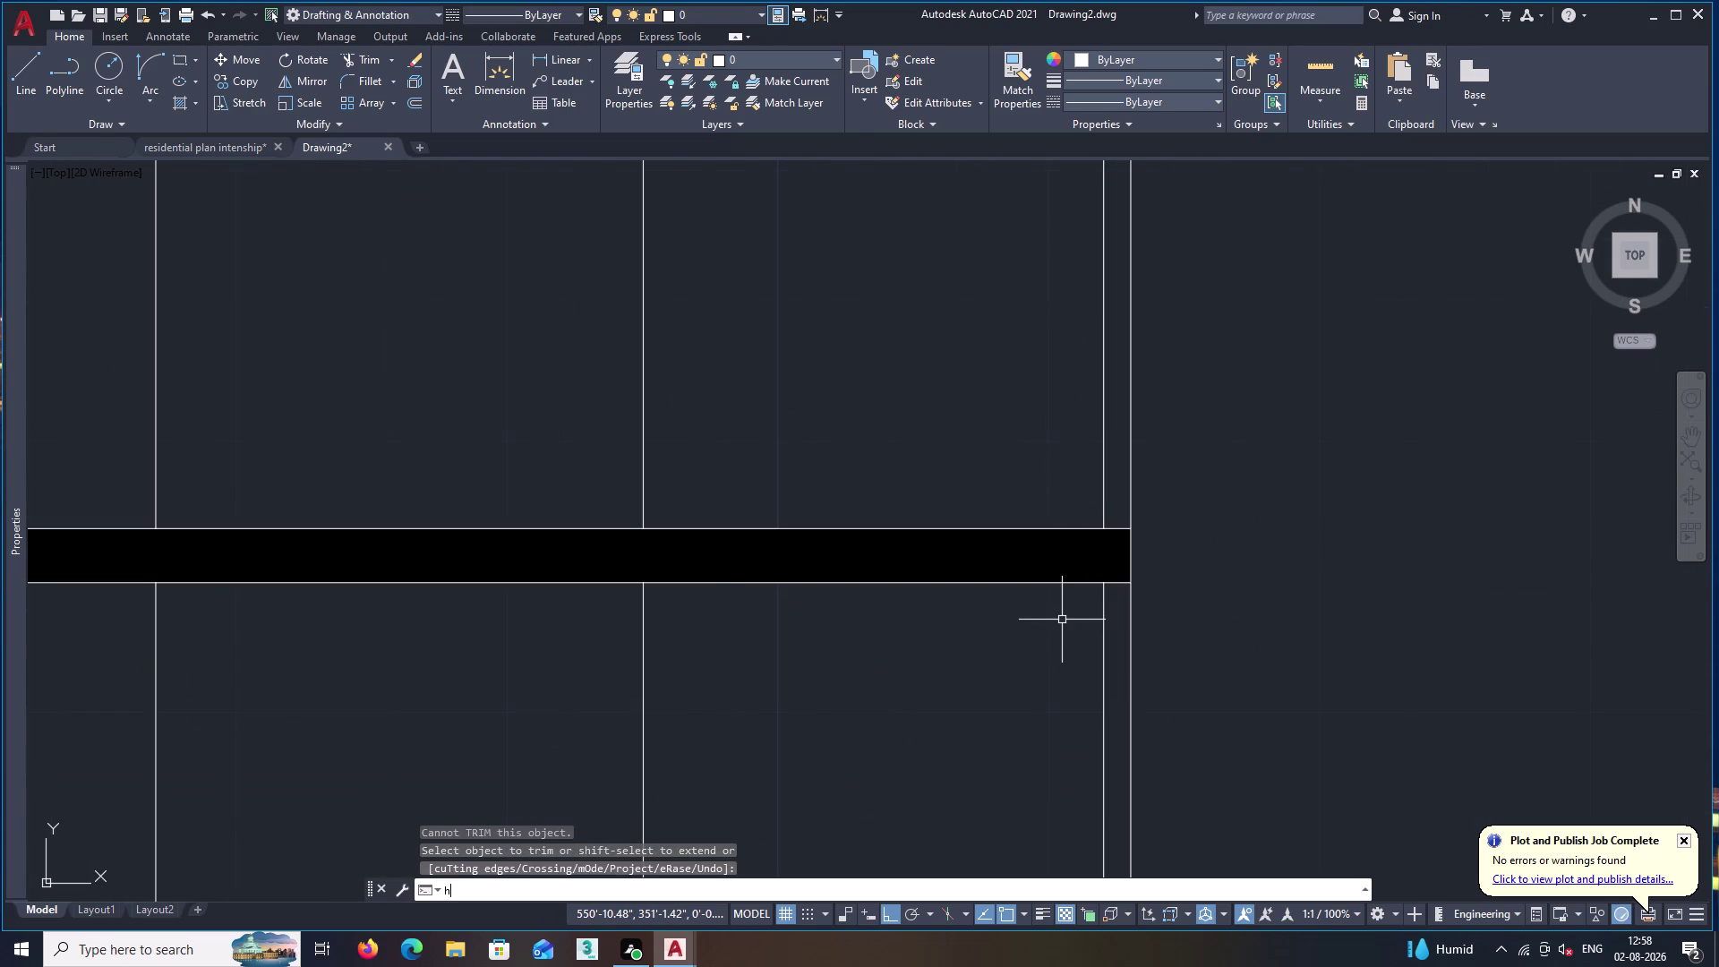
key(space)
click(1115, 654)
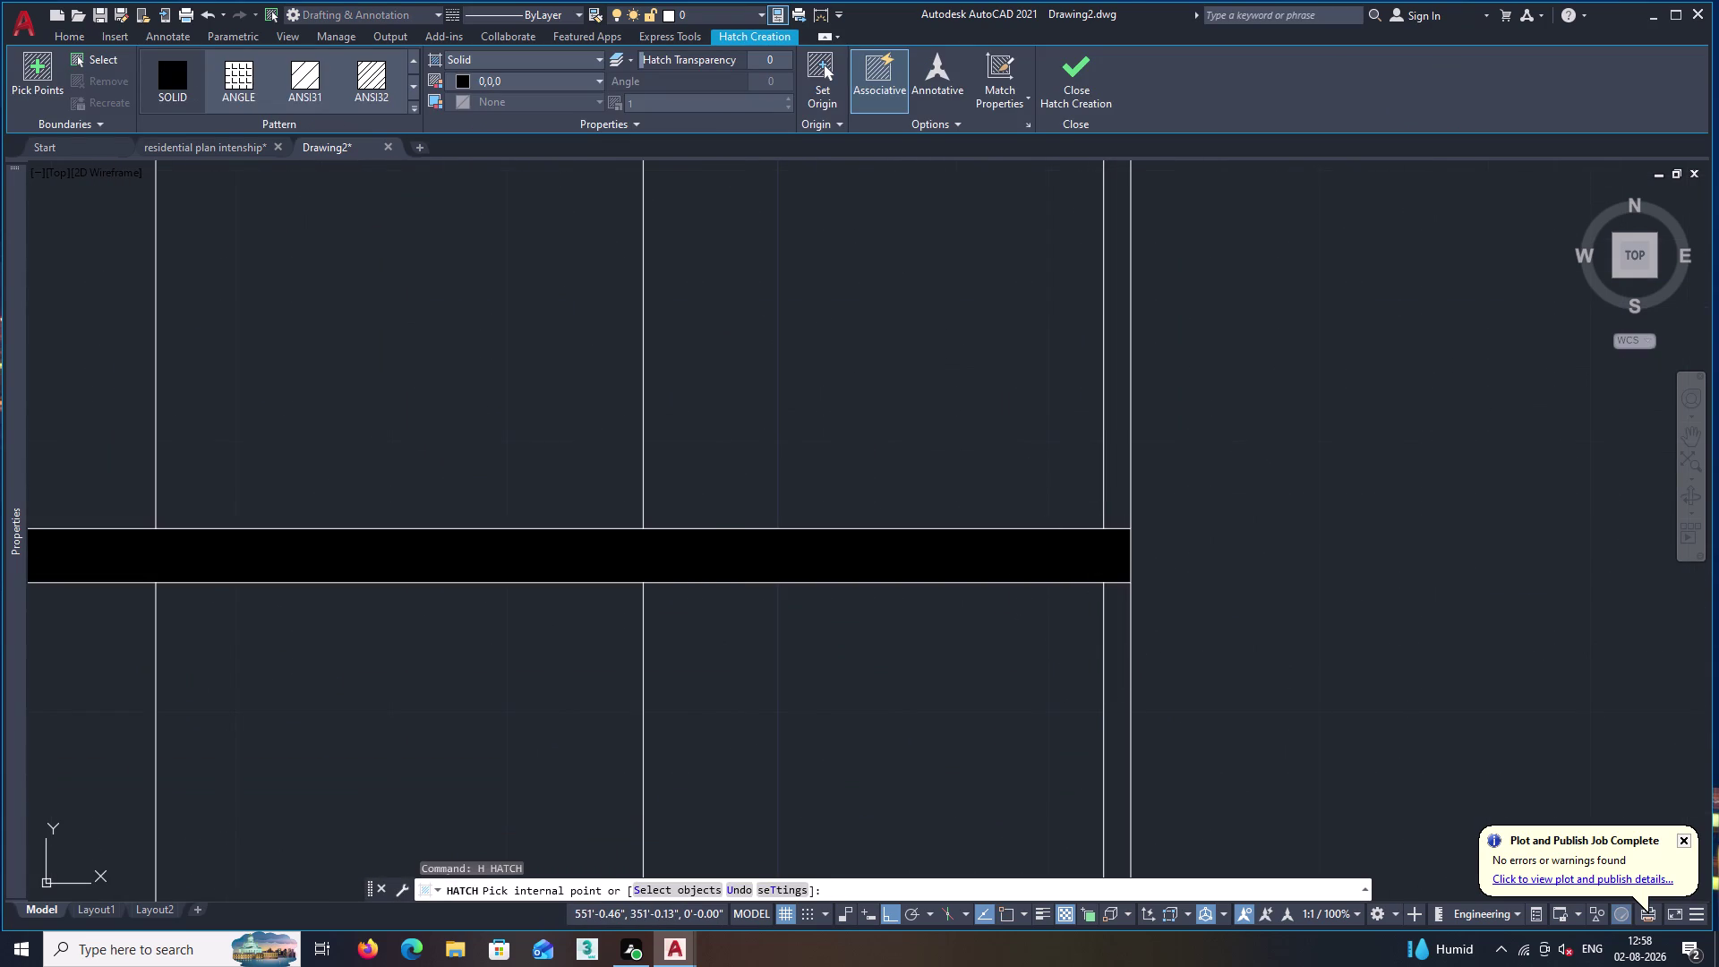
click(1082, 100)
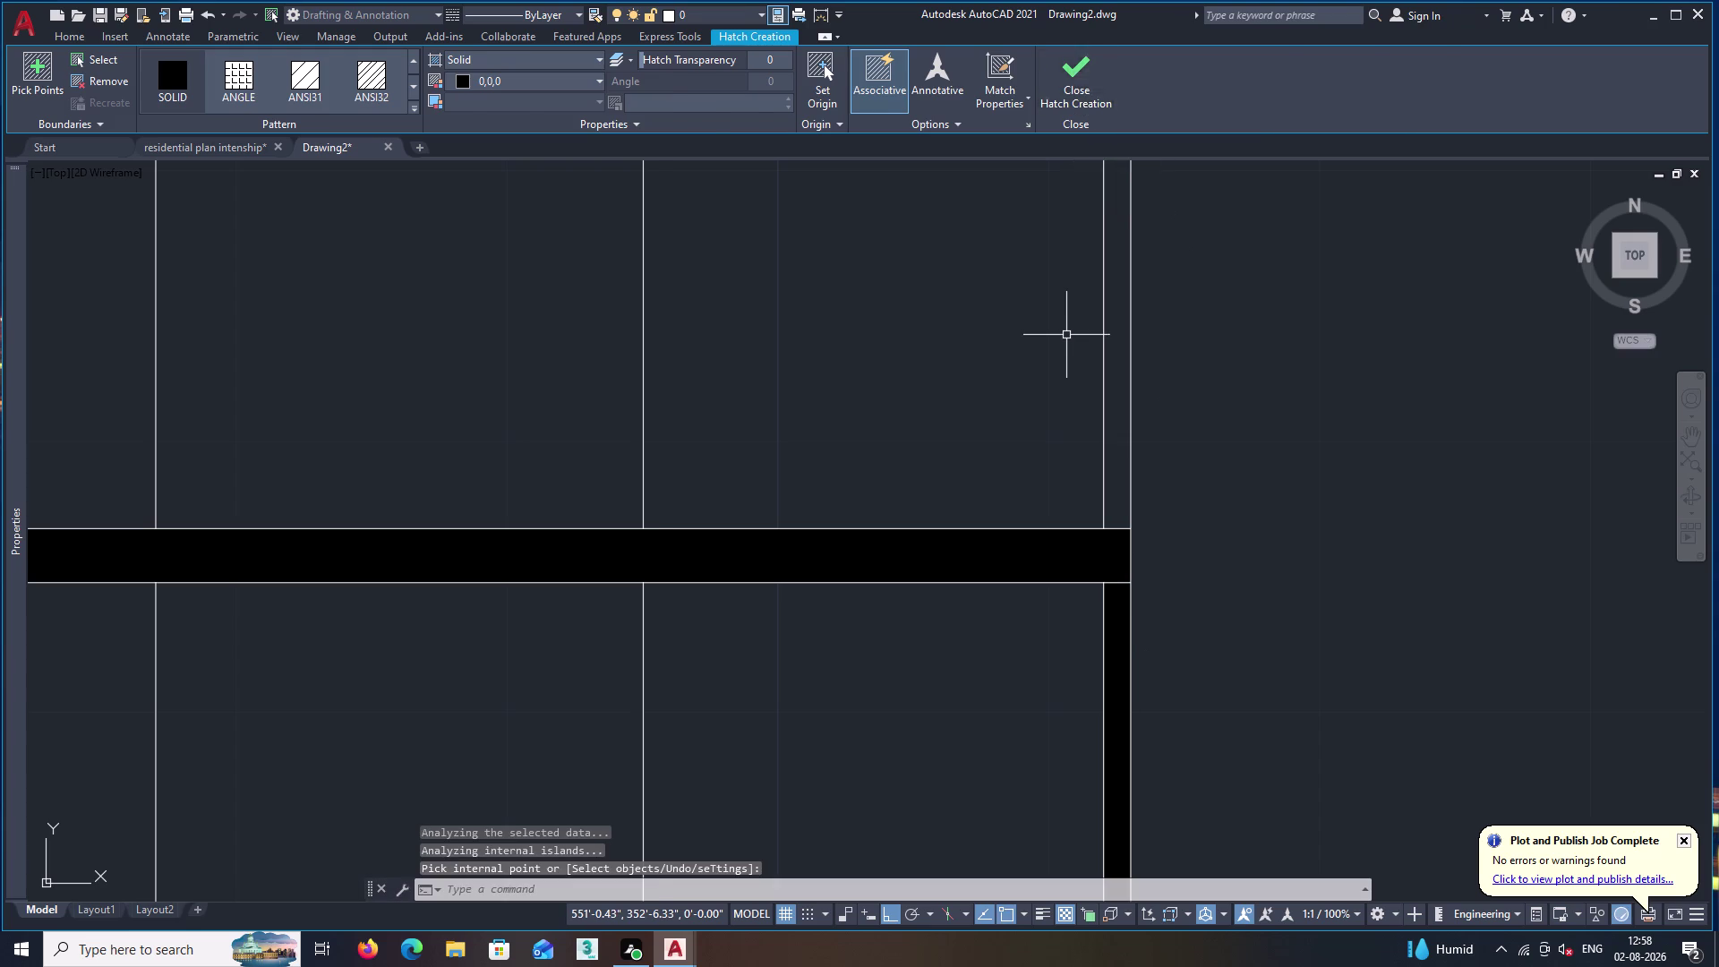
key(space)
scroll(down, 3)
scroll(down, 3)
middle_drag(909, 487, 934, 494)
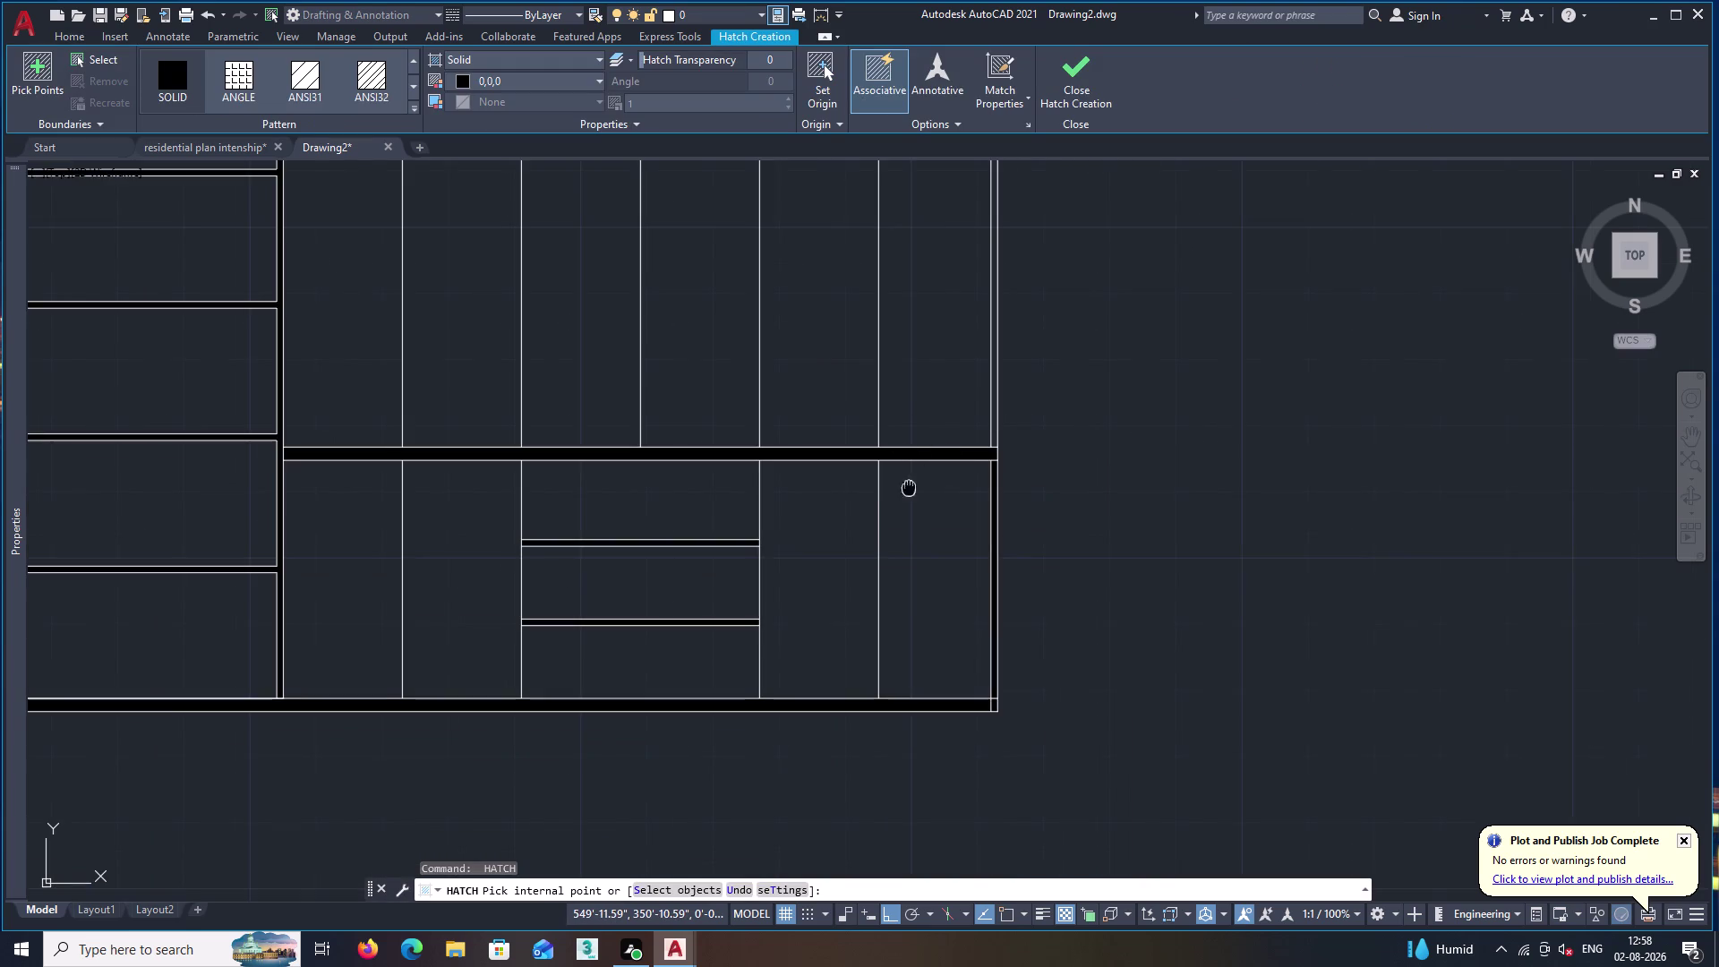
middle_drag(934, 494, 1037, 542)
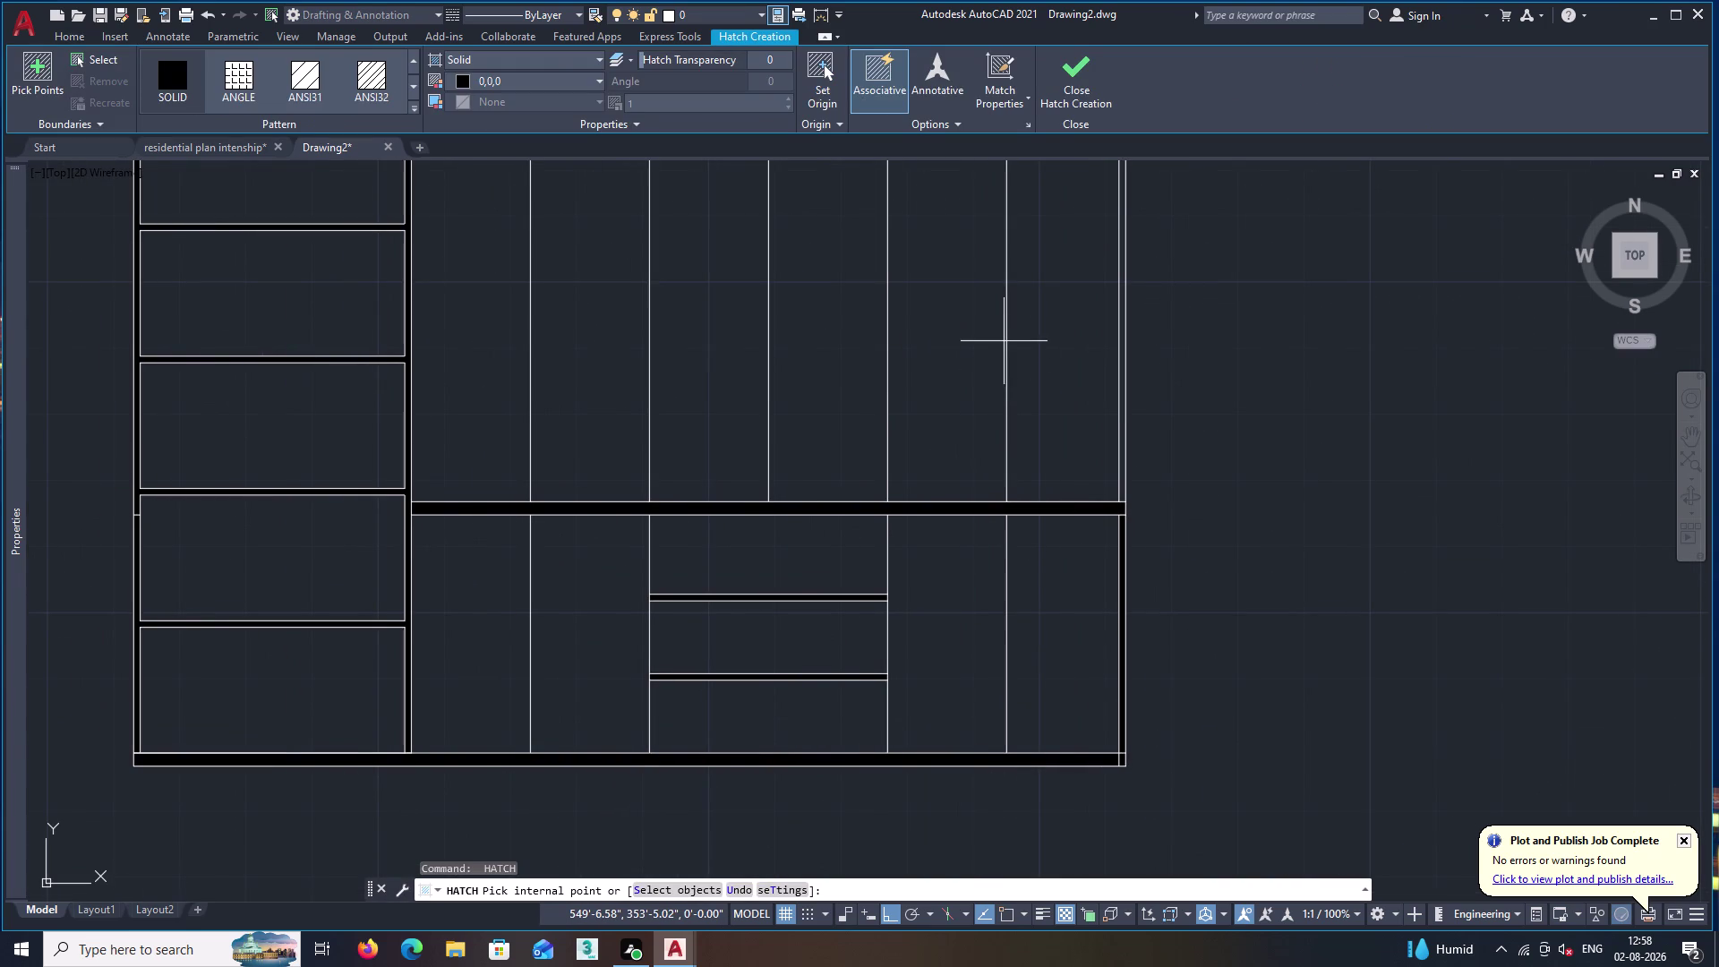
middle_drag(1031, 325, 1049, 374)
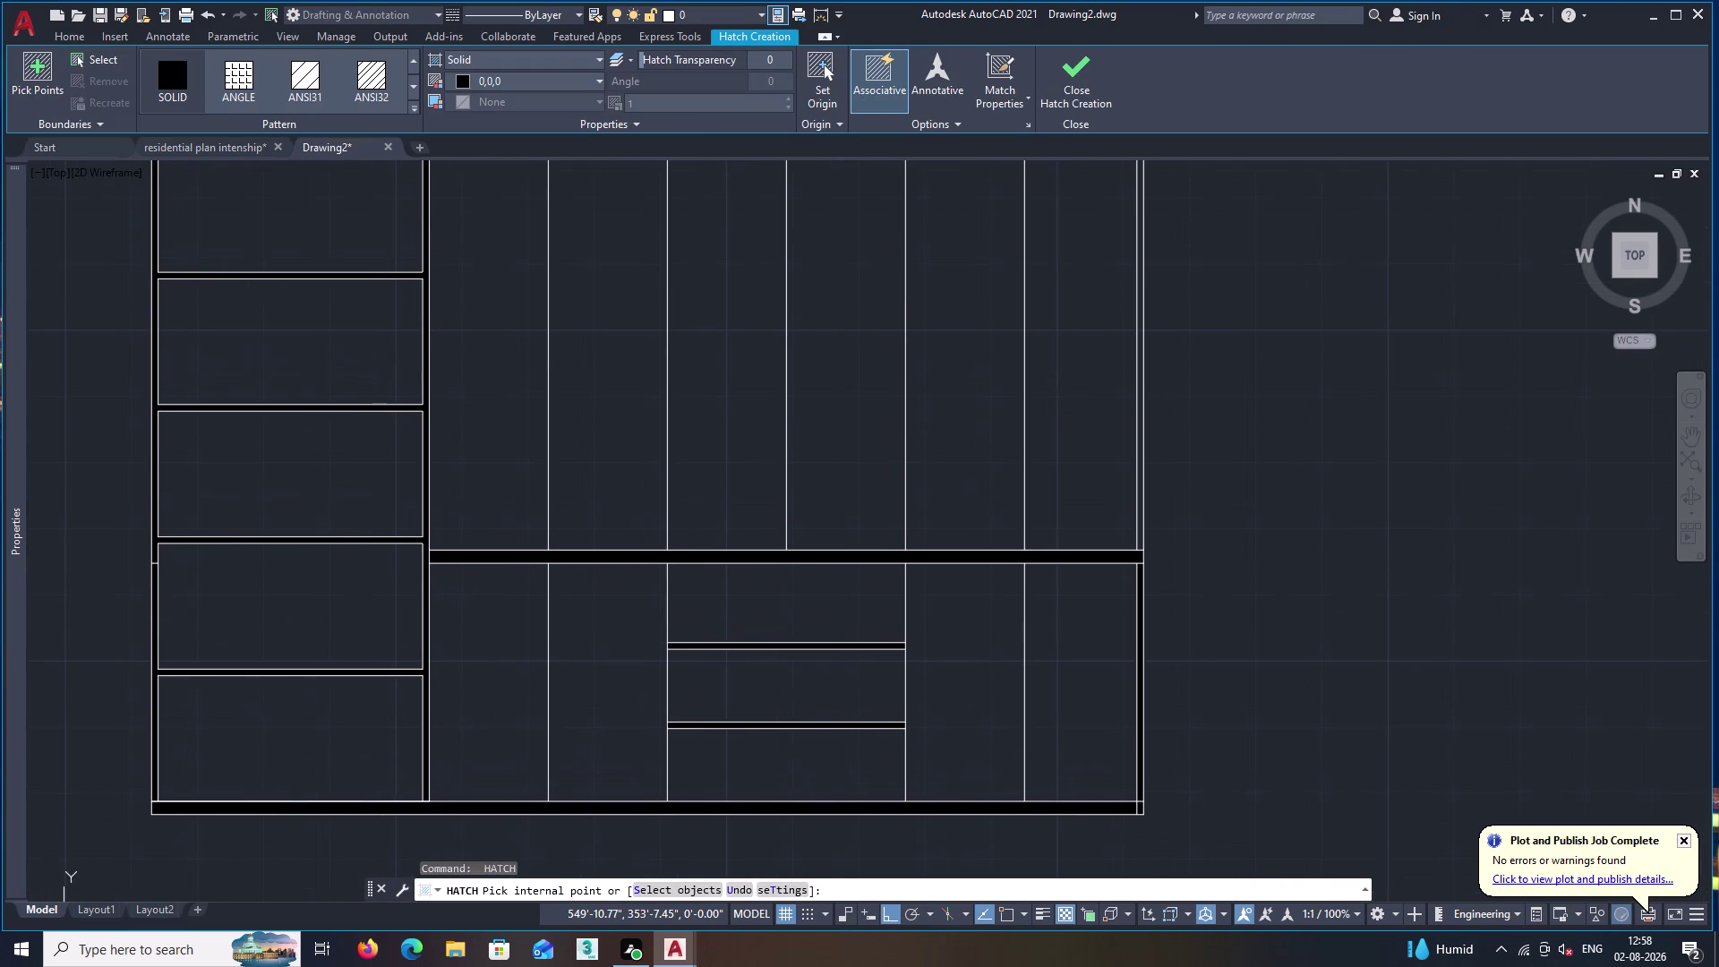
key(o)
key(Return)
key(2)
key(apostrophe)
key(Return)
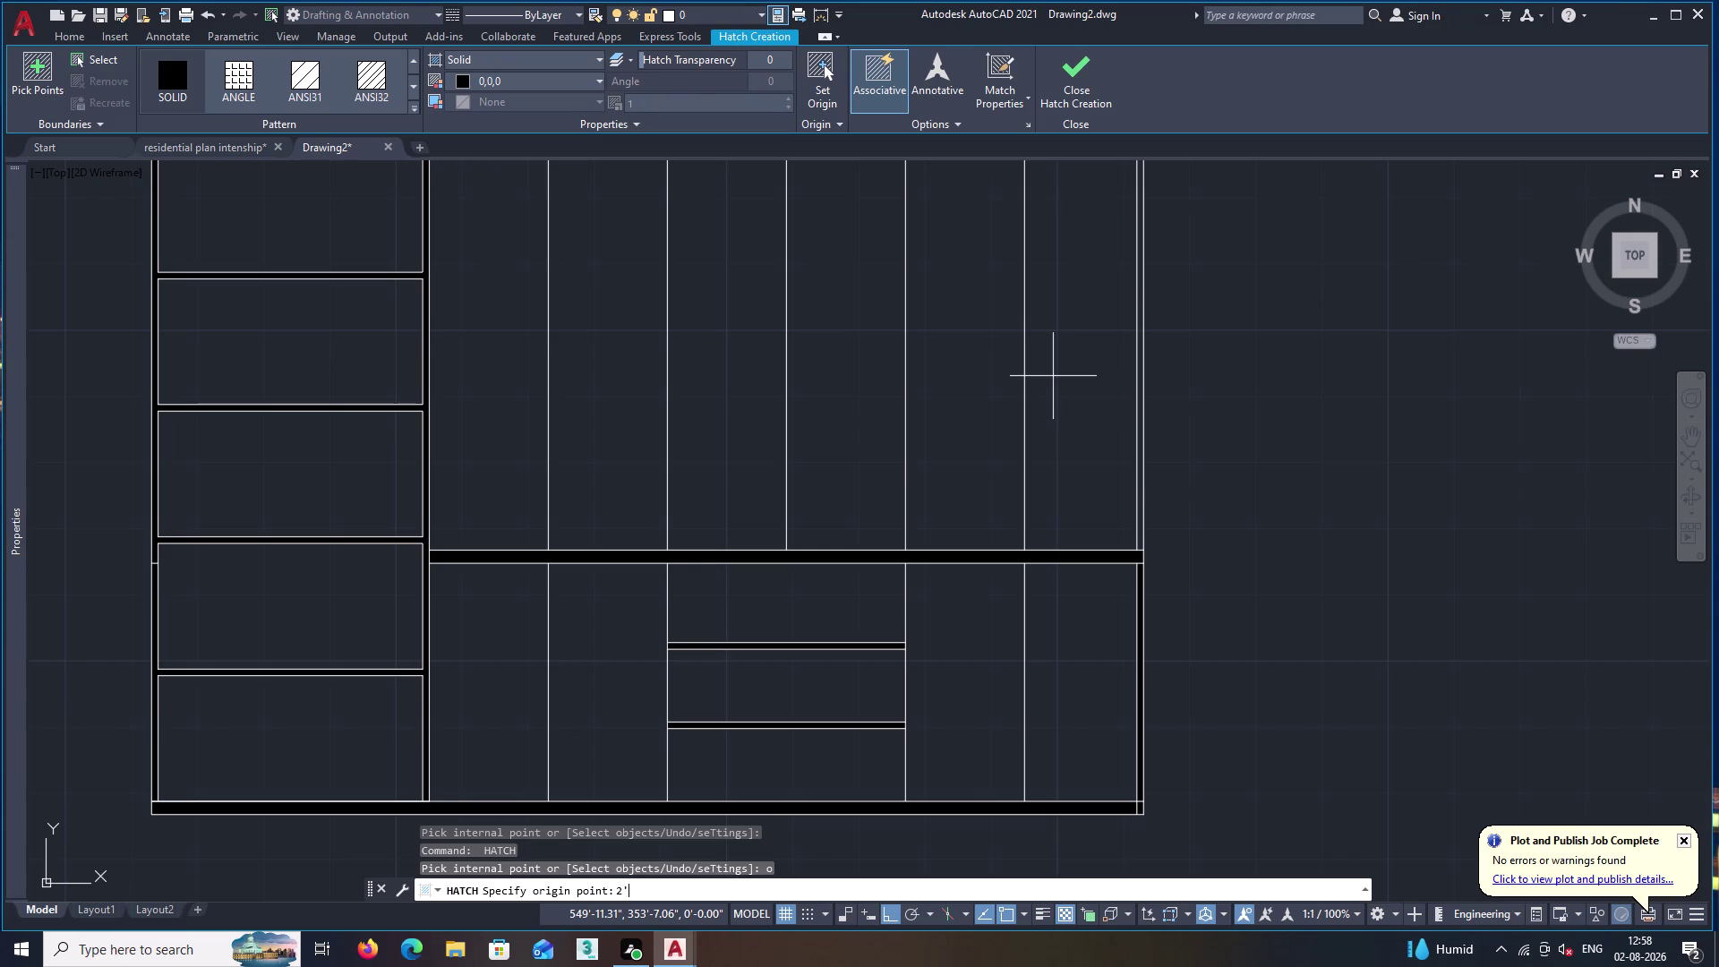
key(Escape)
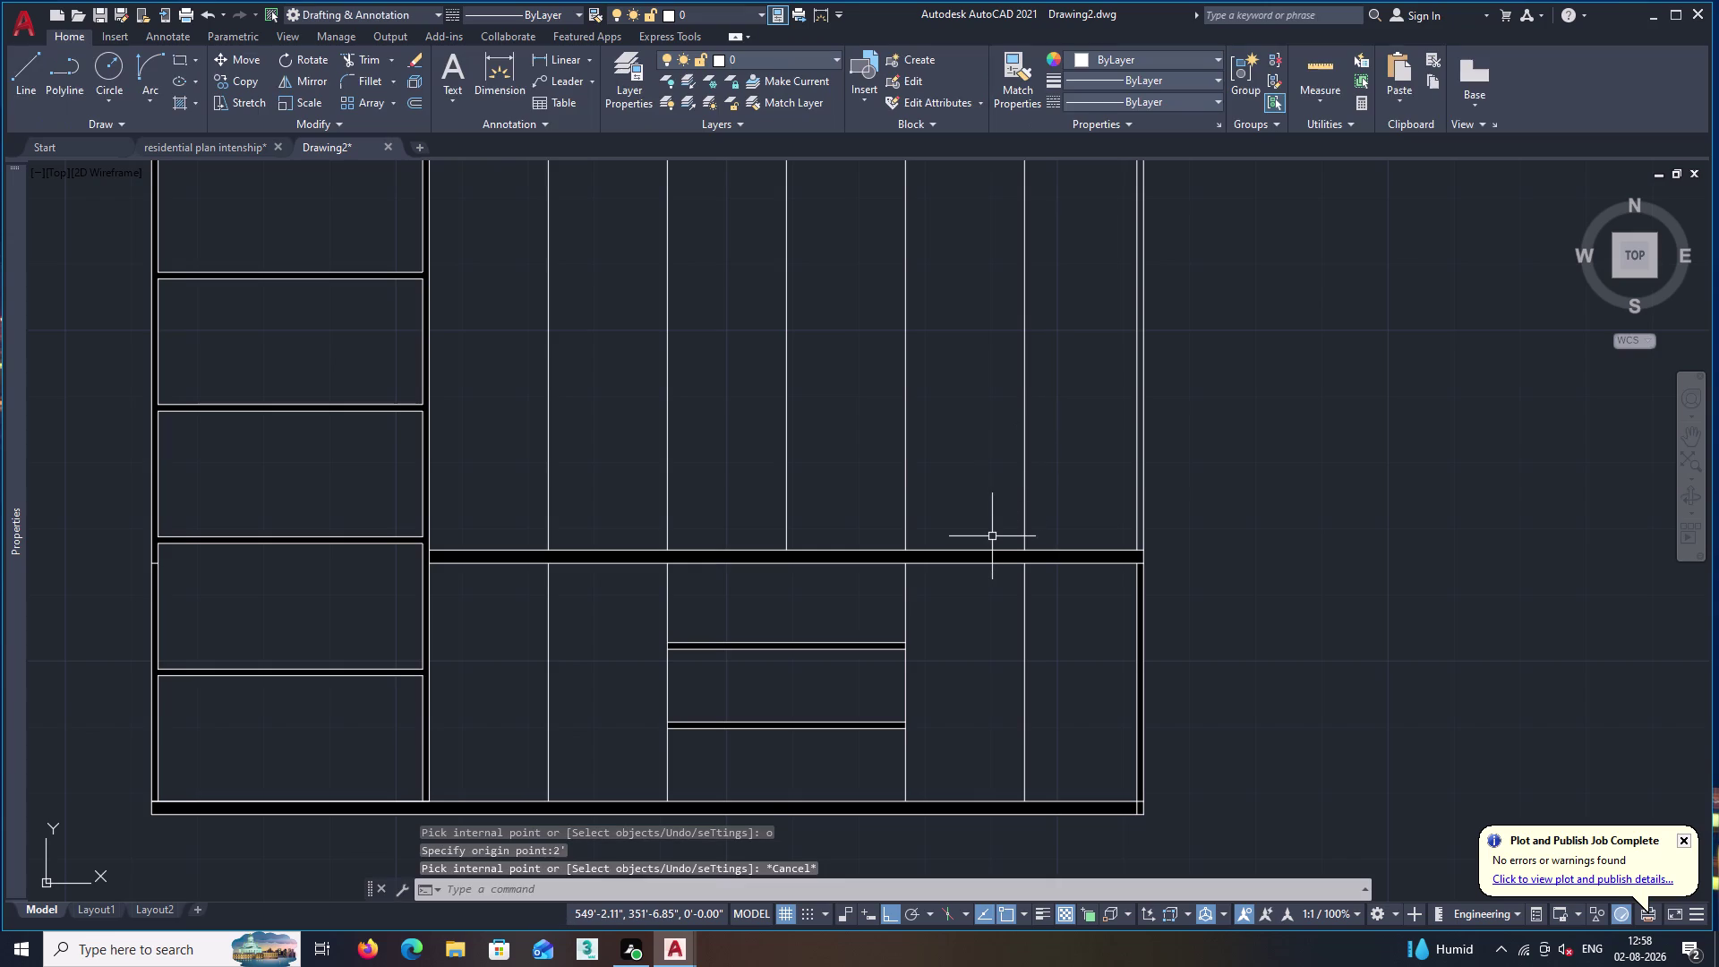
Offset the shelf band's top edge 2' upward, then undo that copy.
key(o)
key(Return)
text(2)
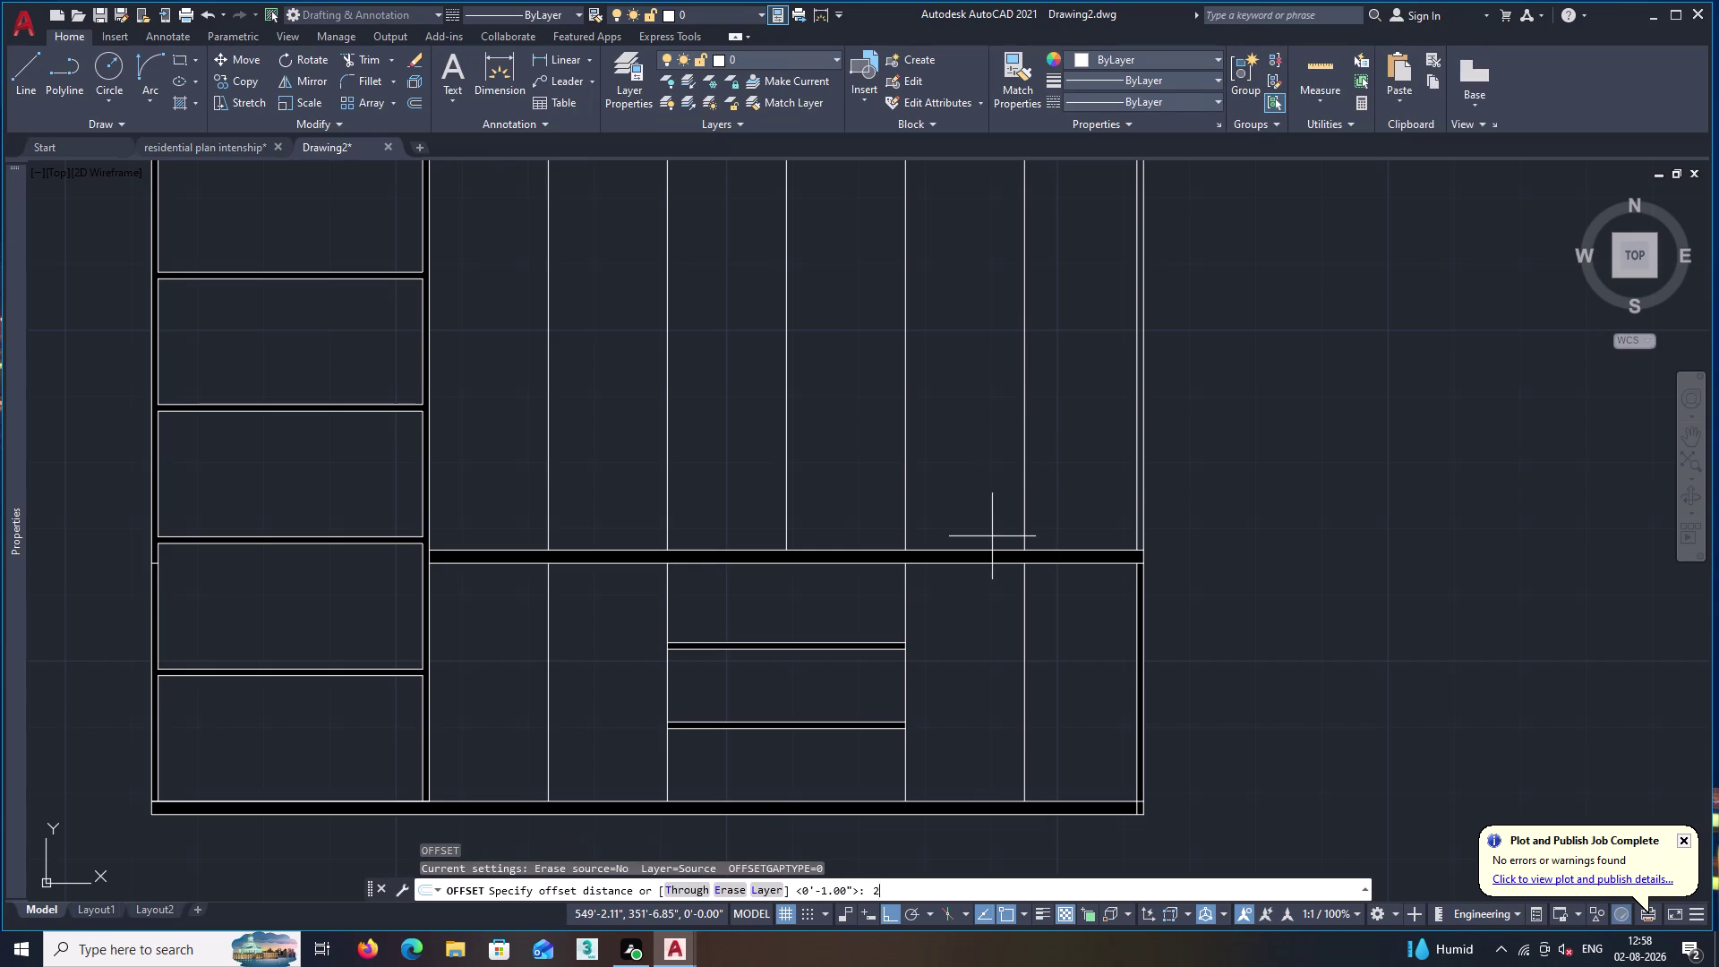
text(')
key(Return)
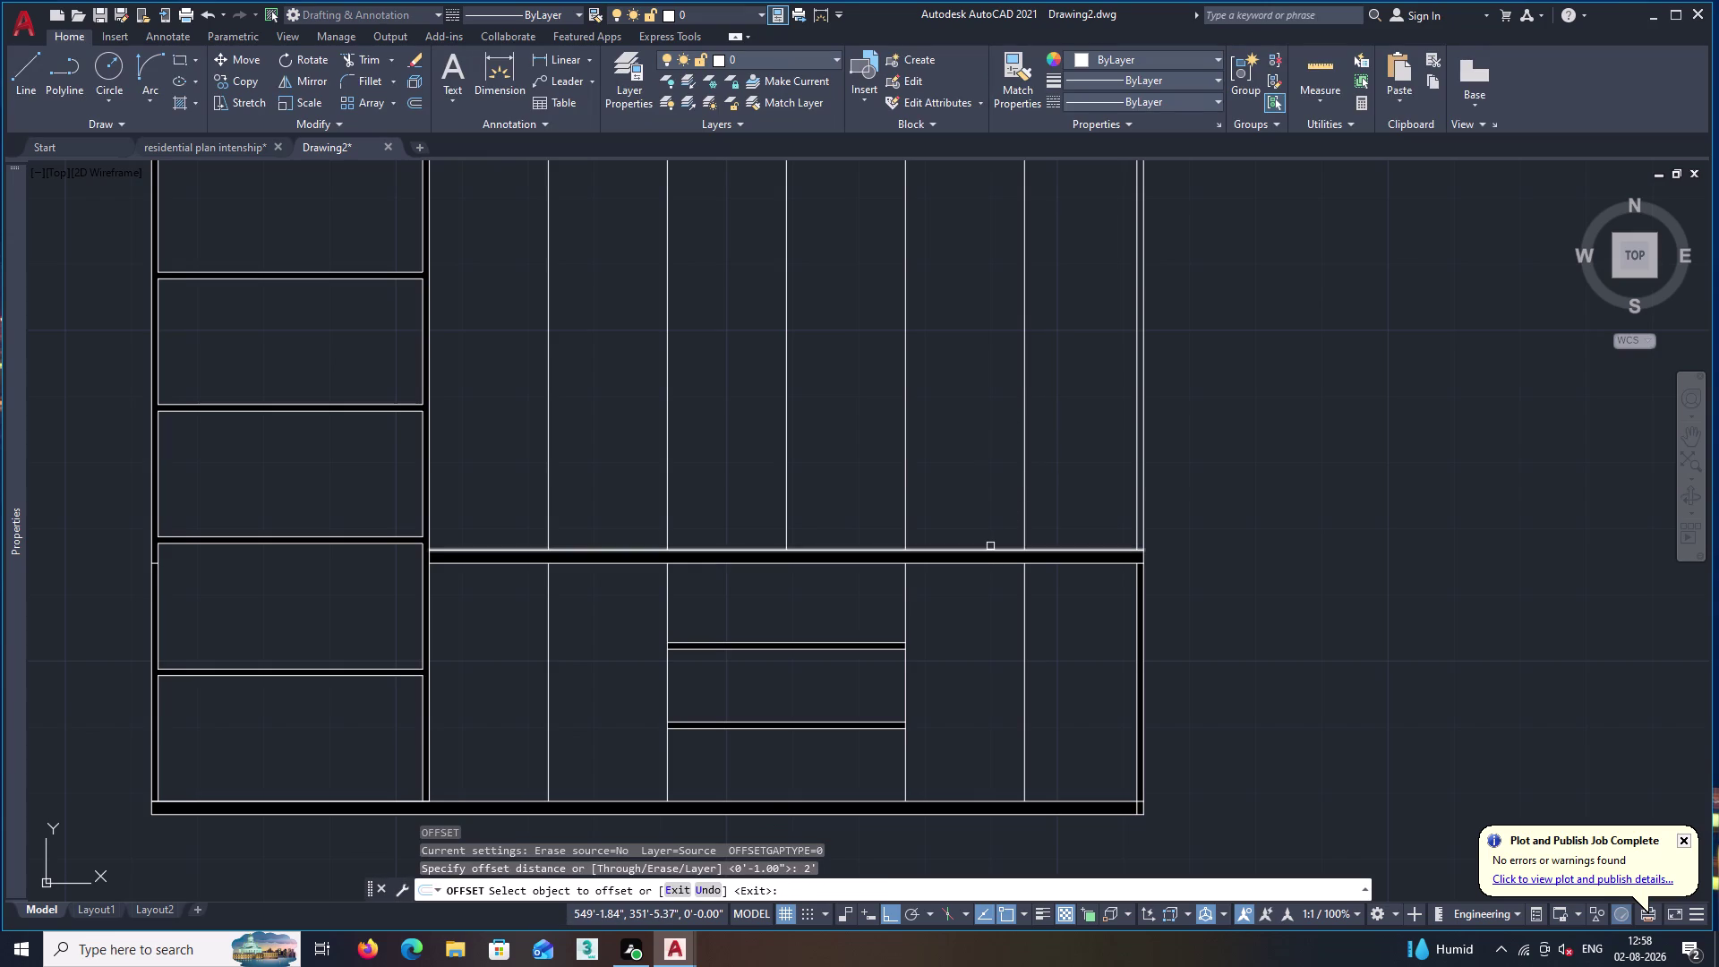
click(990, 546)
drag(1000, 550, 998, 540)
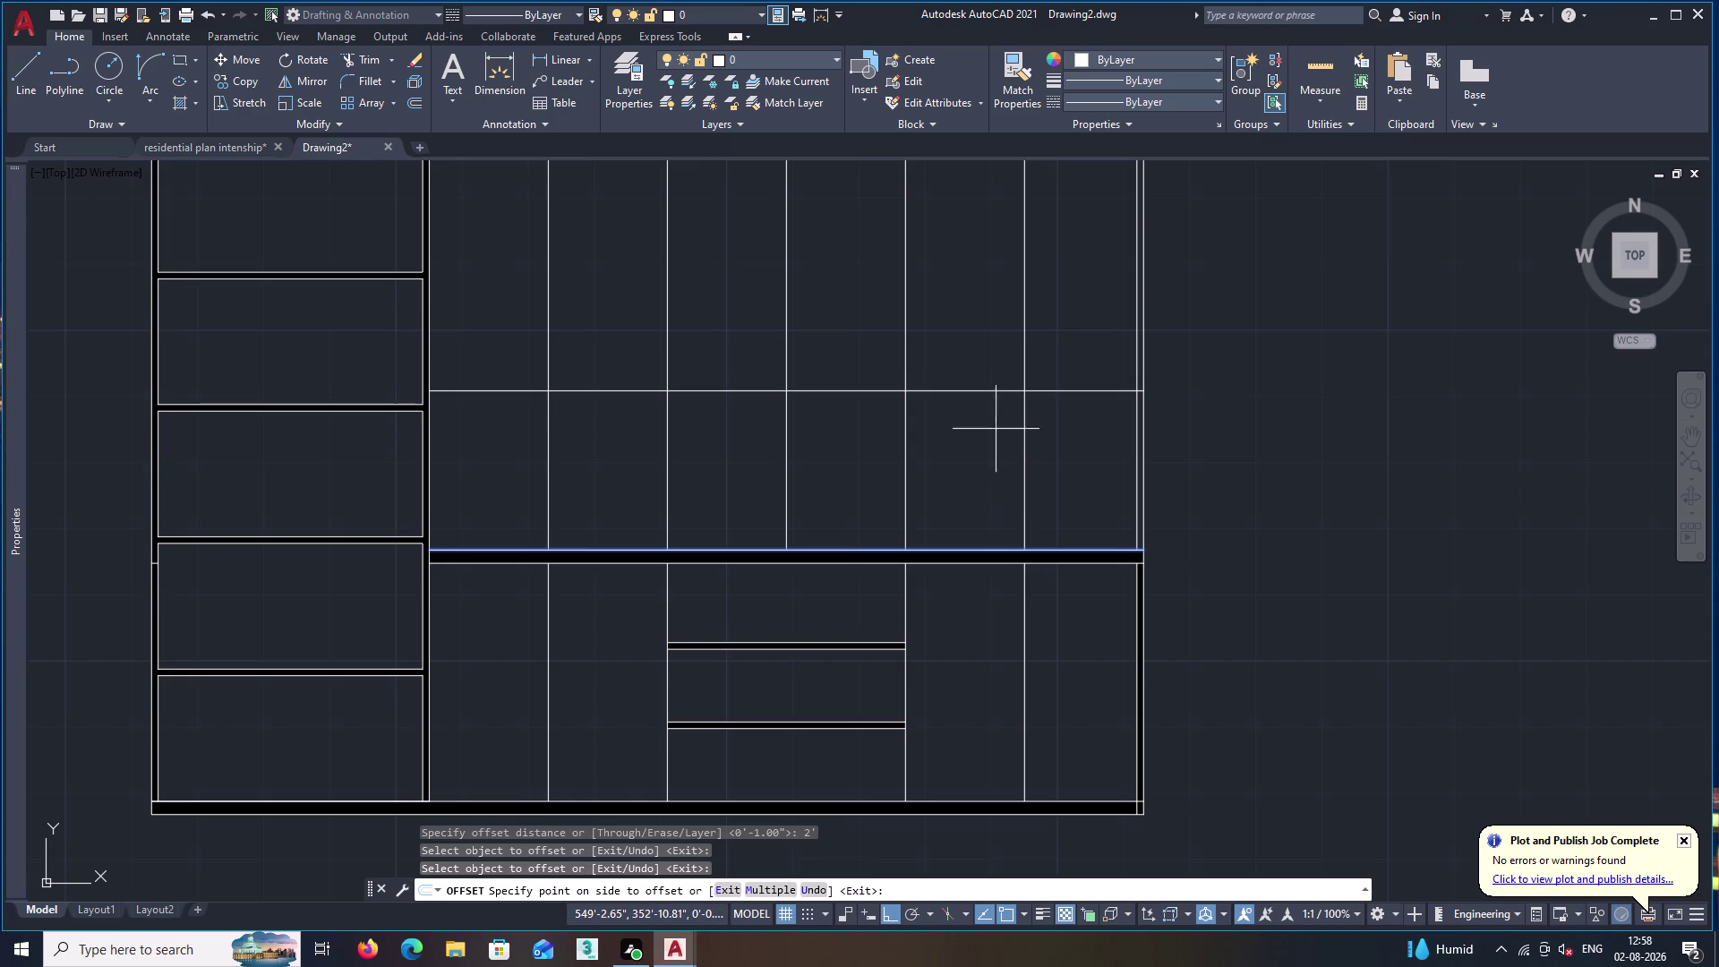
click(995, 427)
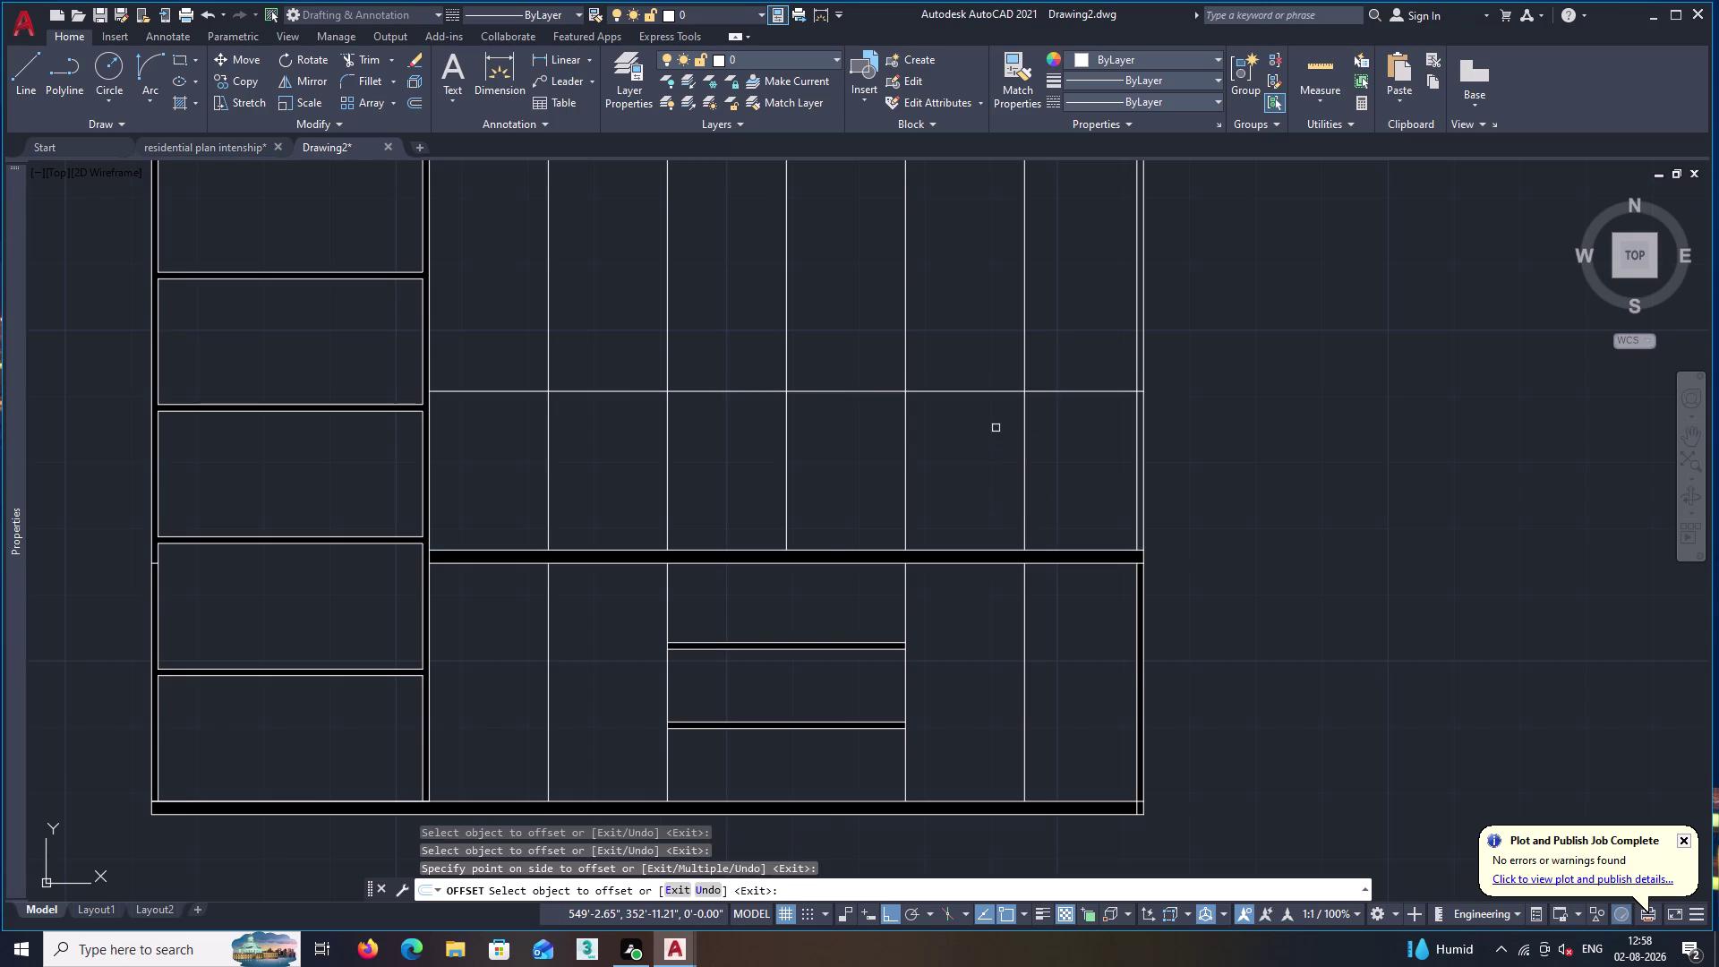
key(ctrl+z)
Offset the shelf band's top edge 3' upward instead.
key(o)
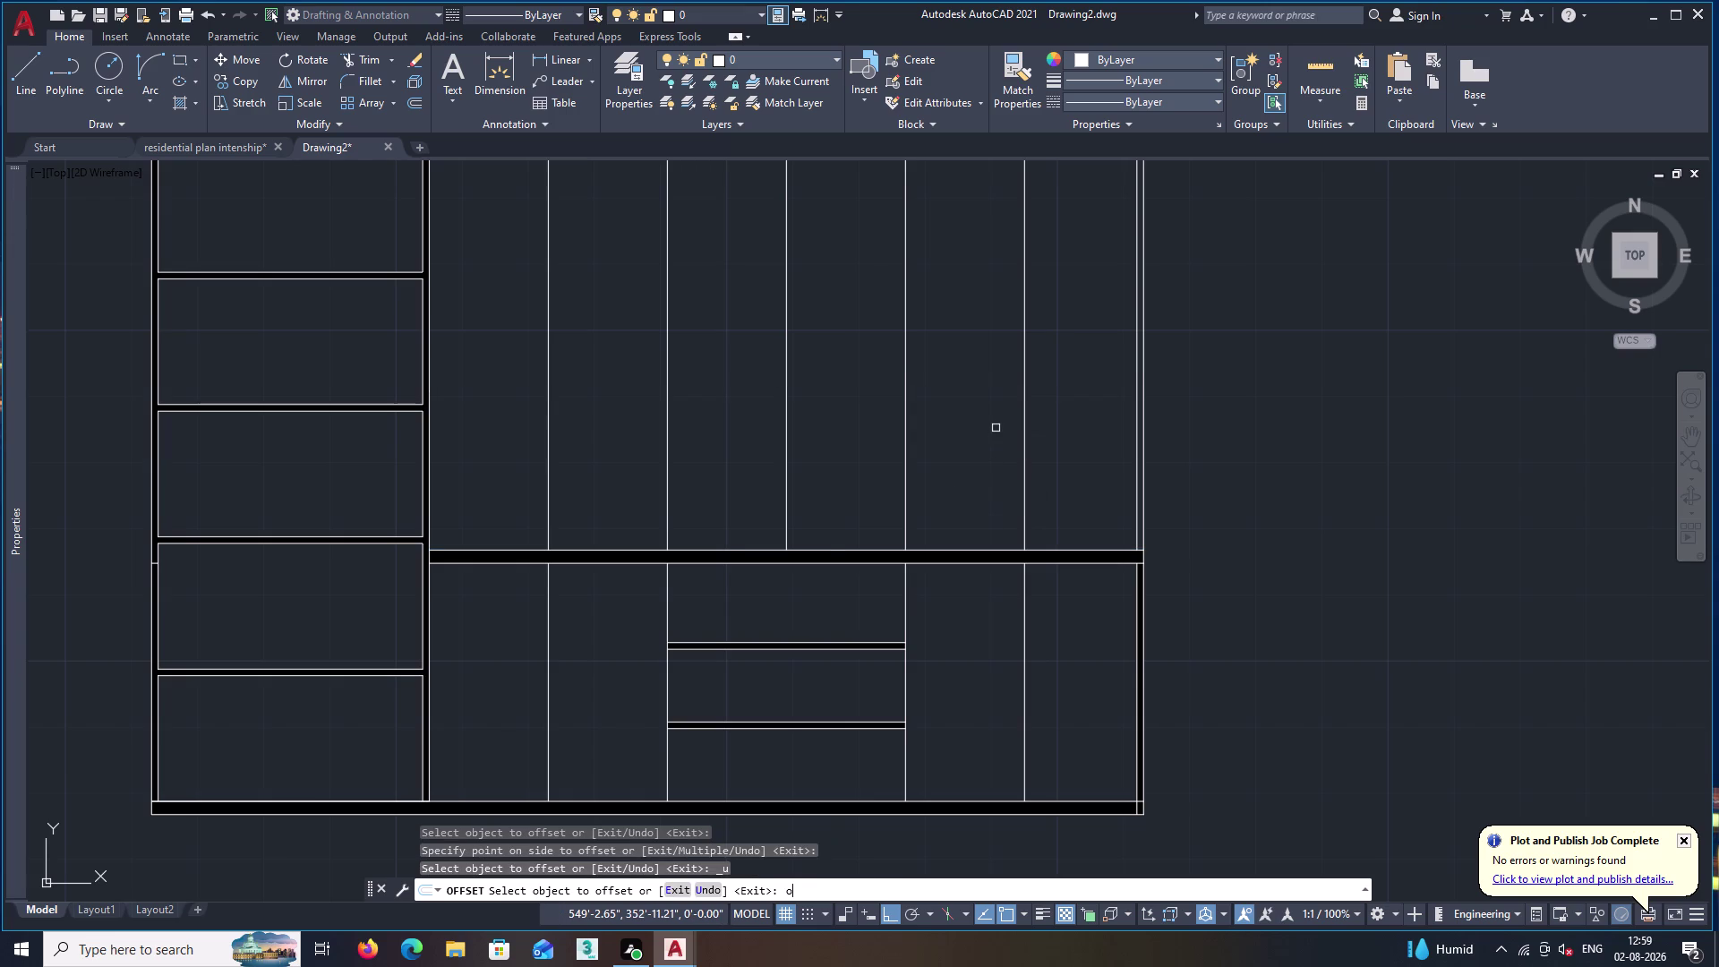
key(Return)
text(3')
key(Return)
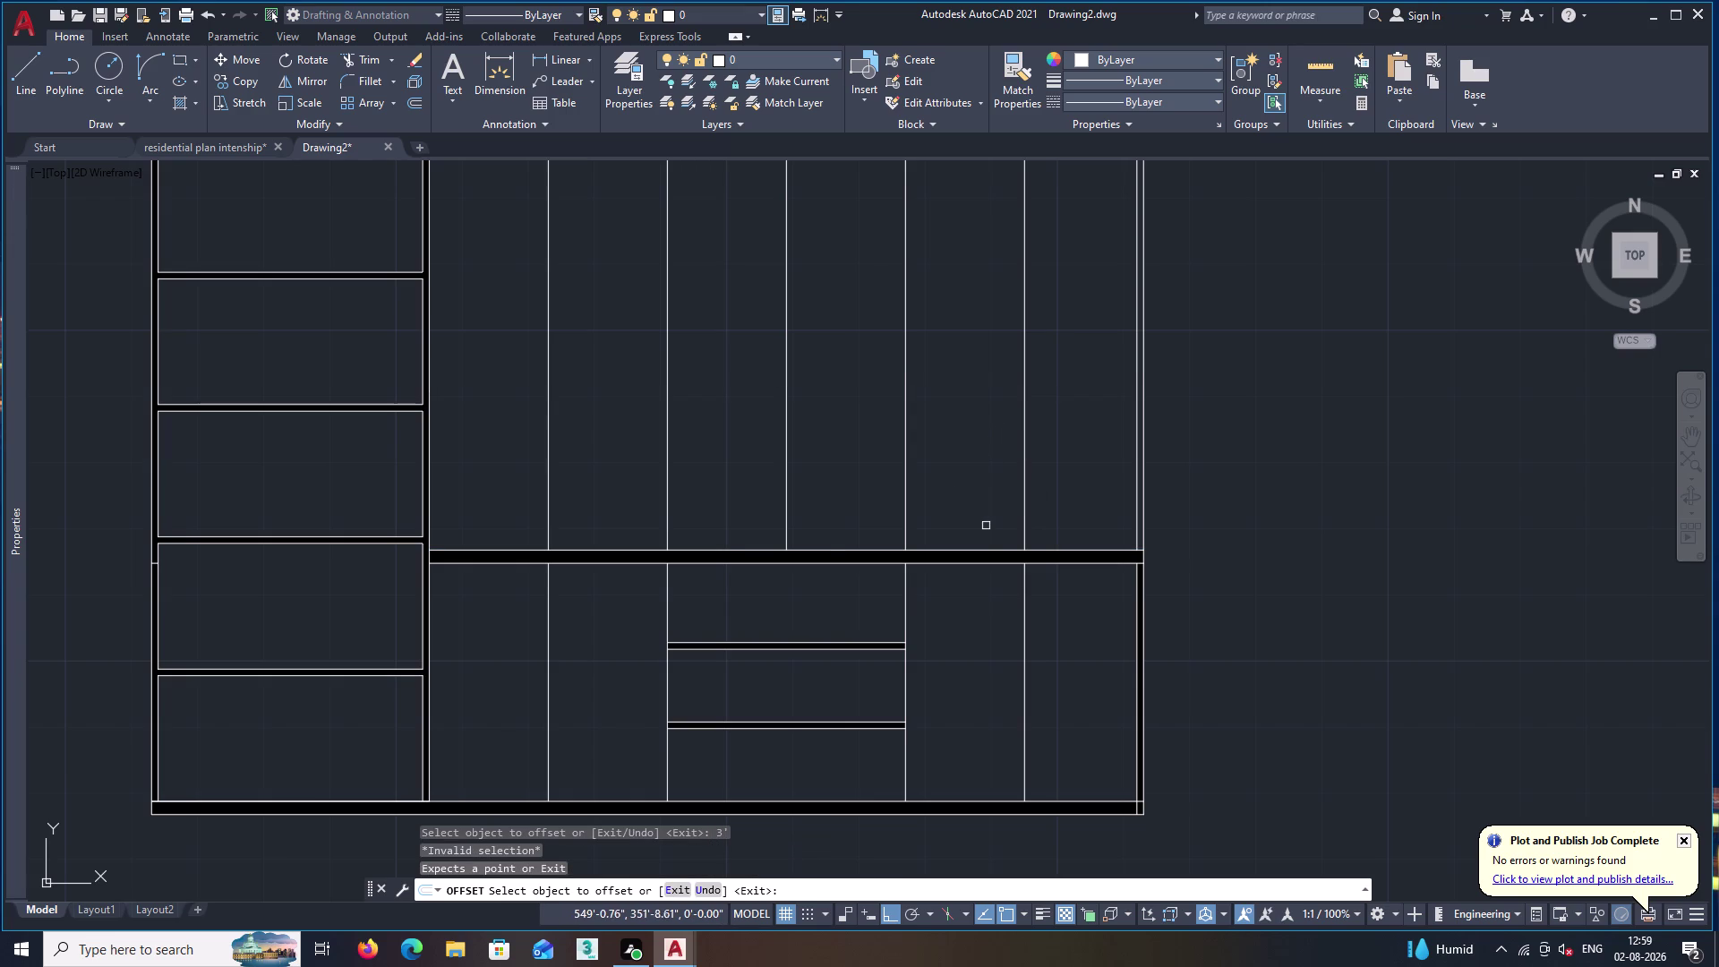
click(987, 548)
click(990, 490)
scroll(down, 3)
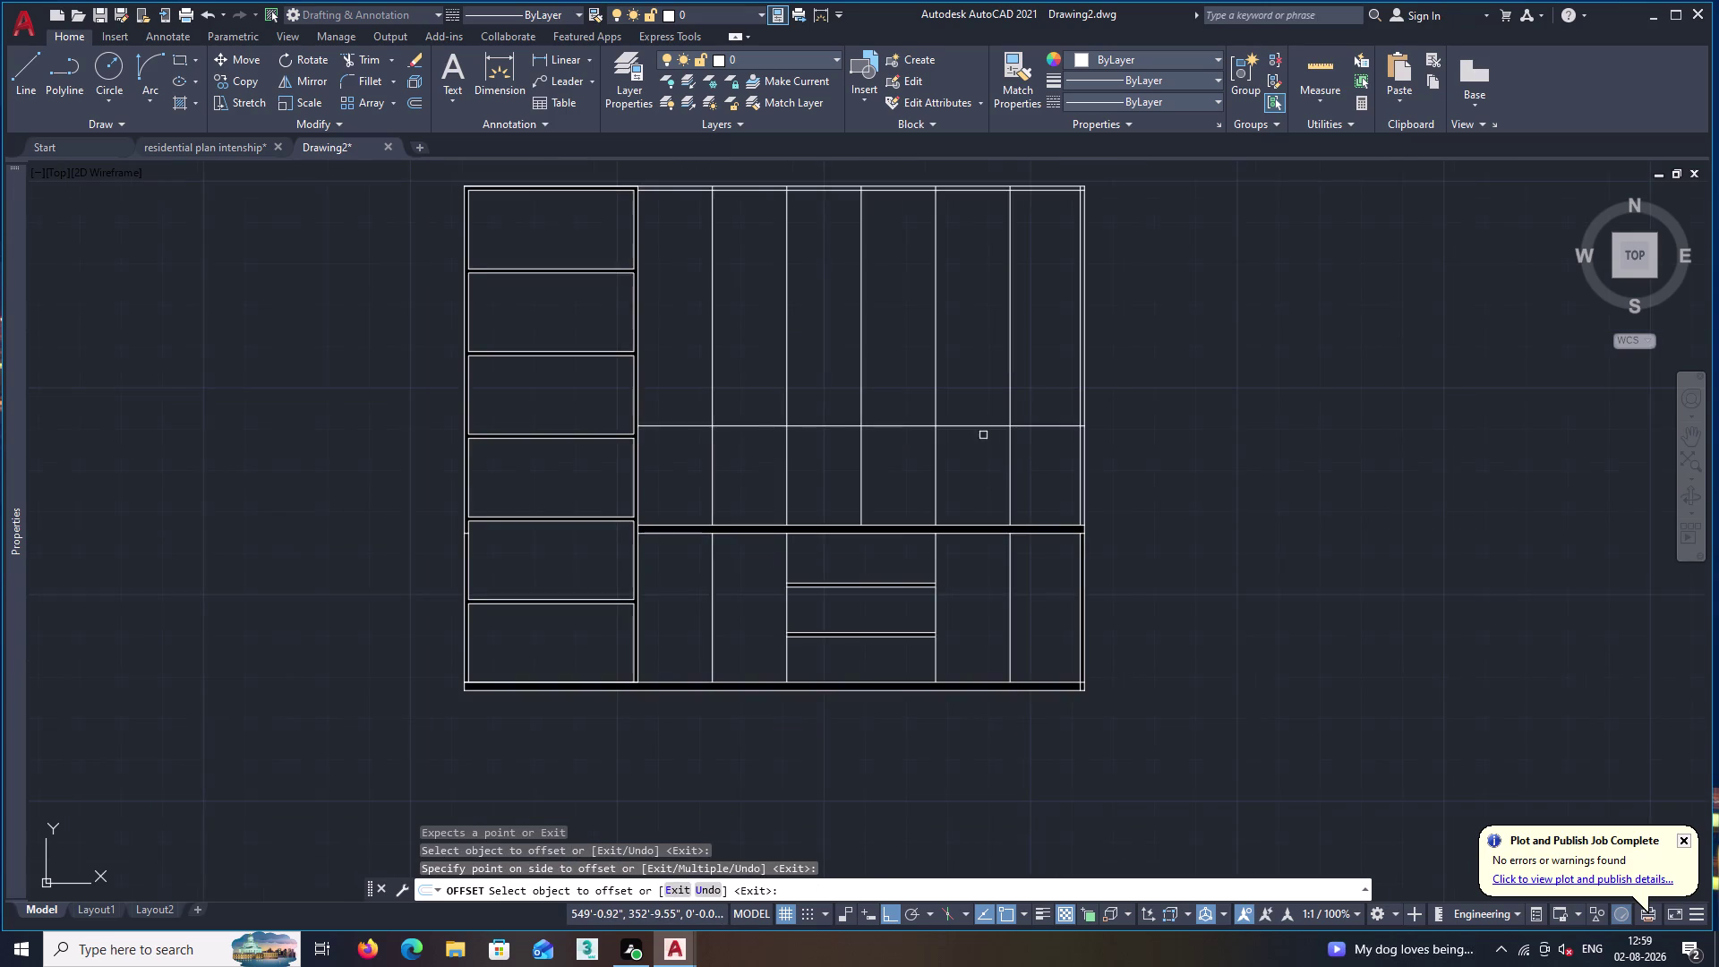
middle_drag(978, 358, 993, 439)
Fence-trim the vertical dividers out of the band between the shelf lines.
text(tr)
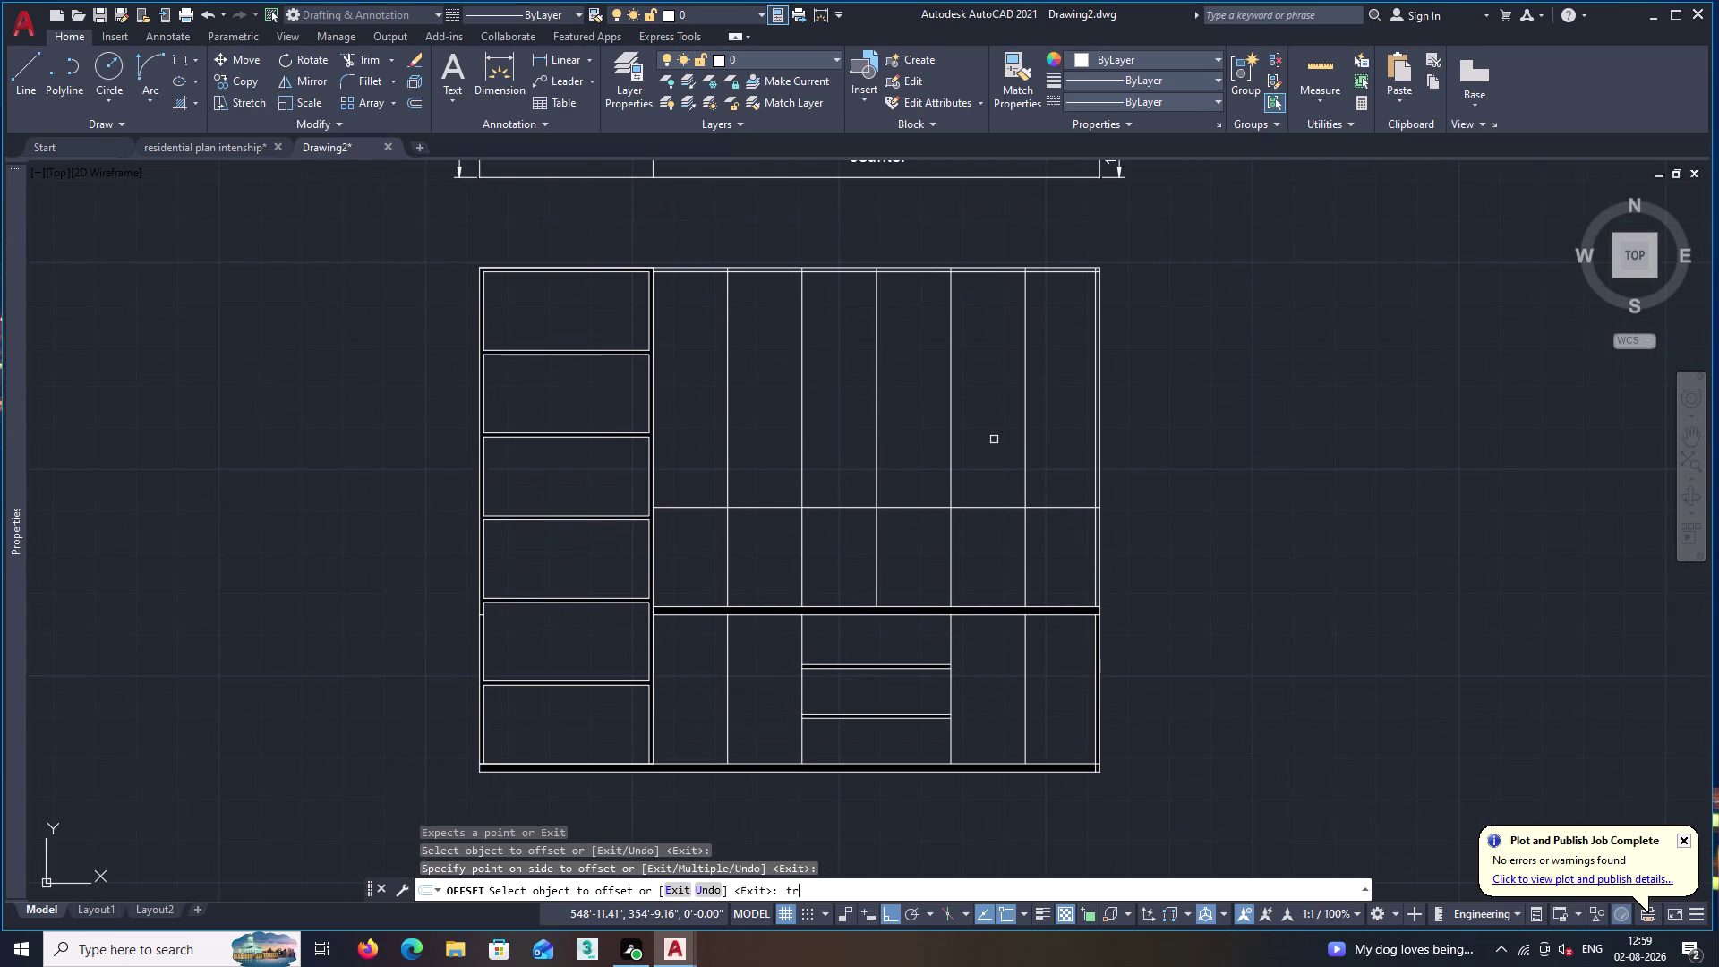
key(Return)
click(1042, 552)
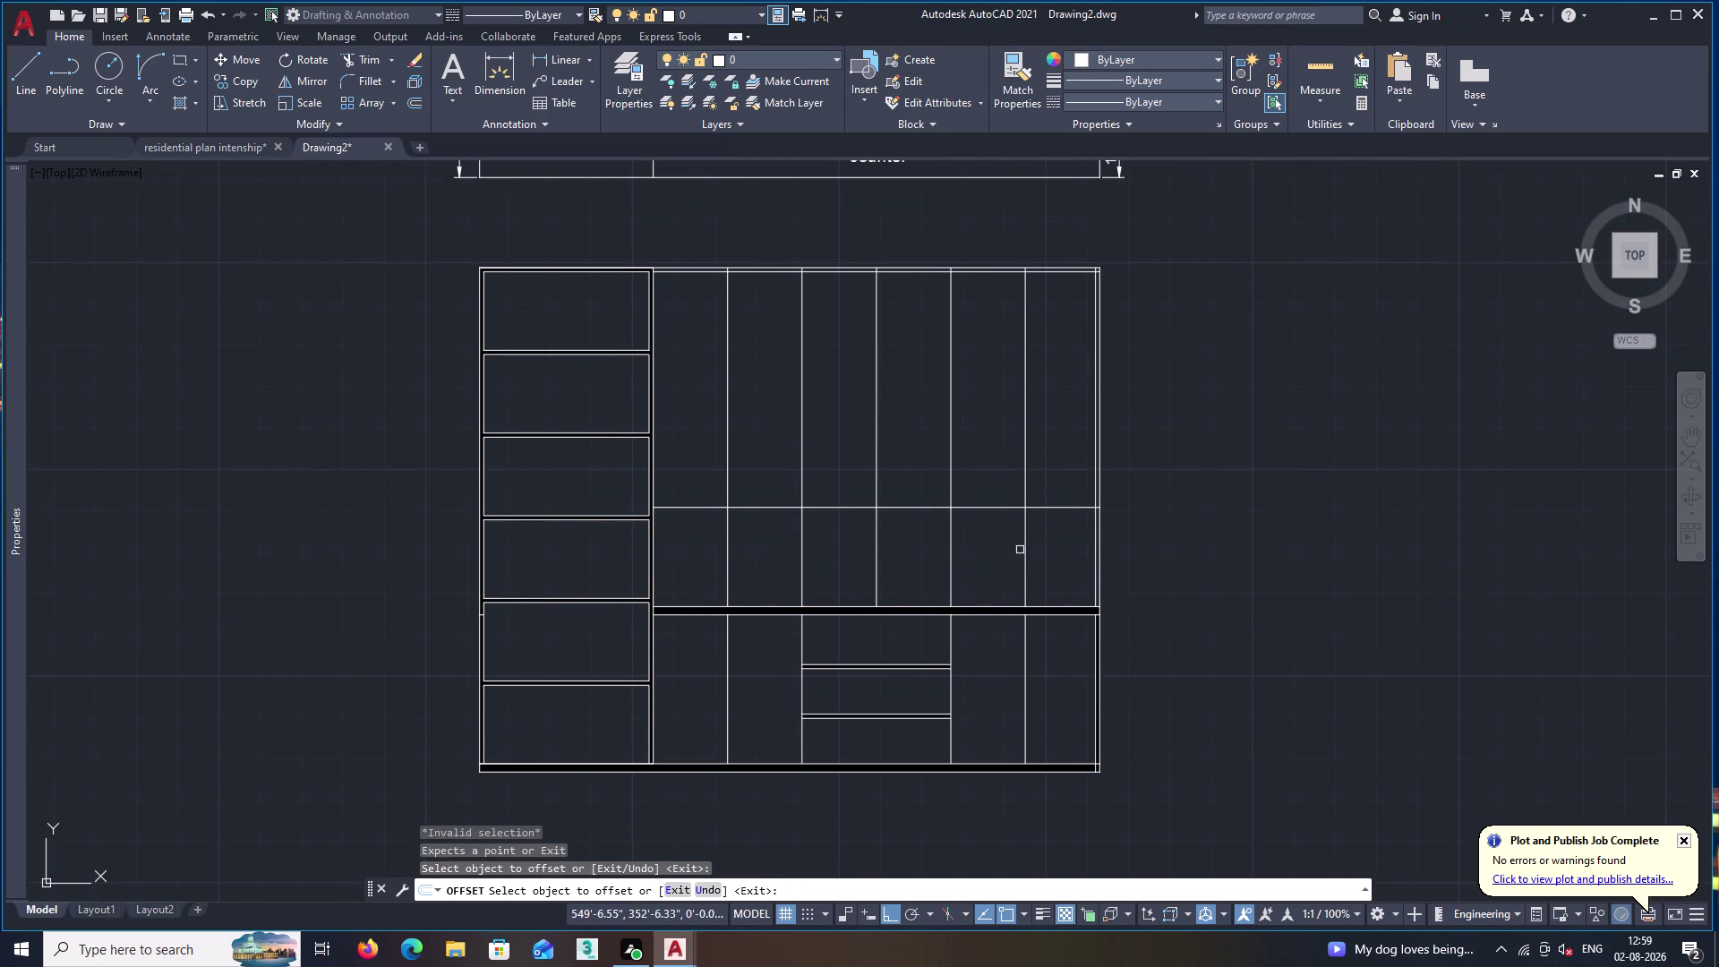
key(Escape)
text(t)
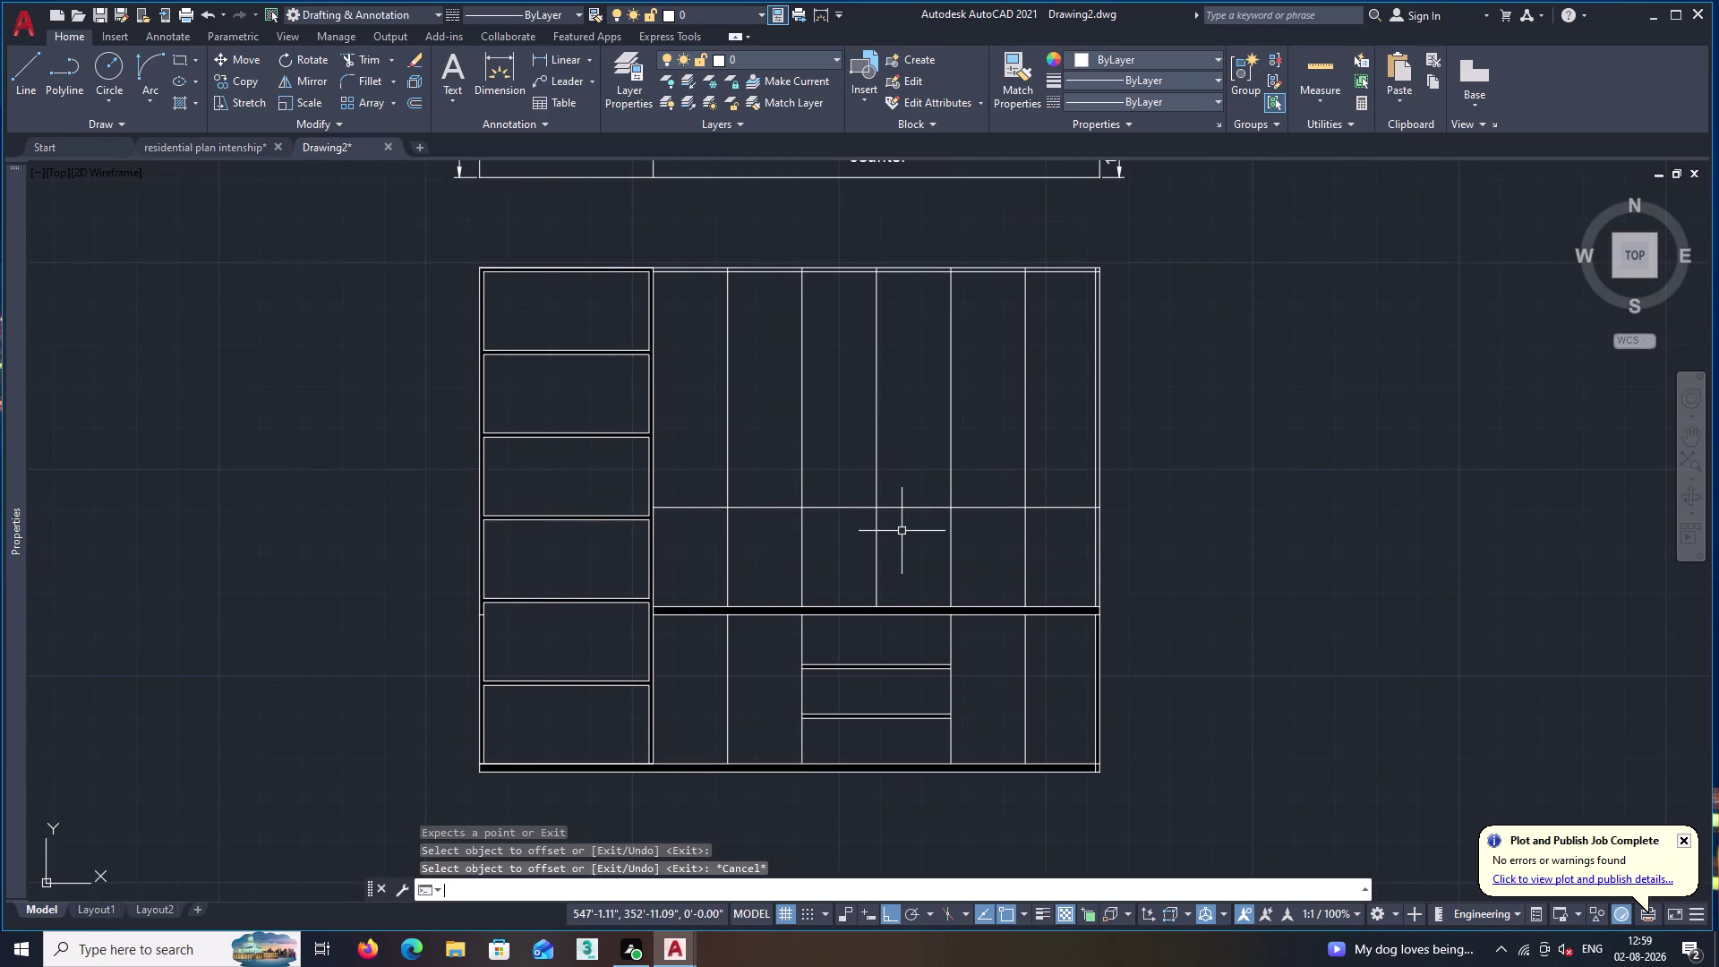
text(r)
key(Return)
click(1044, 557)
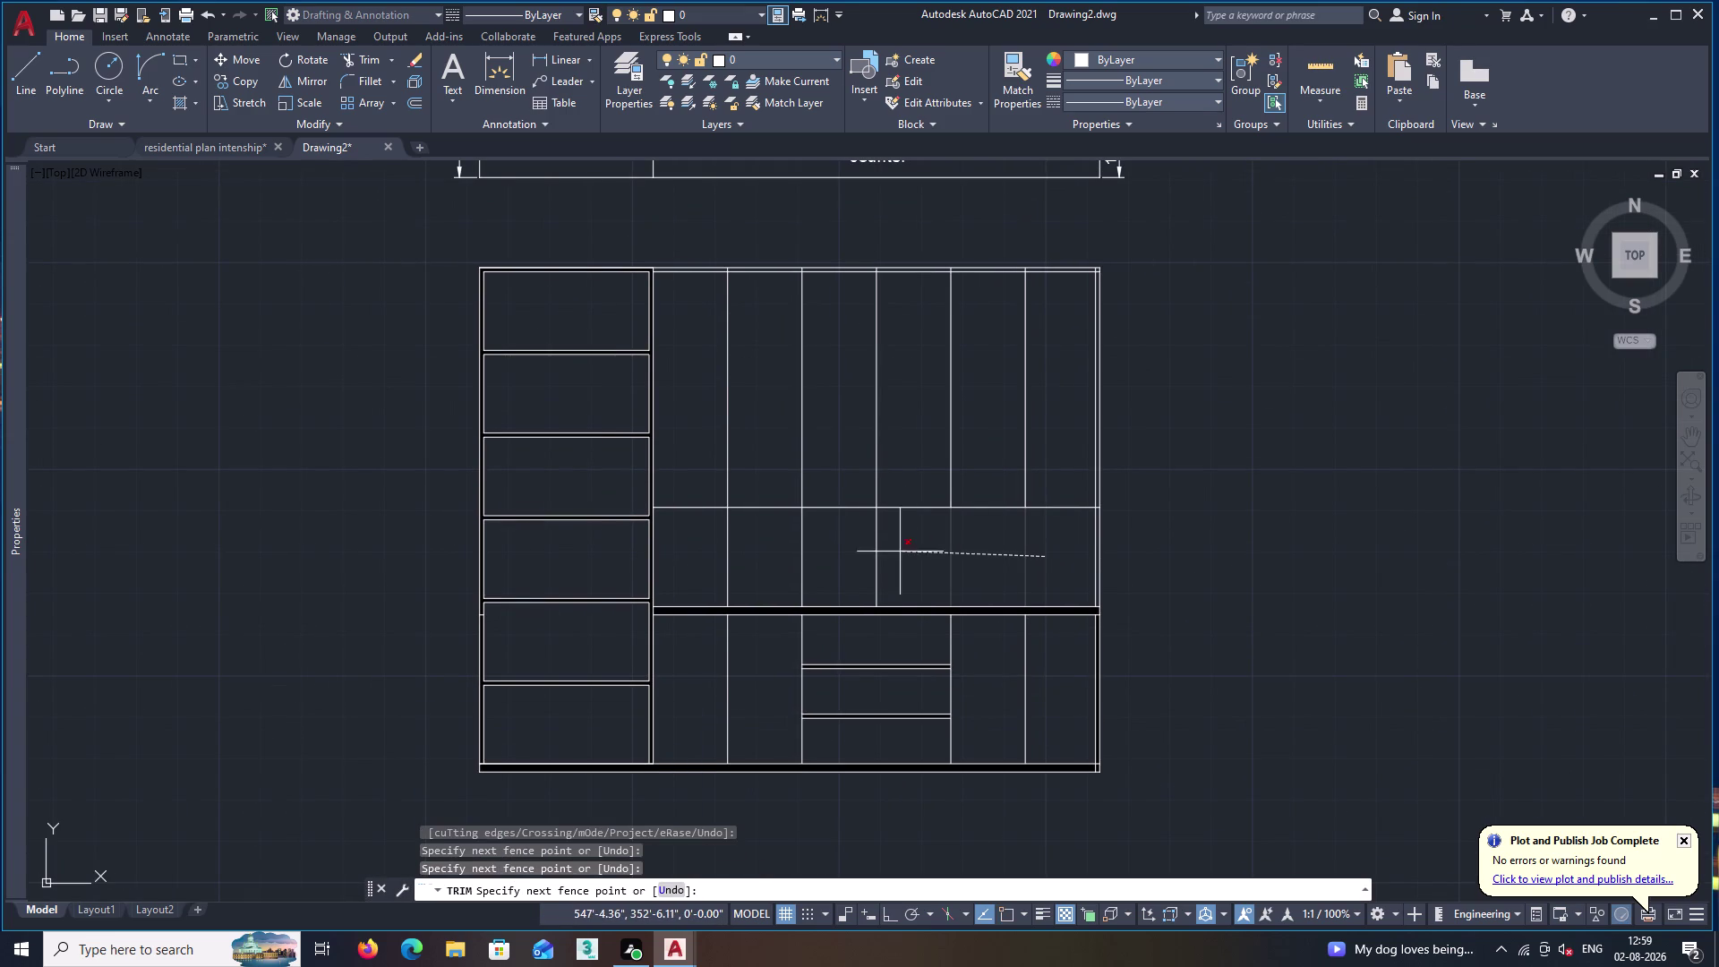
click(708, 544)
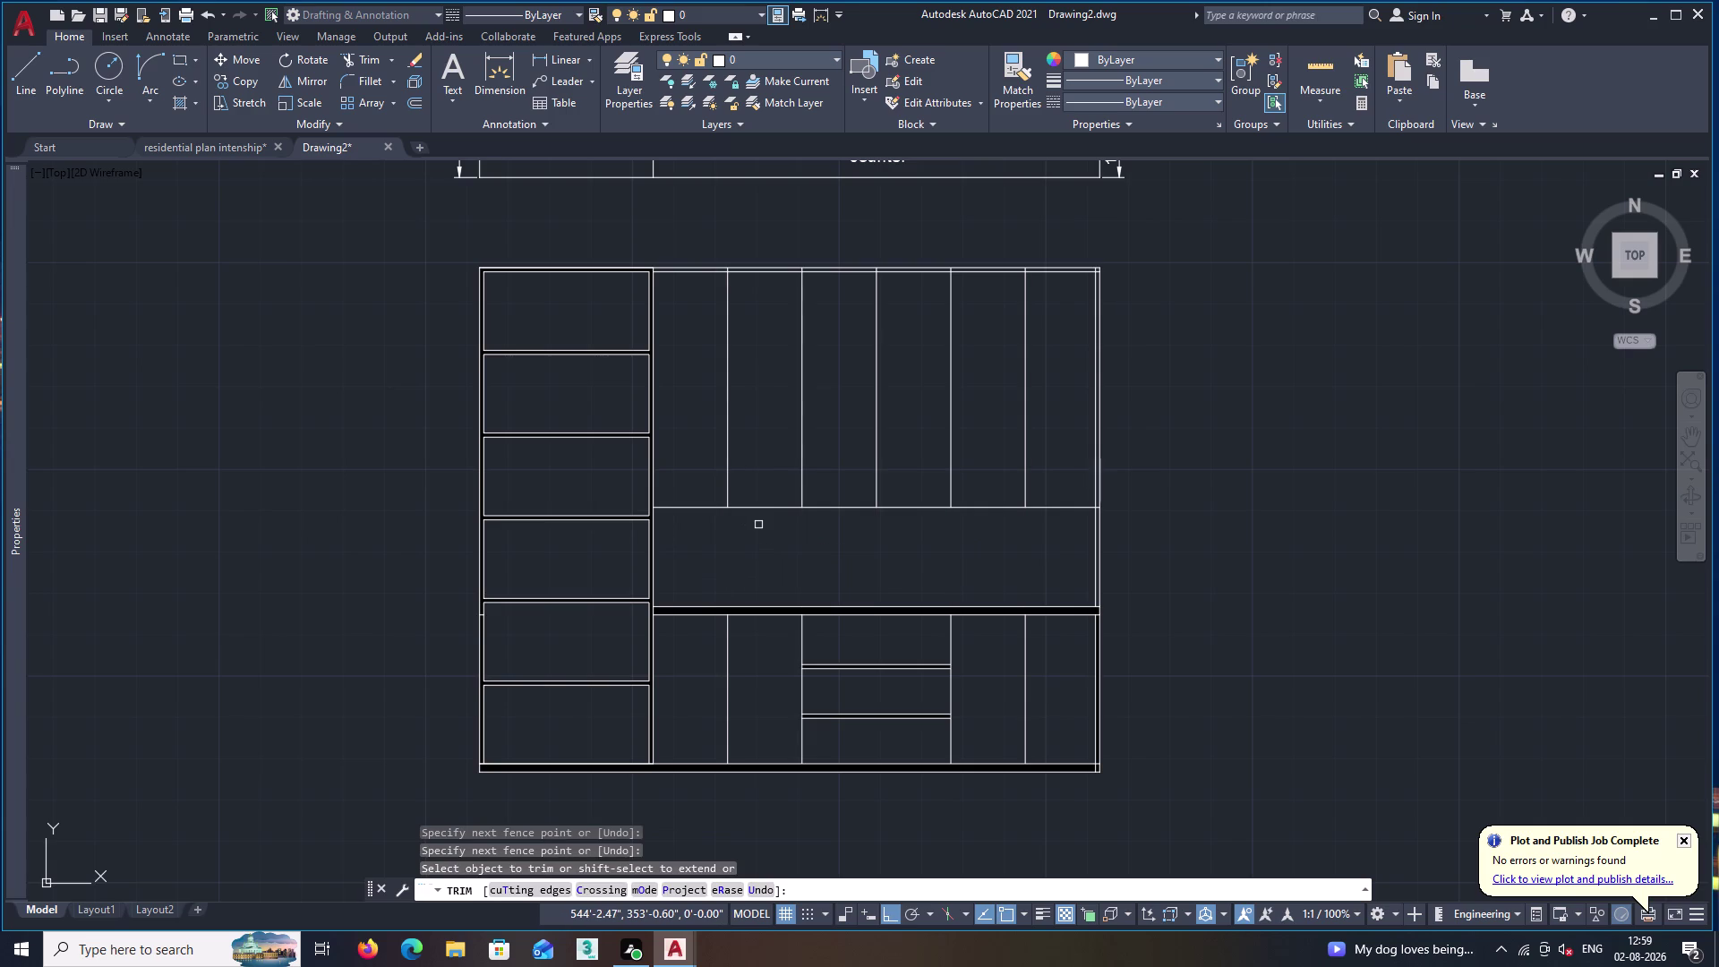
key(space)
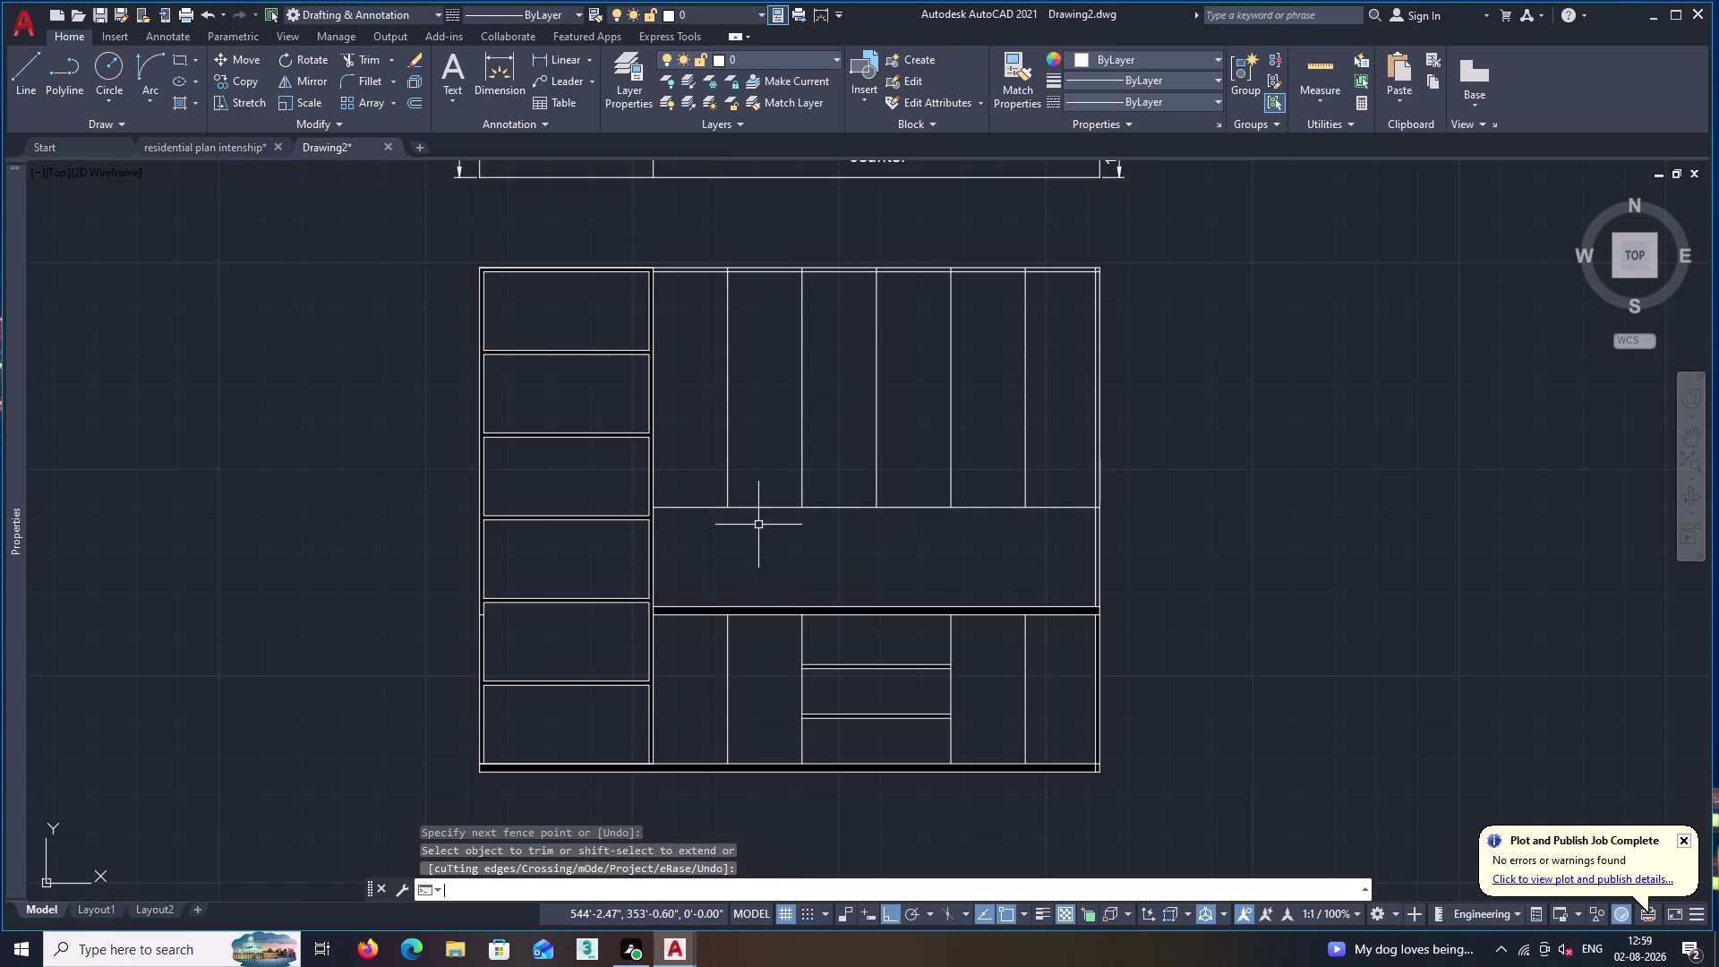
Cancel a started line and pan down to the elevation.
key(l)
key(Return)
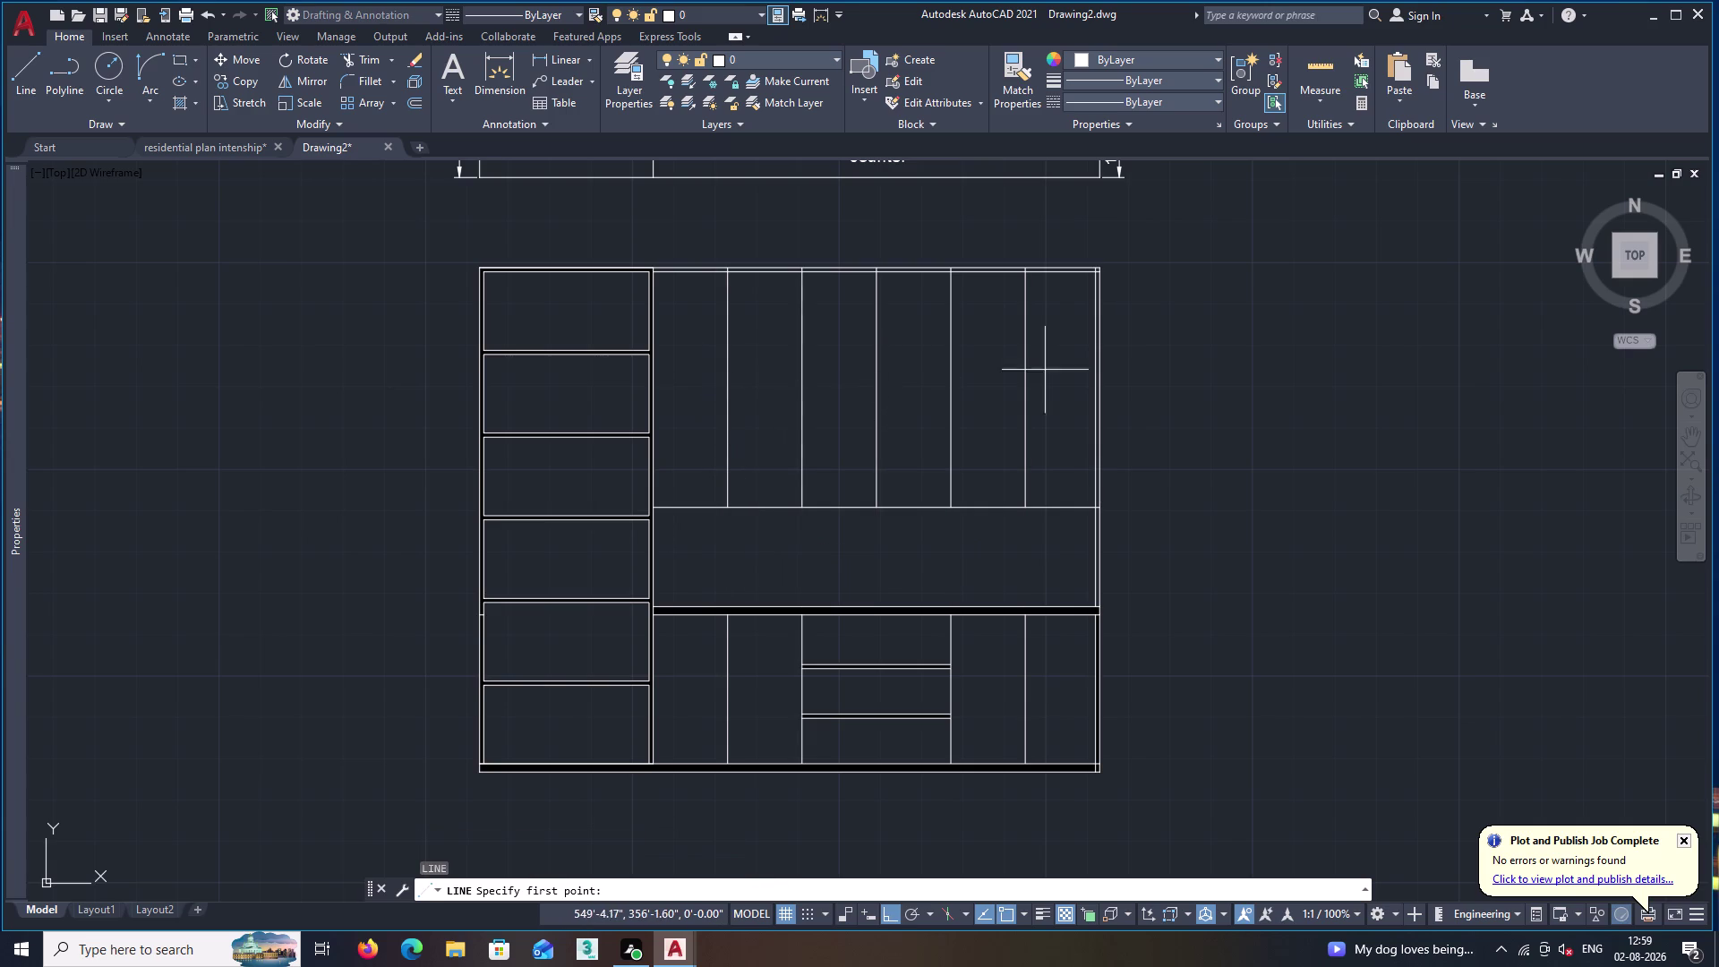
key(space)
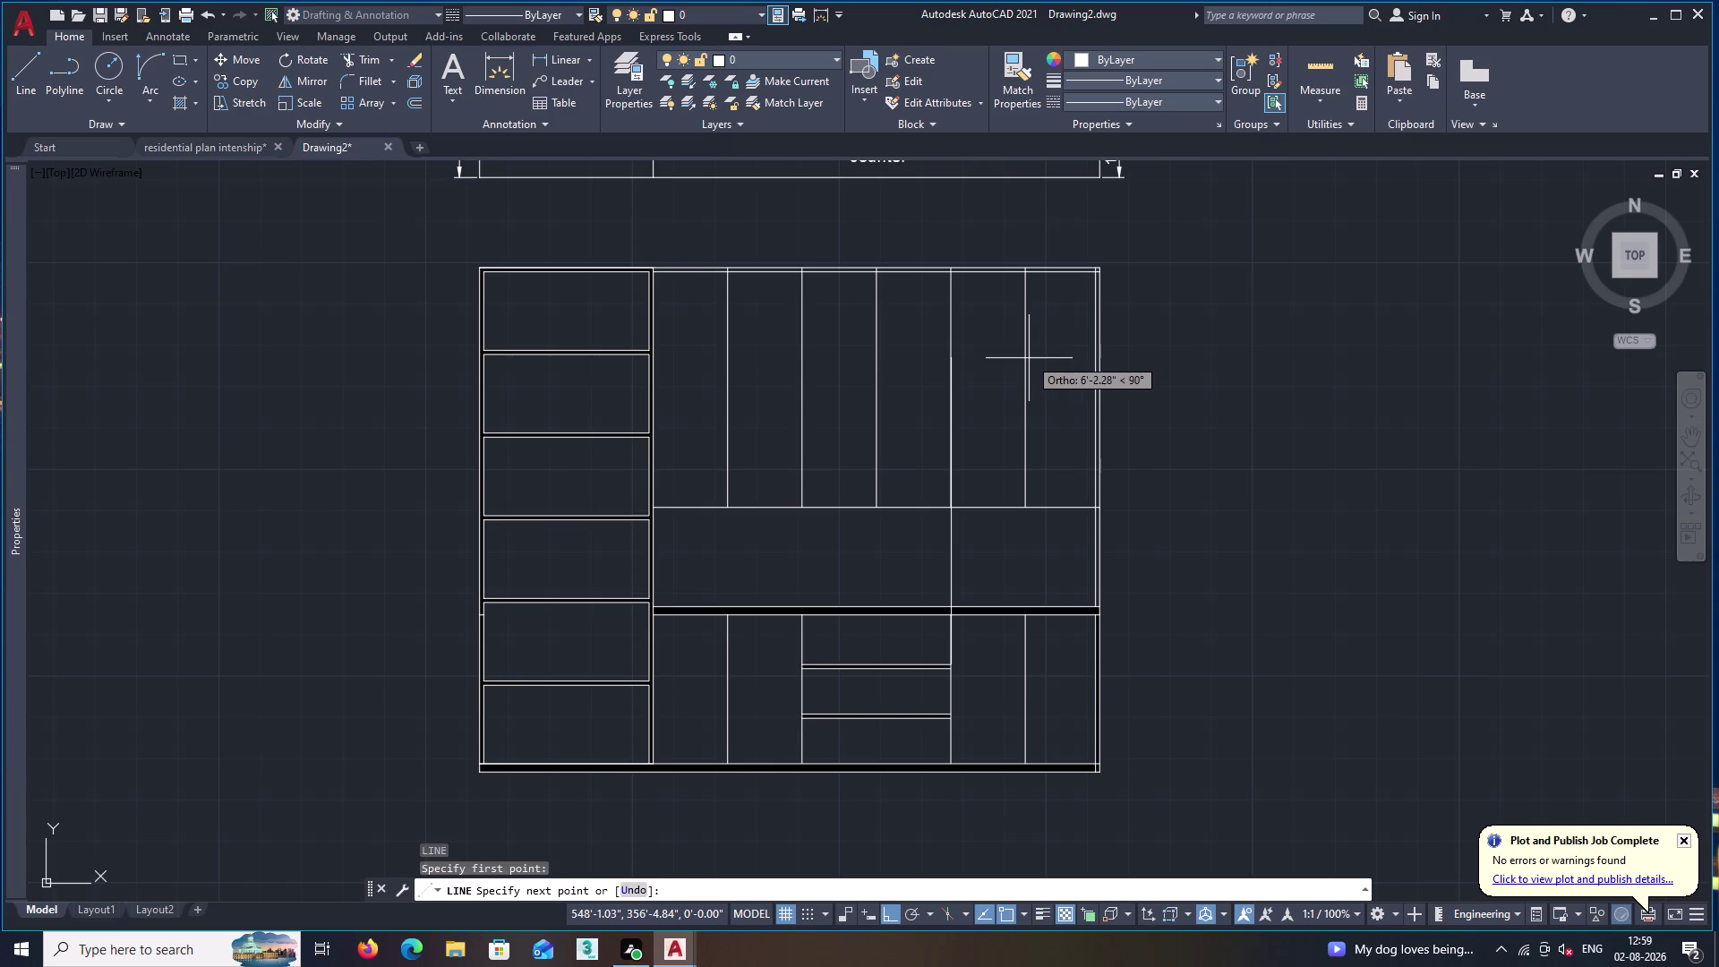
key(Escape)
middle_drag(980, 387, 955, 516)
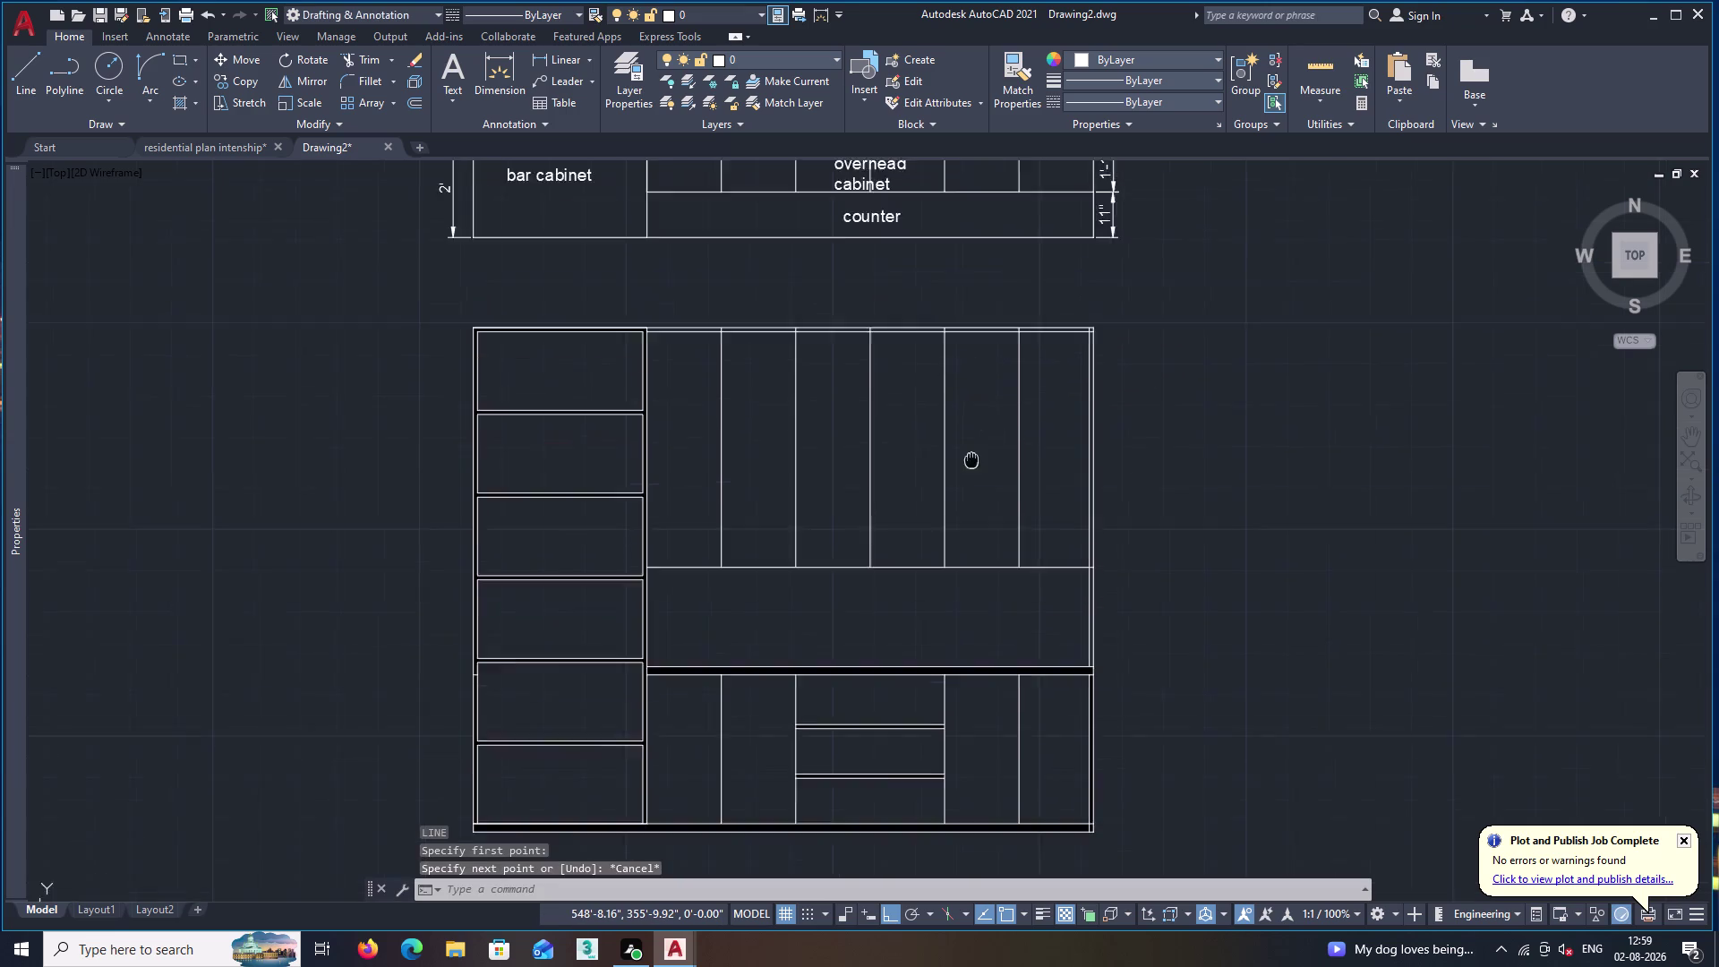
middle_drag(954, 516, 857, 671)
Begin a 3' offset of the counter top line, then abandon it.
key(o)
key(Return)
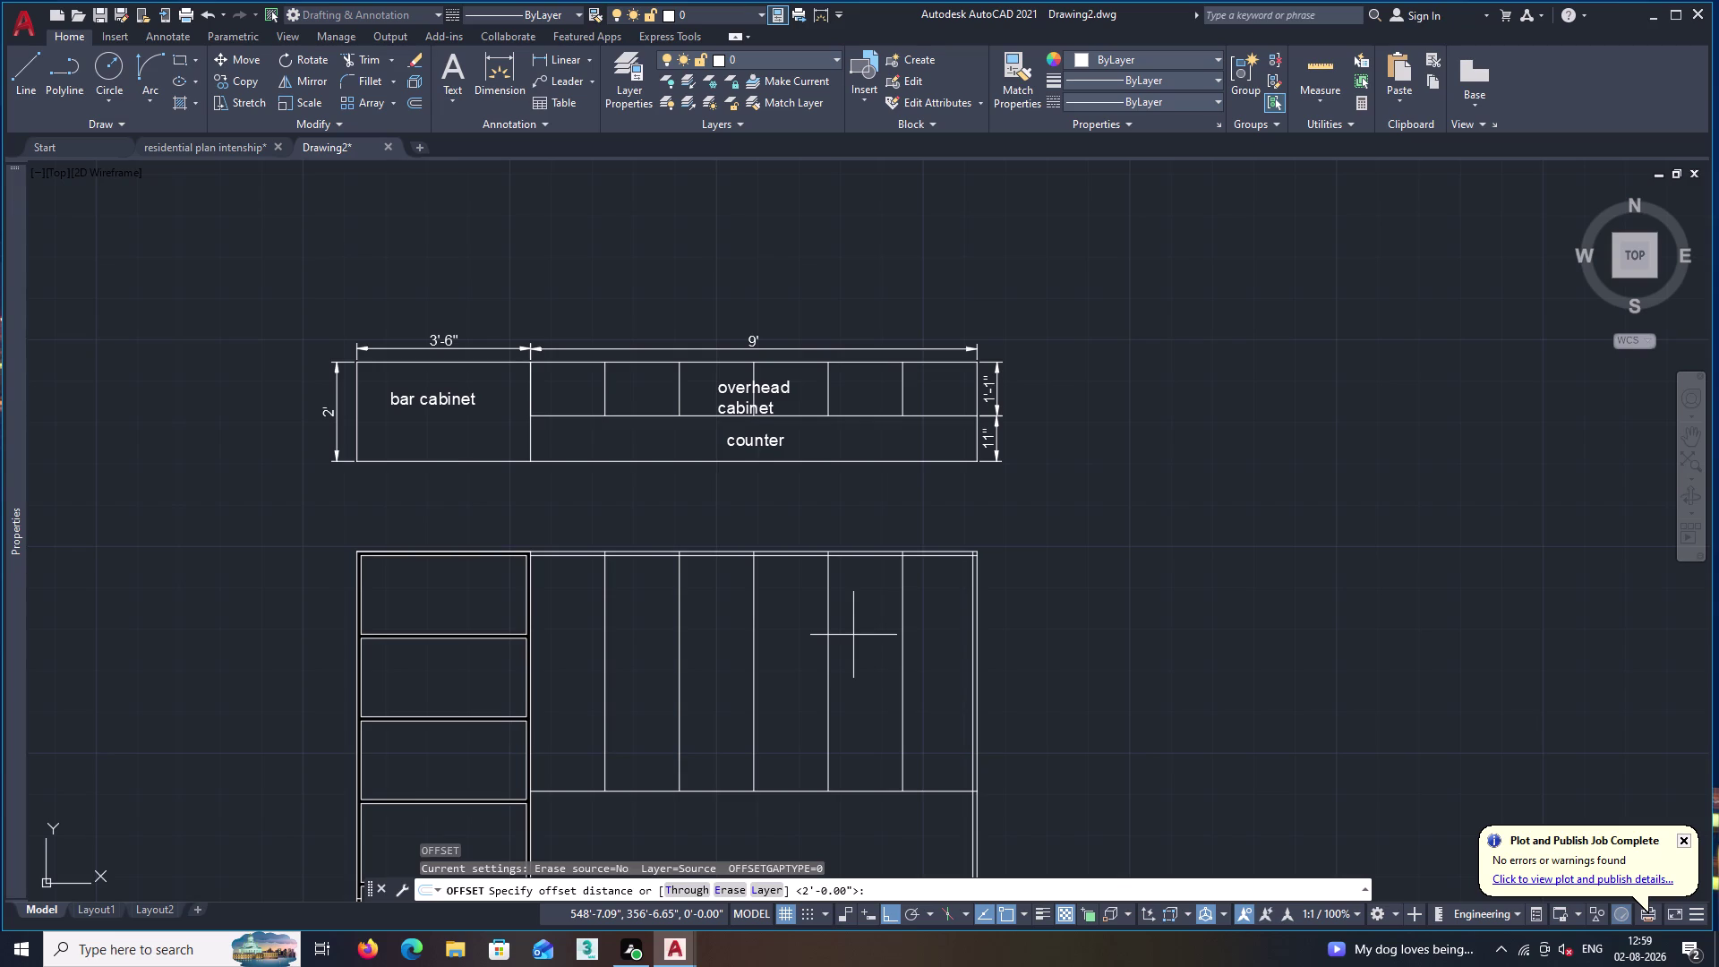
text(3')
key(Return)
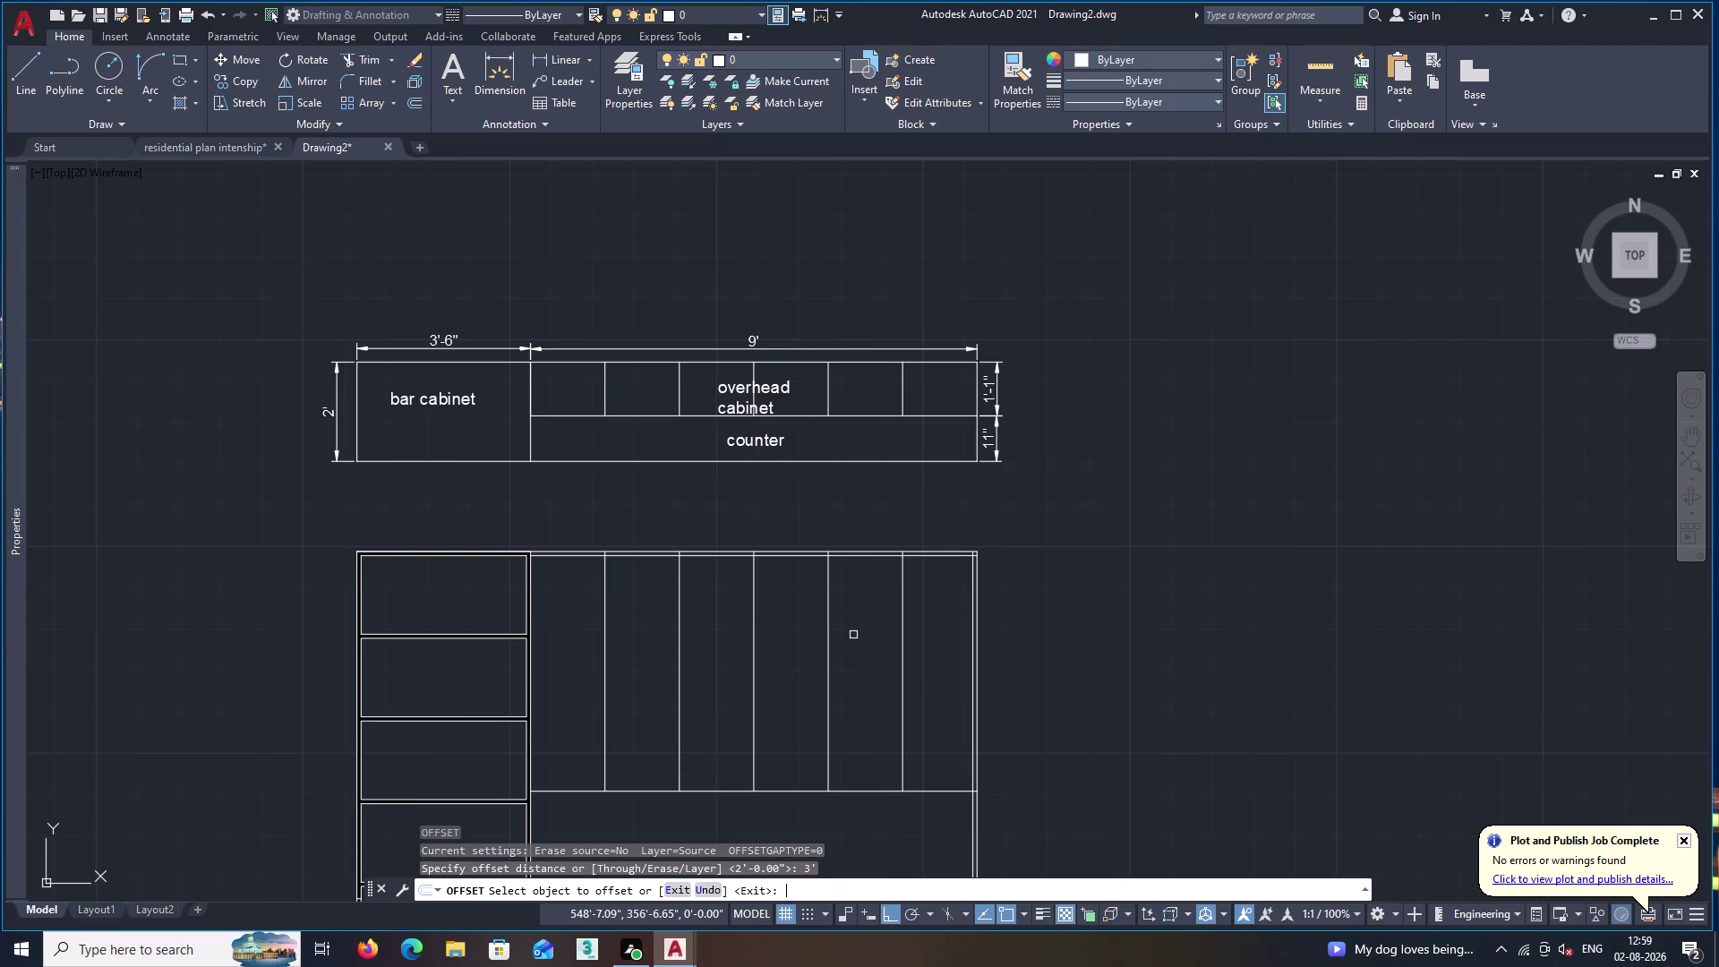
click(856, 793)
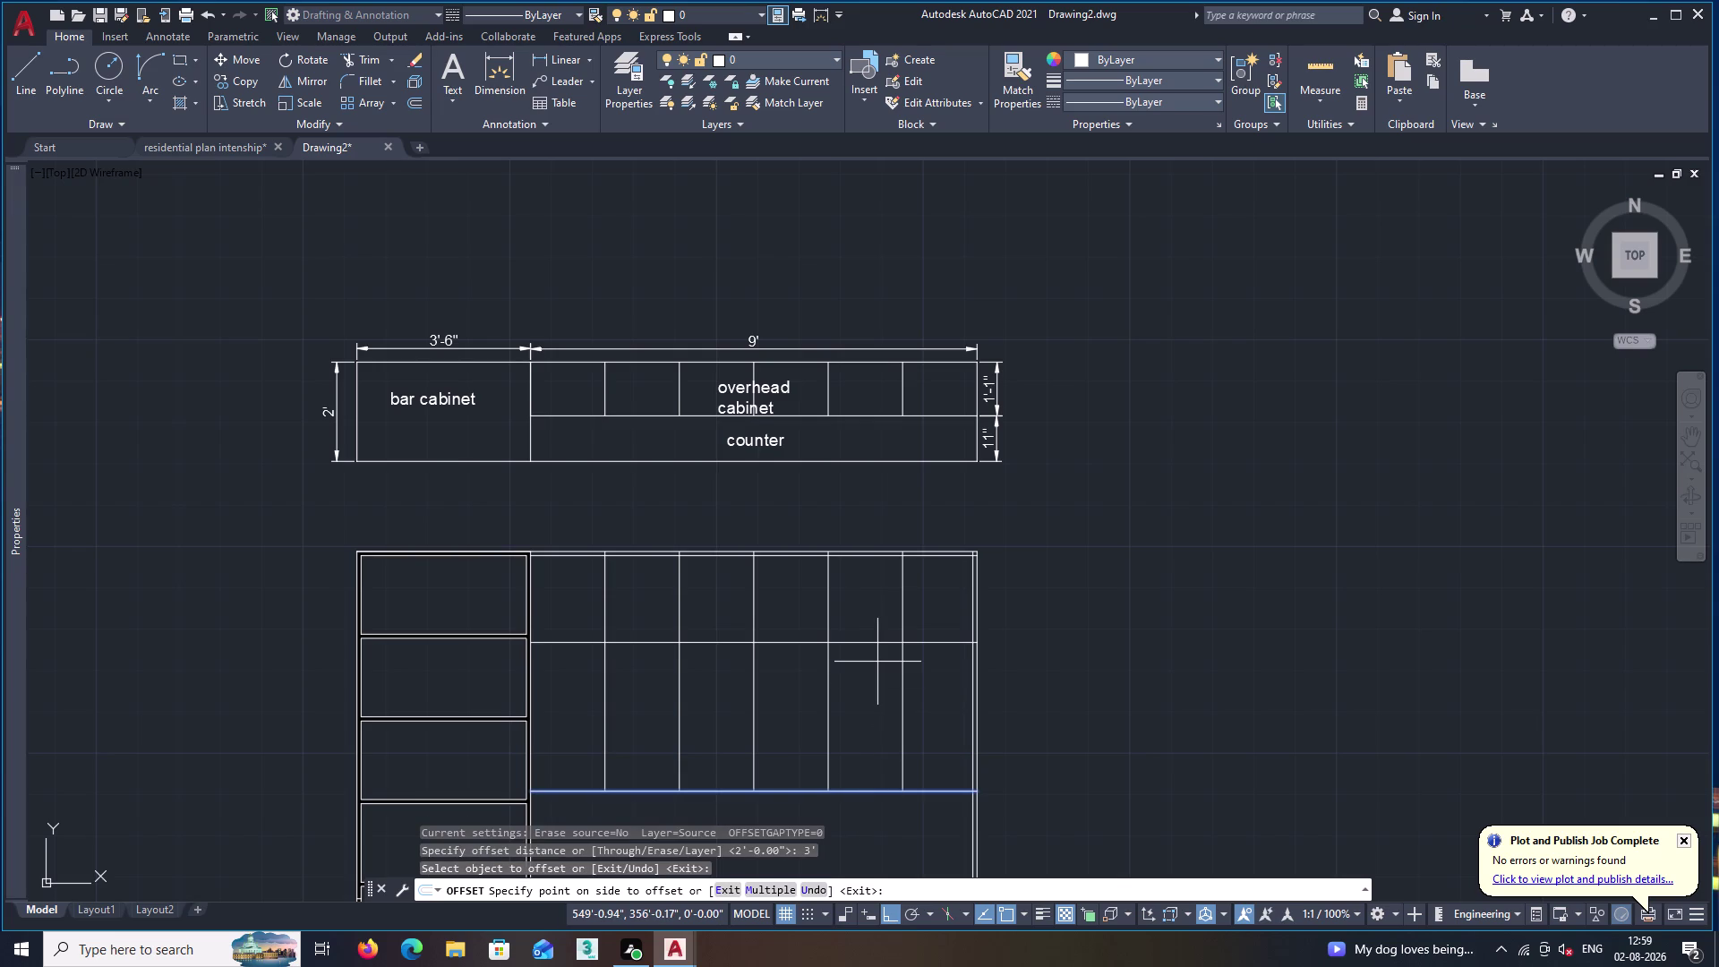
key(space)
Offset the counter top line 2' upward as a shelf line.
key(o)
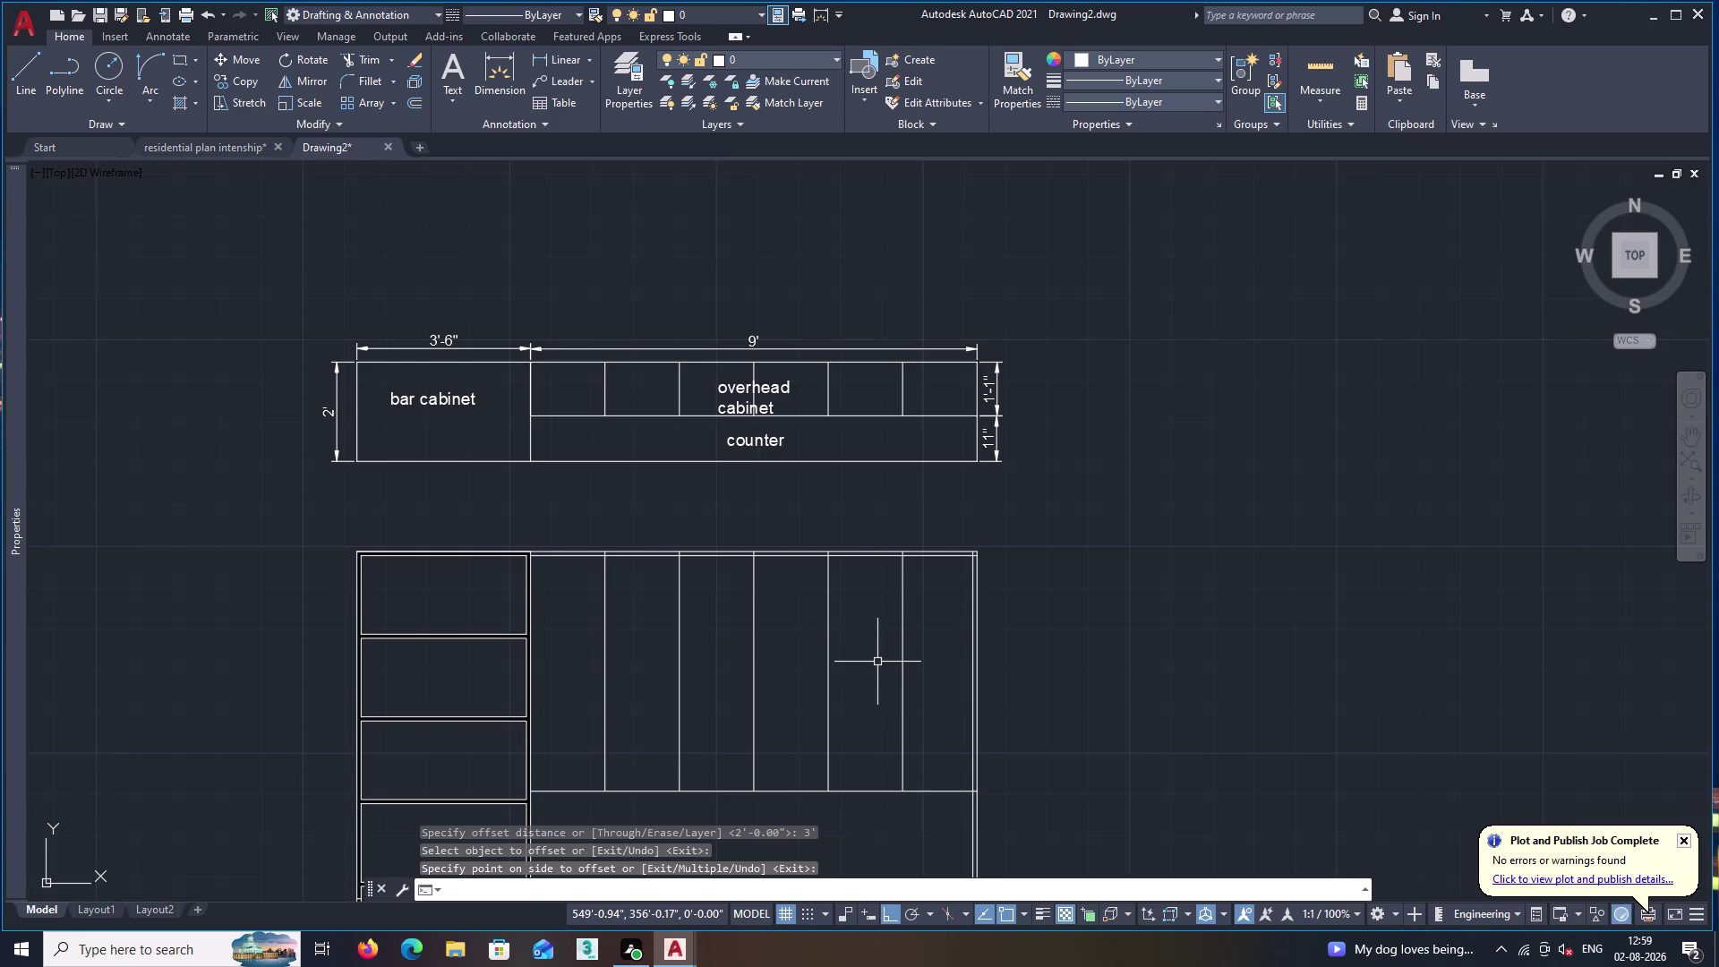
key(Return)
key(2)
key(apostrophe)
key(Return)
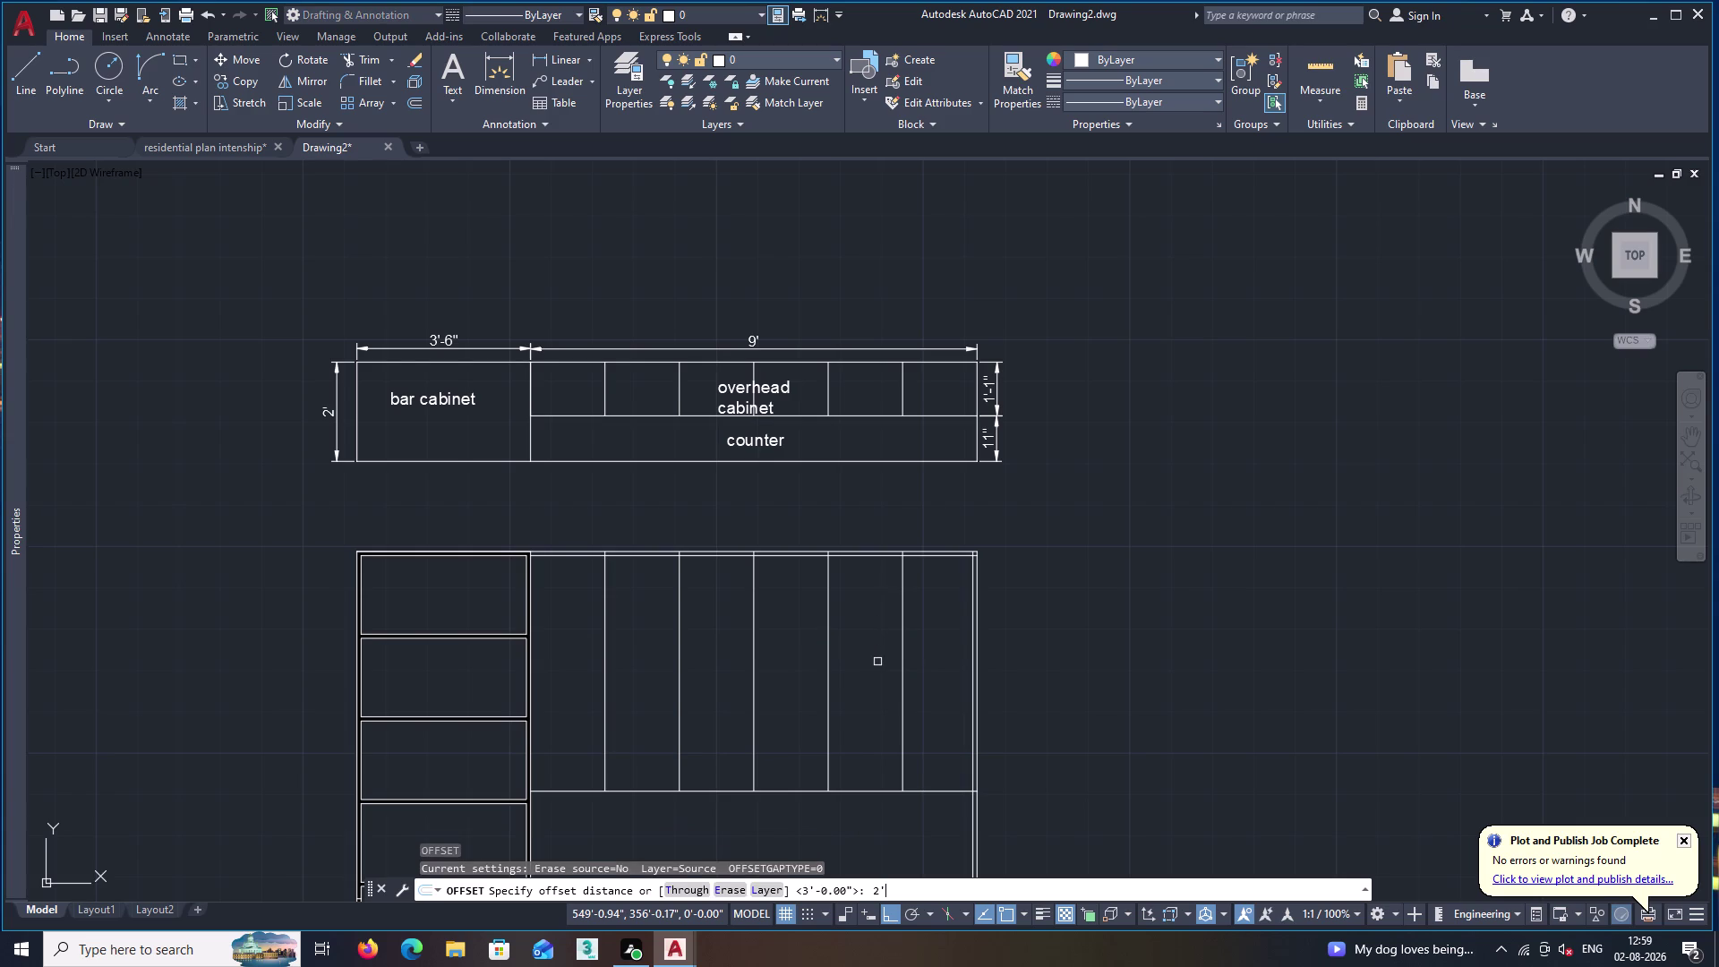
click(862, 793)
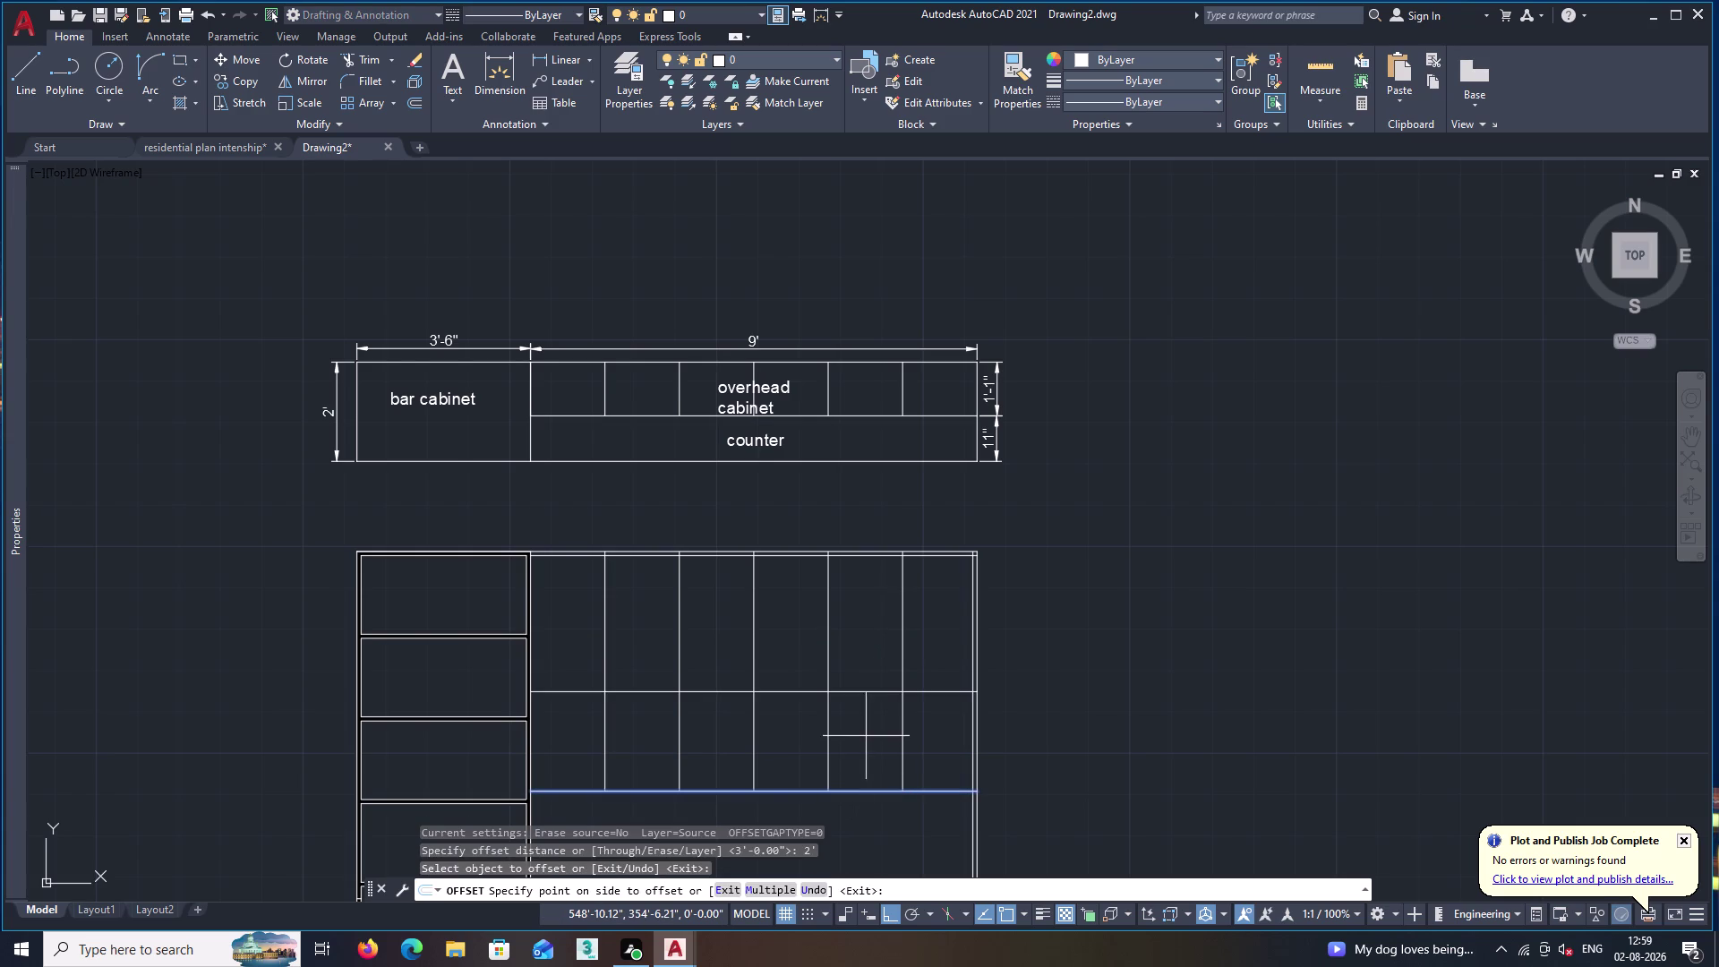
click(865, 736)
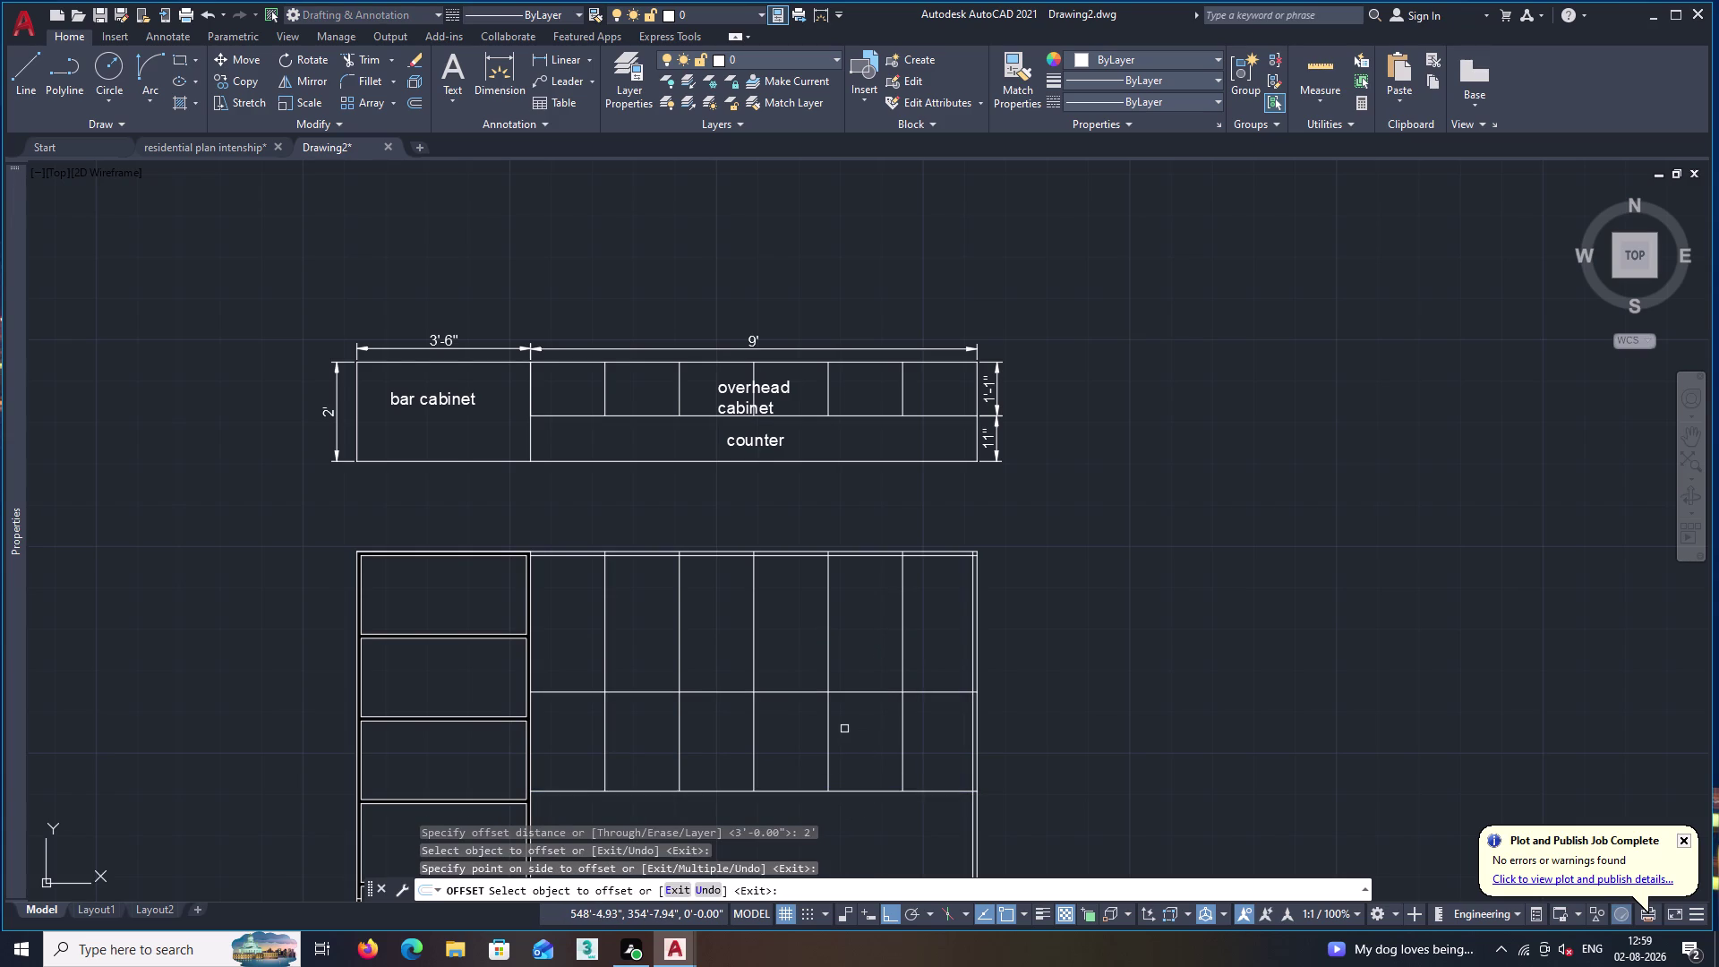
middle_drag(857, 739, 856, 766)
key(space)
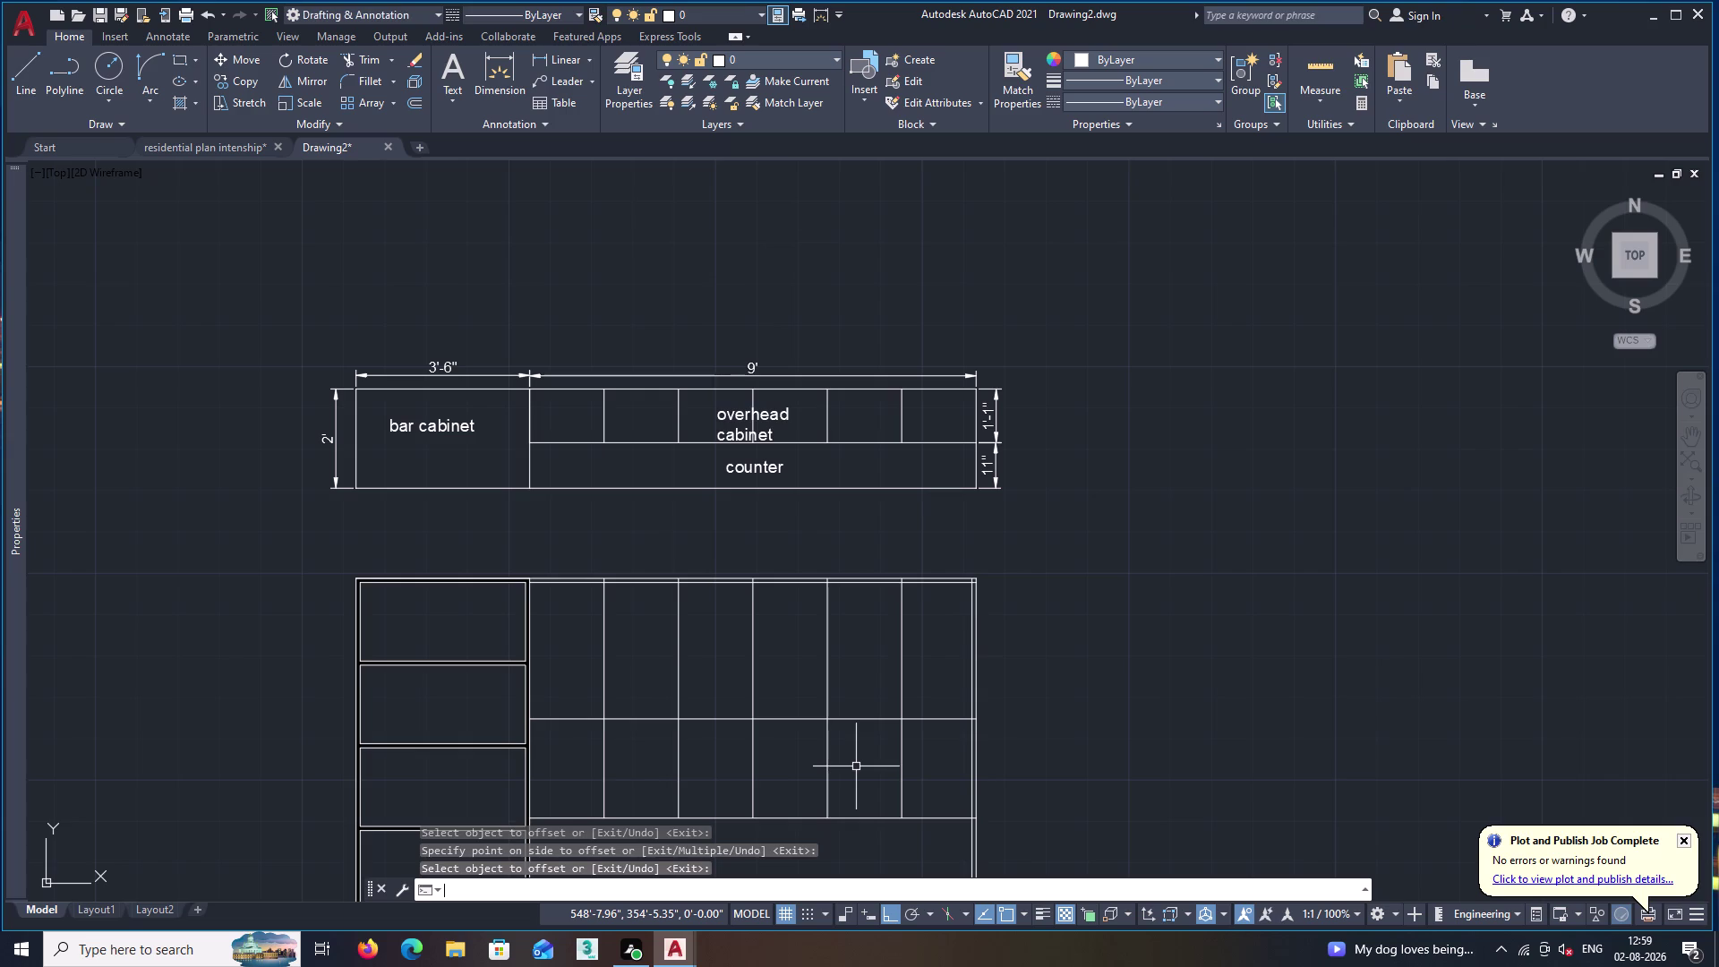
Fence-trim the lower divider segments below the shelf line, then undo the cuts.
text(tr)
key(space)
click(921, 753)
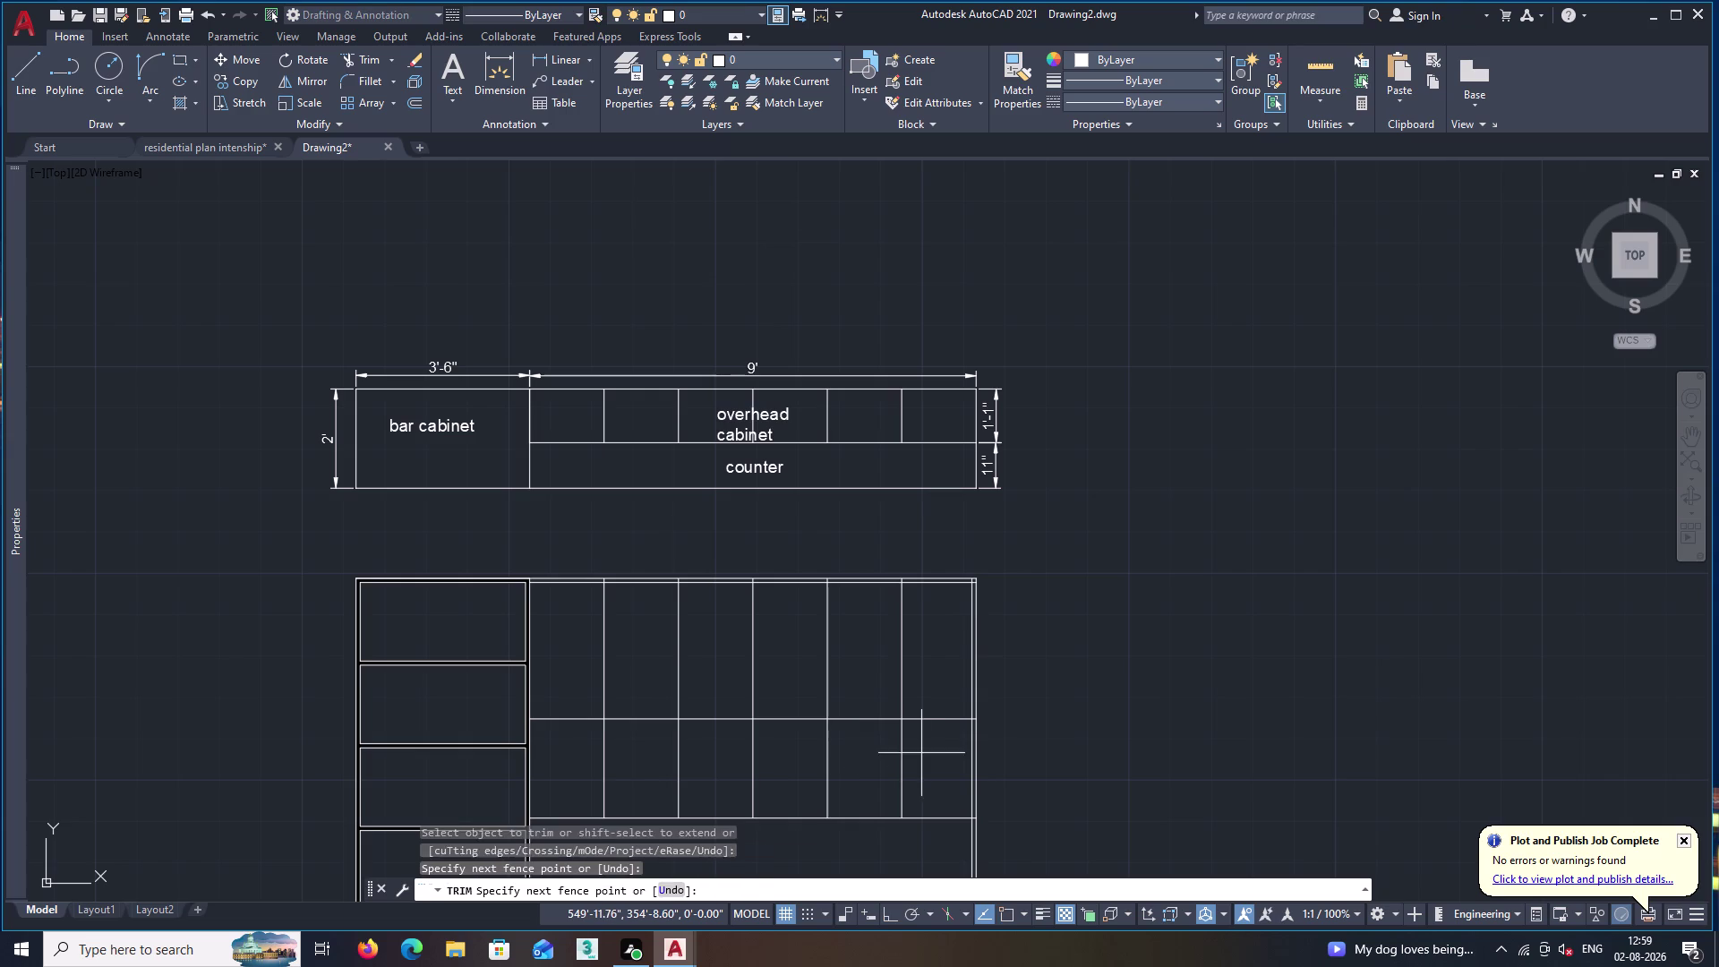
click(878, 759)
click(765, 766)
click(733, 766)
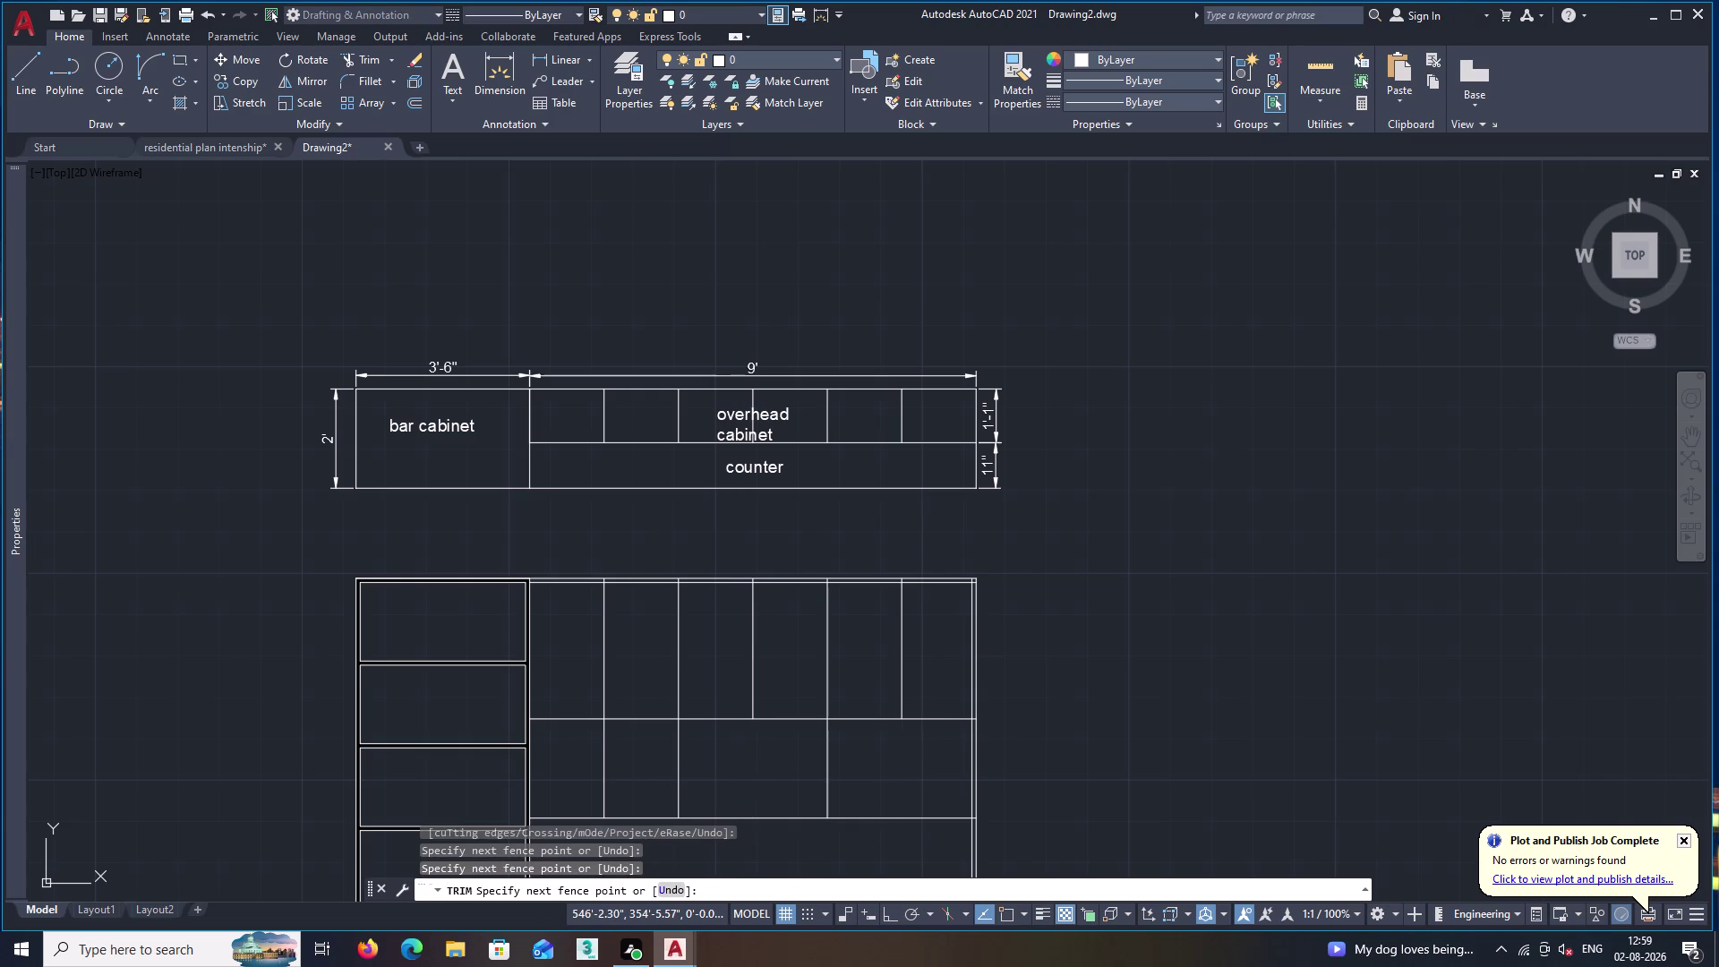
click(619, 752)
click(584, 755)
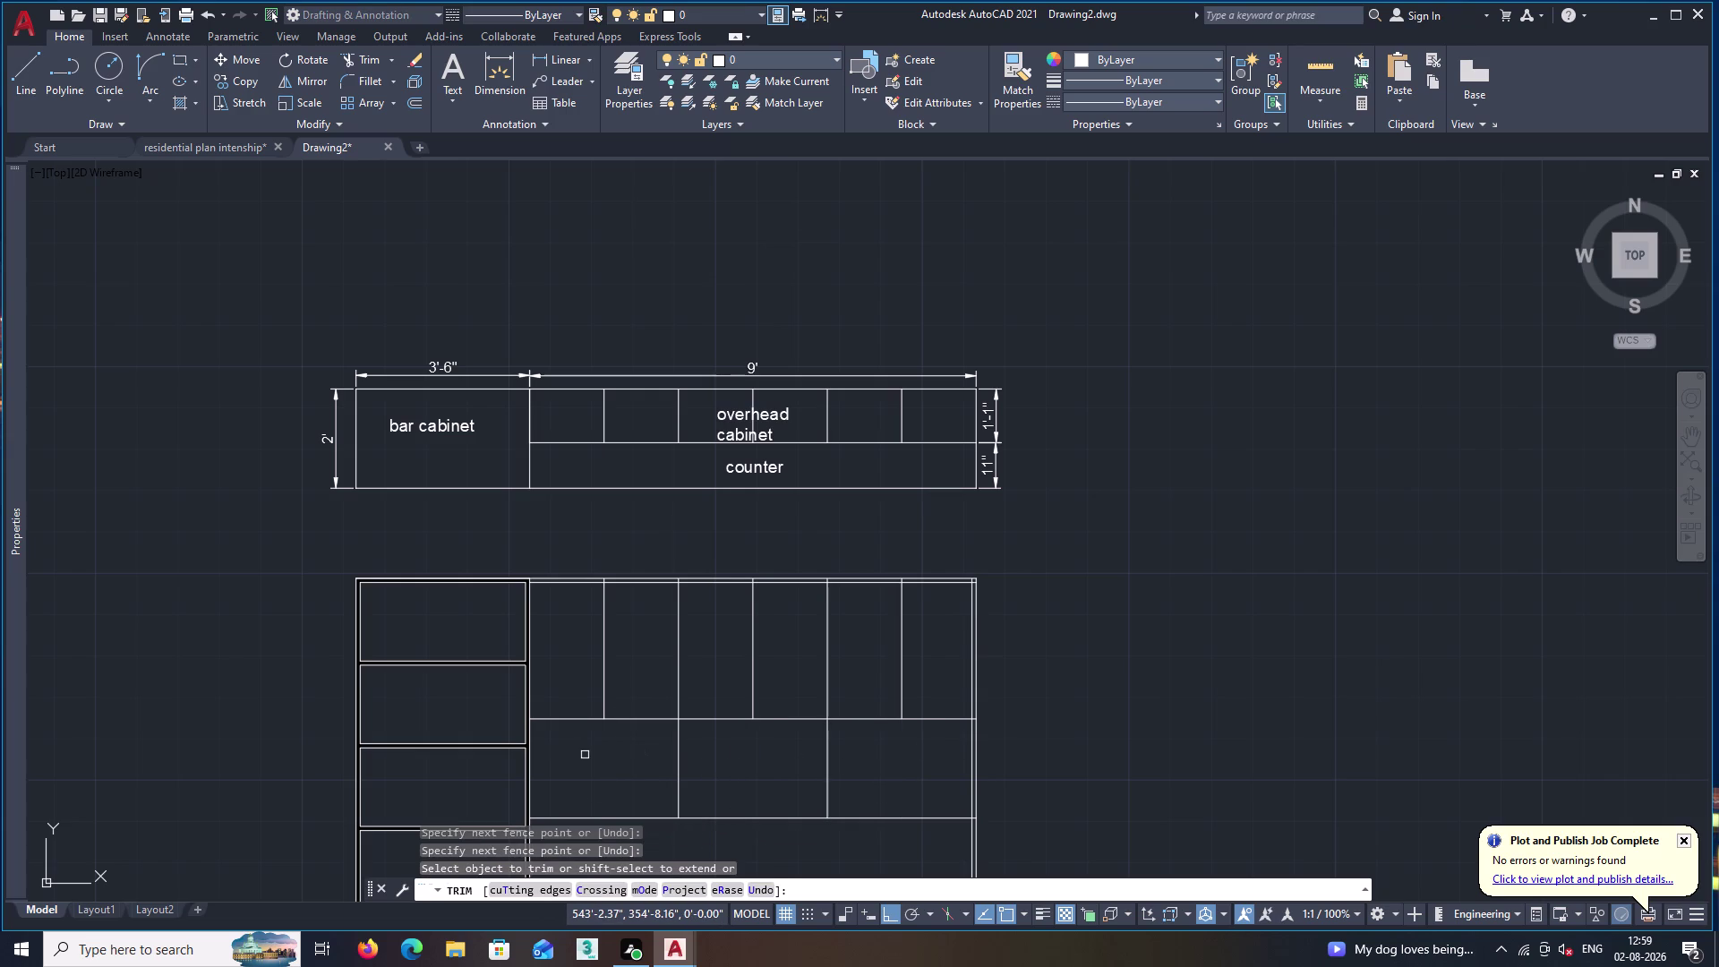
key(ctrl+z)
key(ctrl+z)
key(ctrl+z)
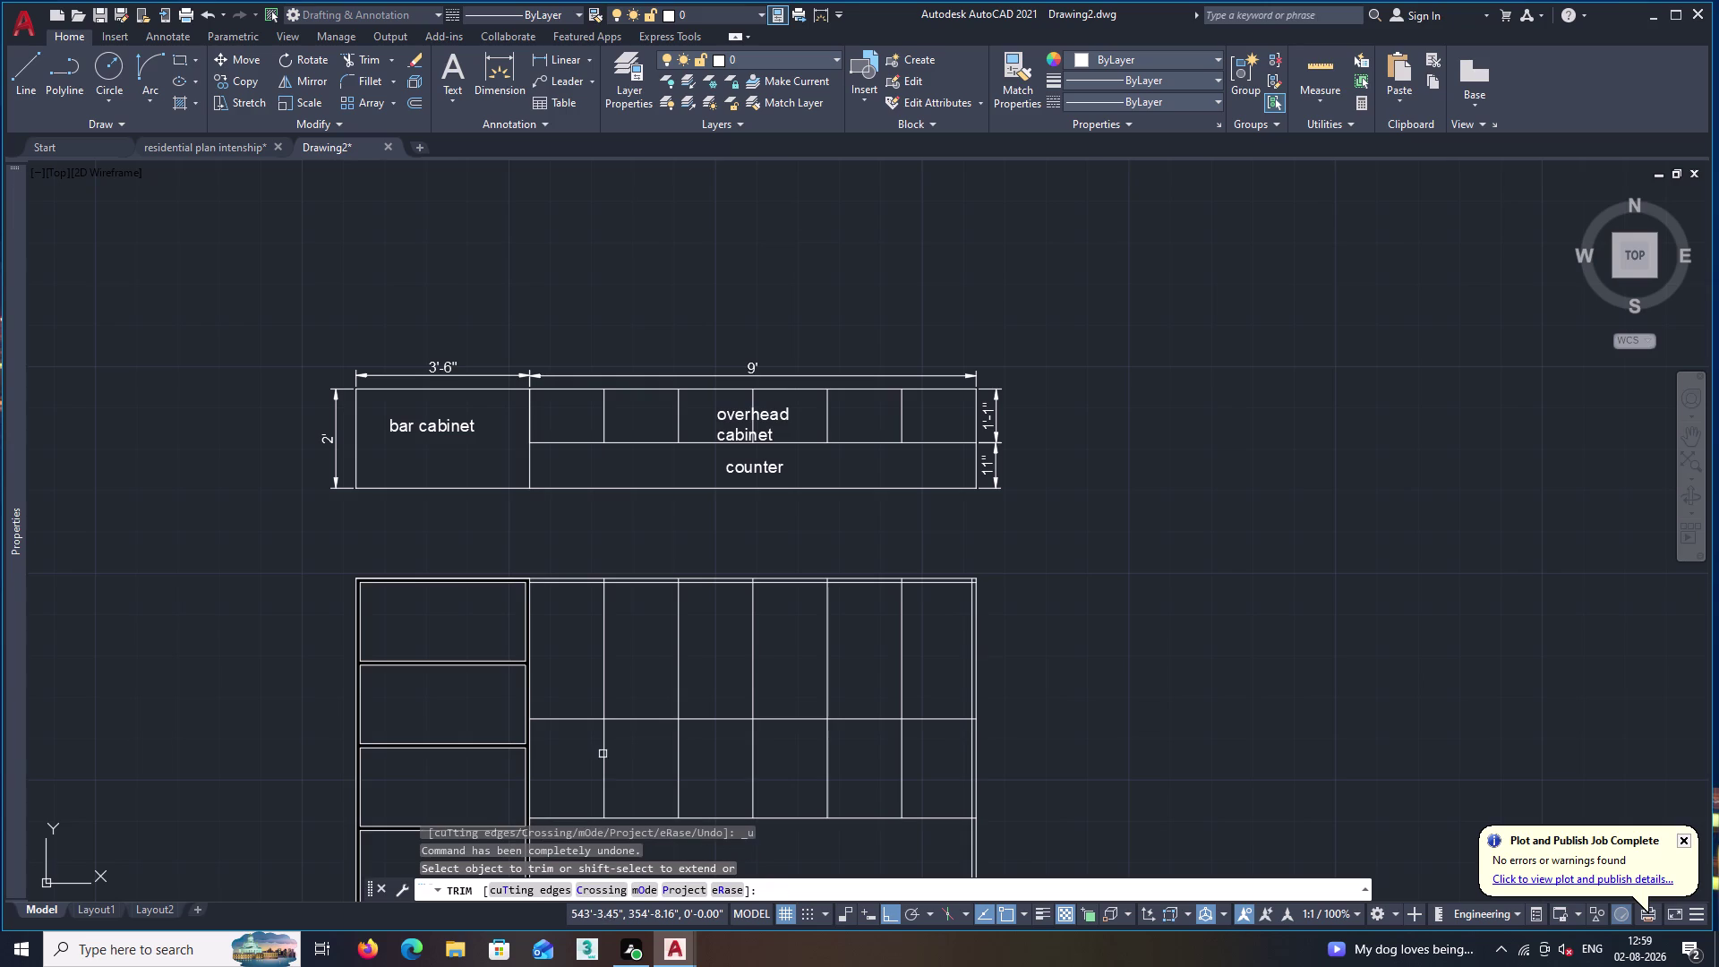
key(space)
click(646, 719)
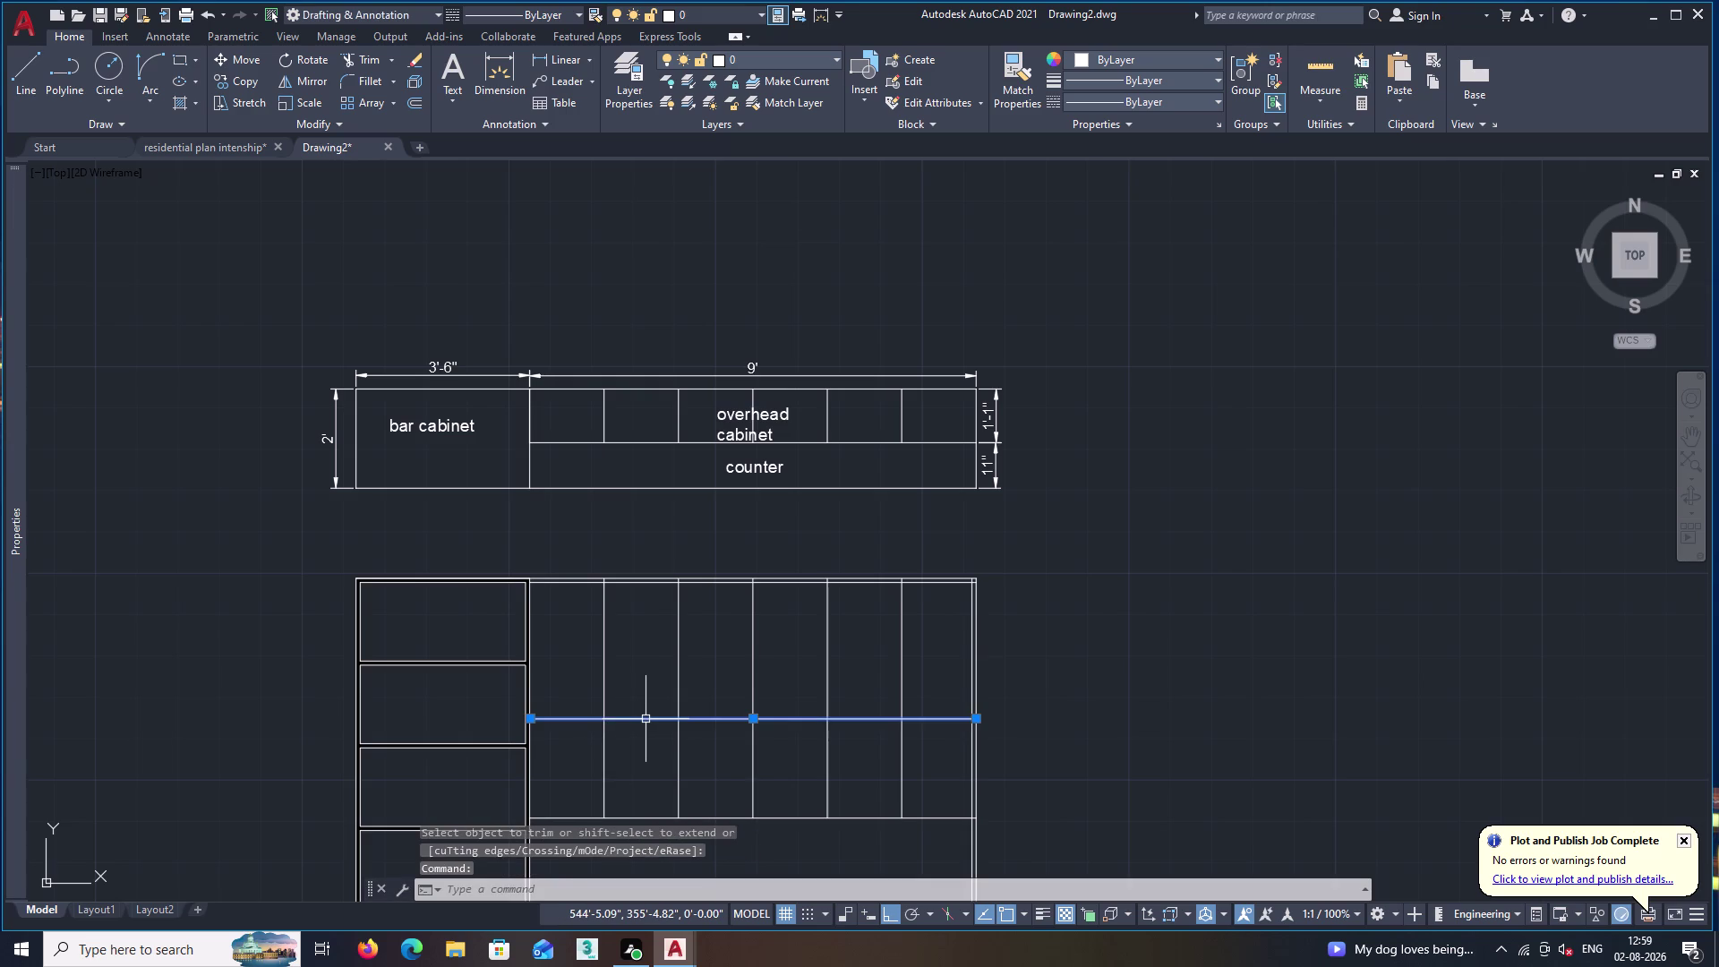
Delete the selected line and offset the shelf line 1.5' upward.
key(Delete)
key(o)
key(Return)
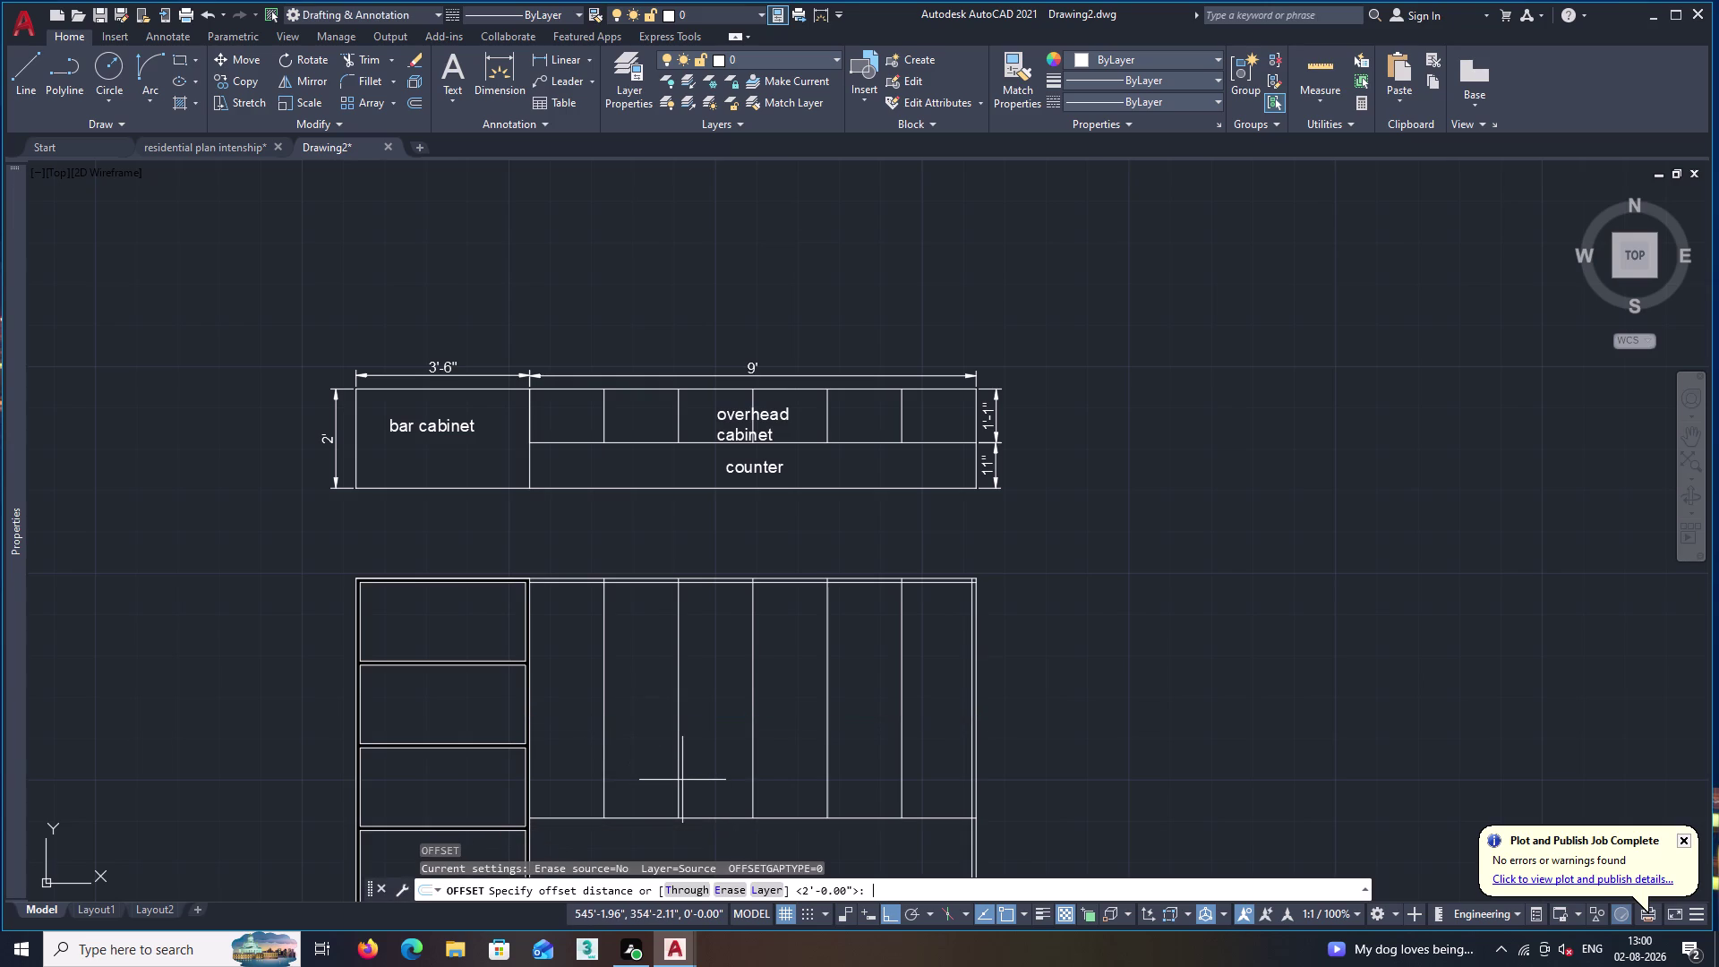
text(1.5')
key(Return)
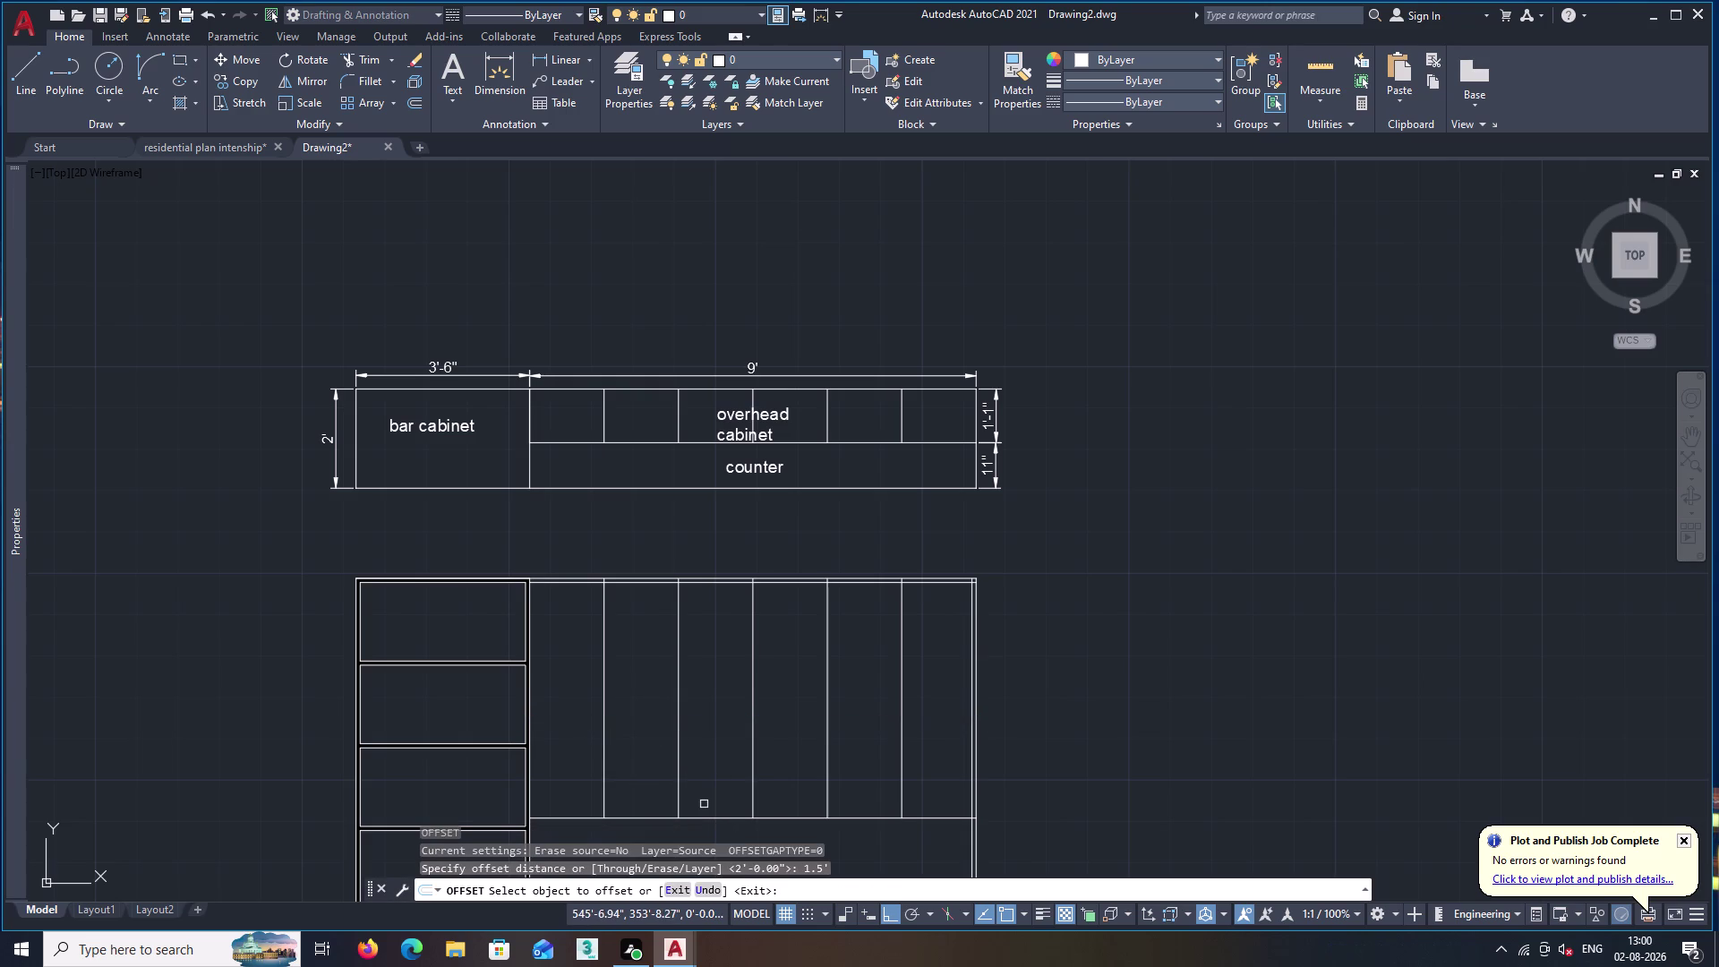
click(715, 819)
click(718, 761)
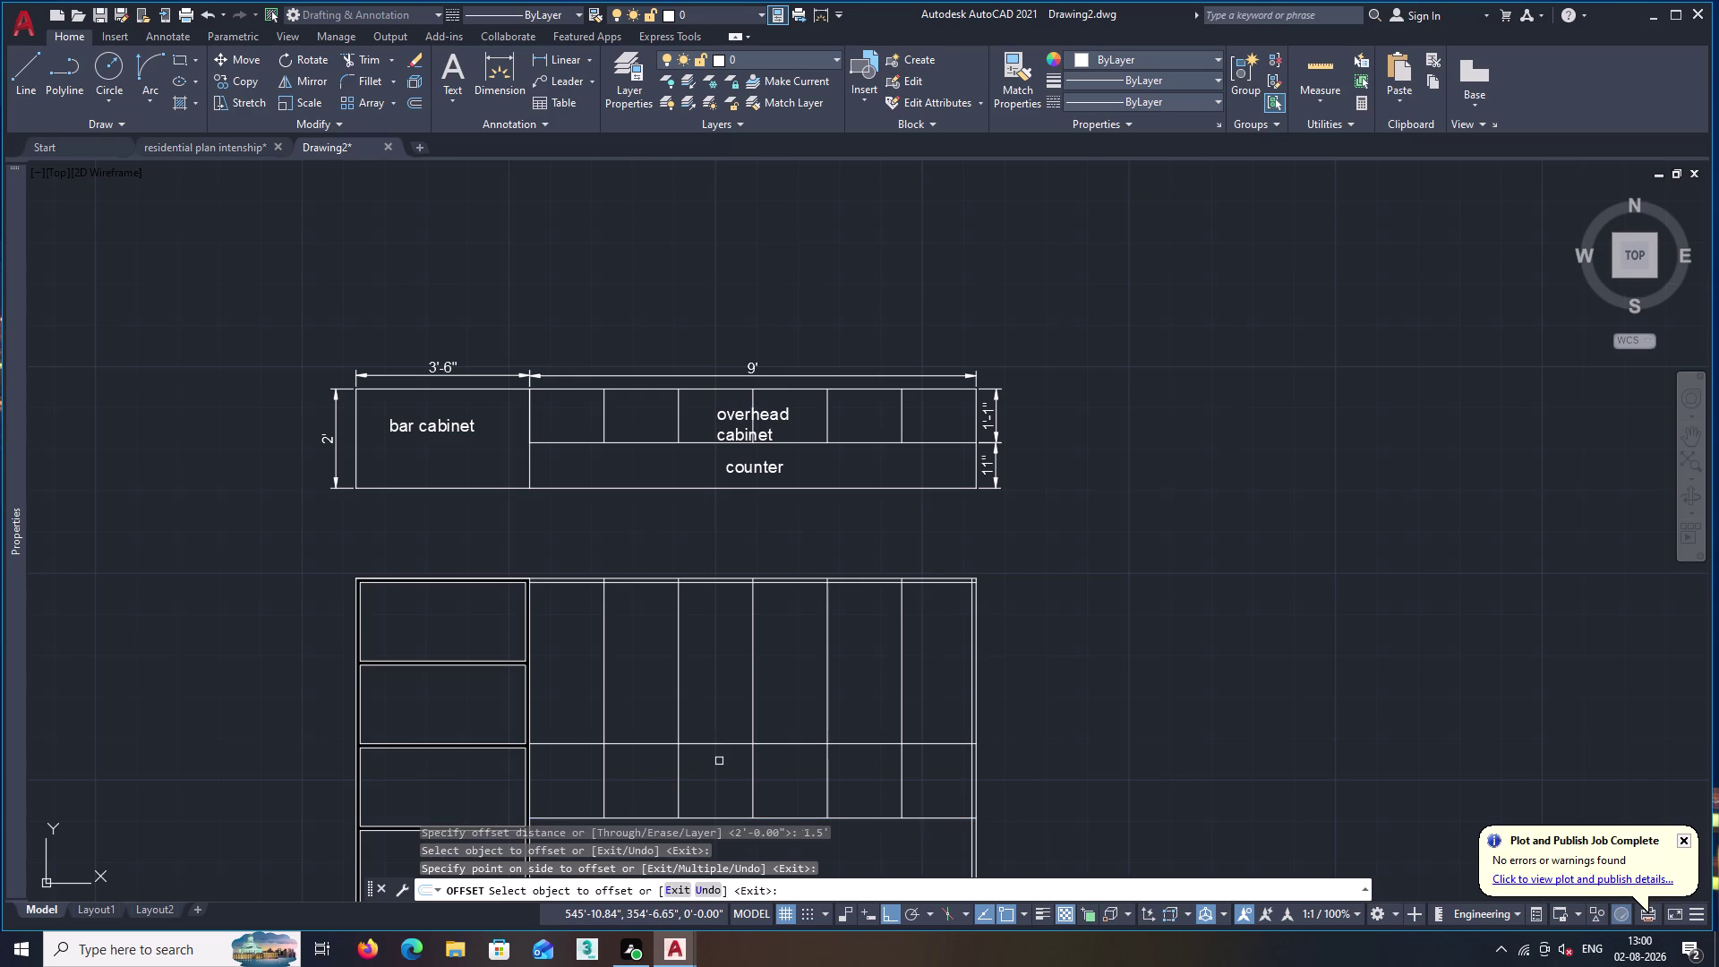
key(space)
Fence-trim alternate dividers out of the new 1.5' shelf band.
middle_drag(801, 766, 831, 612)
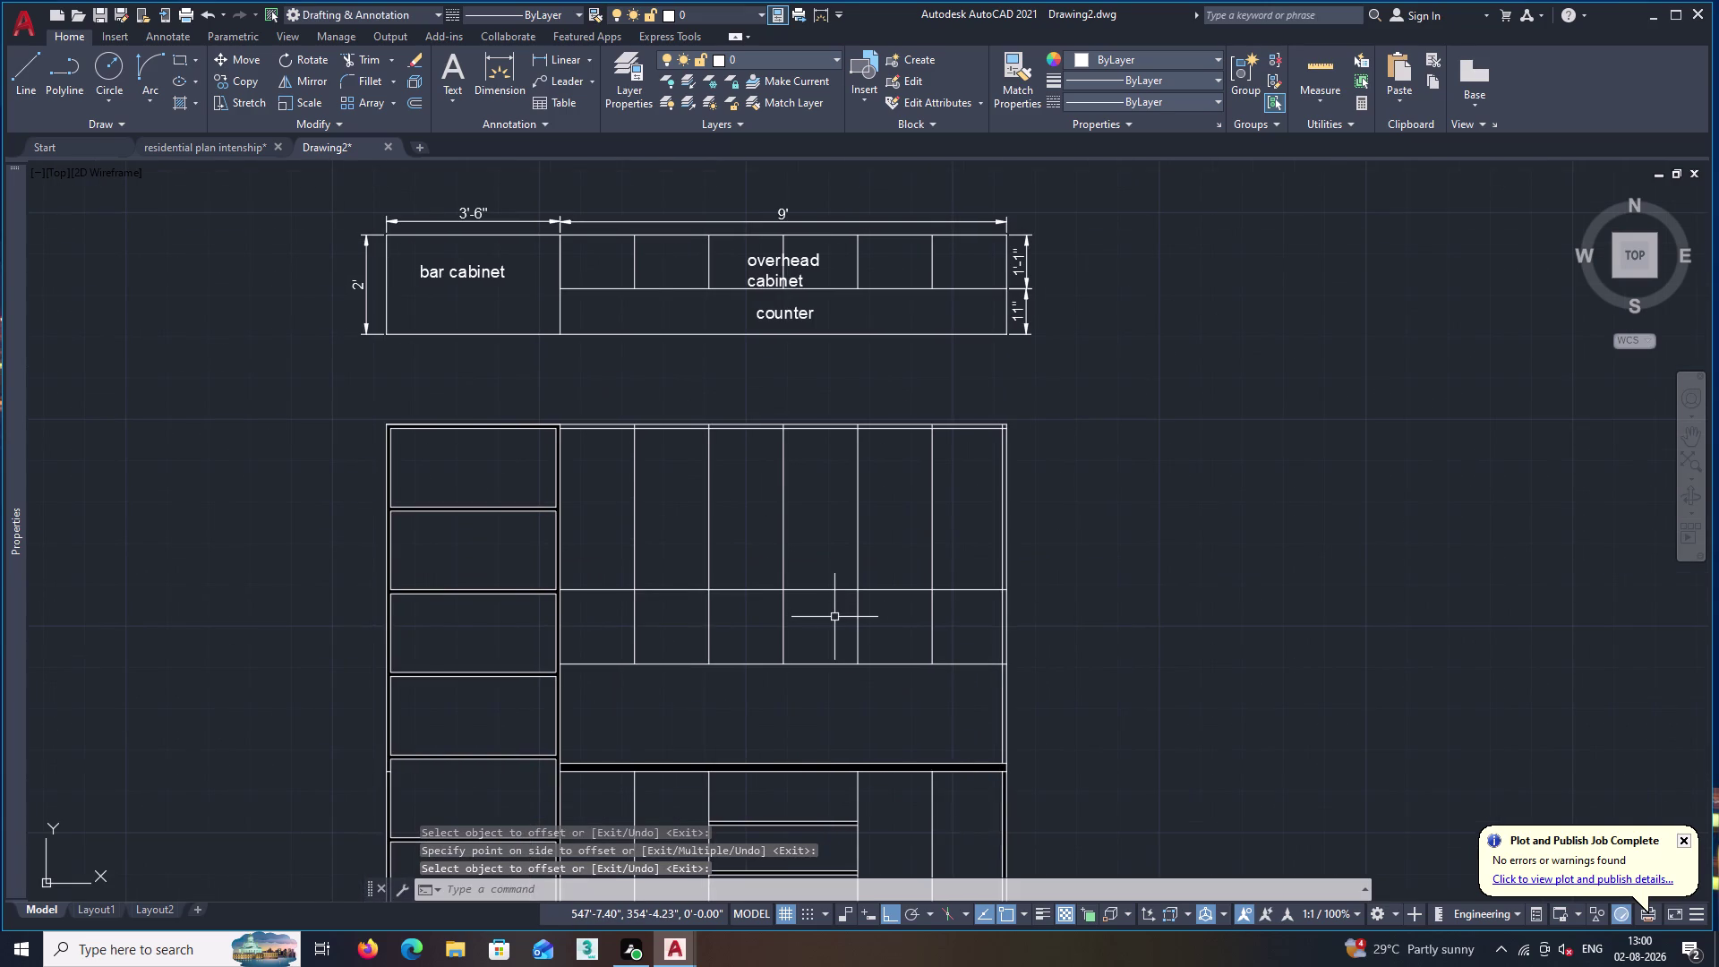
text(tr)
key(space)
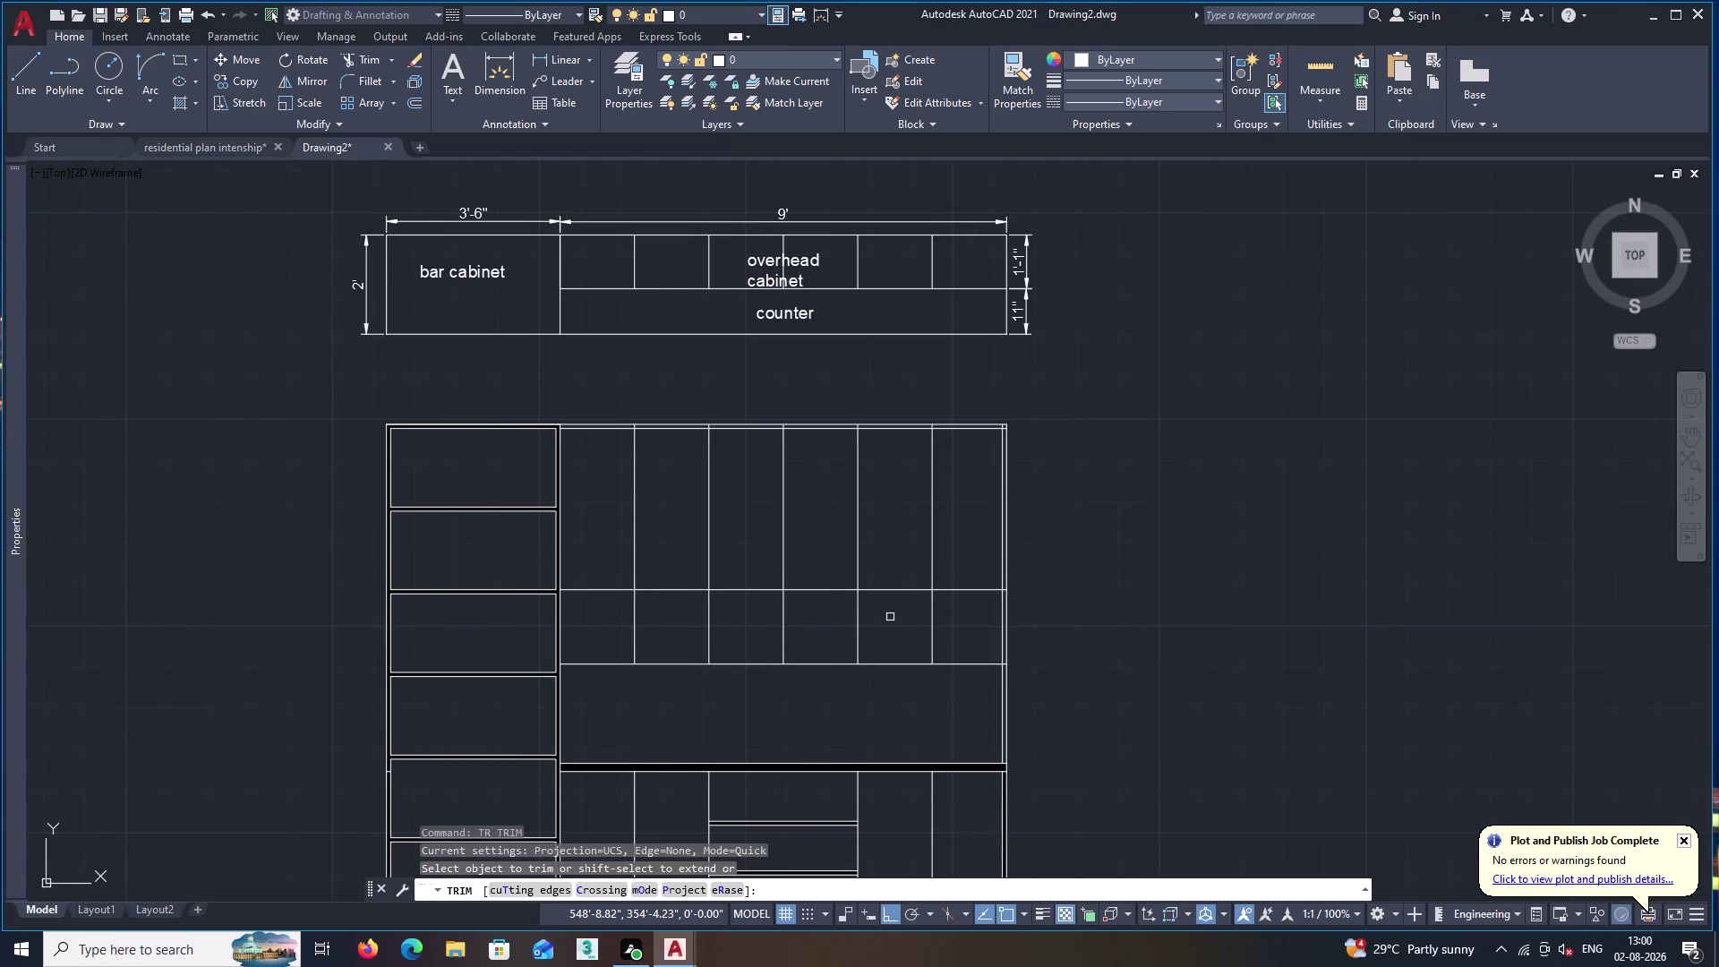
click(949, 623)
click(908, 624)
click(806, 629)
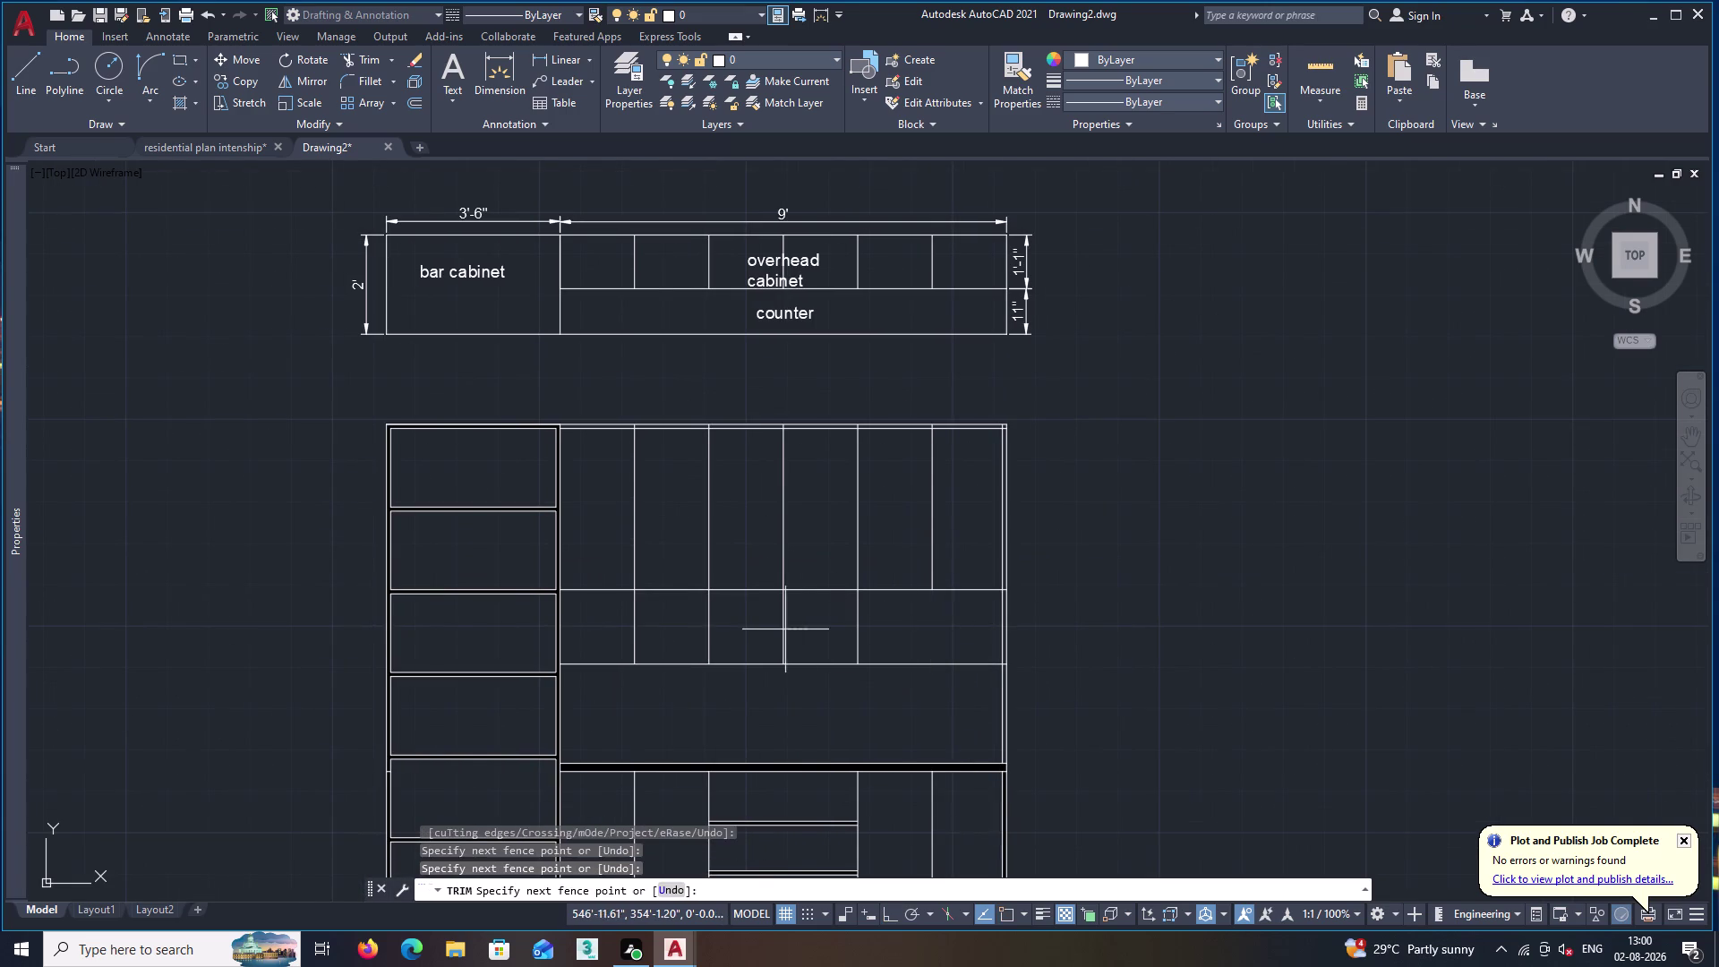
click(753, 627)
click(664, 621)
click(609, 619)
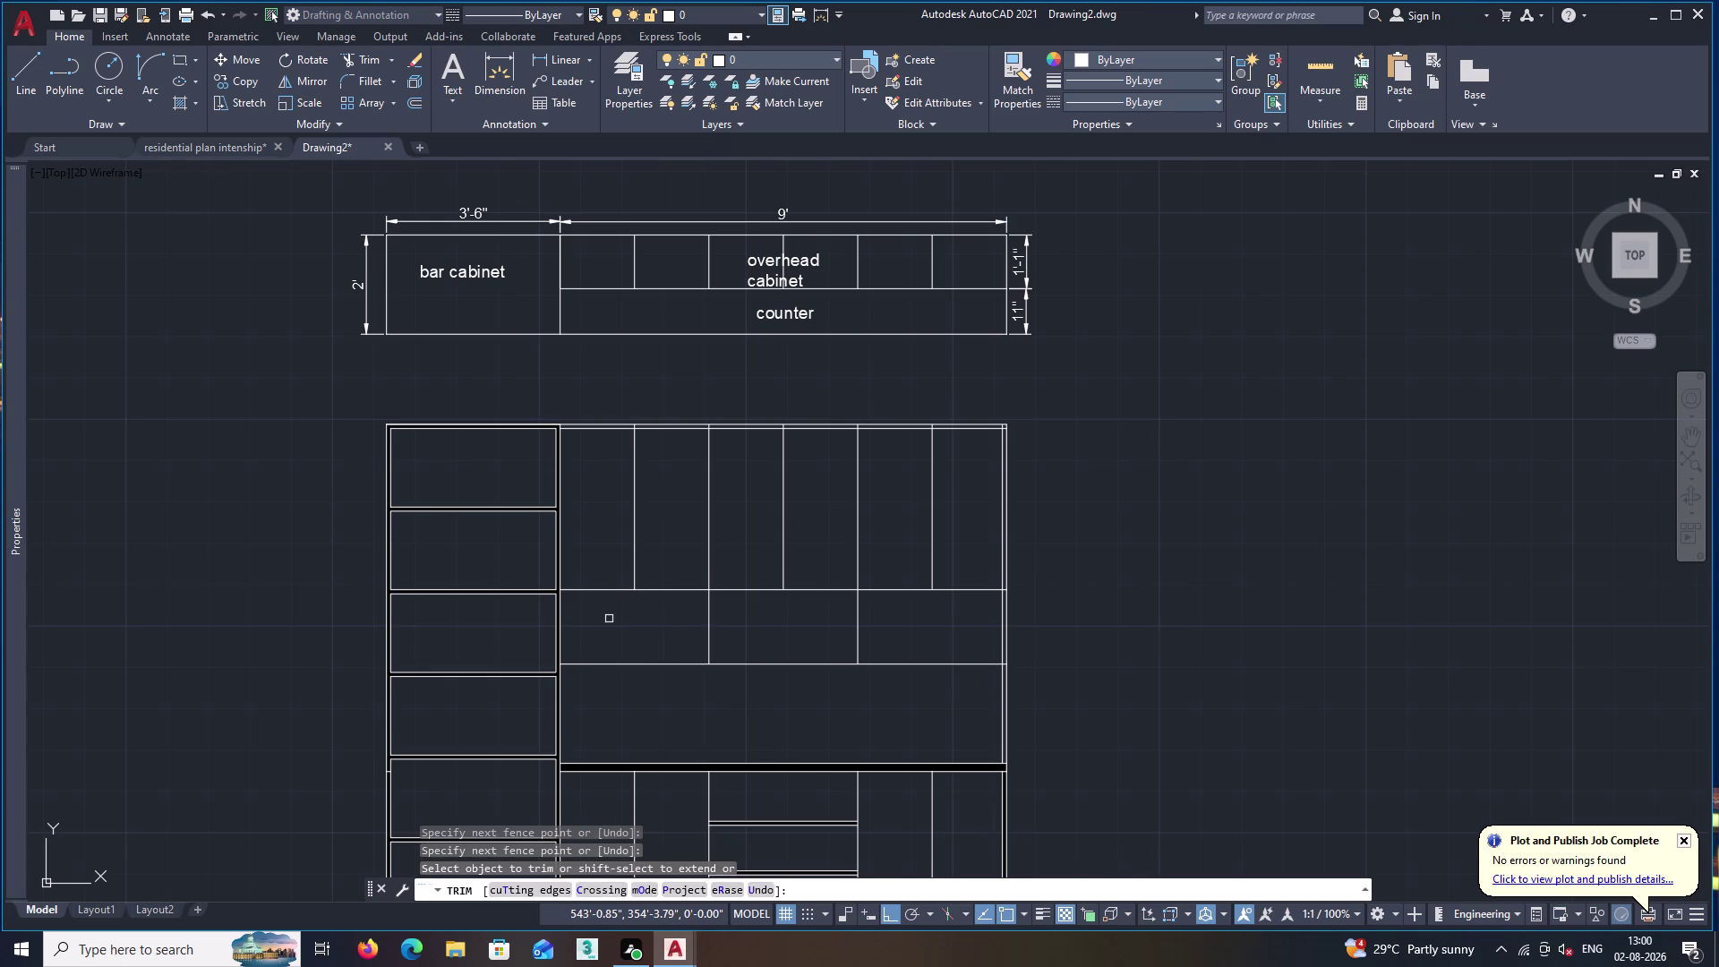
key(space)
Trim overshooting line ends and a stray piece at the elevation's top.
middle_drag(628, 543, 649, 606)
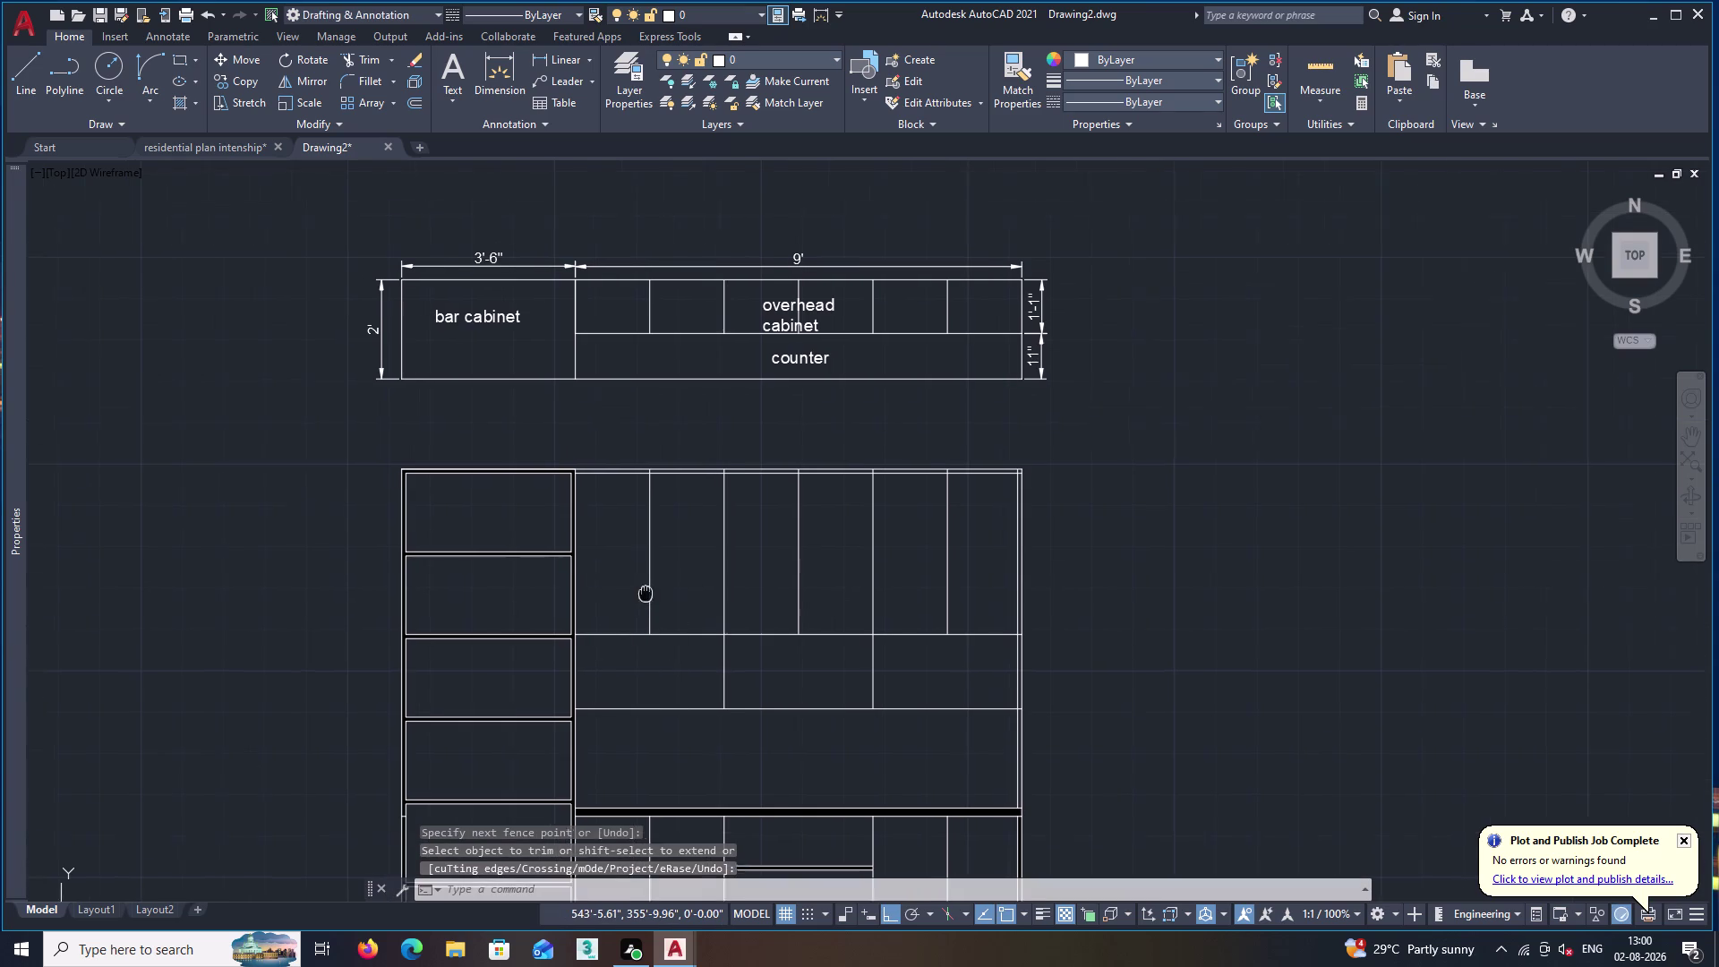
middle_drag(648, 606, 660, 646)
text(tr)
key(space)
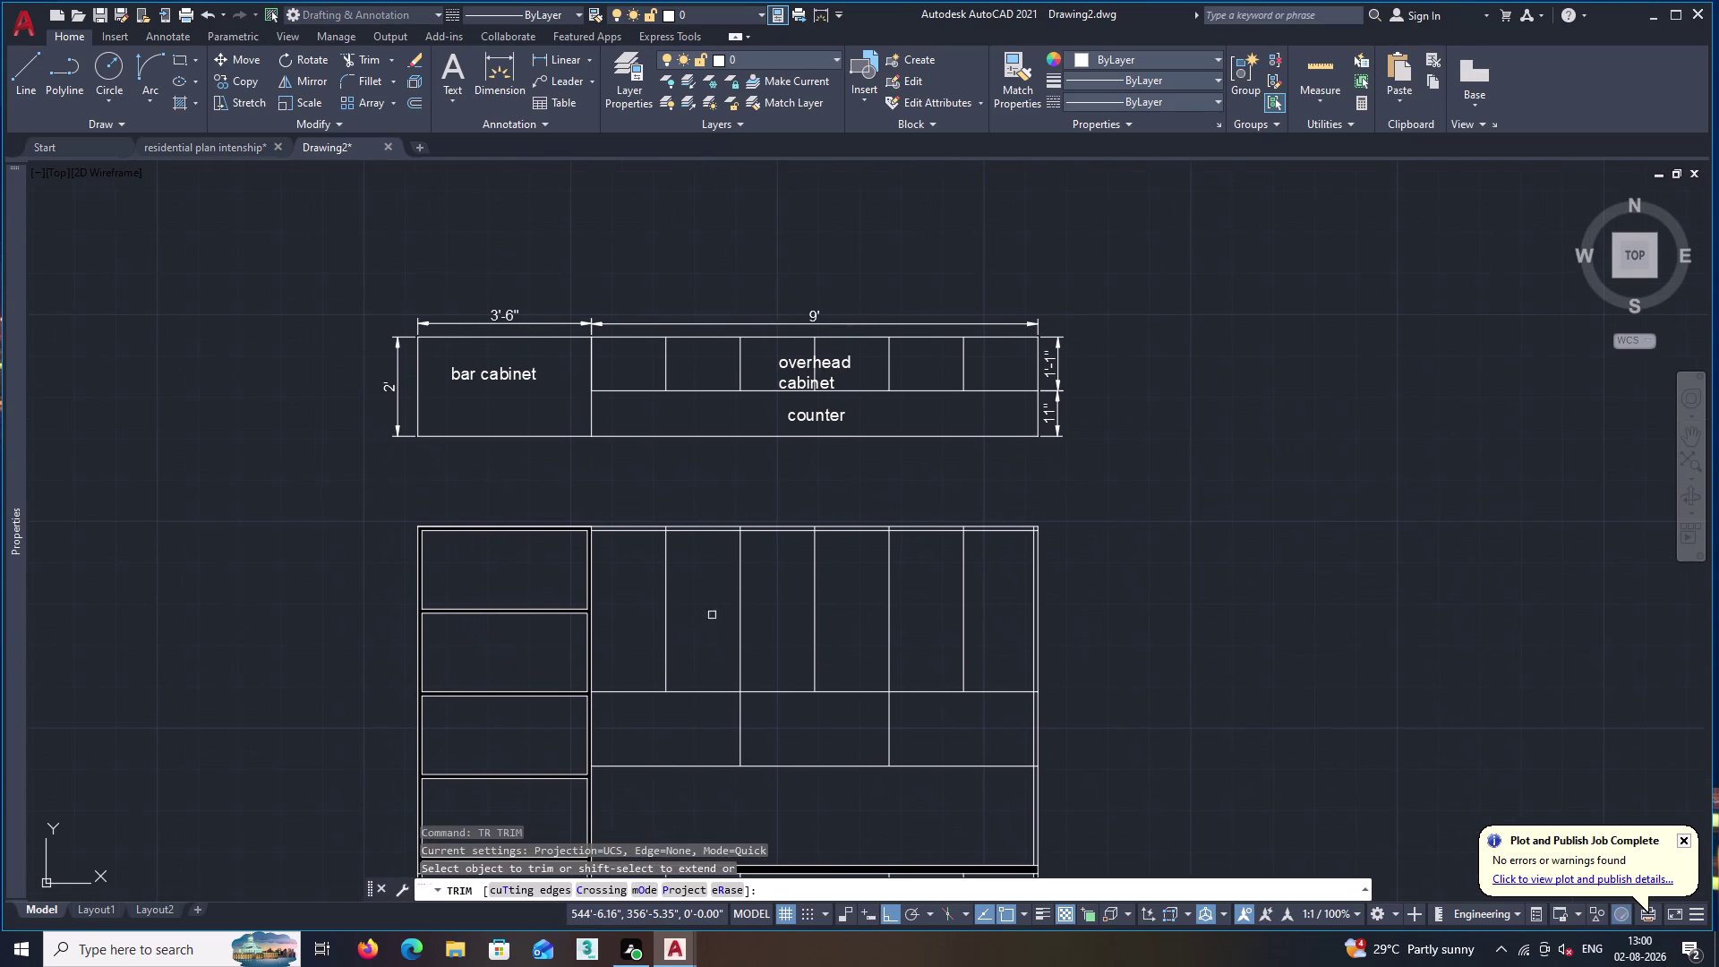
scroll(up, 3)
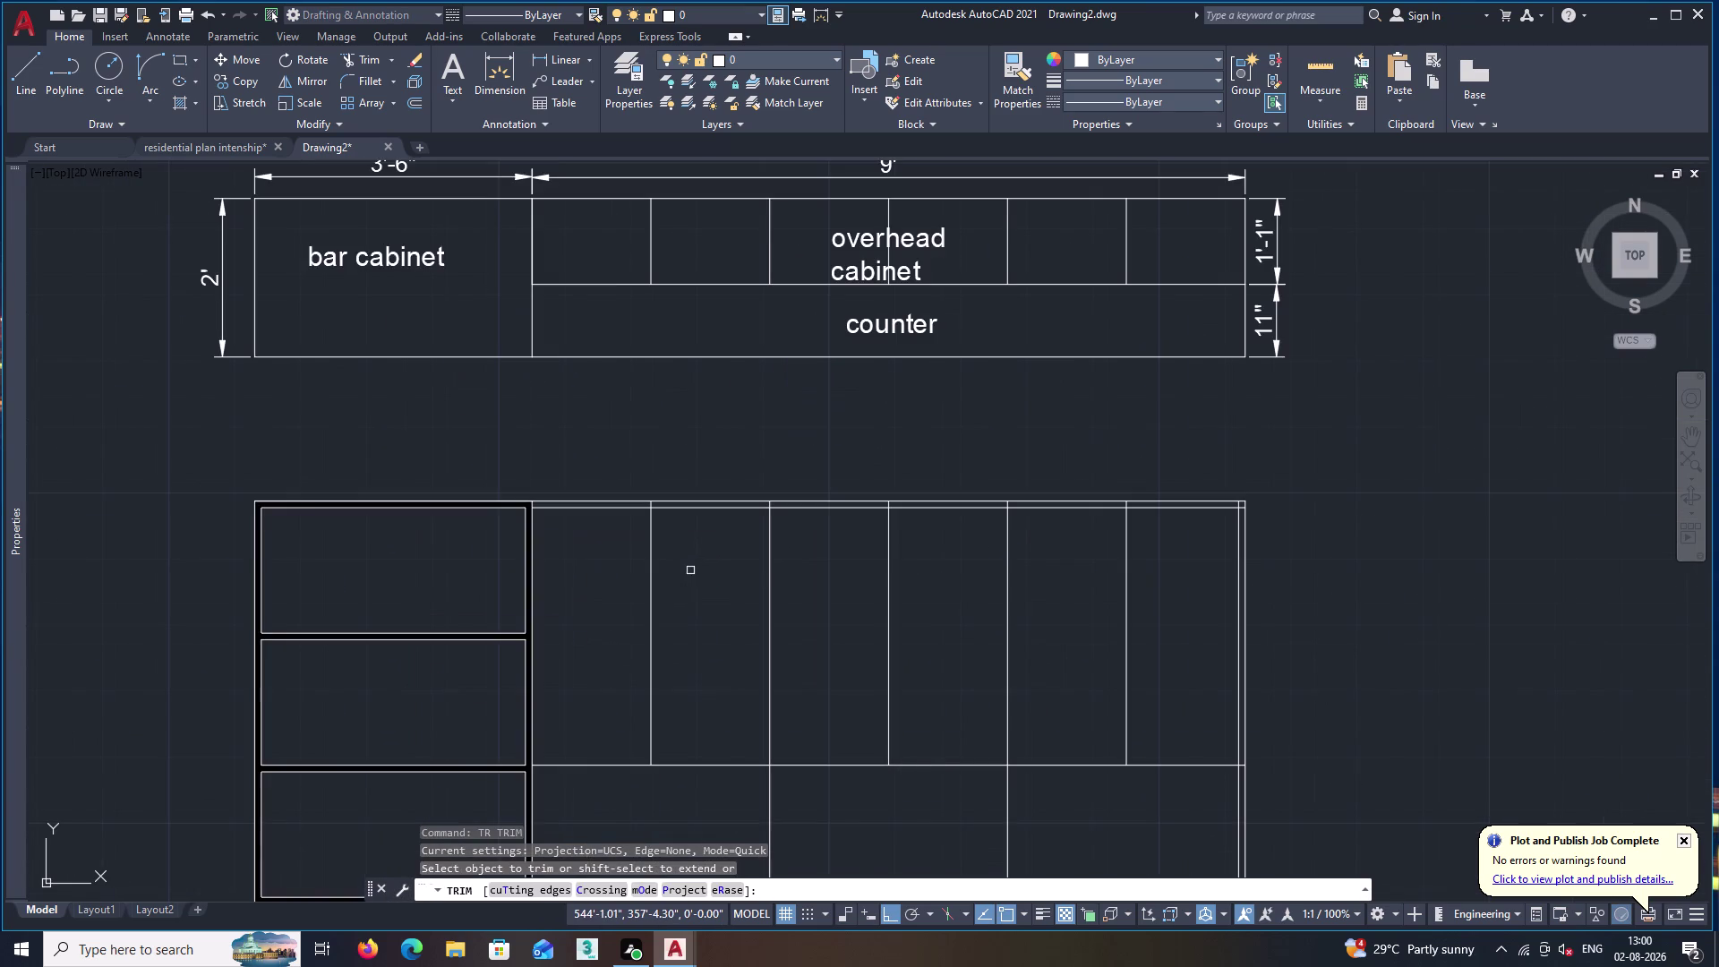
middle_drag(690, 571, 768, 719)
scroll(up, 3)
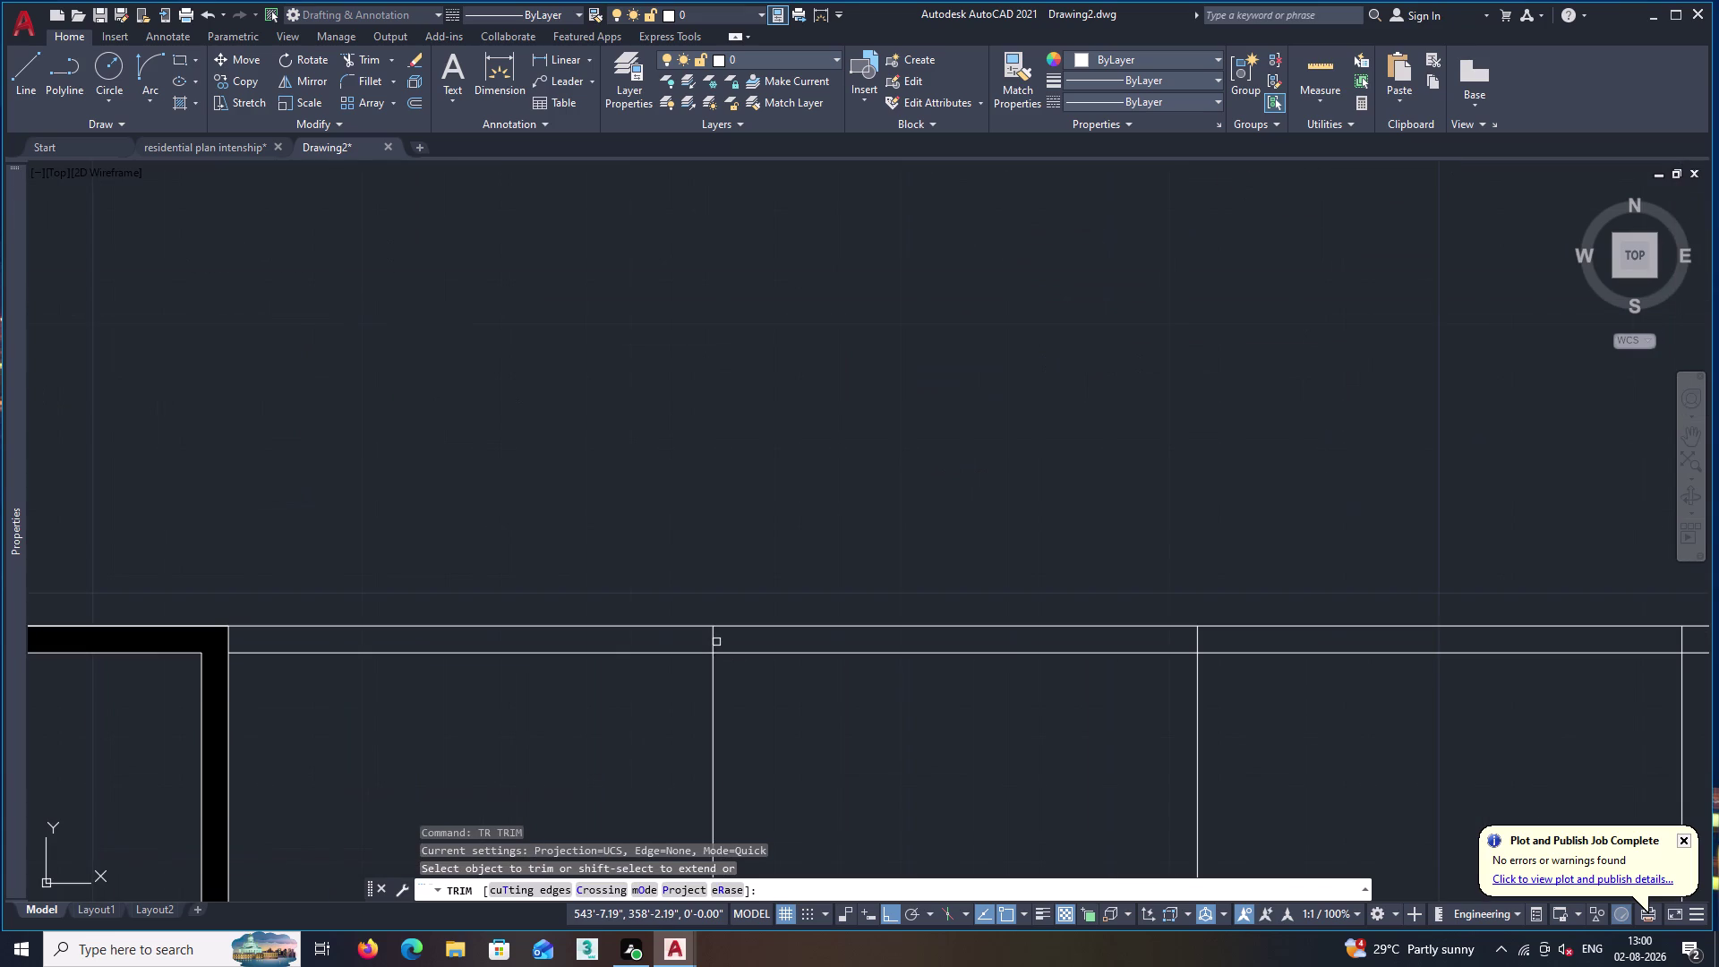
click(715, 642)
click(1196, 636)
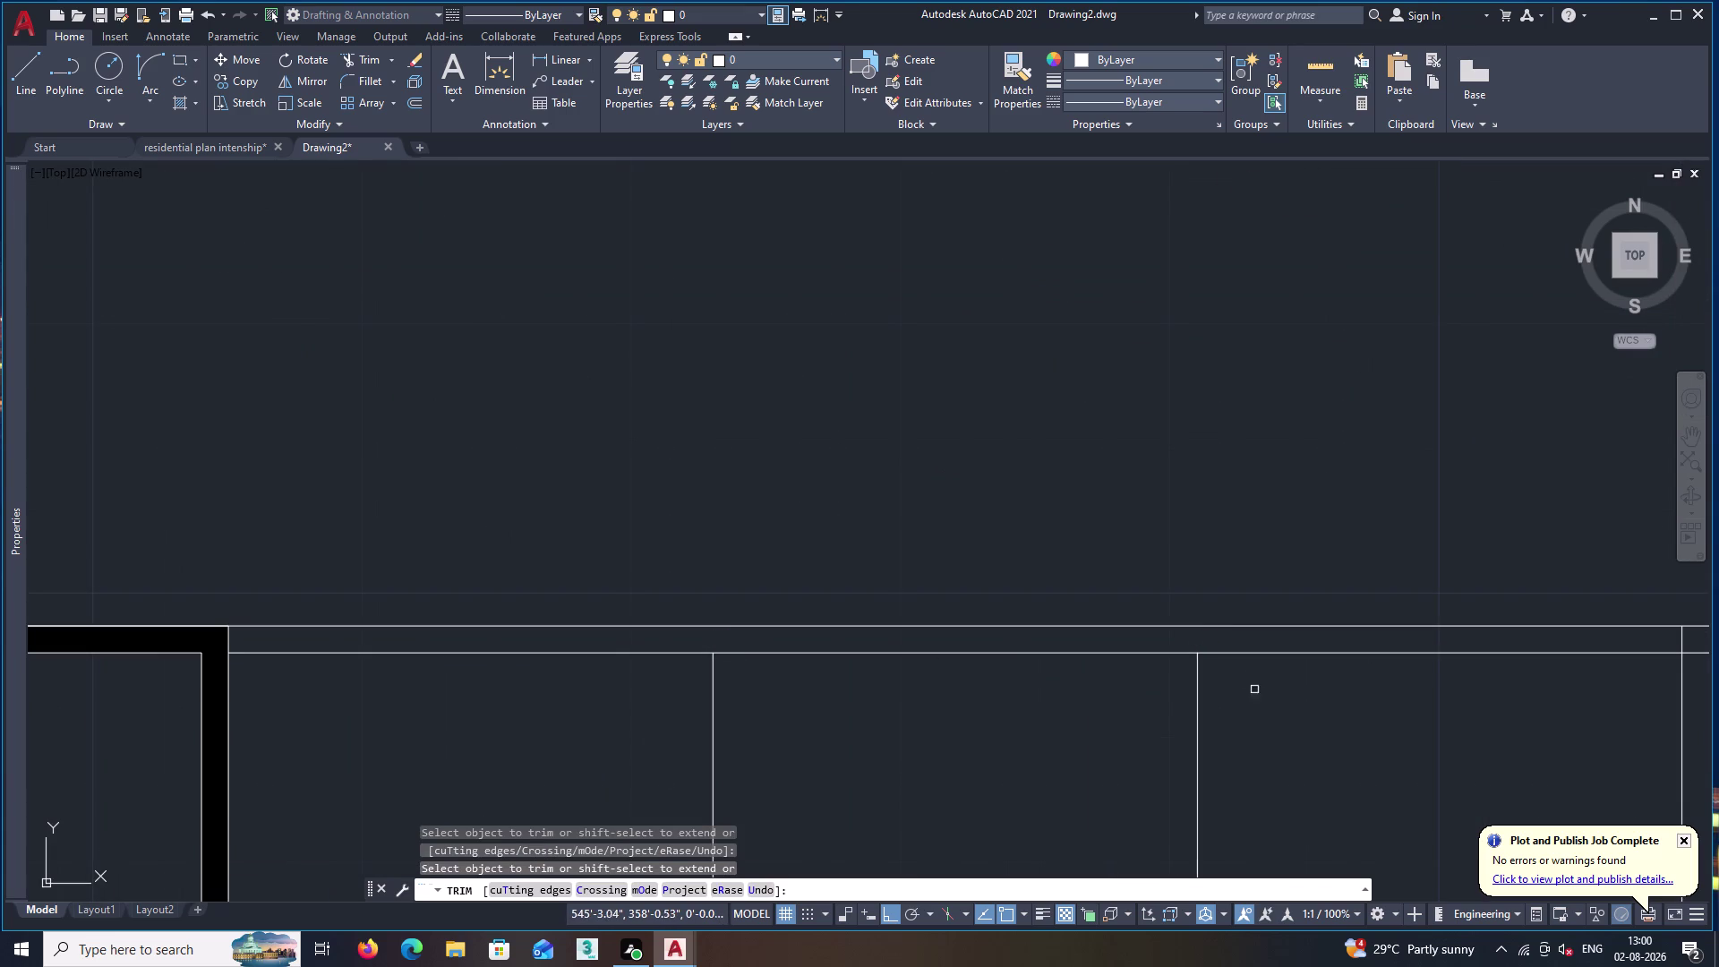
scroll(down, 3)
middle_drag(1381, 727, 370, 637)
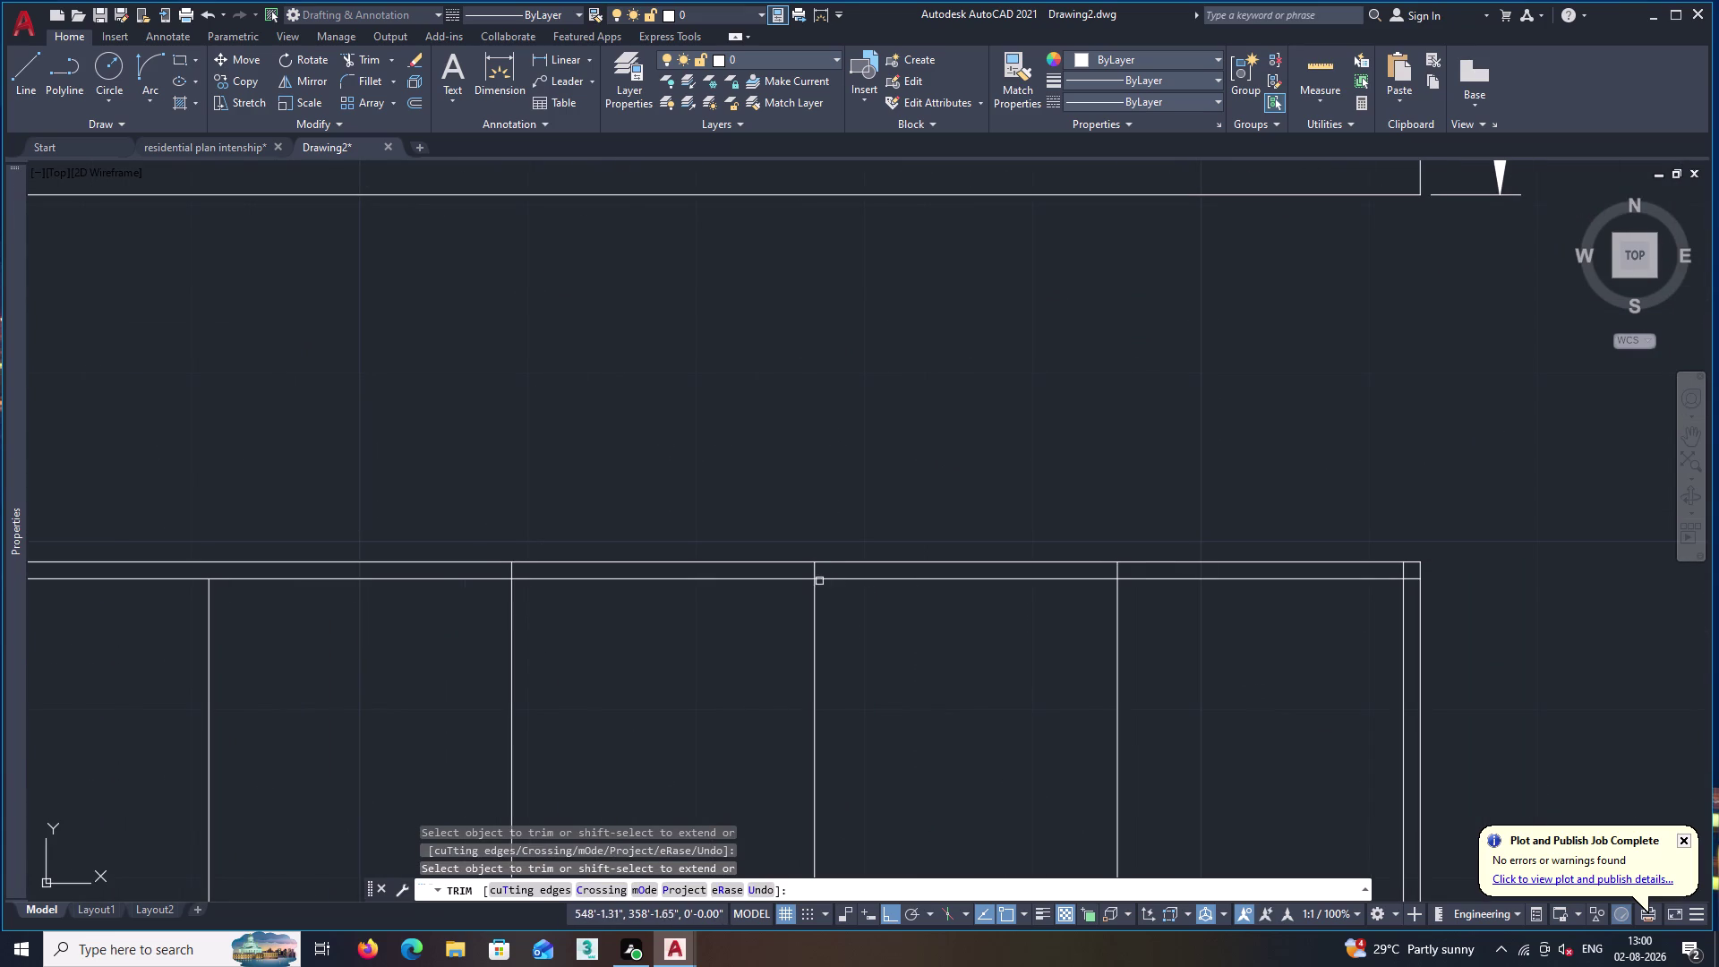
click(812, 572)
Trim the frame and right-corner overshoots and a stray shutter-grid segment.
middle_drag(1028, 677, 717, 788)
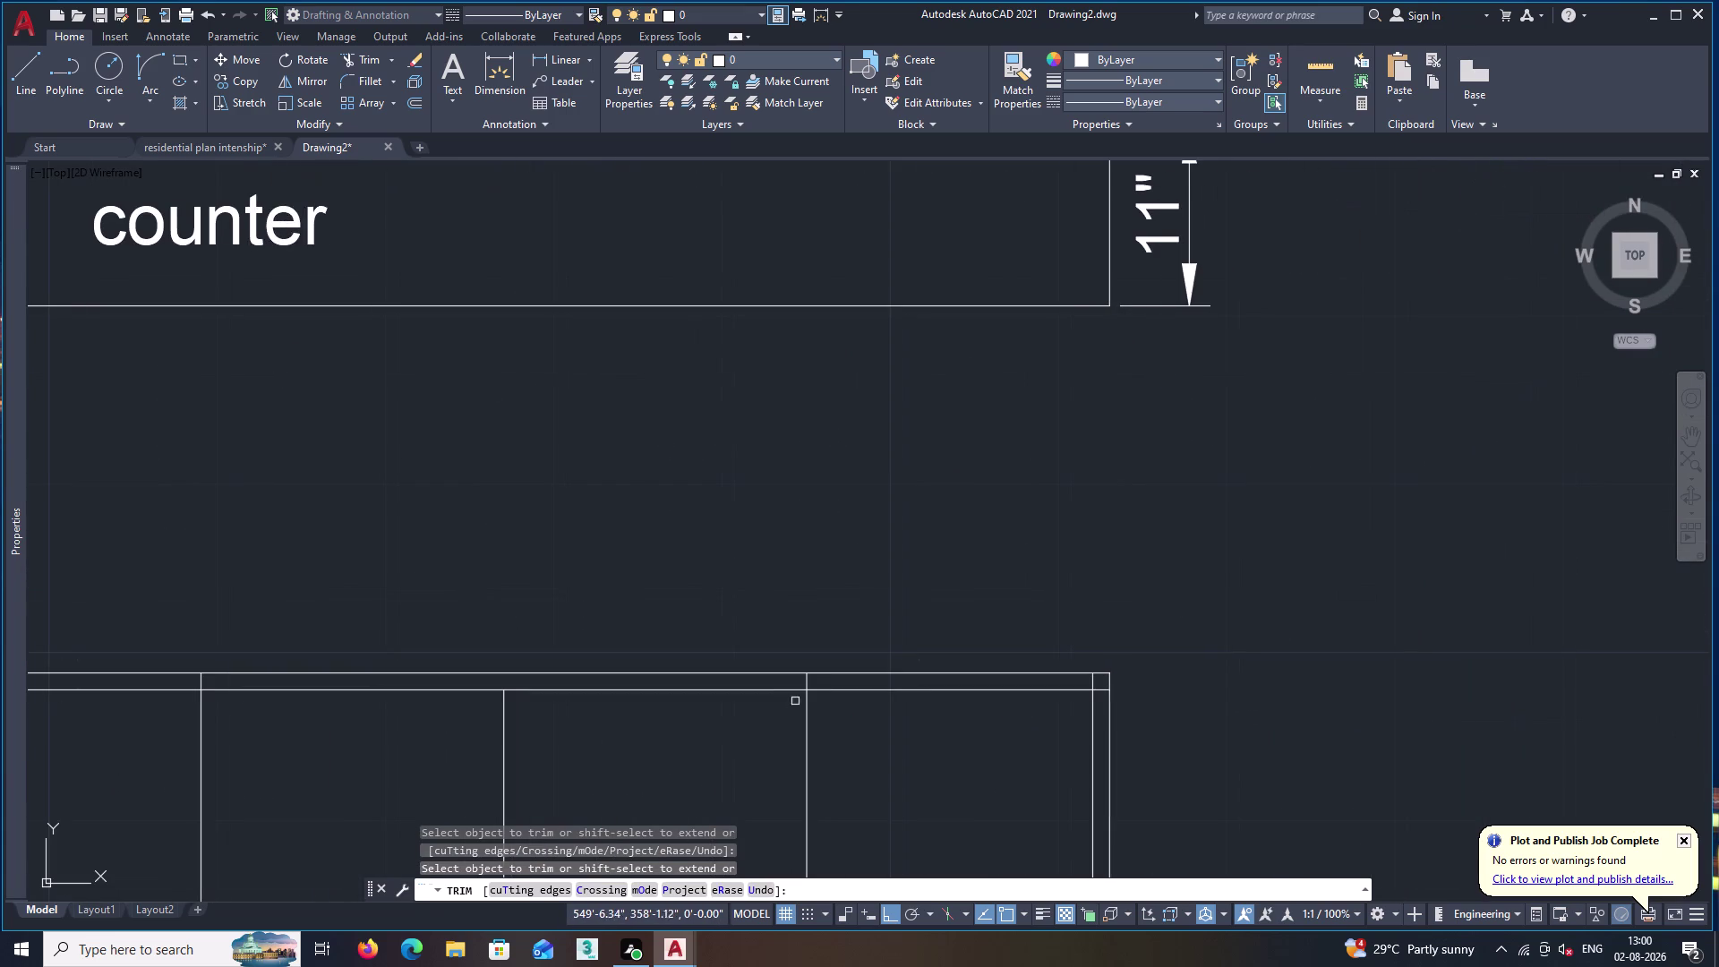
click(809, 681)
middle_drag(1071, 813, 877, 799)
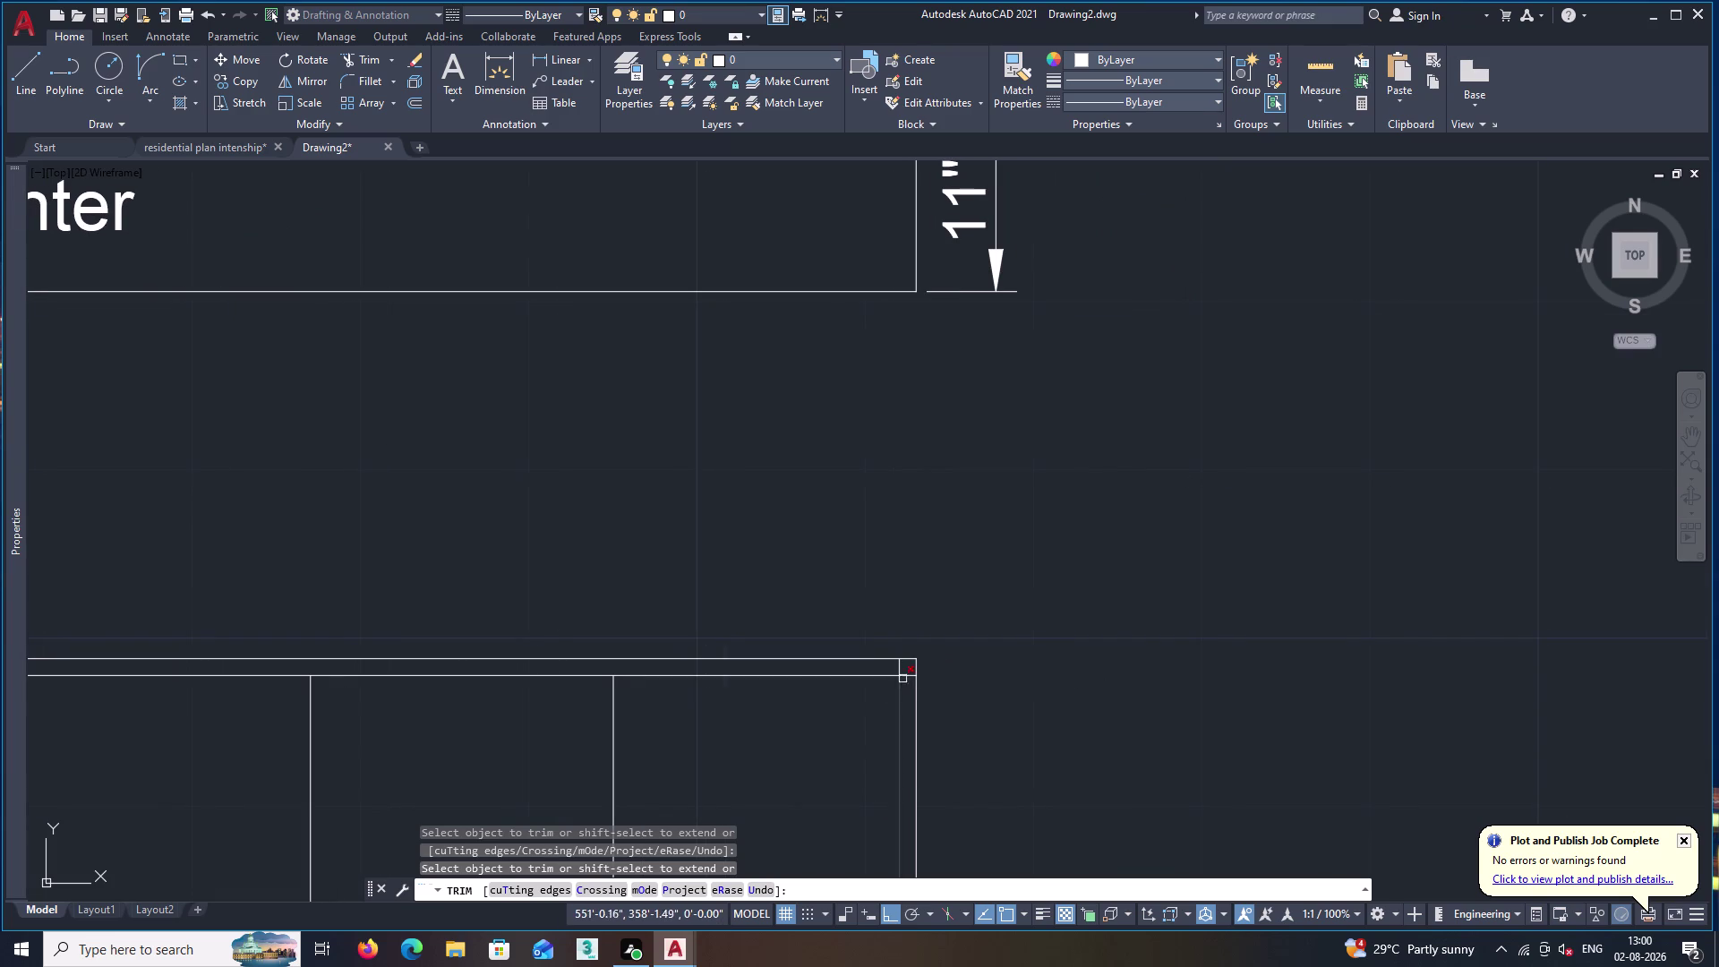
click(899, 667)
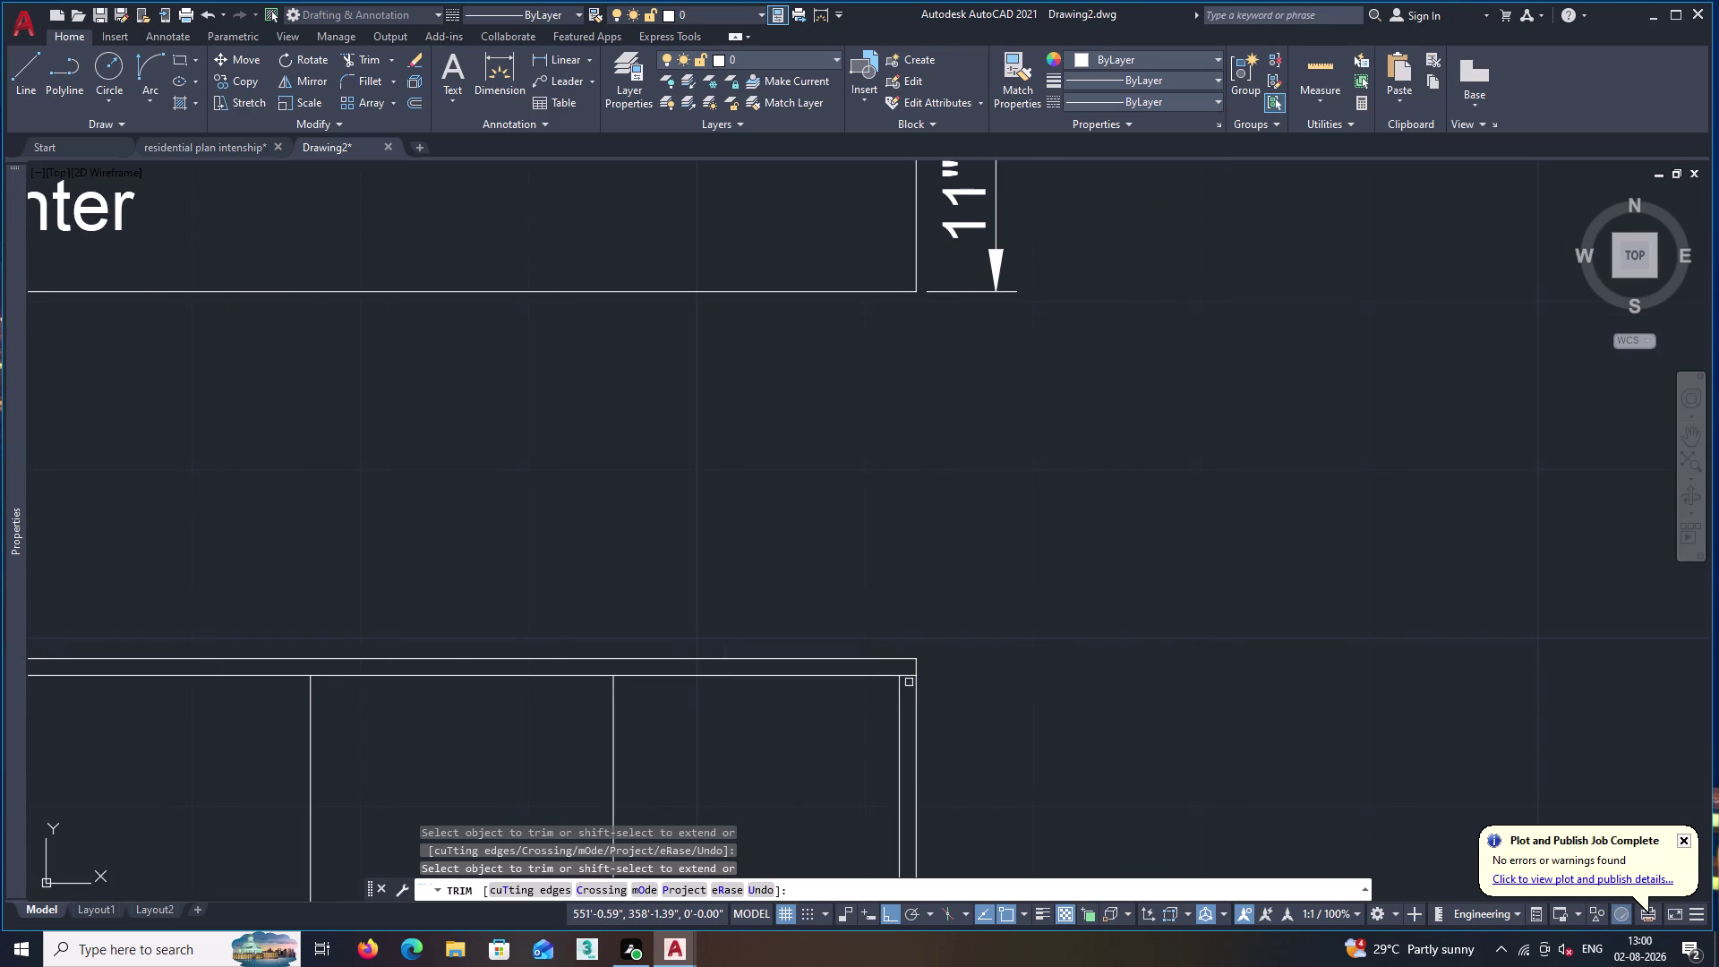
click(909, 677)
scroll(down, 3)
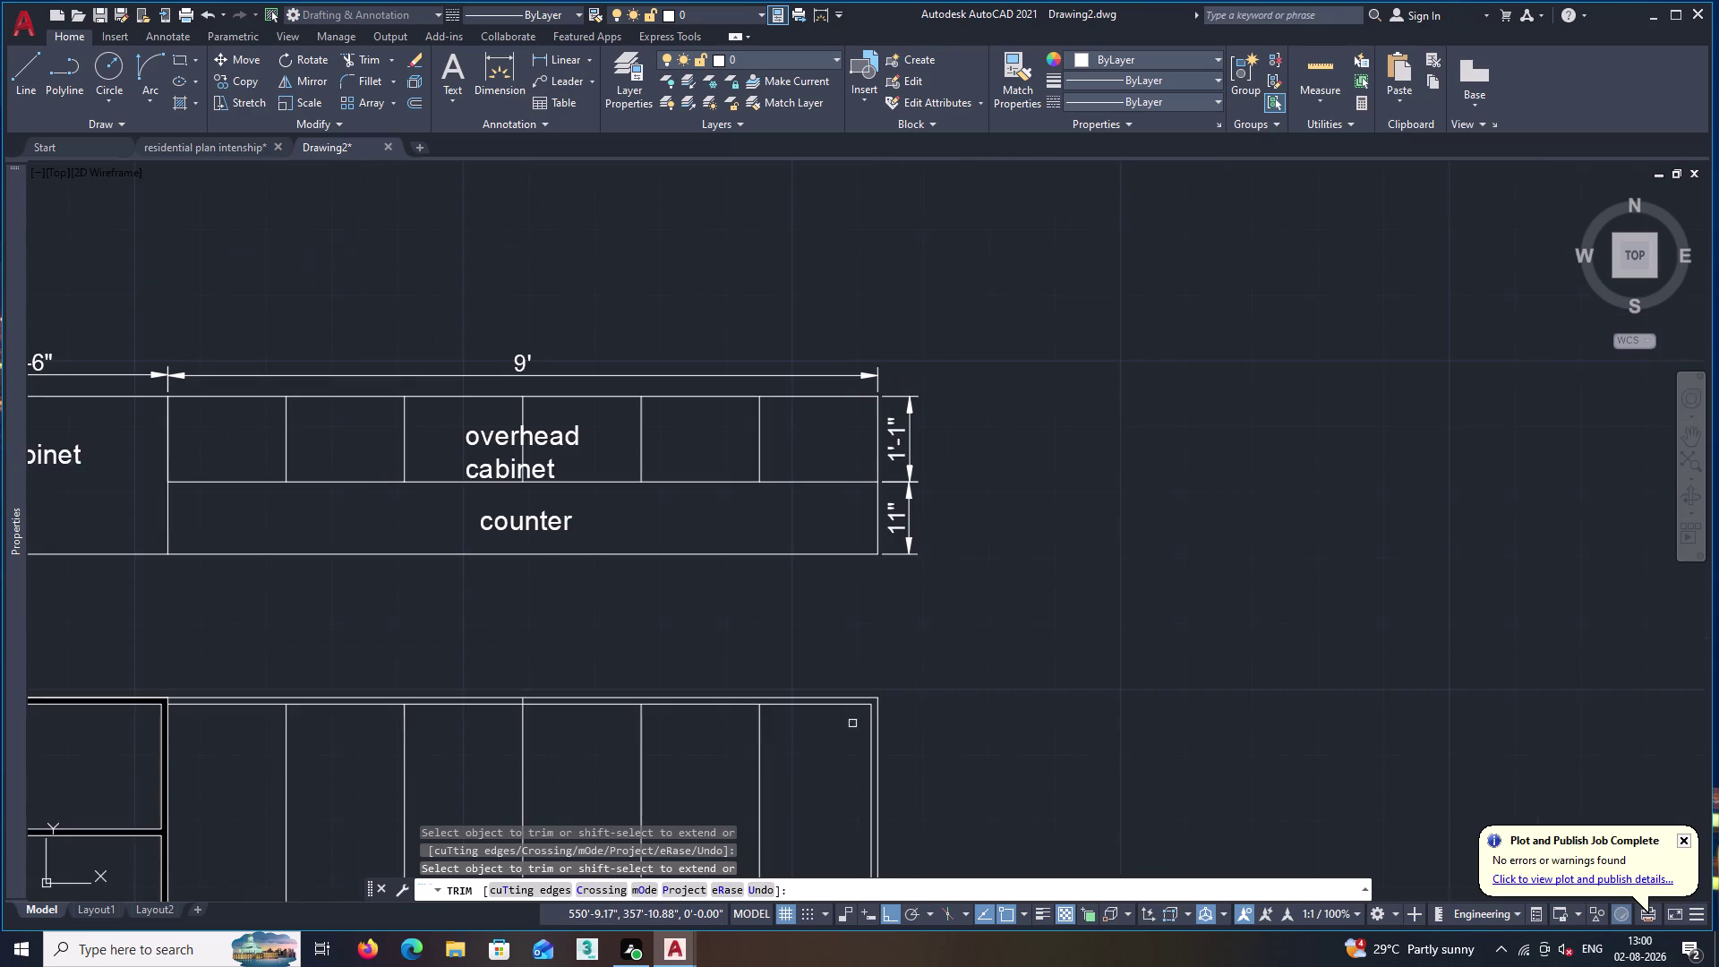
middle_drag(795, 788, 781, 549)
middle_drag(701, 725, 833, 645)
scroll(up, 3)
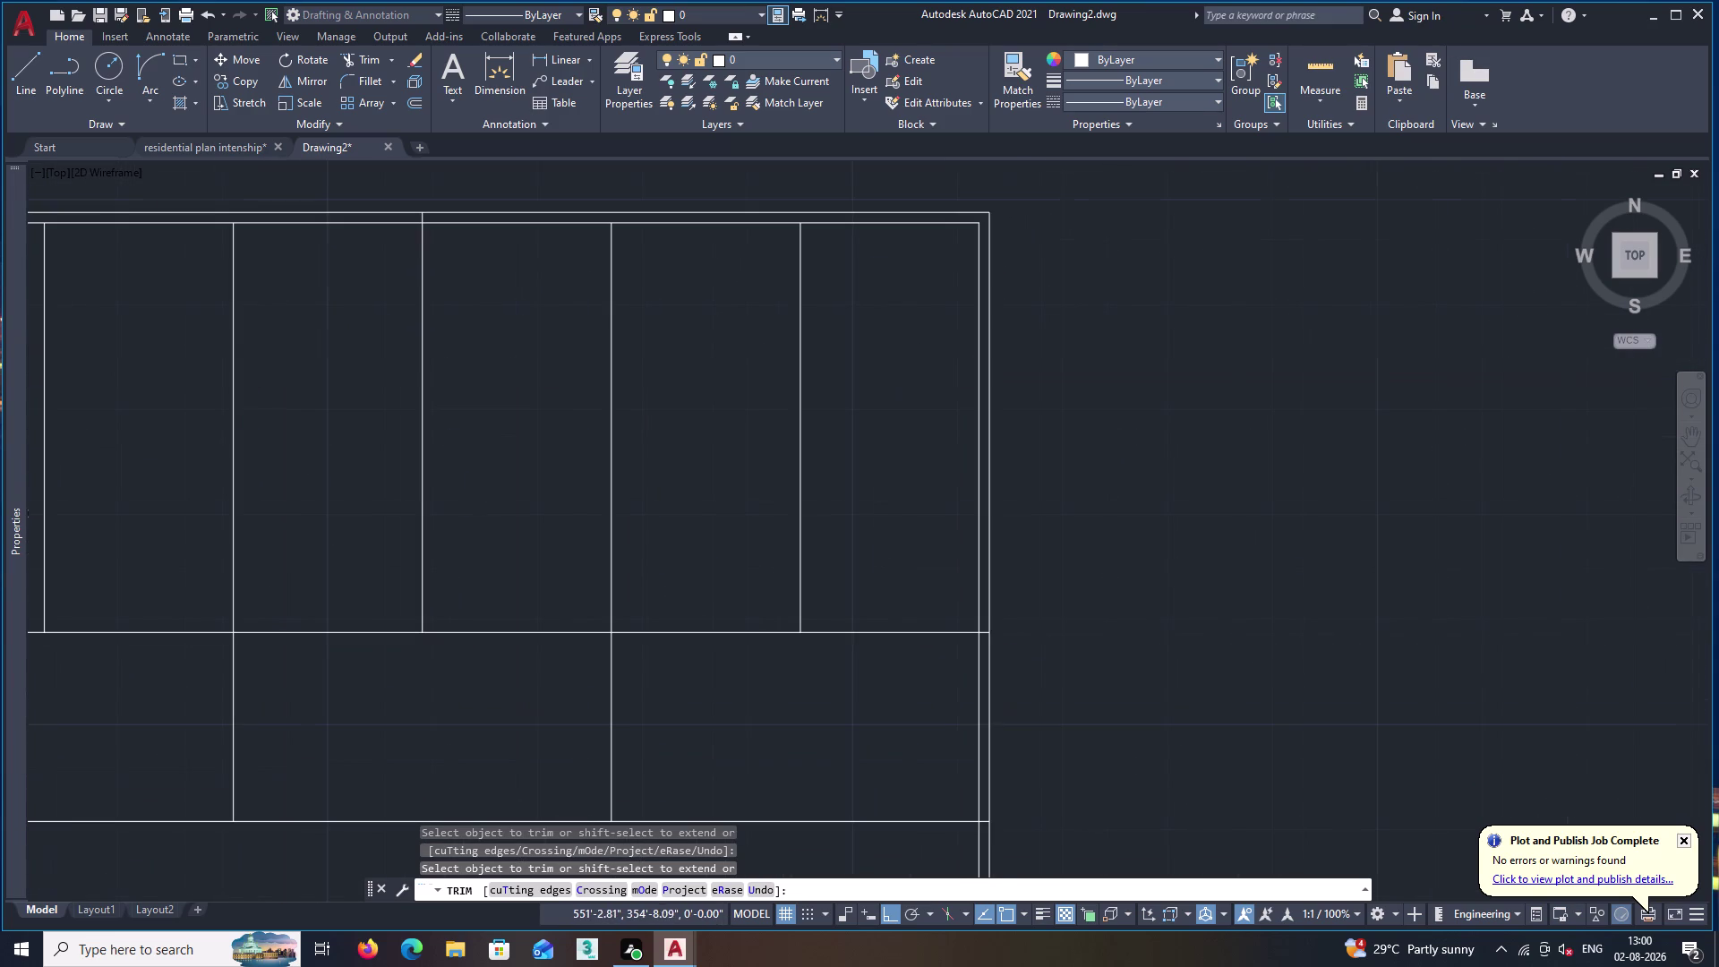
click(984, 630)
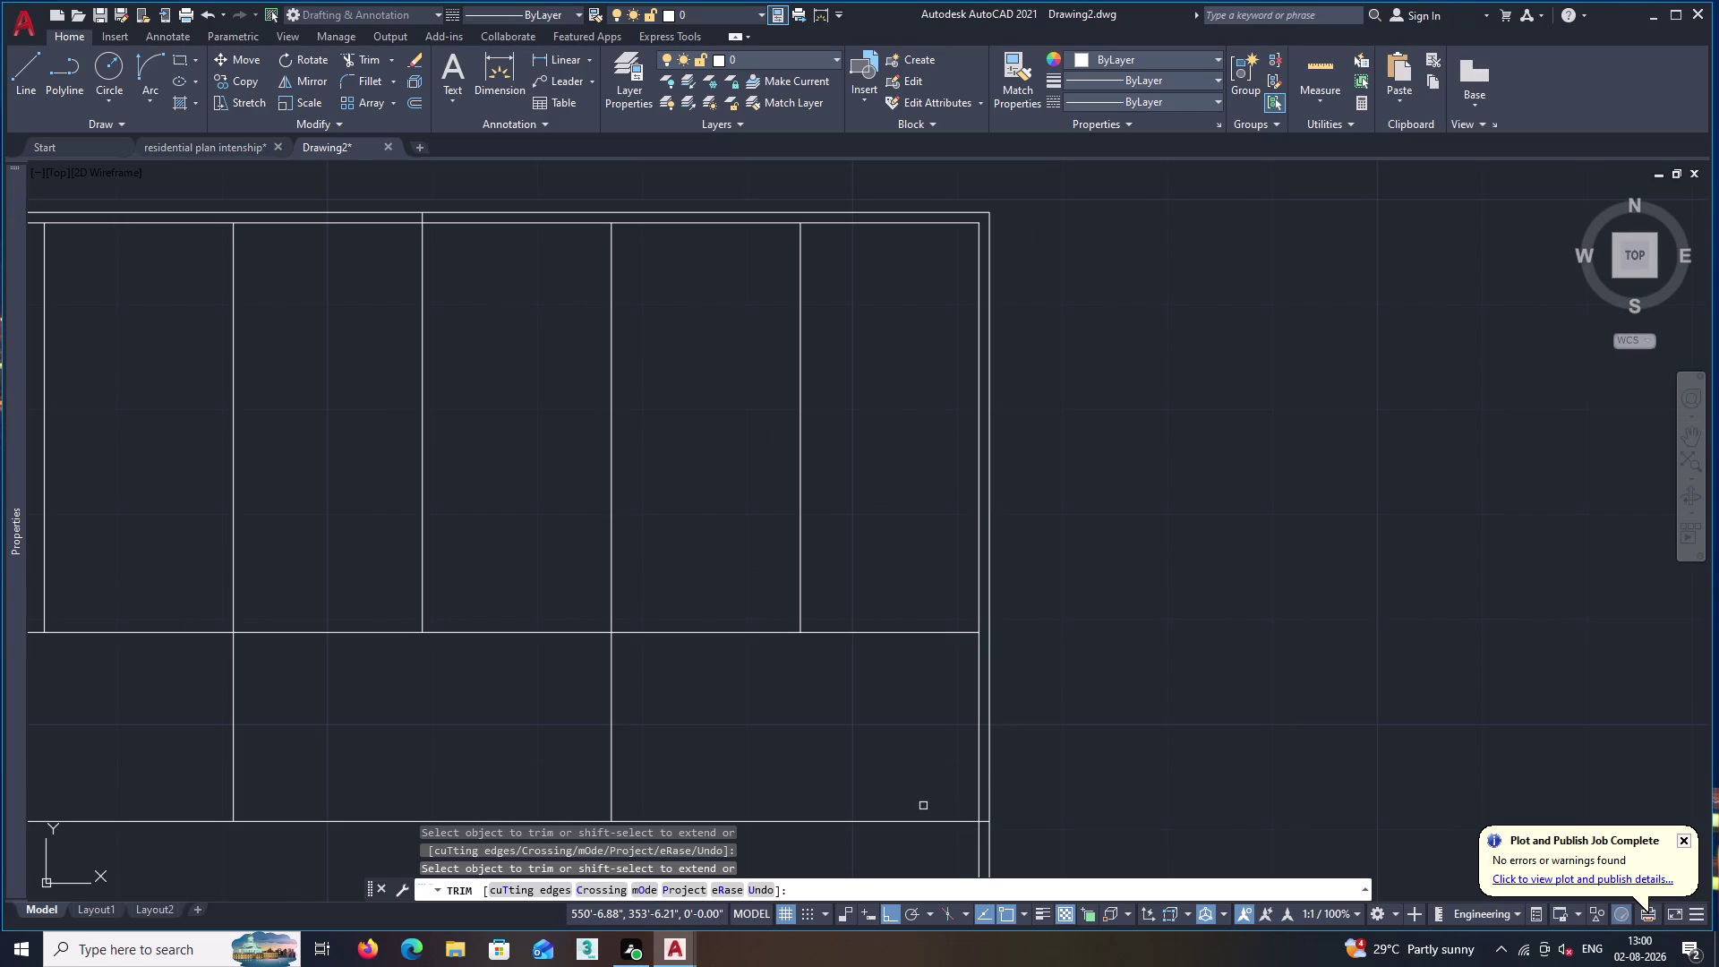
key(space)
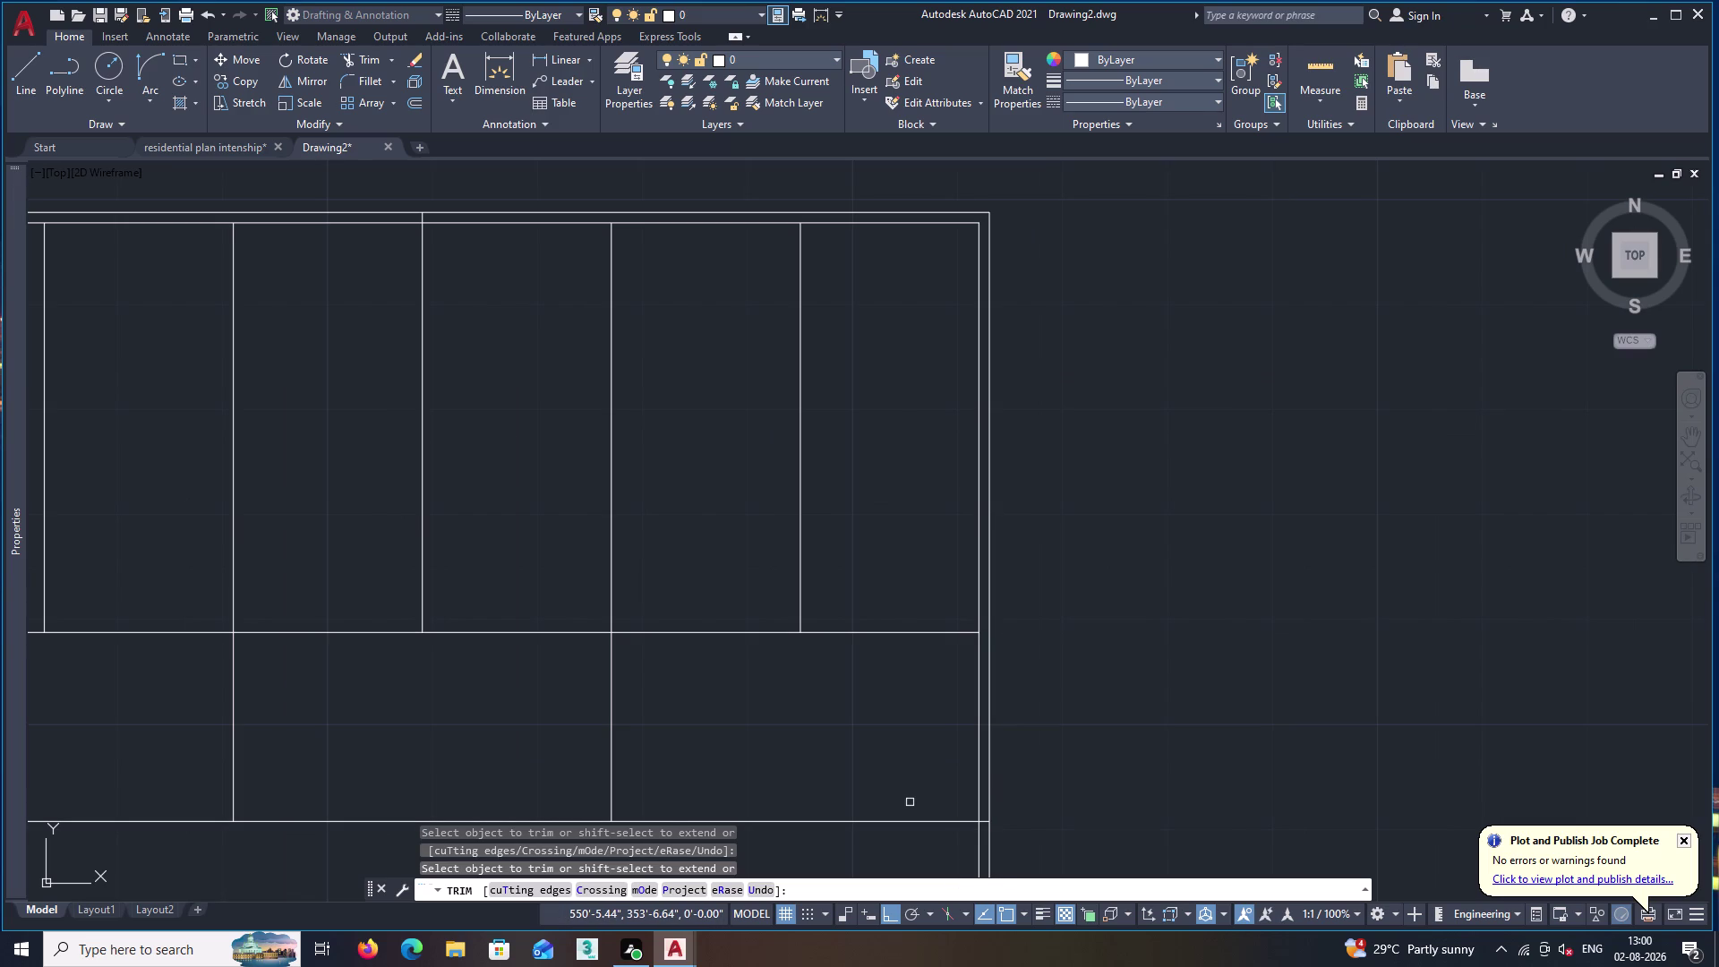
scroll(down, 3)
middle_drag(758, 741, 943, 760)
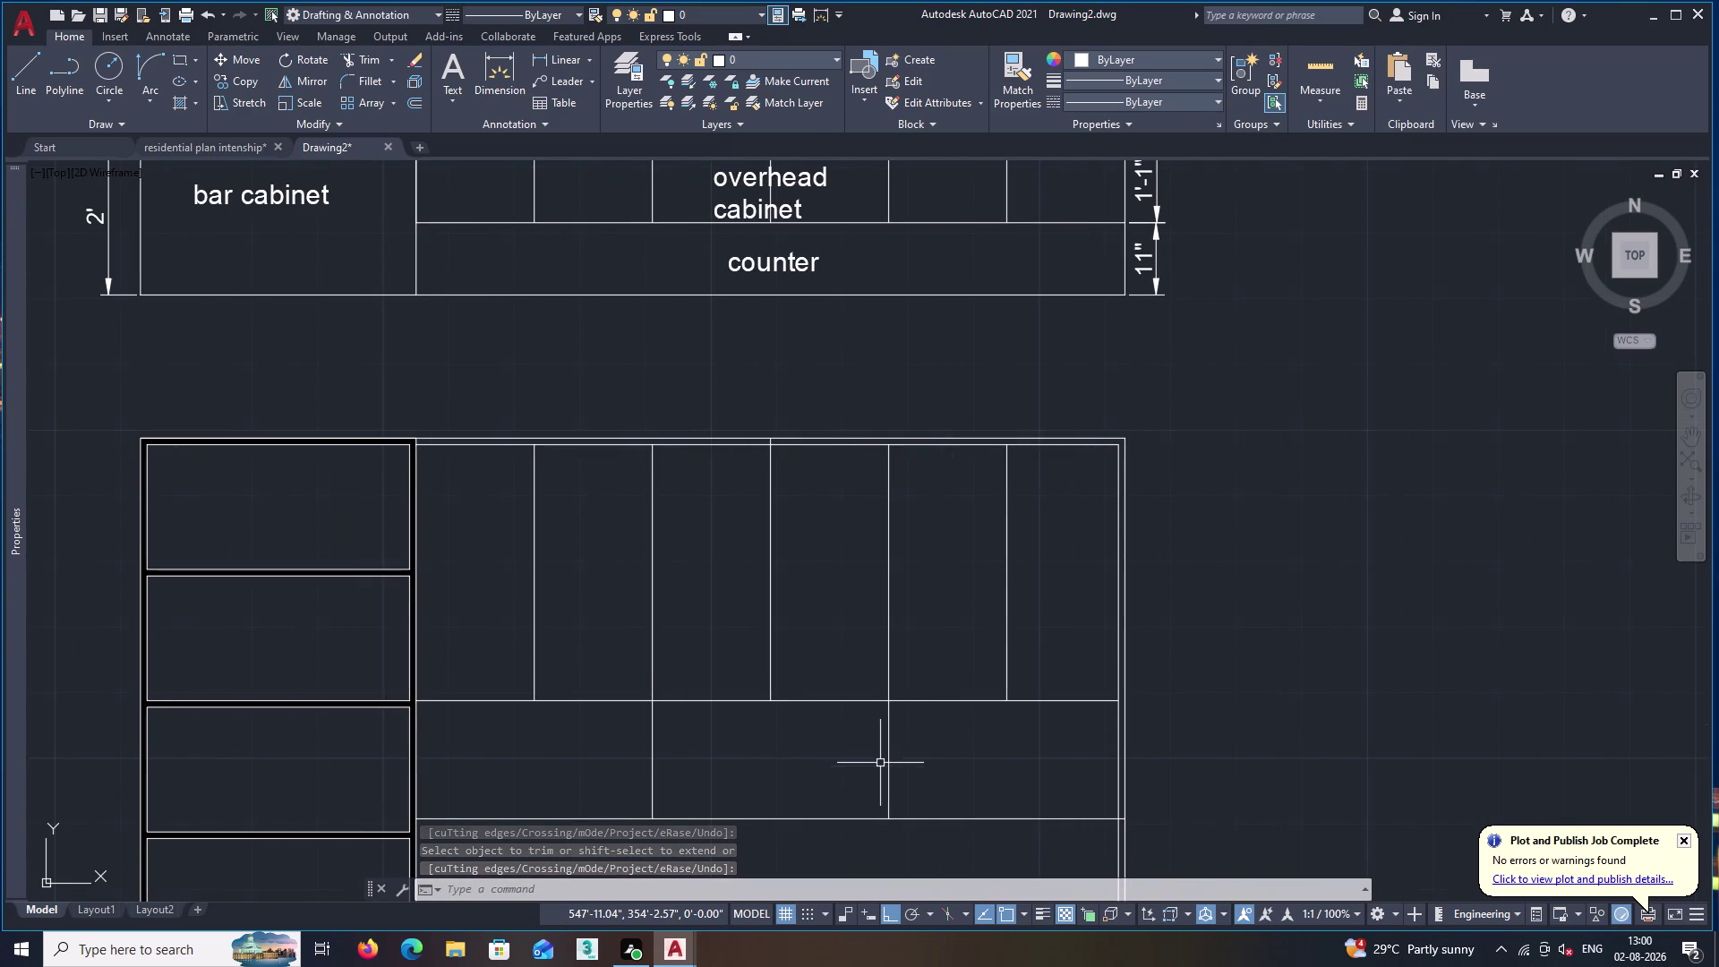
Offset each of the five vertical shutter divisions by 1".
key(o)
key(Return)
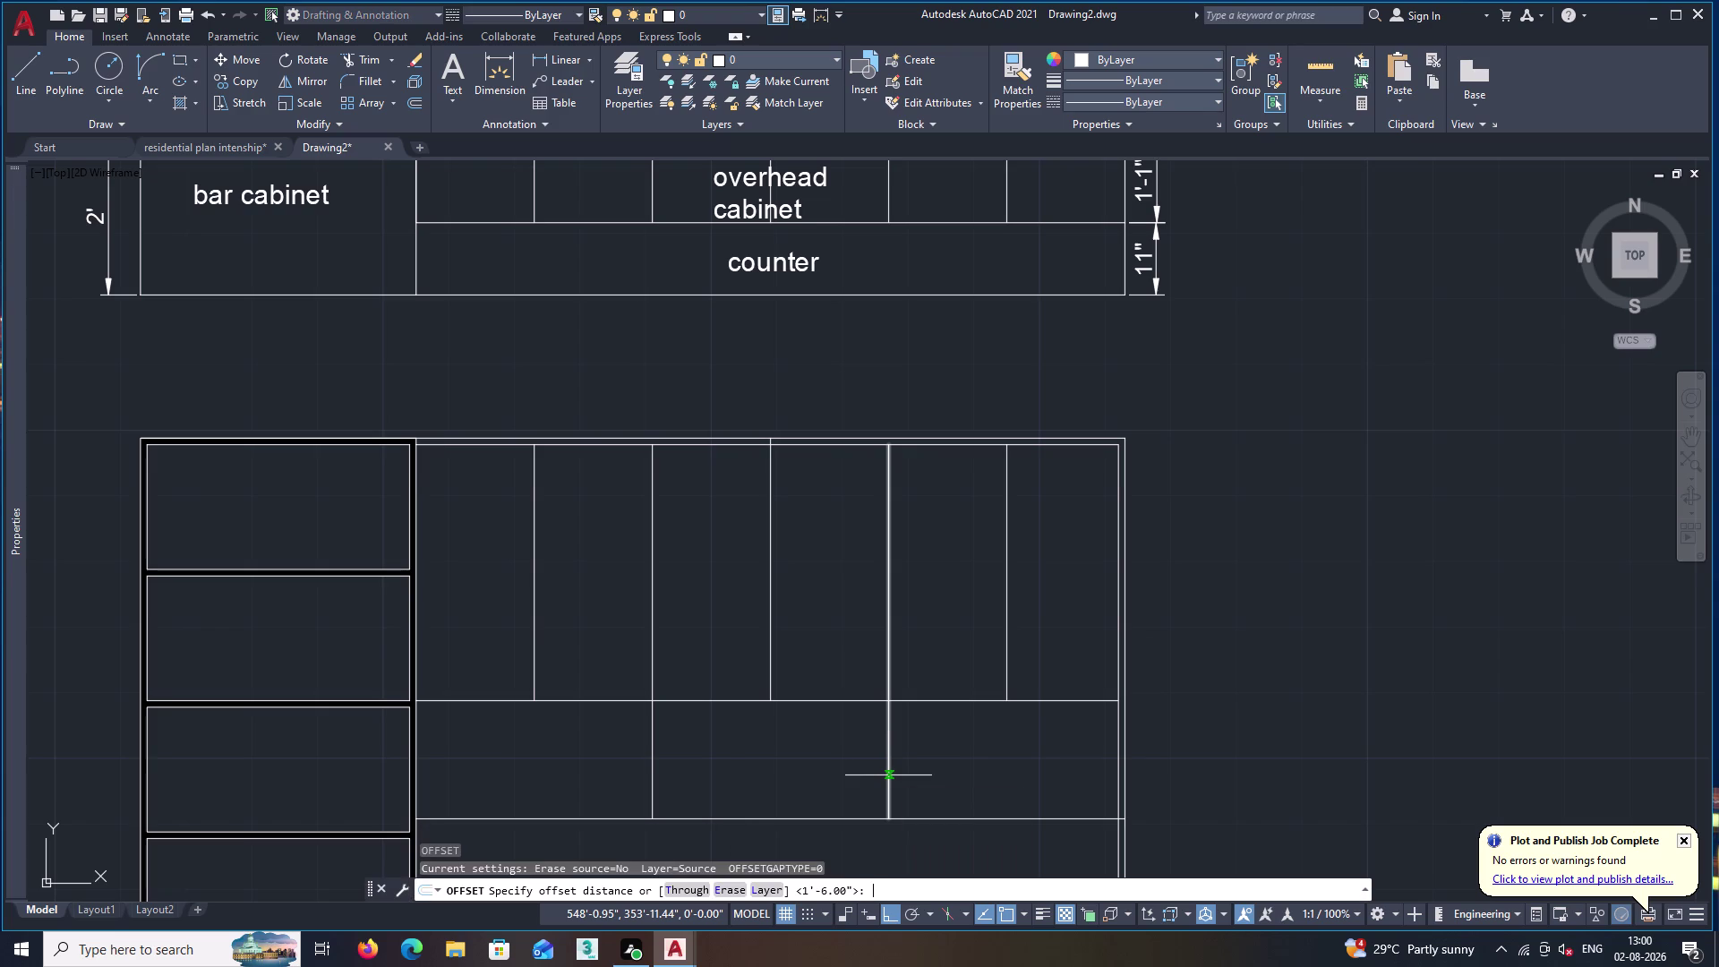
text(1")
key(Return)
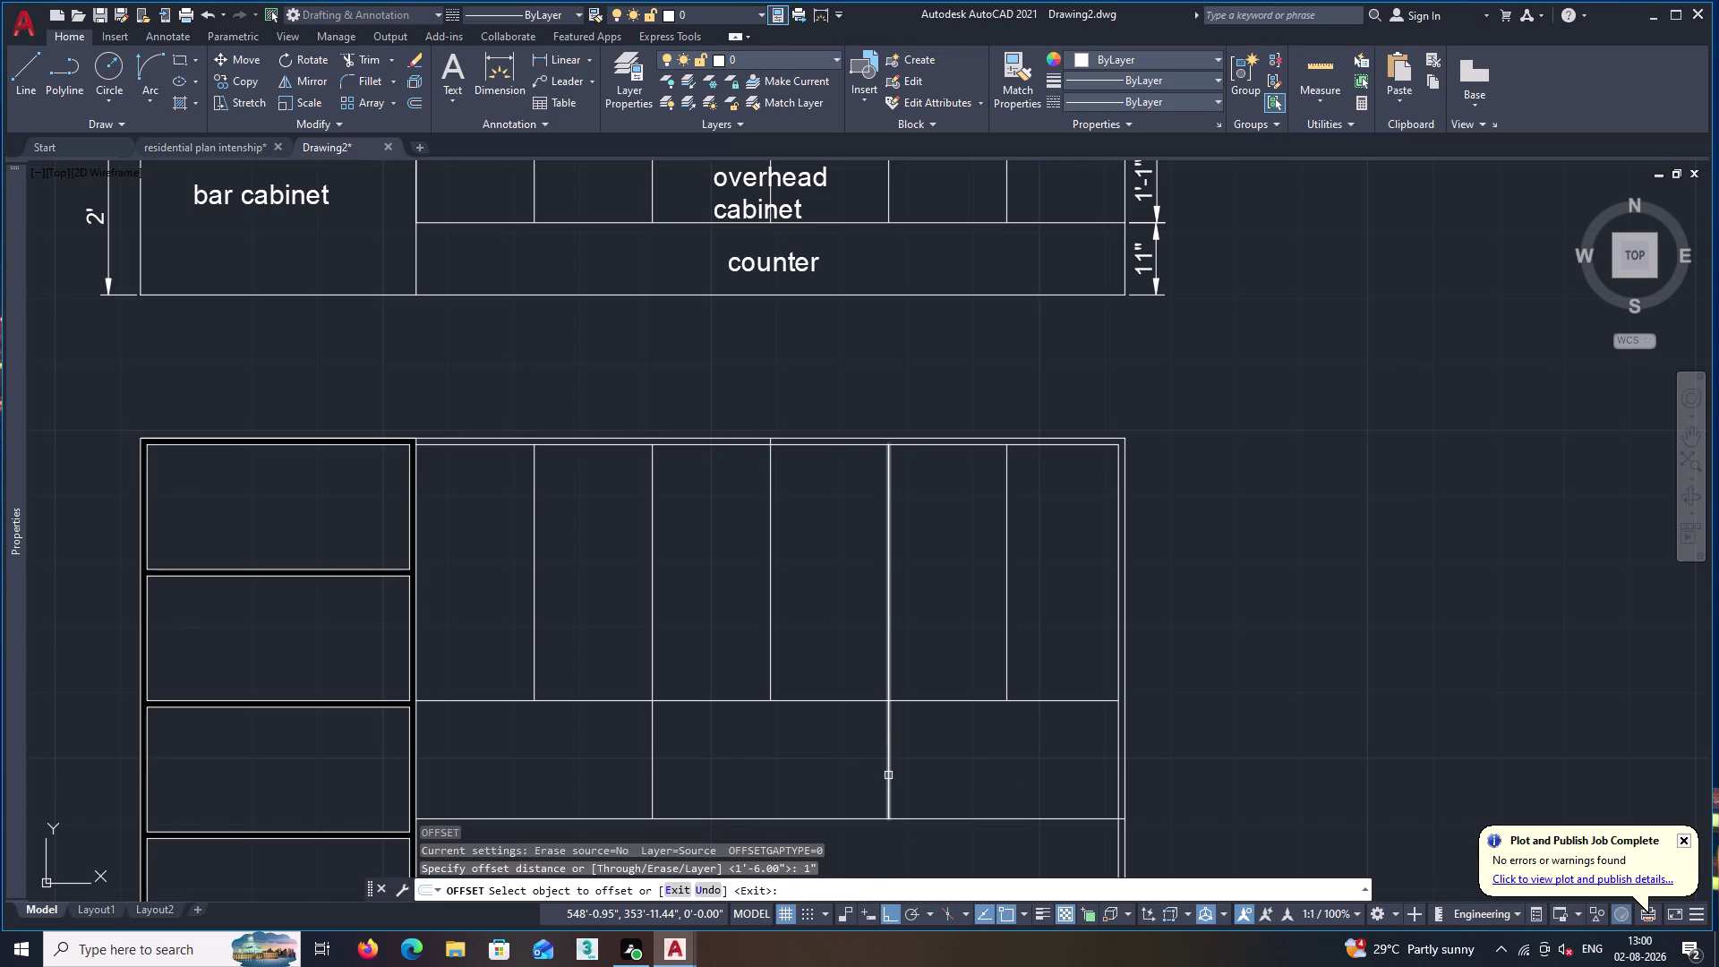
click(1007, 619)
click(1019, 621)
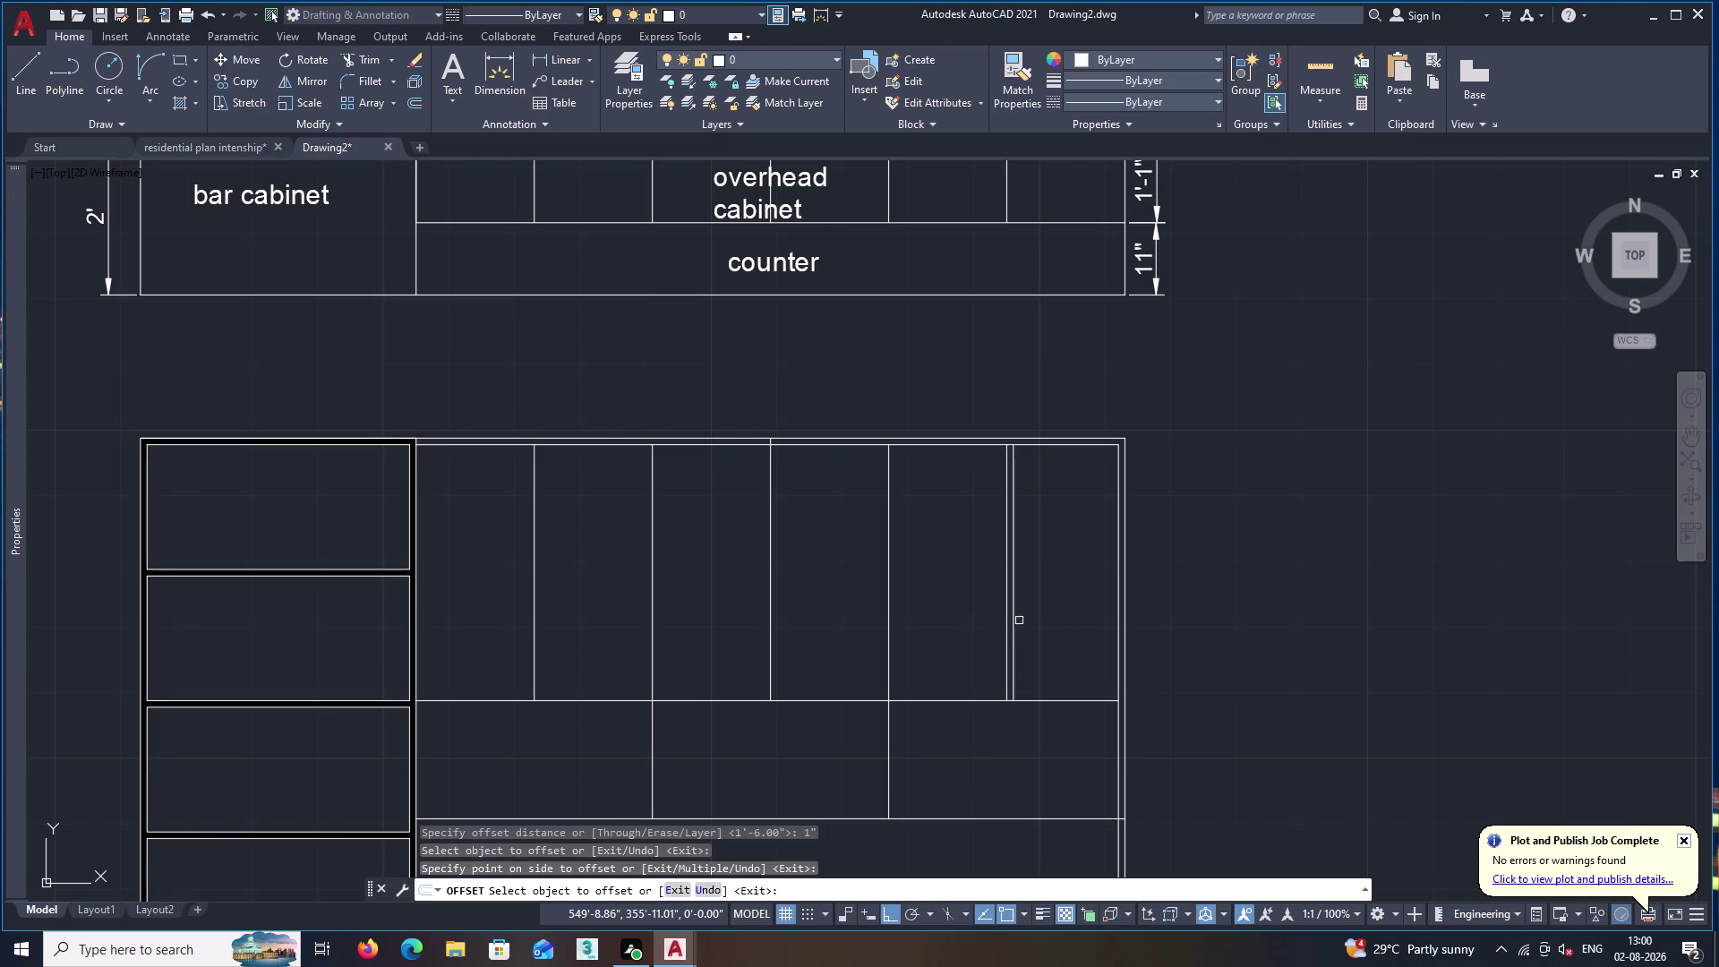
click(890, 608)
click(910, 612)
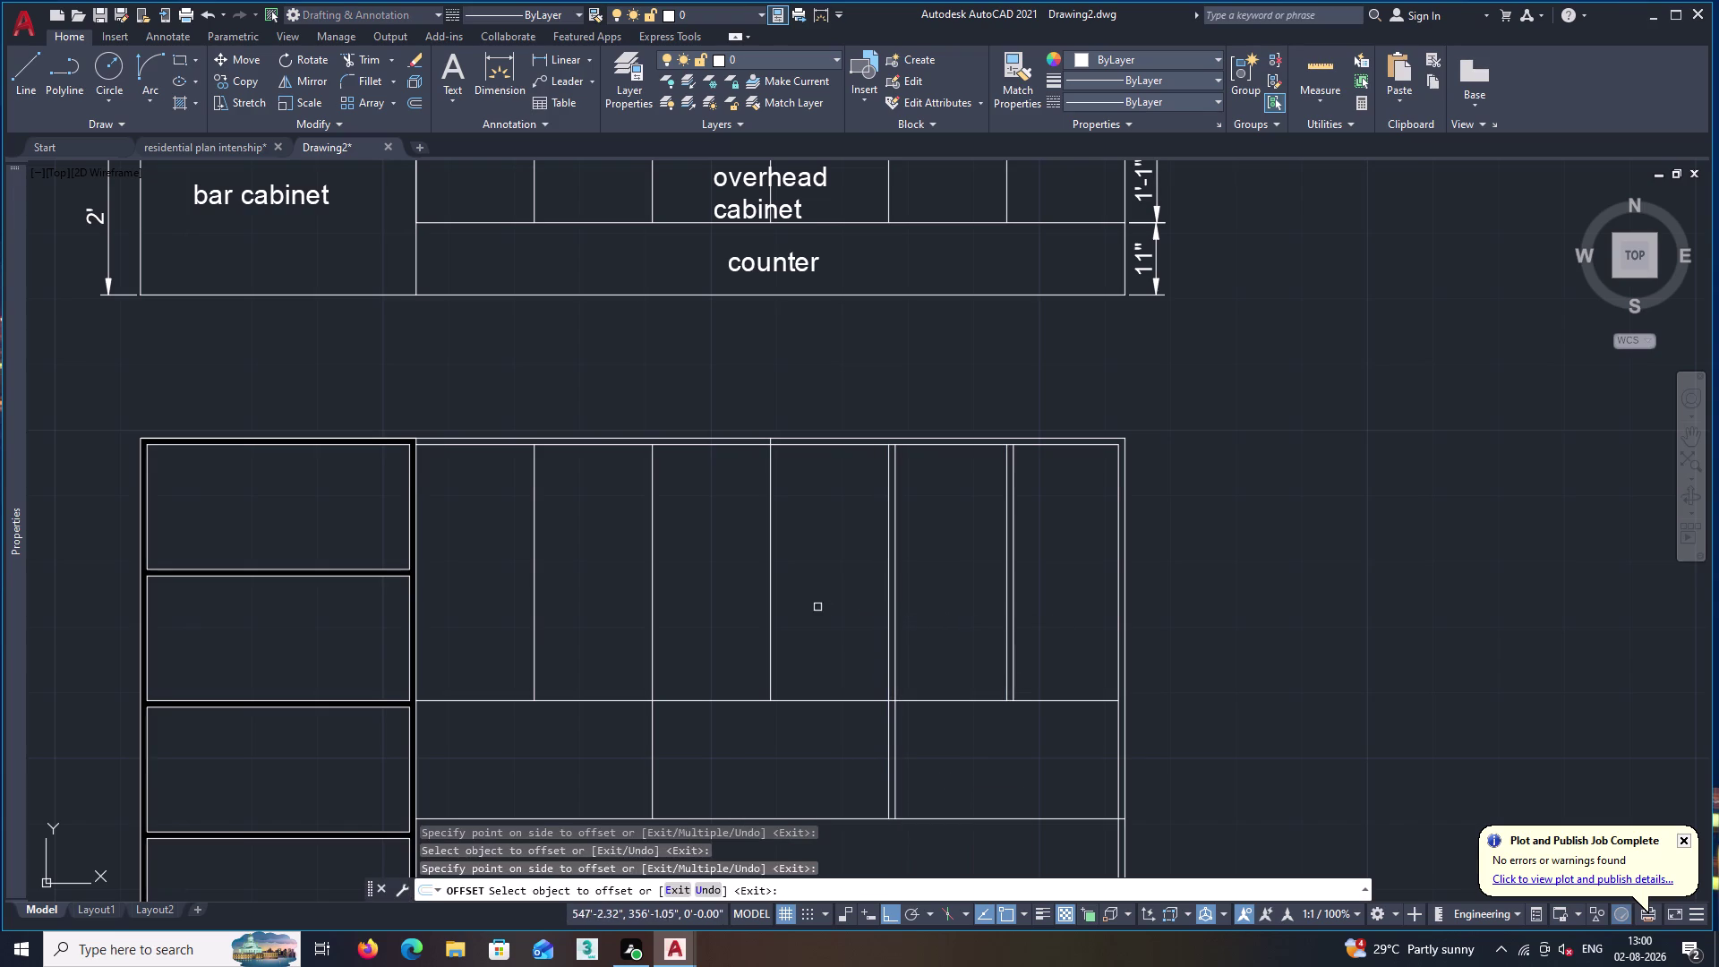
click(773, 597)
click(804, 604)
click(654, 597)
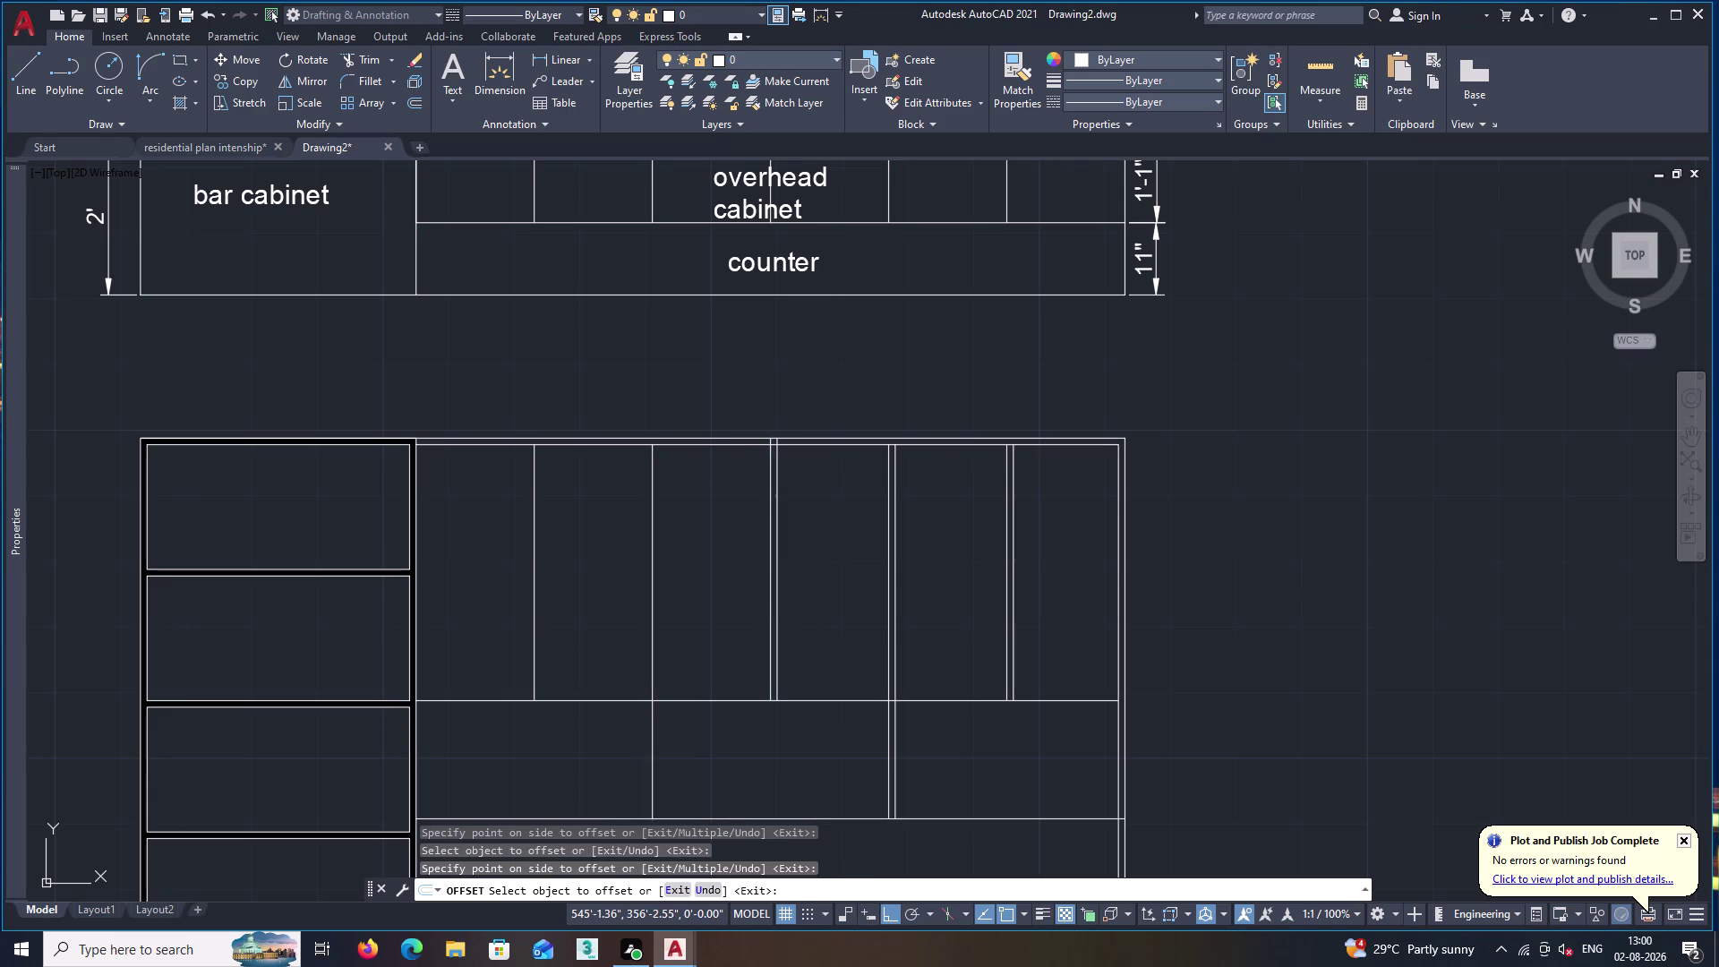
click(680, 610)
click(535, 599)
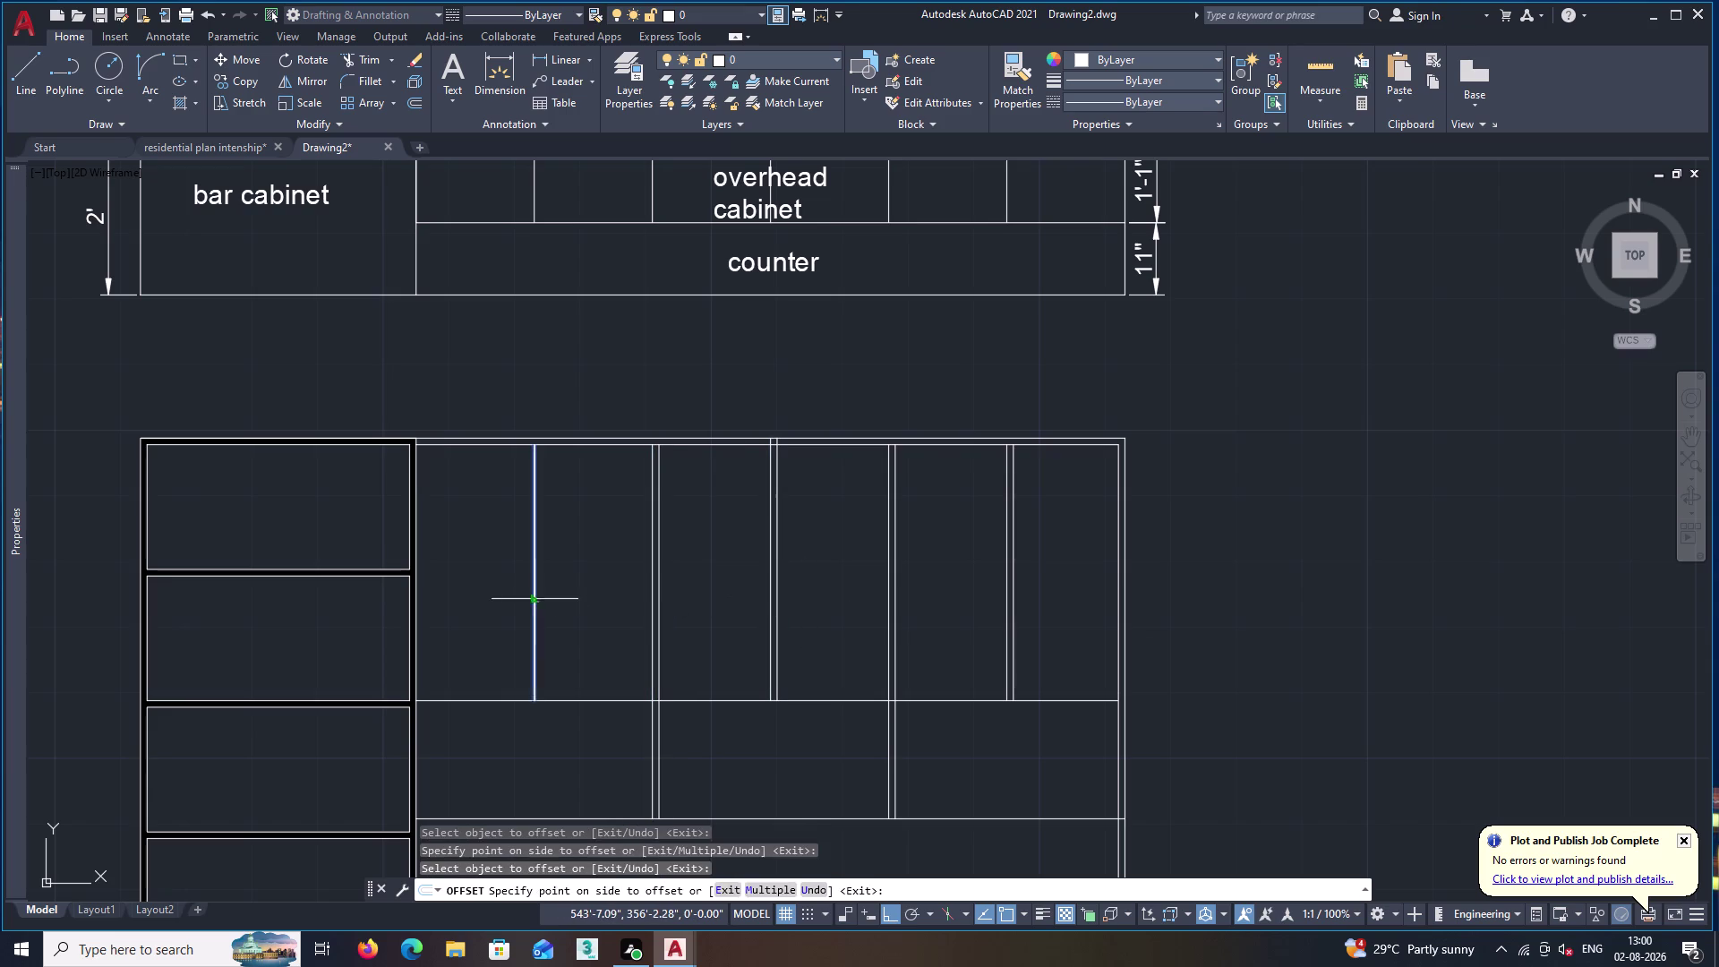
click(569, 610)
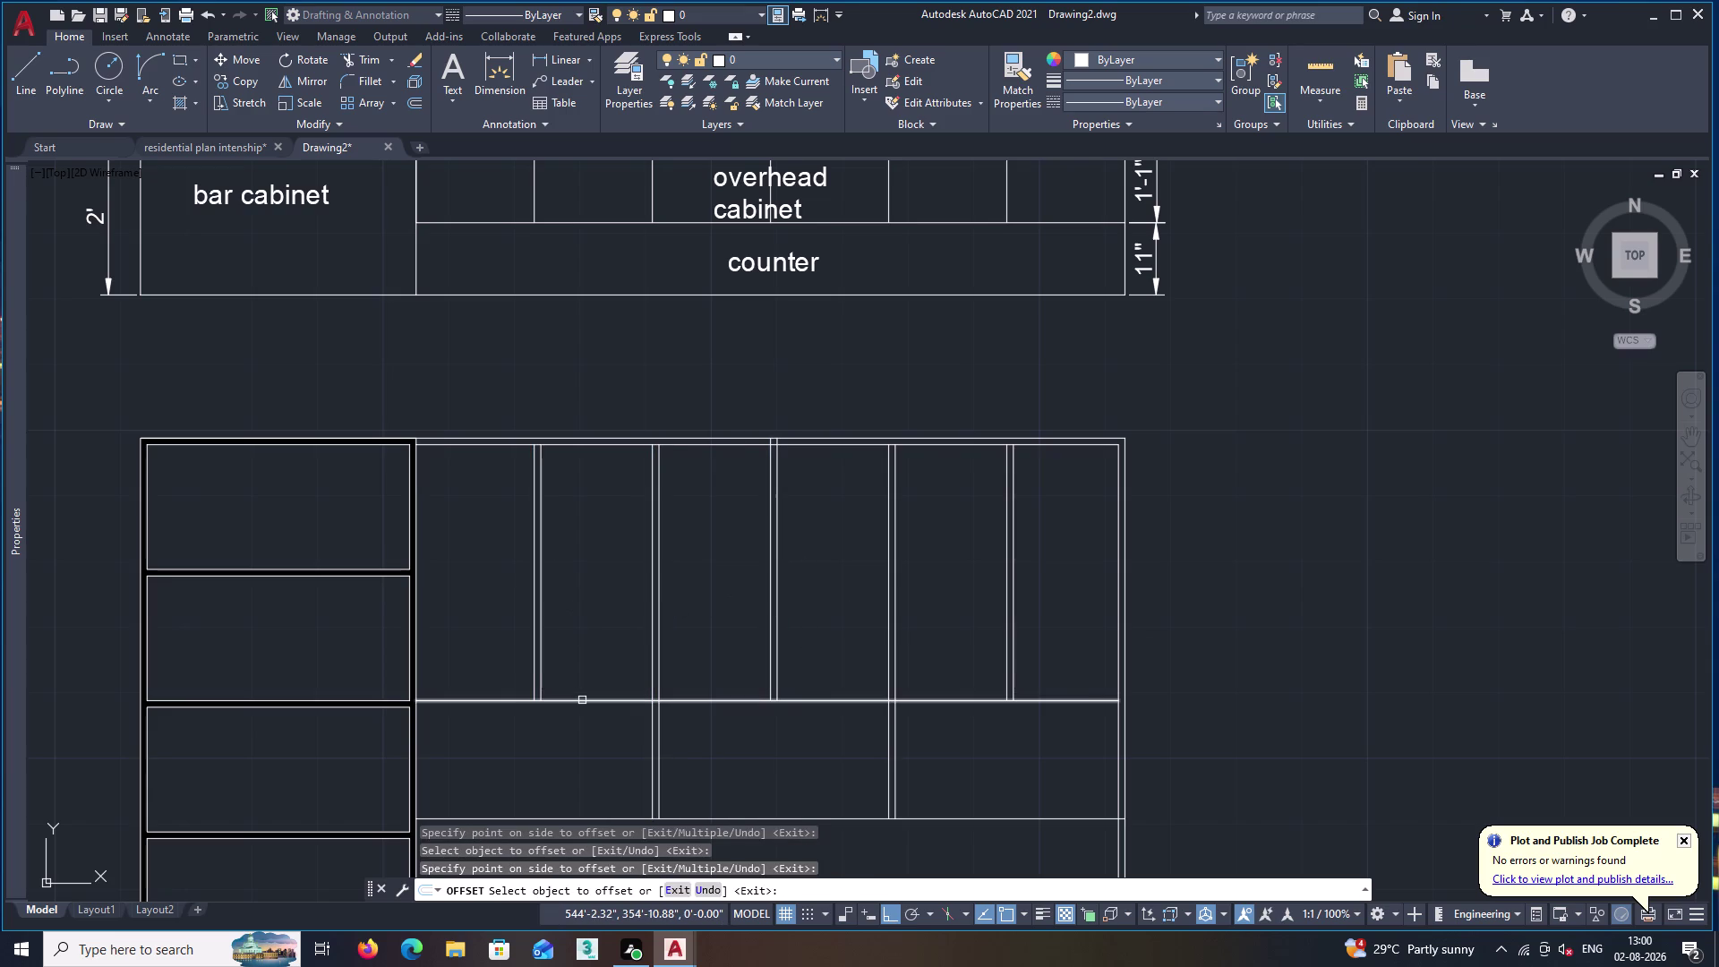
Add 1" parallel copies to the upper and lower horizontal dividers.
click(582, 700)
click(593, 672)
middle_drag(619, 777, 693, 668)
click(668, 710)
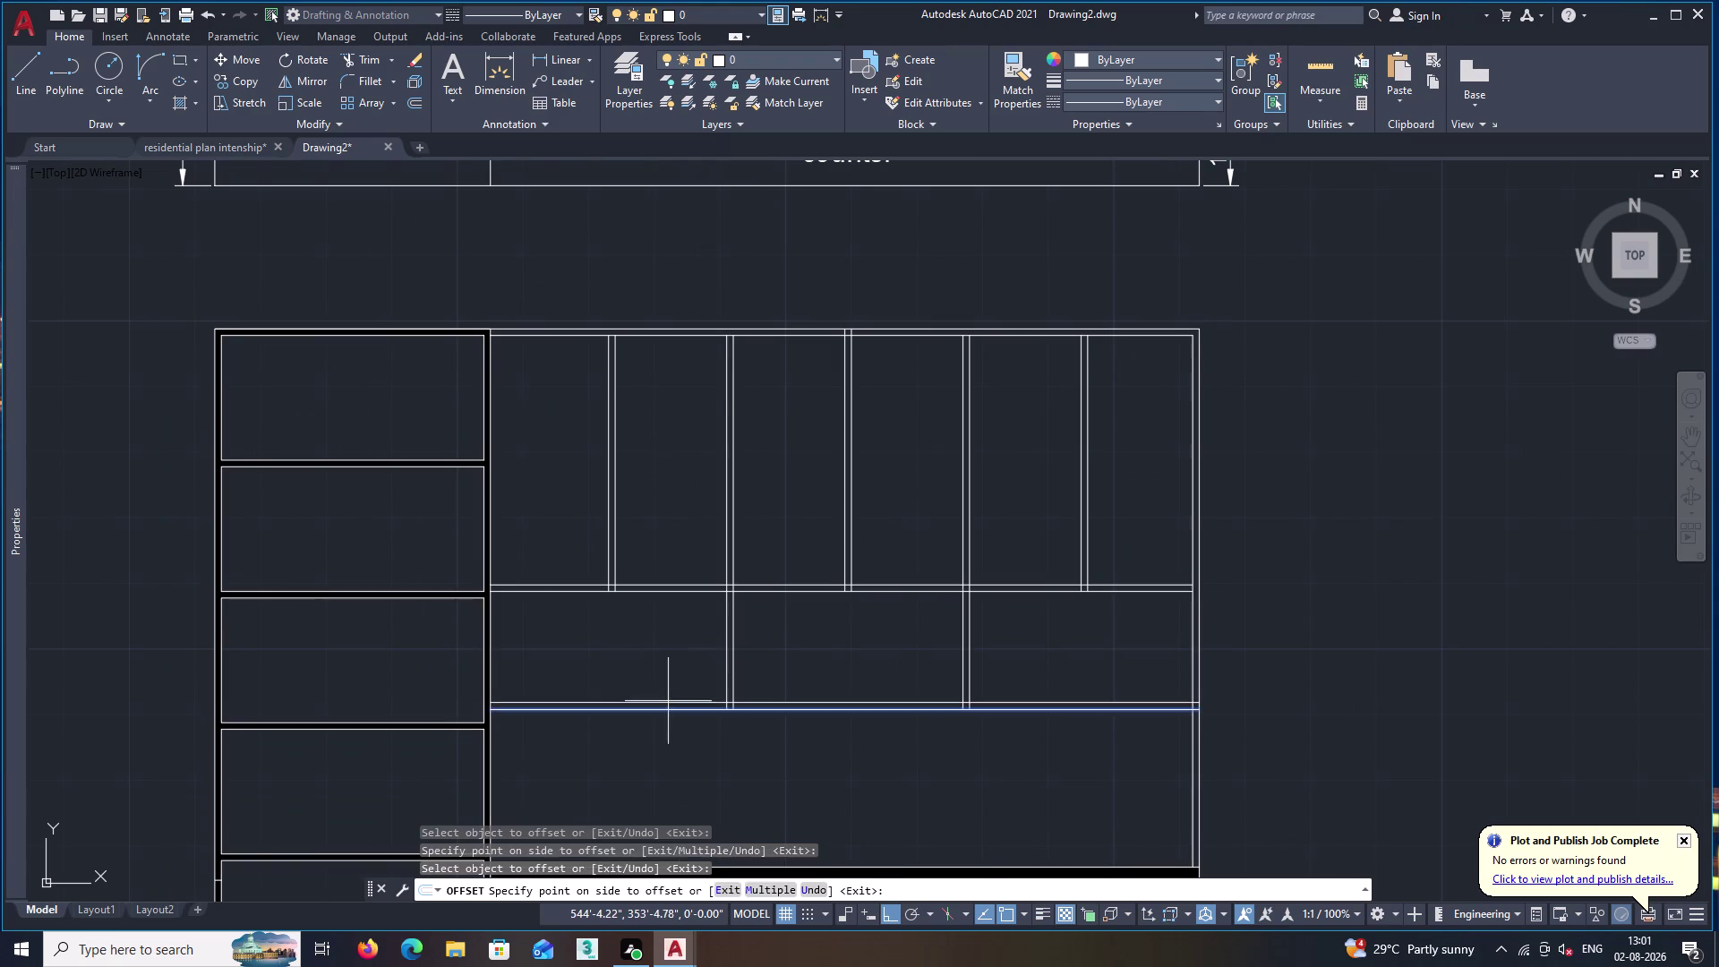
click(666, 670)
key(space)
Start TRIM and fence-trim the overlapping line ends at the first two elevation junctions.
text(r)
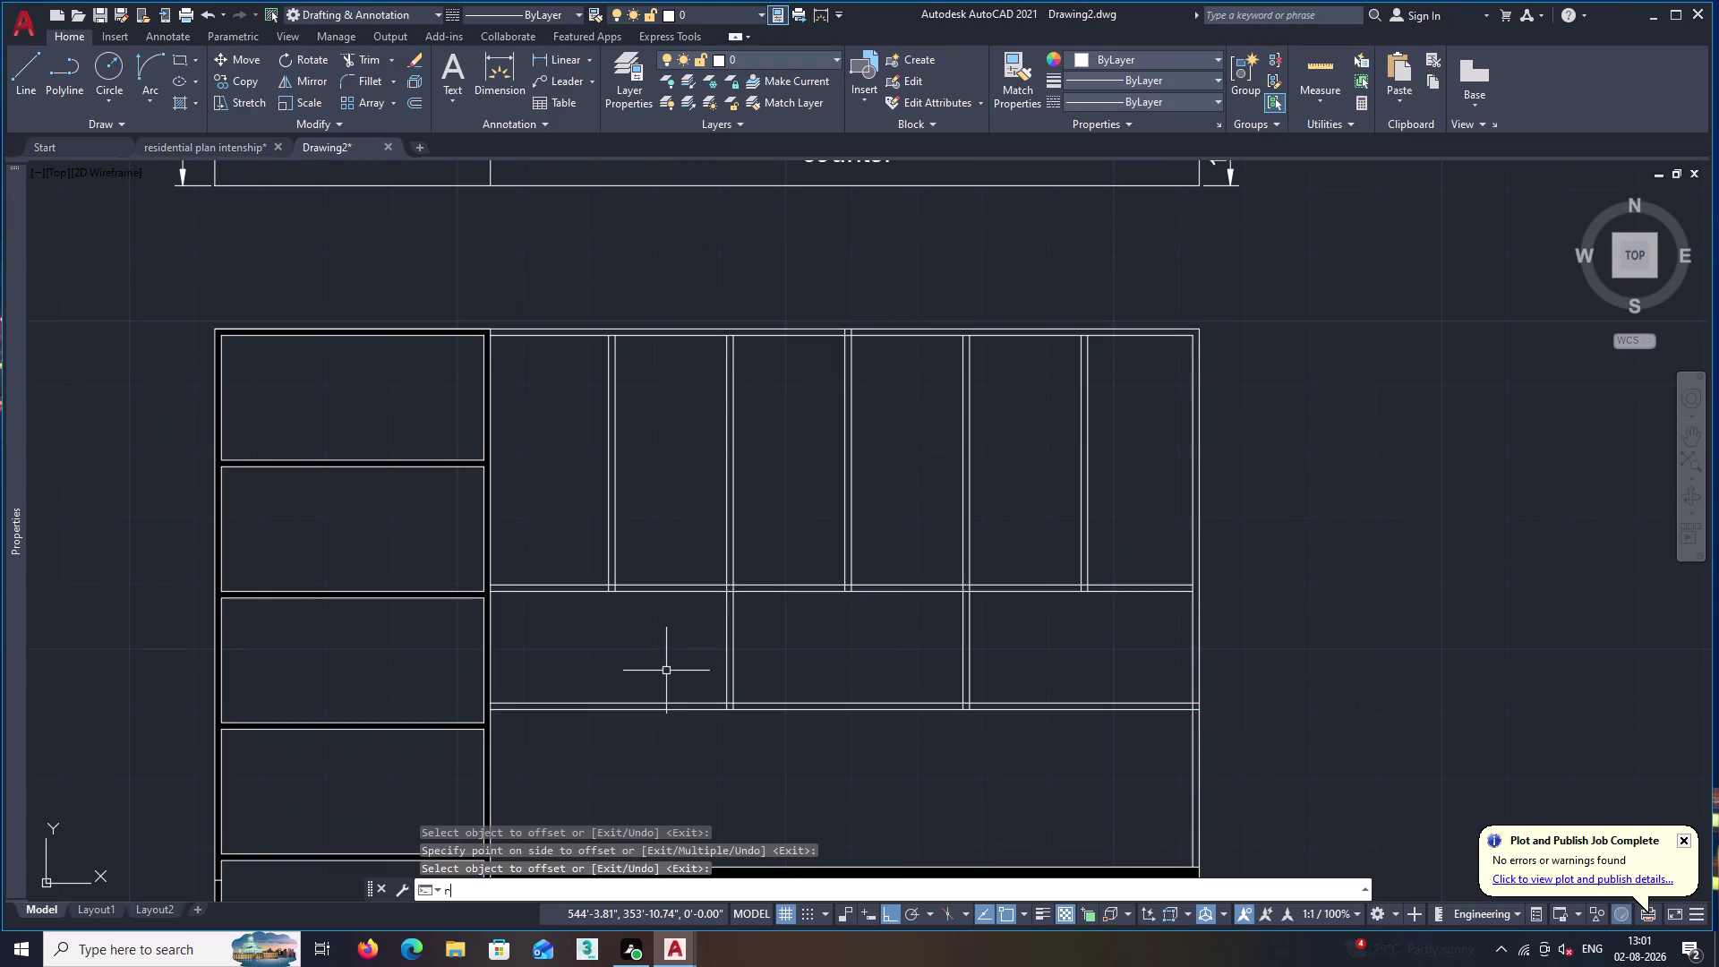
key(Escape)
text(tr)
key(space)
scroll(up, 3)
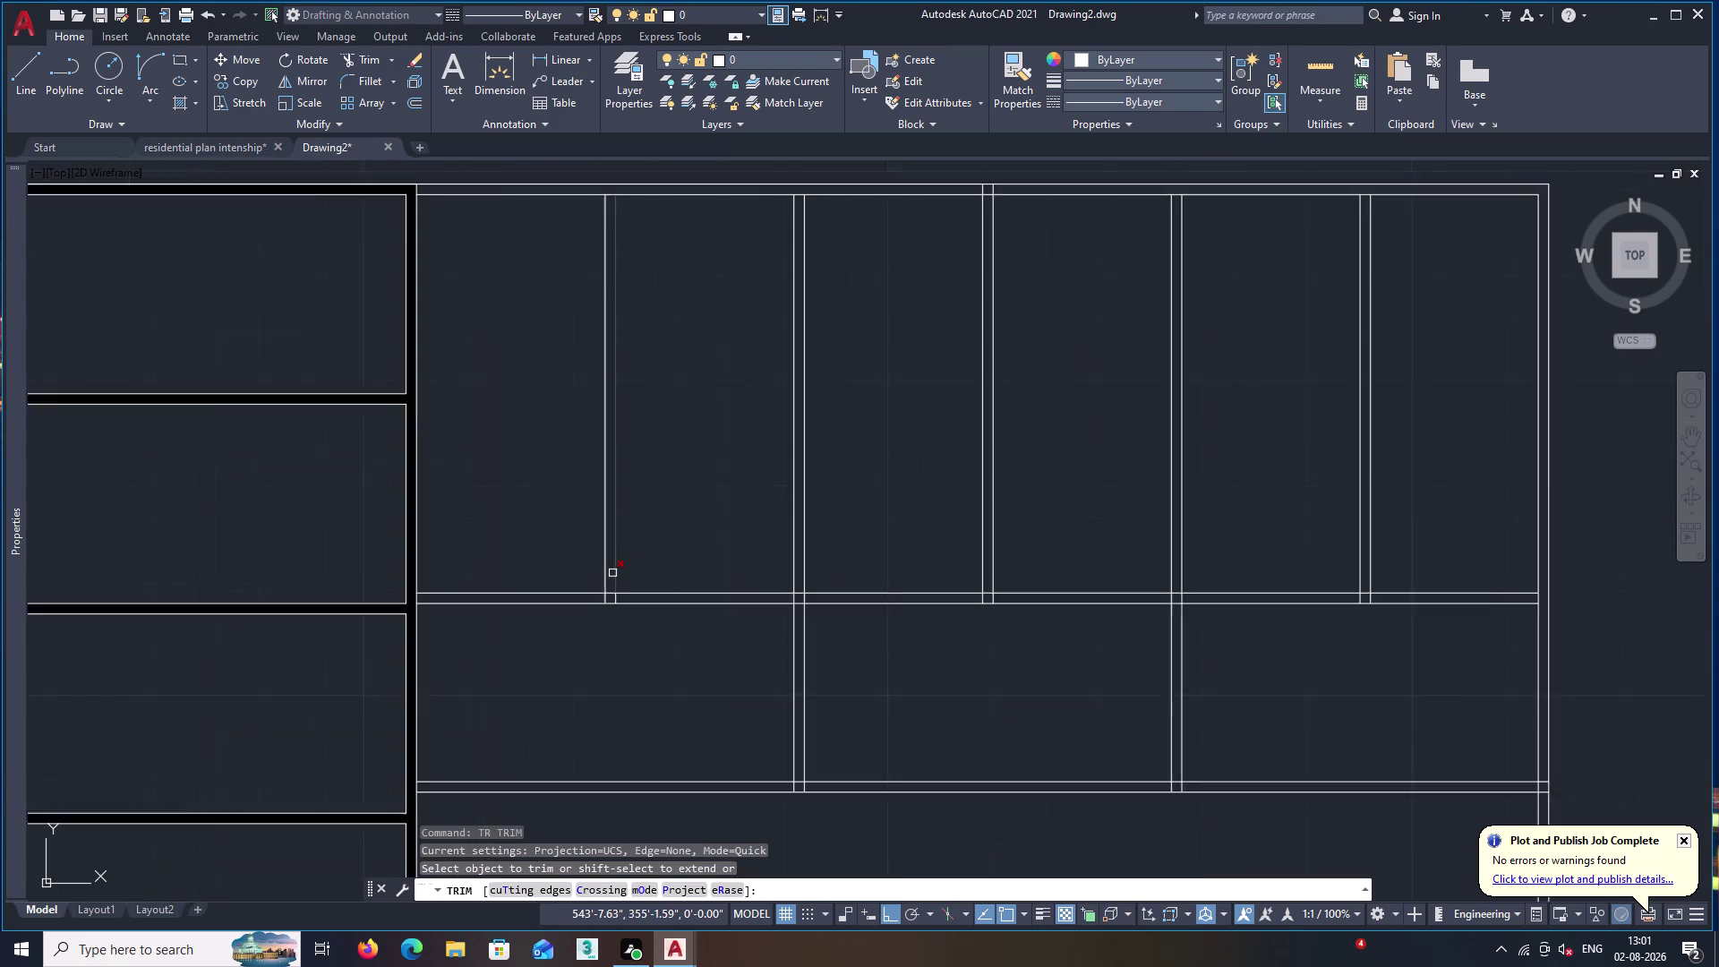
scroll(up, 3)
click(636, 639)
click(576, 639)
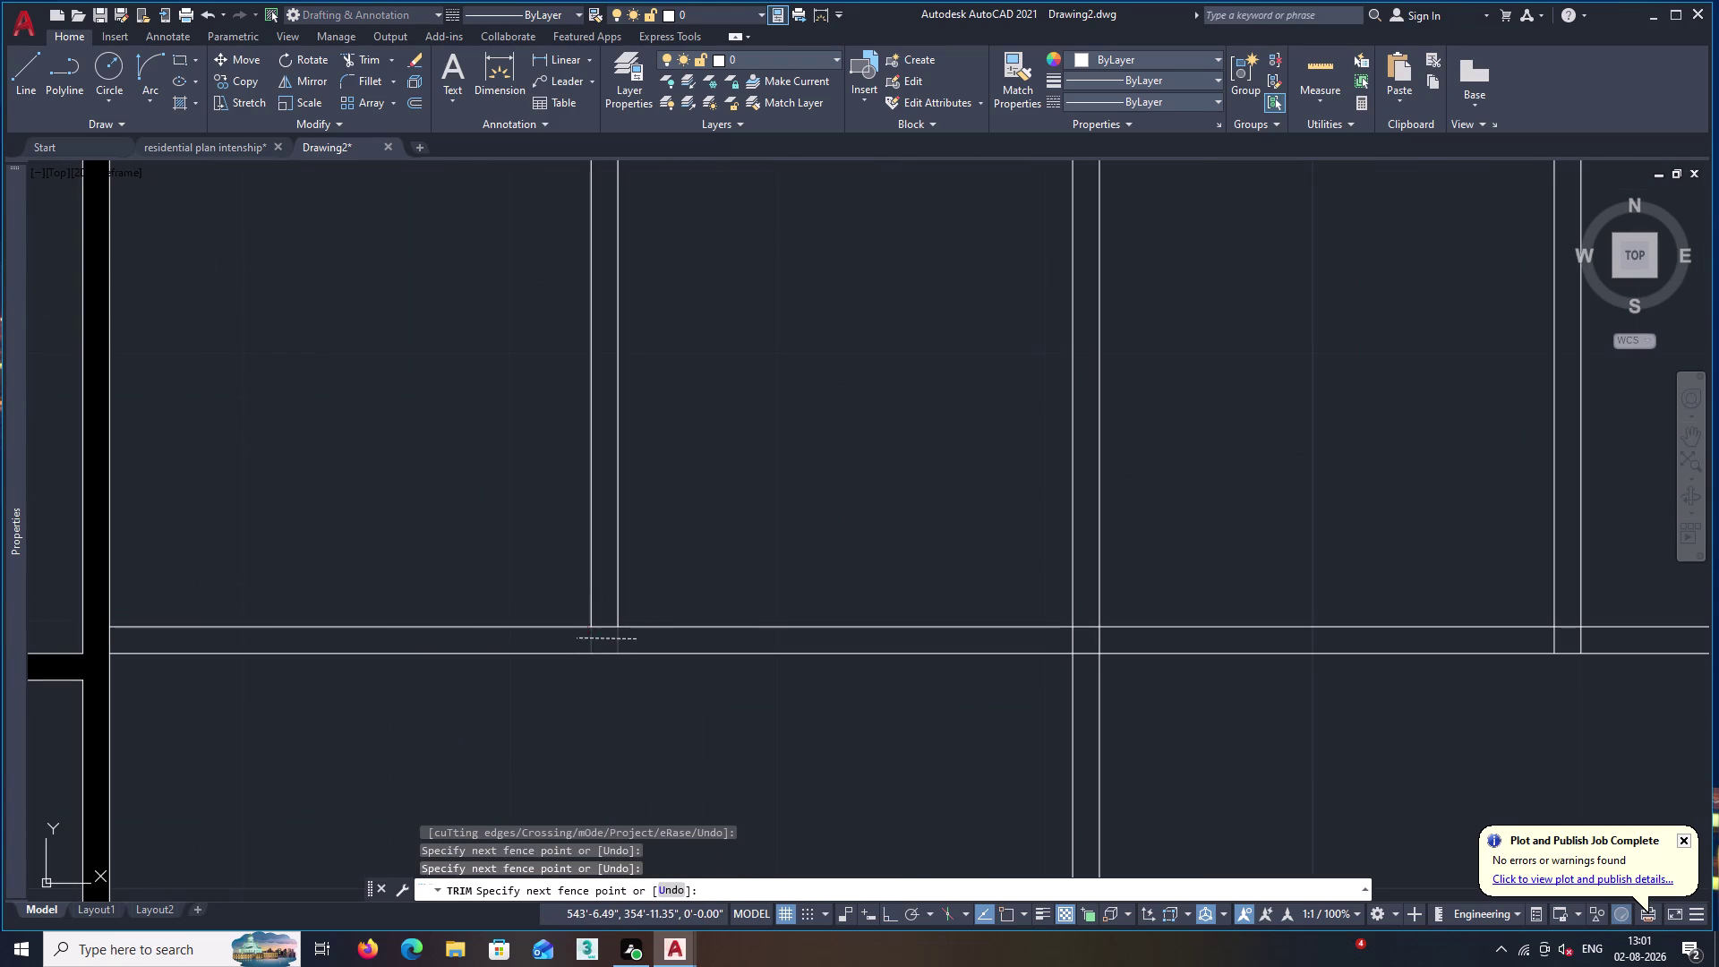
click(604, 627)
middle_drag(1187, 674, 995, 721)
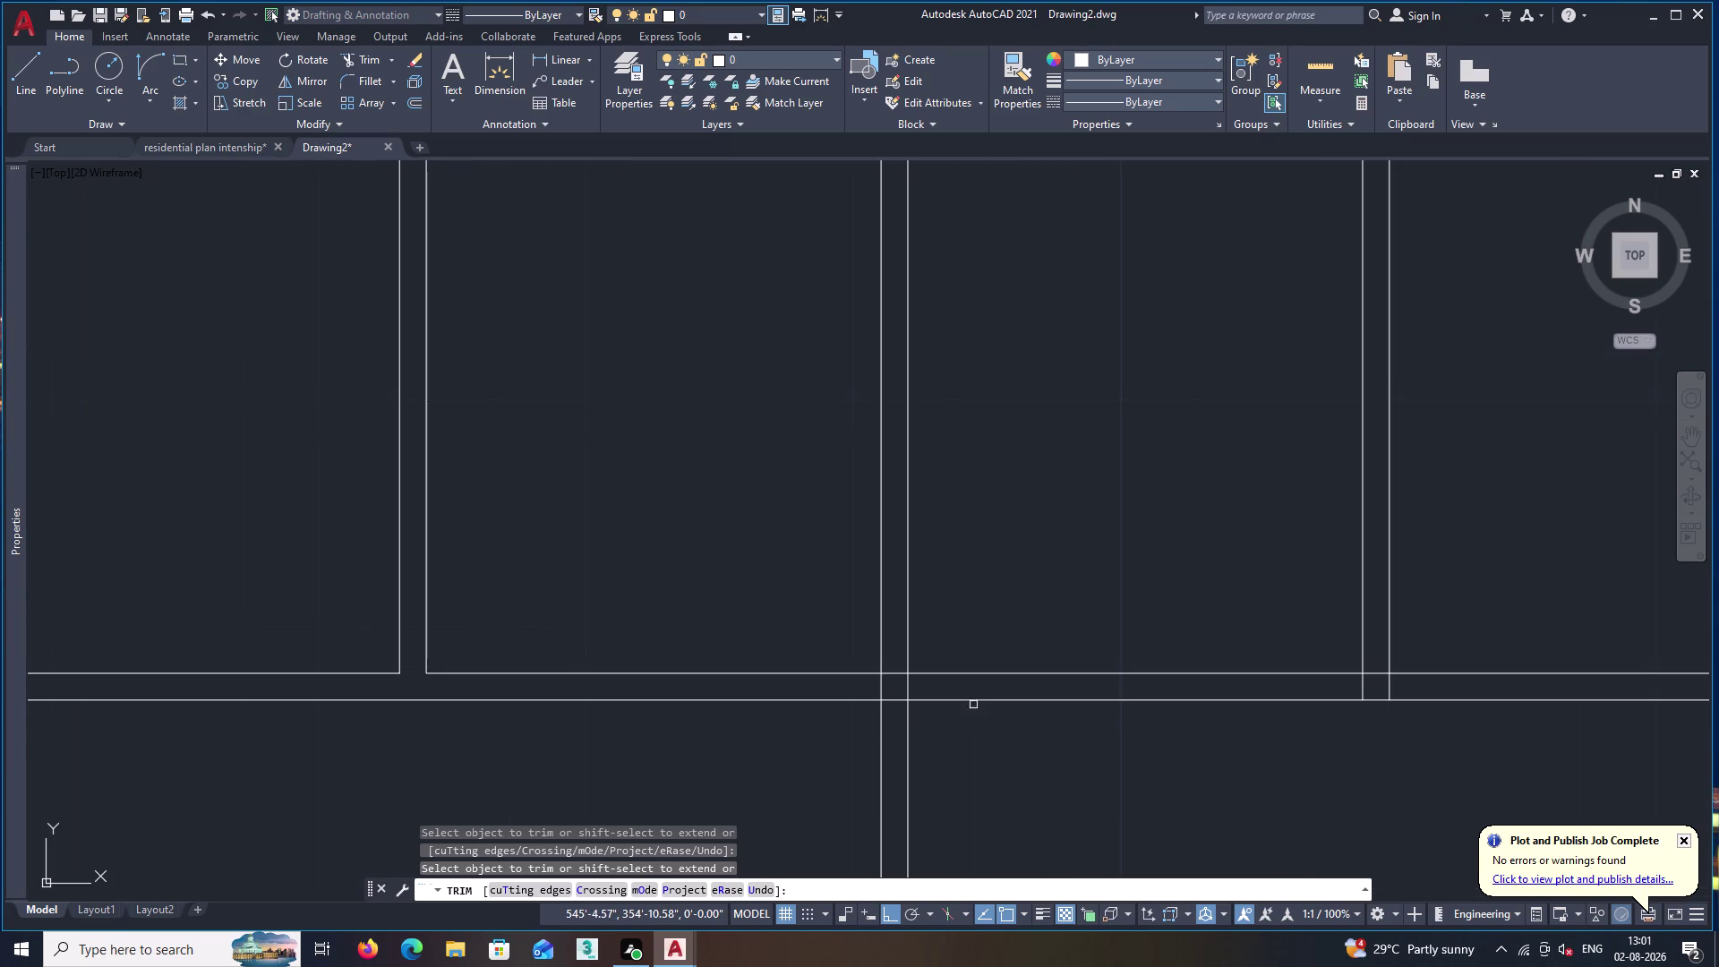
click(921, 686)
click(858, 686)
click(894, 669)
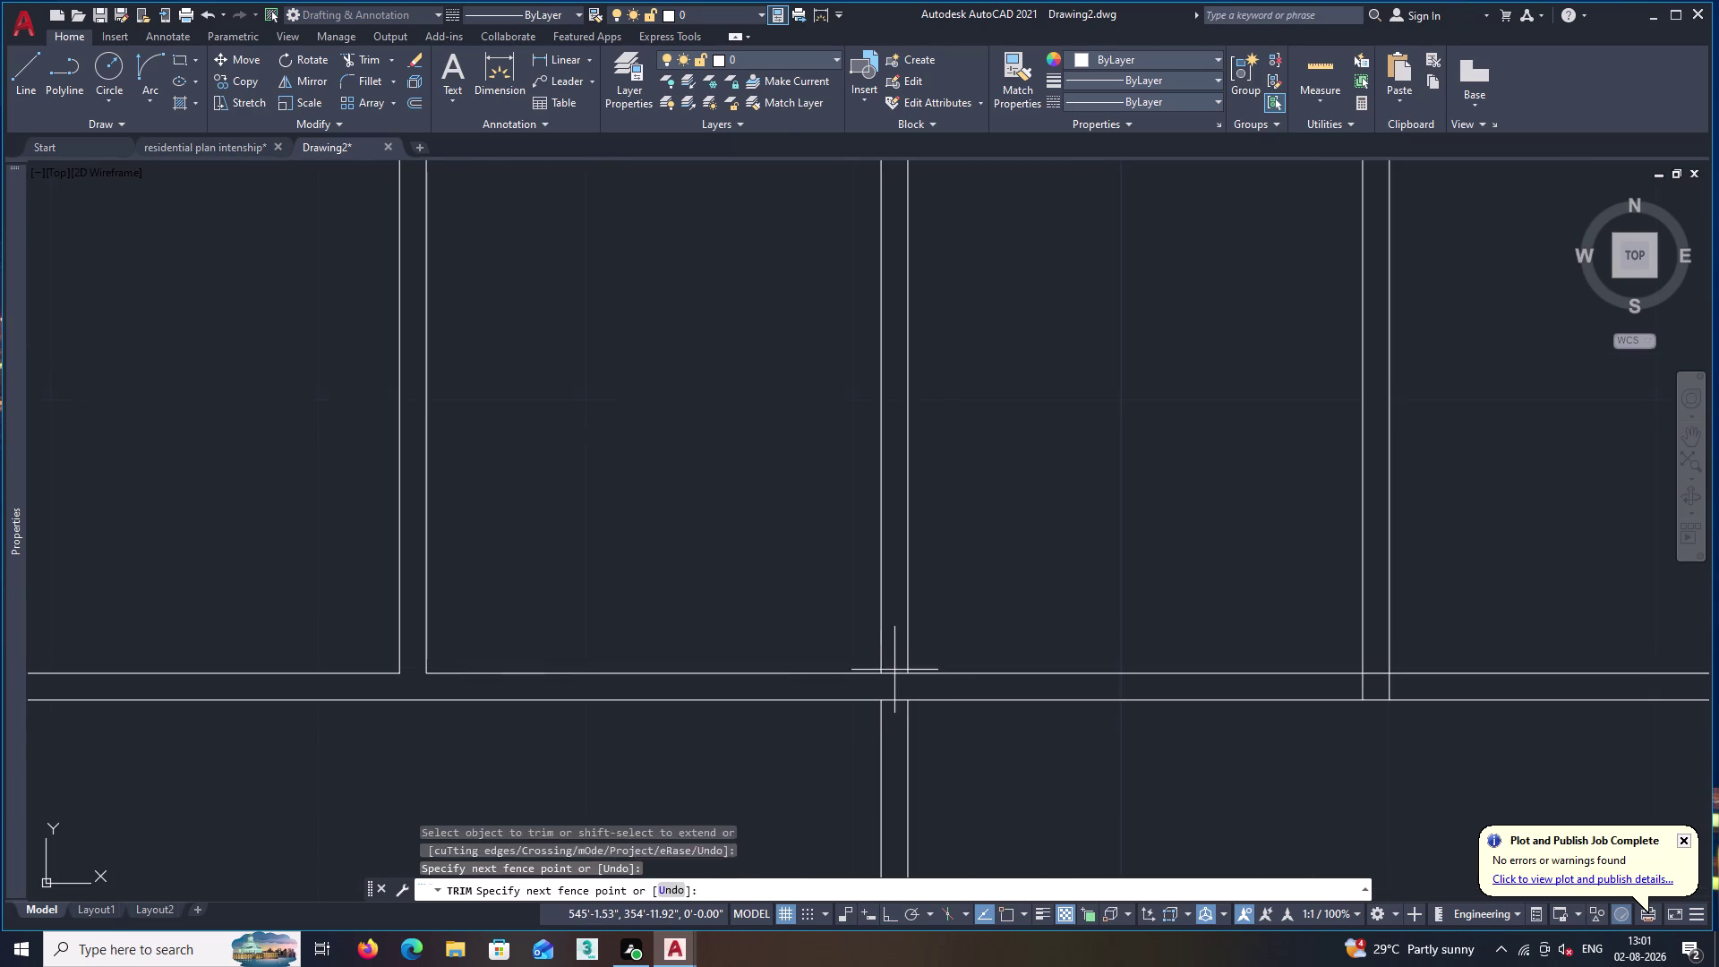
click(895, 713)
Trim the bay-divider overlaps where they cross the doubled cross line.
scroll(down, 3)
middle_drag(1289, 759, 1079, 742)
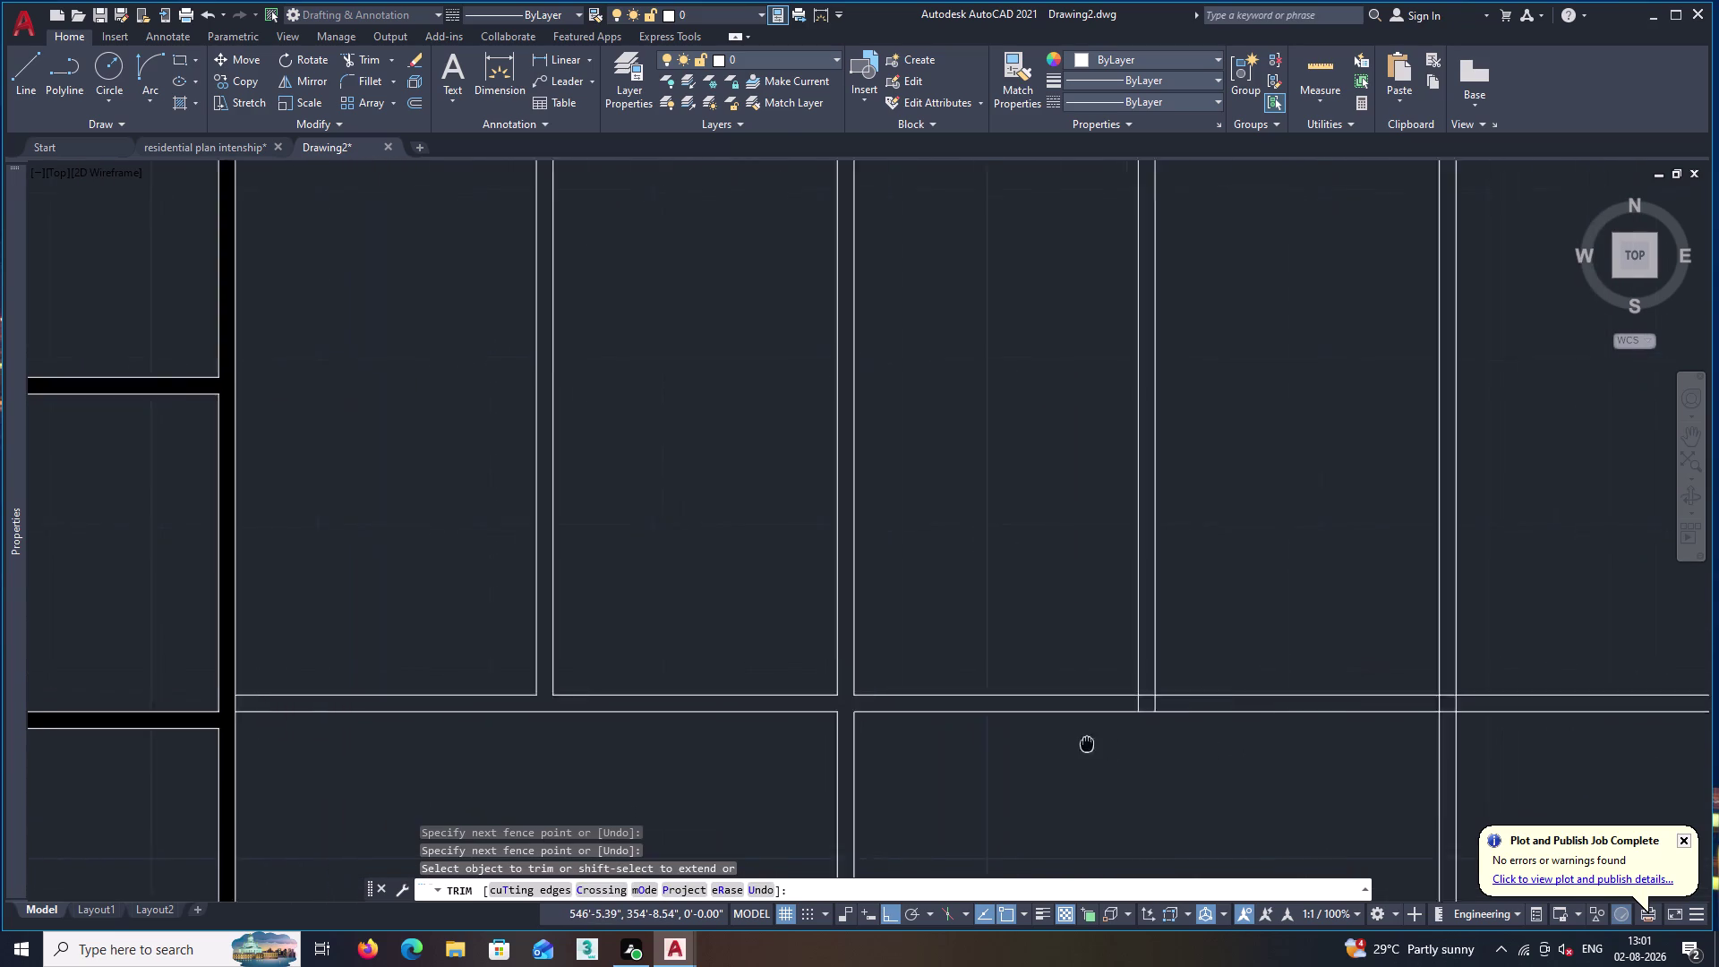
scroll(up, 3)
click(1139, 649)
click(957, 640)
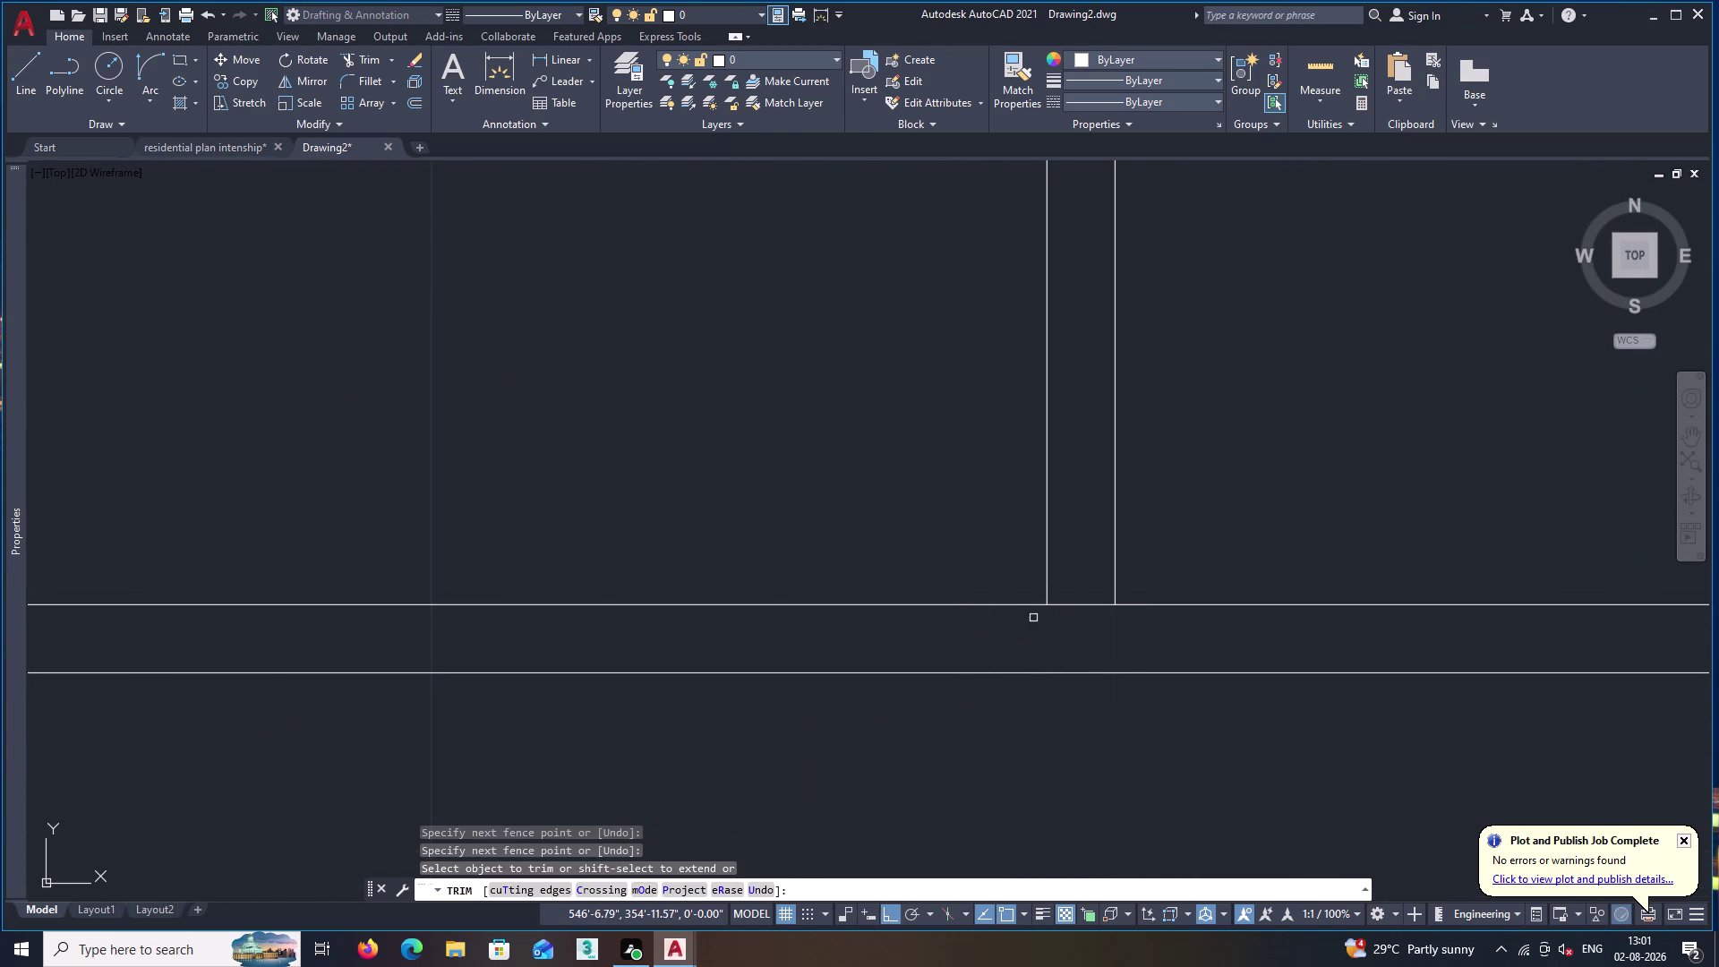
click(1064, 586)
click(1079, 626)
scroll(down, 3)
middle_drag(1364, 696, 1174, 702)
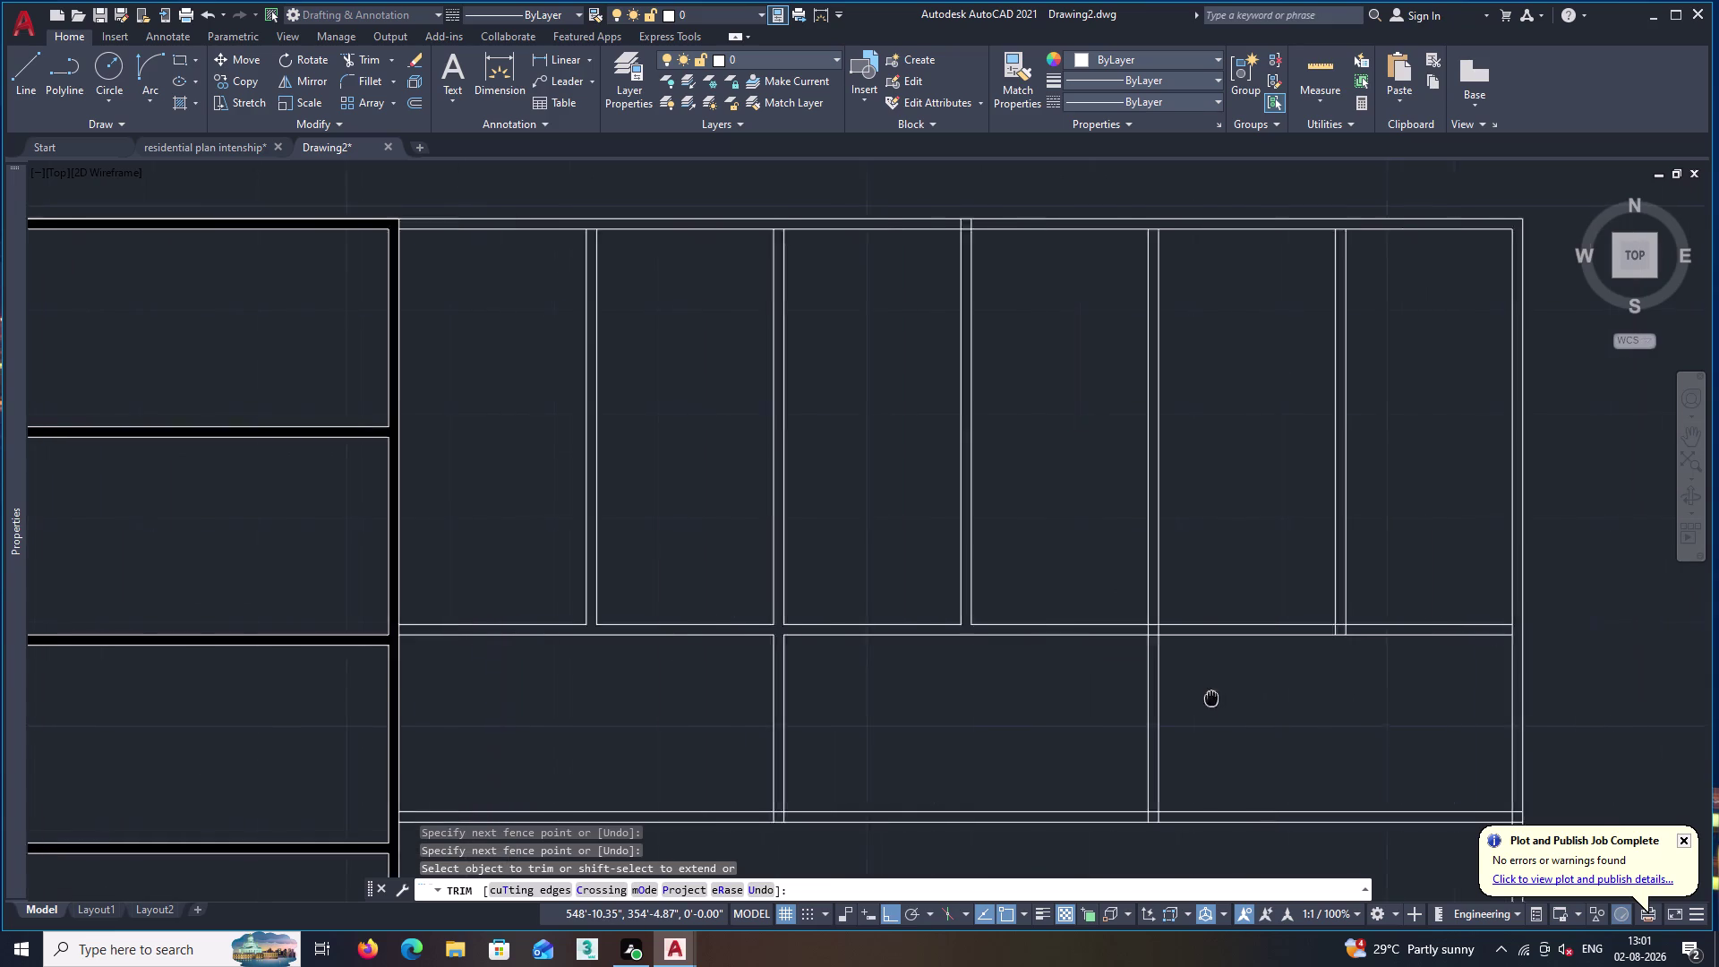
middle_drag(1174, 702, 1087, 703)
scroll(up, 3)
click(992, 518)
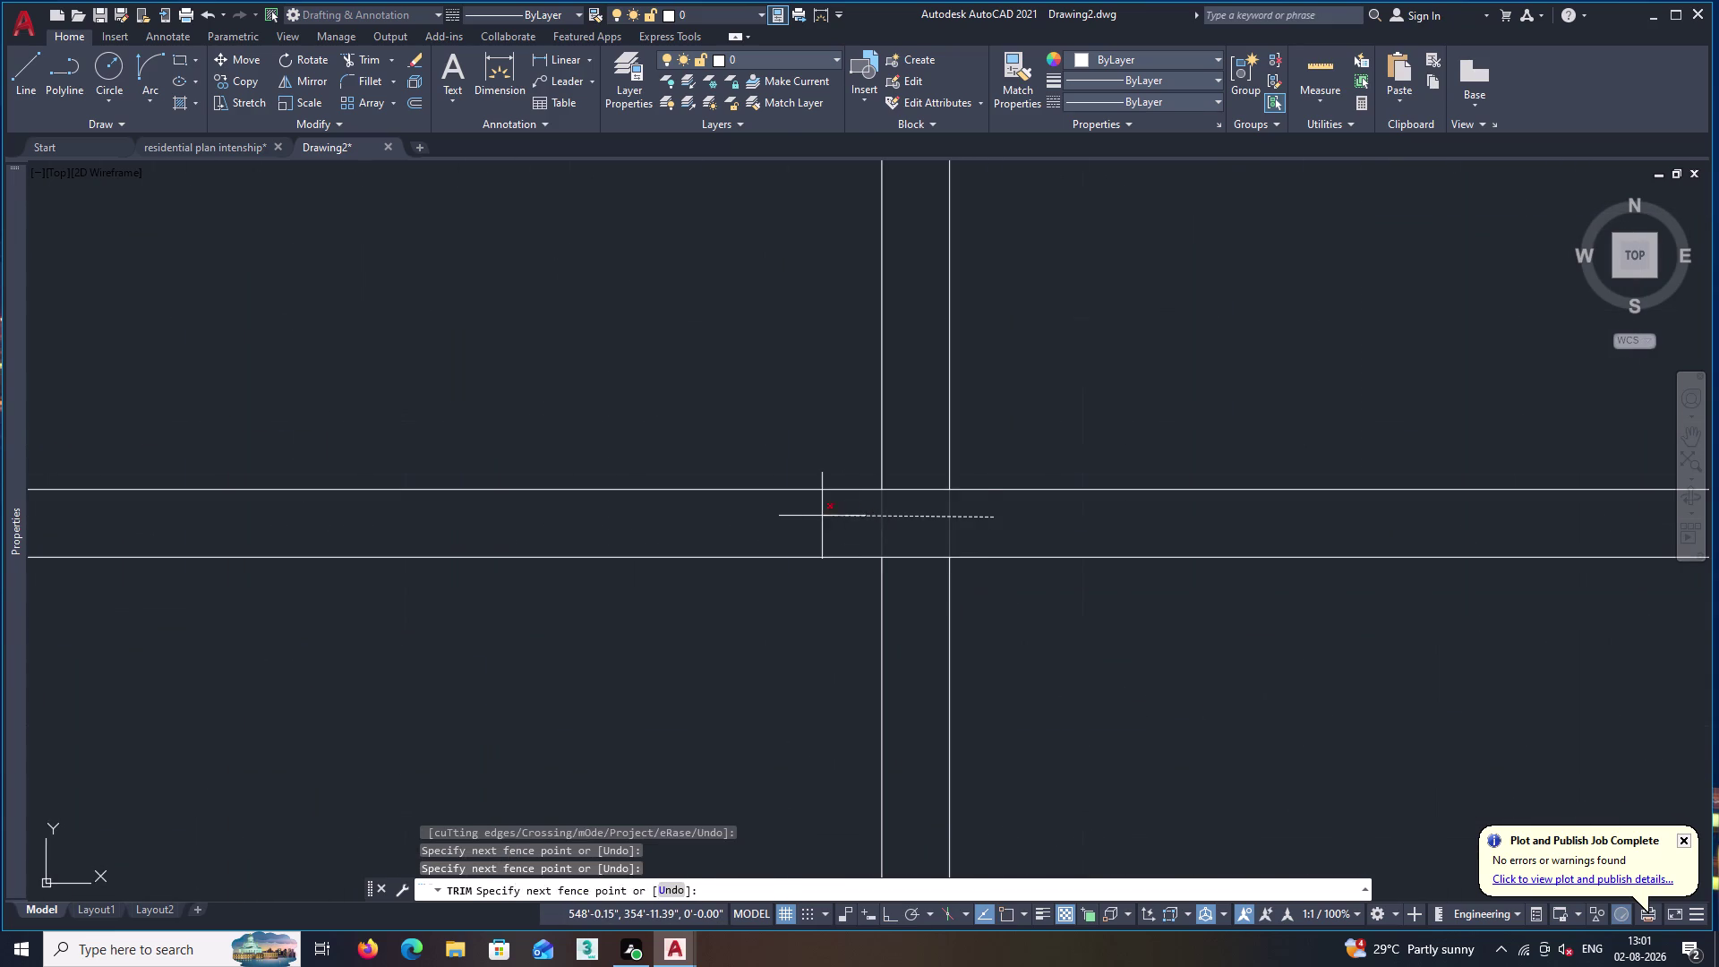
click(821, 516)
click(910, 464)
click(904, 590)
Trim the crossing segments at the lower right junctions of the shutter grid.
scroll(down, 3)
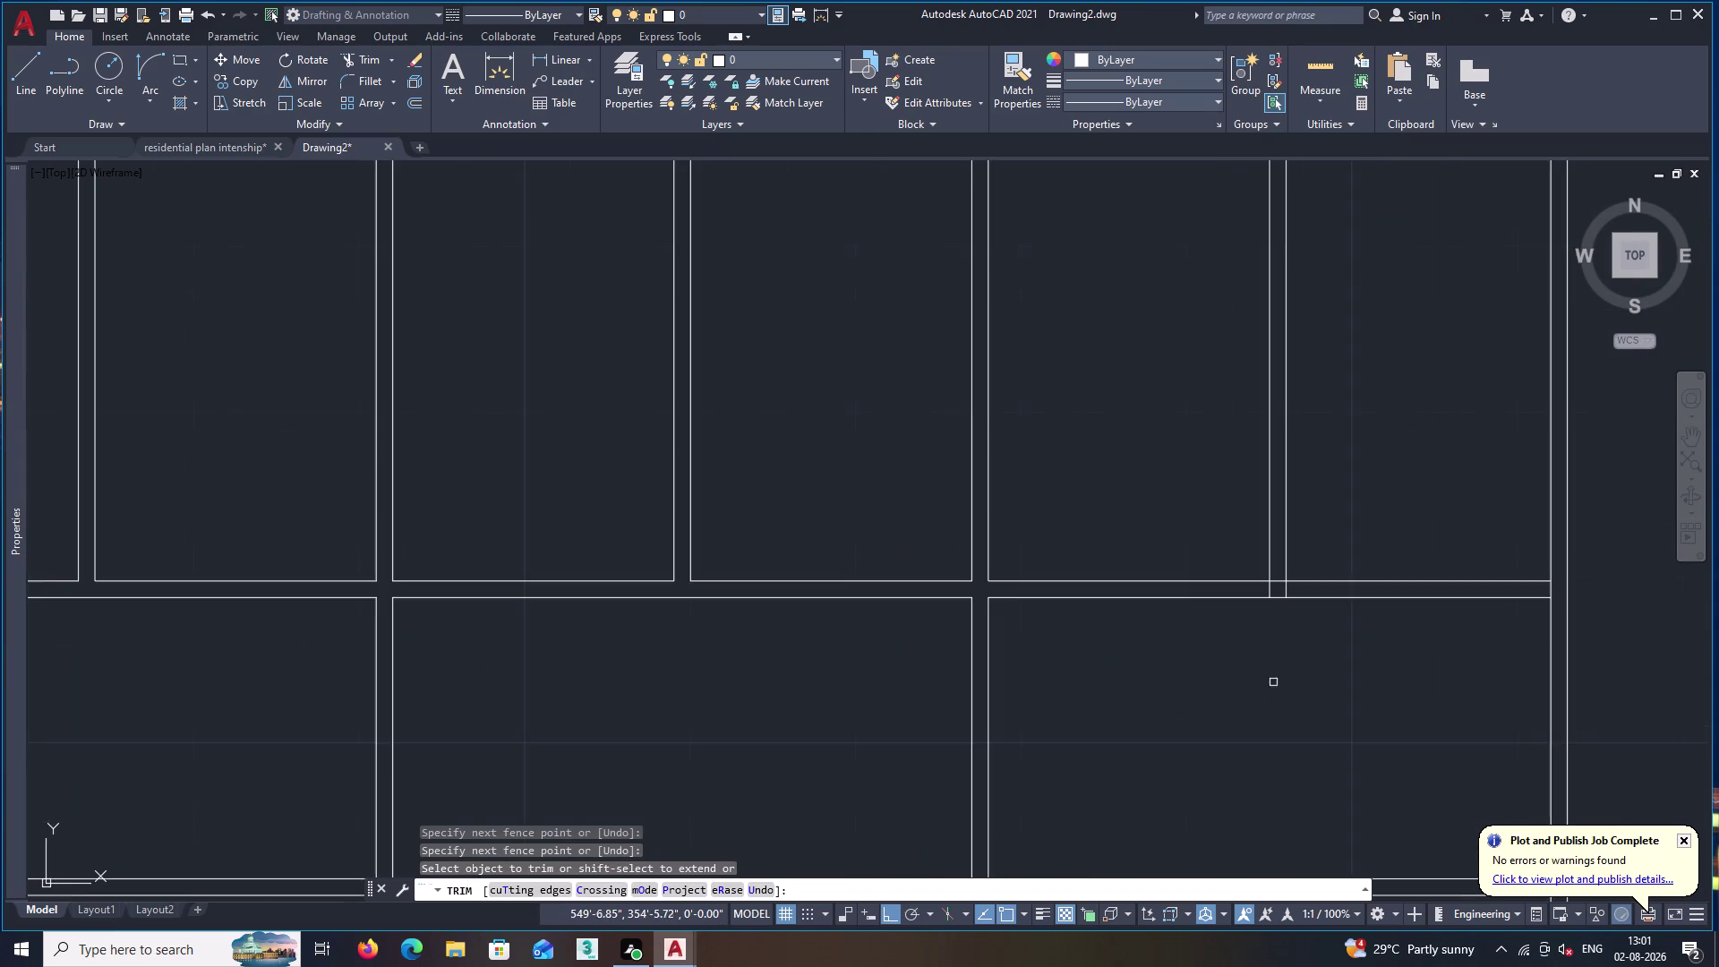
middle_drag(1324, 693, 1076, 717)
scroll(up, 3)
drag(1067, 573, 1053, 570)
click(914, 558)
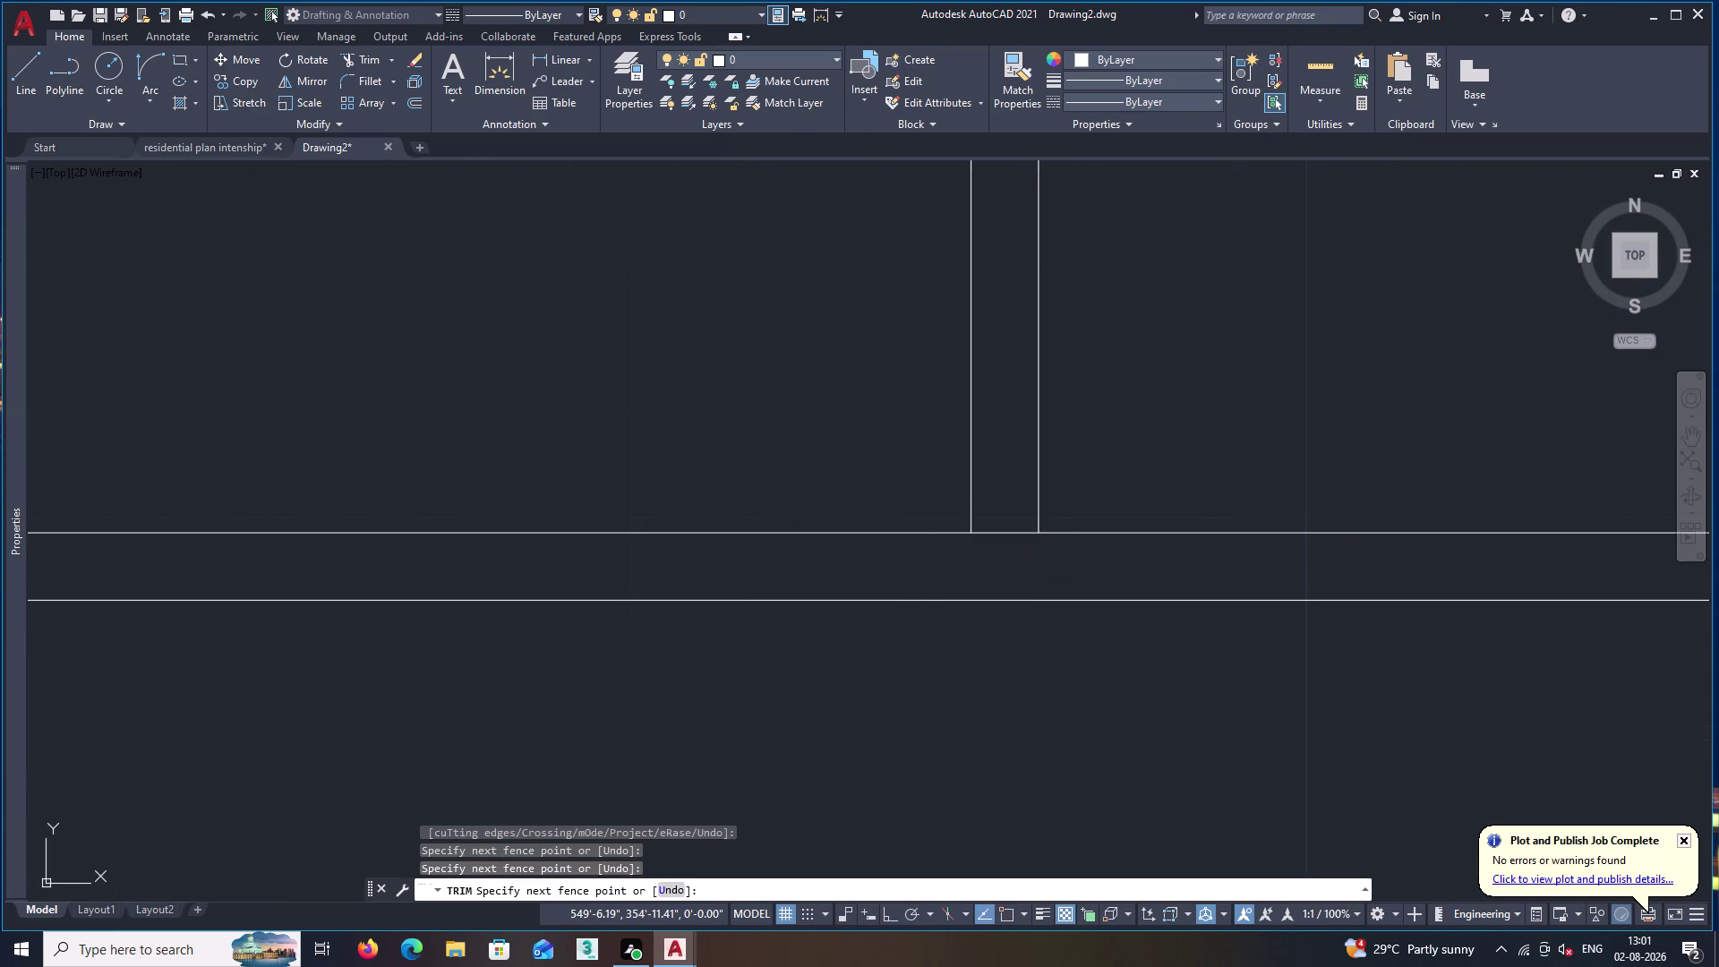
click(1008, 493)
click(1005, 557)
scroll(down, 3)
scroll(down, 3)
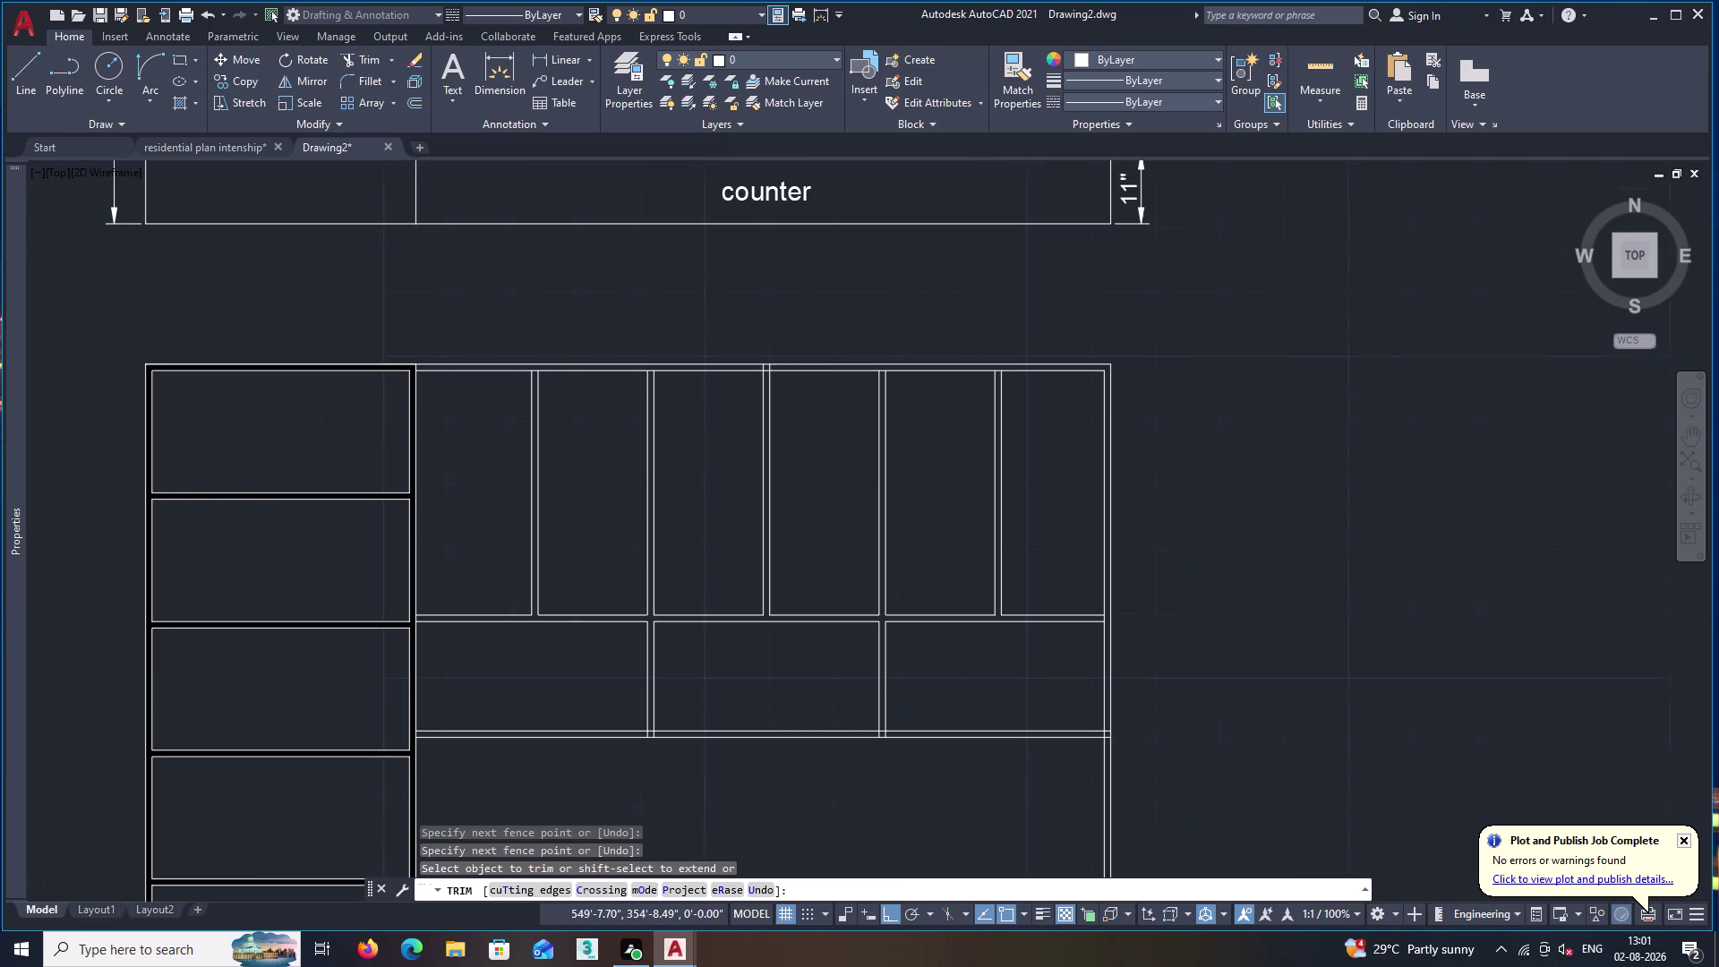
middle_drag(1019, 683, 1156, 609)
middle_drag(1071, 664, 1179, 625)
scroll(up, 3)
click(1145, 627)
click(1029, 630)
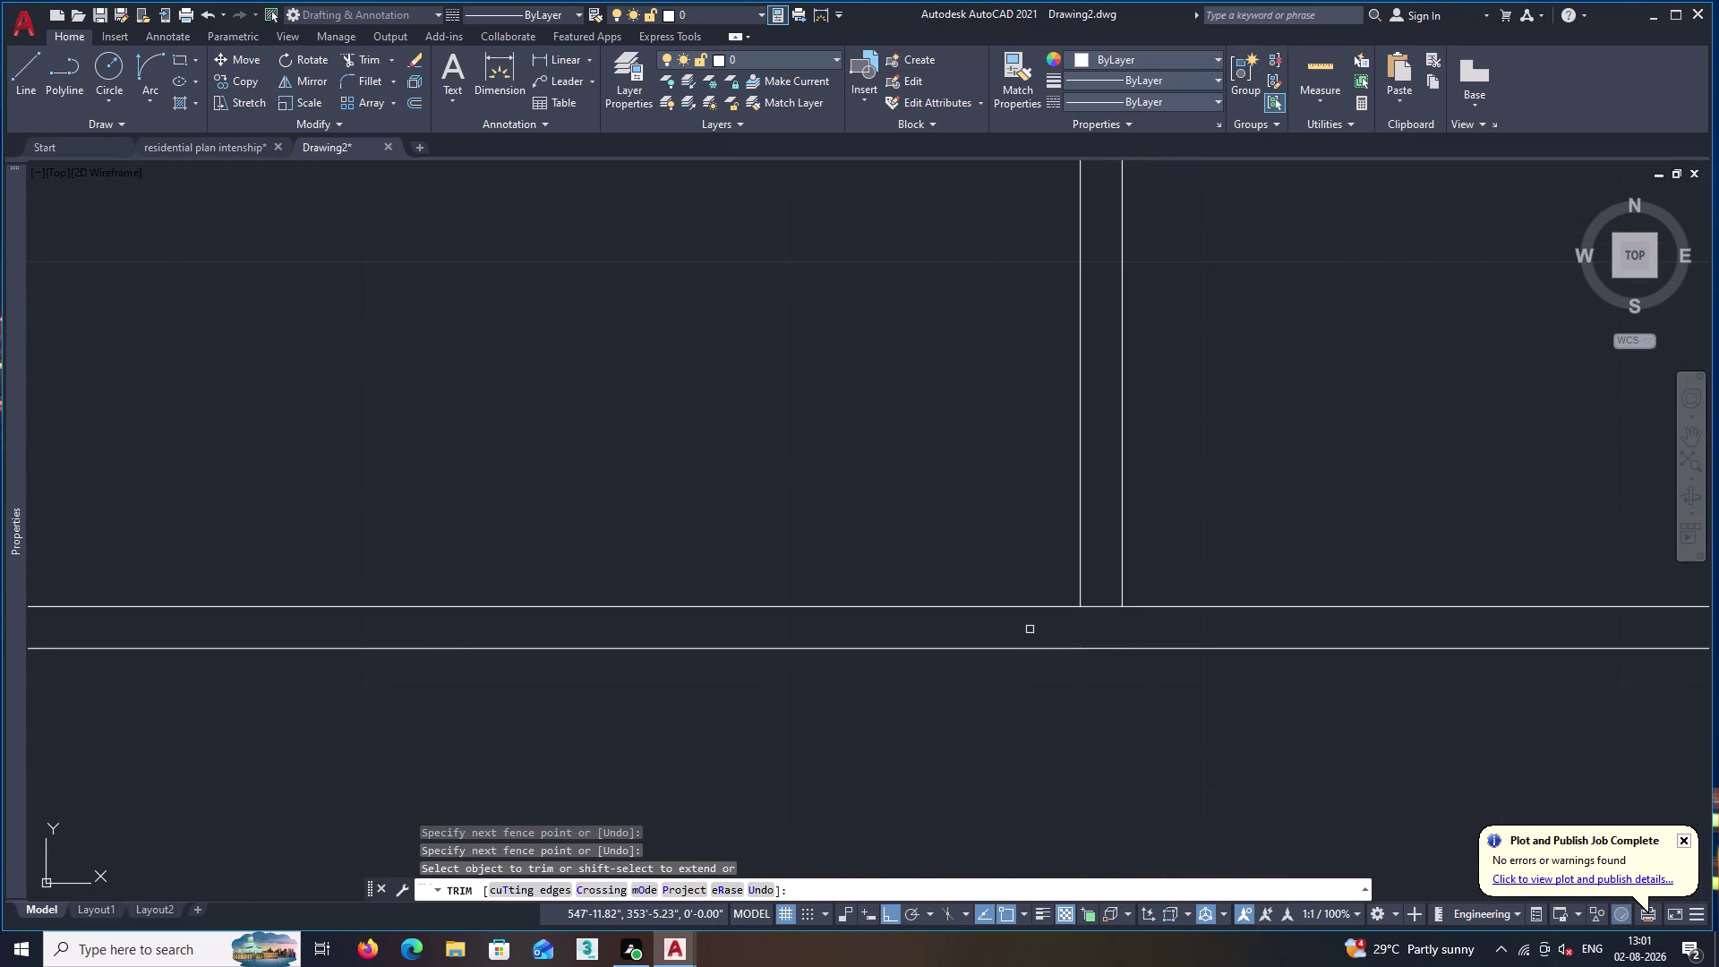
click(1100, 588)
click(1102, 621)
Trim the overshooting line ends at the lower shutters and shelf corners, then end trimming.
scroll(down, 3)
middle_drag(647, 670, 1103, 672)
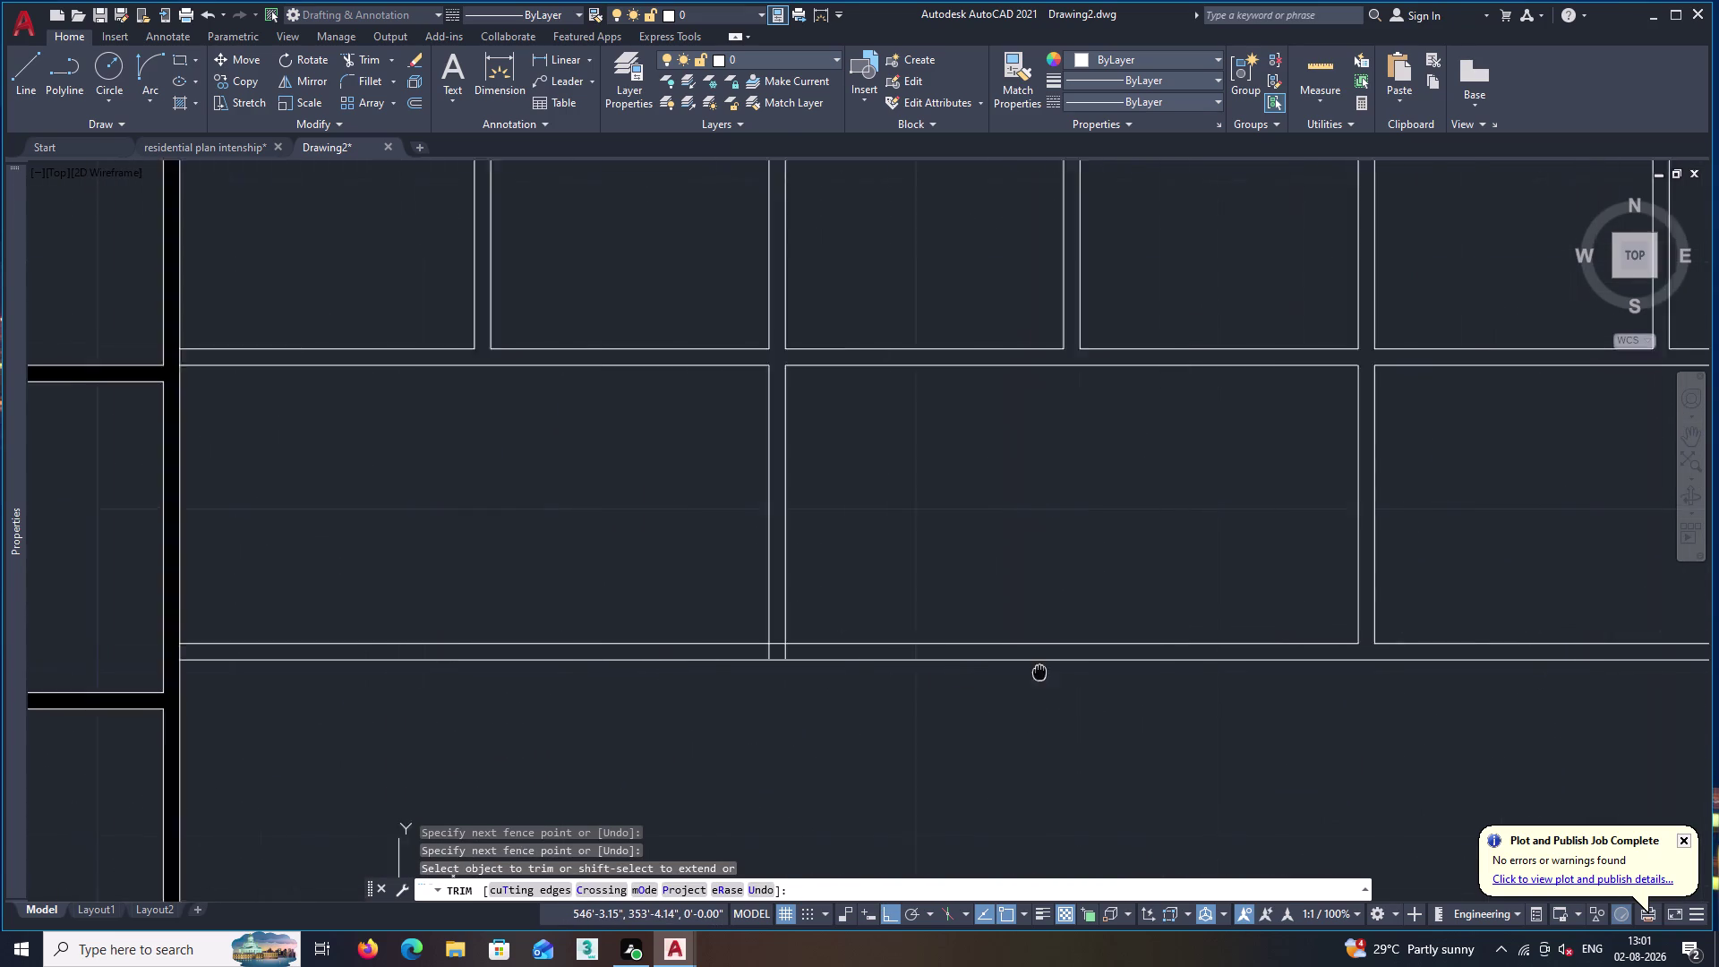
middle_drag(1103, 672, 1115, 670)
scroll(up, 3)
click(981, 655)
click(875, 663)
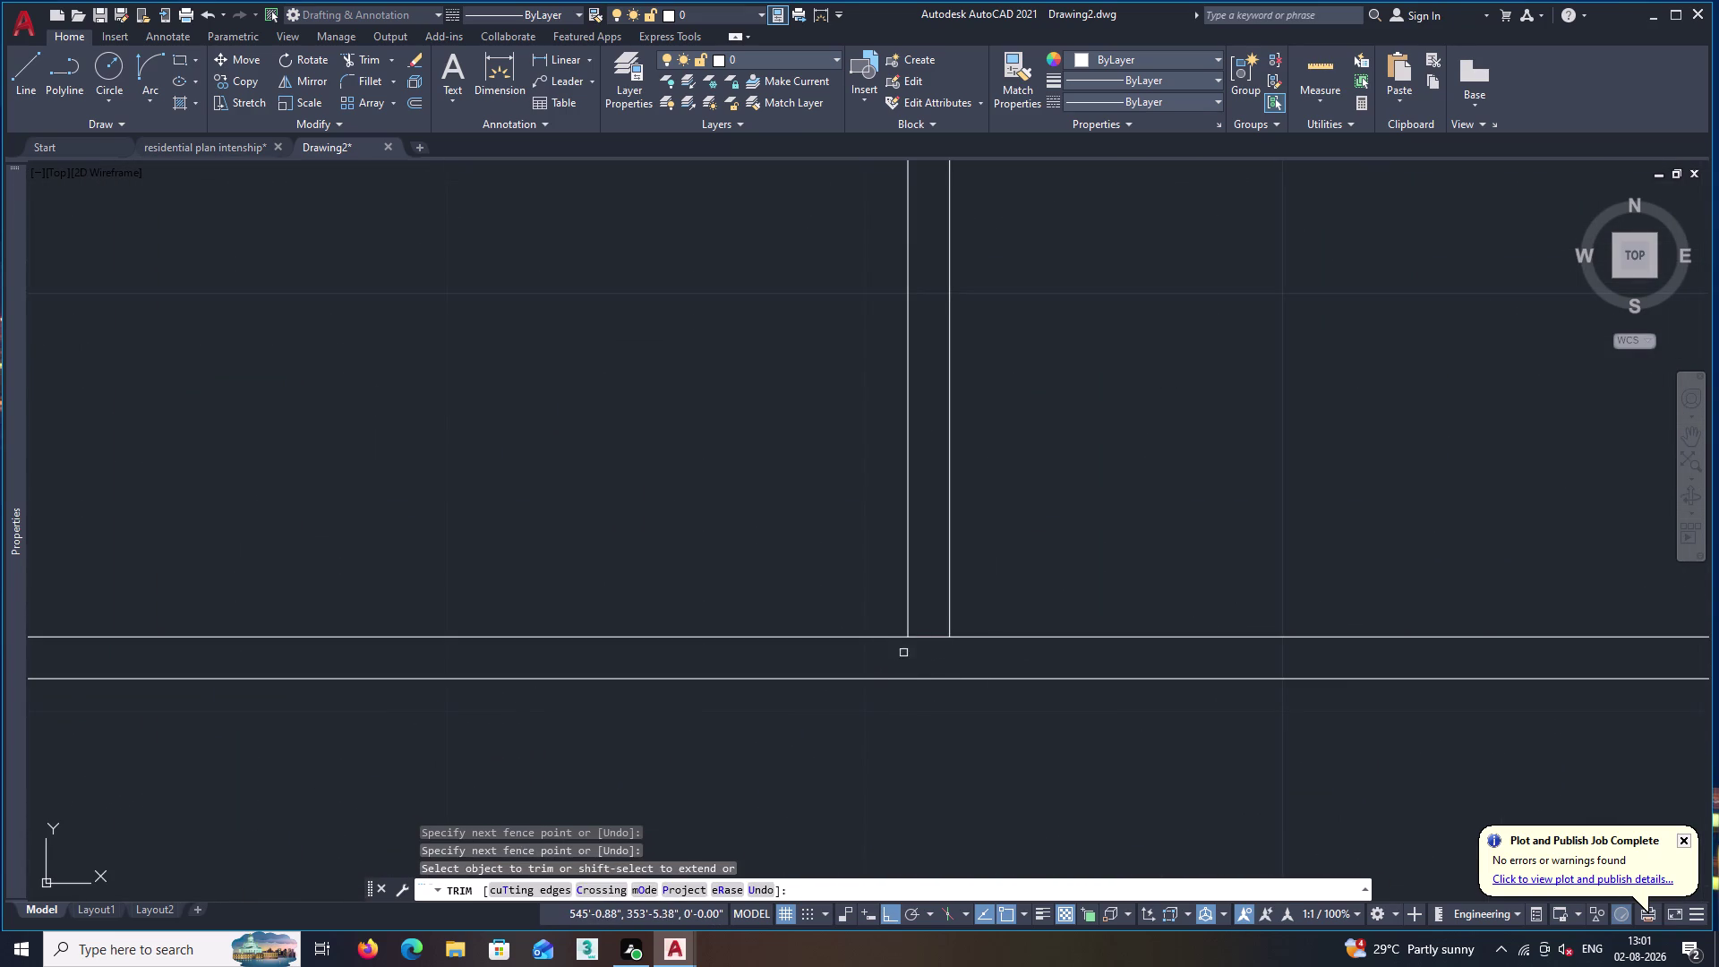
click(931, 617)
click(931, 658)
scroll(down, 3)
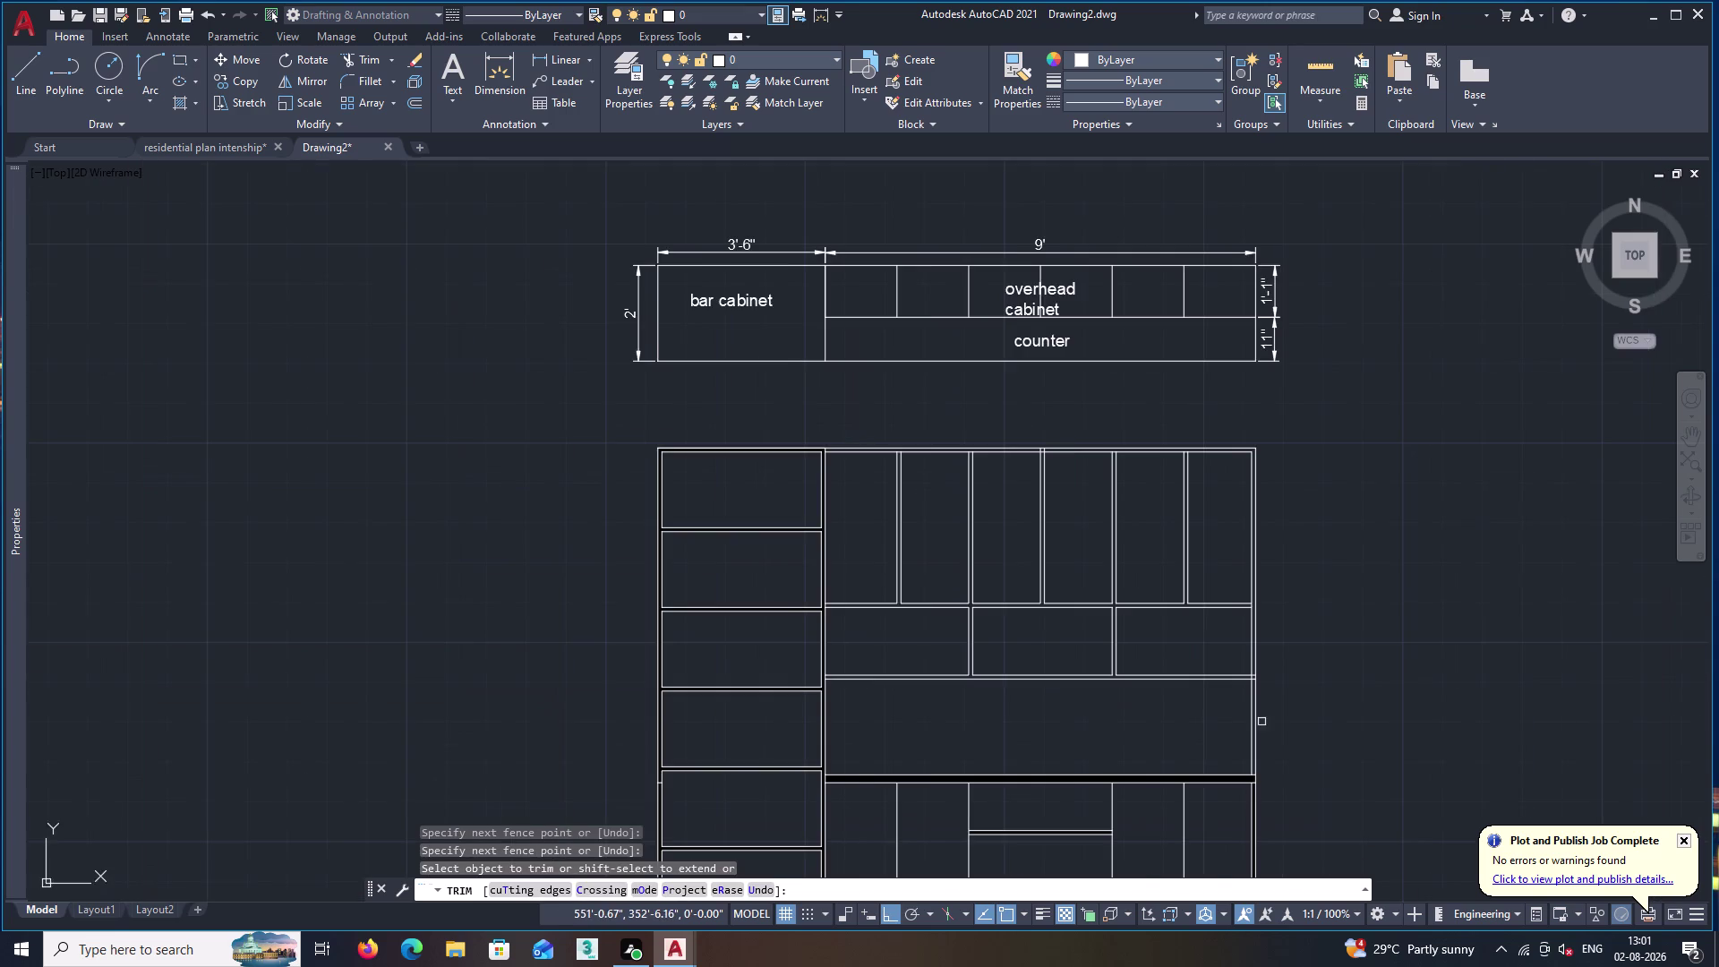
middle_drag(1271, 723, 1105, 696)
scroll(up, 3)
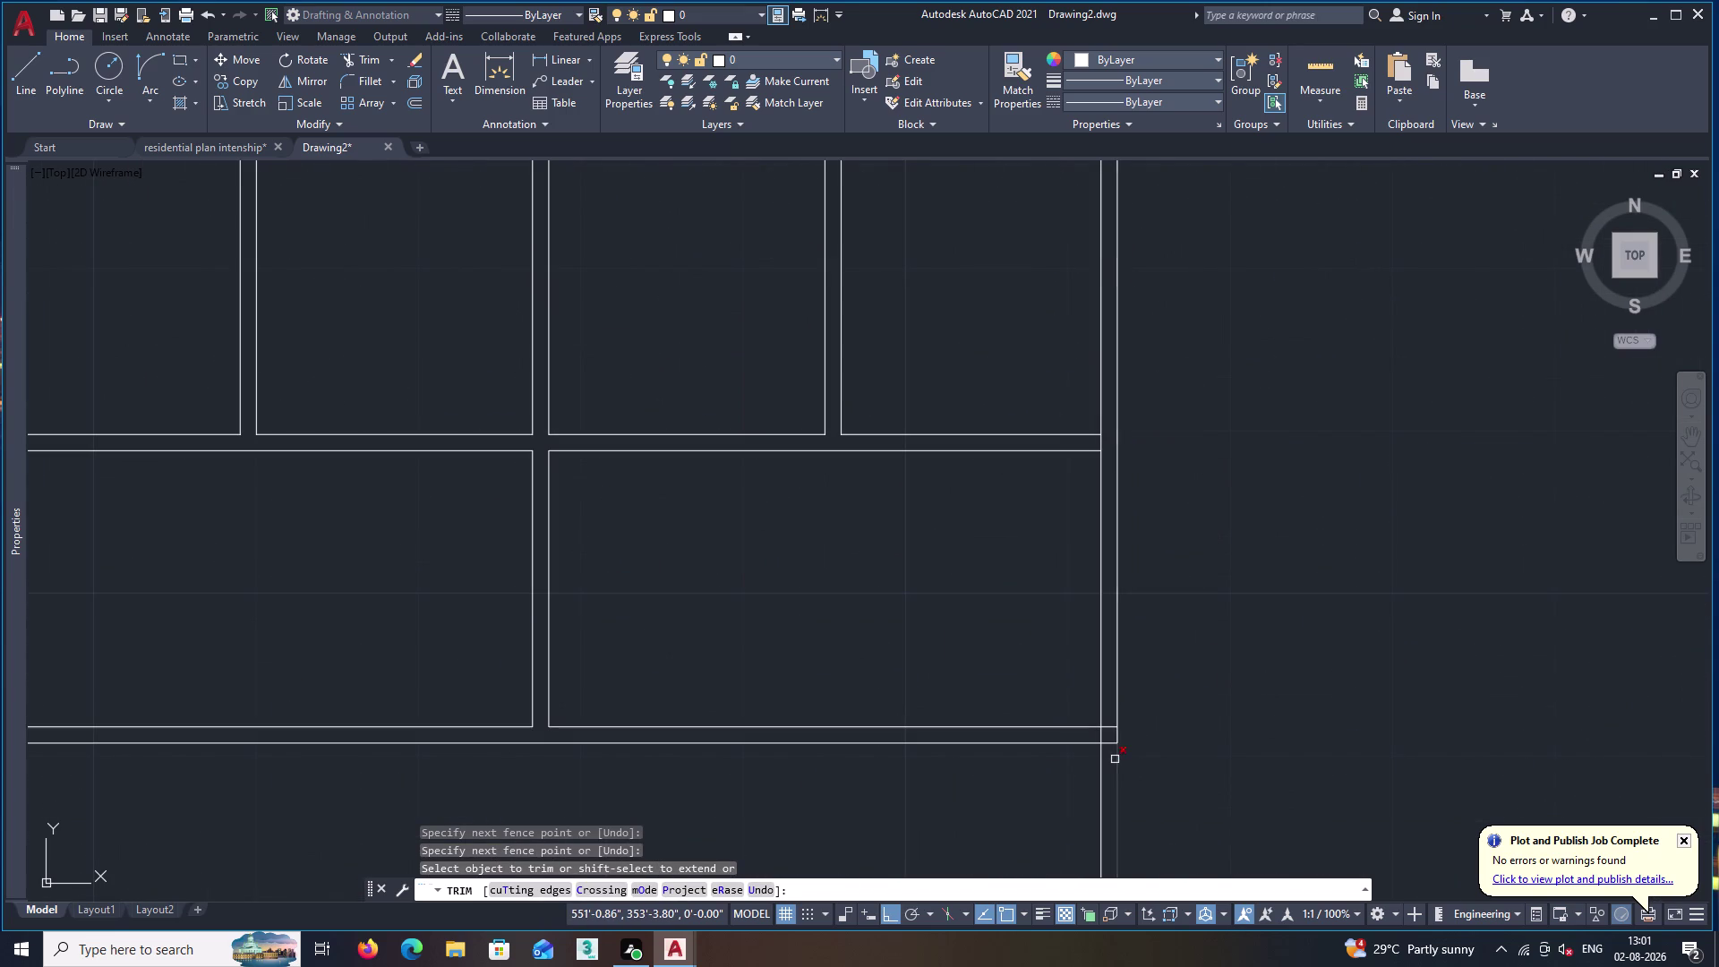
click(1110, 759)
click(1107, 717)
key(space)
scroll(down, 3)
key(Escape)
scroll(down, 3)
middle_drag(777, 597, 846, 653)
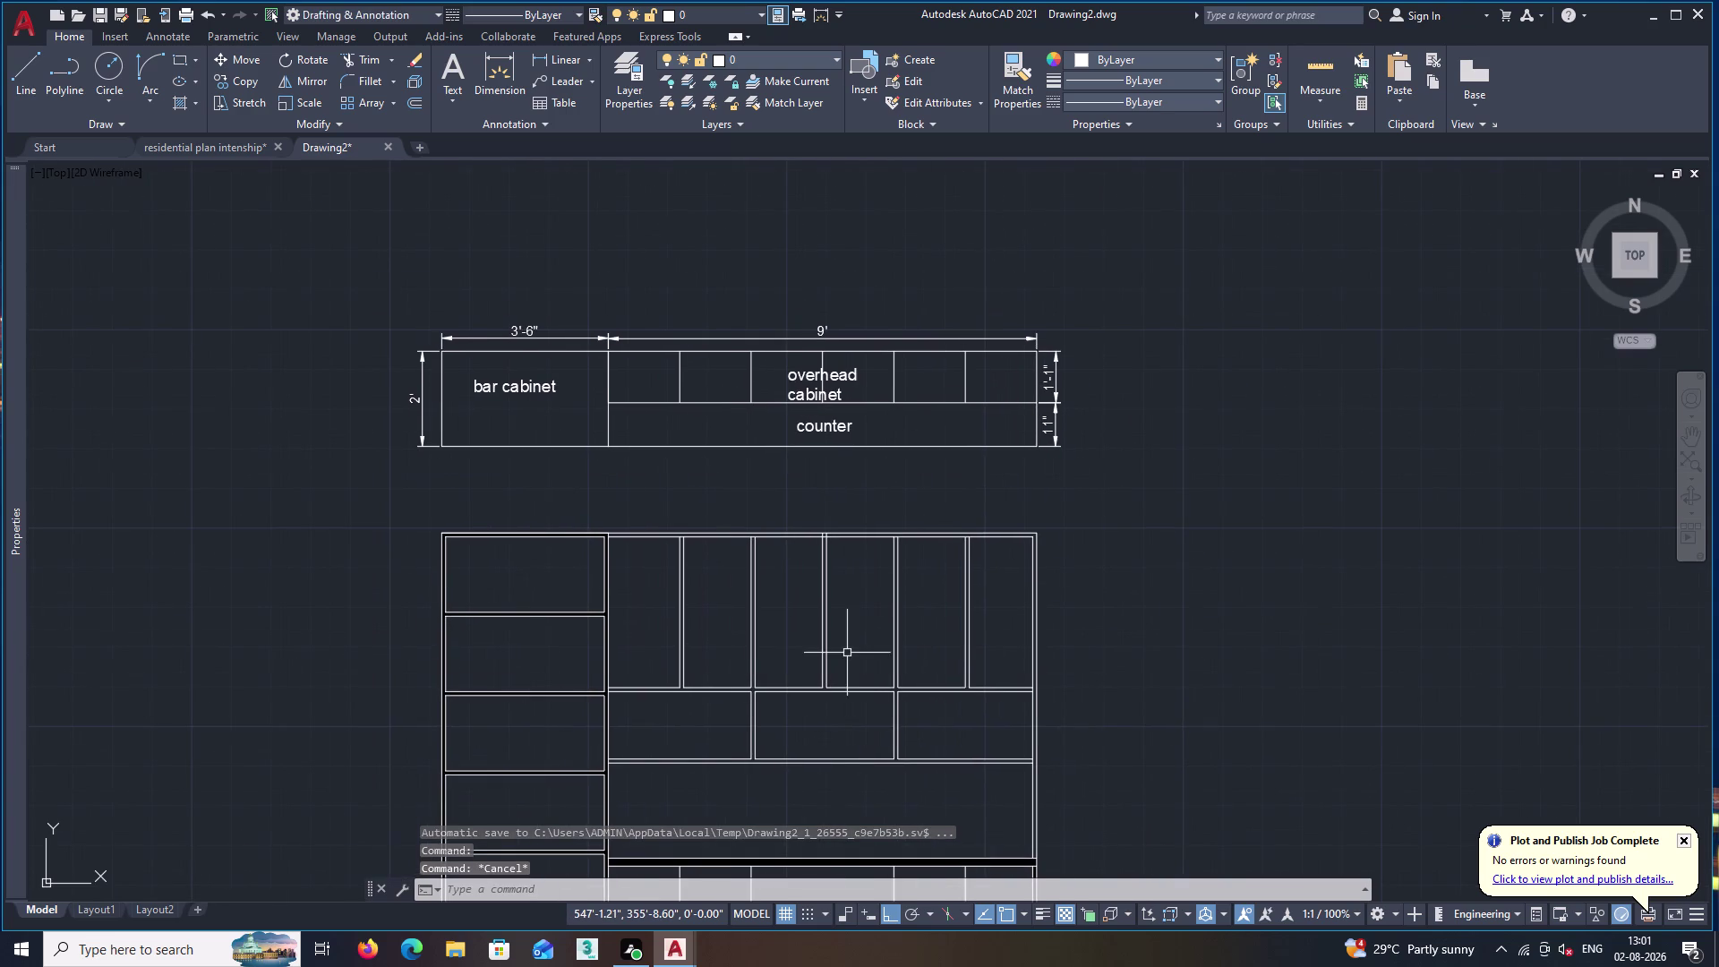
Hatch the top frame strip solid black, trying to fill its small corner gaps.
text(h)
key(space)
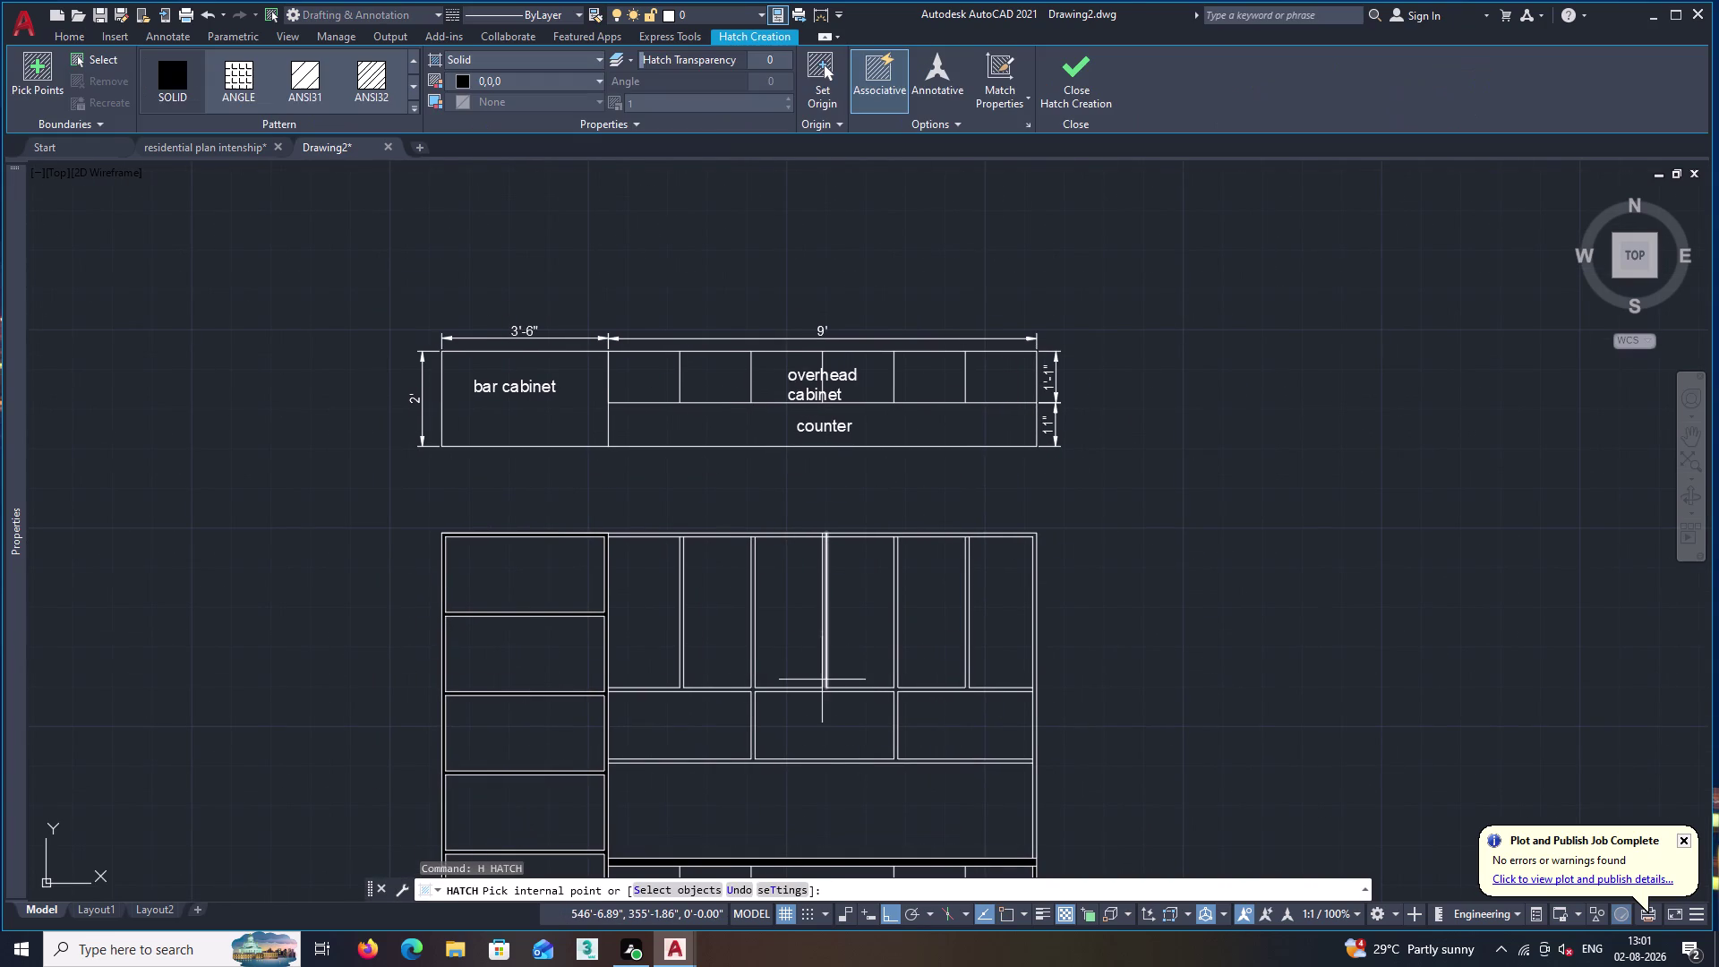
scroll(up, 3)
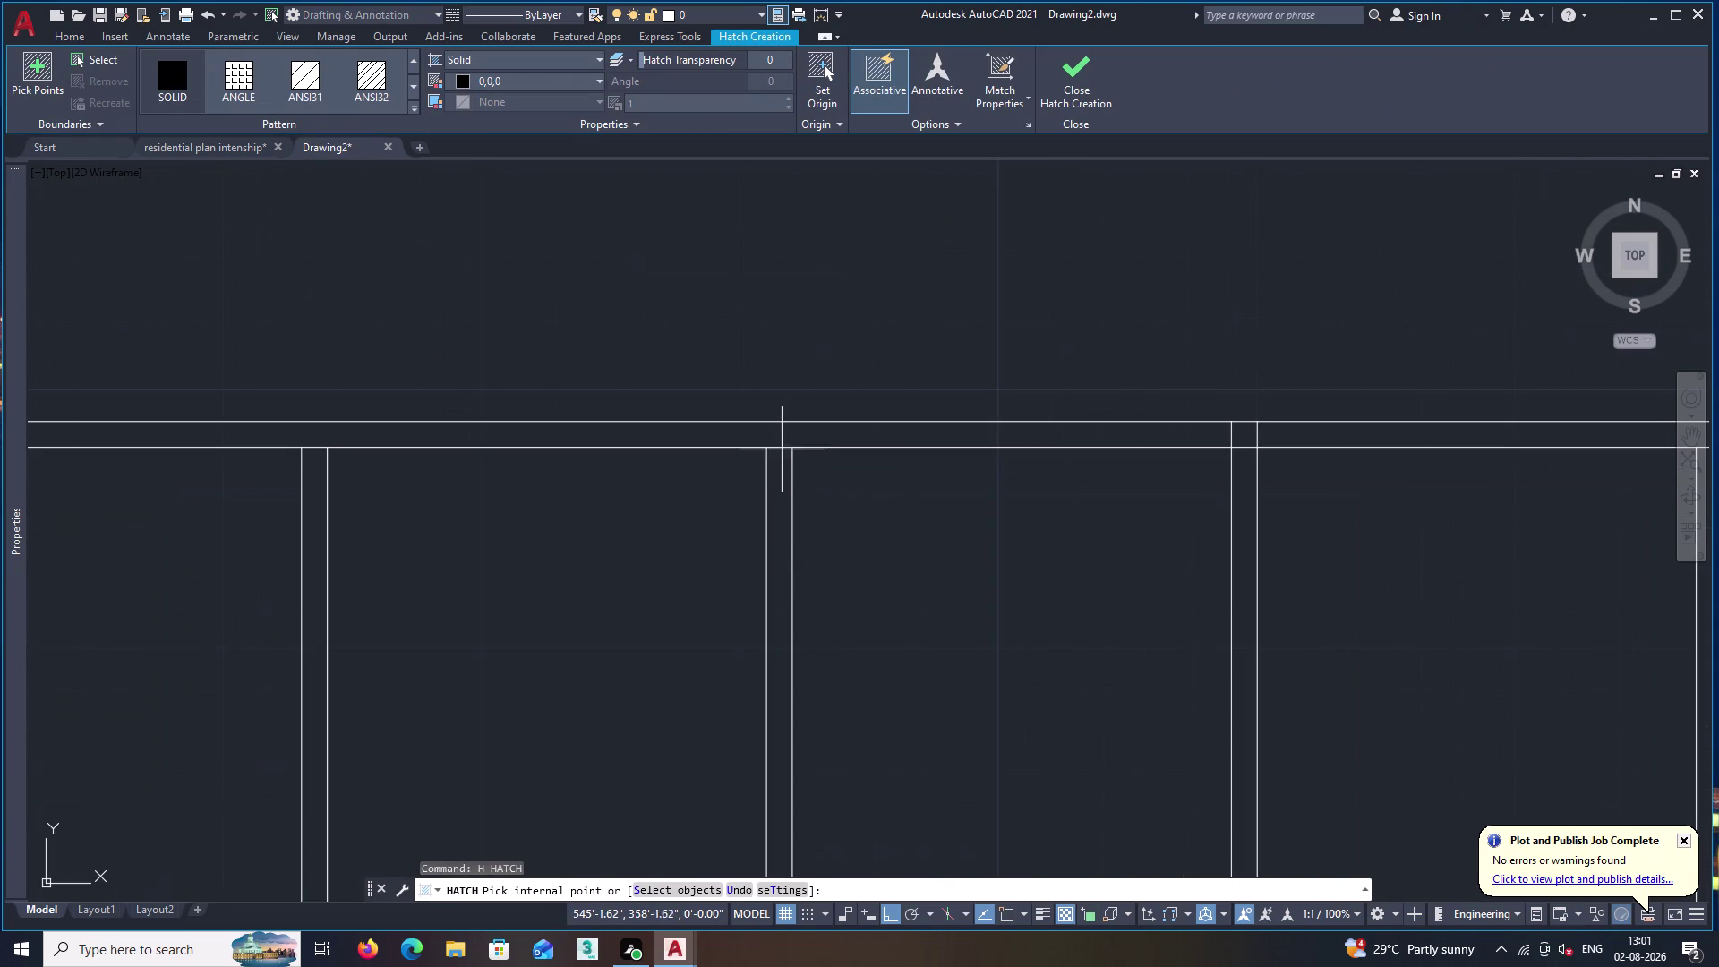
click(782, 439)
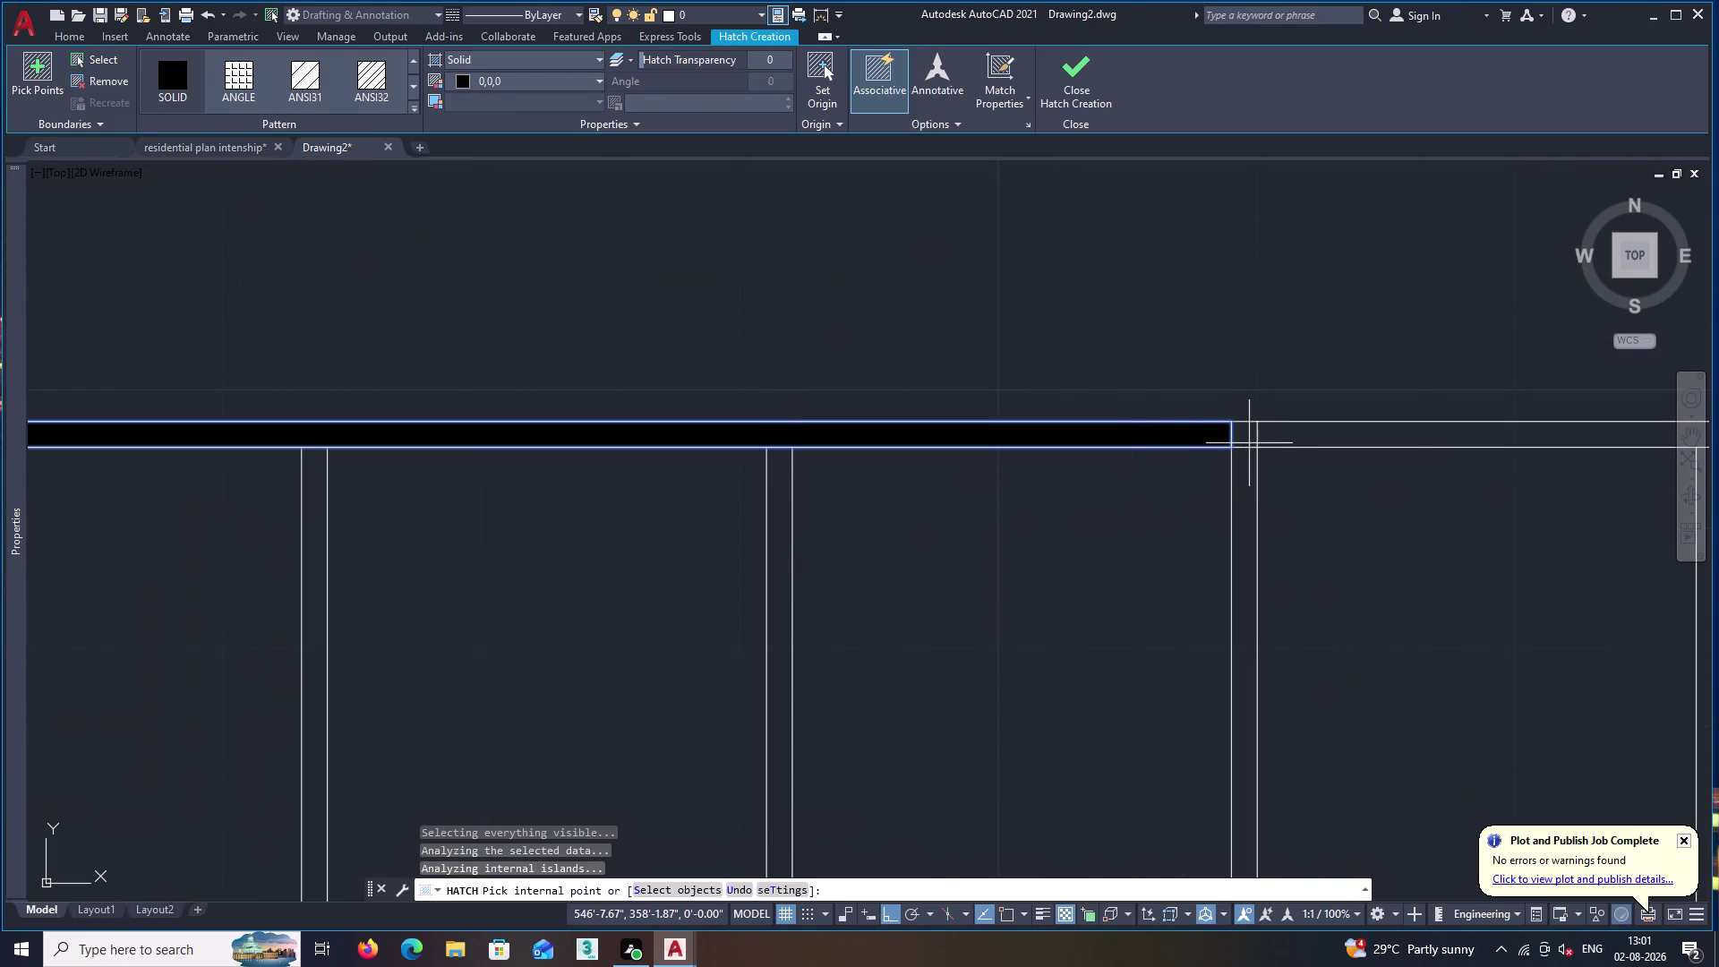
click(1250, 440)
click(1288, 438)
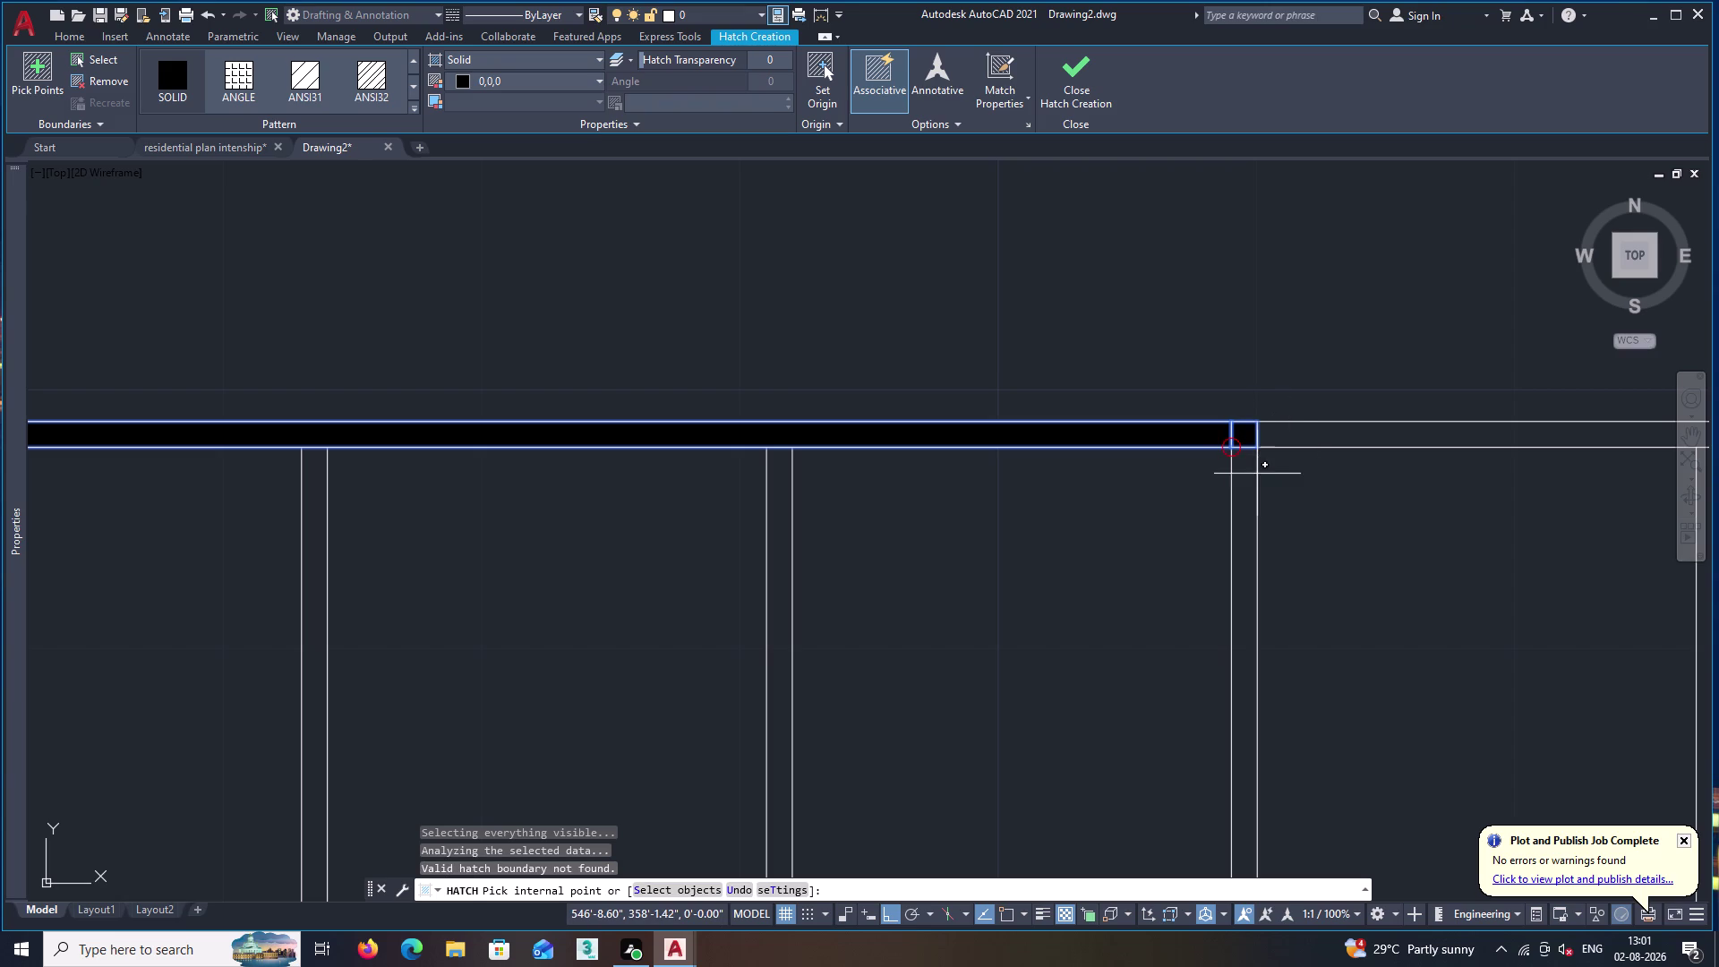
click(1246, 485)
click(1321, 423)
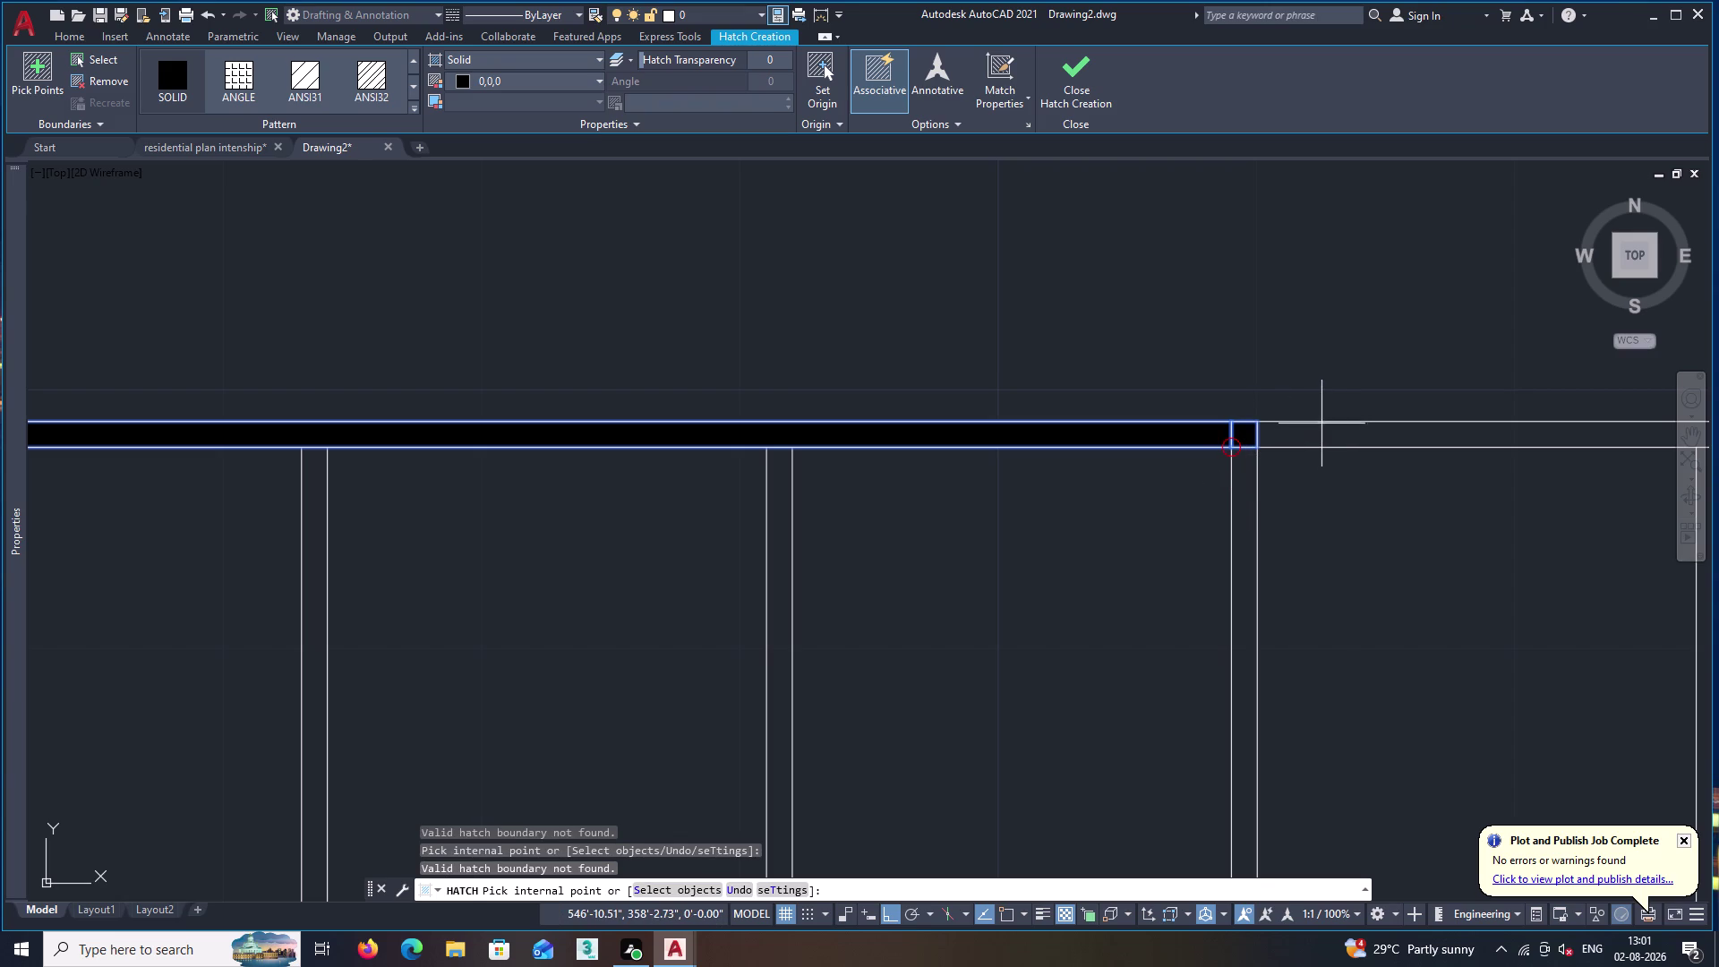
scroll(down, 3)
scroll(down, 3)
Fill the frames around the upper shutters and middle panels solid black.
middle_drag(1384, 514, 1089, 431)
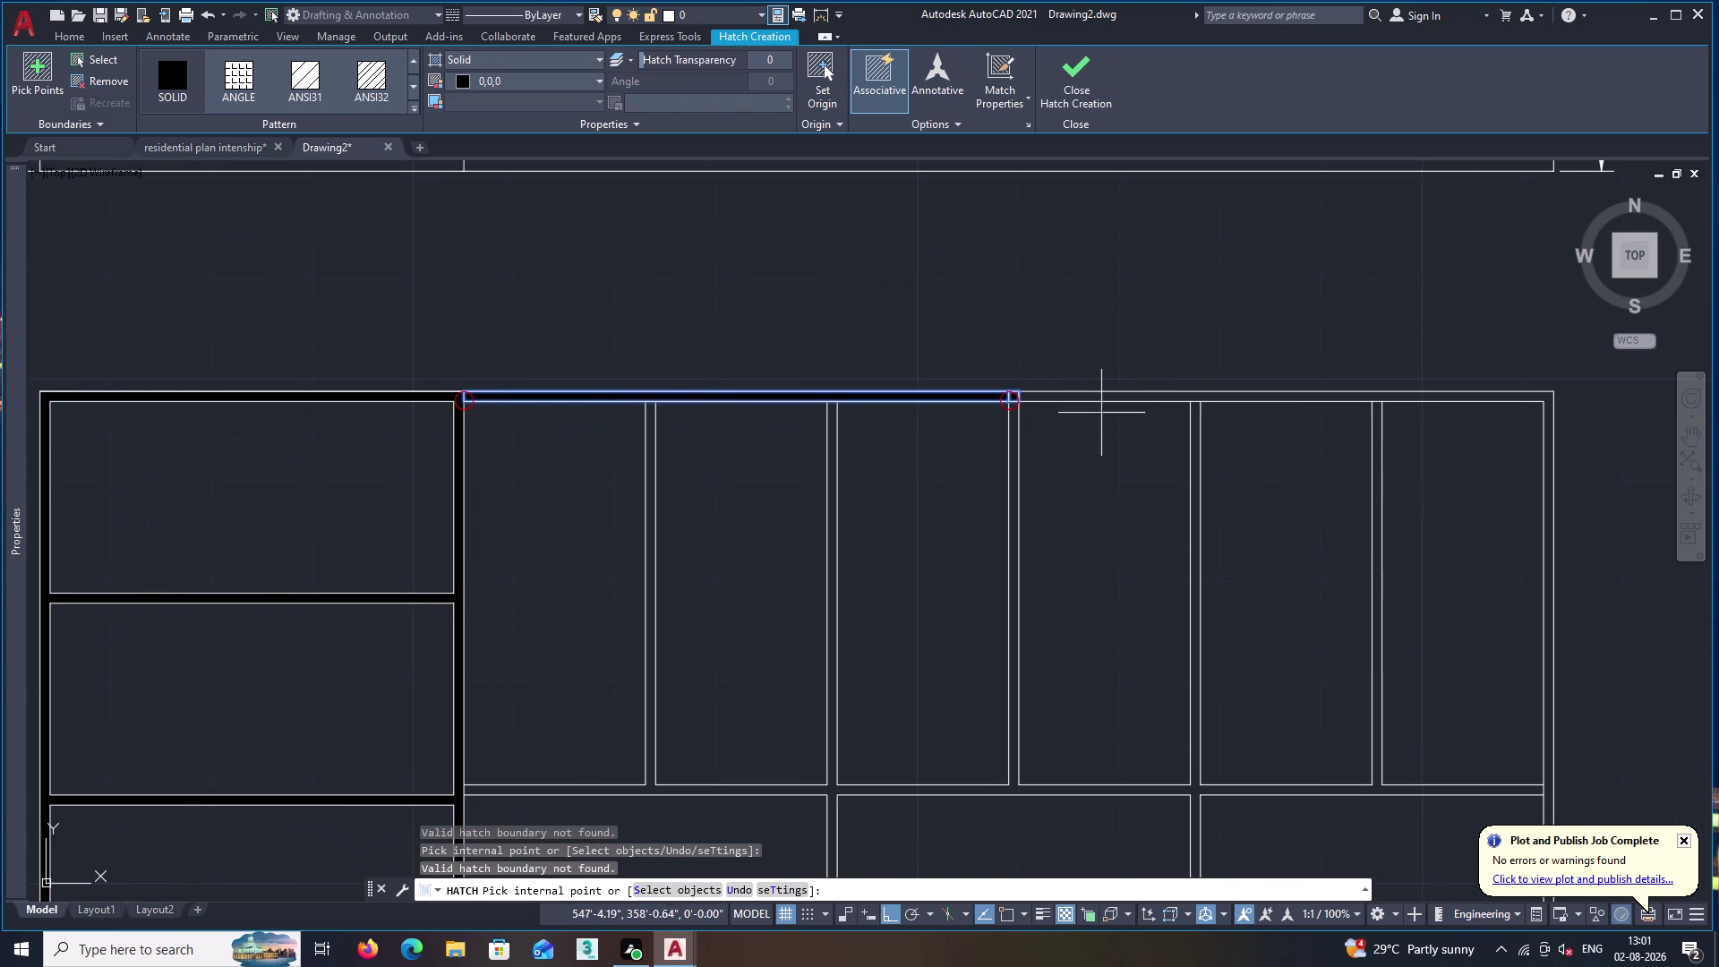
click(1119, 398)
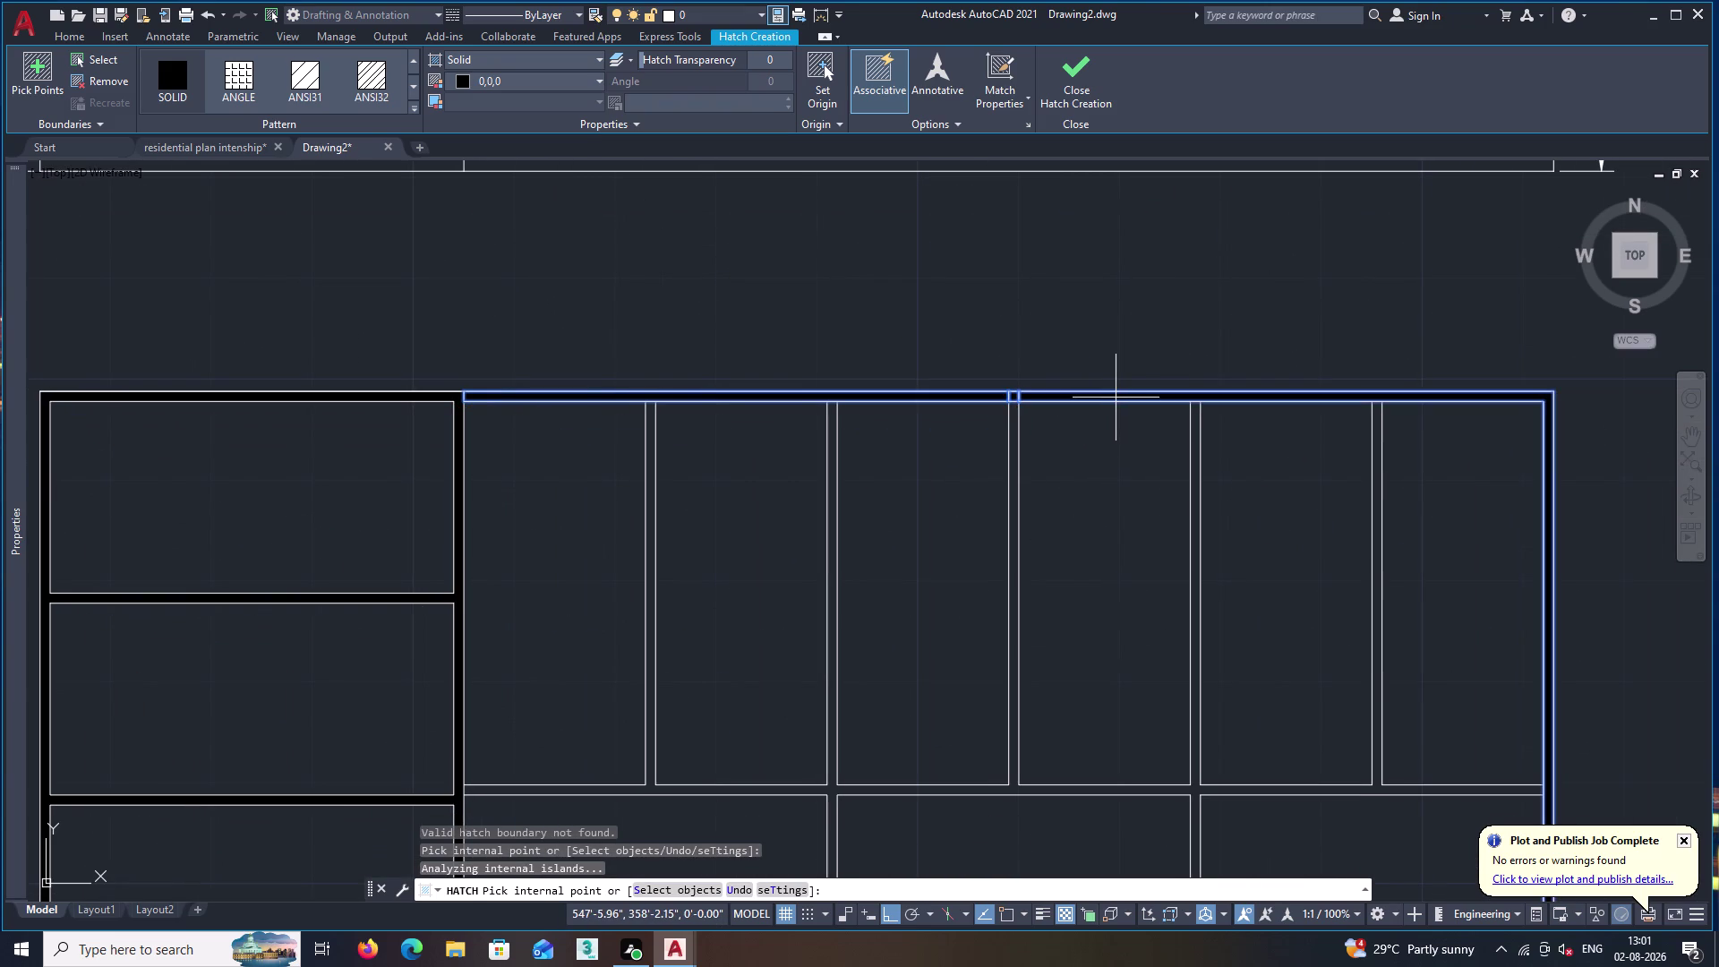
middle_drag(1379, 681, 1266, 468)
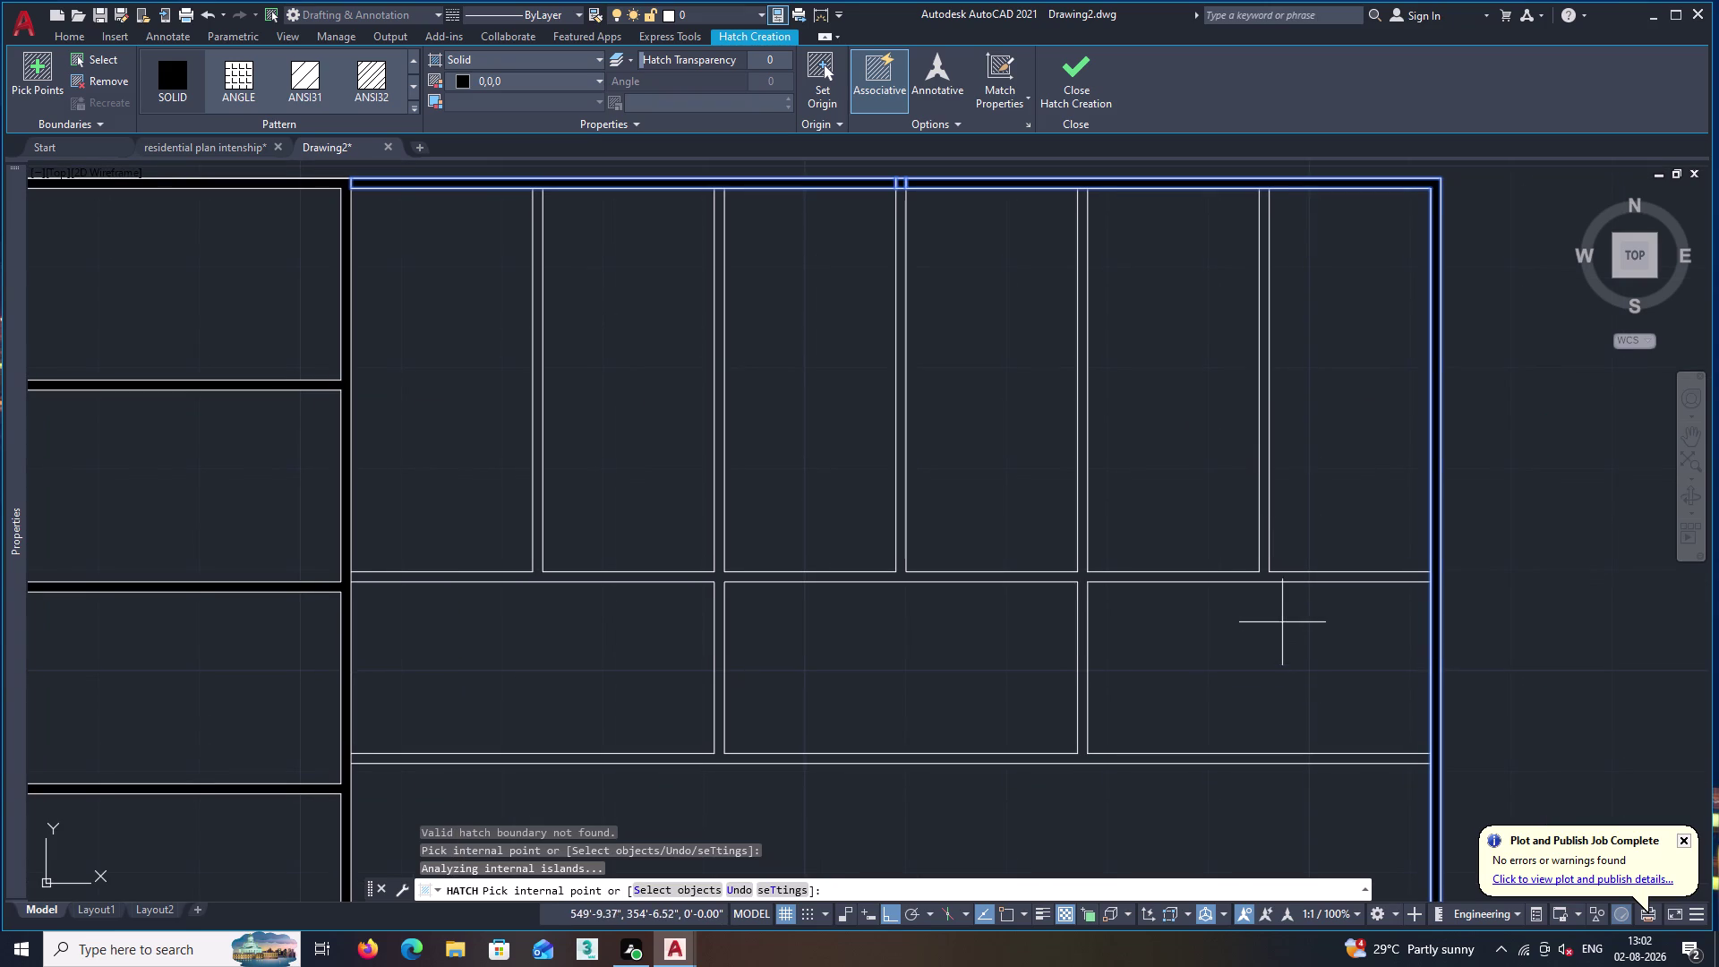
click(1262, 578)
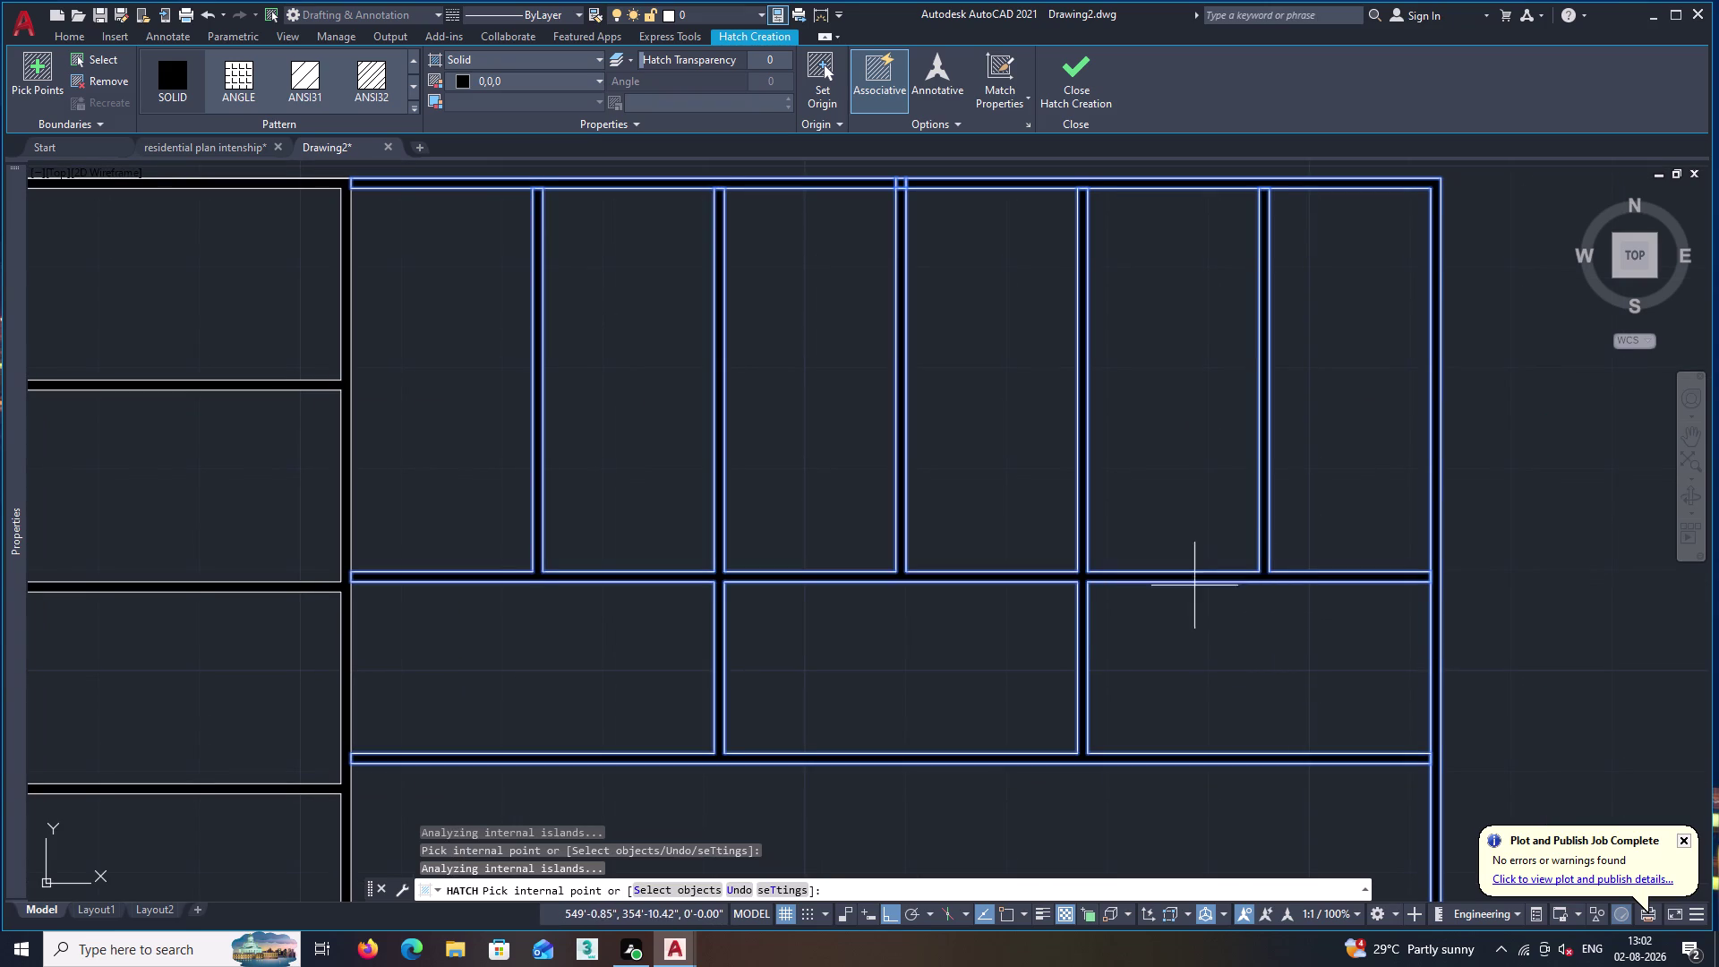
scroll(down, 3)
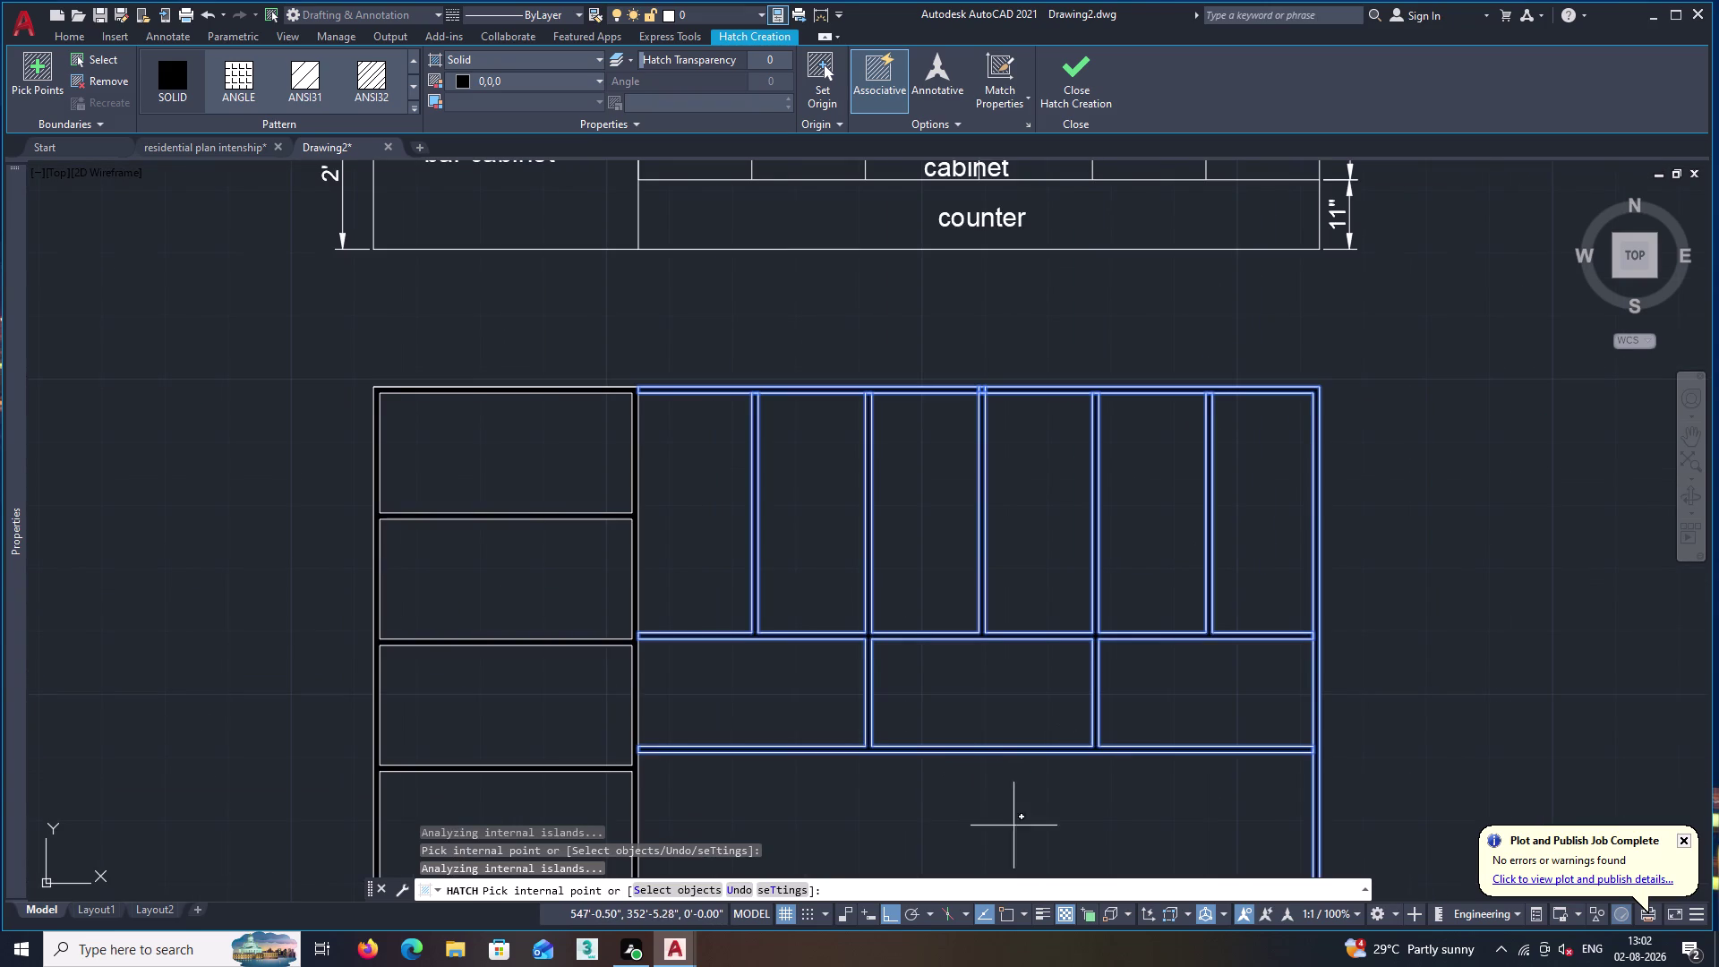
click(1075, 98)
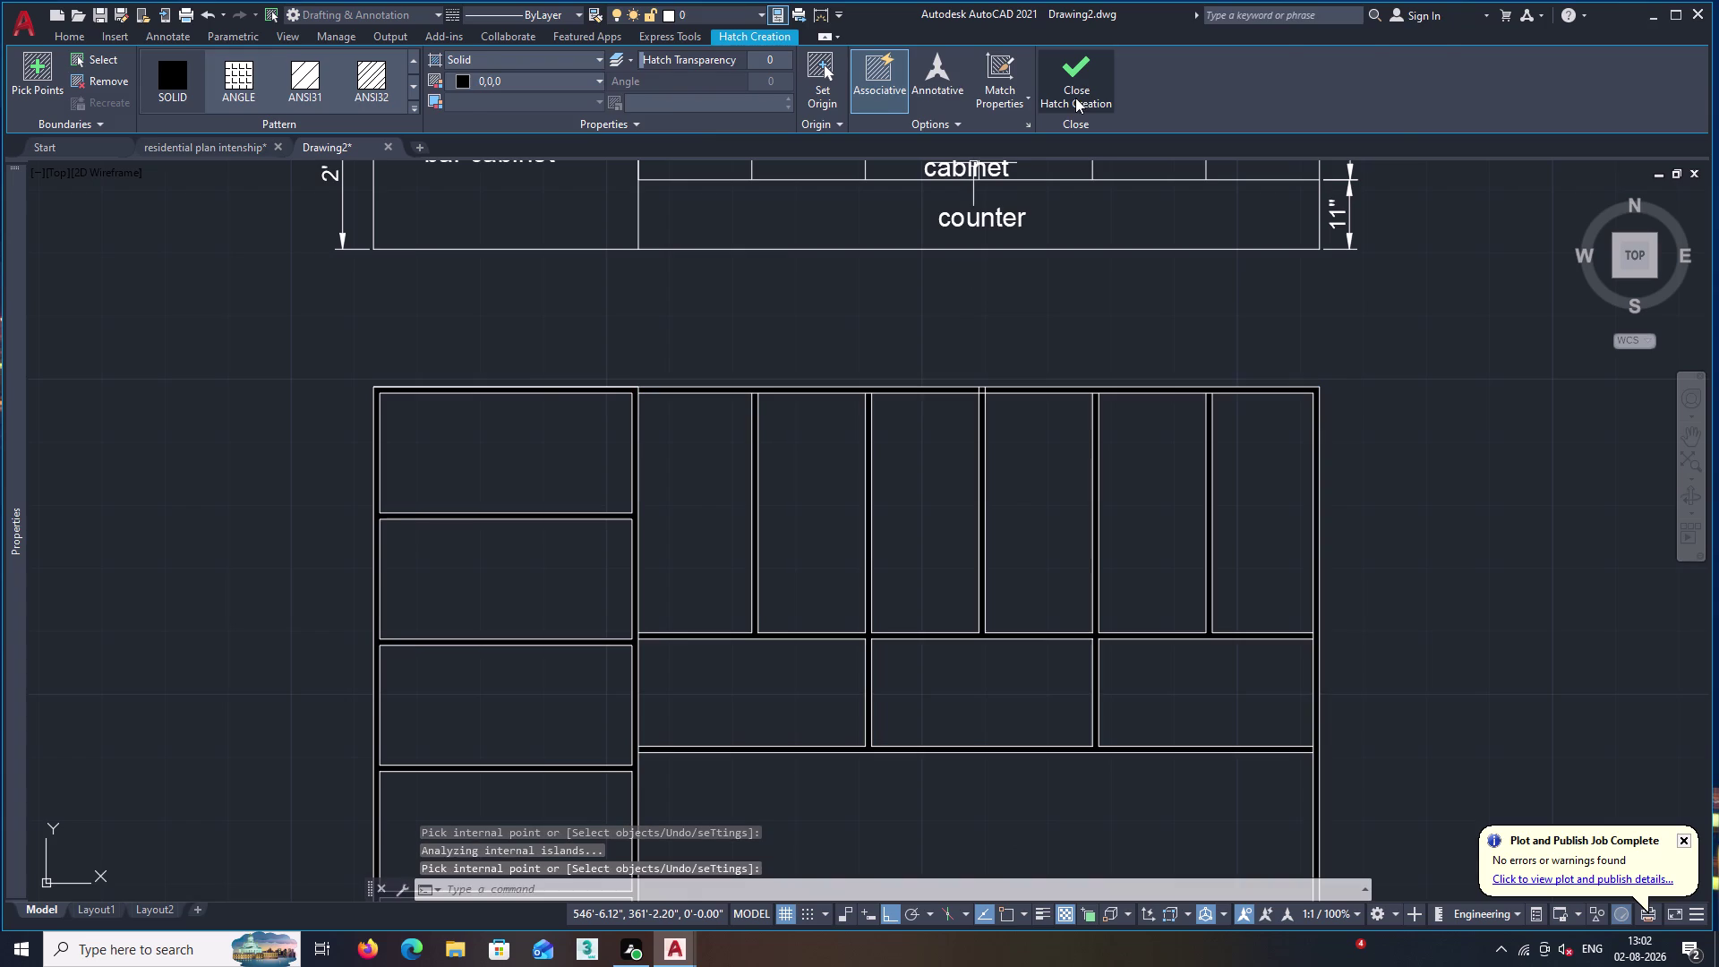
Start a new TRIM command with TR.
text(tr)
key(space)
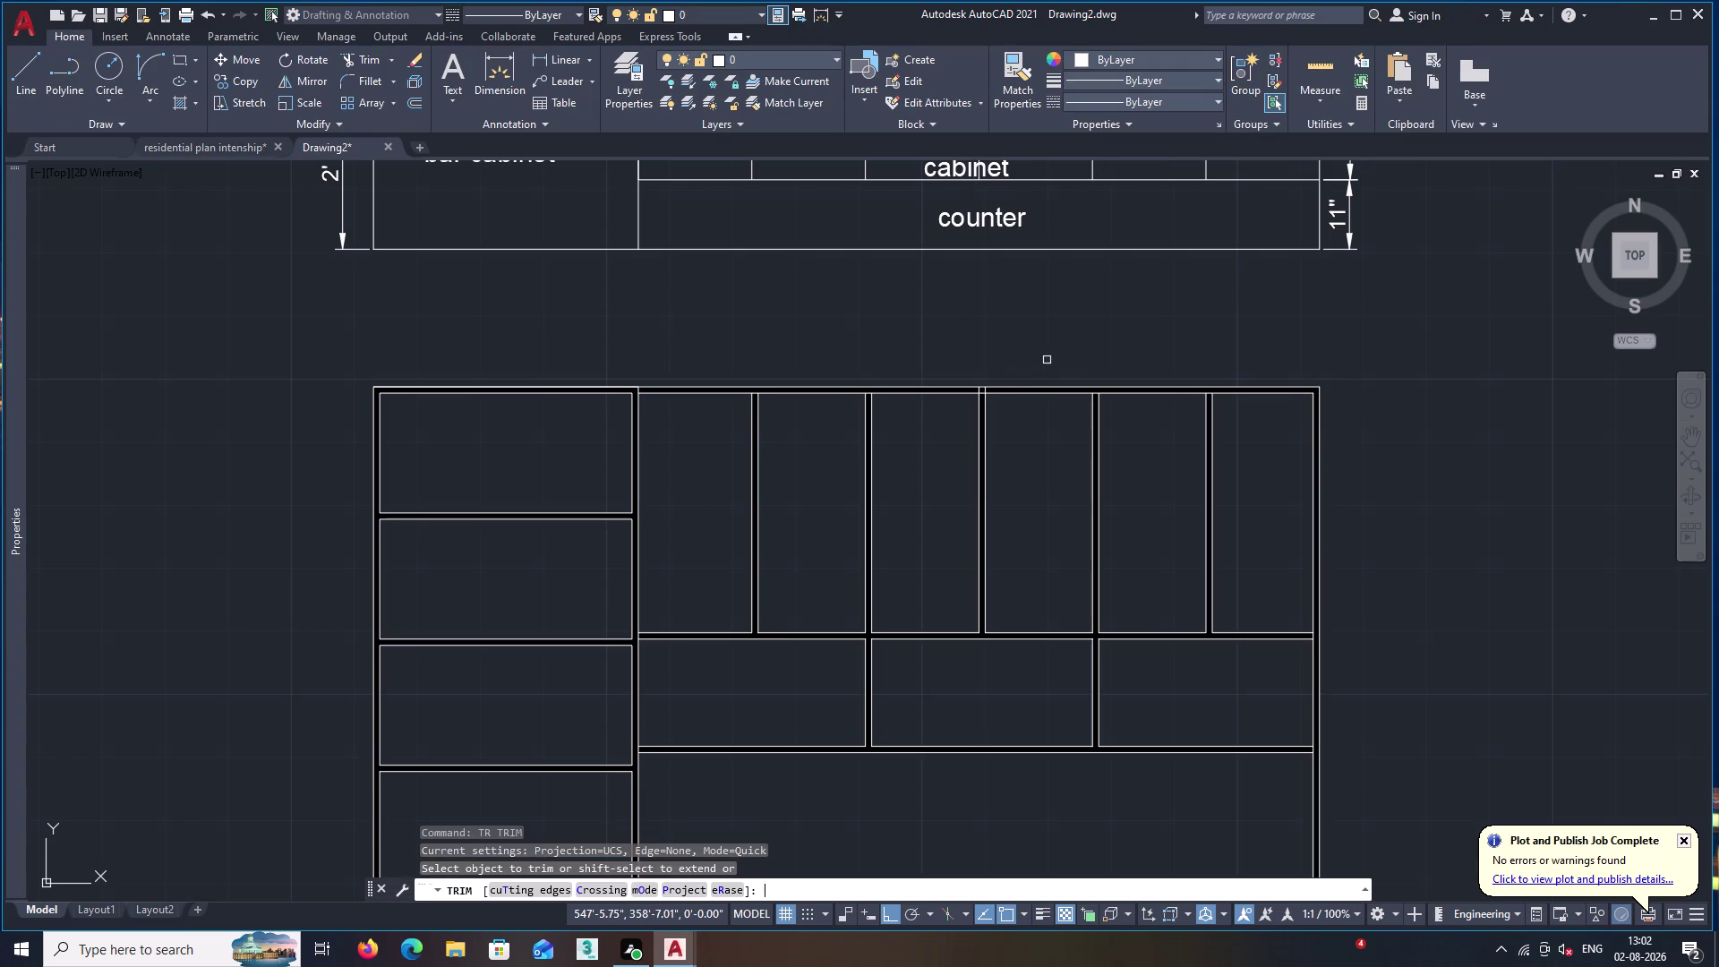
scroll(up, 3)
click(948, 354)
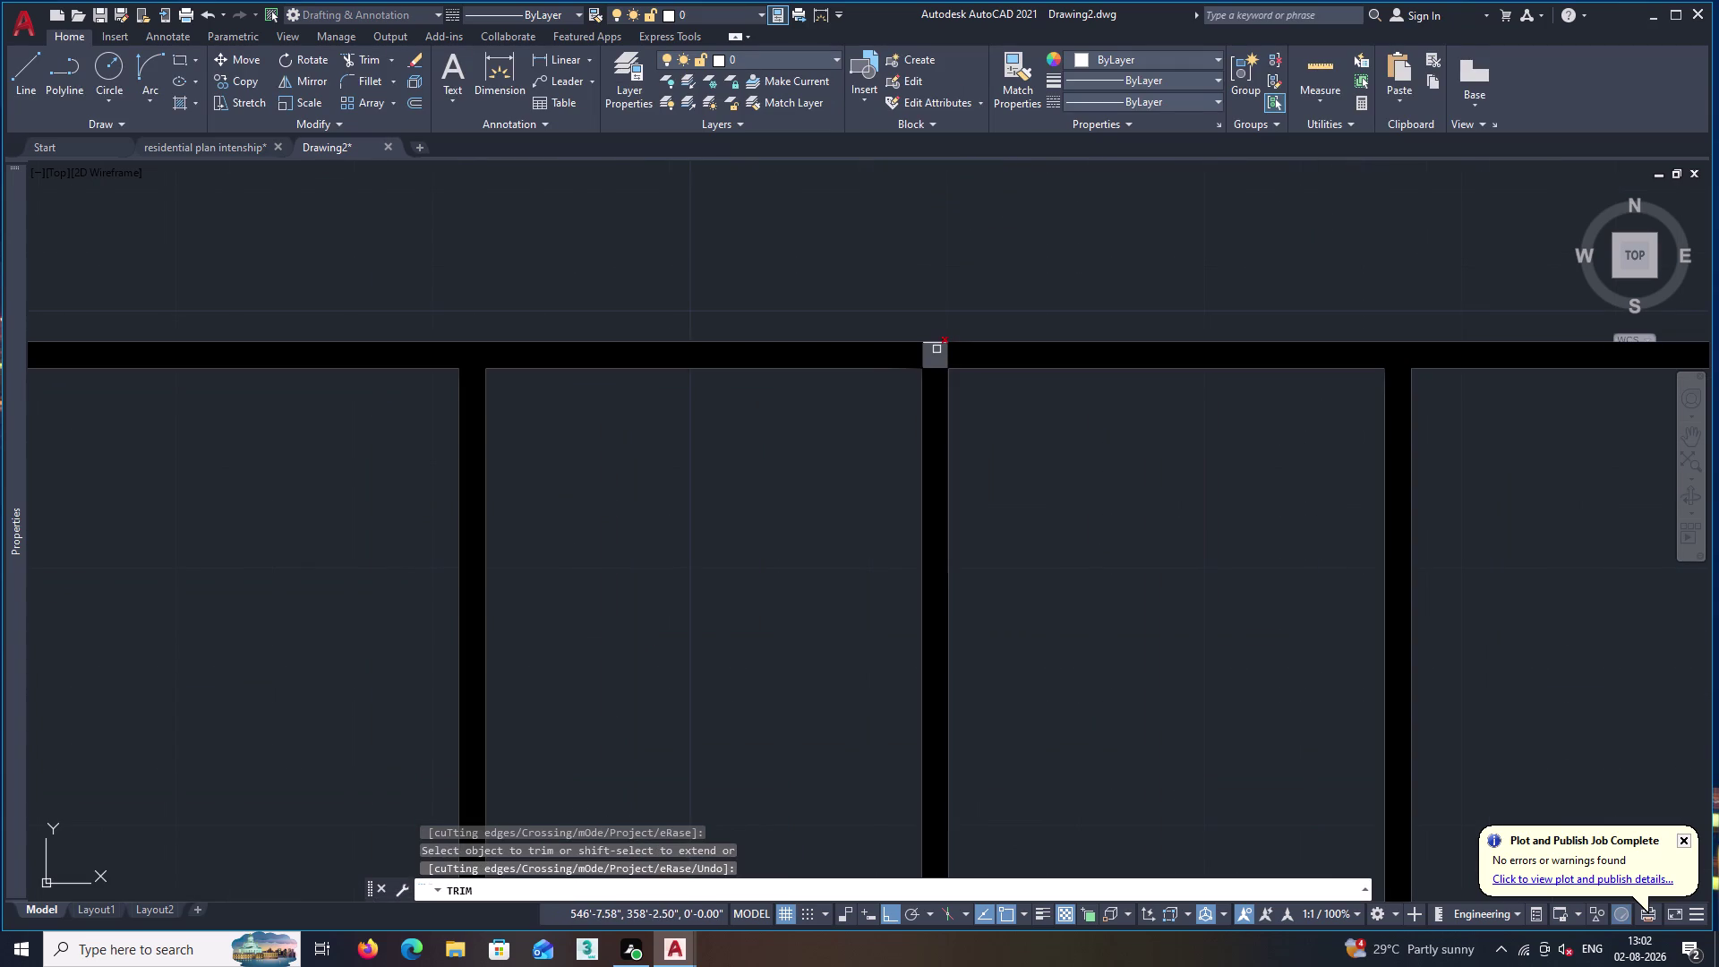
click(923, 356)
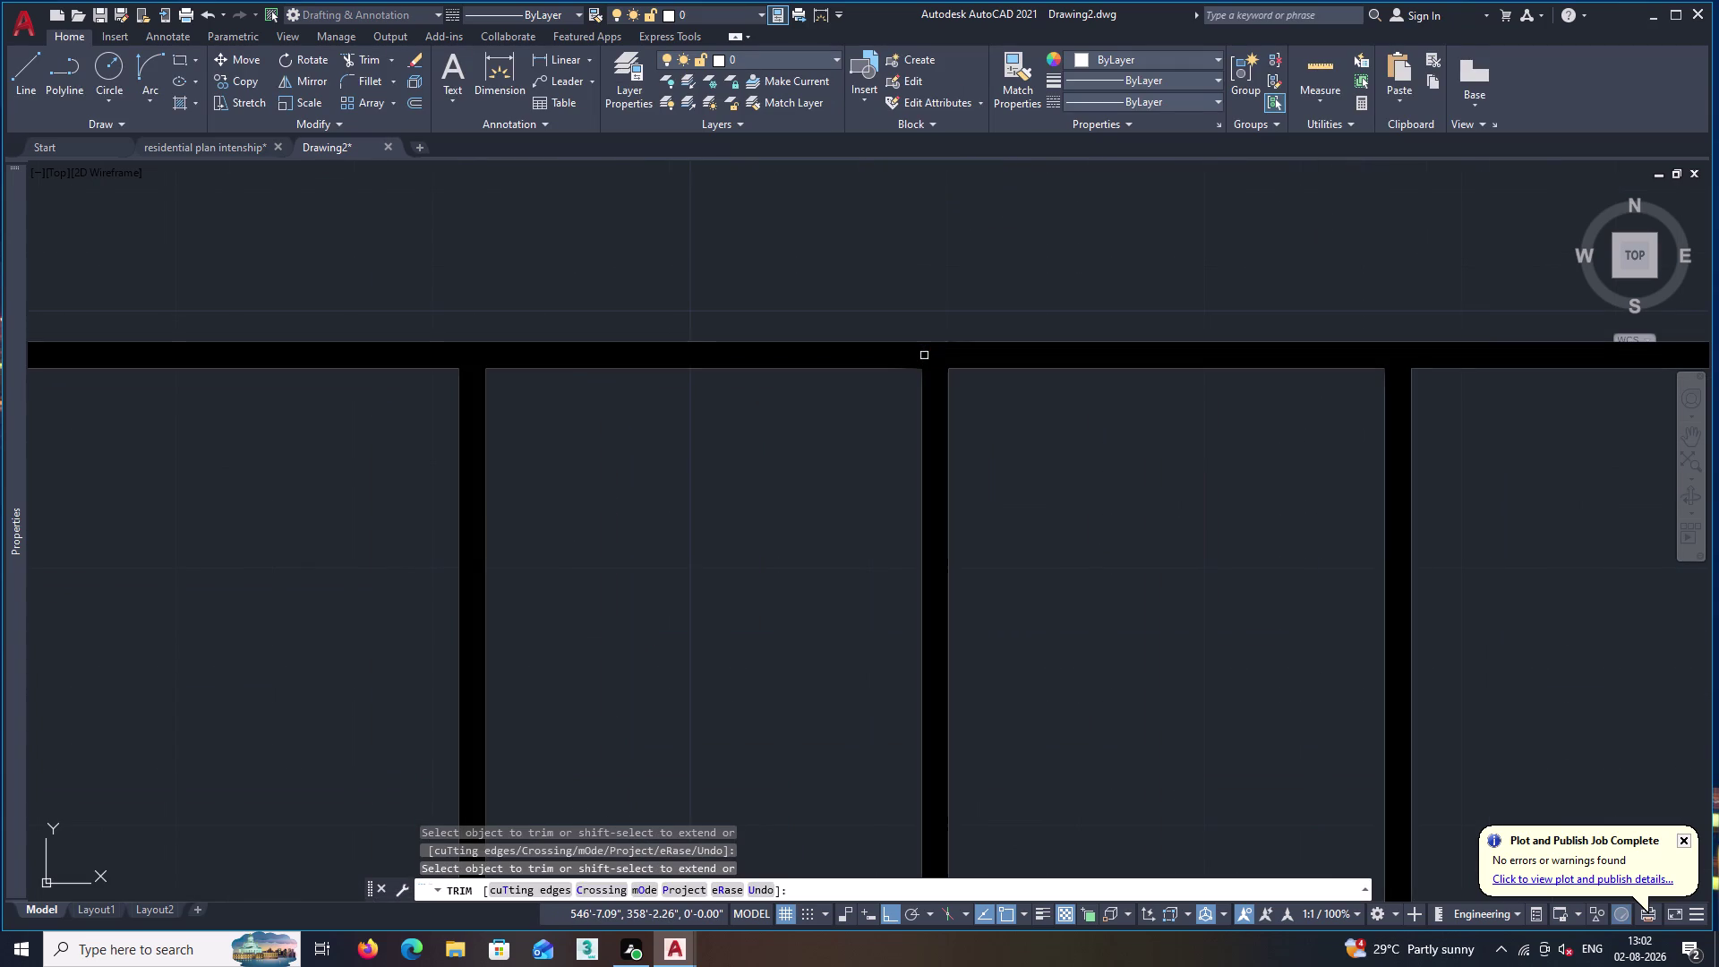
key(space)
scroll(down, 3)
middle_drag(995, 573, 1094, 435)
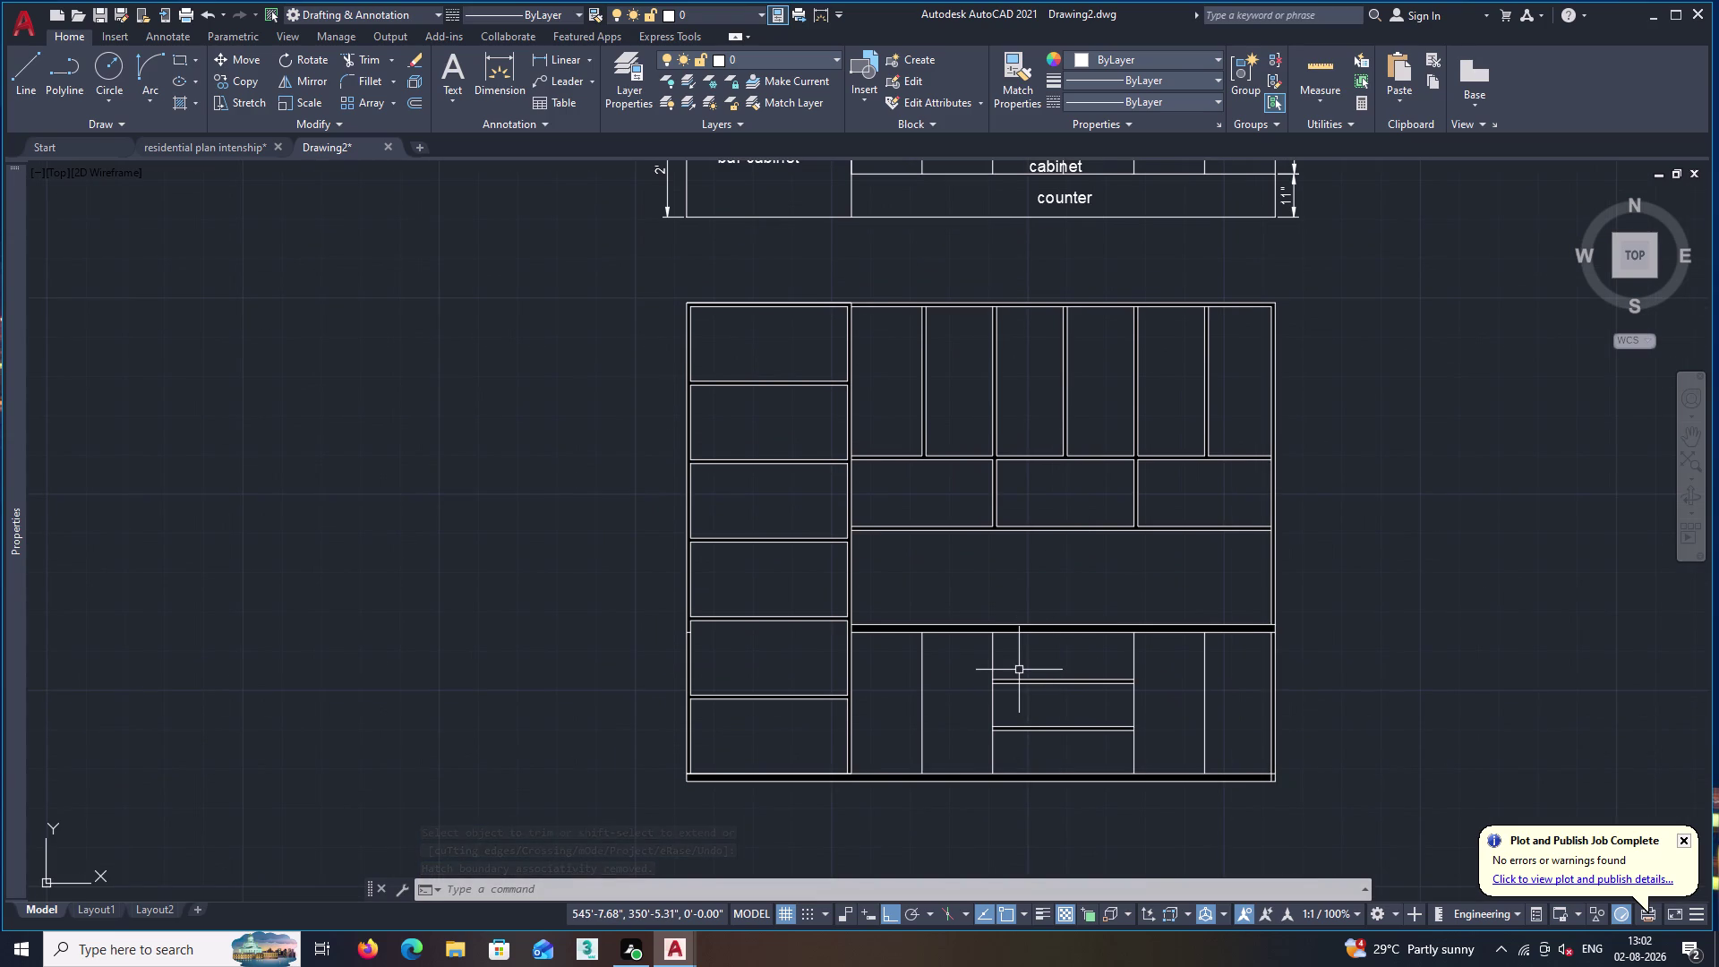
Set the hatch colour to ByLayer and fill the bar cabinet shutters.
key(h)
key(Return)
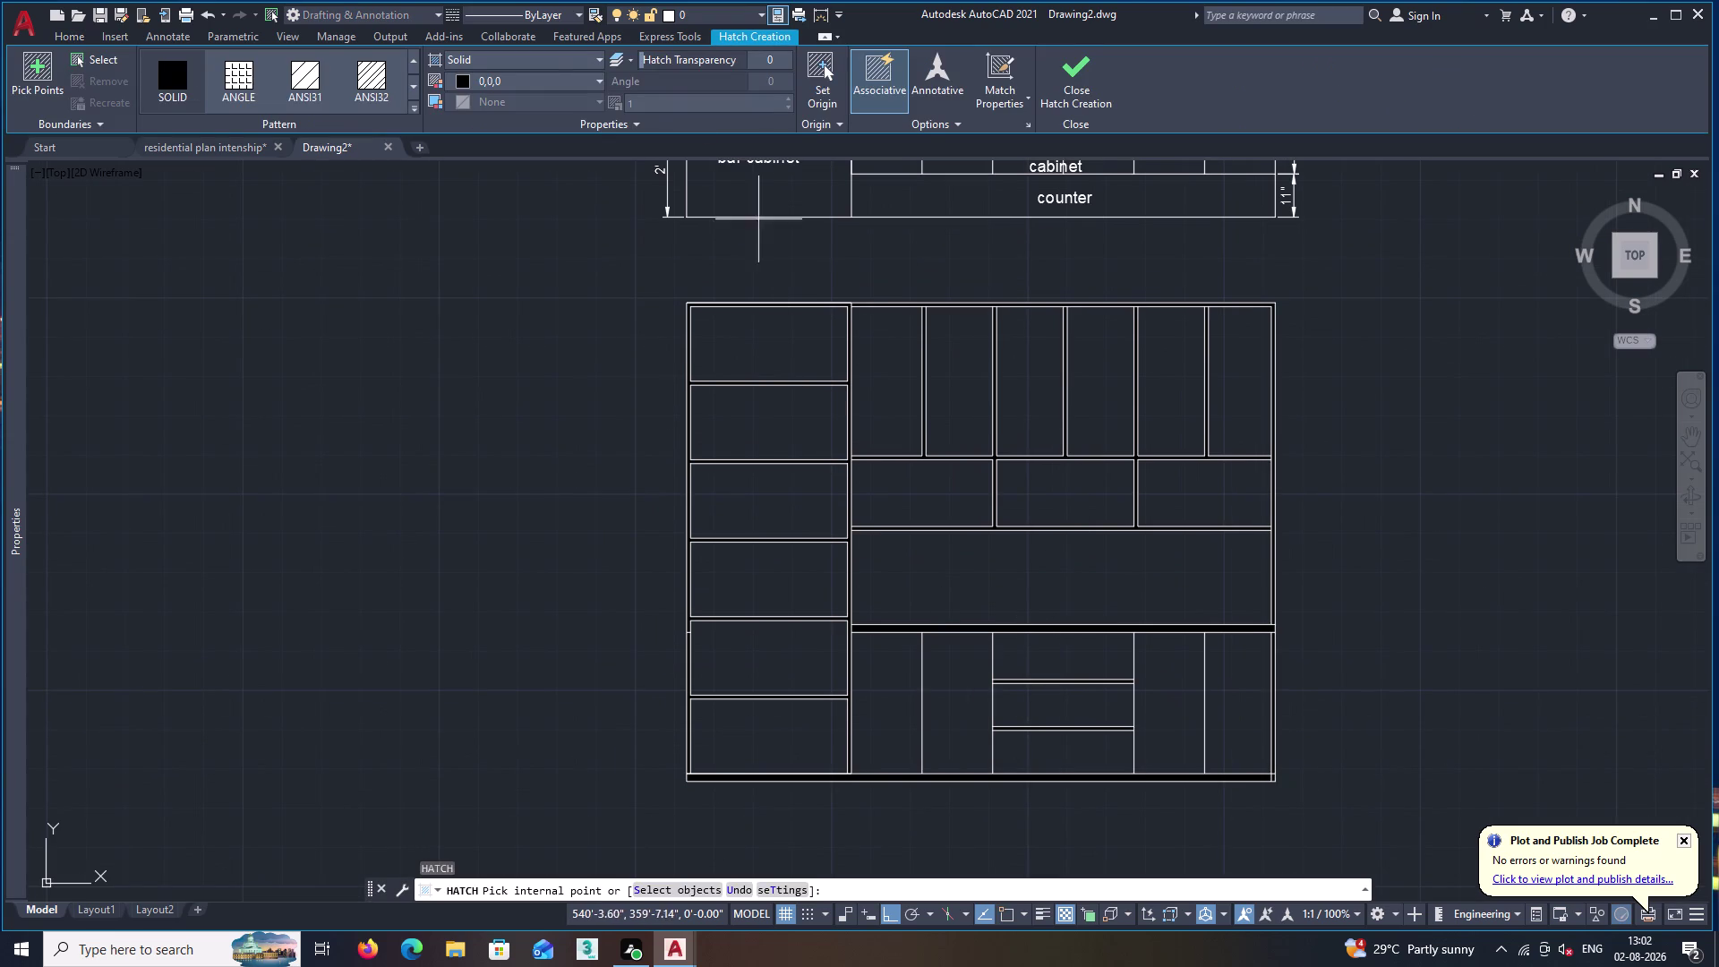
click(550, 82)
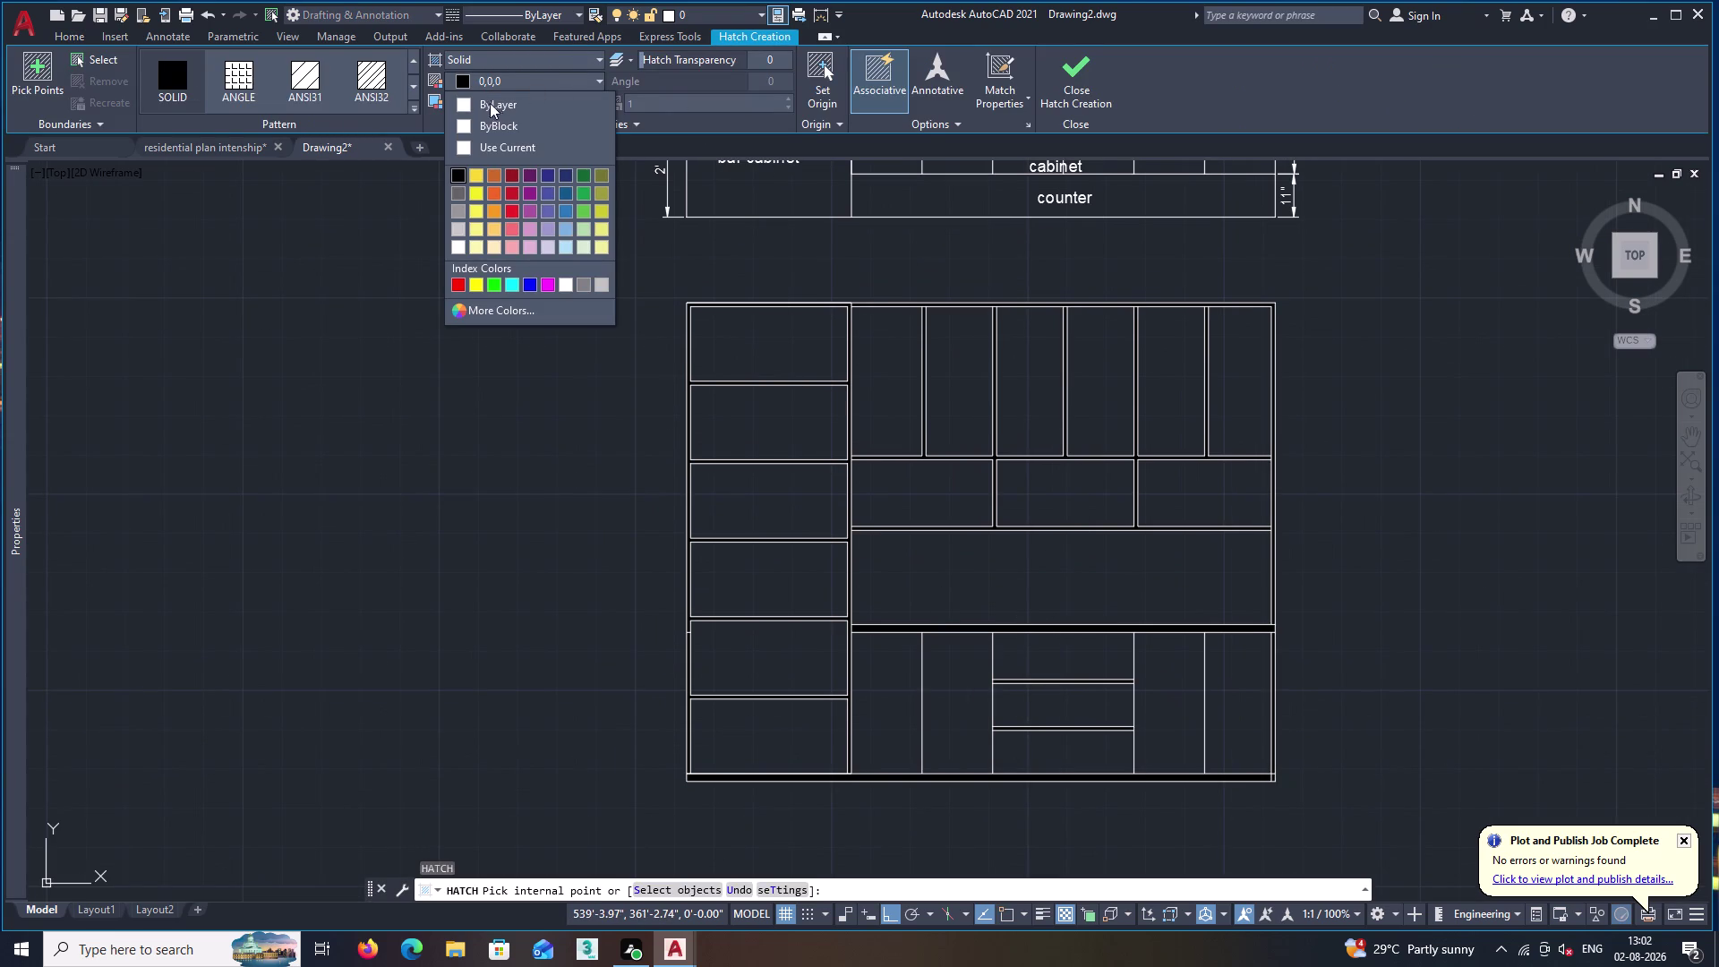
click(468, 103)
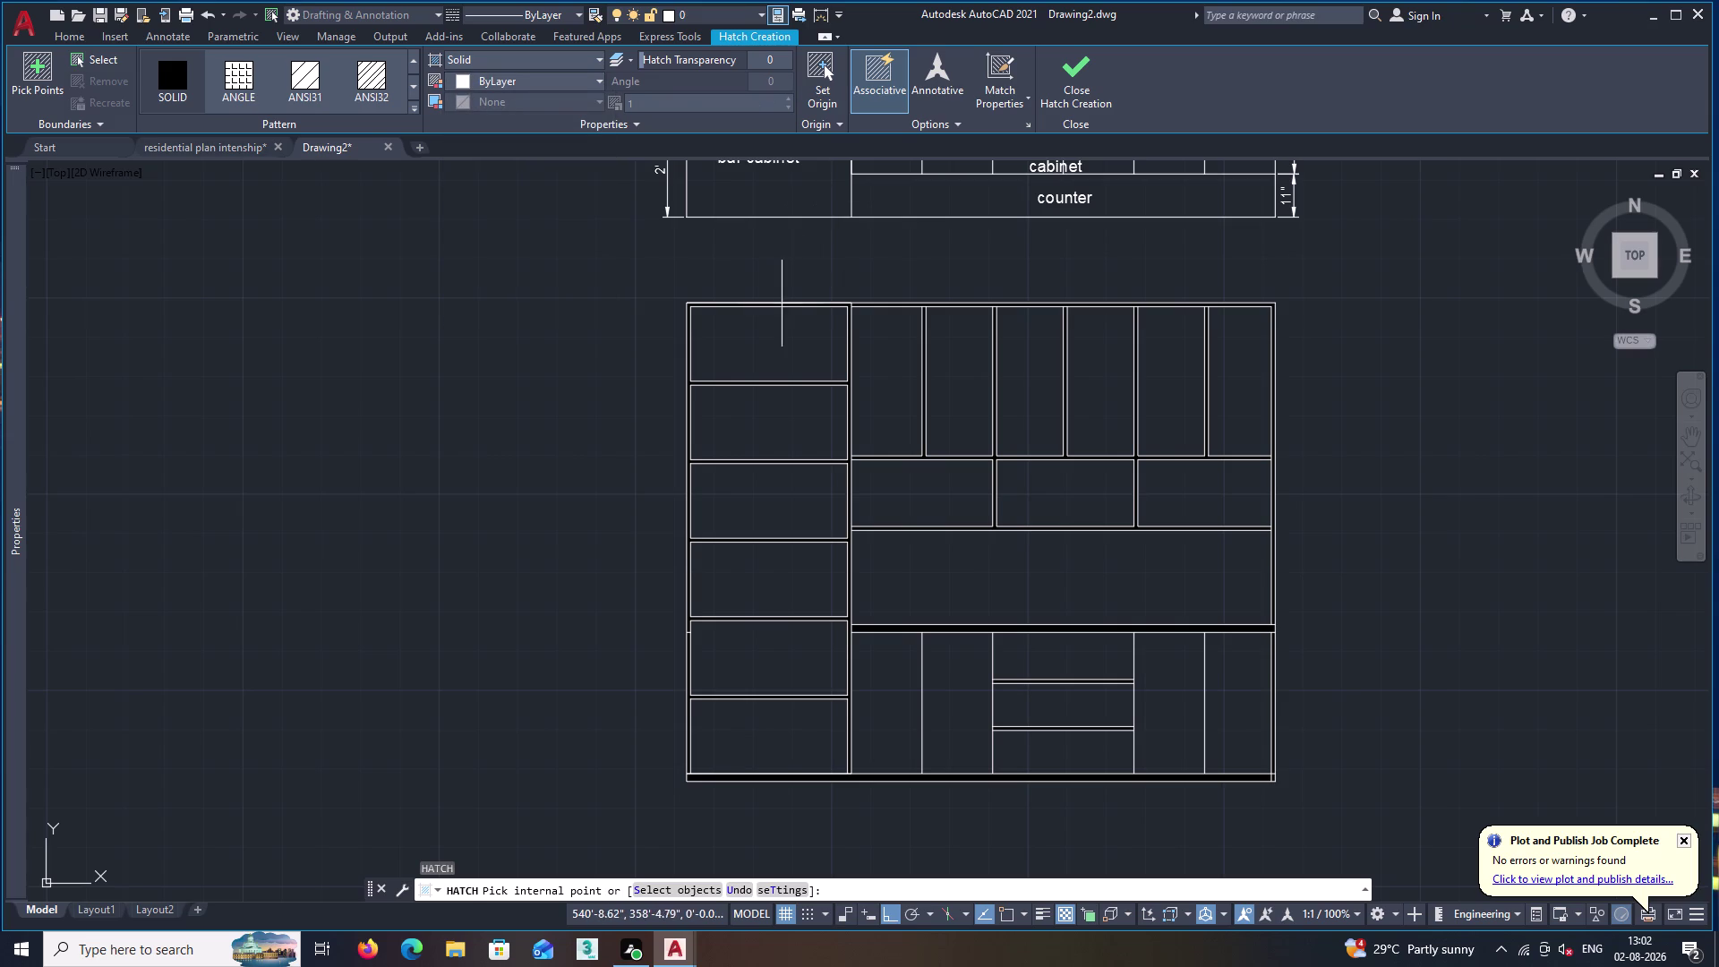
click(774, 335)
click(782, 425)
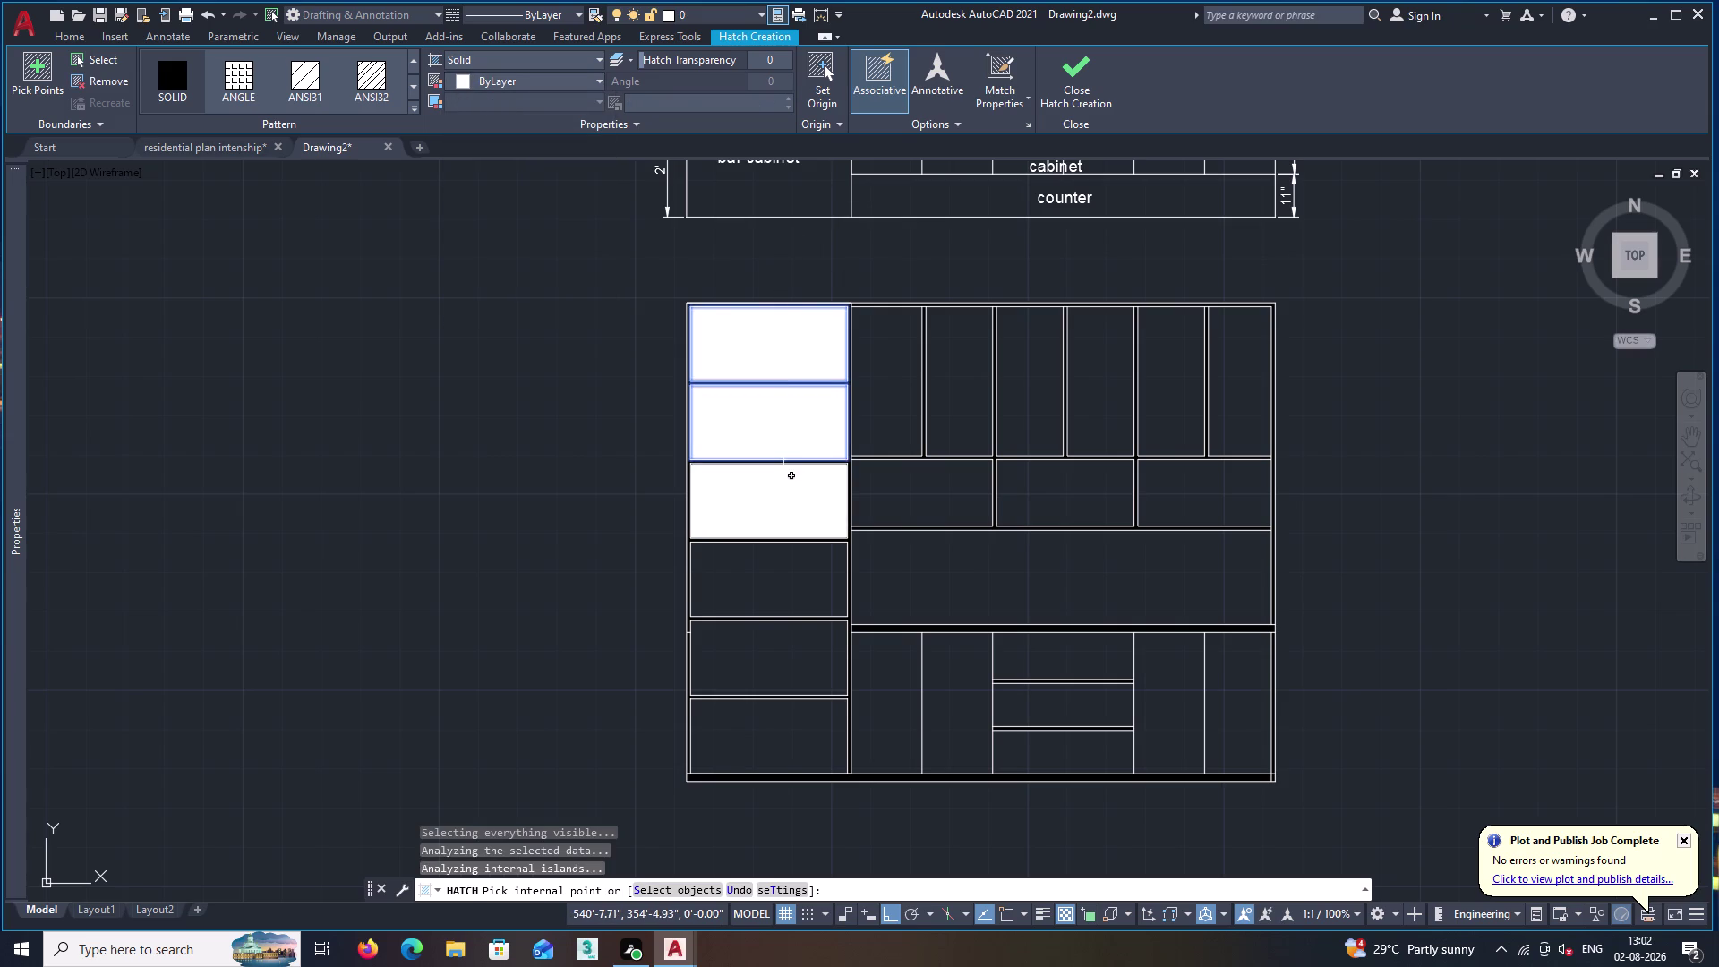
click(780, 488)
click(777, 561)
click(767, 632)
click(766, 712)
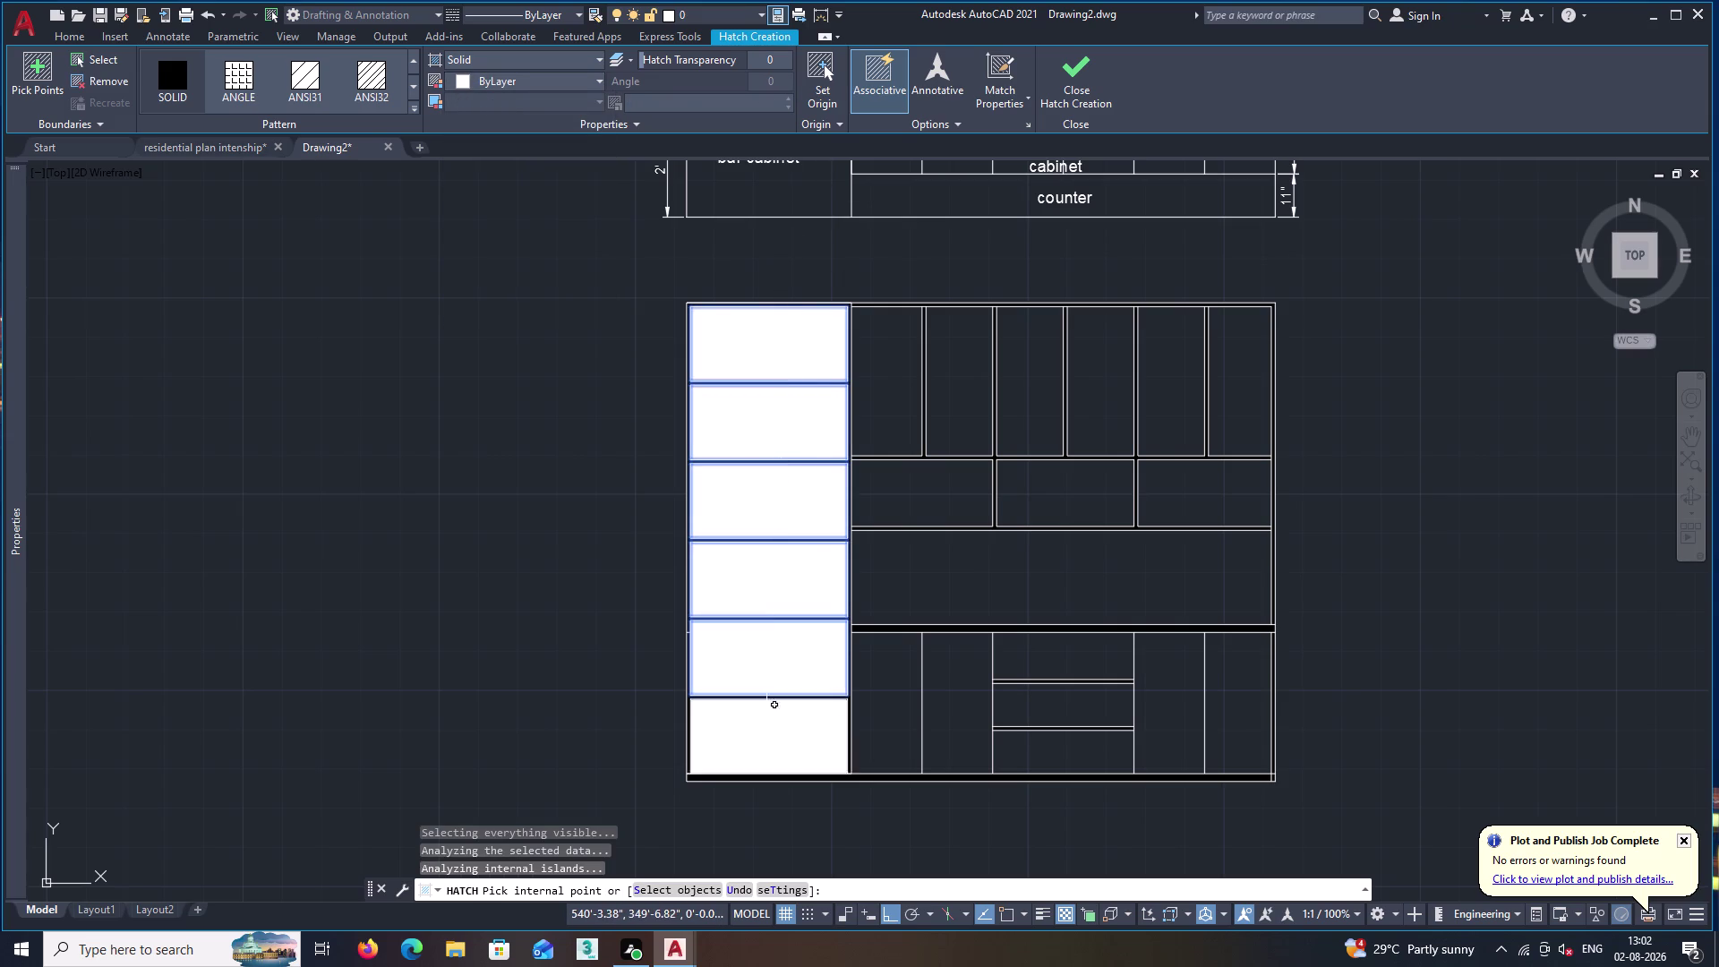
click(881, 714)
Fill the lower counter shutters, drawers and the middle panels.
click(948, 706)
click(1023, 666)
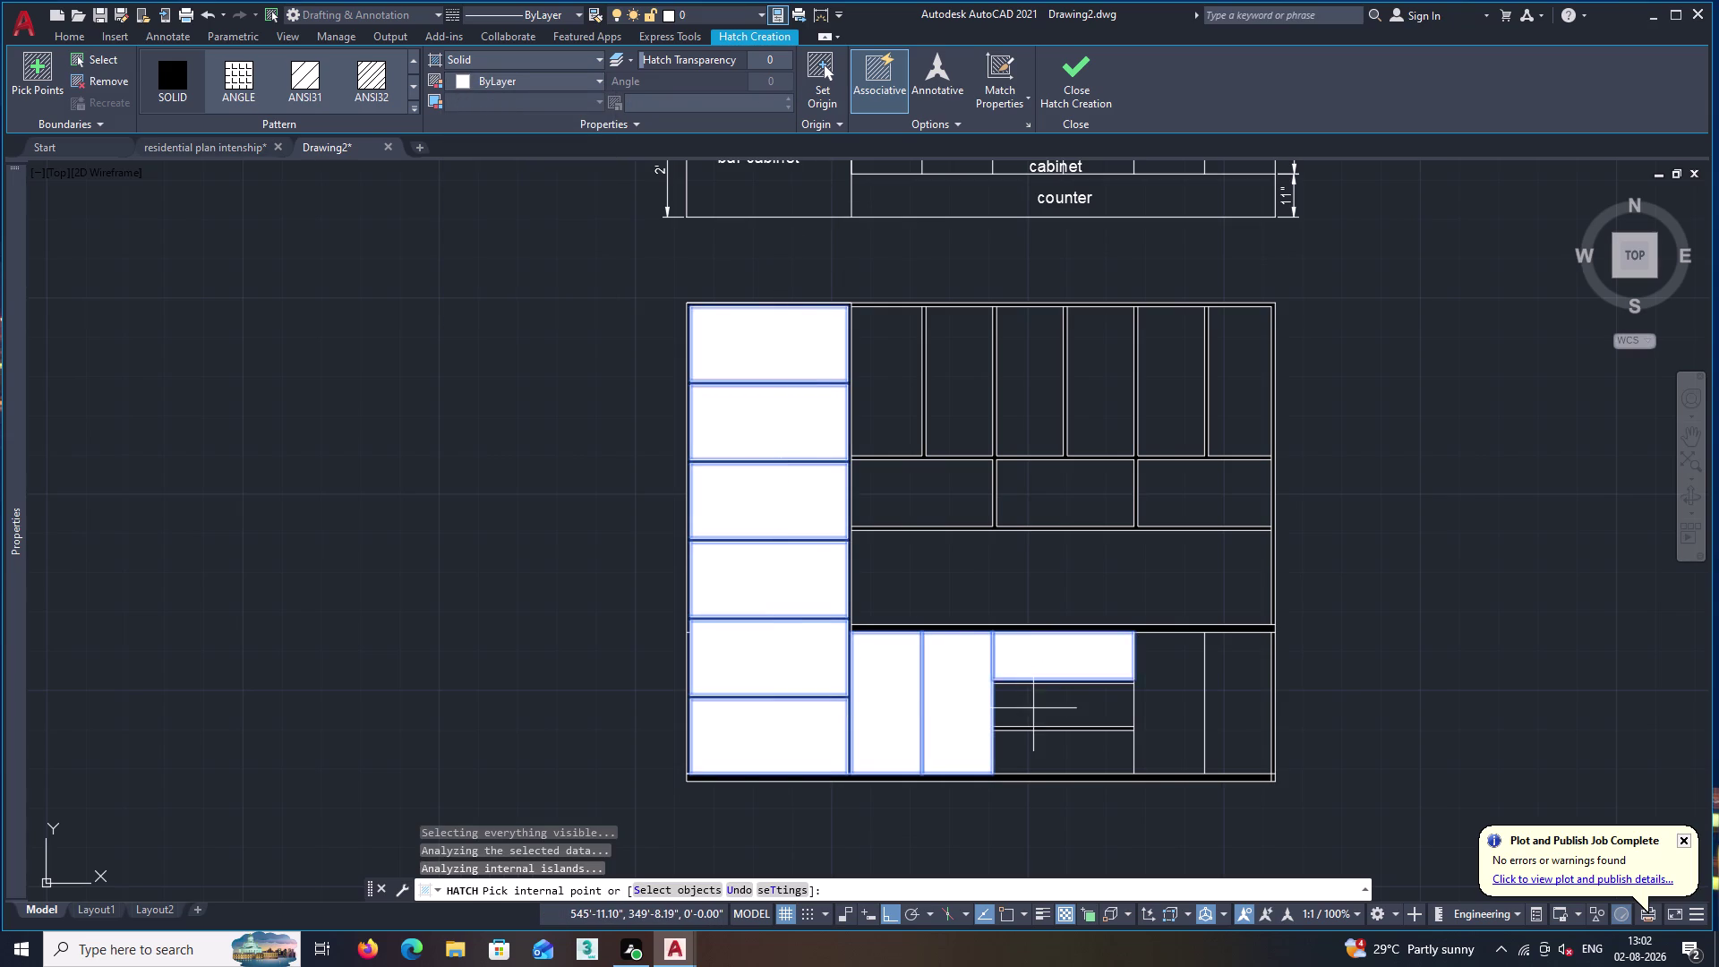
click(1033, 707)
click(1044, 740)
click(1155, 711)
click(1241, 701)
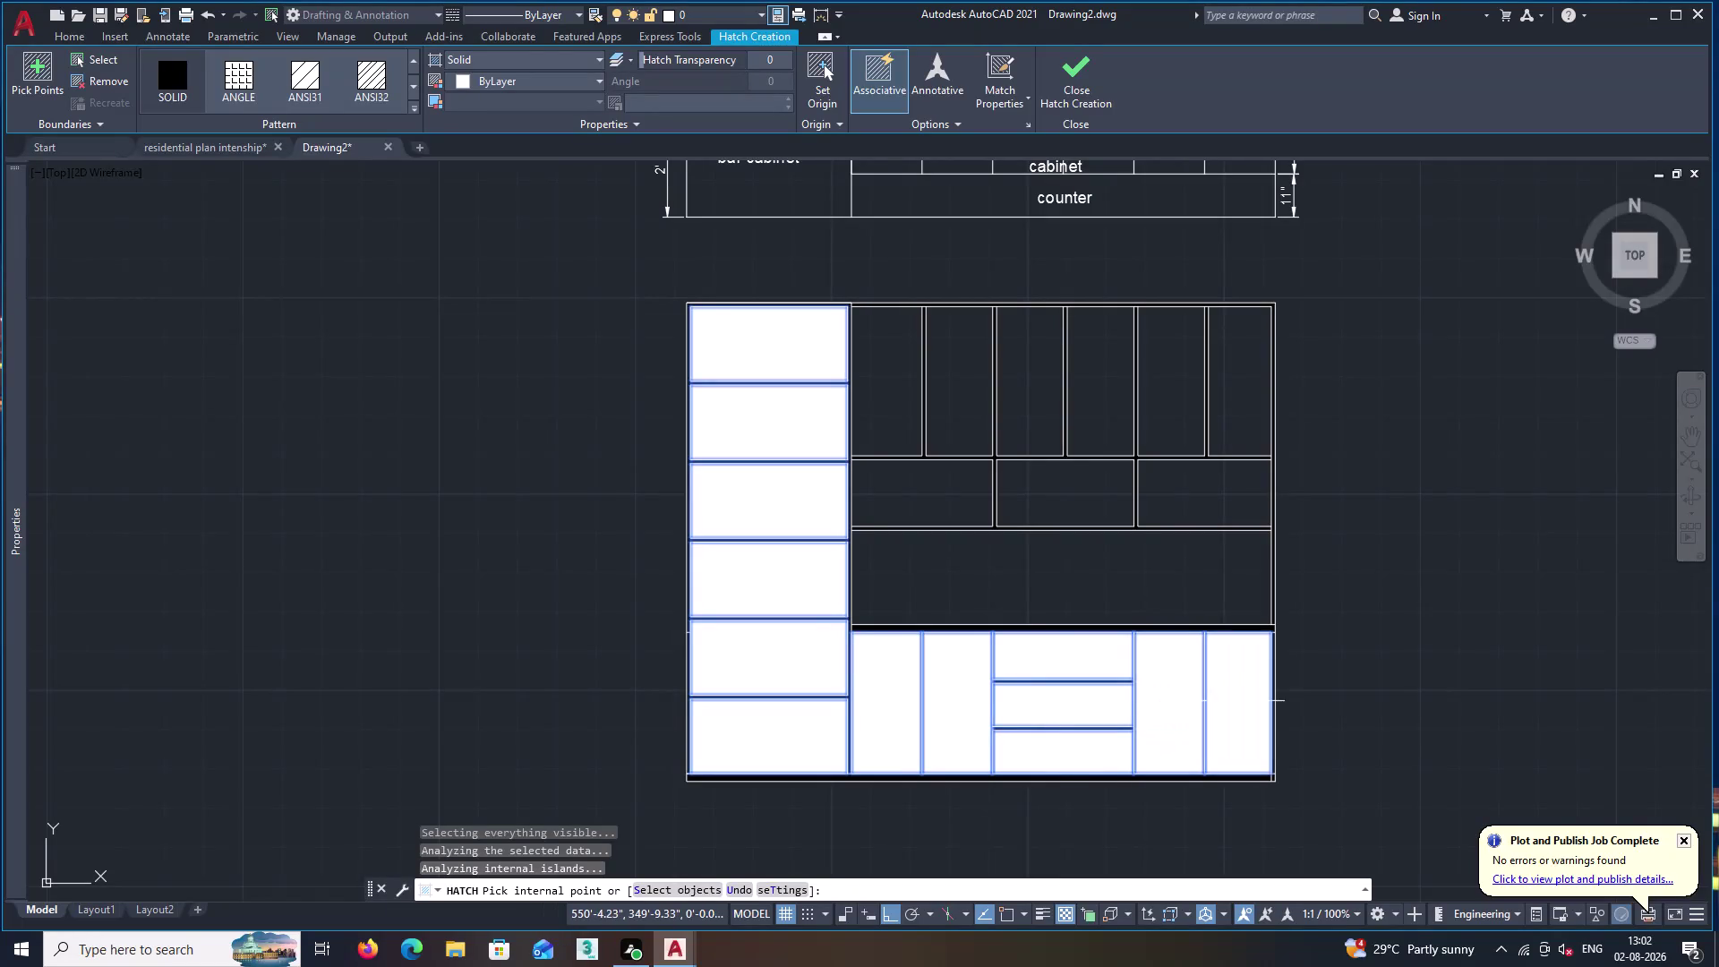
click(1207, 597)
click(1198, 494)
click(1096, 494)
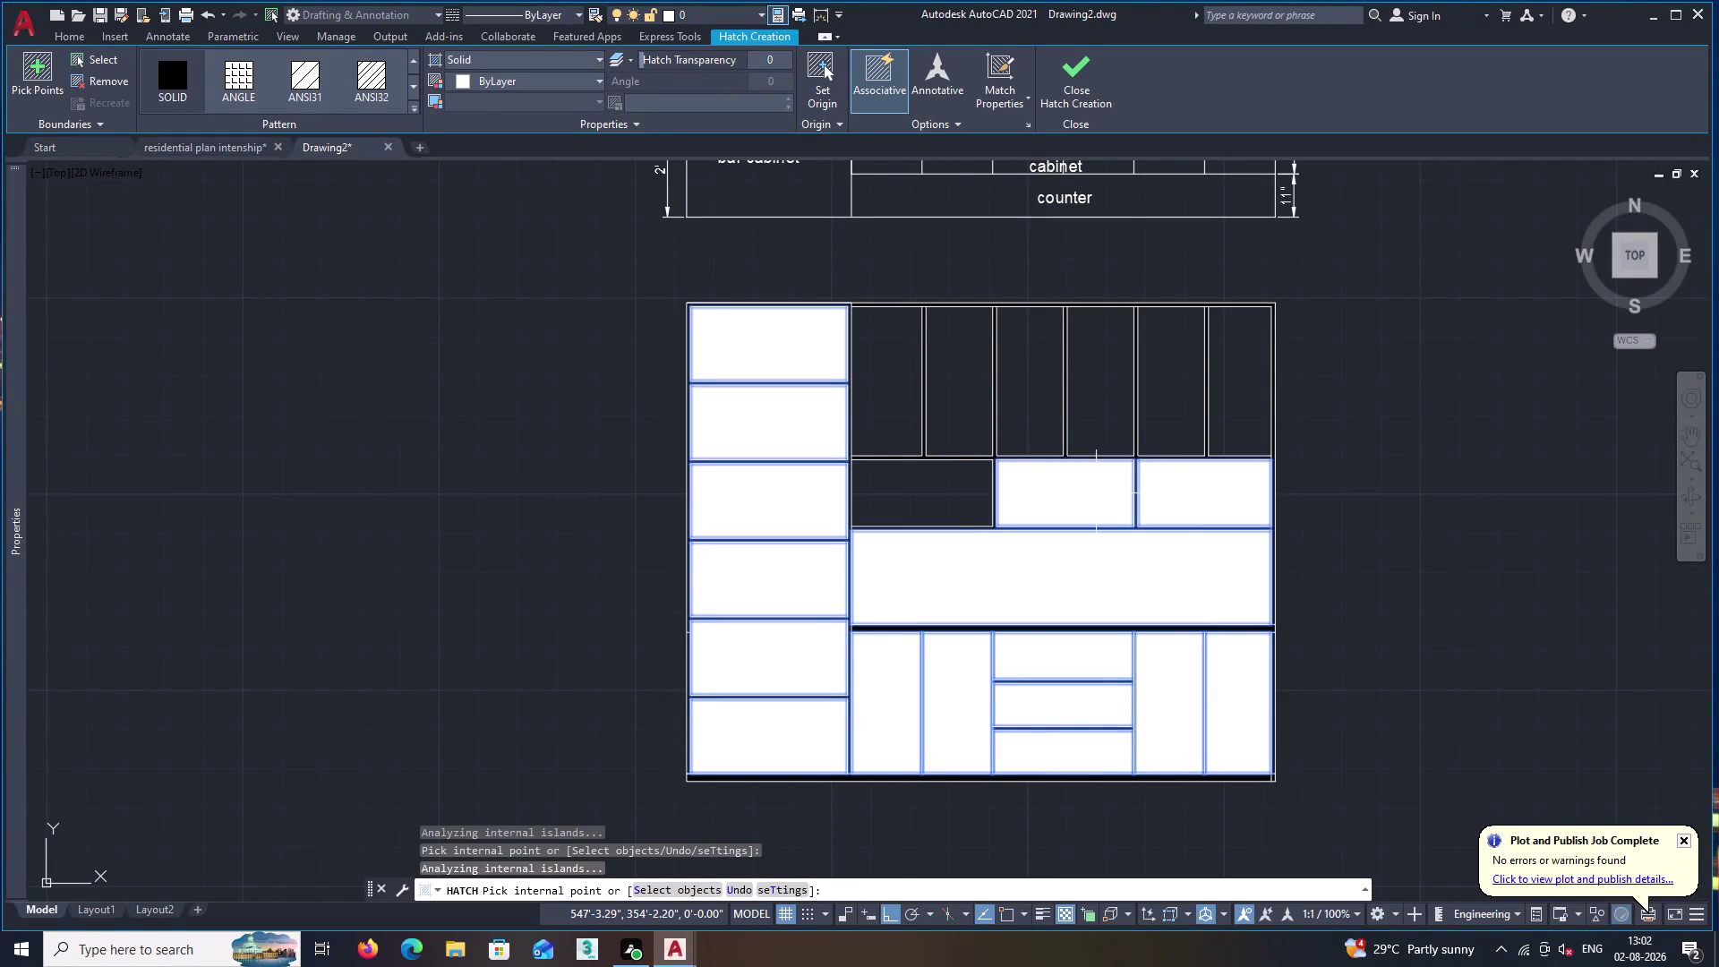
click(954, 482)
Fill each of the upper shutters.
click(854, 362)
click(917, 389)
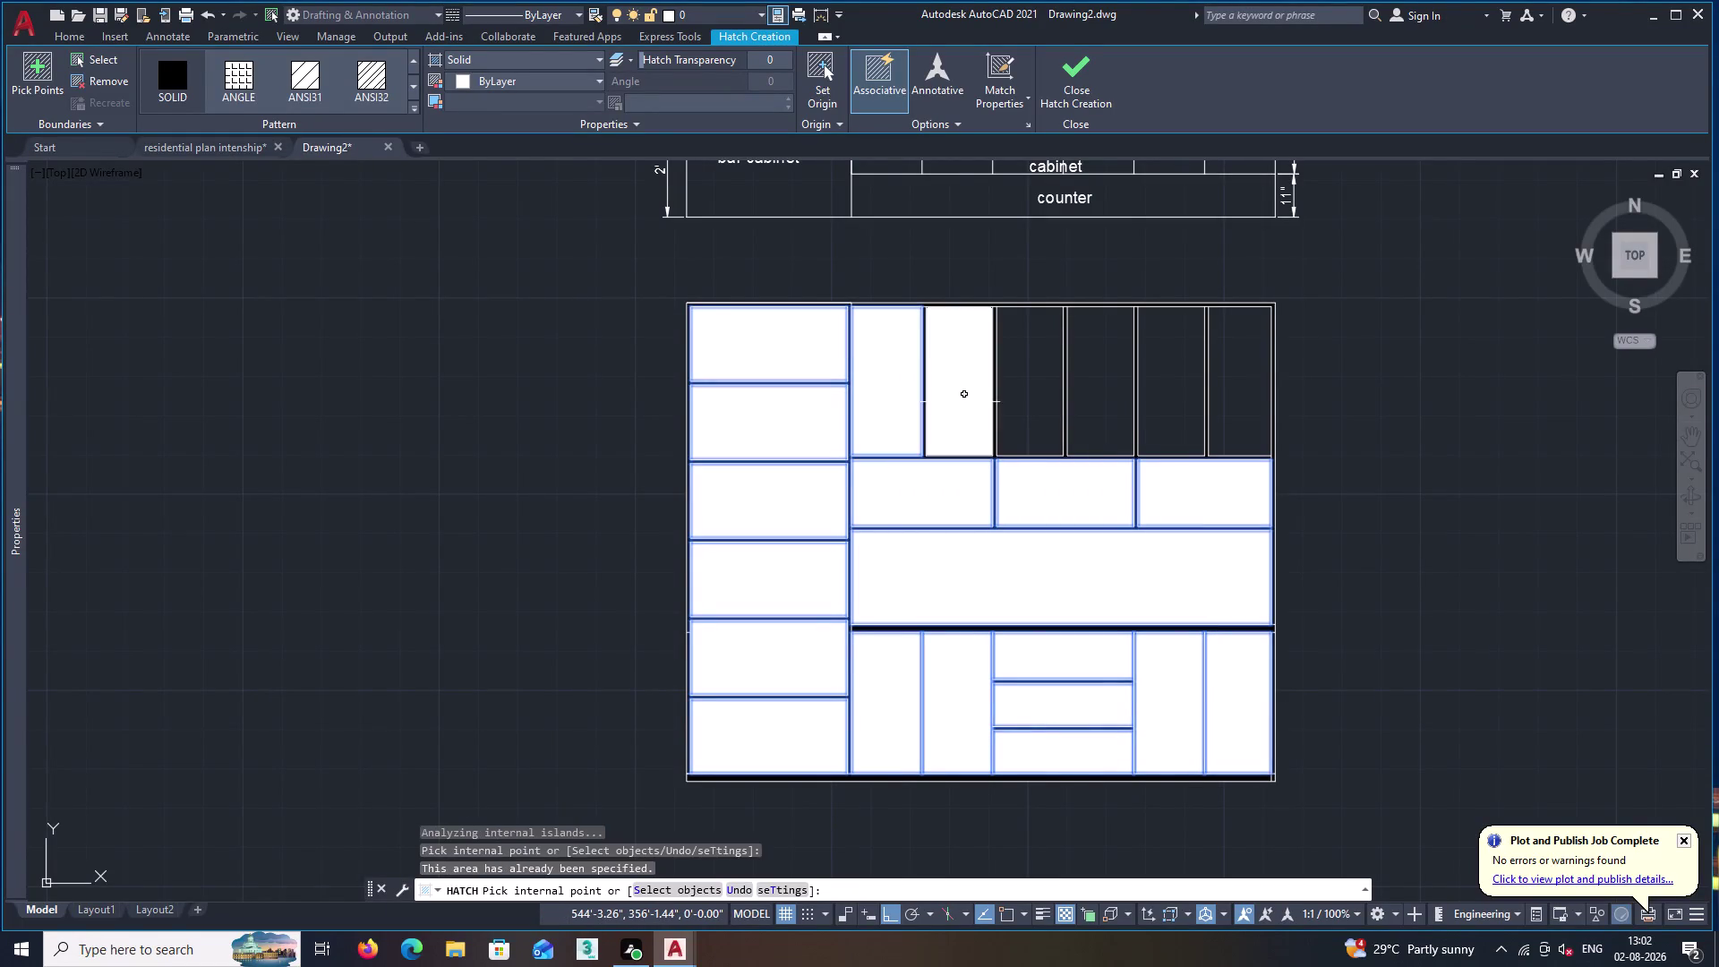
click(956, 402)
click(1000, 393)
click(1074, 400)
click(1153, 400)
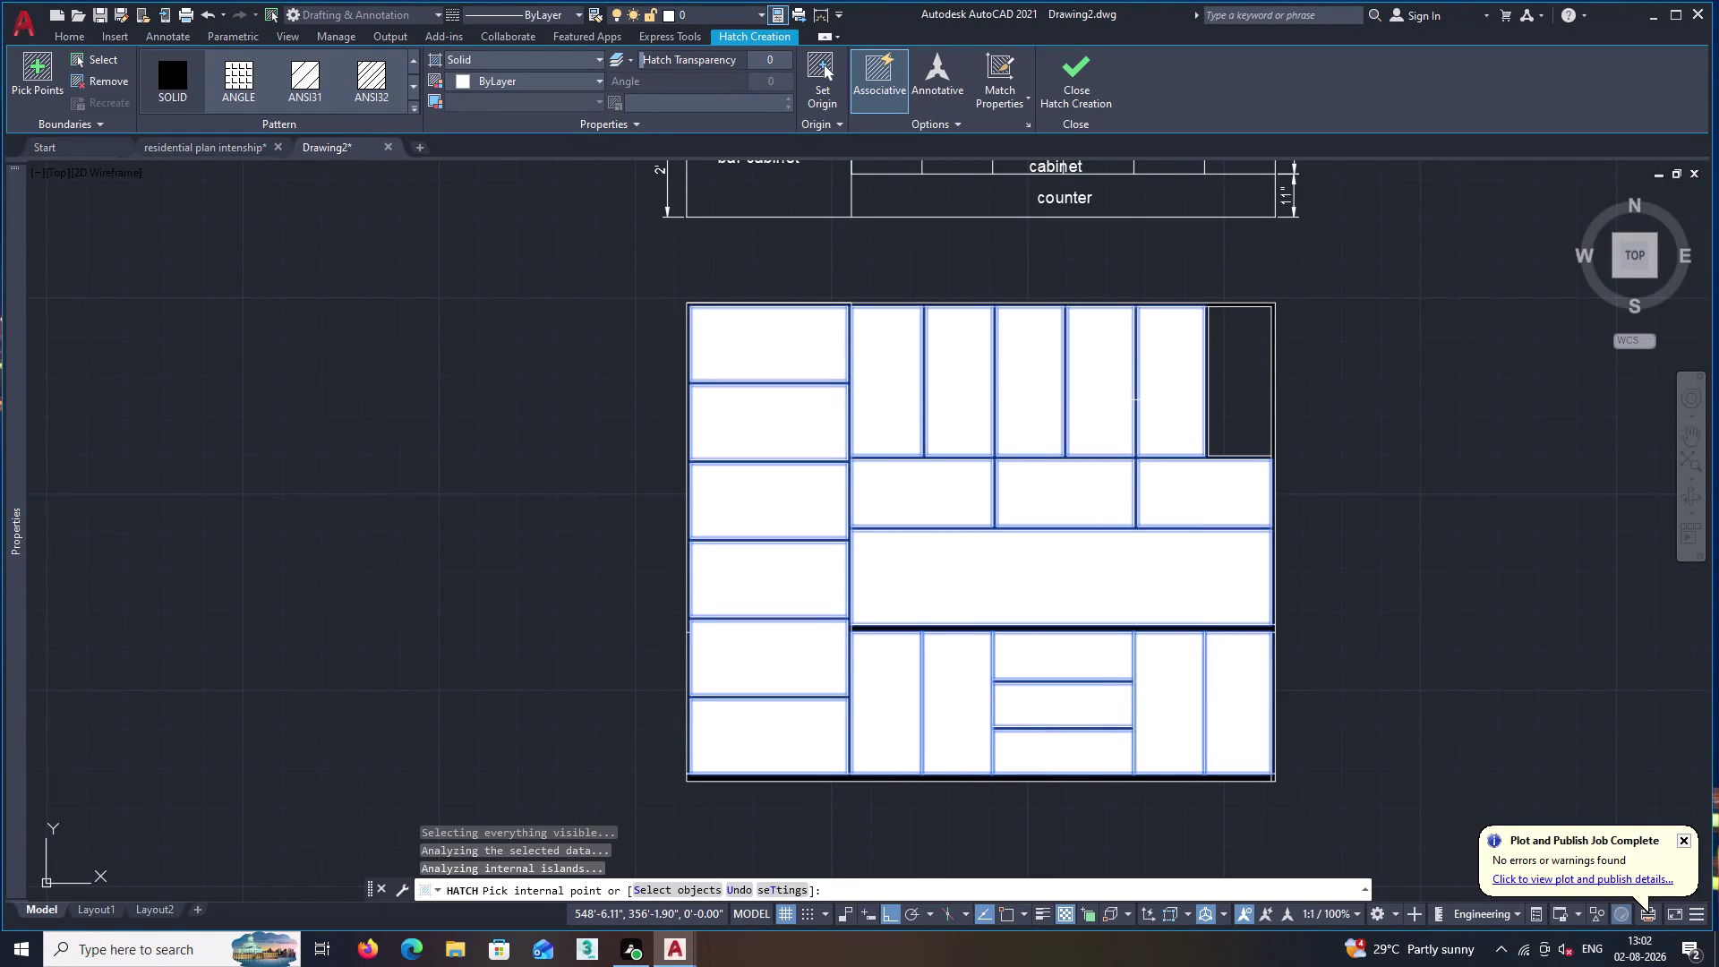
click(1204, 396)
click(1222, 389)
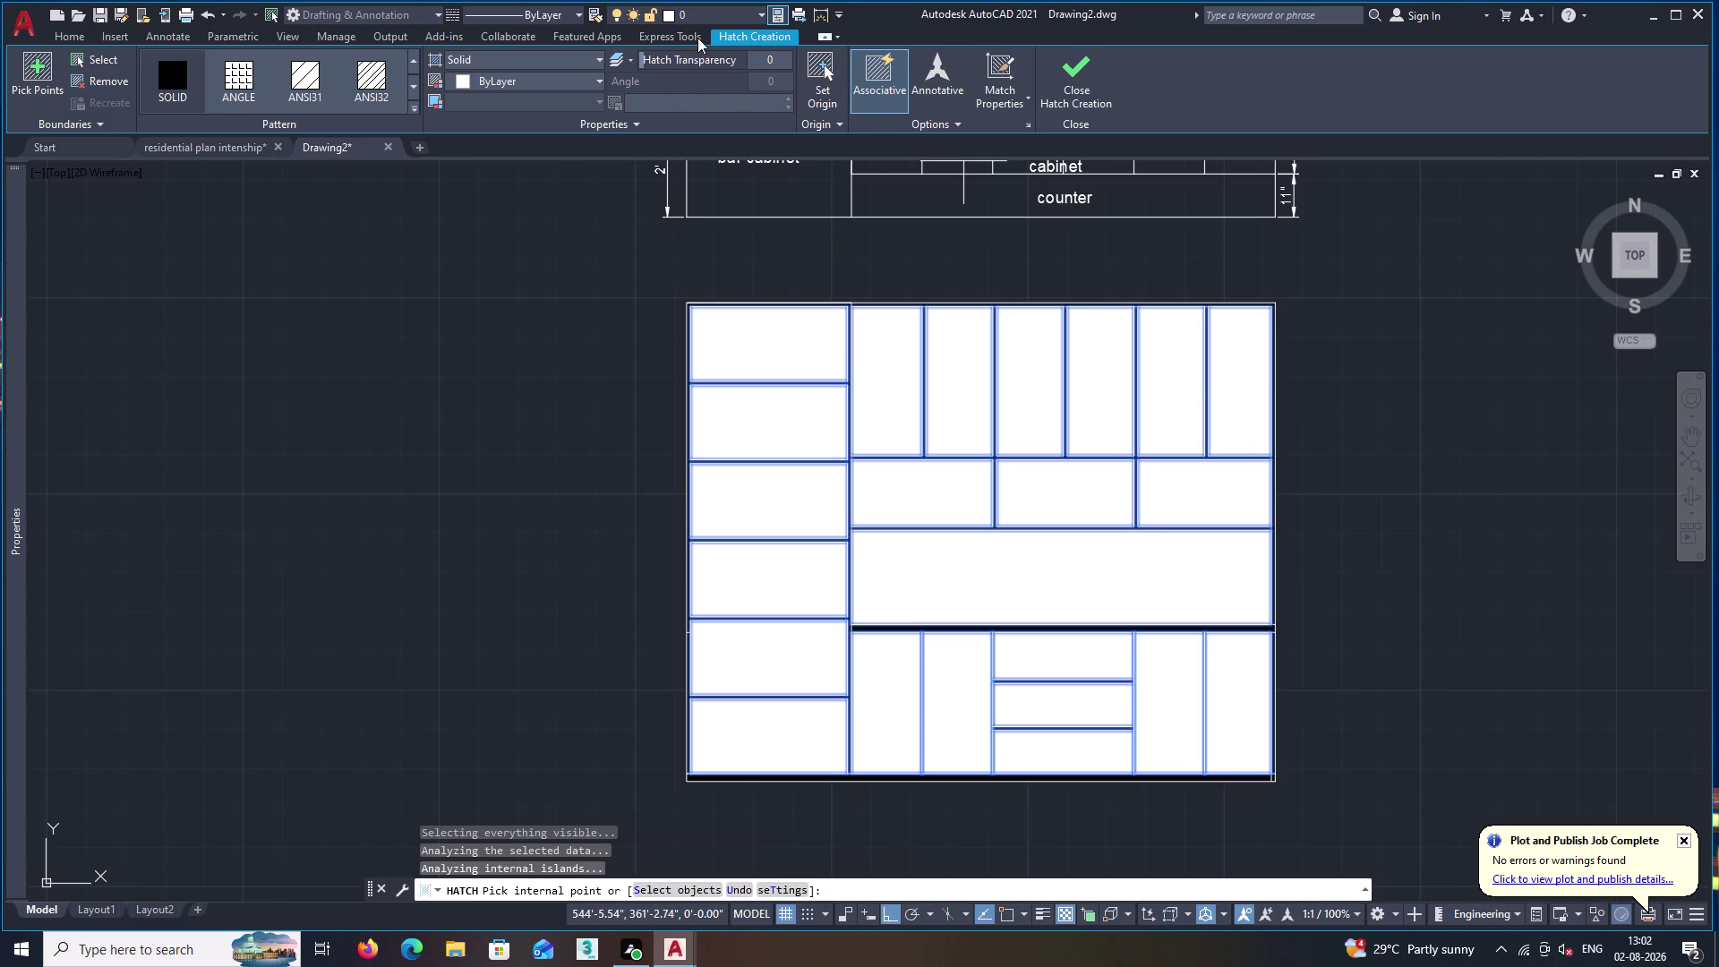
Make the solid fill partly transparent and apply it.
drag(644, 61, 784, 70)
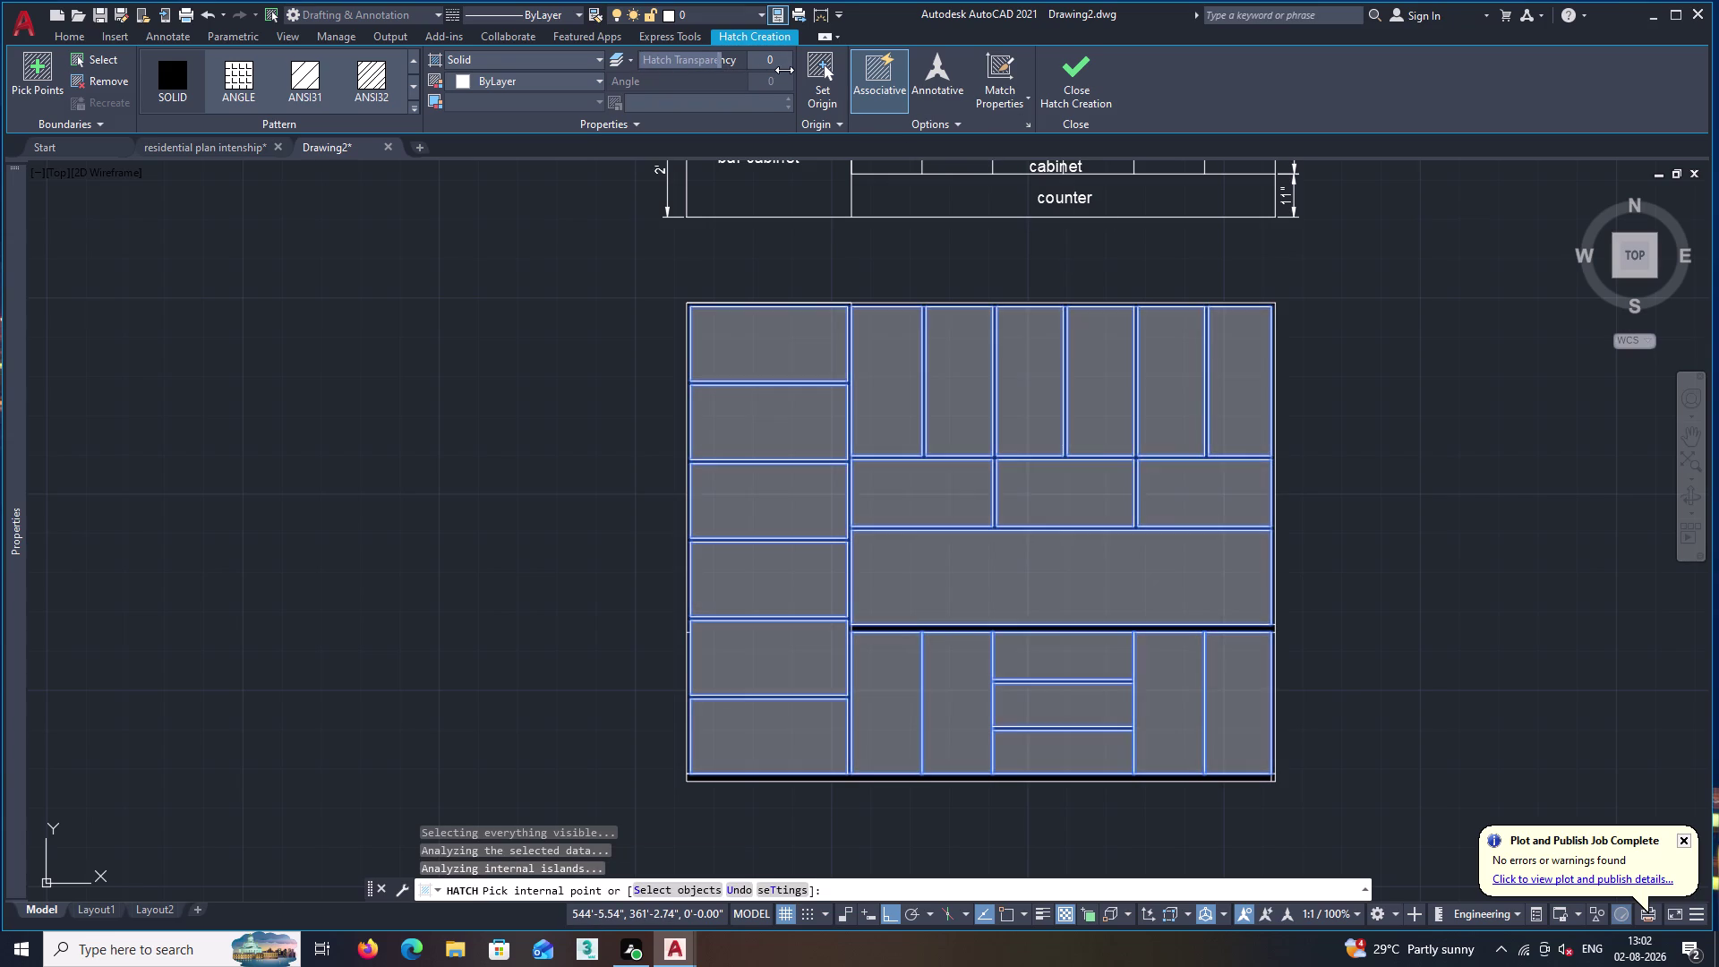
drag(784, 70, 805, 77)
click(1073, 77)
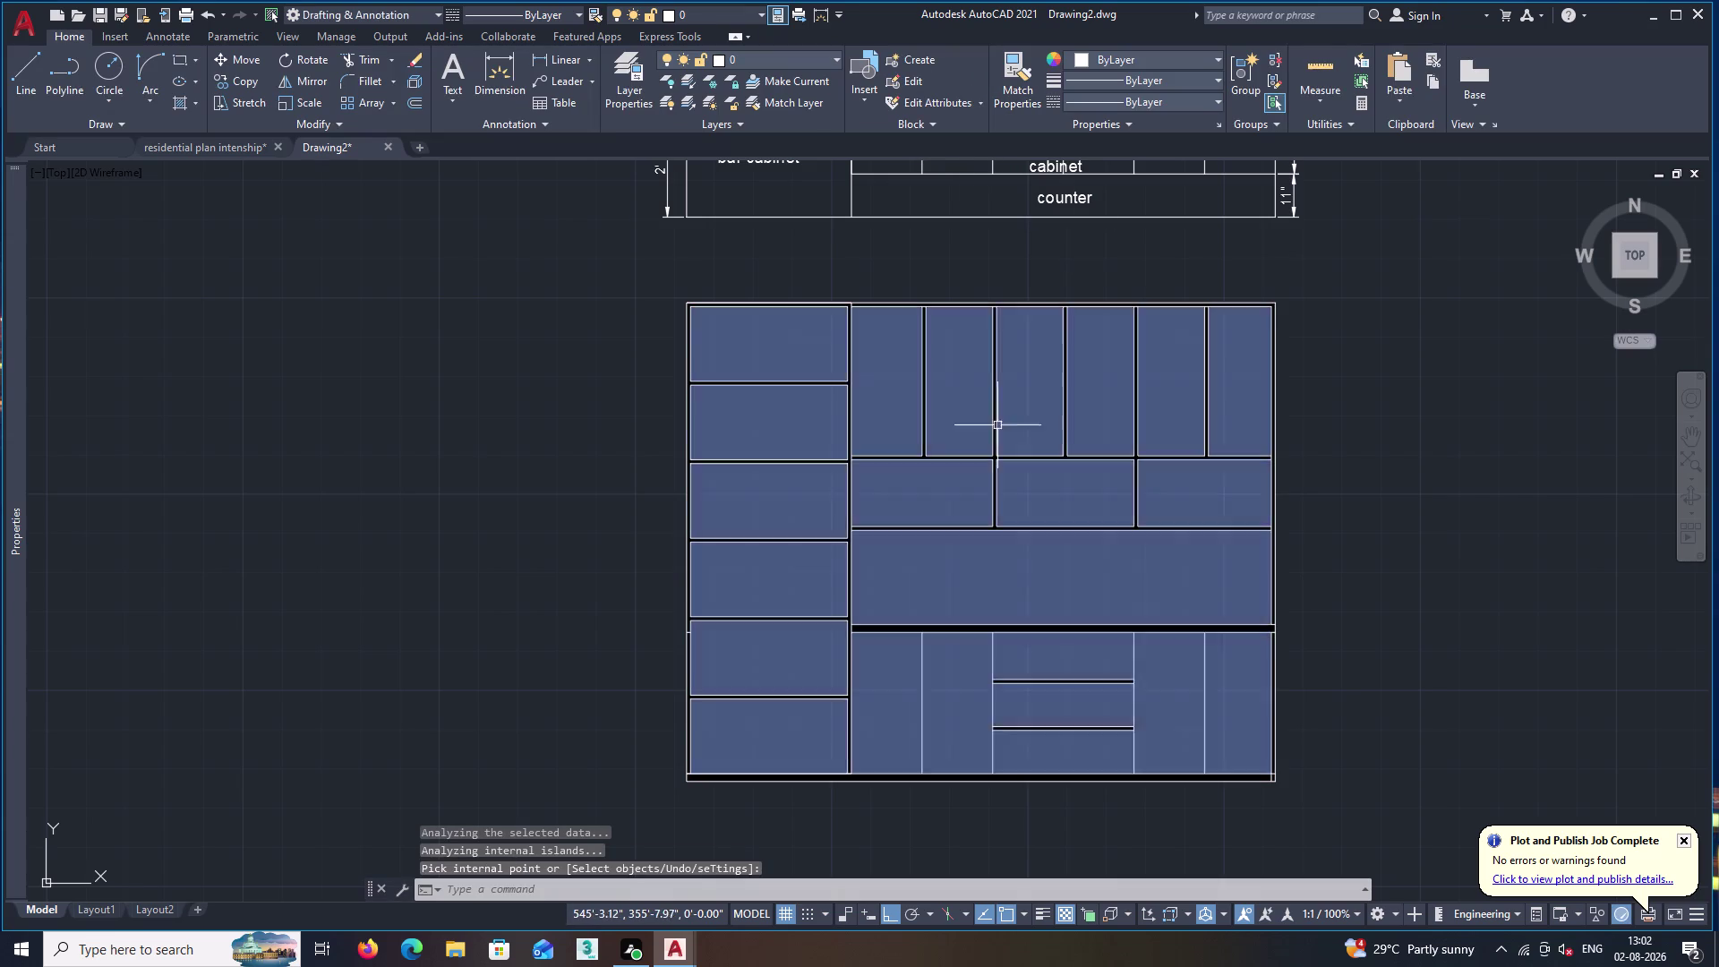
scroll(down, 3)
middle_drag(918, 365, 619, 464)
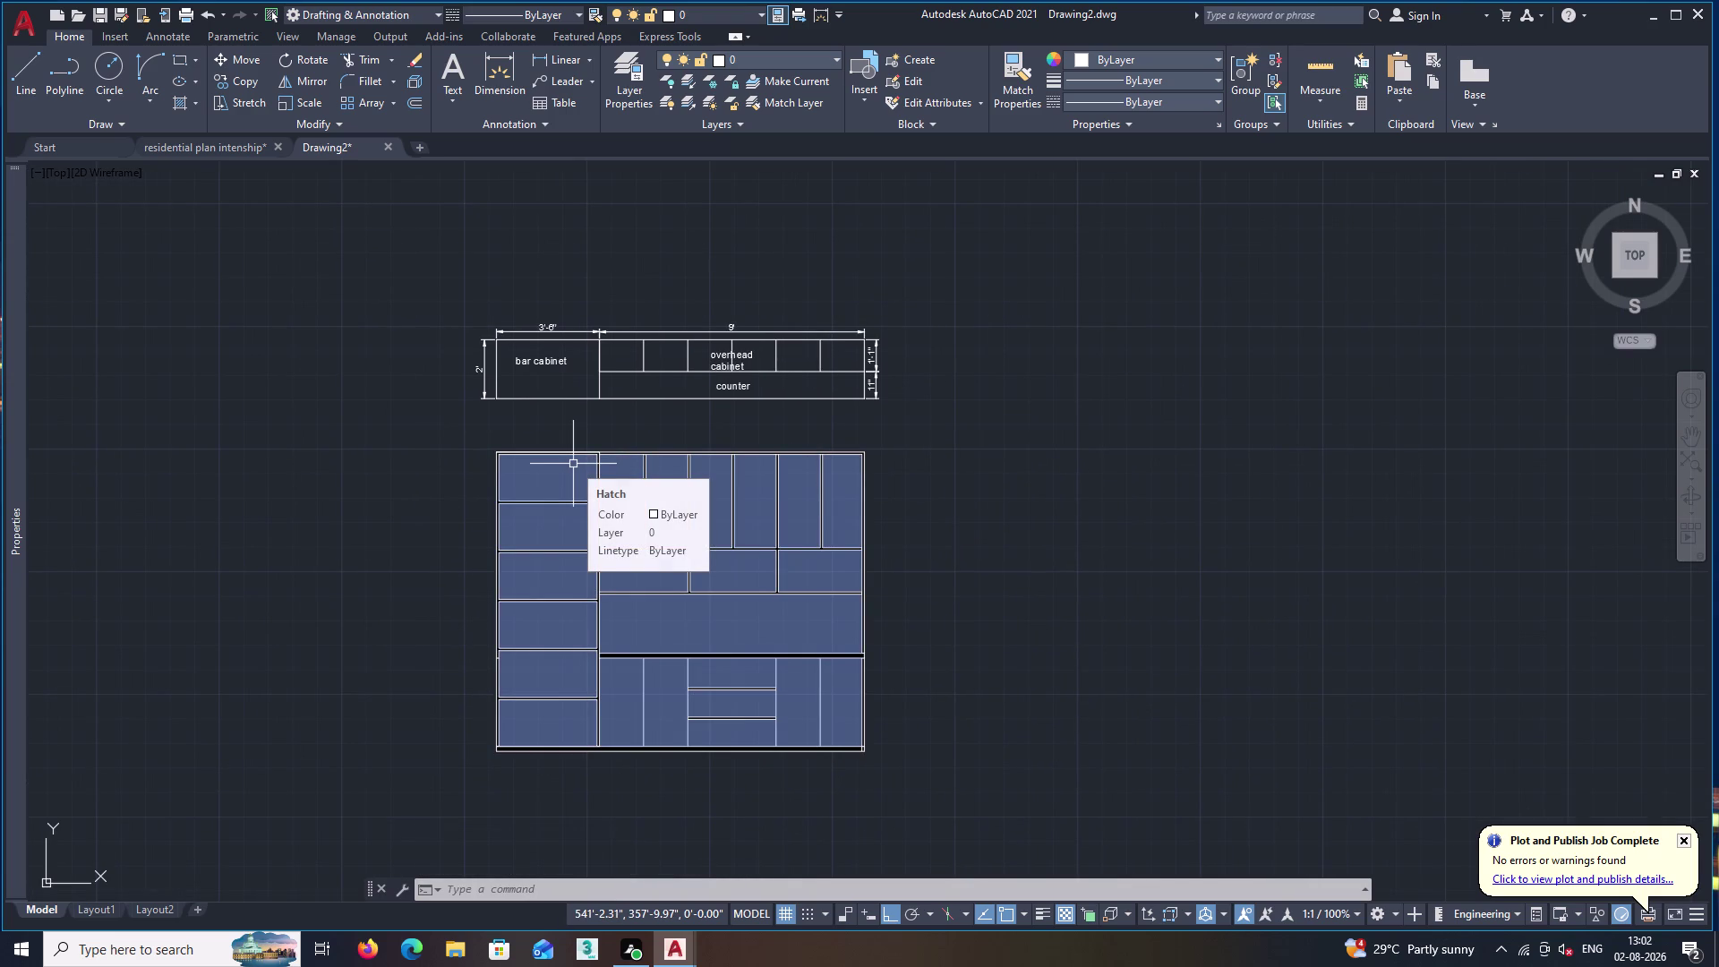
scroll(up, 3)
middle_drag(507, 627, 744, 462)
middle_drag(745, 541, 697, 487)
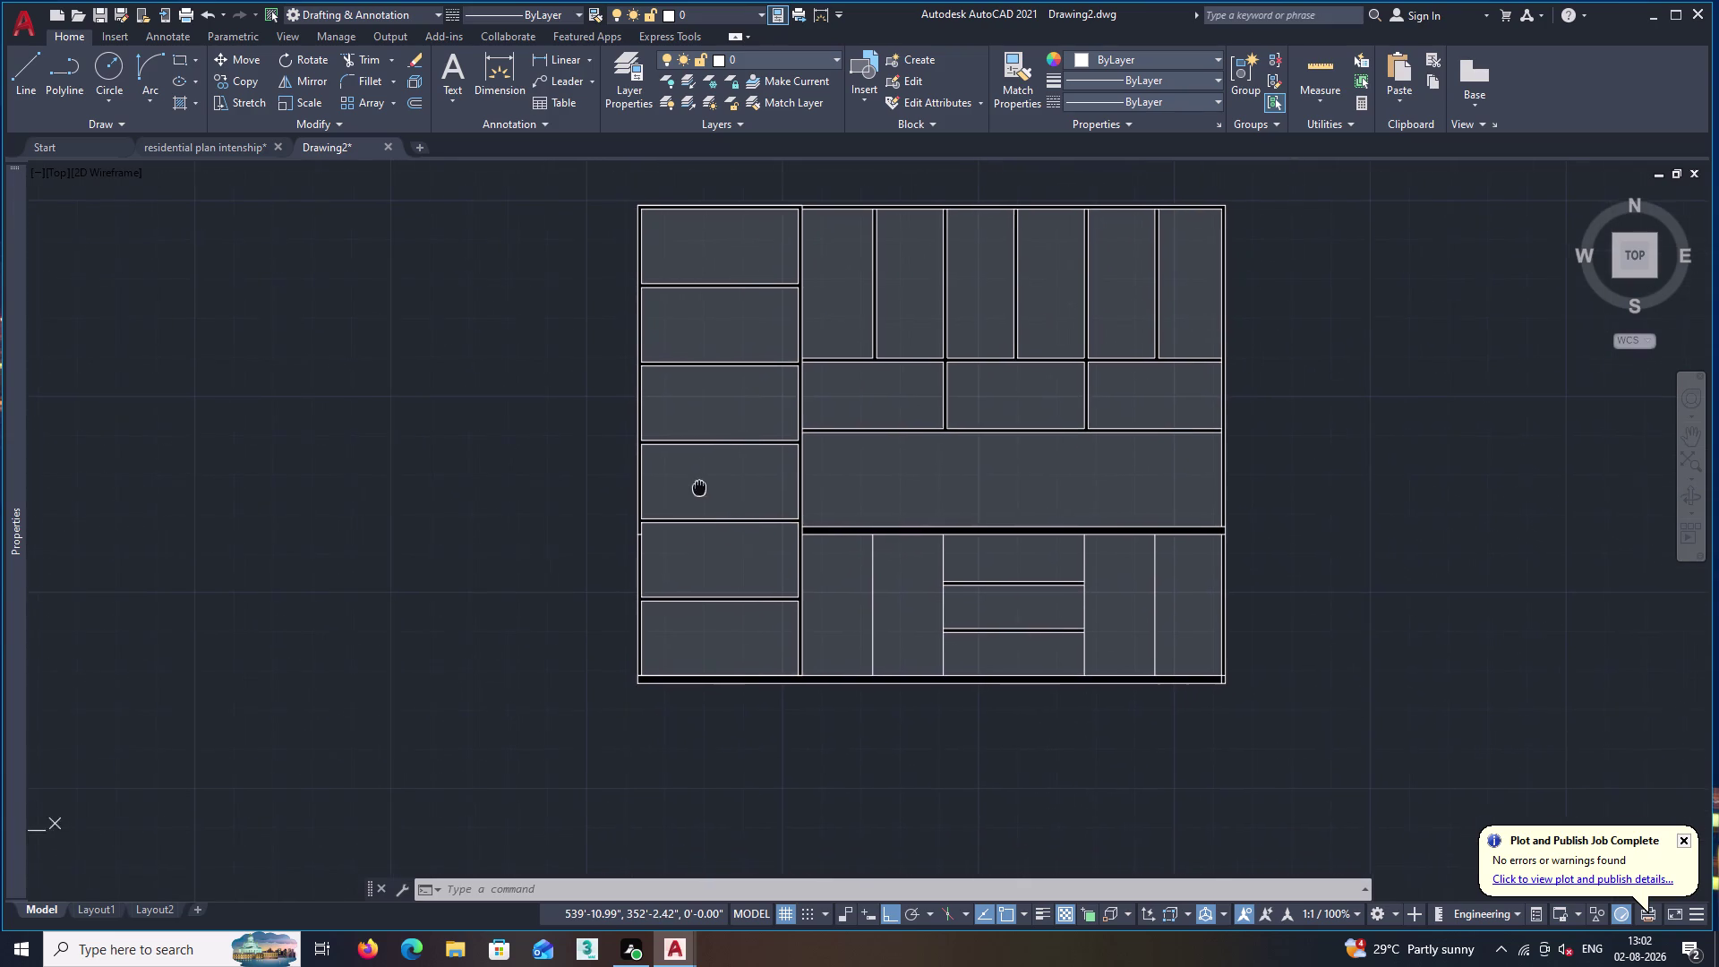
middle_drag(697, 487, 695, 486)
text(ml)
key(d)
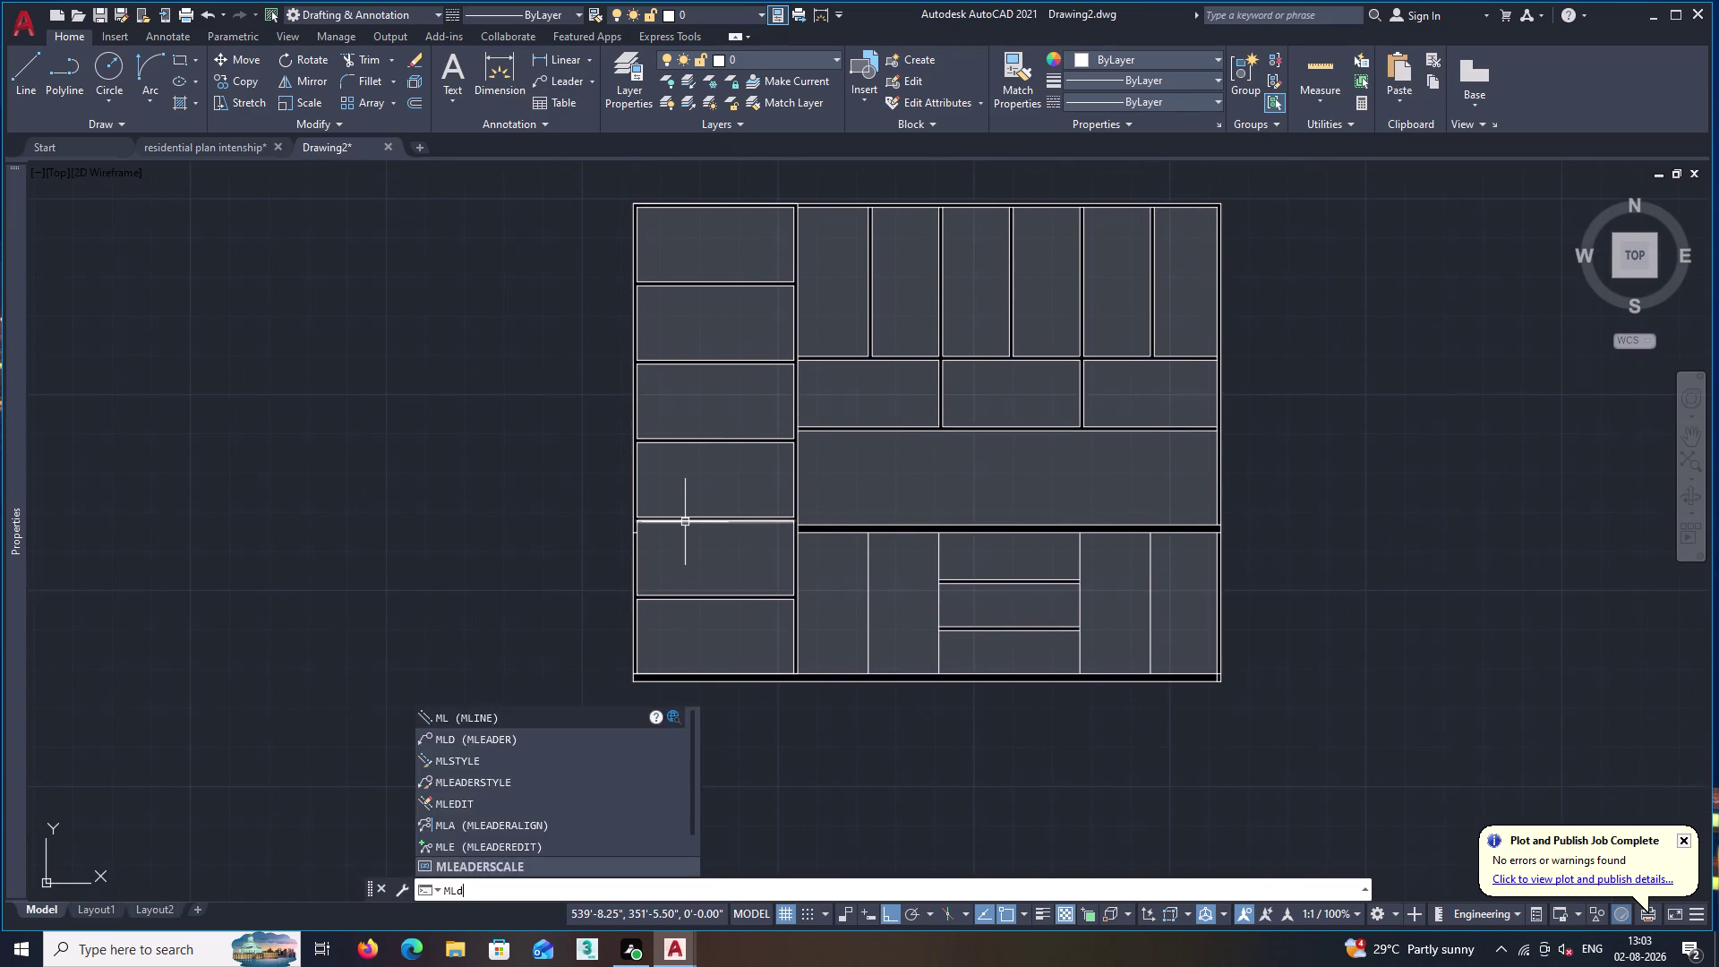
key(Return)
scroll(up, 3)
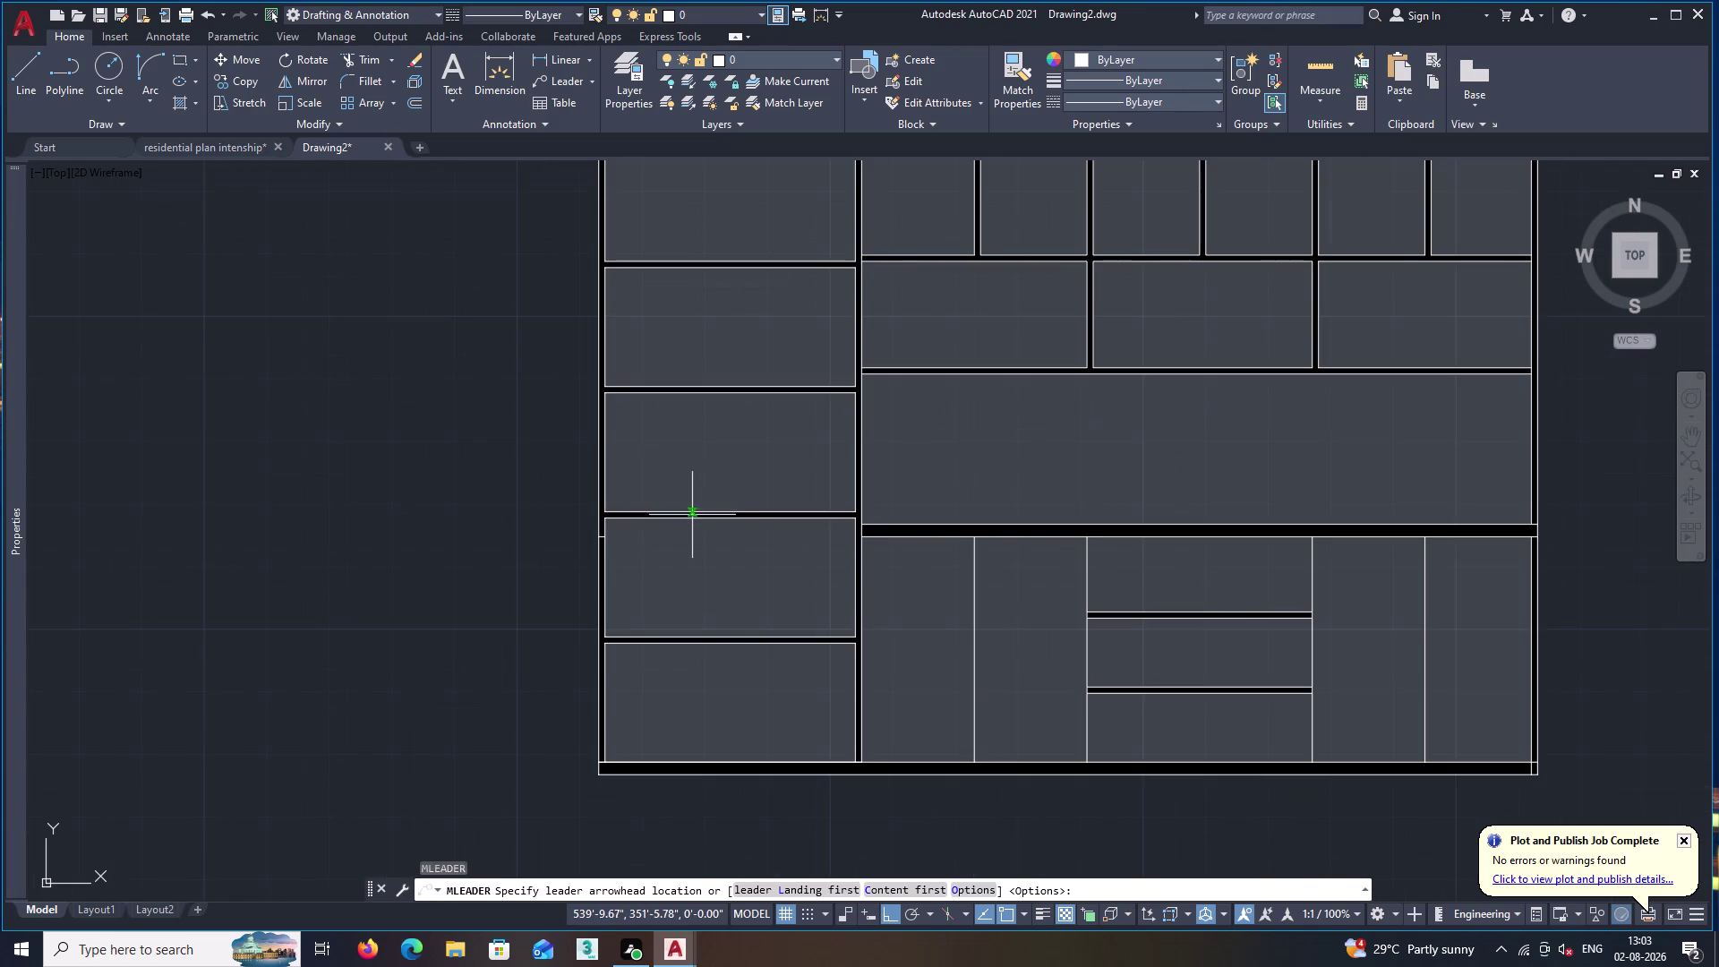
click(699, 518)
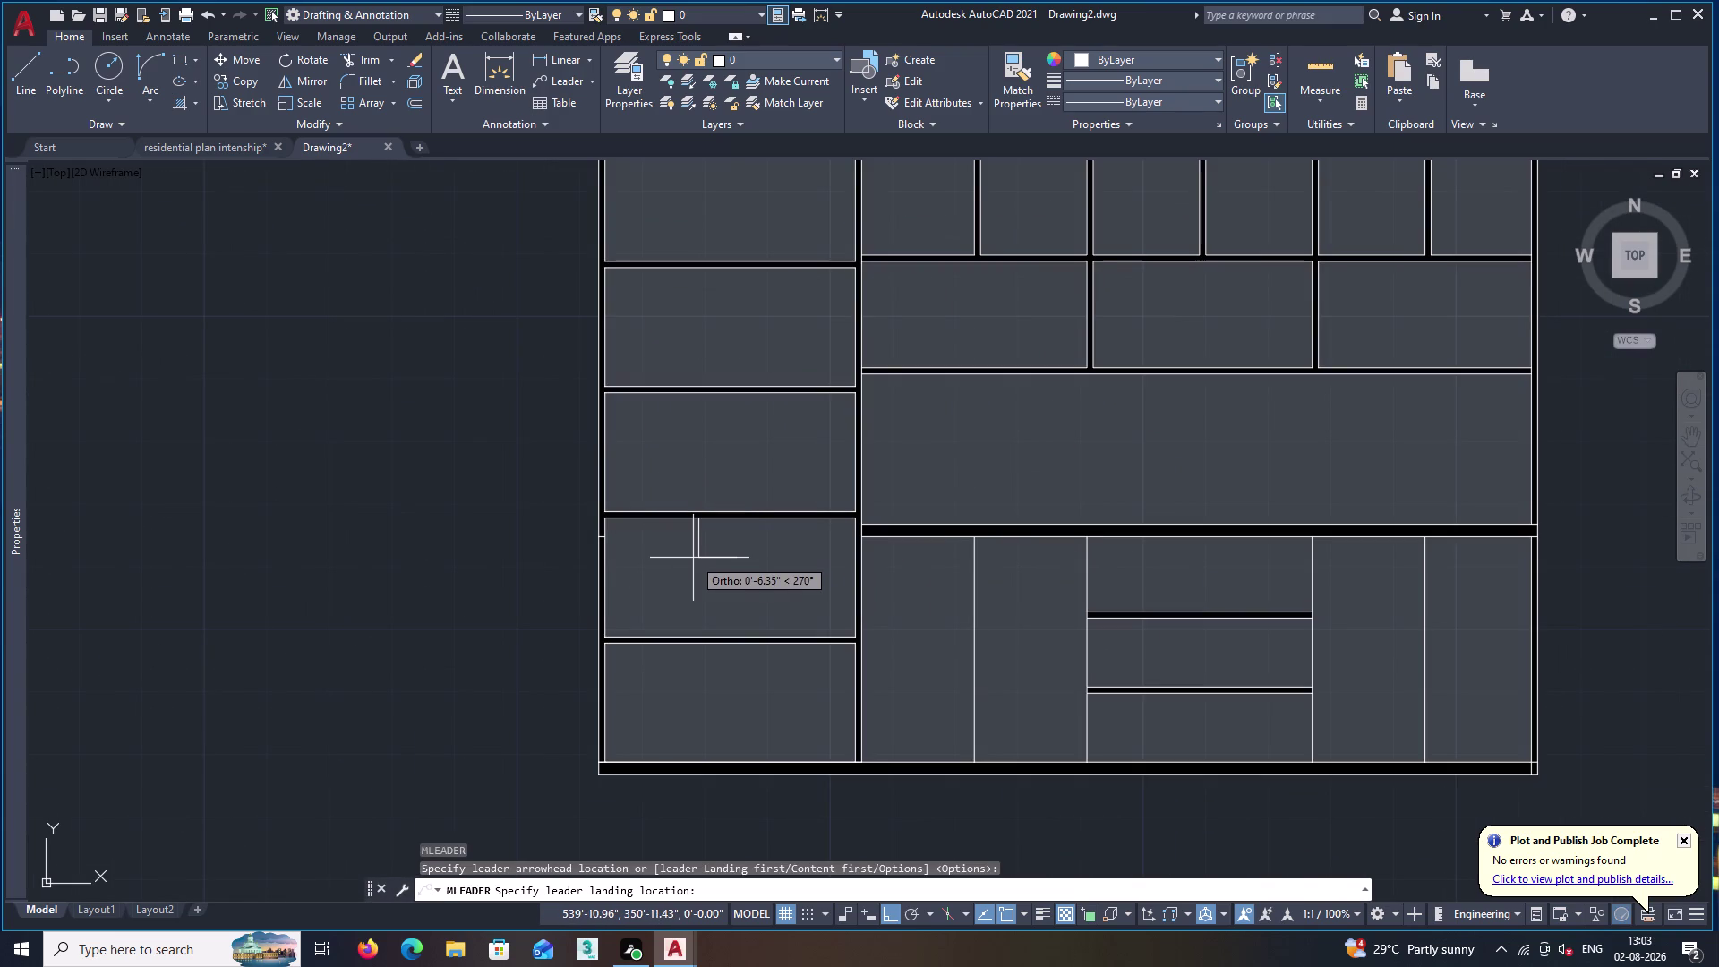
click(695, 562)
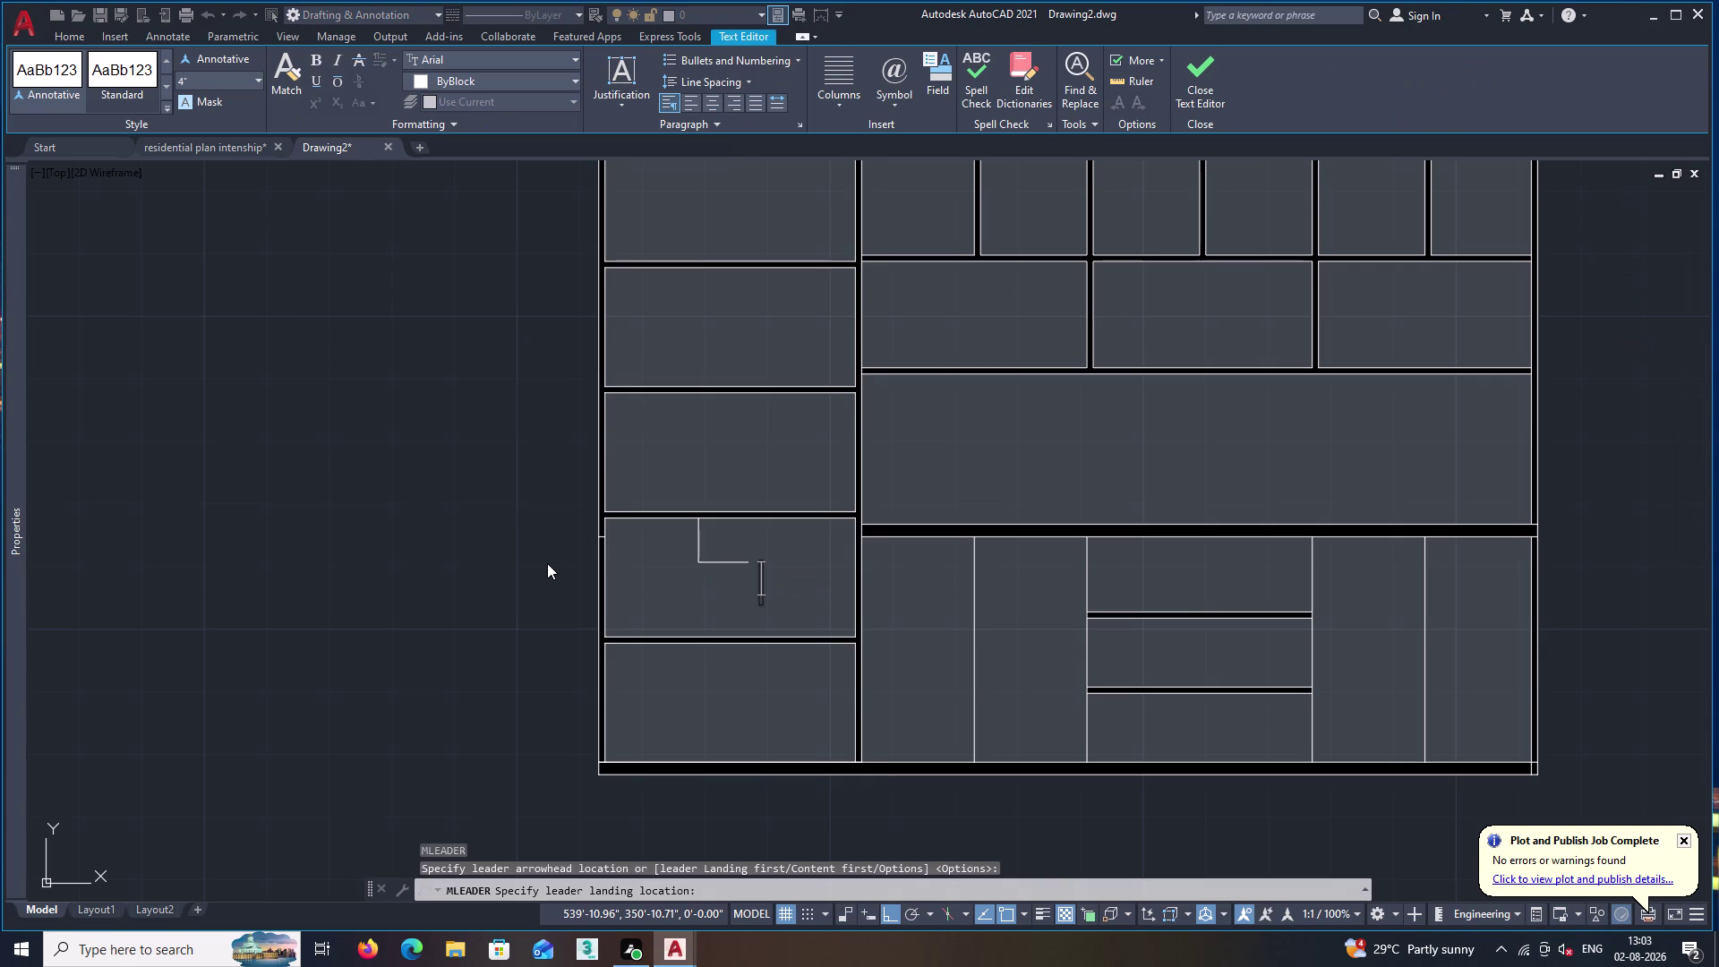
key(Escape)
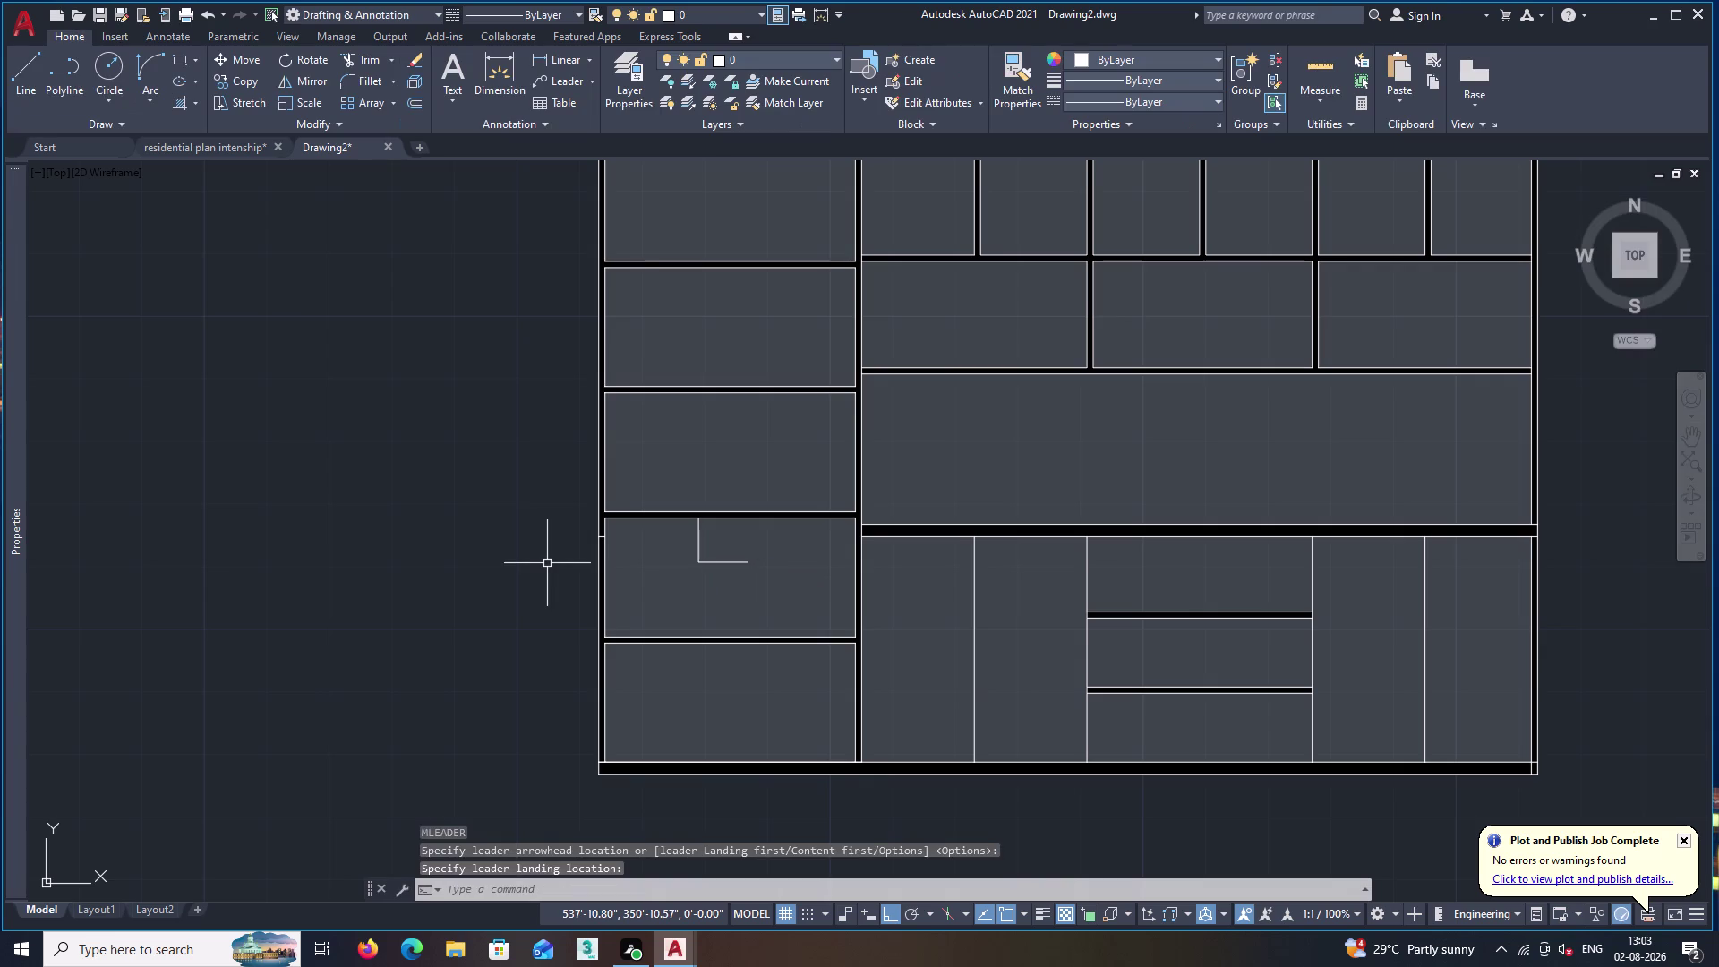
key(ctrl+z)
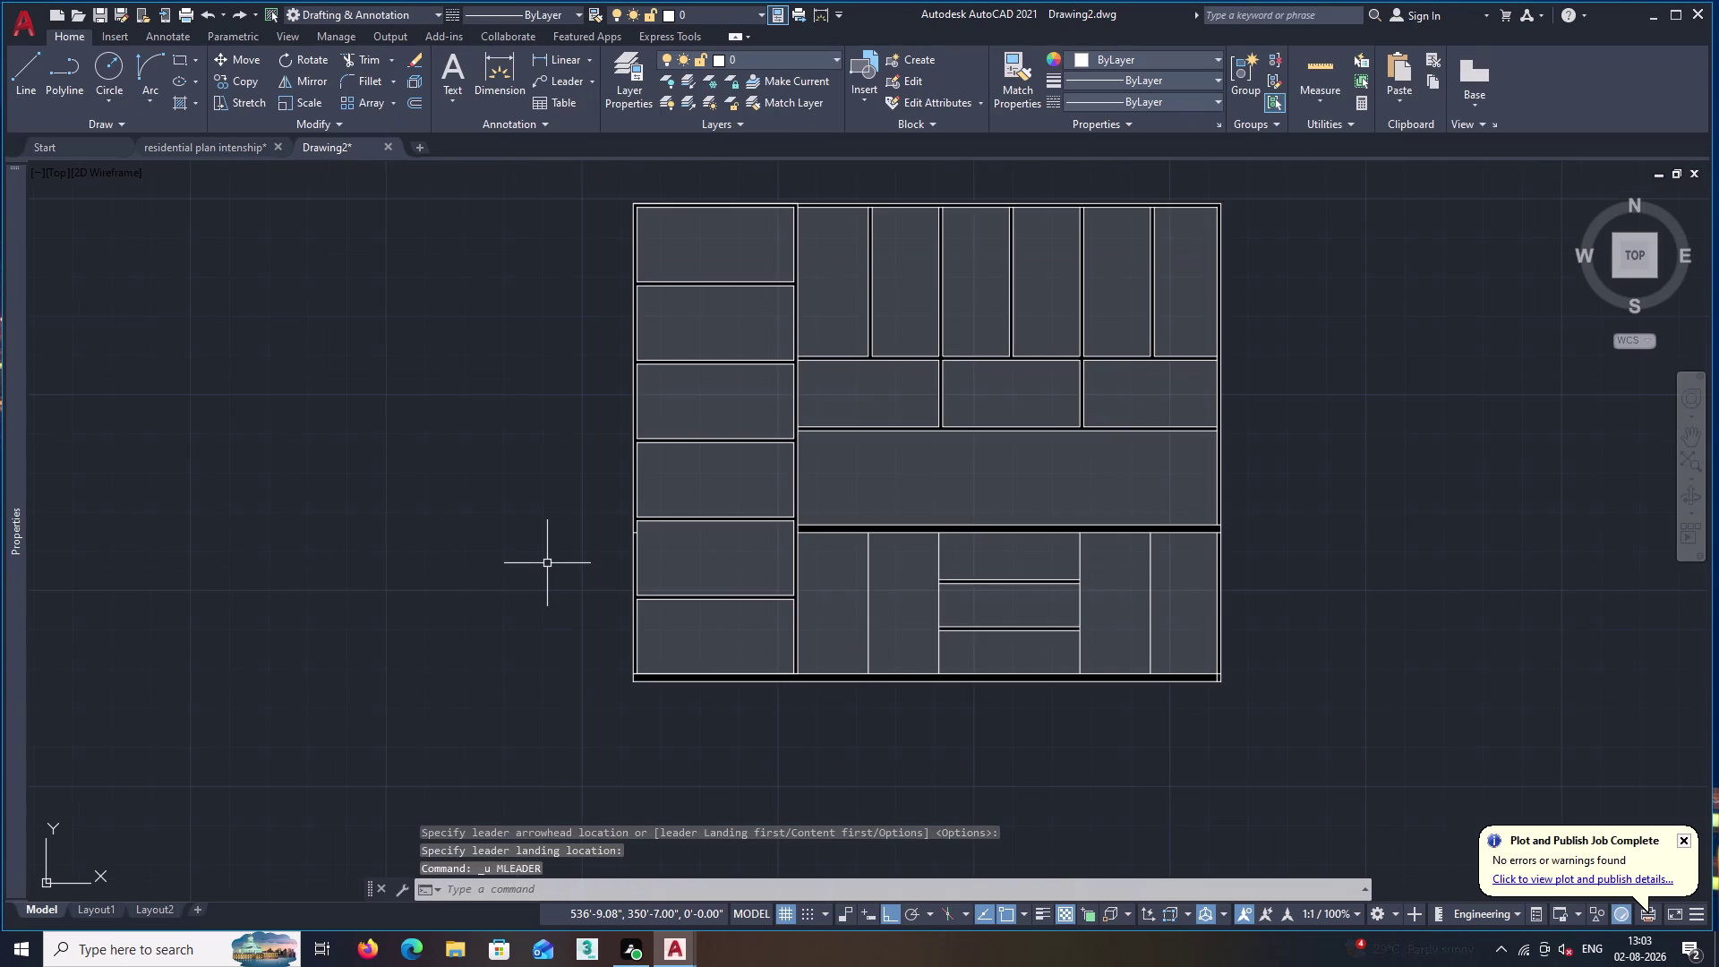
text(ql)
key(Return)
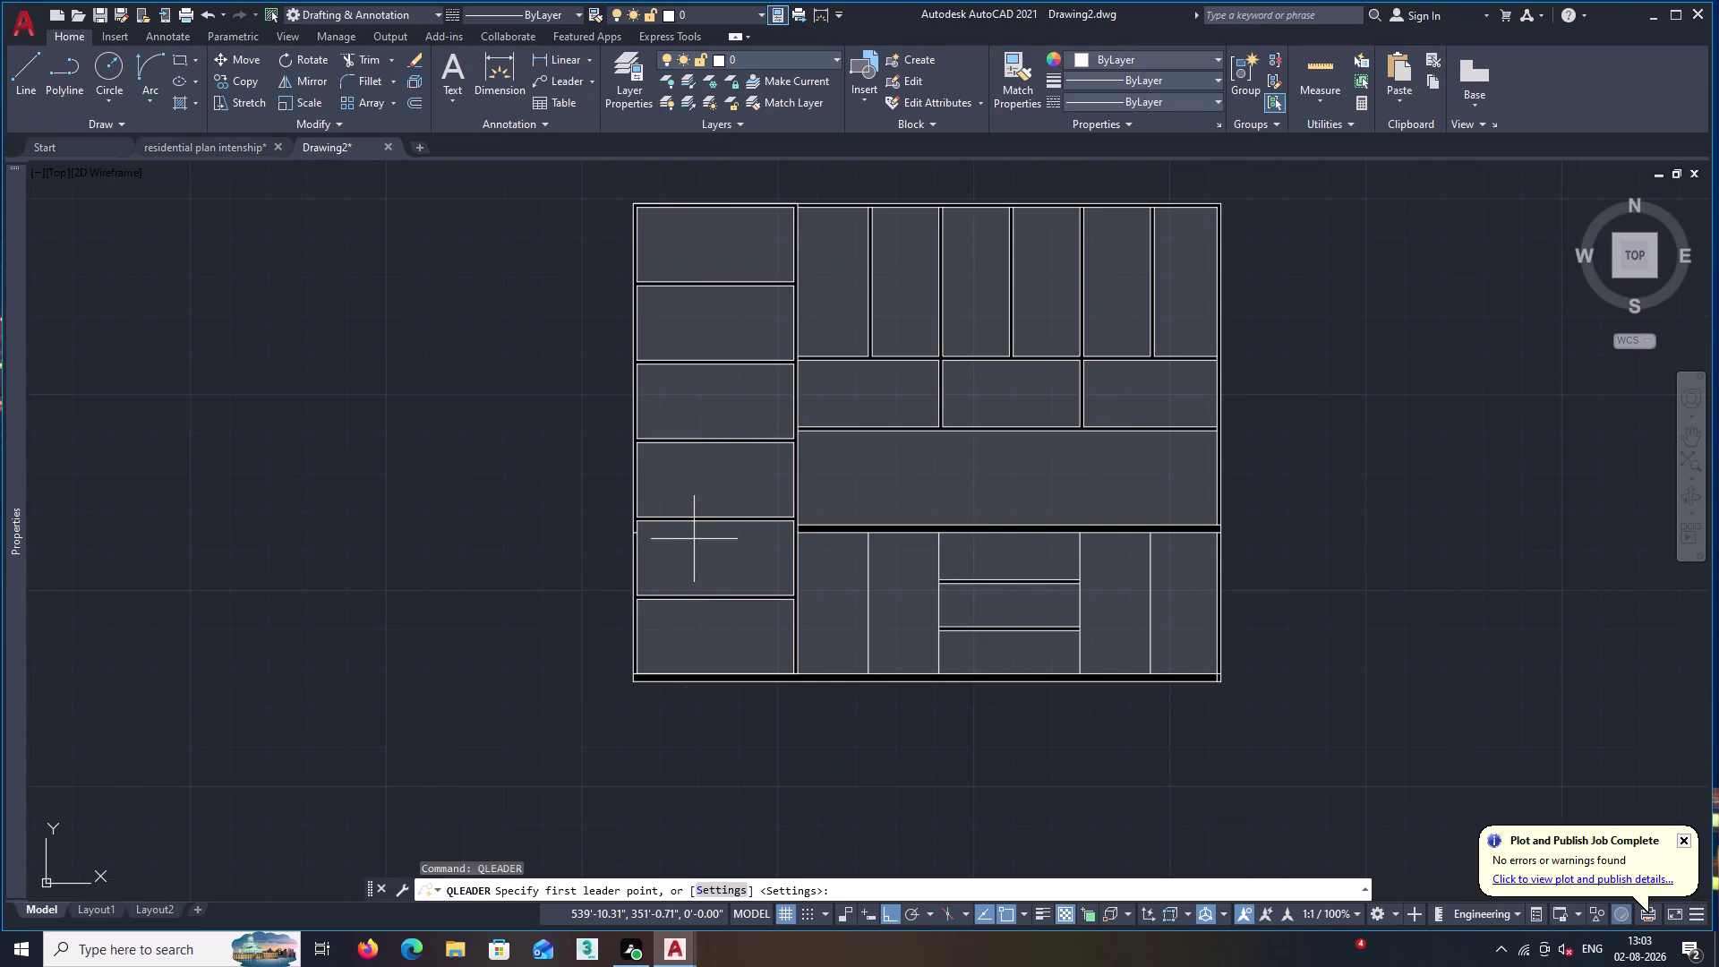
Draw a three-point leader from the fourth left compartment with a 5" text width.
click(705, 444)
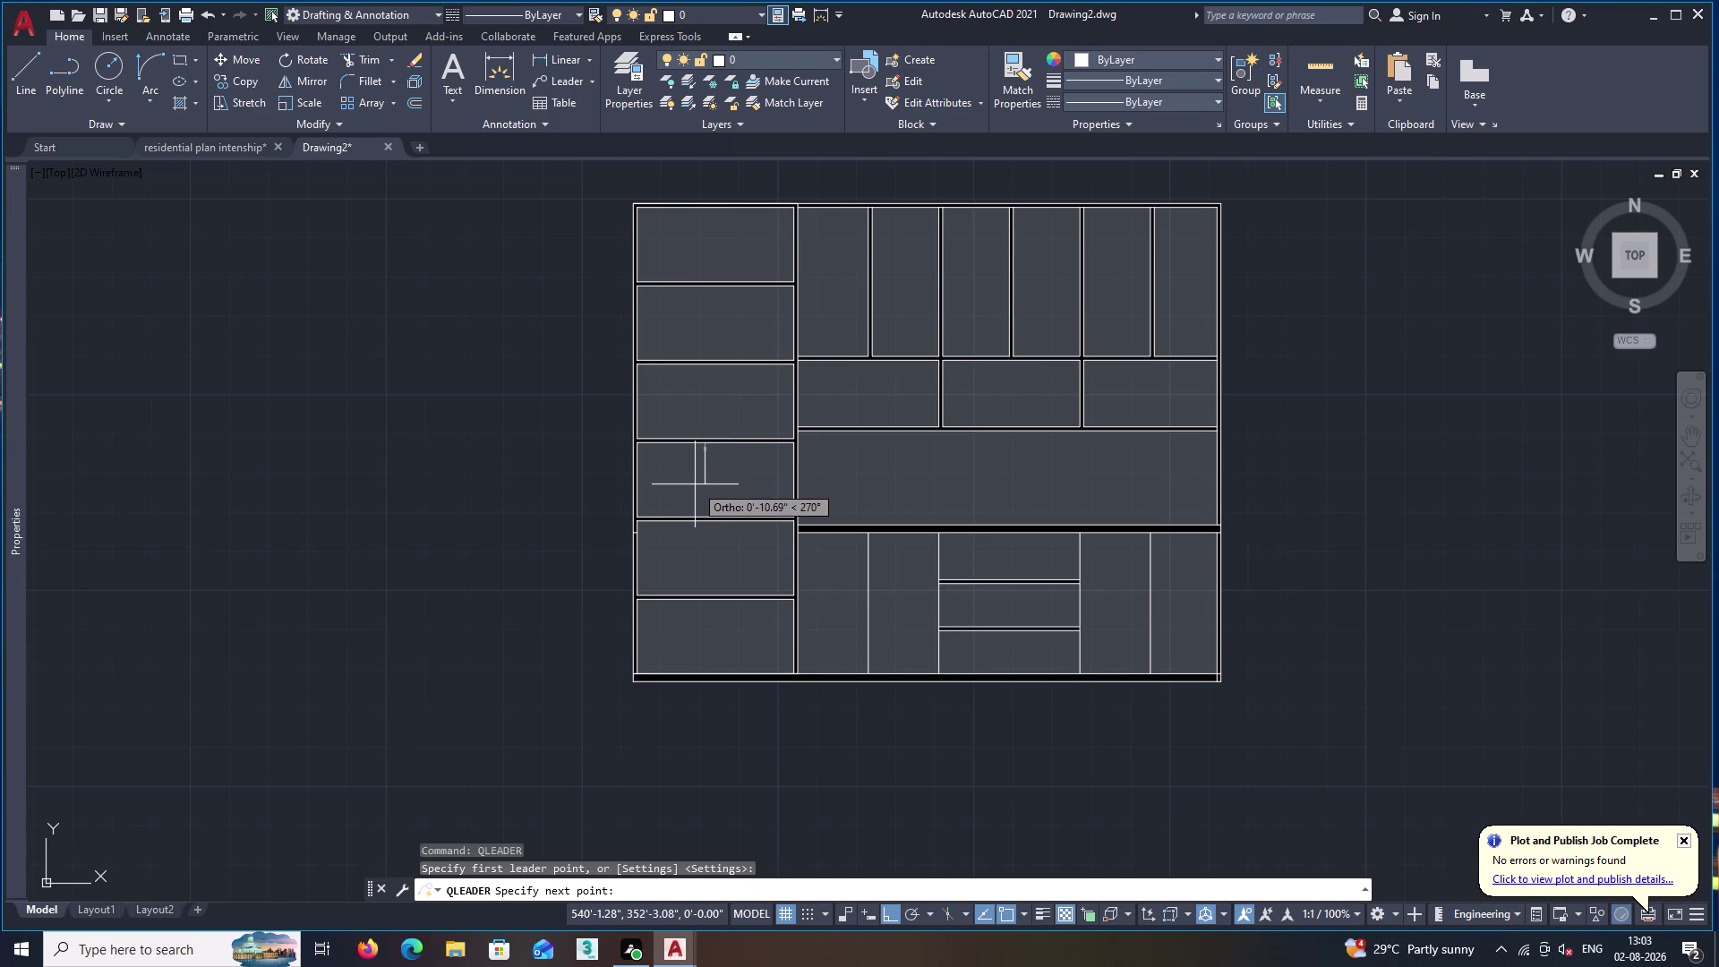
click(694, 484)
click(606, 483)
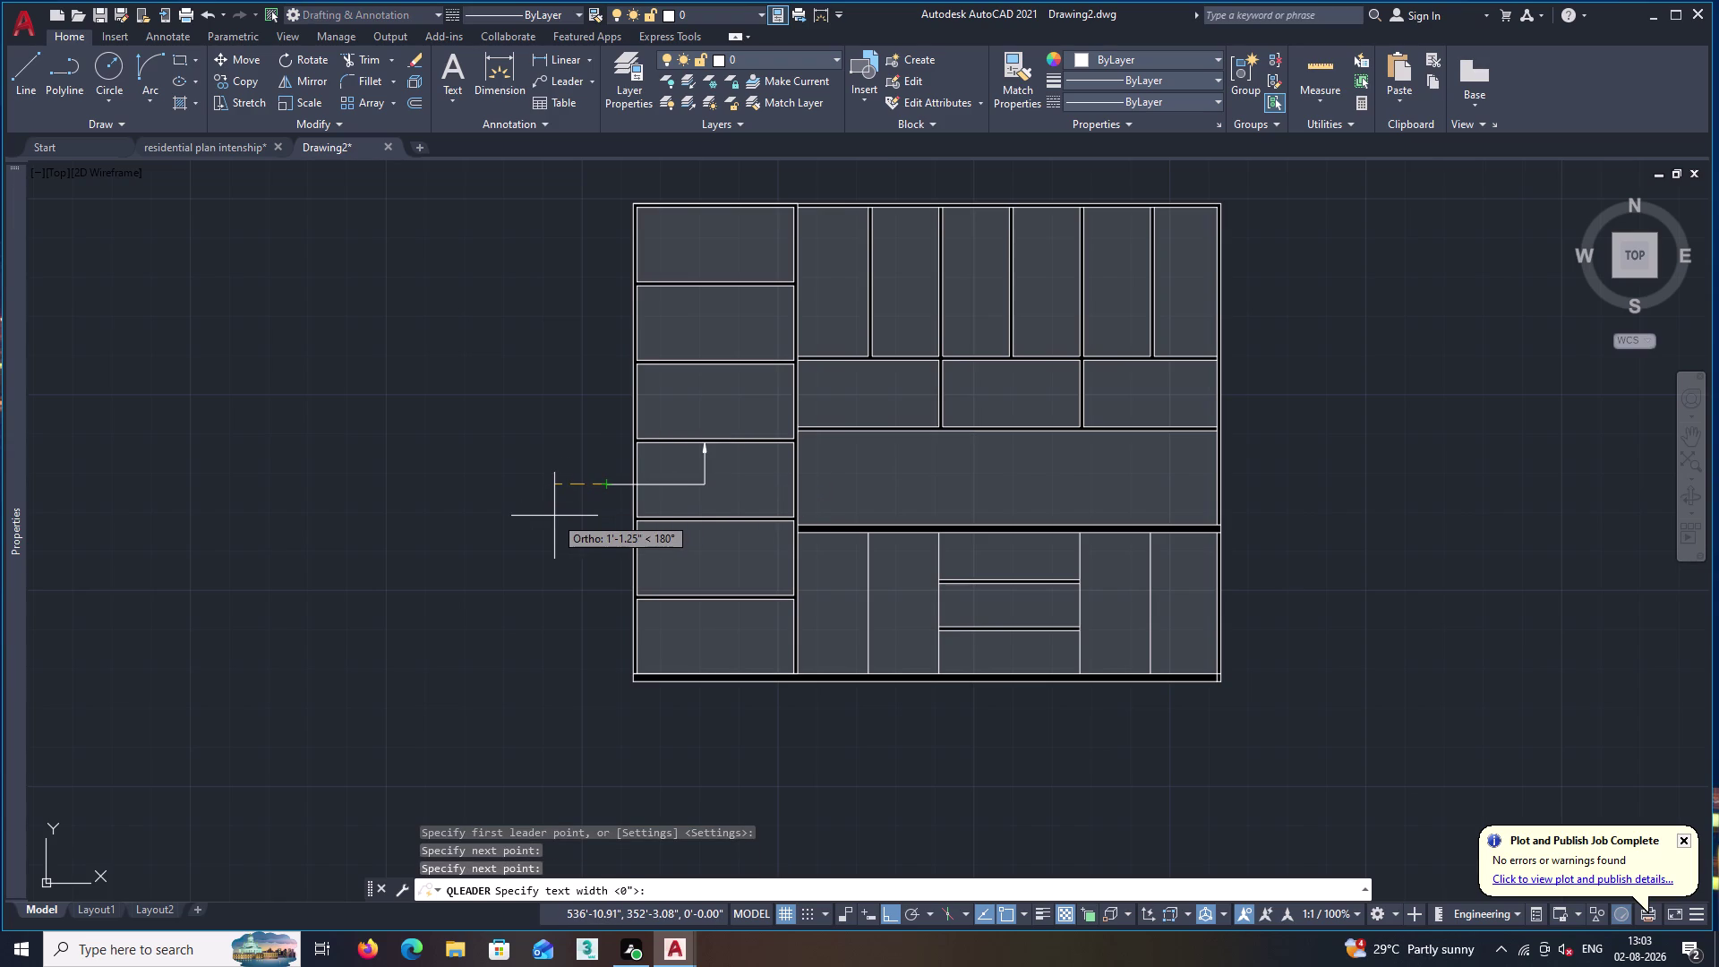
text(5)
text(")
key(Return)
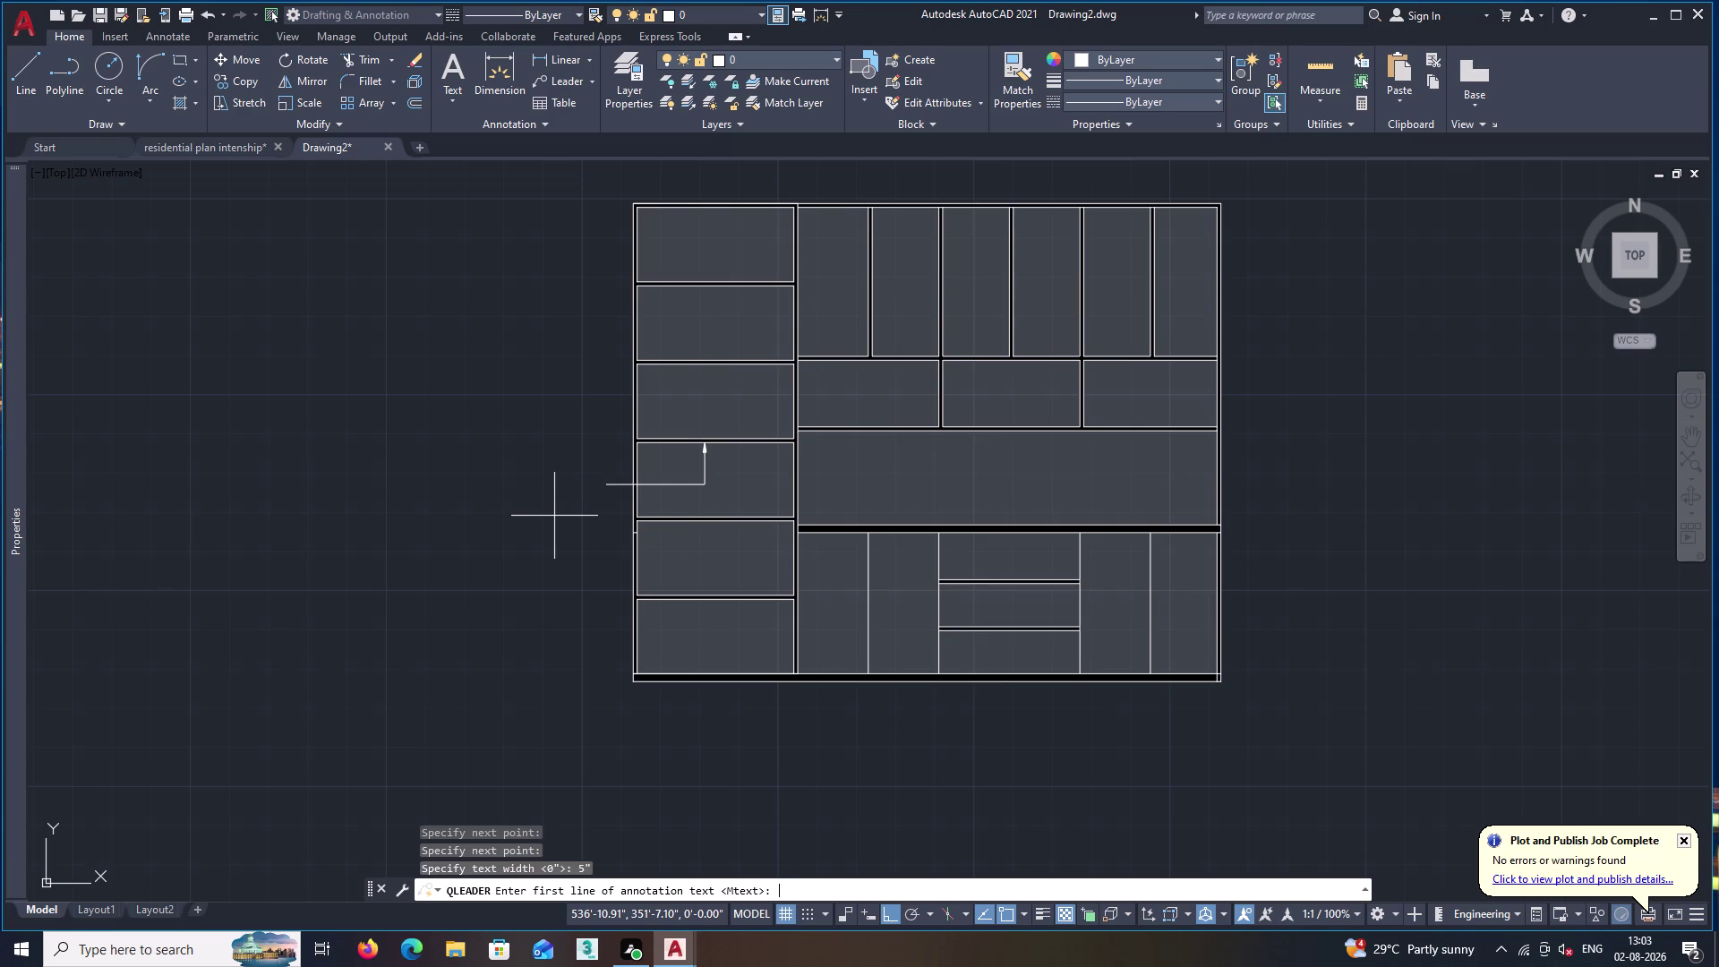
Enter the leader note 'profile light underneeth' and finish it.
text(pr)
text(ofile)
key(space)
text(ligh)
key(t)
key(space)
text(under)
text(neet)
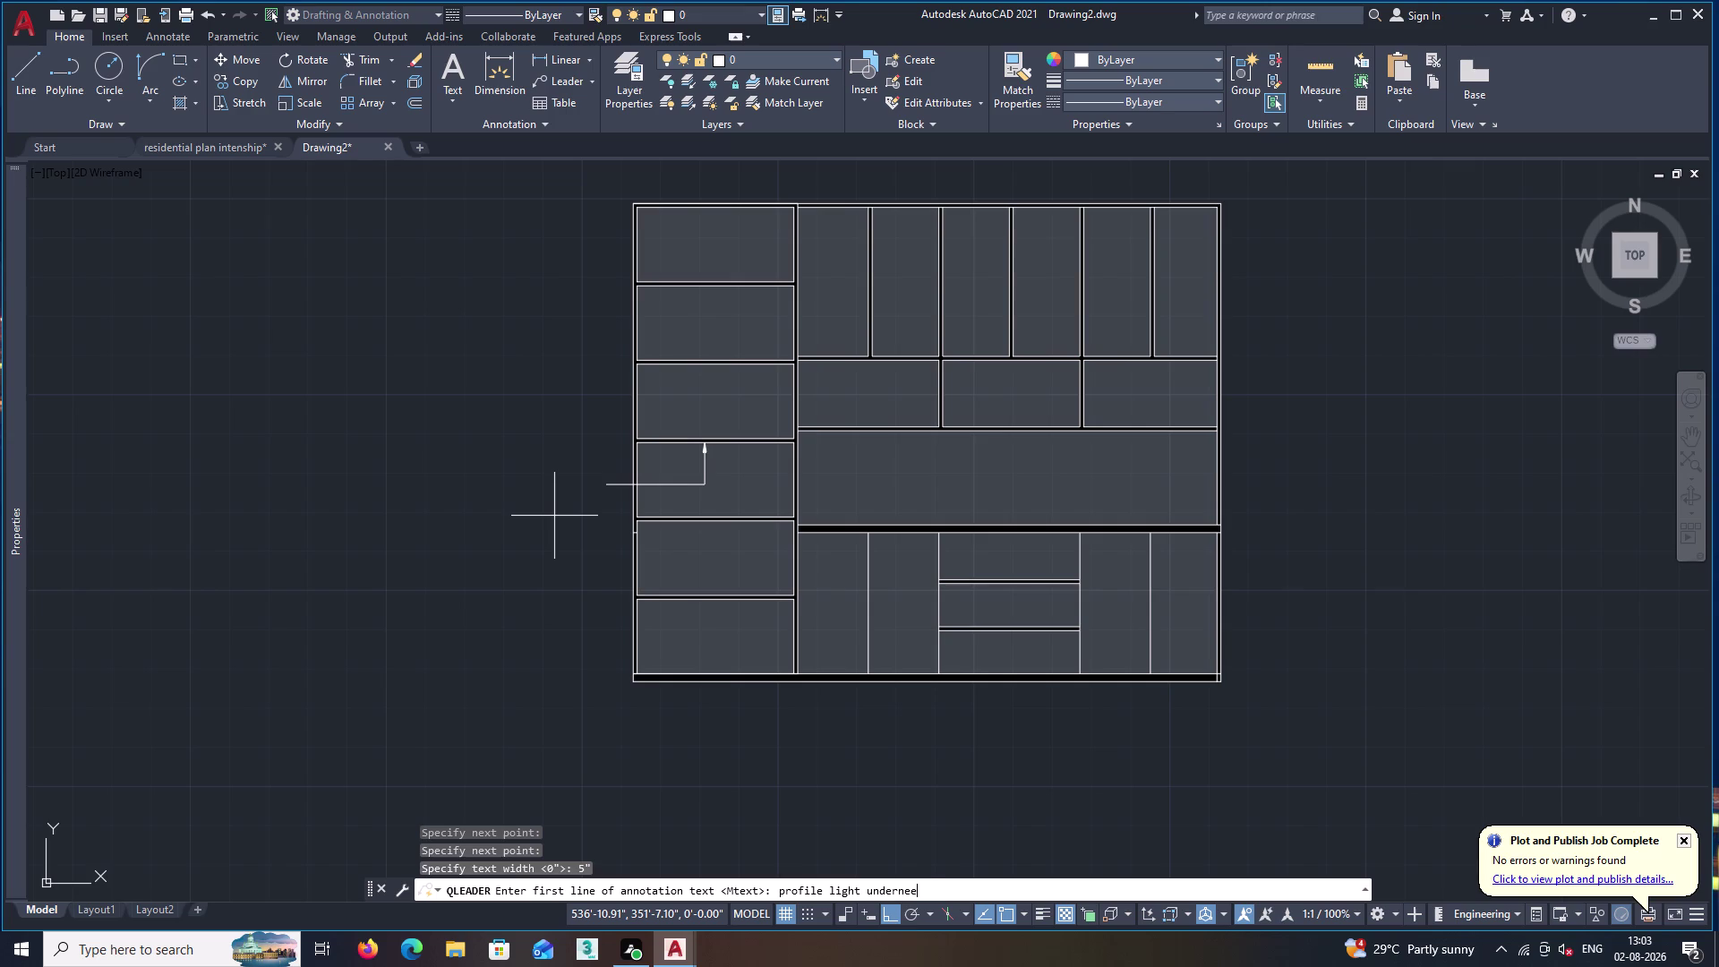
text(h)
key(Return)
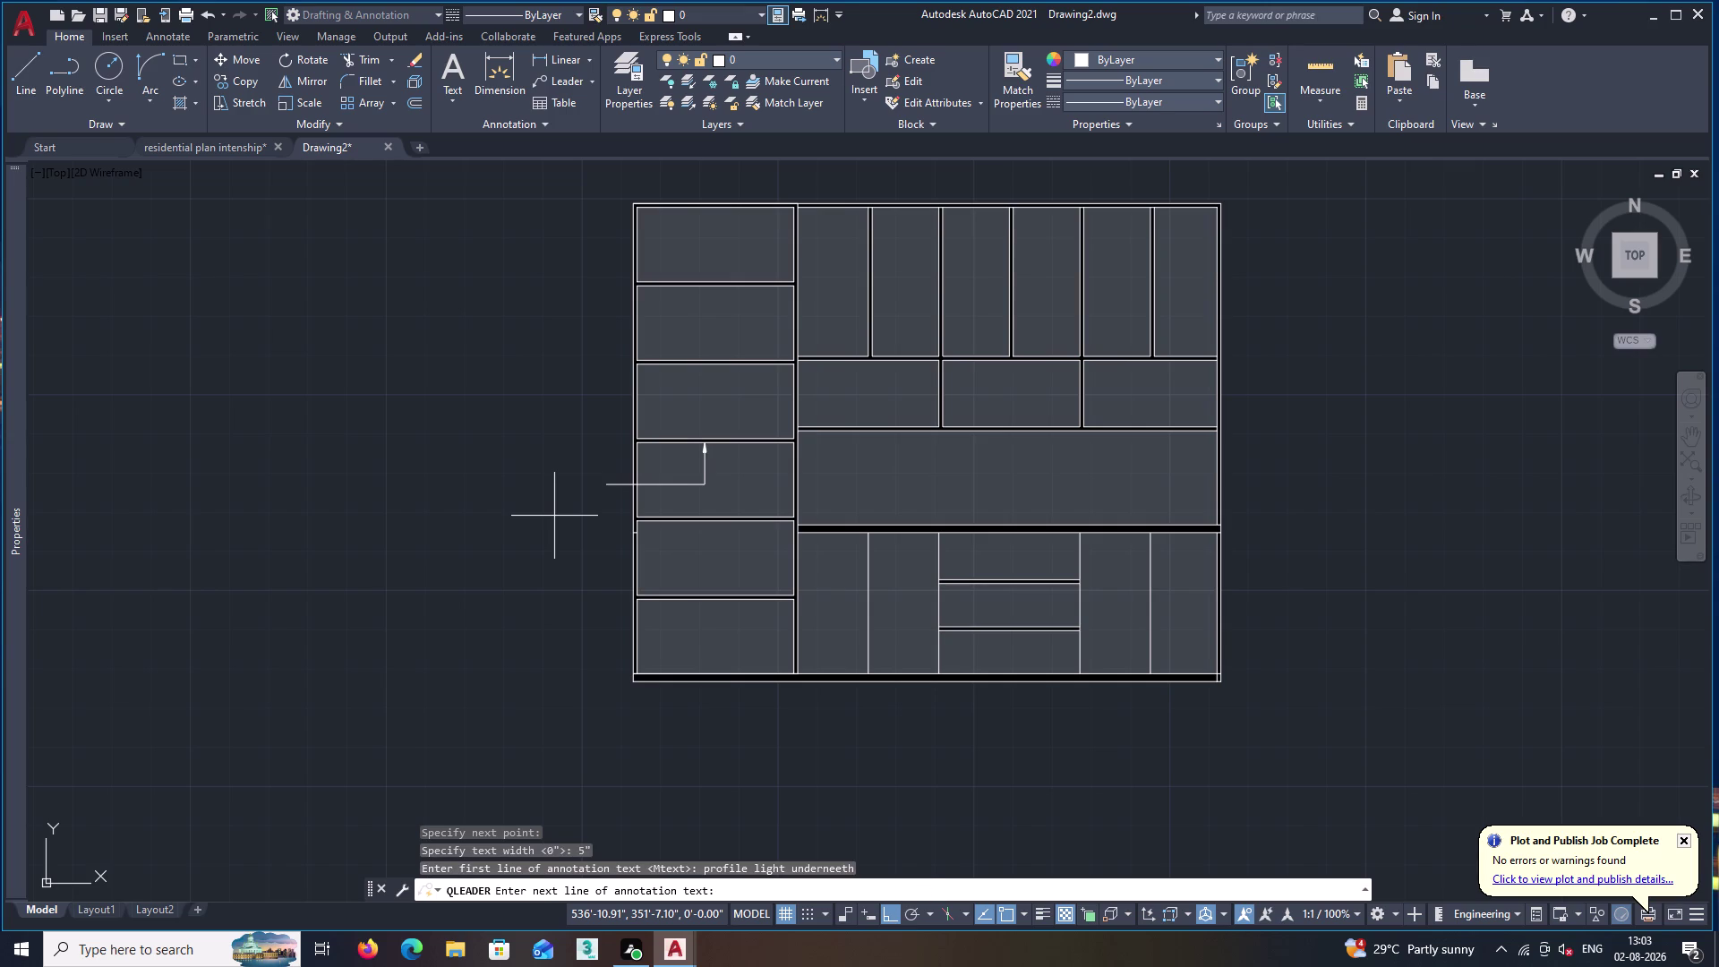
key(Return)
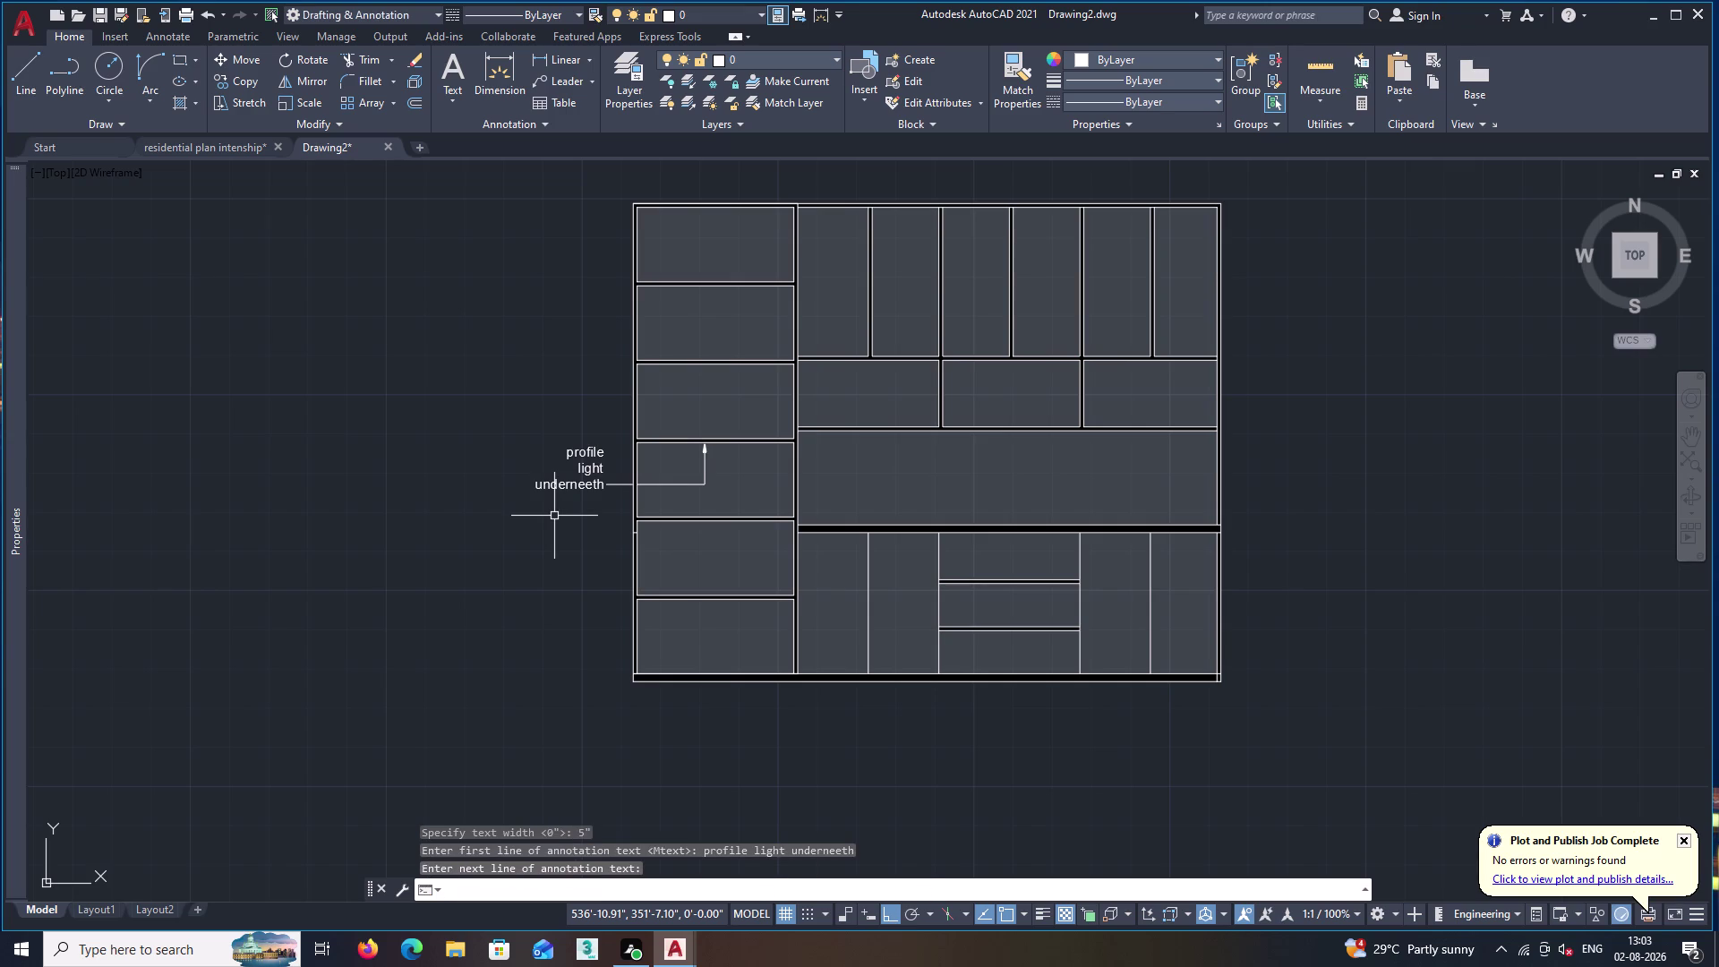
scroll(up, 3)
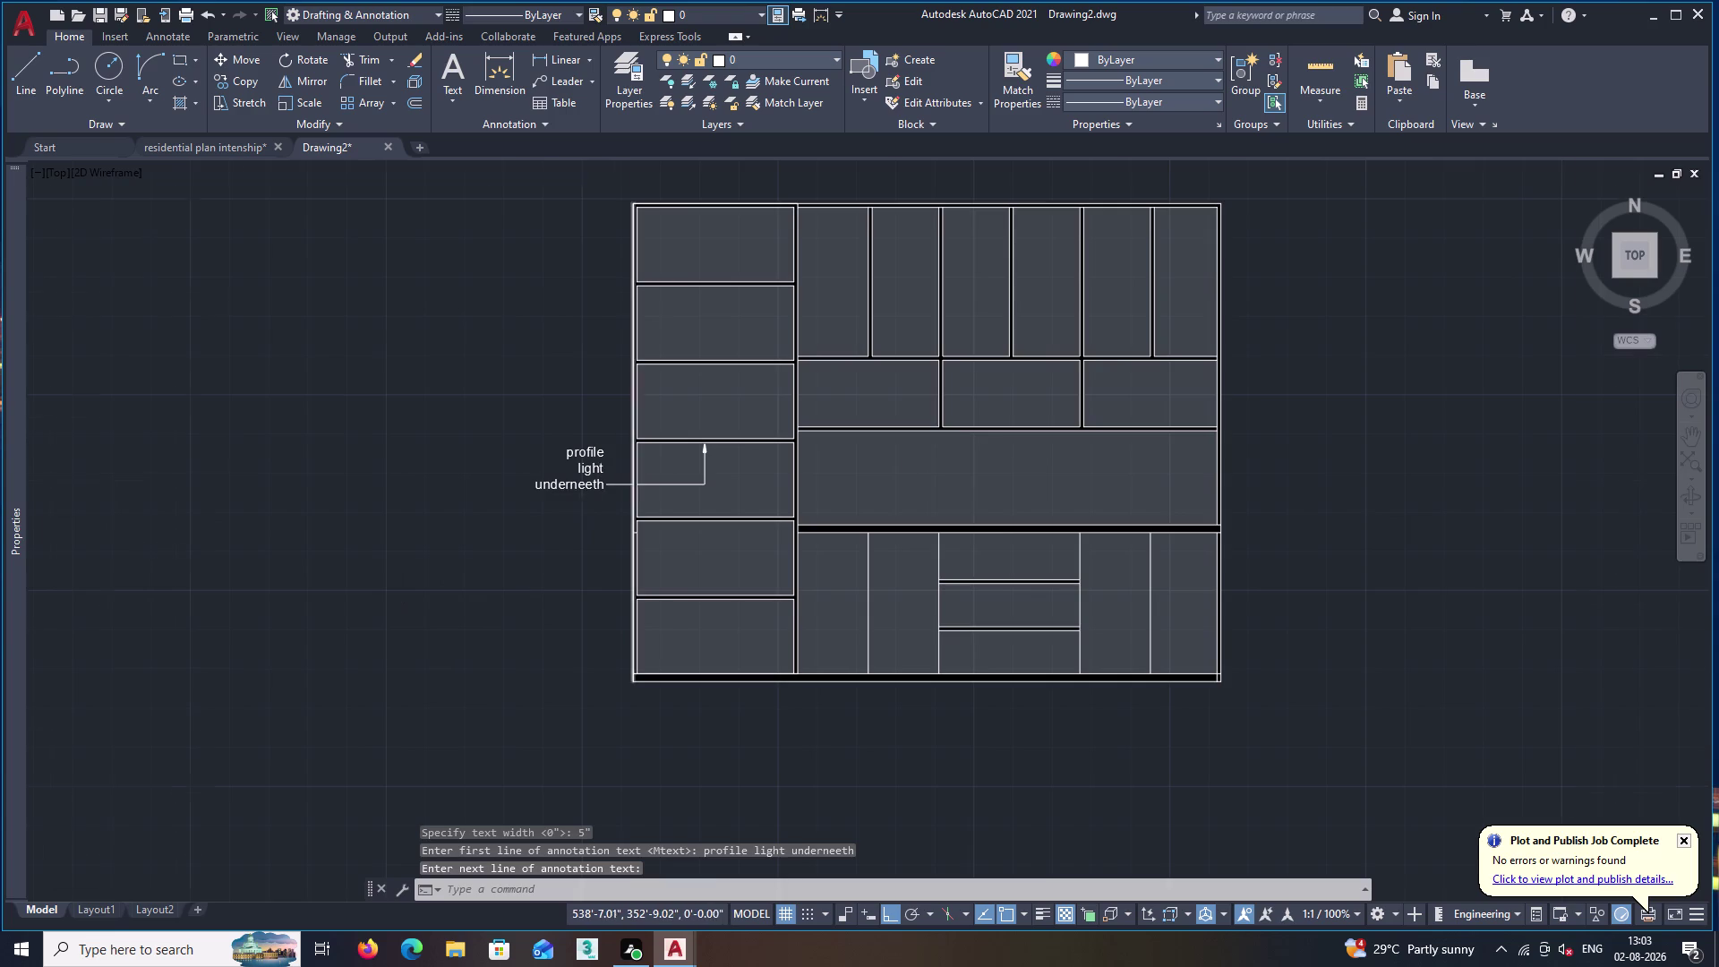
scroll(up, 3)
scroll(up, 3)
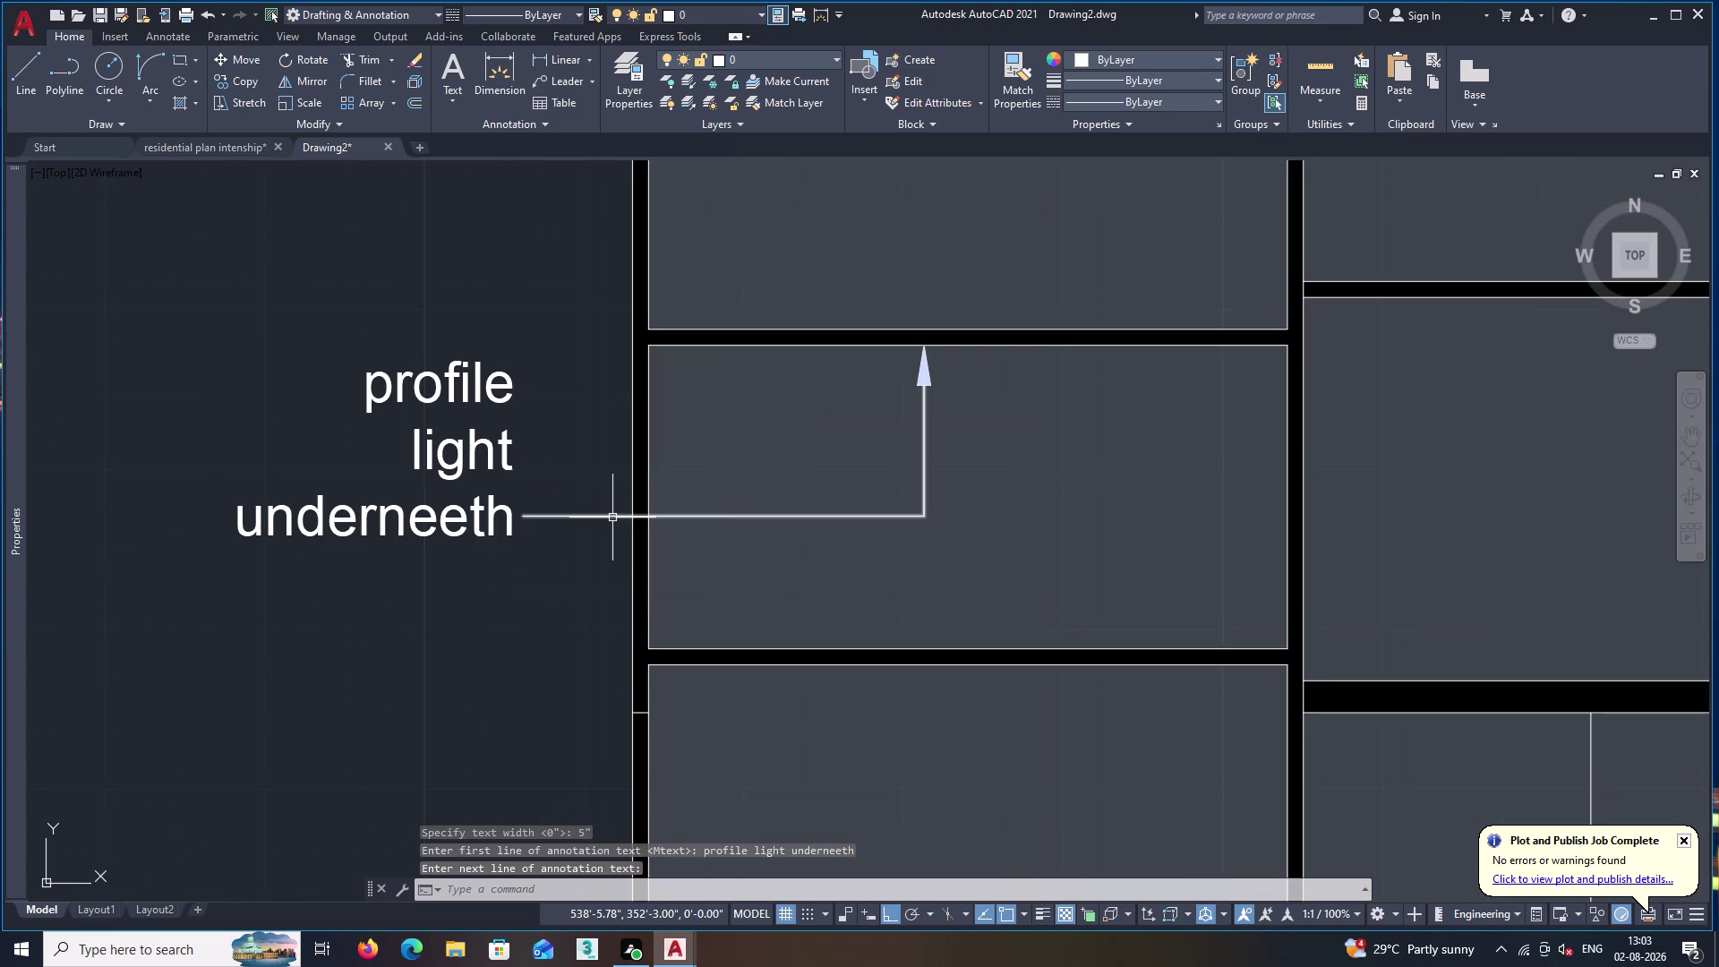
scroll(down, 3)
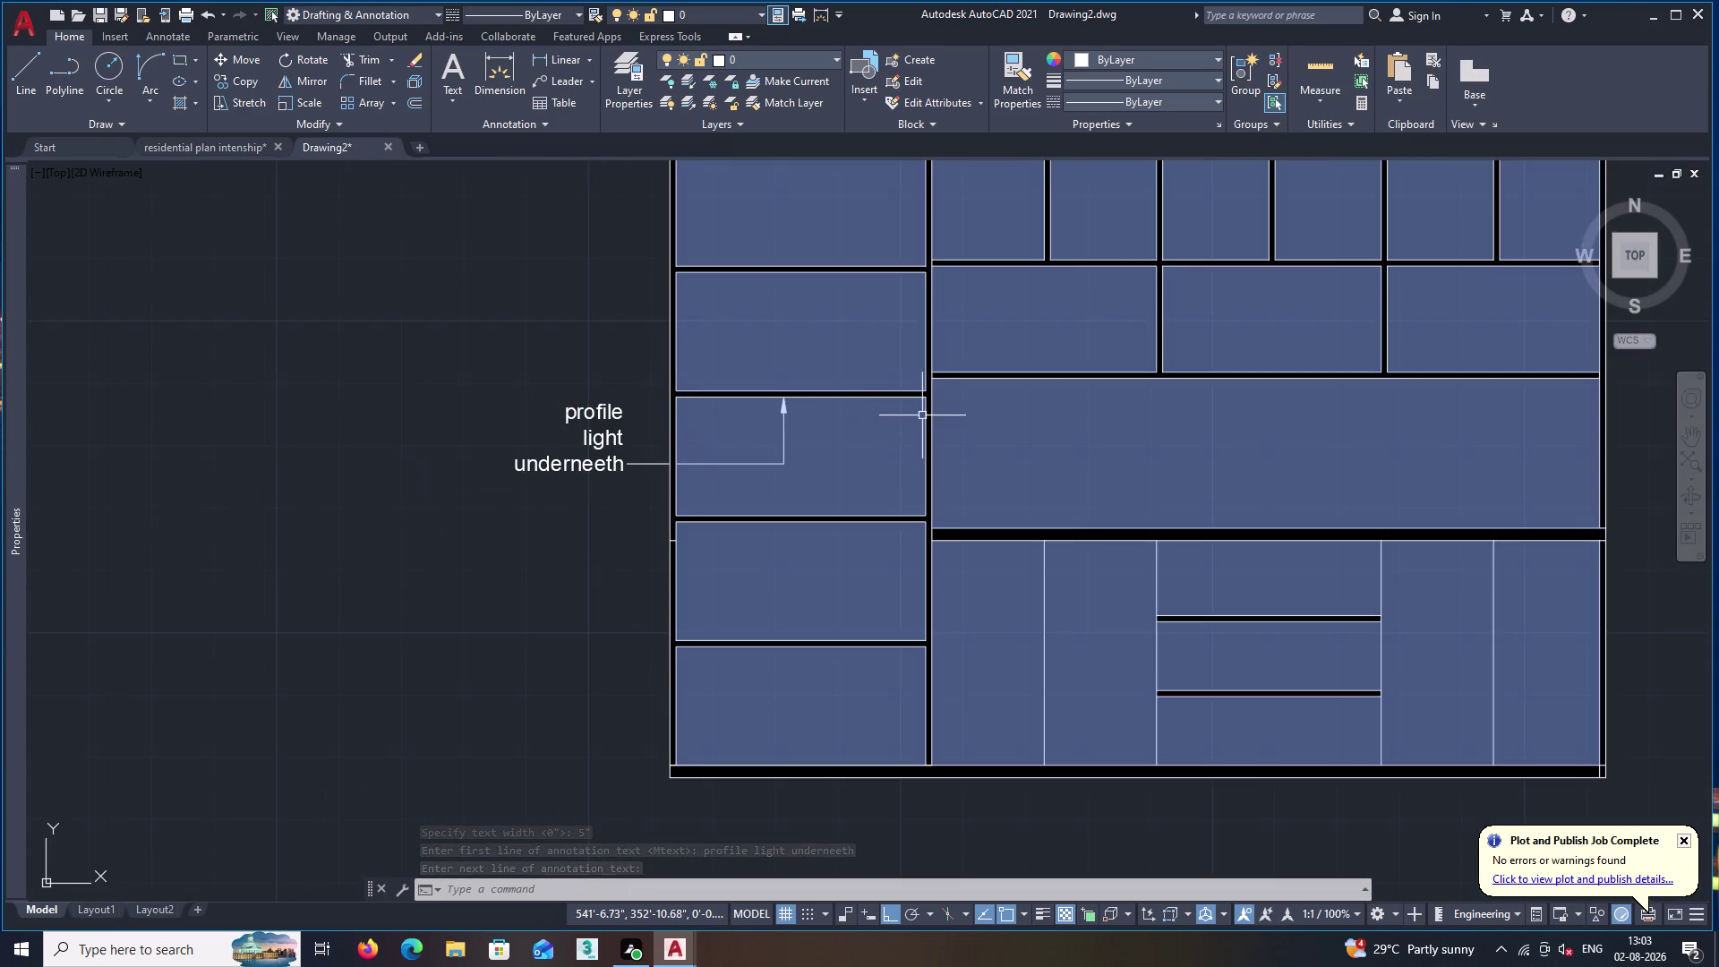
middle_drag(928, 416, 616, 627)
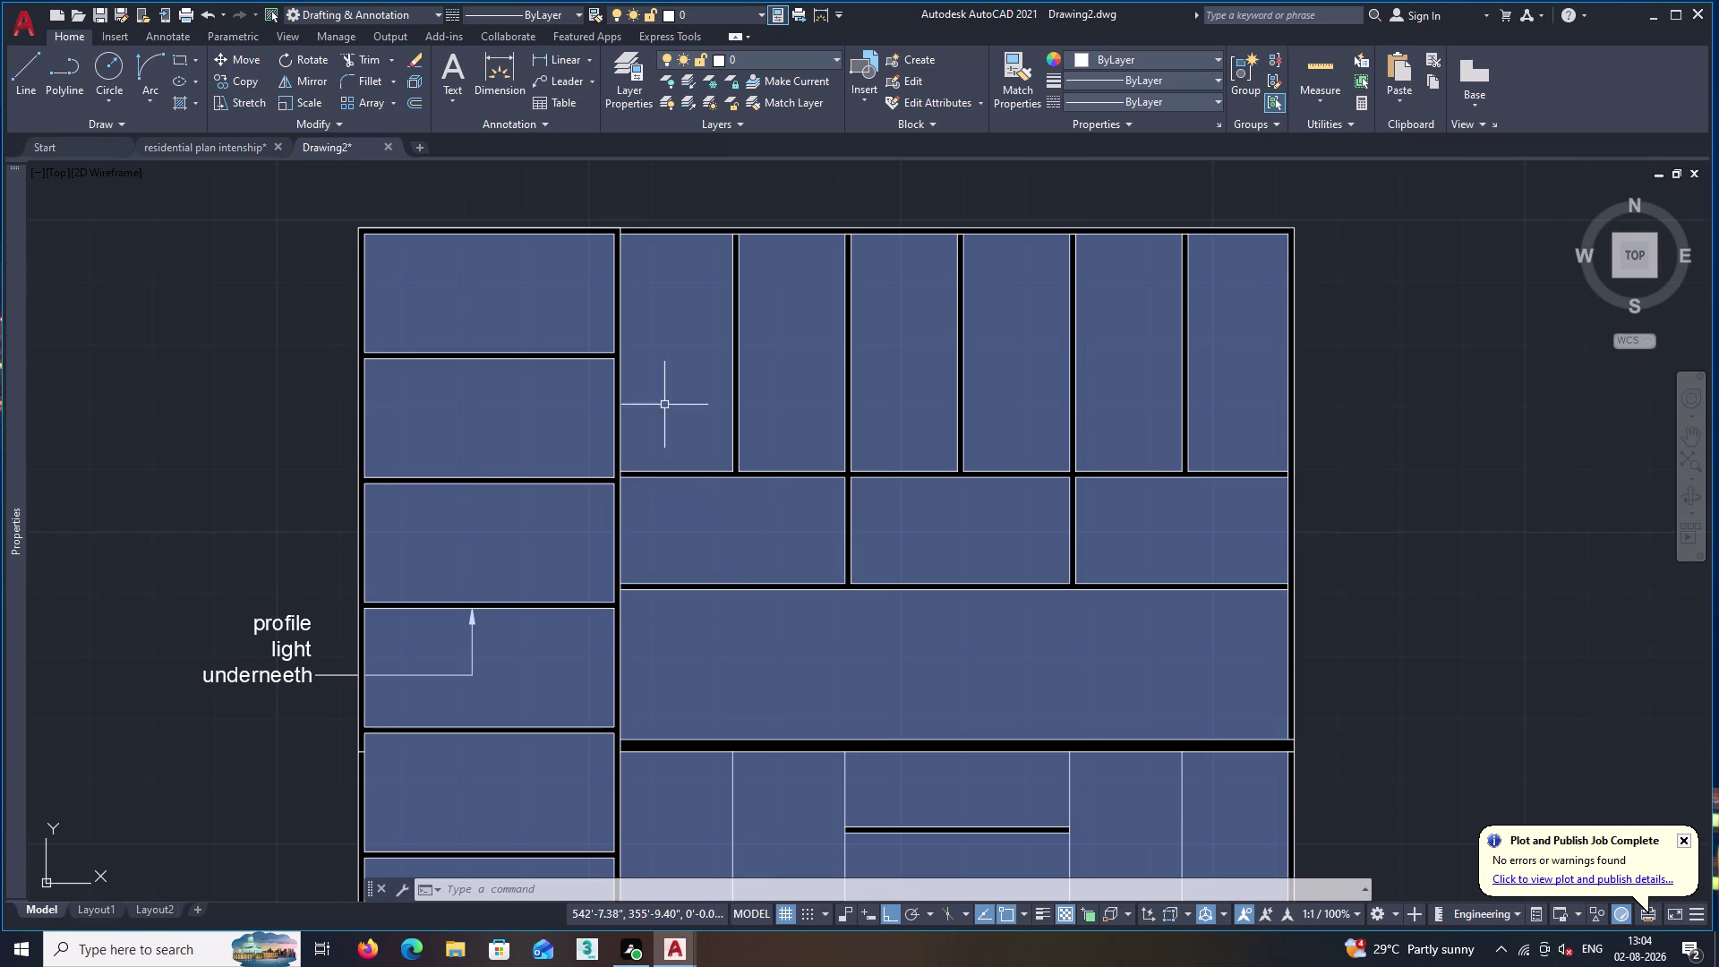
middle_drag(329, 533, 529, 739)
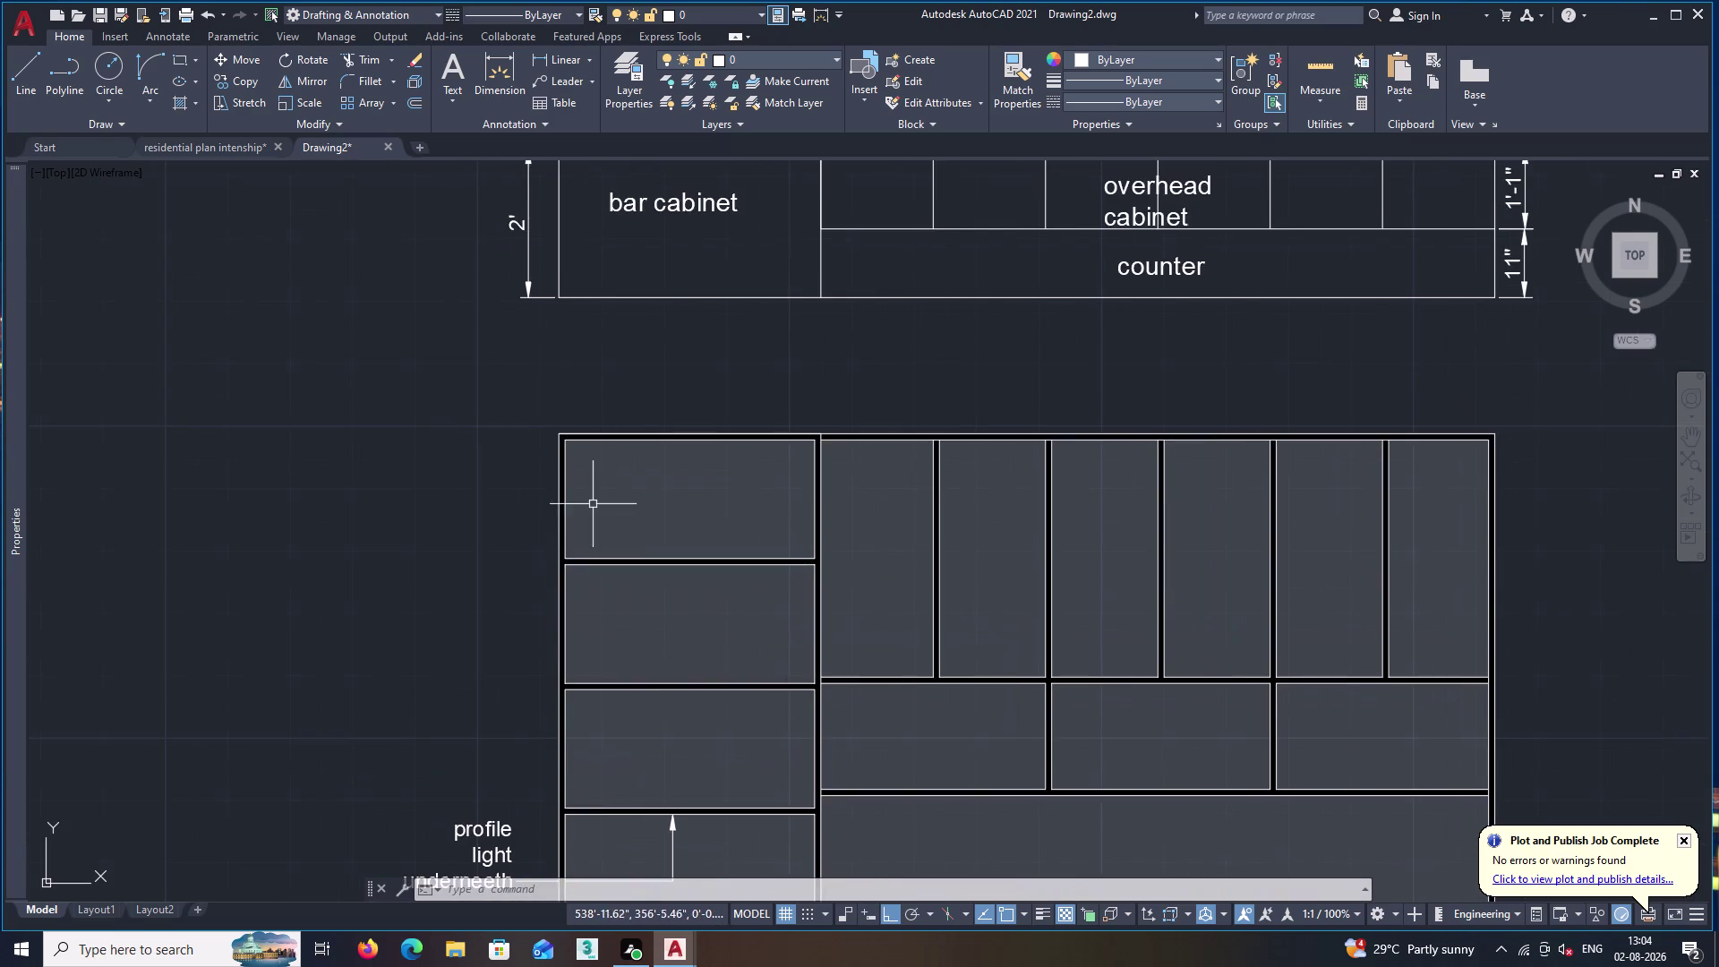
middle_drag(568, 277, 628, 414)
click(720, 341)
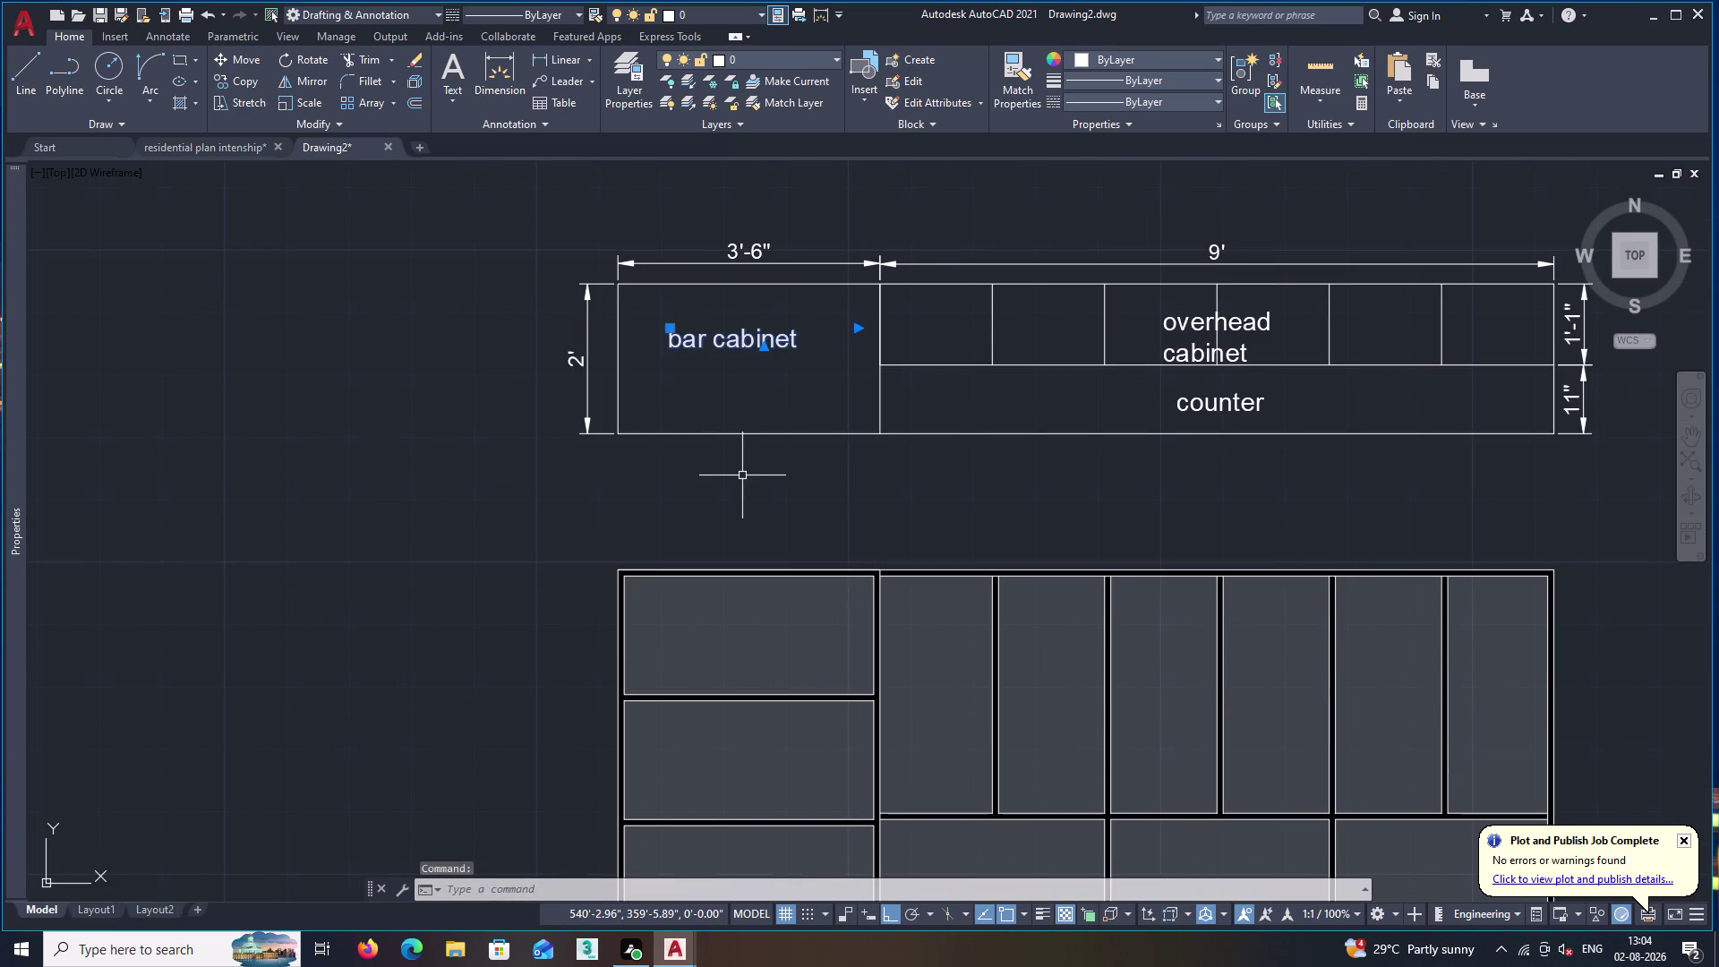
Copy the 'bar cabinet' label into the third compartment of the plan's left column.
text(co)
key(Return)
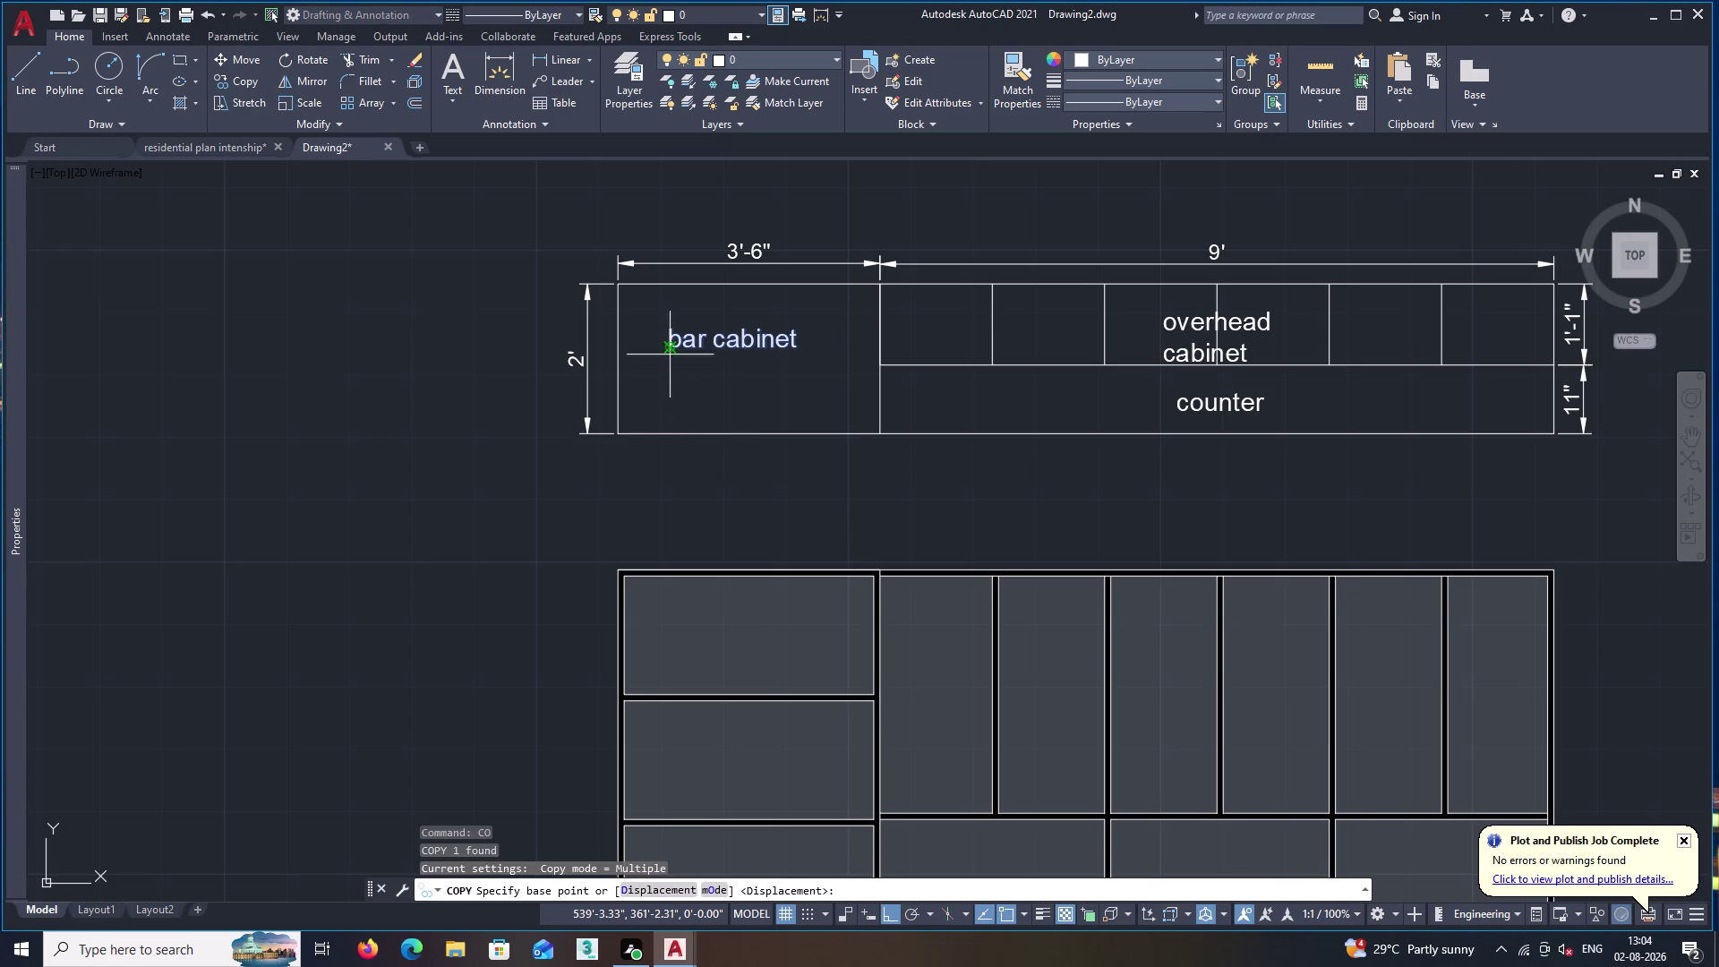
click(668, 347)
scroll(down, 3)
middle_drag(684, 649, 676, 449)
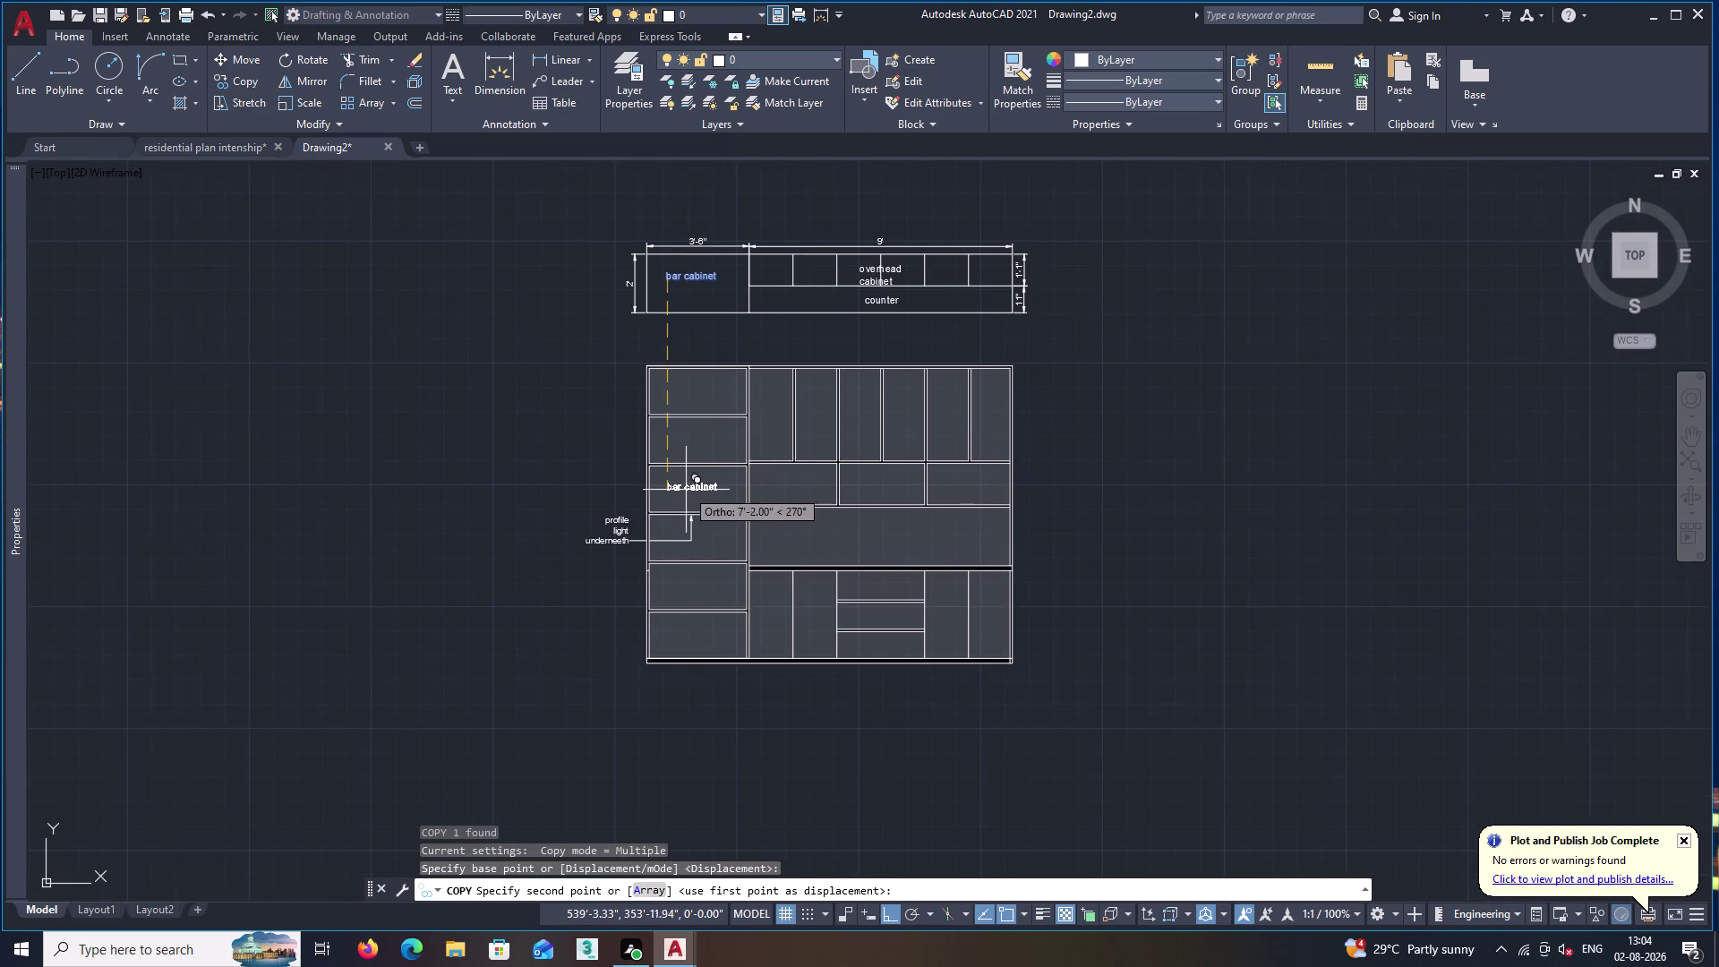
scroll(up, 3)
click(673, 499)
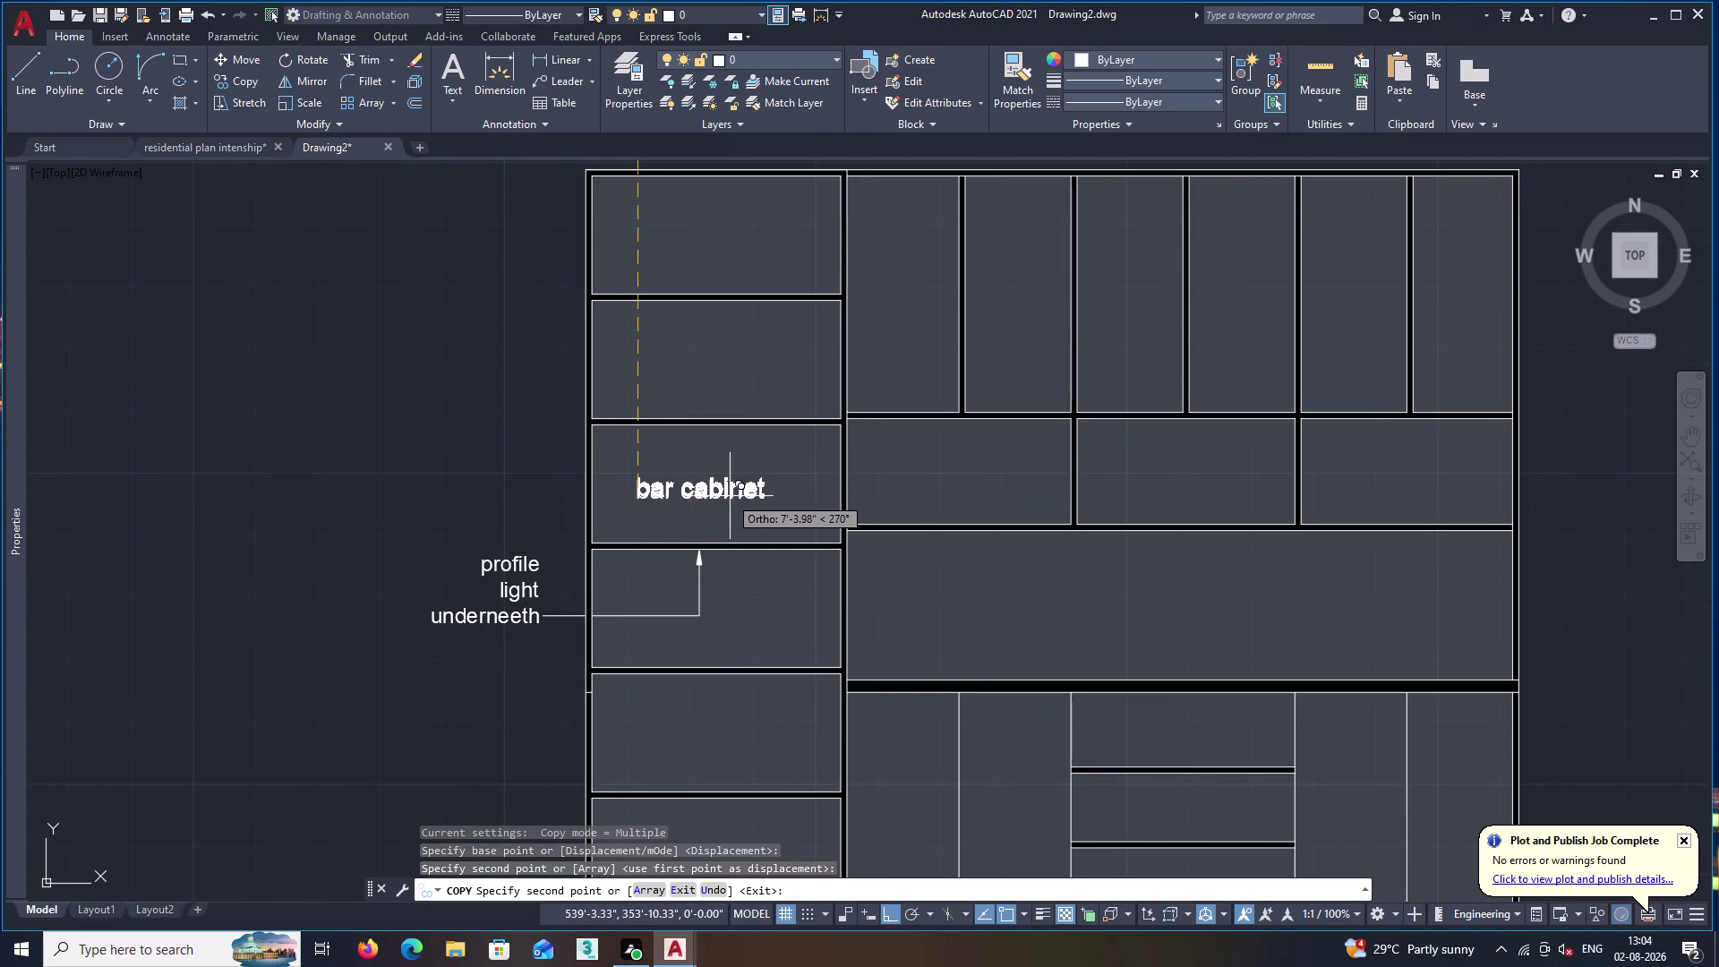
key(space)
Edit the copied label's text from 'bar cabinet' to 'bar level'.
double_click(738, 492)
click(765, 491)
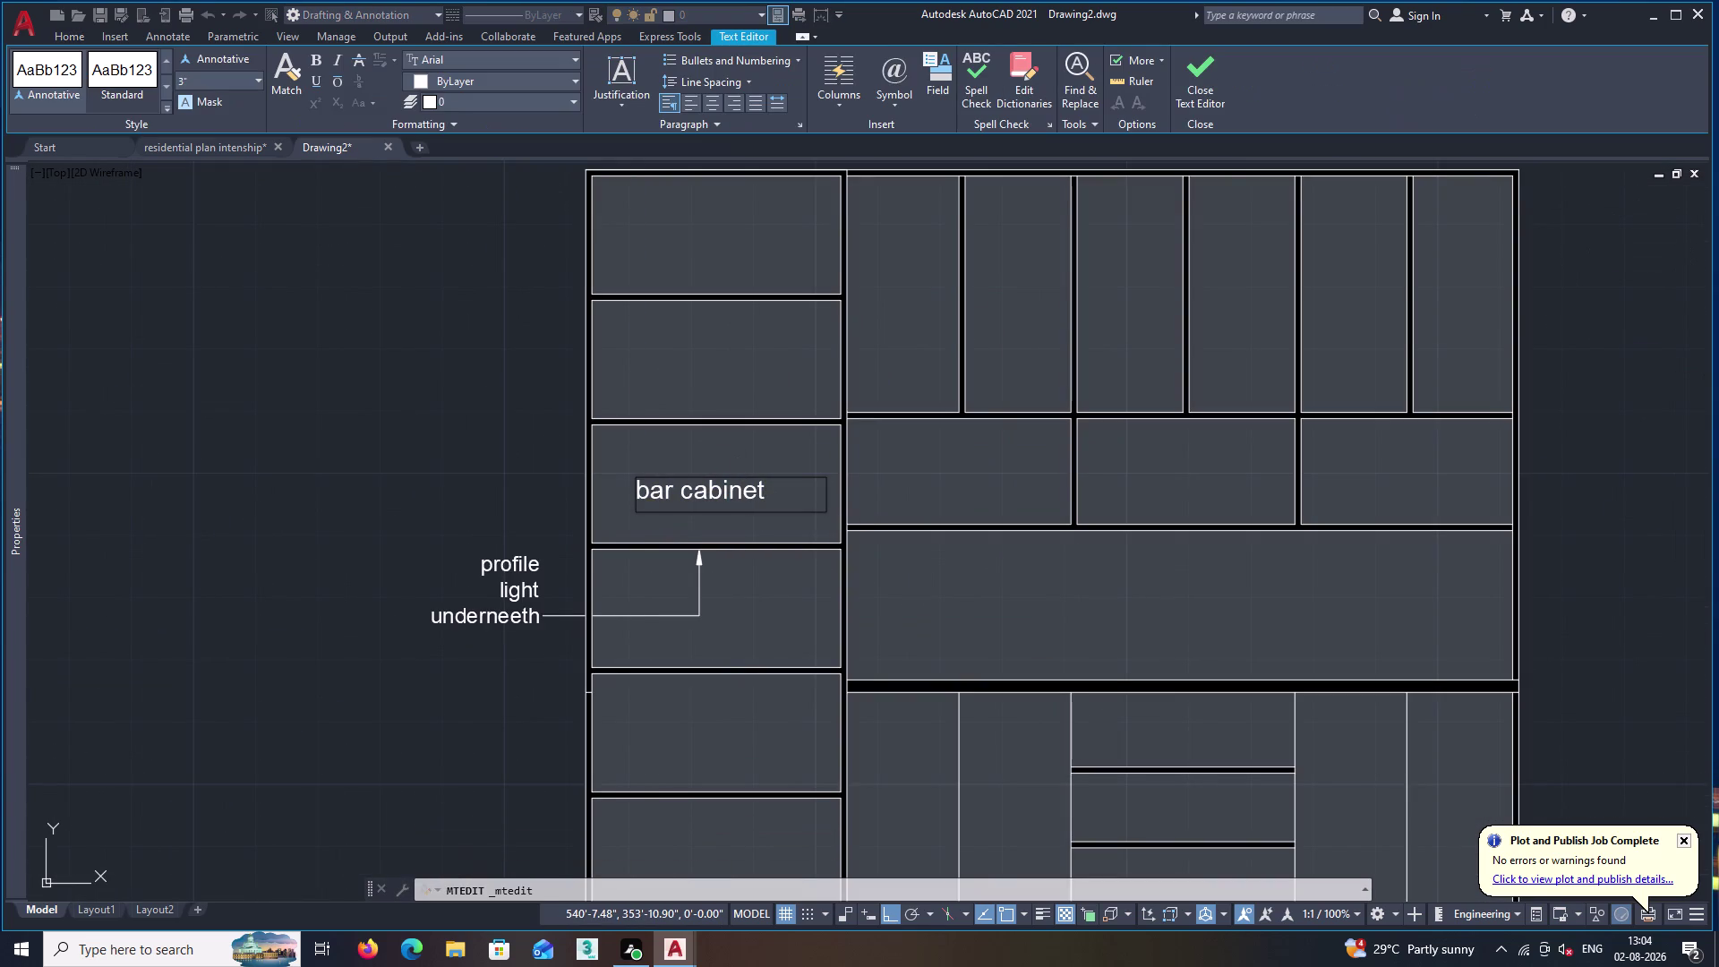
key(BackSpace)
key(BackSpace)
key(BackSpace)
key(BackSpace)
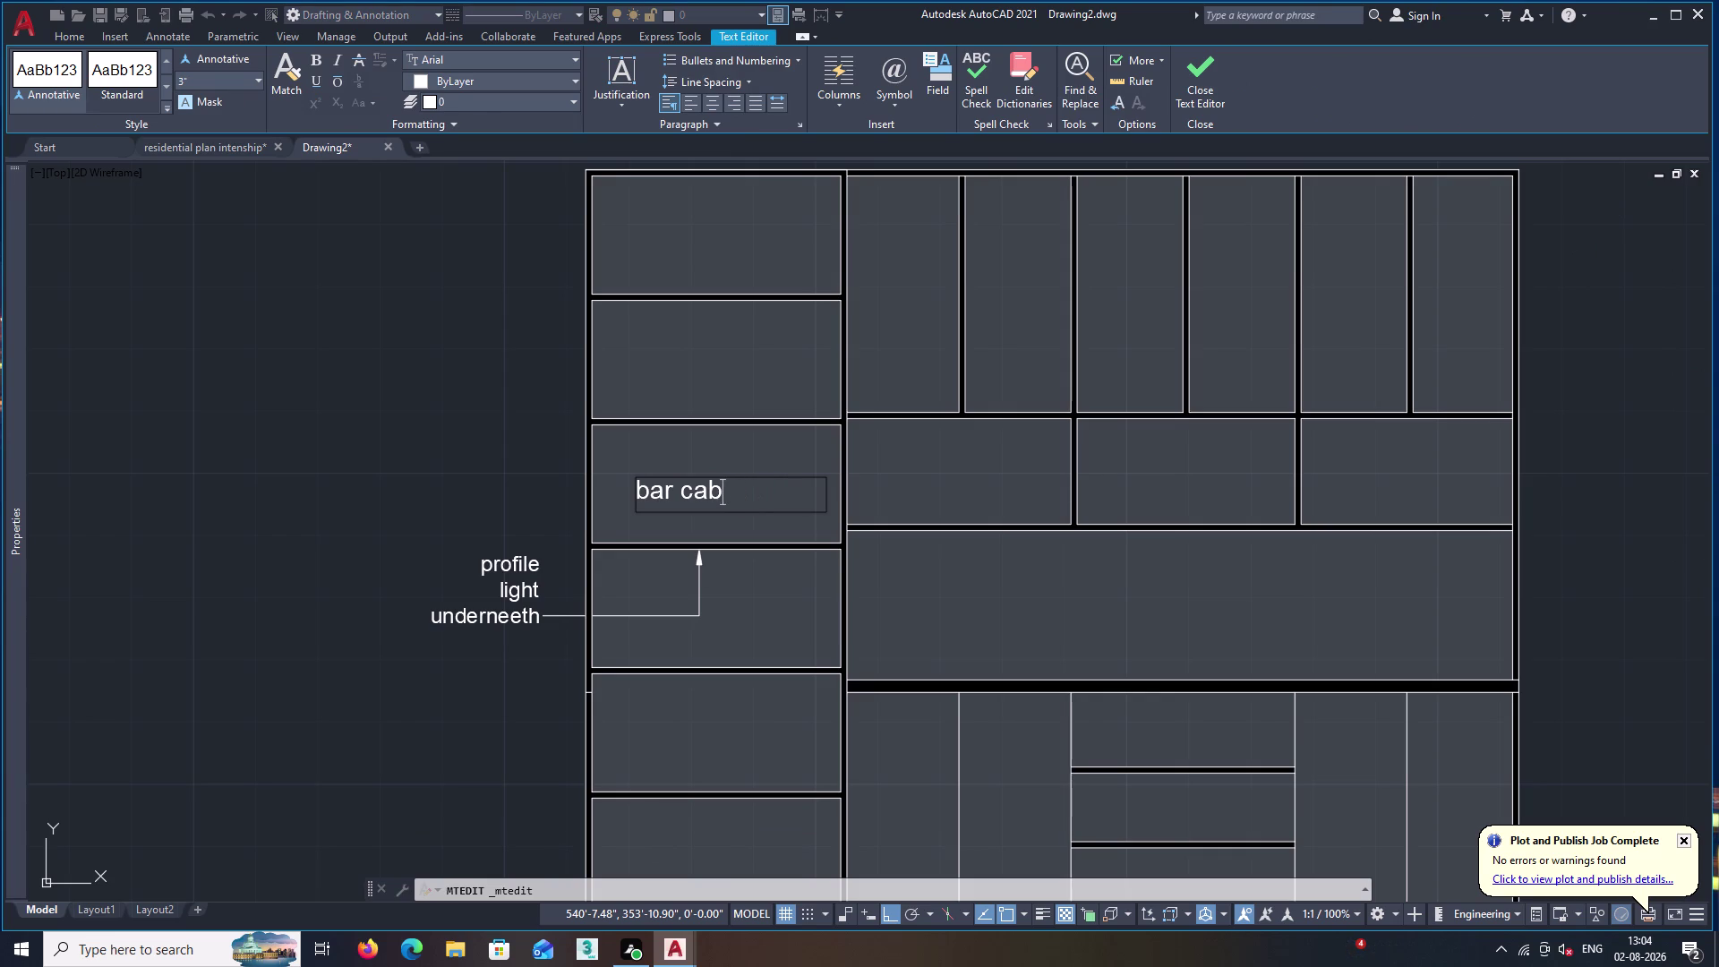
key(BackSpace)
key(BackSpace)
key(BackSpace)
text(leve)
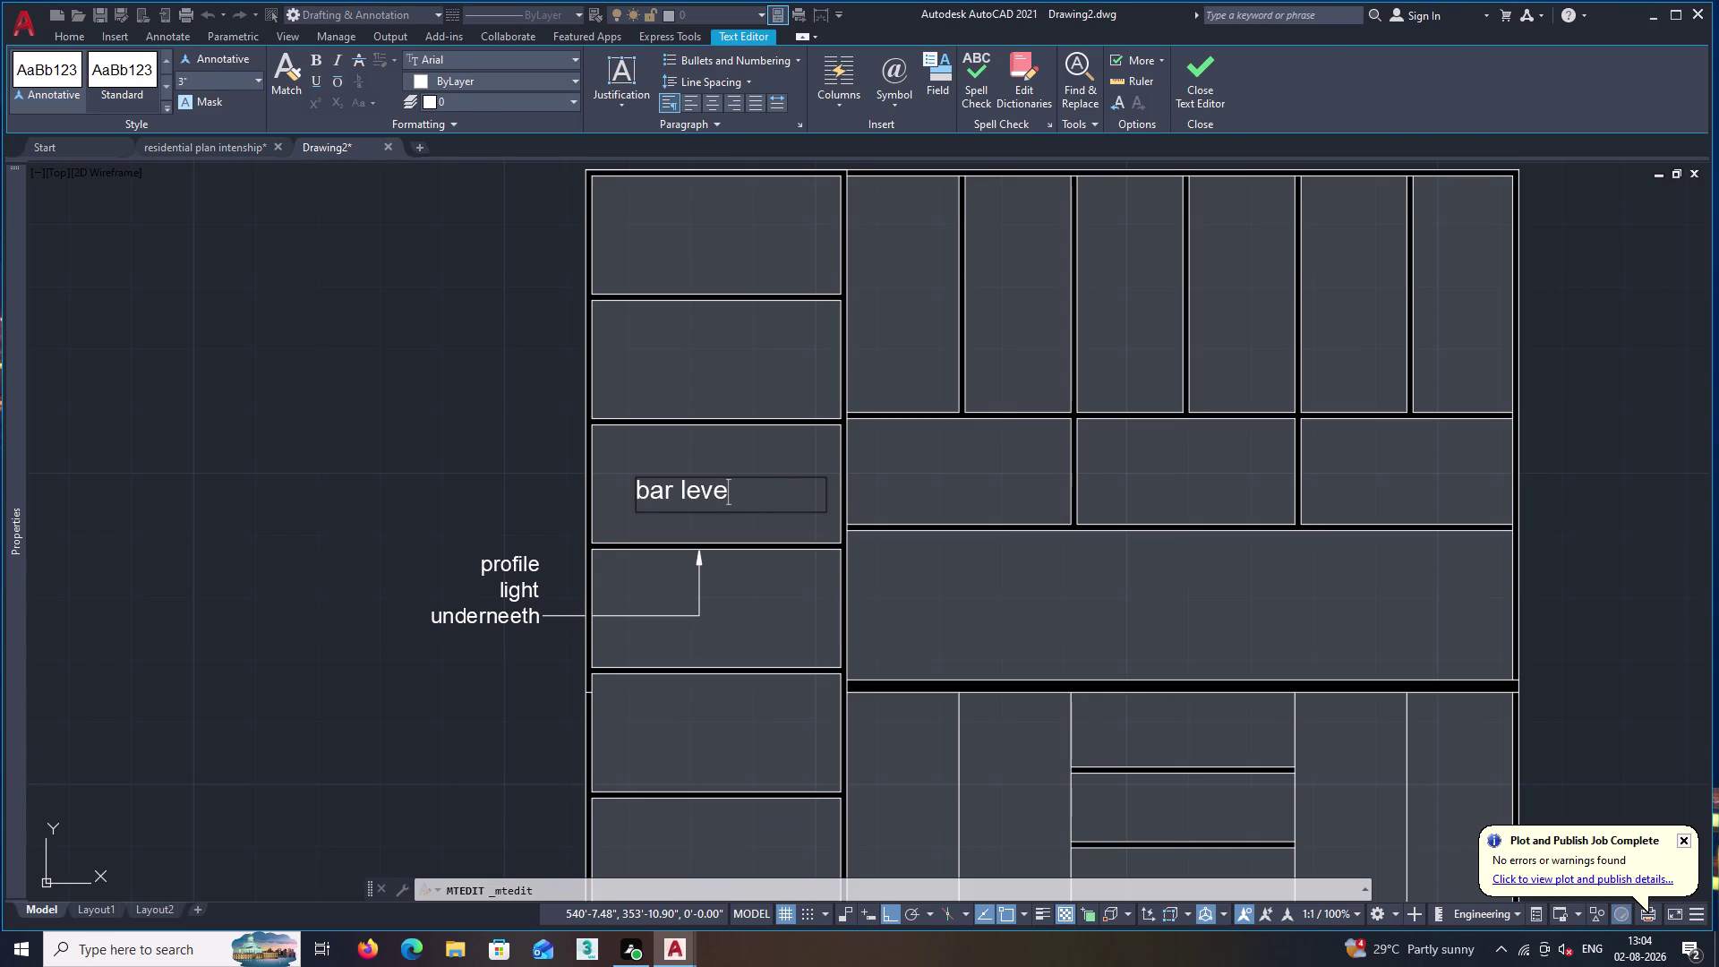
text(l)
click(1203, 77)
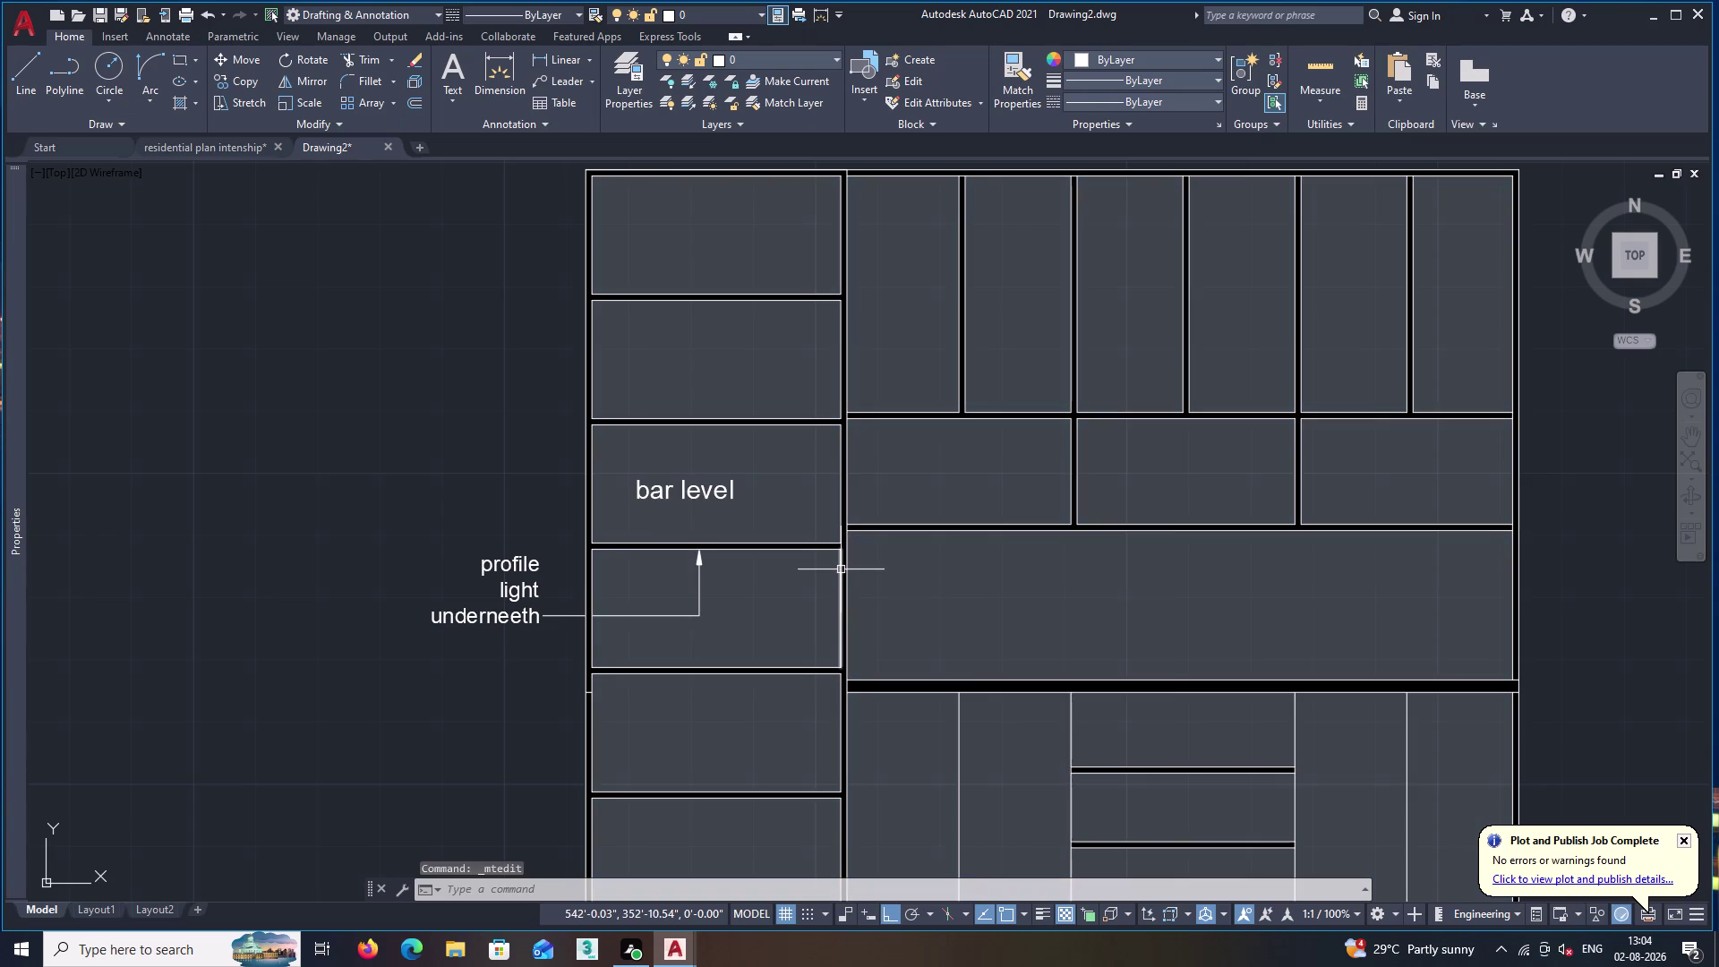
Select the 'bar level' label and begin copying it with CO.
scroll(down, 3)
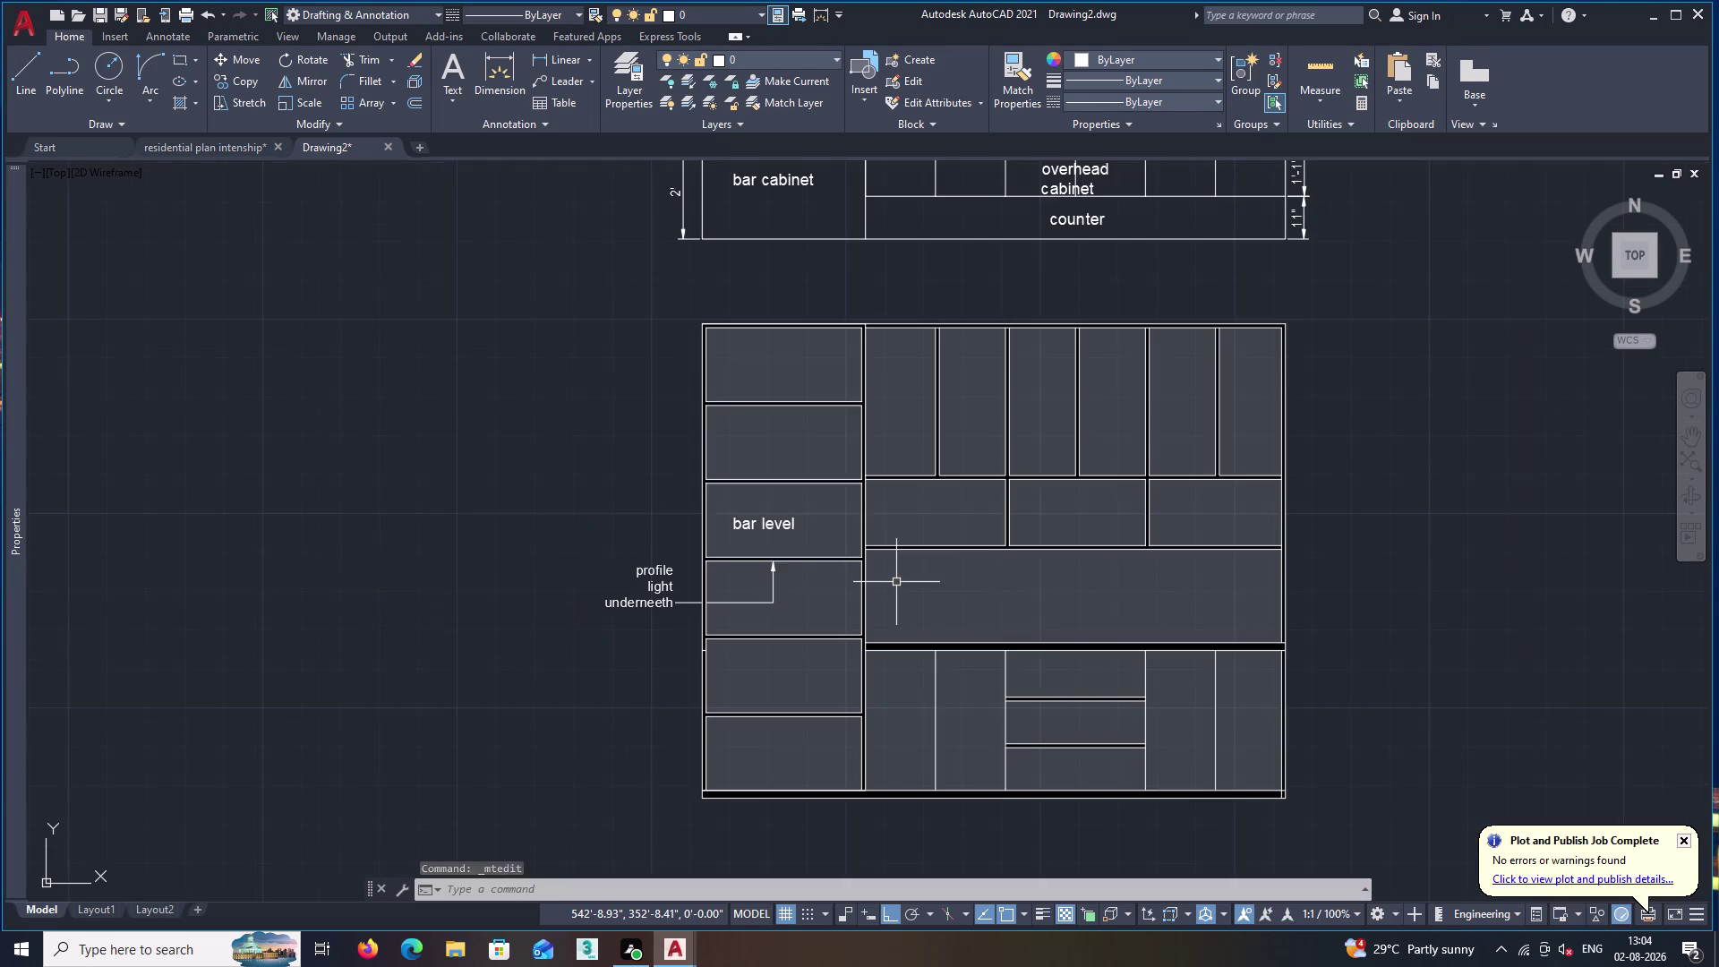
middle_drag(1000, 591, 853, 530)
click(630, 468)
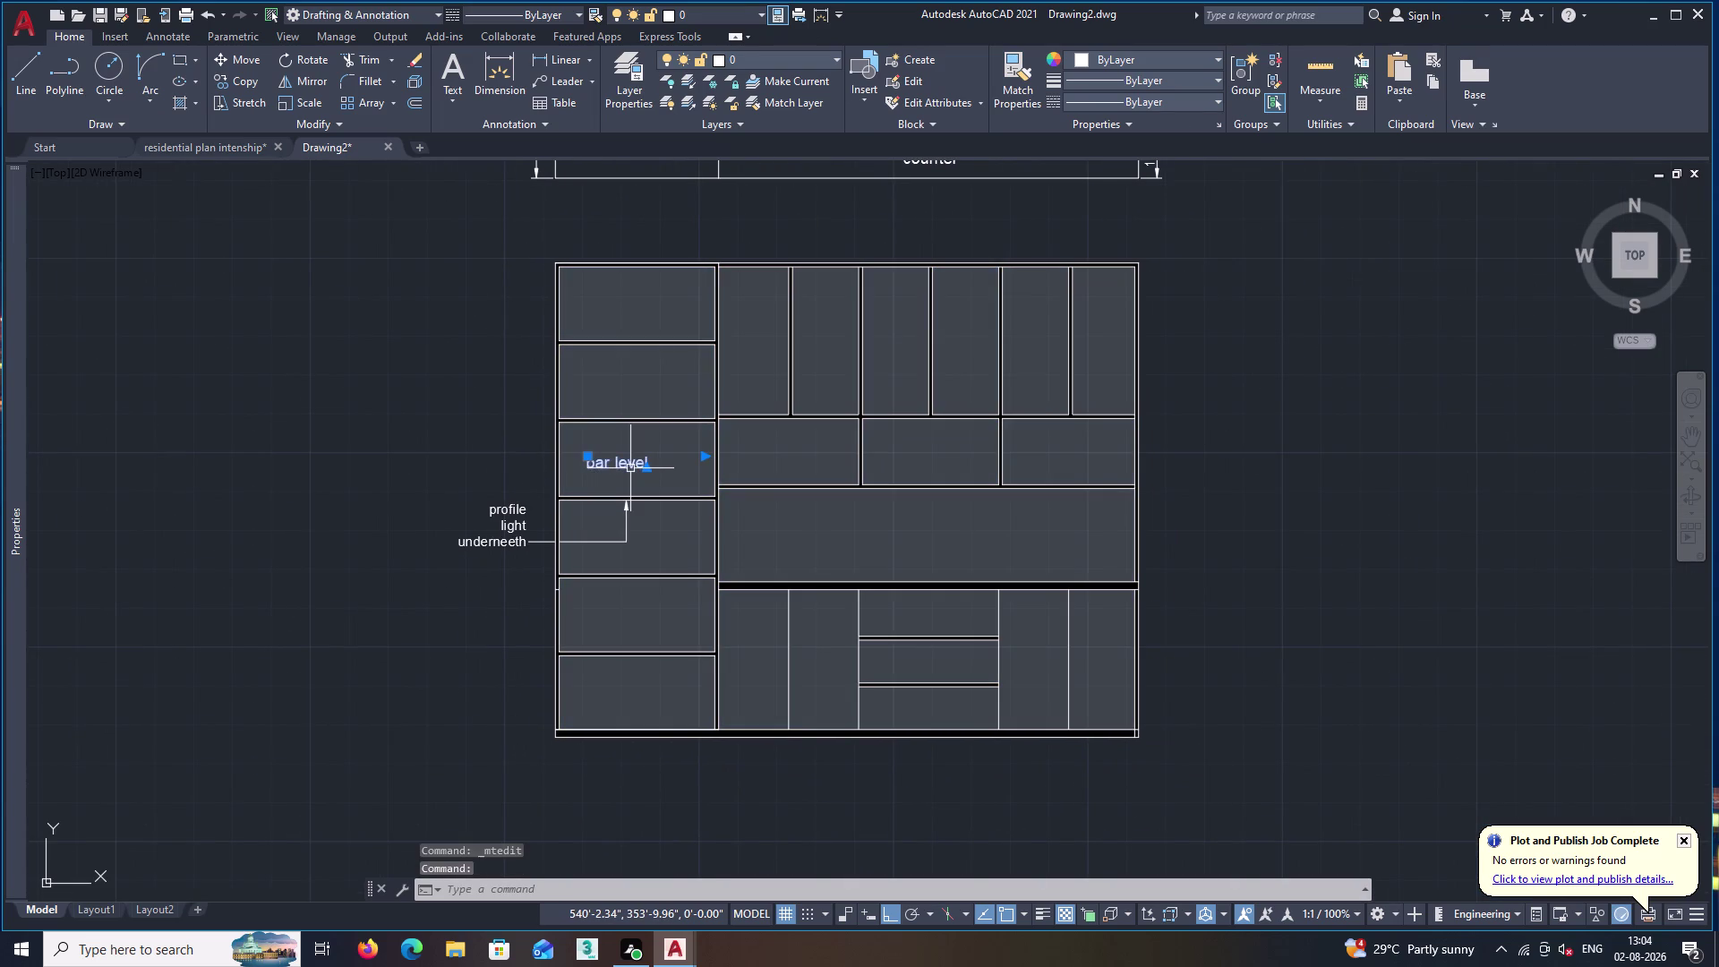
key(x)
key(Escape)
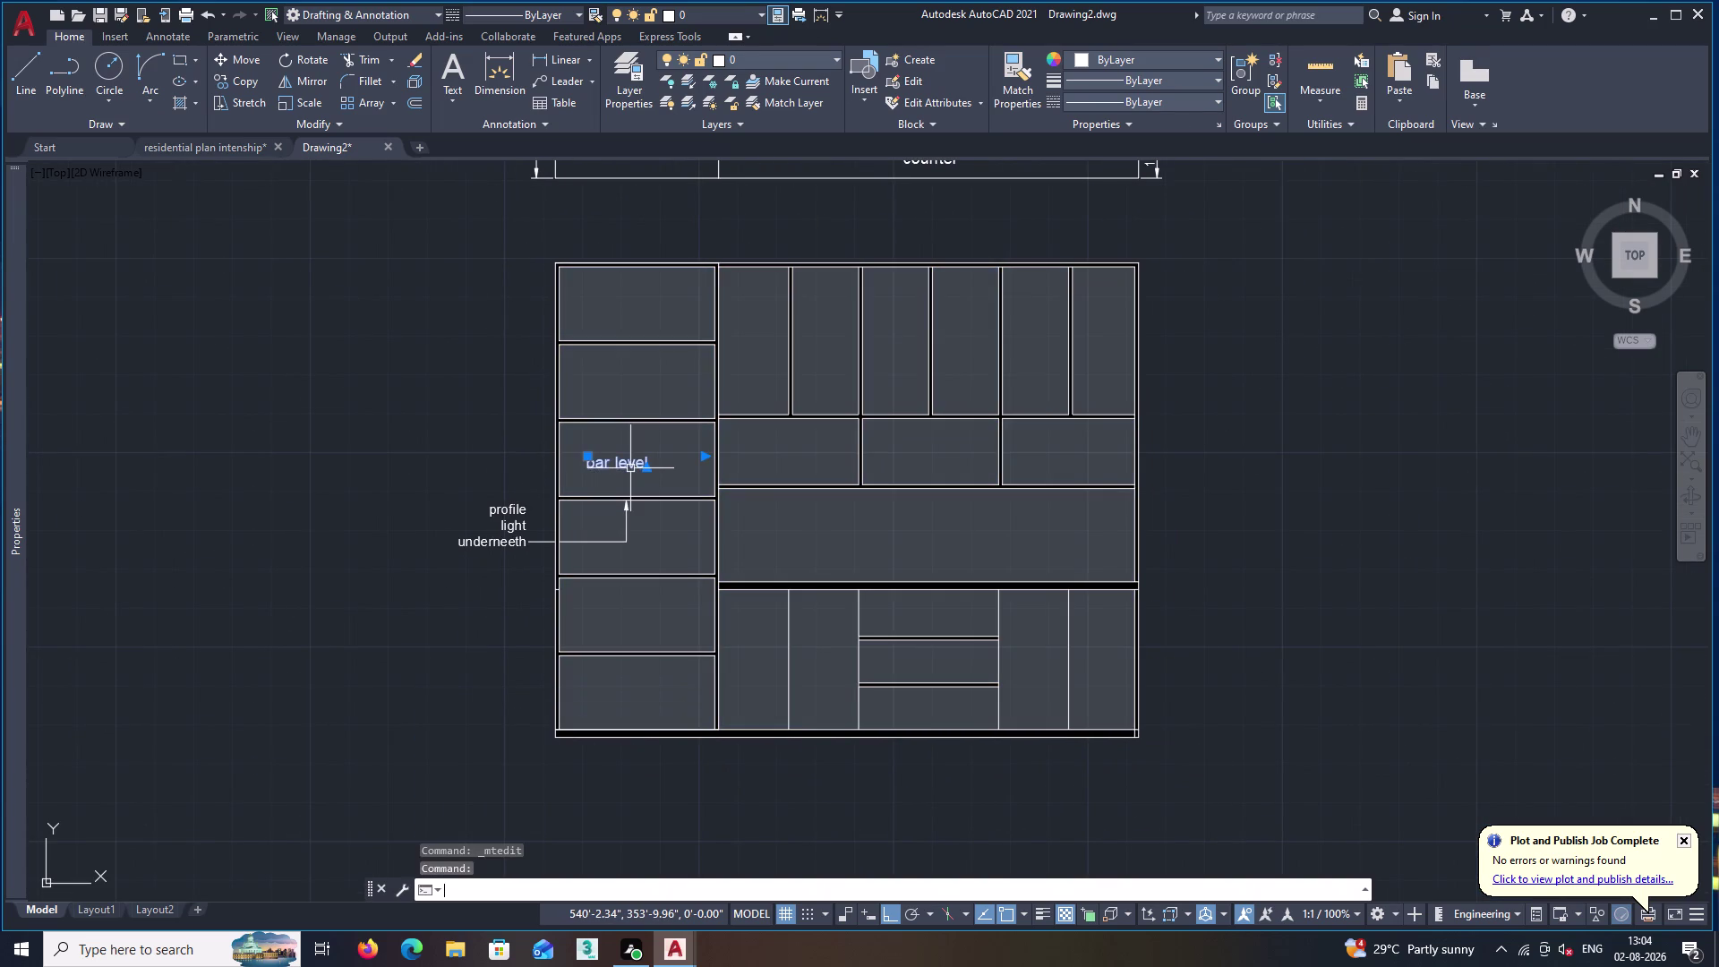
text(co)
key(Return)
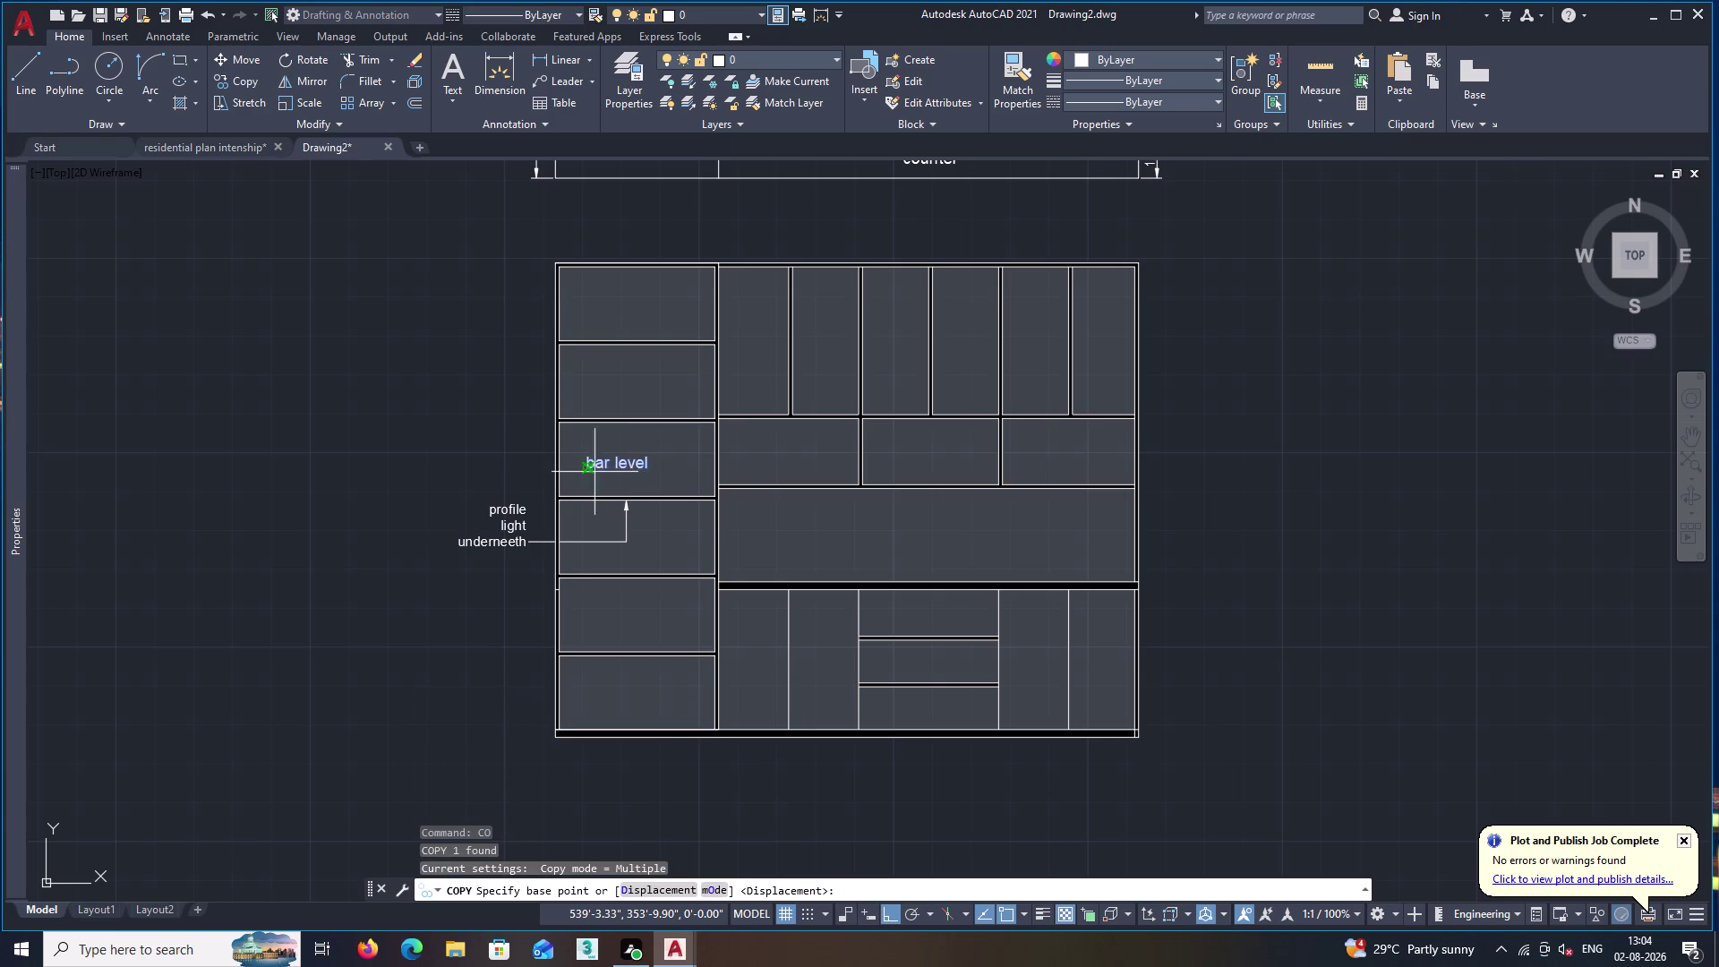
scroll(up, 3)
Pick the label's base point and turn Ortho off with F8.
click(579, 465)
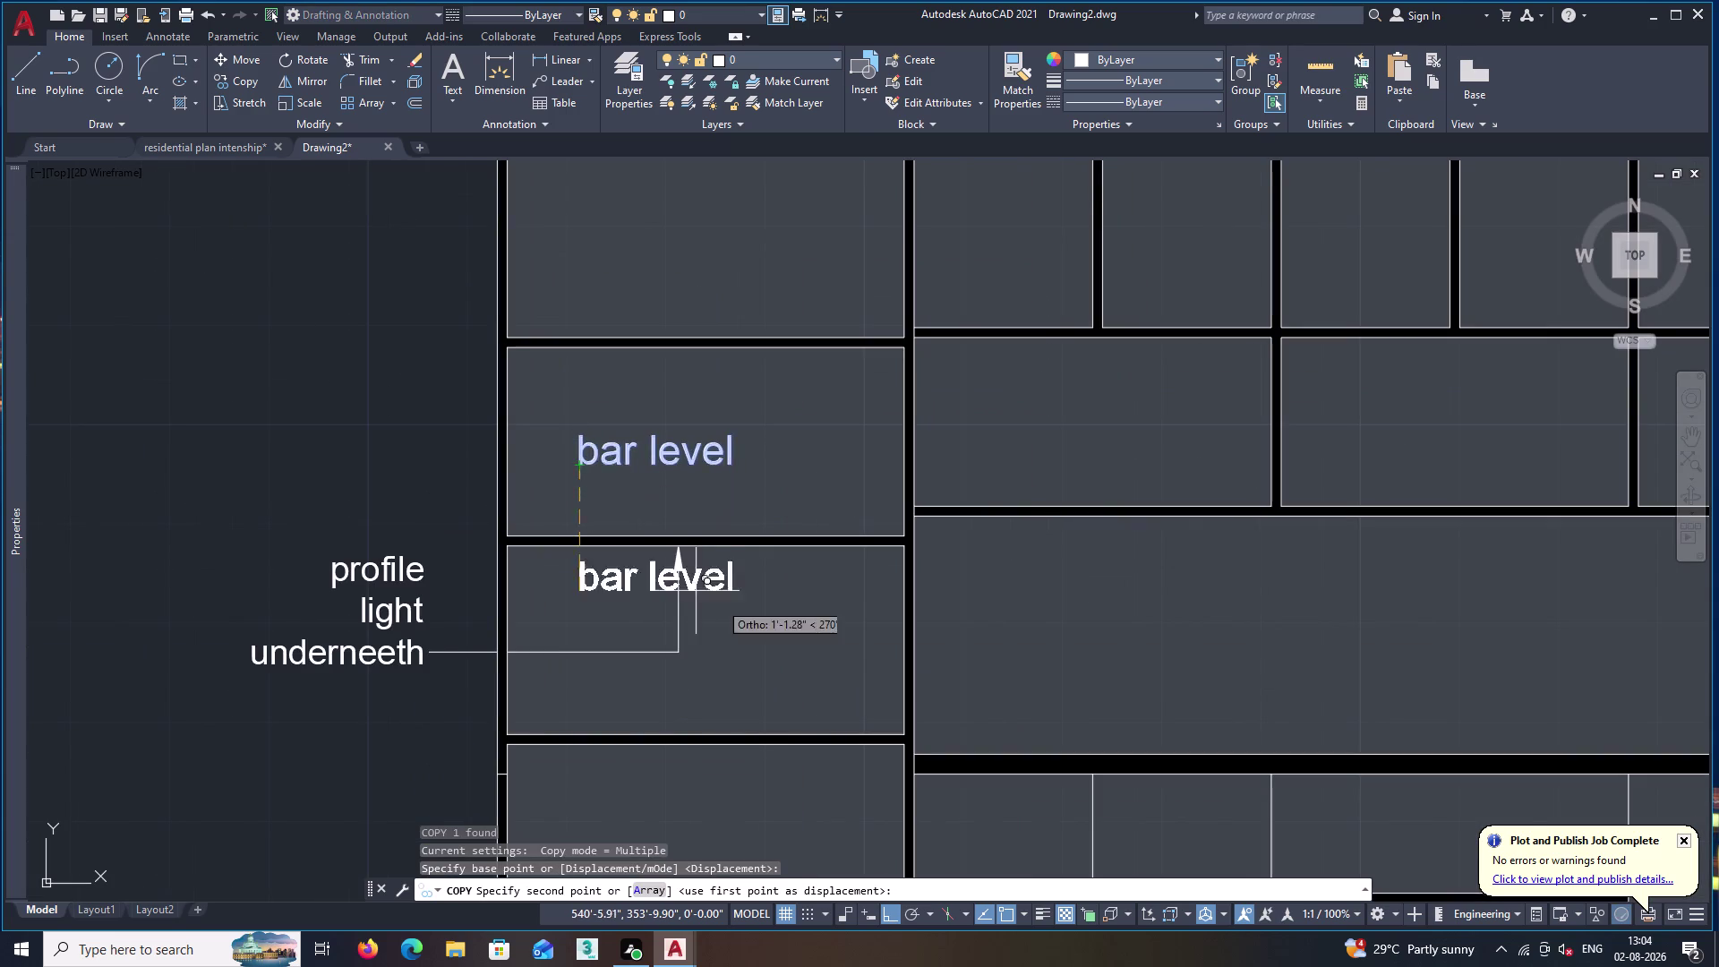
scroll(down, 3)
key(F8)
scroll(down, 3)
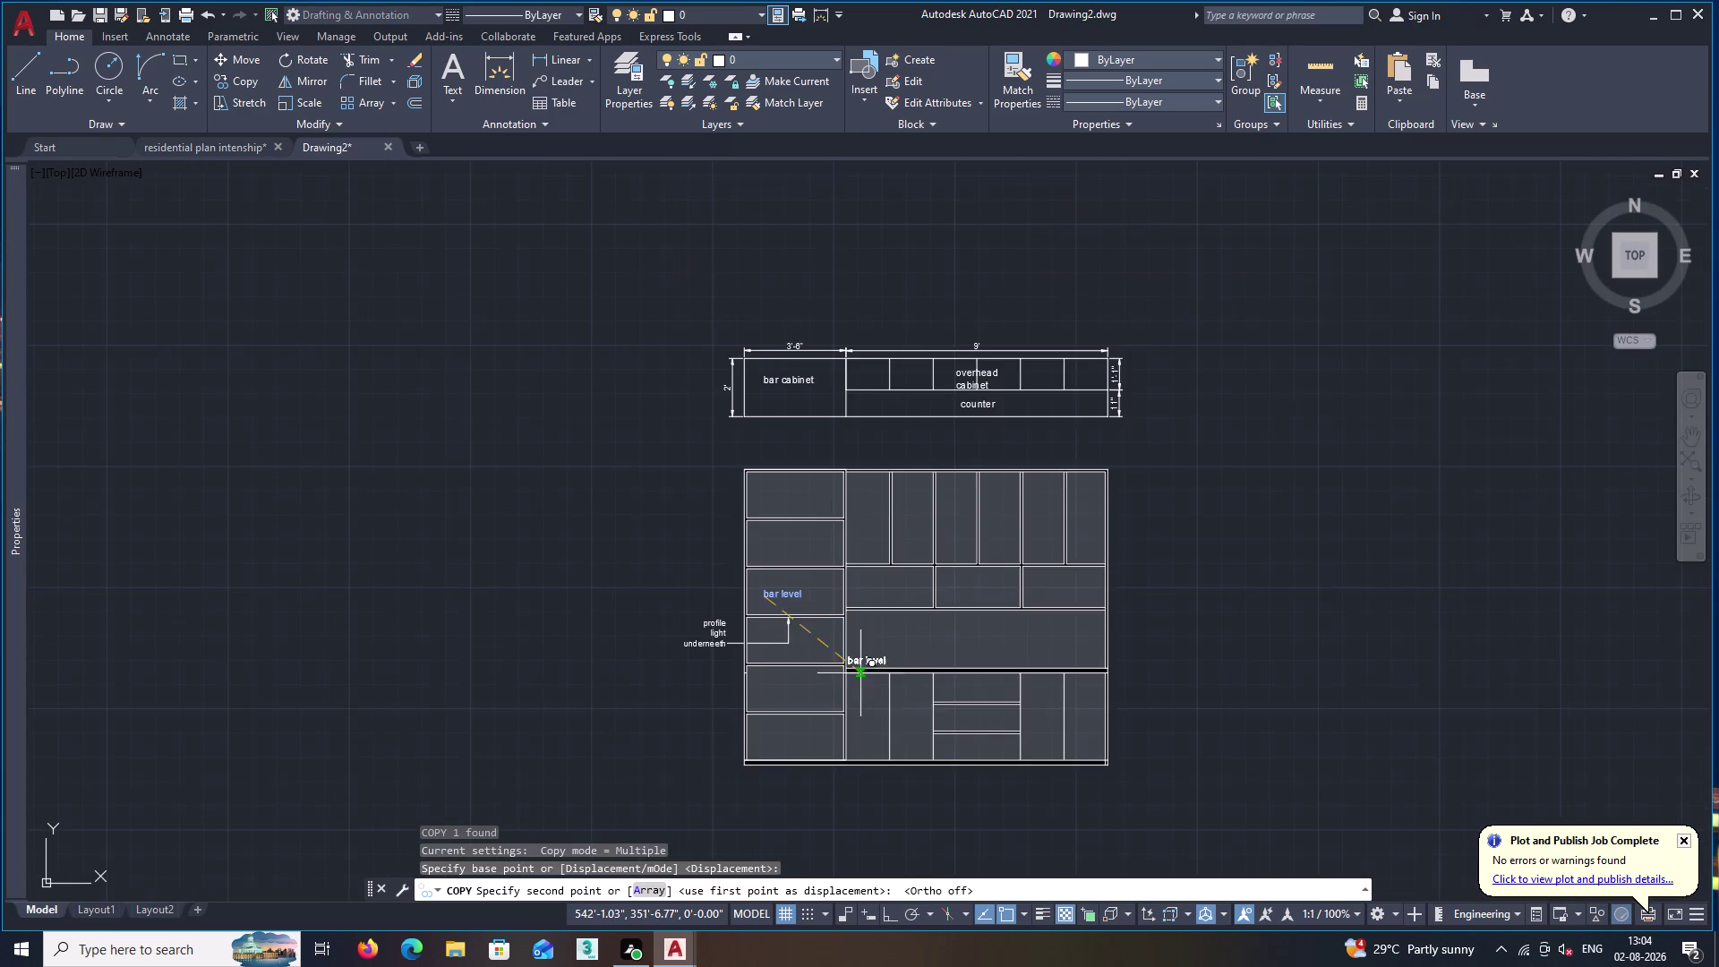
middle_drag(906, 723, 733, 604)
scroll(up, 3)
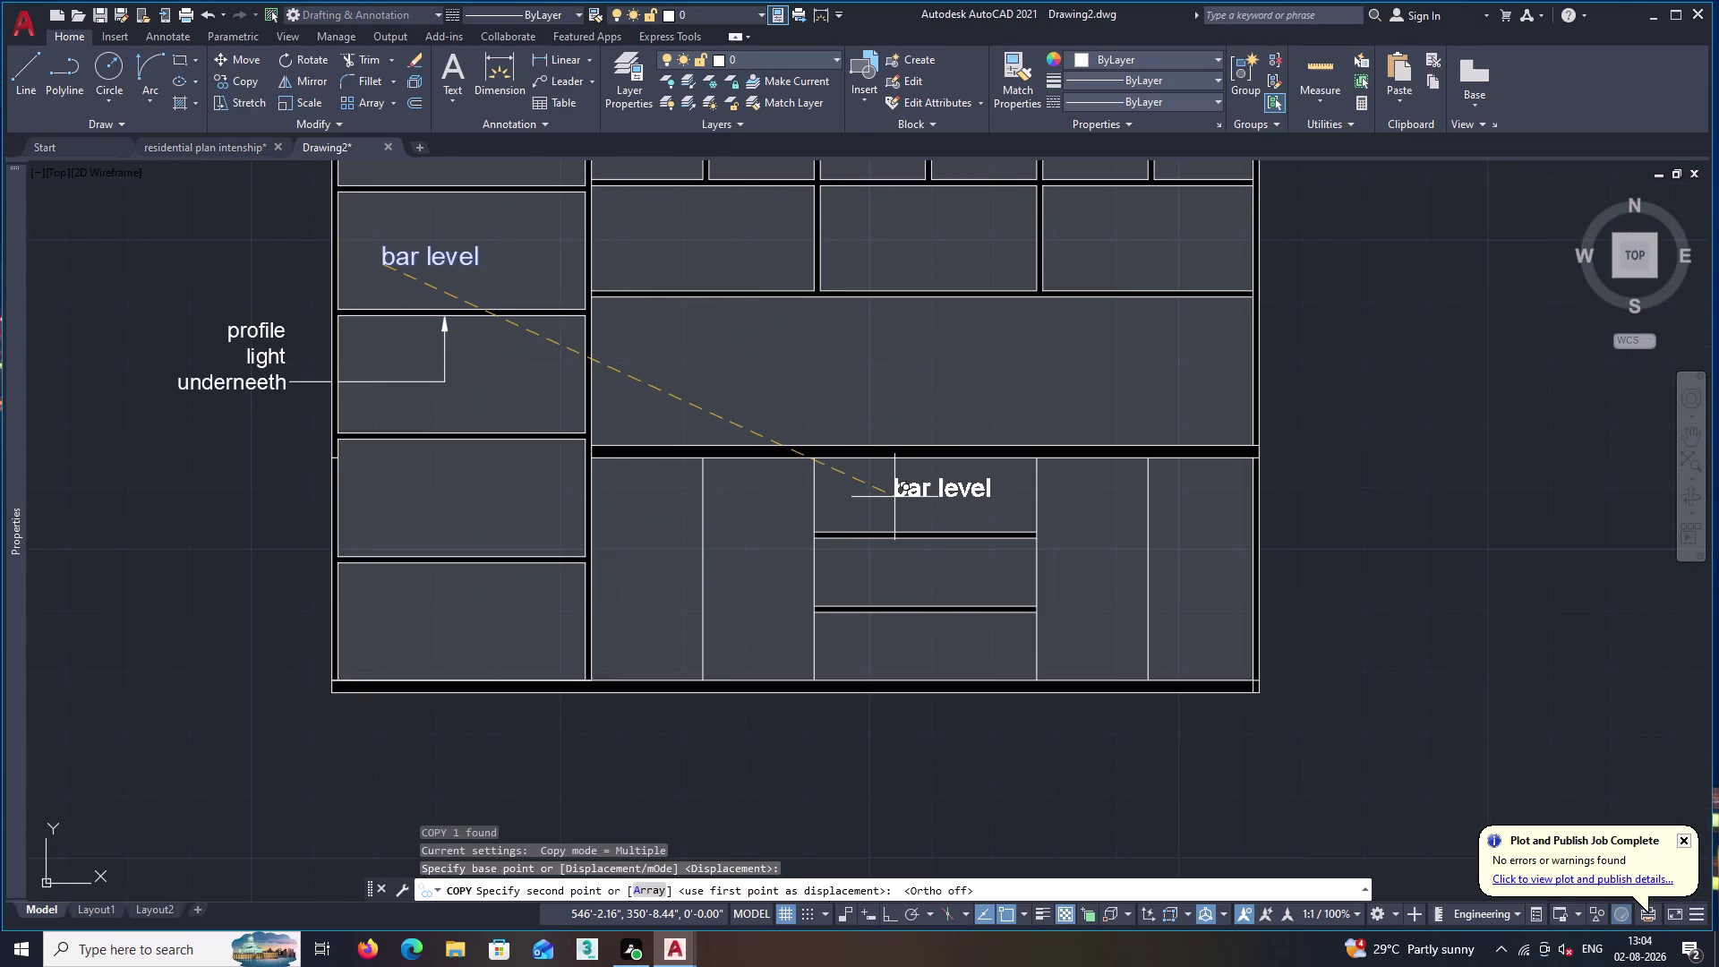
Place seven 'bar level' copies across the middle, right and left lower compartments.
click(872, 506)
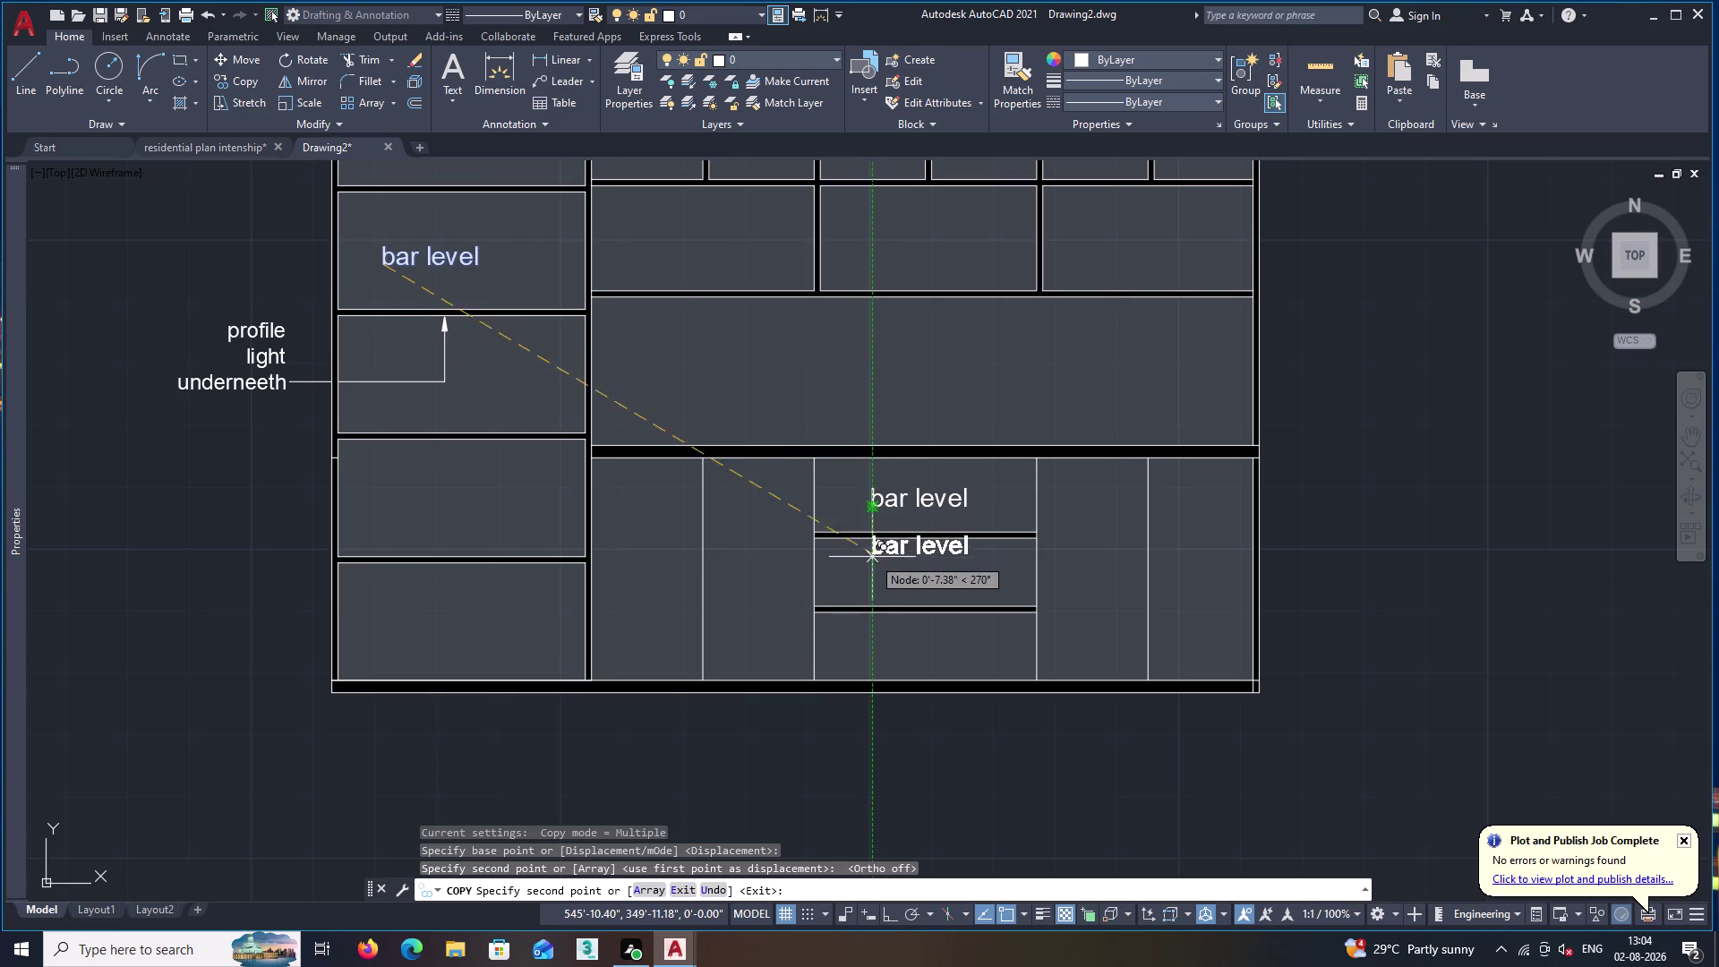
click(872, 584)
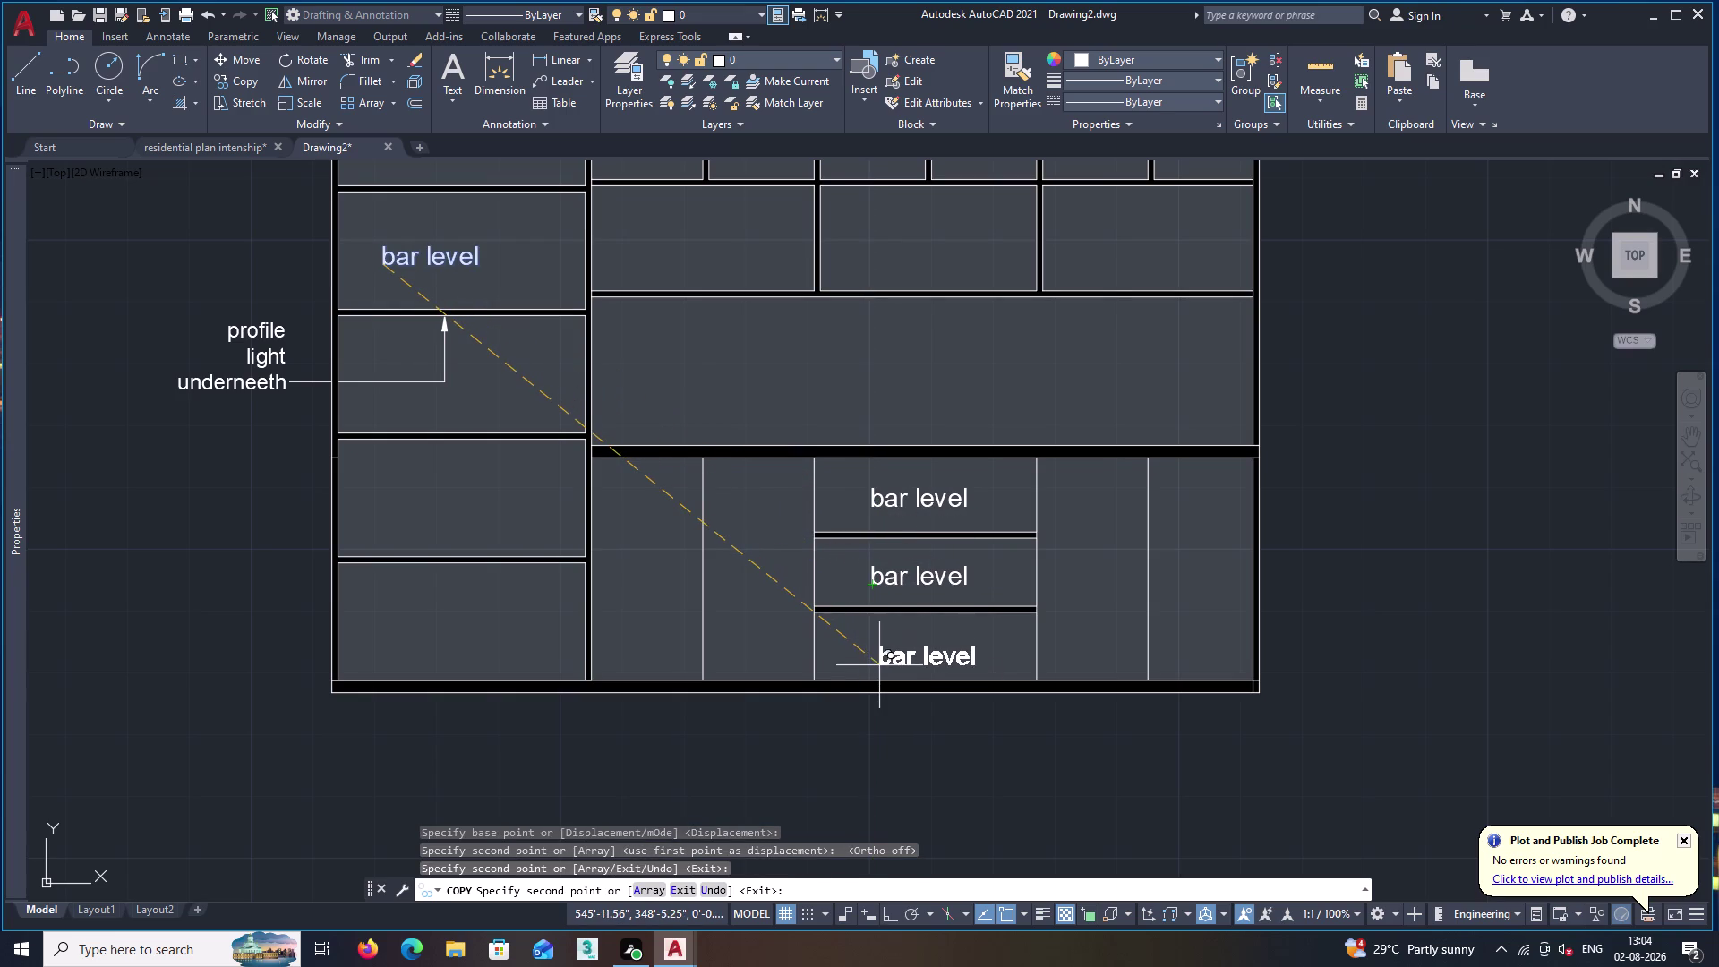
click(873, 660)
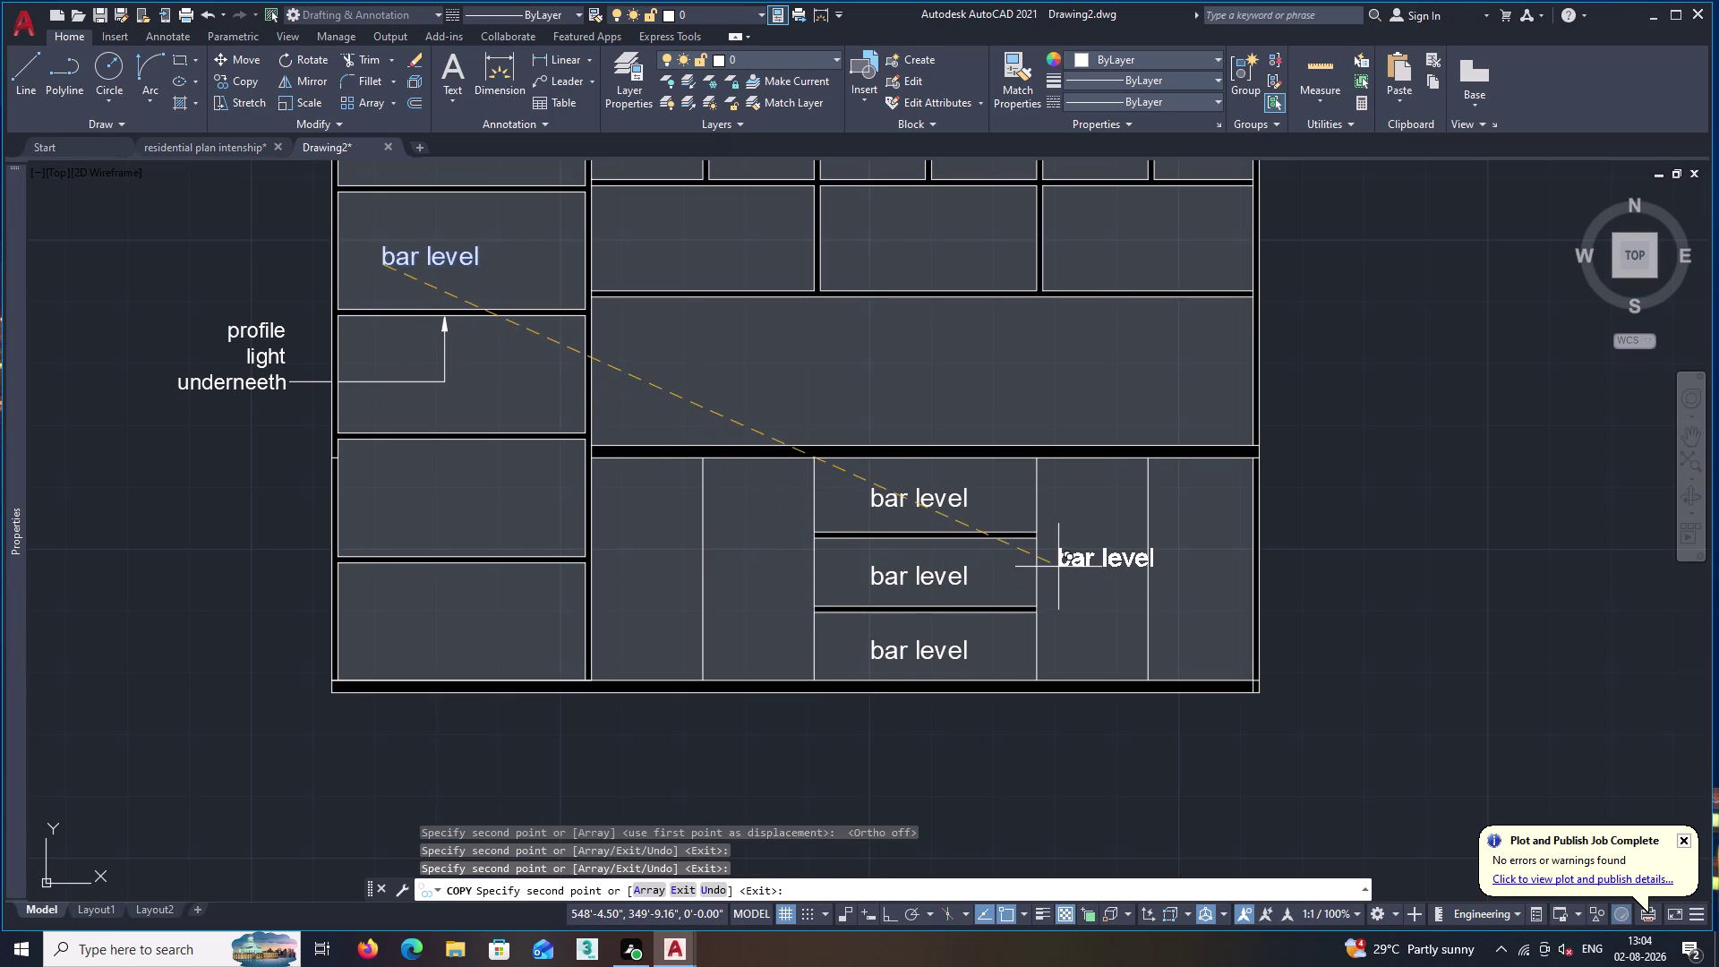
click(1047, 566)
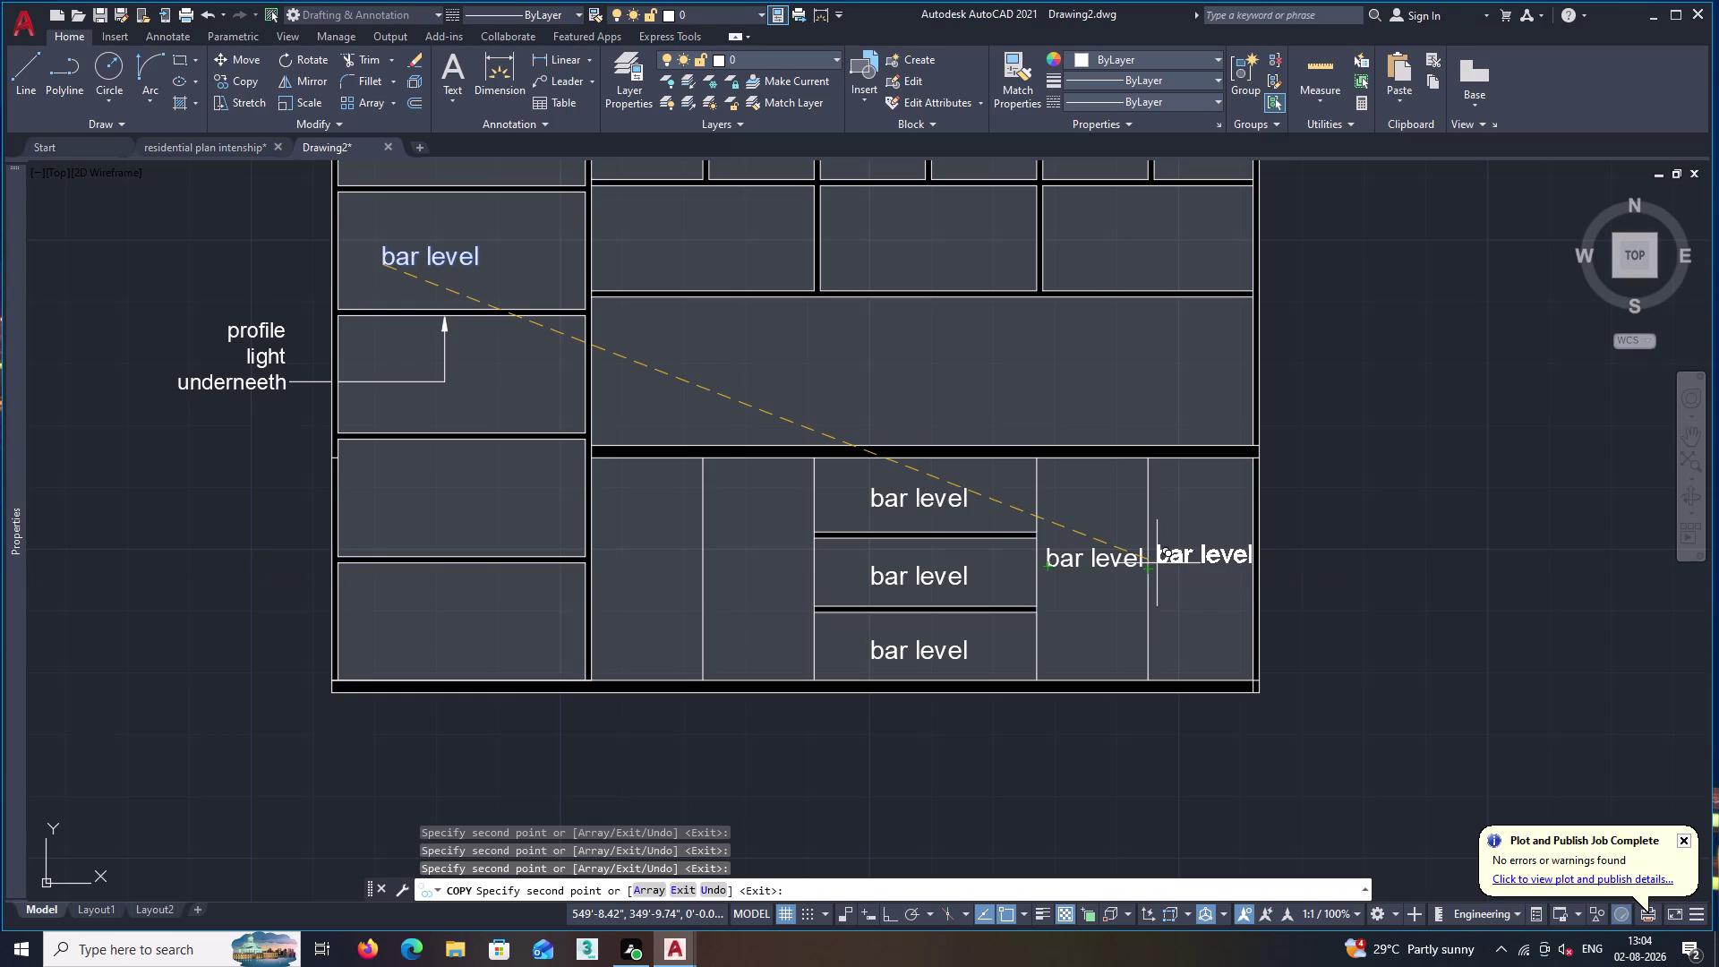
click(1154, 564)
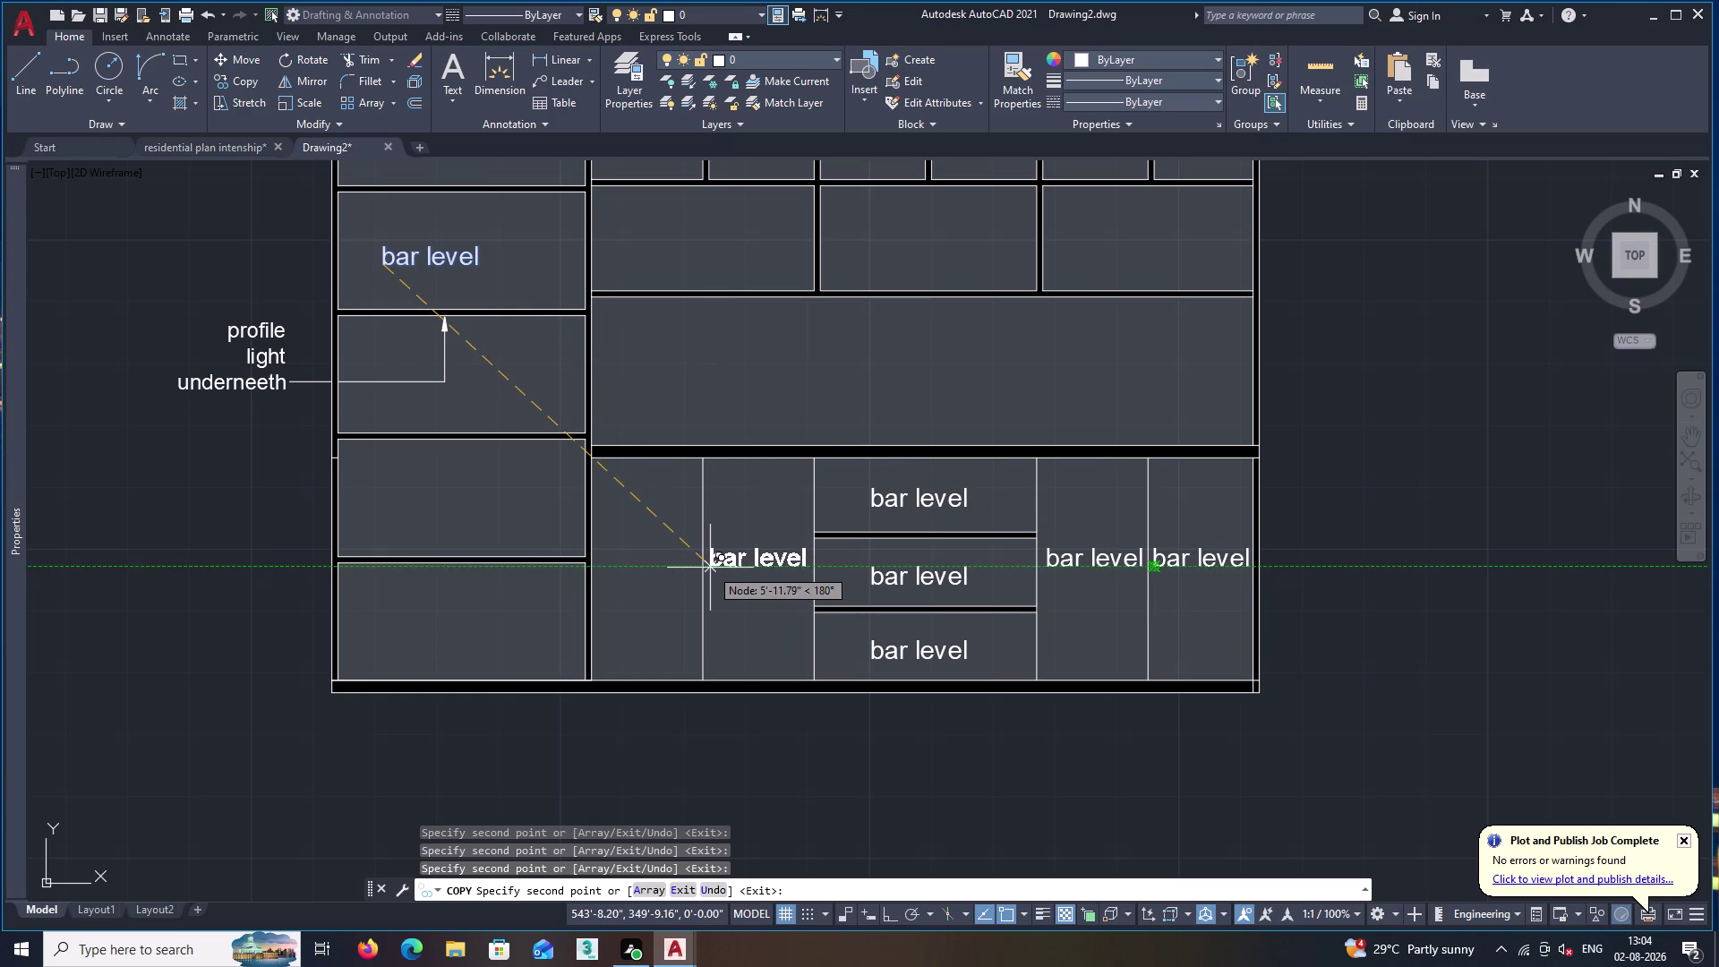
click(709, 567)
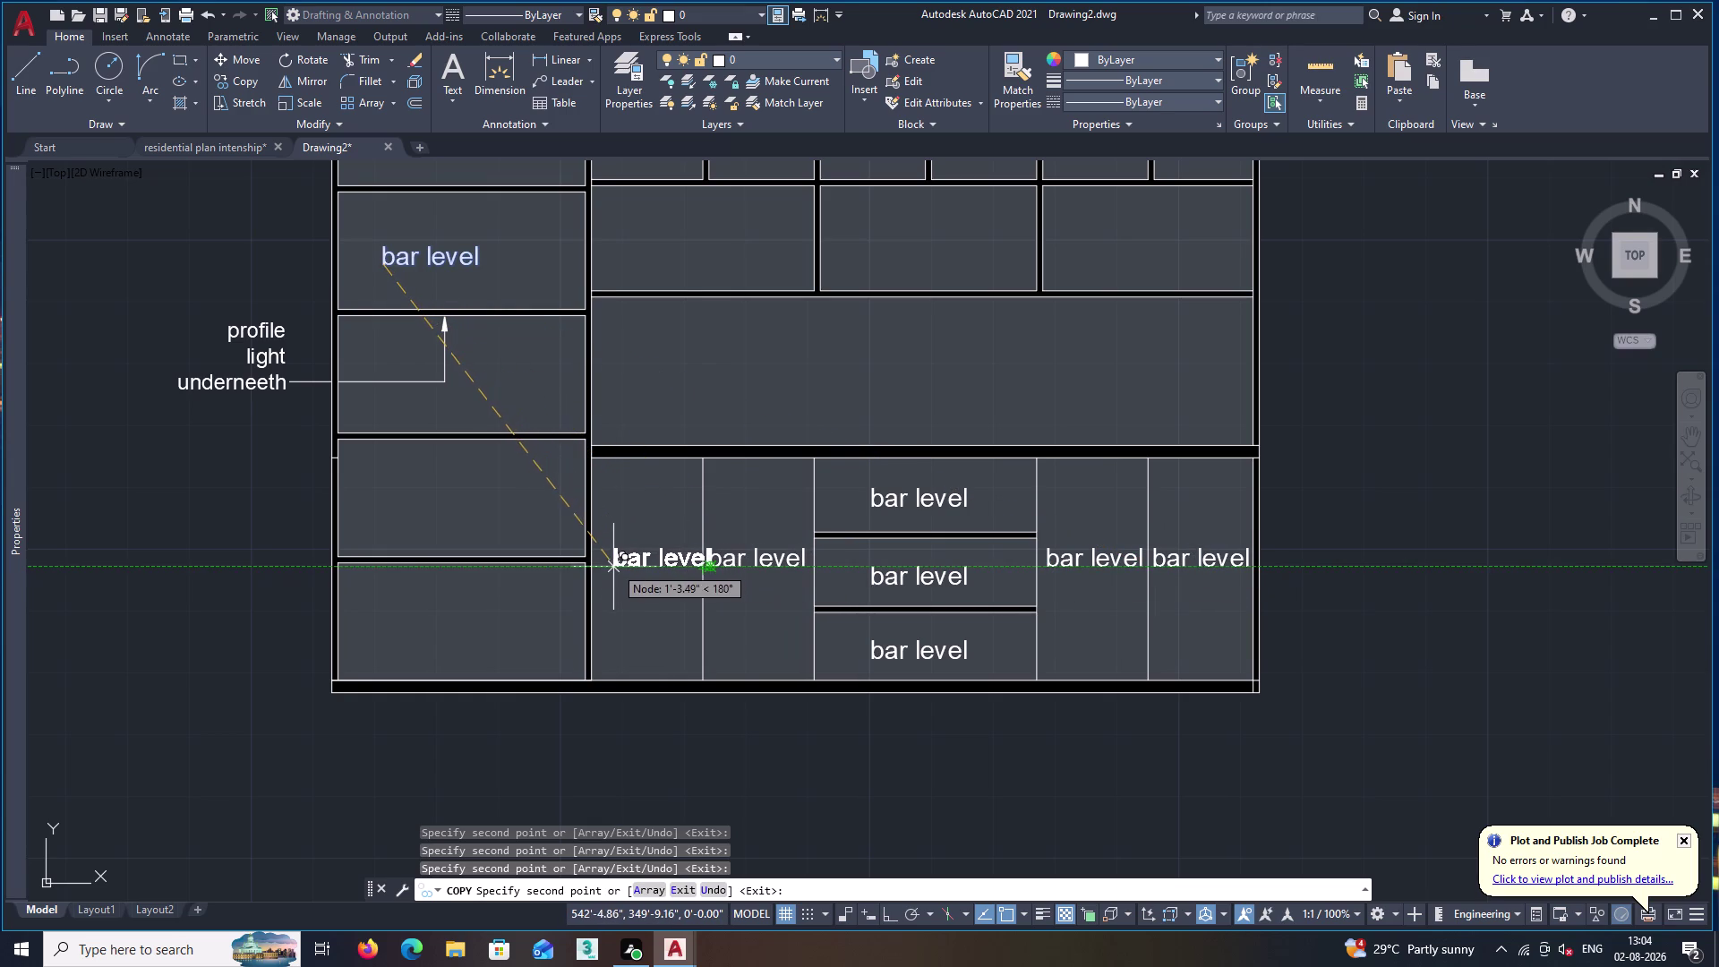
click(600, 567)
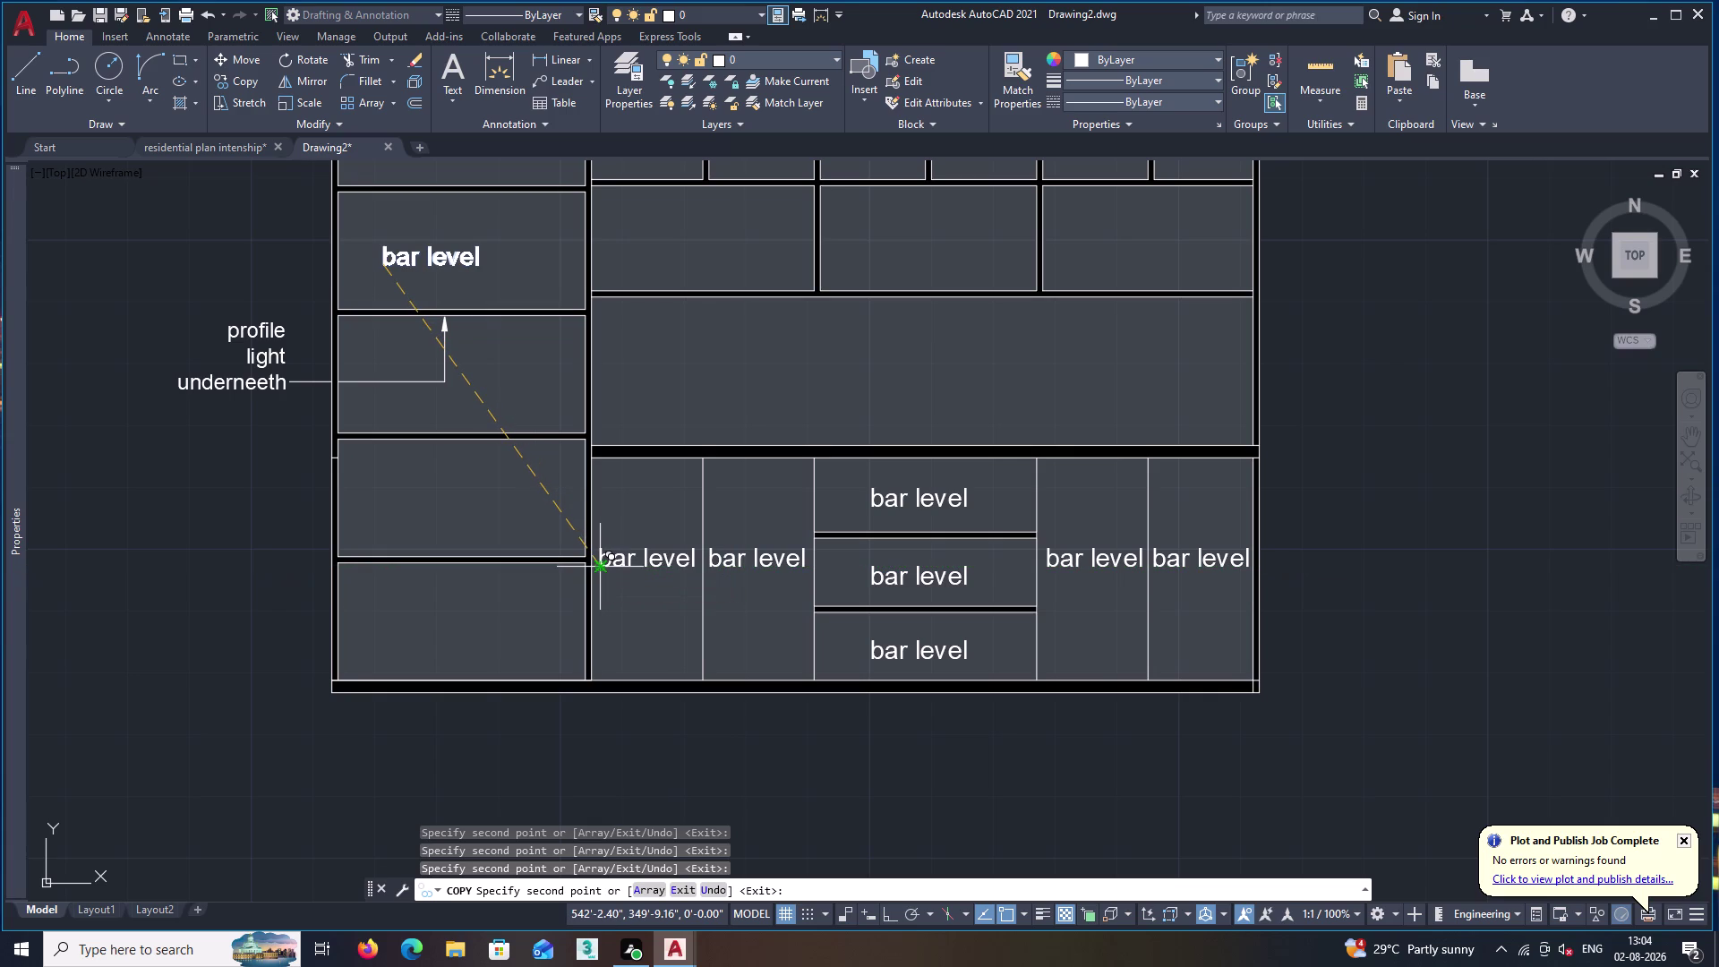
key(space)
Change the leftmost lower compartment's label to 'shutter'.
double_click(654, 563)
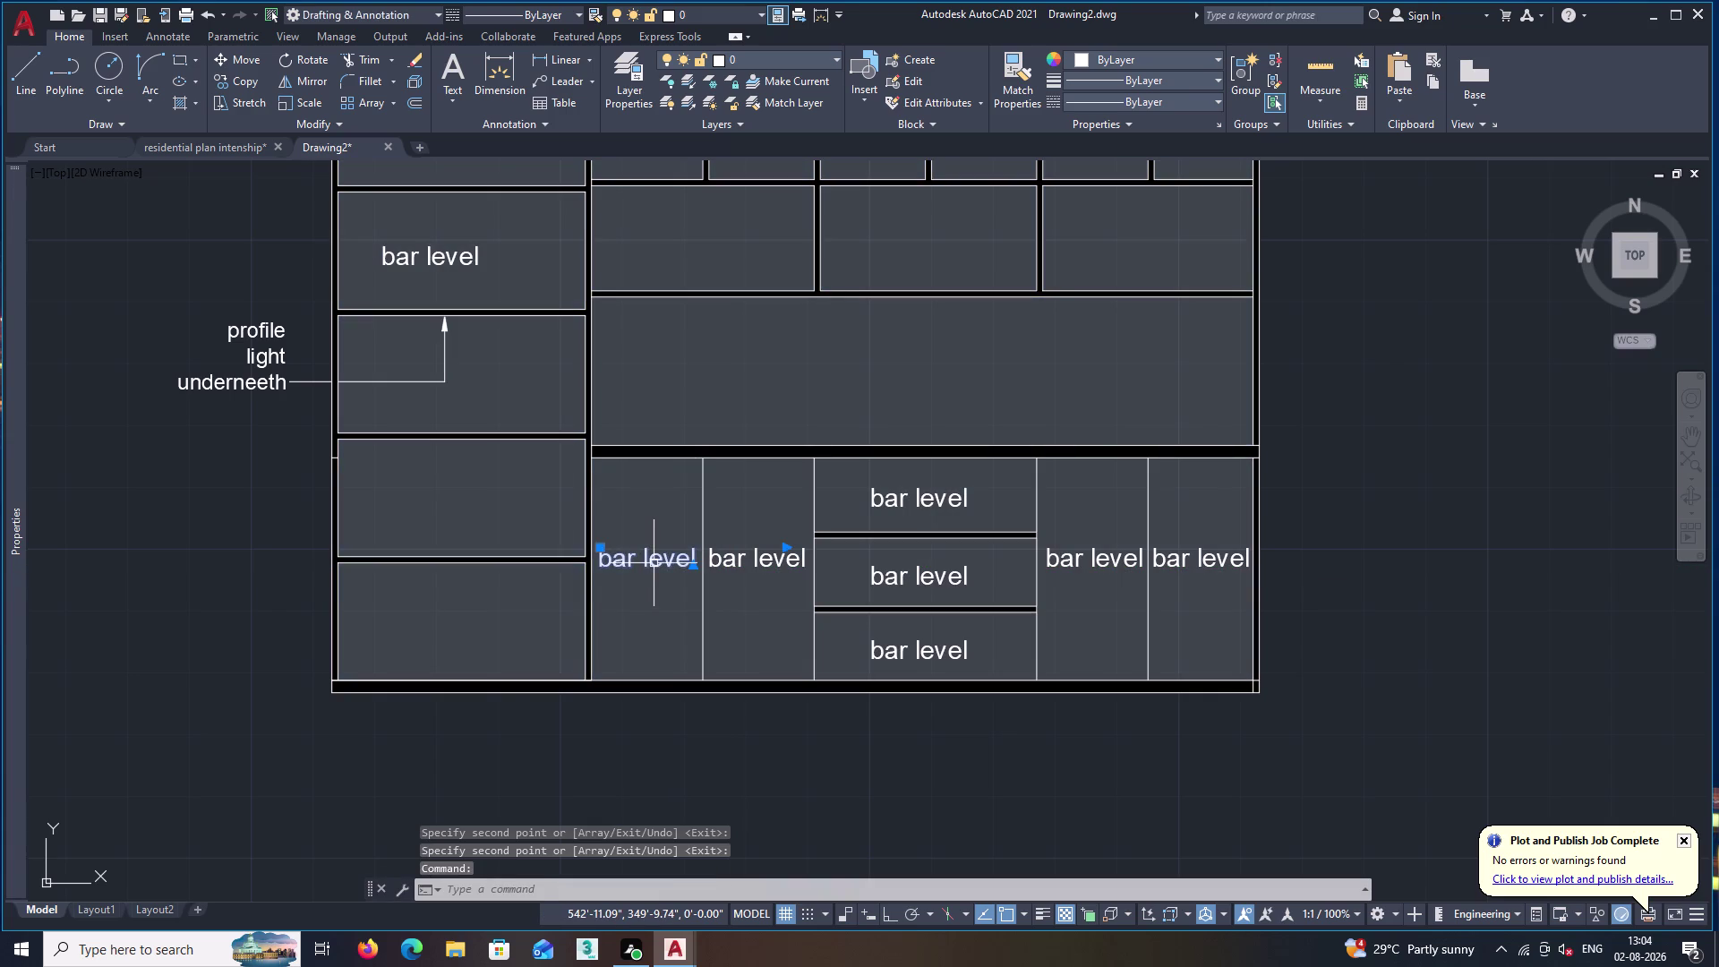
click(694, 558)
key(BackSpace)
key(BackSpace)
key(BackSpace)
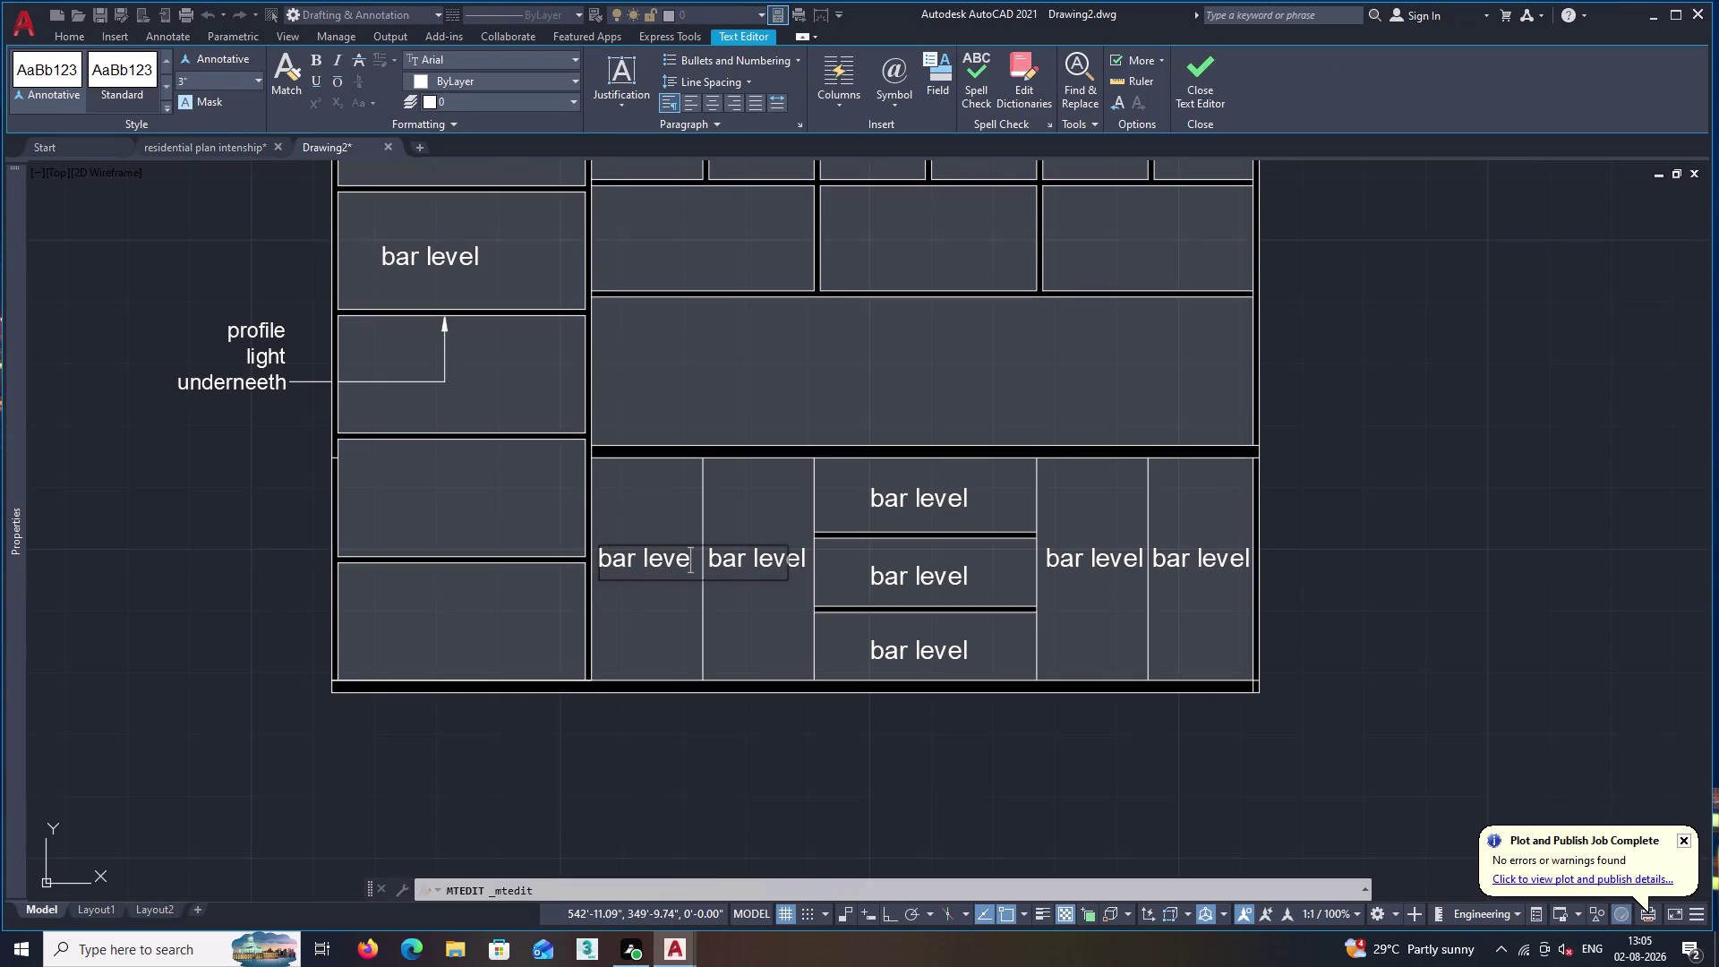
text(s)
text(h)
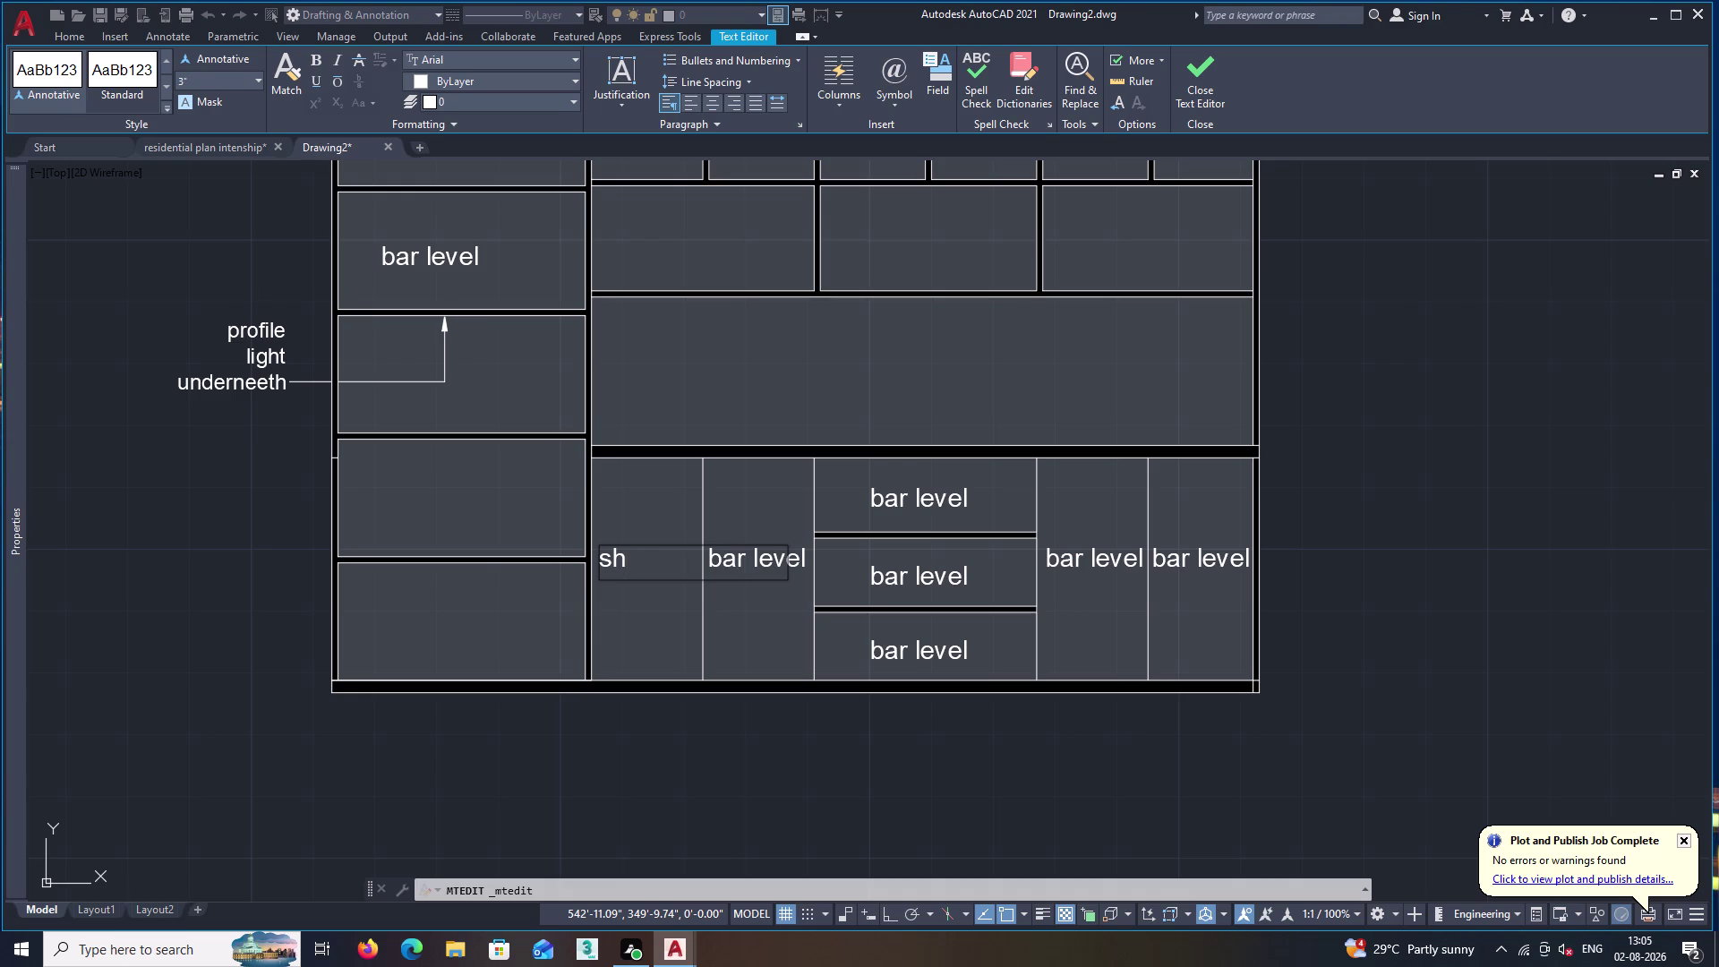
text(utt)
text(er)
click(1203, 78)
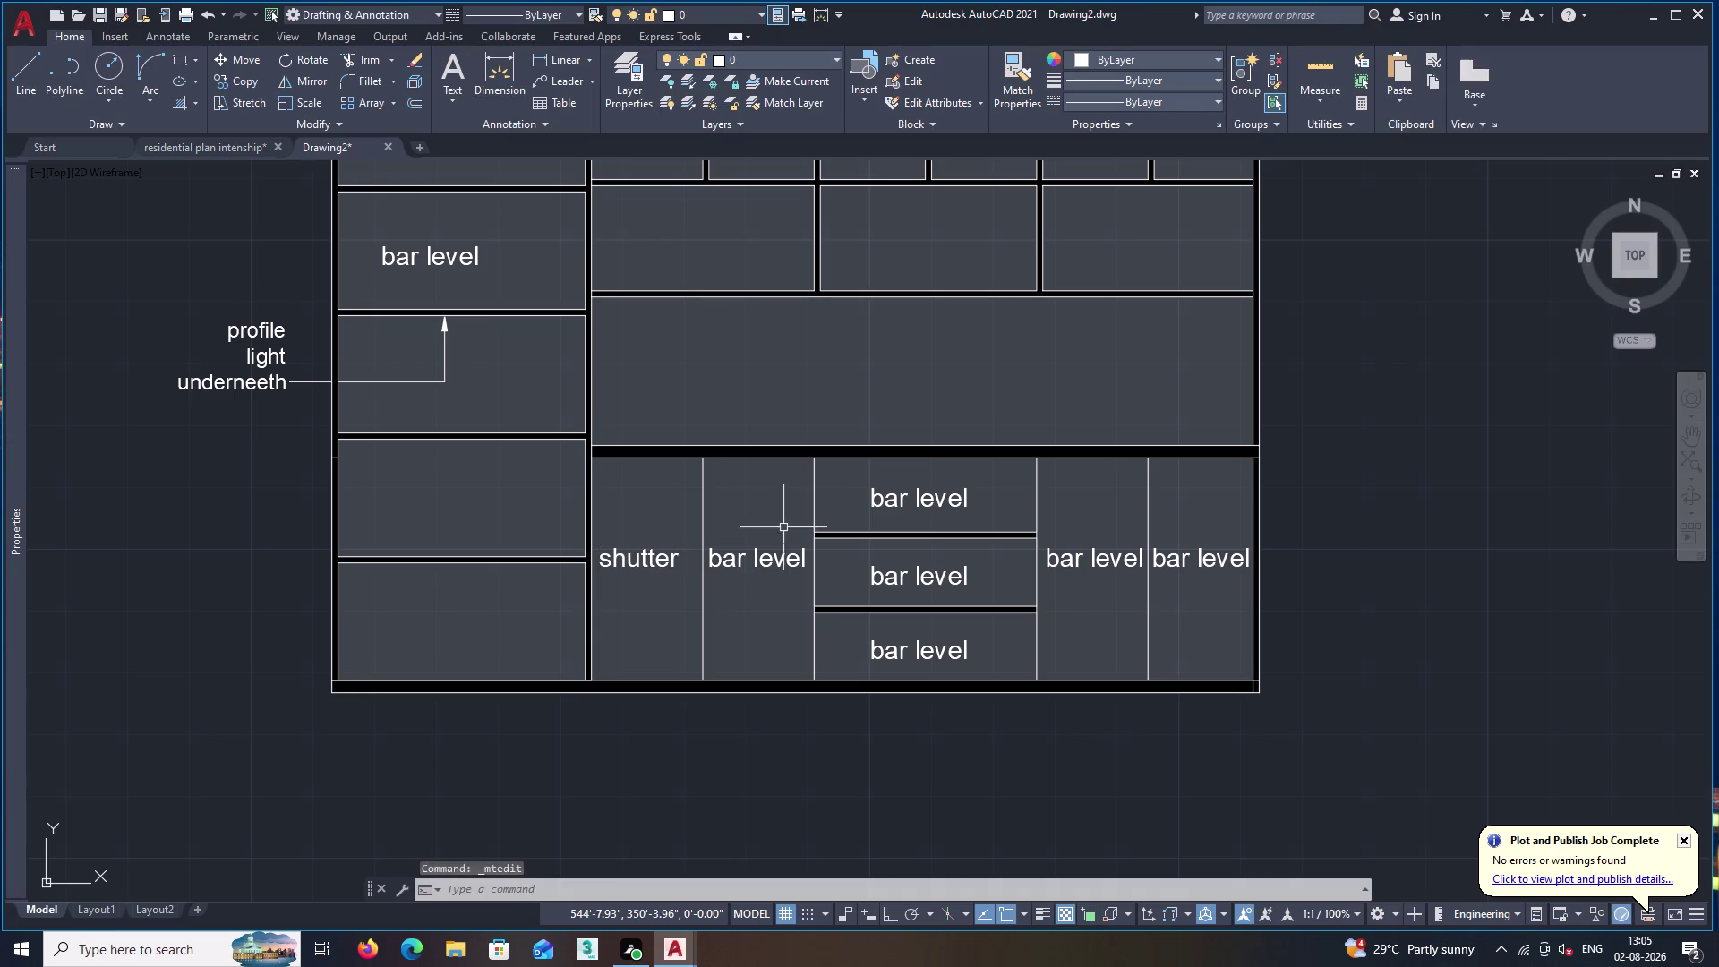
Change the second lower-left compartment's label to 'shutter'.
double_click(781, 559)
click(808, 560)
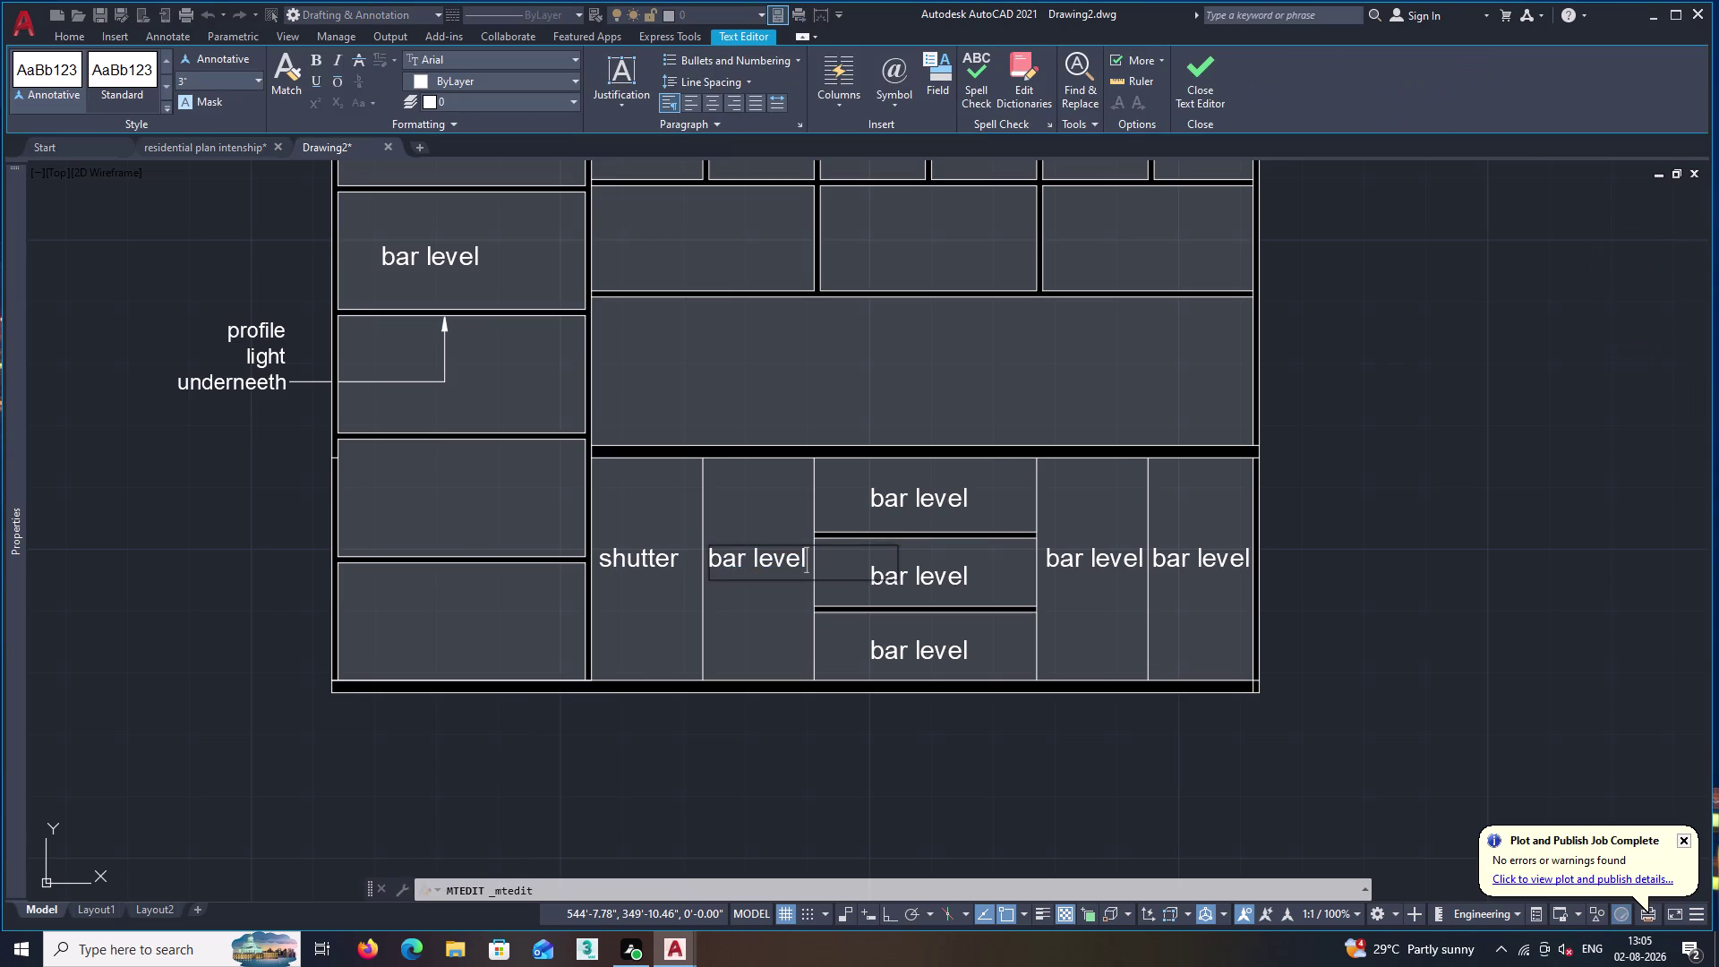
key(BackSpace)
key(BackSpace)
key(BackSpace)
text(s)
text(hutter)
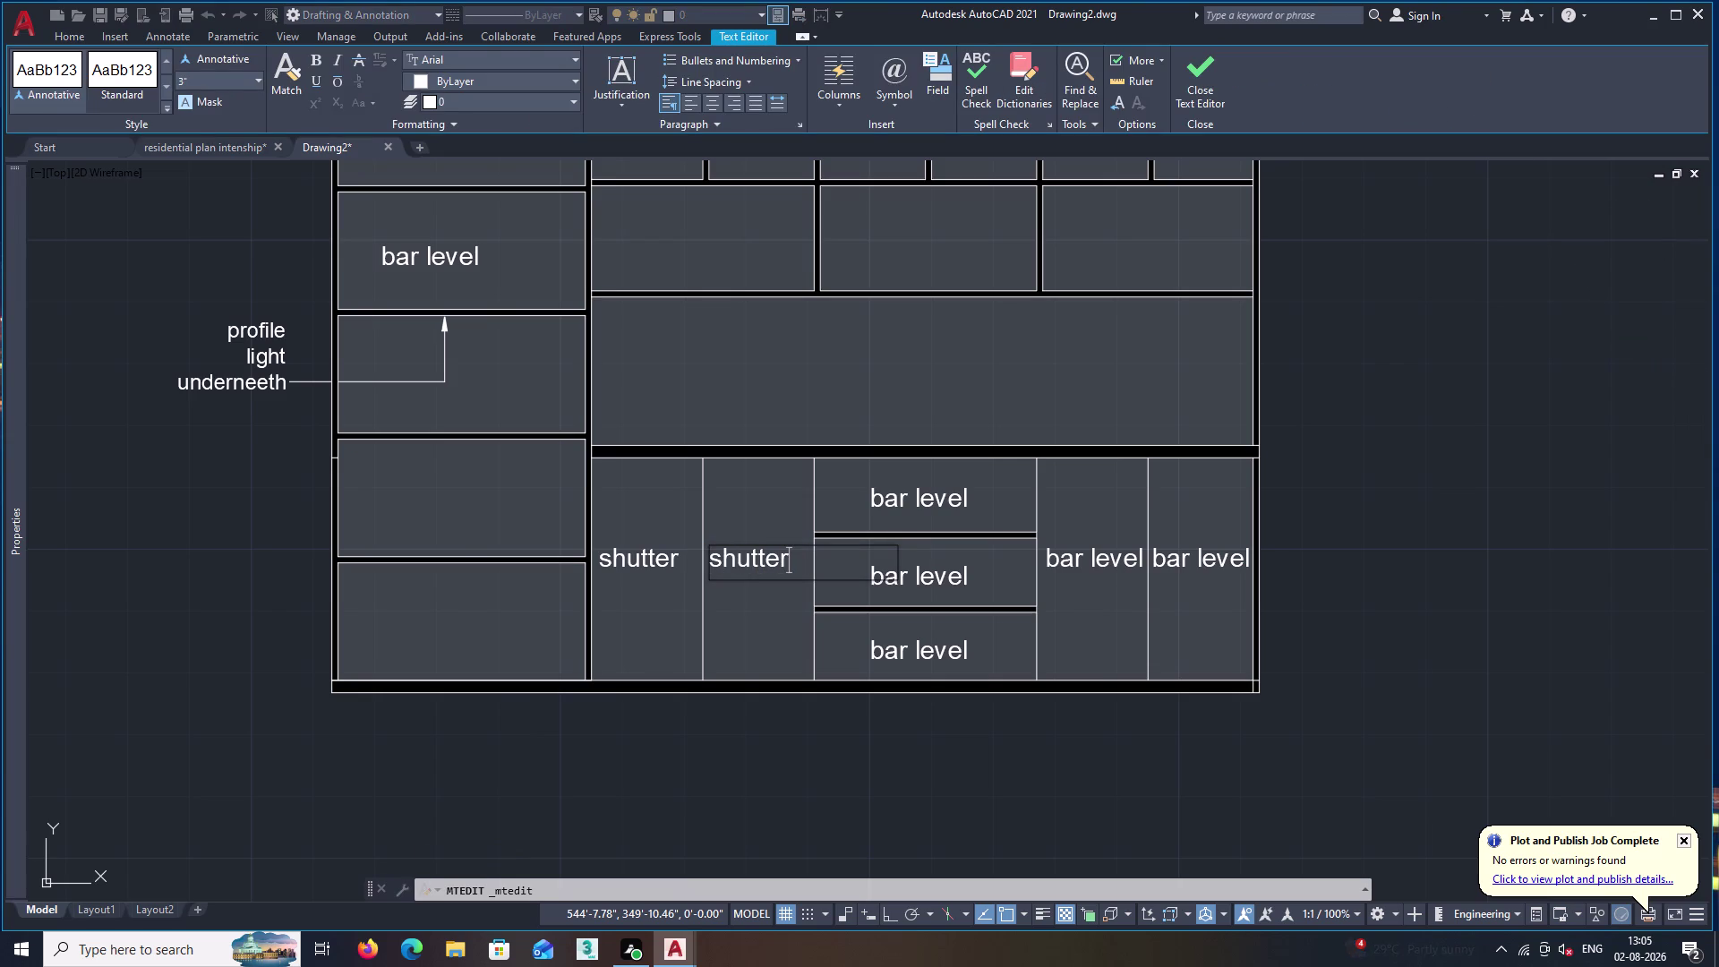
click(1211, 81)
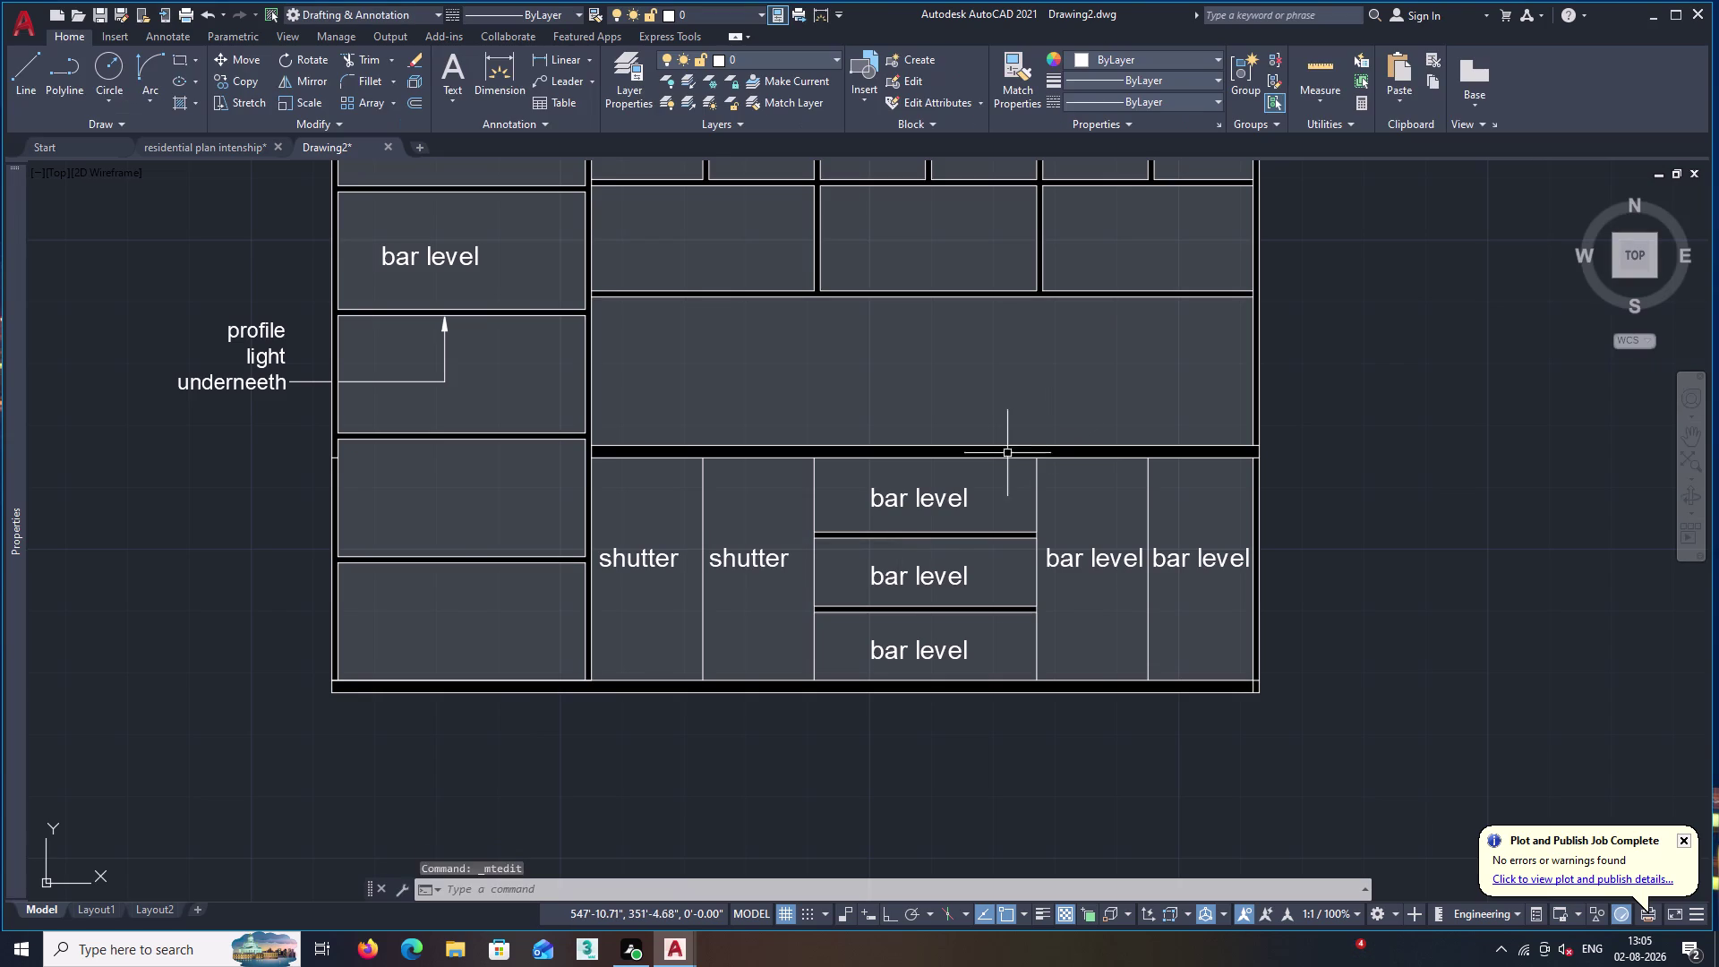
Change the top middle compartment's label to 'drawer'.
double_click(926, 501)
click(969, 499)
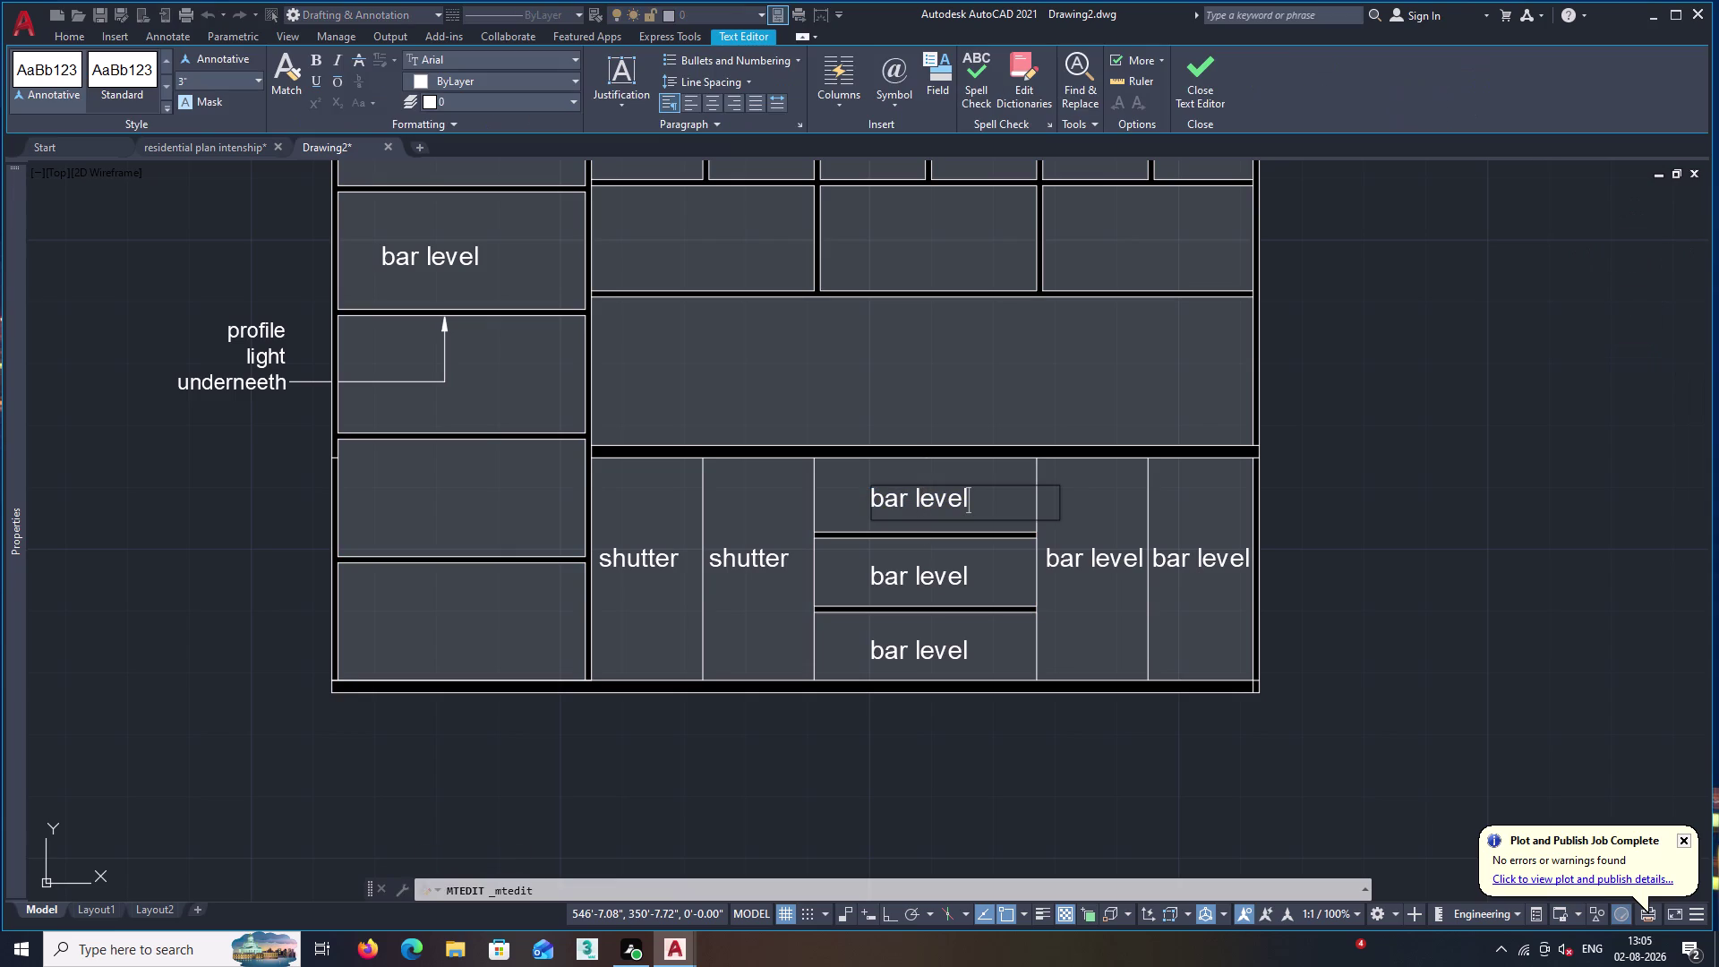
key(BackSpace)
key(BackSpace)
key(BackSpace)
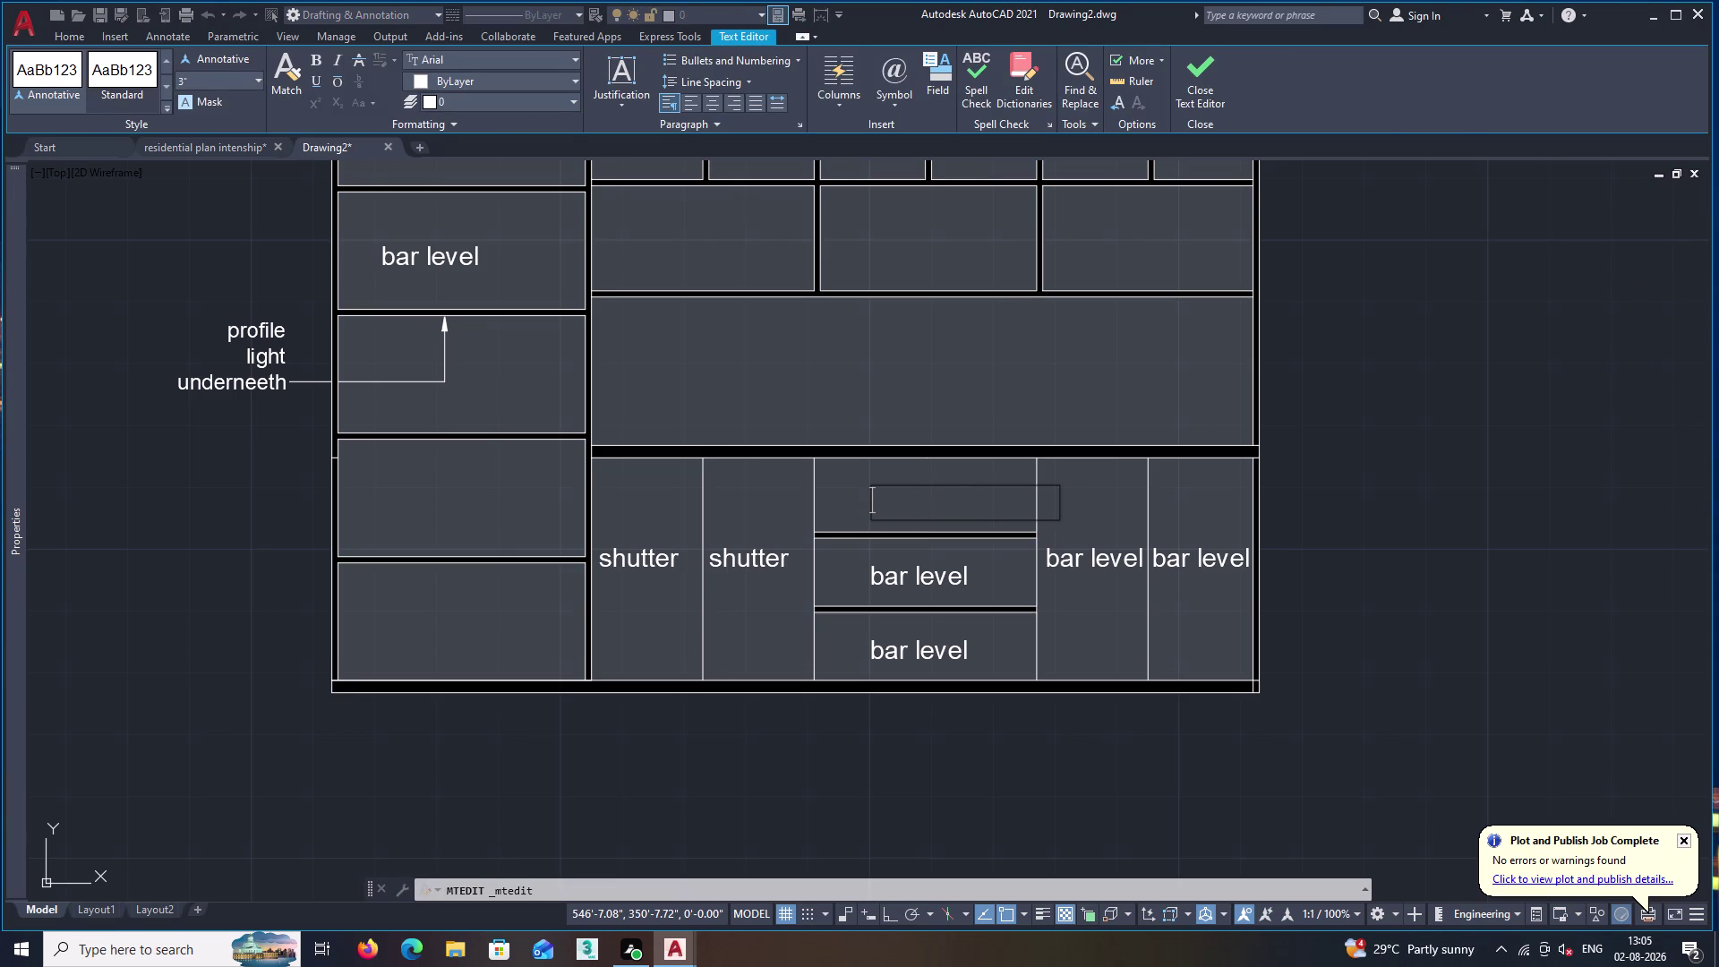
text(dra)
text(wer)
click(1195, 82)
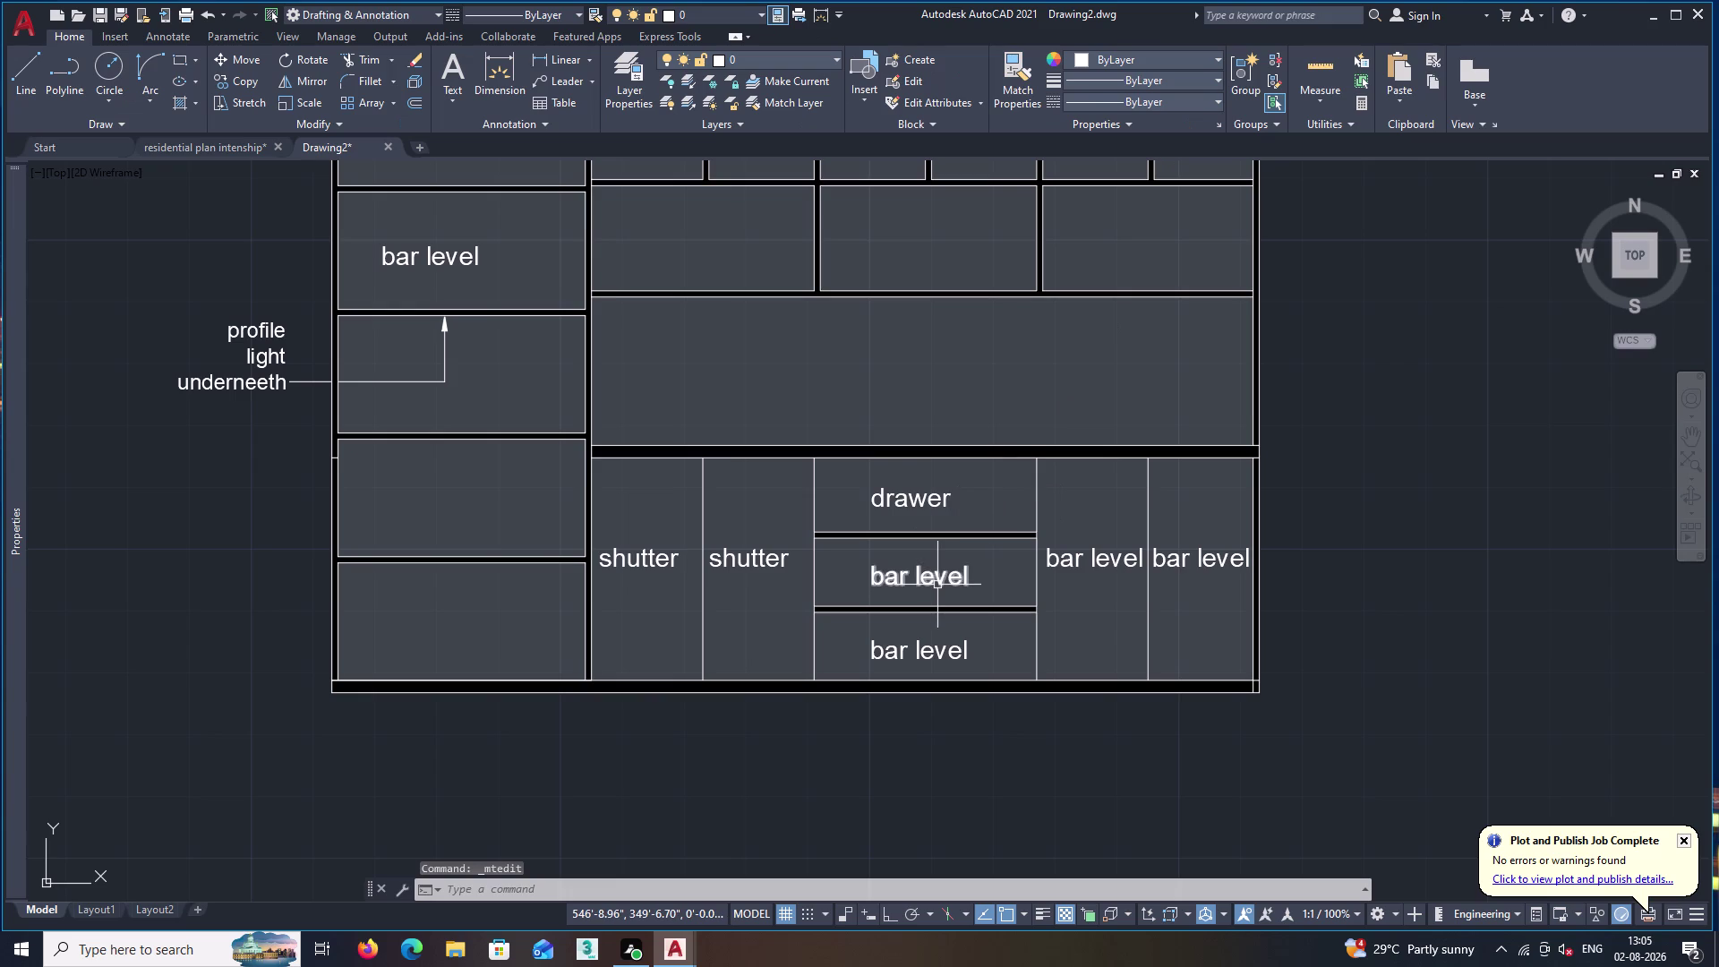
Delete the middle compartment's 'bar level' label, undoing an accidental hatch erase.
click(938, 584)
key(Delete)
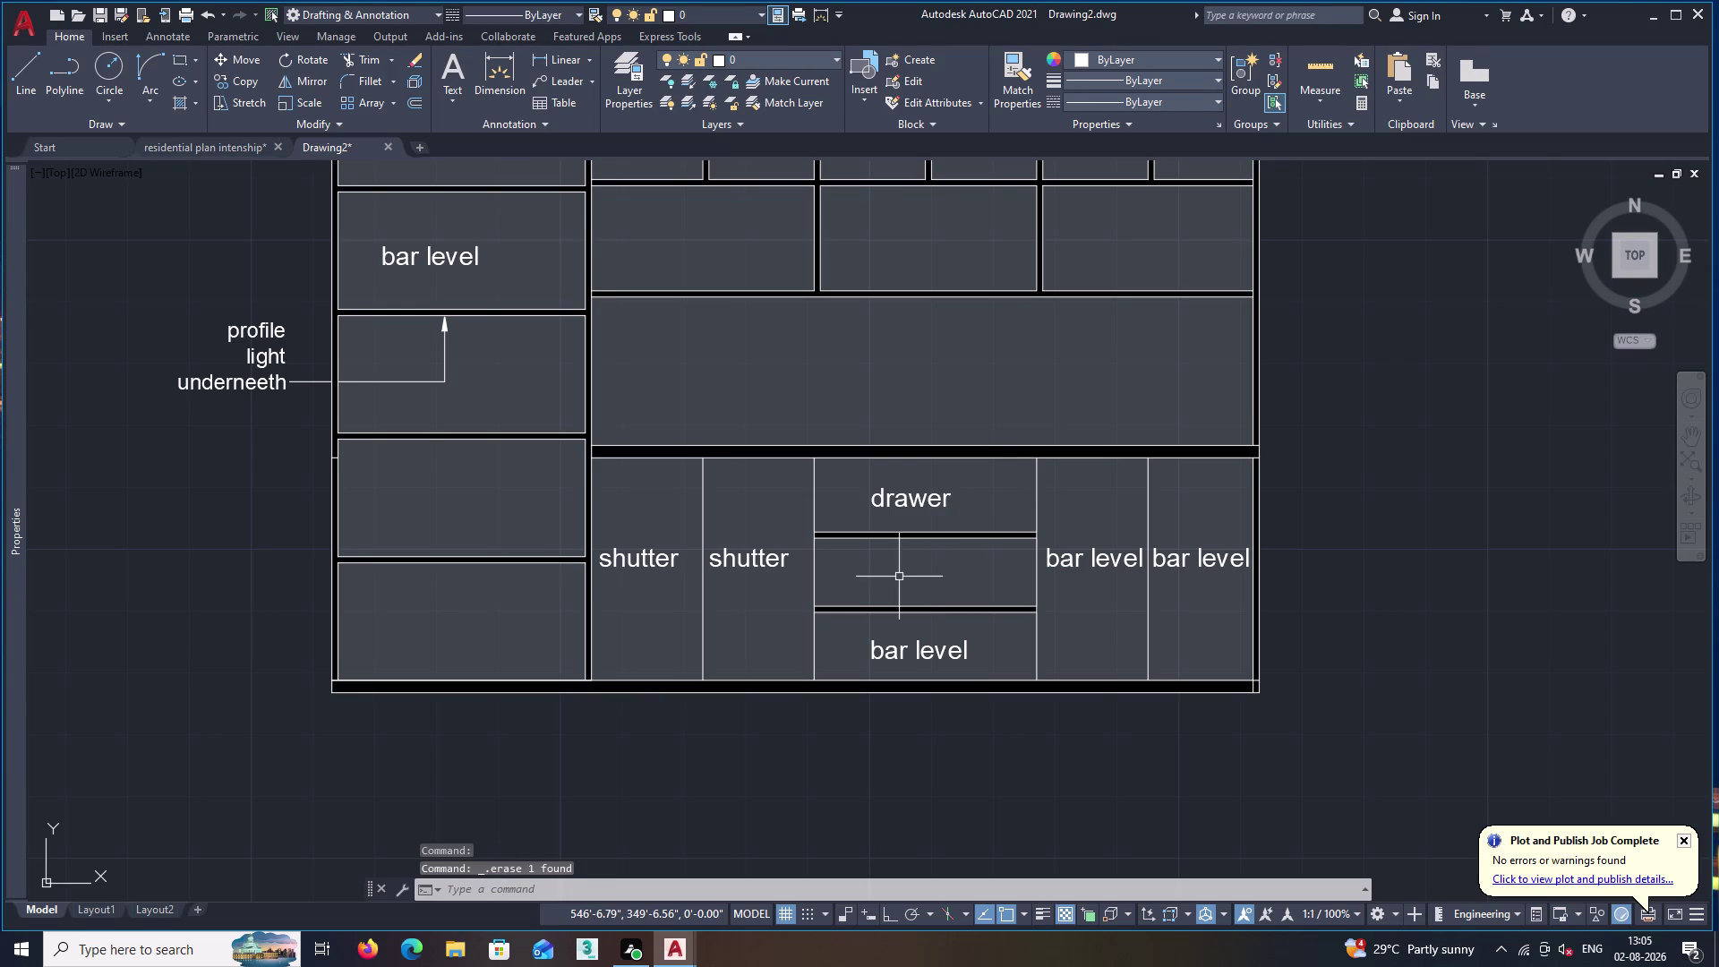
click(909, 655)
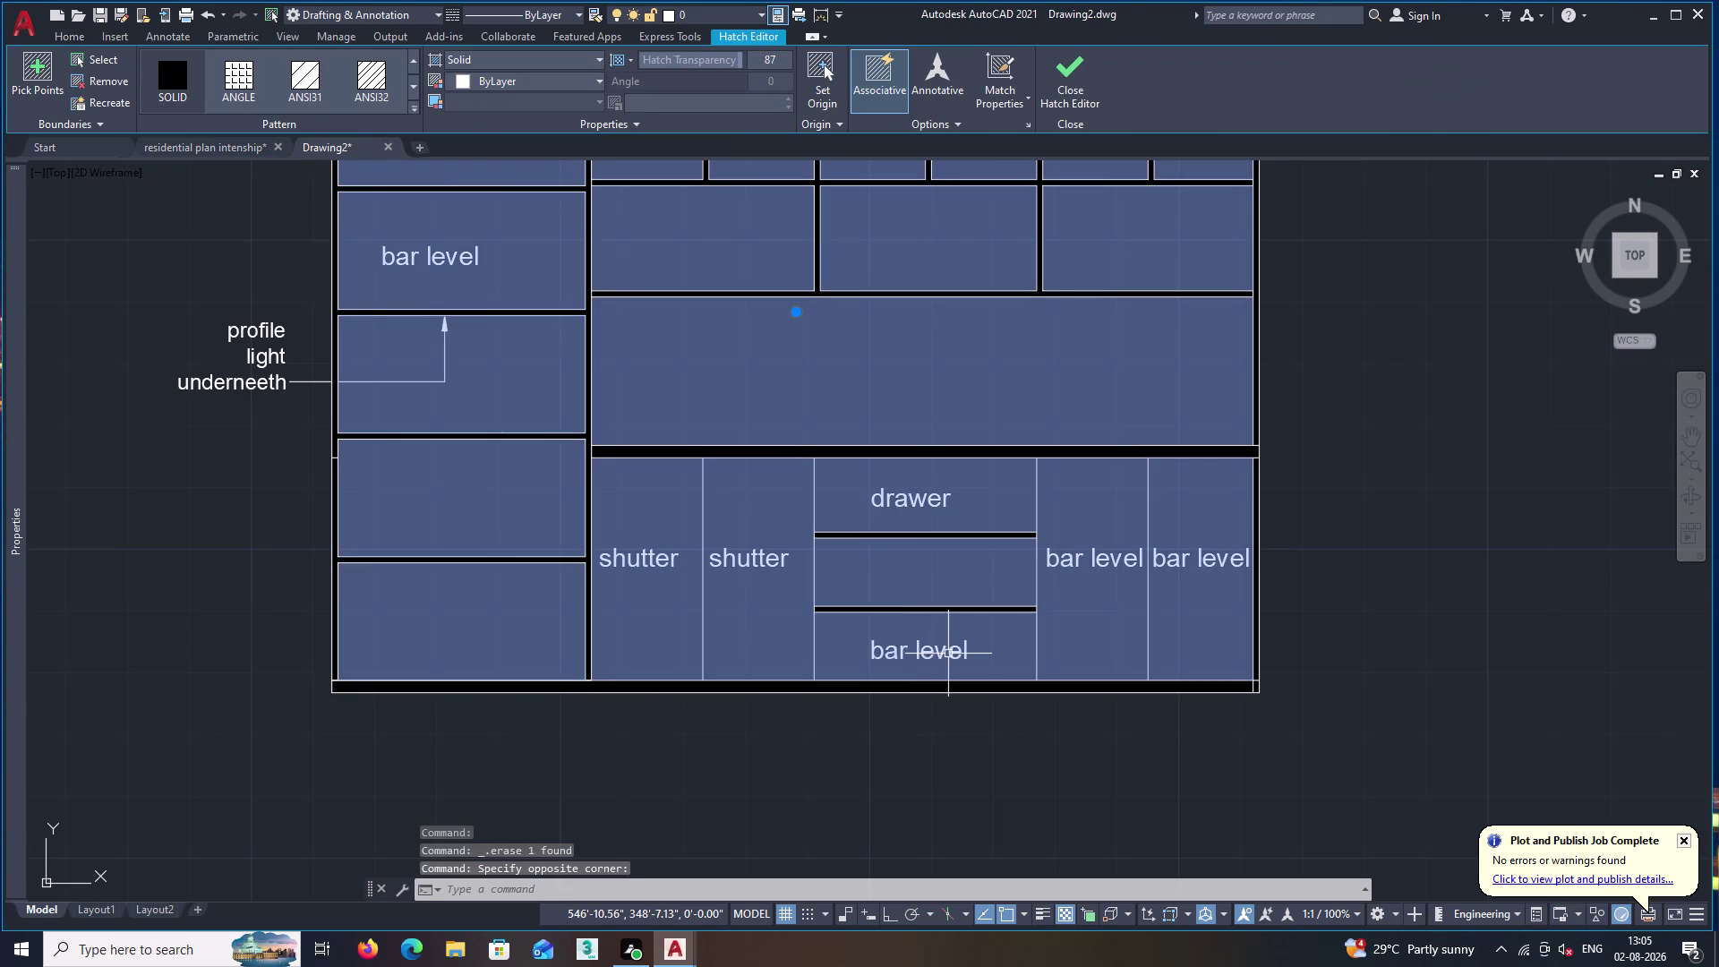
click(948, 653)
key(Delete)
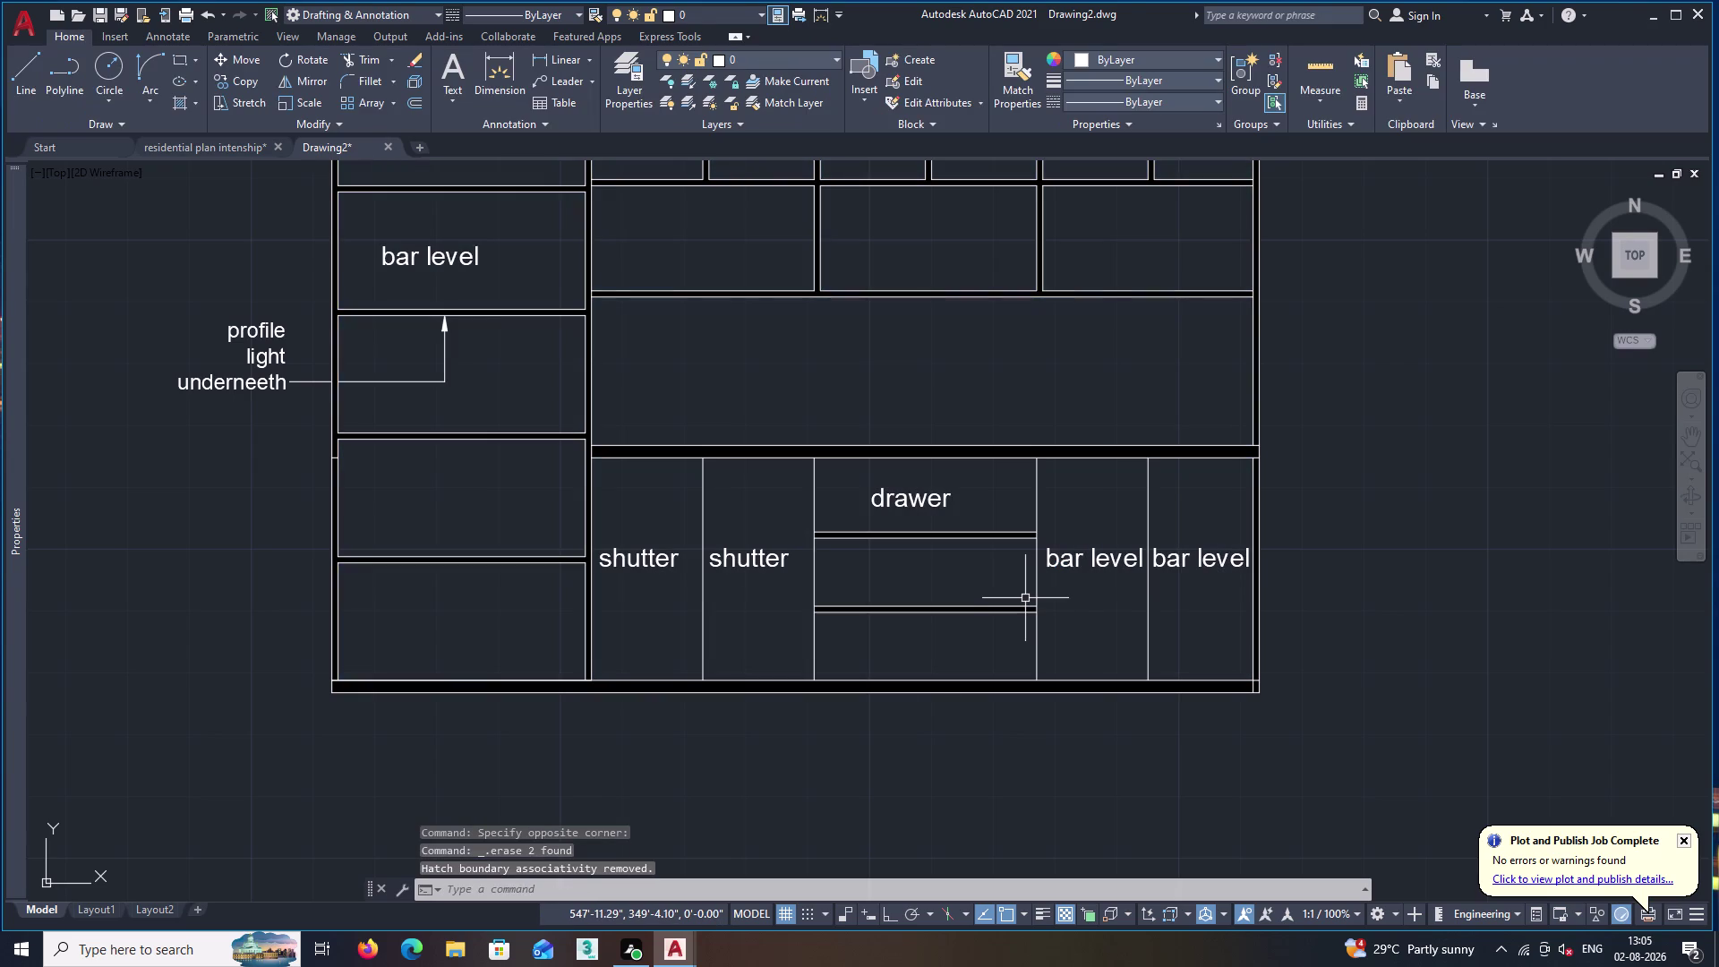
key(ctrl+z)
Delete the 'bar level' labels in the bottom middle and both right compartments.
click(950, 650)
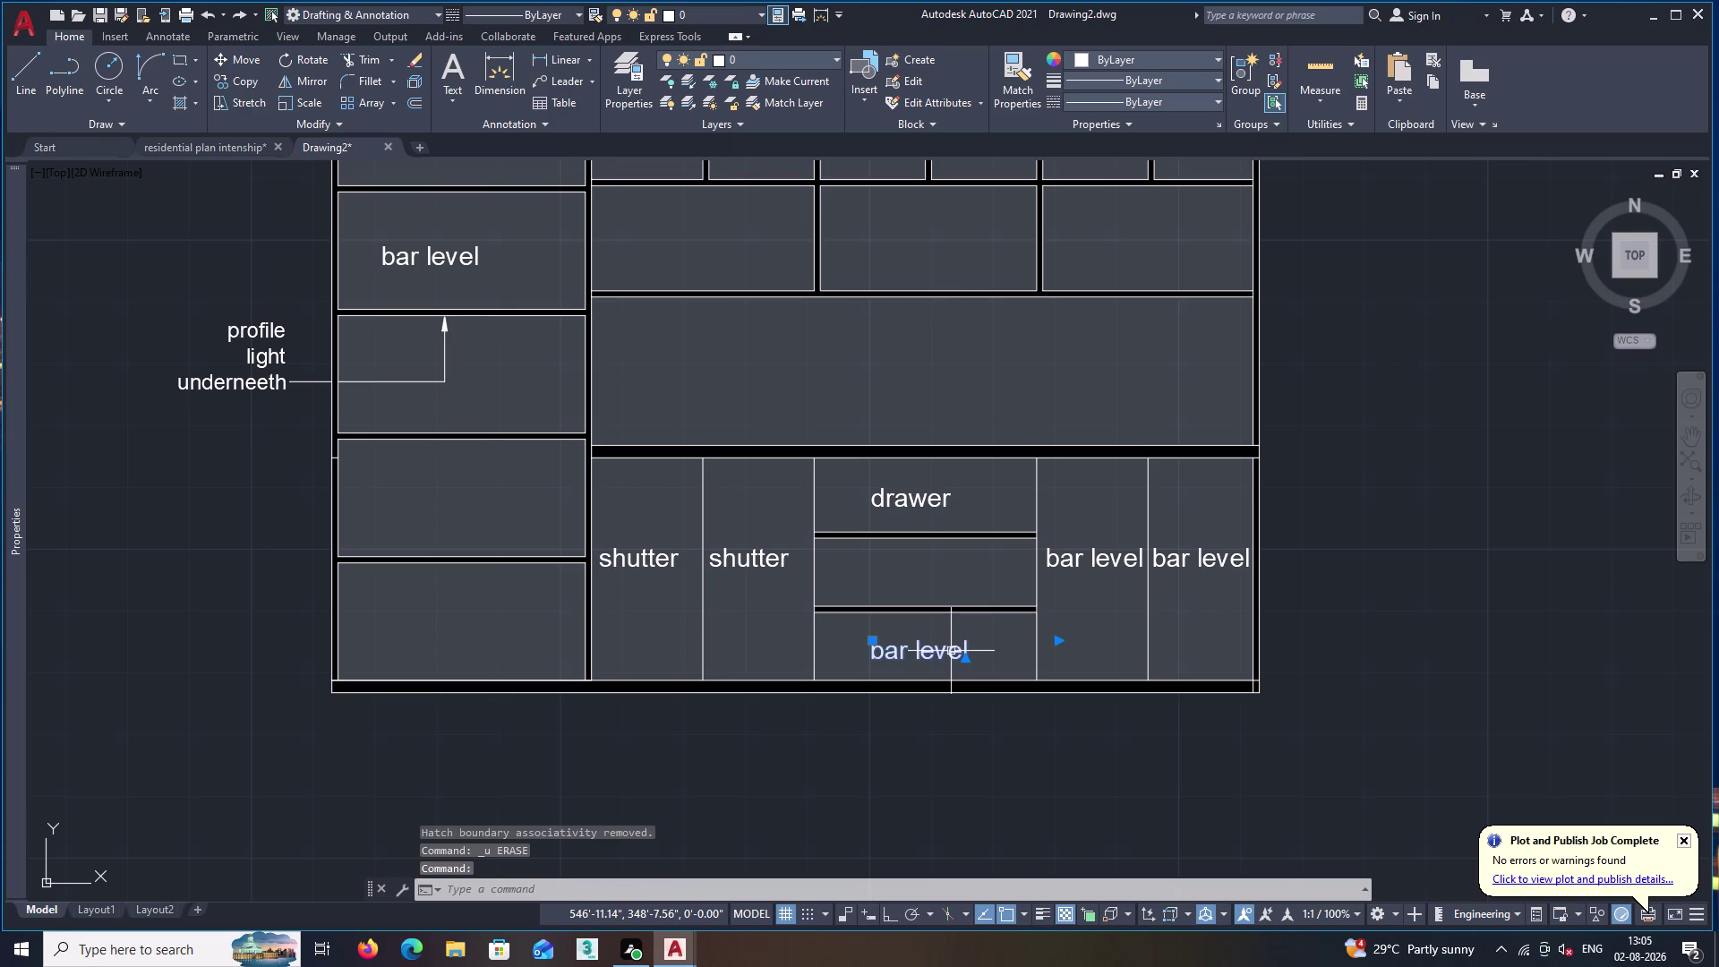
key(Delete)
click(1079, 564)
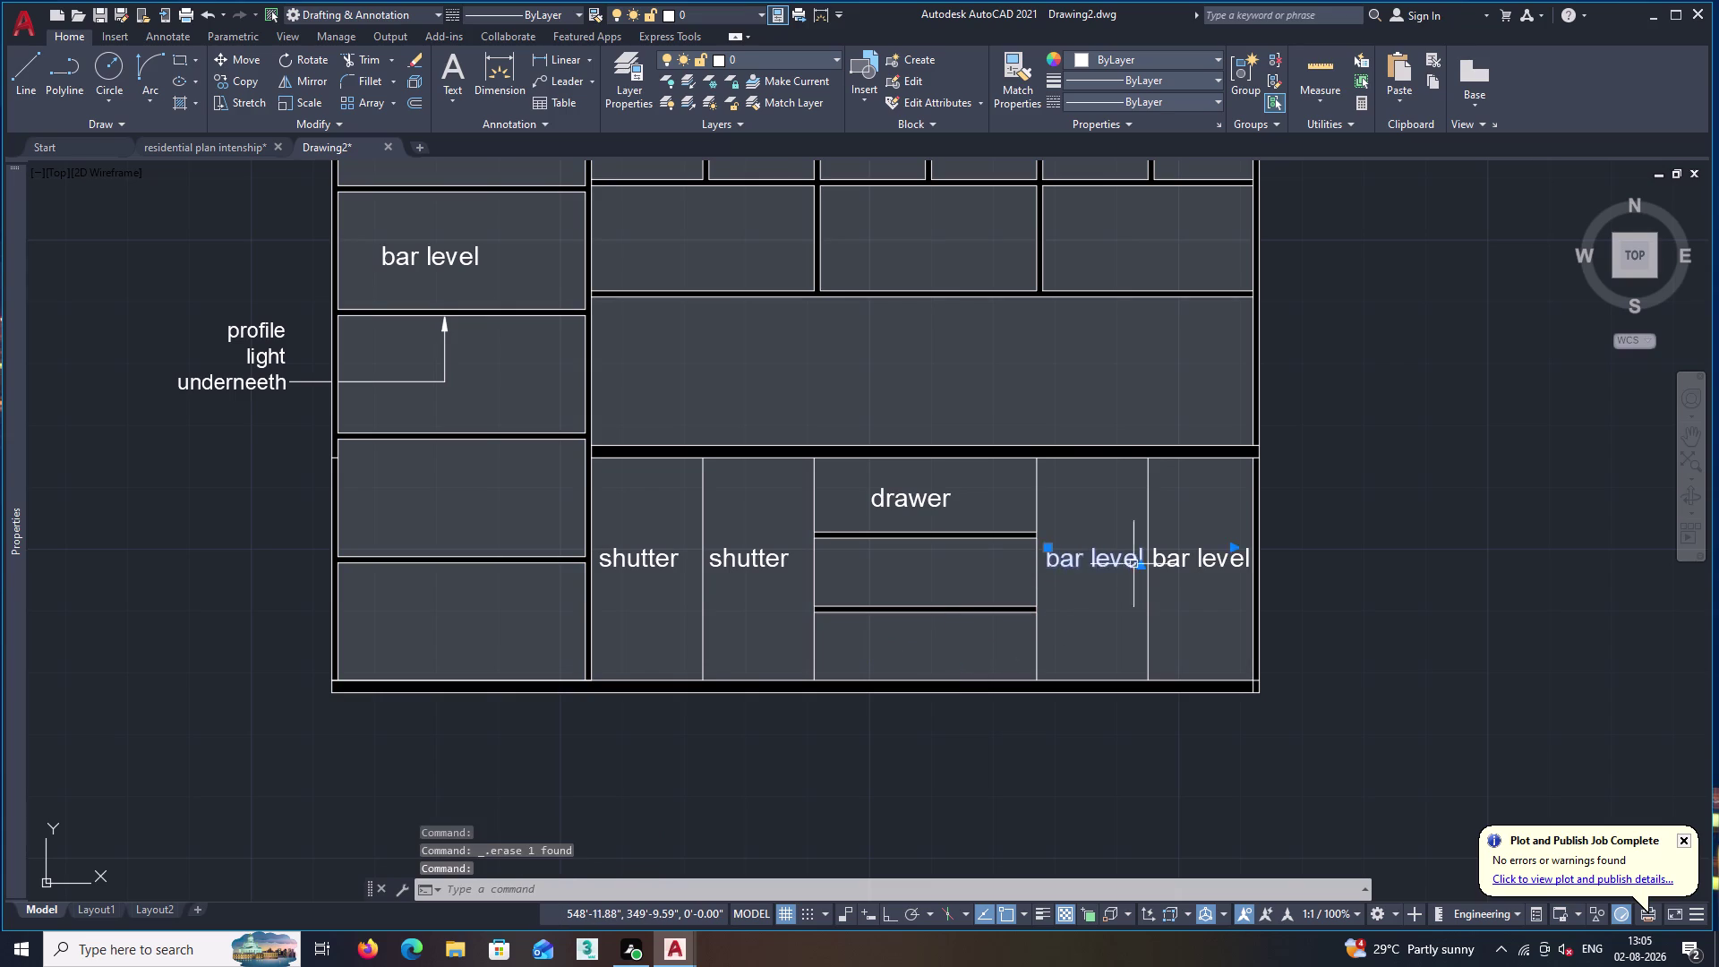
key(Delete)
click(1173, 559)
key(Delete)
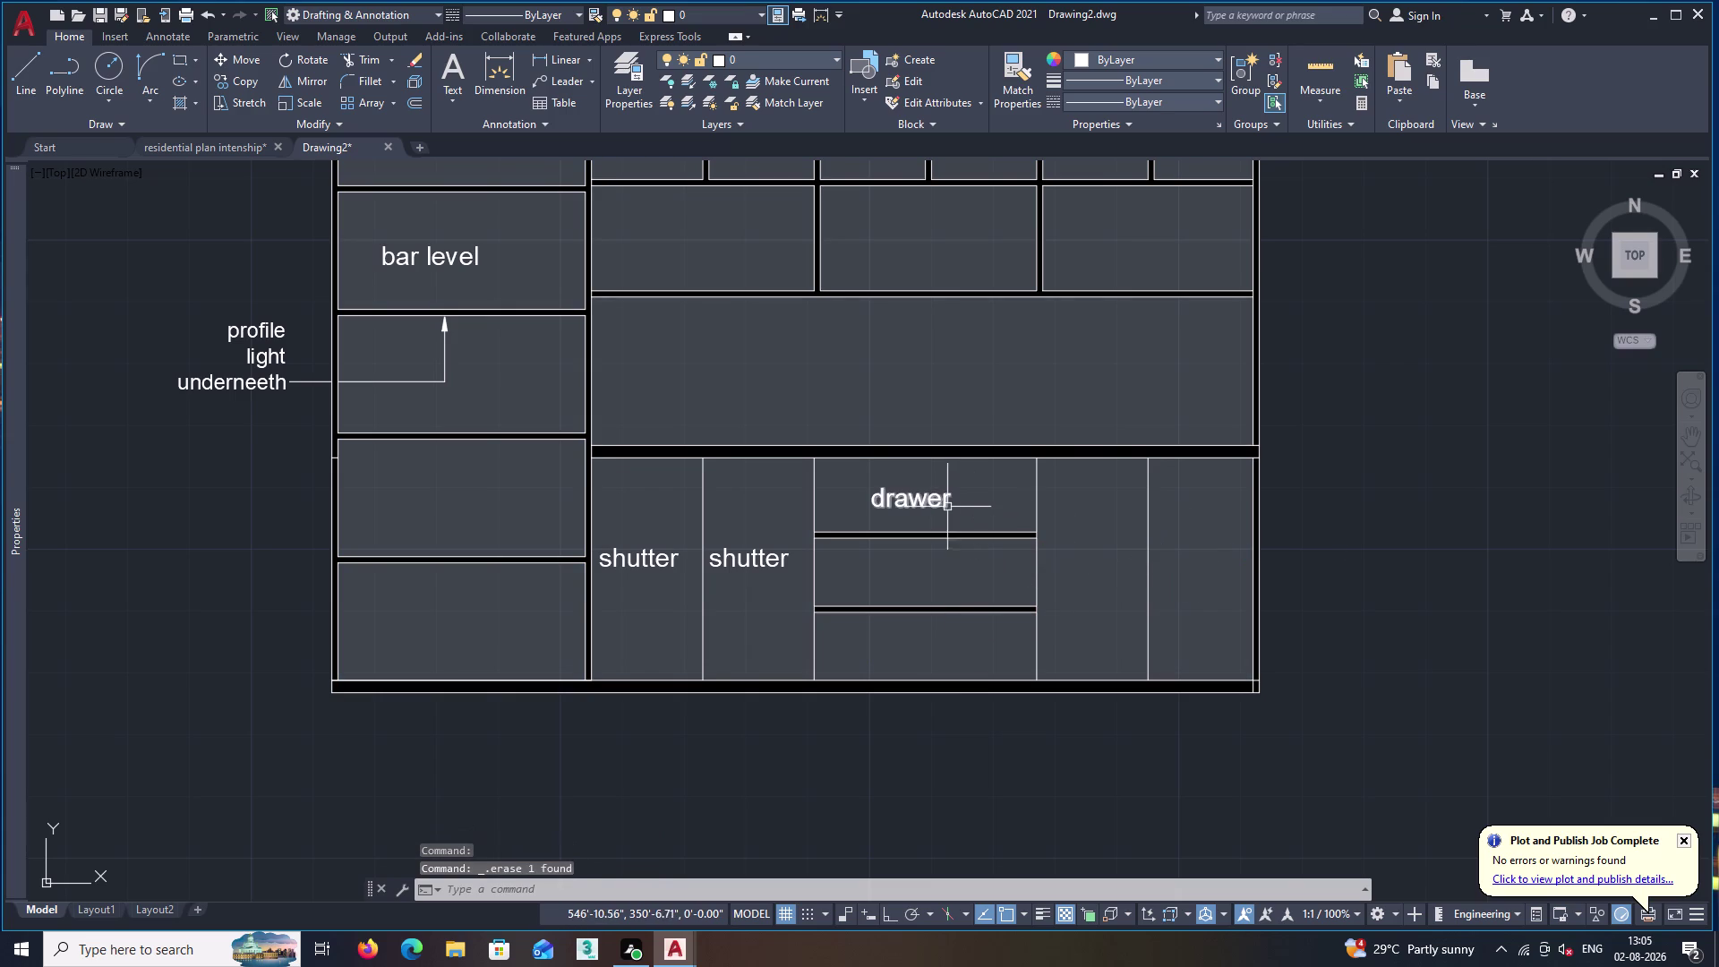
Select the 'drawer' label and begin copying it with CO.
click(935, 503)
text(c)
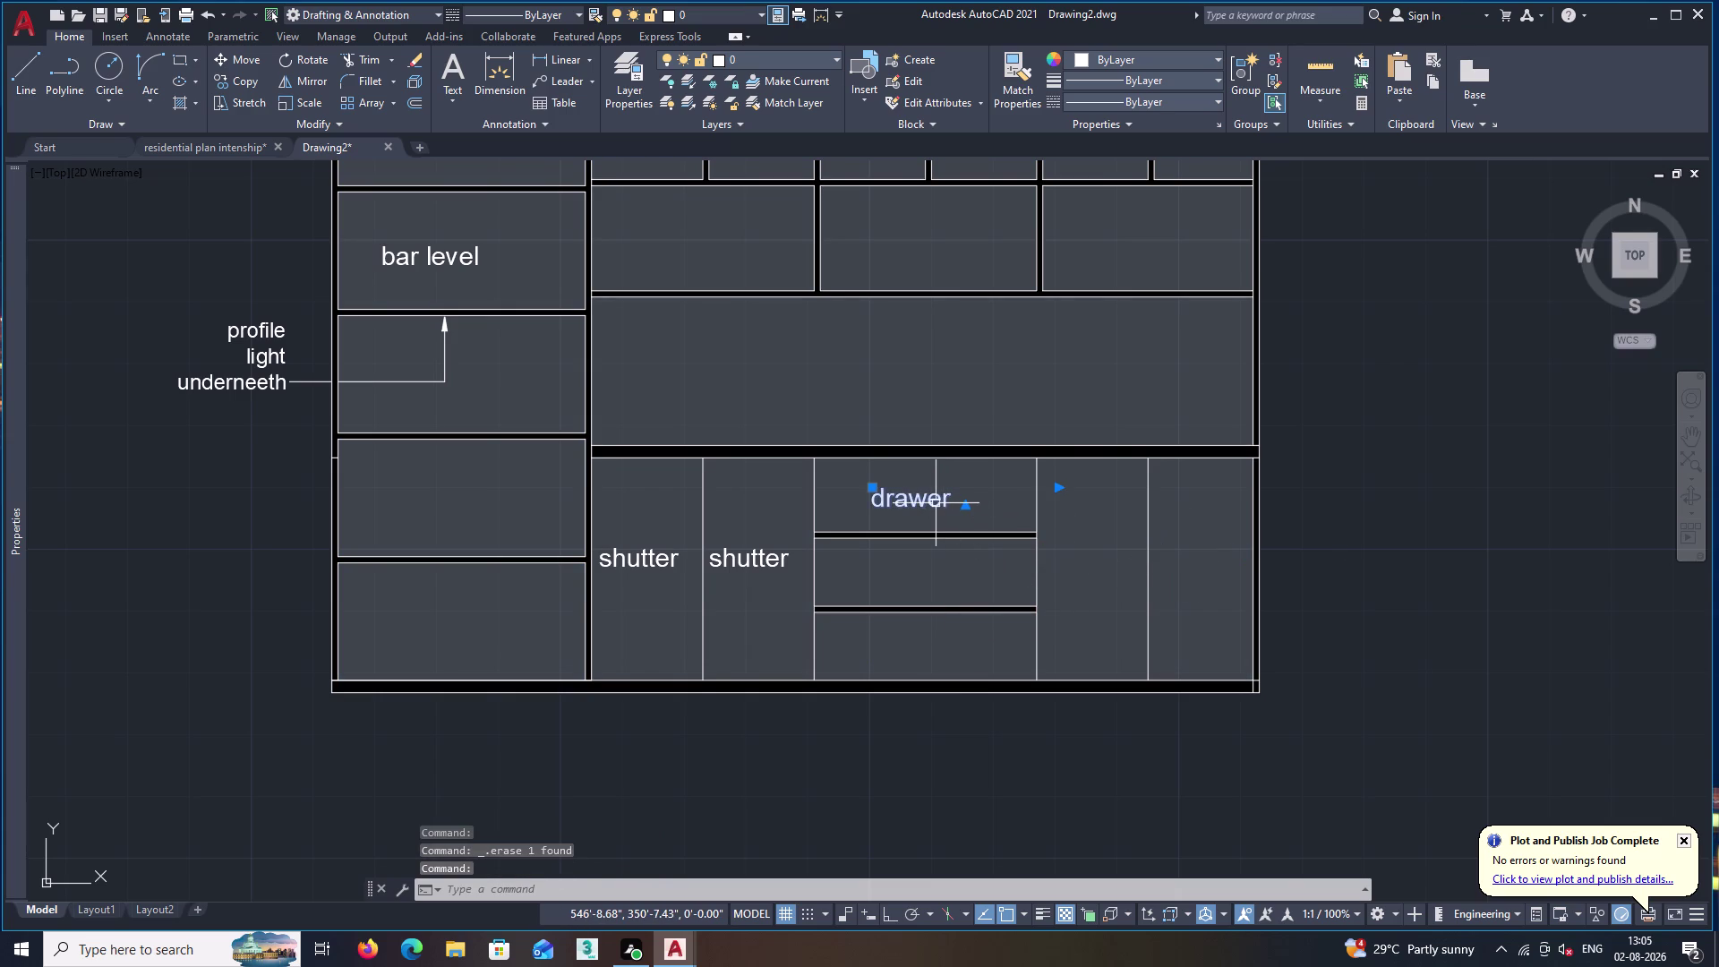
text(o)
key(Return)
Copy the 'drawer' label into the middle and bottom middle compartments.
click(873, 506)
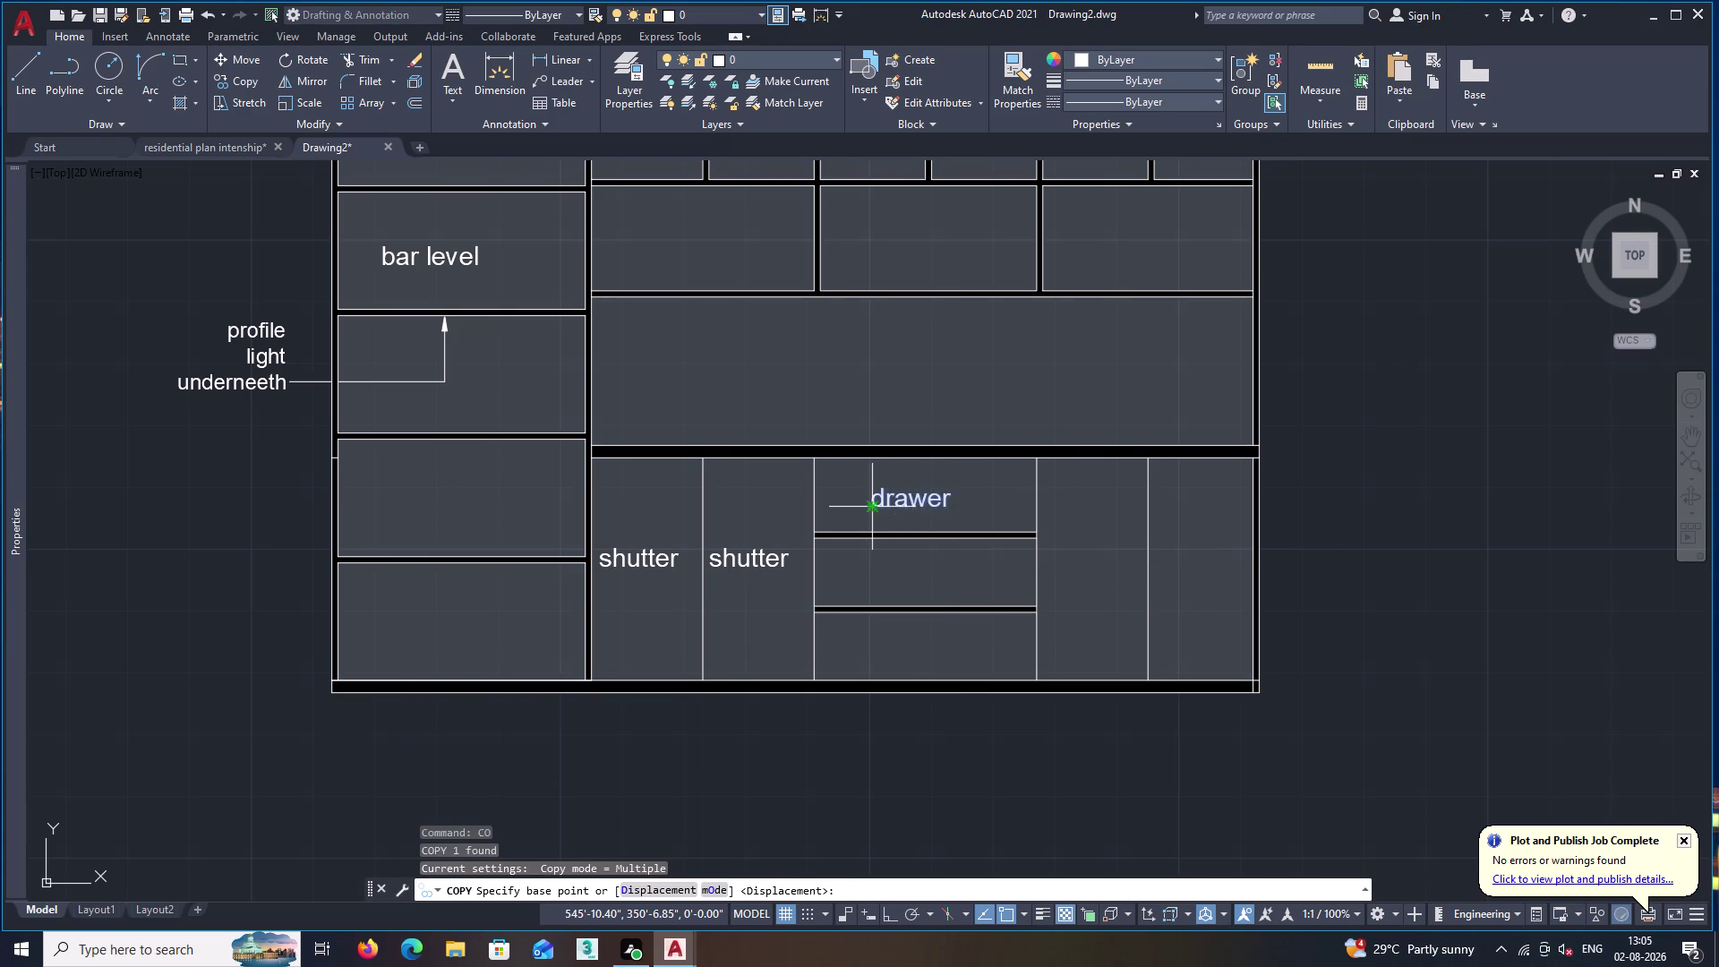
click(870, 579)
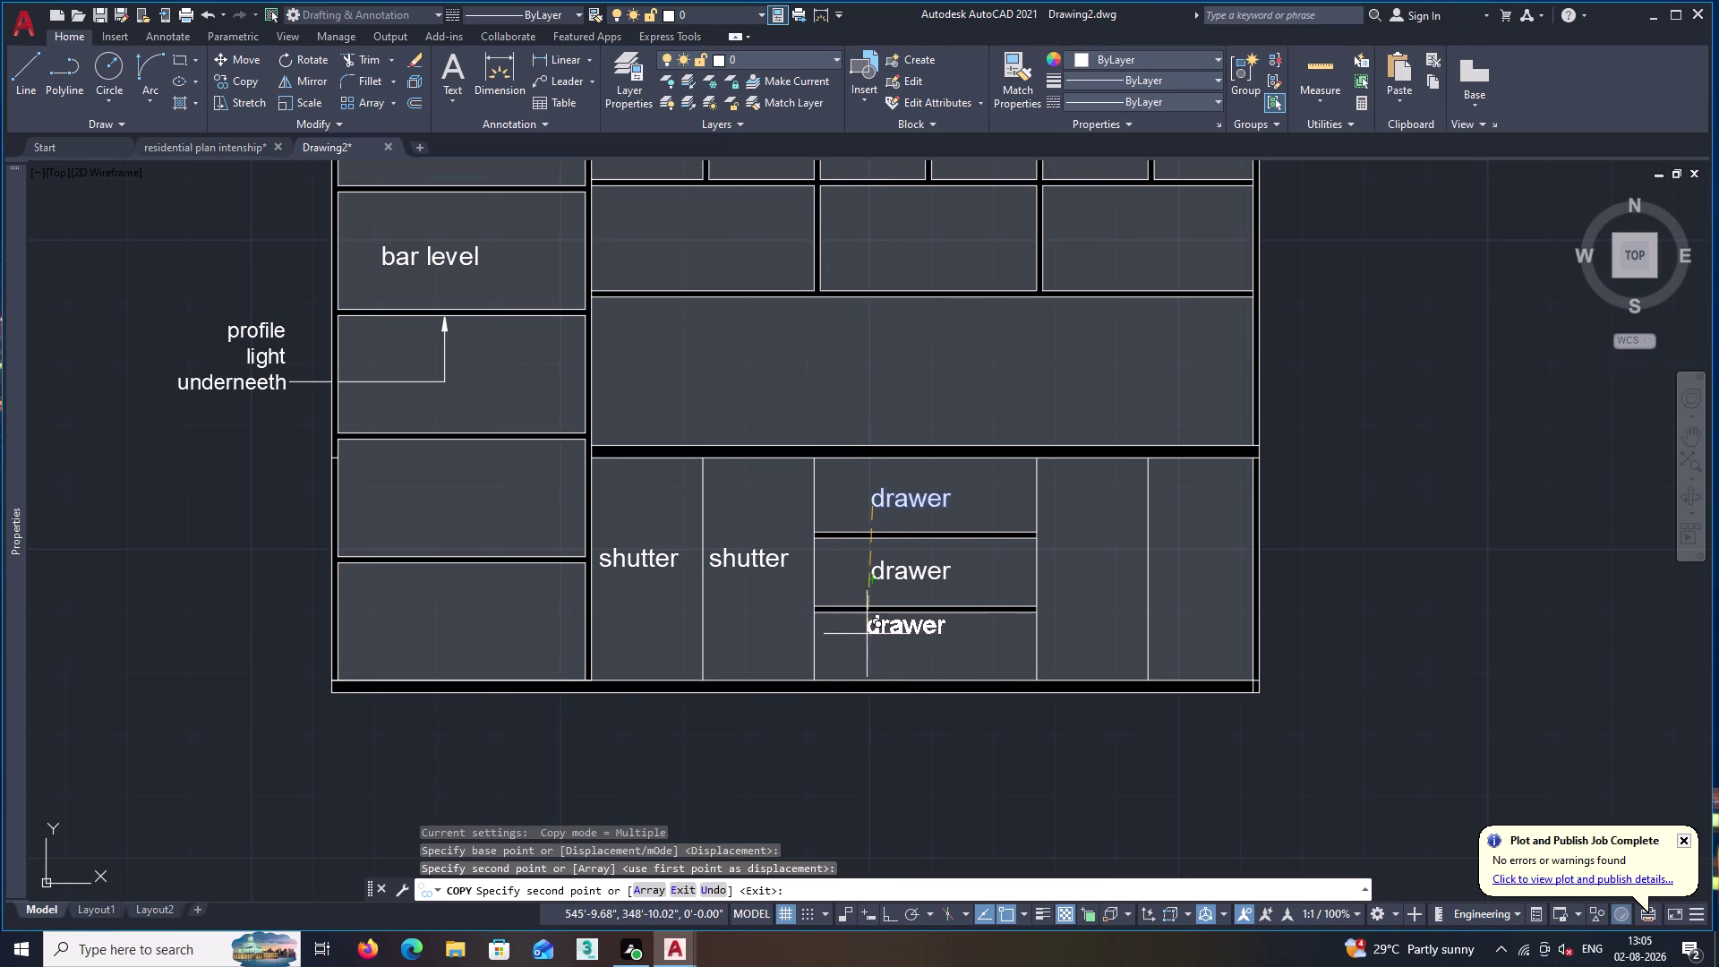
click(870, 647)
key(space)
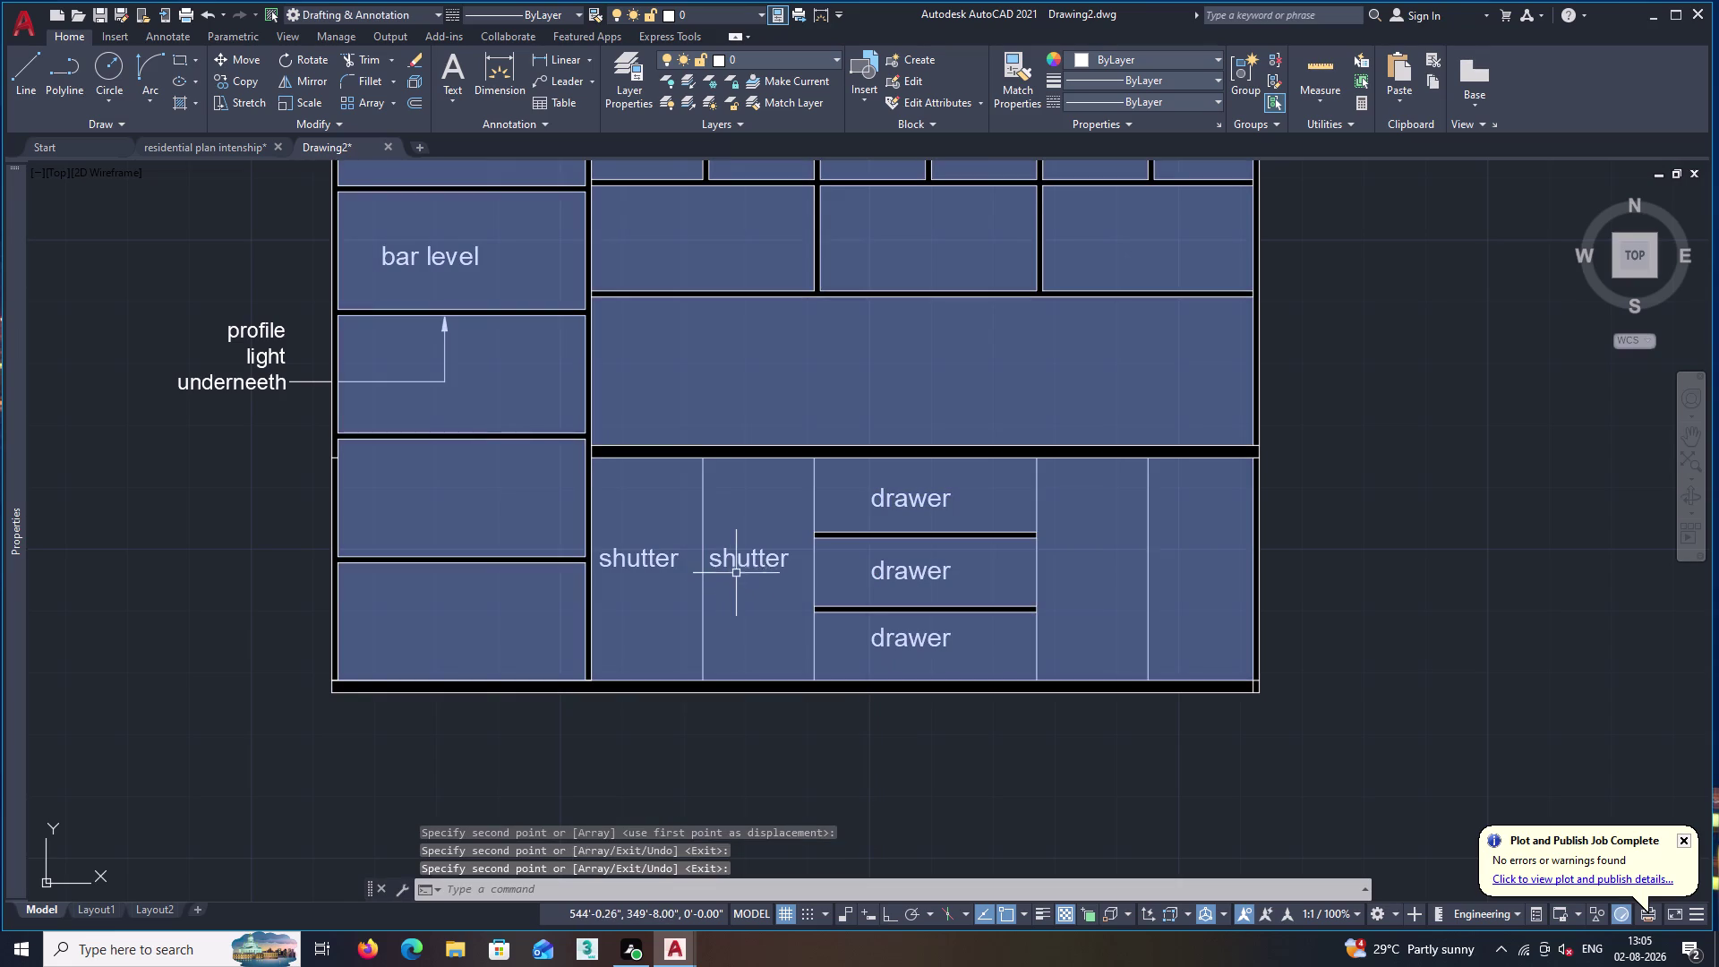
Copy the 'shutter' label into both right compartments beside the drawers.
click(741, 563)
text(c)
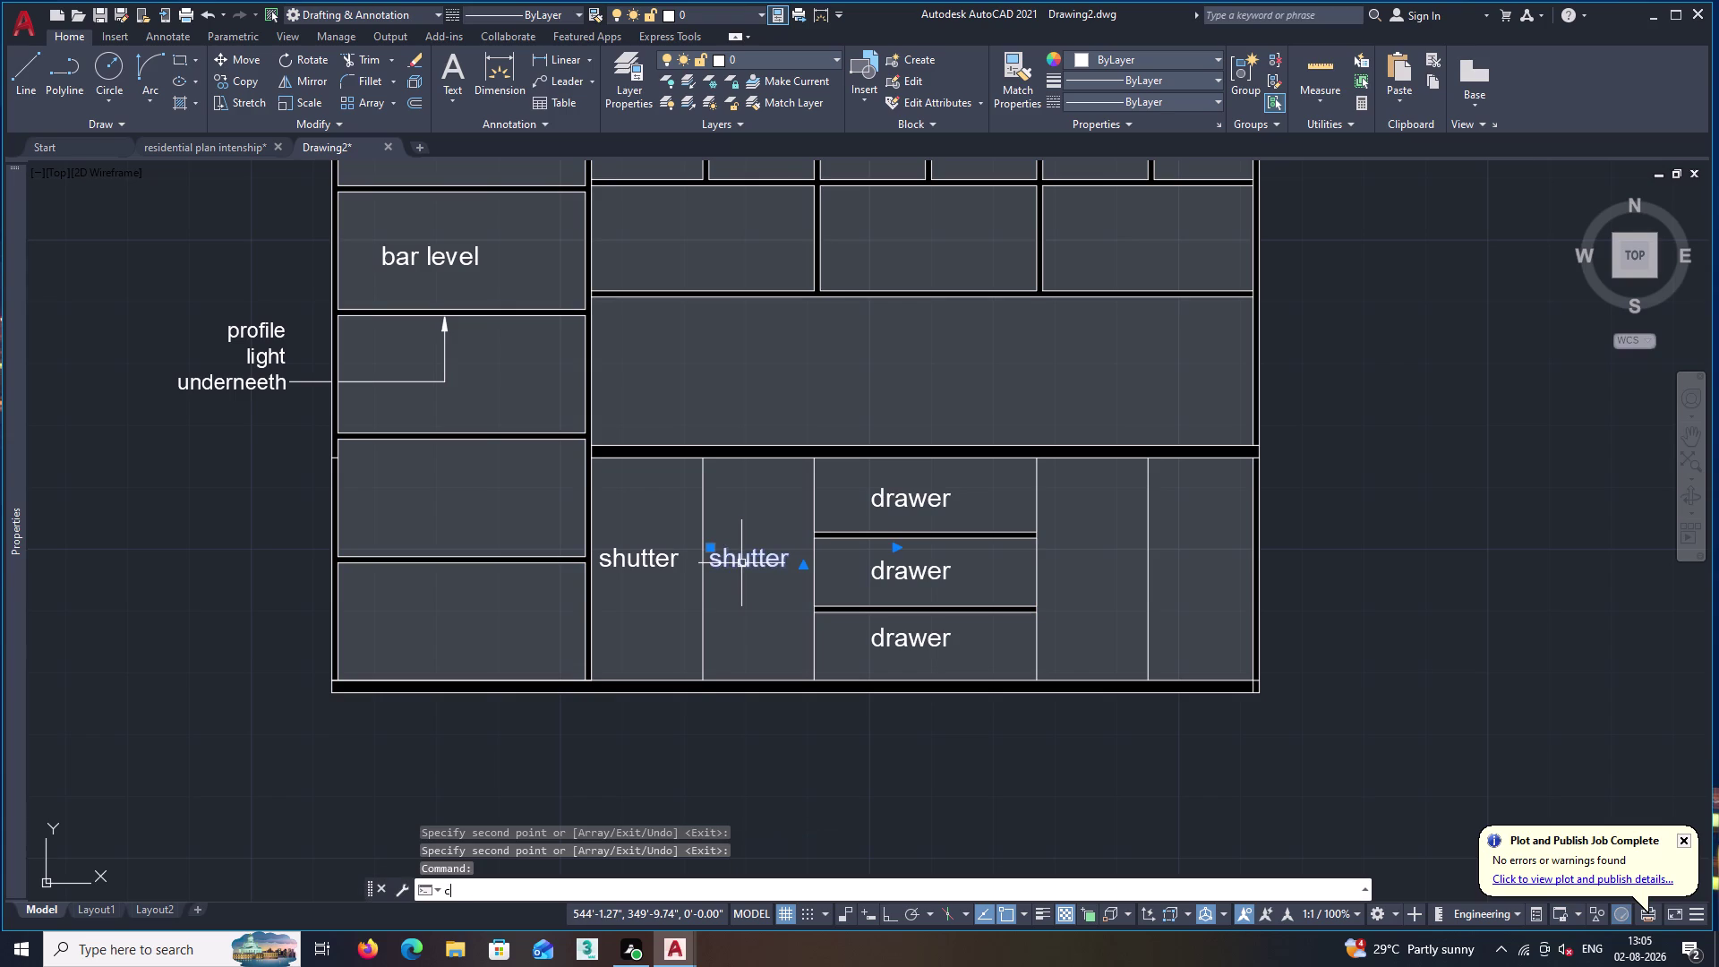
text(o)
key(Return)
click(708, 566)
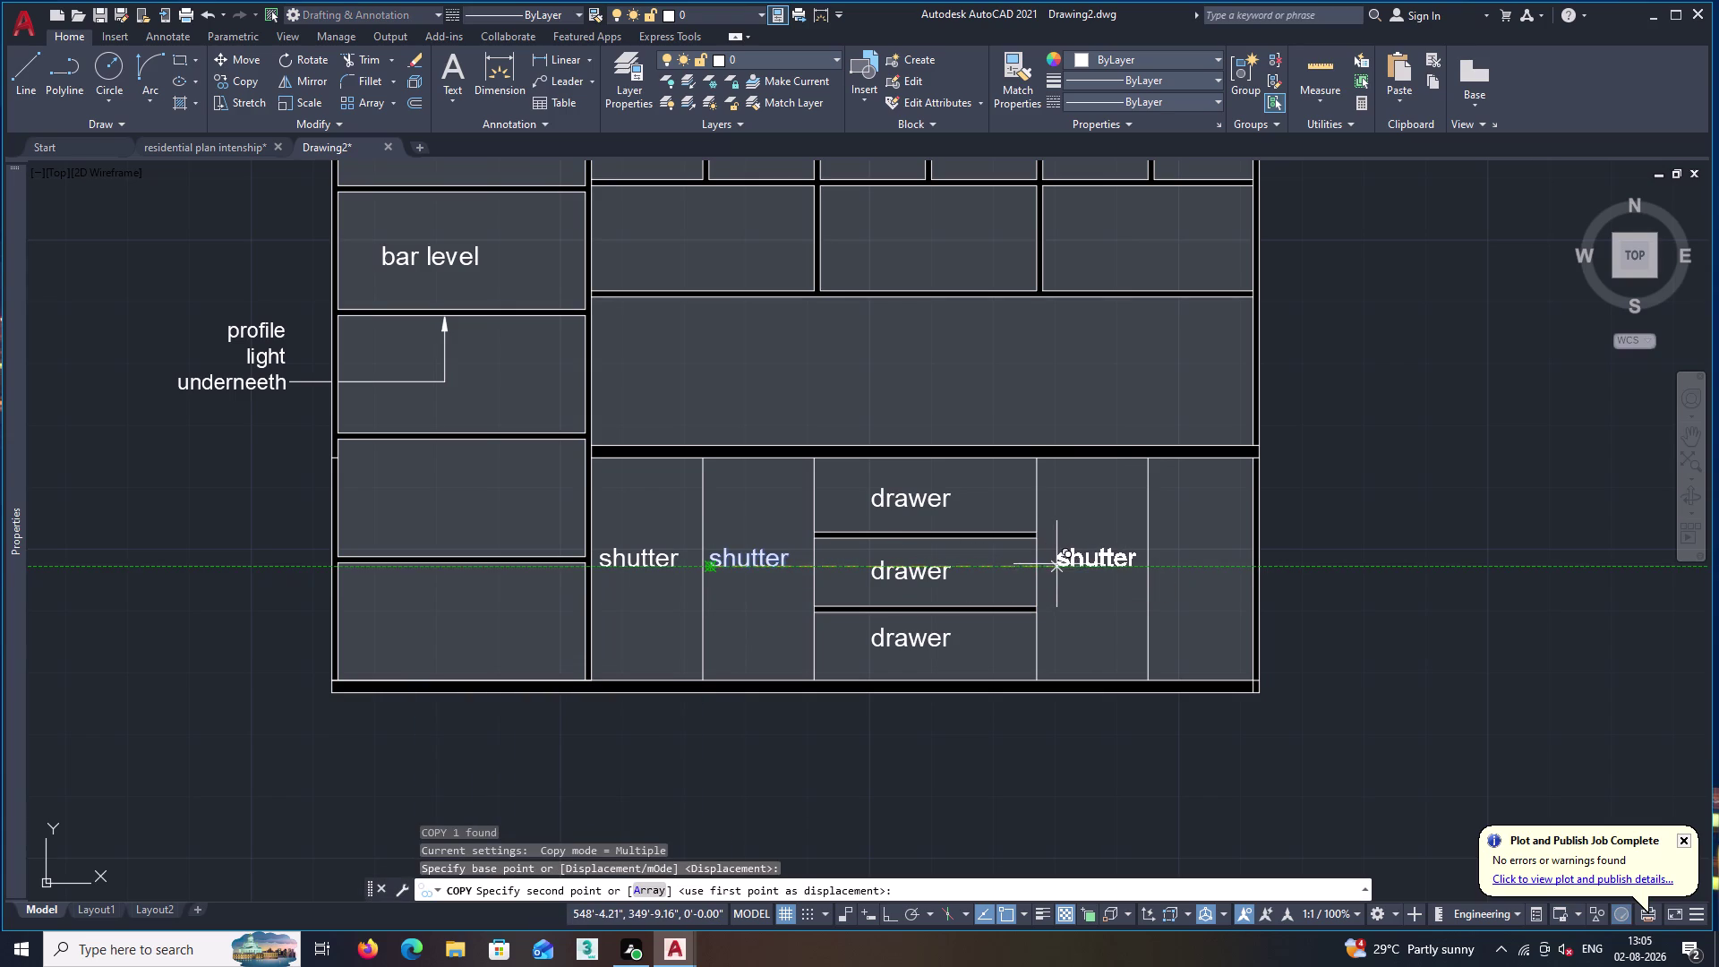
click(1052, 567)
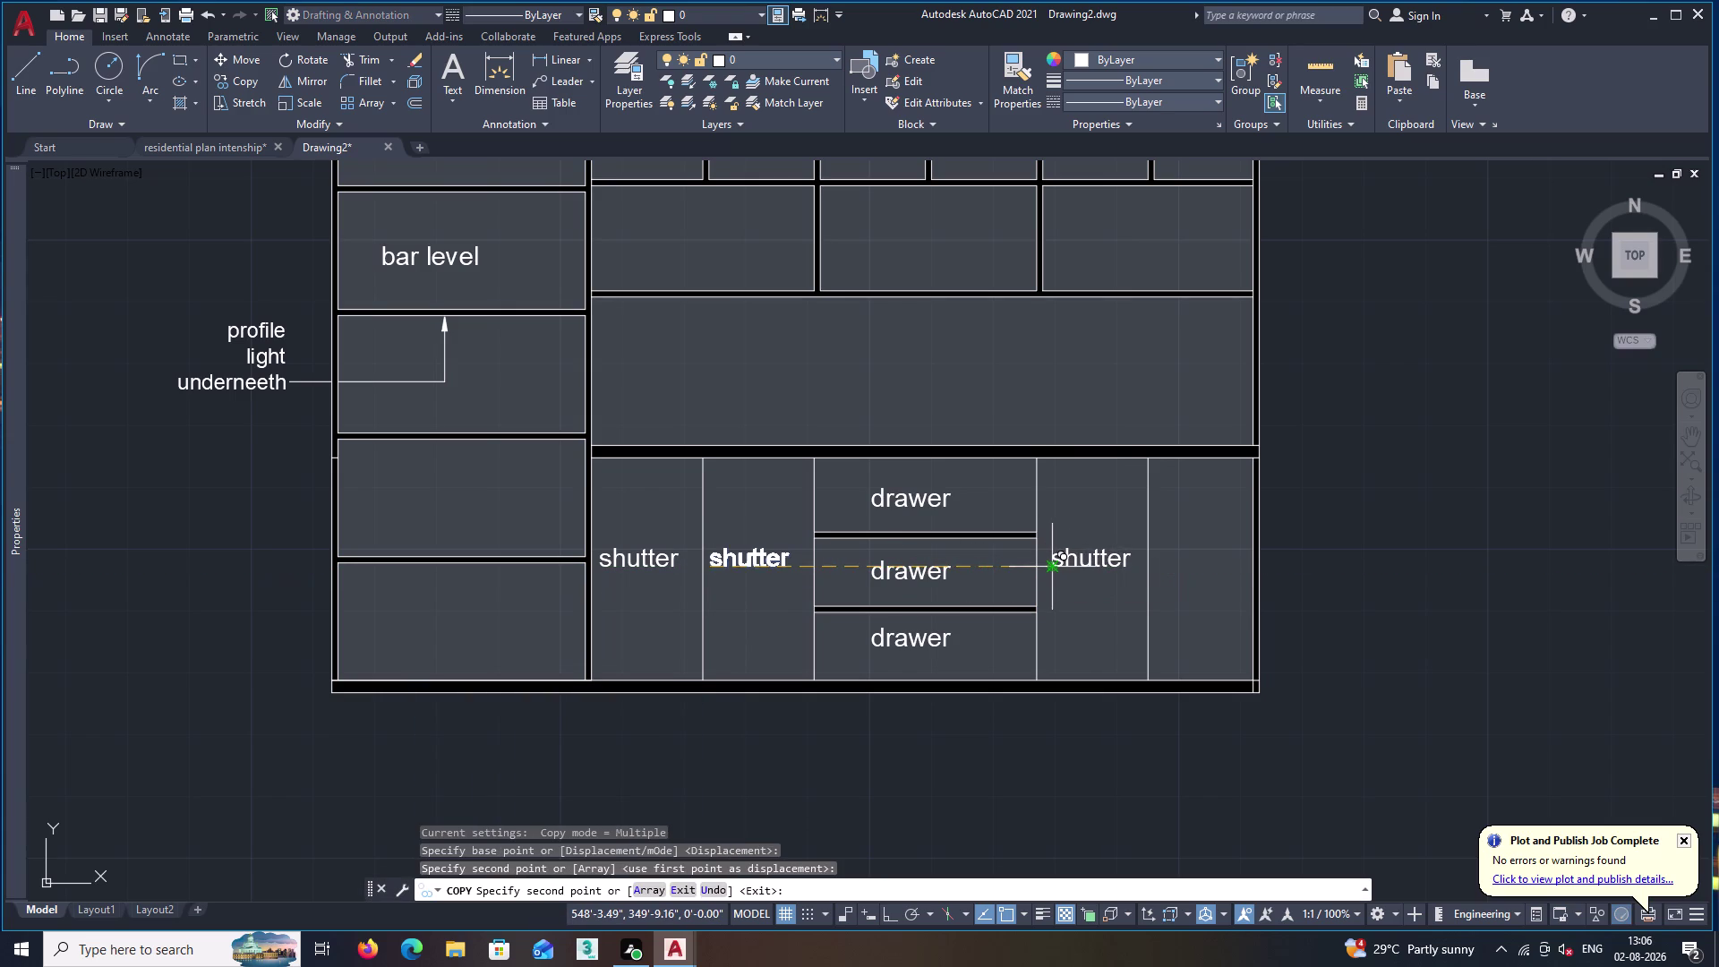
click(1052, 567)
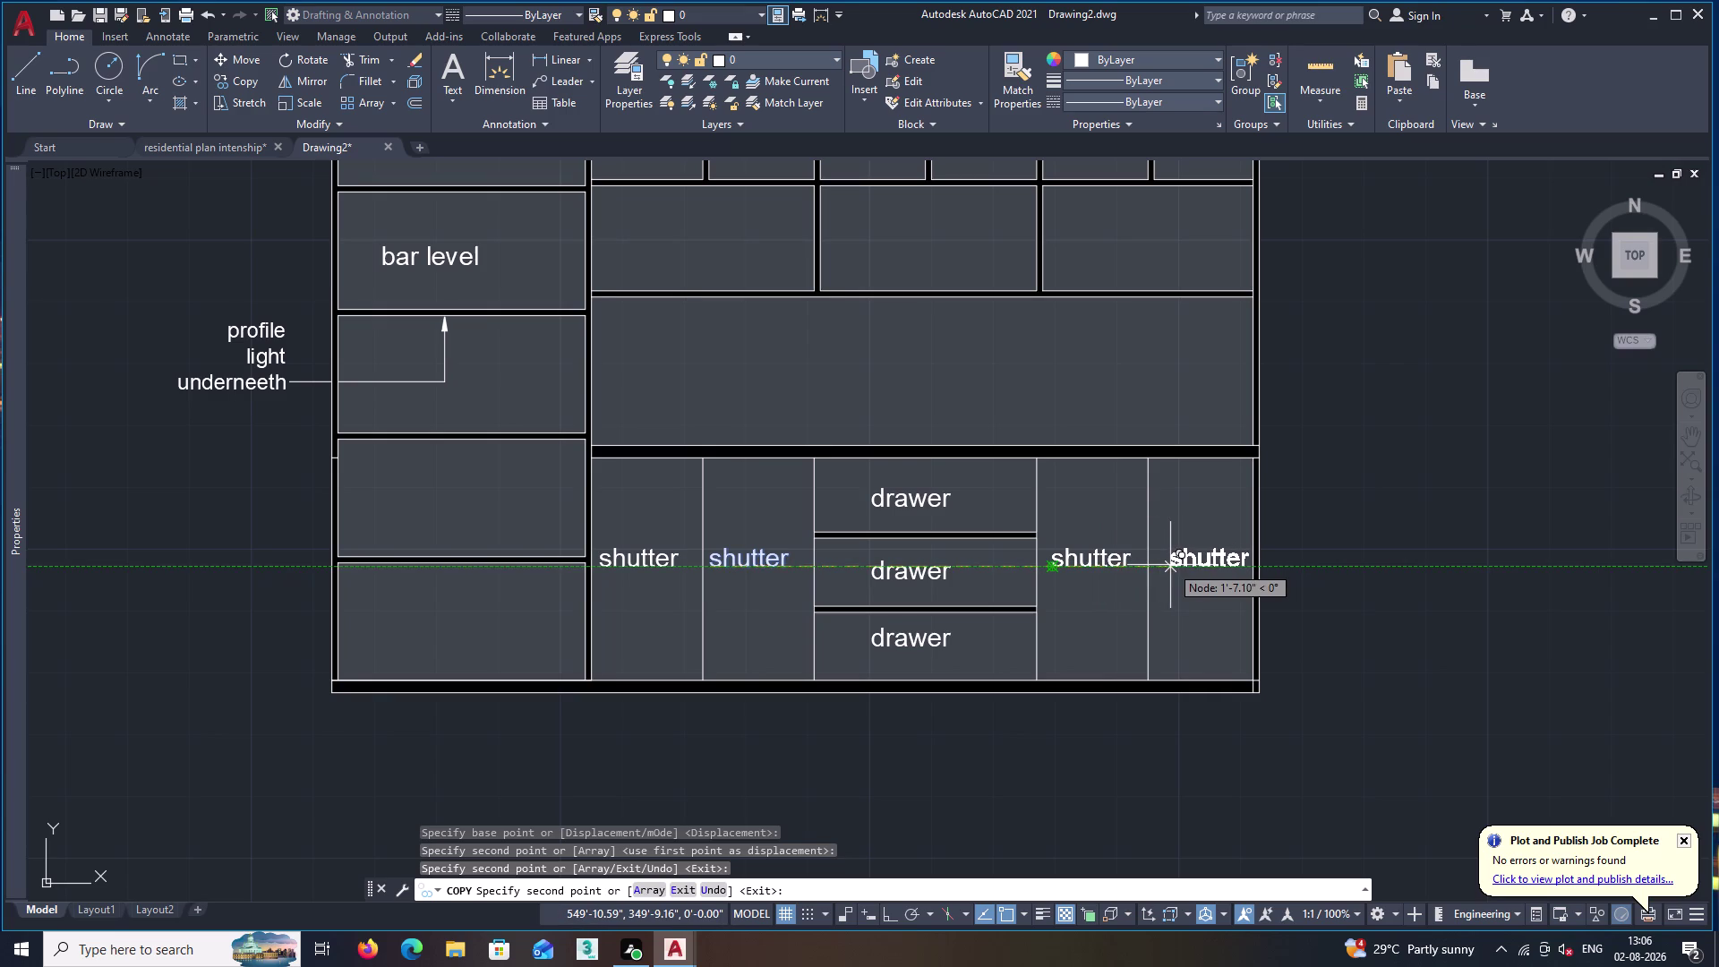
click(1166, 565)
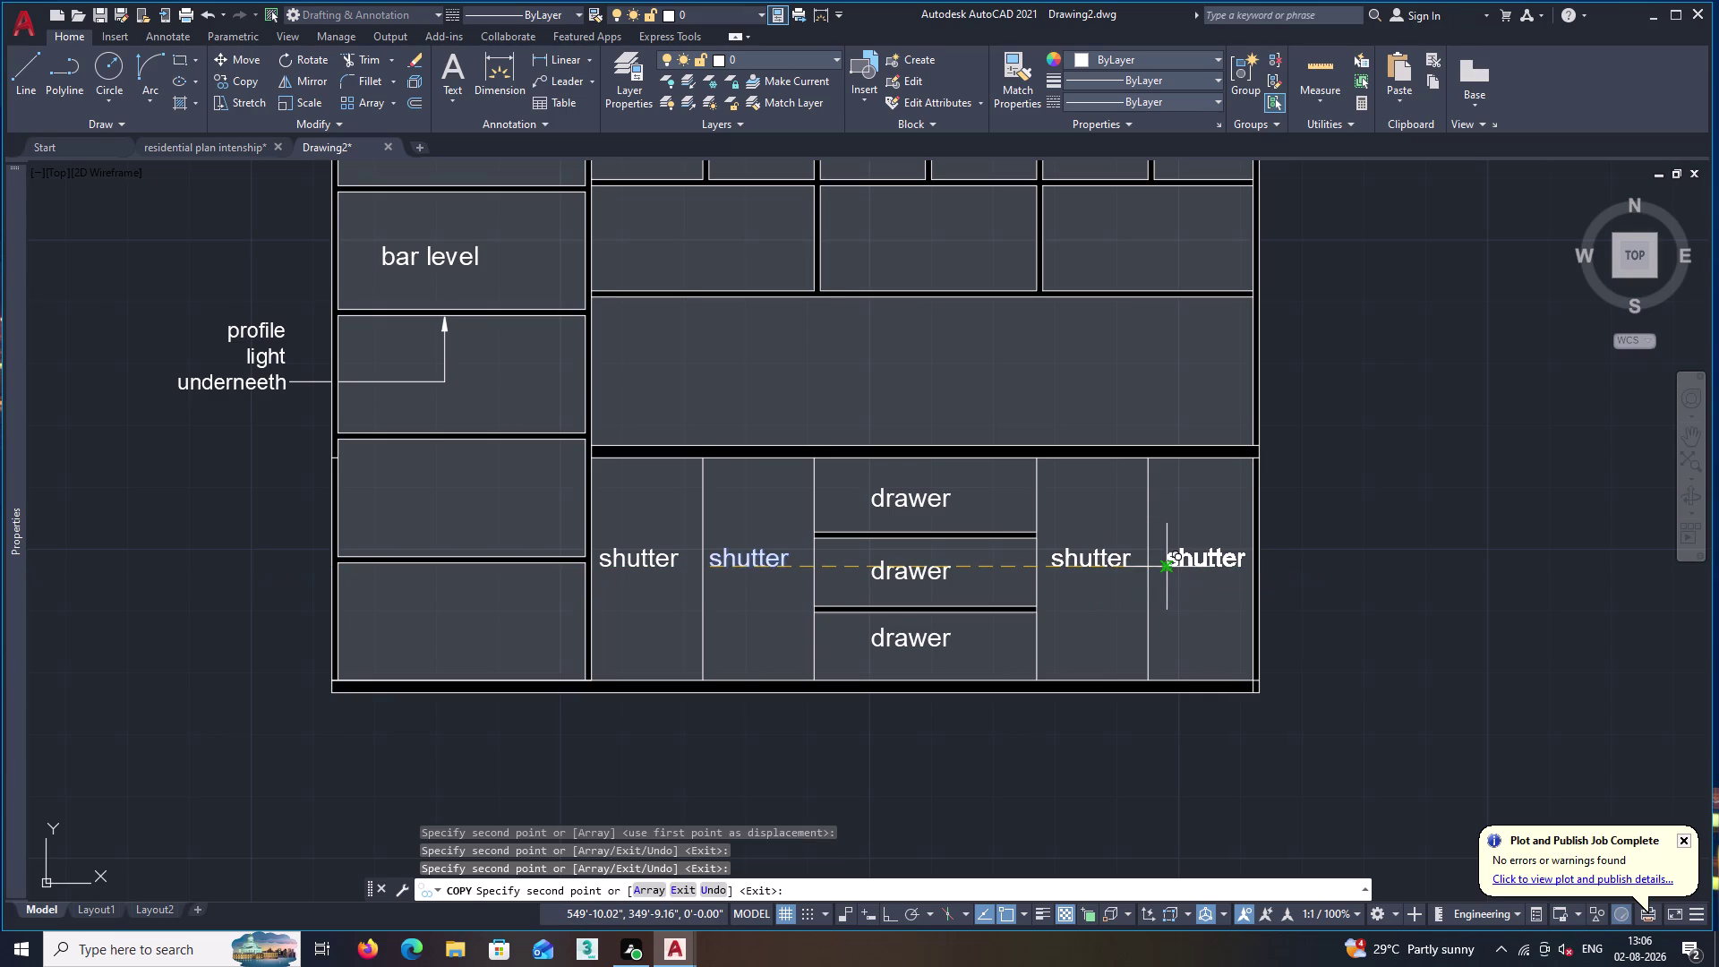
key(space)
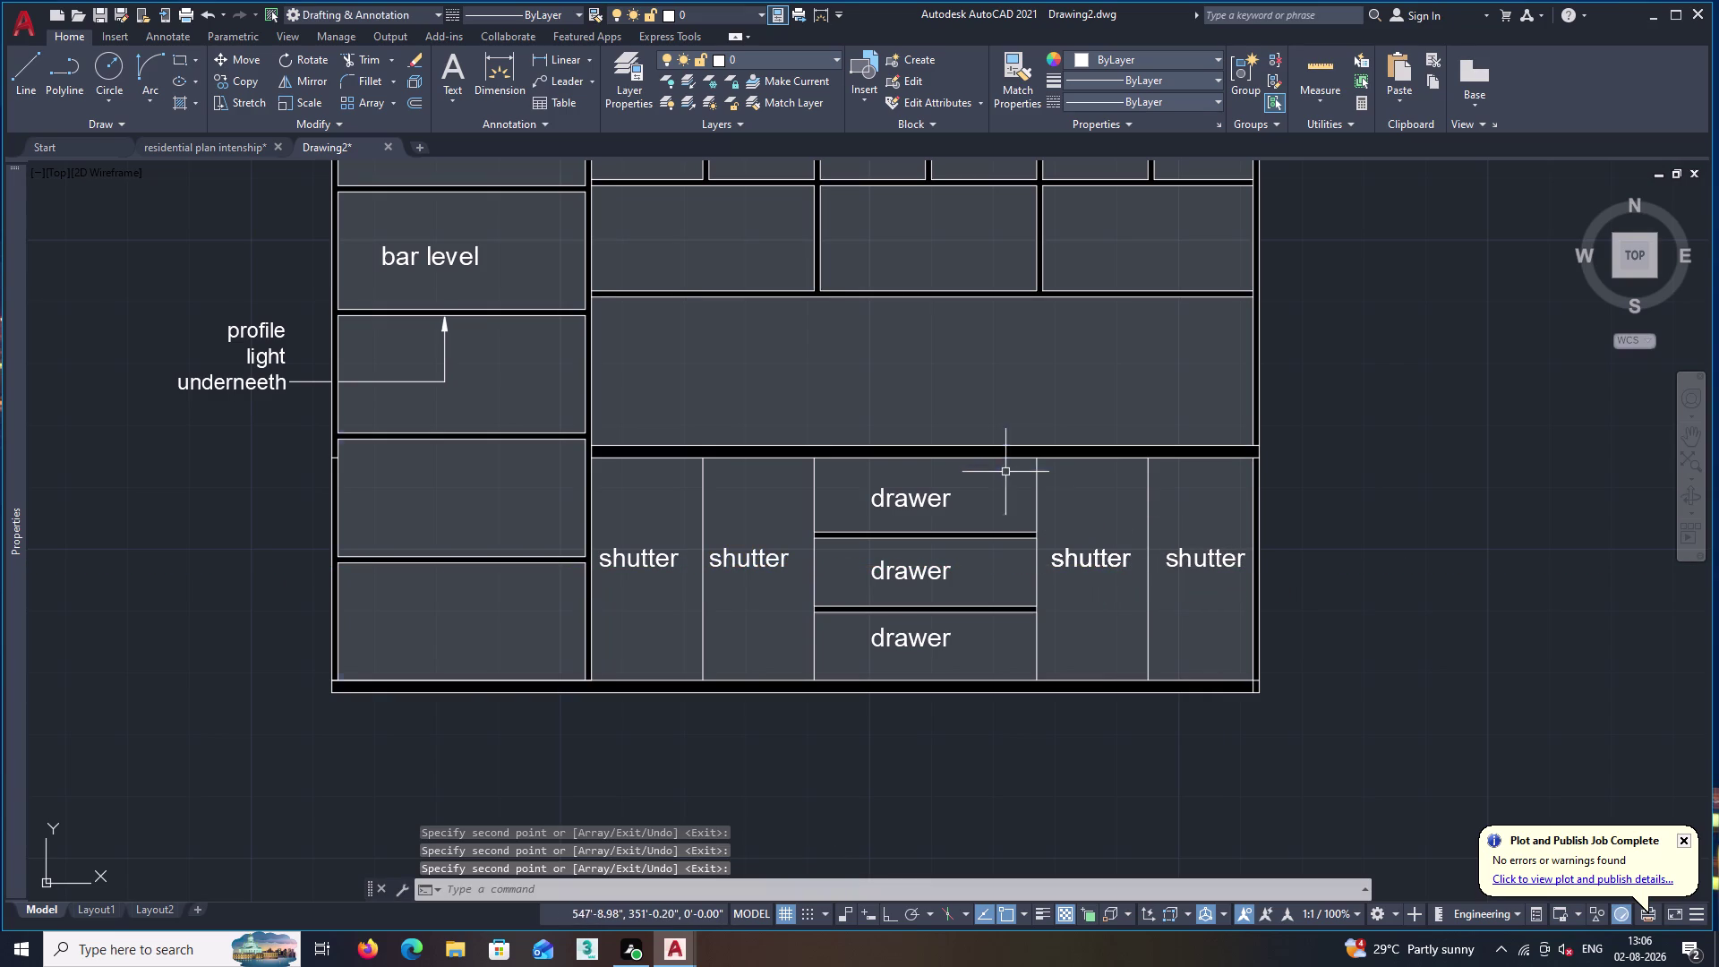
Select a 'shutter' label in the elevation and begin copying it from its corner.
scroll(down, 3)
middle_drag(851, 445, 1030, 653)
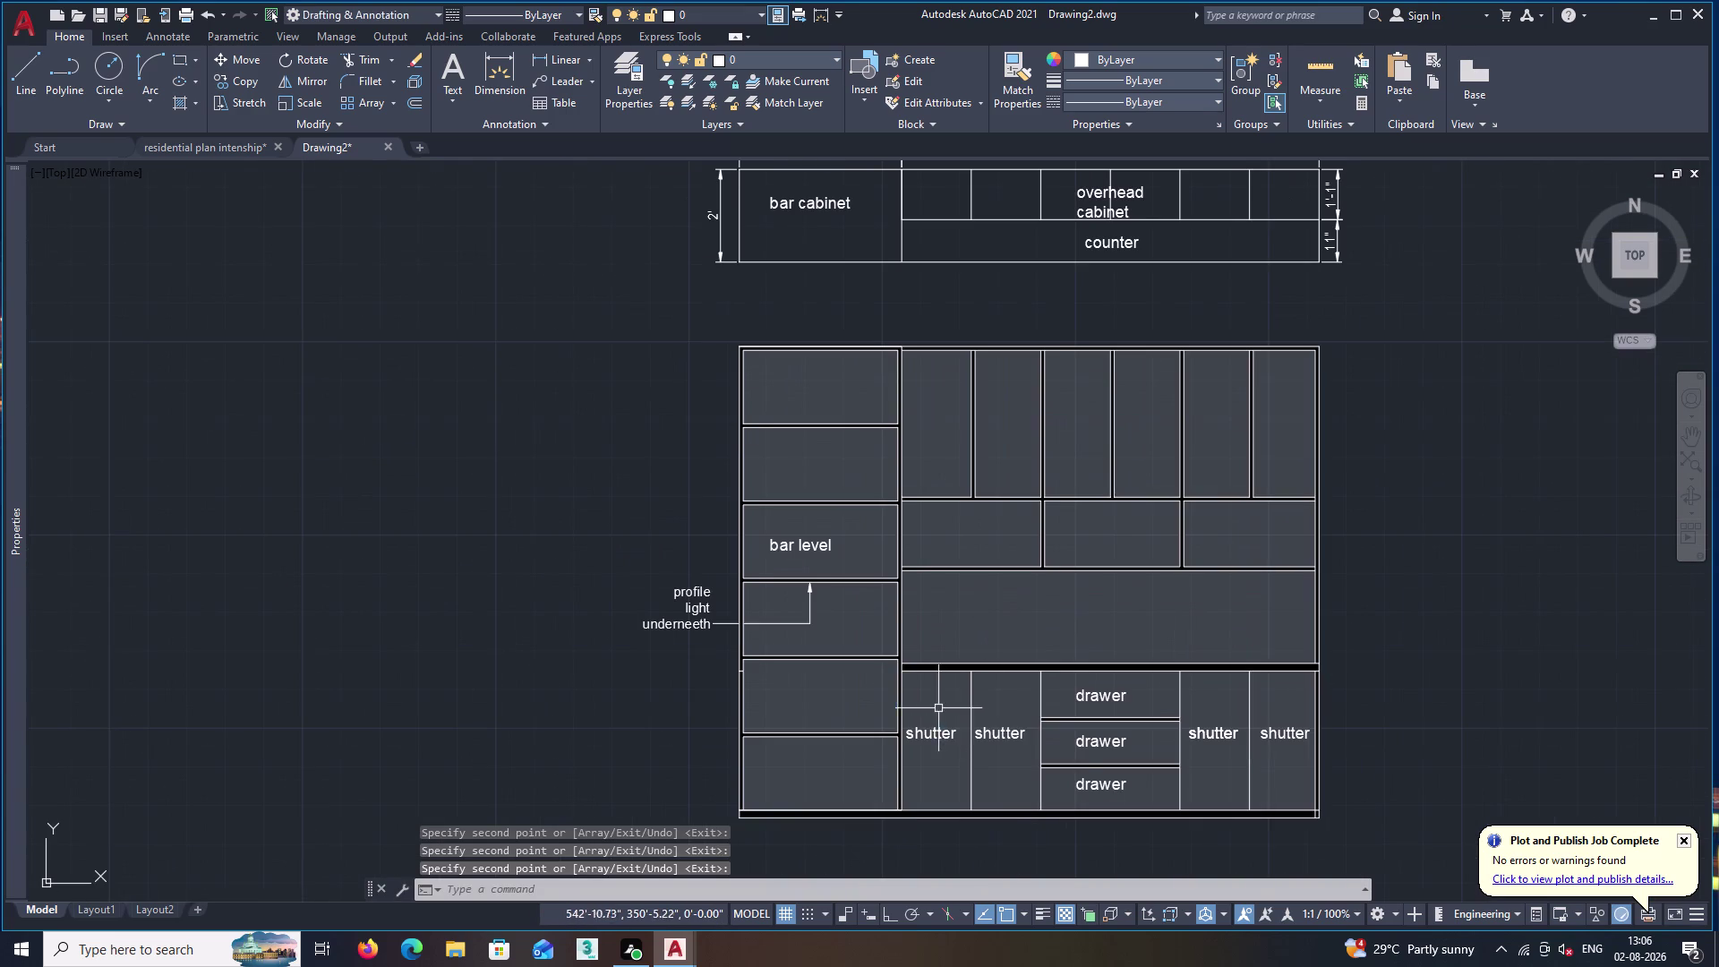
click(934, 735)
text(c)
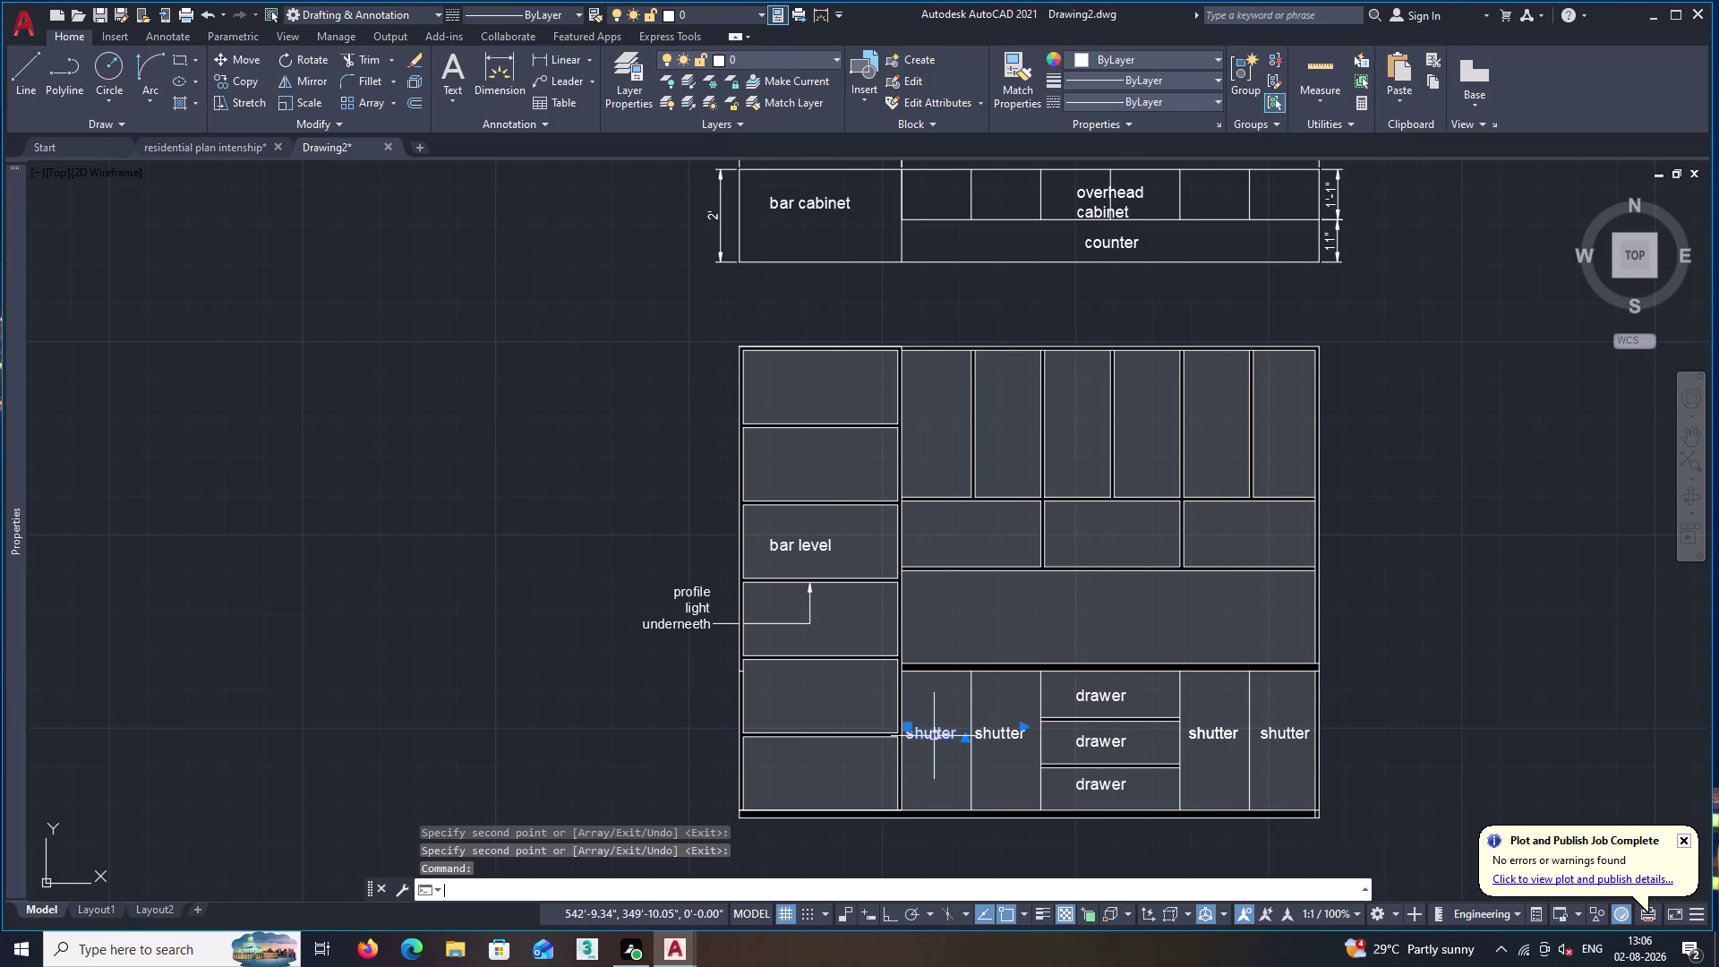
text(o)
key(Return)
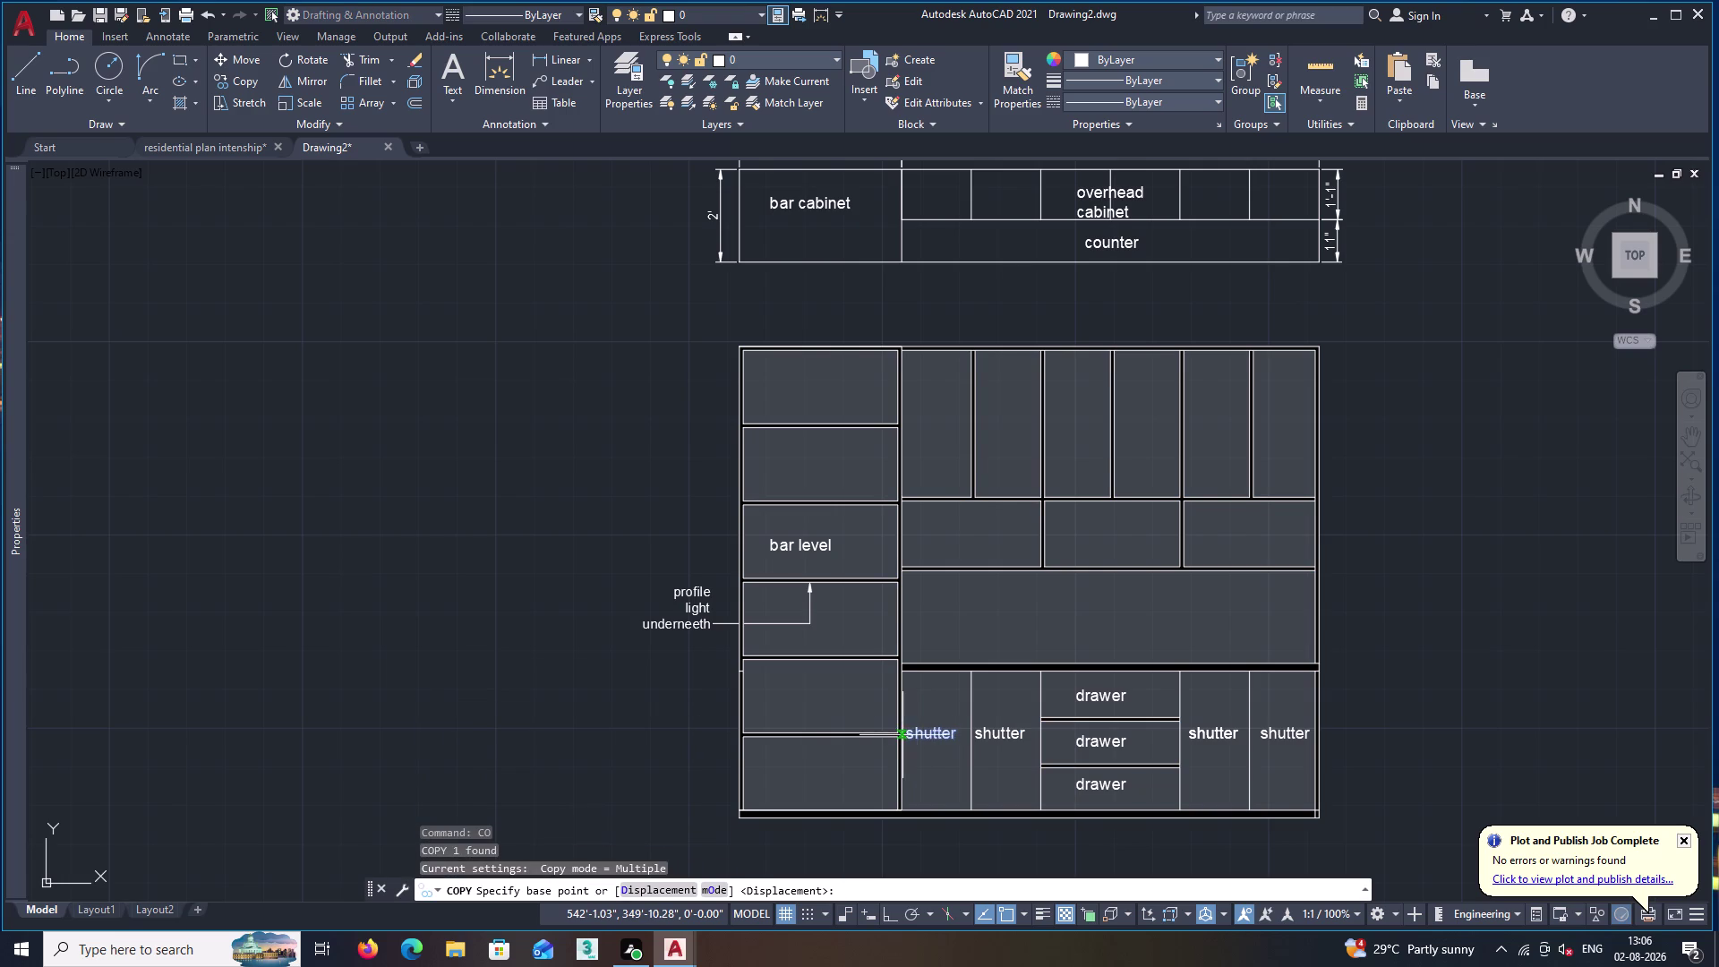
click(907, 736)
scroll(up, 3)
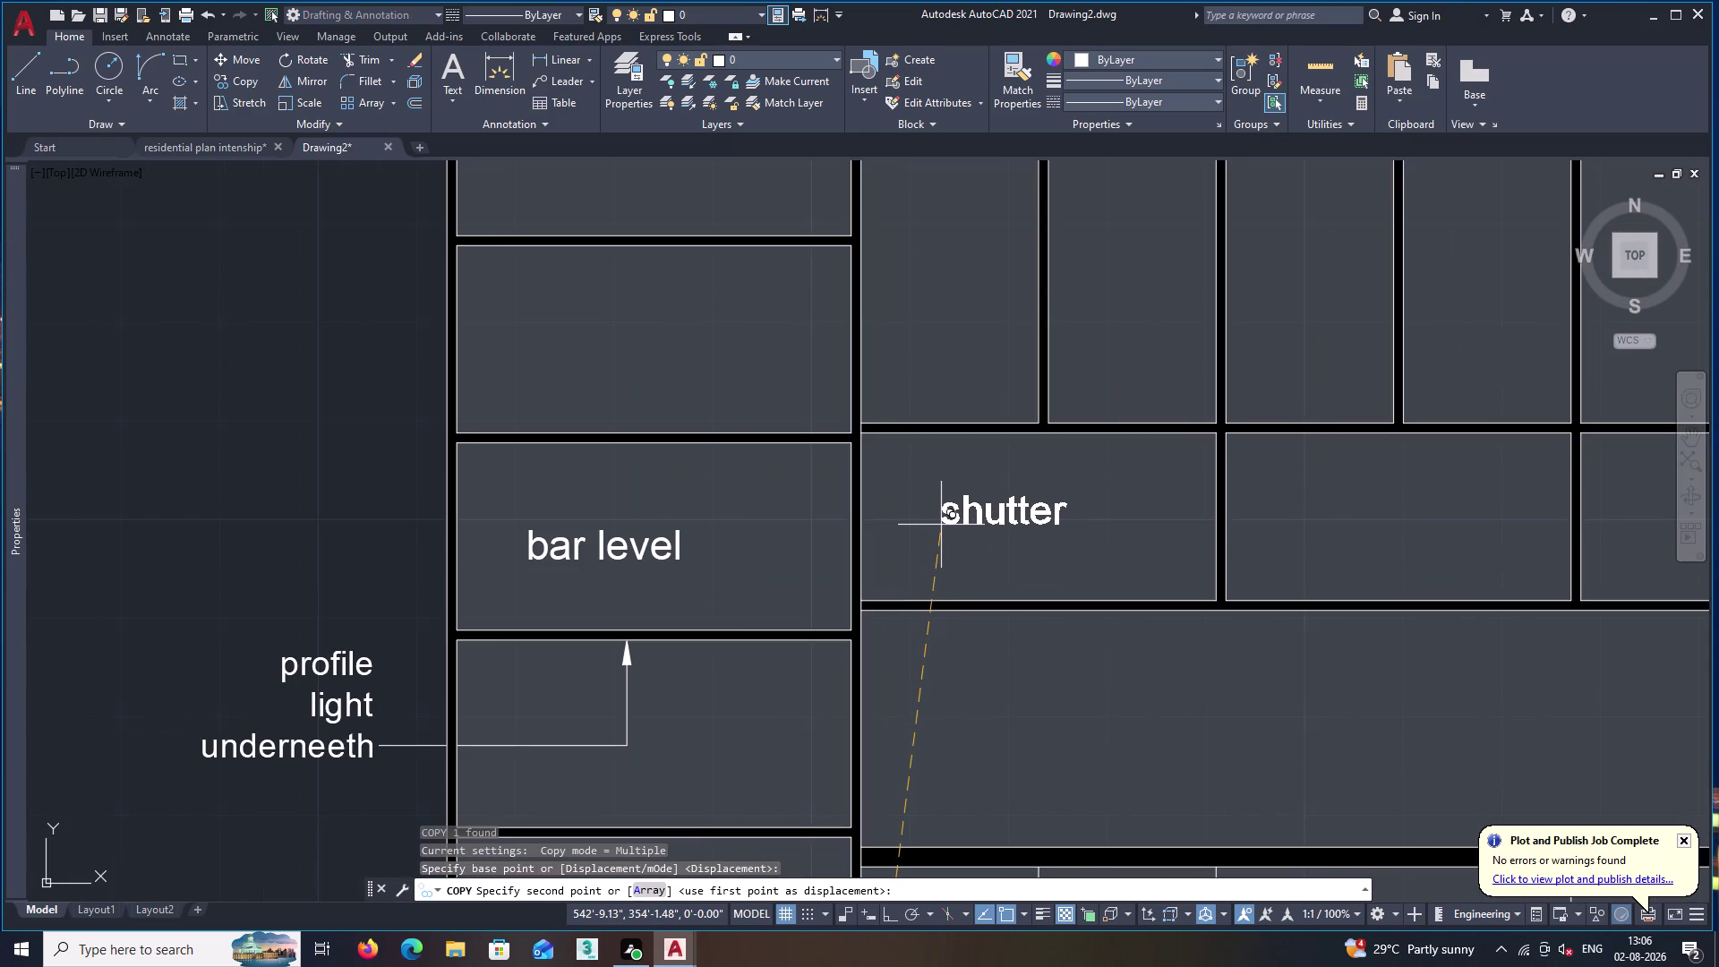
Place the shutter copy in a middle-row compartment and change it to two-line 'open shelves'.
click(941, 525)
key(space)
double_click(1008, 508)
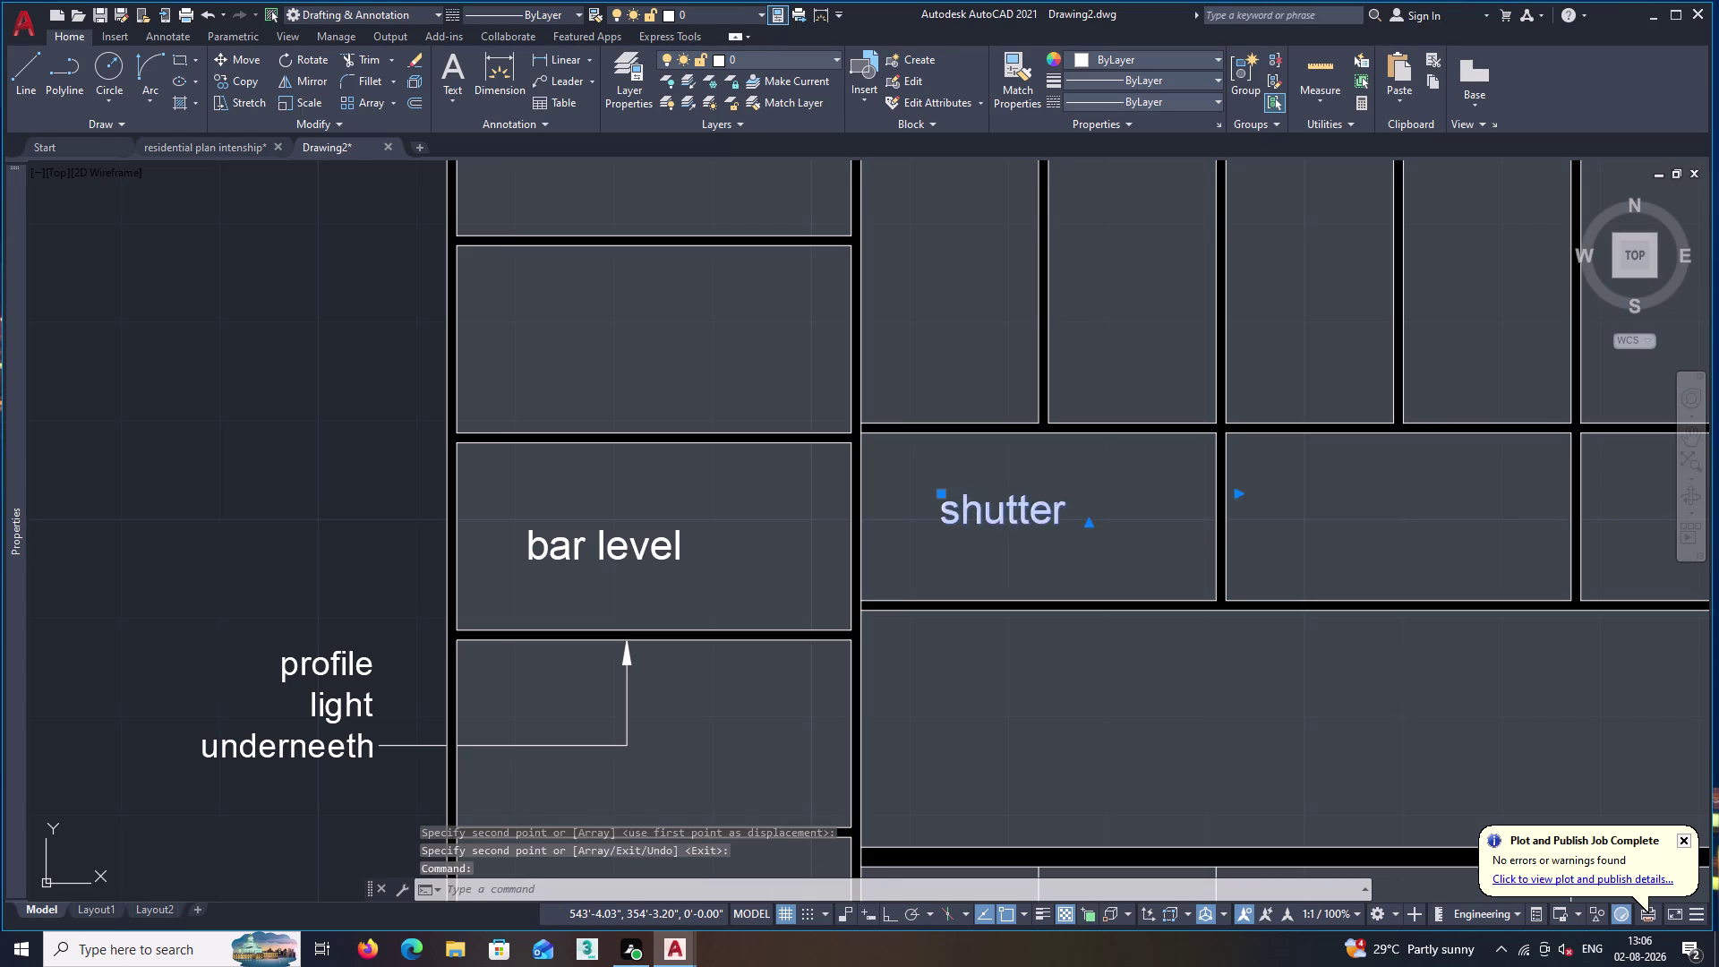
click(1072, 508)
key(BackSpace)
key(BackSpace)
key(BackSpace)
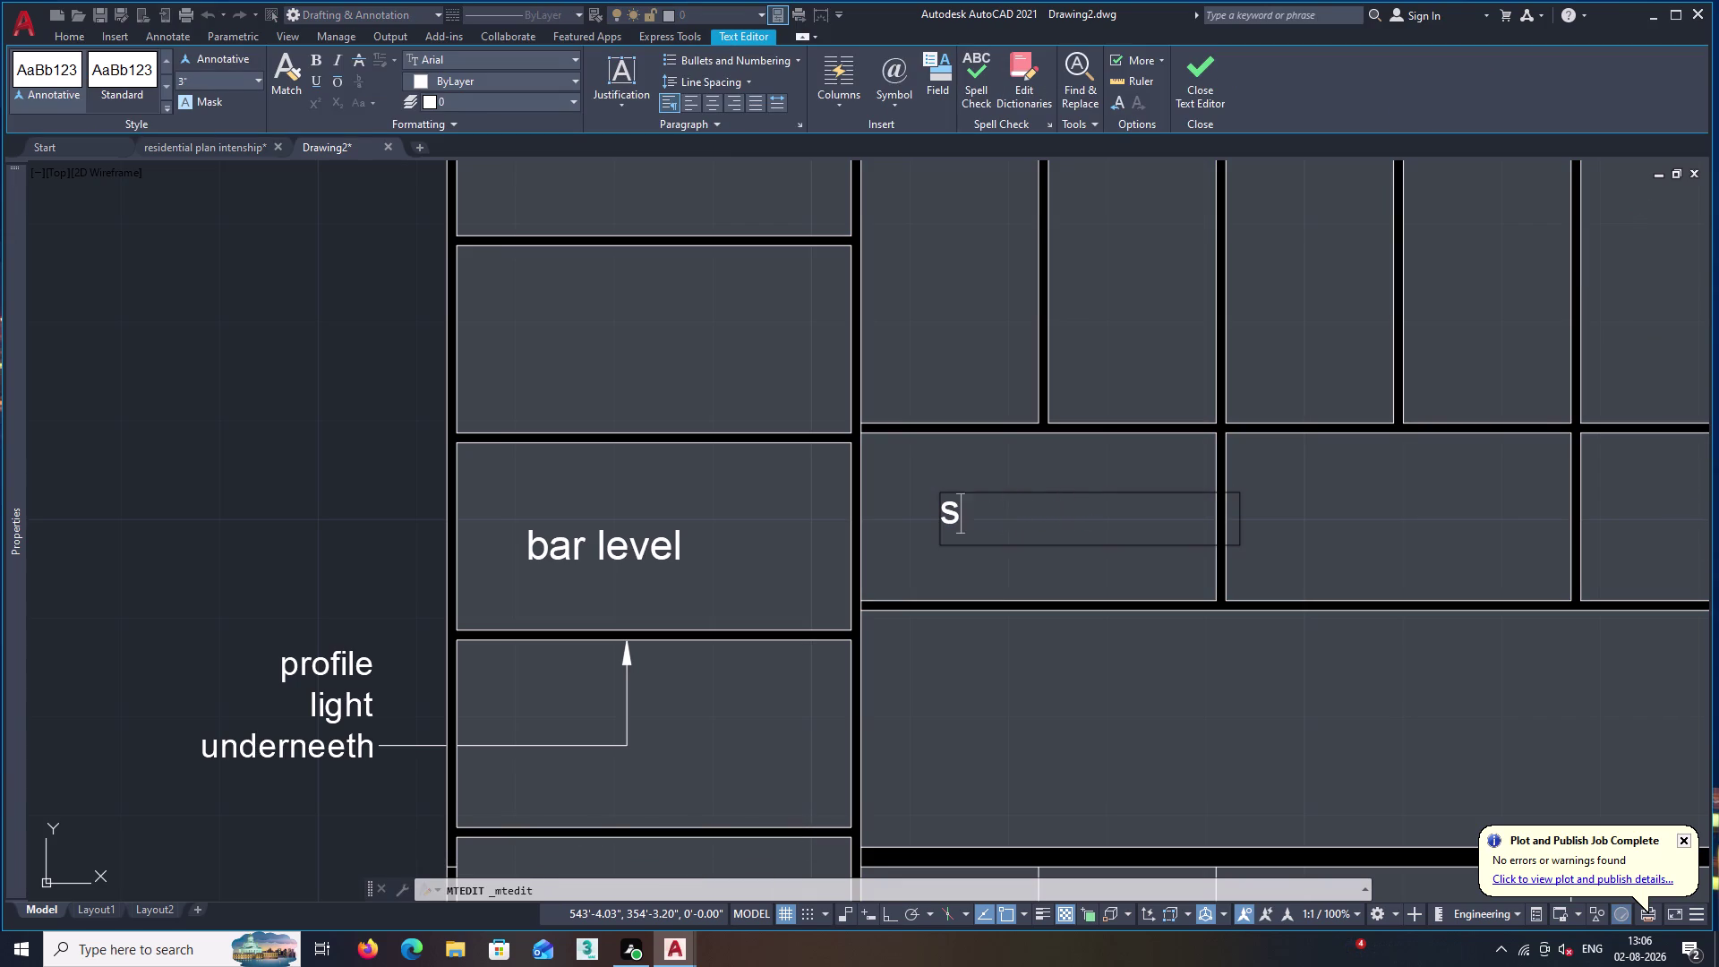
text(op)
text(en)
key(Return)
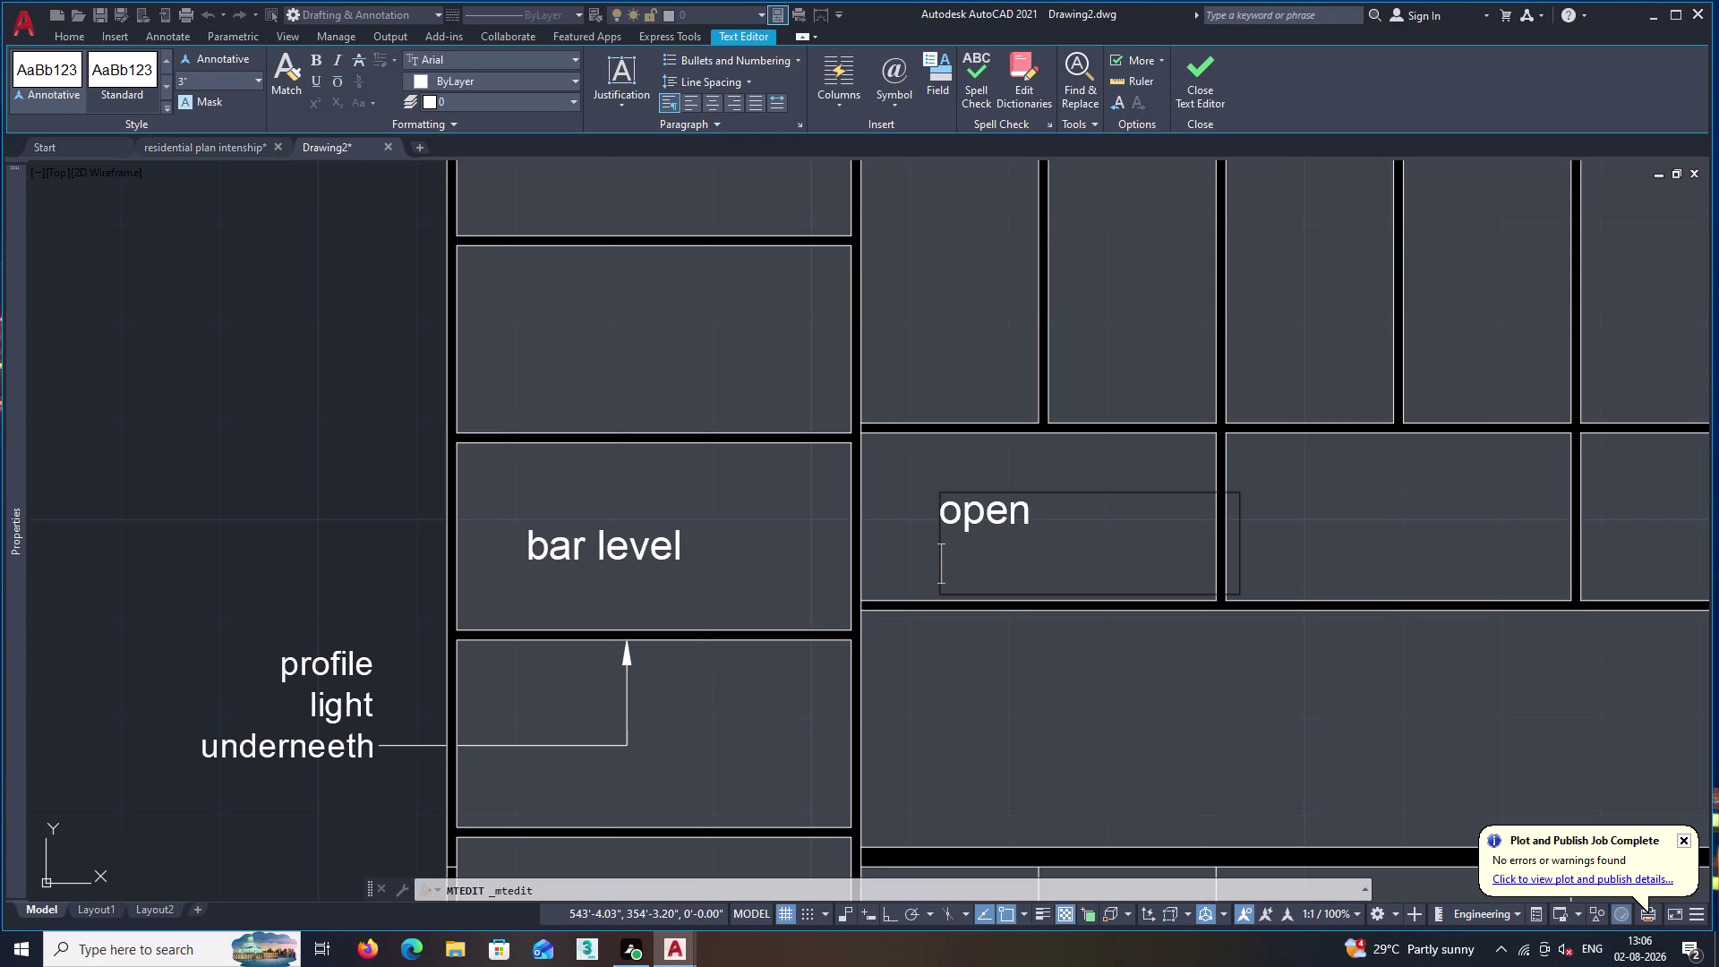
text(shelv)
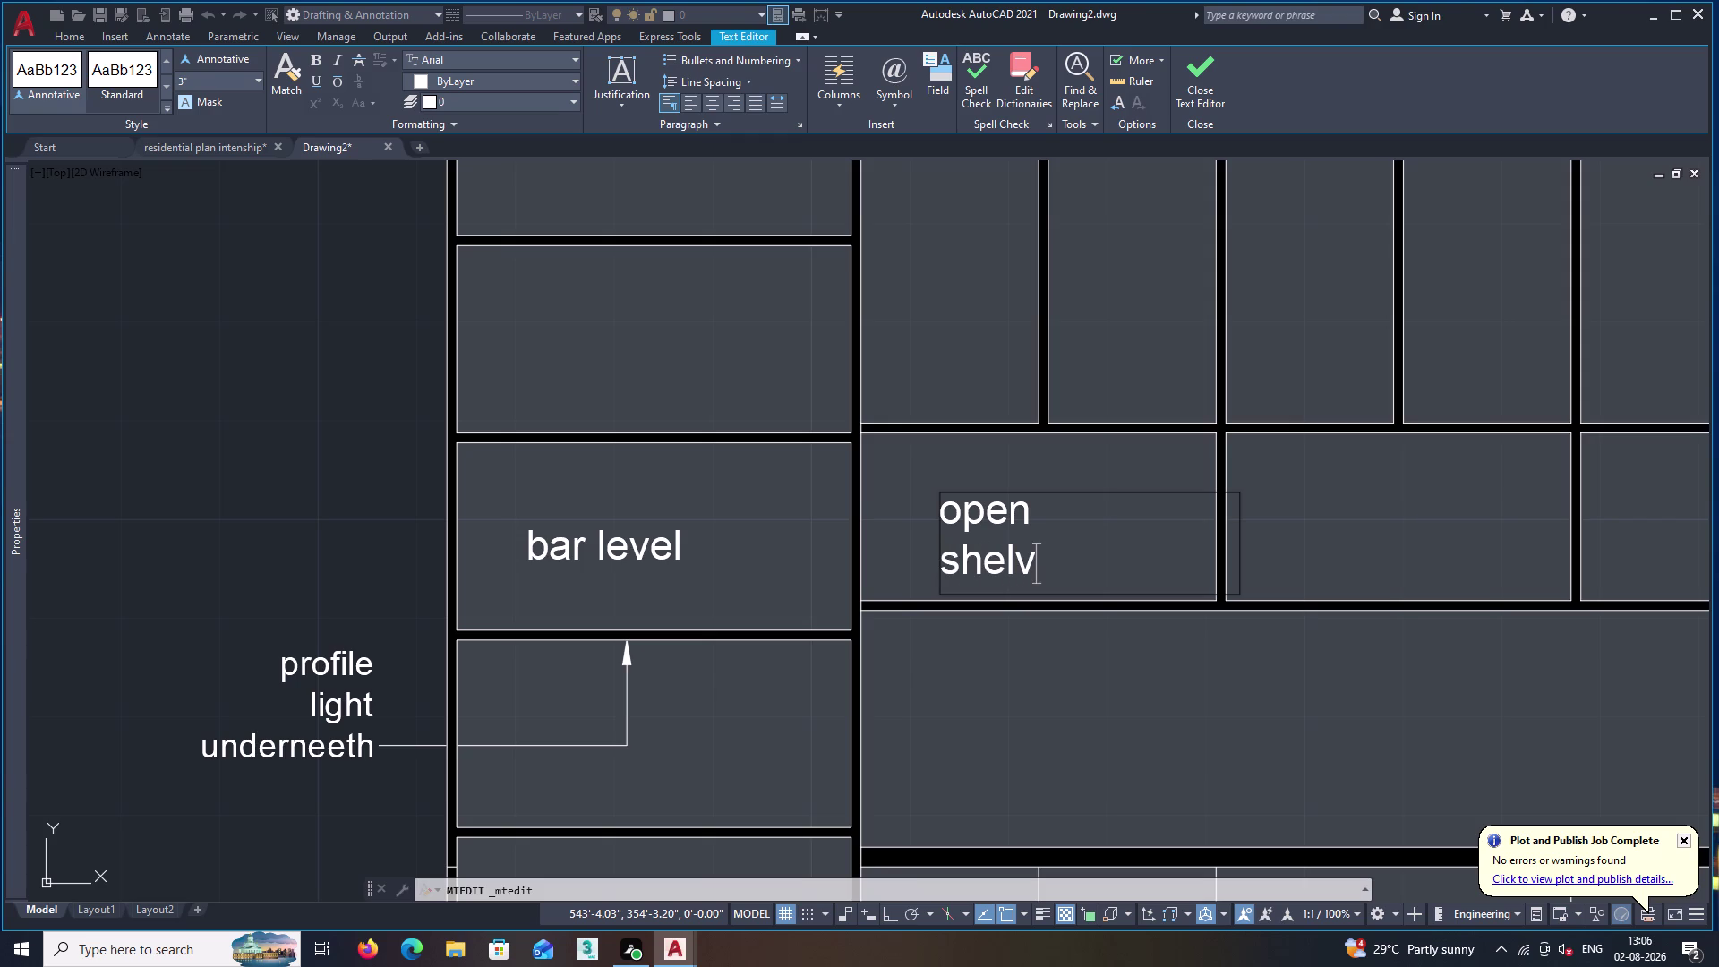
text(es)
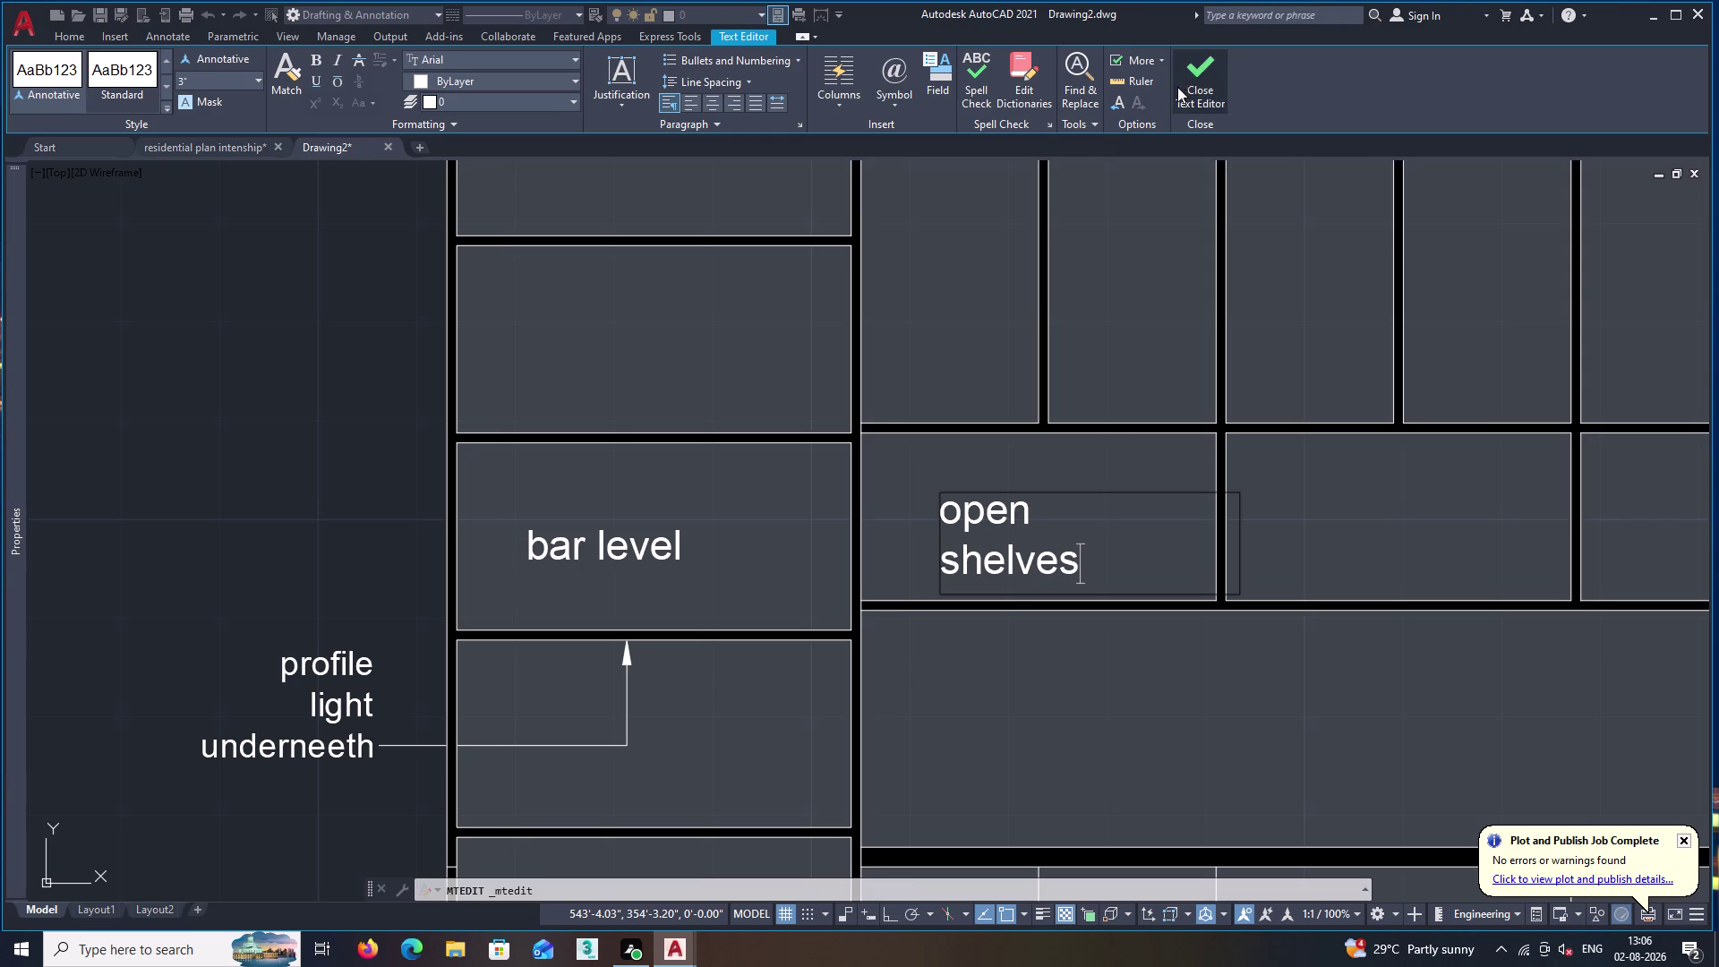
click(1191, 73)
Copy 'open shelves' into the other two middle-row compartments, then zoom out to the whole drawing.
scroll(down, 3)
middle_drag(1124, 481, 814, 350)
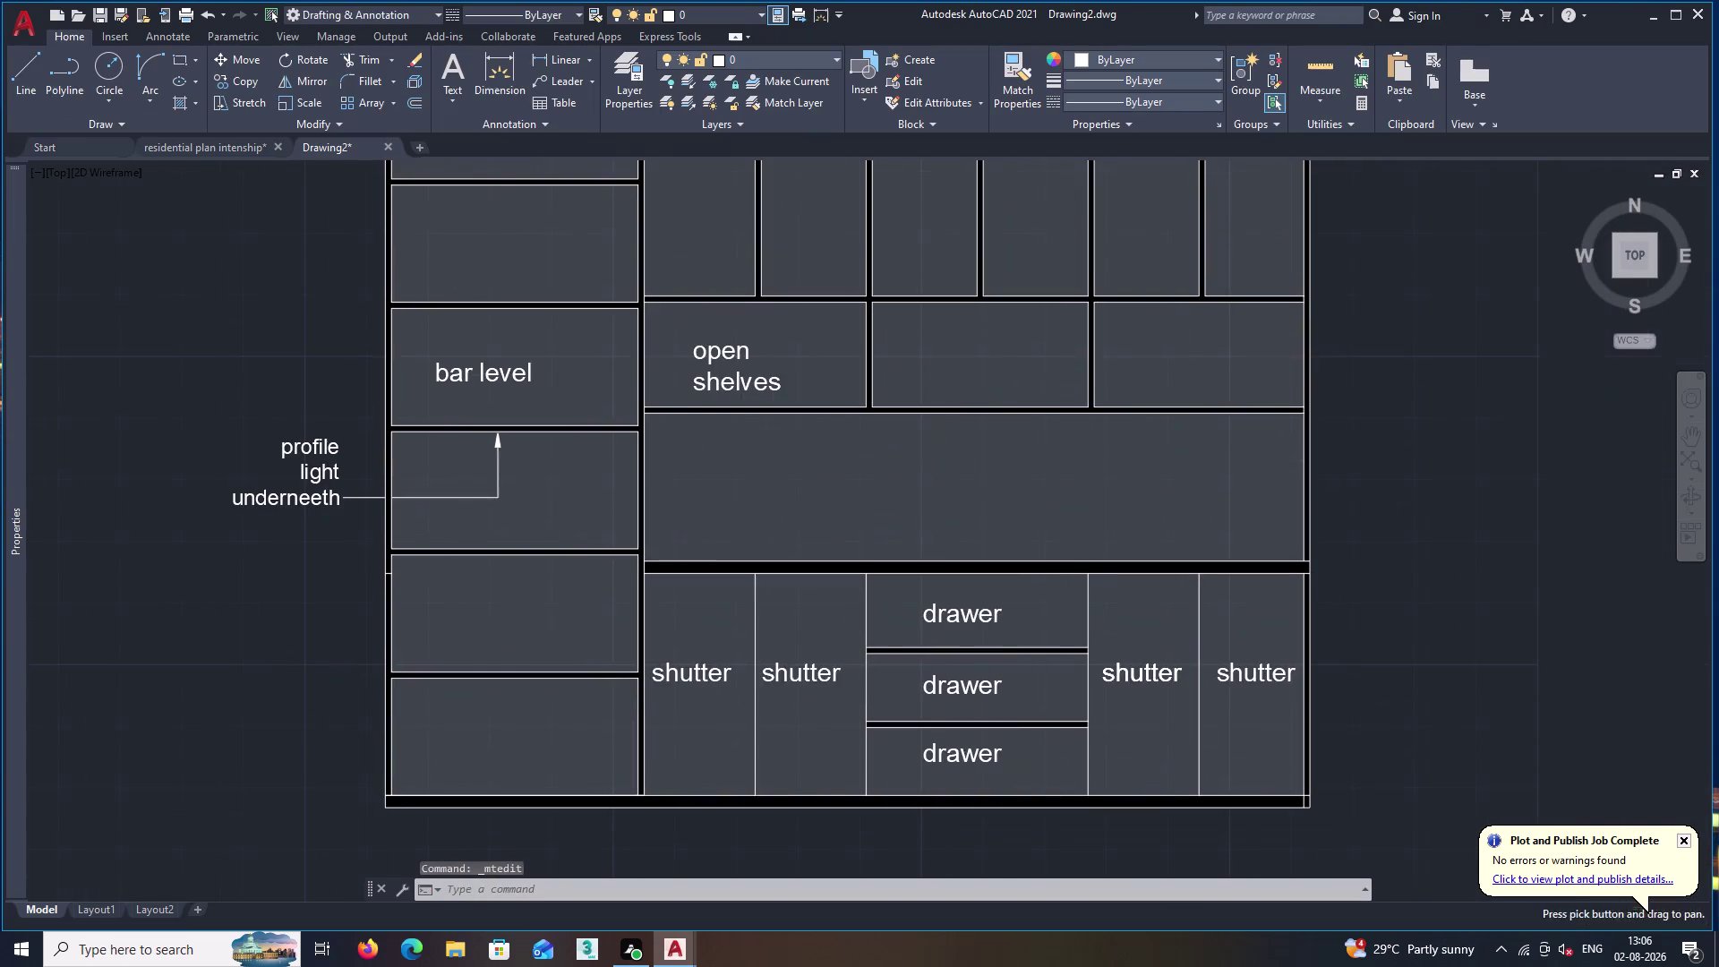
click(732, 351)
text(c)
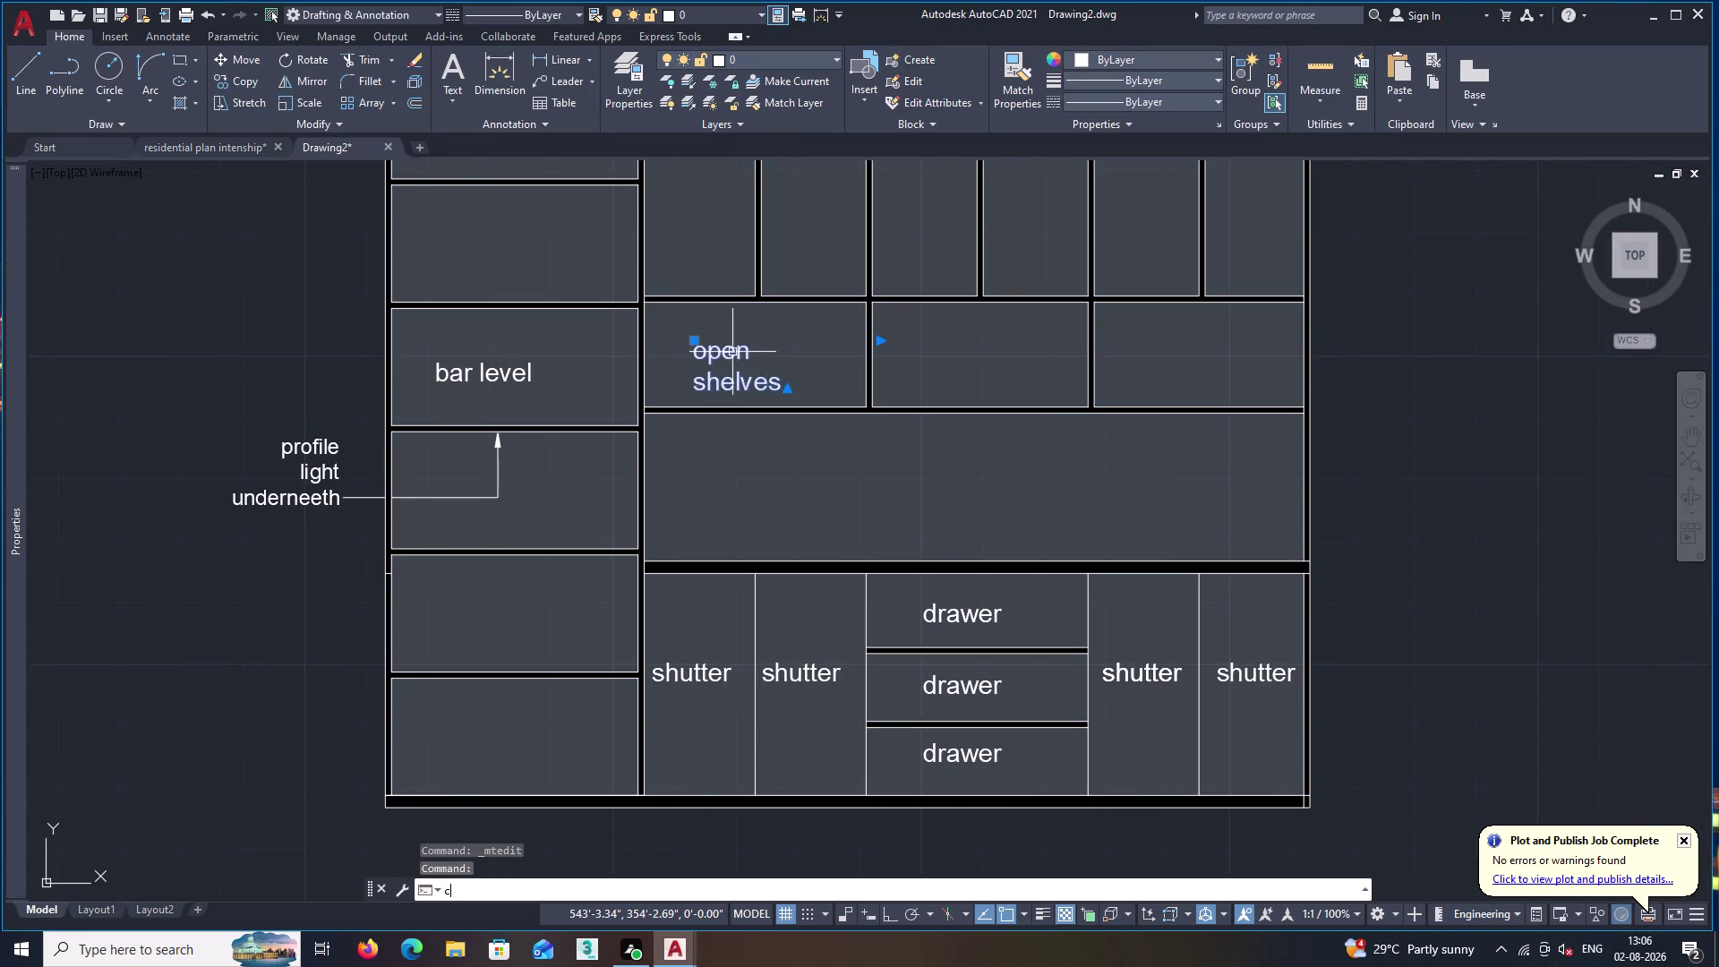
text(o)
key(Return)
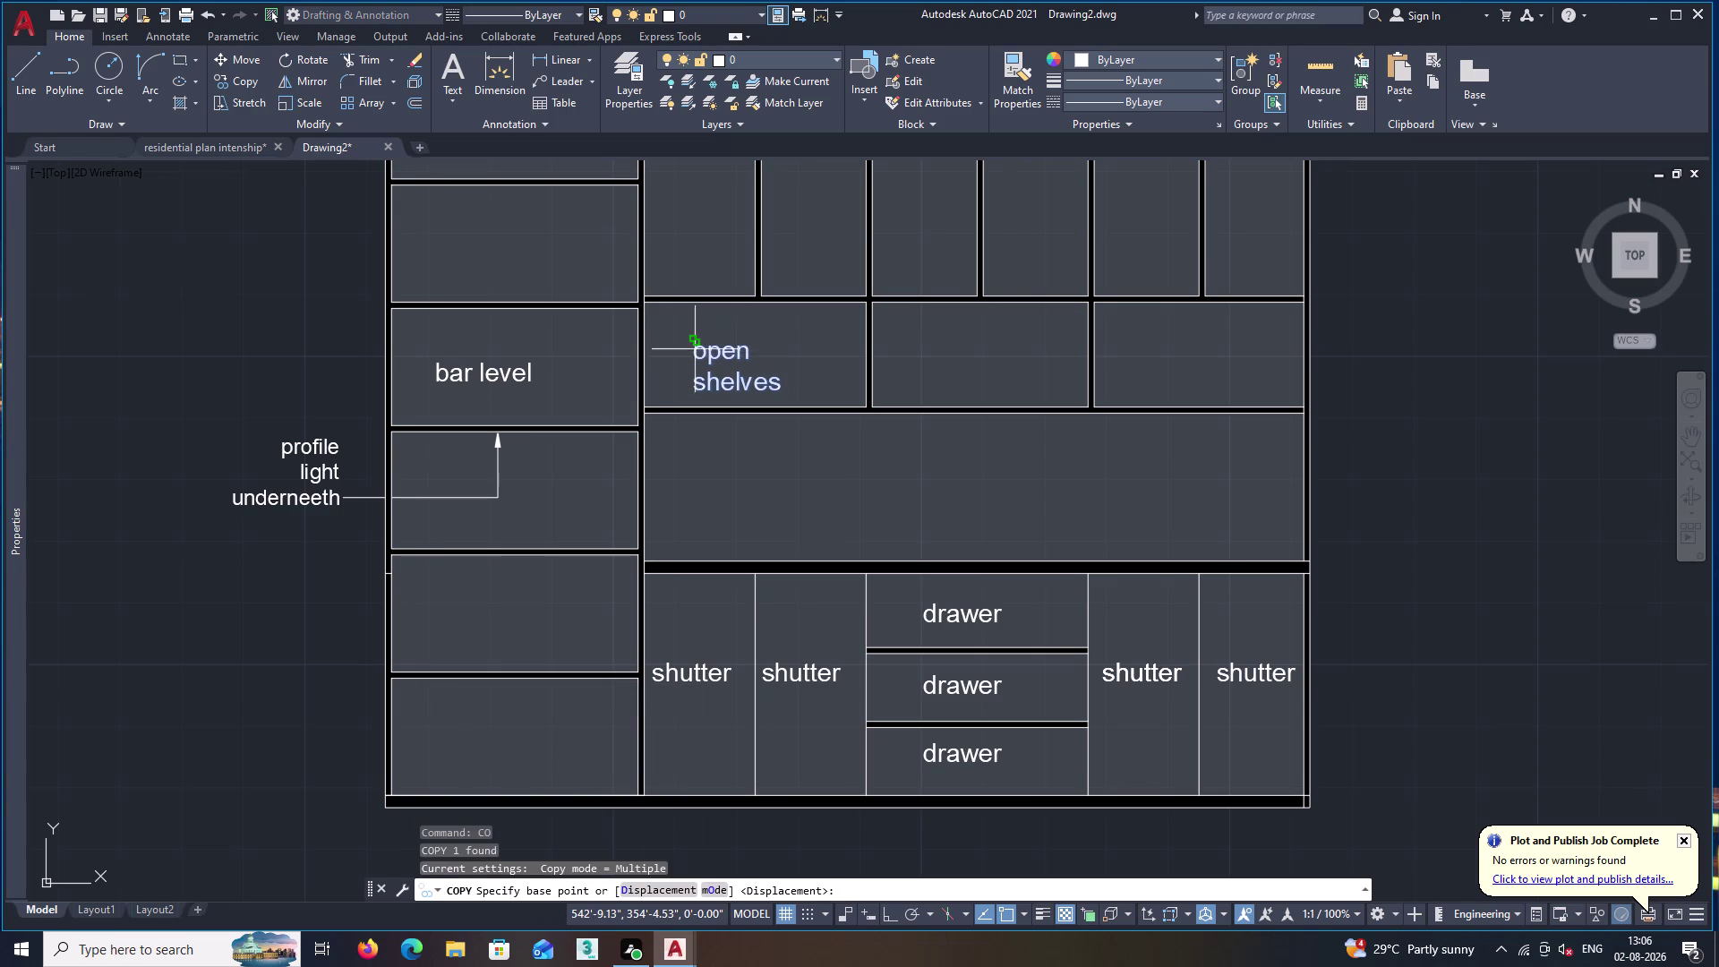
click(693, 341)
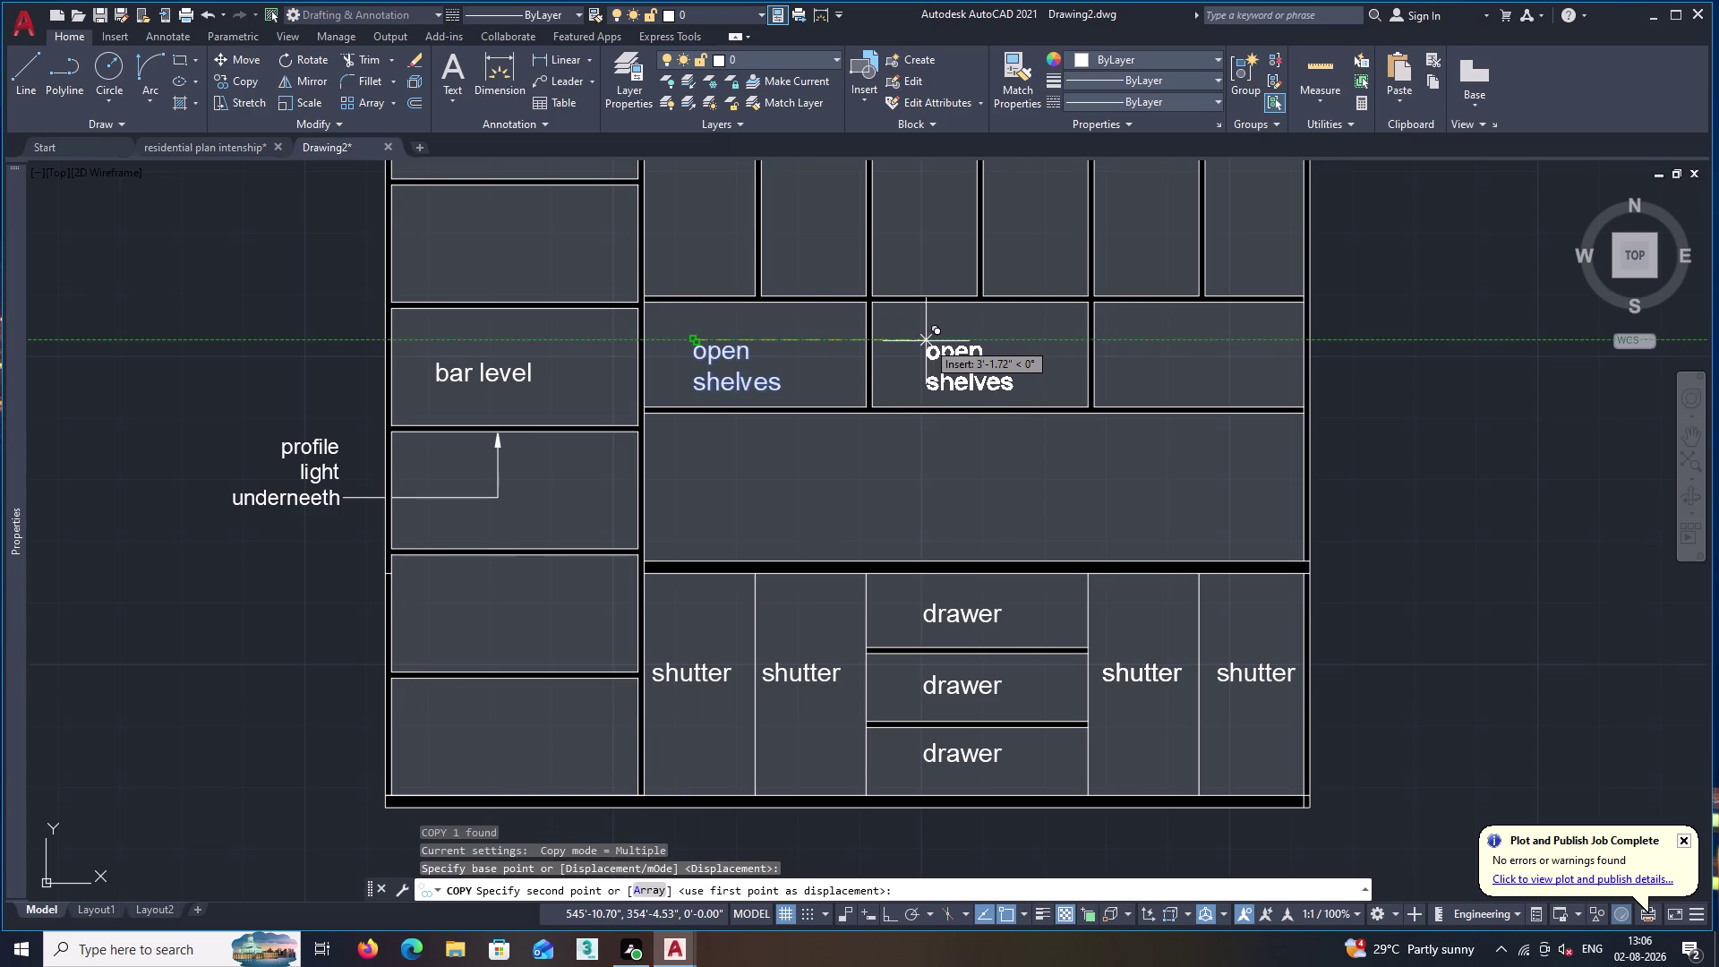
click(926, 341)
click(926, 341)
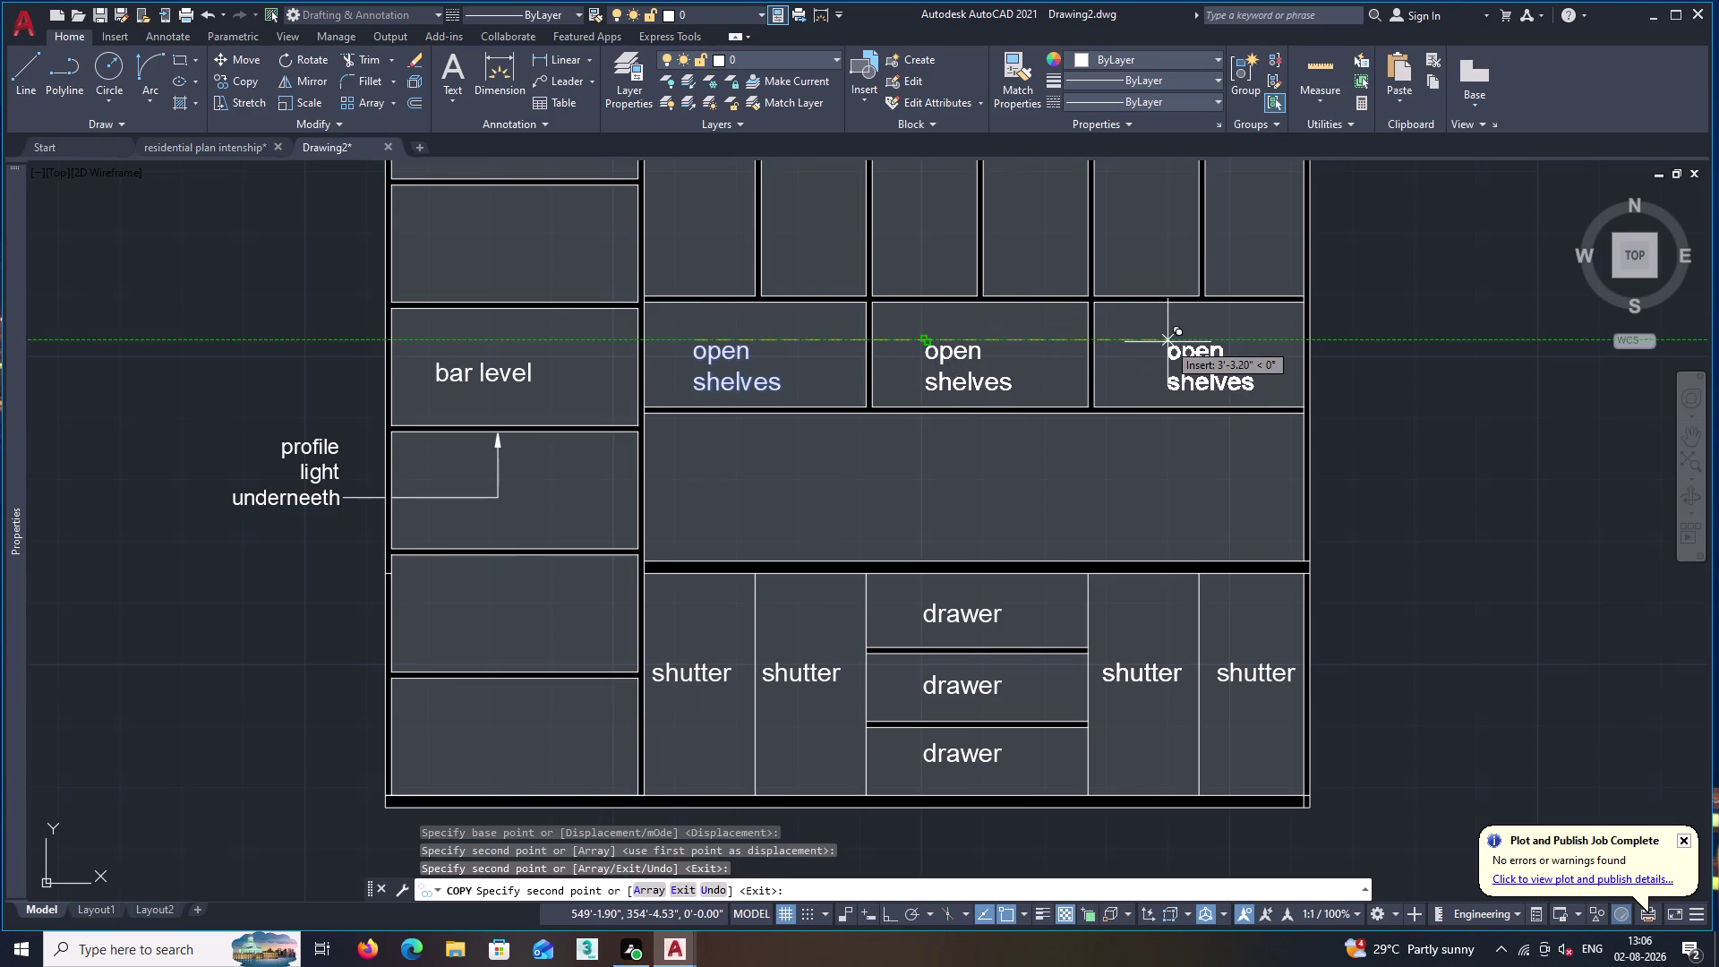
click(1157, 340)
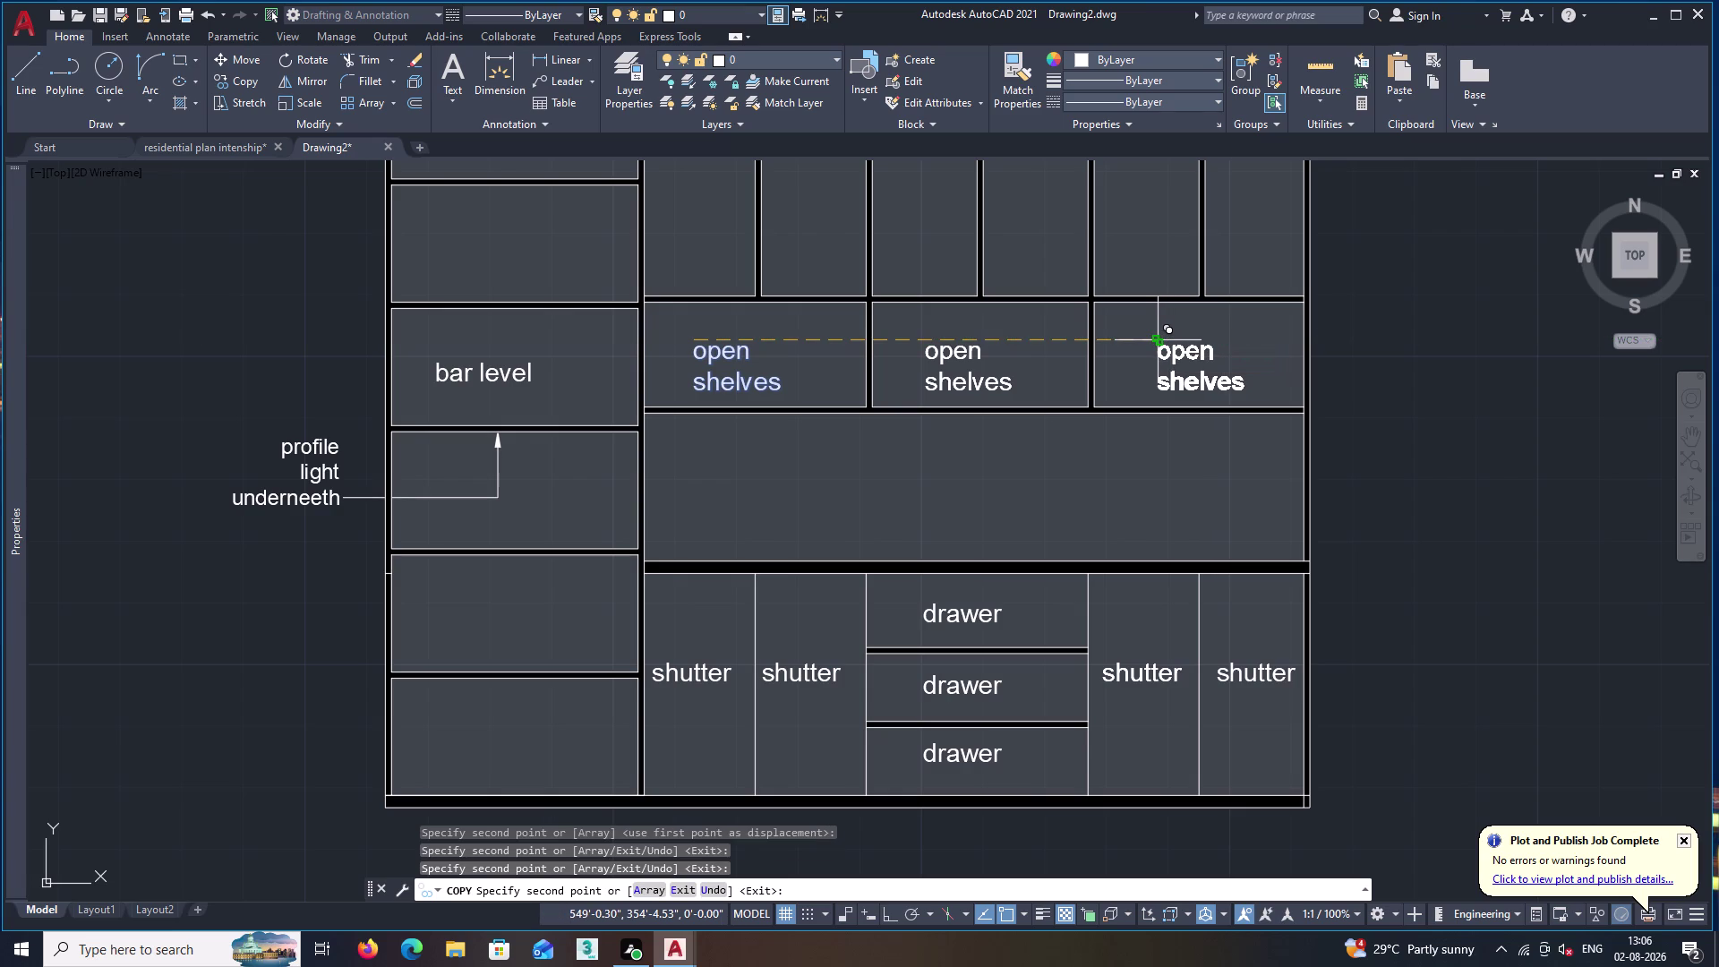
key(space)
scroll(down, 3)
middle_drag(962, 517, 1017, 520)
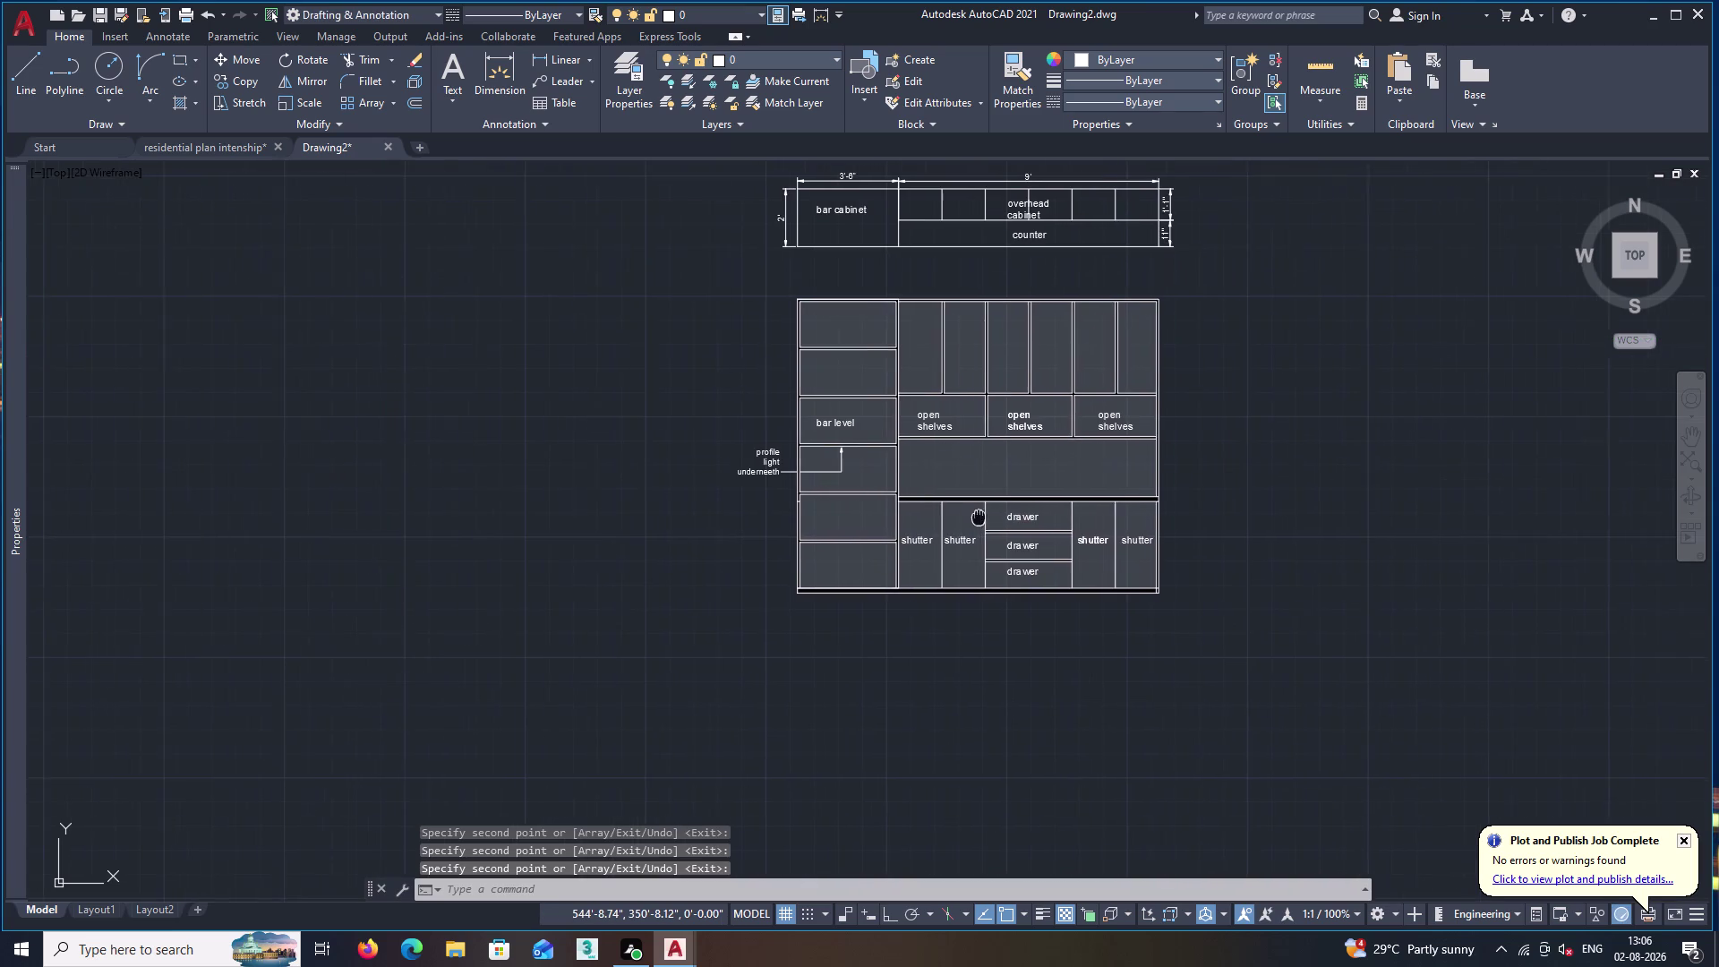
middle_drag(1017, 521, 1059, 571)
Copy the leftmost shutter label toward a top compartment, then cancel the copy.
click(1007, 599)
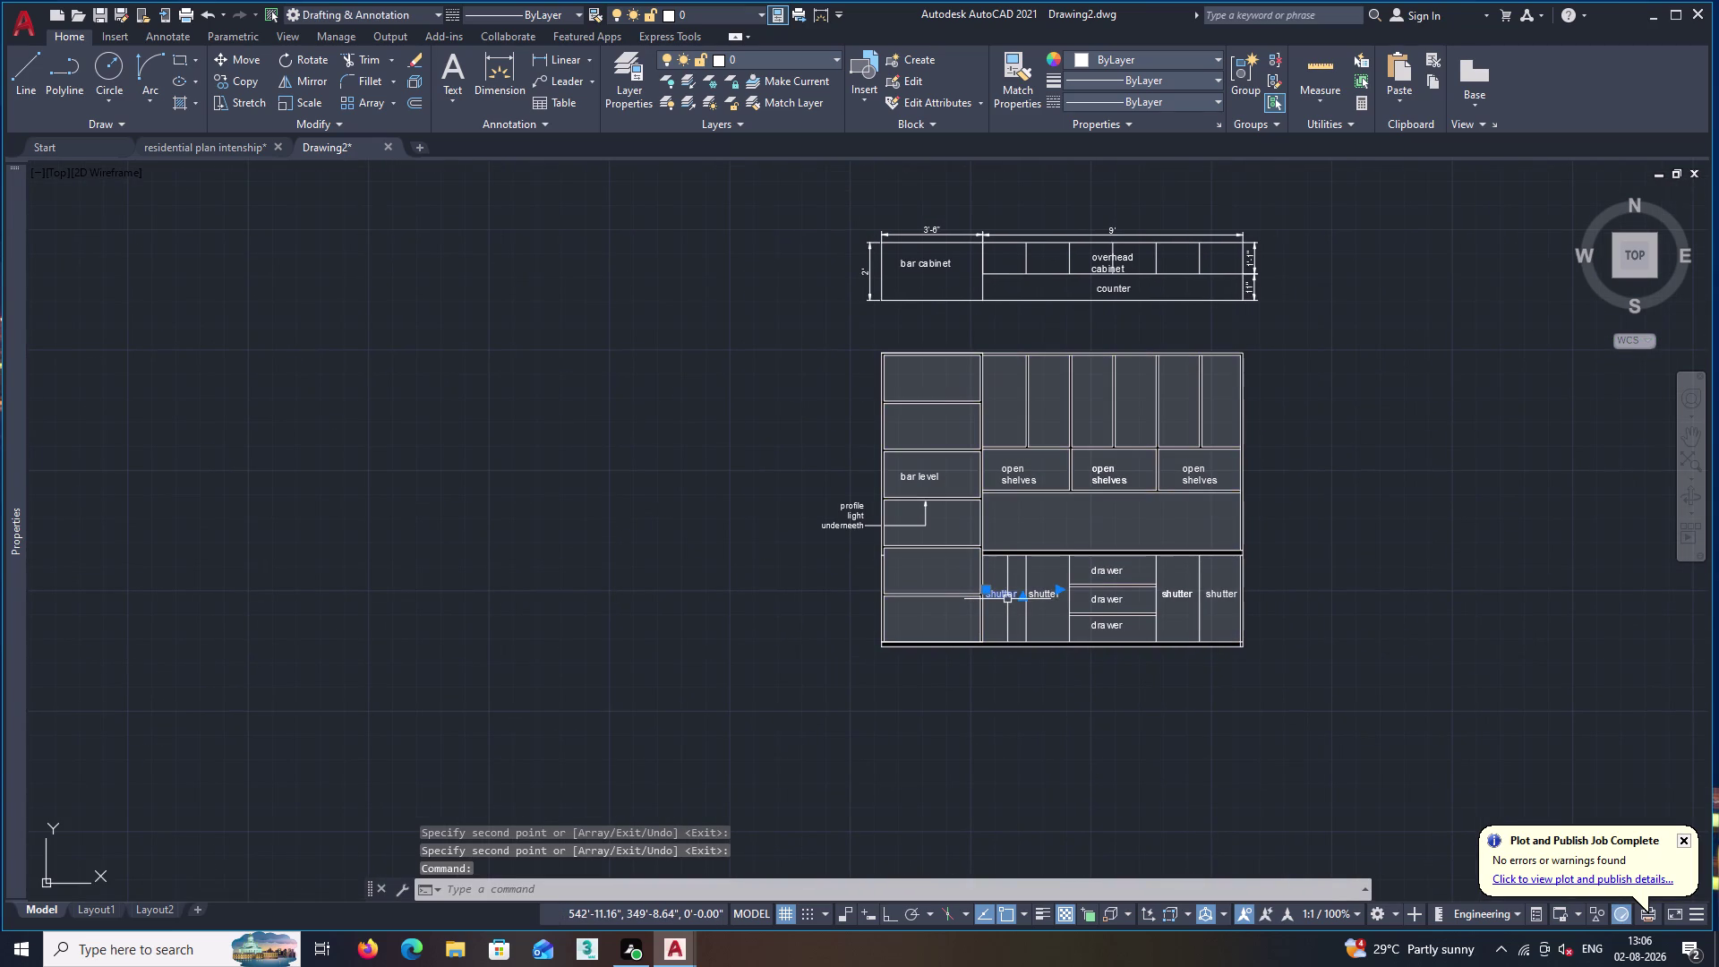
key(c)
key(o)
key(Return)
scroll(up, 3)
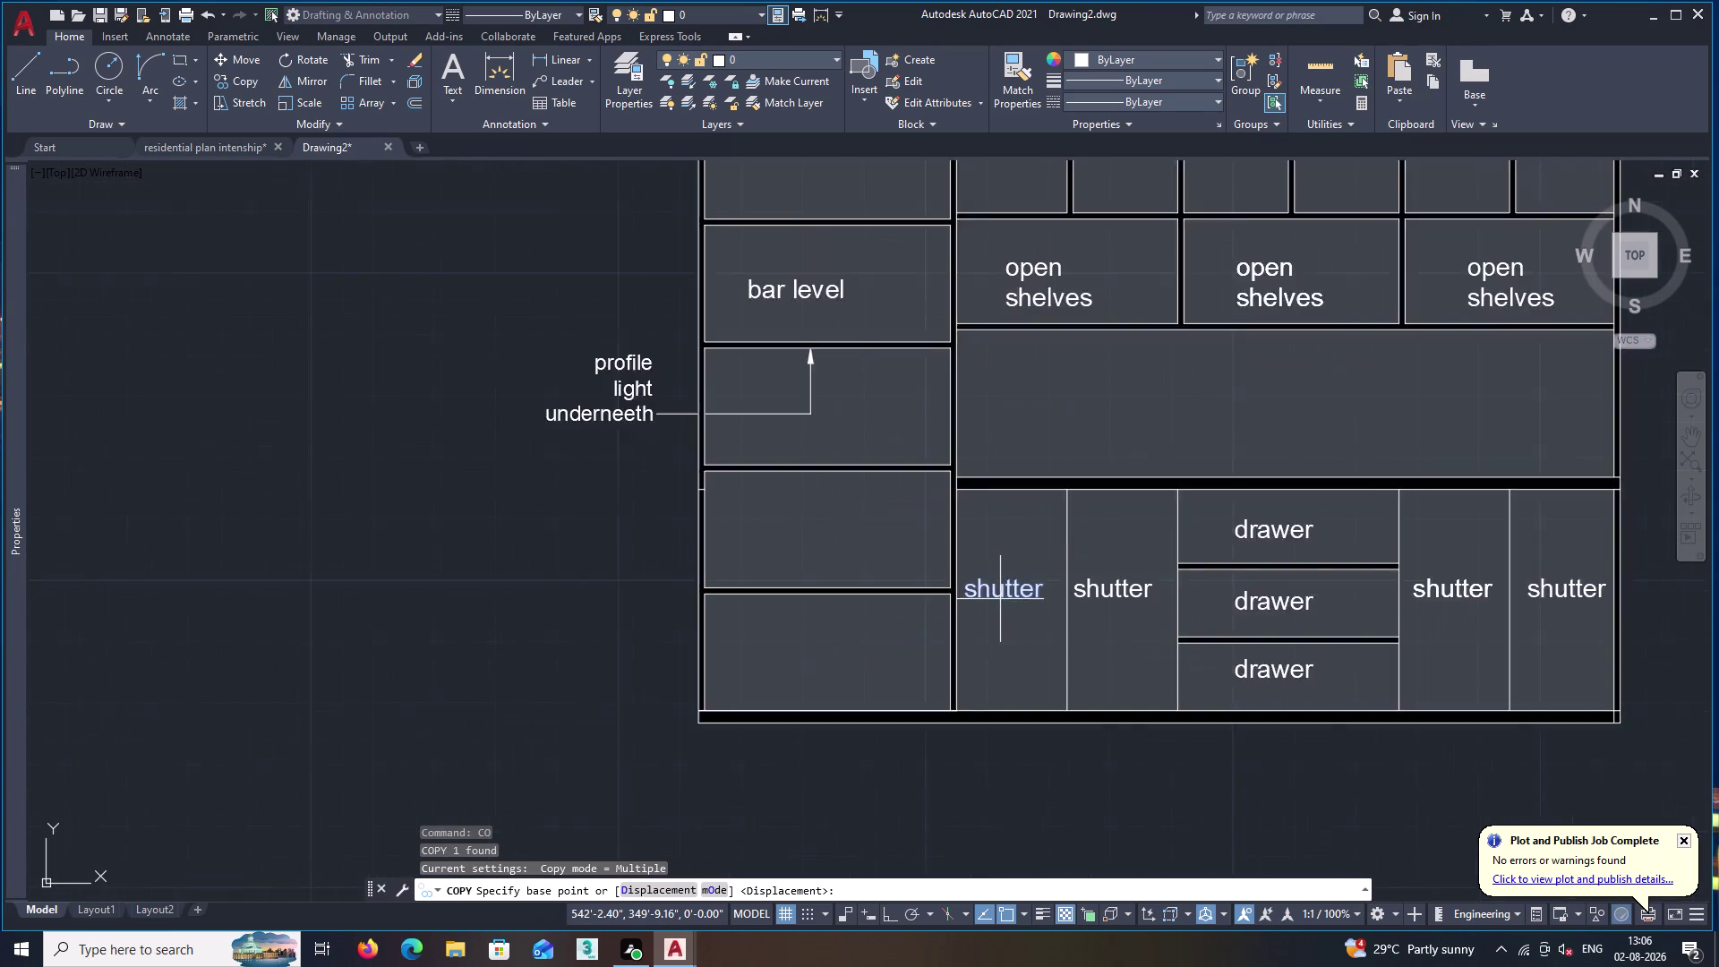
scroll(up, 3)
click(944, 600)
scroll(down, 3)
middle_drag(958, 338, 963, 407)
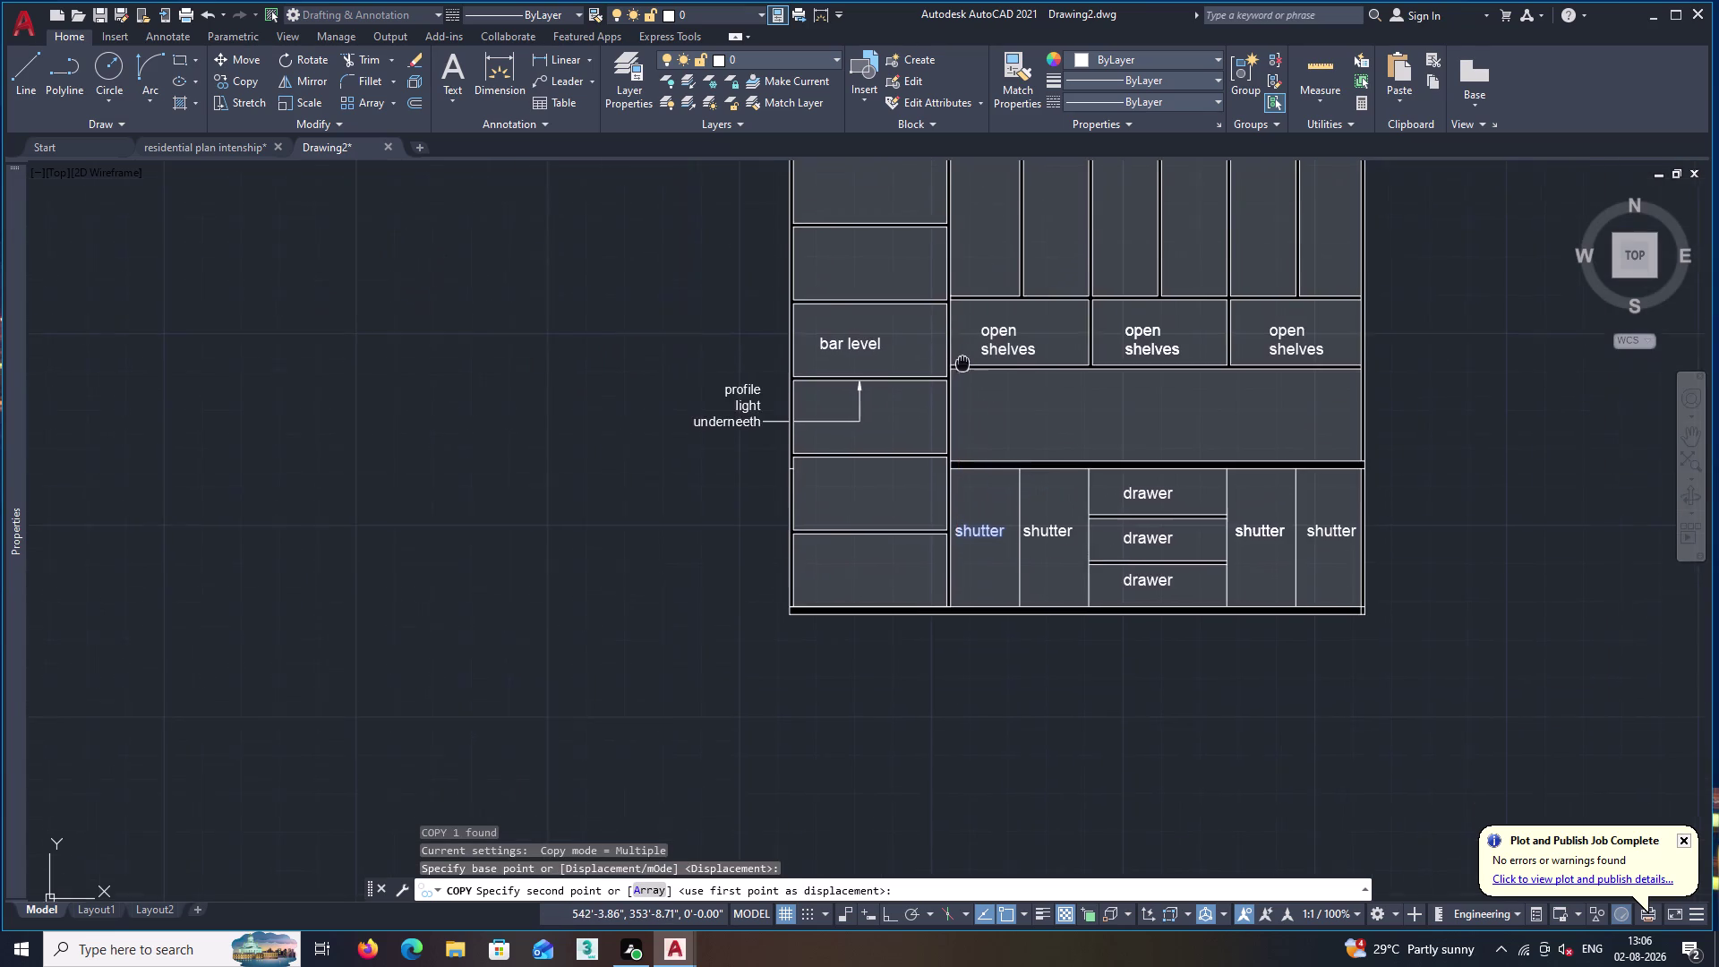
middle_drag(963, 407, 956, 550)
scroll(up, 3)
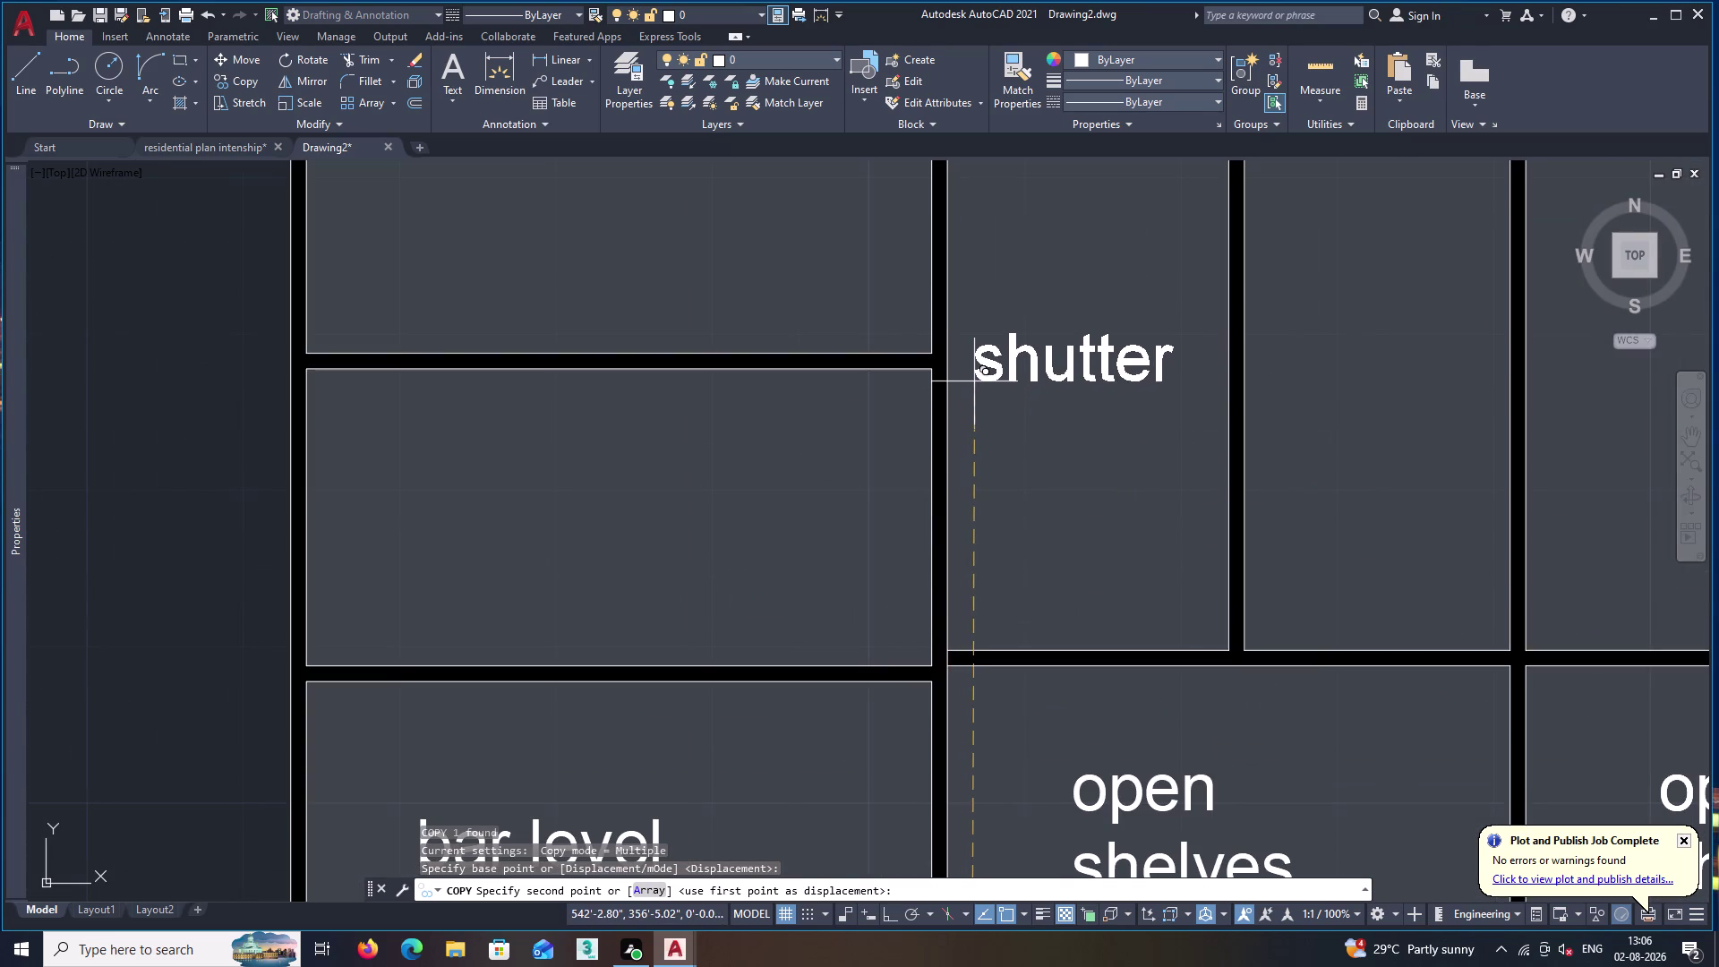
click(976, 372)
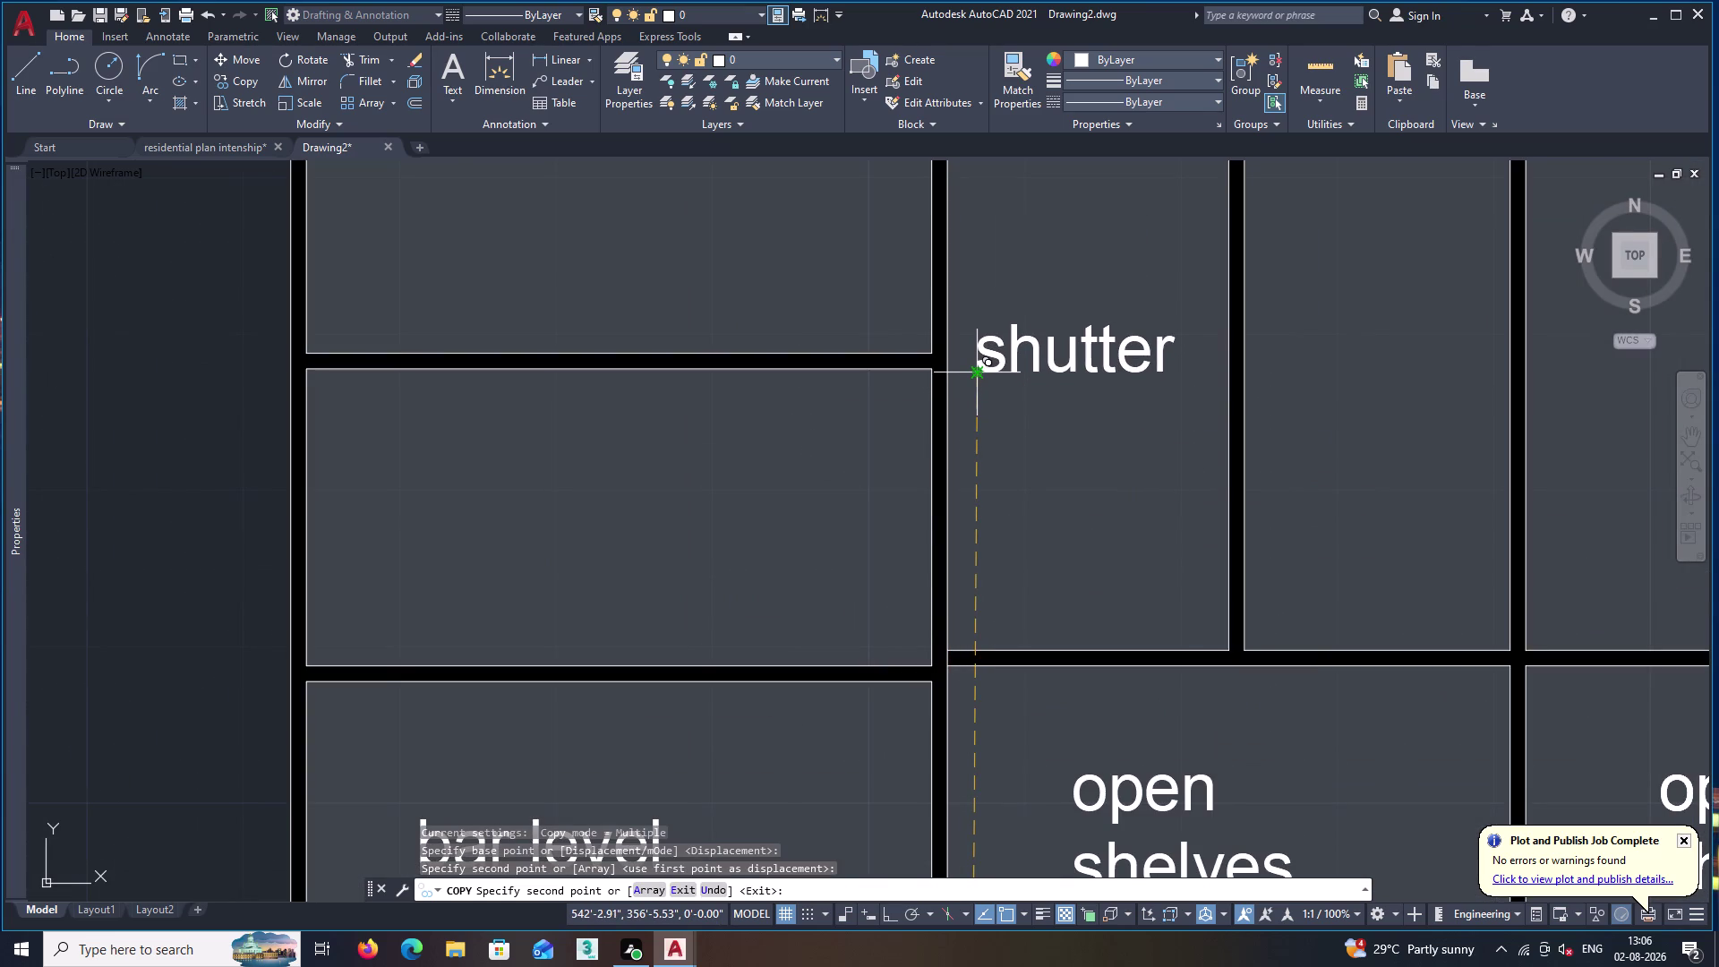
key(F8)
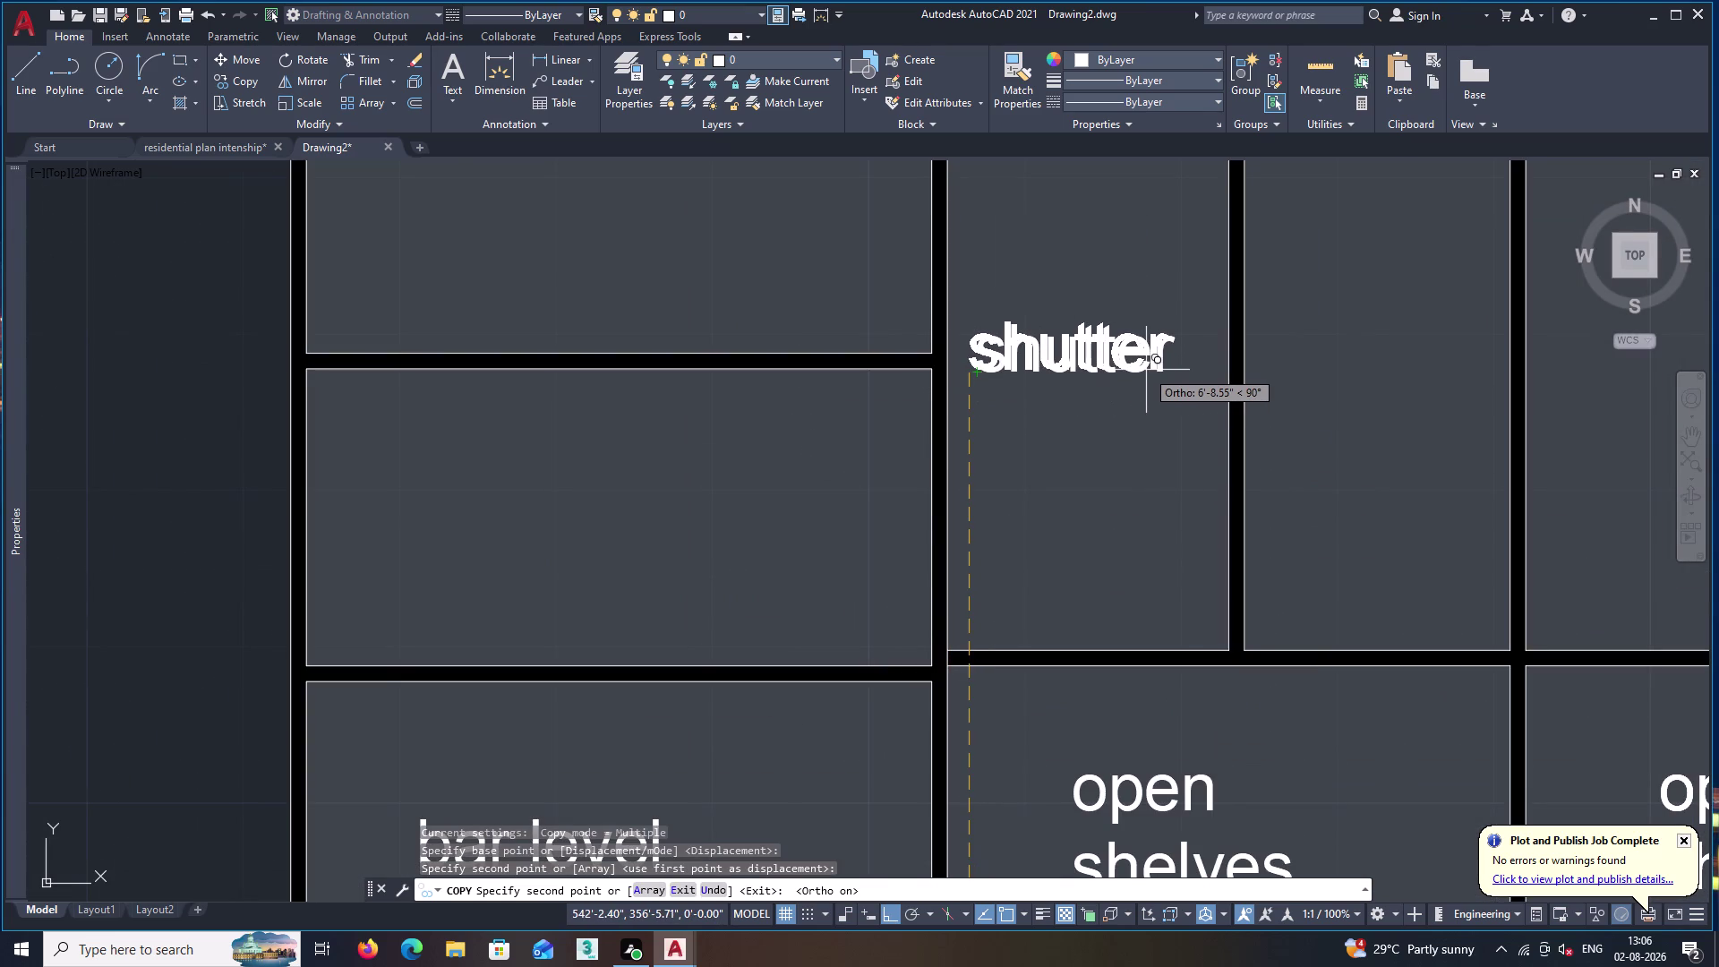
key(Escape)
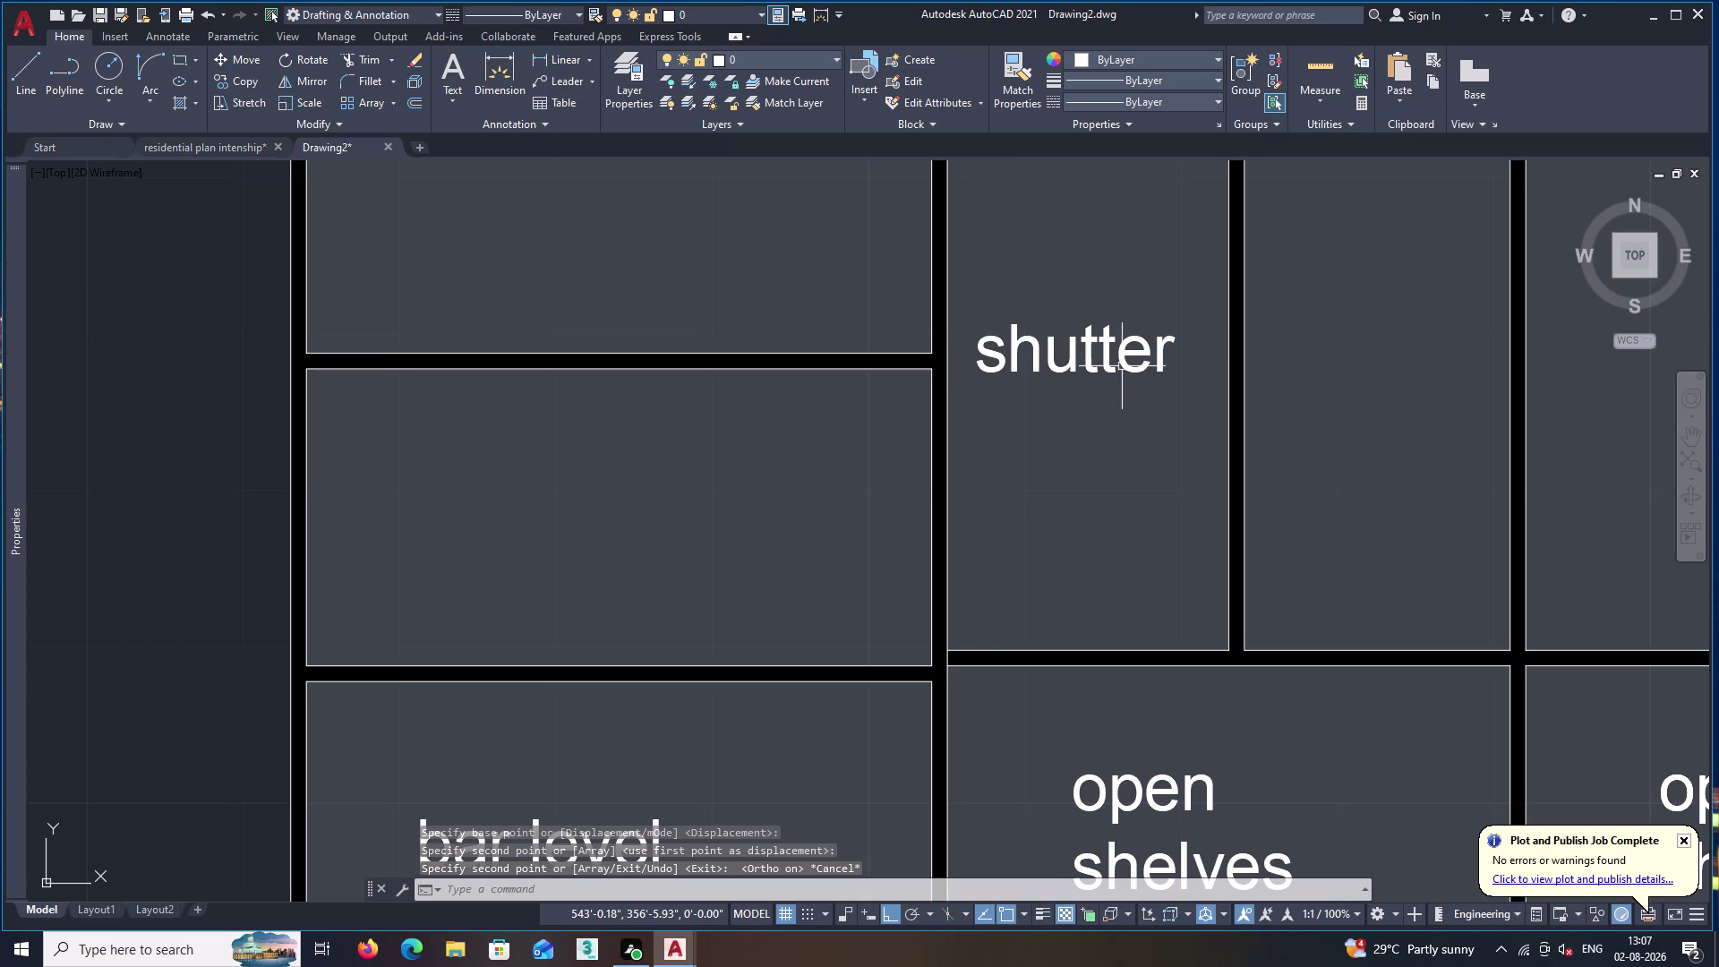
Copy the top-row shutter label into the next top compartment.
click(1122, 366)
text(co)
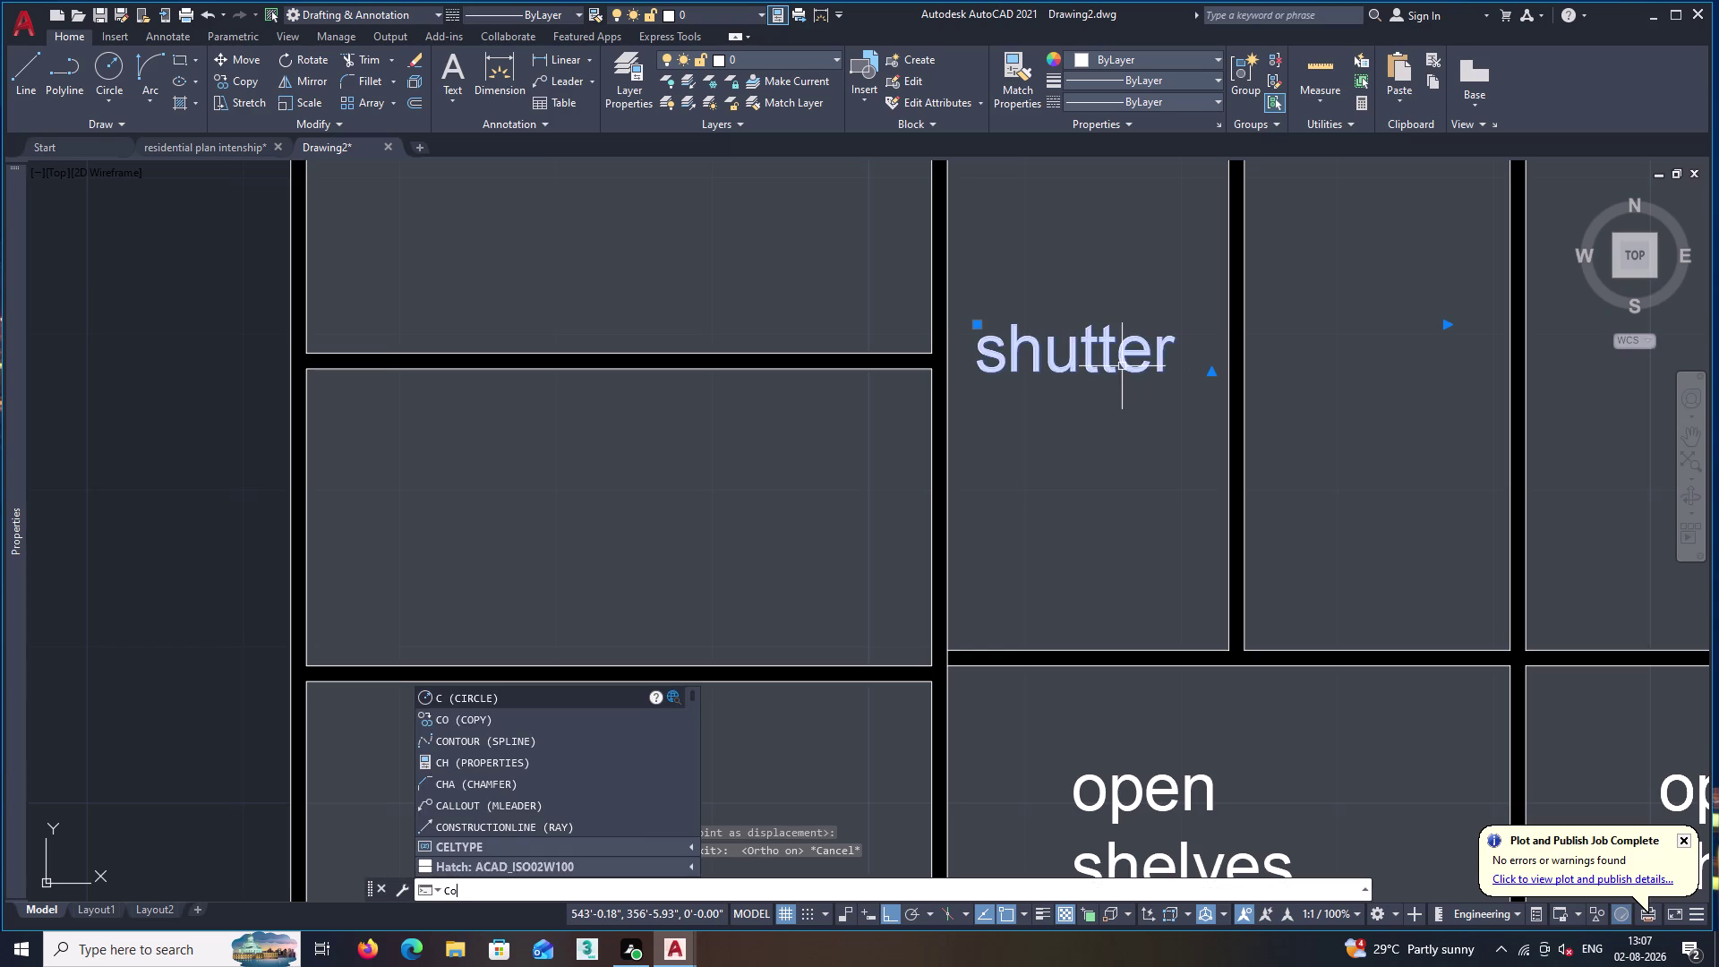
key(Return)
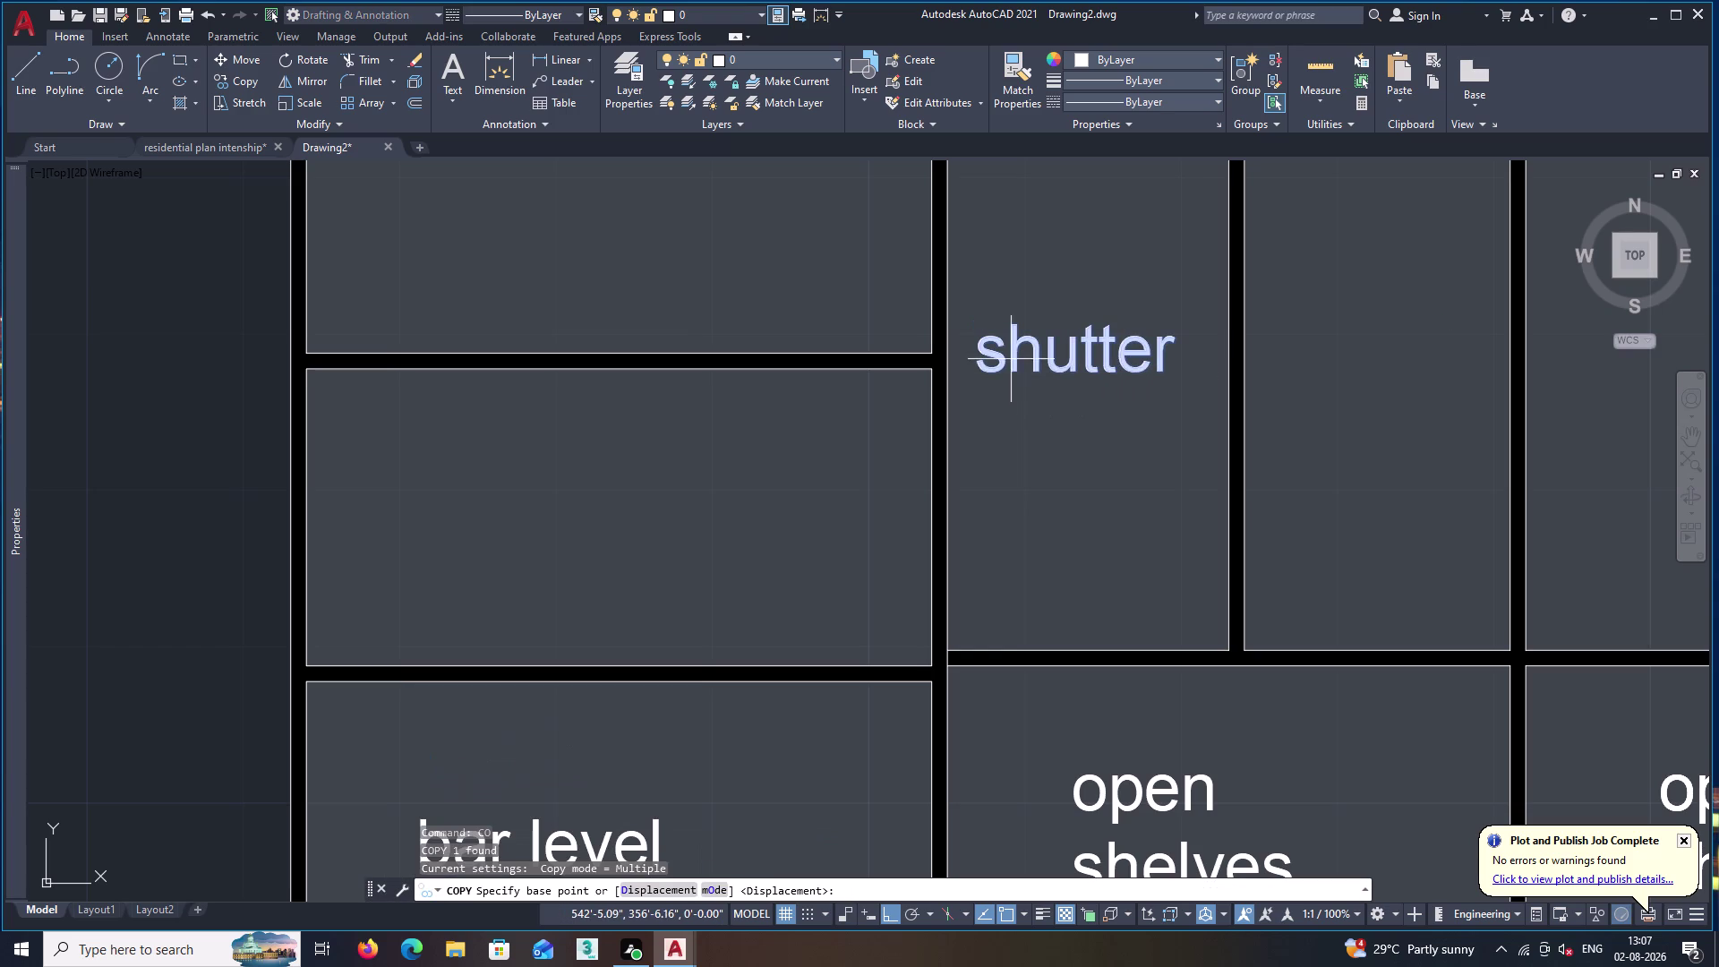
click(986, 368)
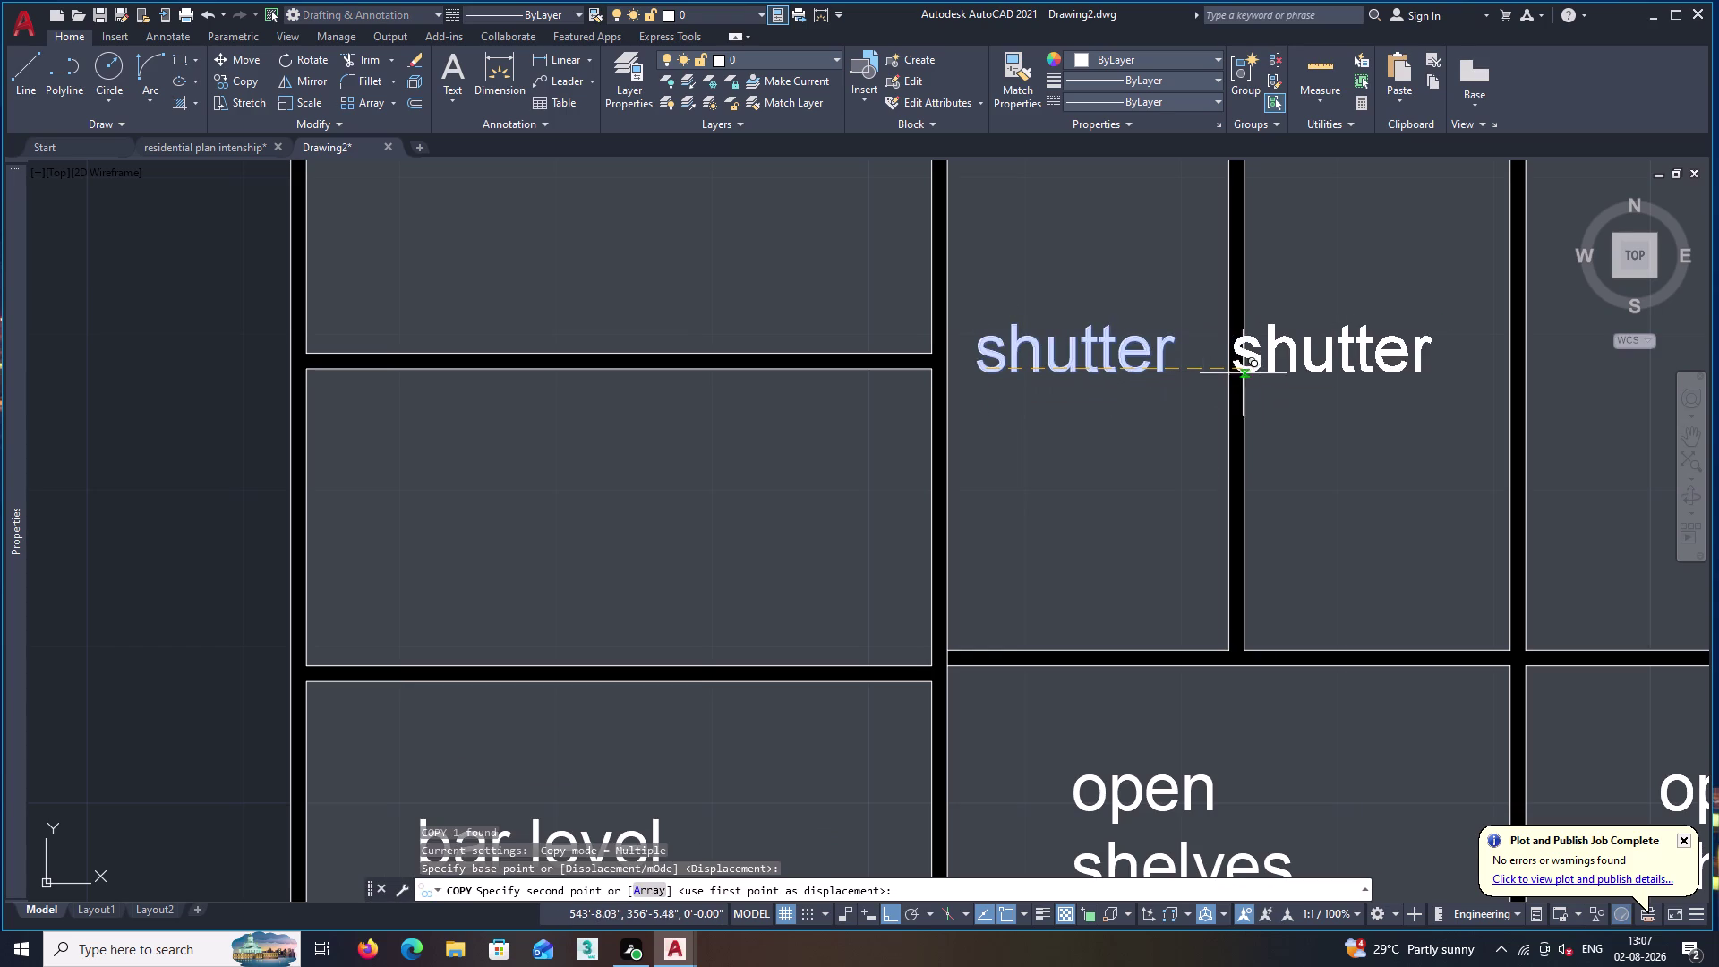
click(1294, 367)
Place shutter labels in the remaining top-row panels, through the sixth, and finish copying.
scroll(down, 3)
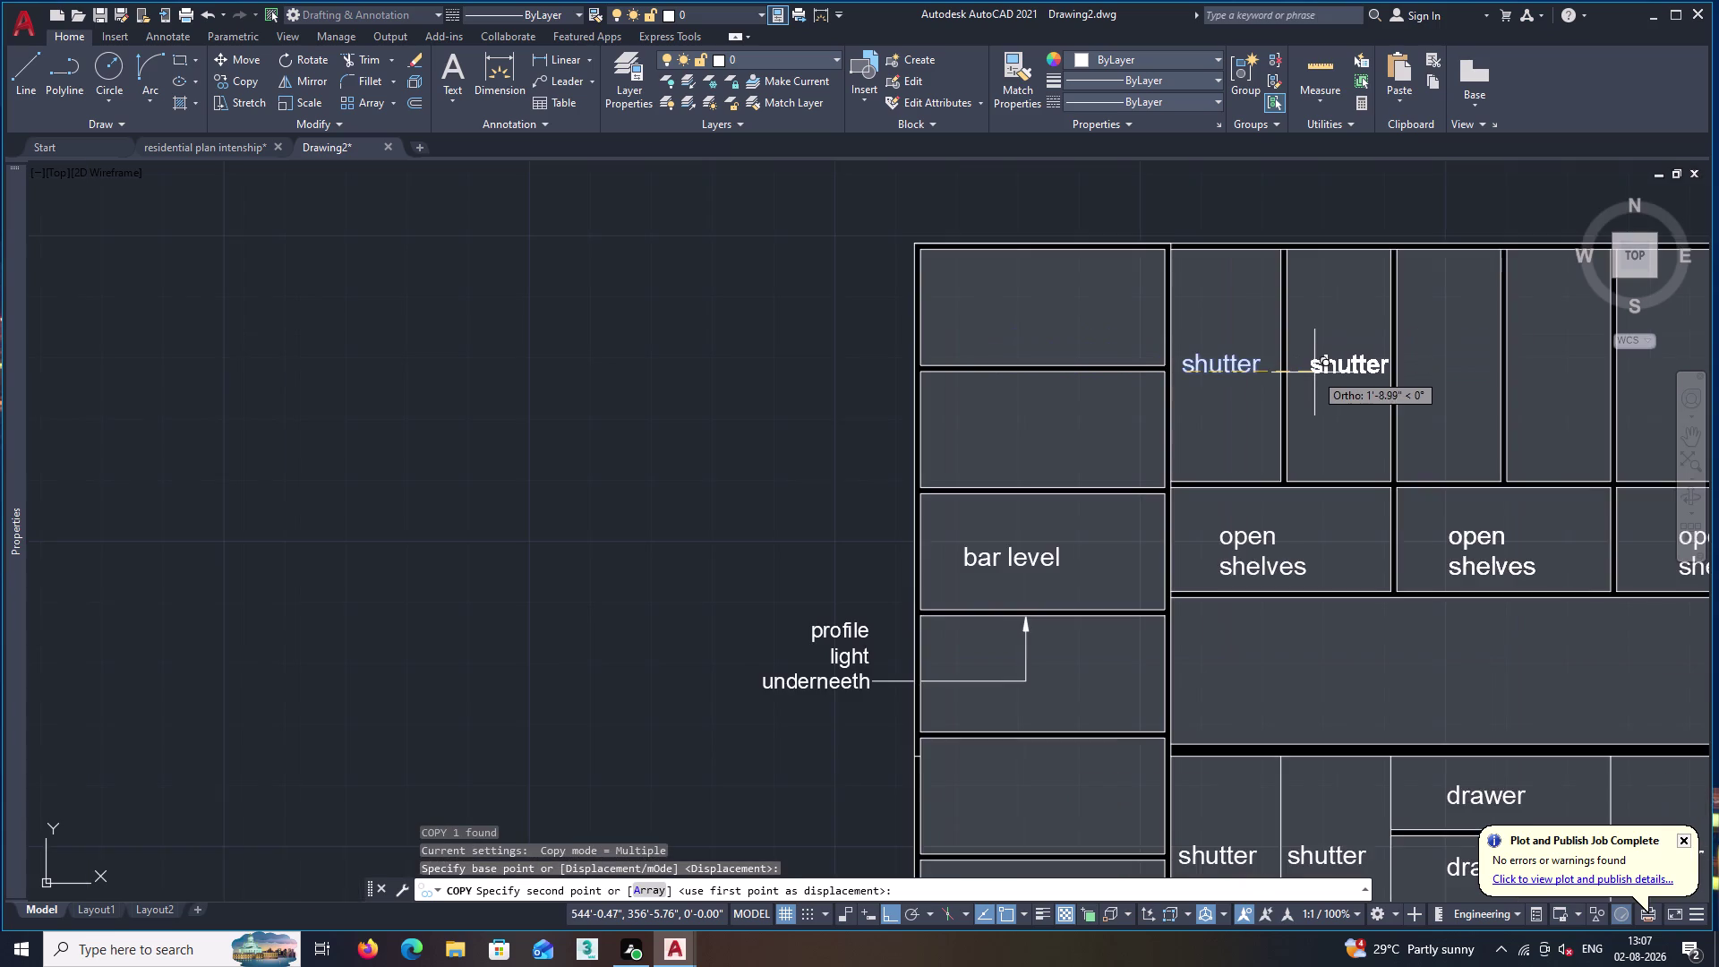
middle_drag(1316, 373, 1003, 400)
click(991, 399)
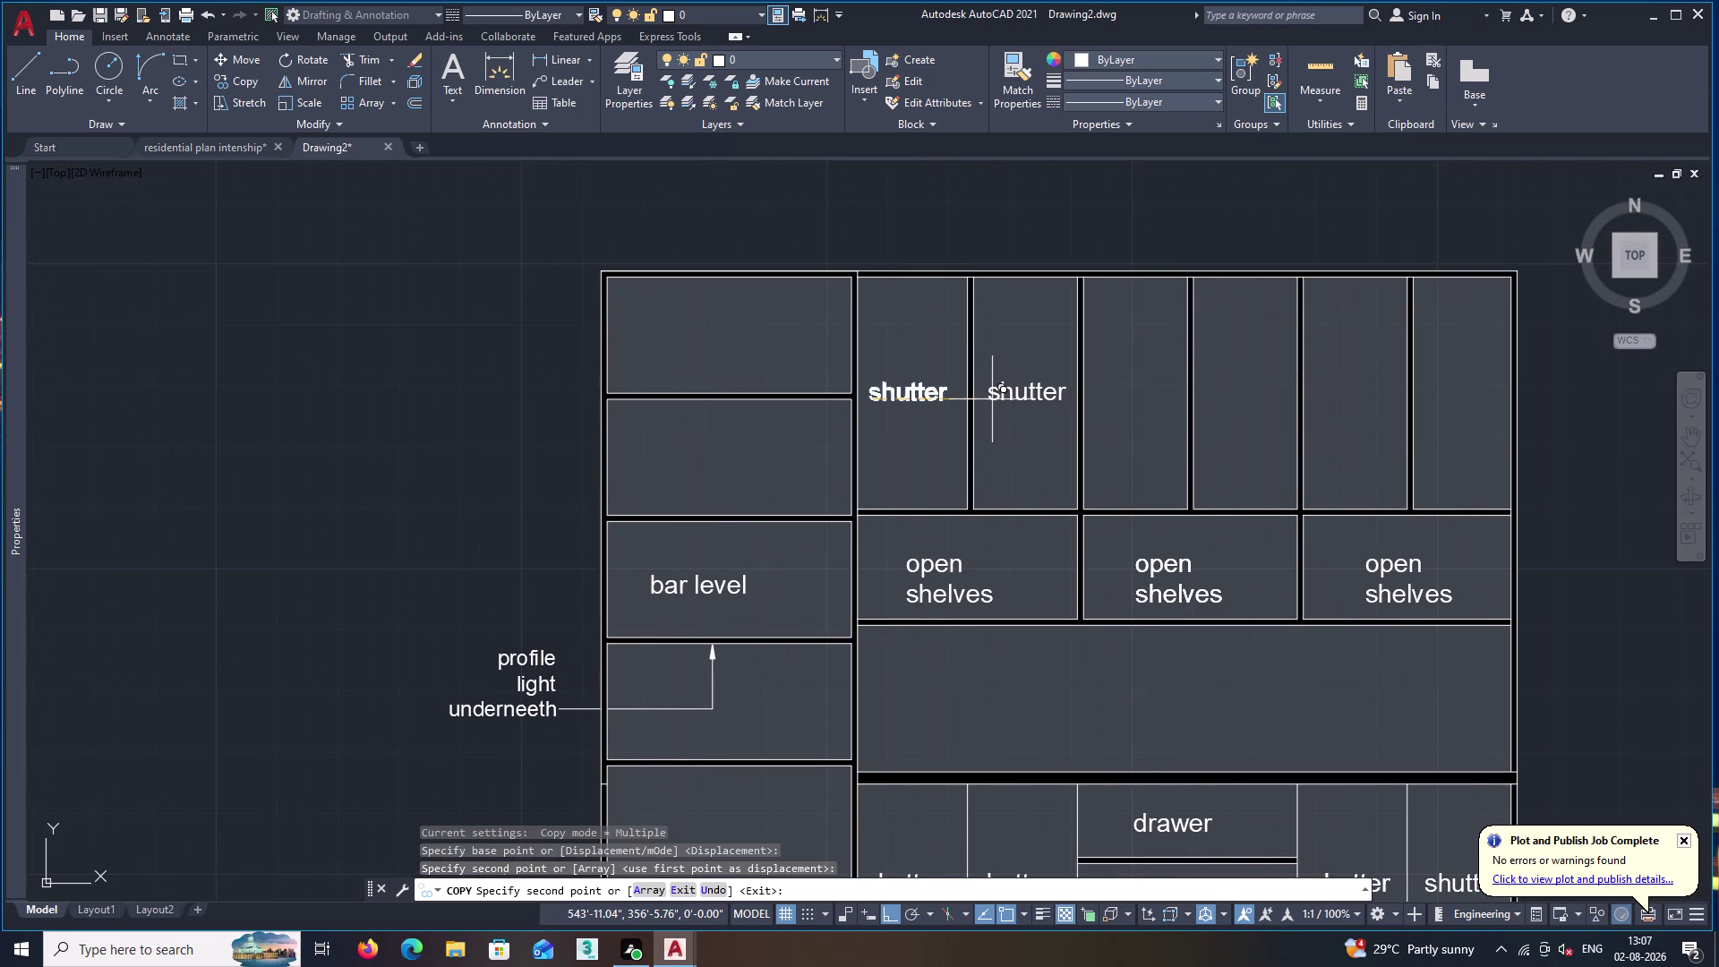
click(1103, 399)
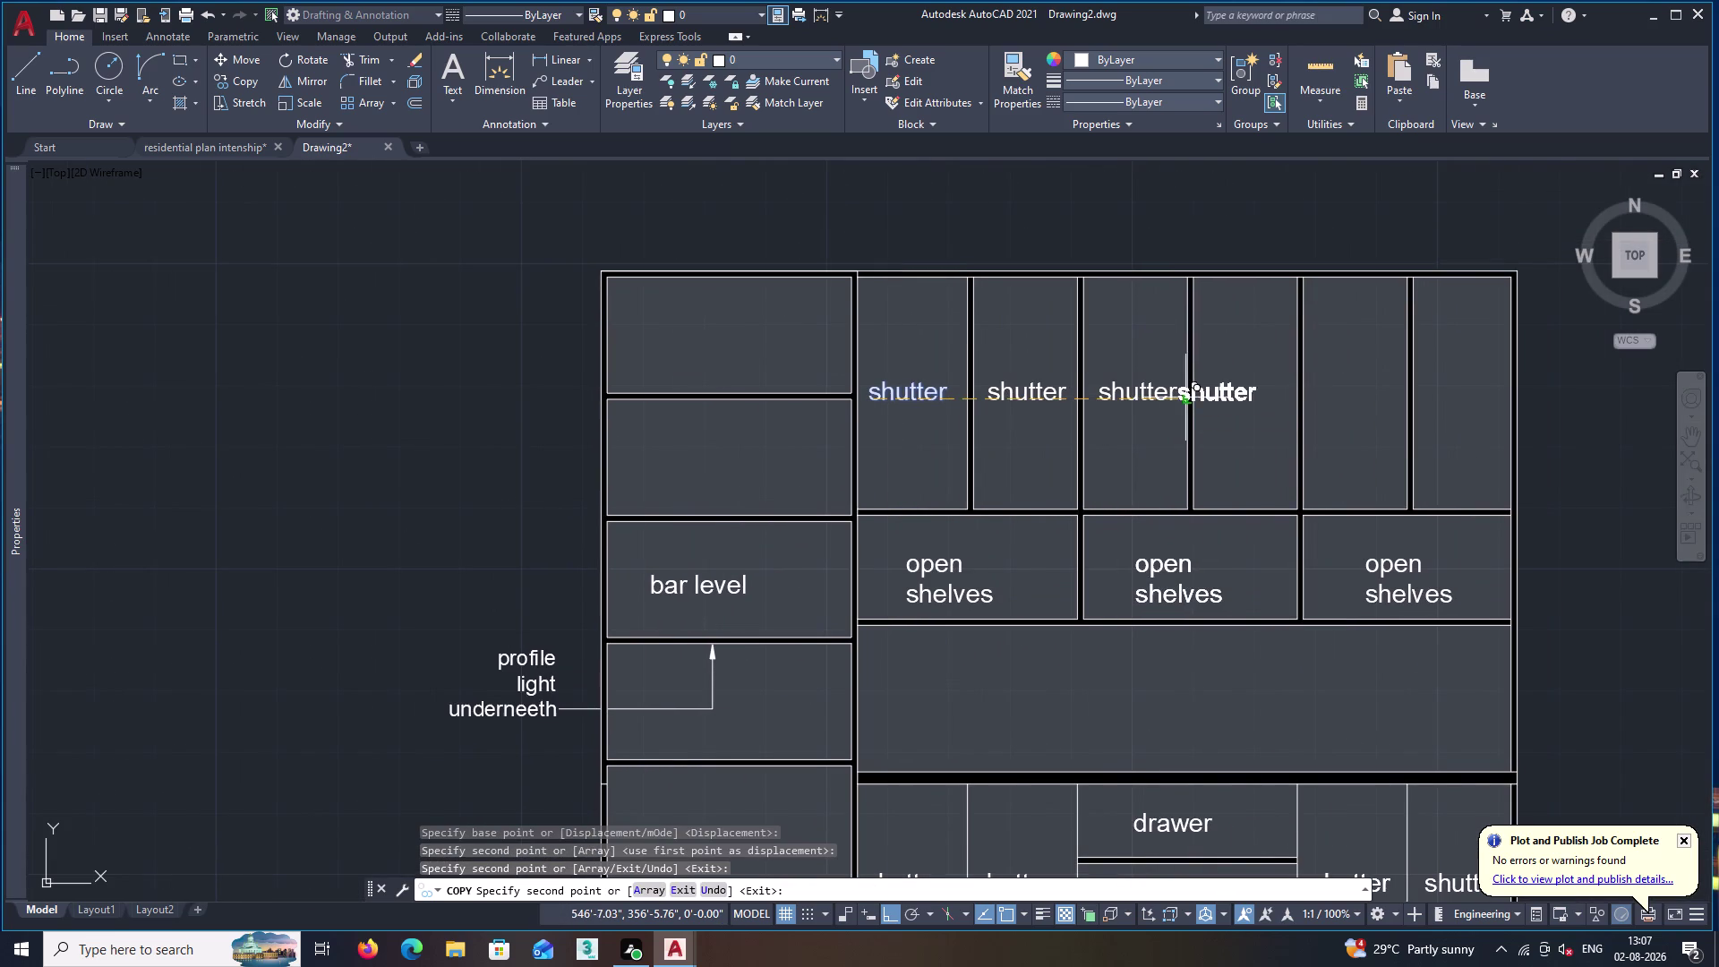
click(1206, 397)
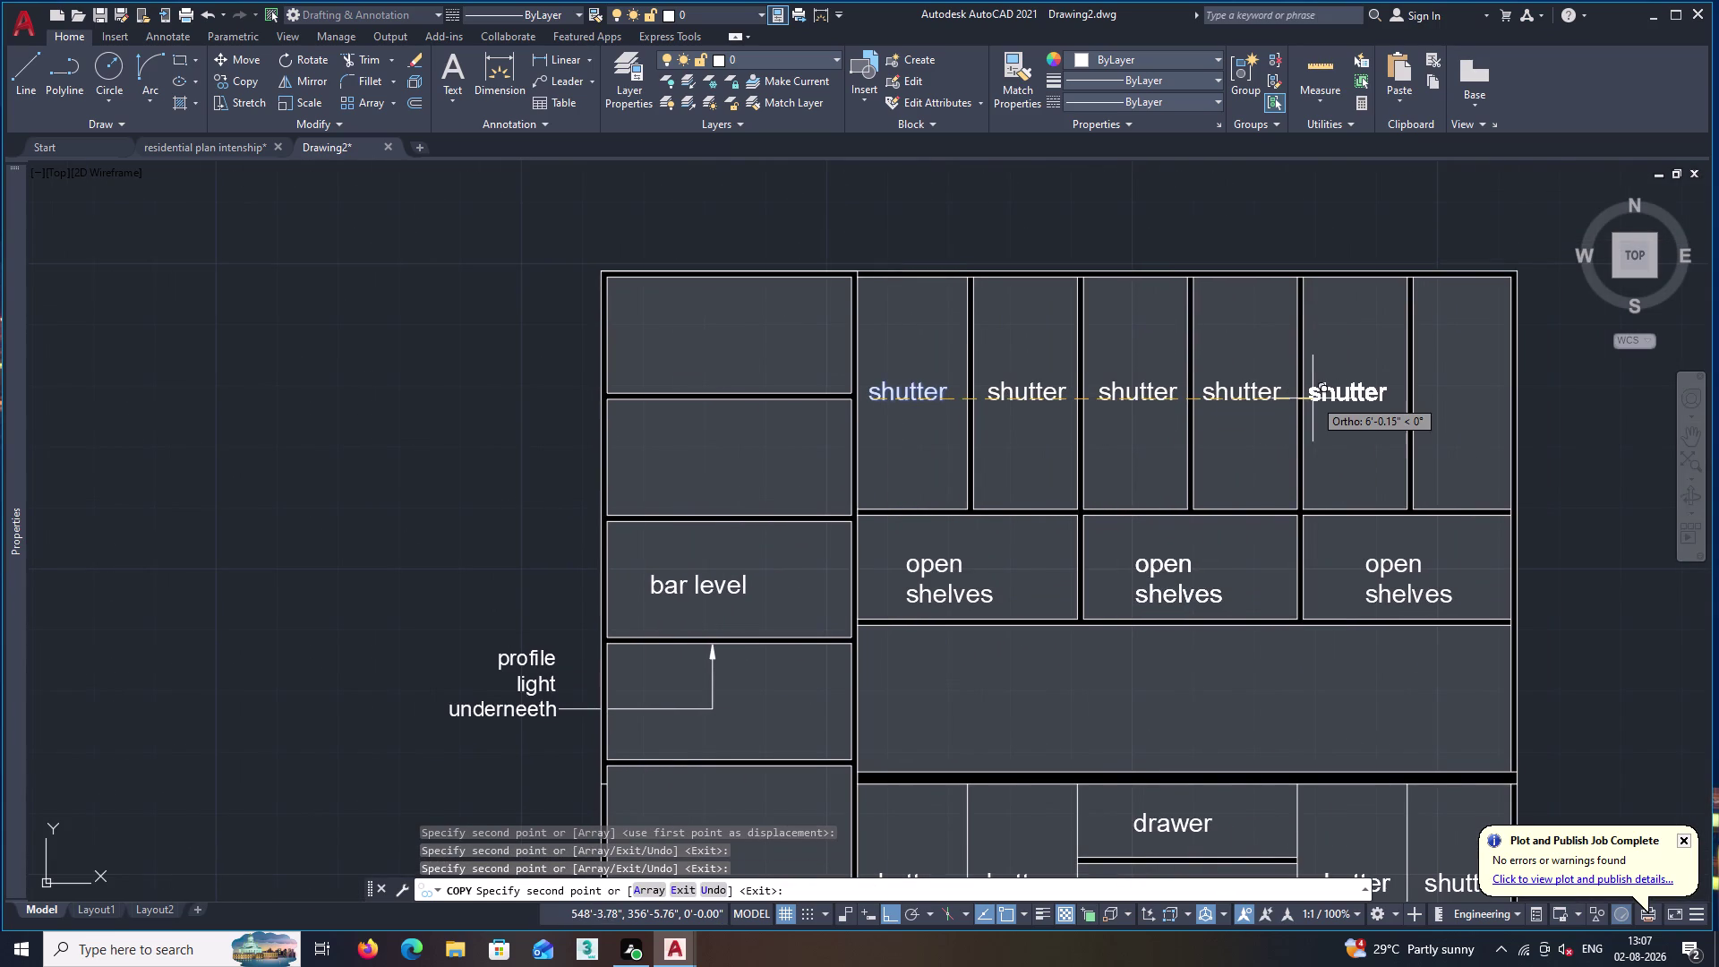
click(1319, 399)
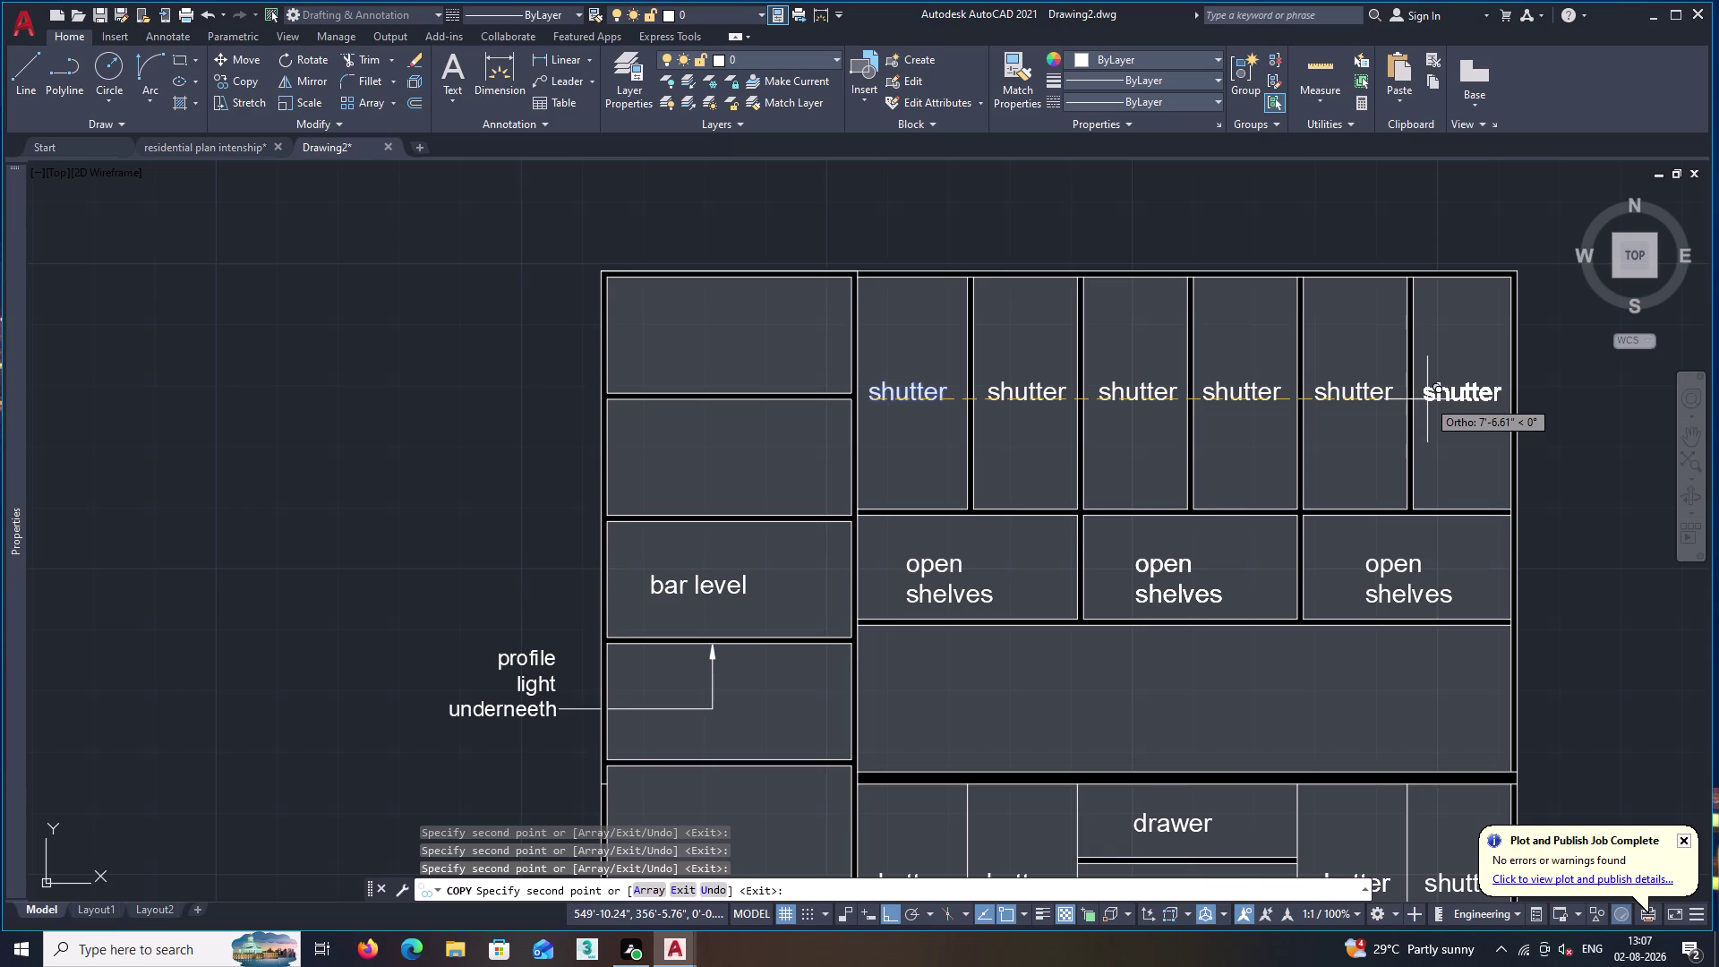
click(1426, 400)
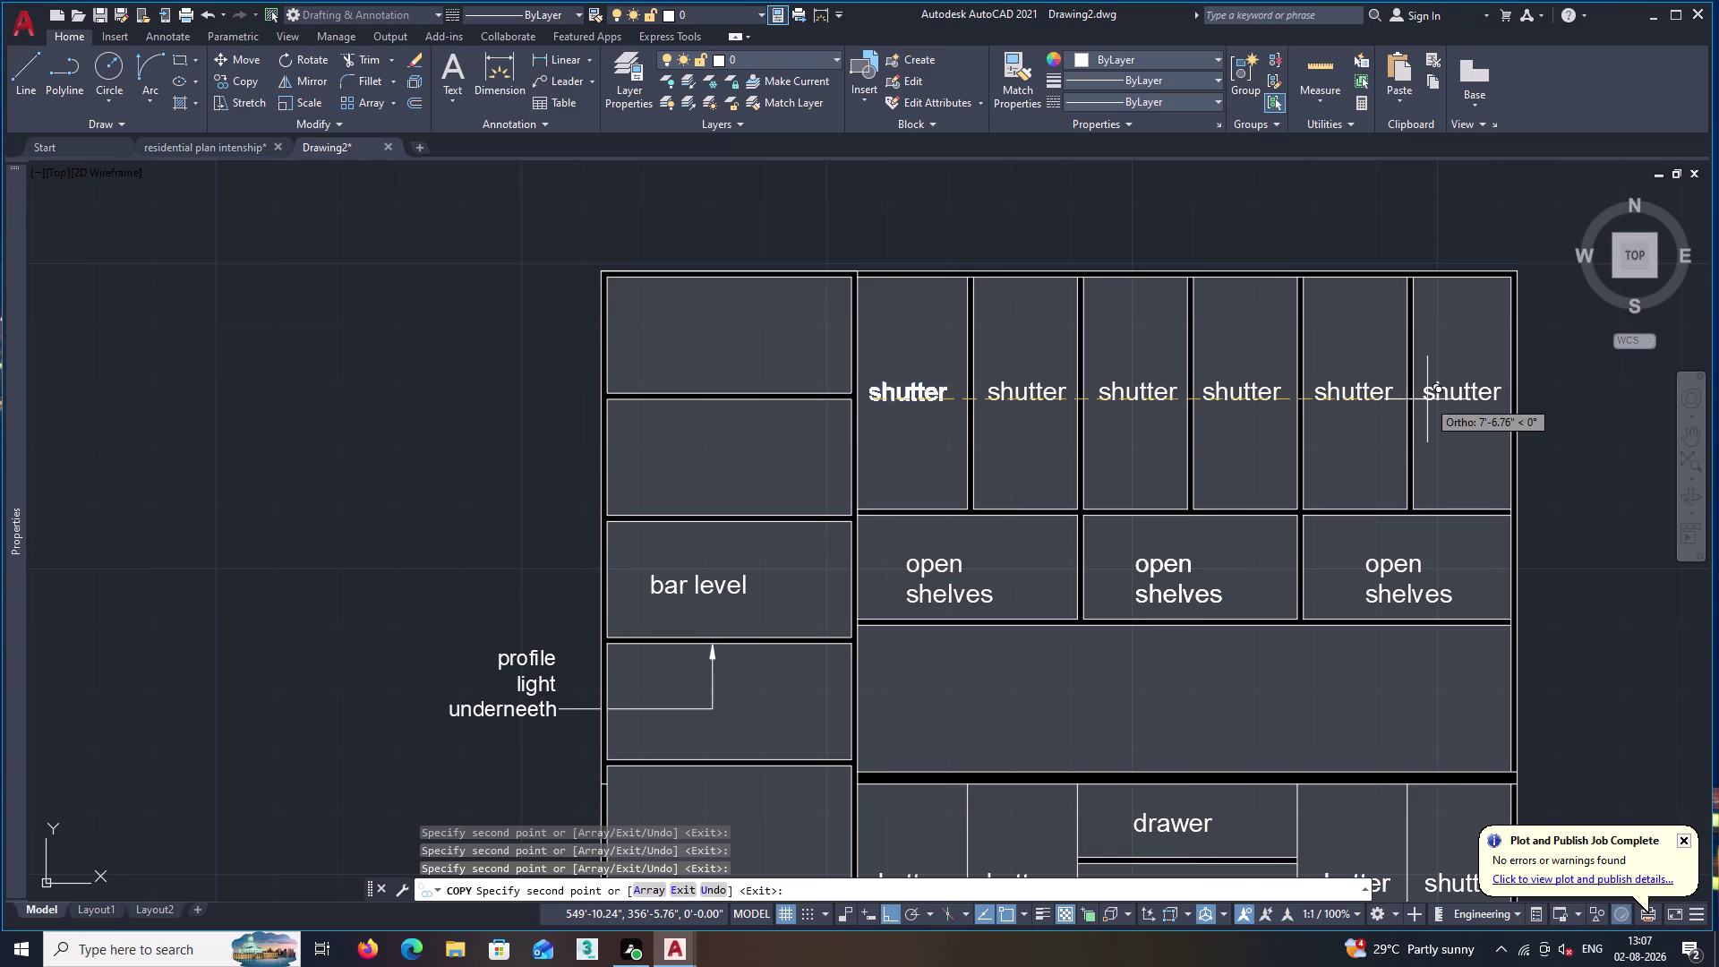
key(space)
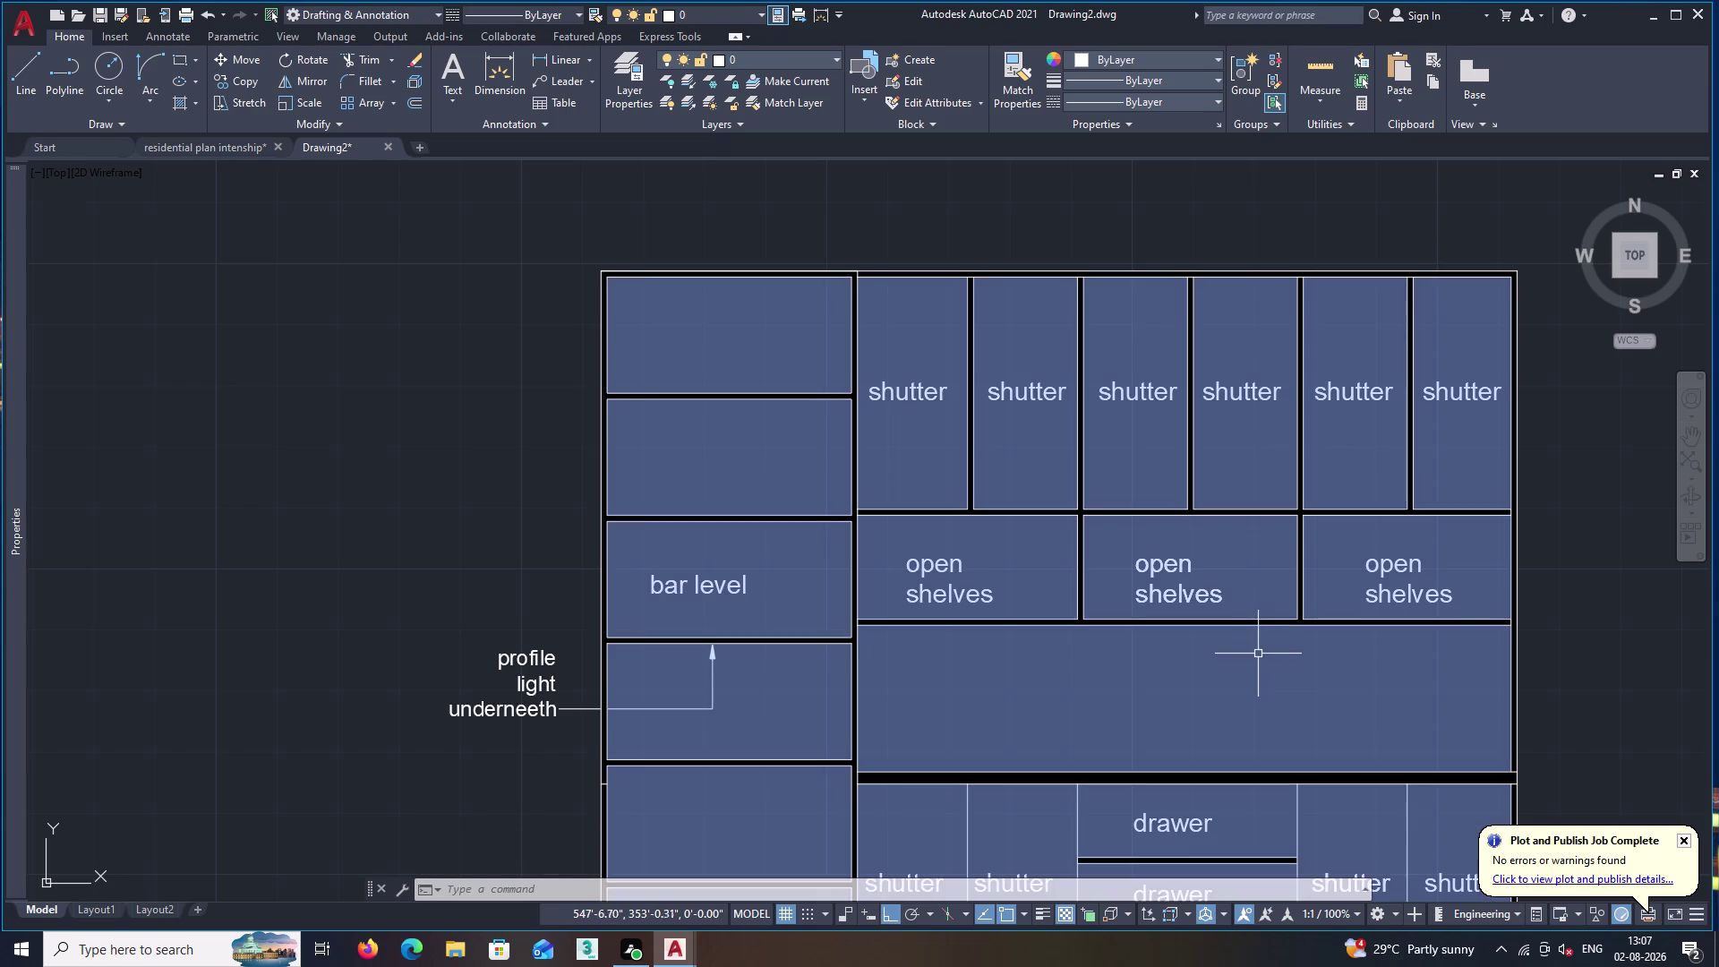
Draw a quick leader (QL) from inside the right open shelves, with a bend and horizontal landing.
scroll(down, 3)
middle_drag(1345, 697, 1093, 618)
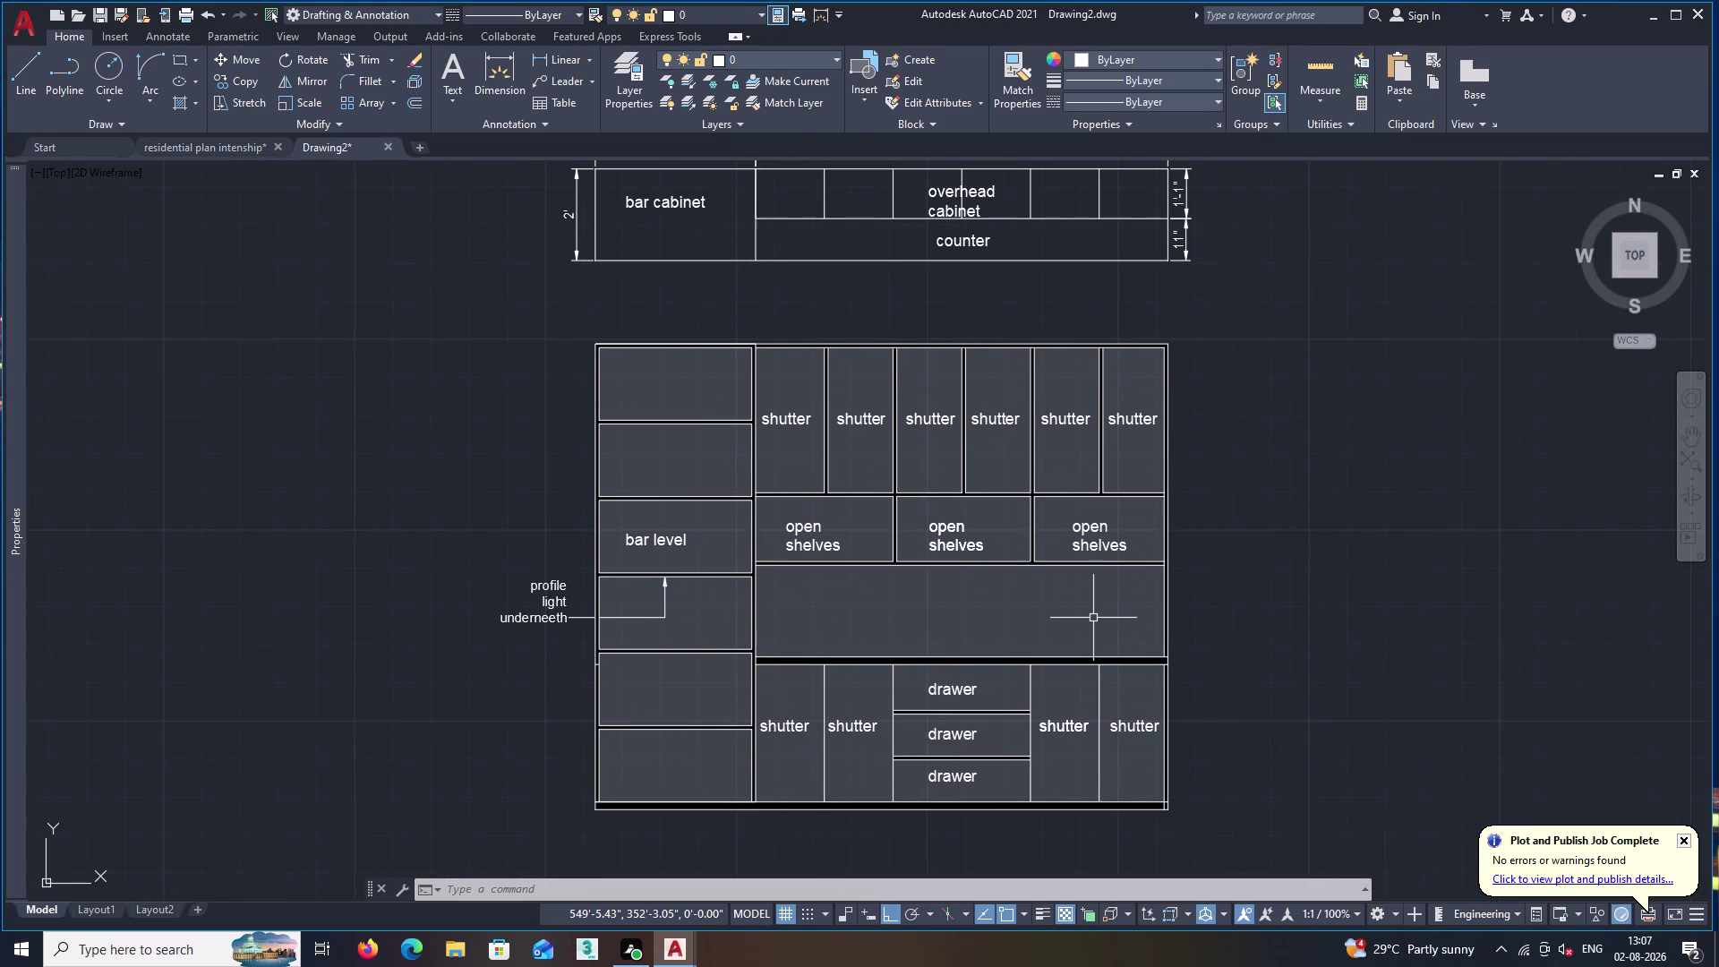
text(ql)
key(Return)
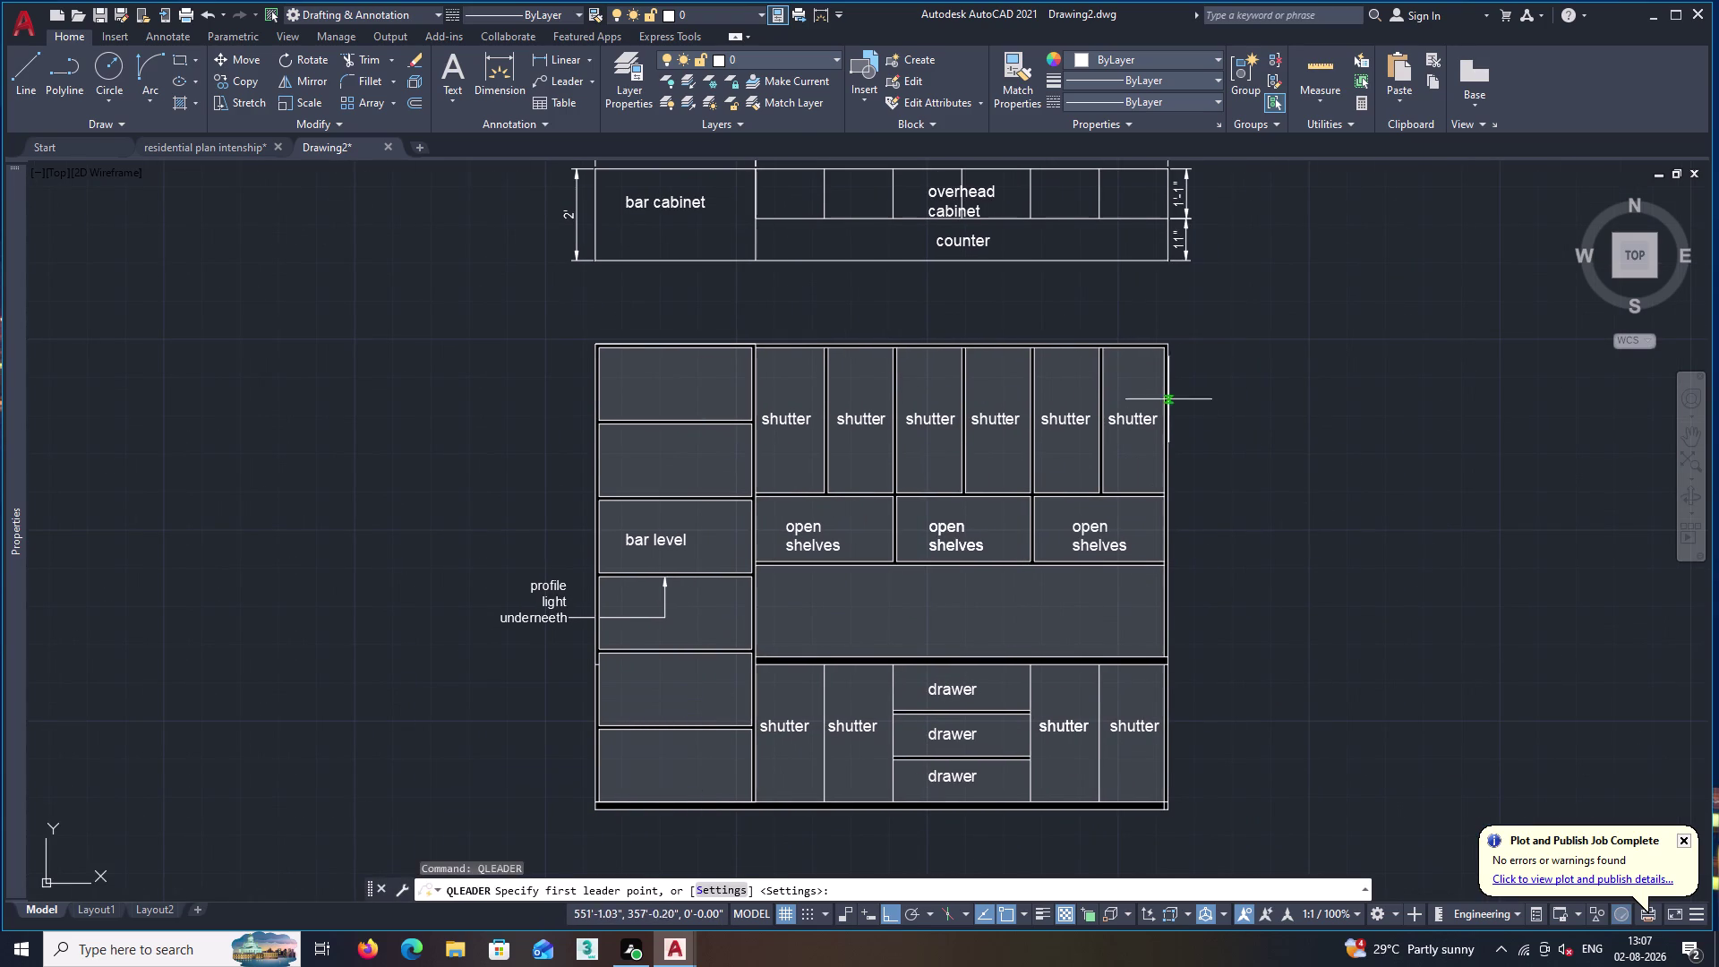
scroll(up, 3)
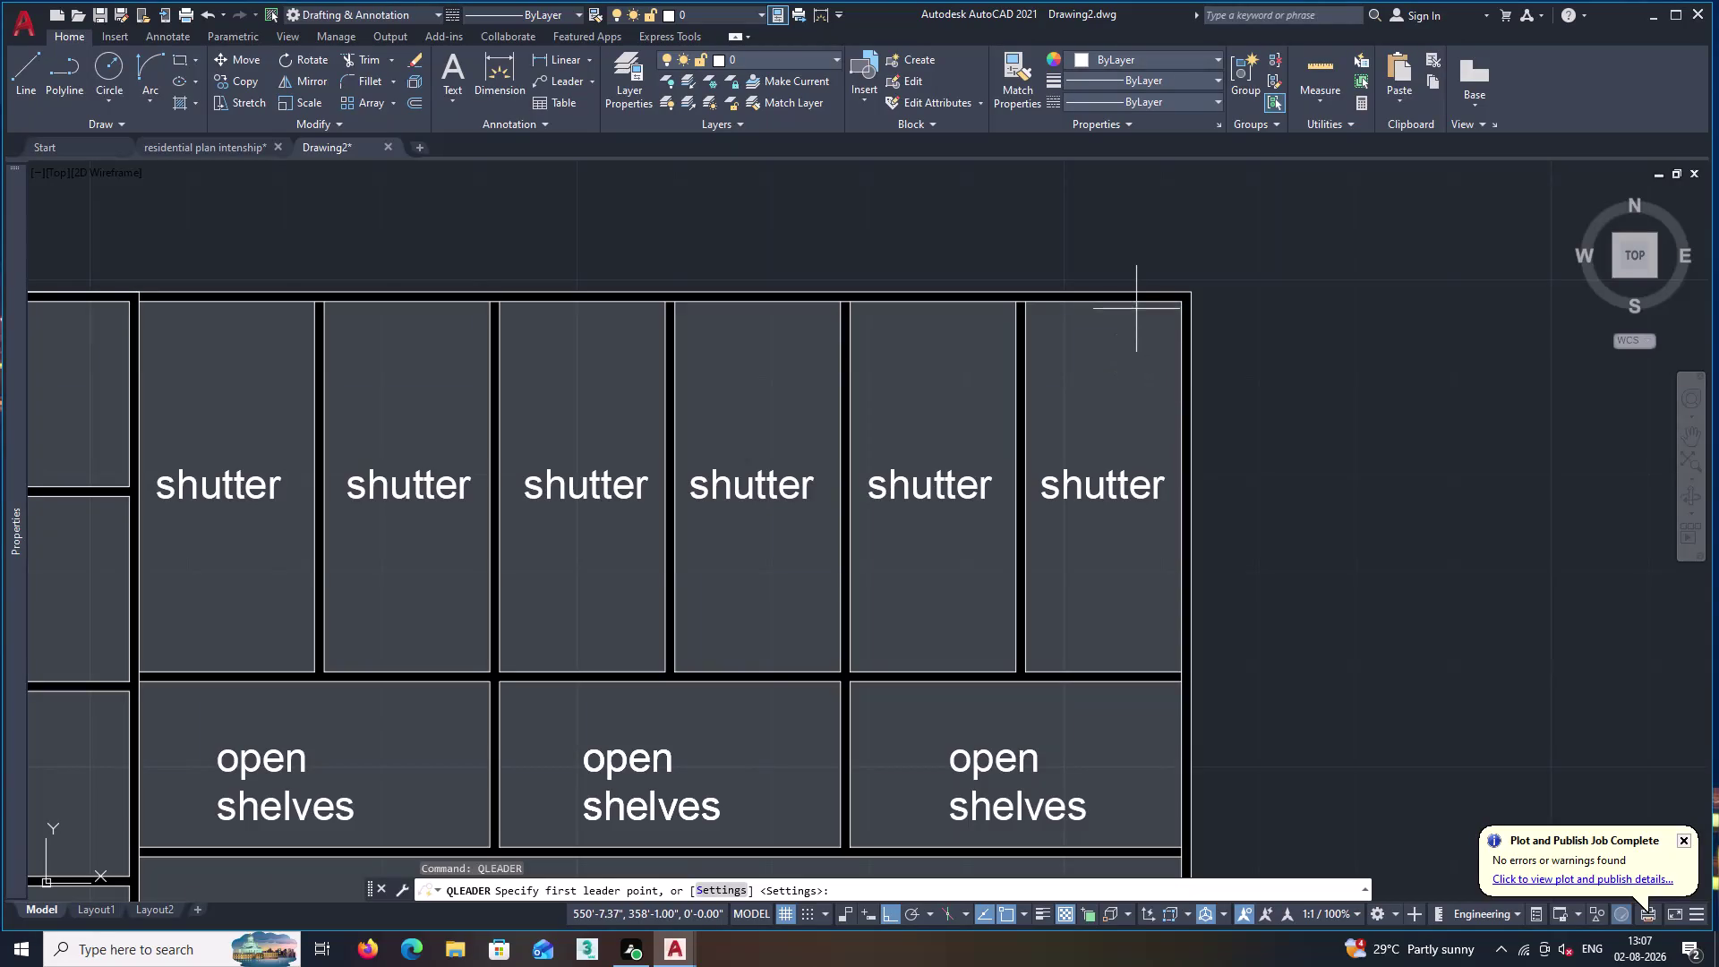
click(1113, 681)
click(1112, 746)
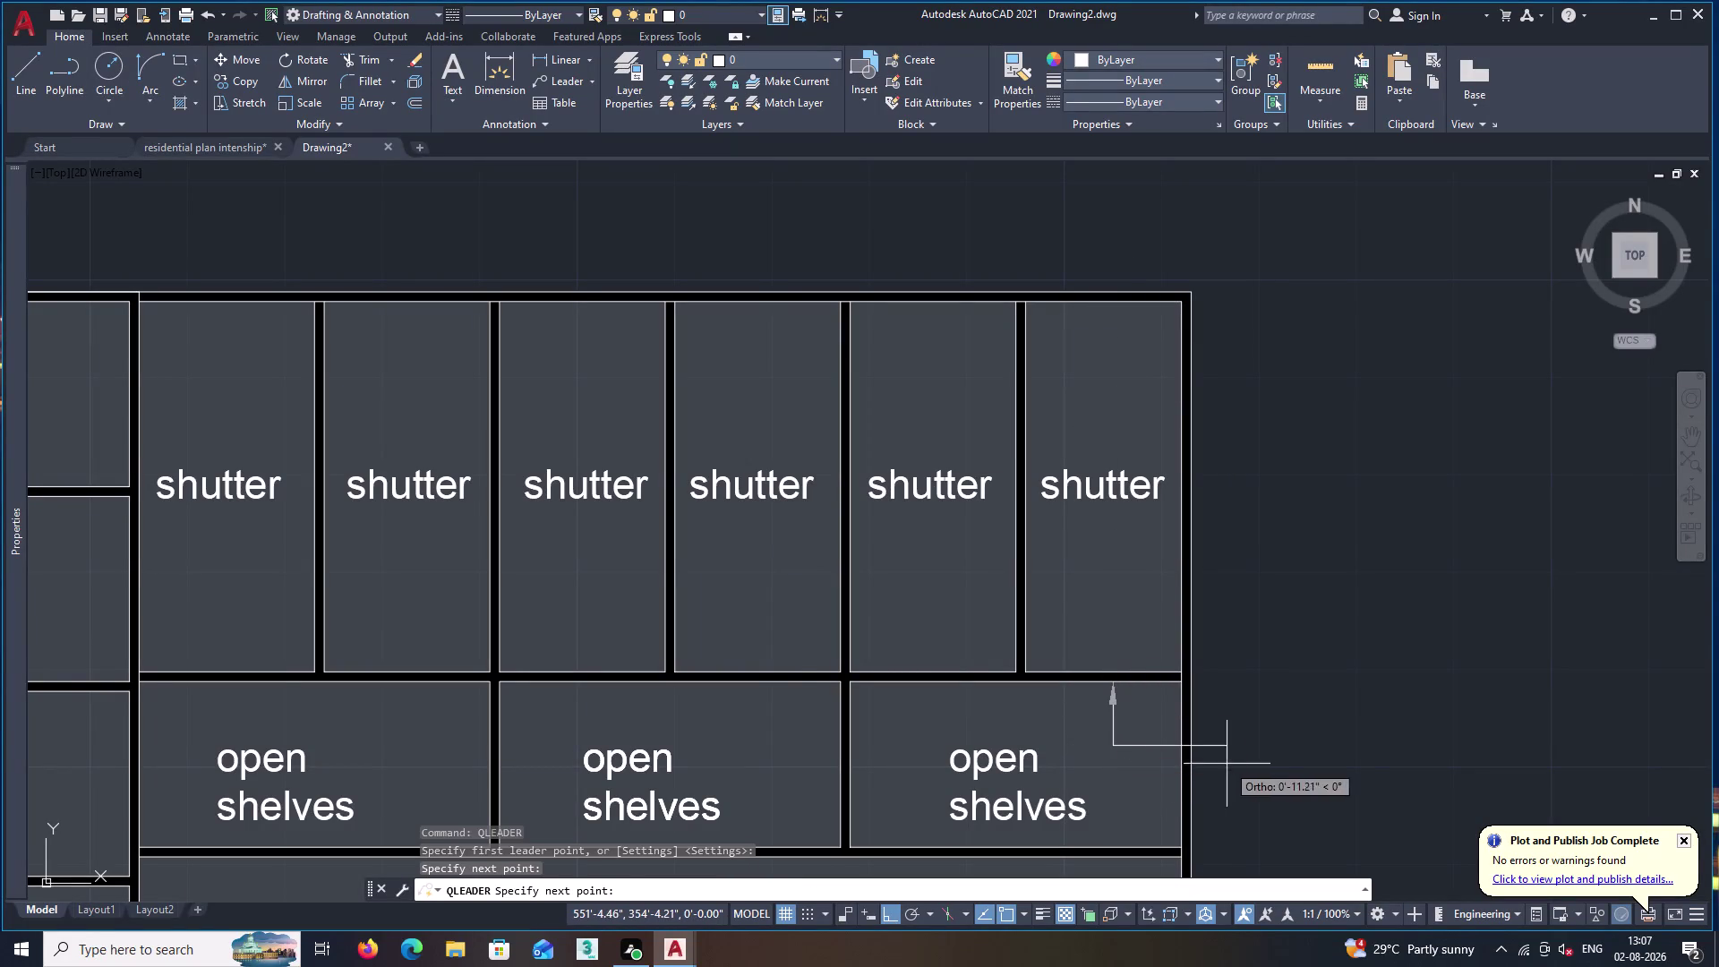
click(1246, 748)
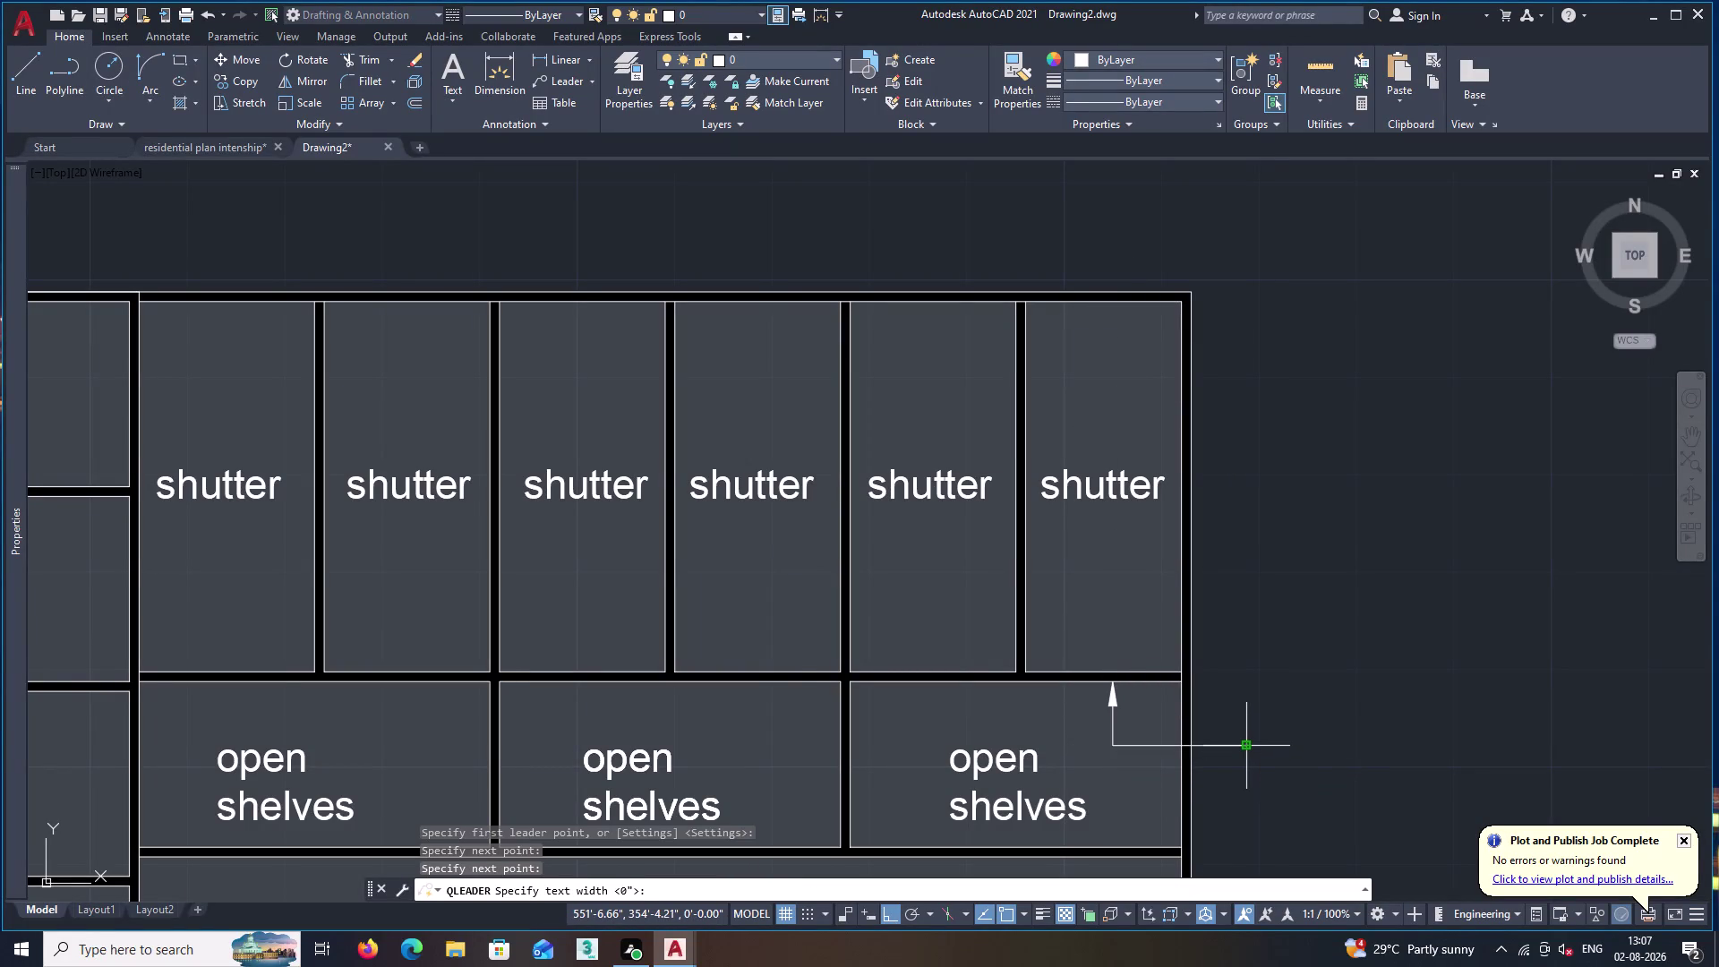
Set the leader text width to 5" after two rejected label entries.
text(pro)
text(file)
key(space)
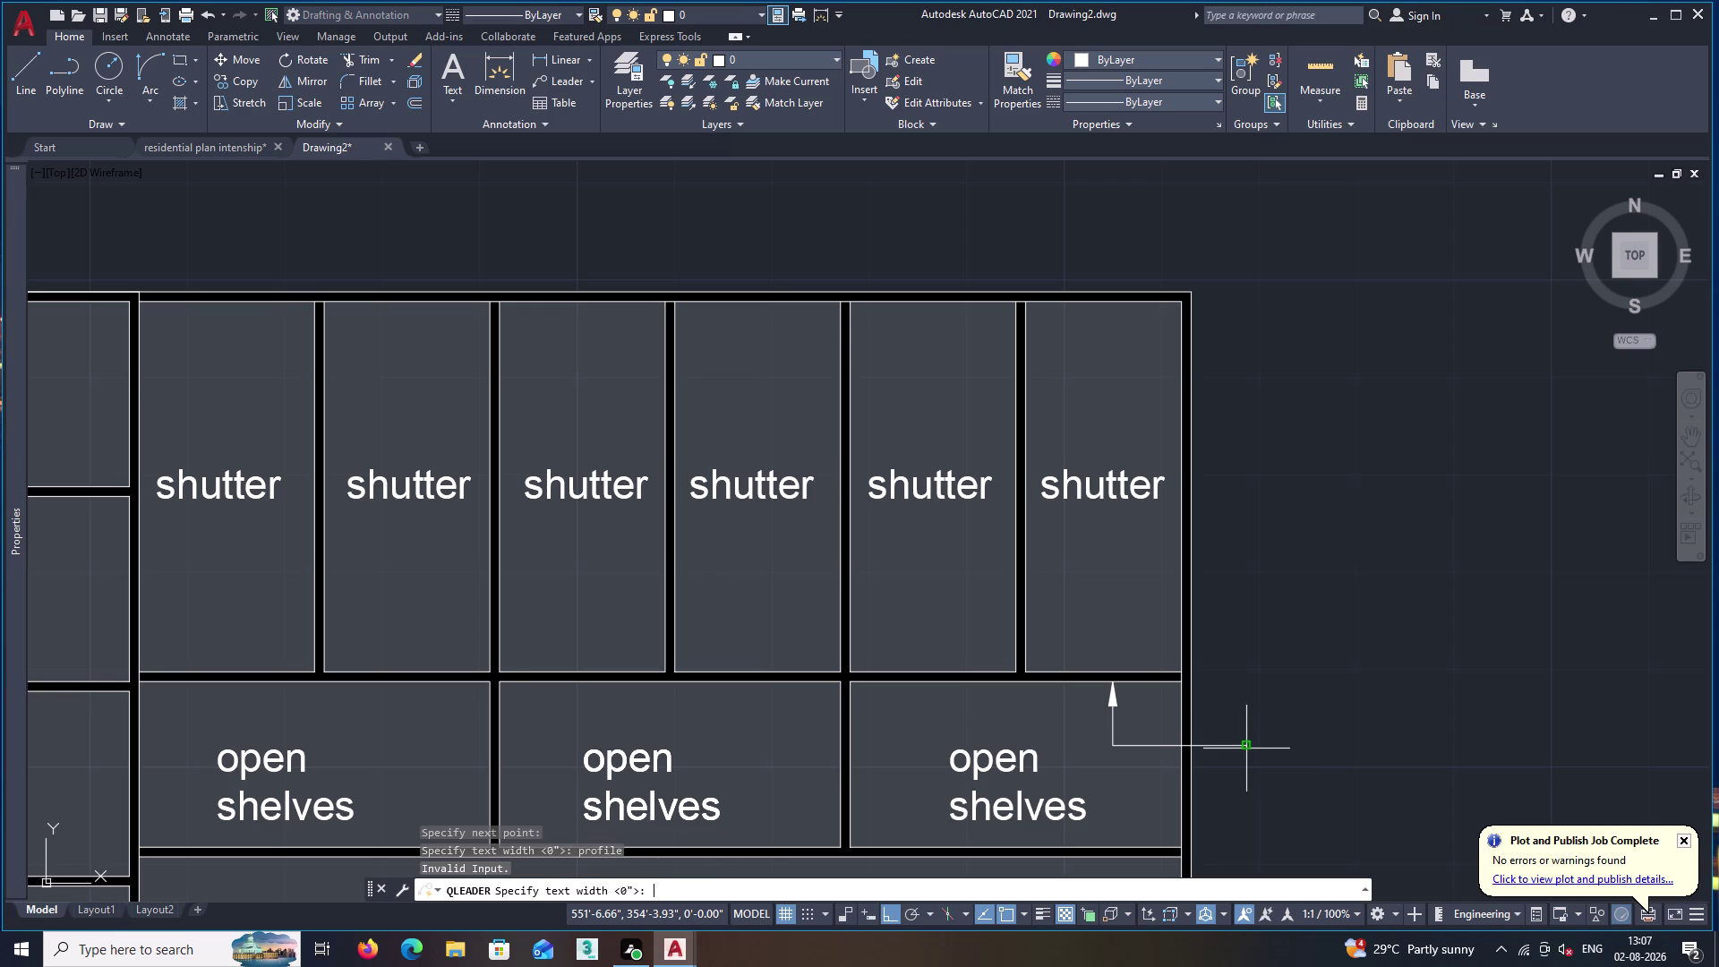
text(light)
key(space)
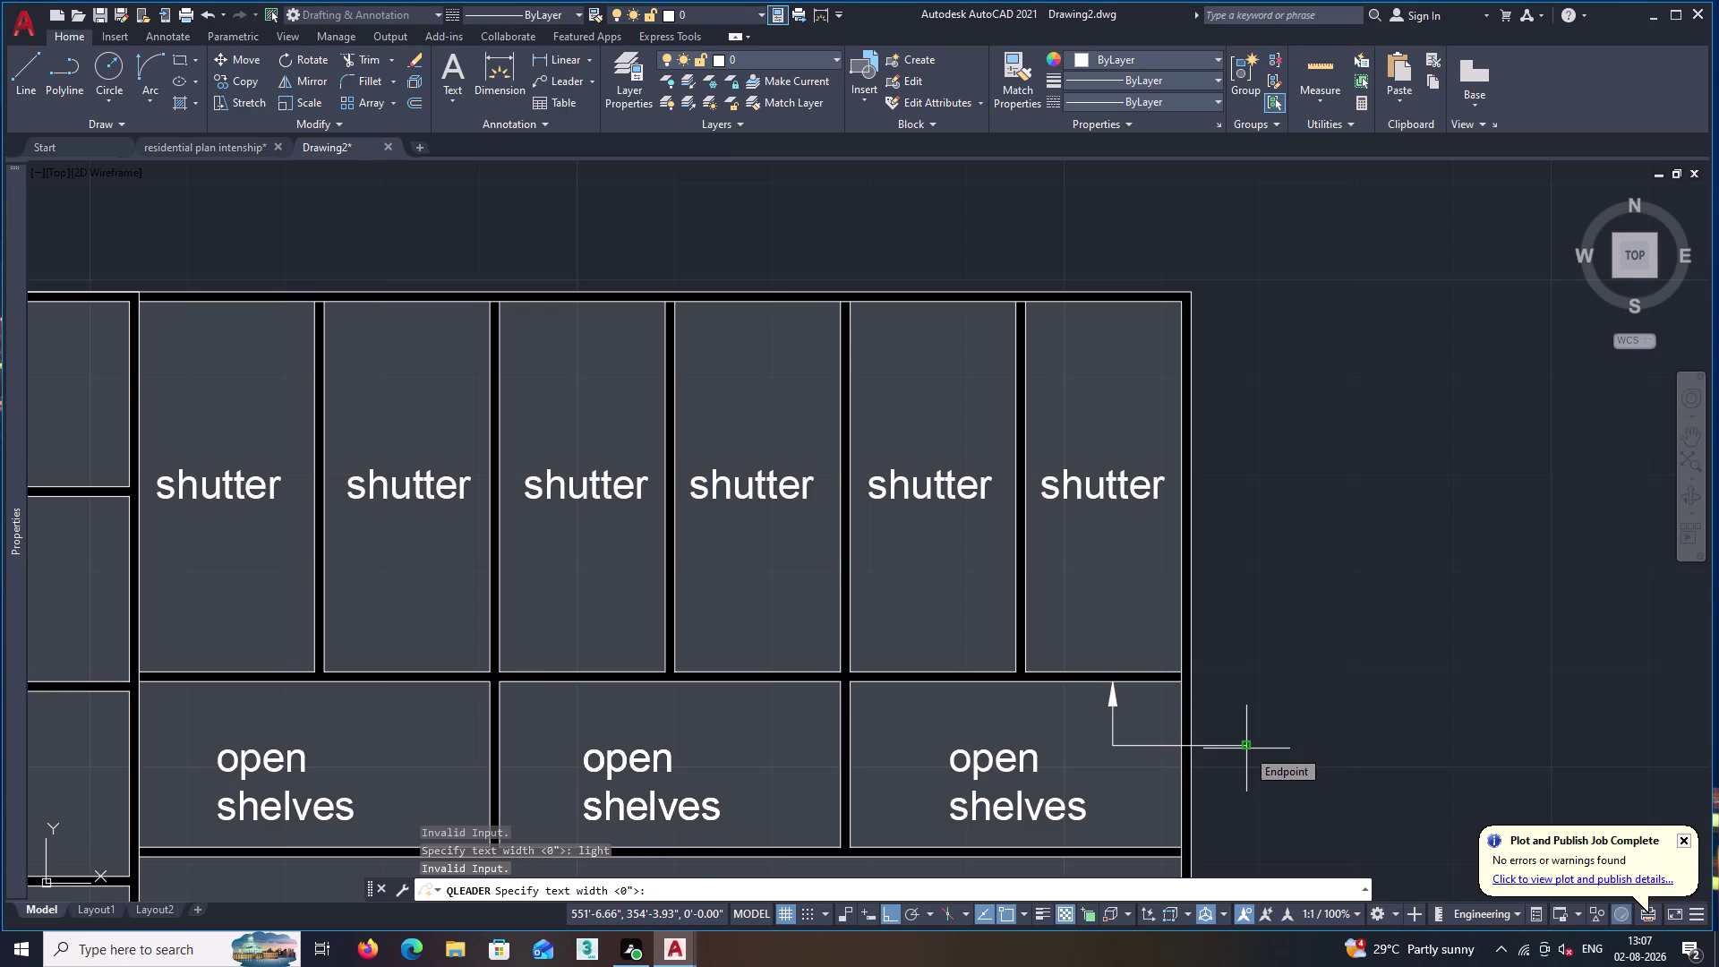
text(5")
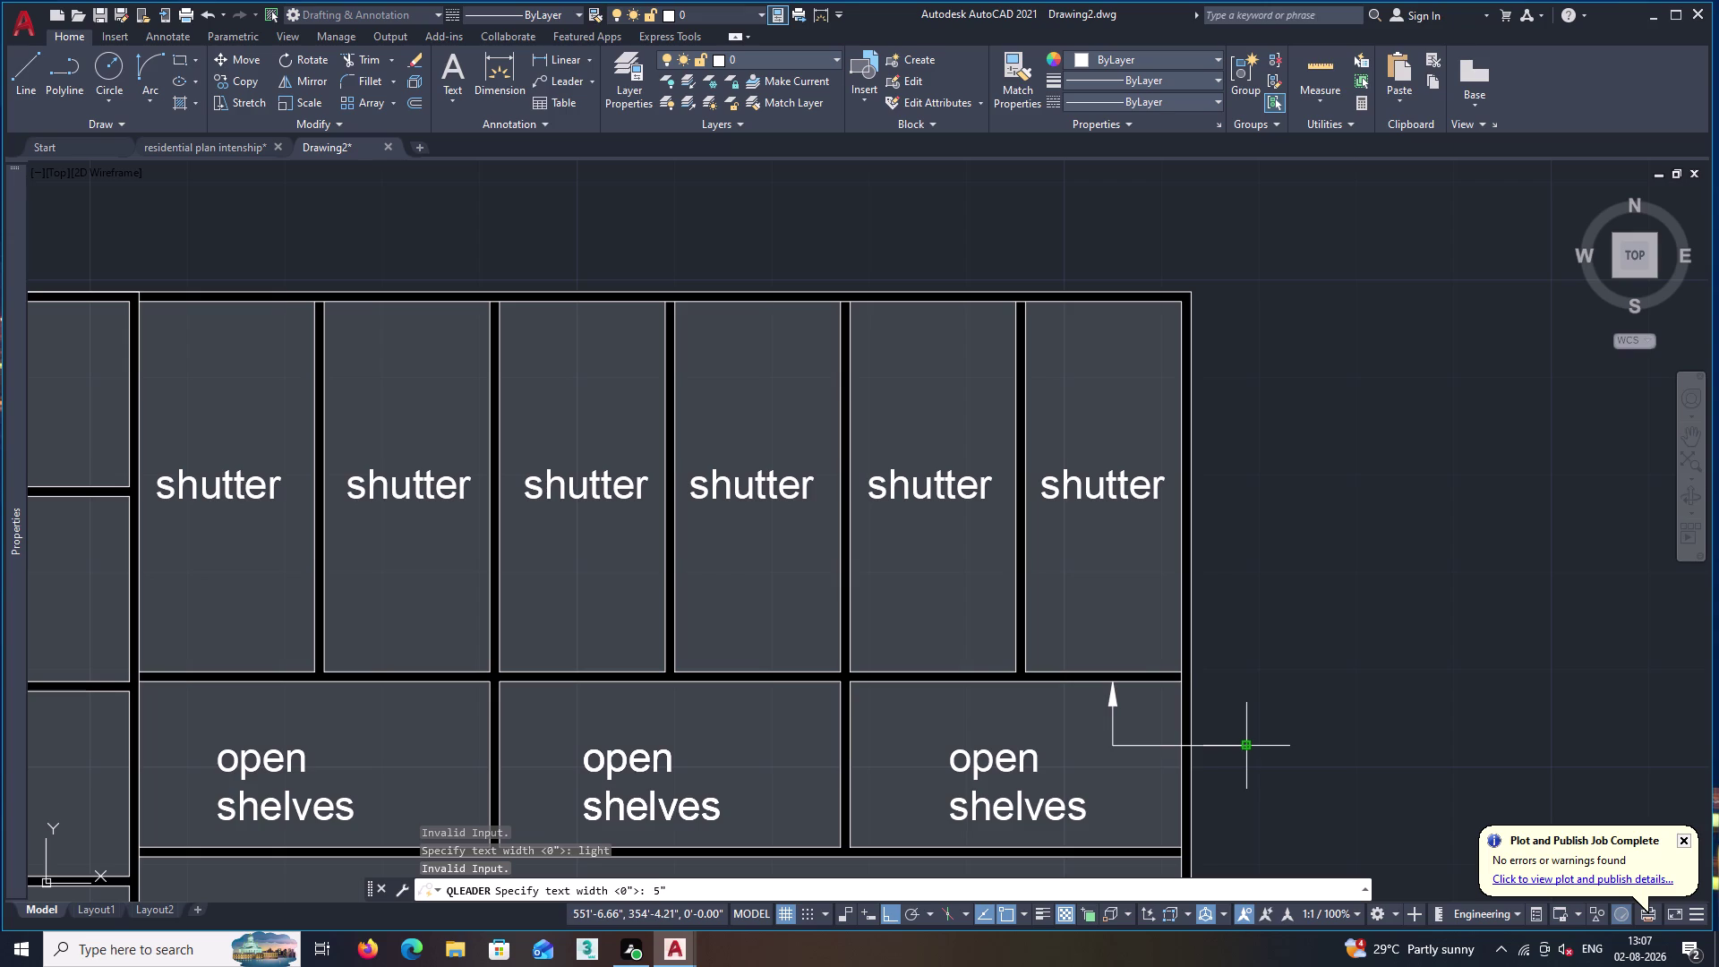
key(Return)
Enter the leader note 'profile light underneeth' and finish the leader.
text(pr)
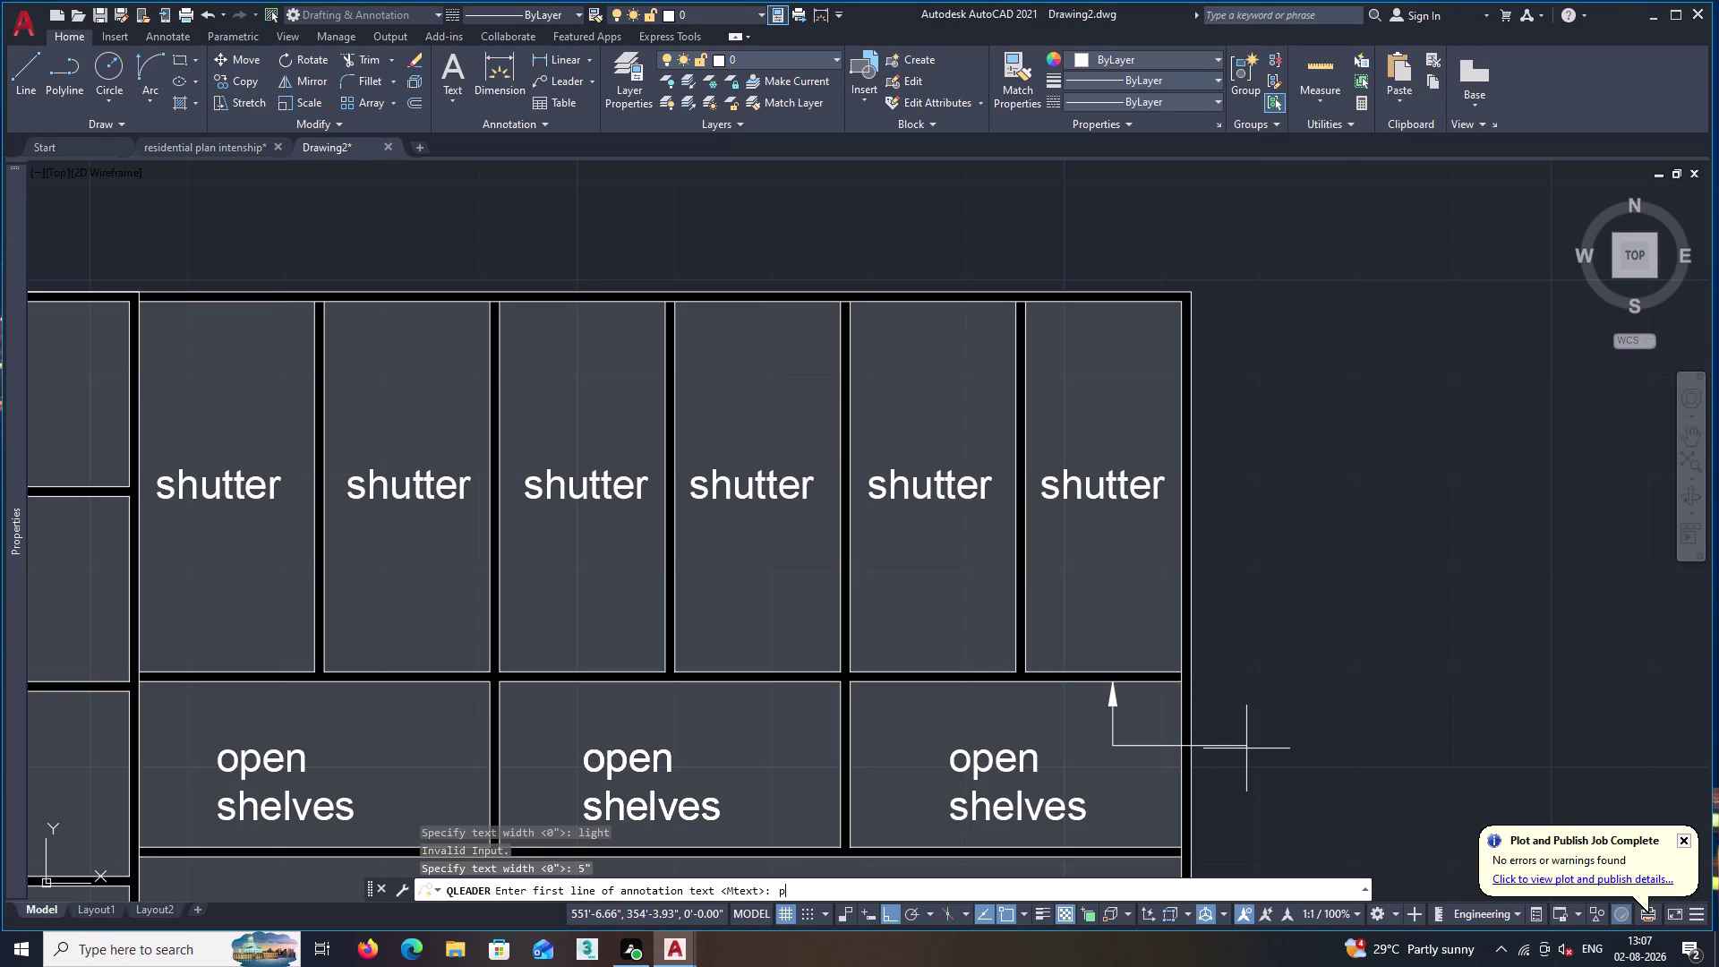
text(ofile)
key(space)
text(li)
text(g)
text(htun)
key(BackSpace)
key(BackSpace)
key(space)
text(und)
text(ern)
text(eeth)
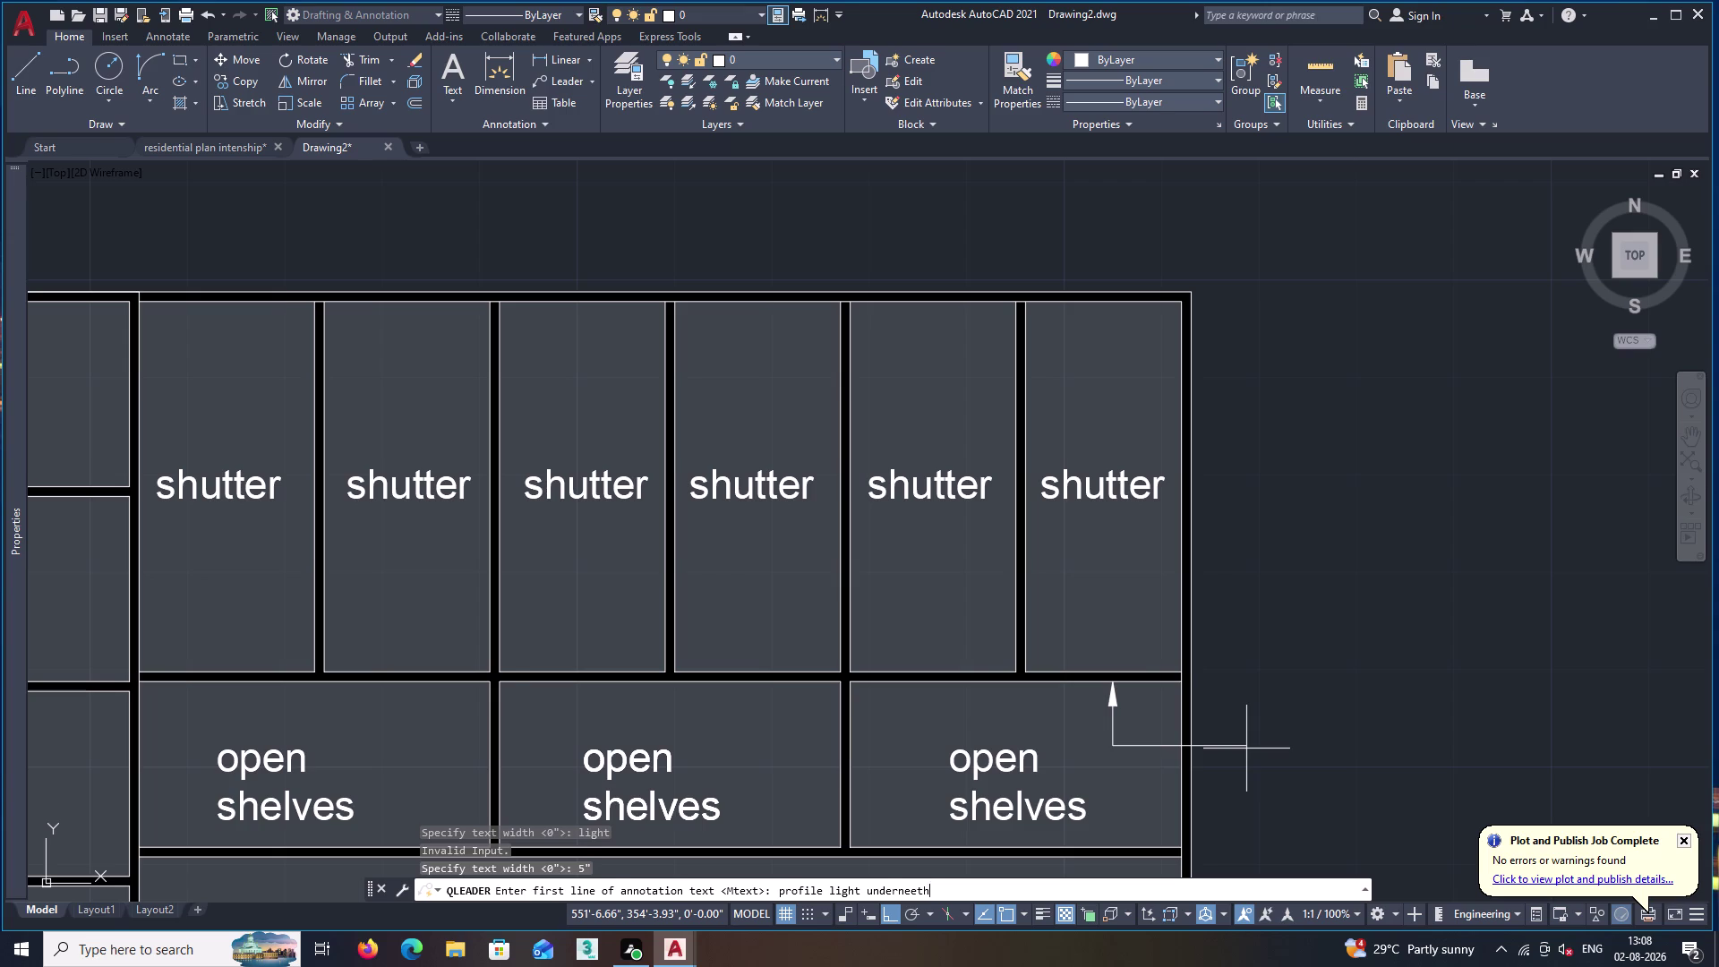
key(Return)
key(Return)
scroll(down, 3)
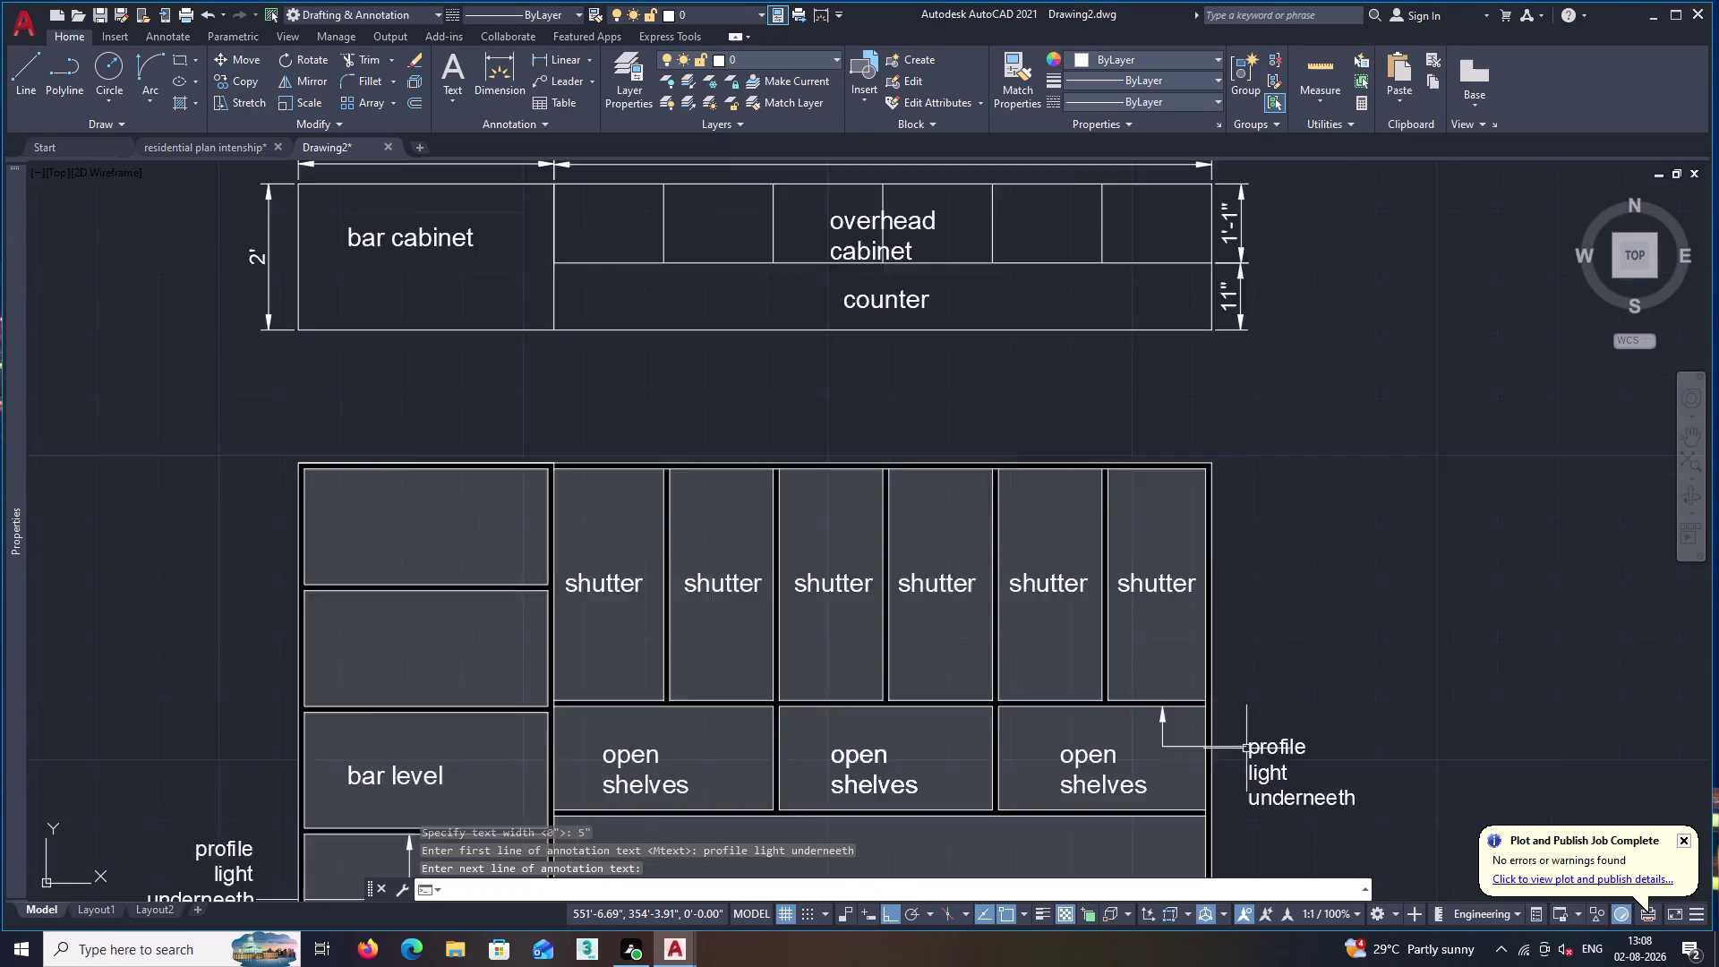
scroll(down, 3)
middle_drag(1304, 823, 1158, 480)
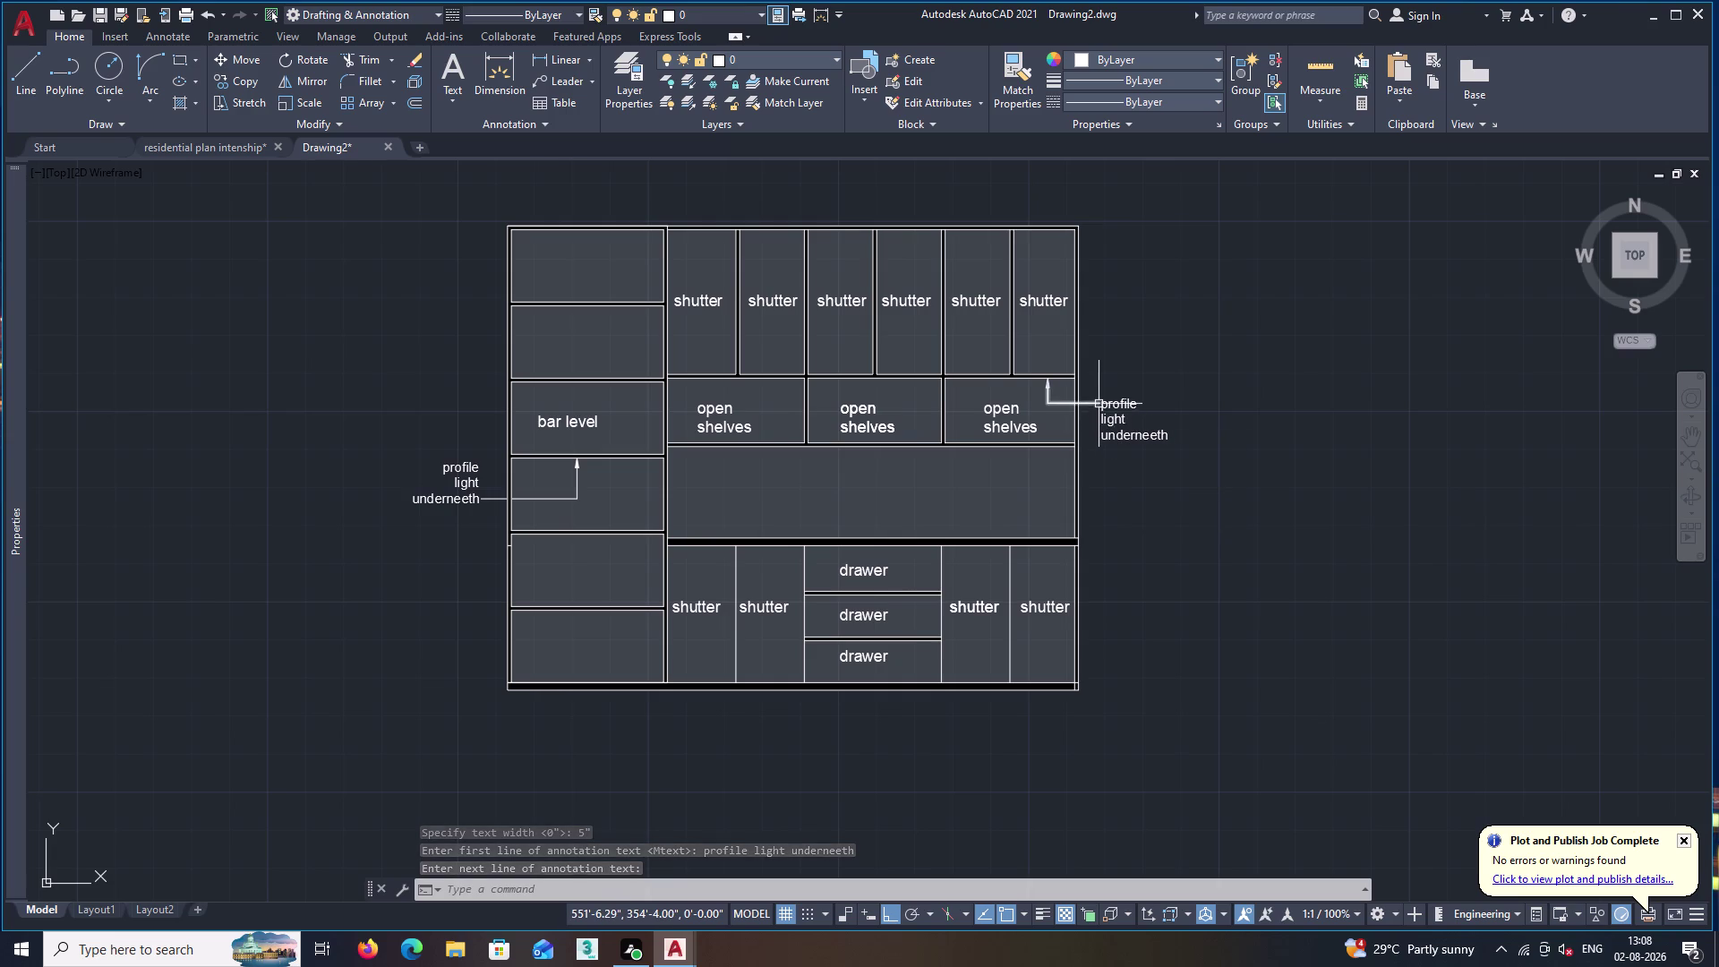
Copy the profile light leader and label so it points into the top-right shutter.
click(1118, 408)
scroll(up, 3)
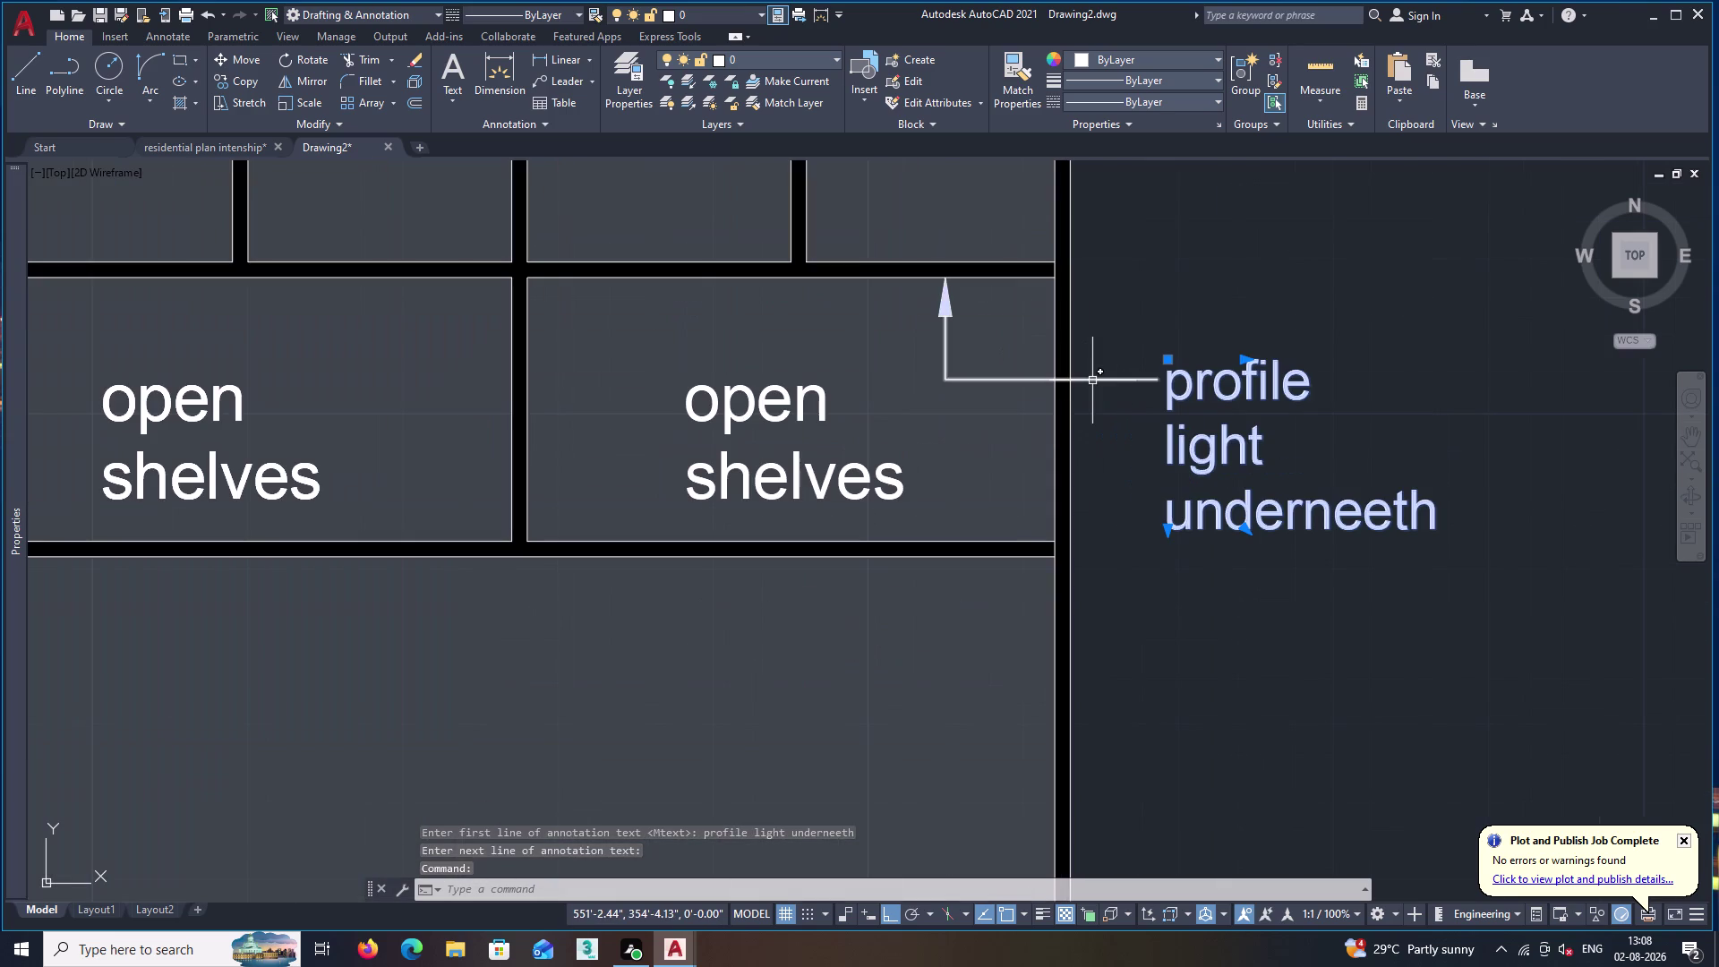
click(1092, 380)
text(co)
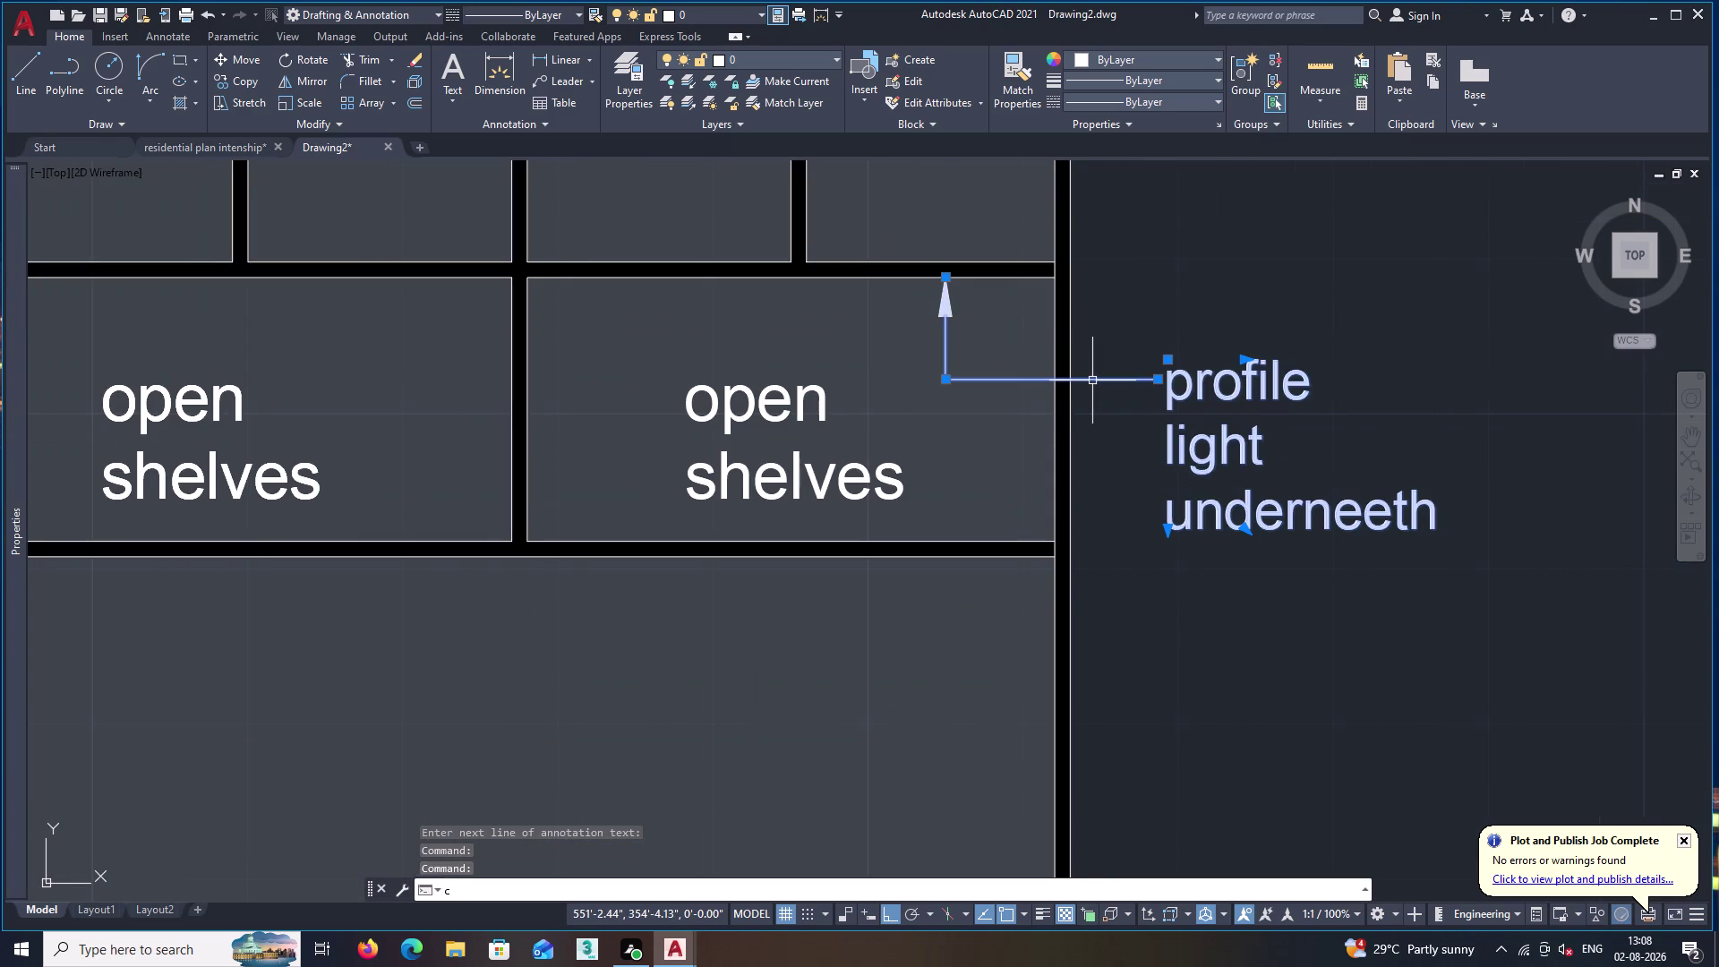
key(Return)
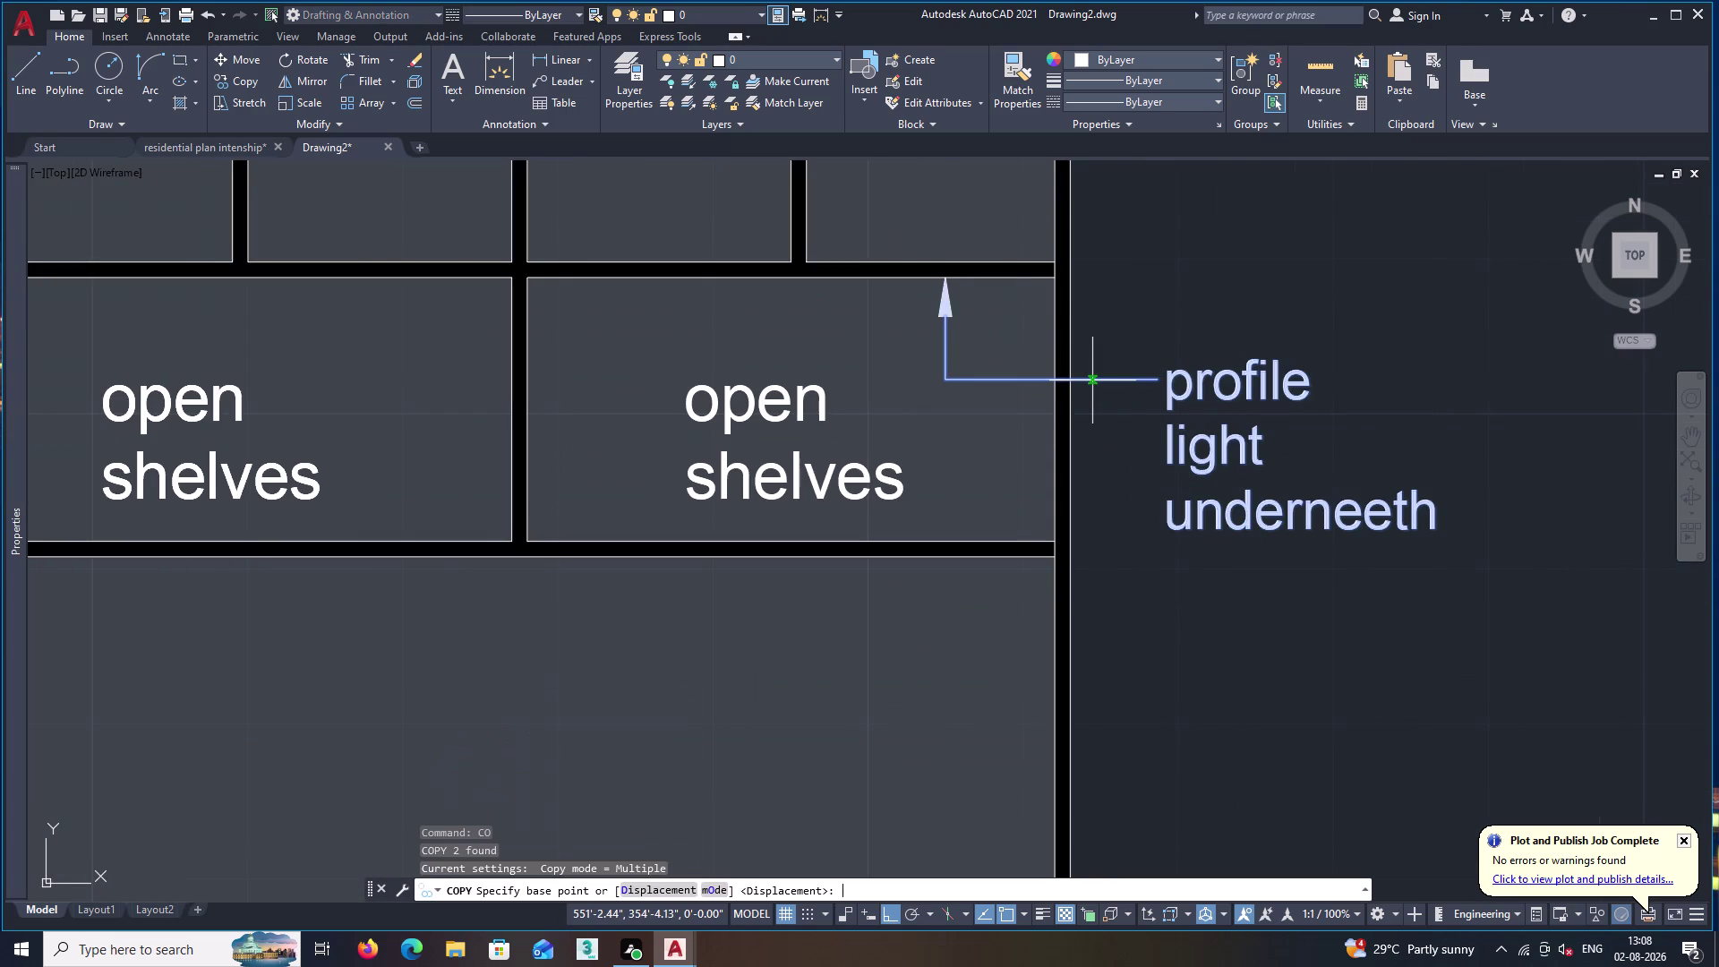
middle_drag(1085, 315, 1195, 554)
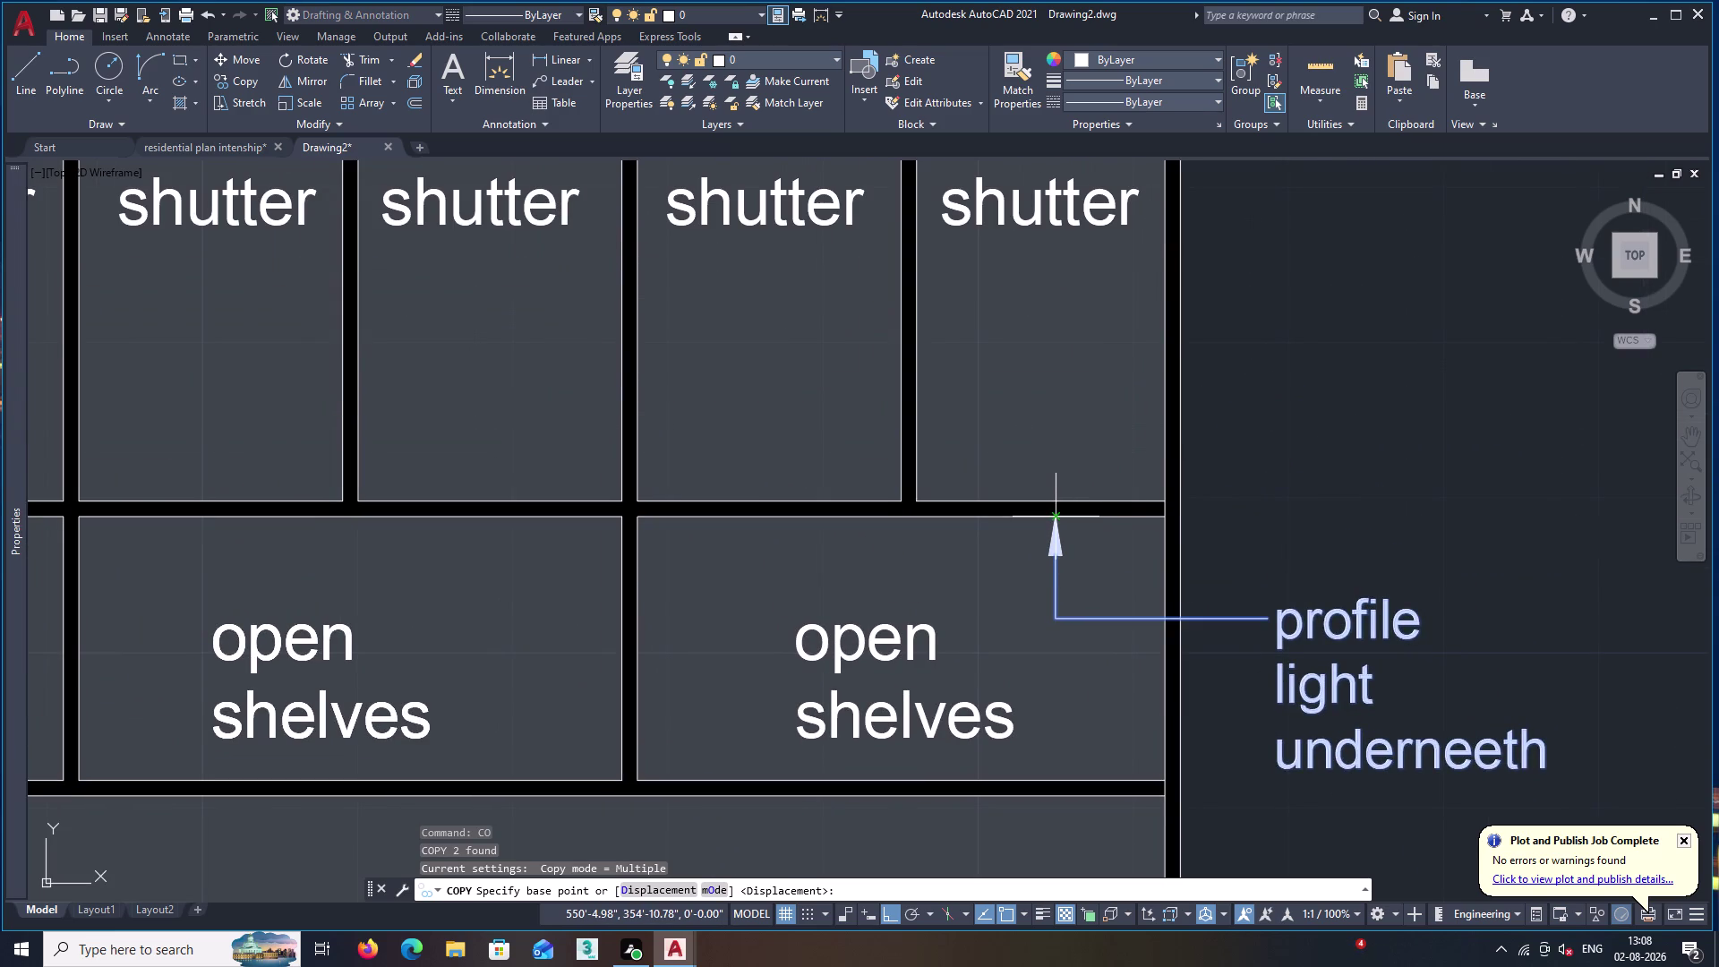
click(1058, 517)
scroll(down, 3)
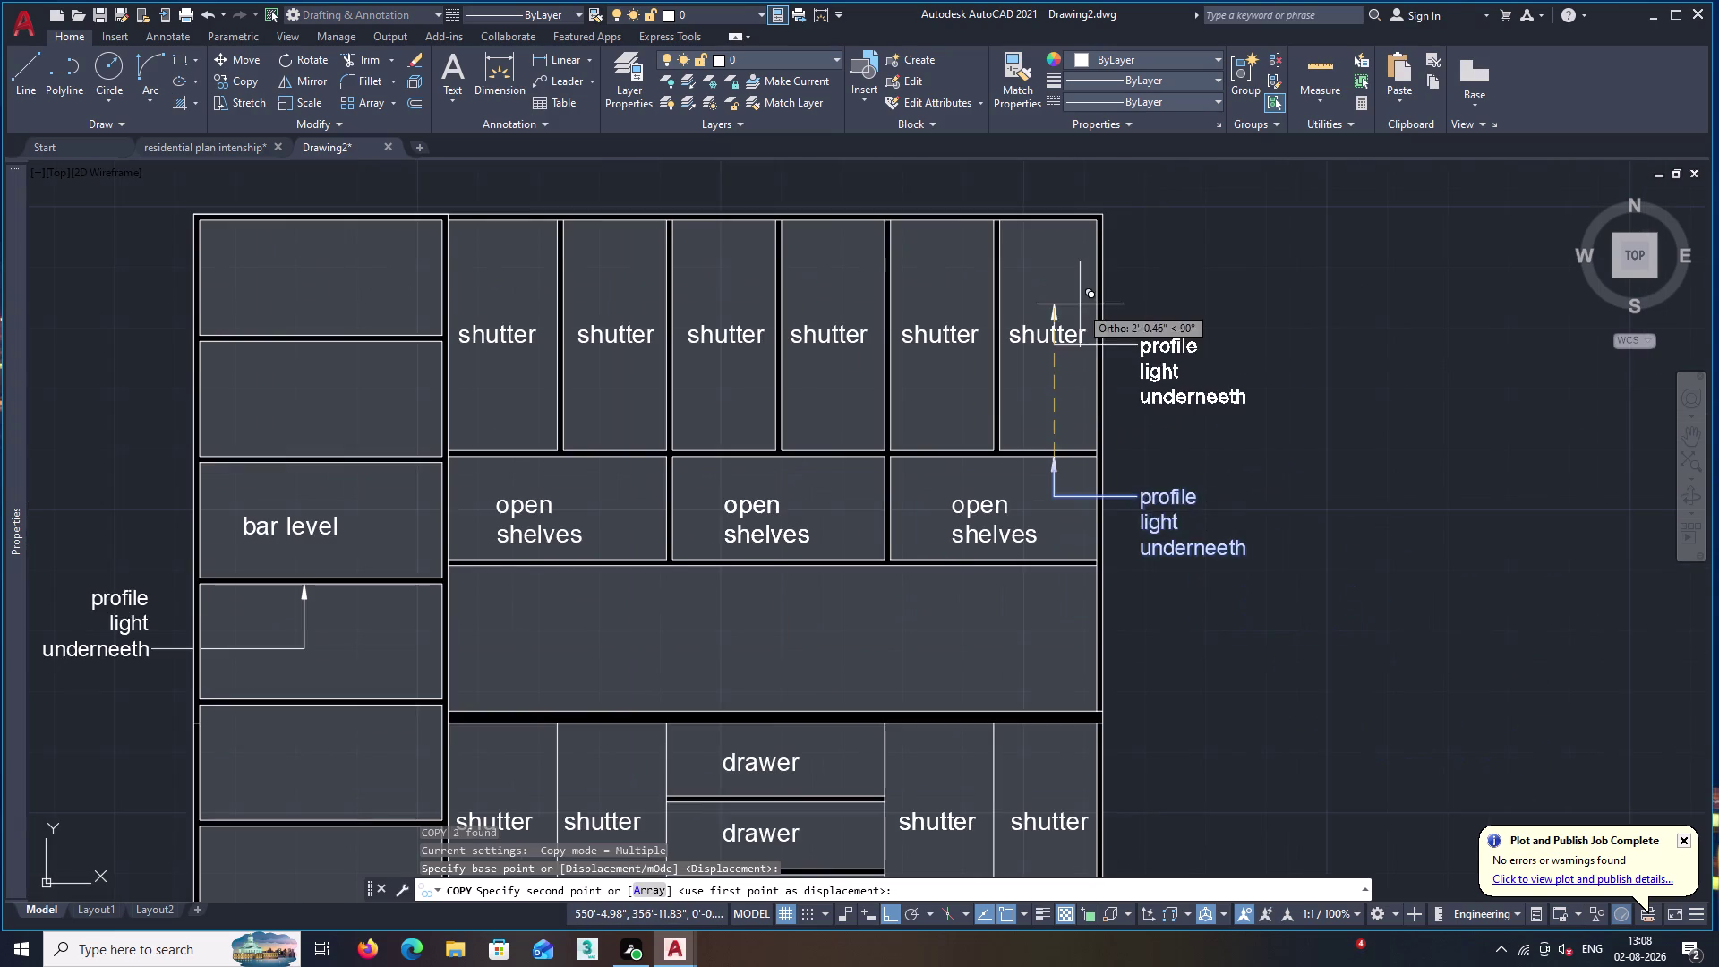
middle_drag(1079, 305, 1078, 369)
click(1051, 285)
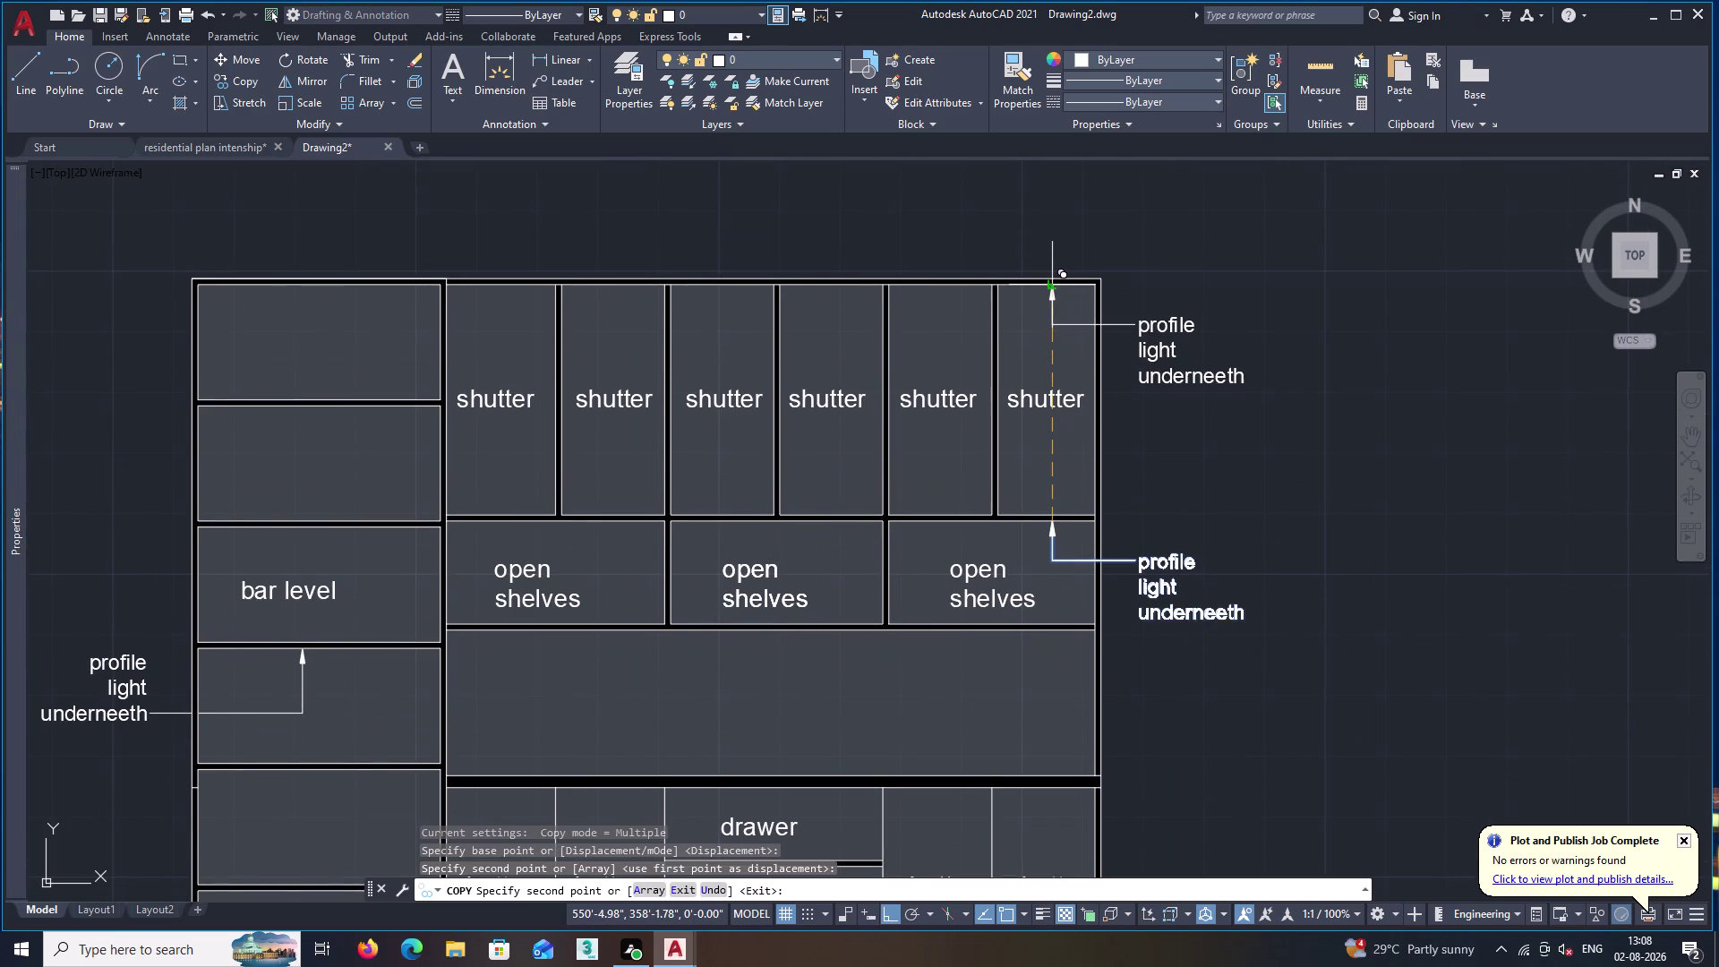
key(space)
Start copying the open-shelves leader toward the lower shutters, then cancel it.
scroll(down, 3)
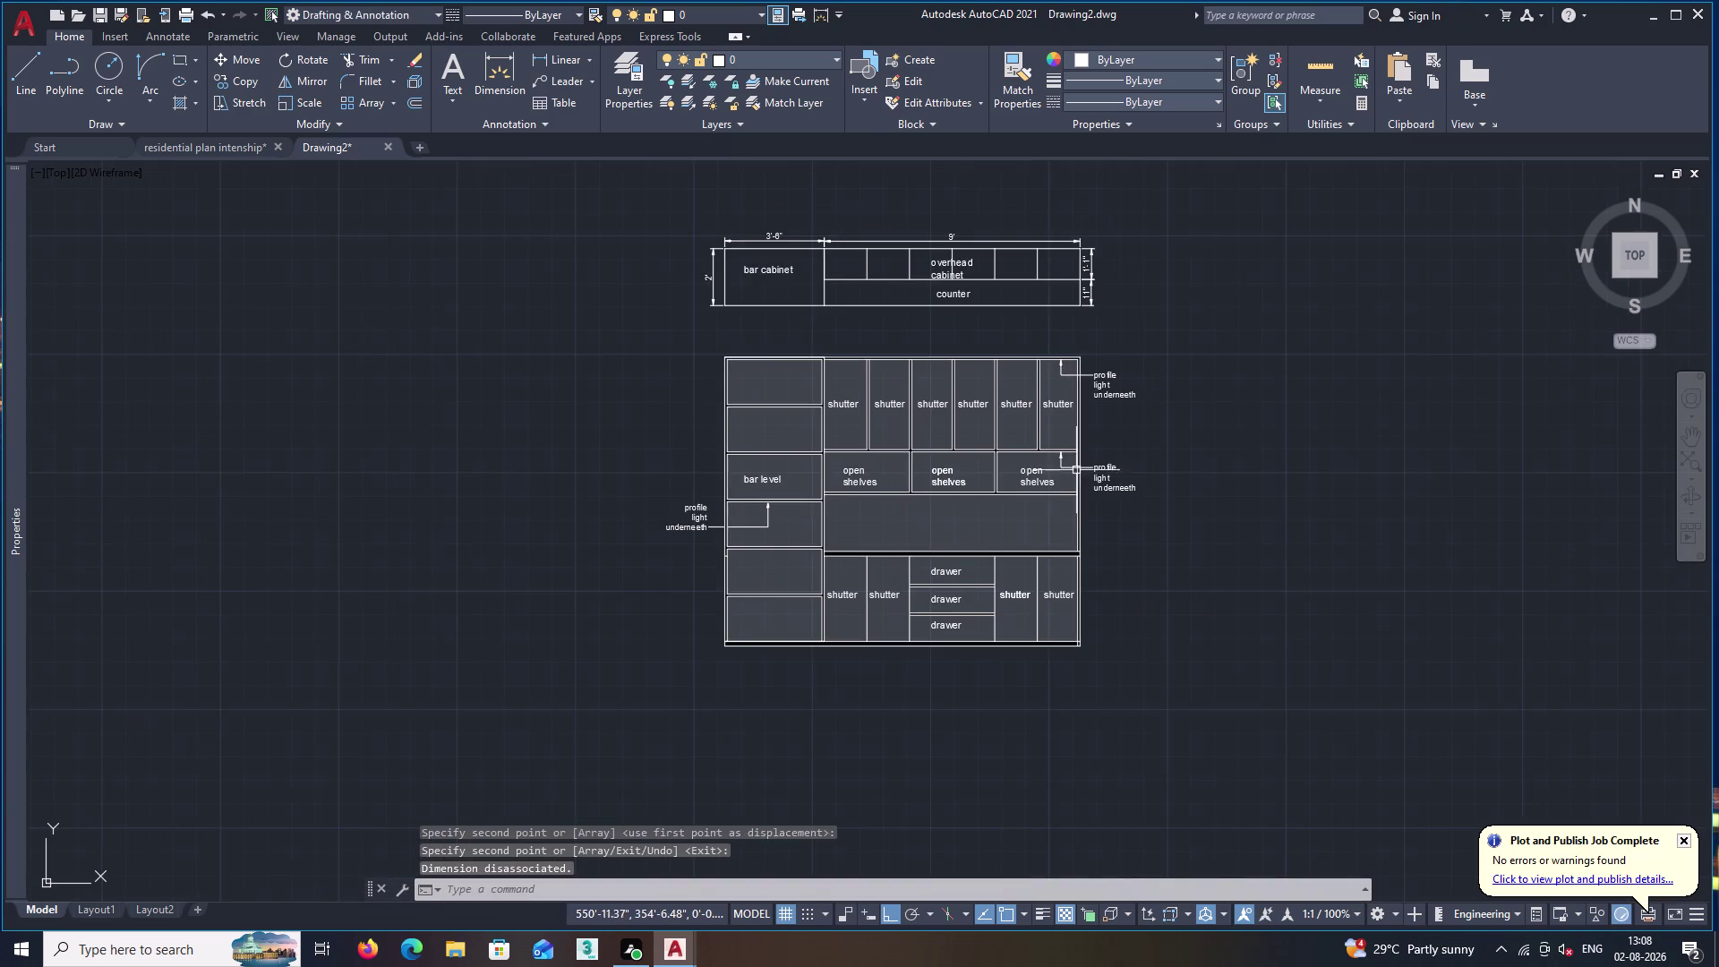
middle_drag(1073, 485, 1209, 391)
middle_drag(1142, 395, 1072, 513)
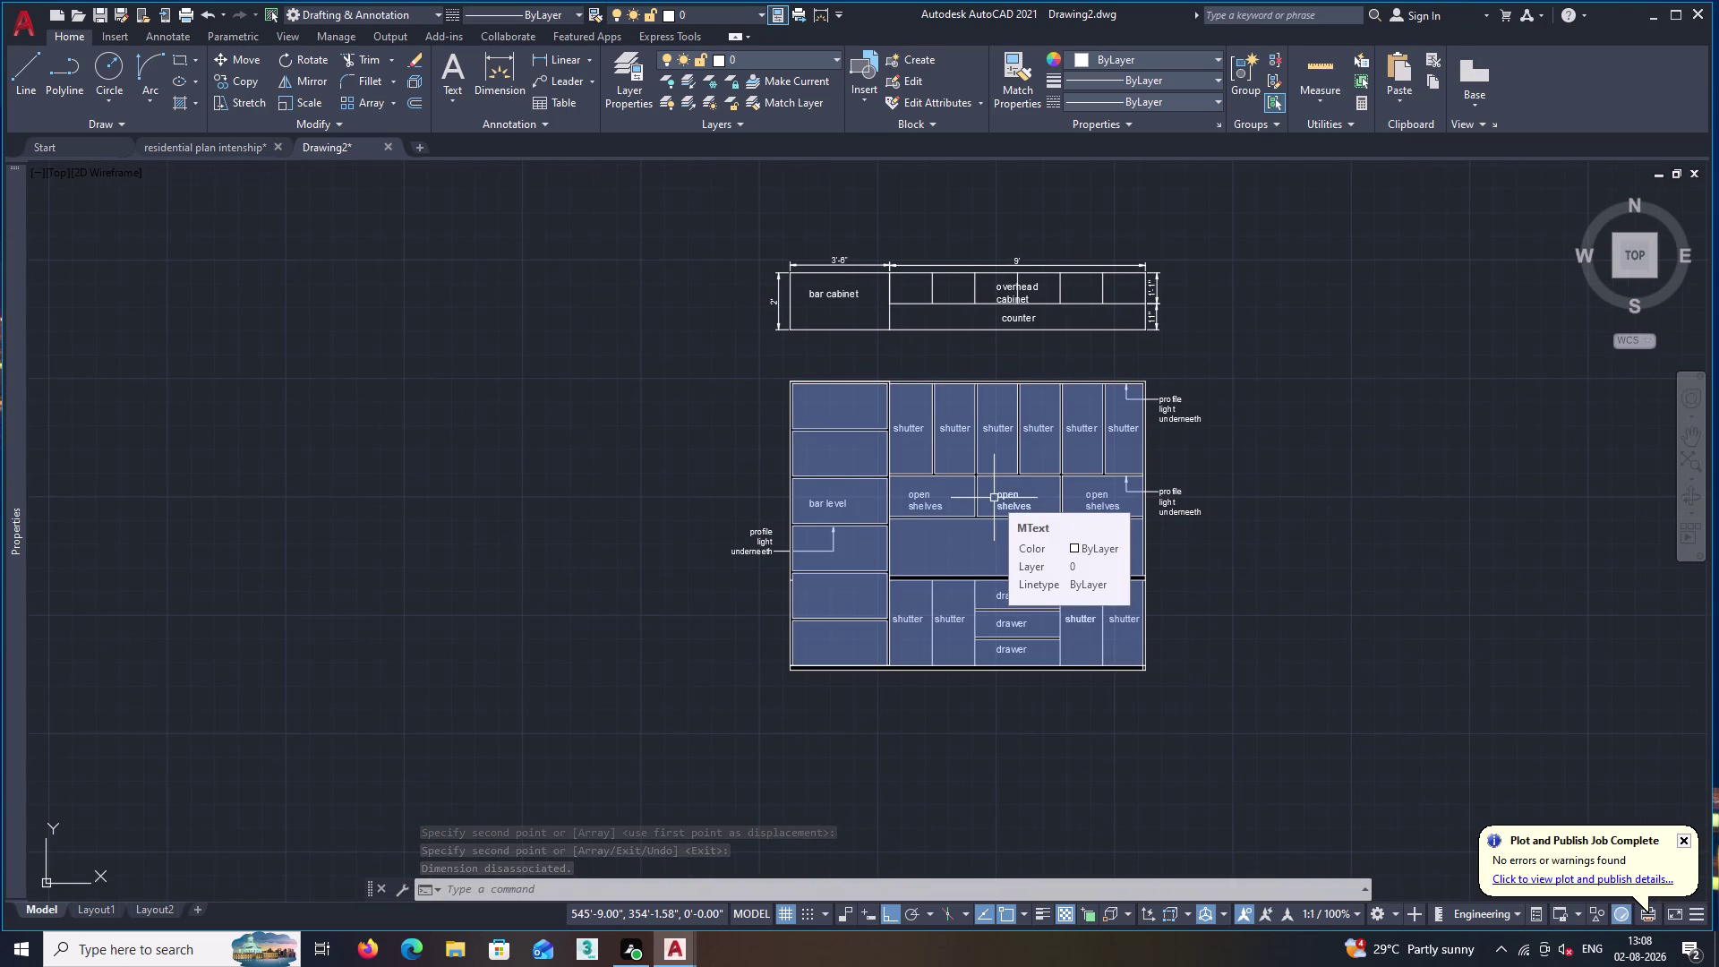
scroll(up, 3)
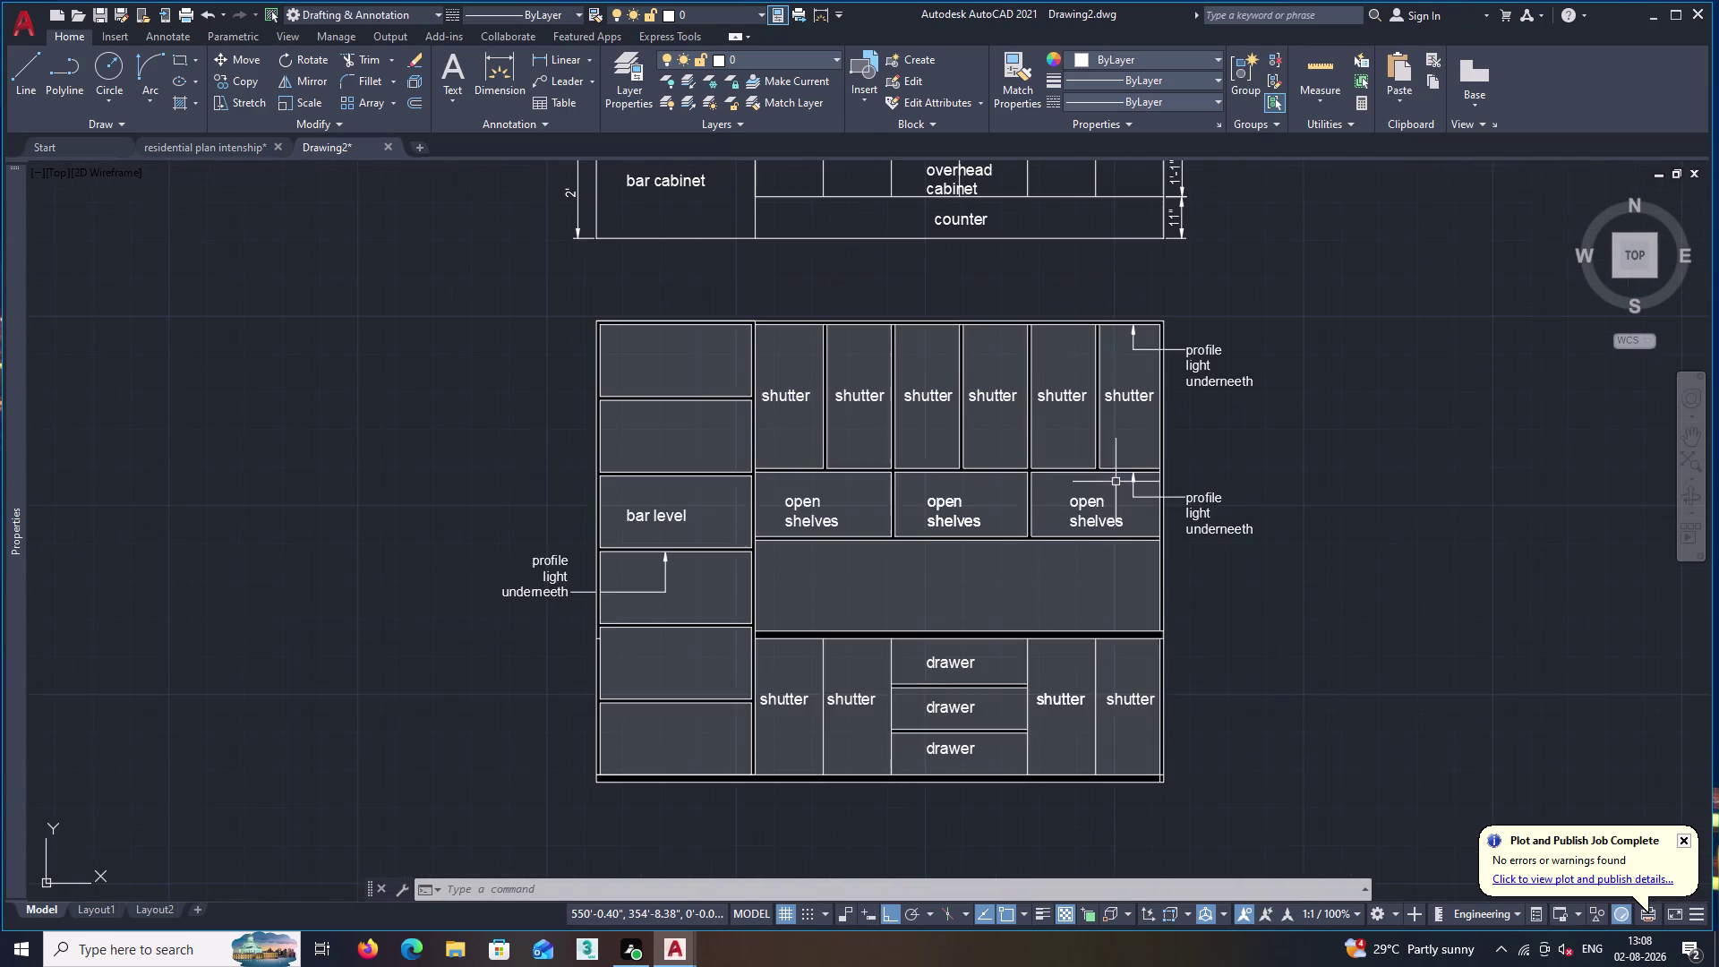
click(1180, 499)
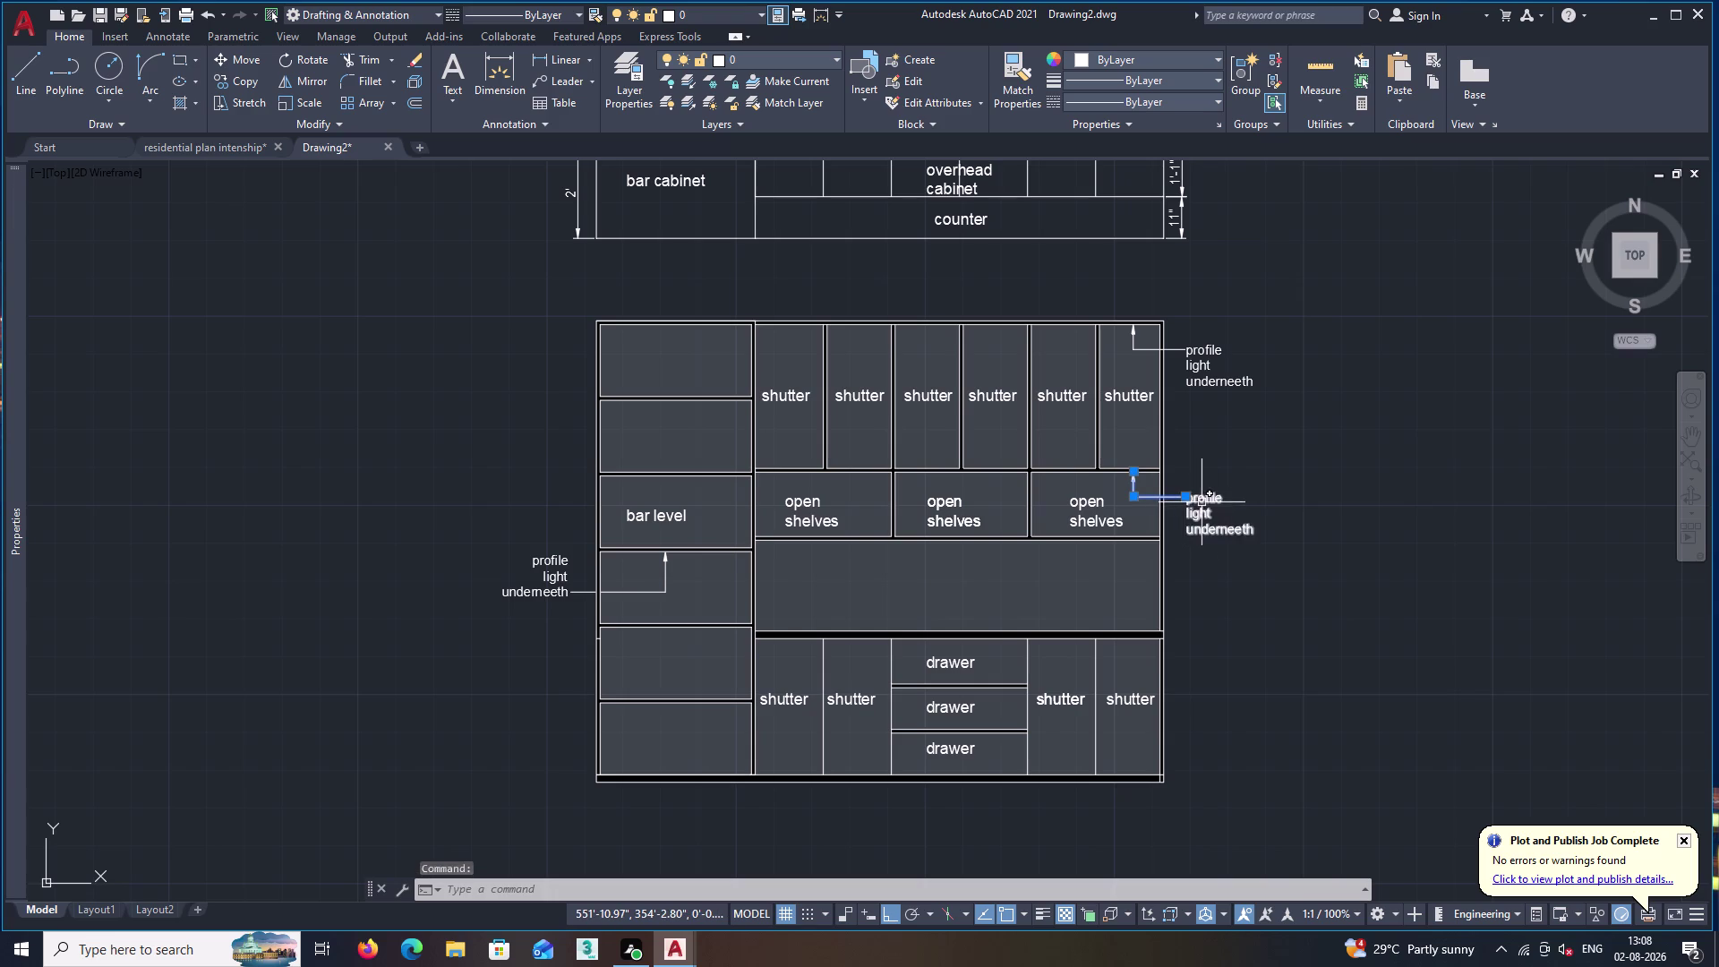
click(1202, 502)
text(c)
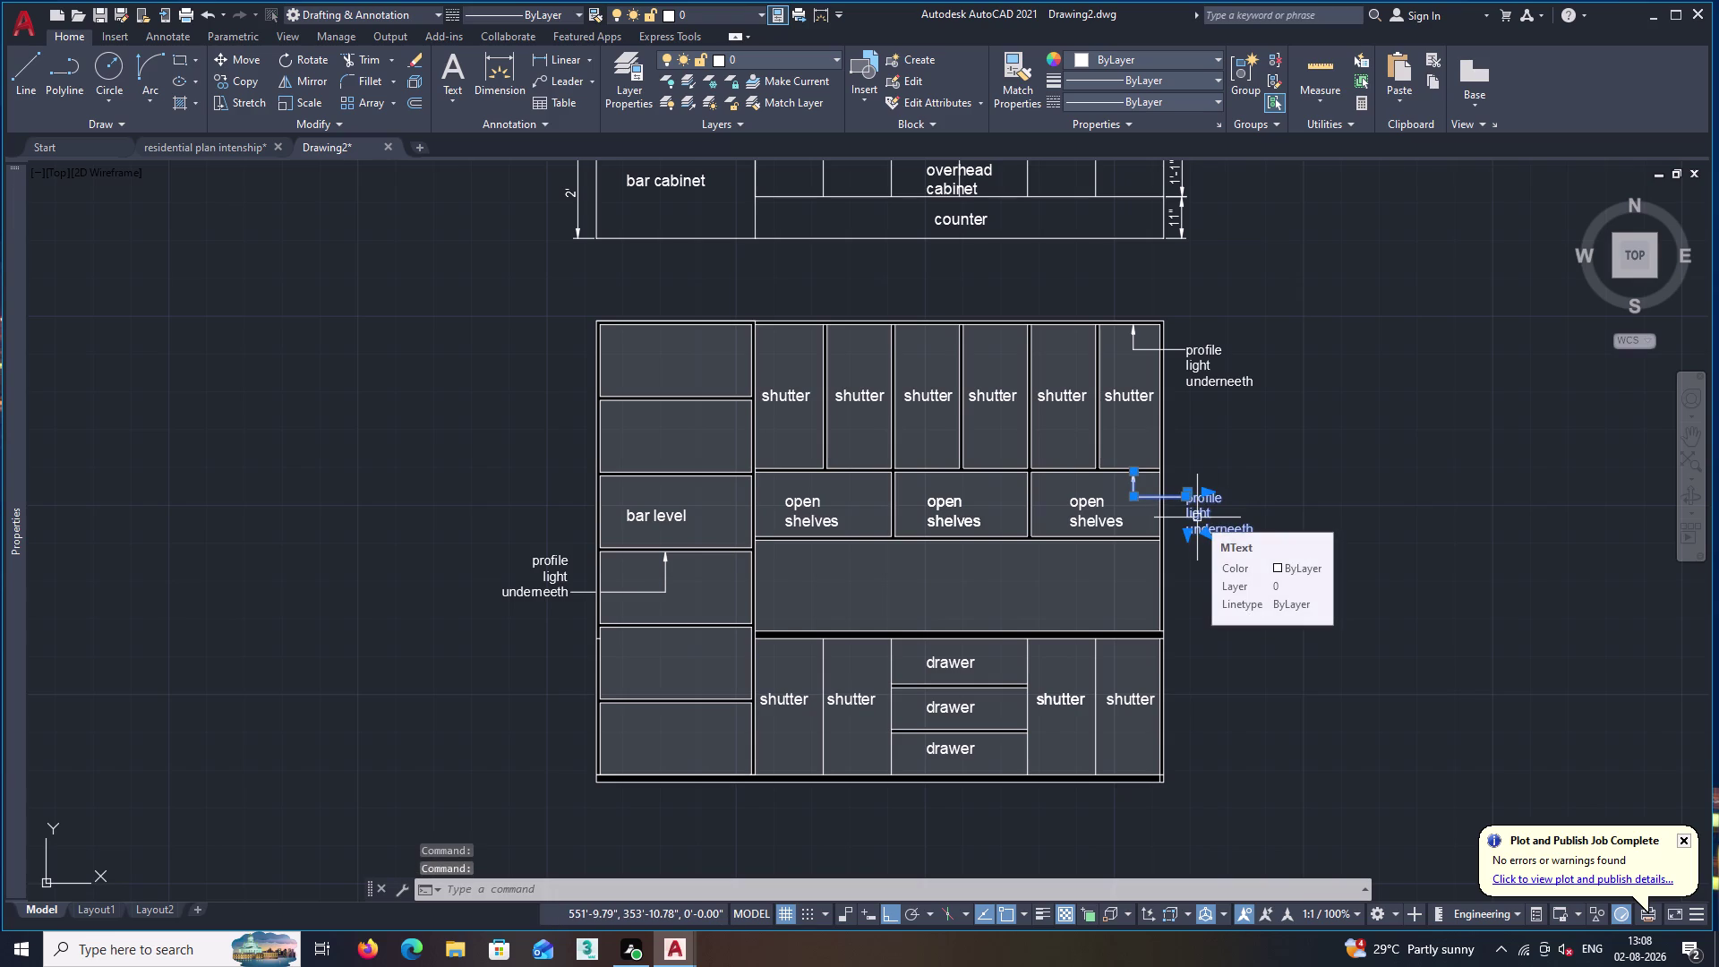
text(o)
key(Return)
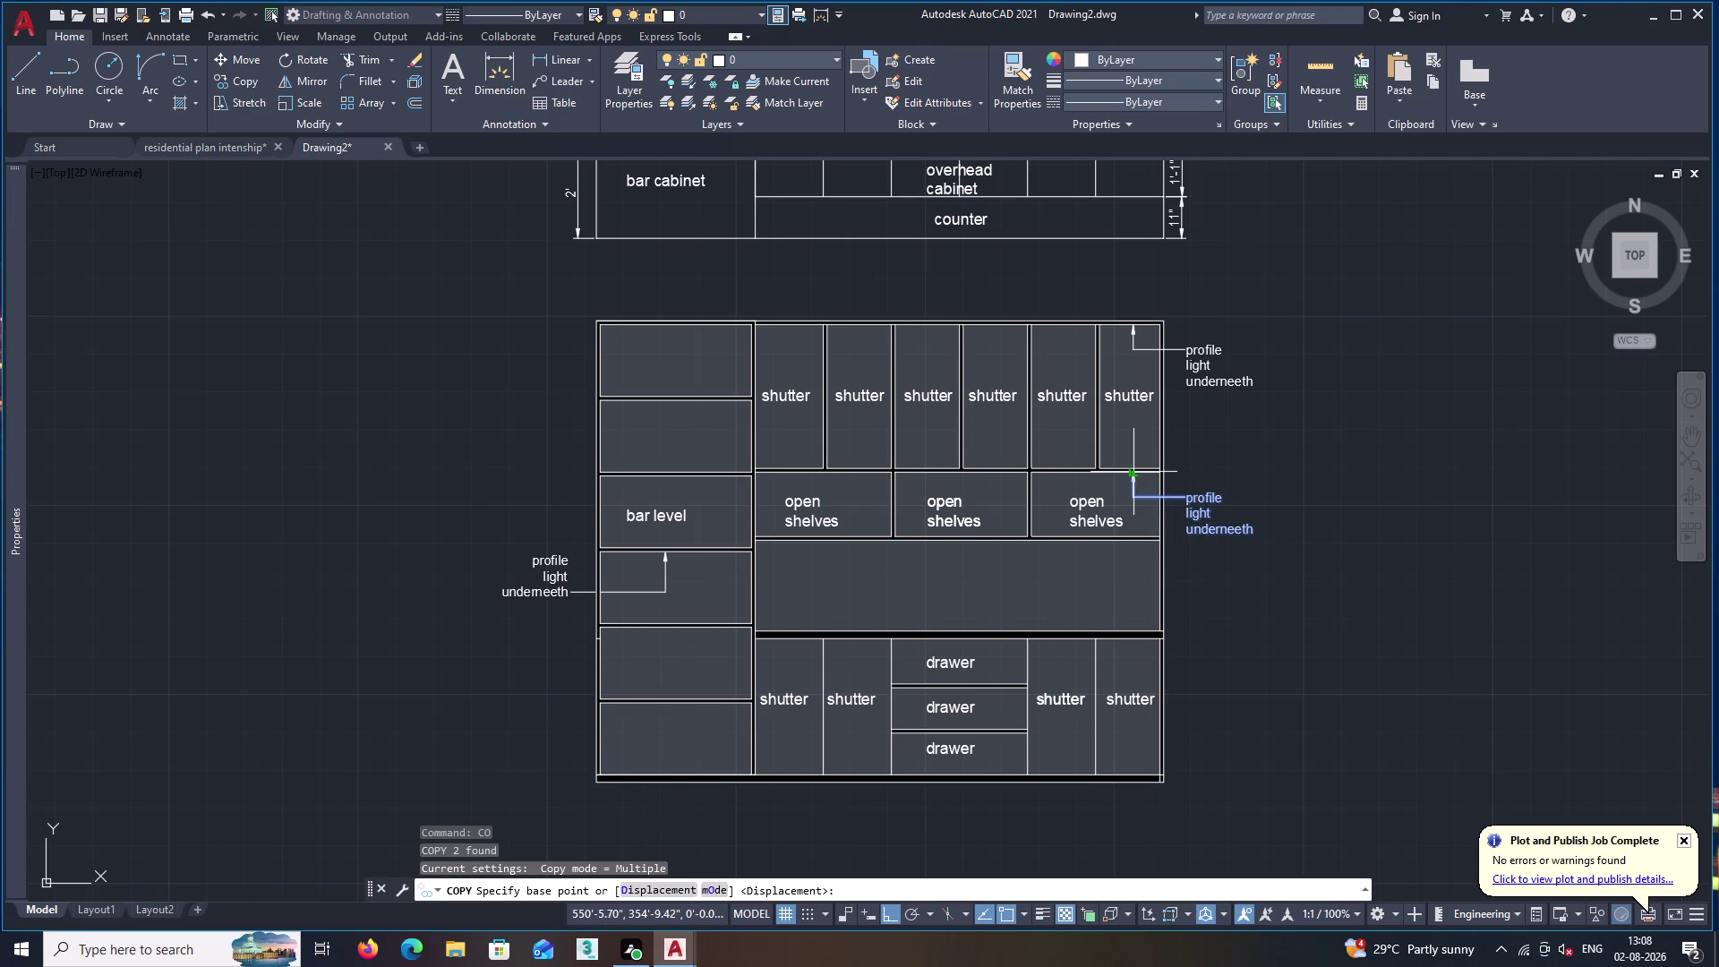
click(1131, 471)
middle_drag(1147, 730, 1238, 625)
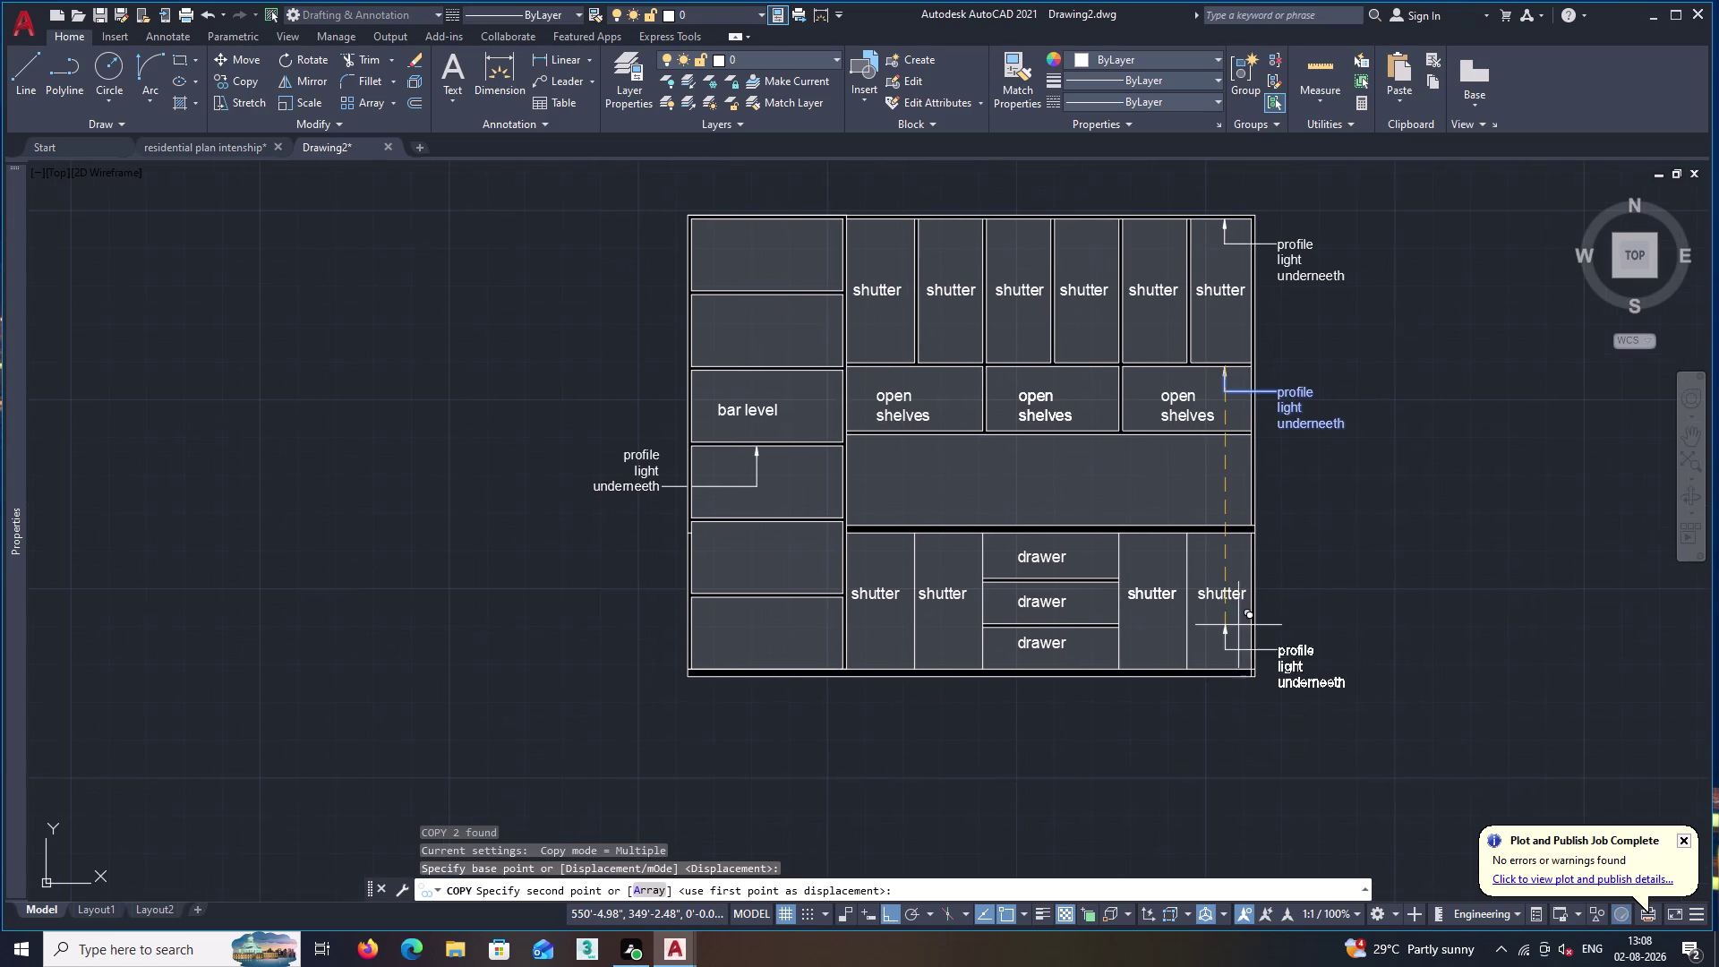
scroll(up, 3)
key(Escape)
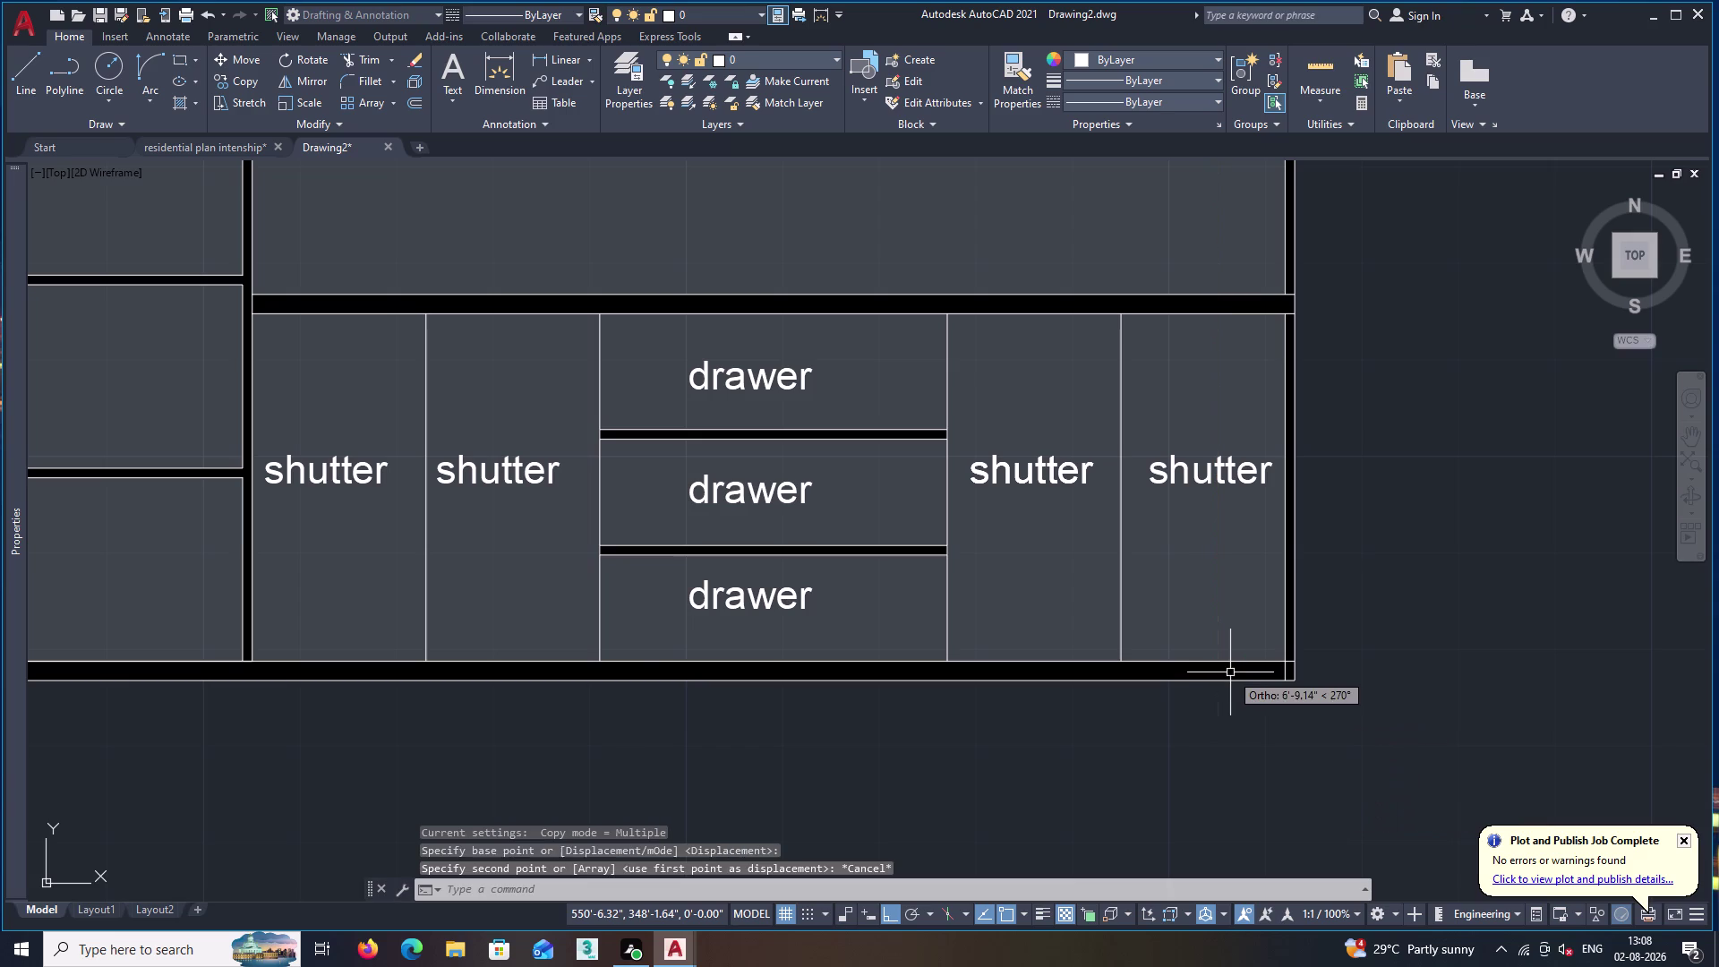
Pan and zoom to recentre the plan and elevation in view.
middle_drag(1343, 598, 1283, 698)
scroll(down, 3)
middle_drag(1316, 559, 1164, 628)
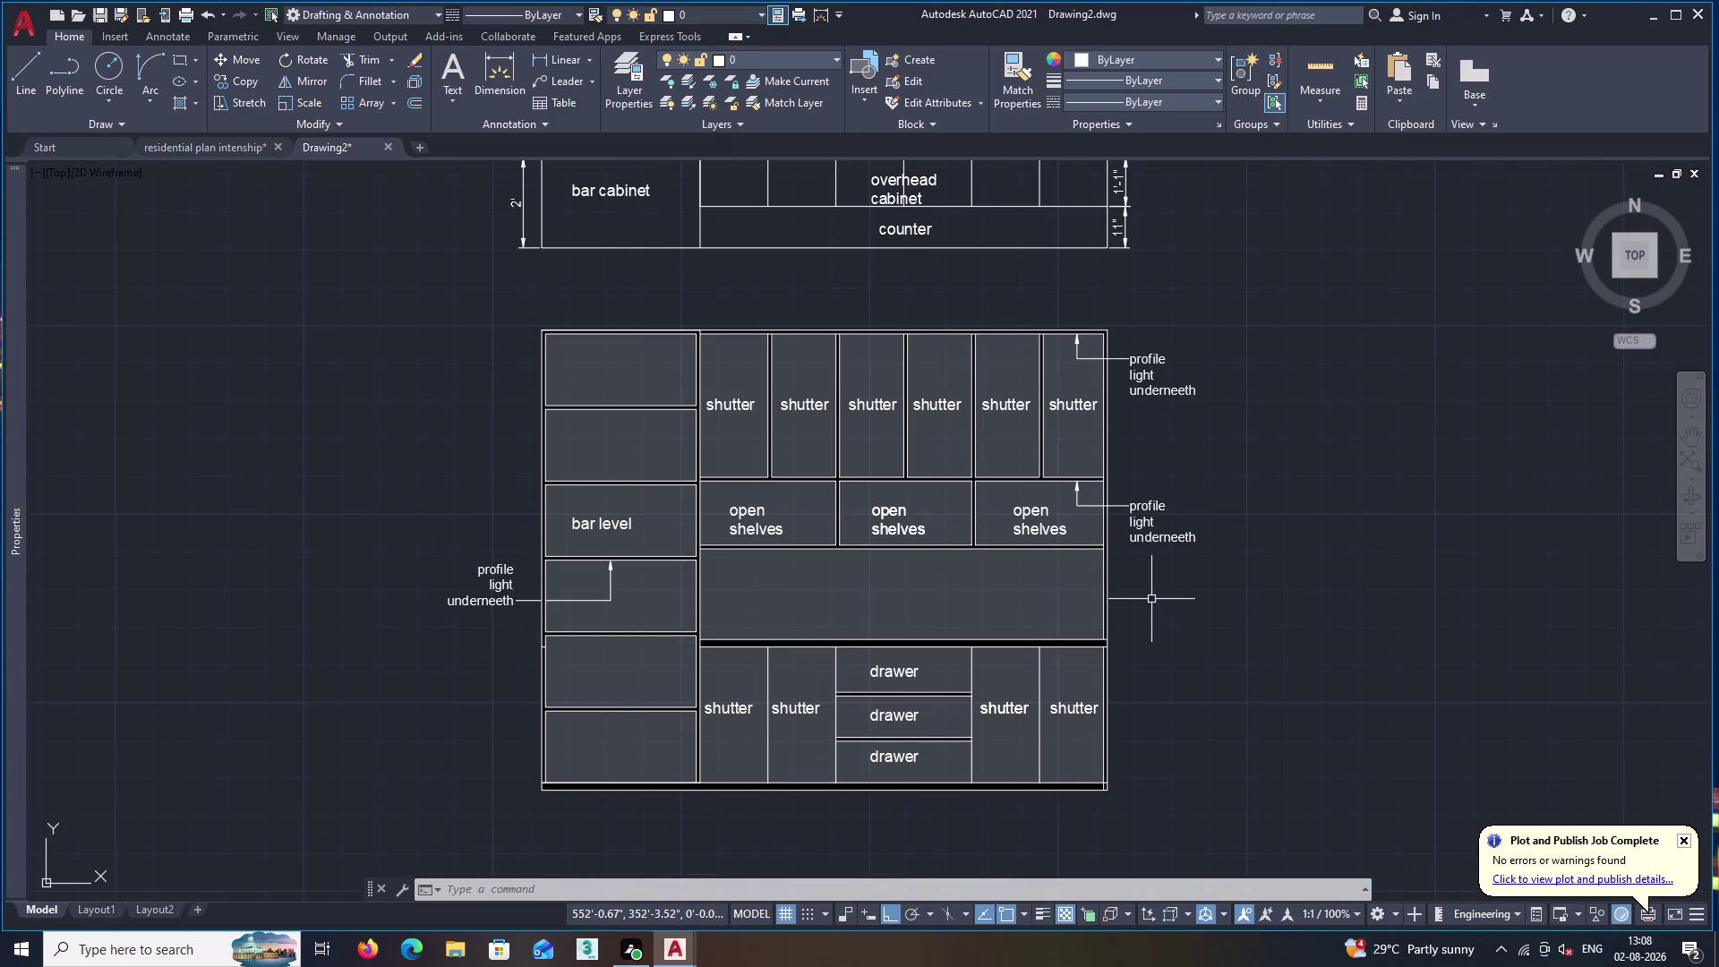
middle_drag(930, 504, 1140, 714)
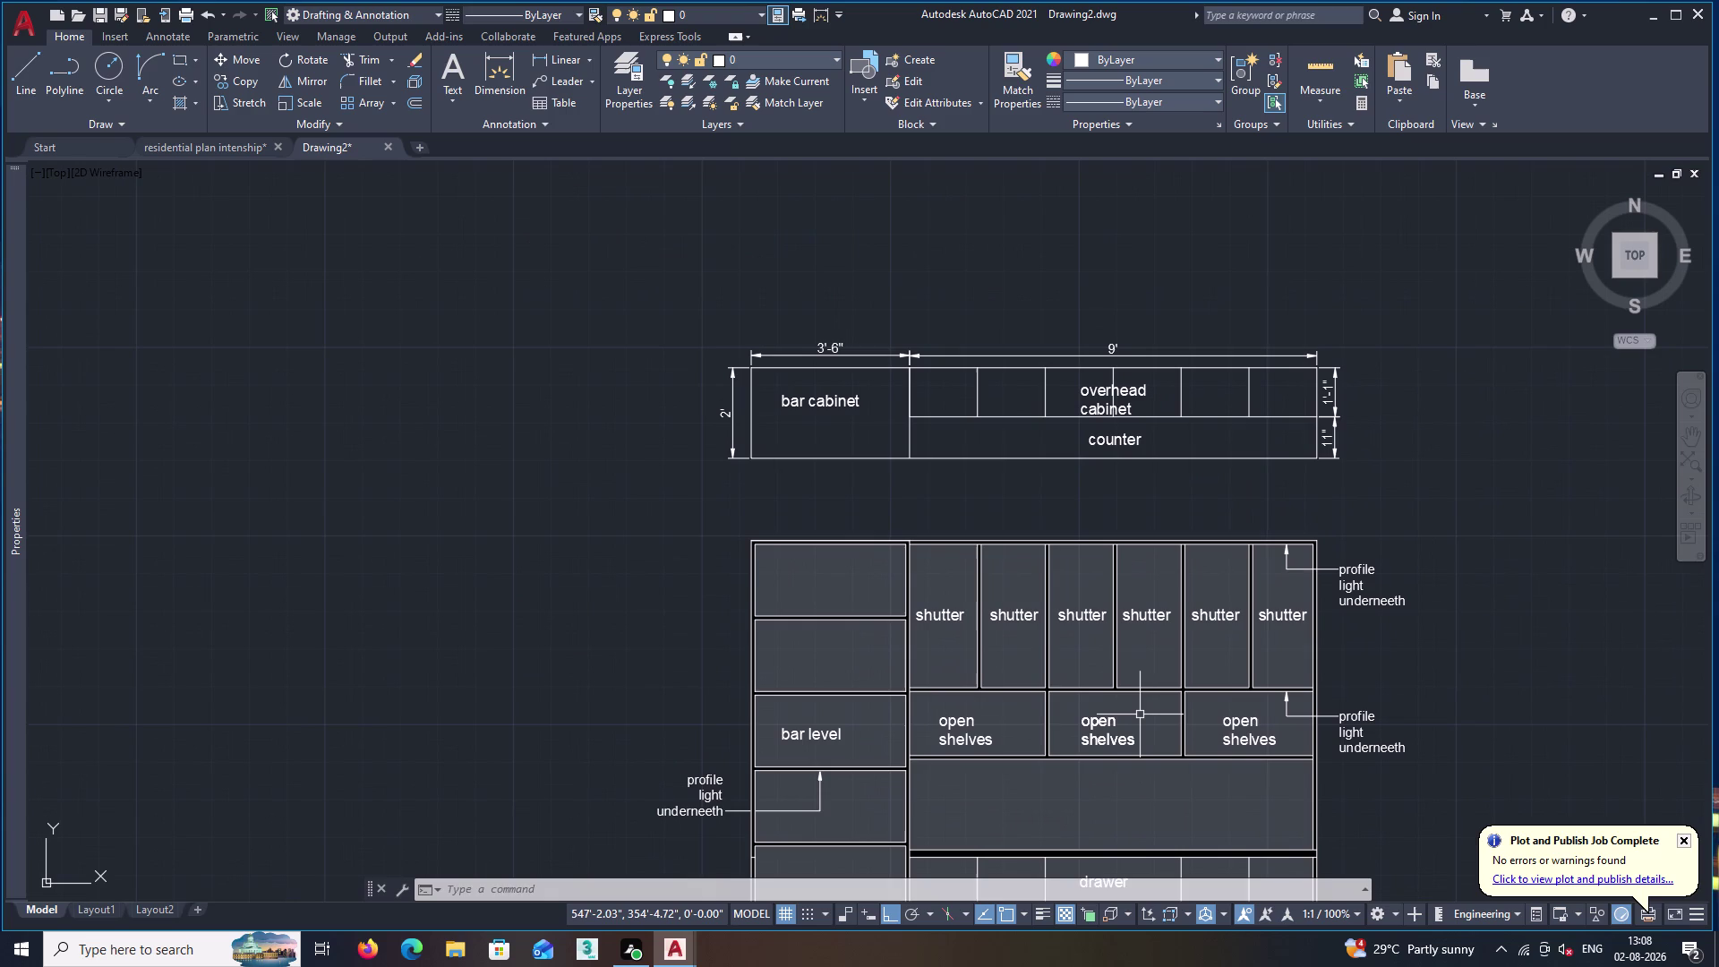
Fill the bar cabinet, counter and each overhead compartment with solid hatch at transparency 87.
key(h)
key(Return)
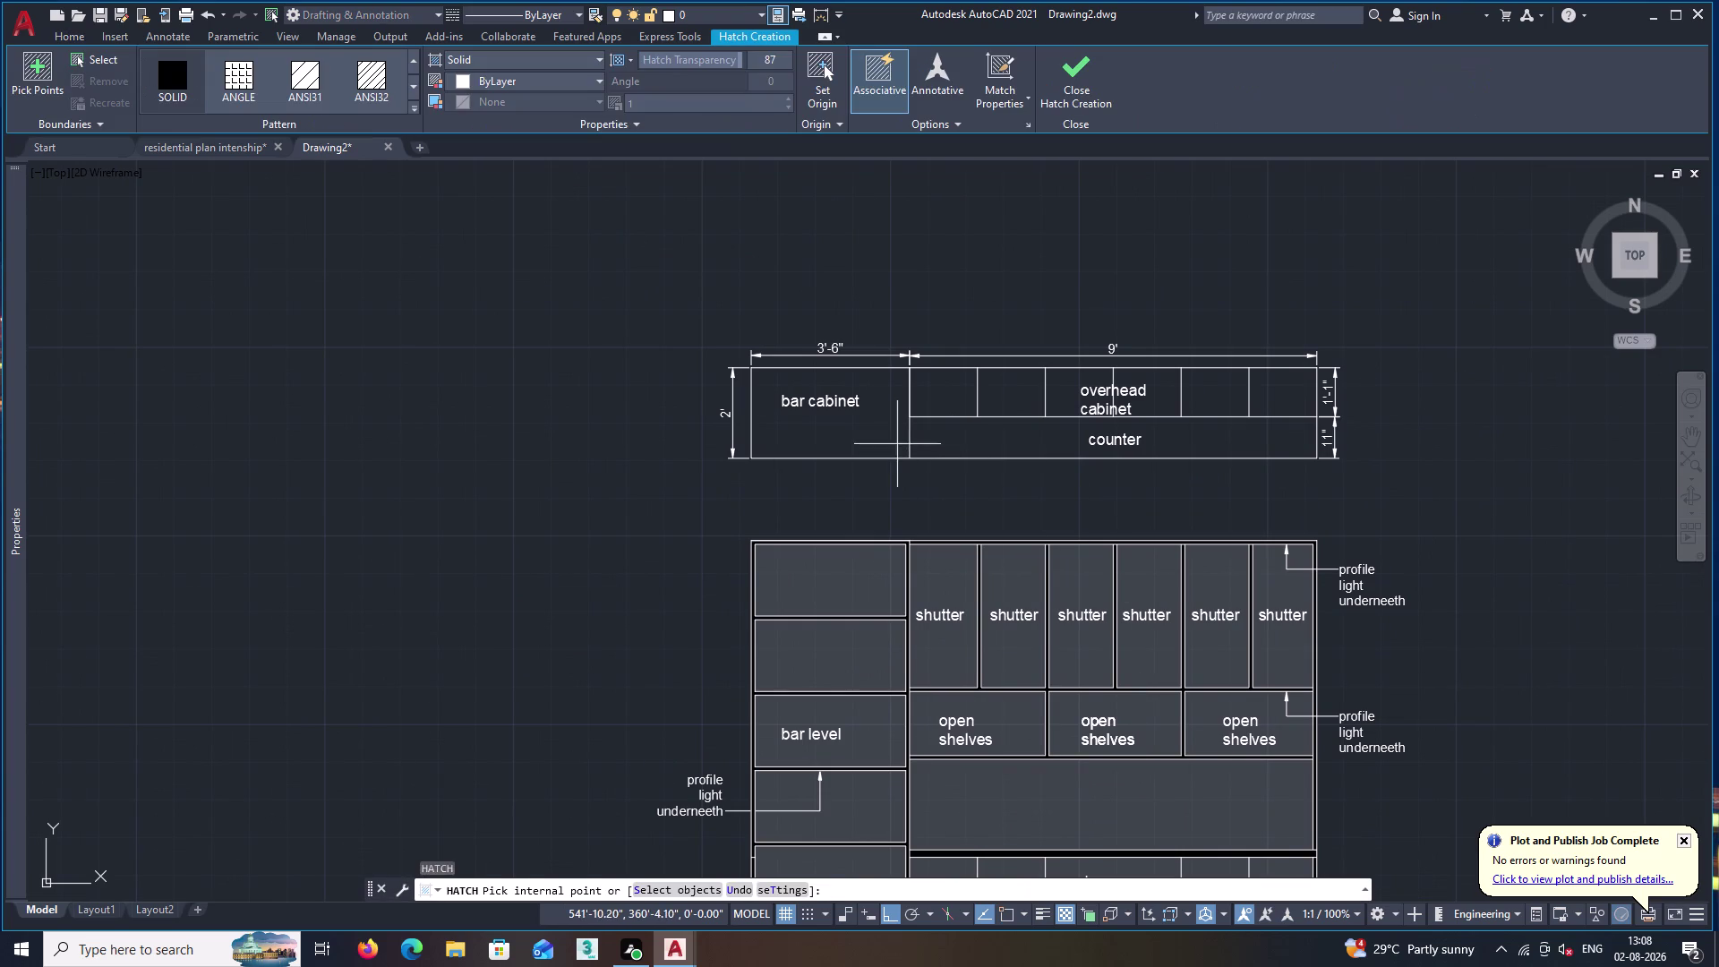
click(883, 427)
click(1010, 440)
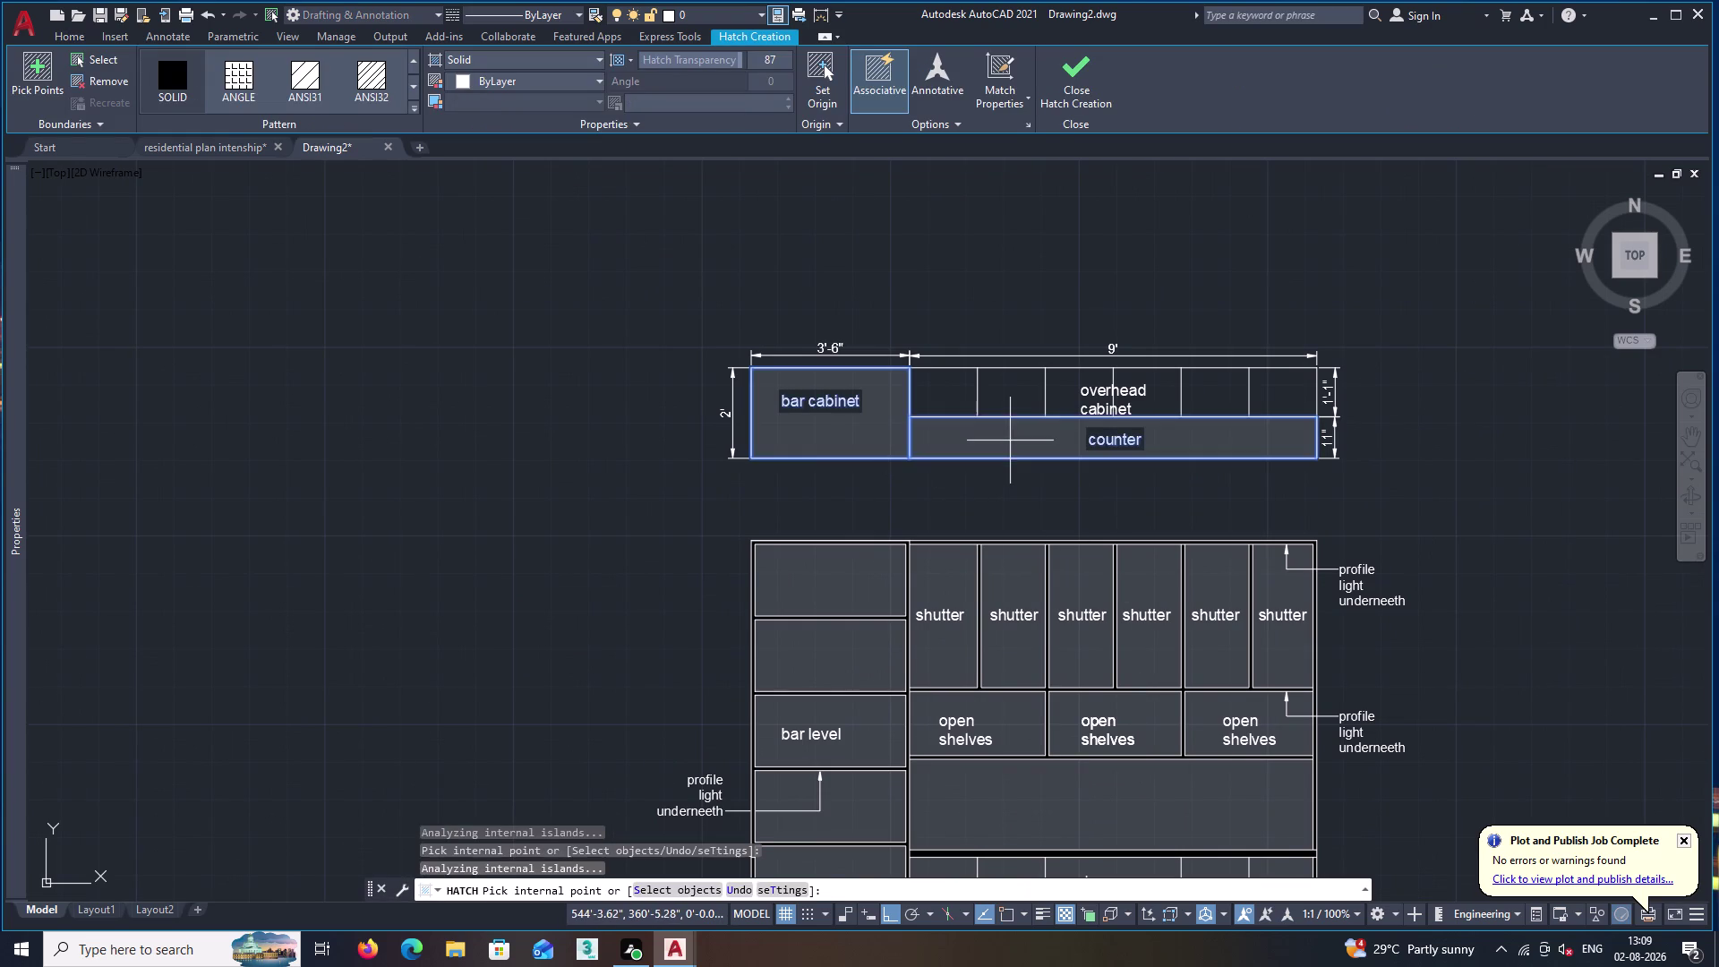
click(936, 390)
click(1008, 394)
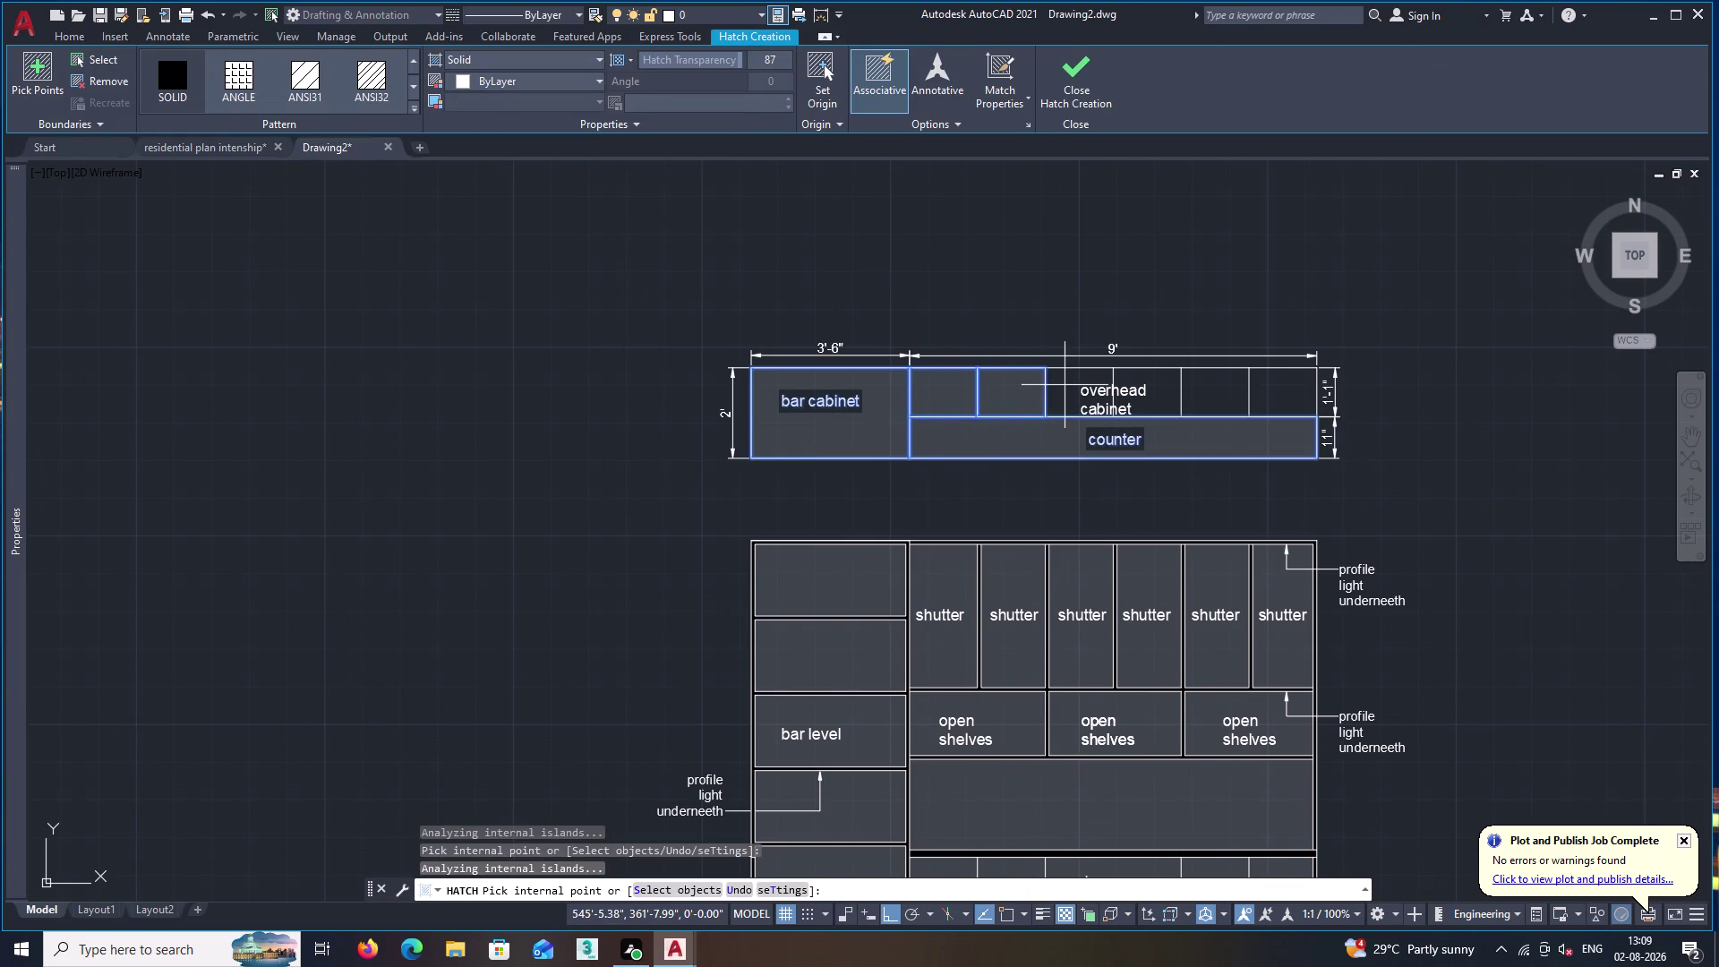
click(1065, 385)
click(1162, 391)
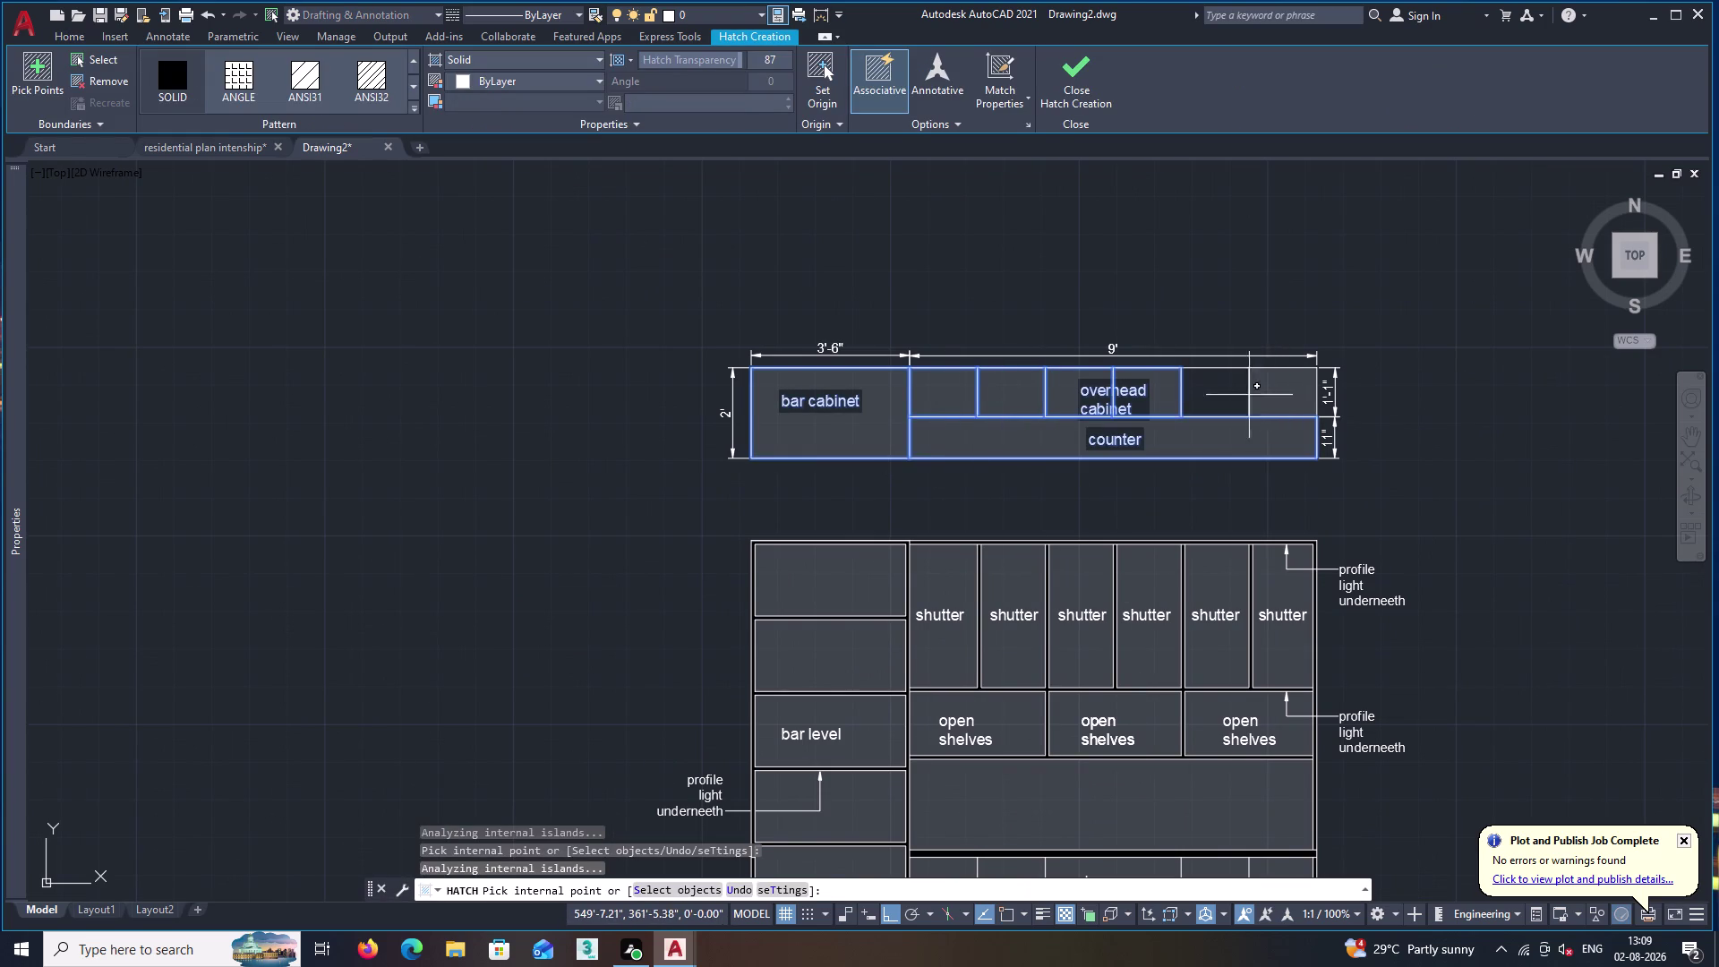
click(1220, 398)
click(1269, 396)
click(1068, 74)
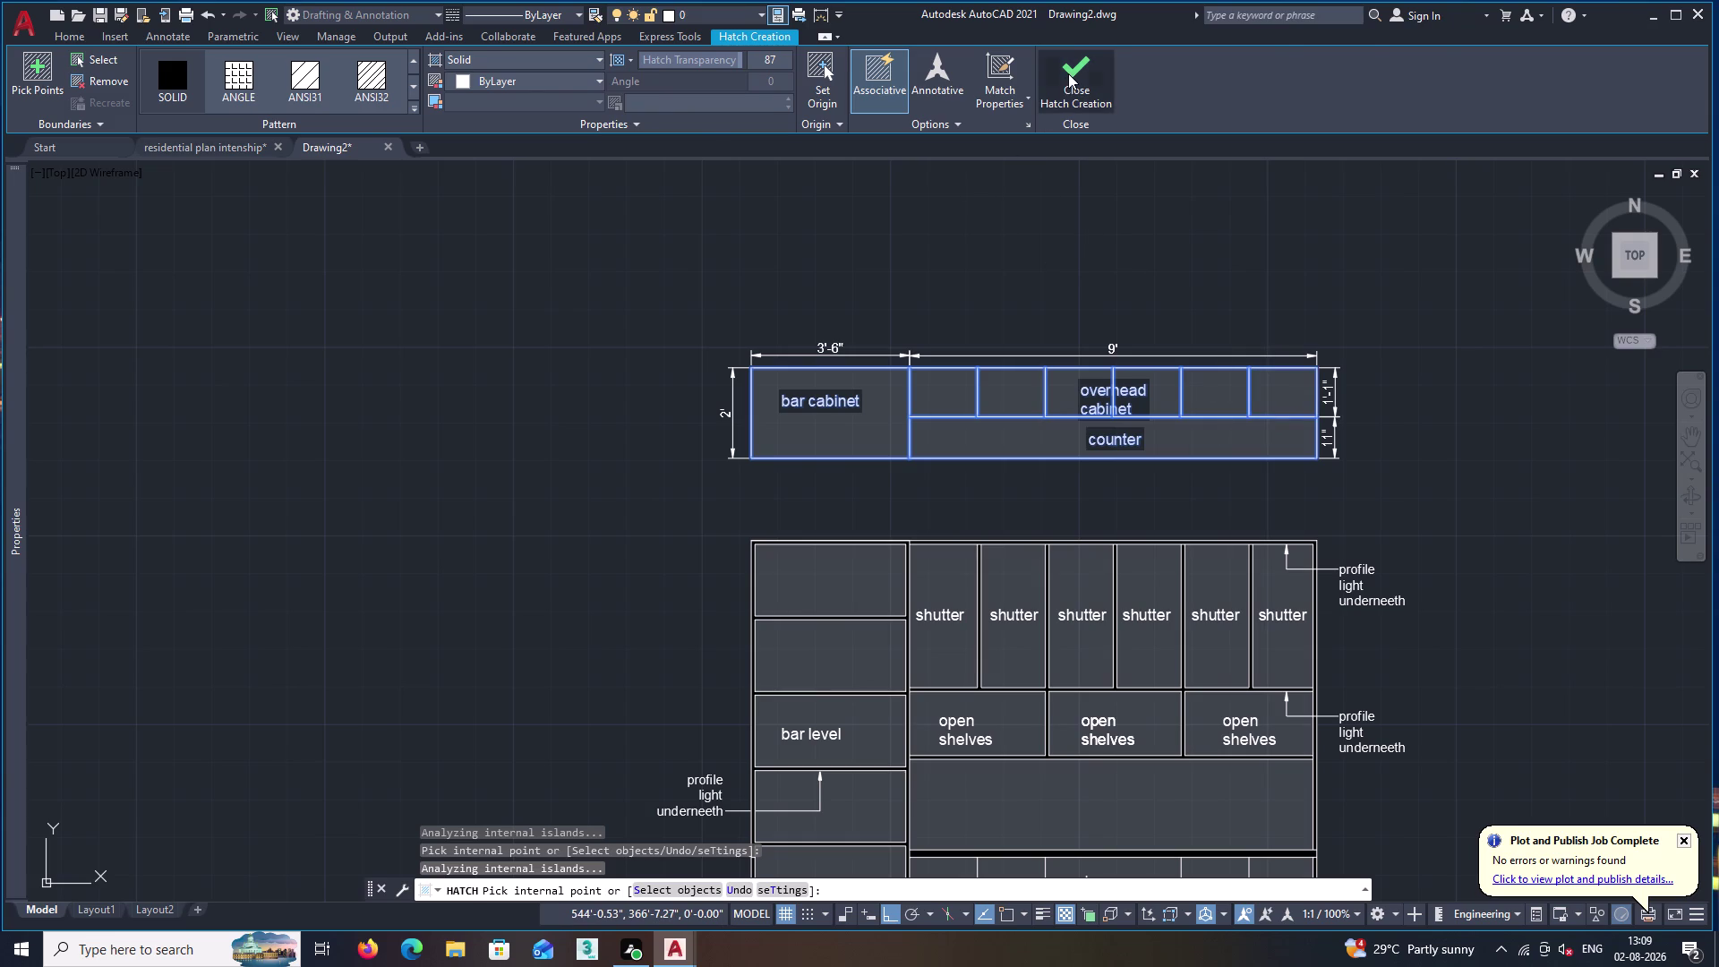
scroll(down, 3)
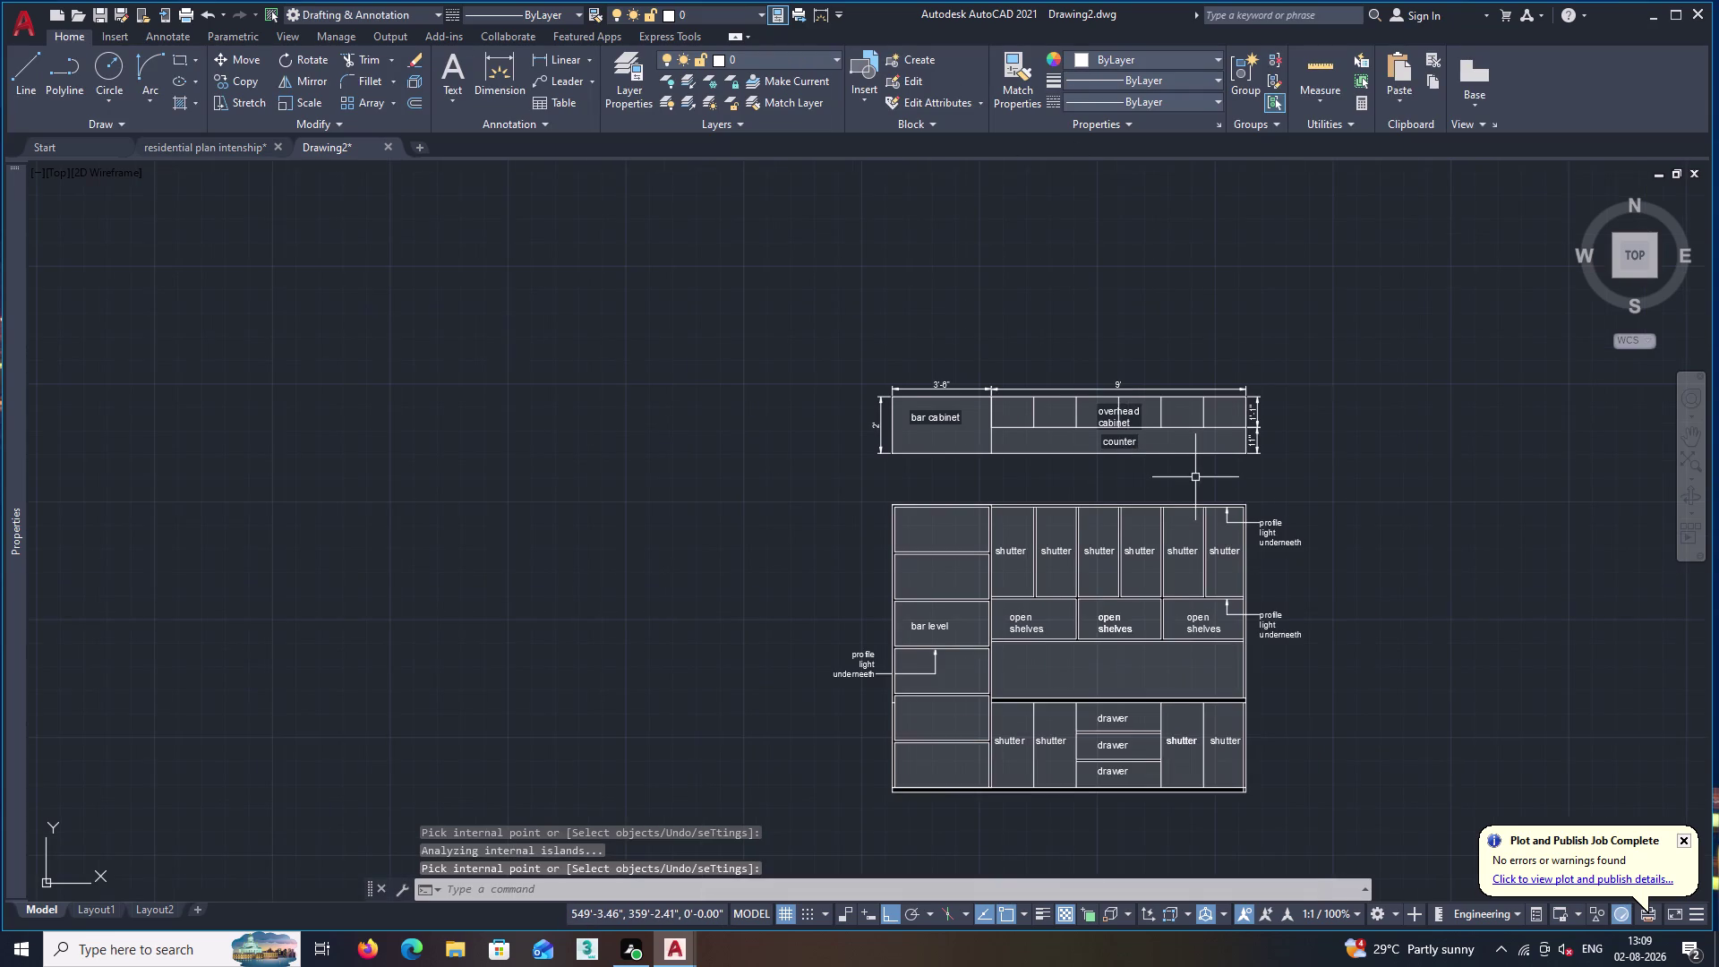
middle_drag(1194, 474, 1045, 371)
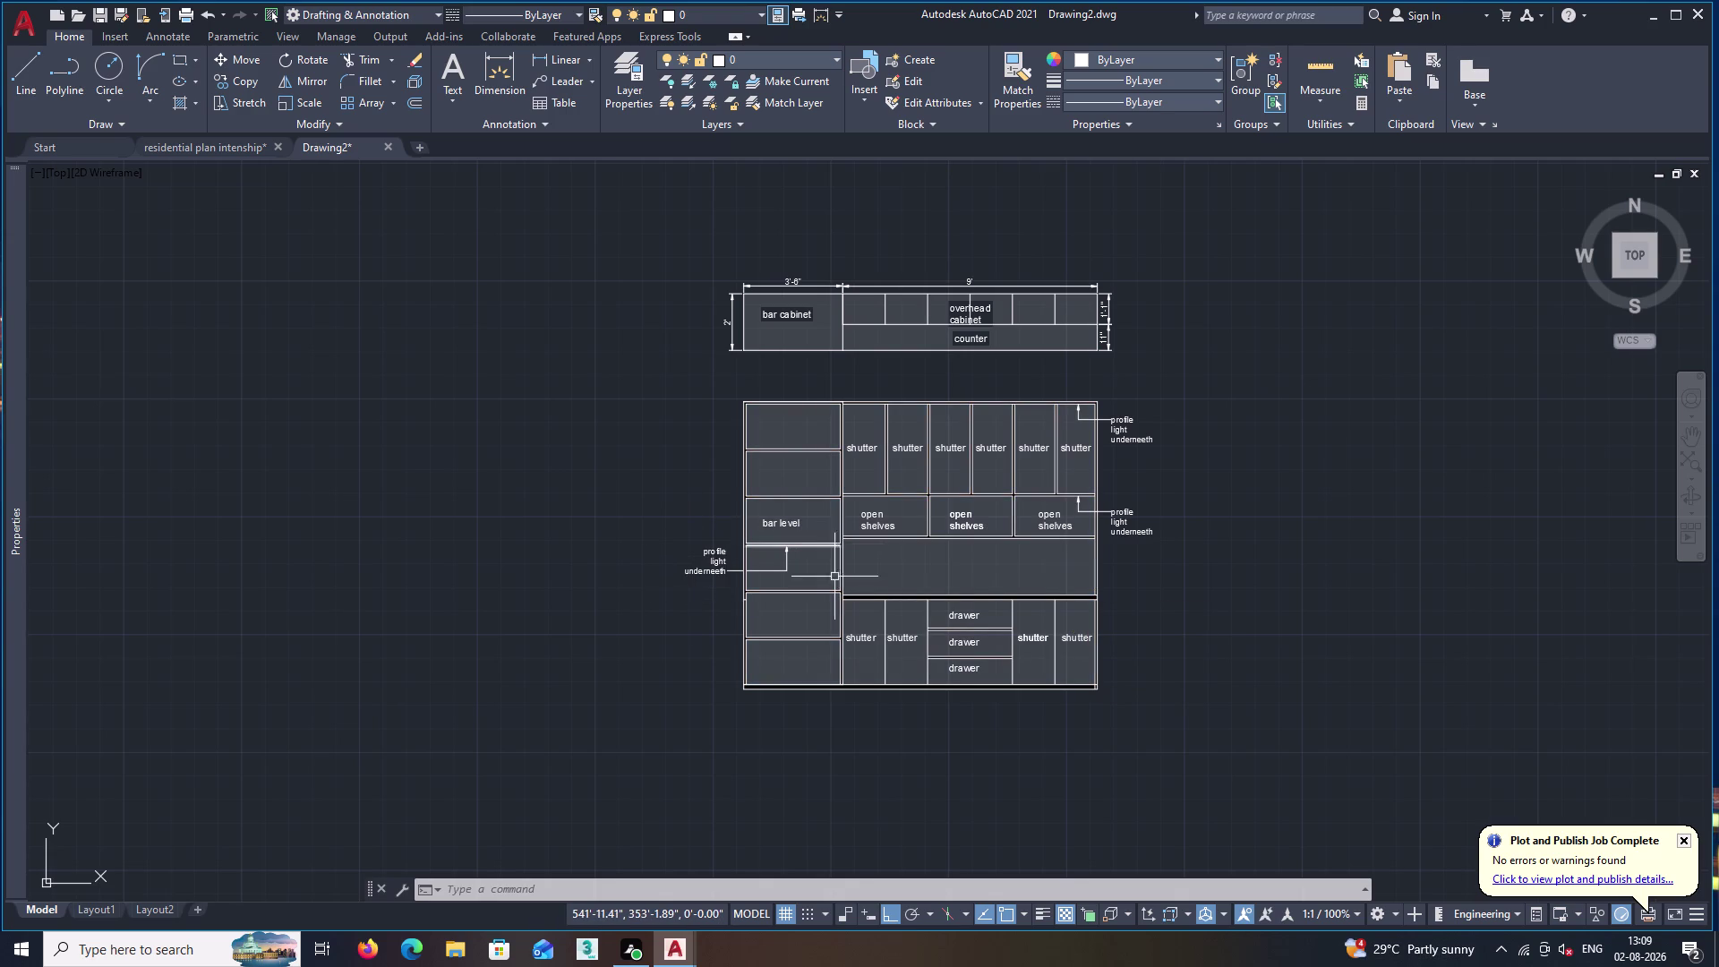
scroll(up, 3)
middle_drag(842, 369, 885, 443)
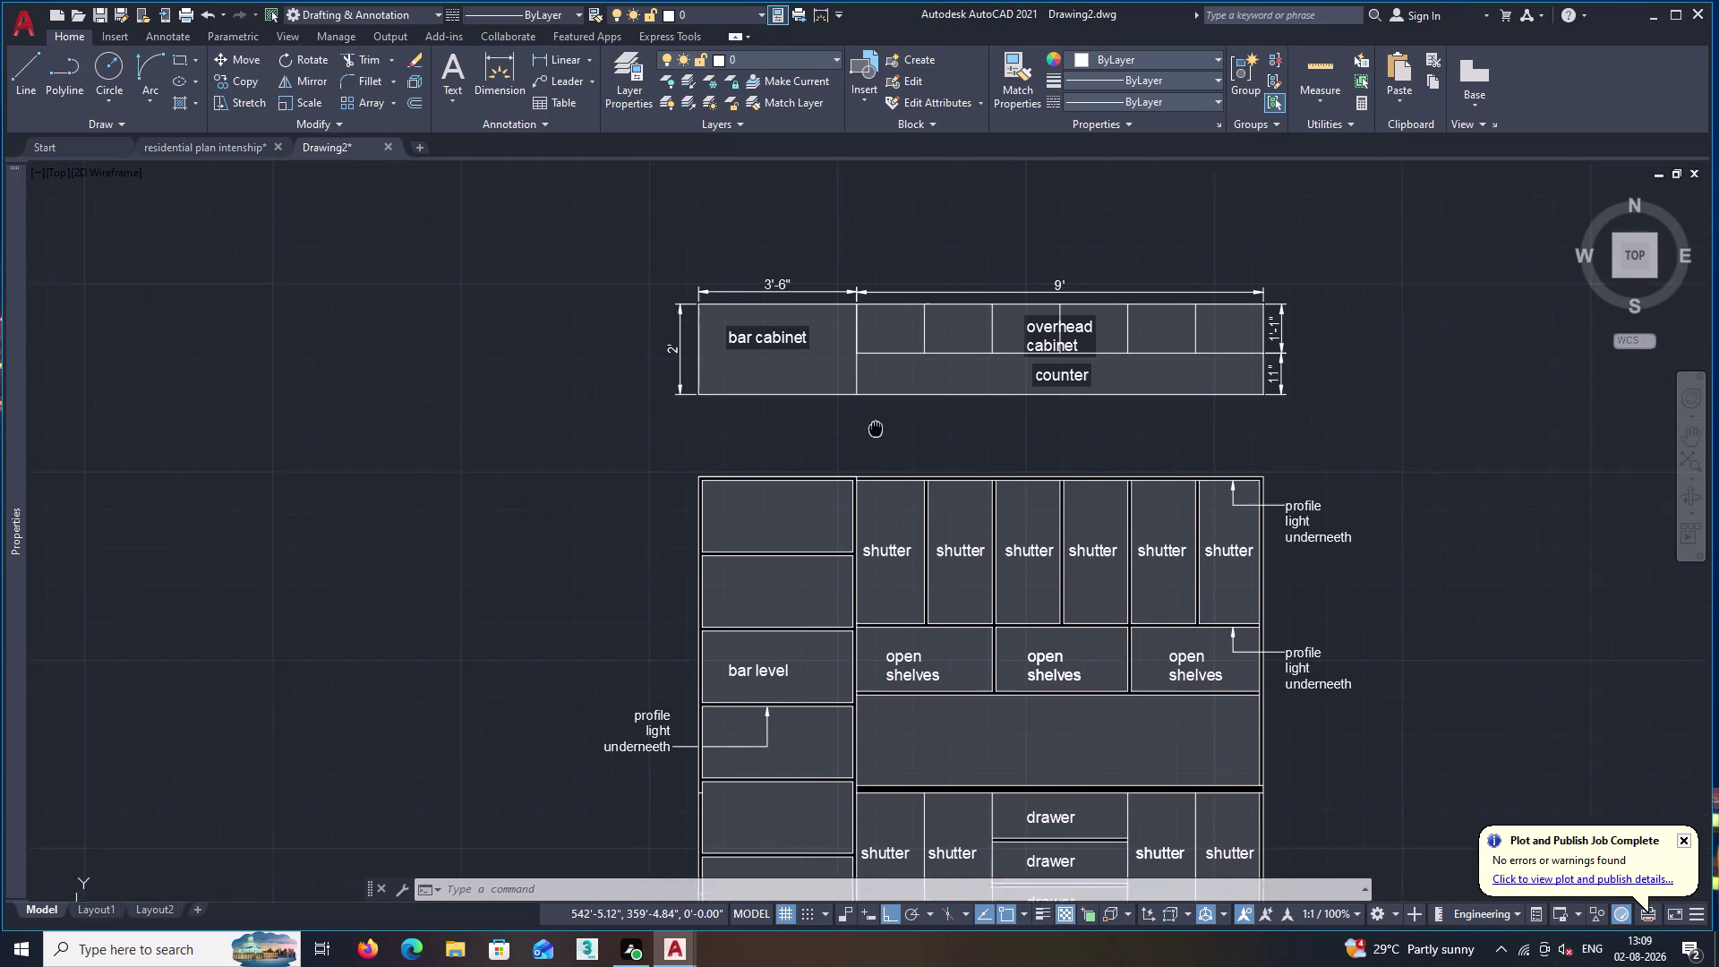
middle_drag(884, 444, 886, 446)
Copy the bar cabinet label to a spot below the plan, with ortho turned off.
click(781, 358)
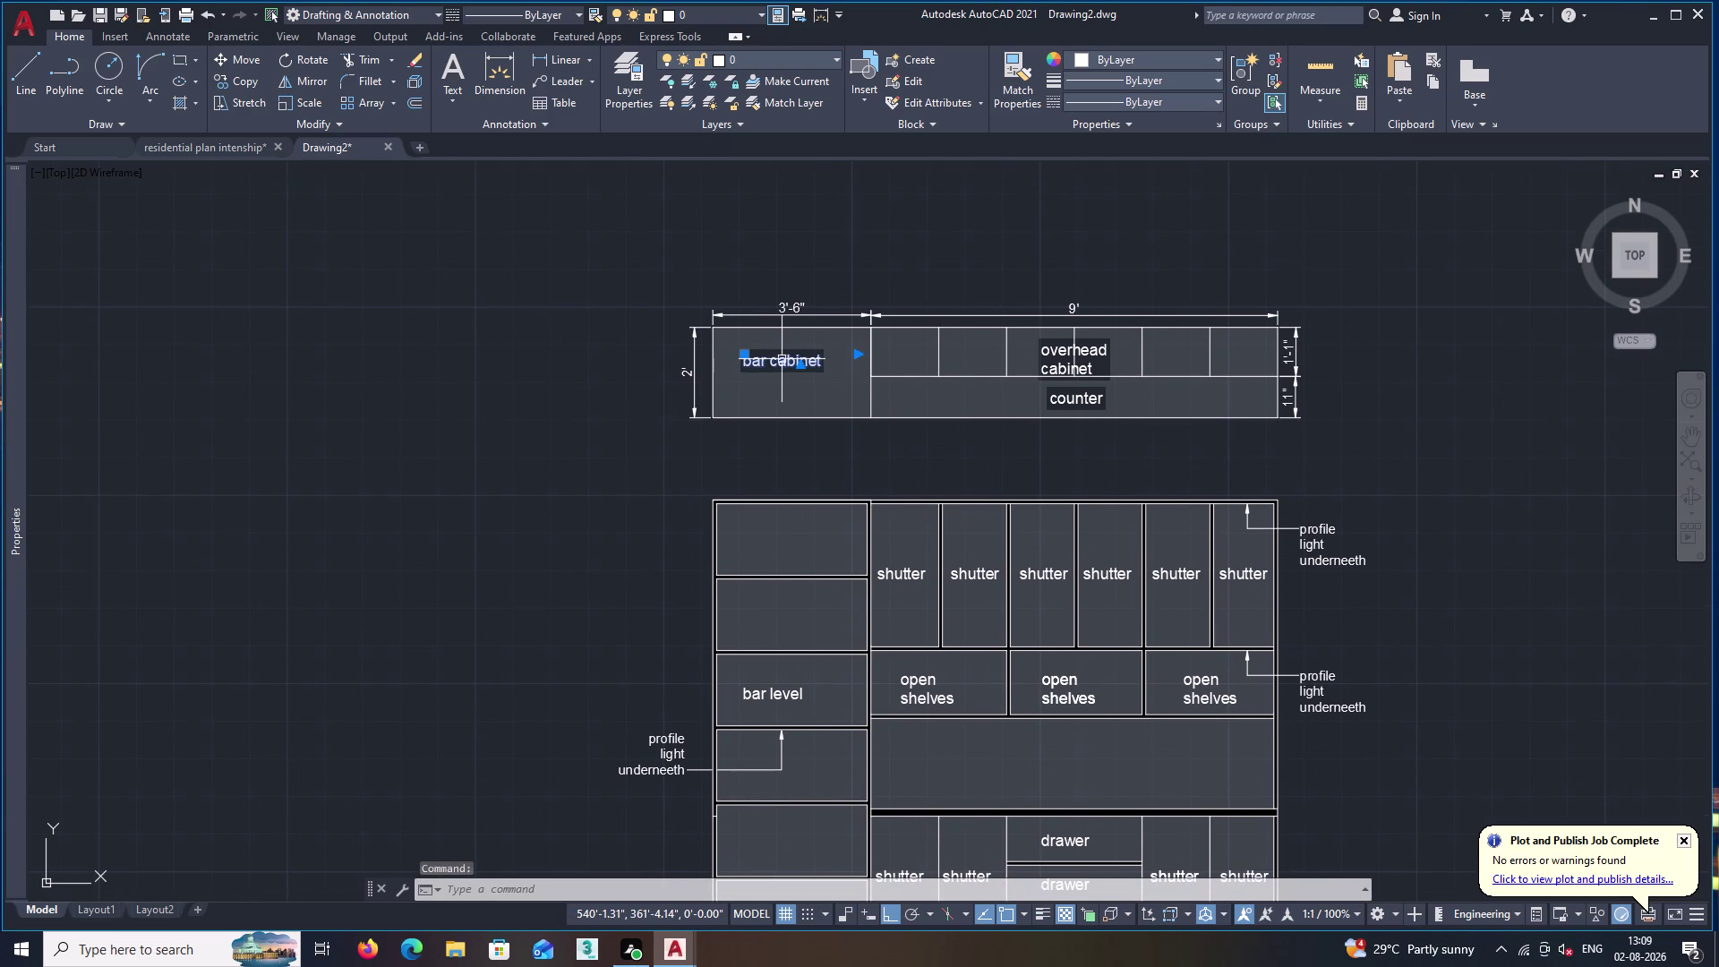
text(co)
key(Return)
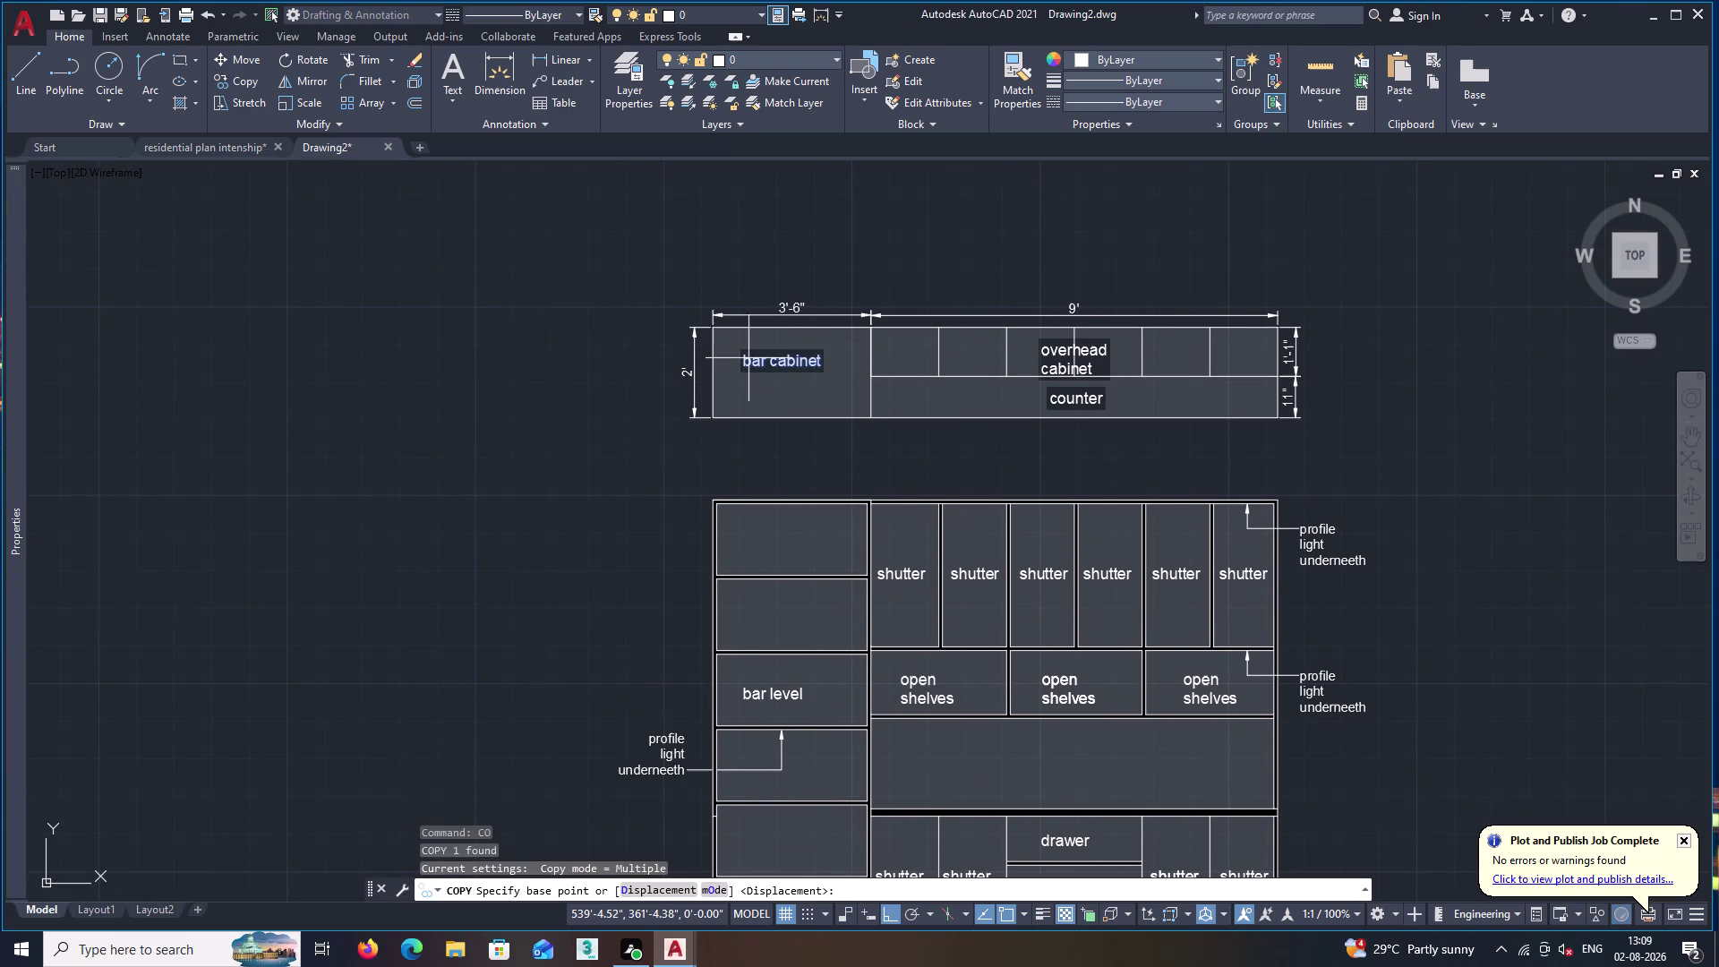
click(746, 363)
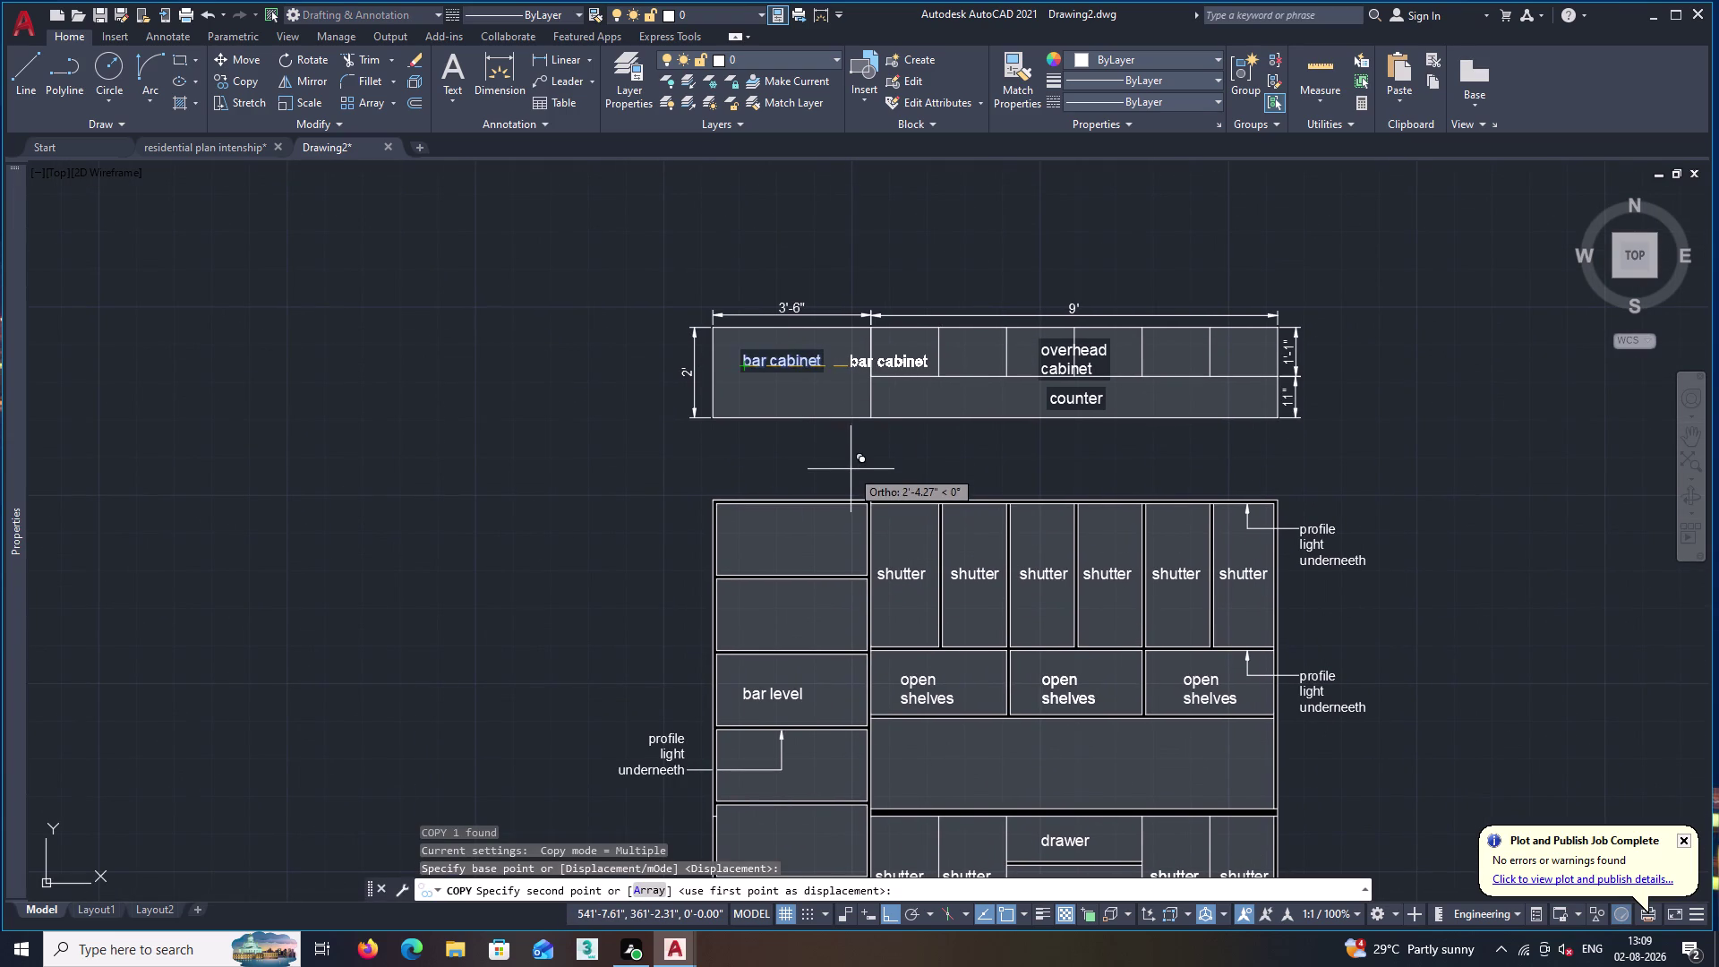
key(F8)
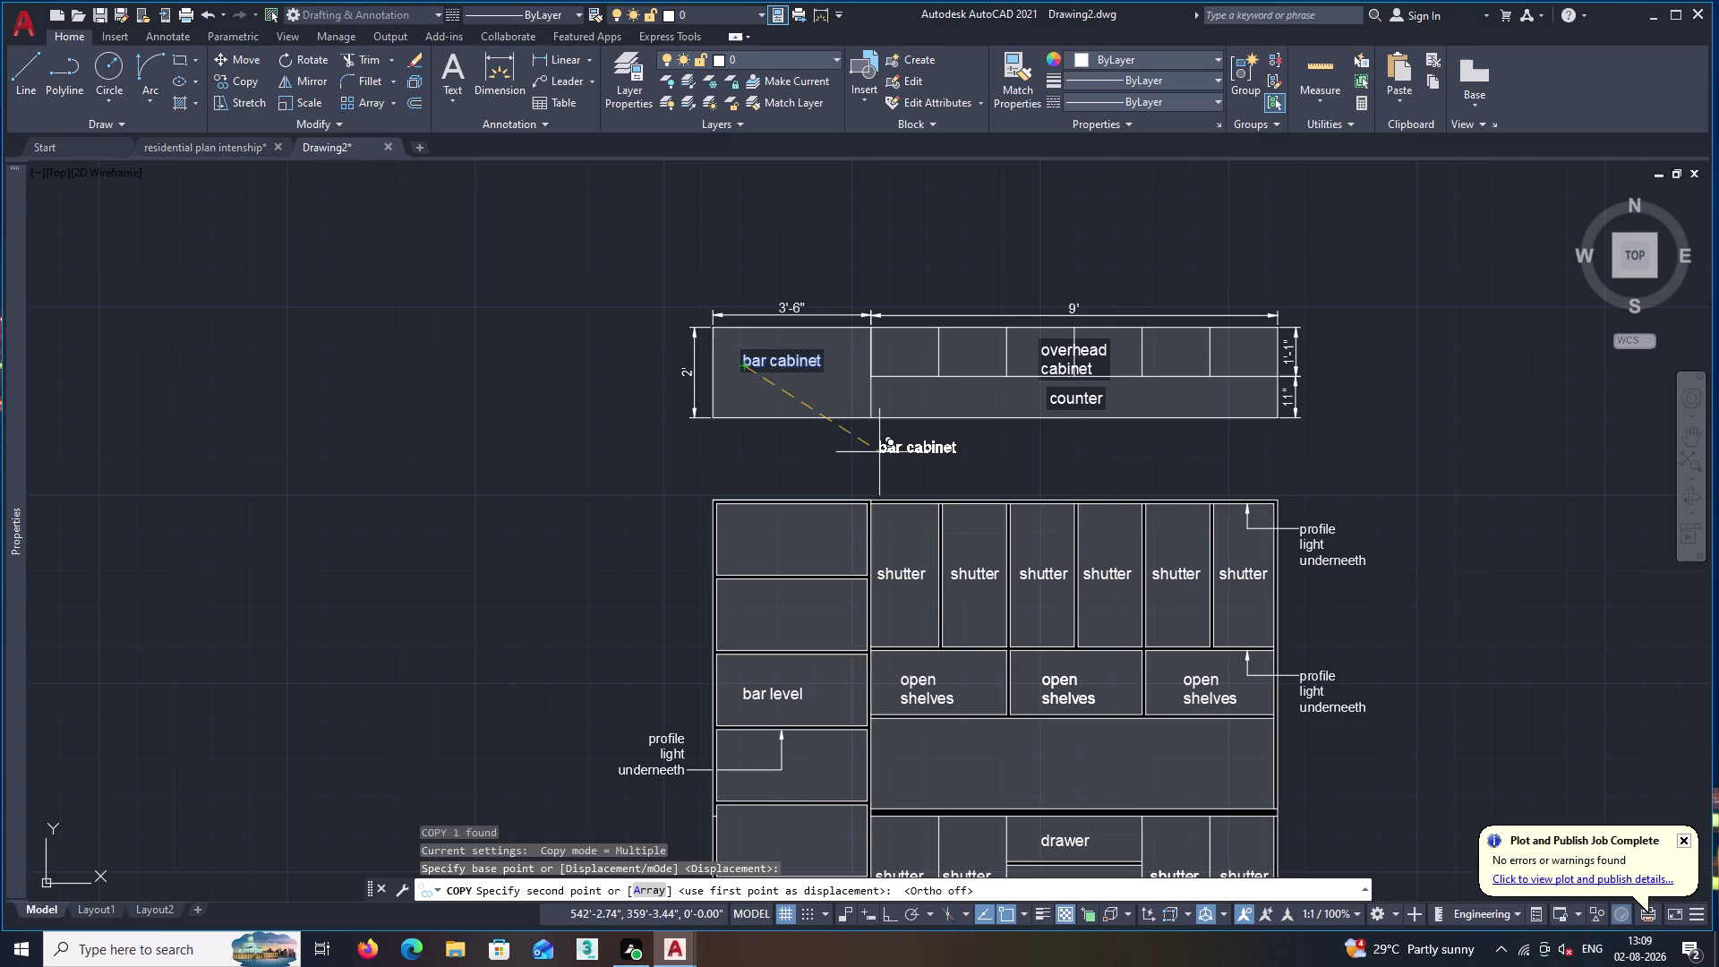
click(884, 451)
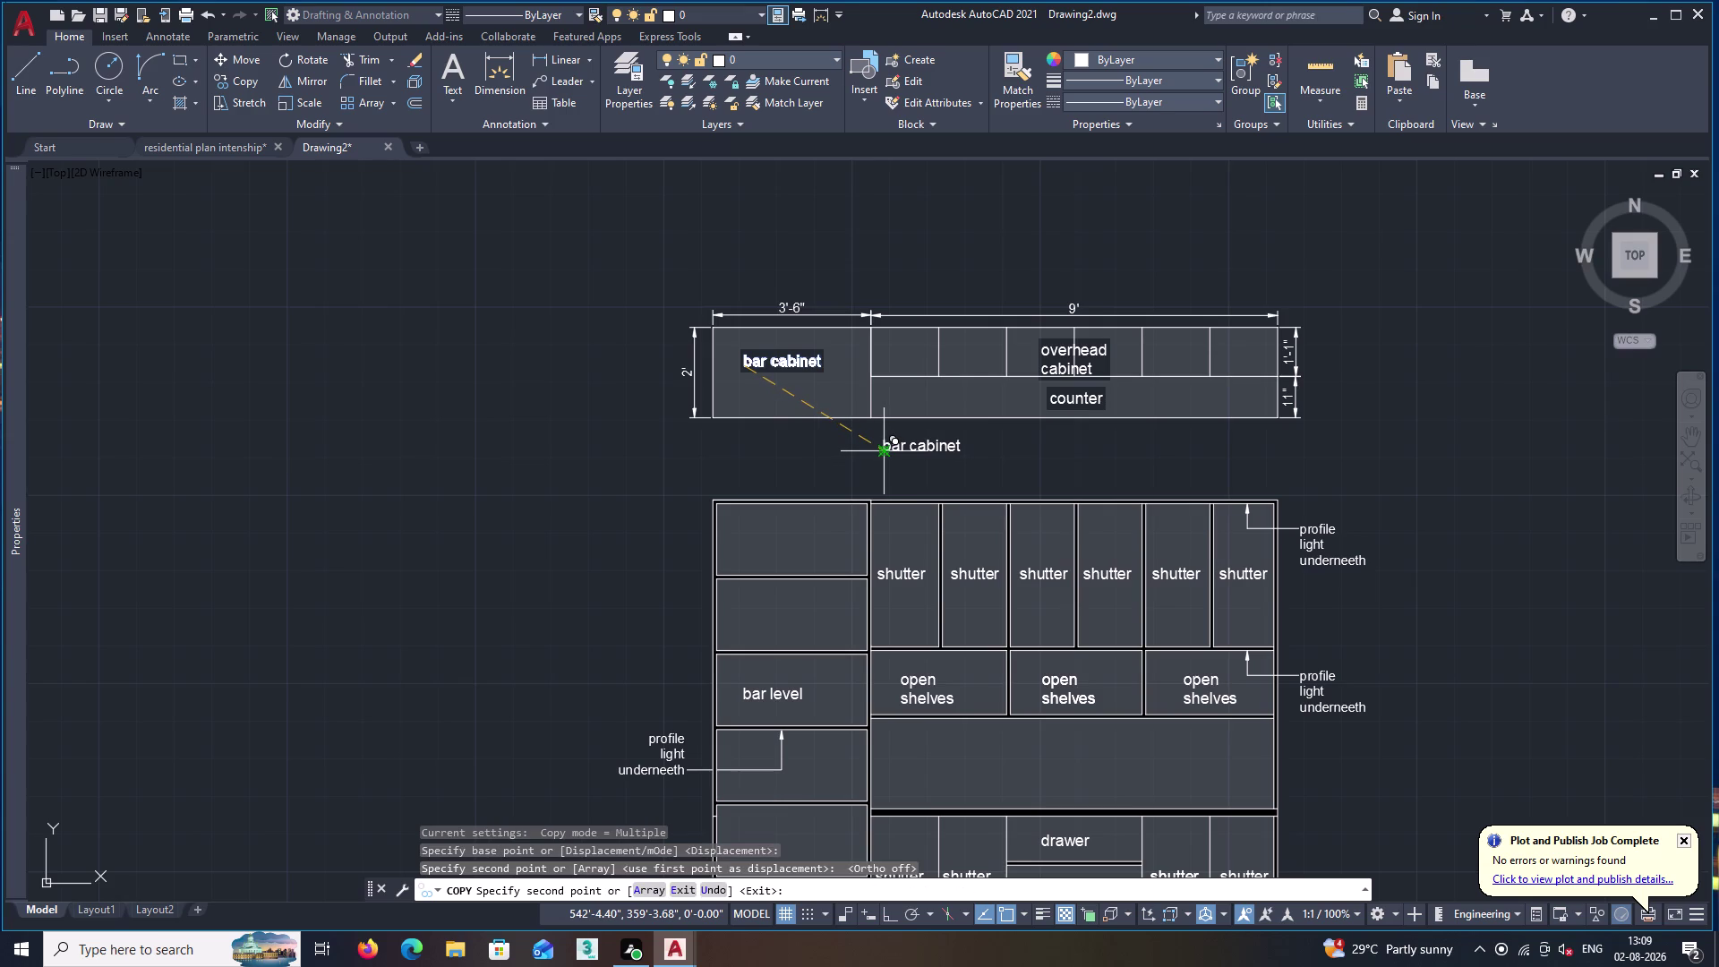
key(space)
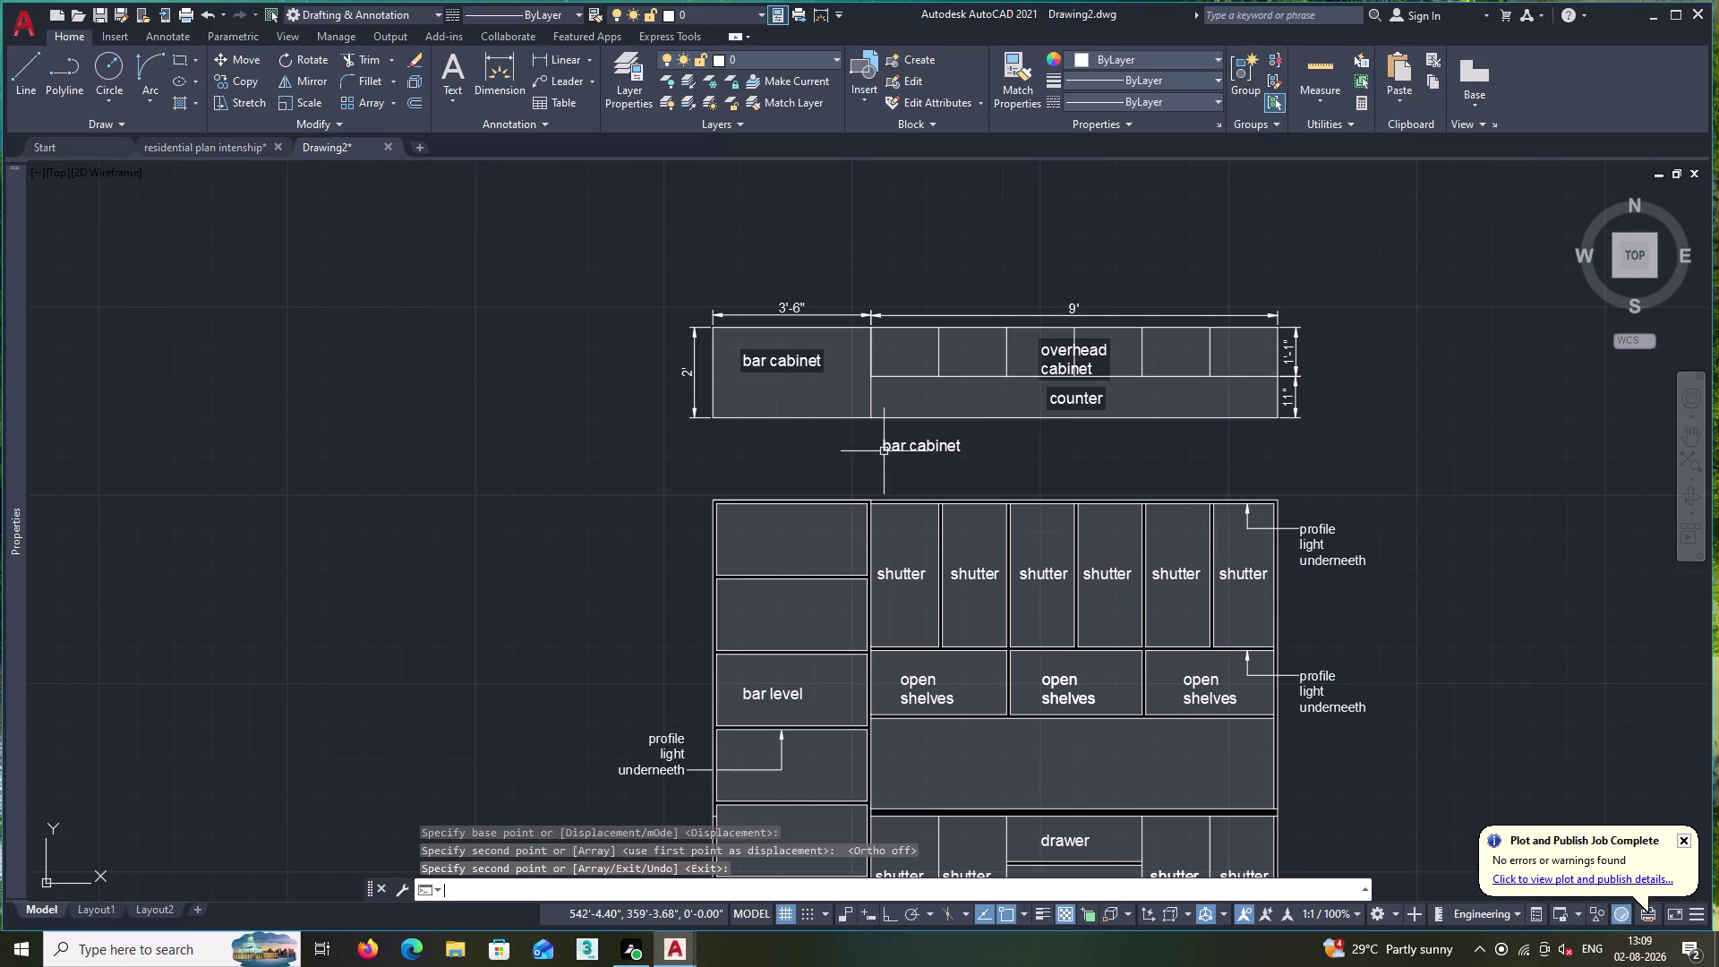
Edit the copied label, clearing its old wording and setting text height to 6".
click(897, 447)
double_click(948, 450)
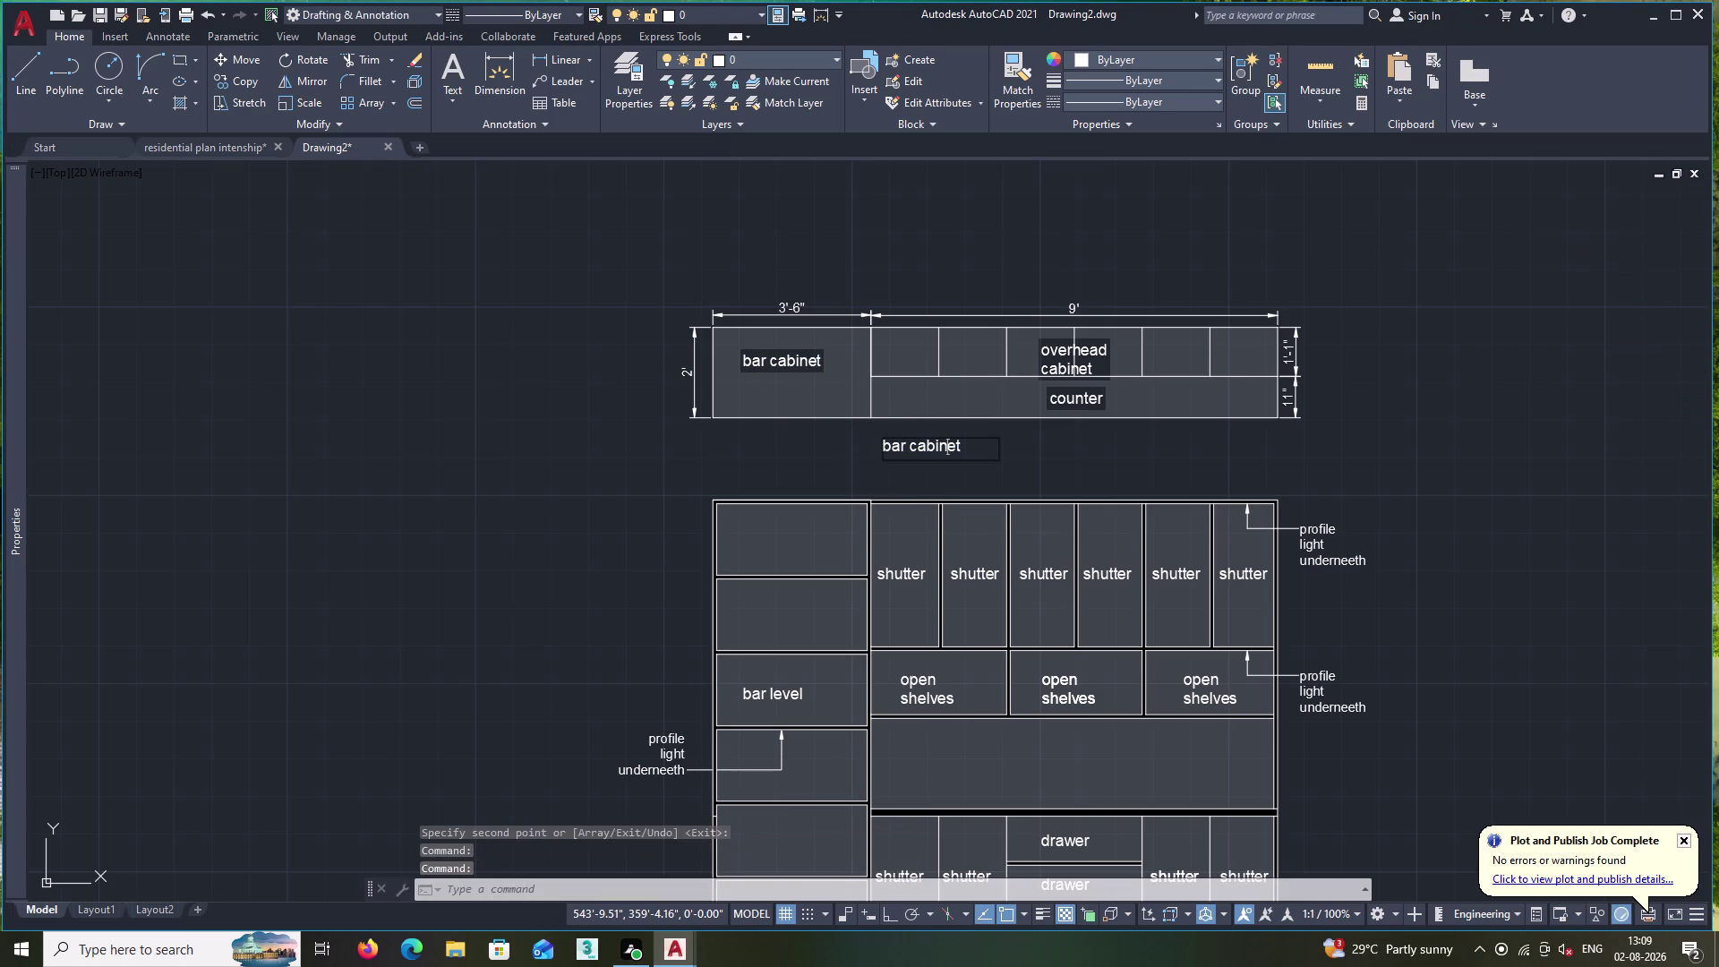
click(966, 447)
click(229, 82)
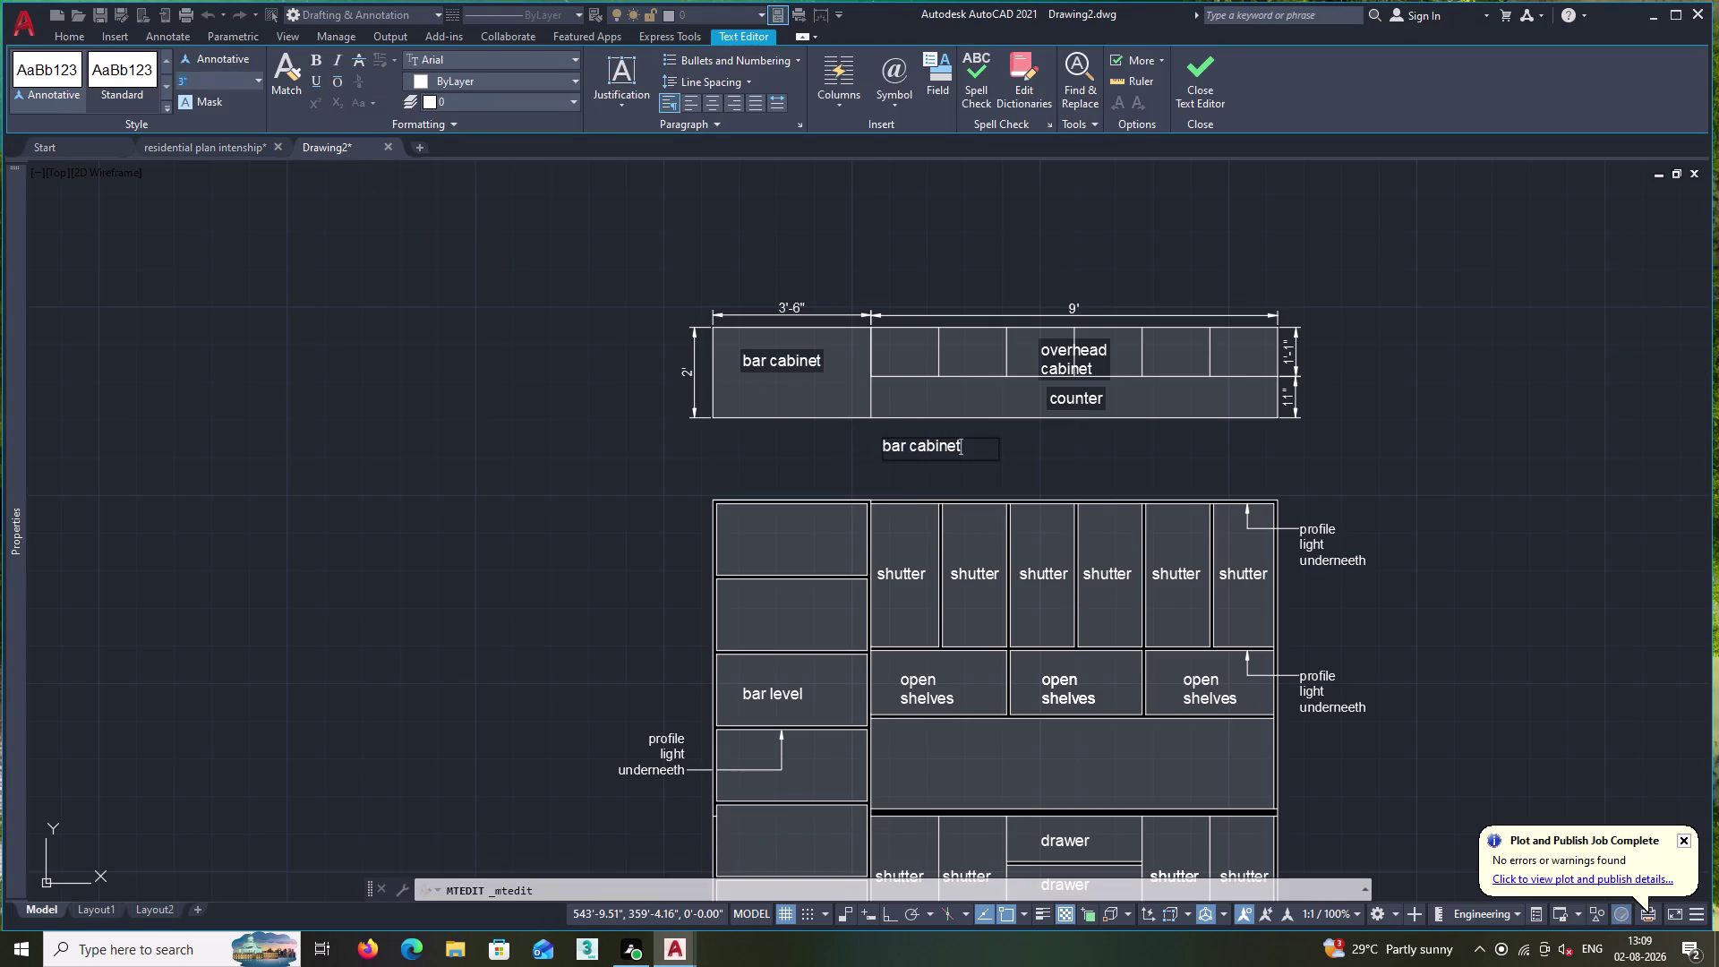
key(BackSpace)
key(5)
key(shift+quotedbl)
key(BackSpace)
key(BackSpace)
key(BackSpace)
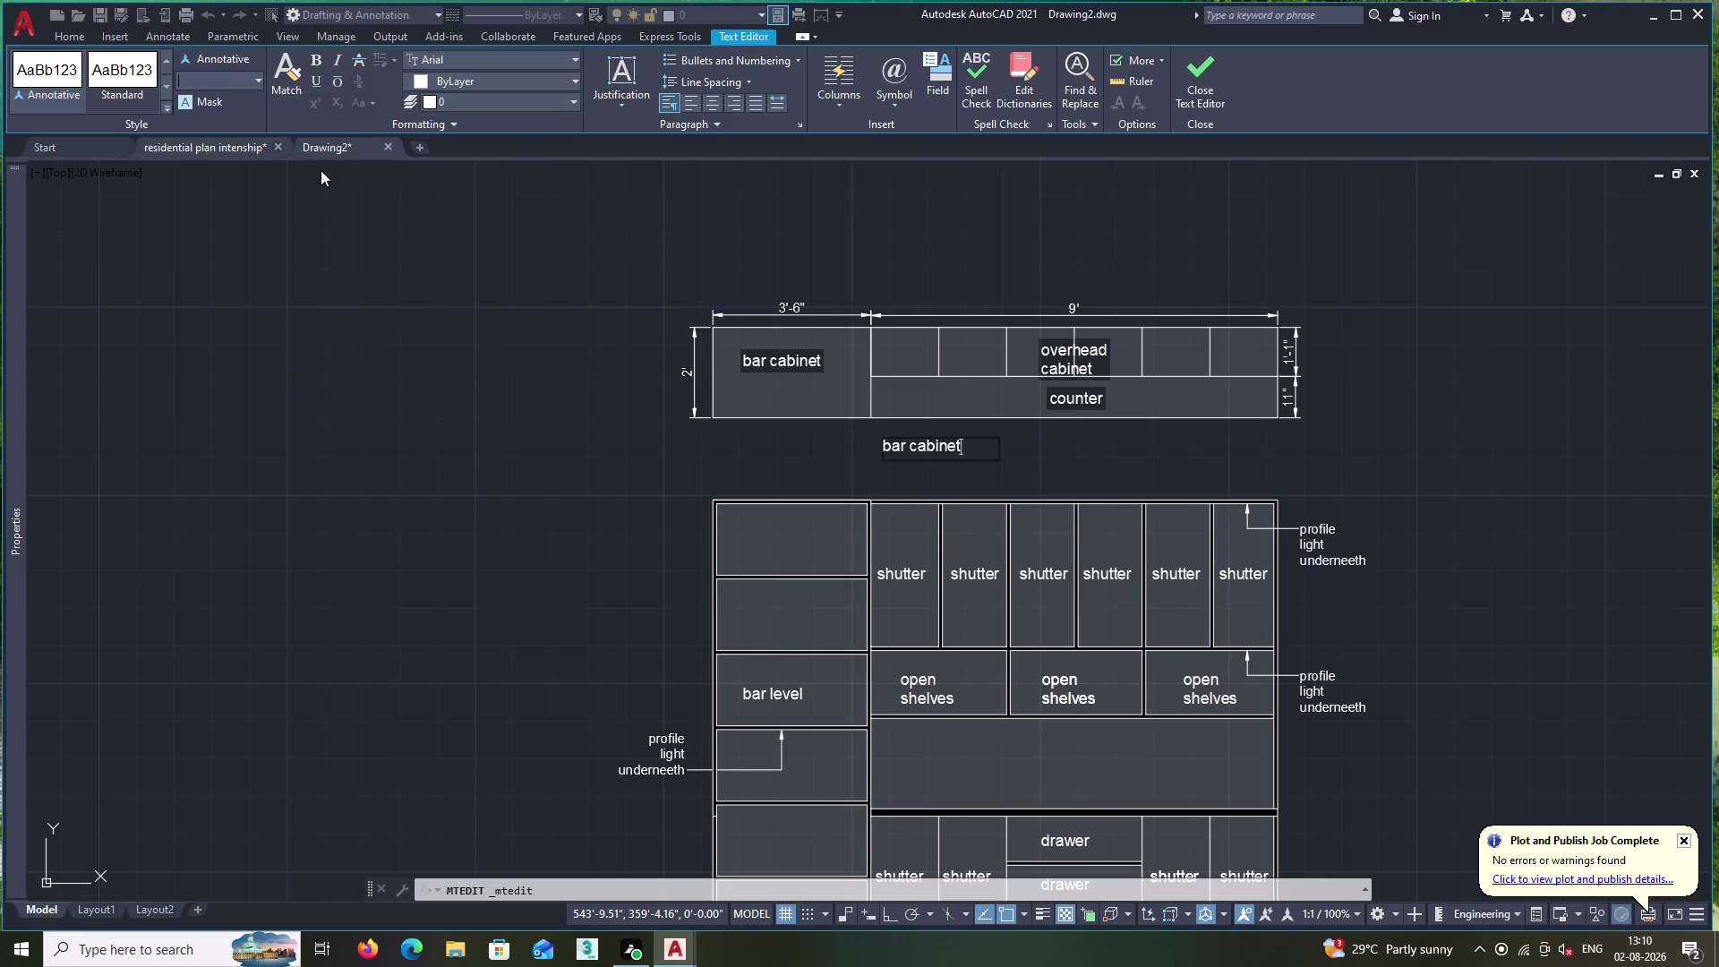
click(971, 444)
key(BackSpace)
key(BackSpace)
key(BackSpace)
click(231, 88)
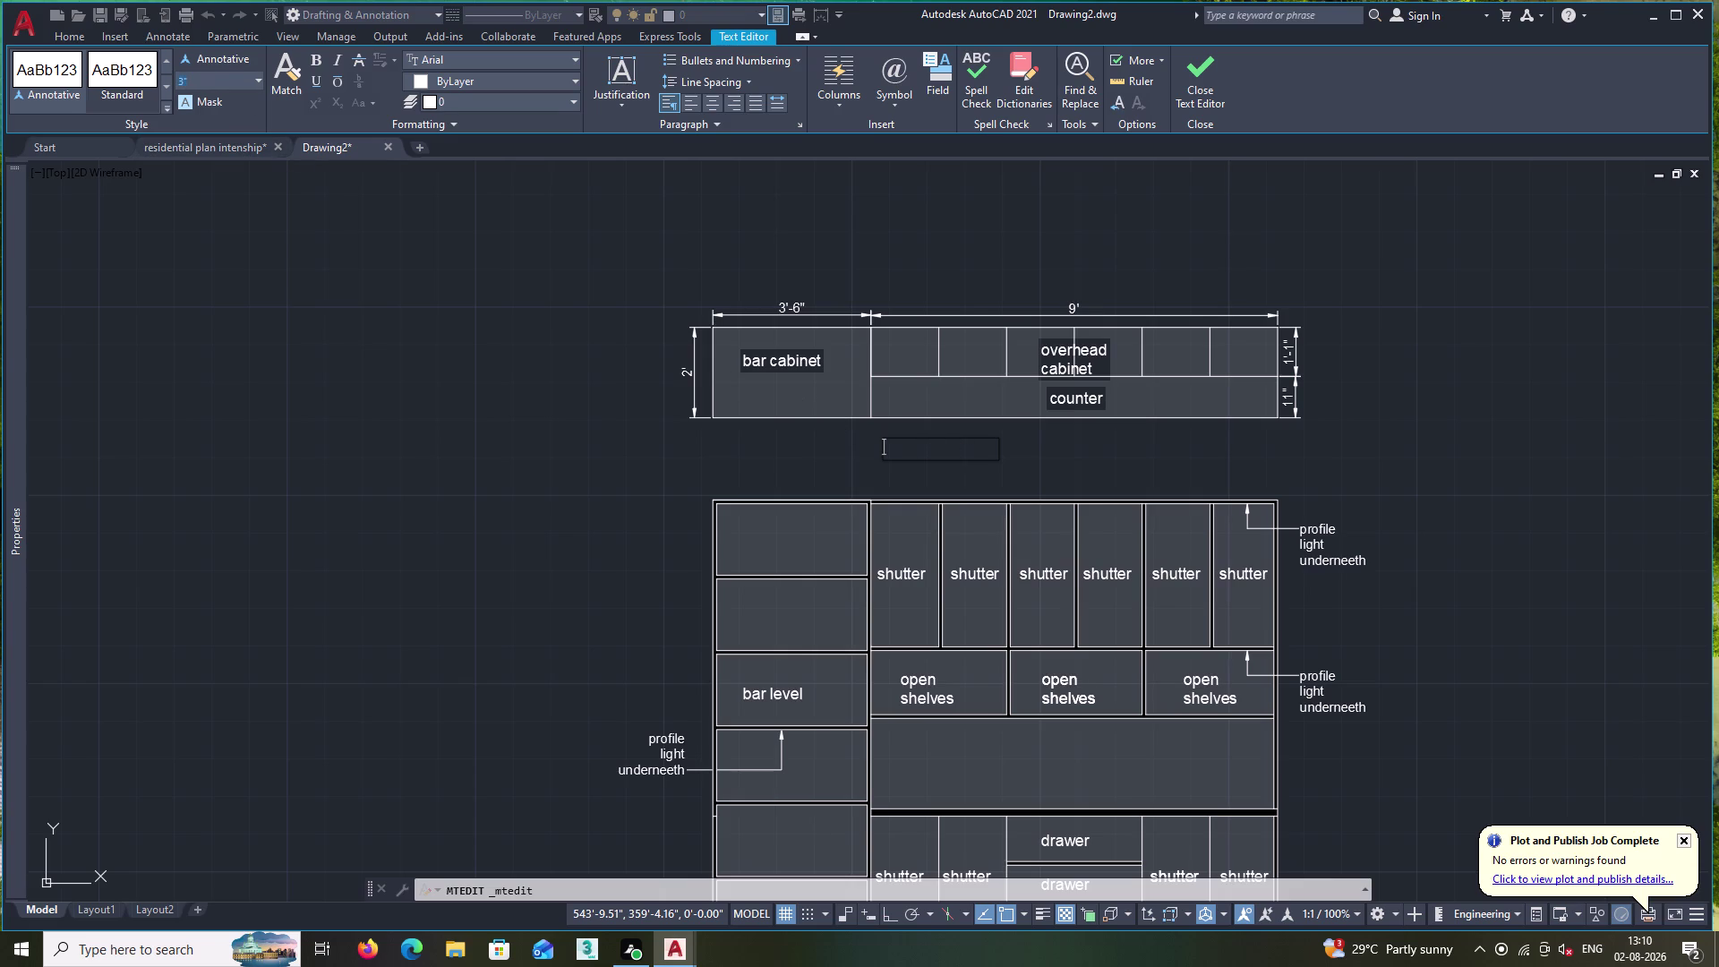
key(BackSpace)
key(5)
key(BackSpace)
key(6)
key(shift+quotedbl)
key(BackSpace)
key(BackSpace)
key(BackSpace)
key(6)
key(shift+quotedbl)
text(plan)
key(BackSpace)
key(BackSpace)
key(BackSpace)
key(BackSpace)
key(BackSpace)
key(shift+quotedbl)
click(958, 446)
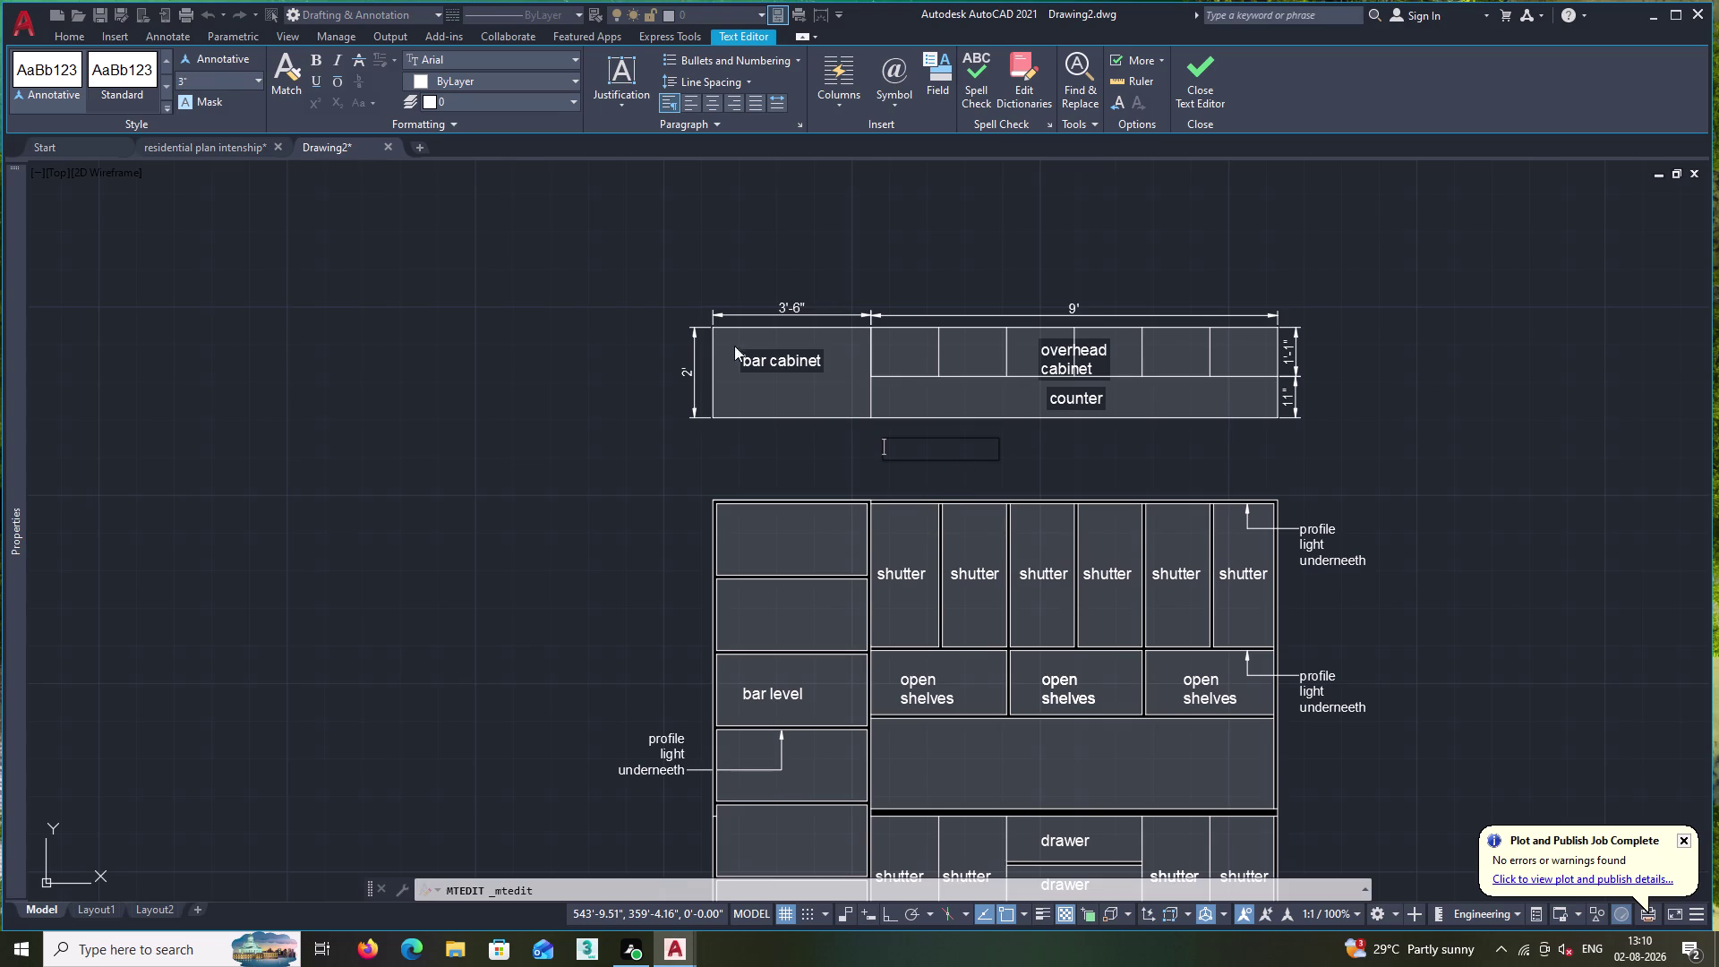
click(212, 81)
key(BackSpace)
key(6)
key(shift+quotedbl)
key(Return)
Enter the wording 'plan of bar cum crockery unit' and close the text editor.
key(p)
text(l)
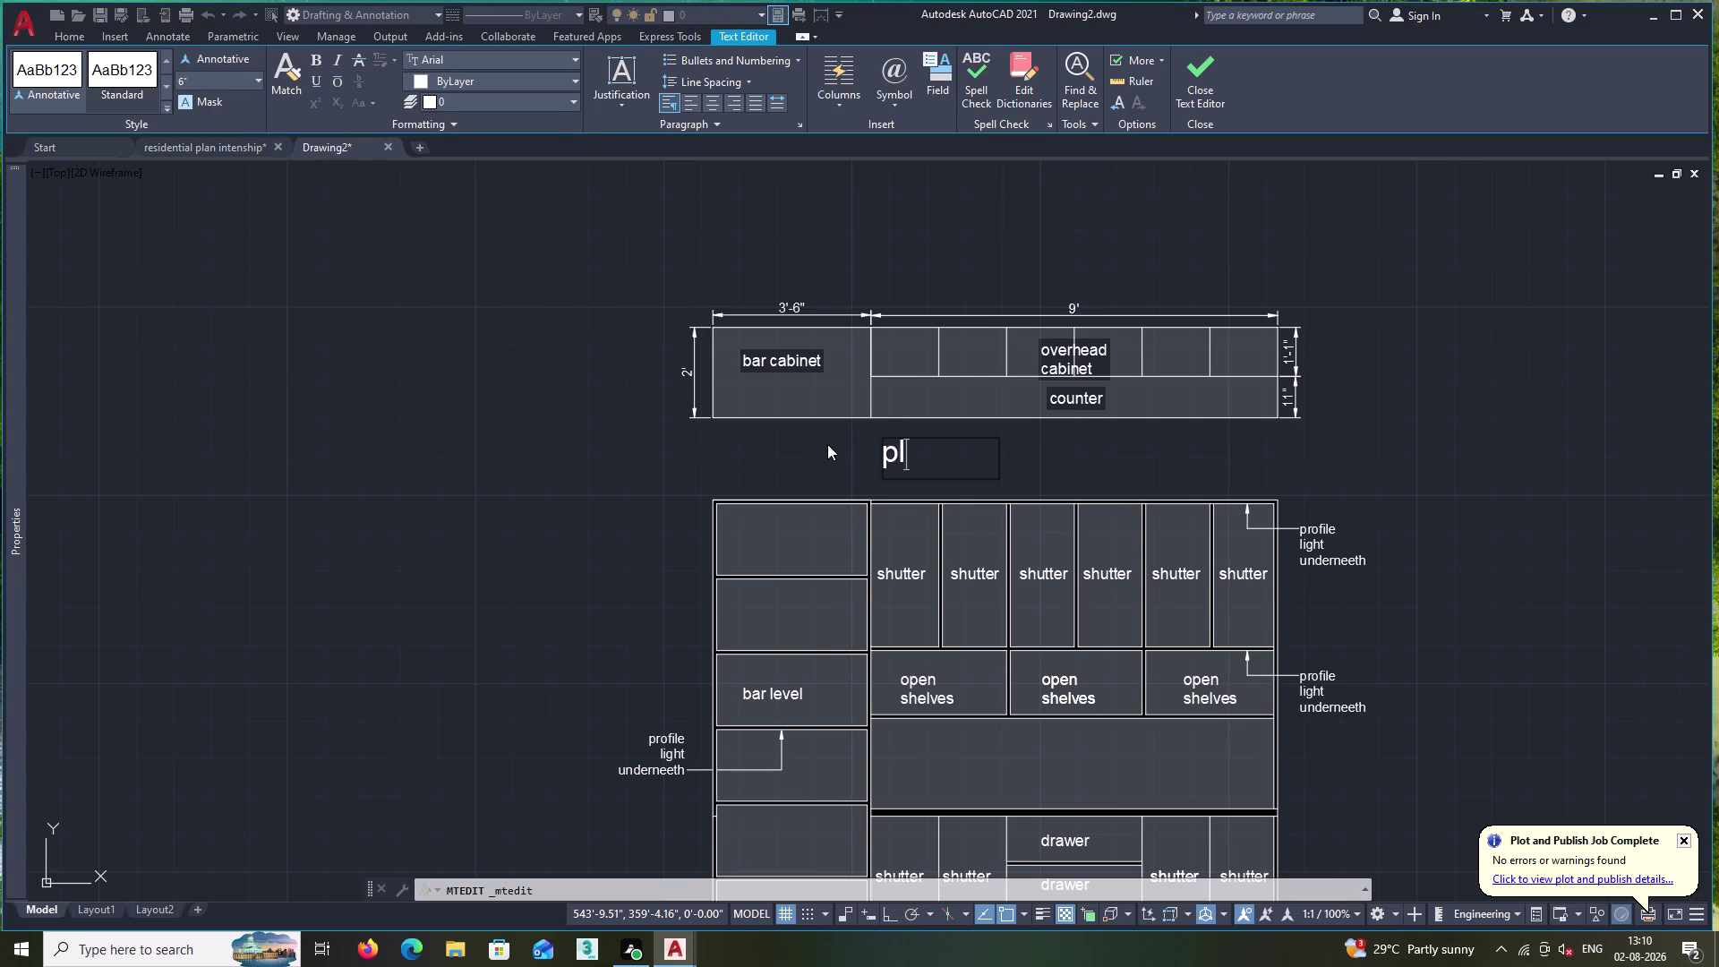
text(an o)
text(f b)
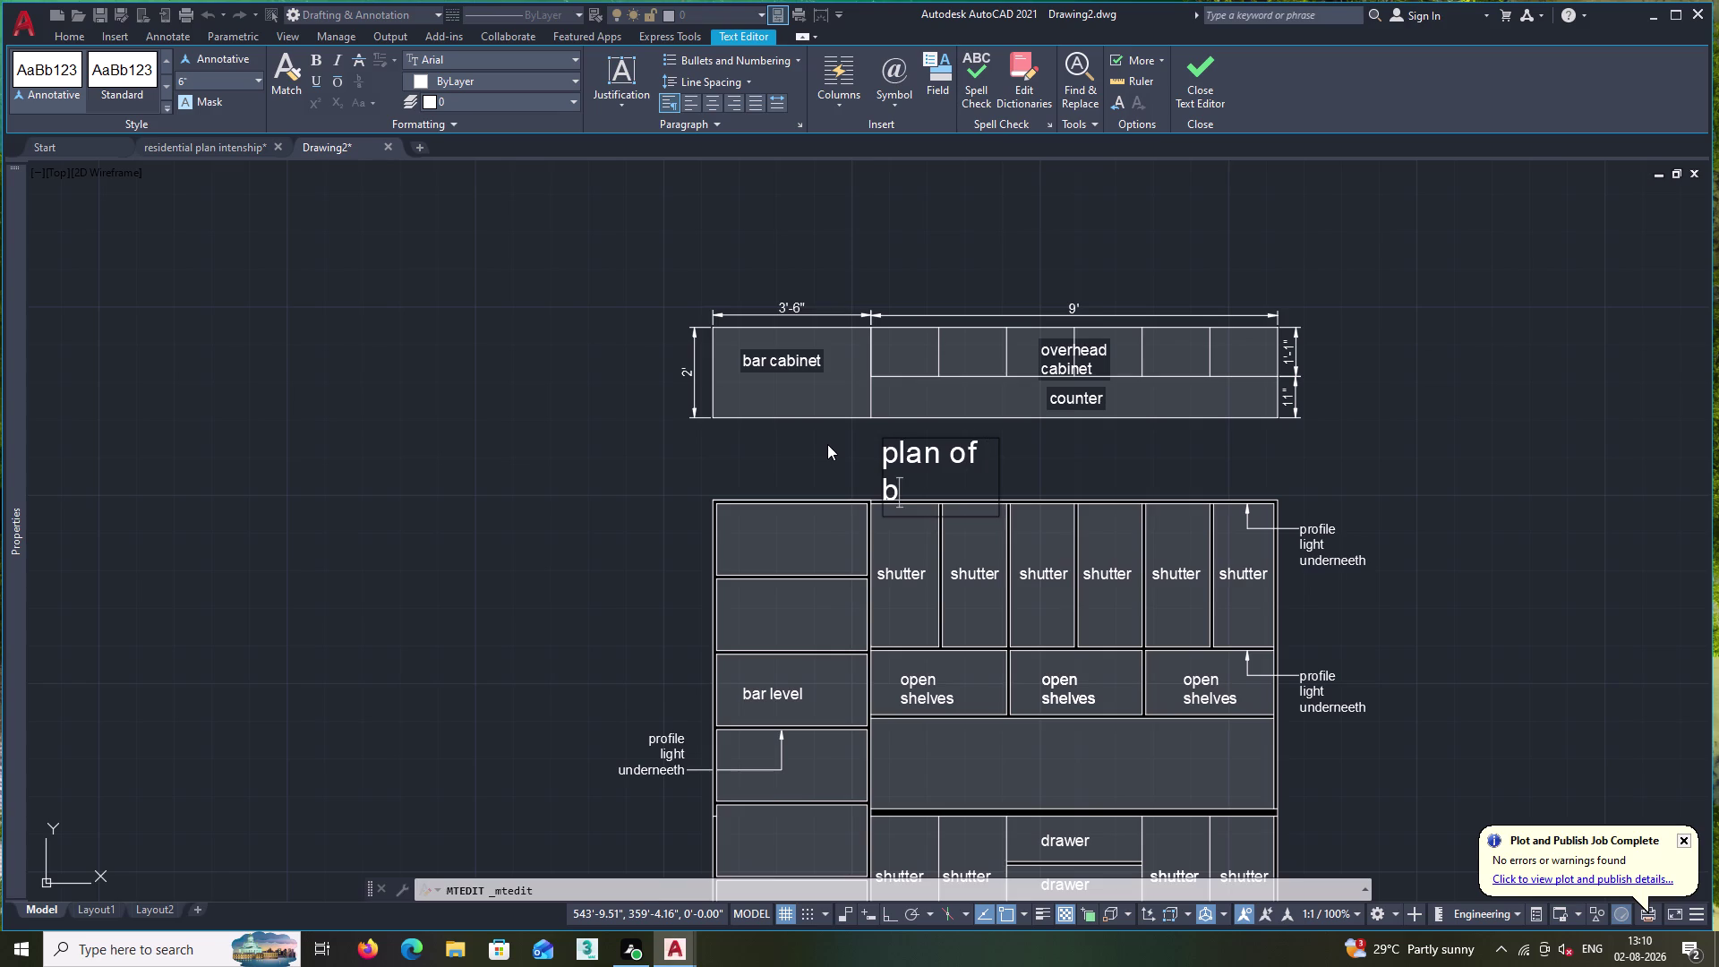
text(ar cu)
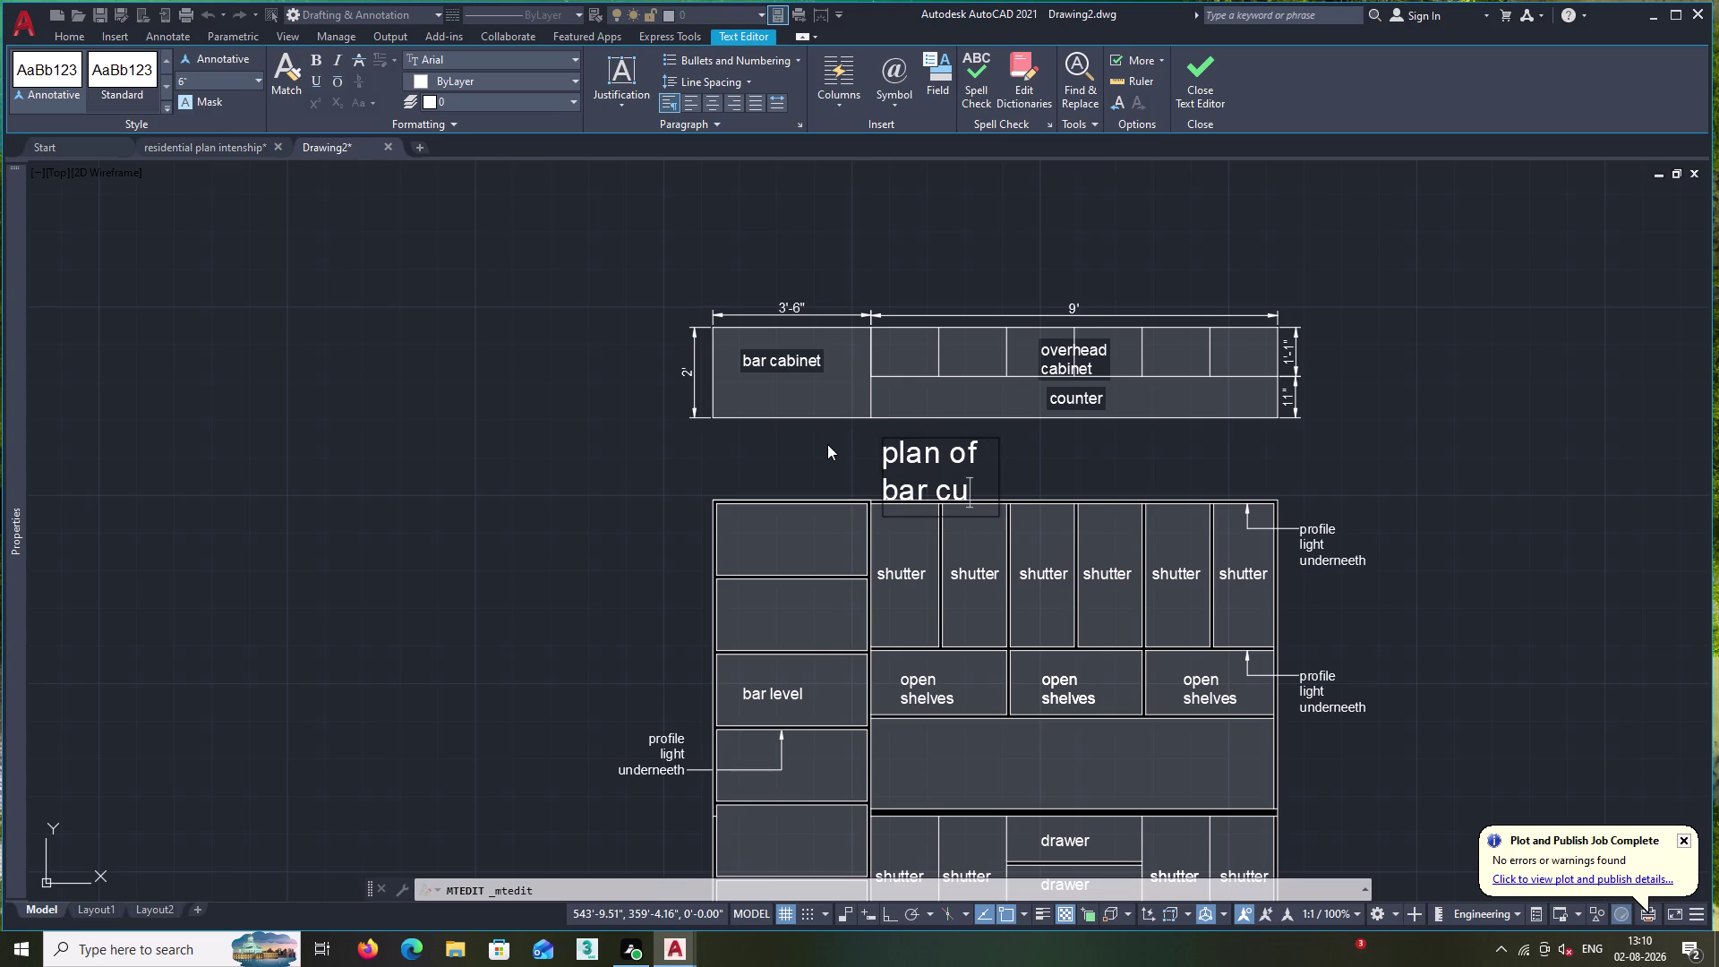
key(m)
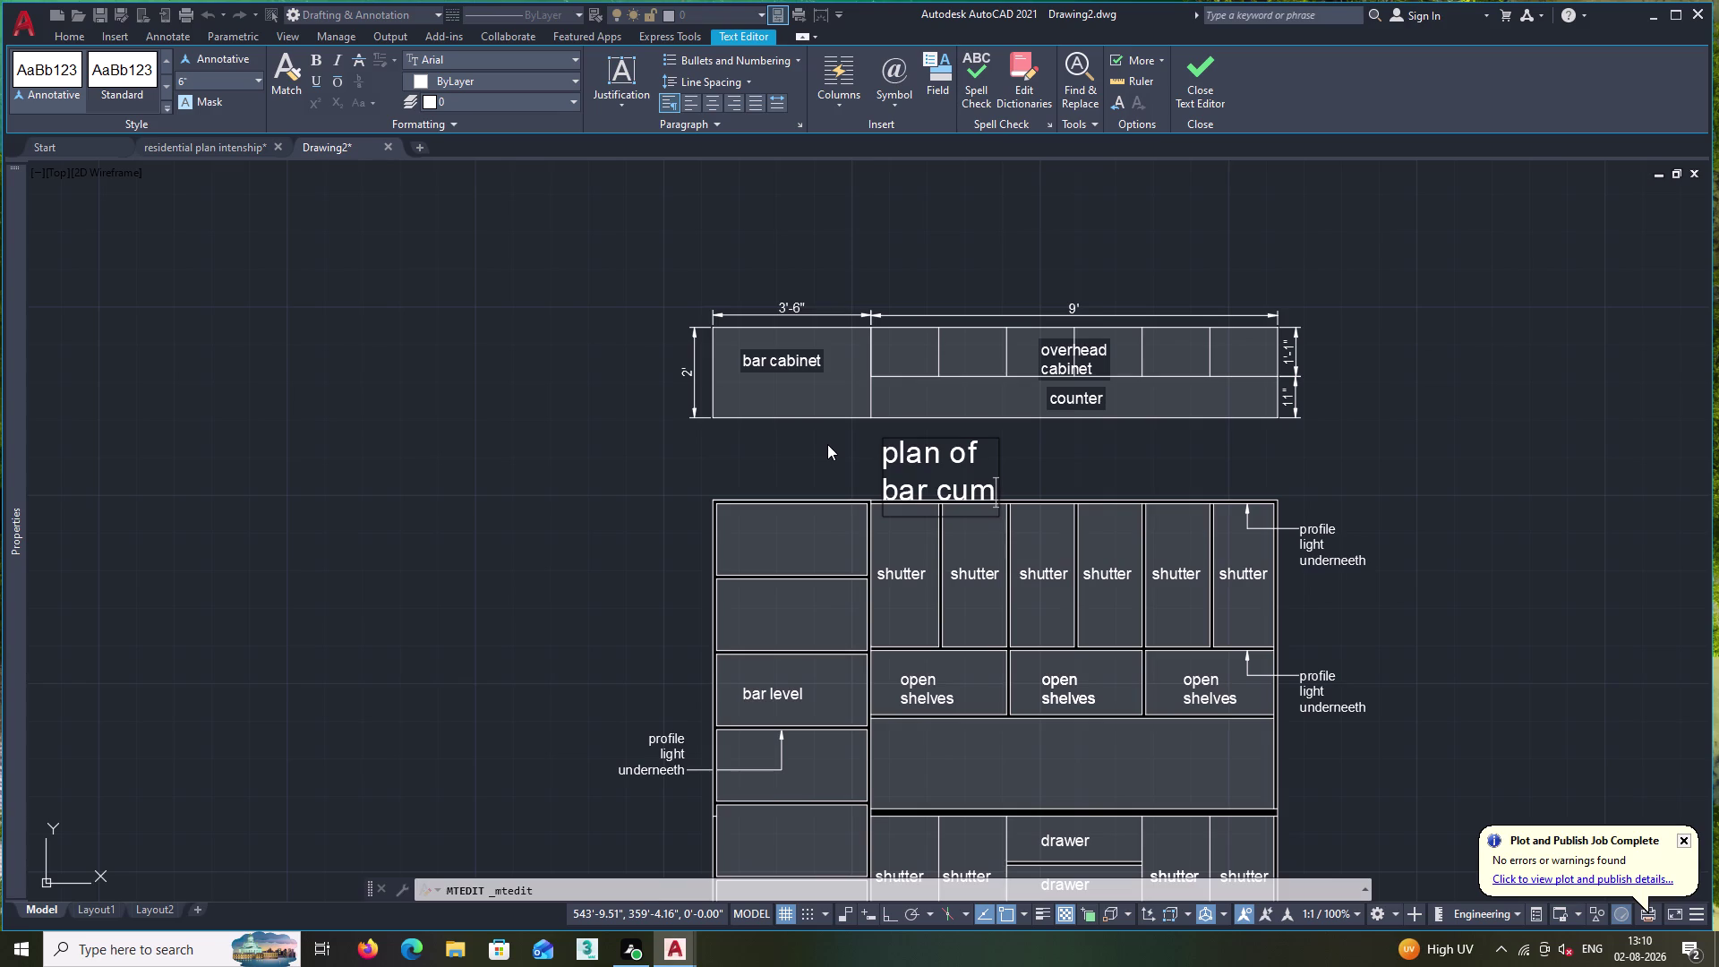
key(space)
text(cr)
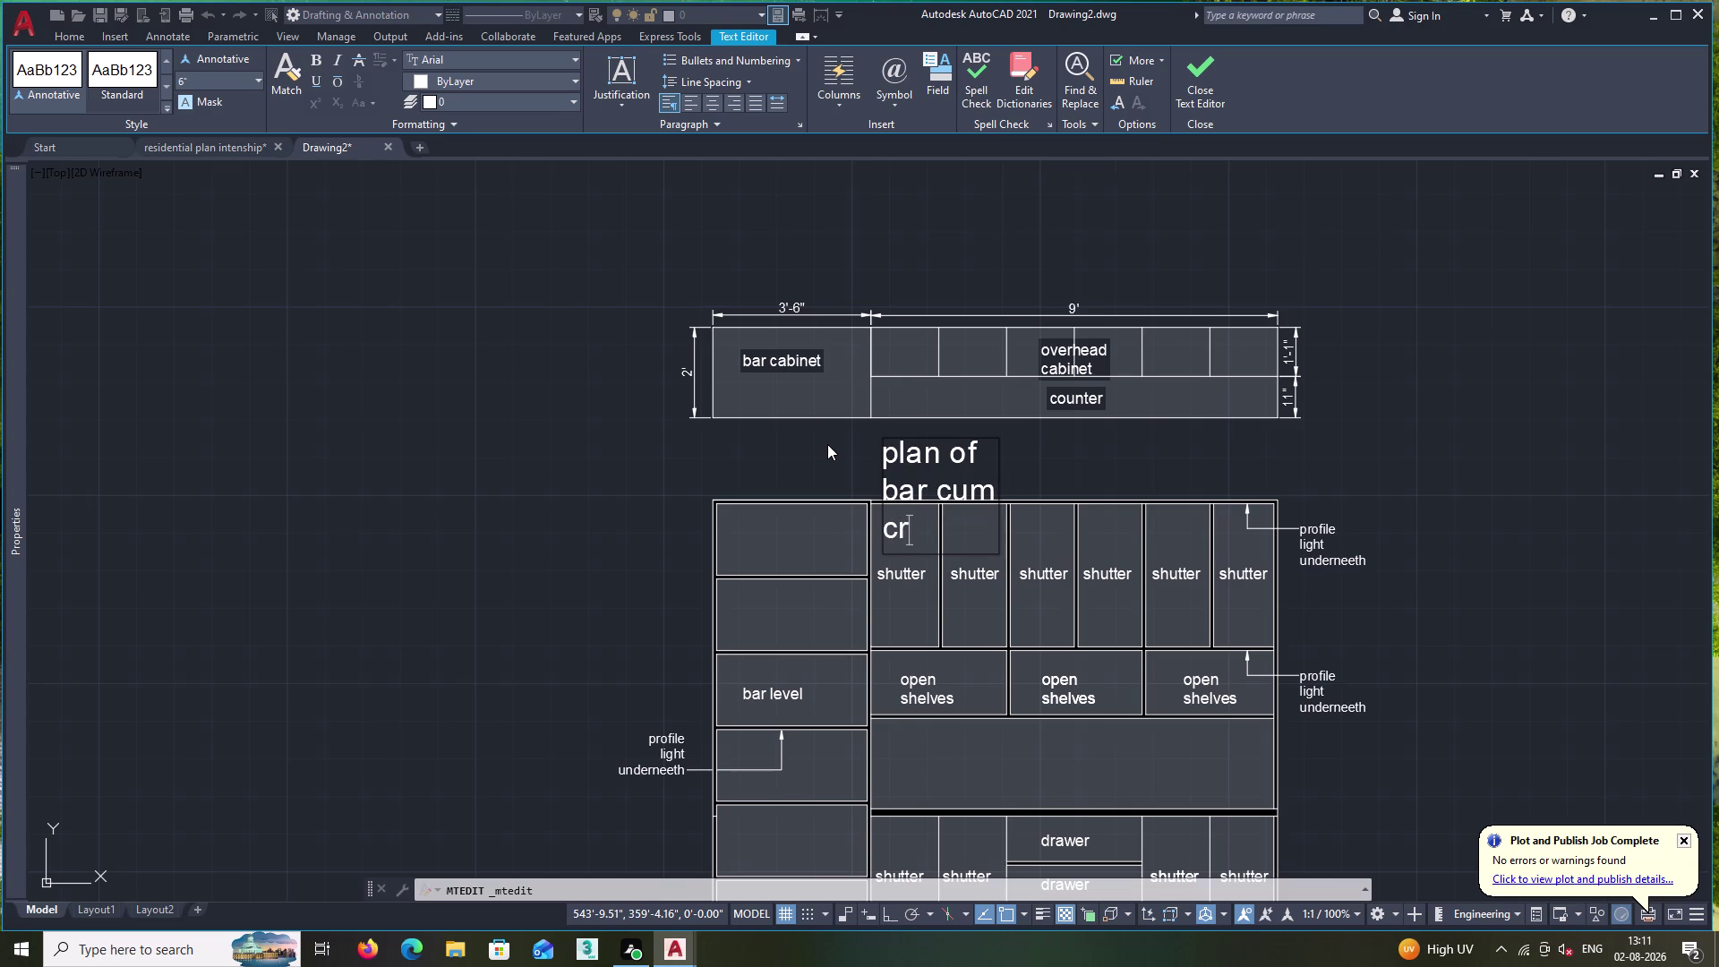
text(o)
text(c)
text(ker)
key(y)
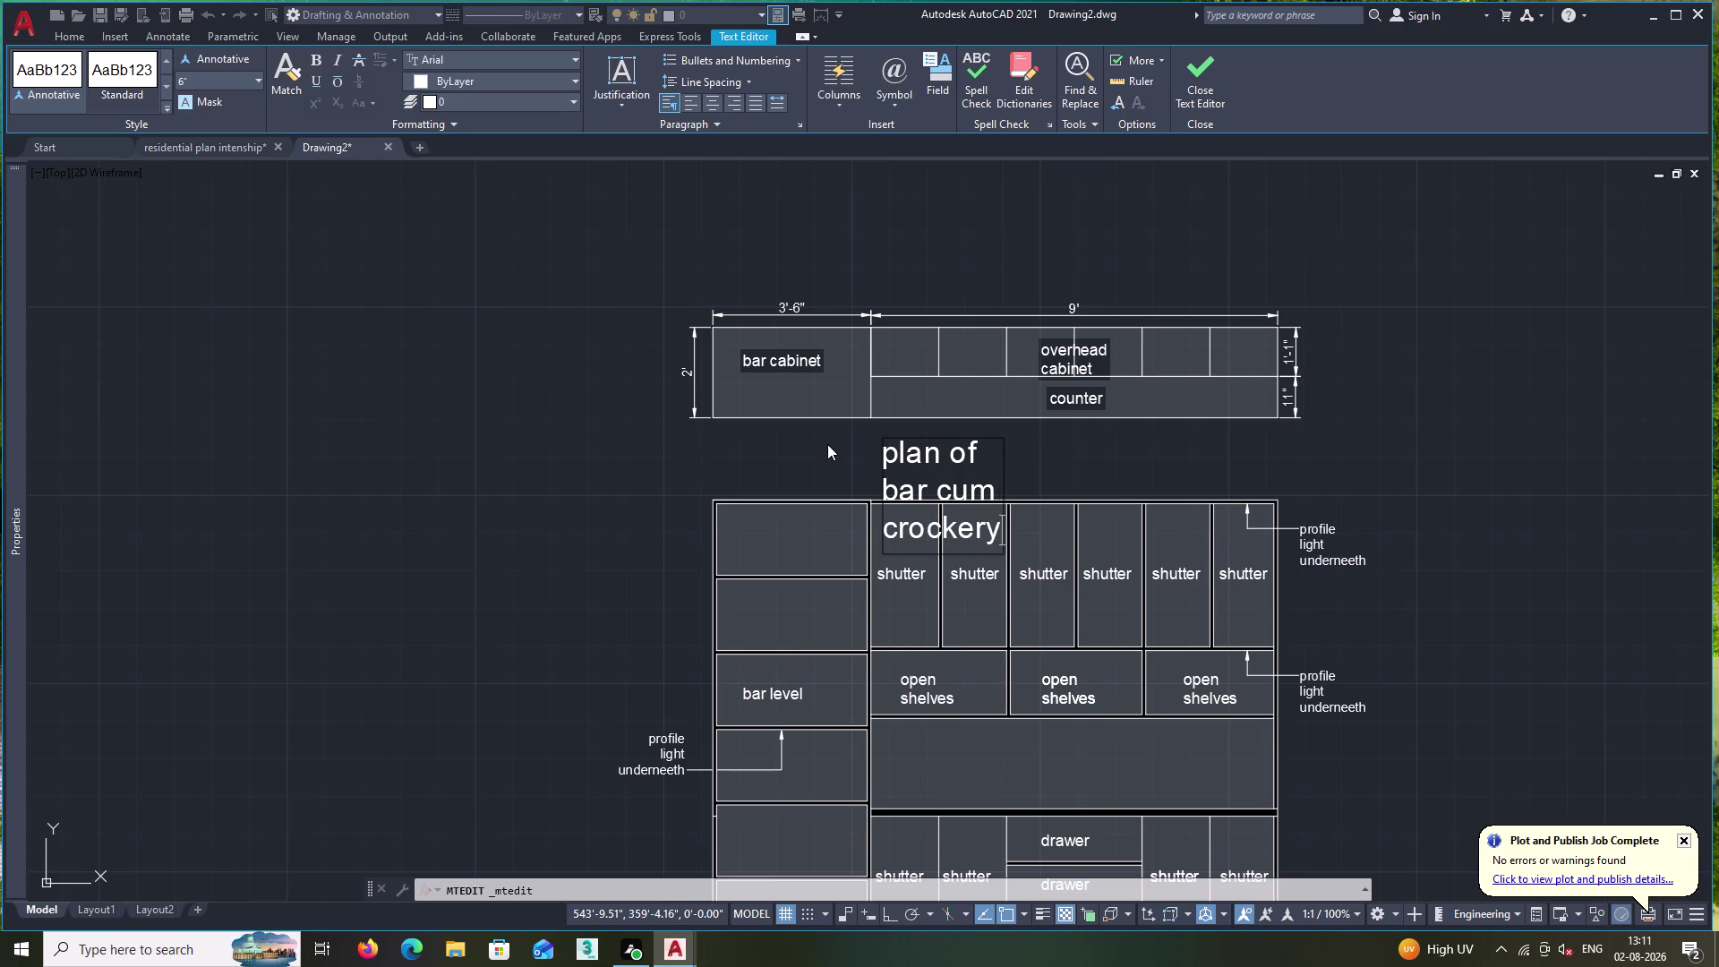
key(space)
text(uni)
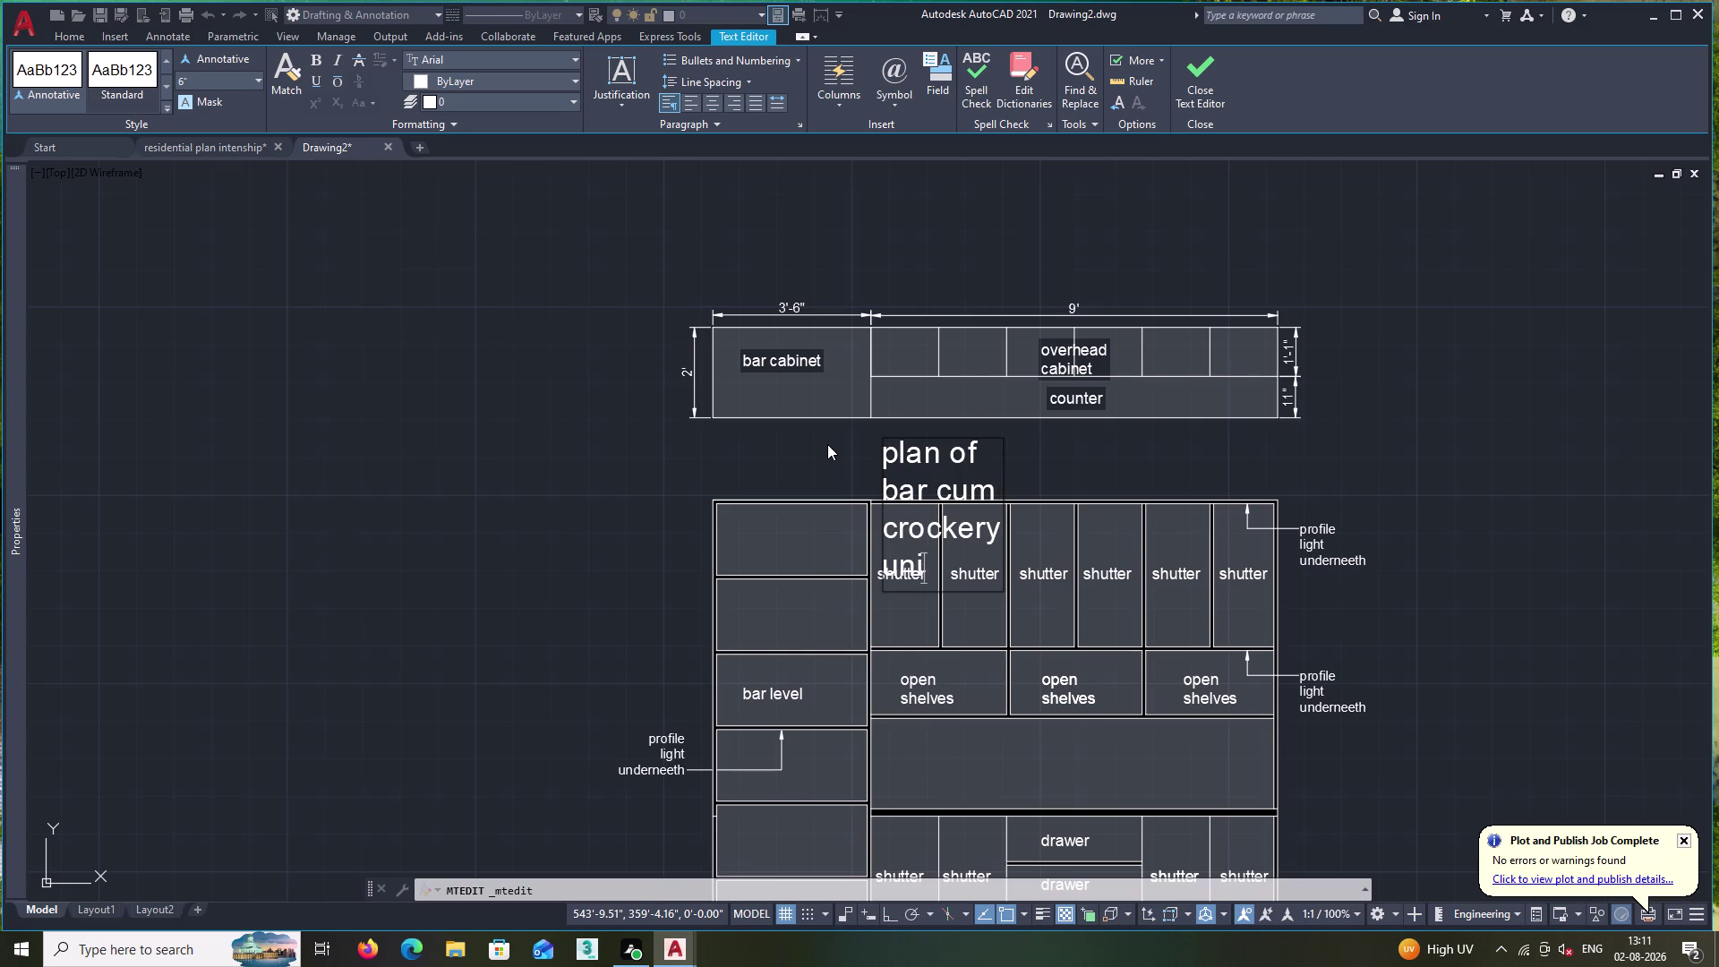
text(t)
click(1192, 93)
click(936, 456)
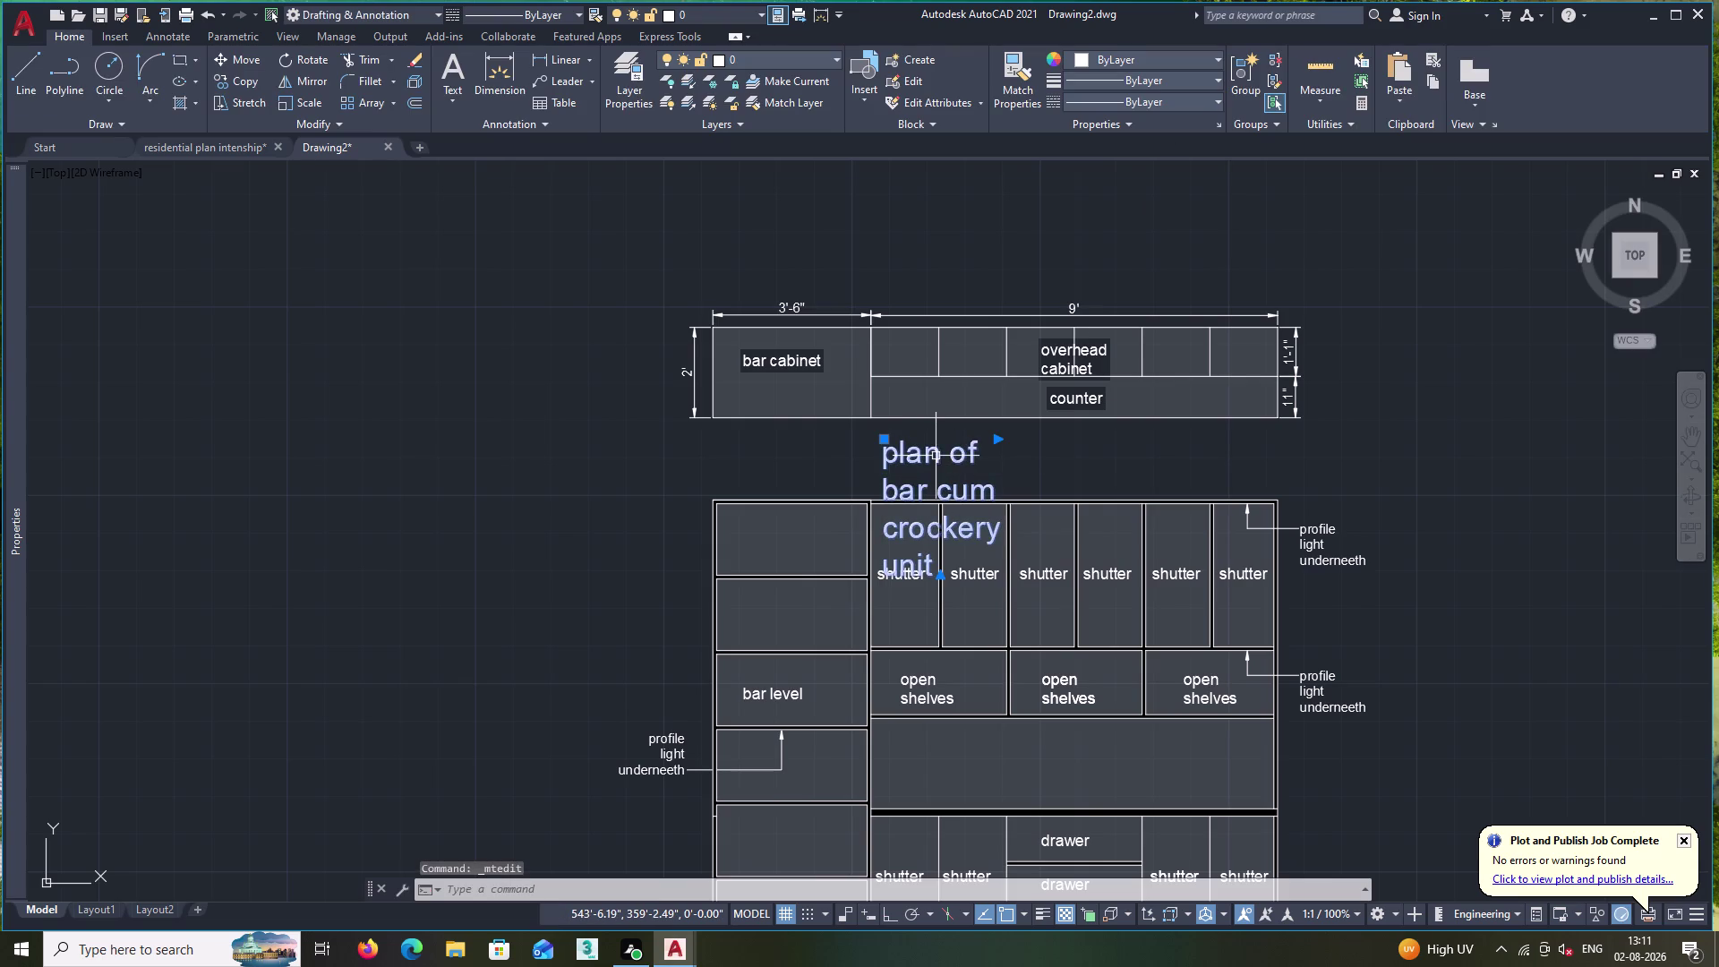
Stretch the title's text box wider so it fits on one line.
drag(999, 437, 1199, 444)
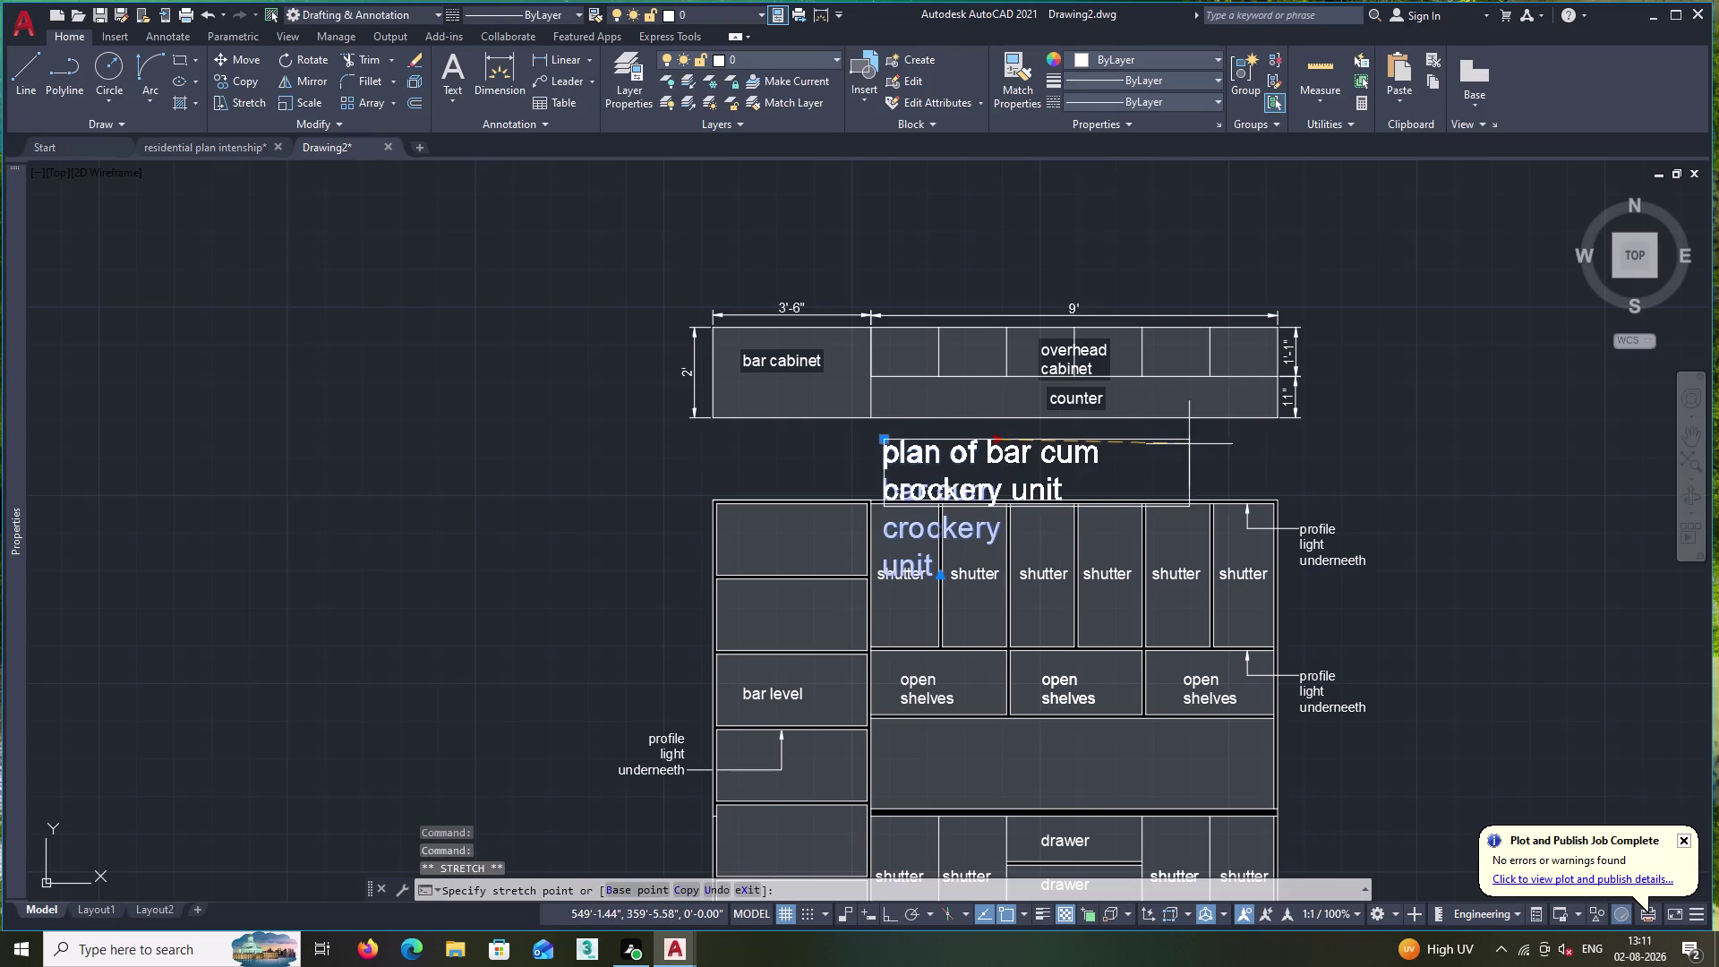
drag(1199, 443, 1362, 438)
click(1361, 438)
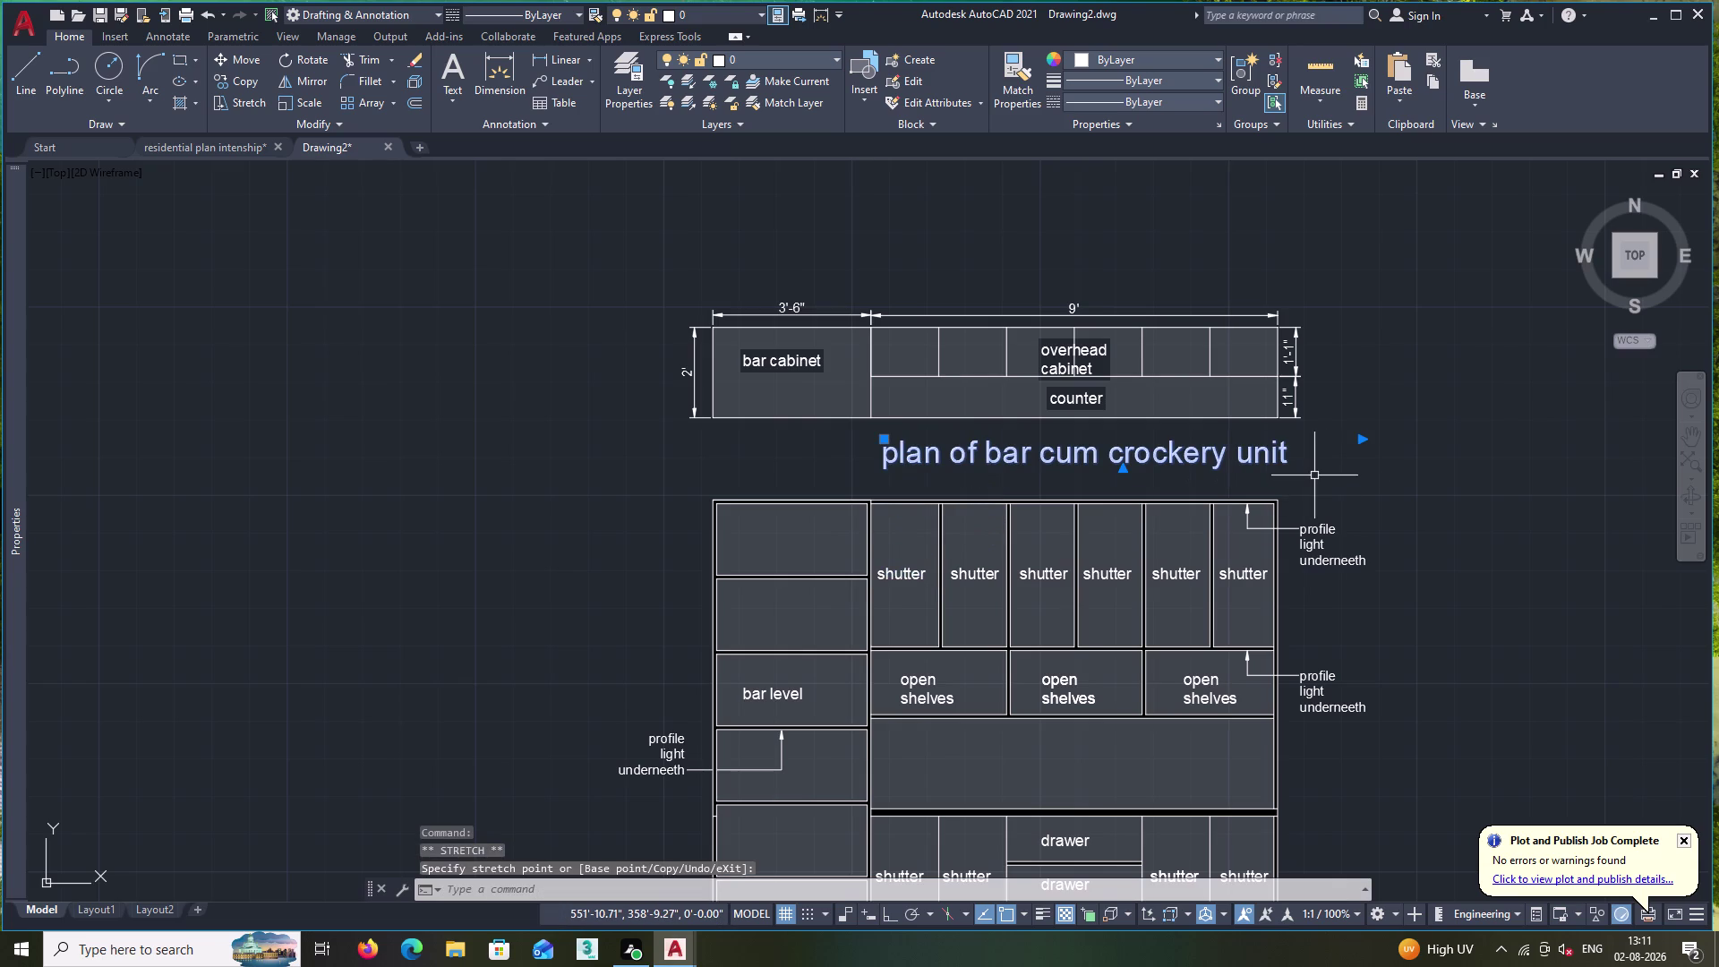
key(Escape)
Begin moving the title, then zoom and pan to show both drawings.
click(1185, 457)
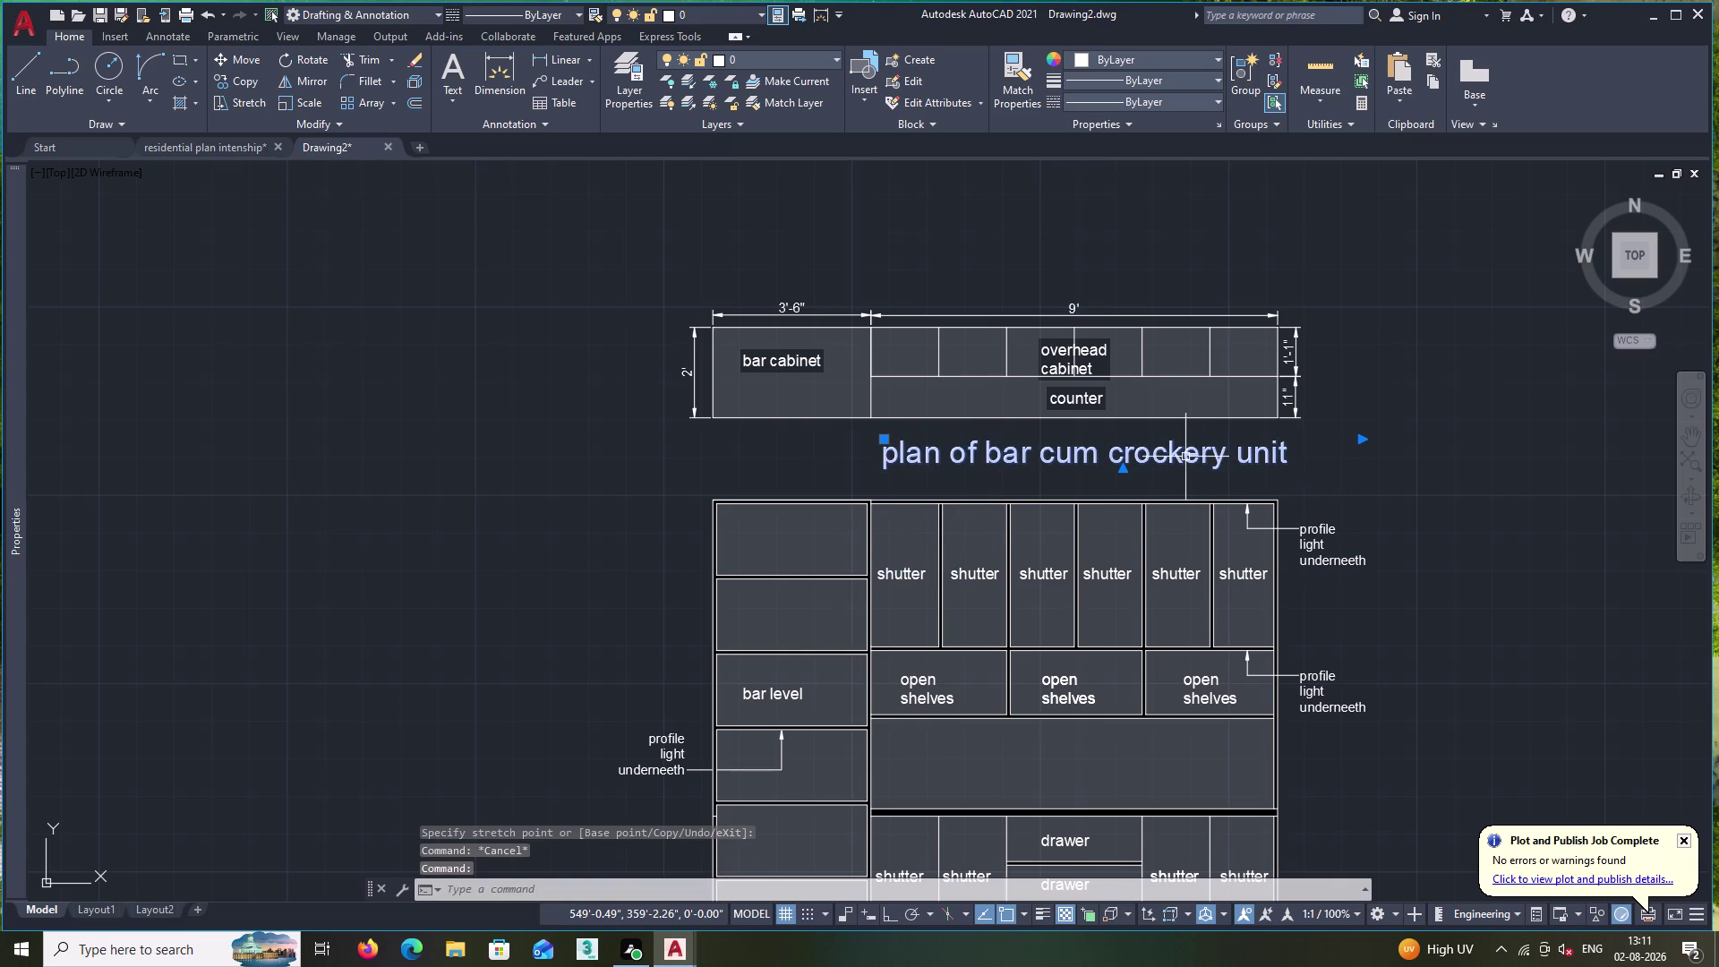
text(m)
key(space)
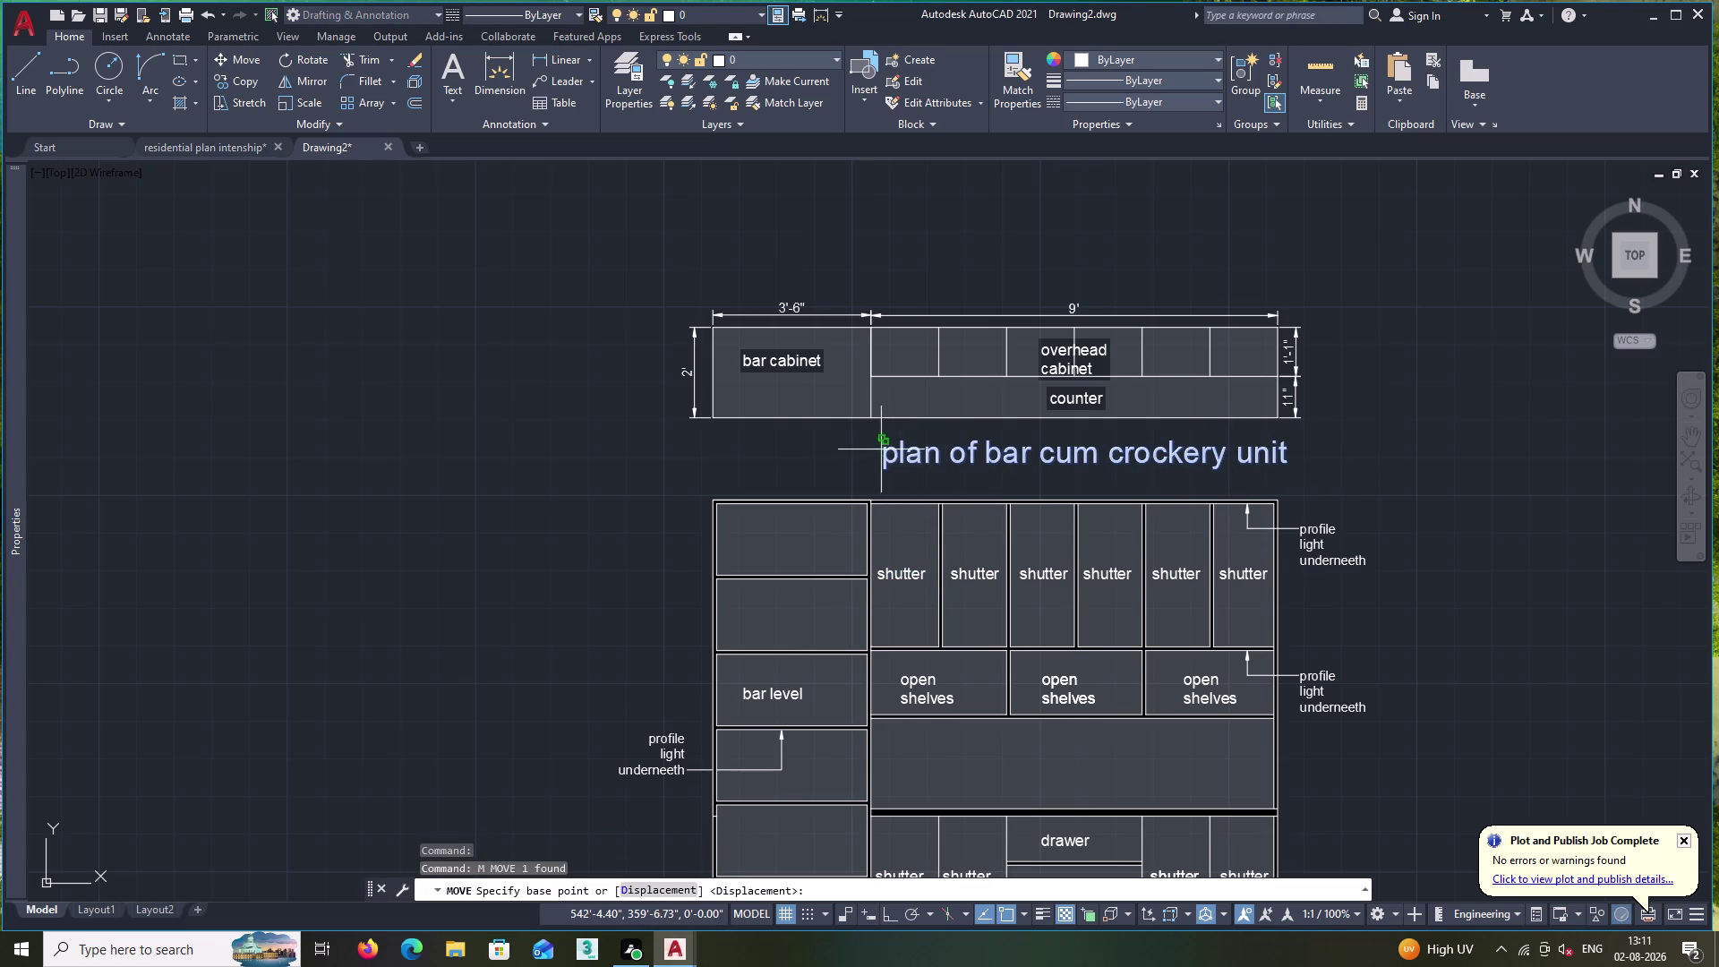
click(884, 470)
click(824, 472)
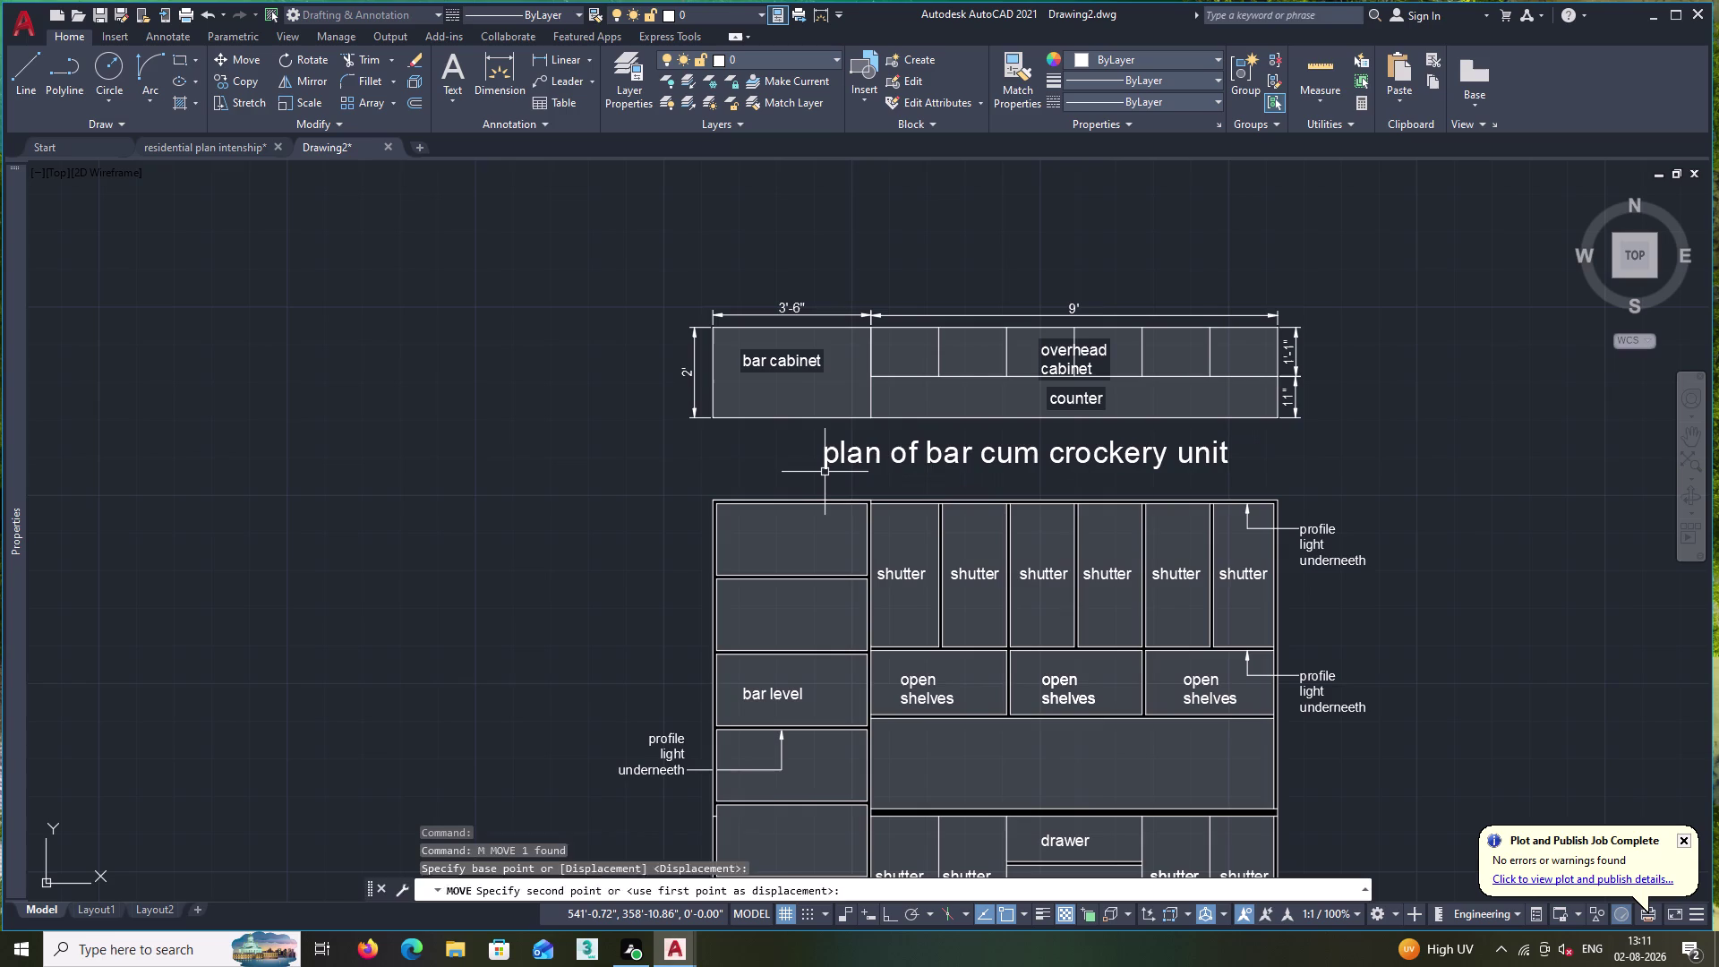
scroll(down, 3)
middle_drag(1130, 457, 1077, 362)
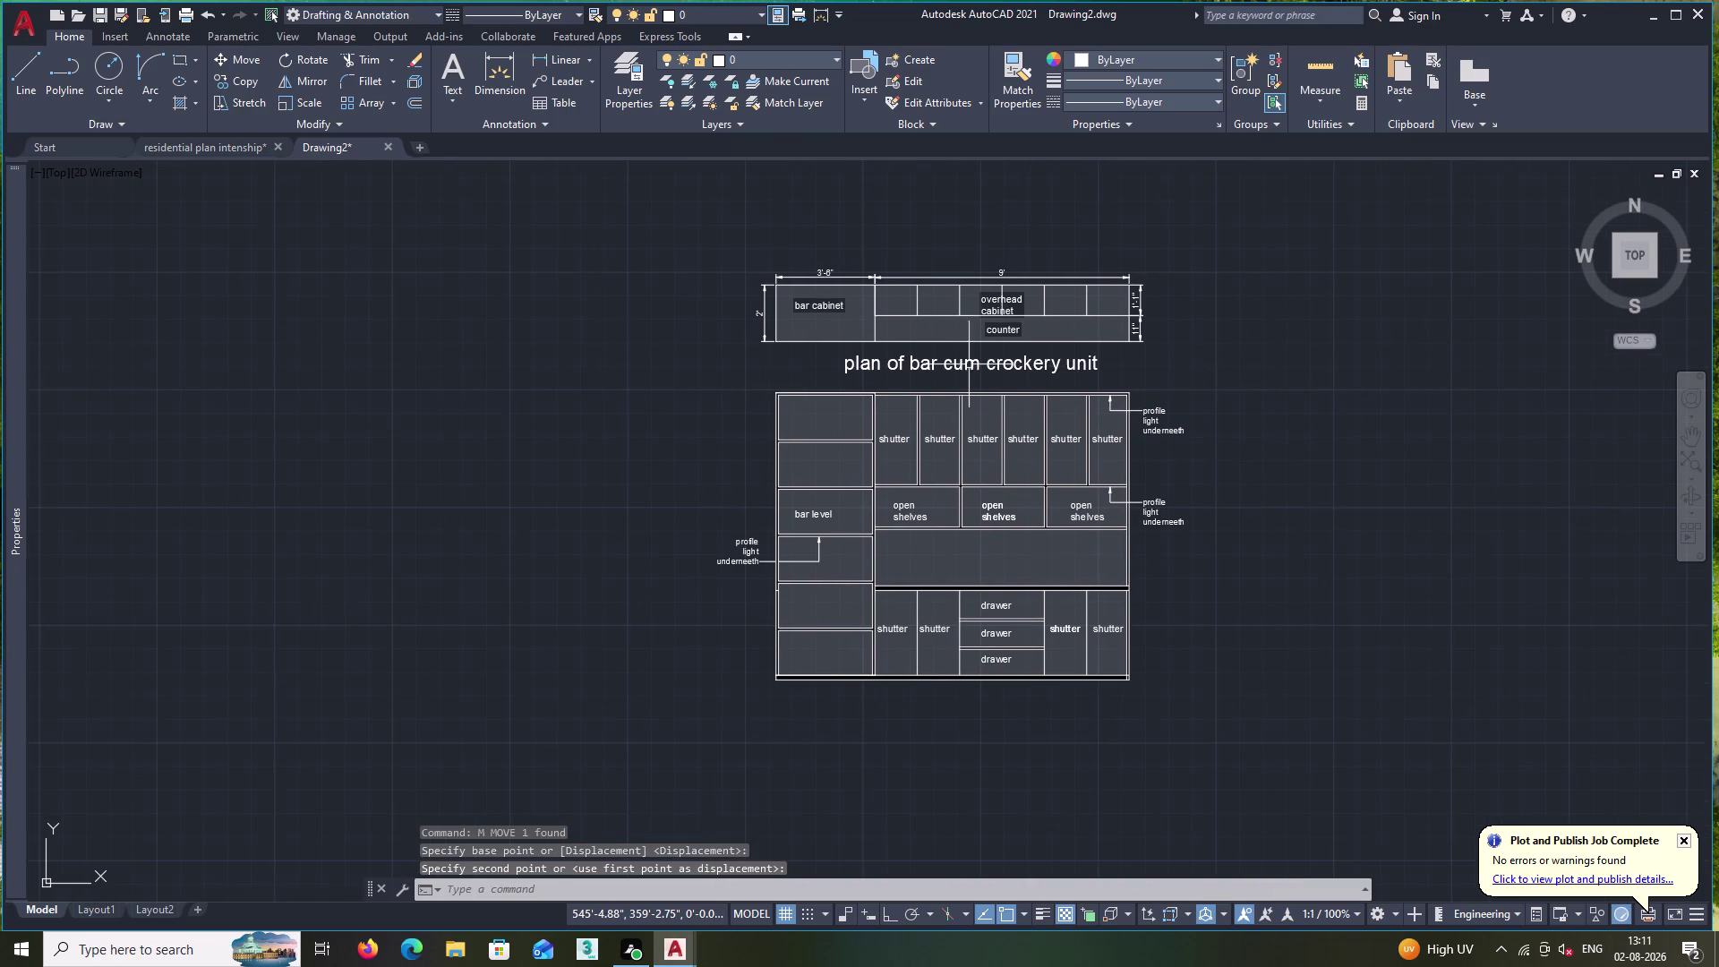
Move the plan title straight up from between the drawings to above the plan.
click(941, 361)
text(m)
key(space)
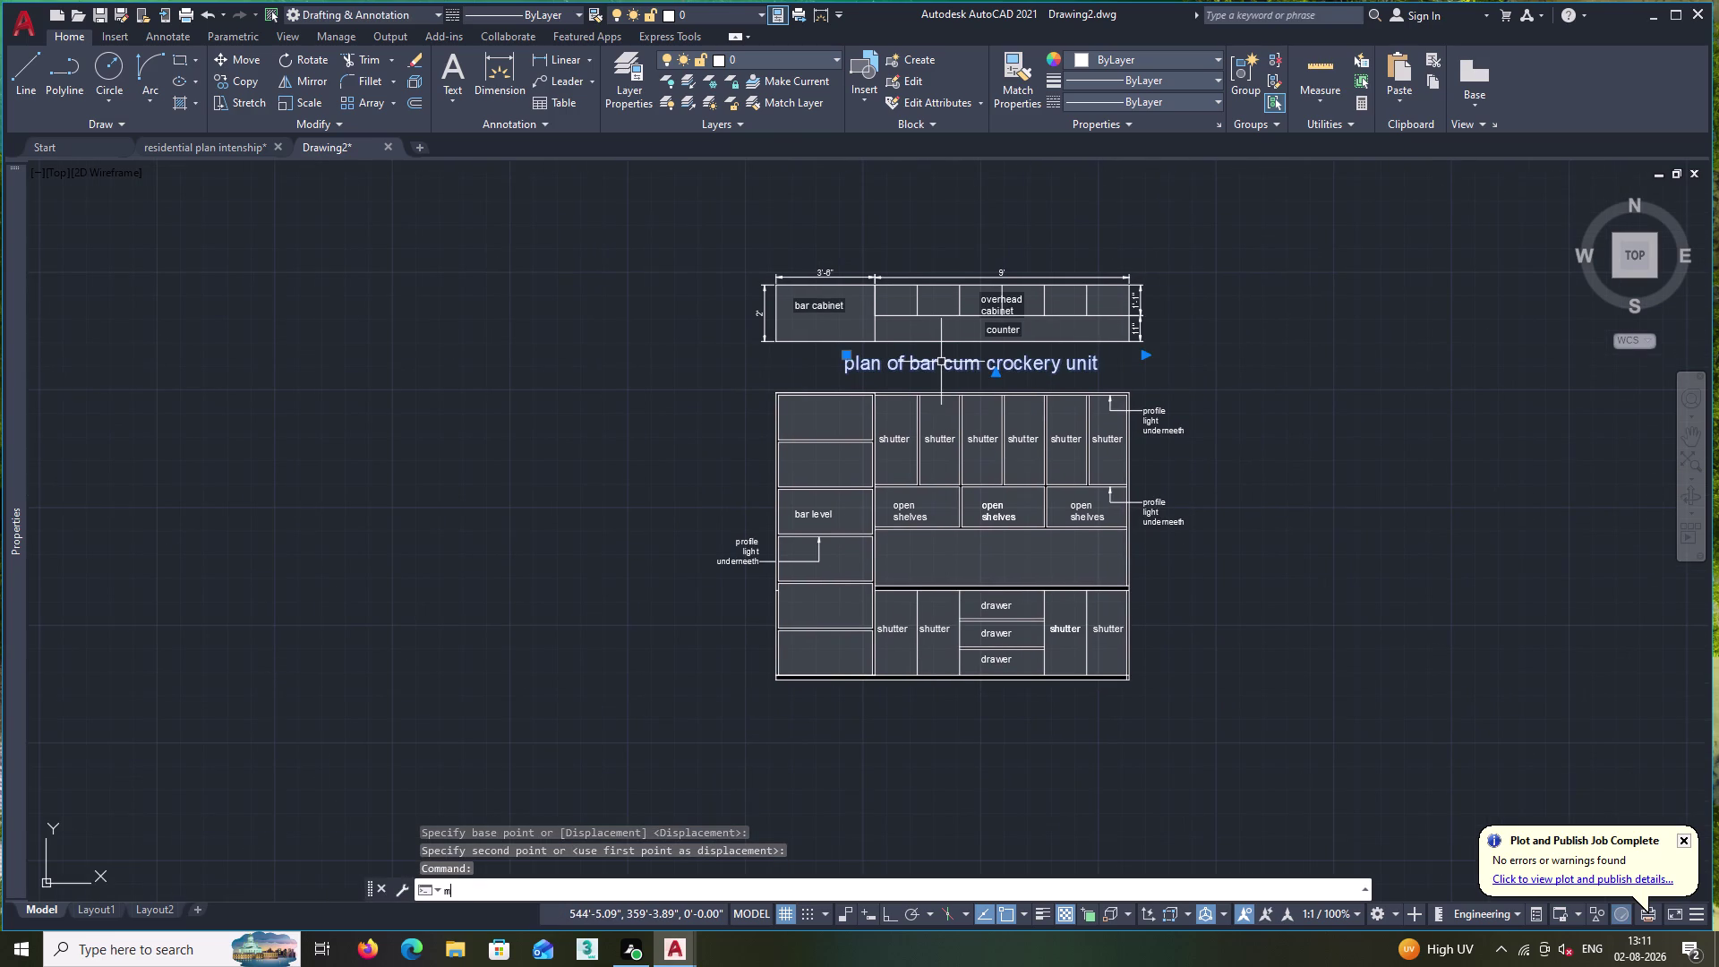
click(845, 375)
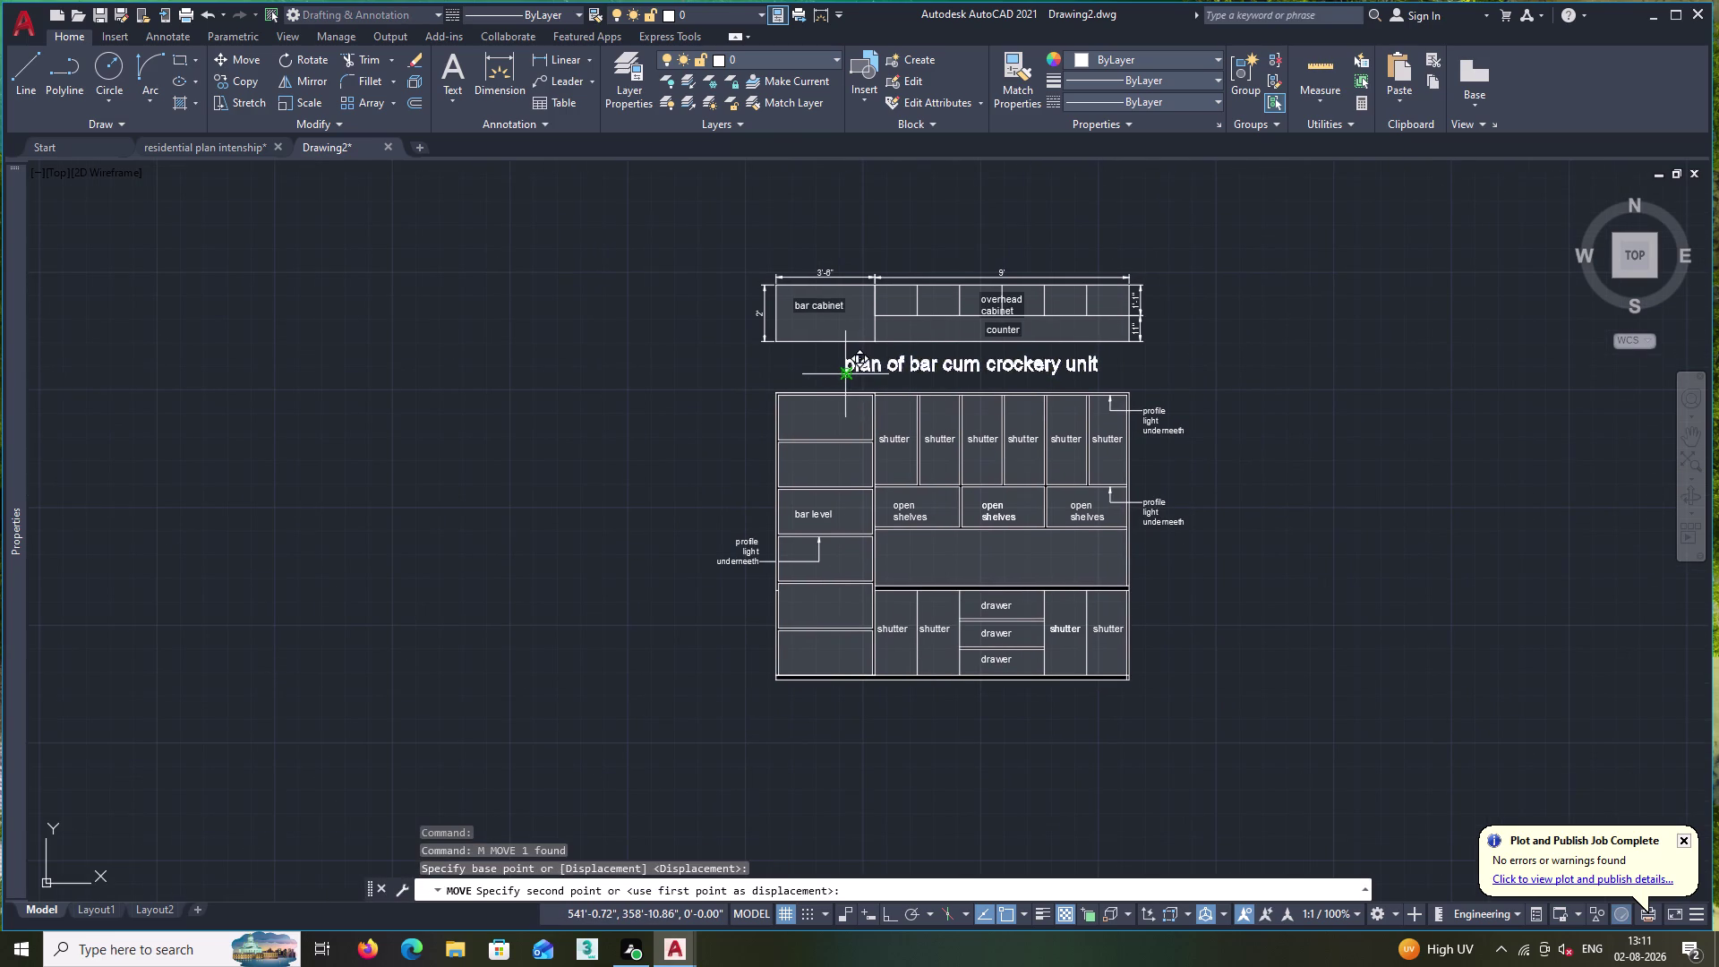
click(845, 251)
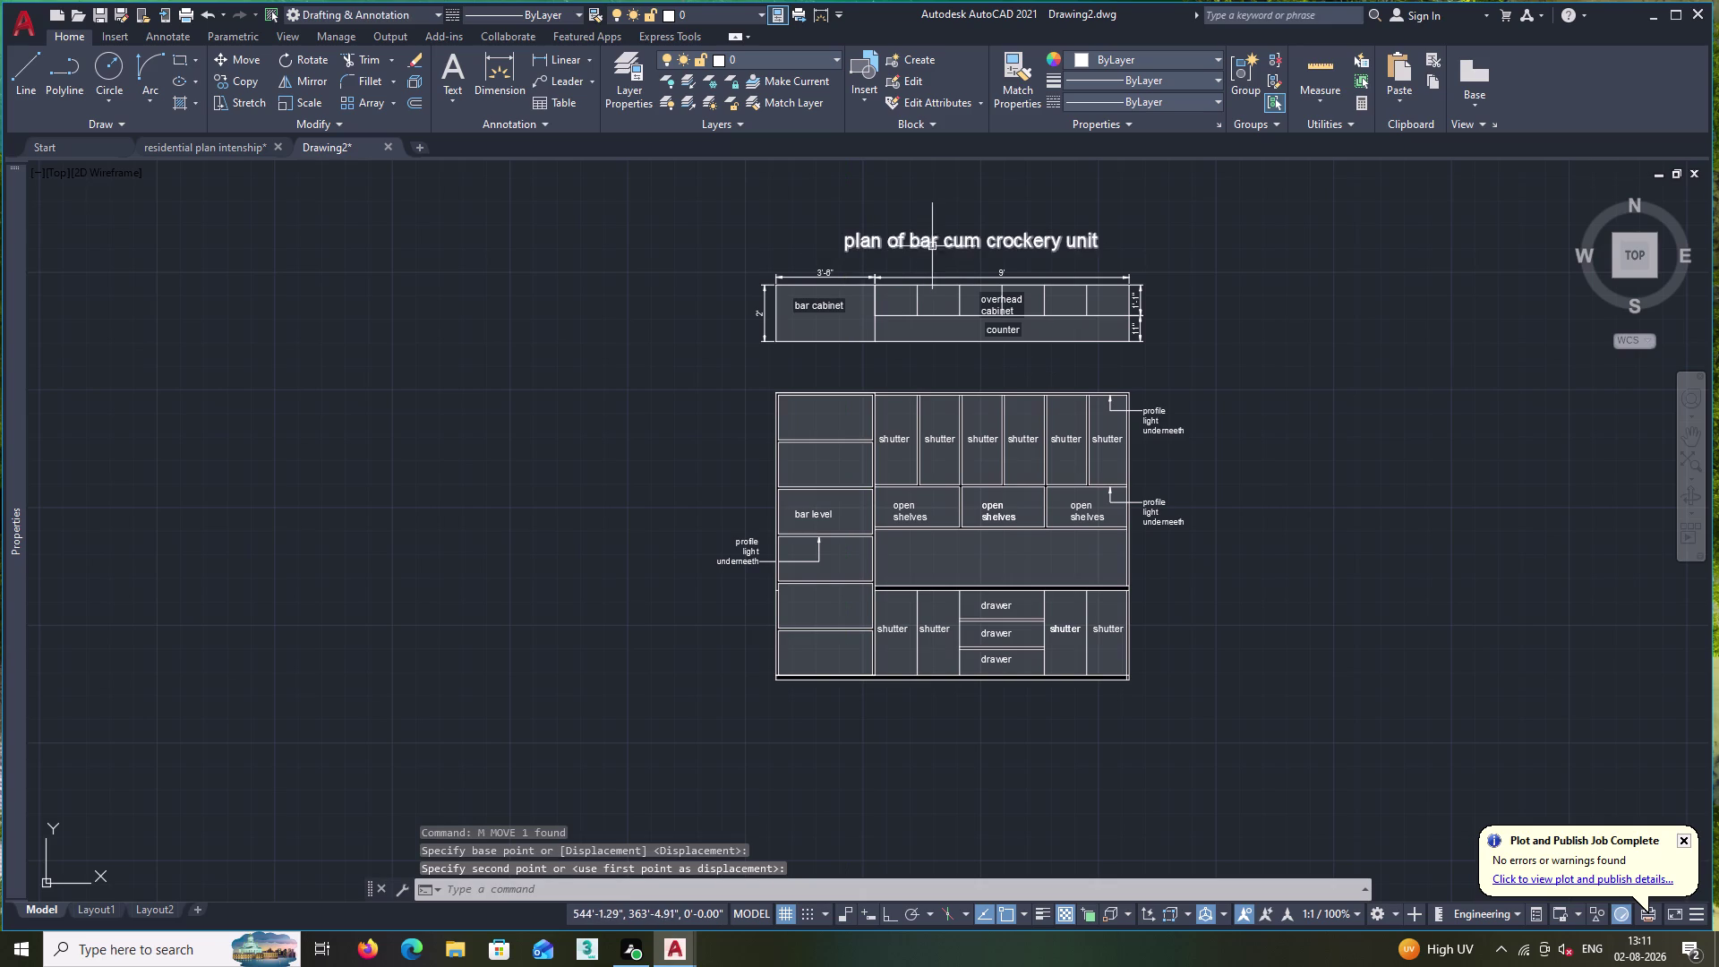
click(933, 244)
Copy the plan title to a position below the lower elevation drawing.
text(co)
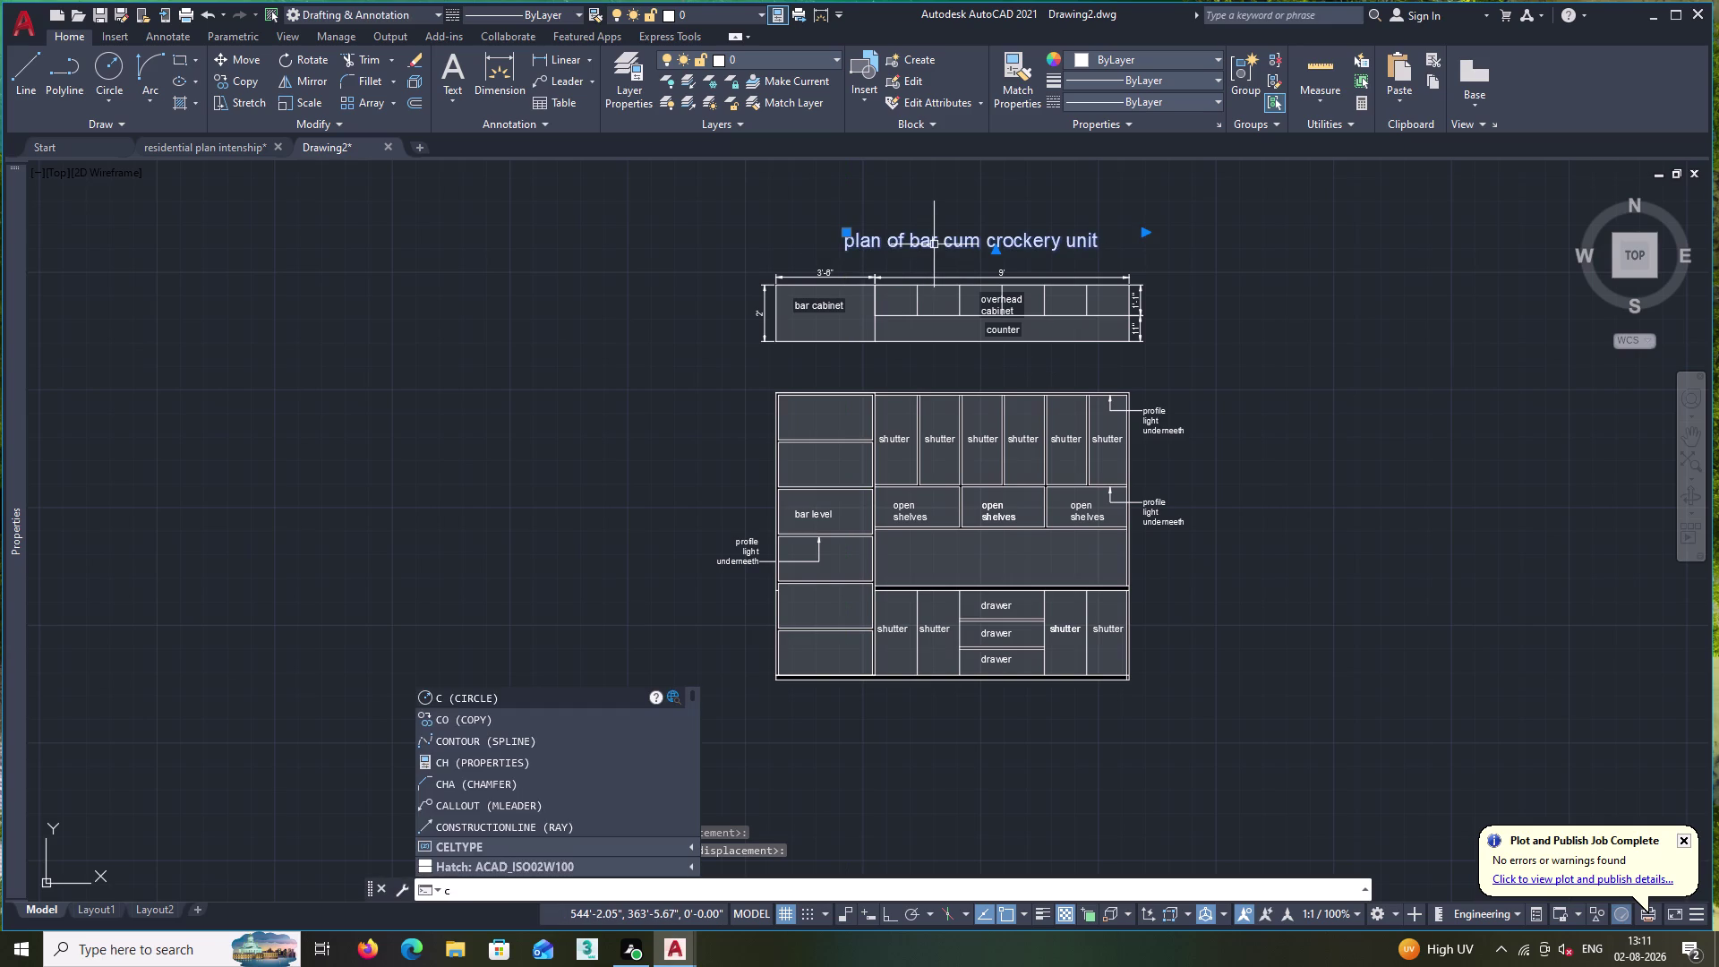
key(Return)
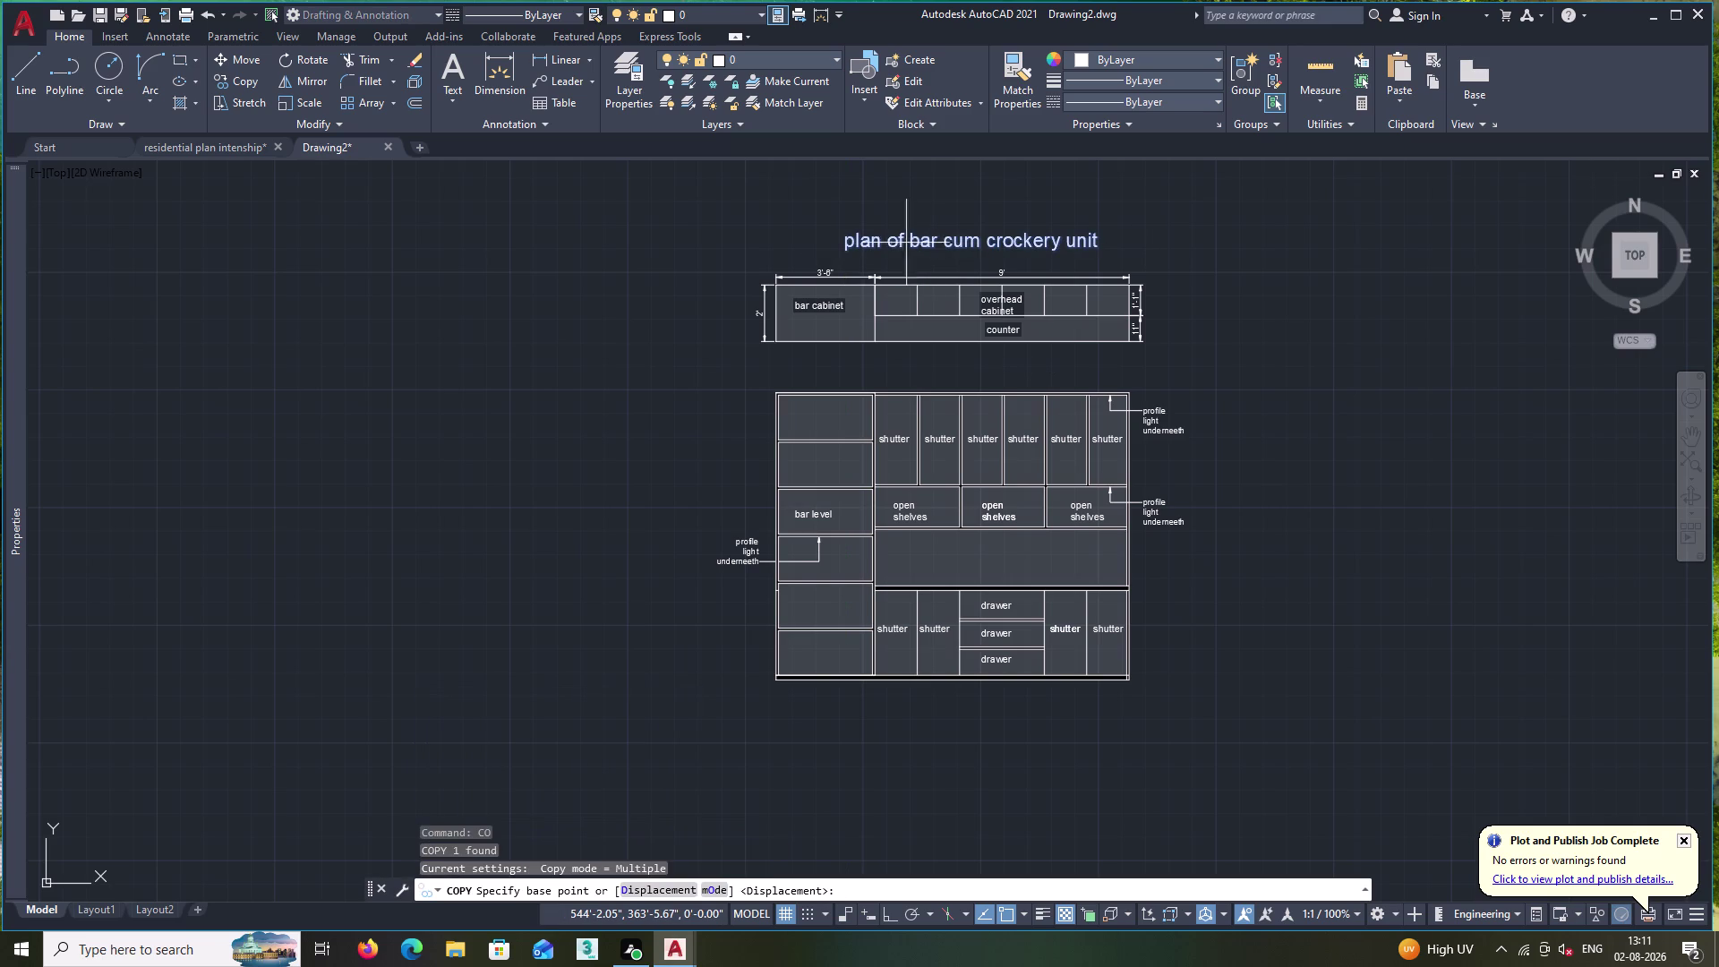
click(843, 252)
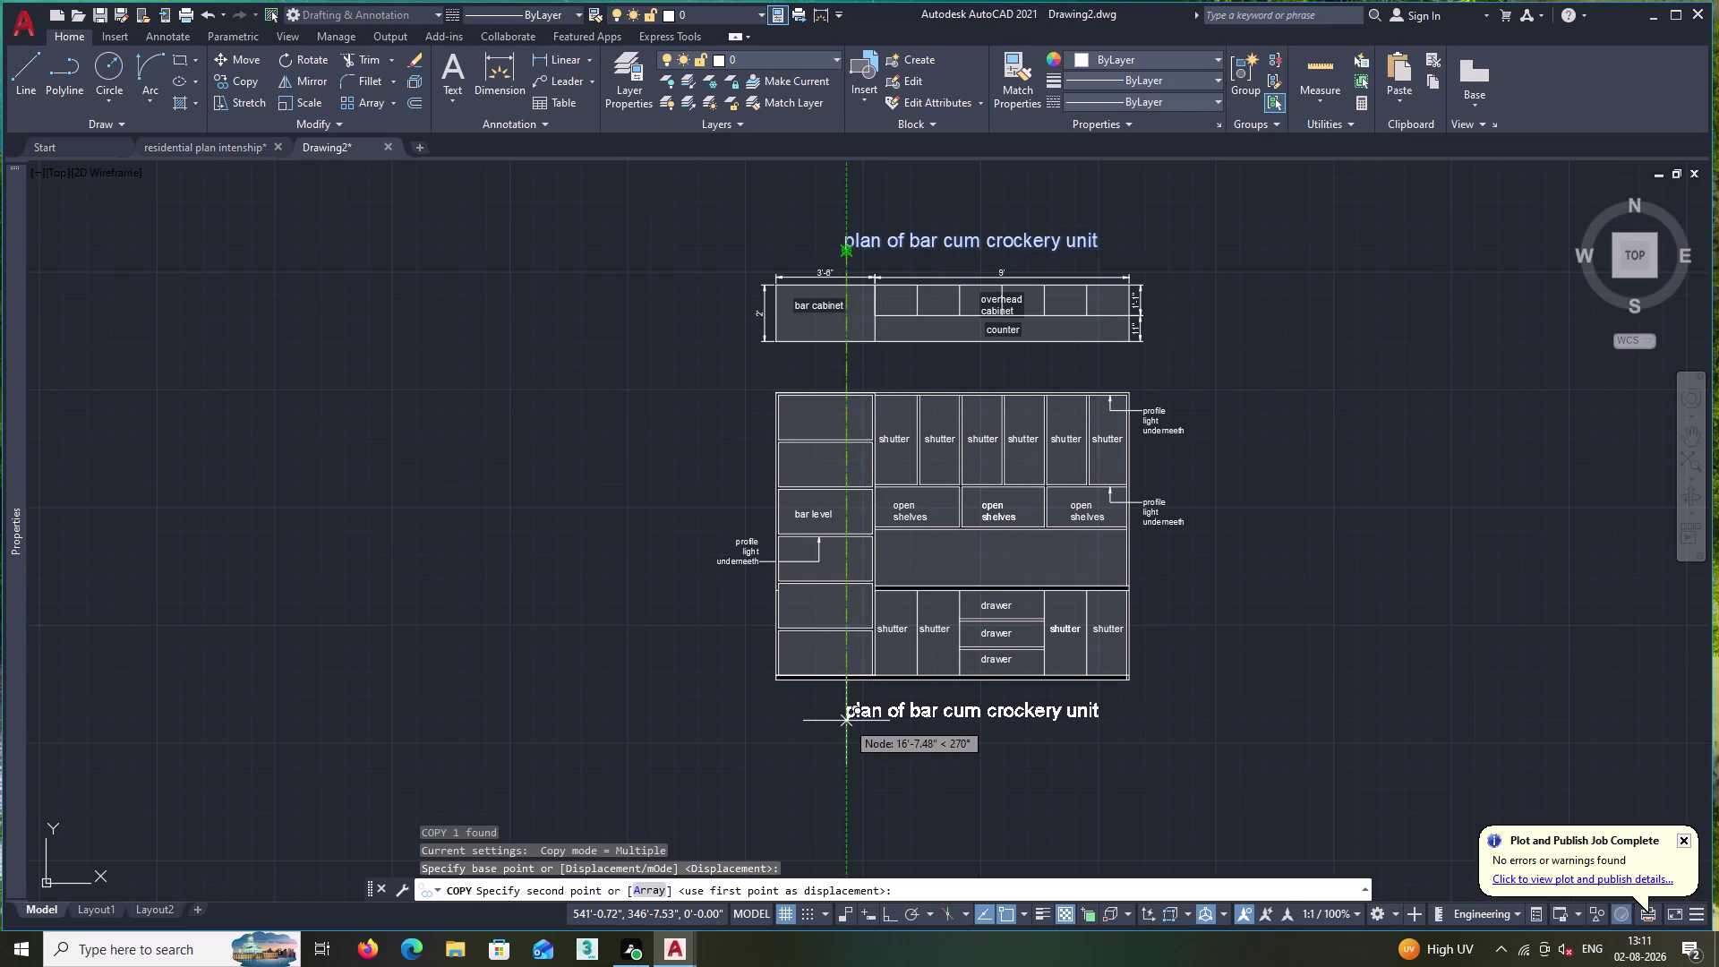
click(846, 720)
key(space)
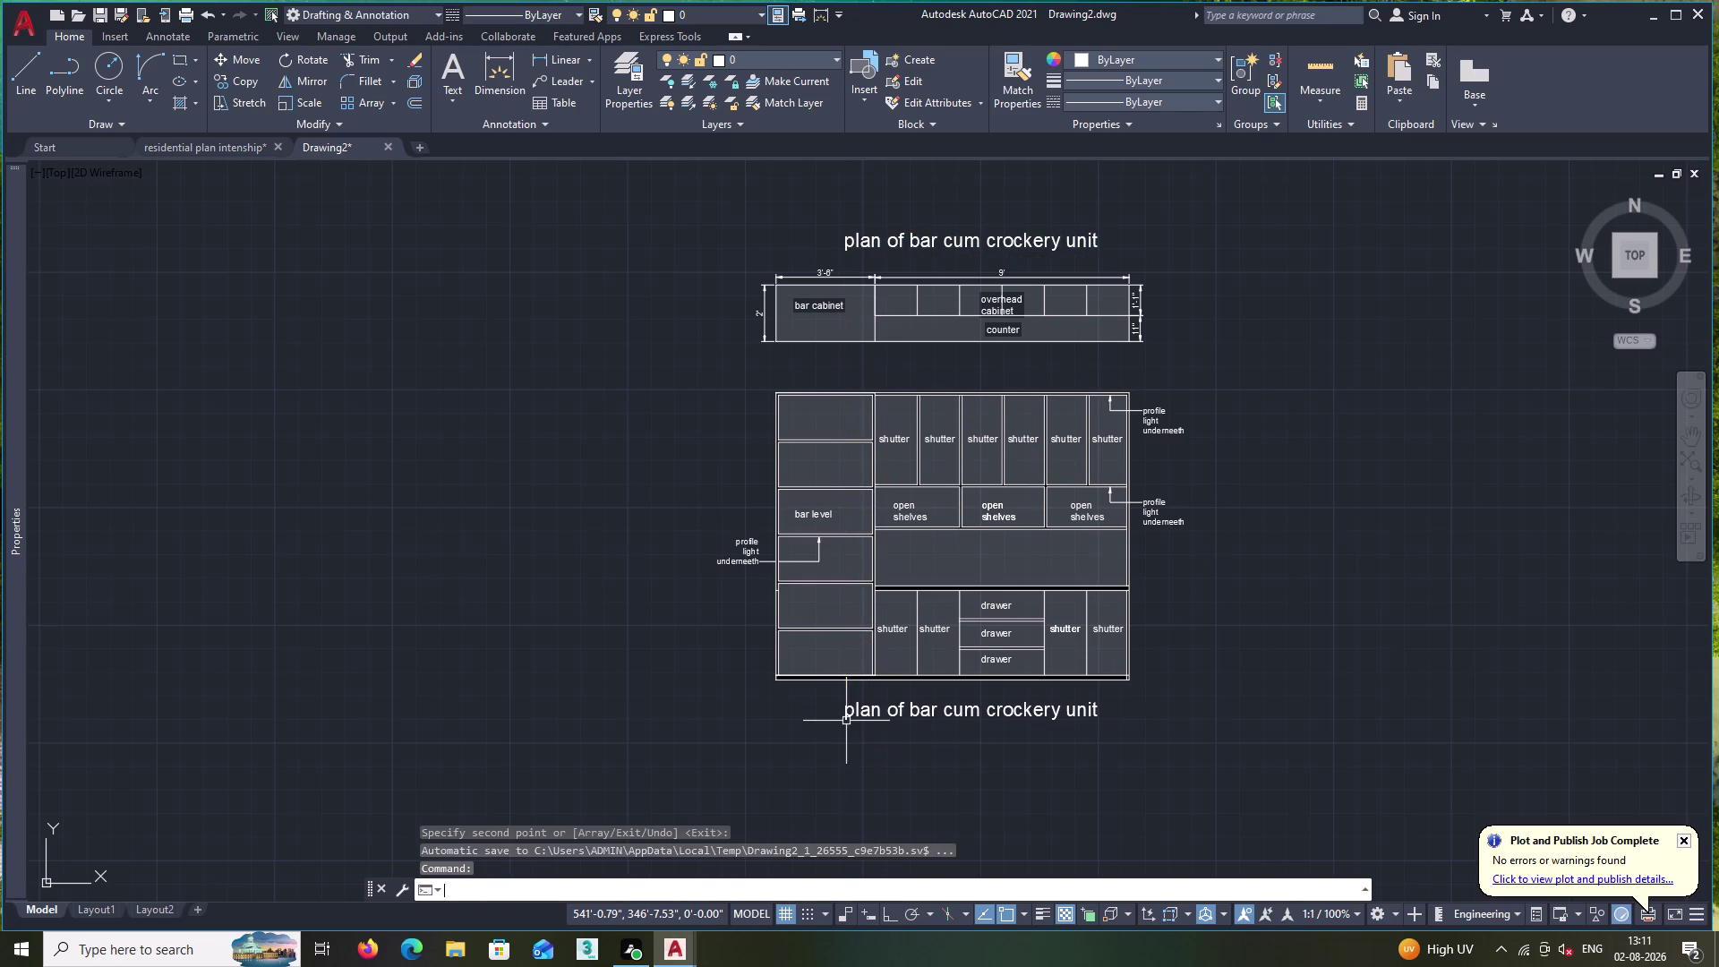
Change the copied title's wording to 'elevation of bar cum crockery unit'.
double_click(1029, 707)
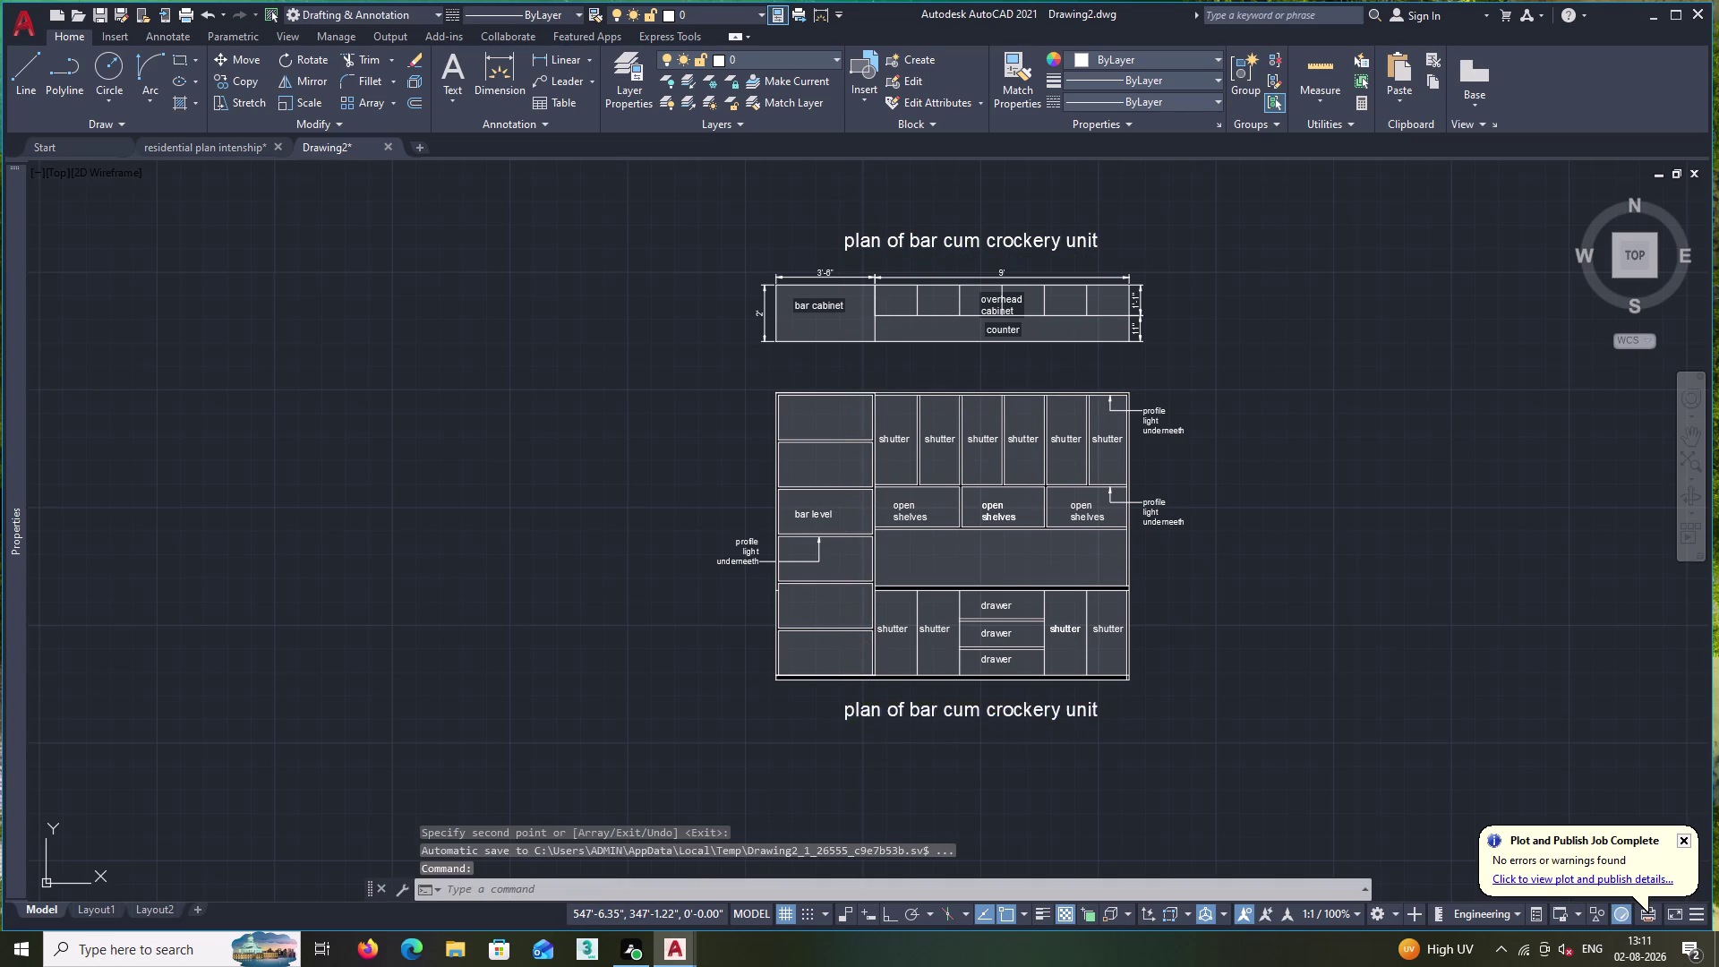
click(1114, 709)
key(BackSpace)
key(BackSpace)
key(BackSpace)
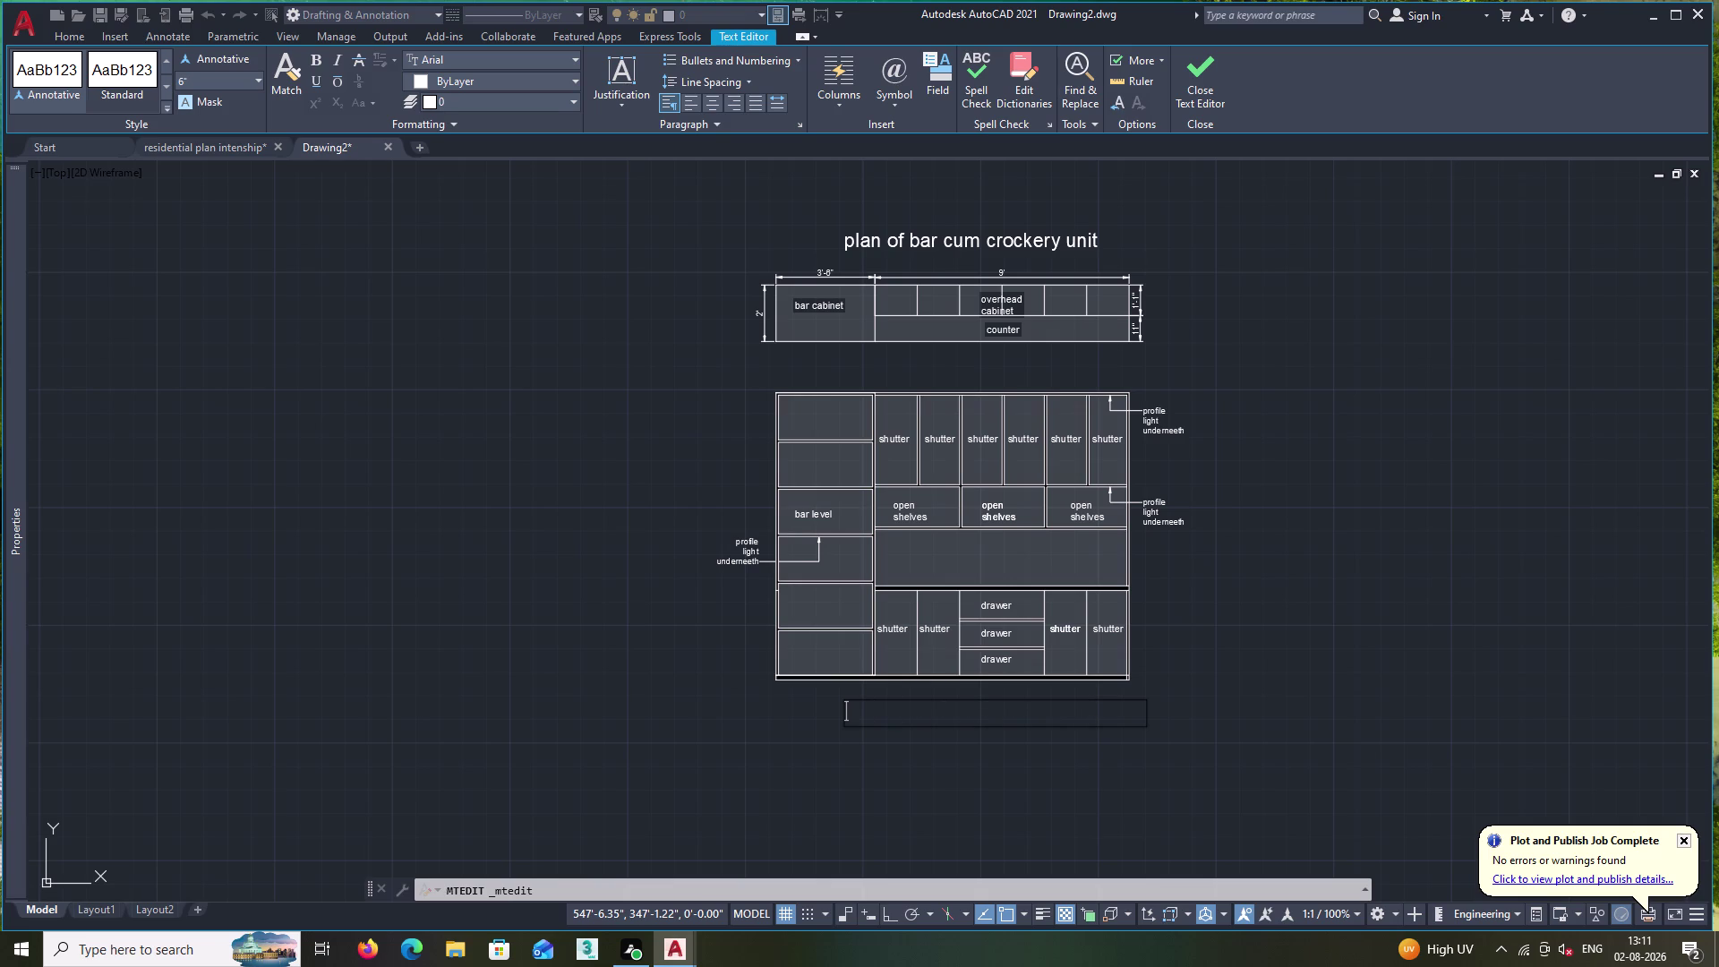
text(ele)
text(vat)
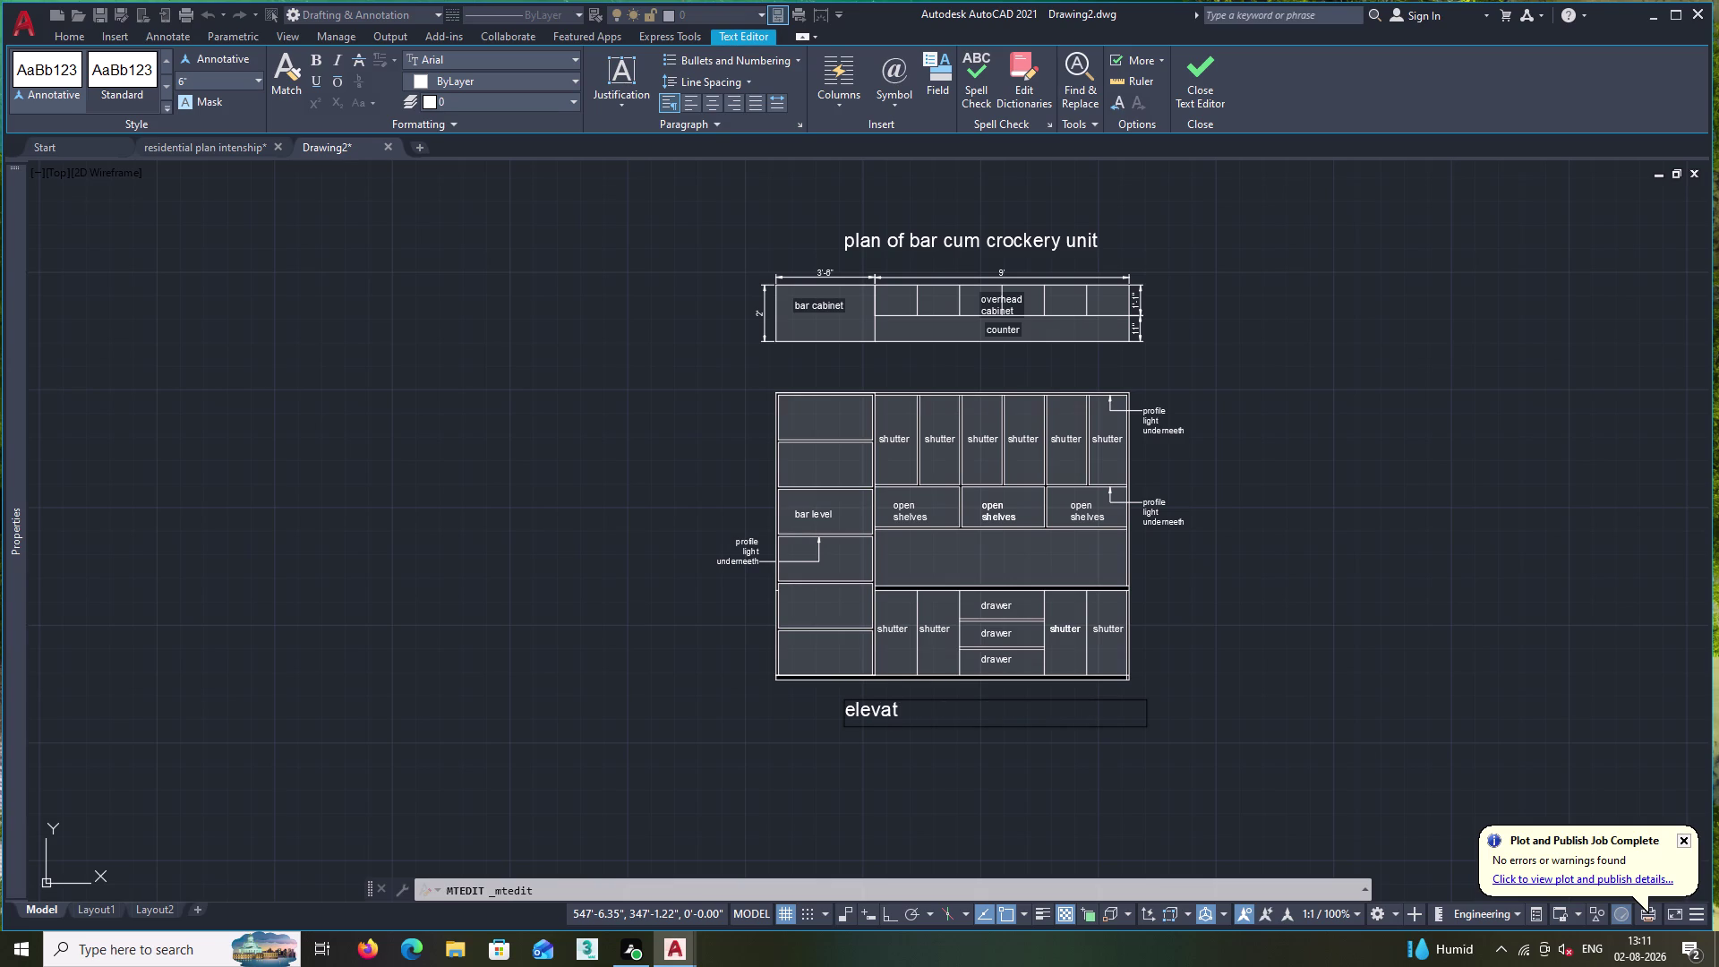
text(ion of)
key(space)
text(bar)
key(space)
text(cum c)
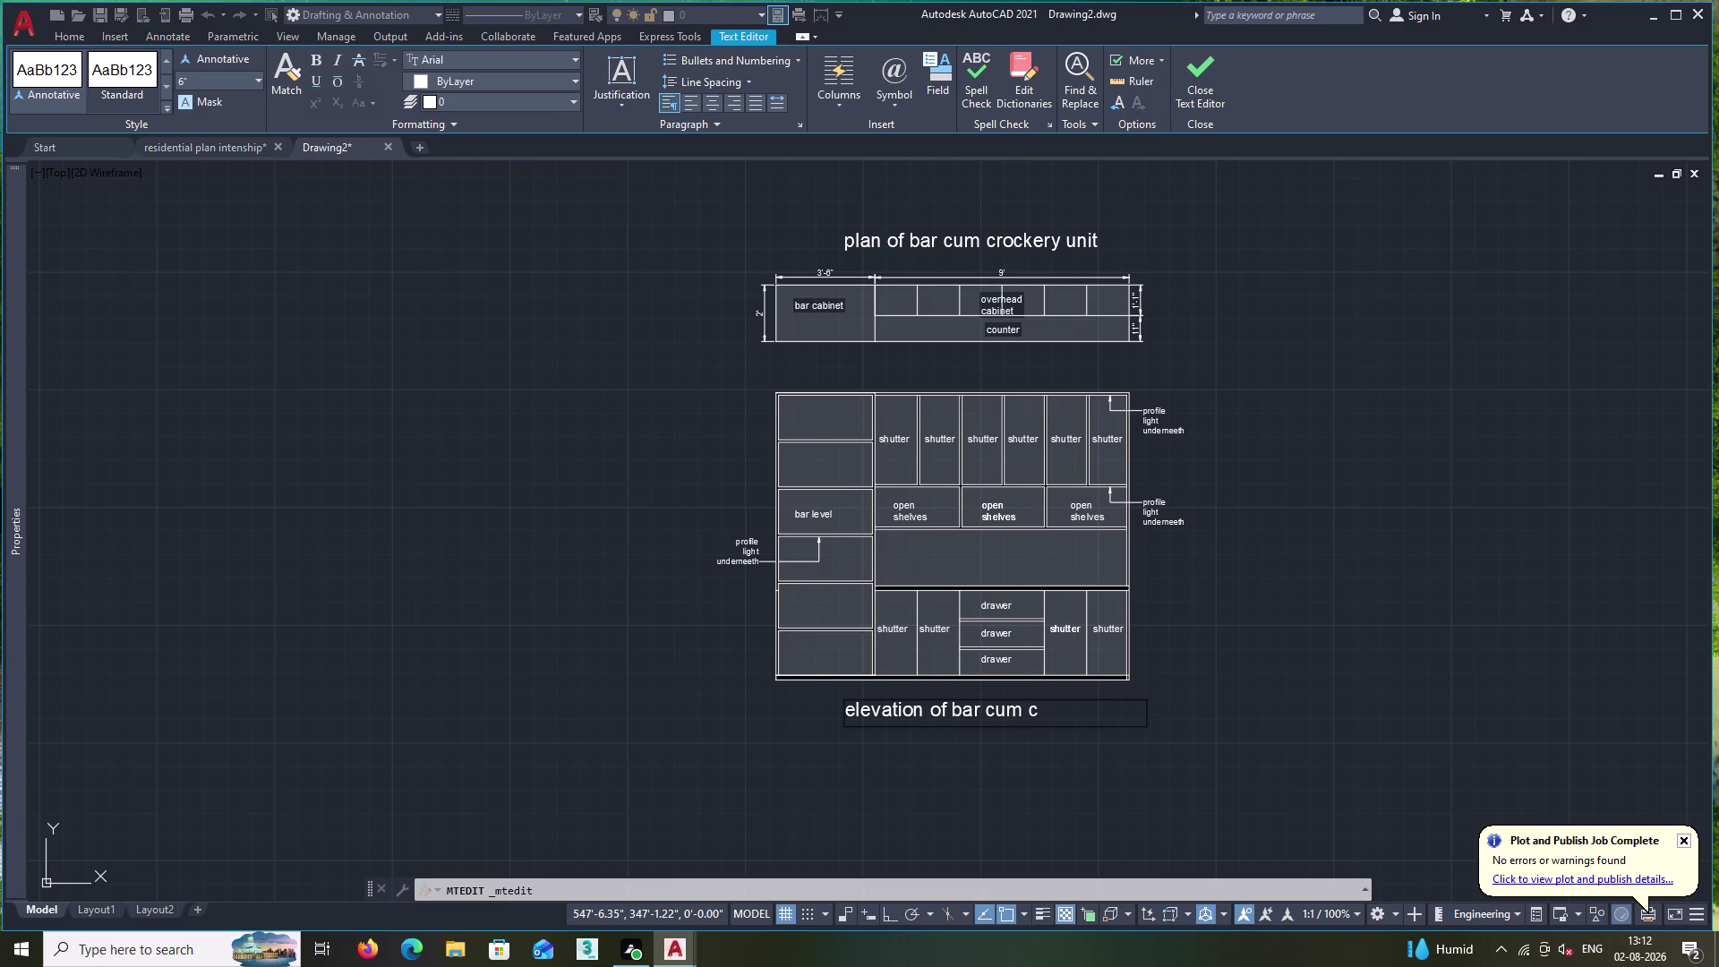
text(rocker)
text(y)
key(space)
text(u)
text(nit)
click(1218, 71)
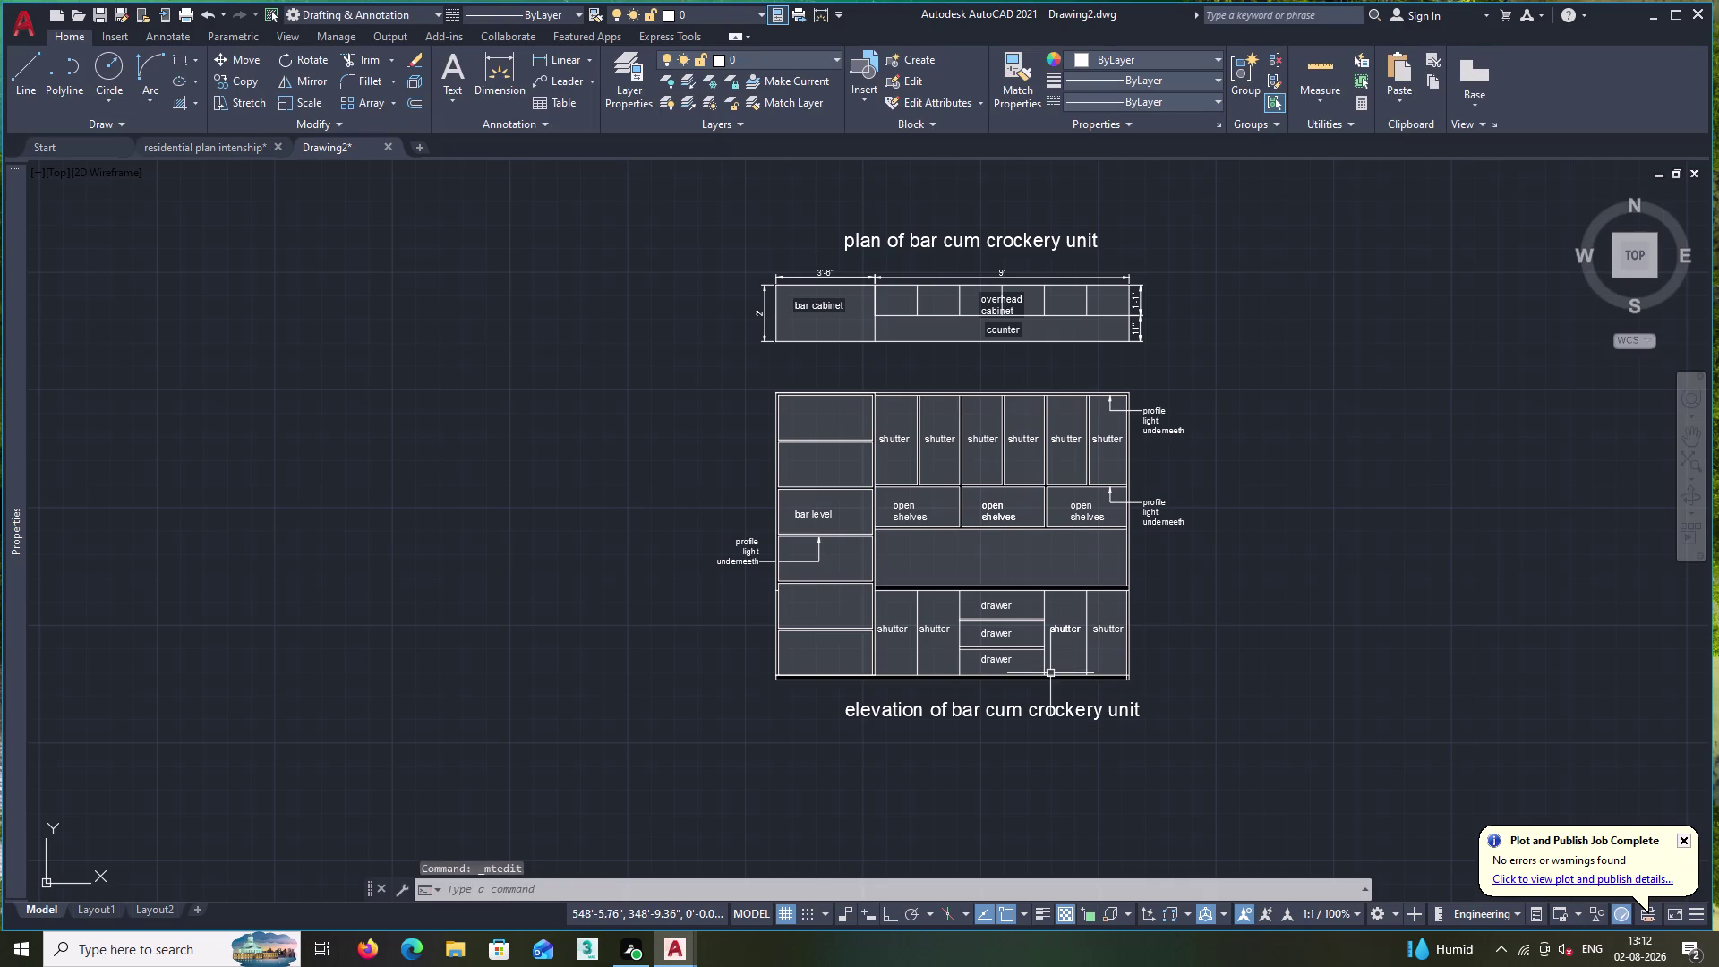
Shift the elevation title slightly left to centre it under the lower drawing.
click(1038, 711)
text(m)
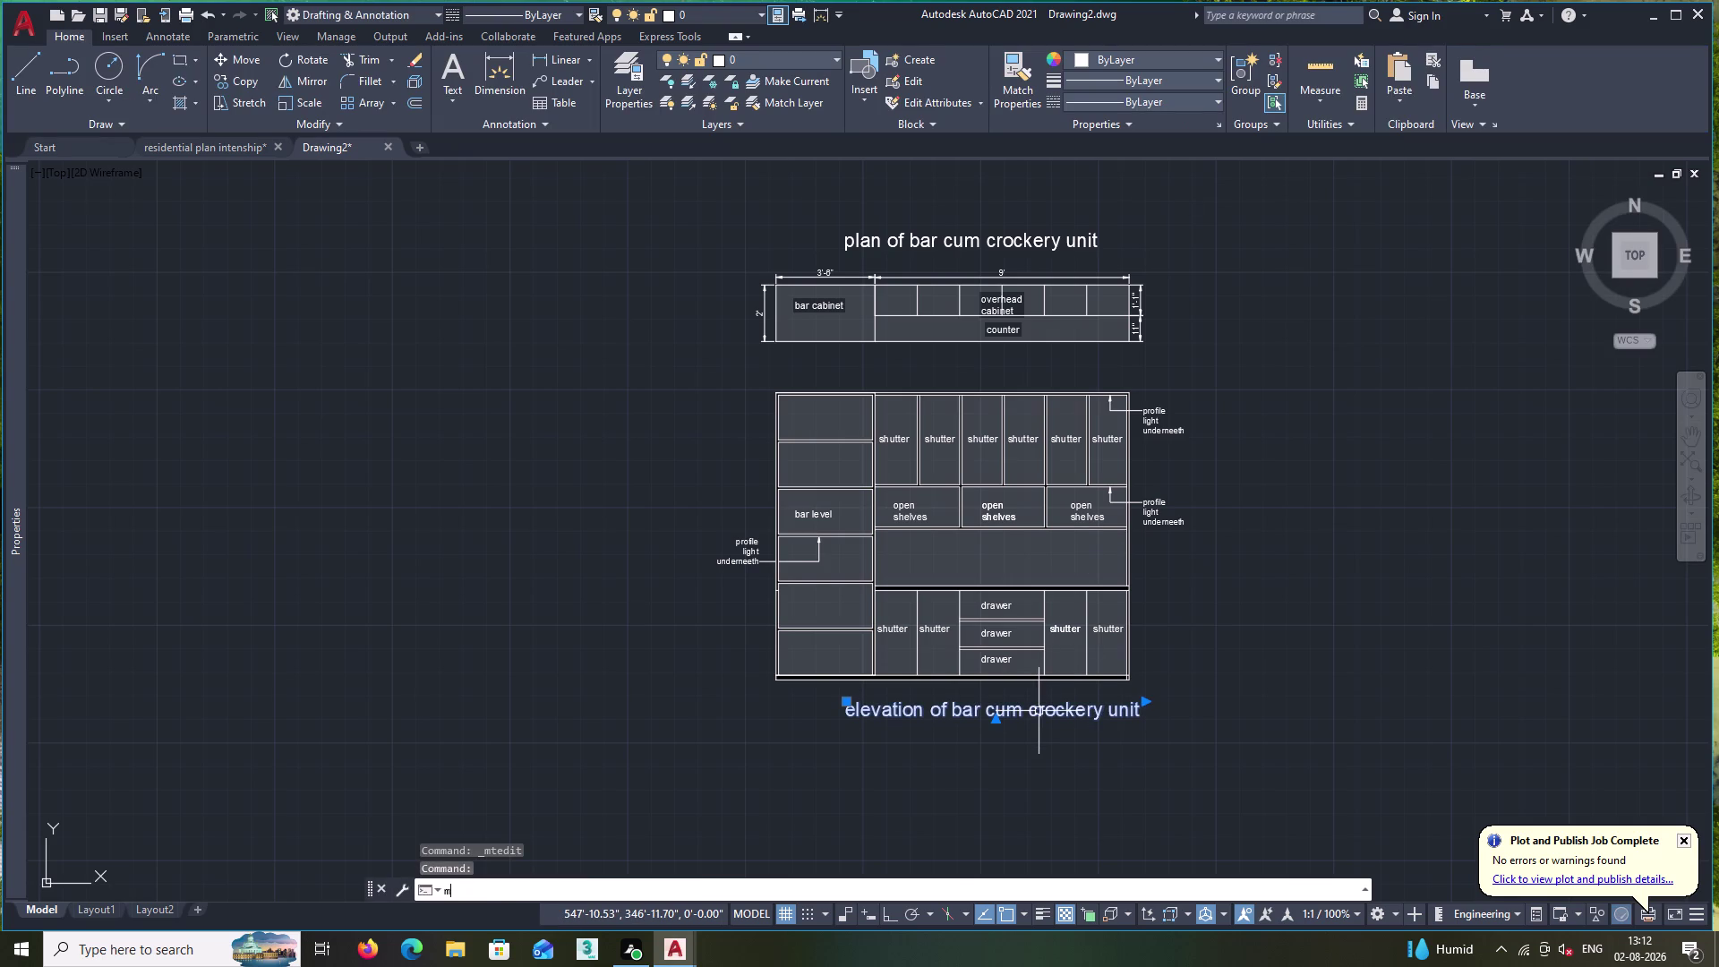
key(space)
click(849, 712)
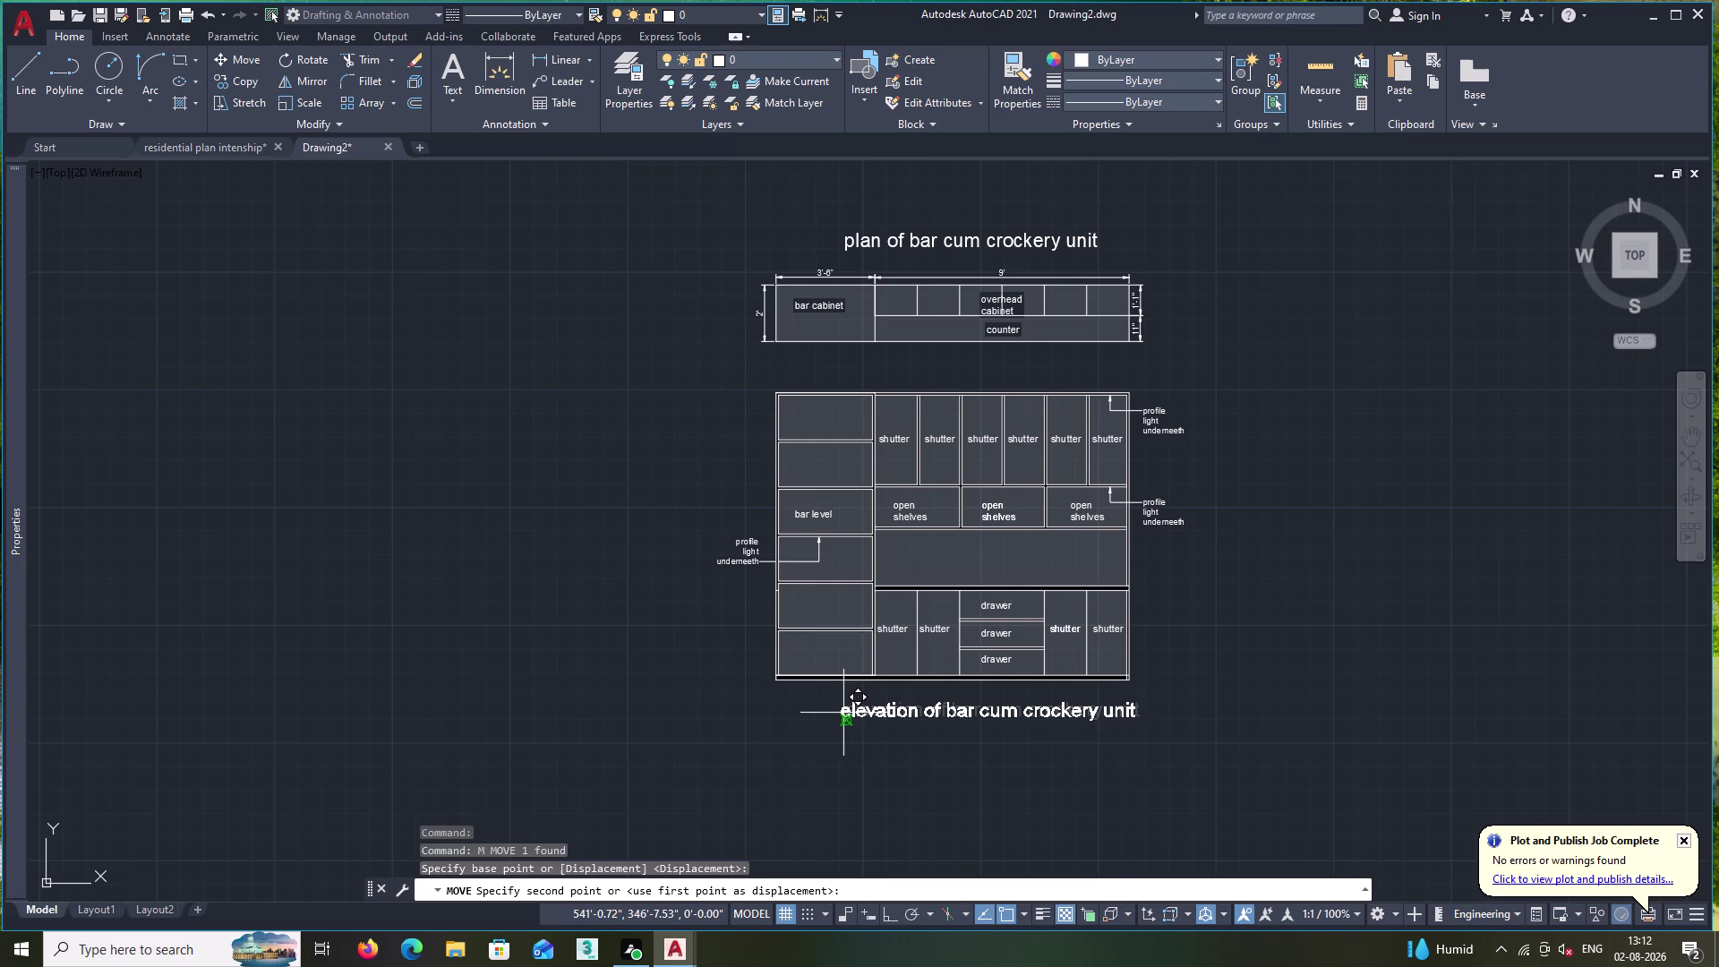
click(822, 712)
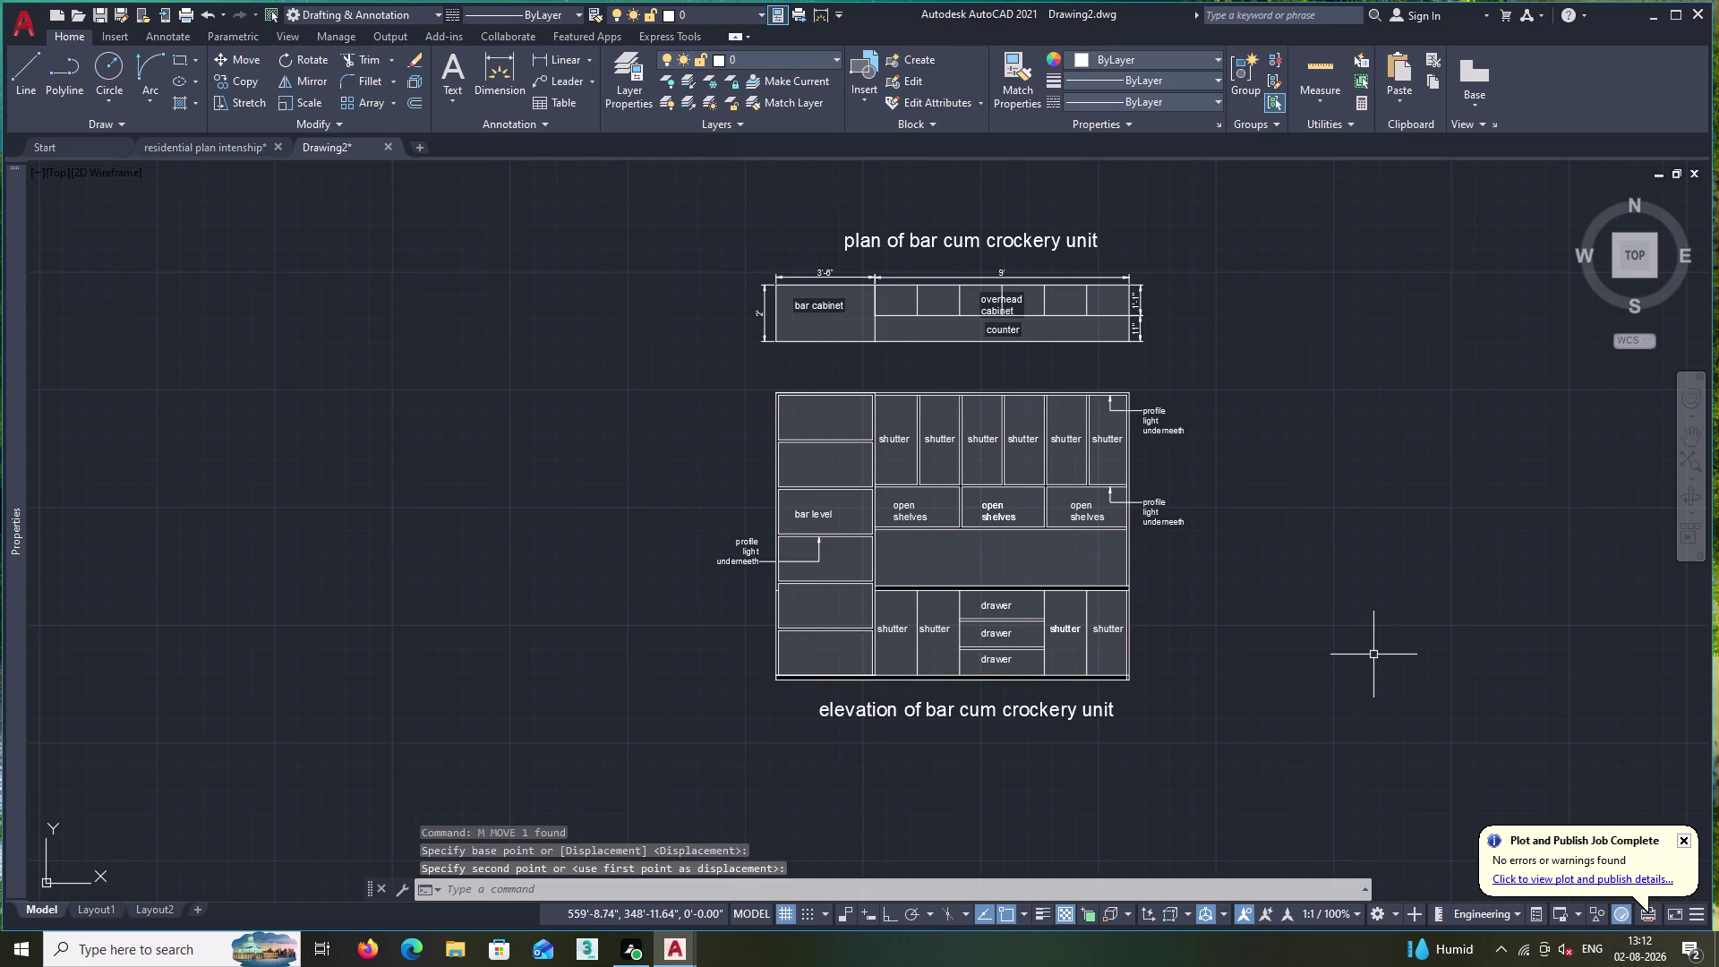
Cancel the leftover command and choose Save As from the application menu.
key(Escape)
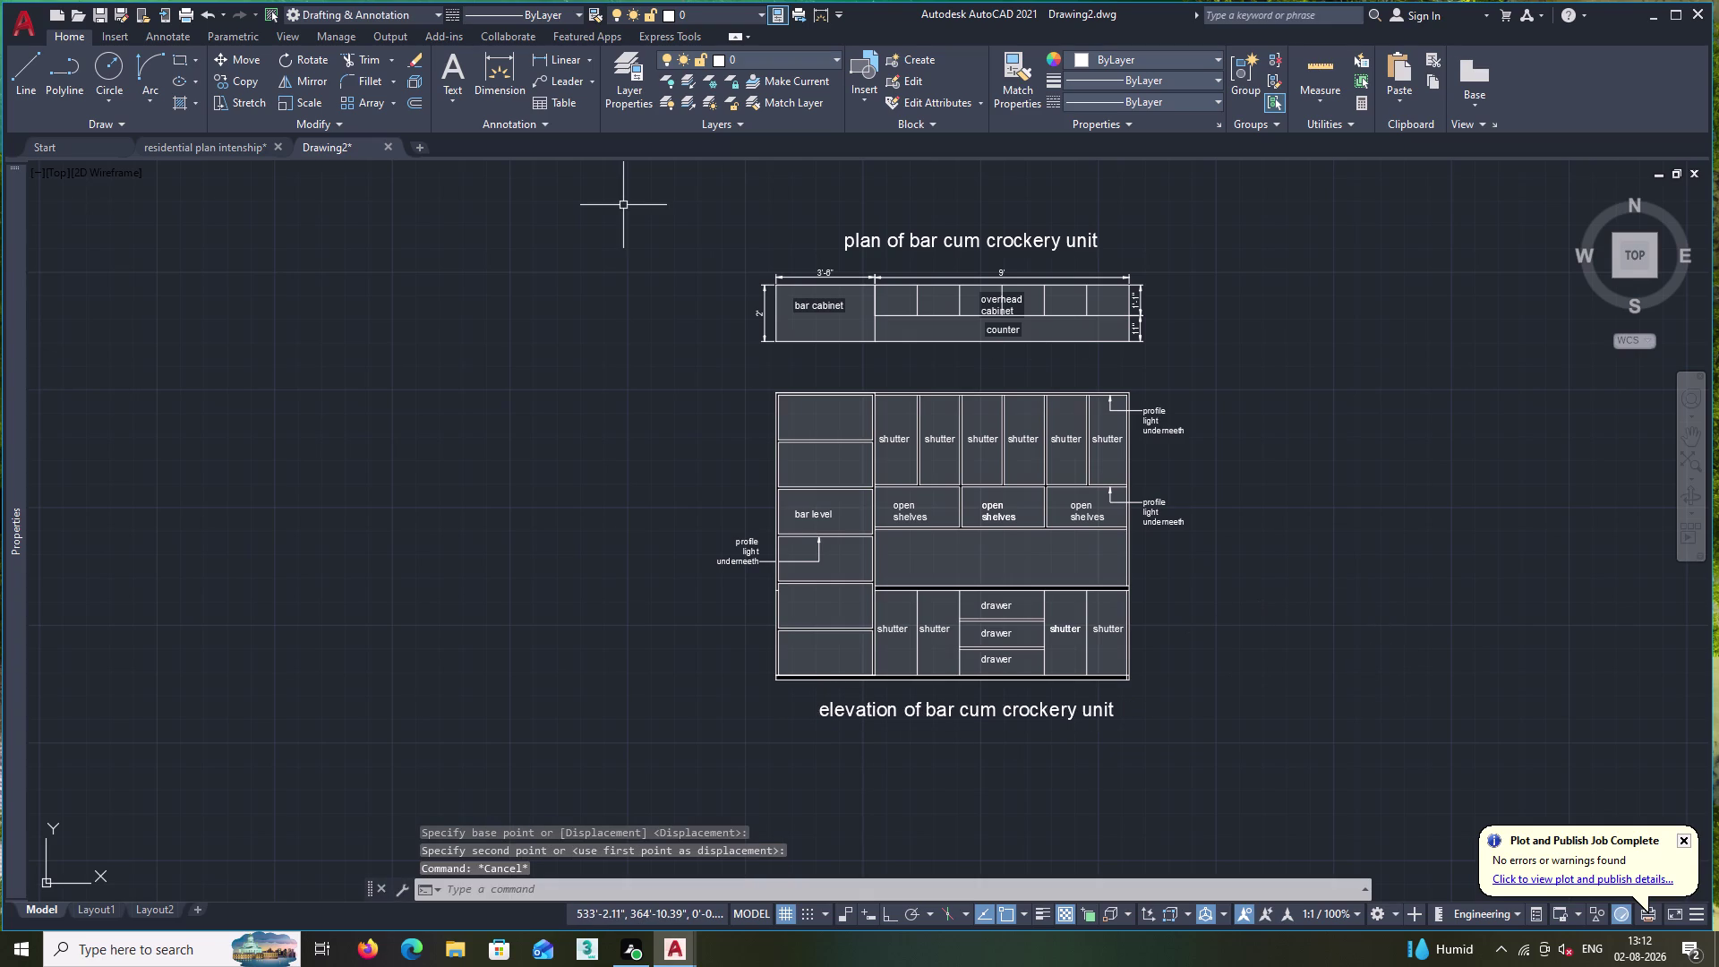
click(30, 27)
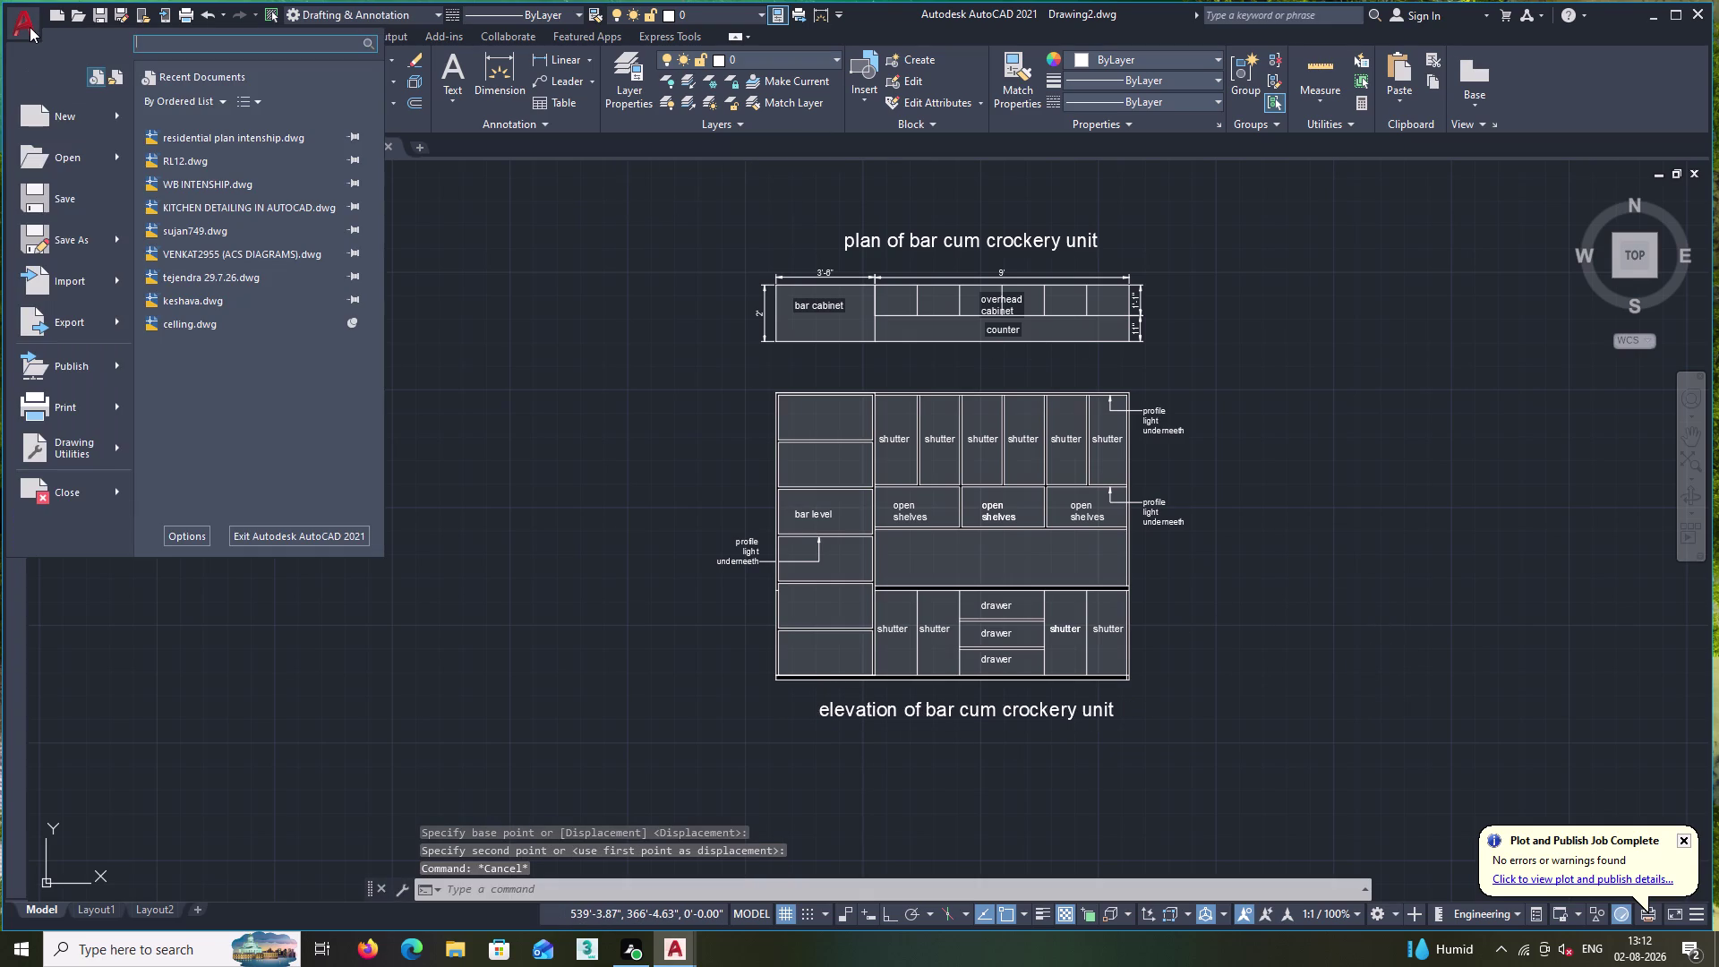
click(86, 245)
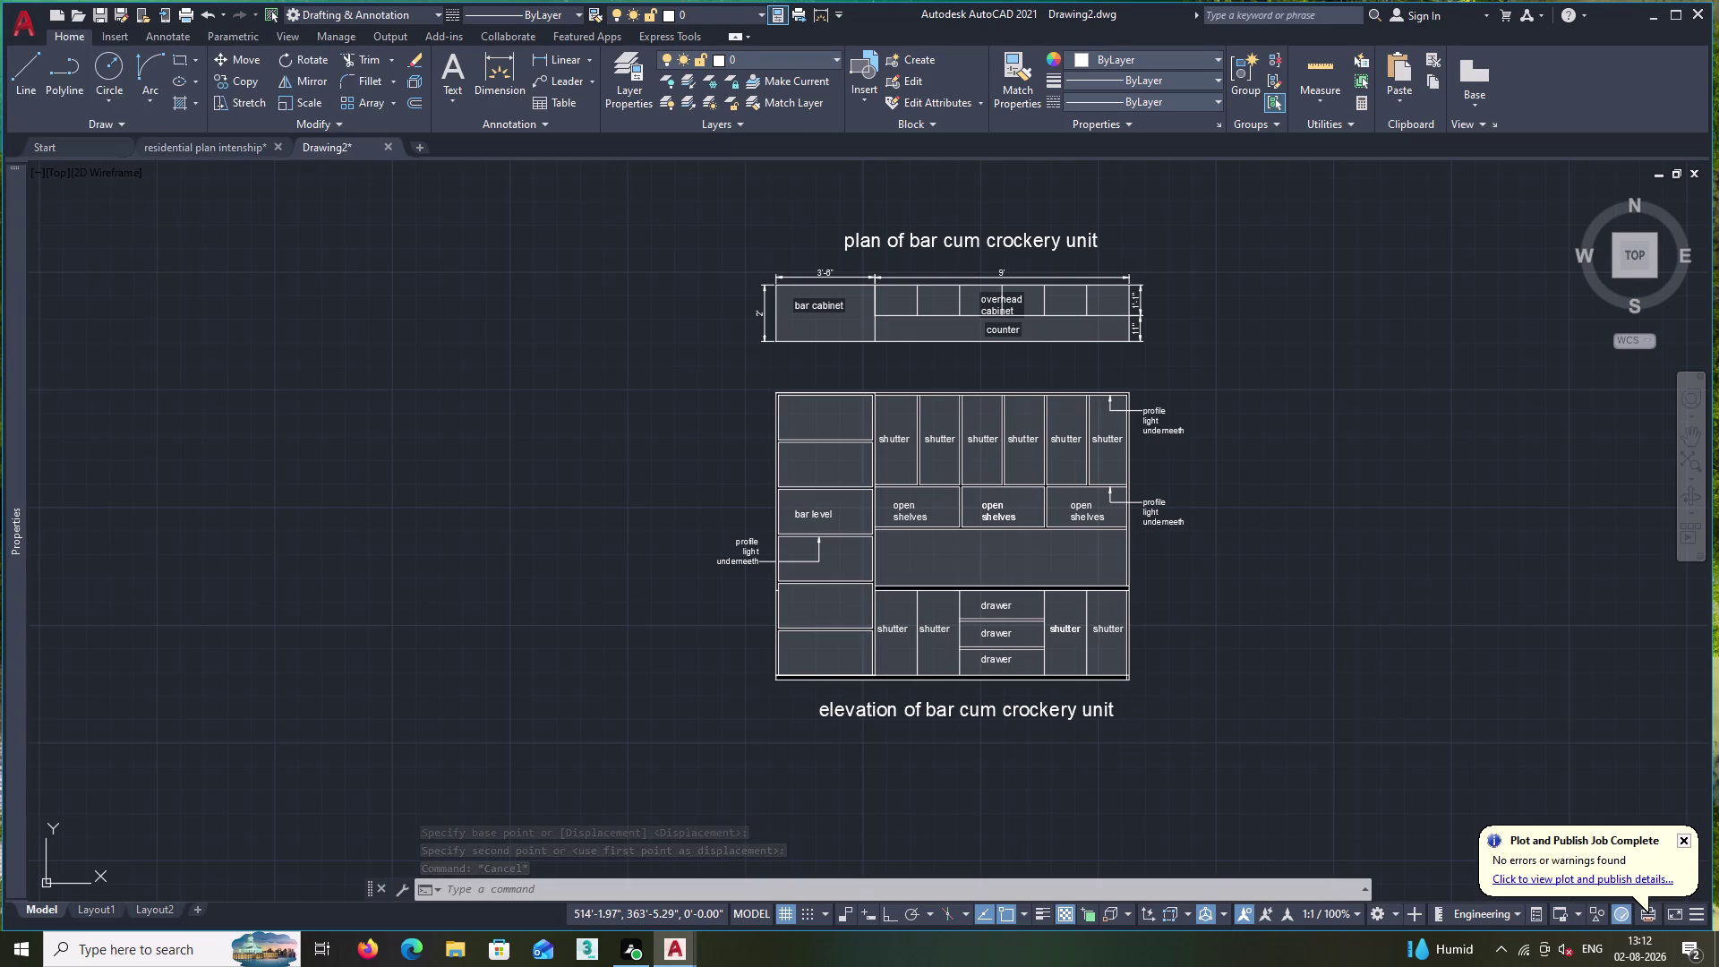
click(836, 644)
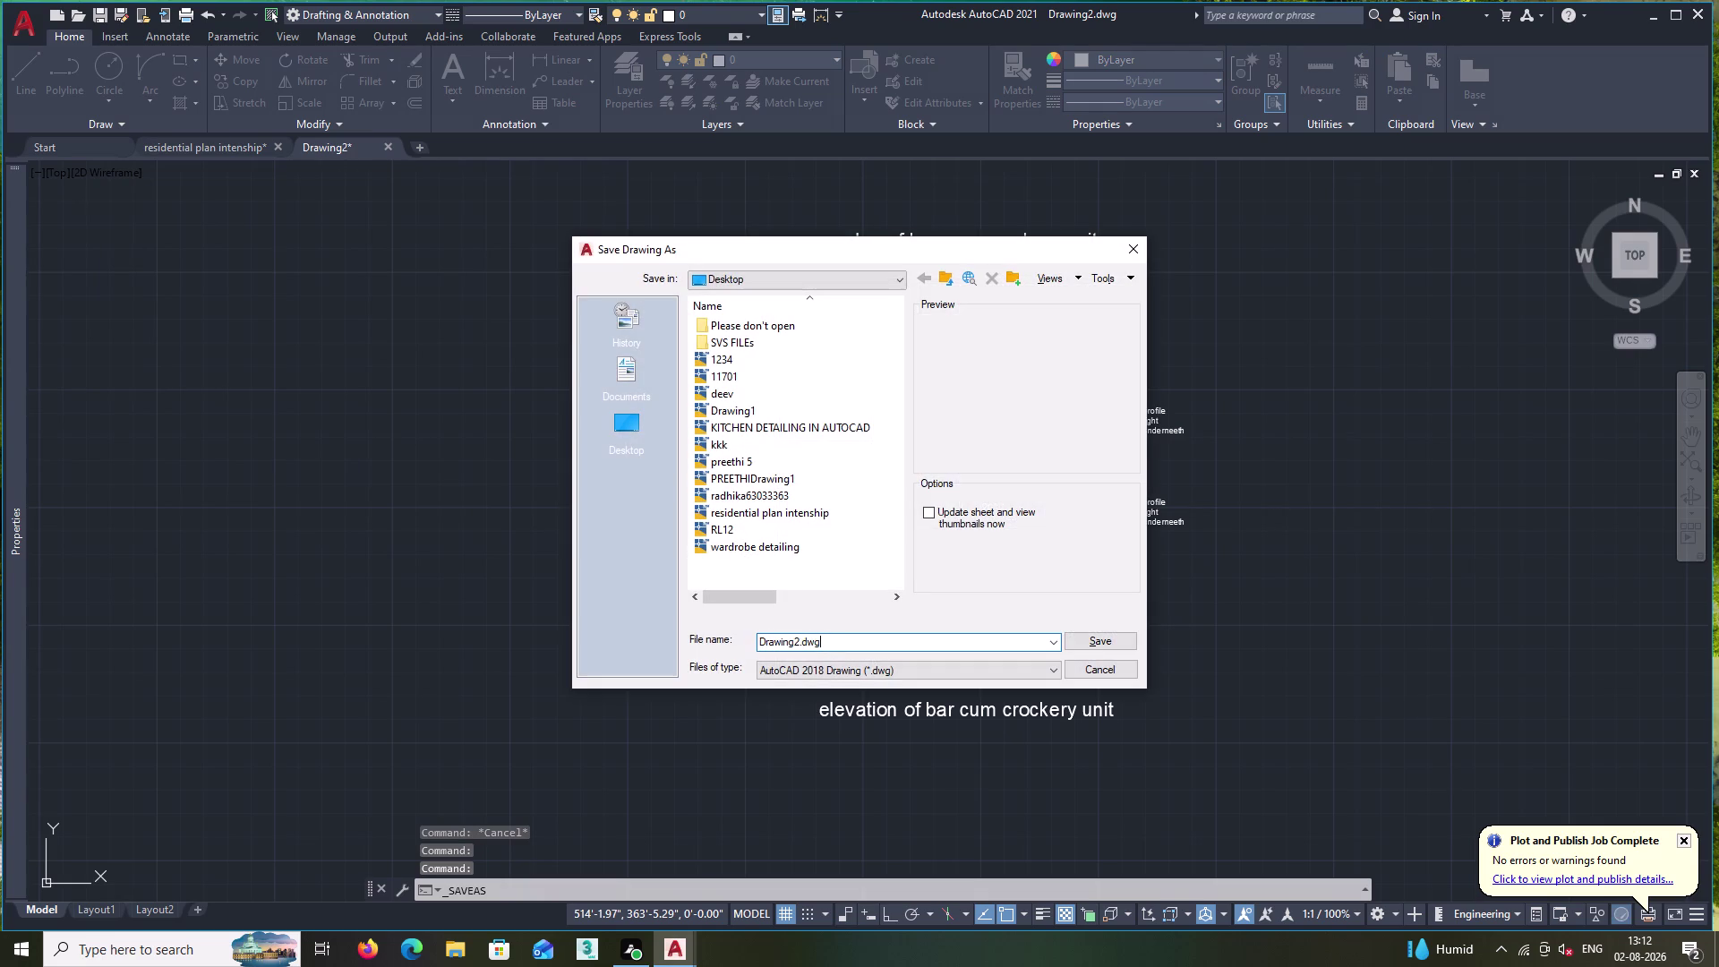
Save the drawing as 'crockery unit' on the Desktop, then bring up the Plot dialog.
key(BackSpace)
key(BackSpace)
key(BackSpace)
text(c)
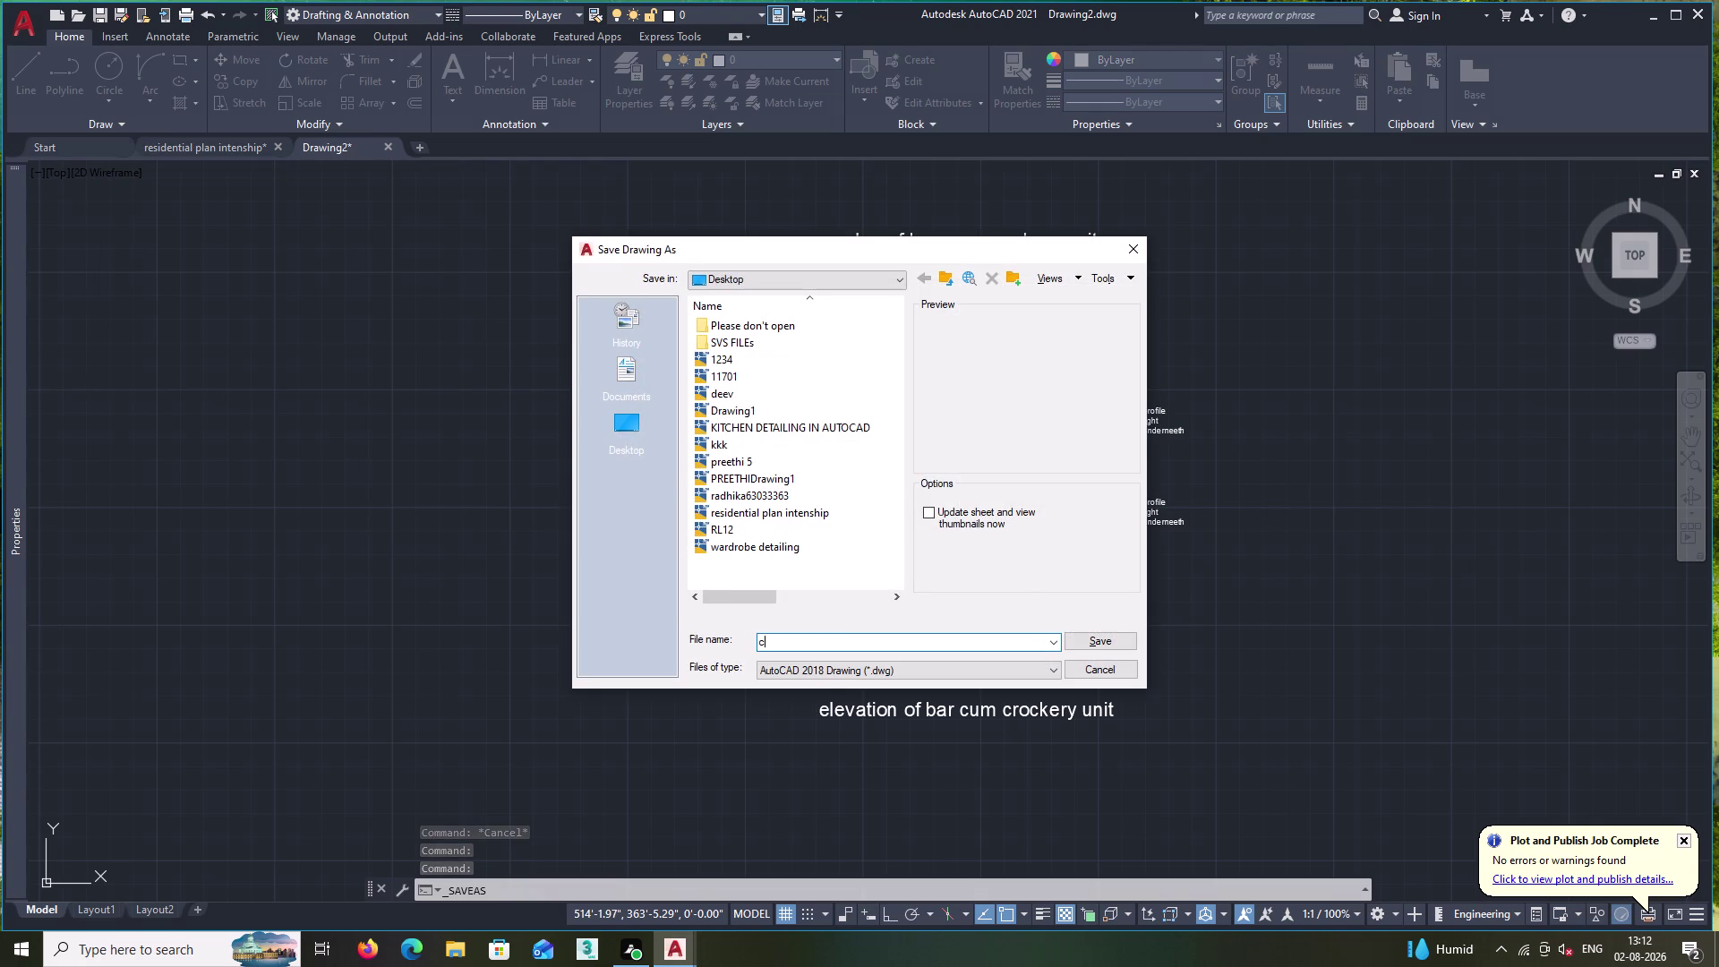
text(ro)
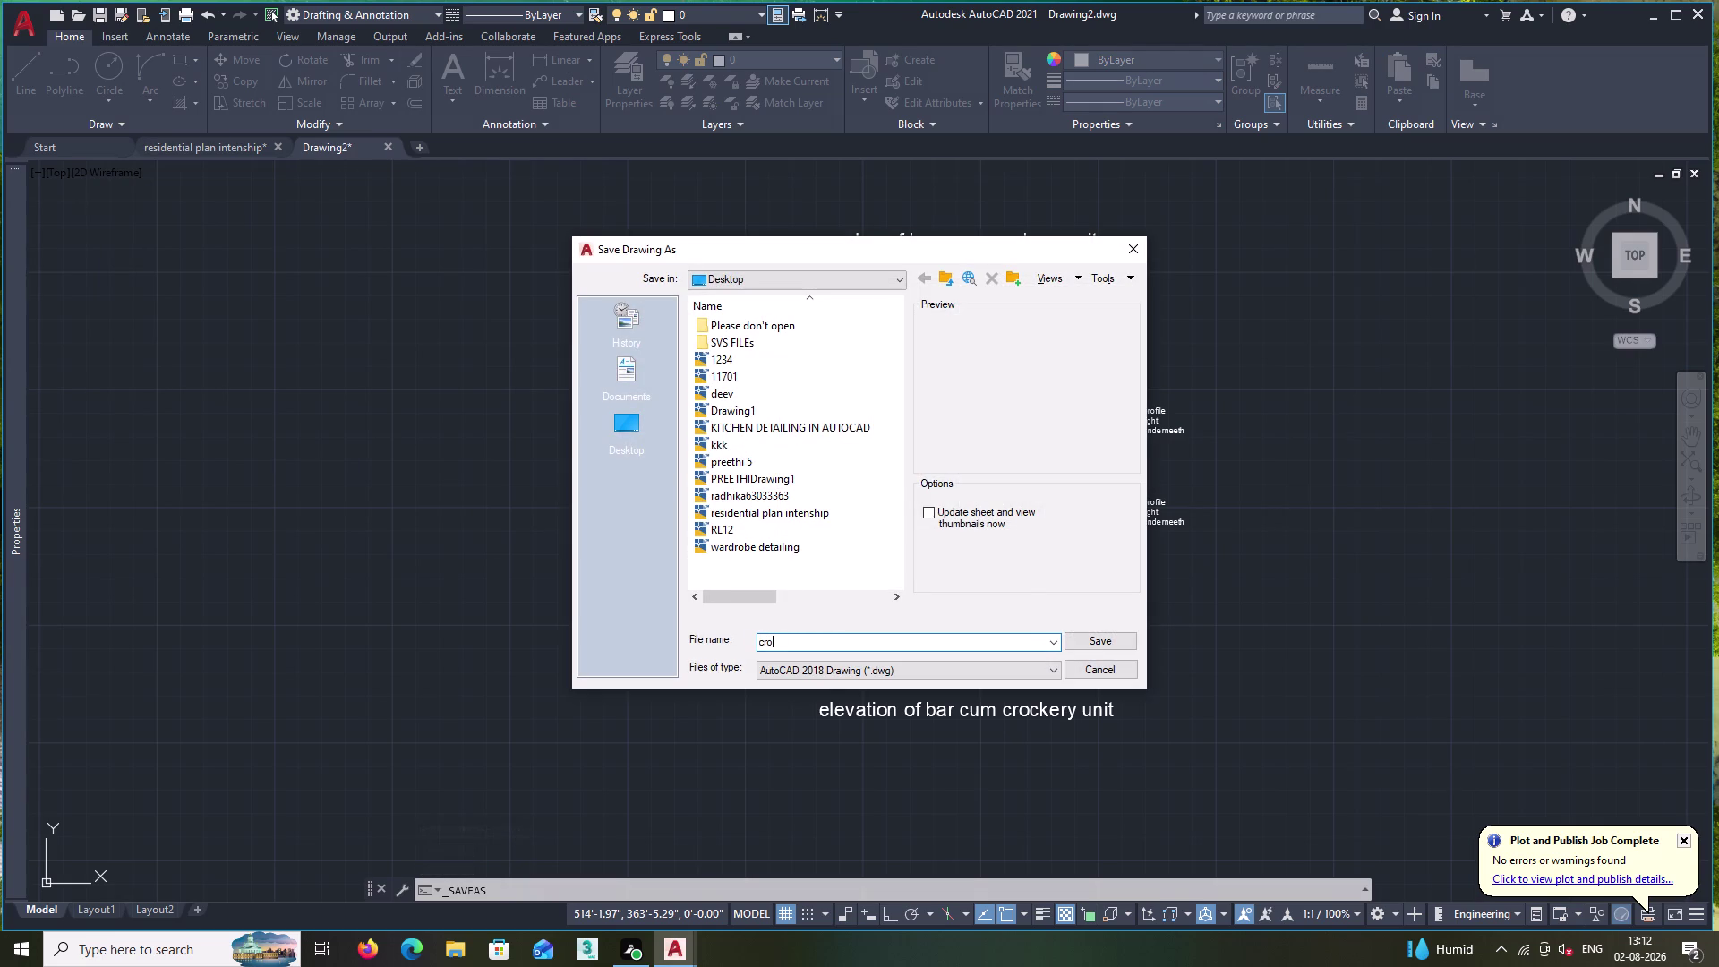
text(ck)
text(e)
text(ry un)
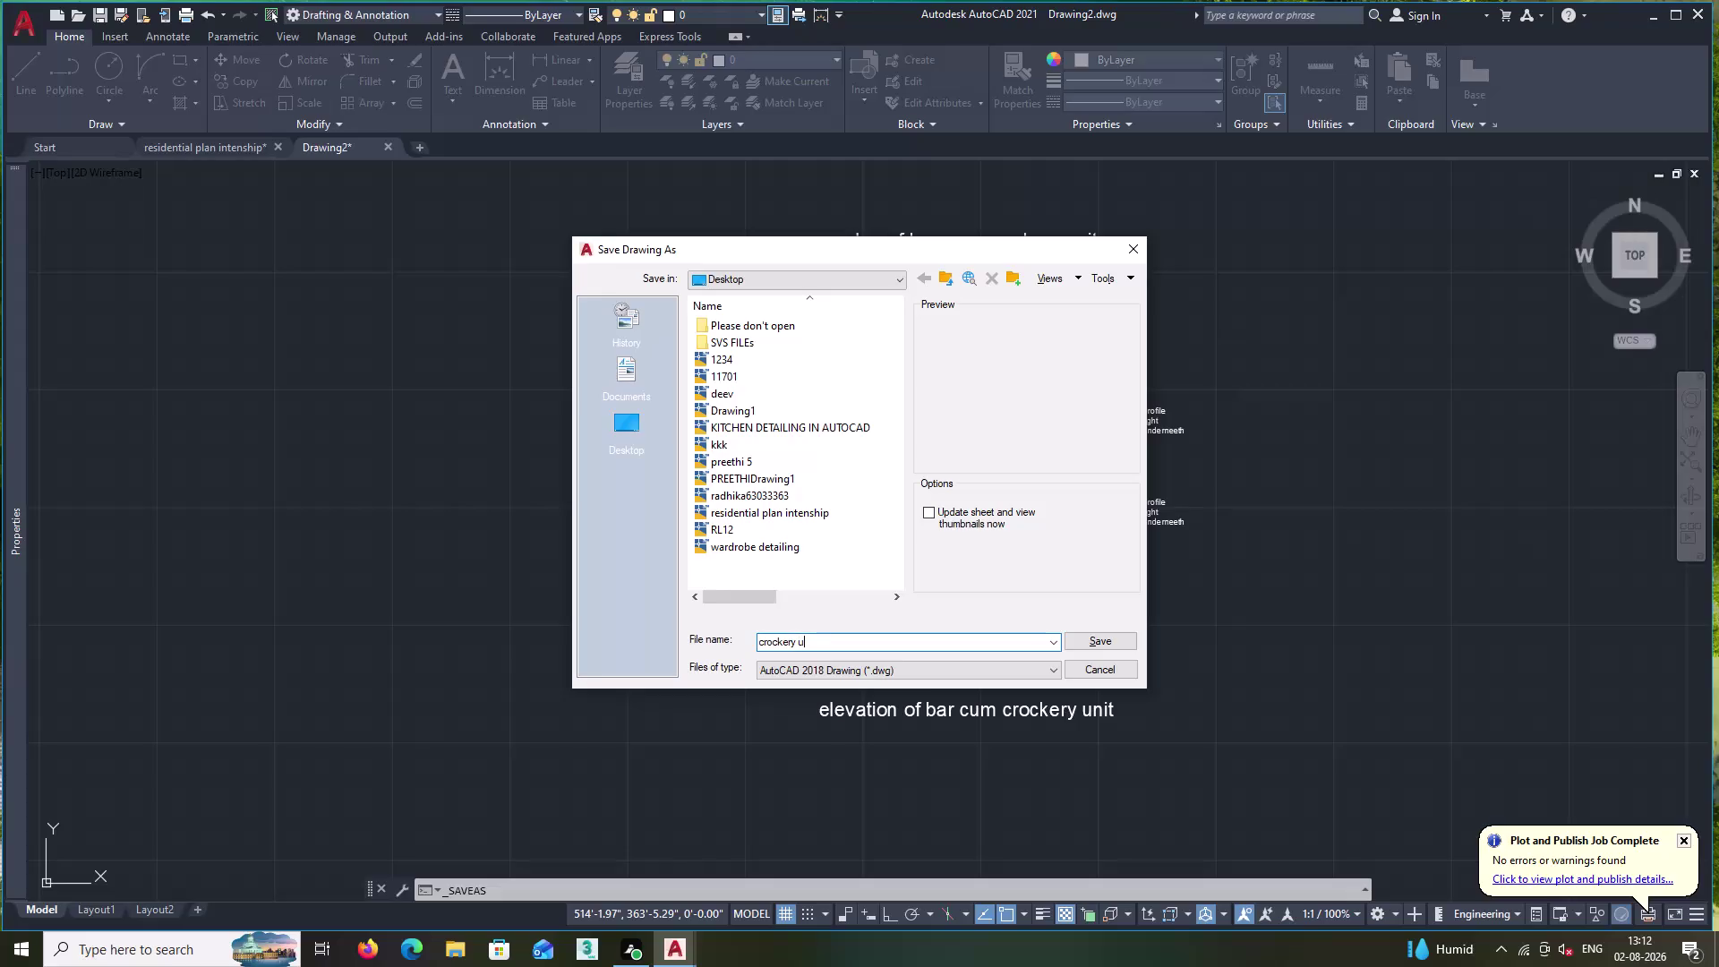
text(it)
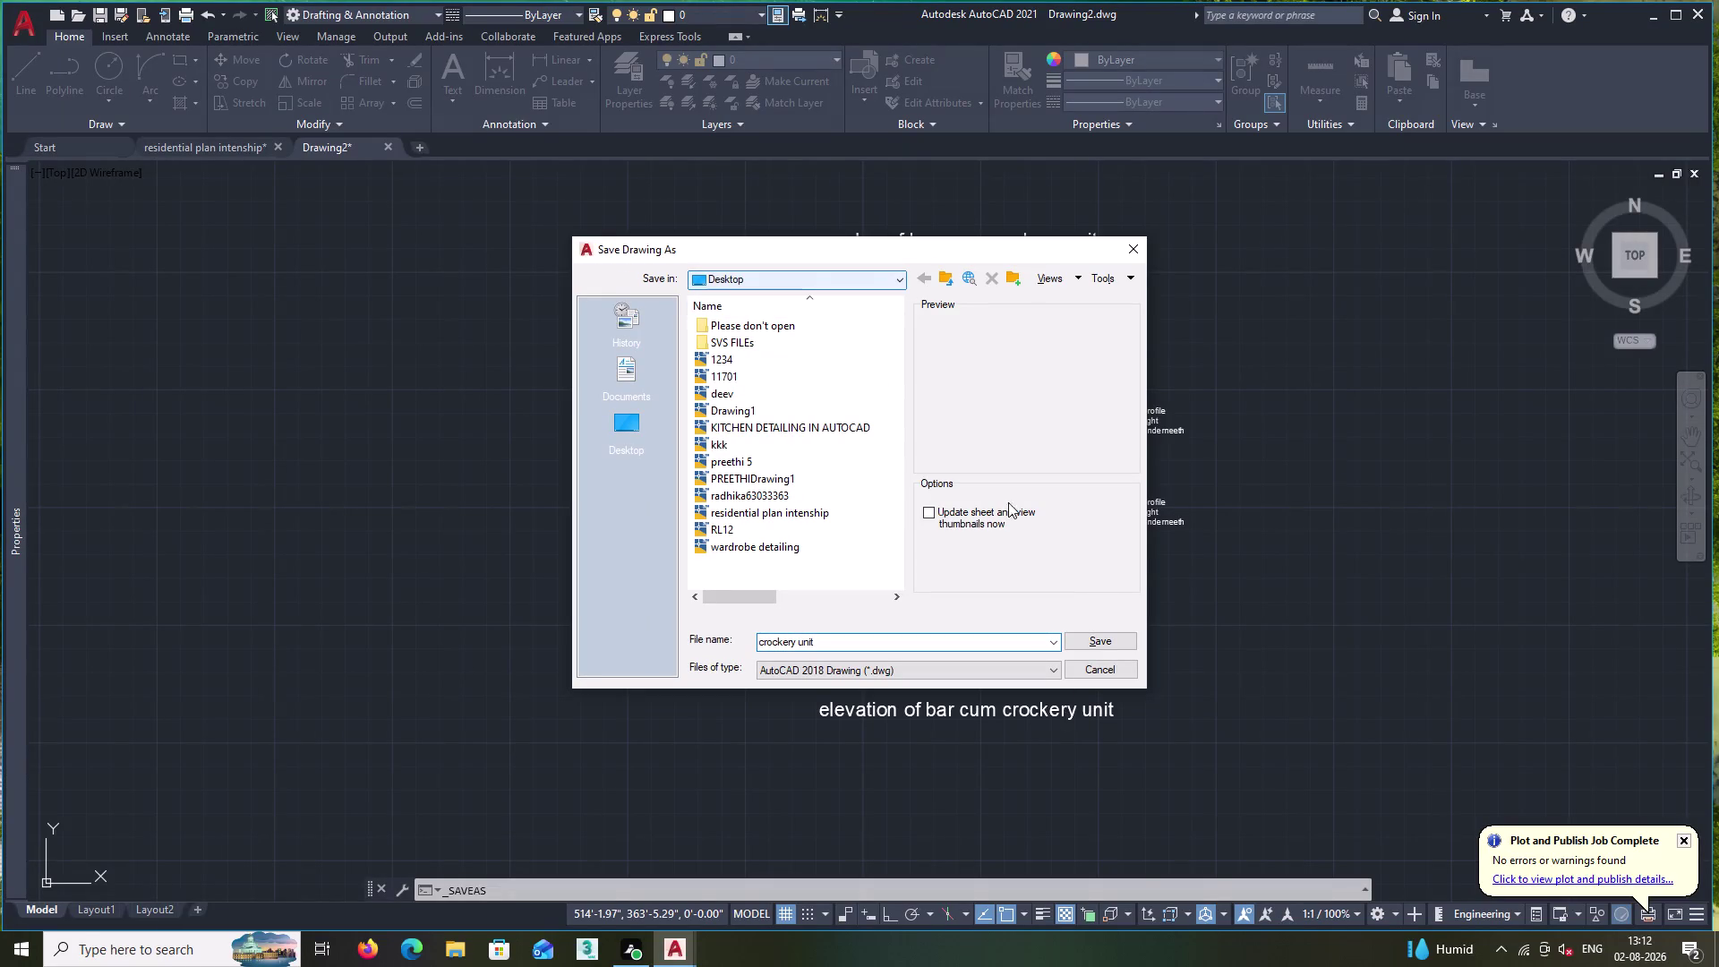
click(1095, 640)
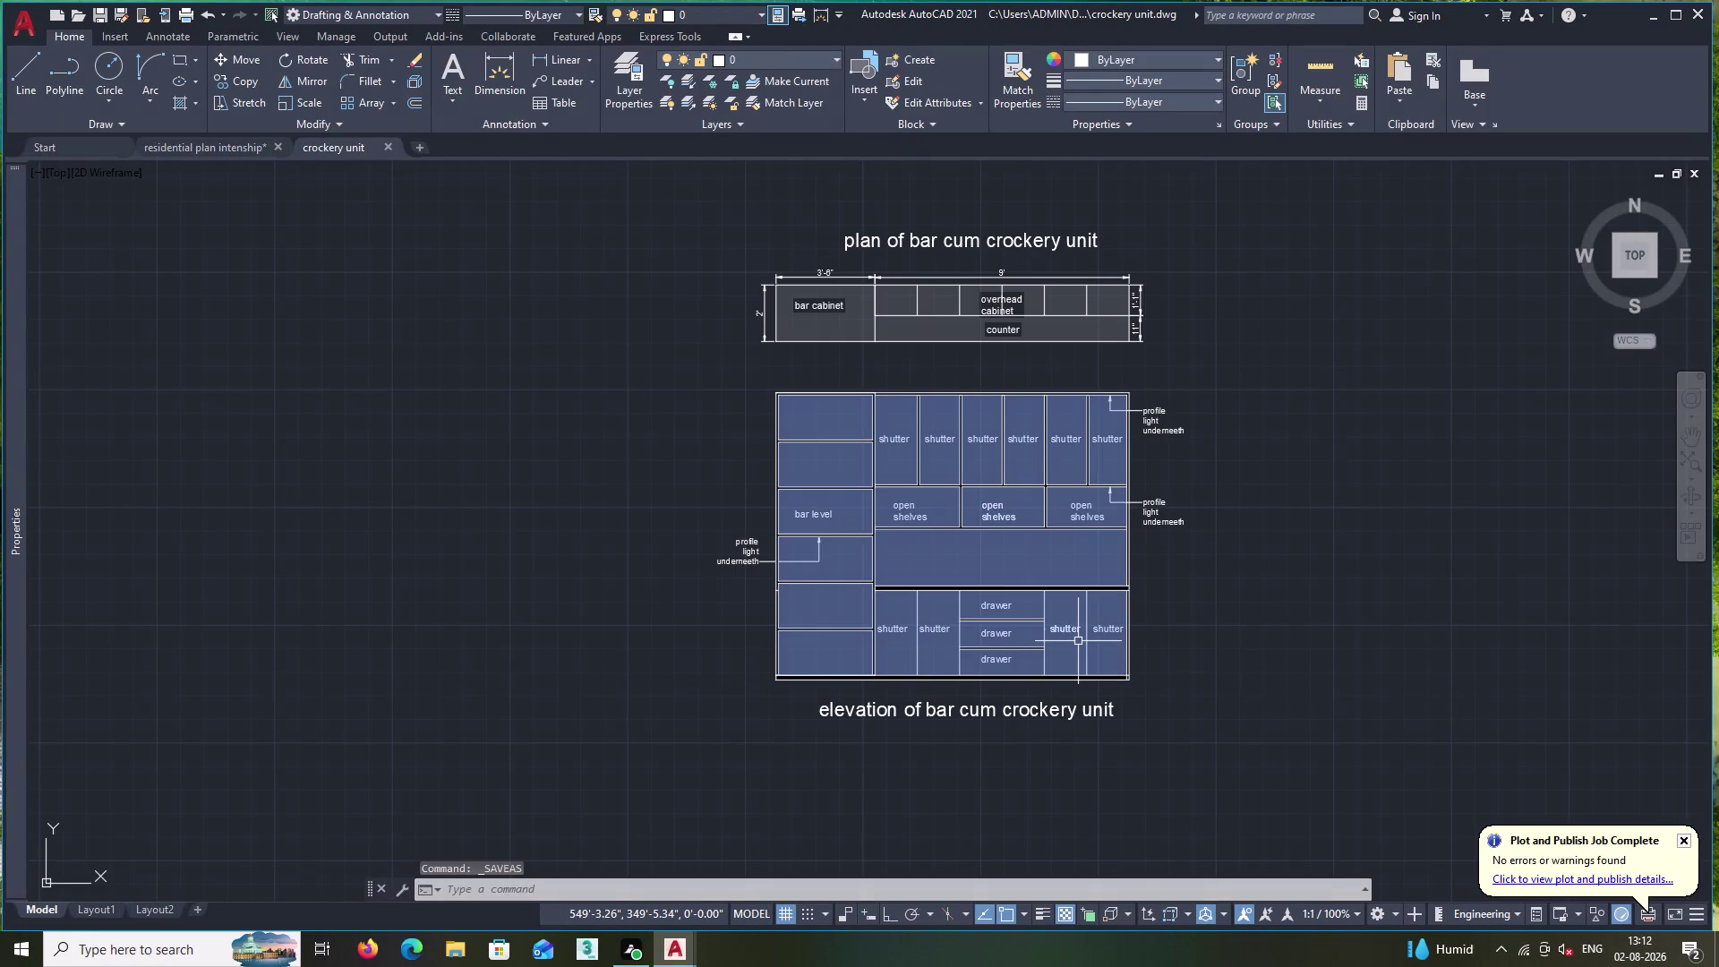
middle_drag(1215, 540, 1165, 577)
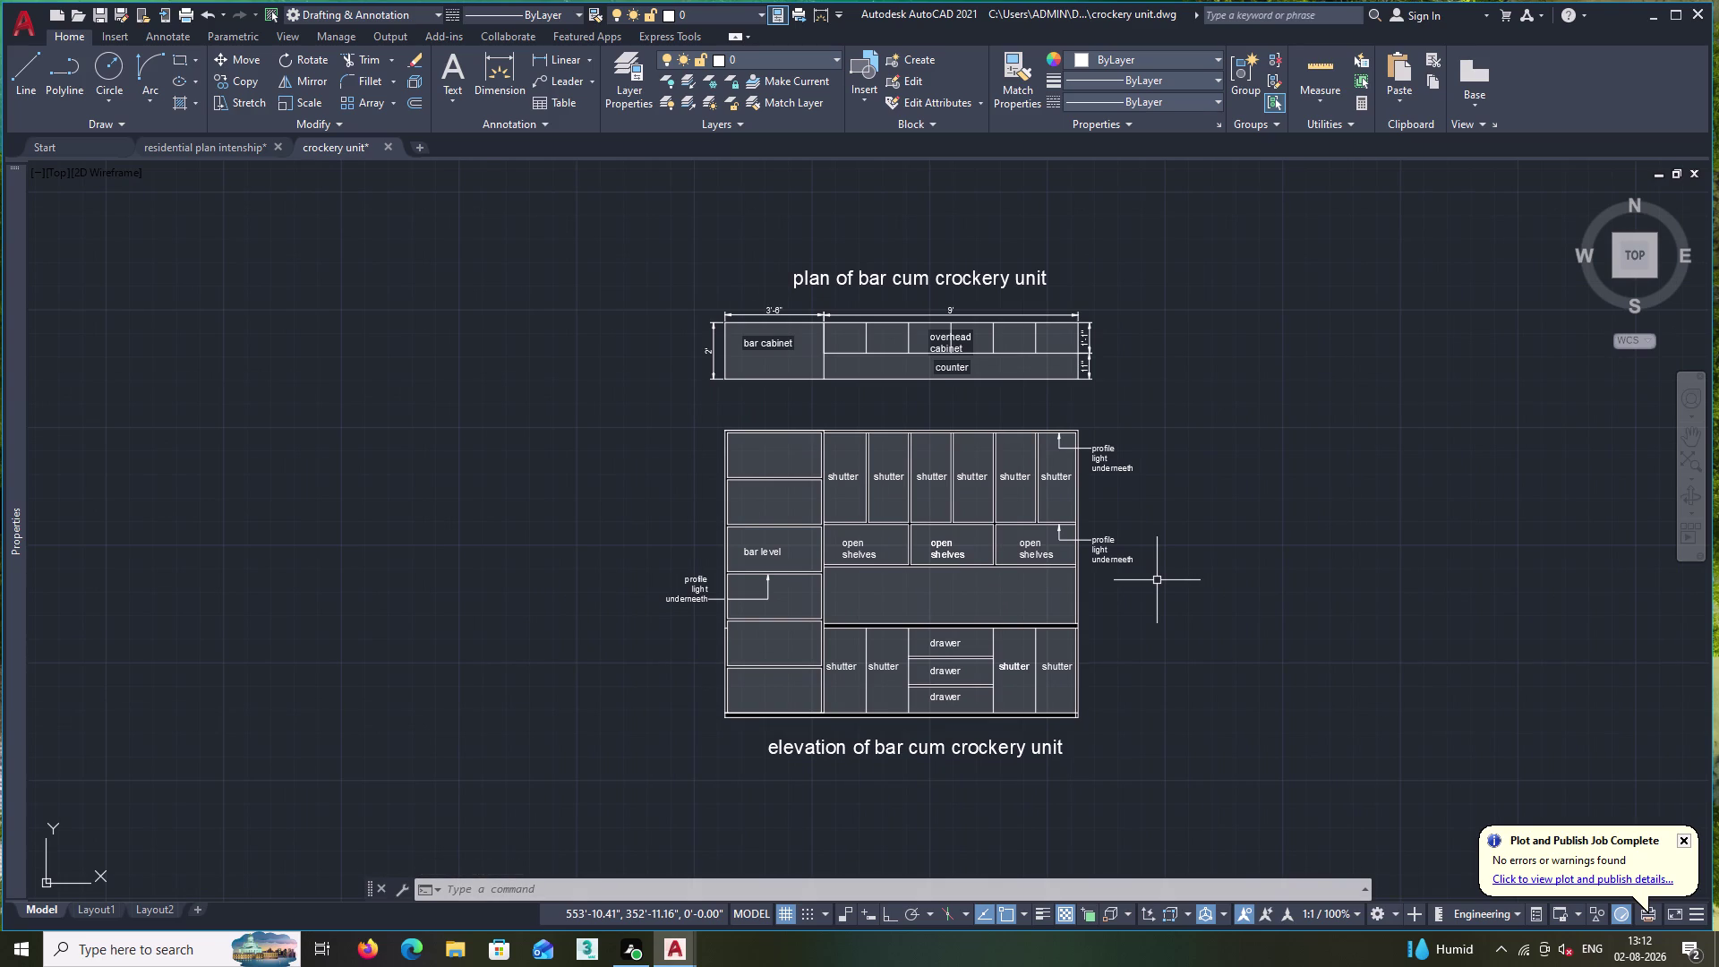
key(ctrl+p)
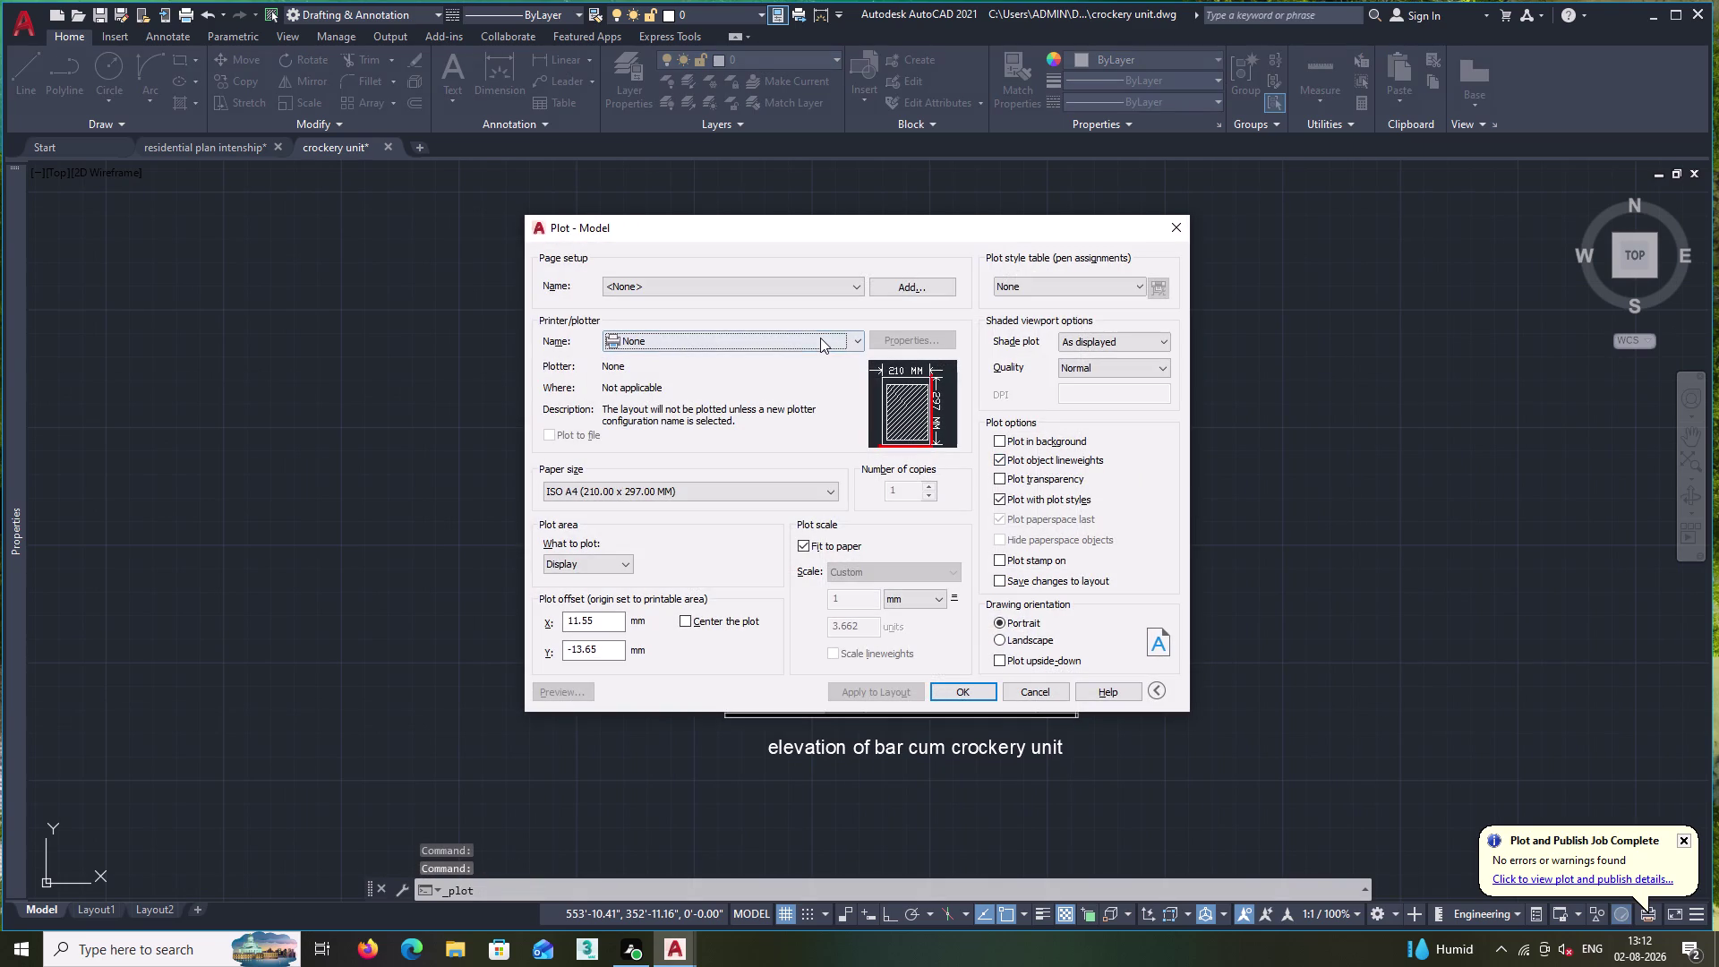
Choose the DWG To PDF printer and pick a window area around both drawings.
click(820, 337)
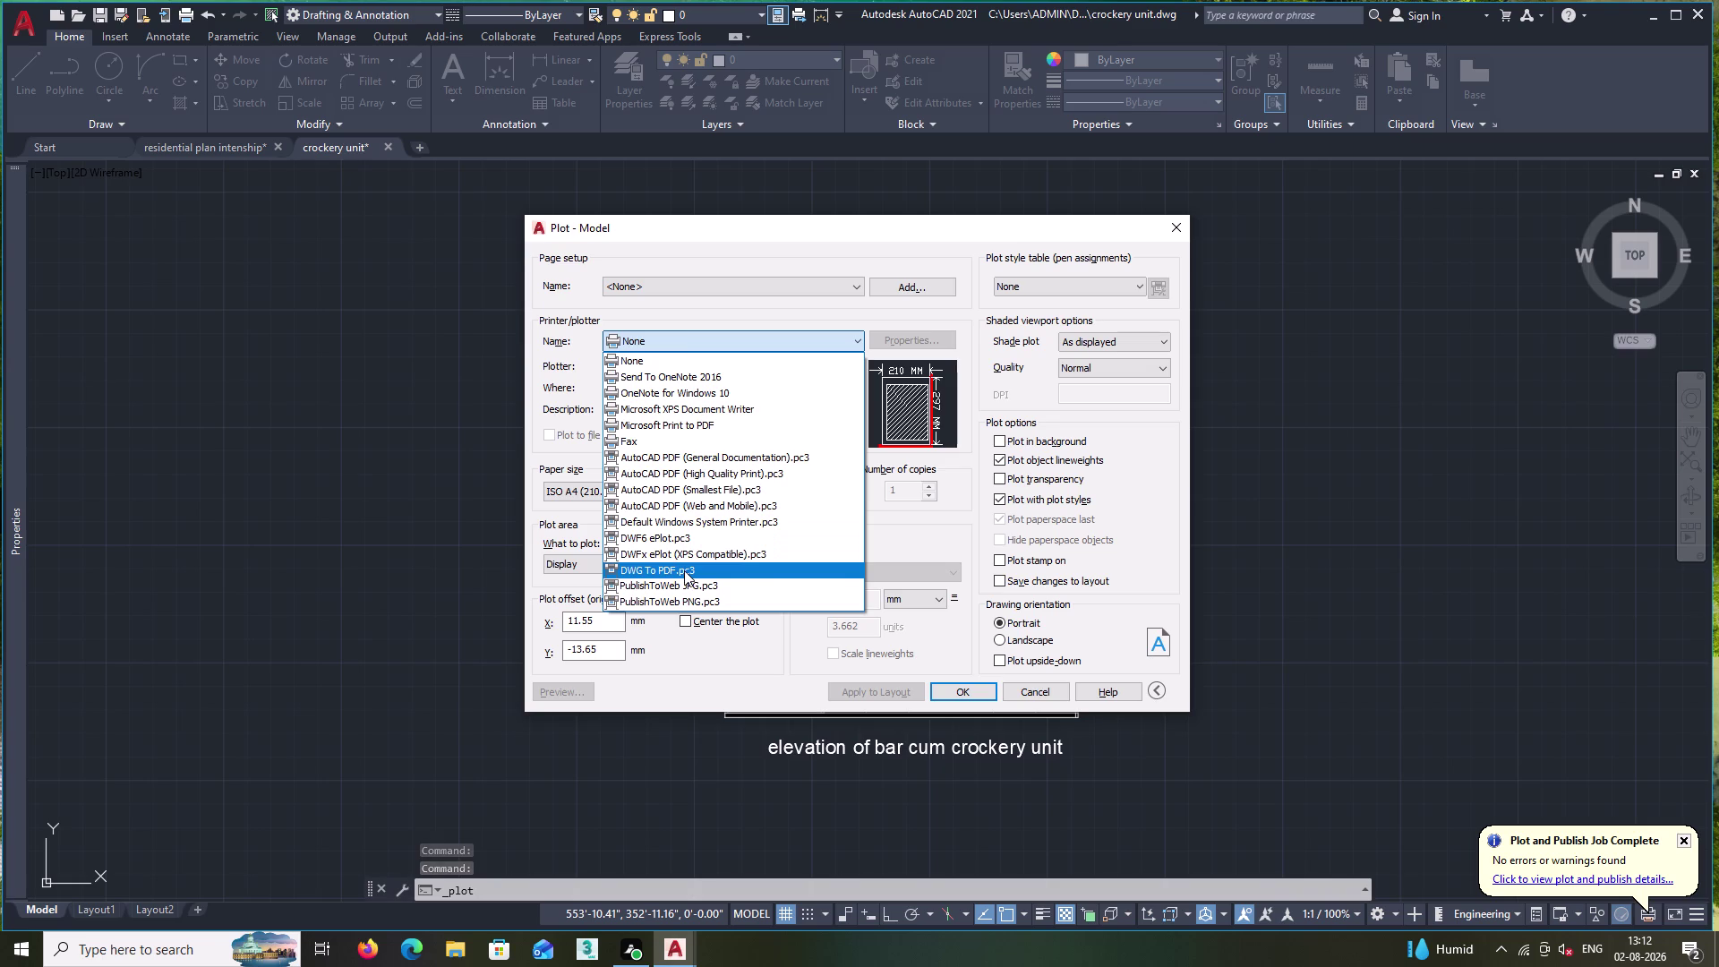
click(684, 570)
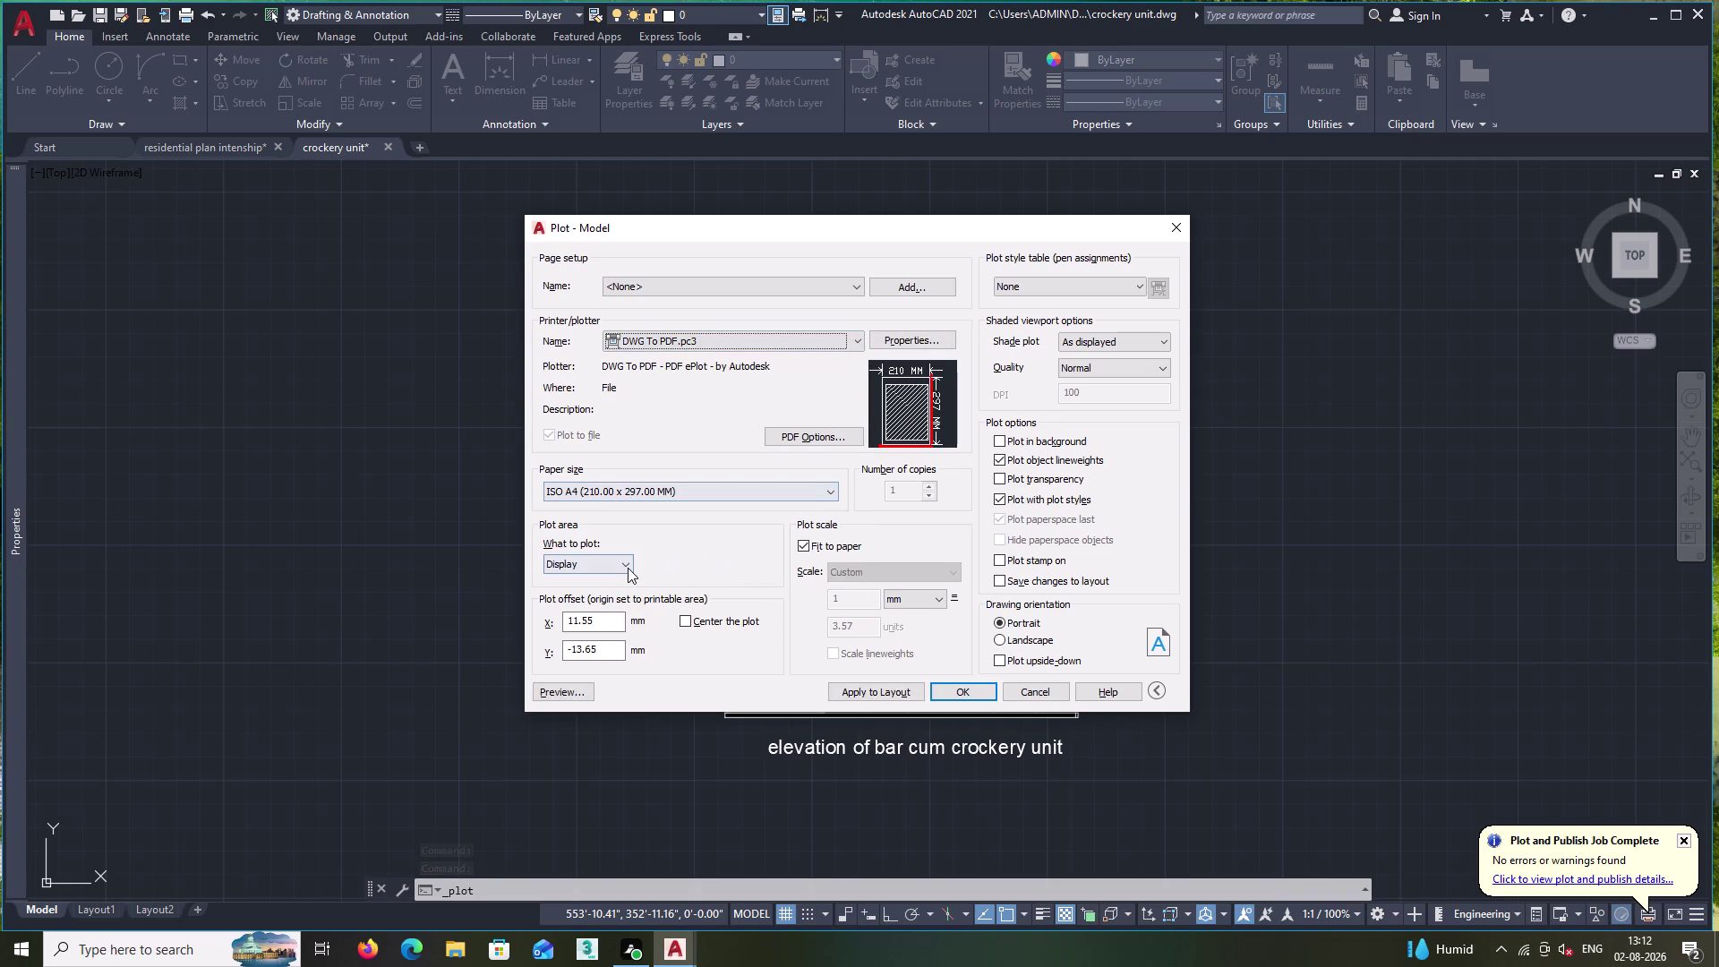
click(627, 567)
click(581, 611)
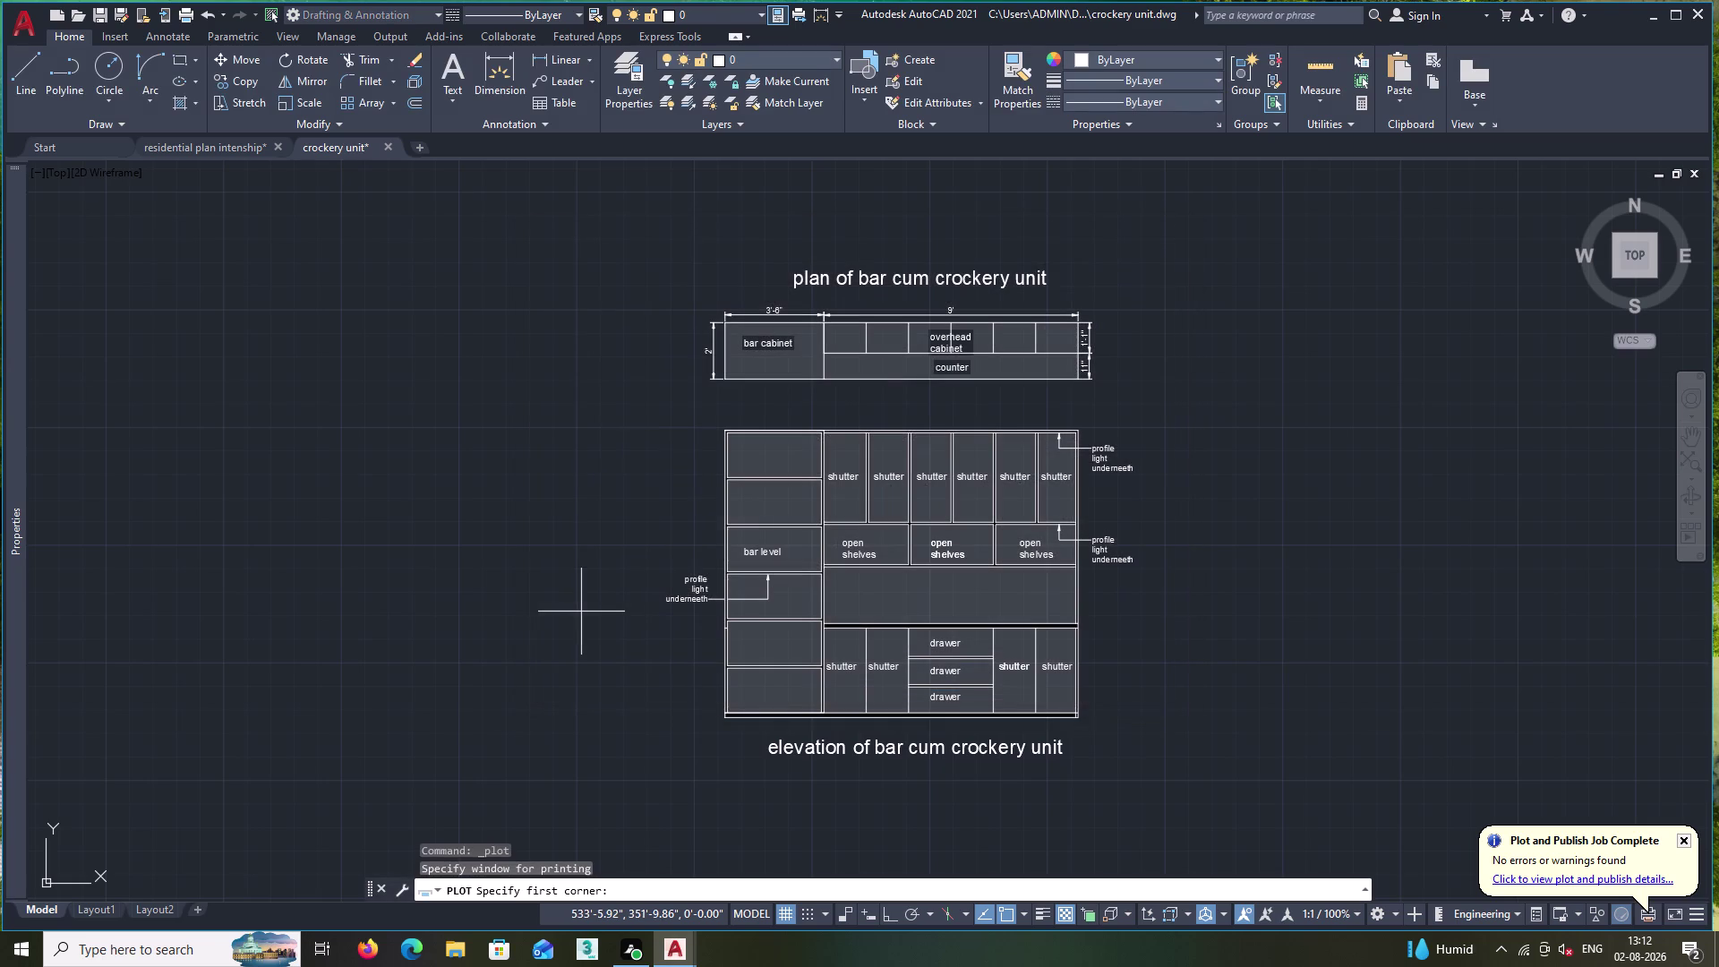
click(648, 237)
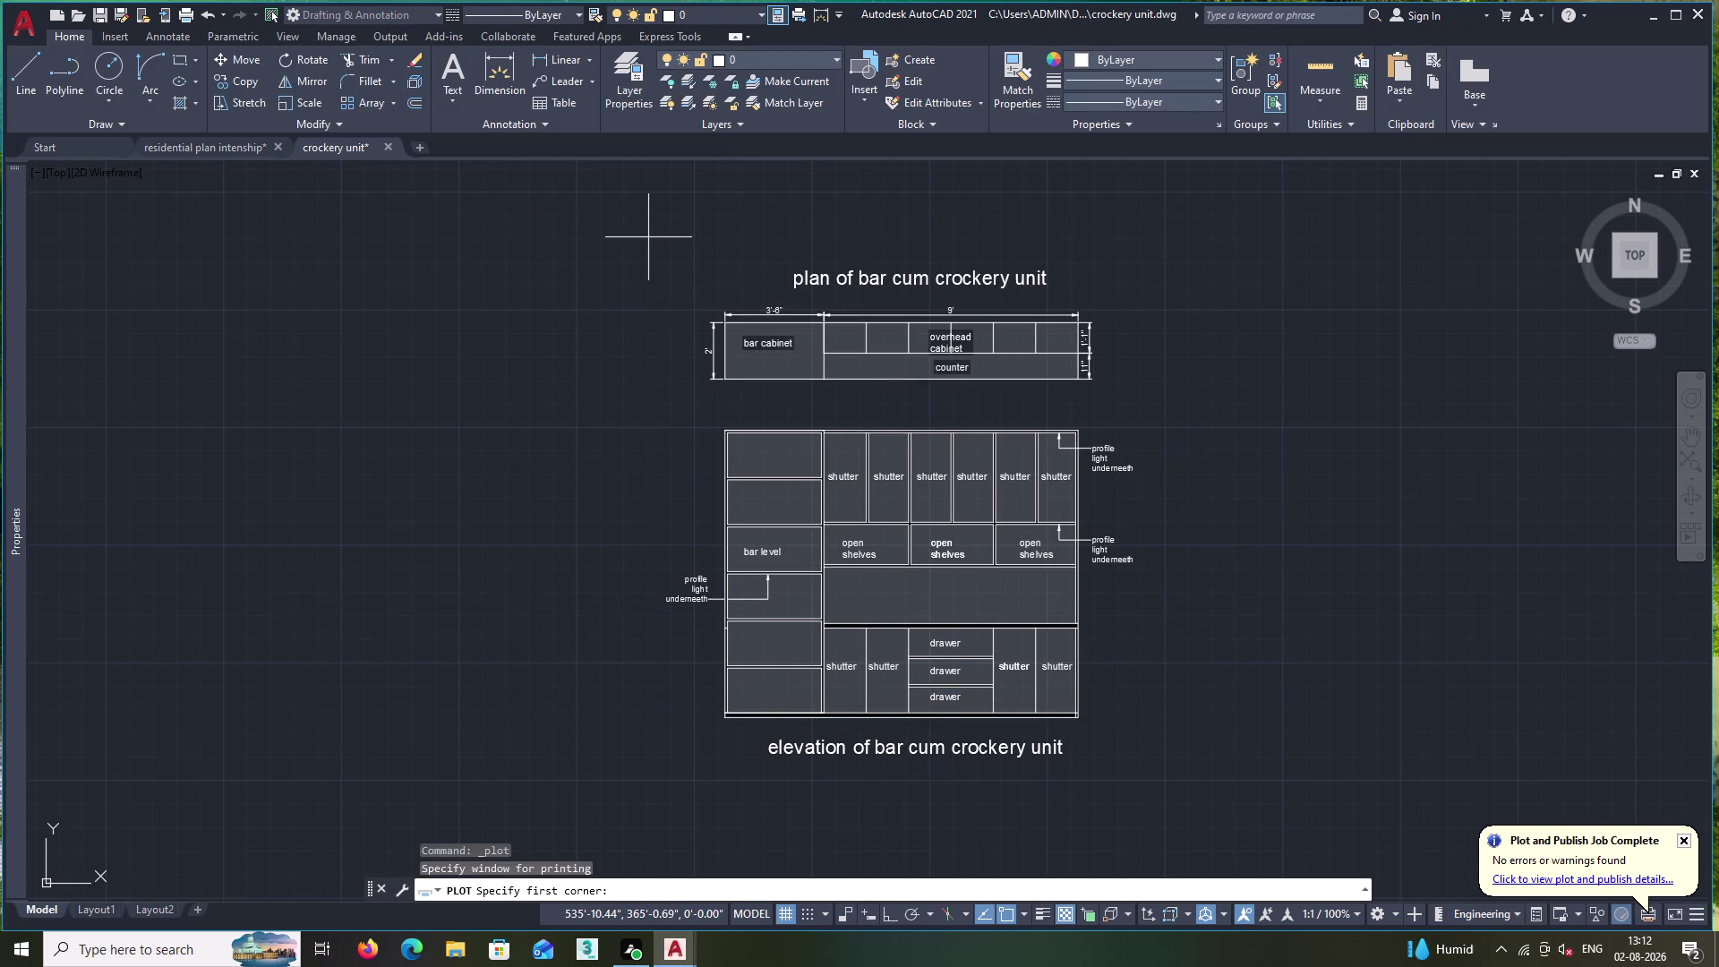
click(1155, 786)
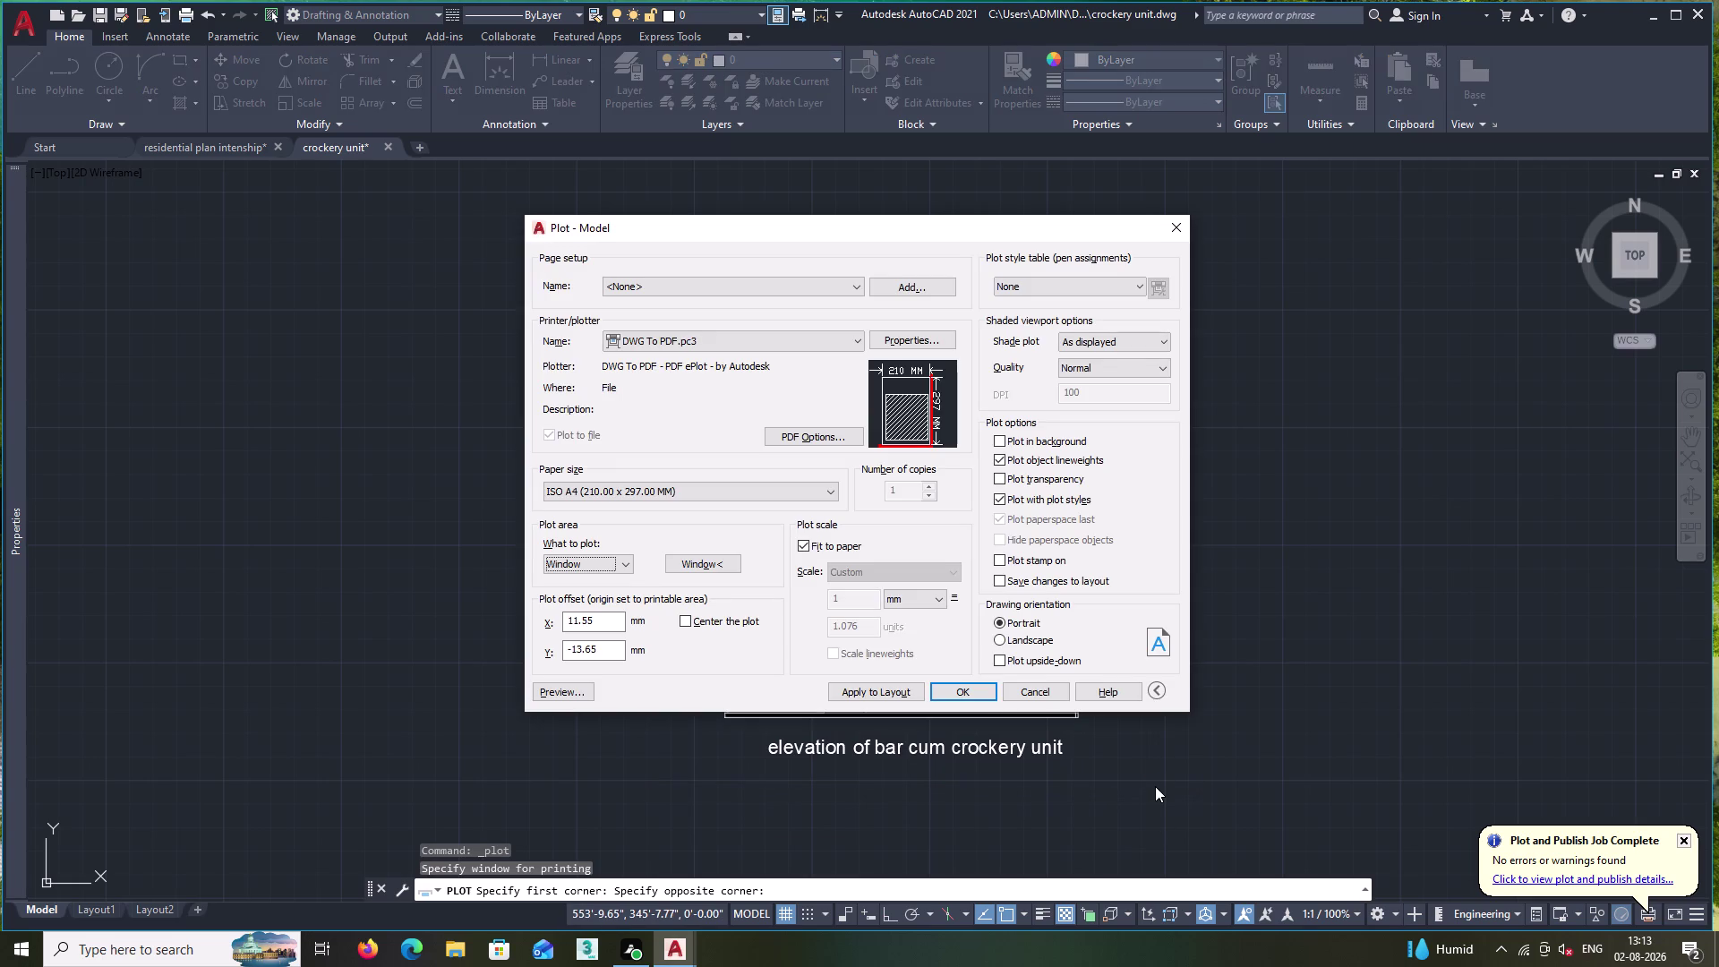
Centre the plot on the paper and save it as a PDF to the Desktop.
click(683, 620)
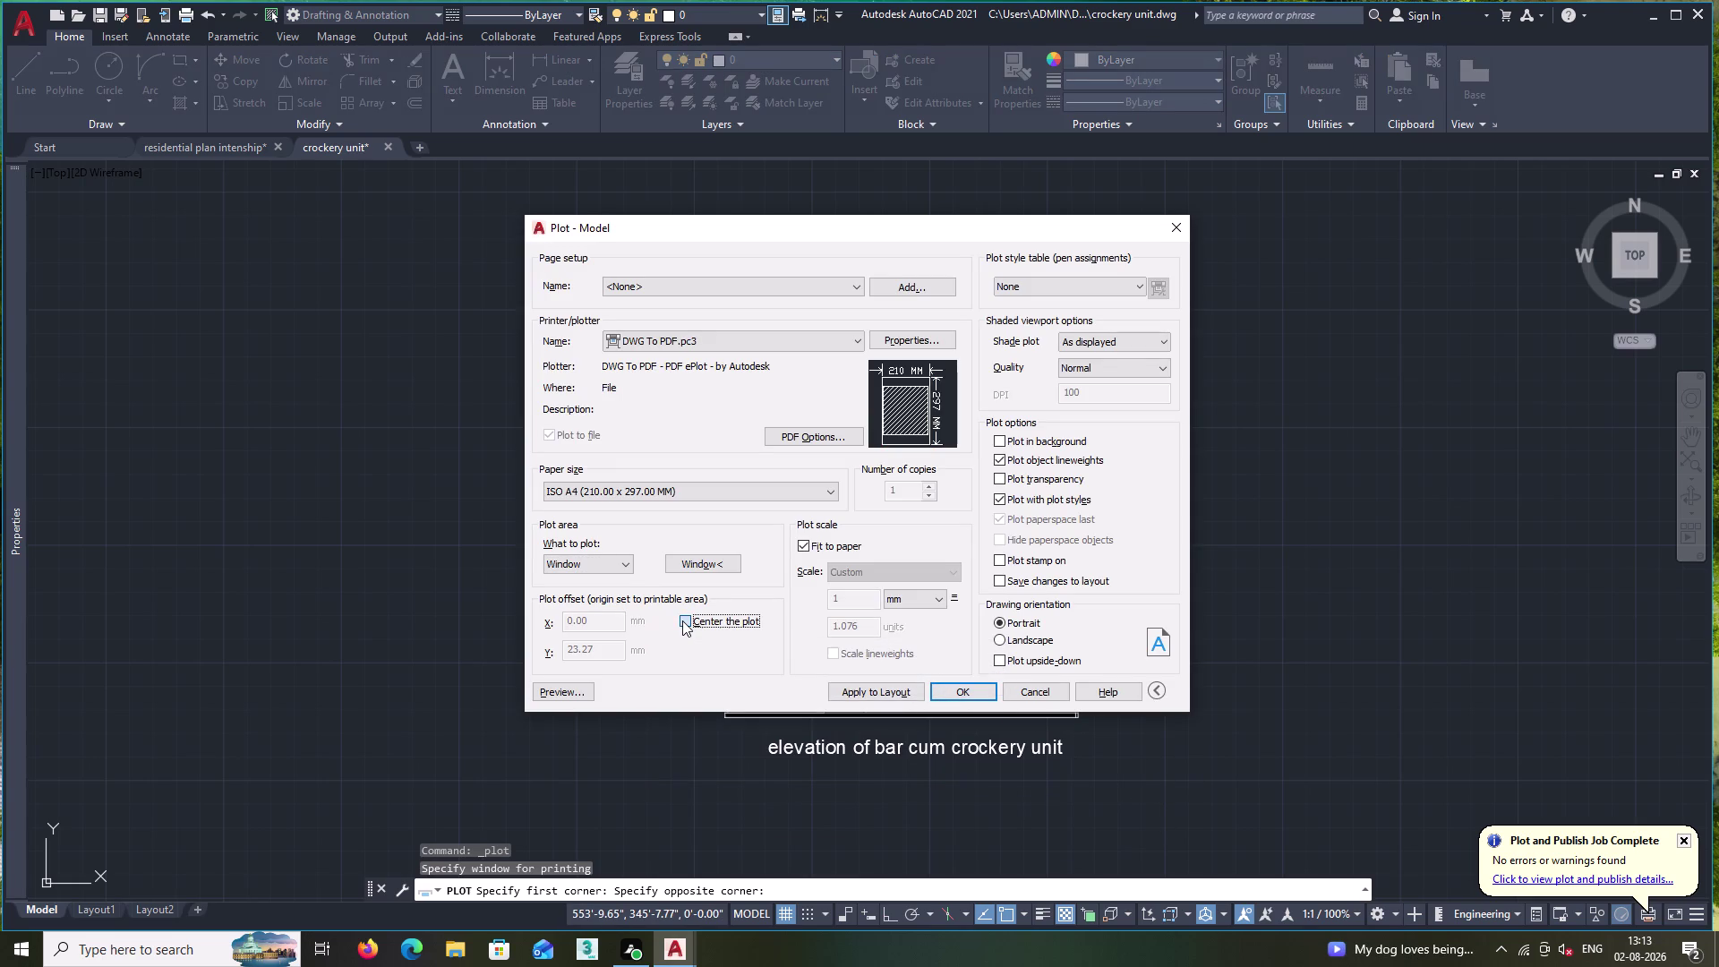
click(997, 642)
click(956, 694)
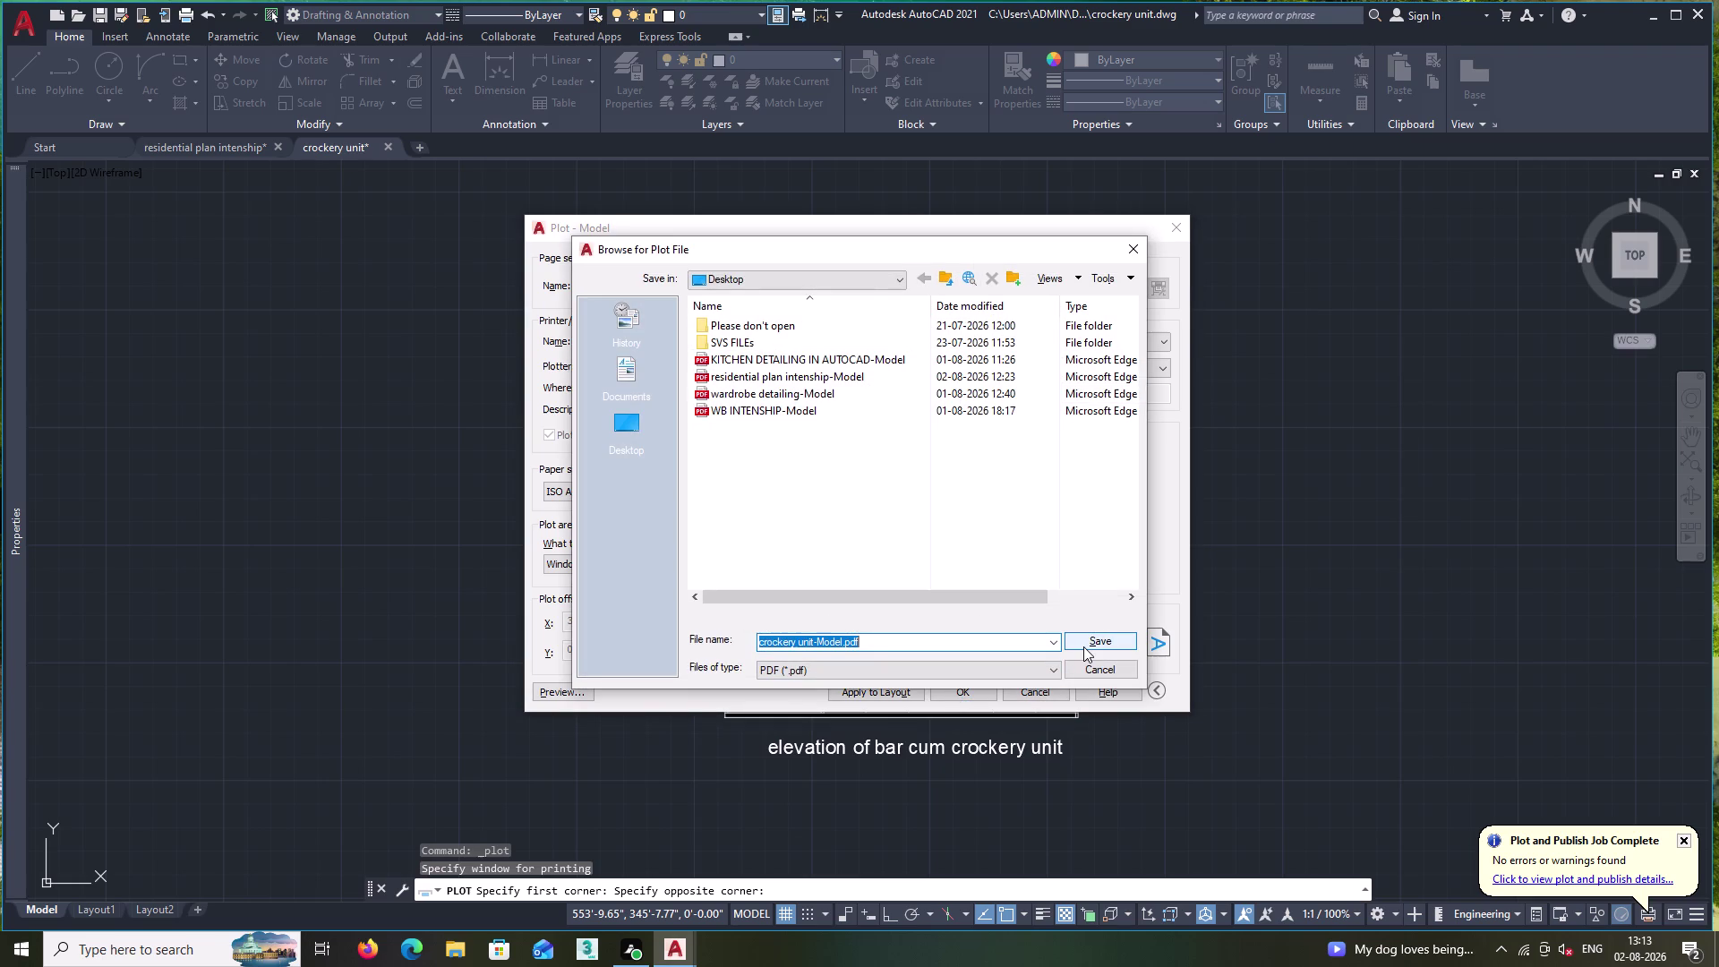
click(1083, 646)
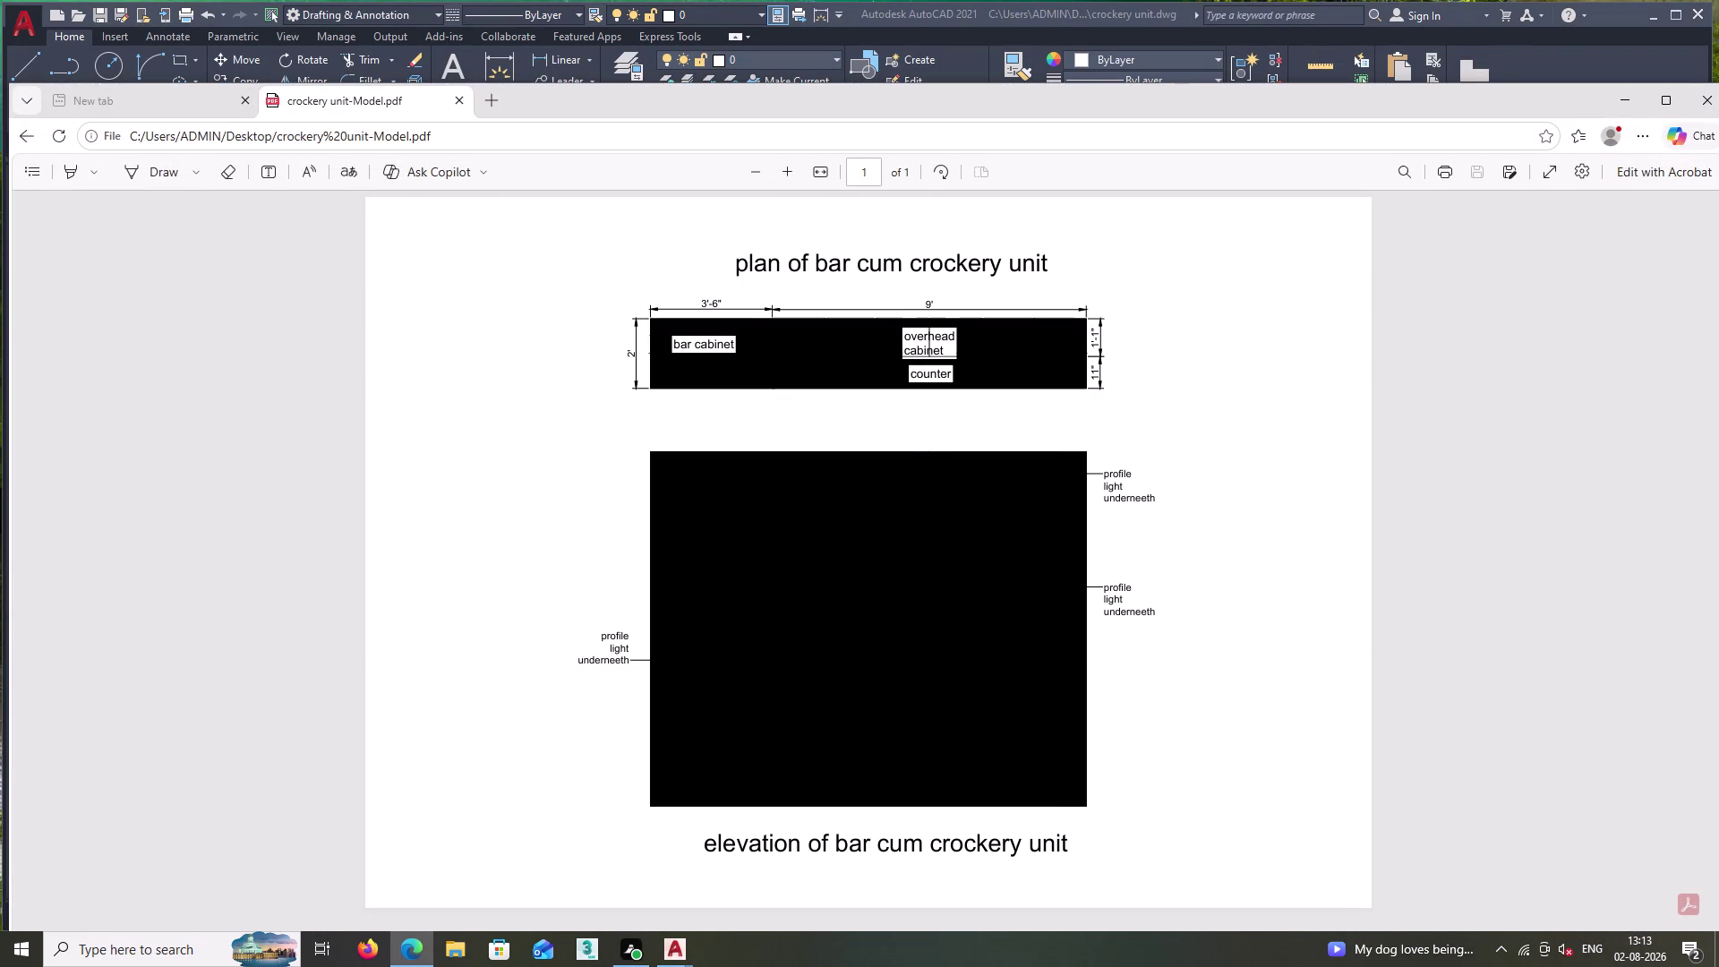
Scroll through the plotted PDF in Edge, where the elevation is solid black, then close Edge.
scroll(down, 3)
scroll(up, 3)
scroll(up, 3)
scroll(down, 3)
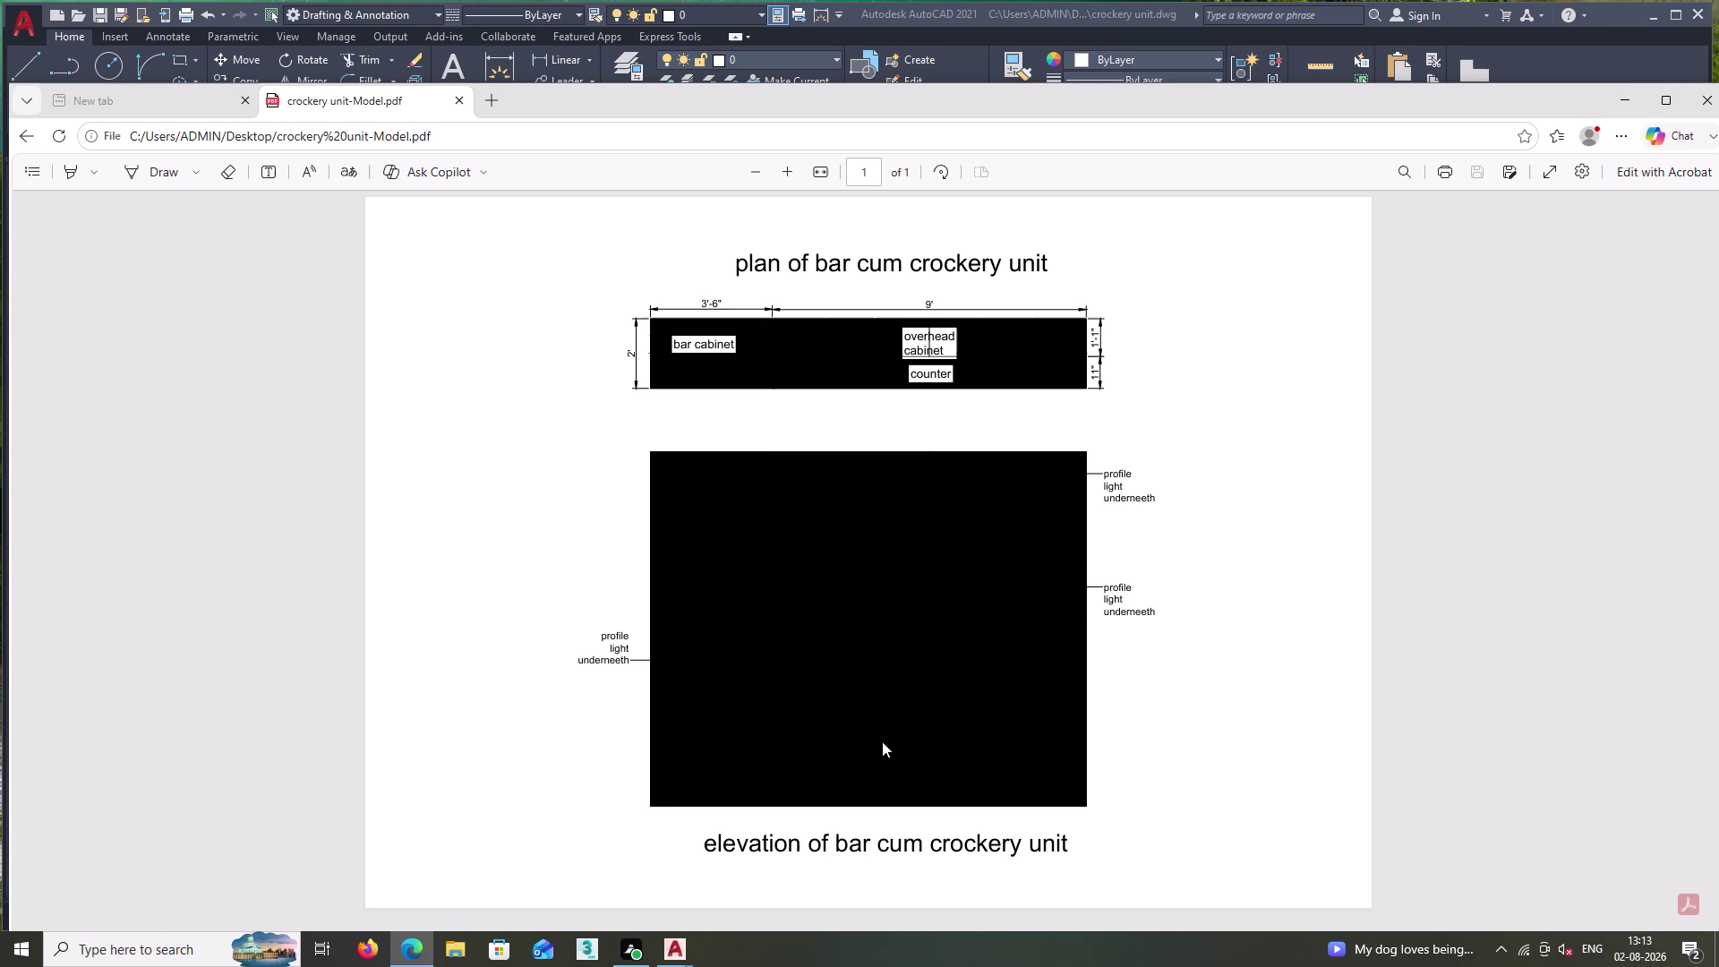
scroll(up, 3)
click(1702, 98)
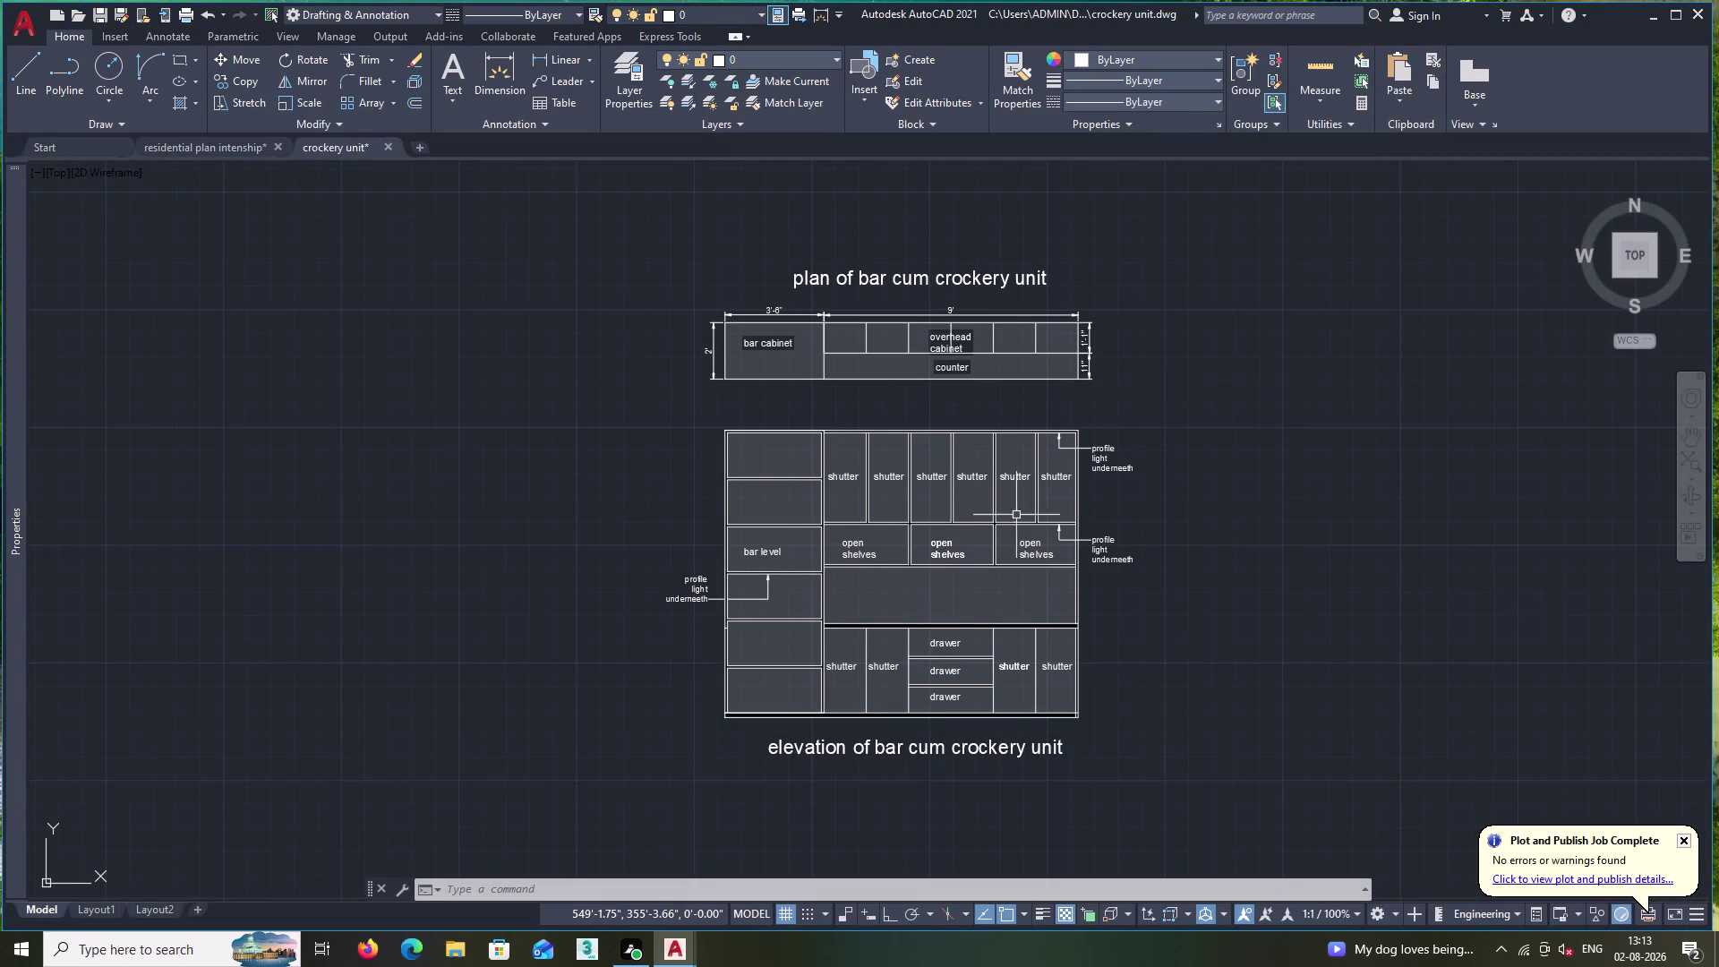
Erase the solid hatch fills from the elevation and the plan's bar cabinet.
scroll(up, 3)
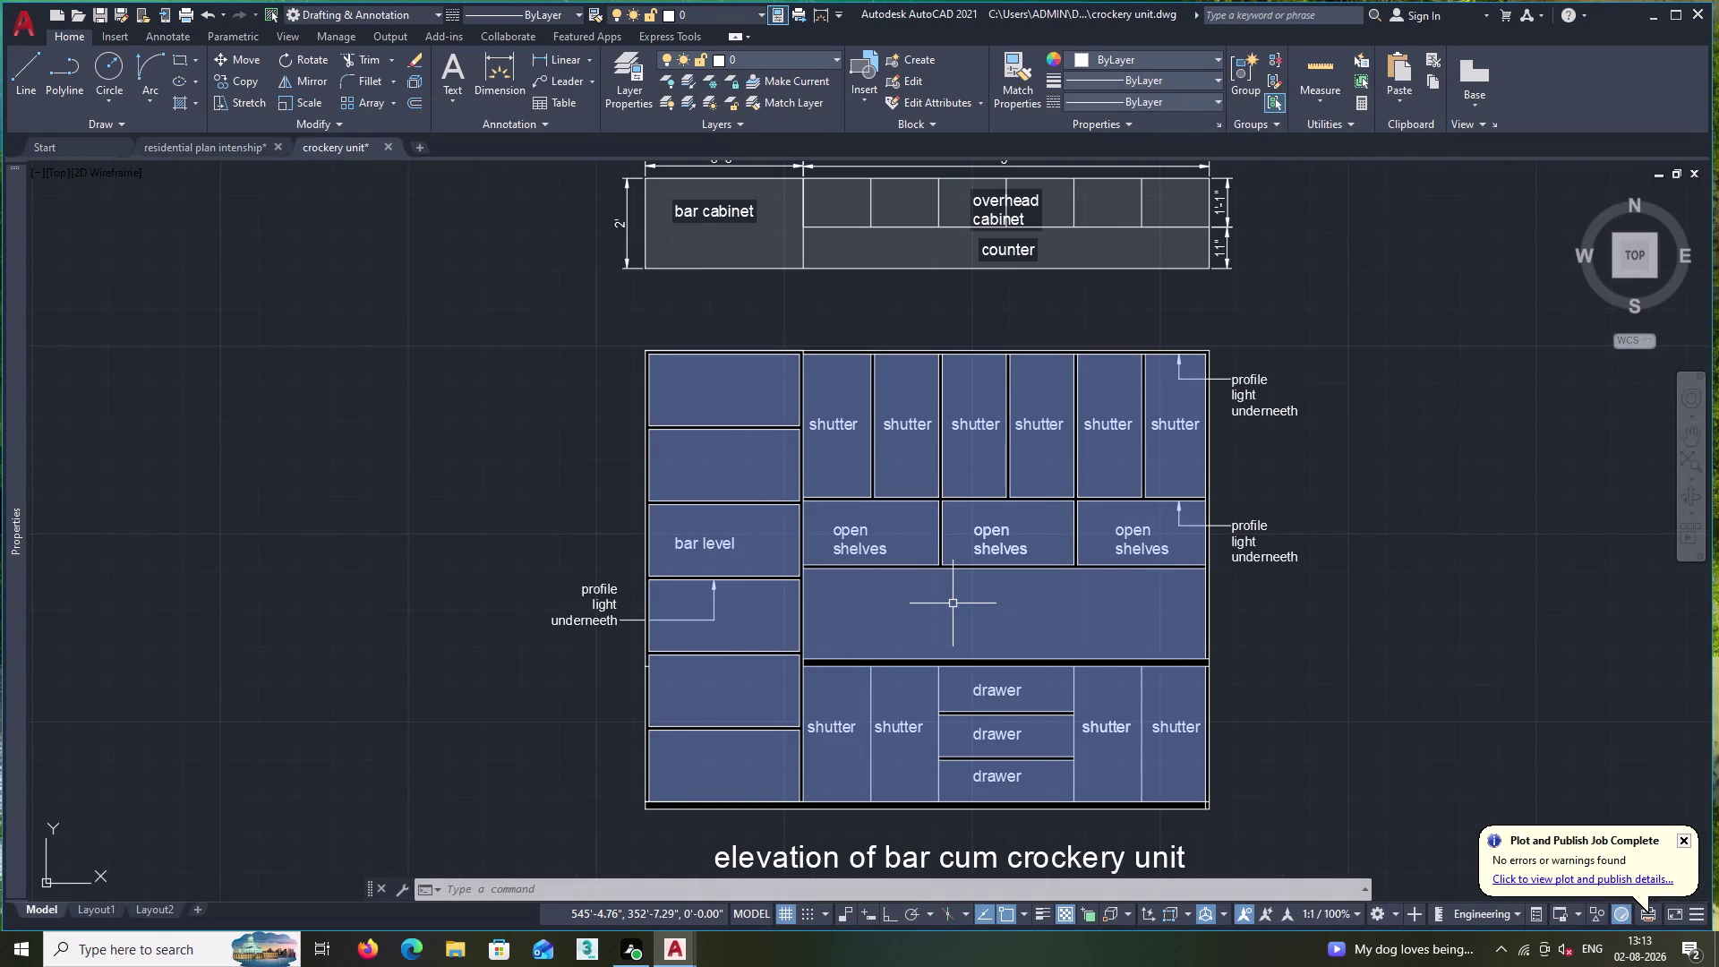
click(952, 603)
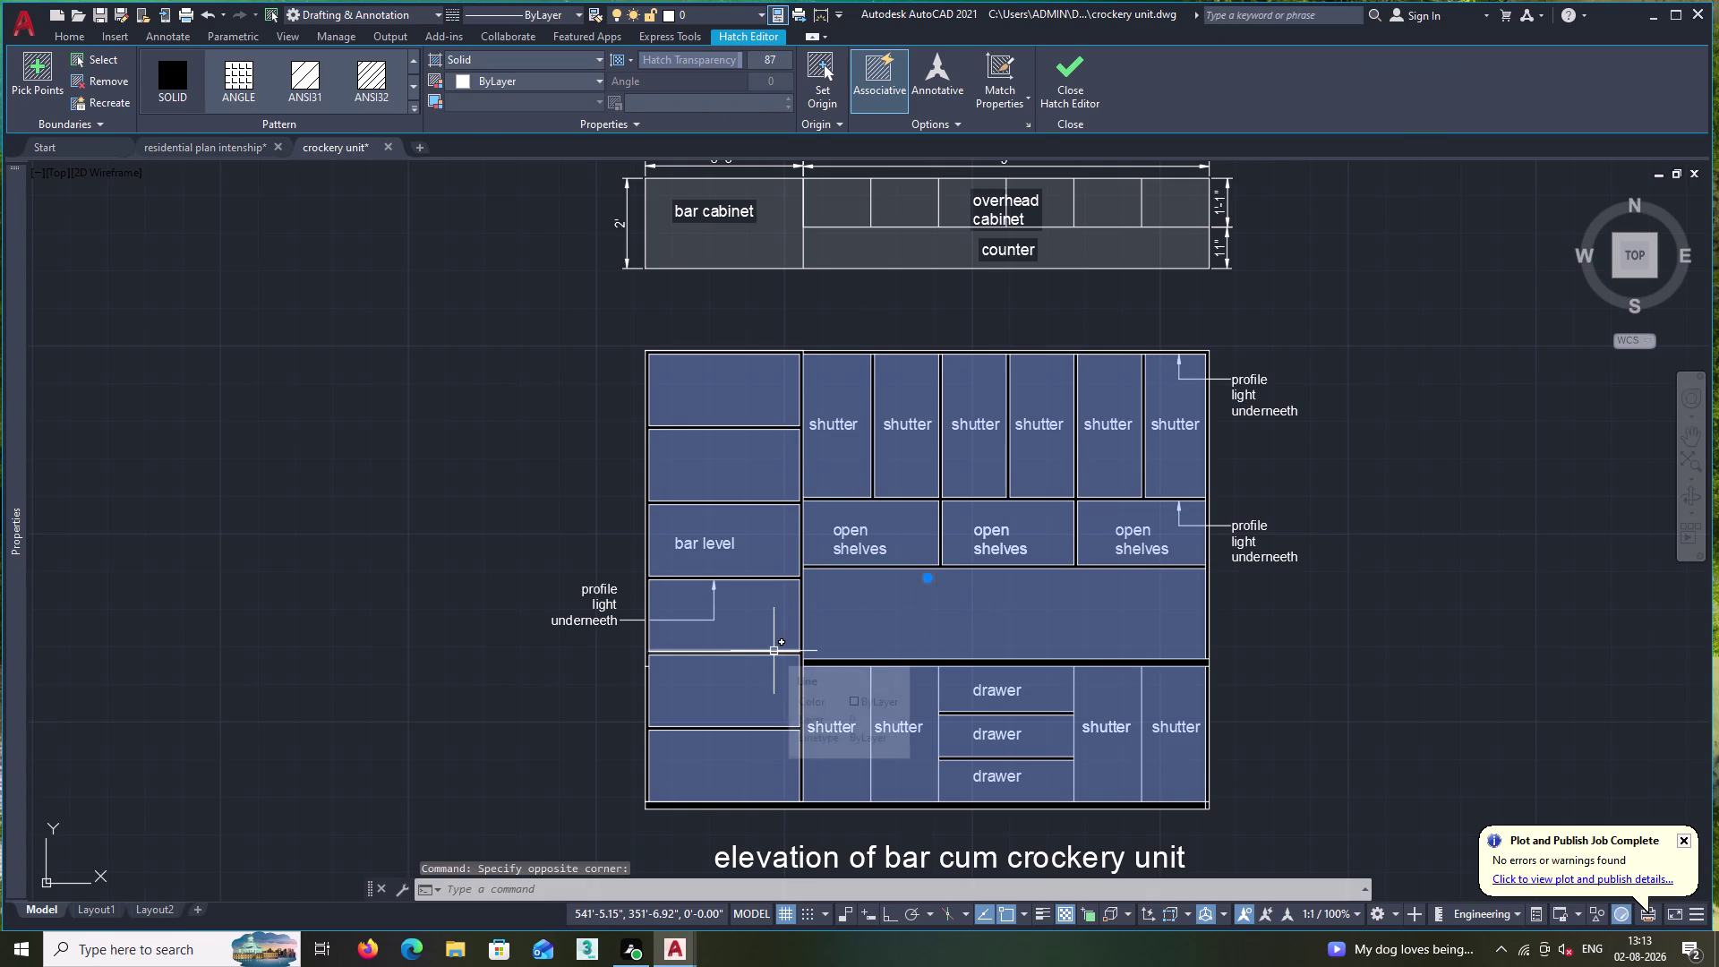
key(Delete)
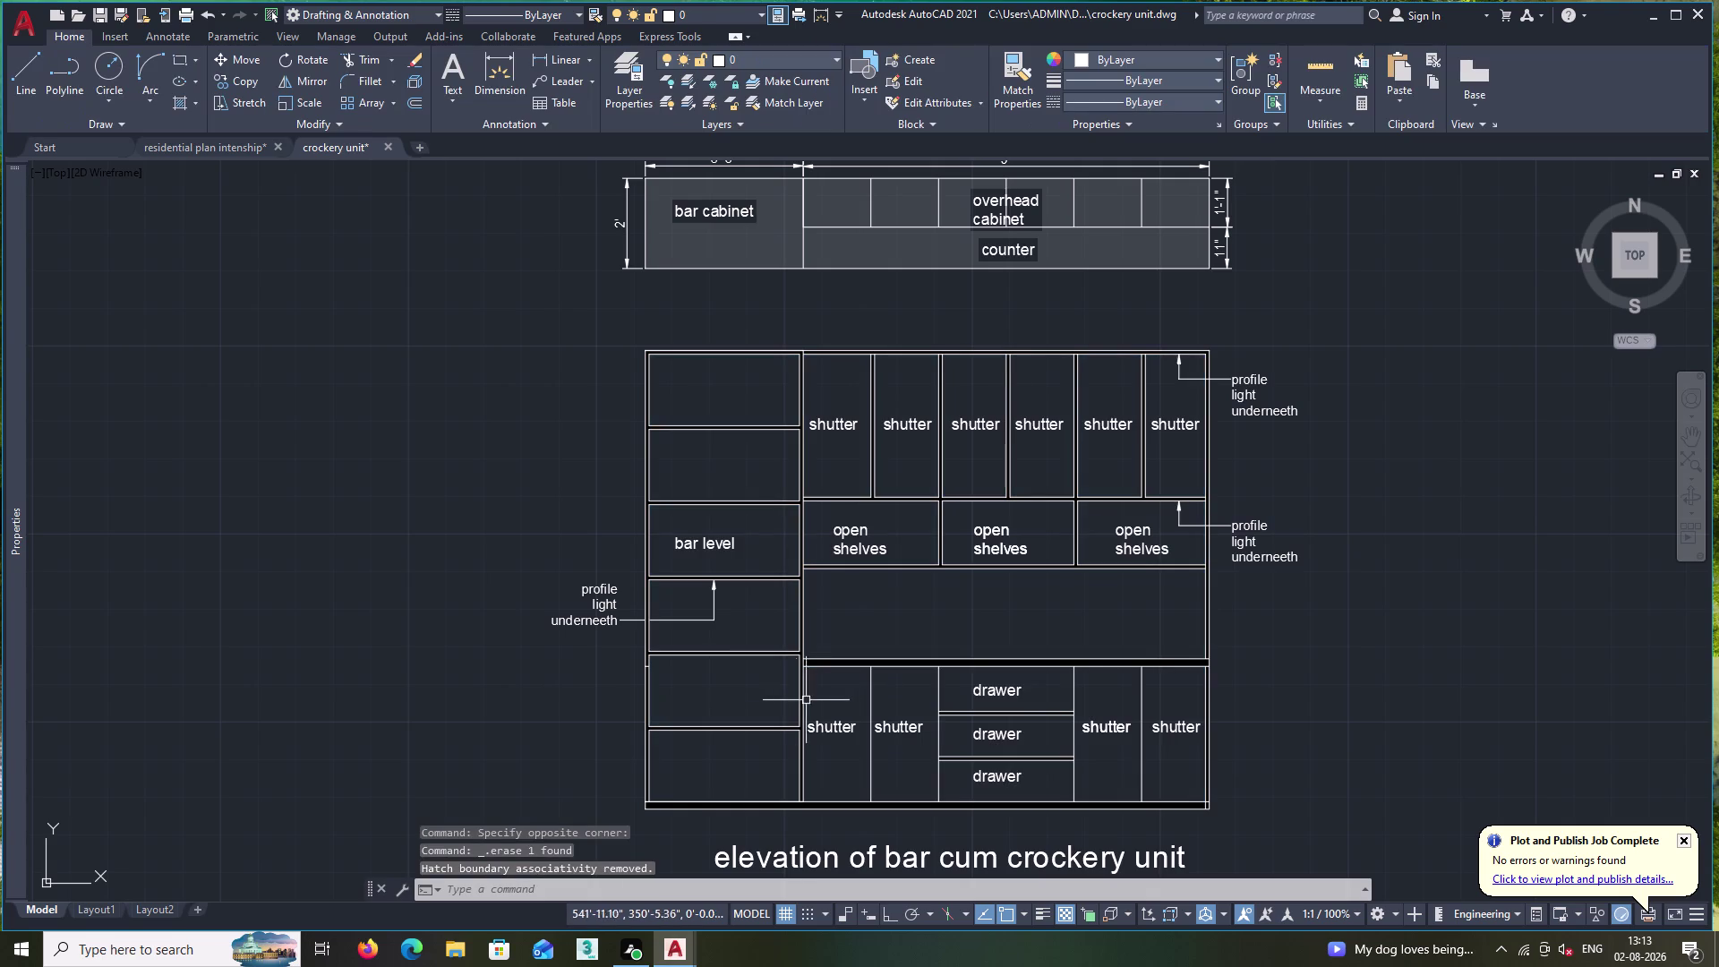
click(842, 245)
key(Delete)
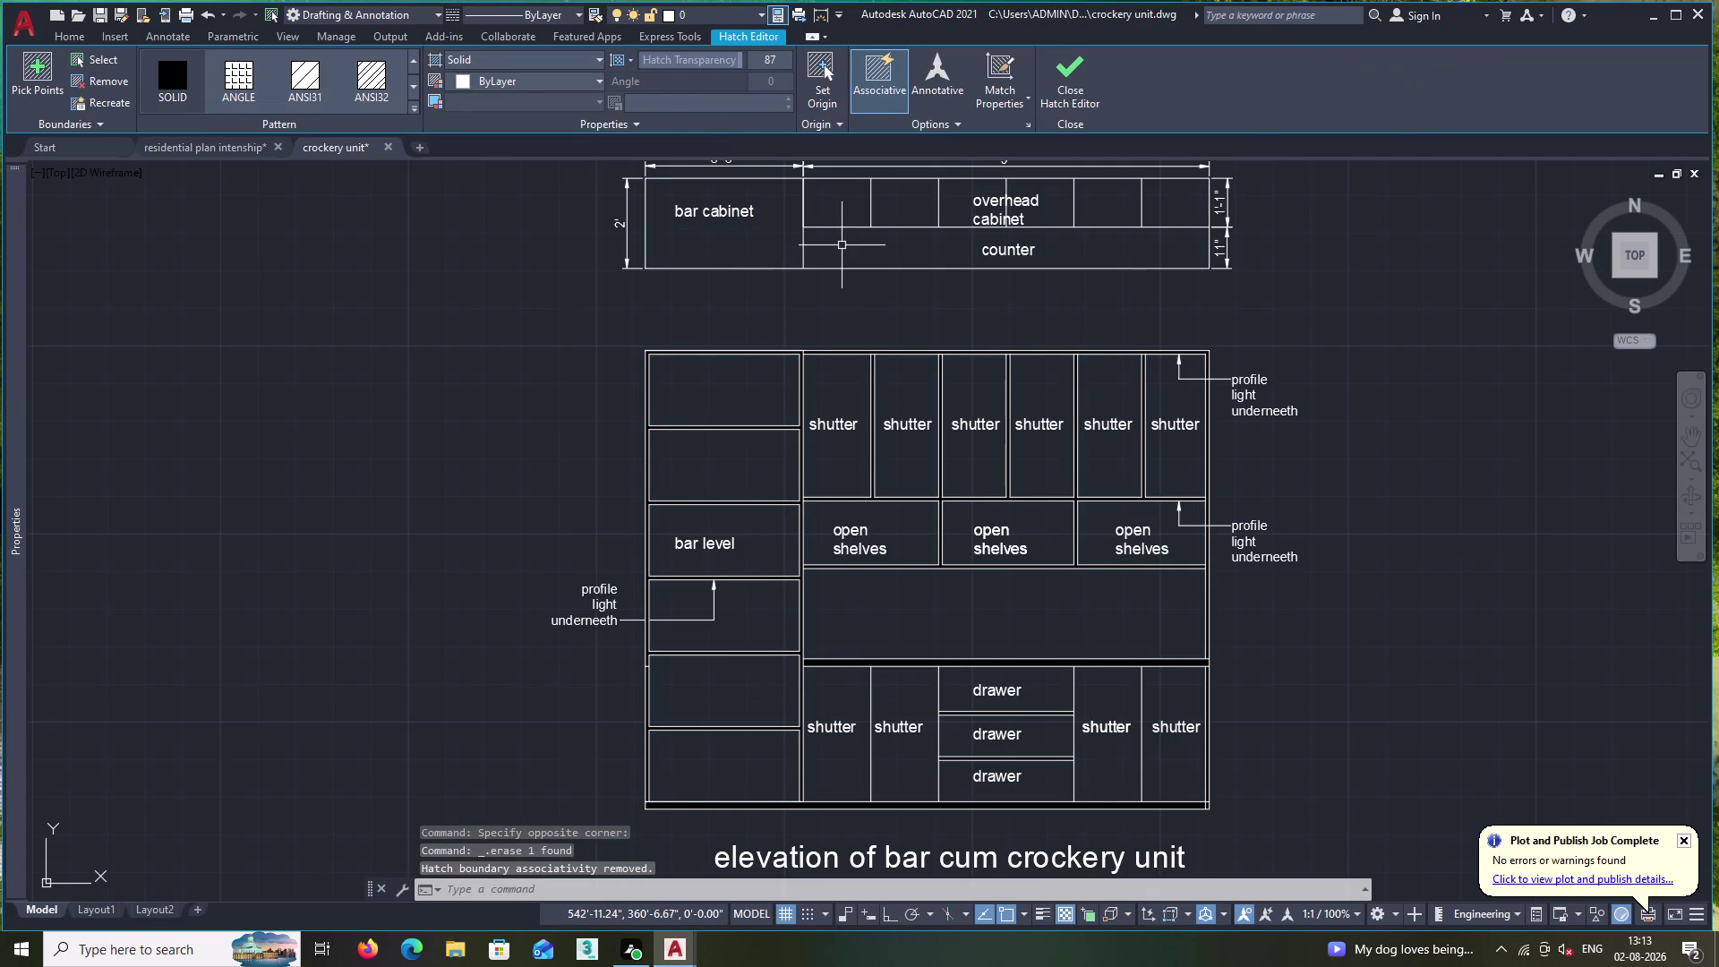
Zoom and pan back out to view the plan and elevation together.
scroll(down, 3)
middle_drag(775, 363, 742, 405)
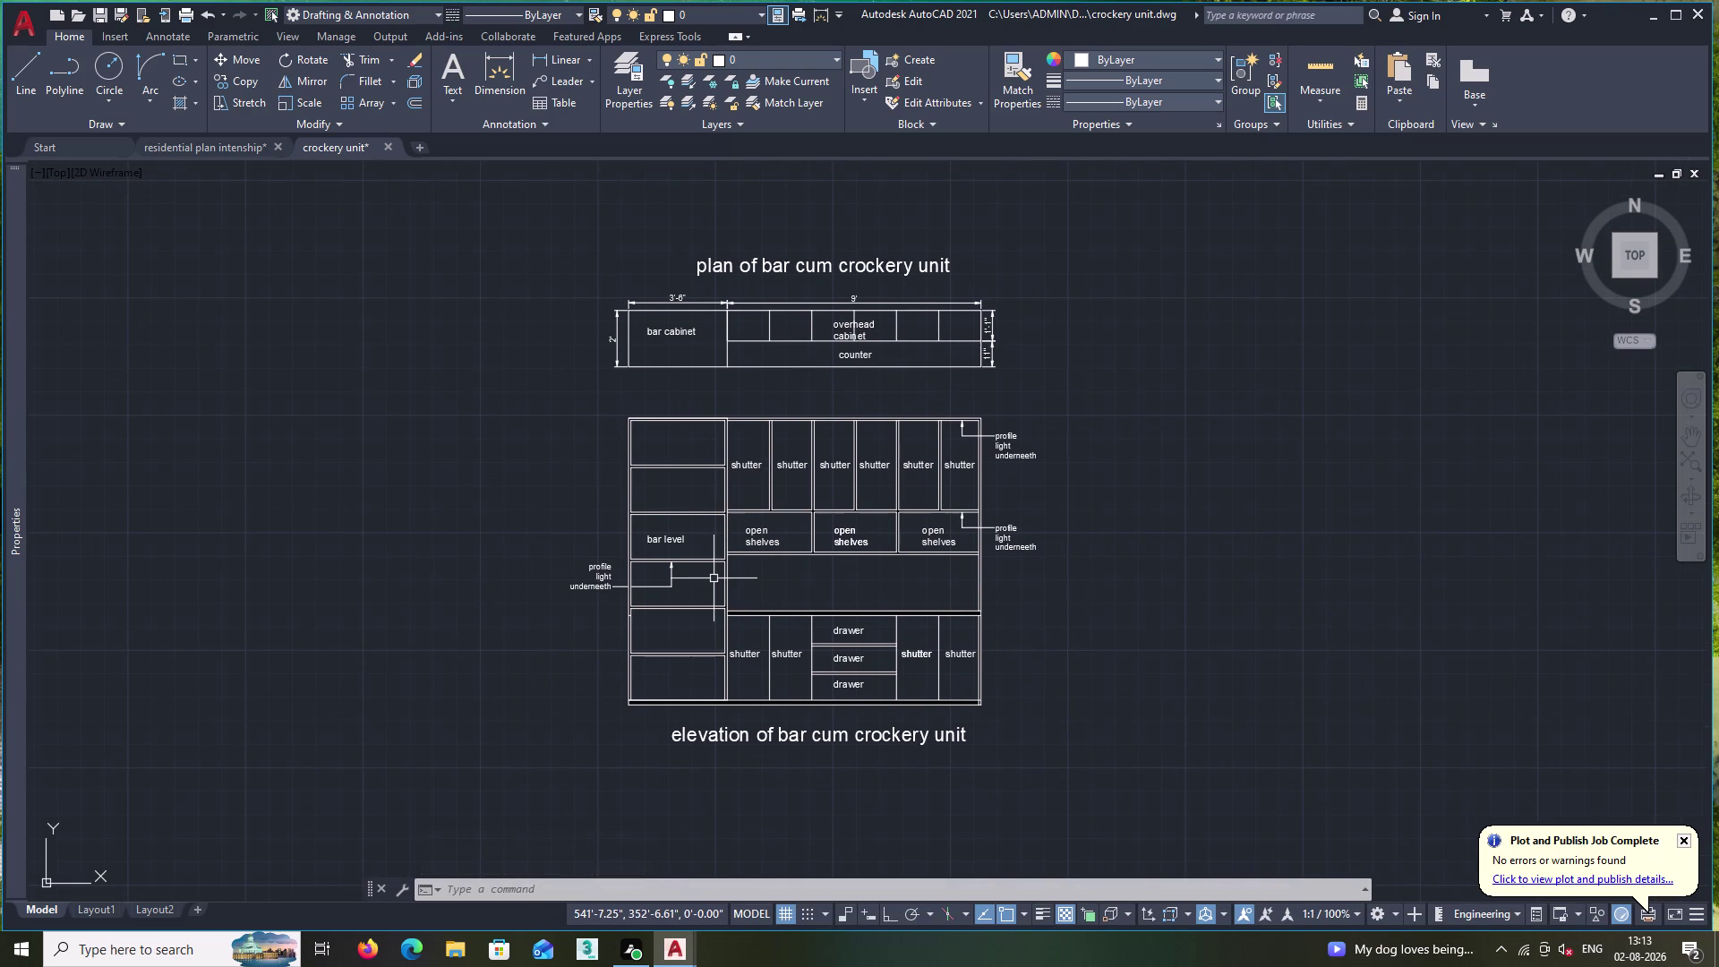
key(ctrl+p)
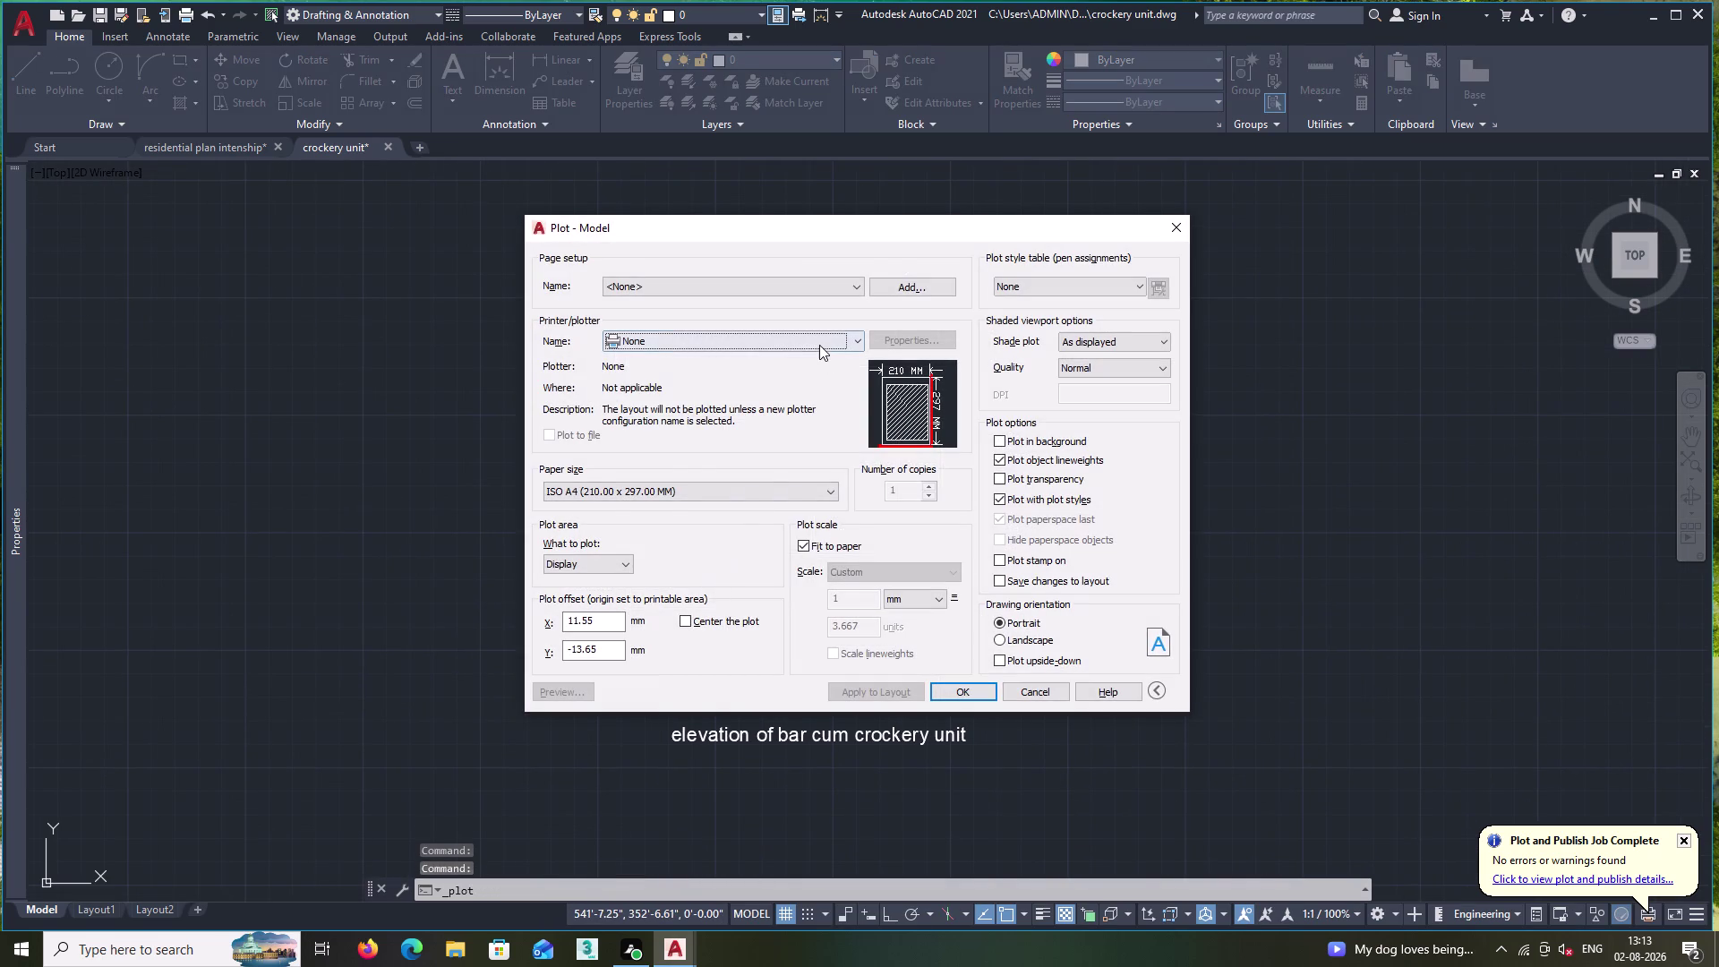
Plot with DWG To PDF.pc3, using a picked window around the plan and elevation.
click(819, 345)
click(666, 563)
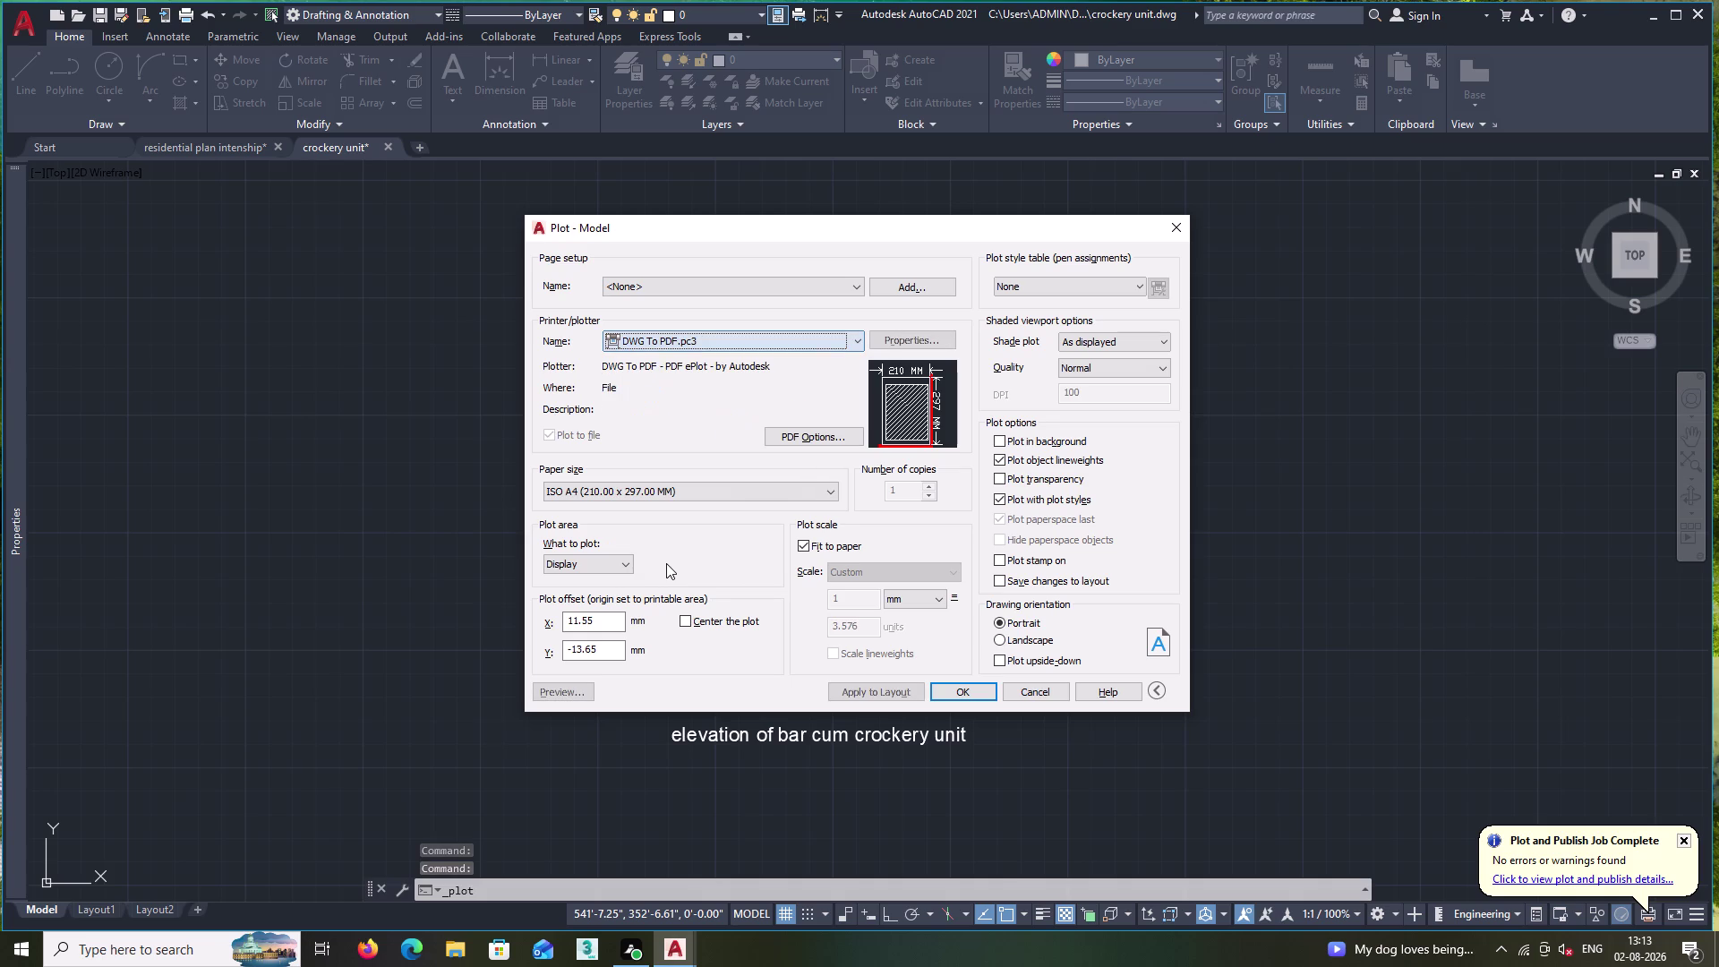
click(614, 564)
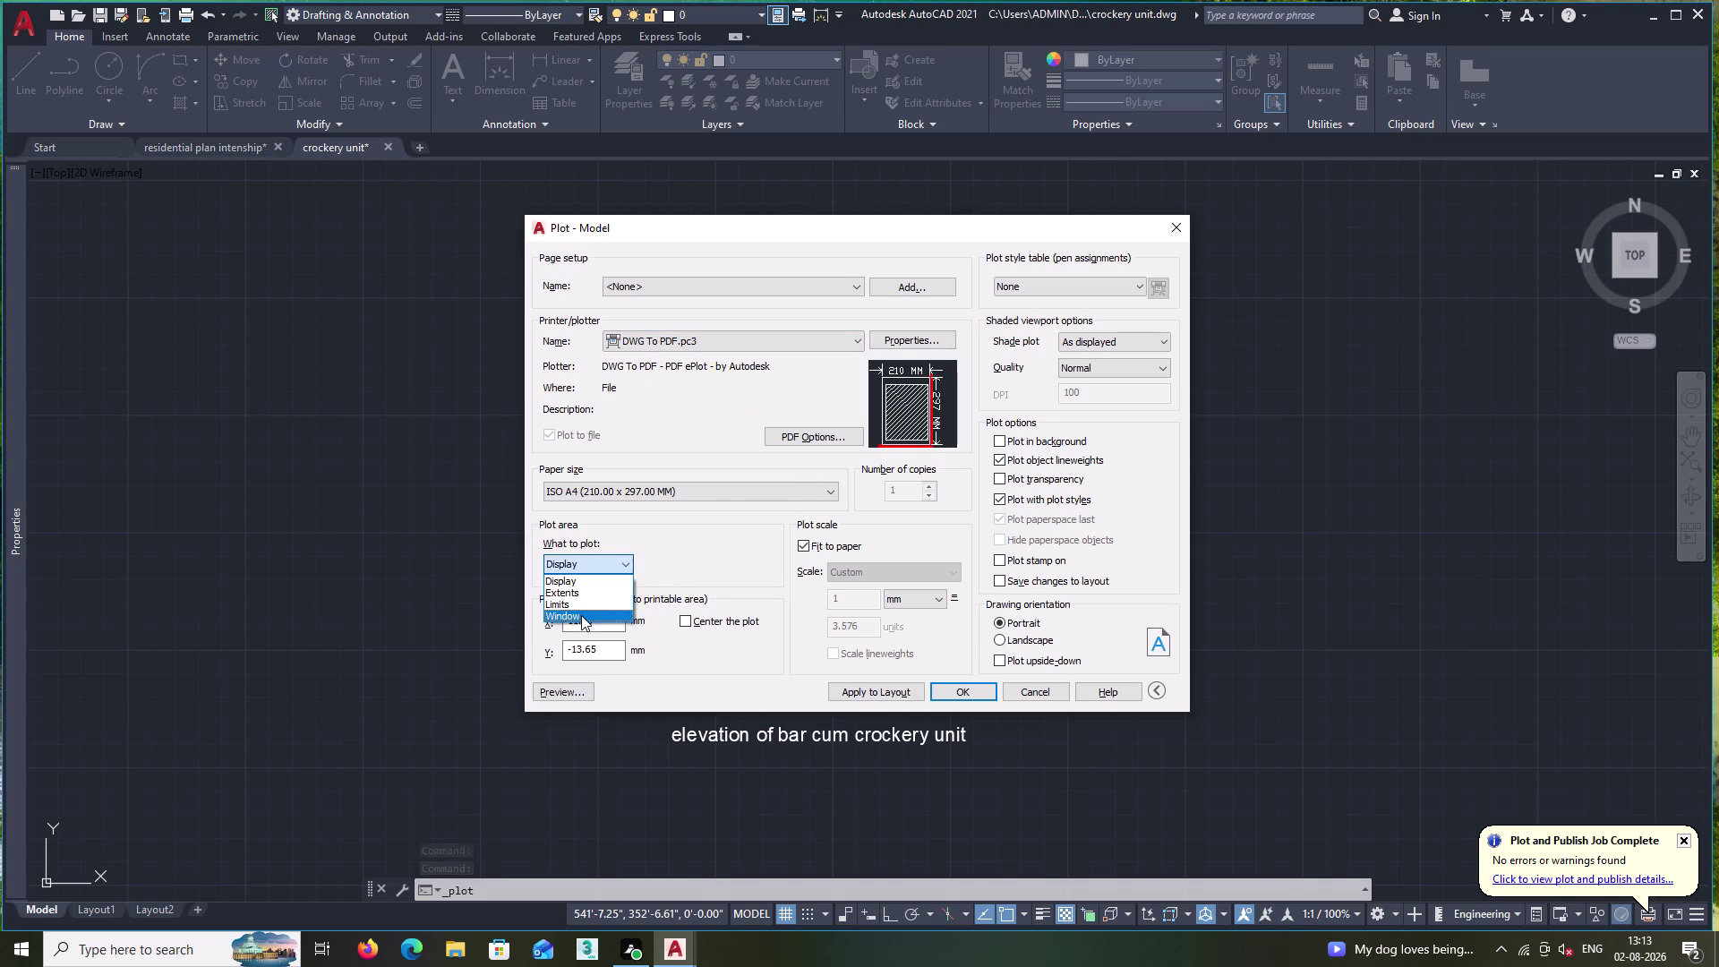
click(581, 615)
click(557, 236)
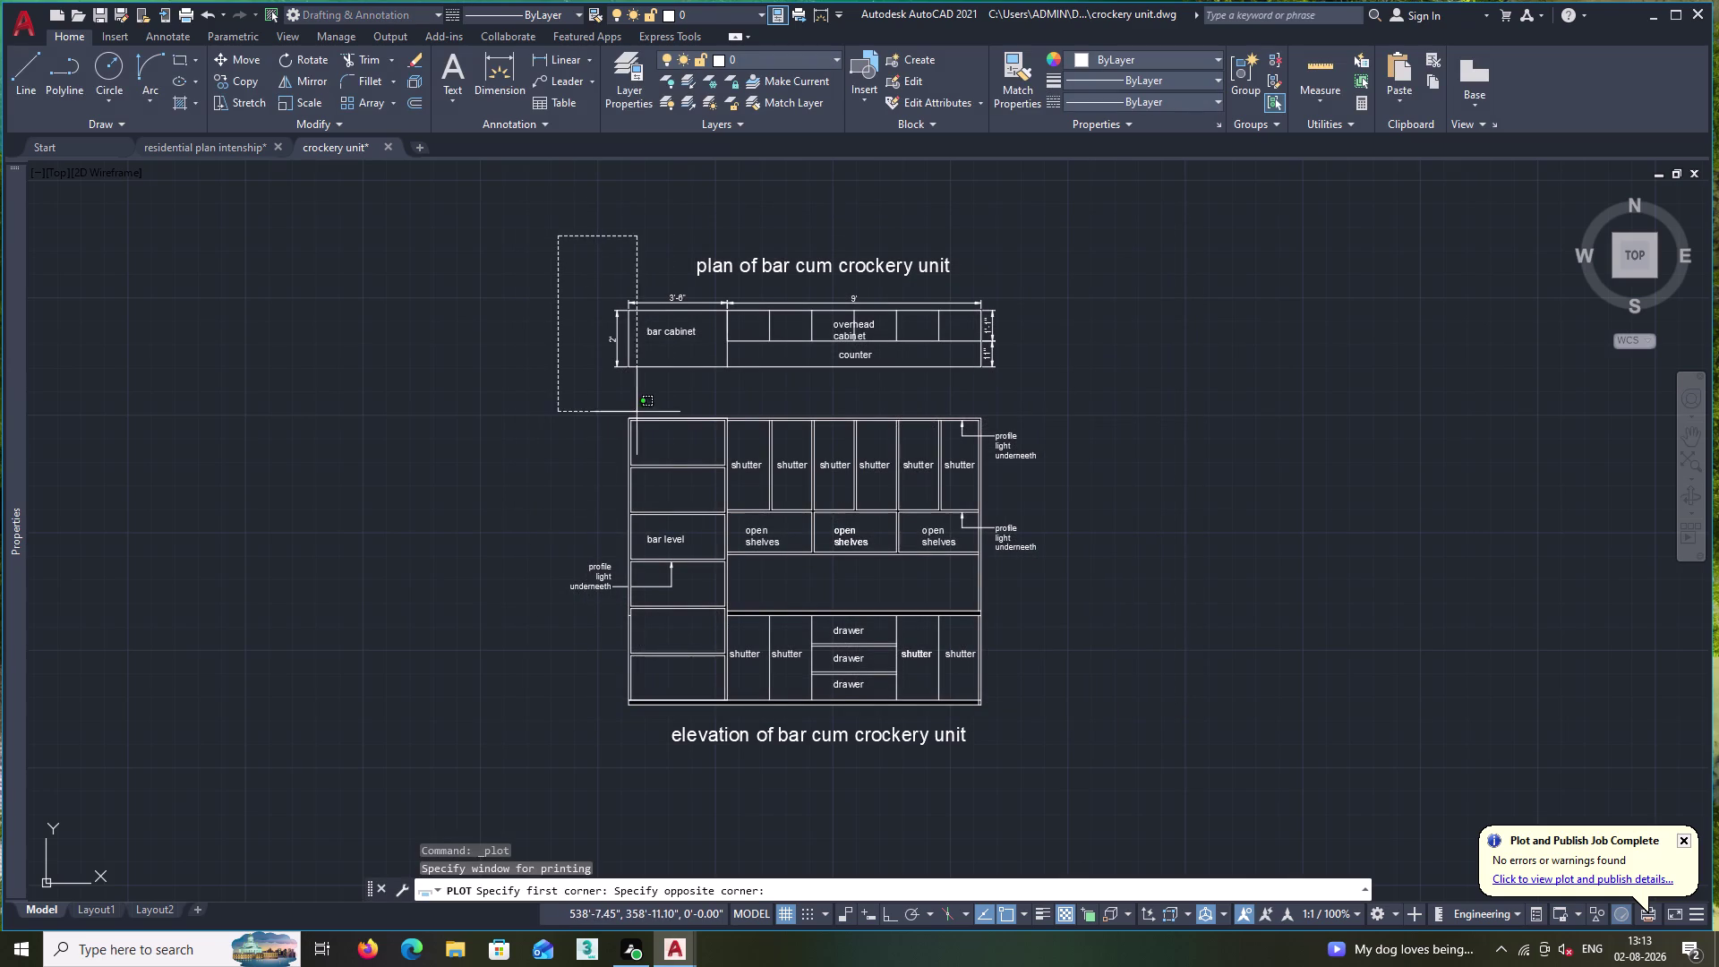
click(1050, 763)
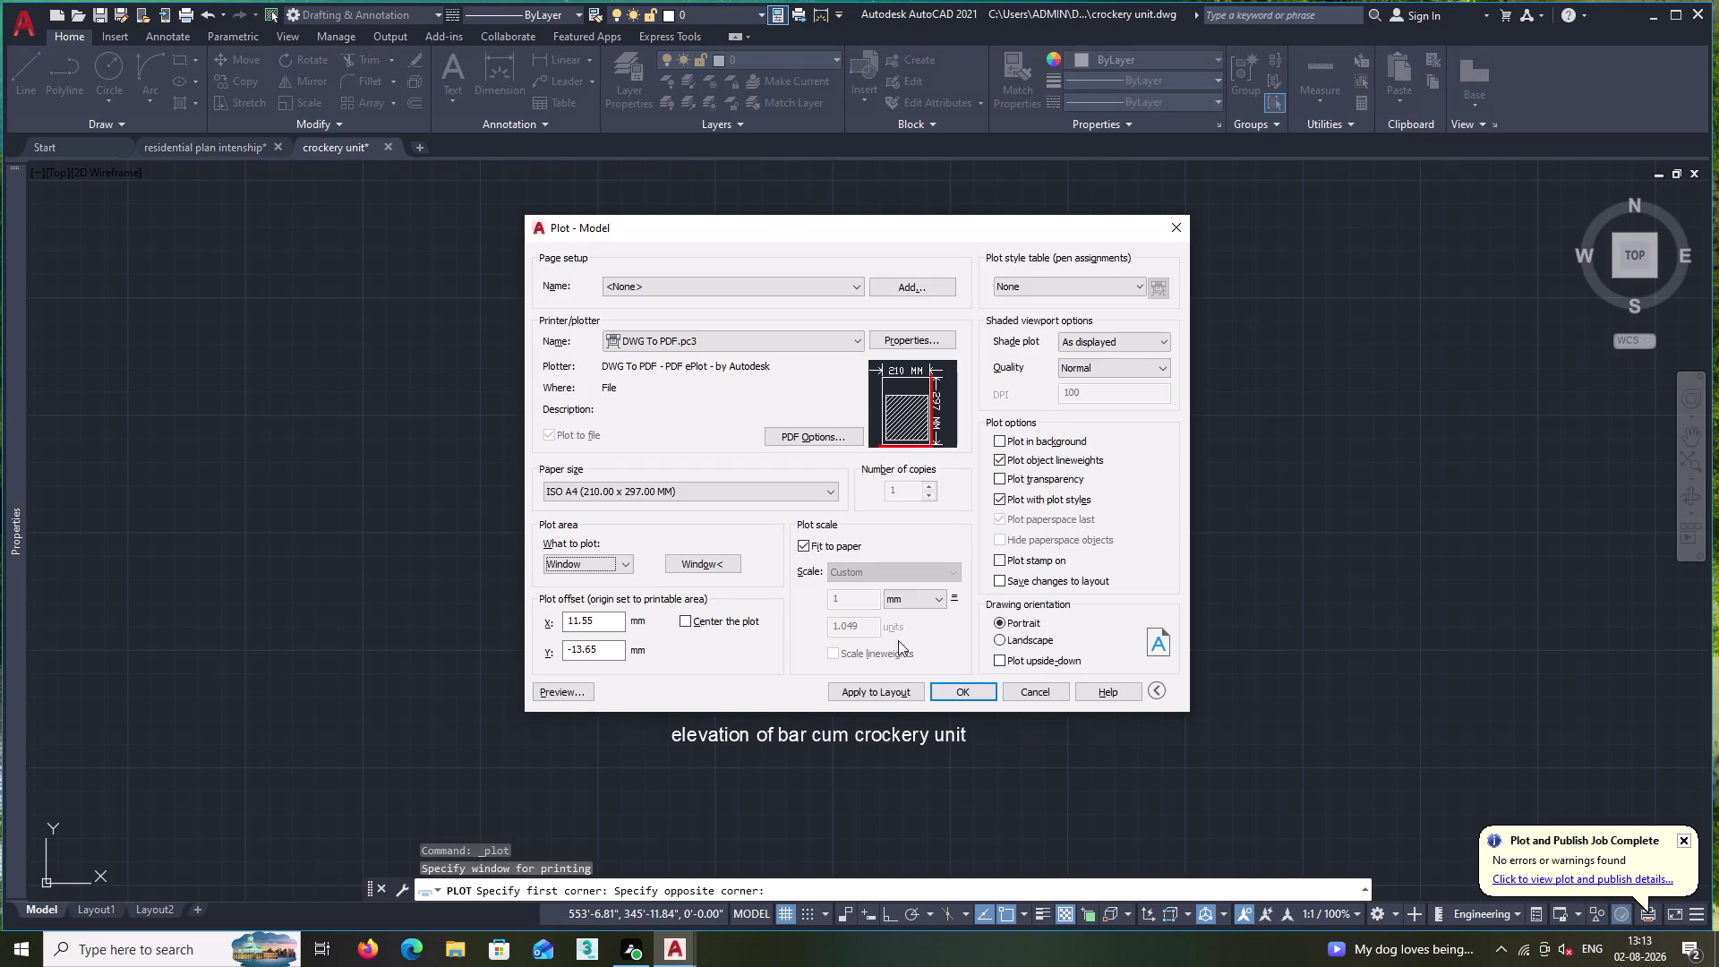
click(683, 619)
click(974, 692)
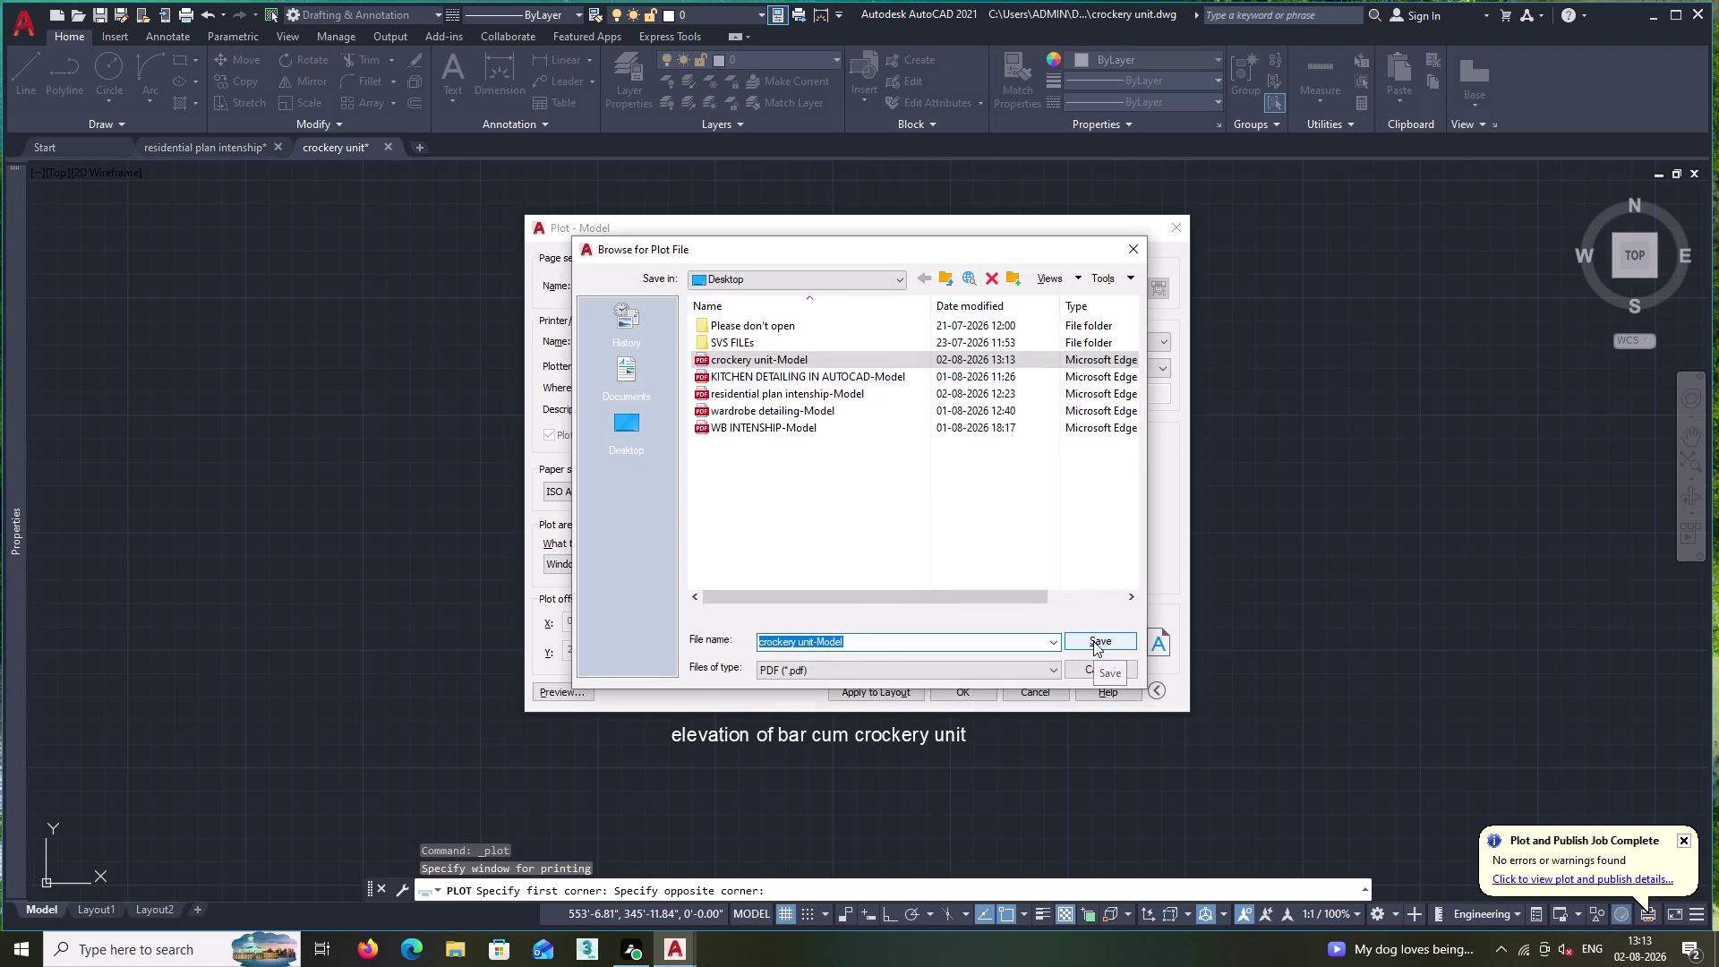
Save the PDF to the Desktop as 'crockery unit-Model 1'.
click(867, 641)
key(space)
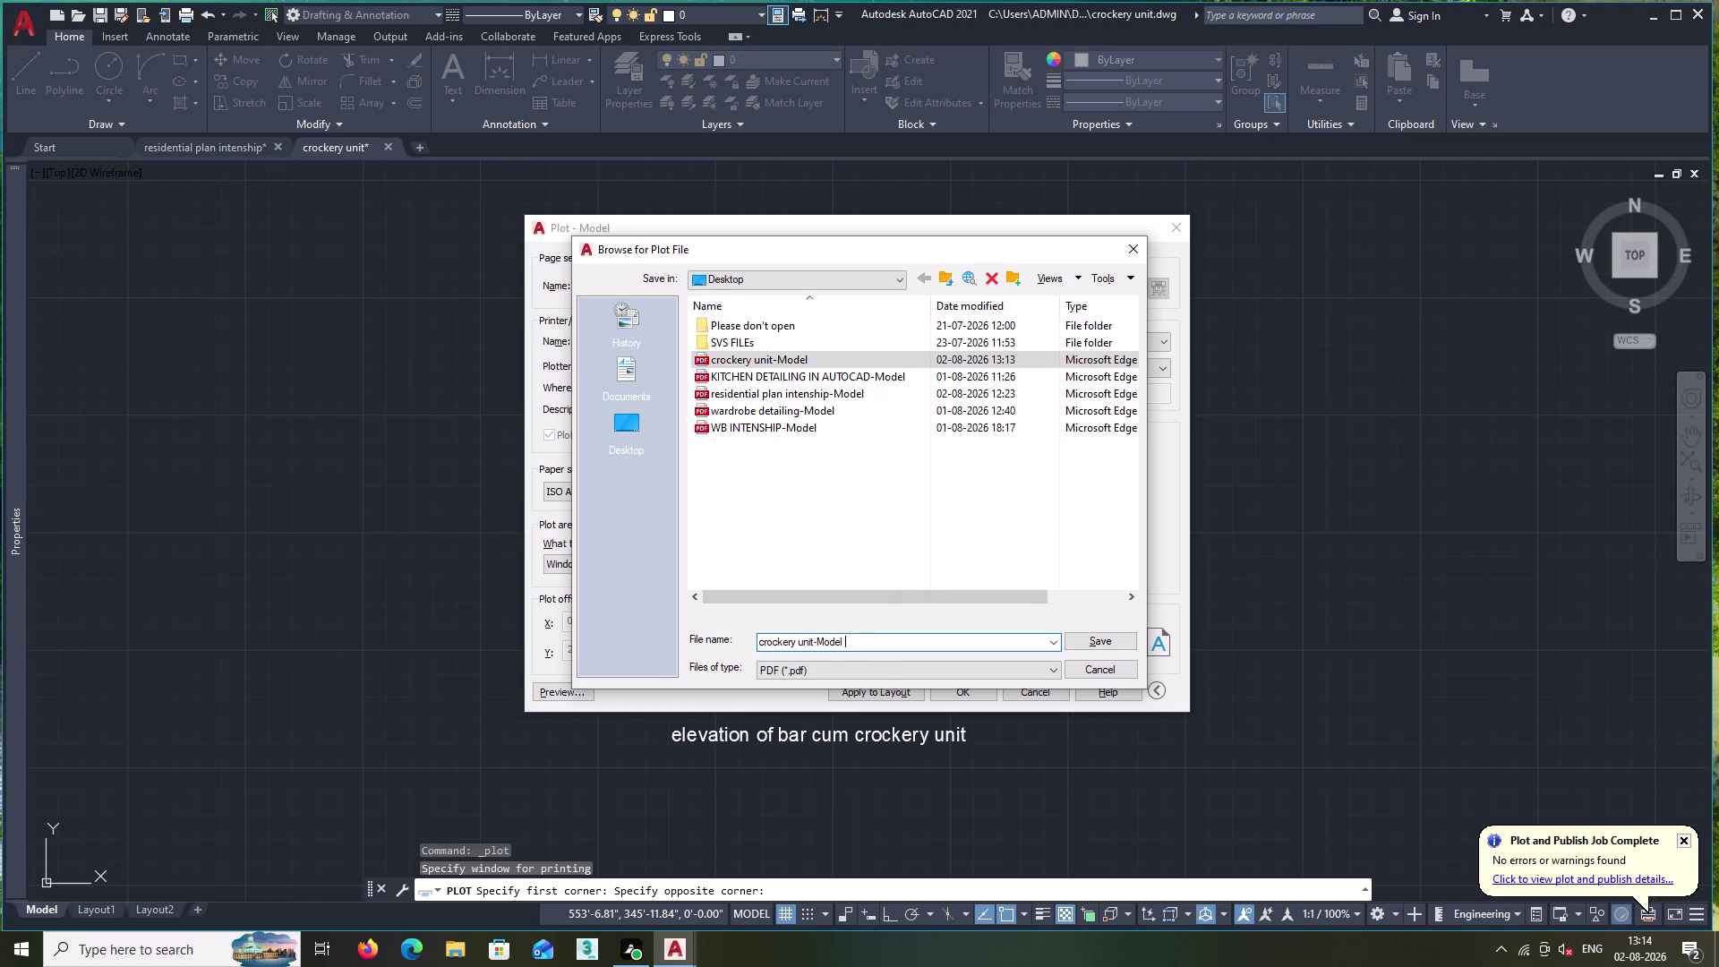
key(1)
click(1100, 643)
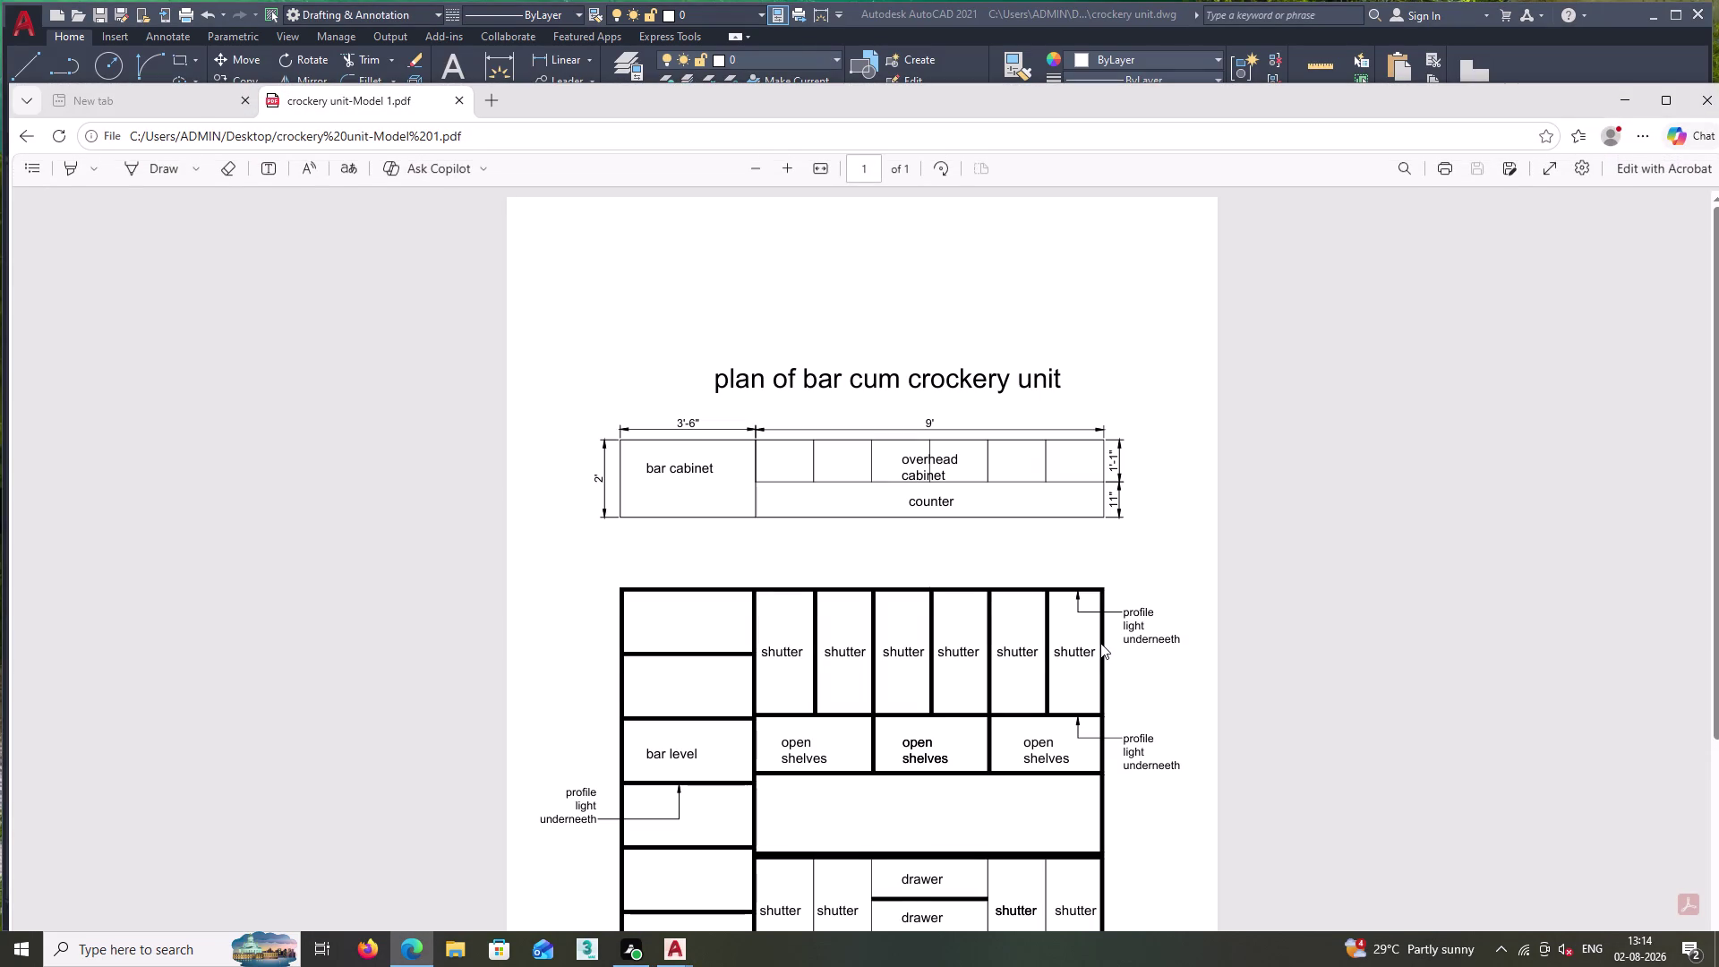
Scroll through the outline-only PDF in Edge to review the drawings.
scroll(down, 3)
scroll(down, 3)
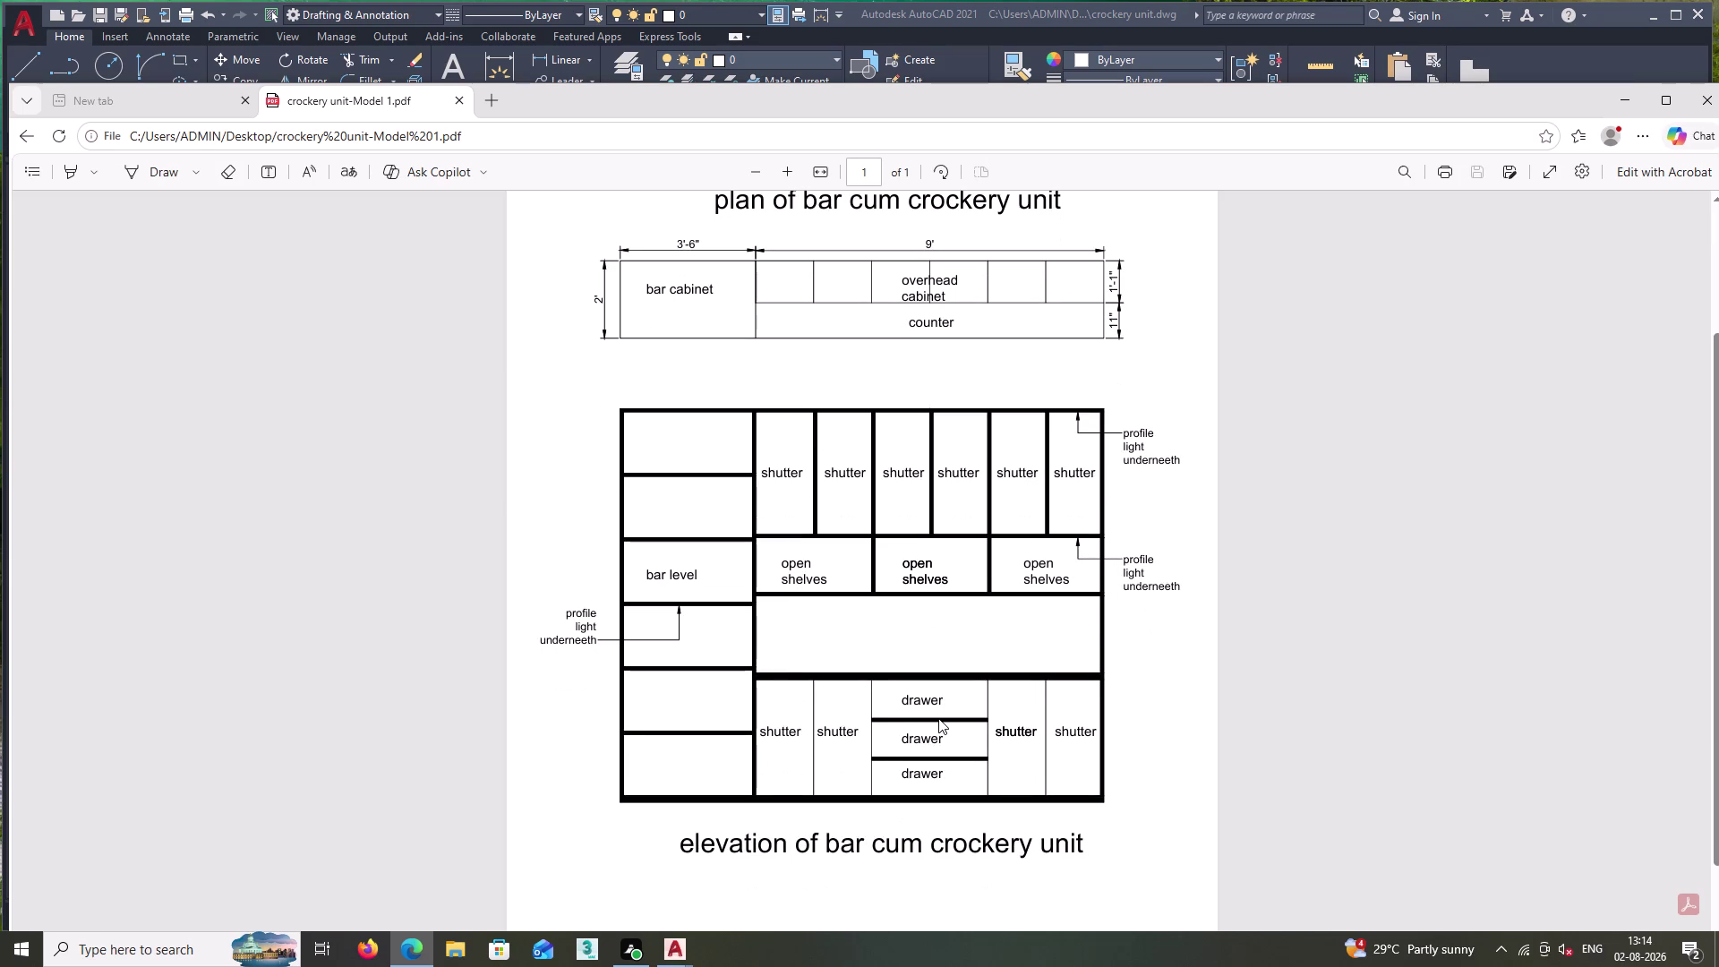
scroll(down, 3)
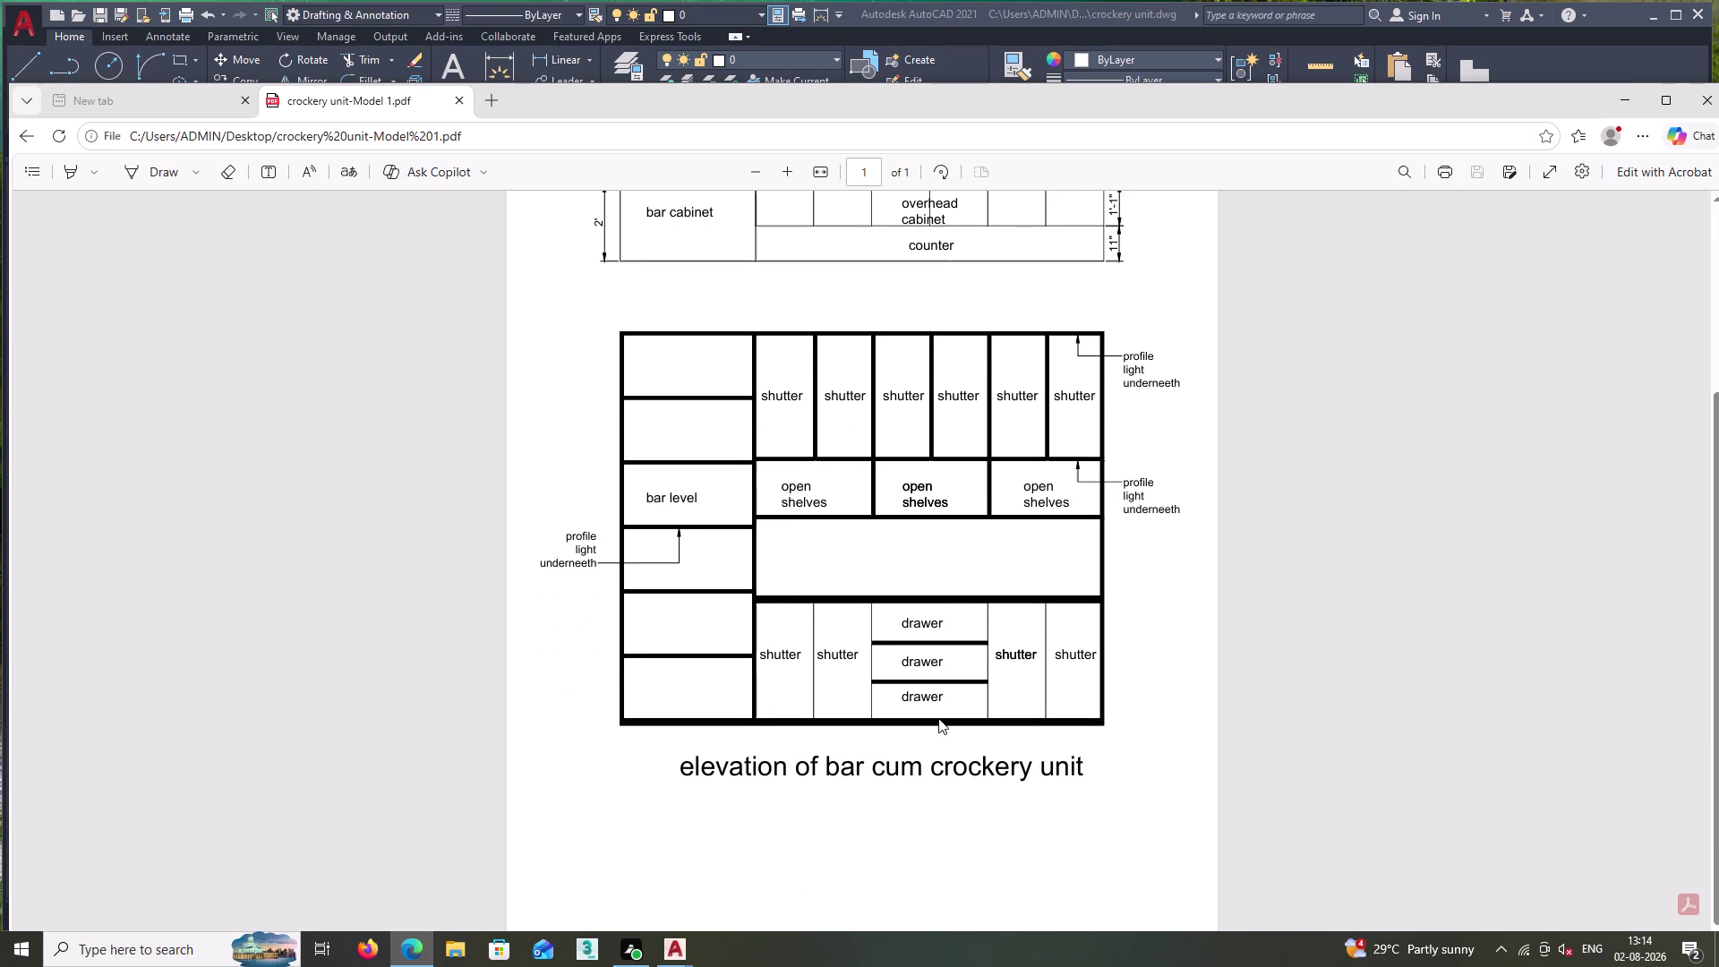
scroll(down, 3)
scroll(up, 3)
scroll(up, 3)
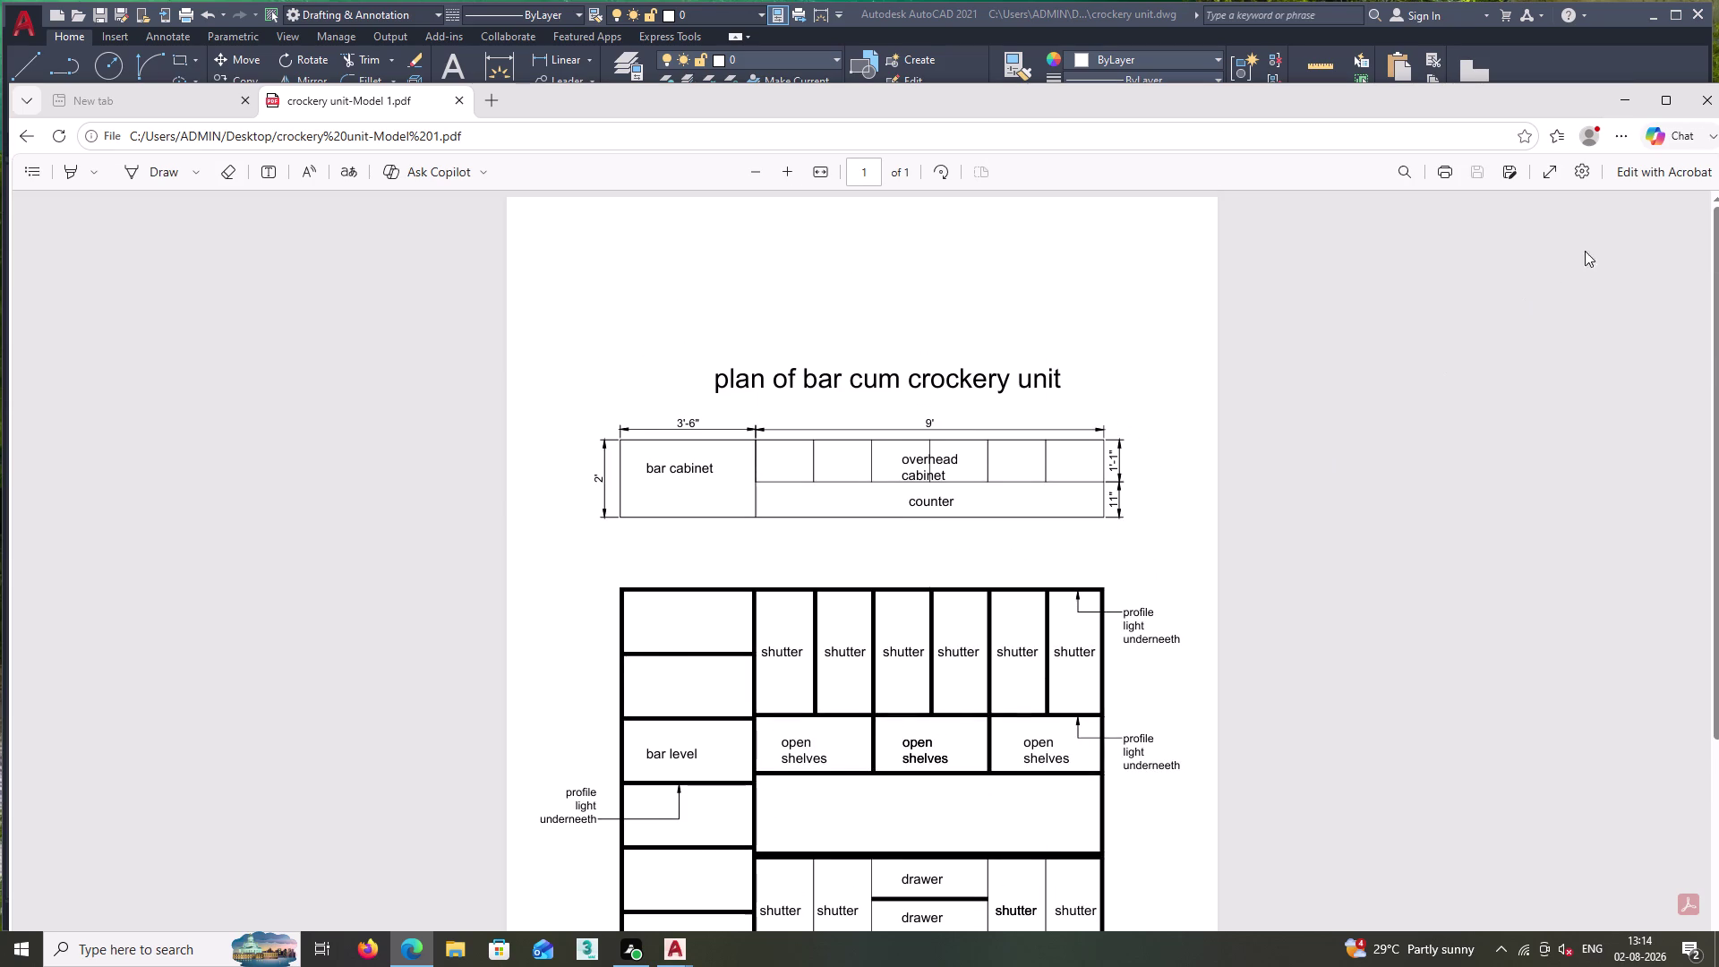
Close Edge, then cancel AutoCAD's quit prompt so the drawing stays open.
click(1706, 96)
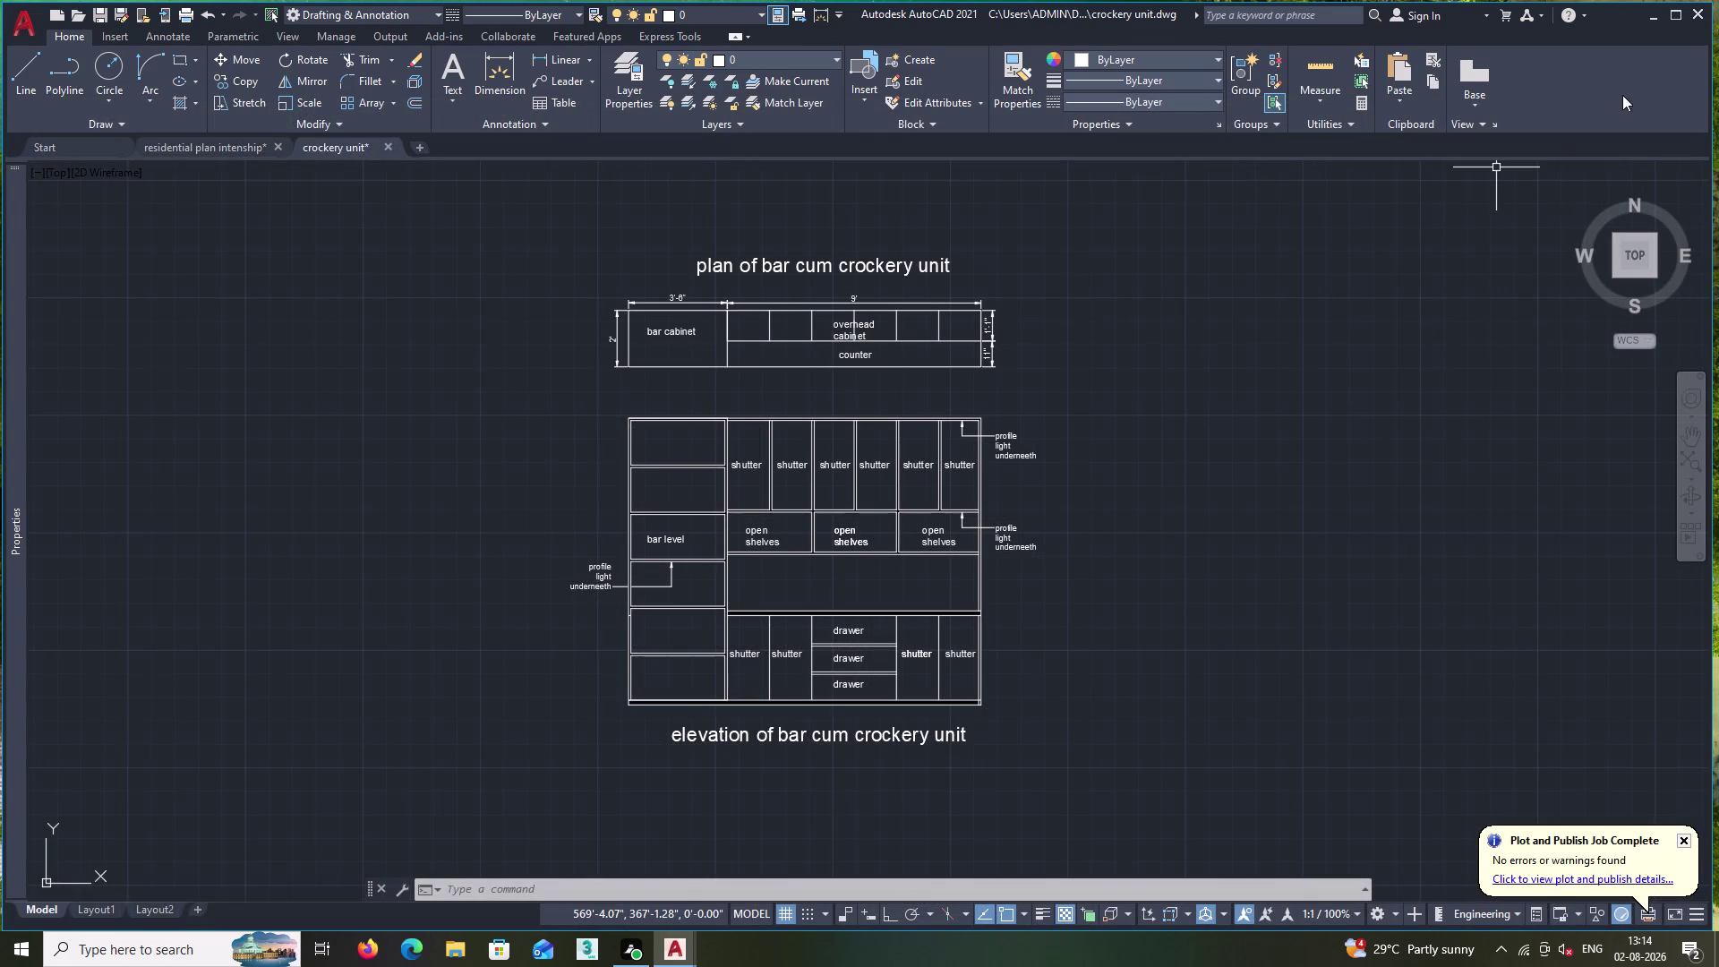
click(1705, 11)
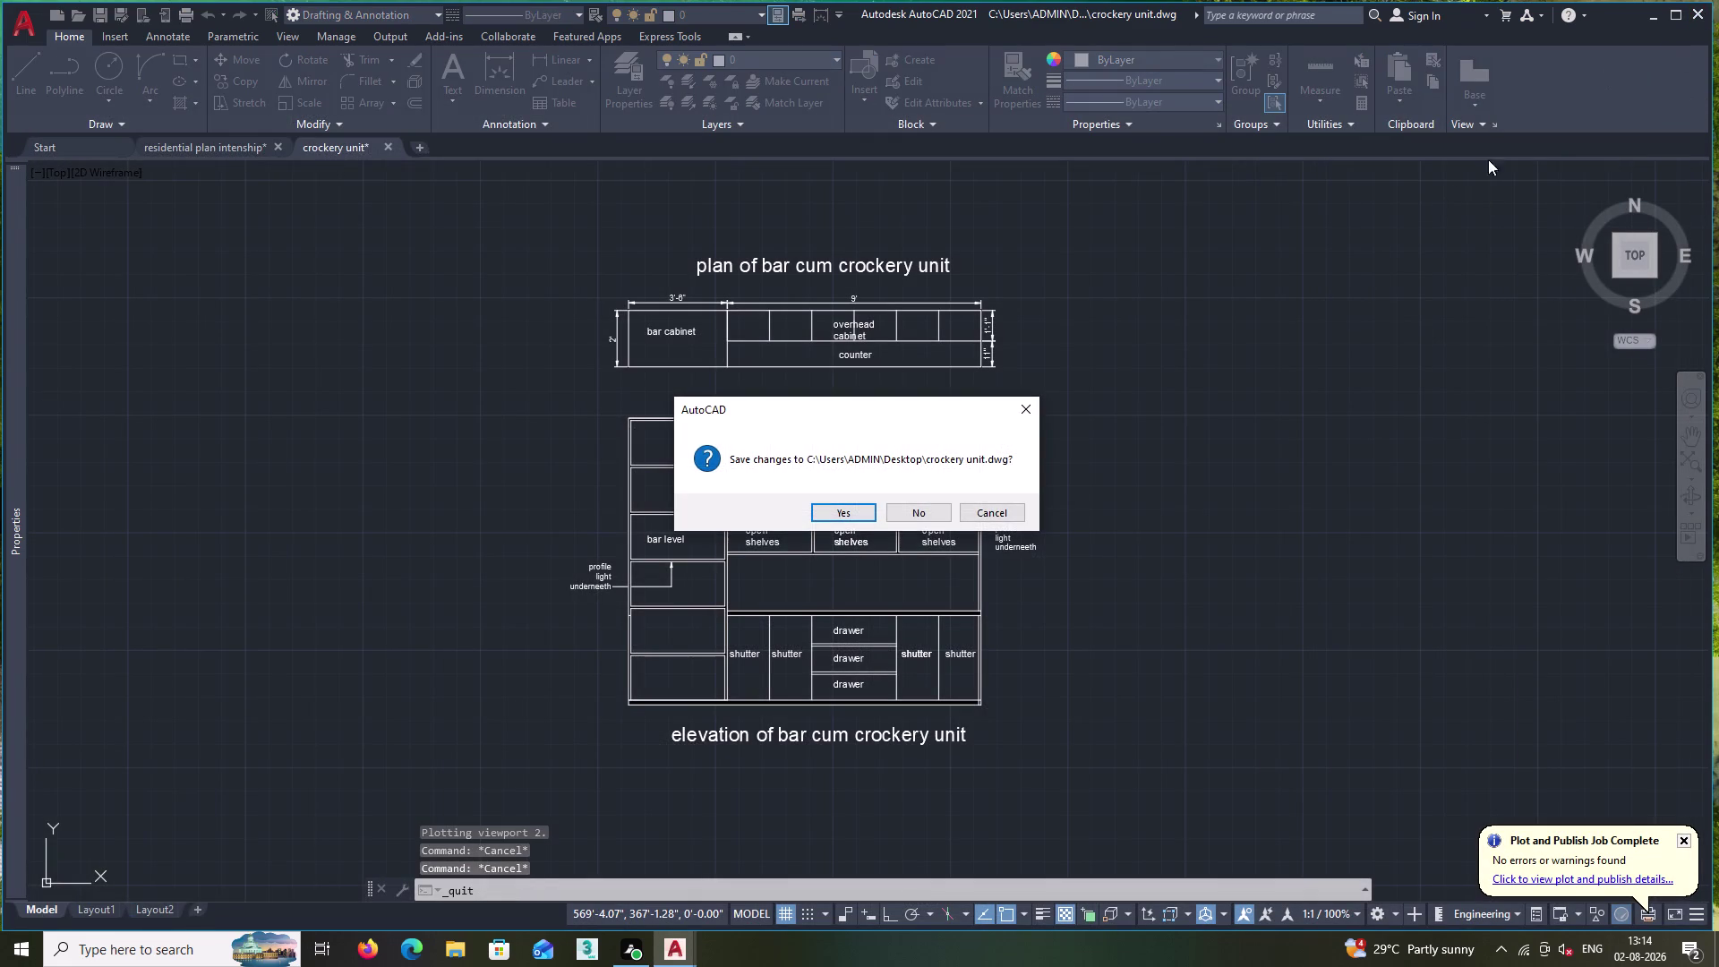
click(1017, 413)
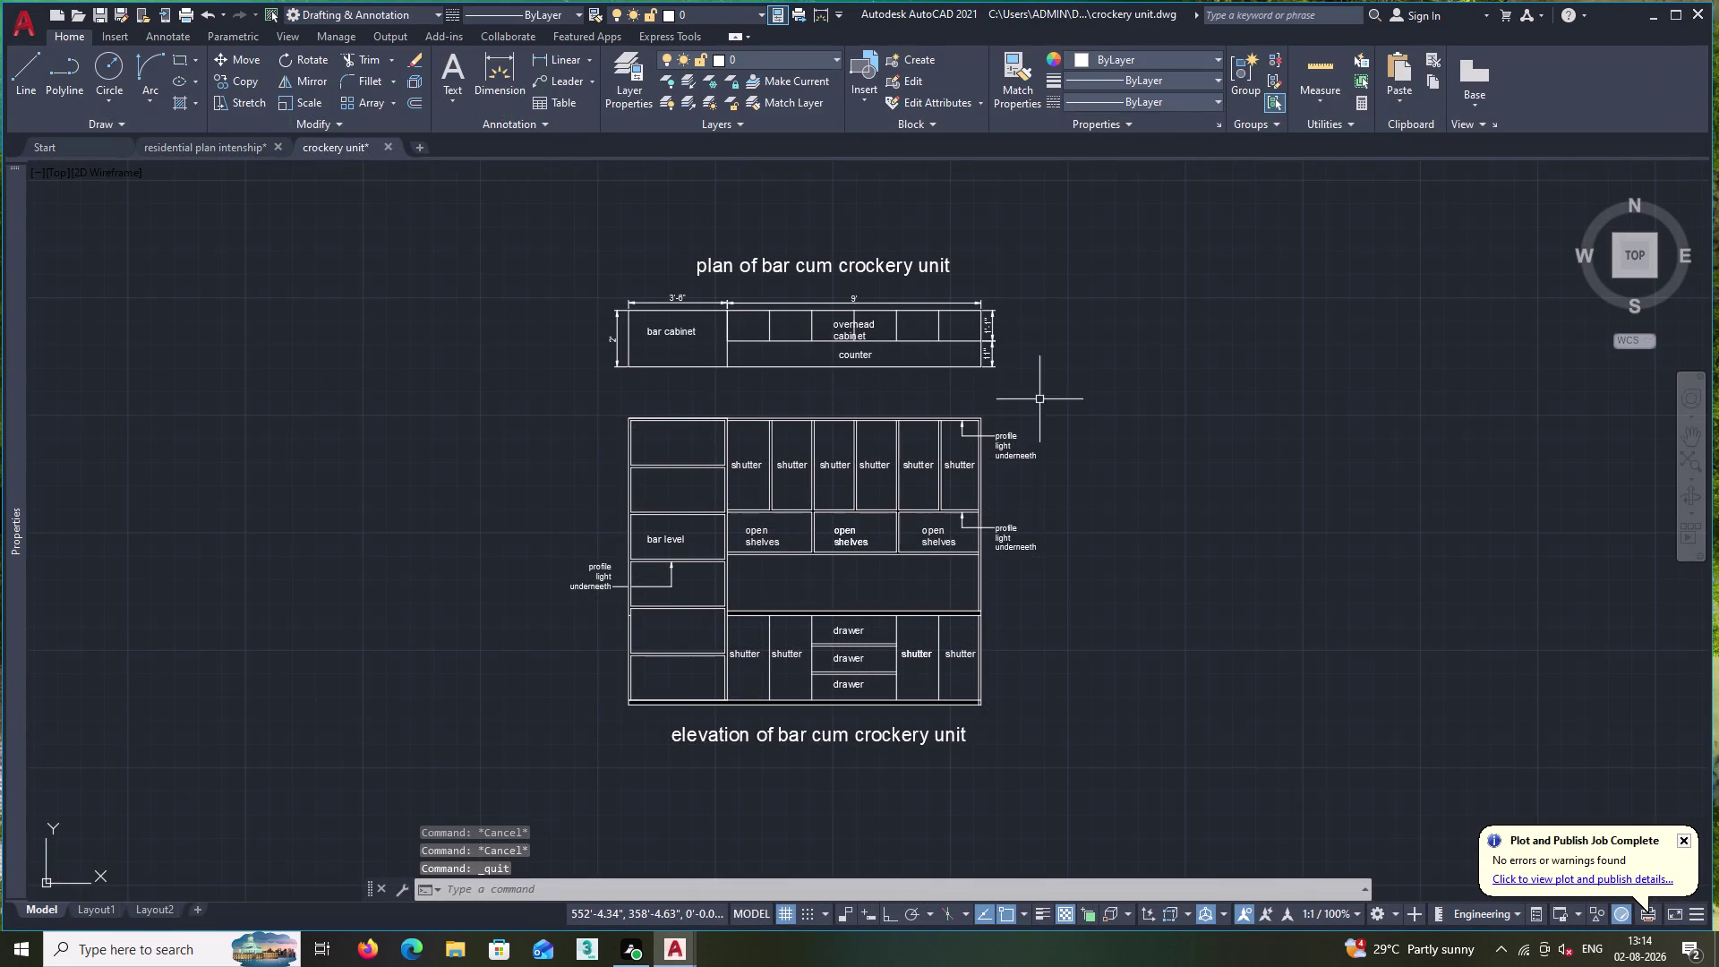